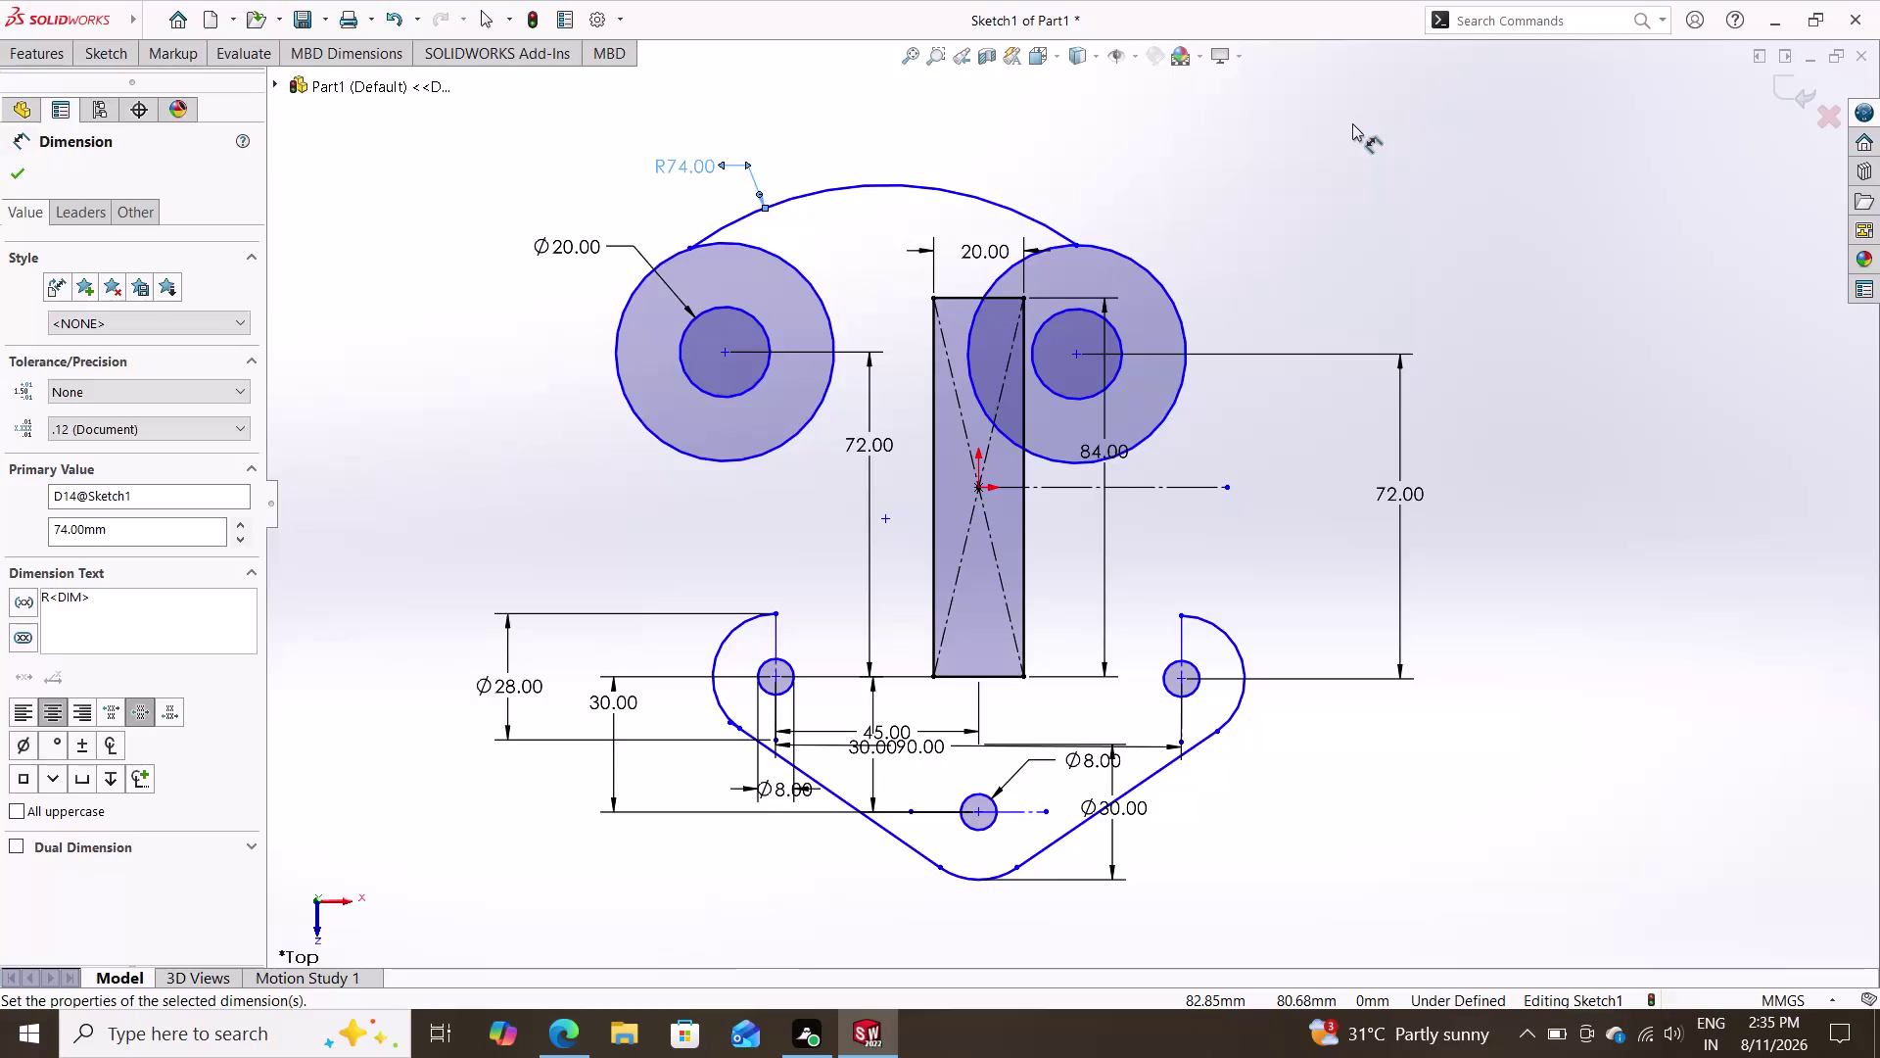
Make the R117.01 top arc tangent to the left ring circle.
key(ctrl+z)
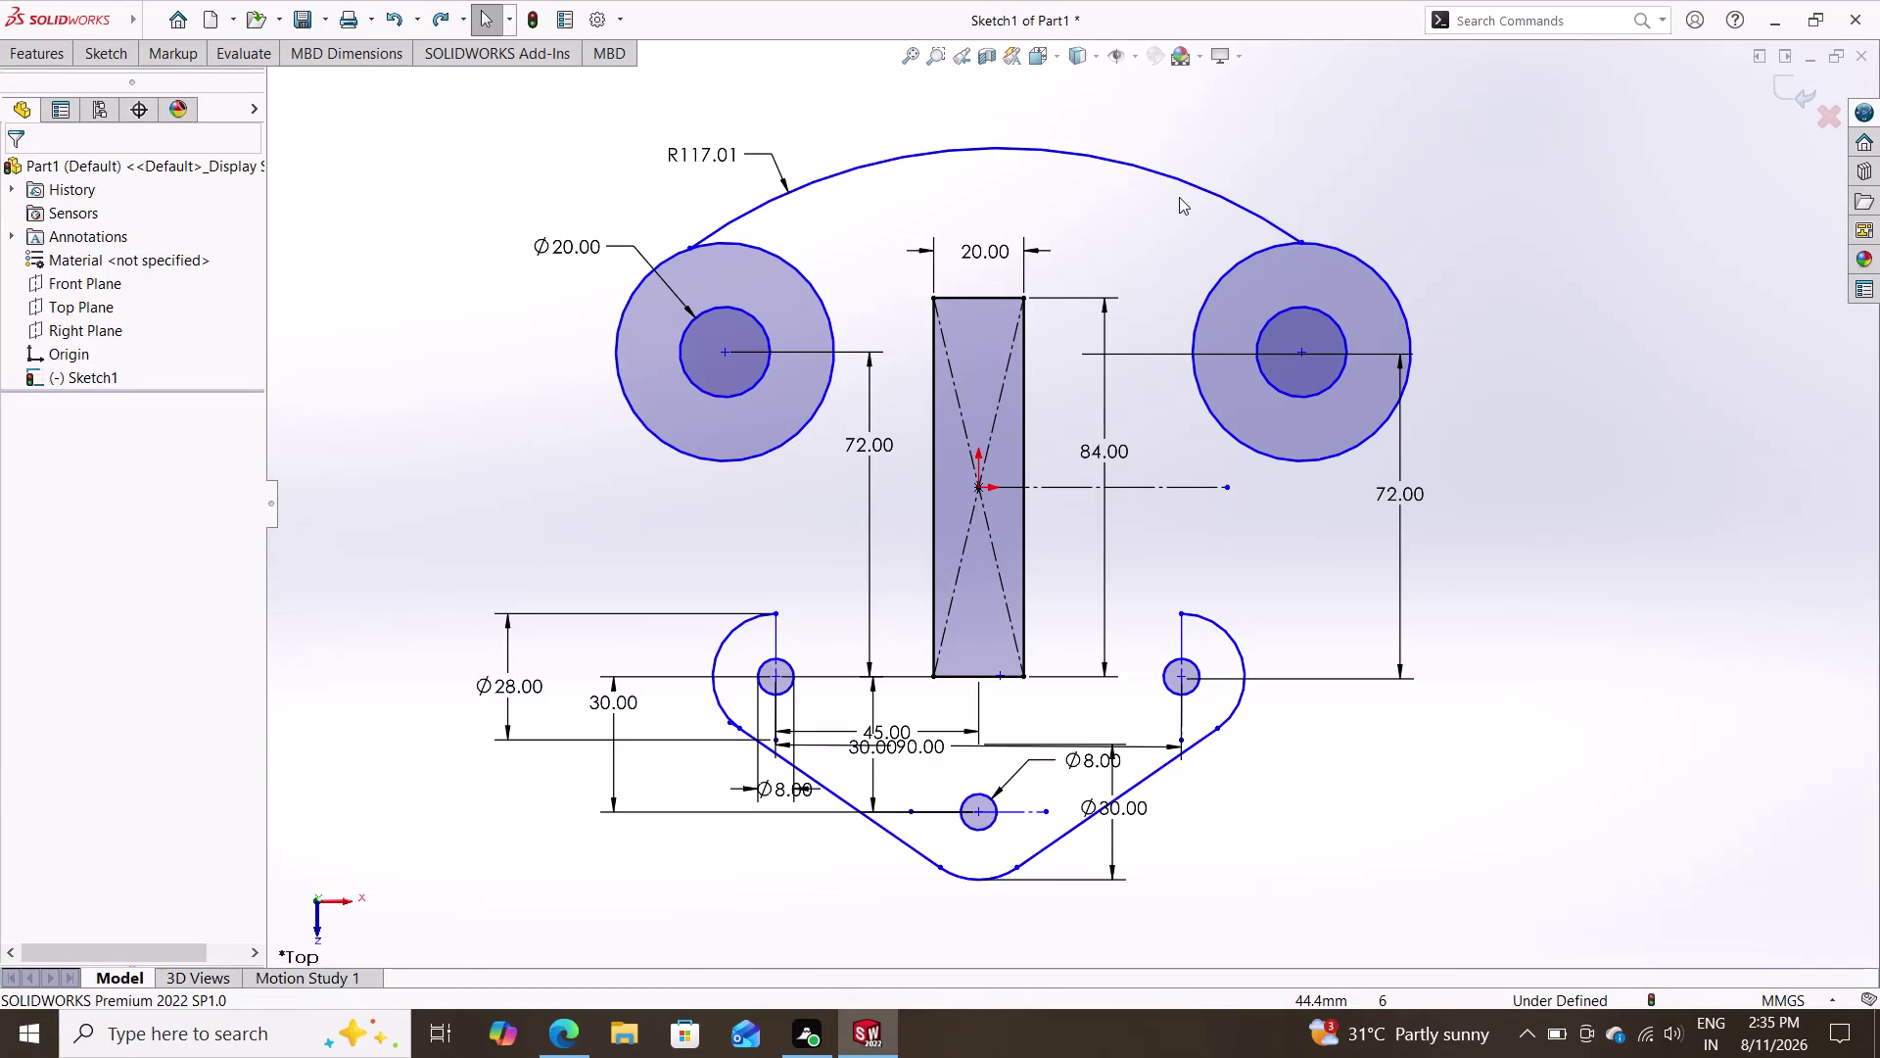
key(Escape)
key(Escape)
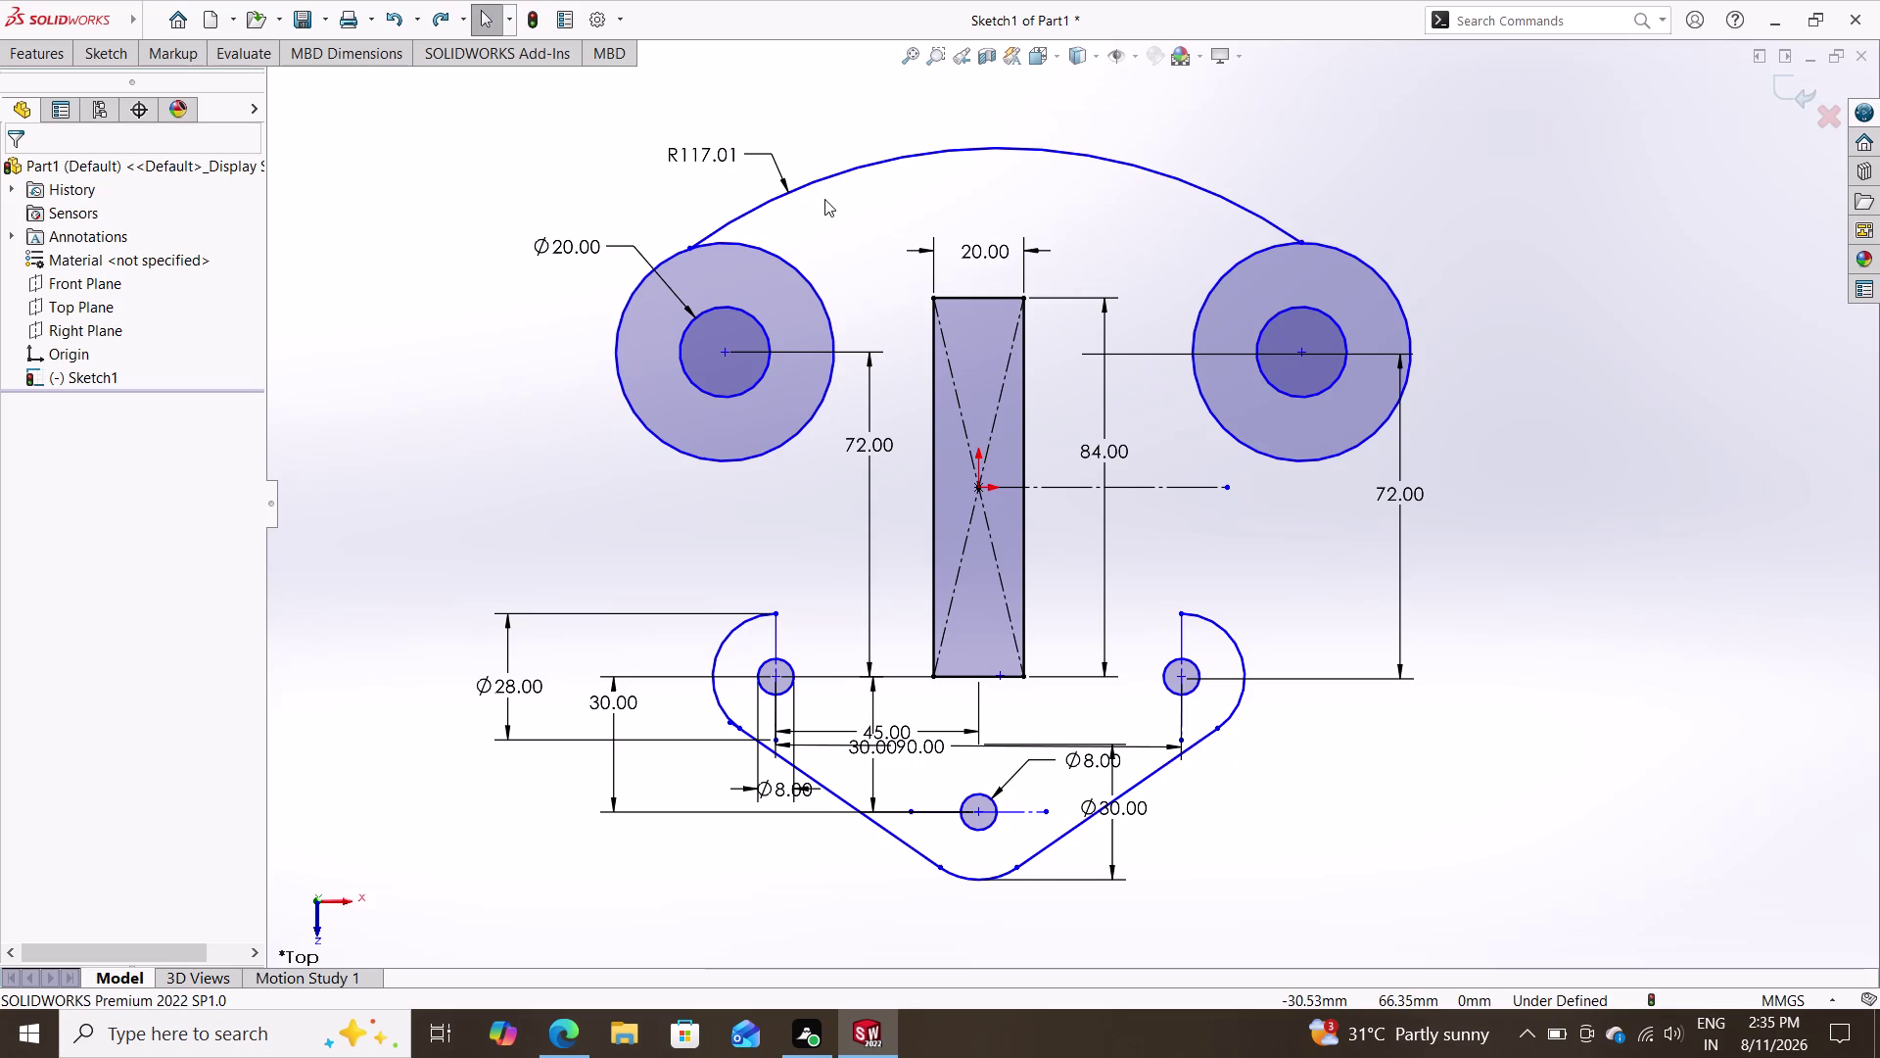
click(821, 181)
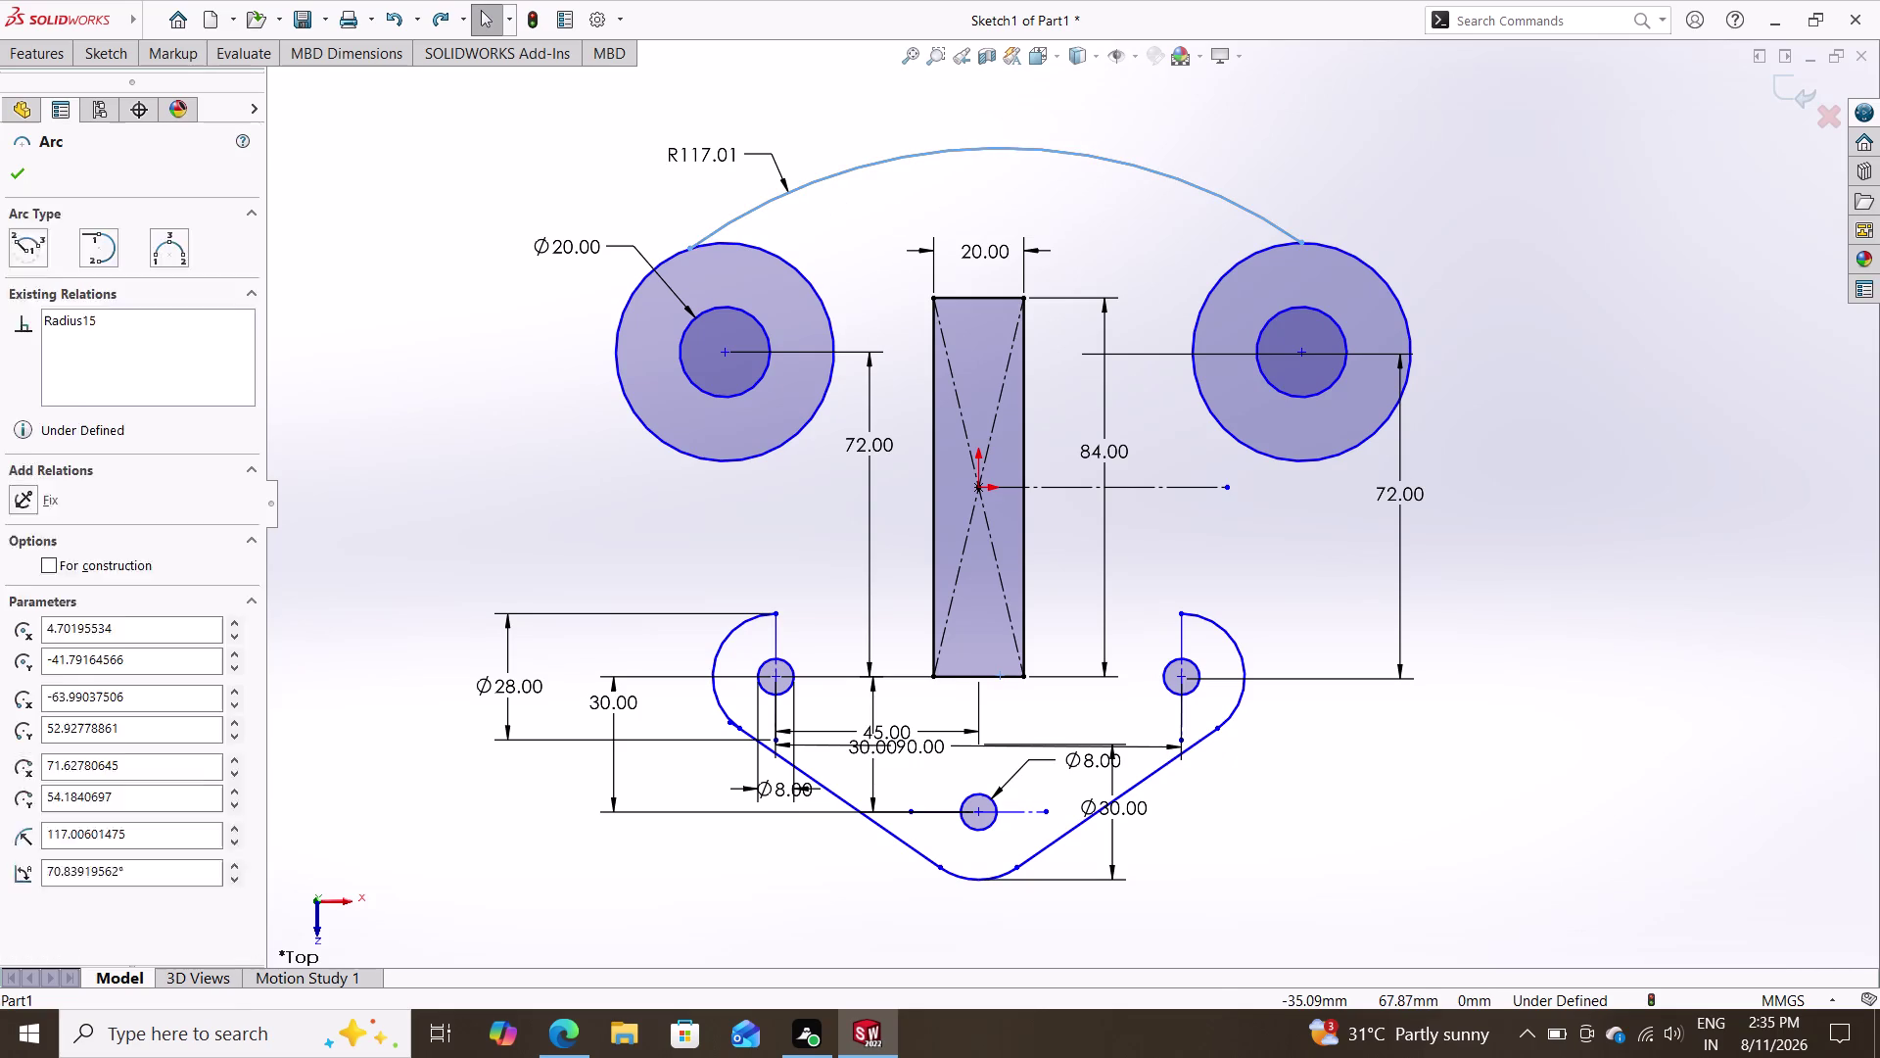
click(767, 250)
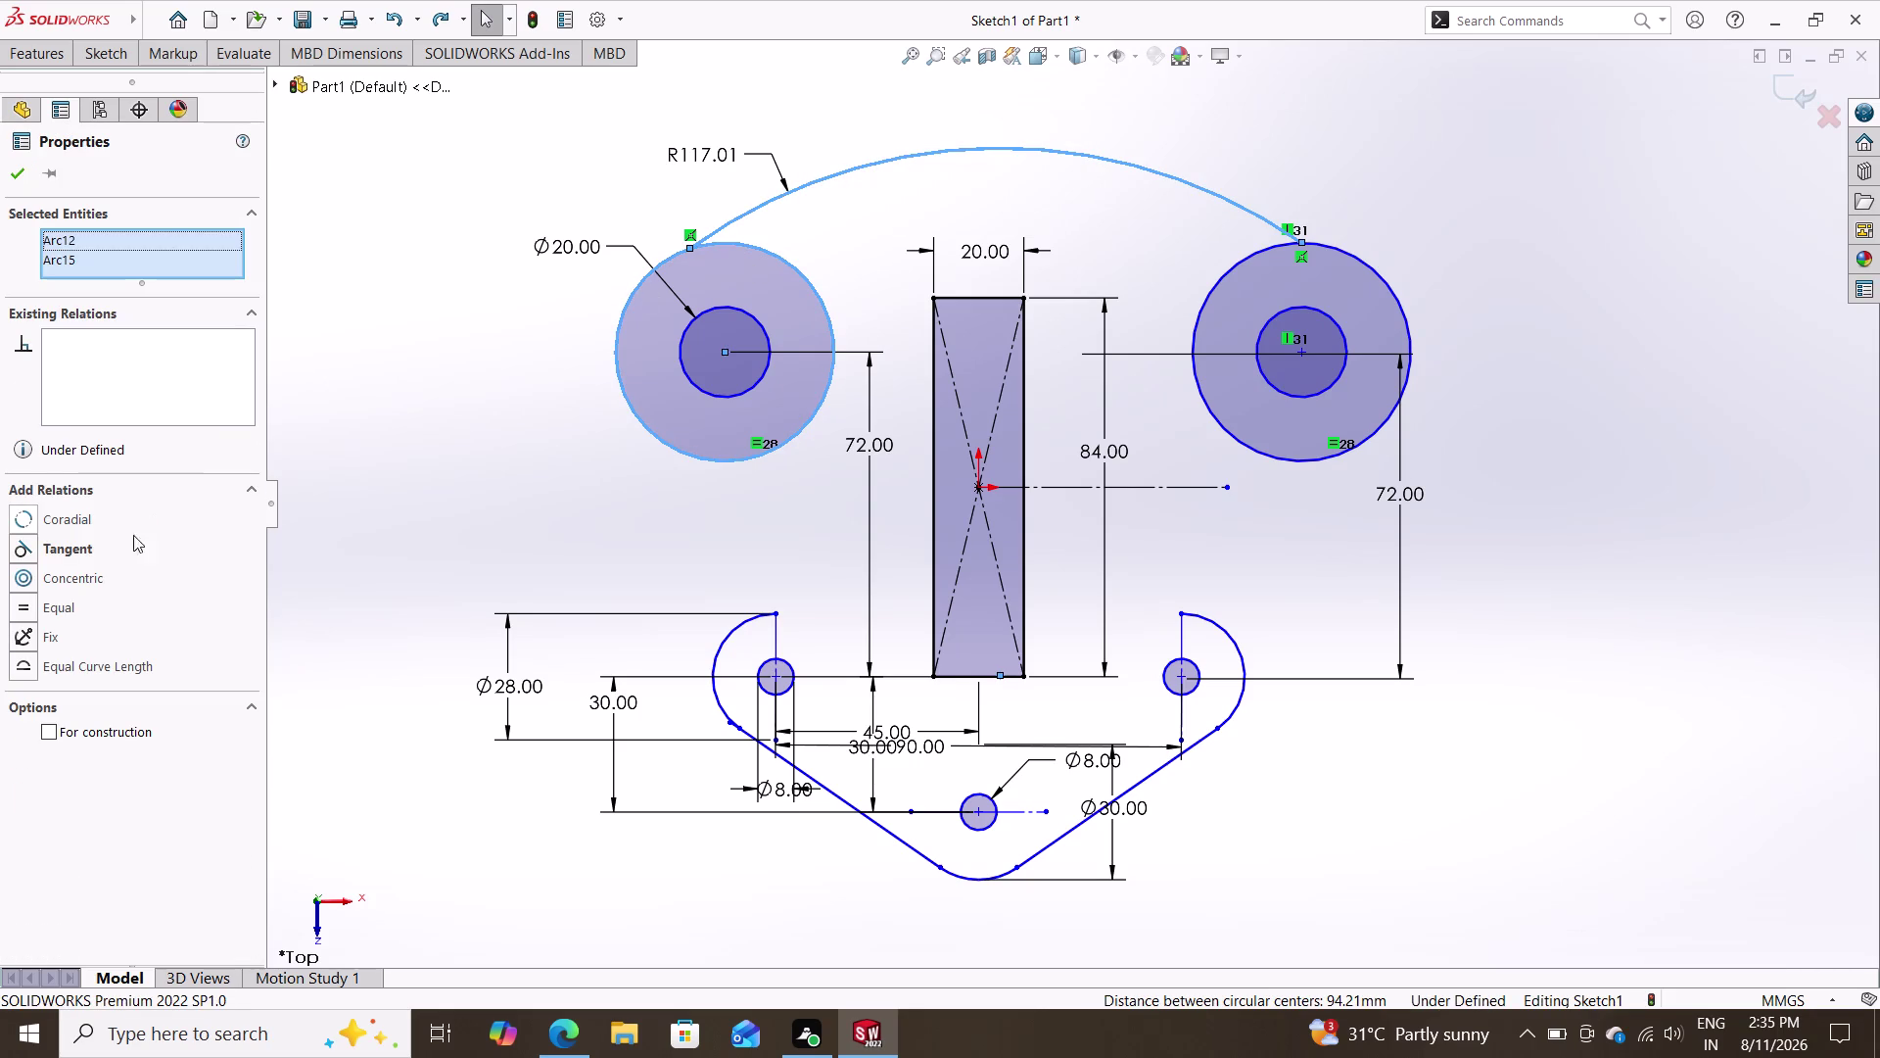
click(66, 556)
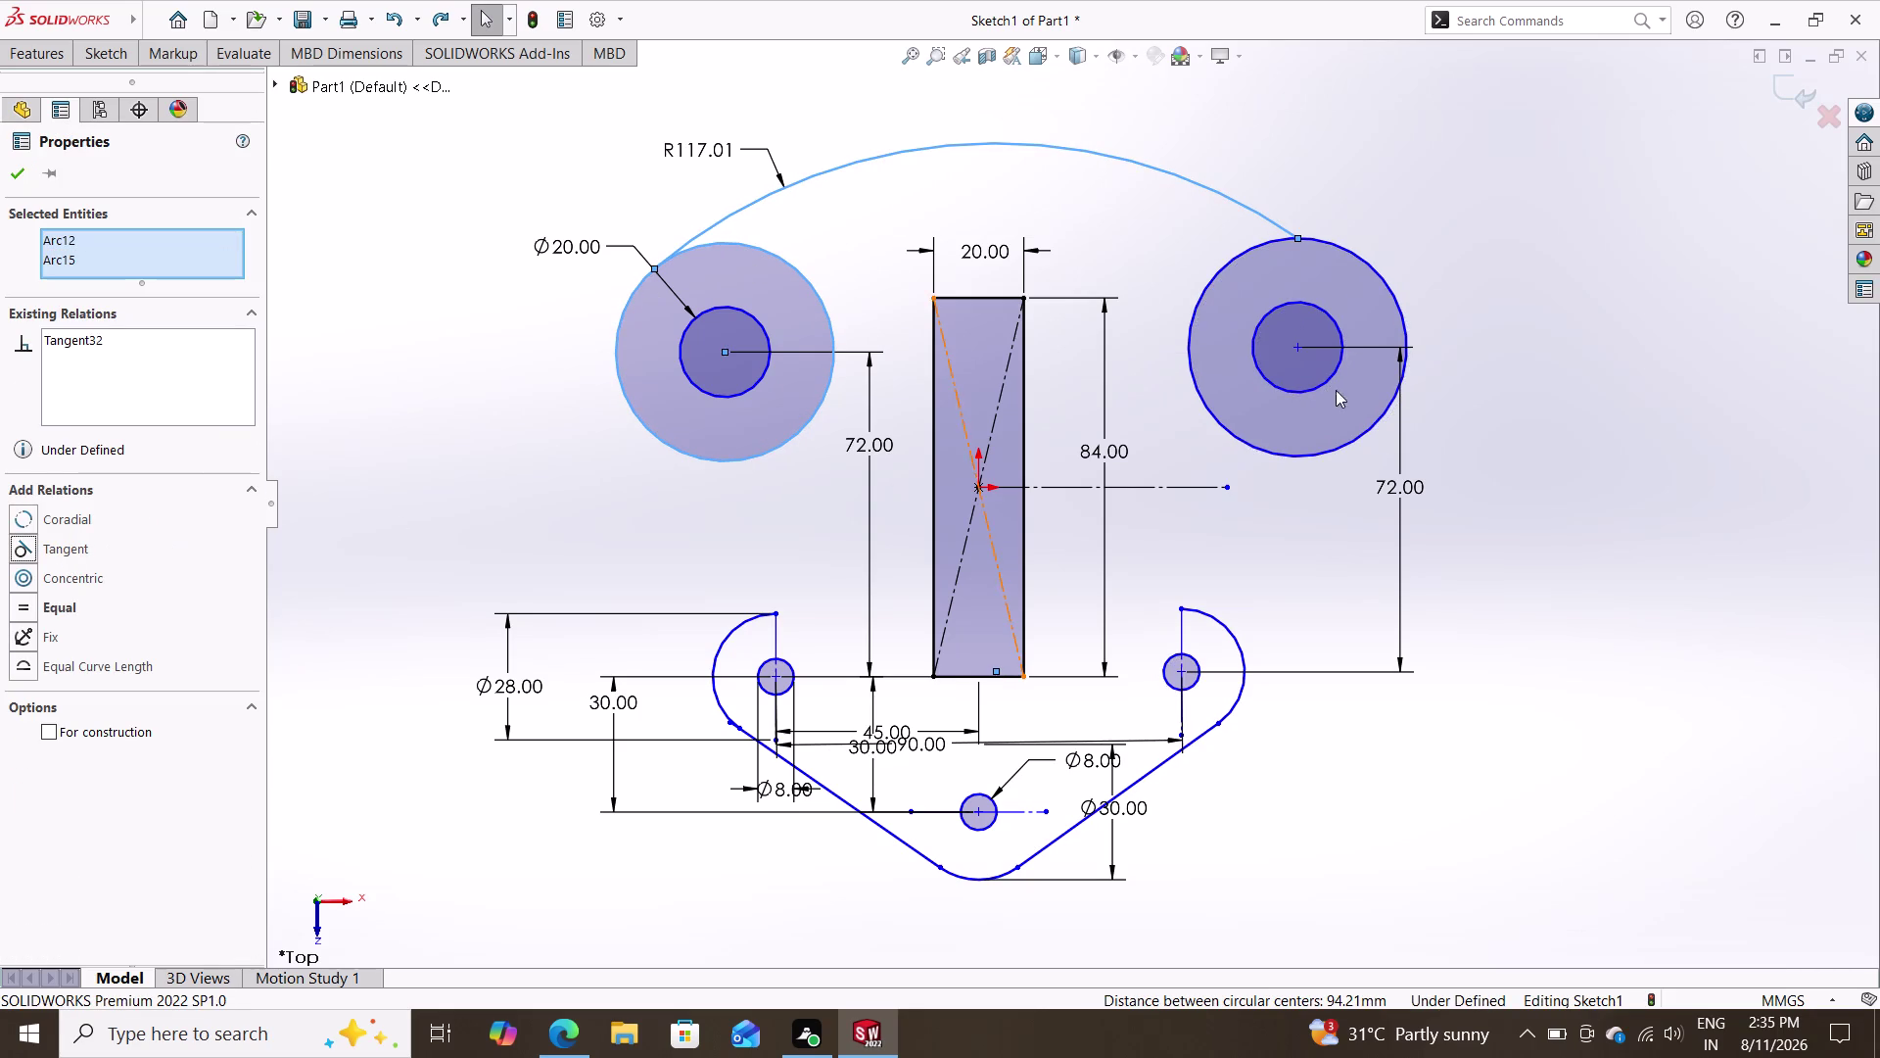
Add a tangent relation between the top arc and the right ring circle, then undo both tangent relations.
click(1376, 266)
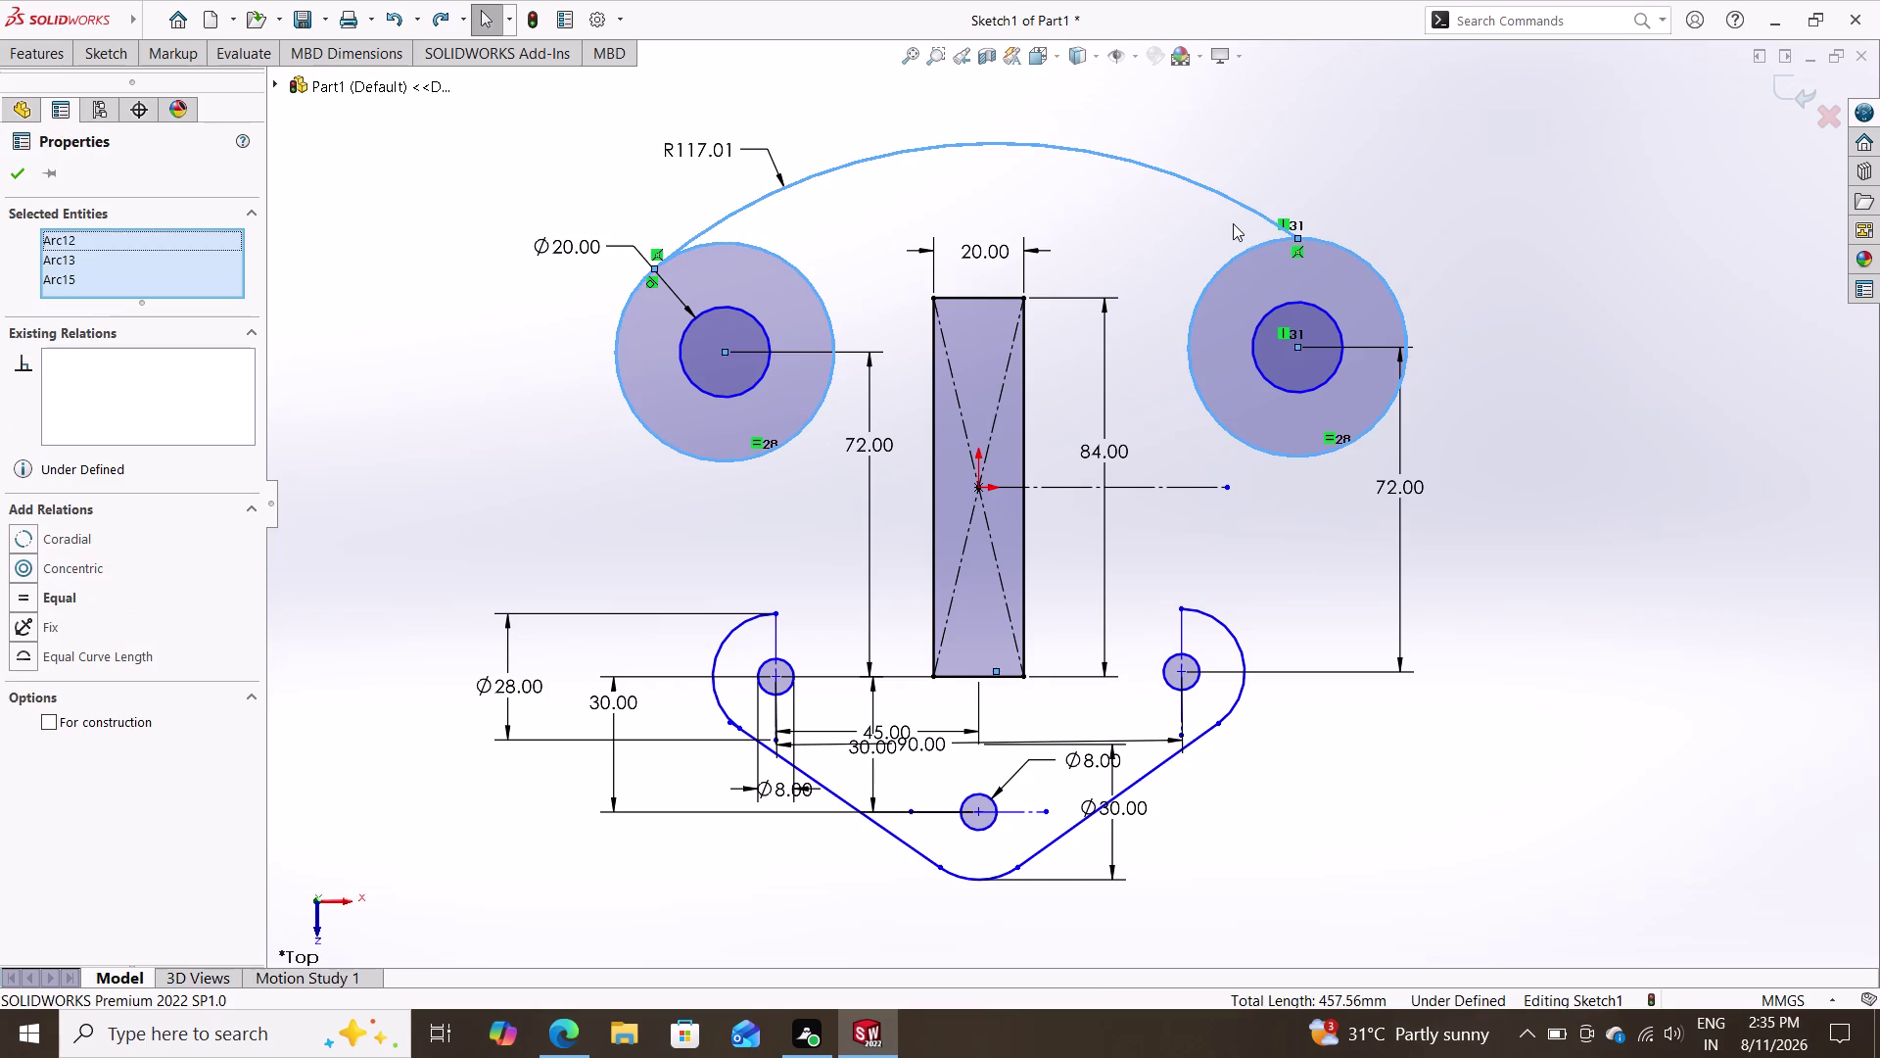
click(1248, 208)
key(Escape)
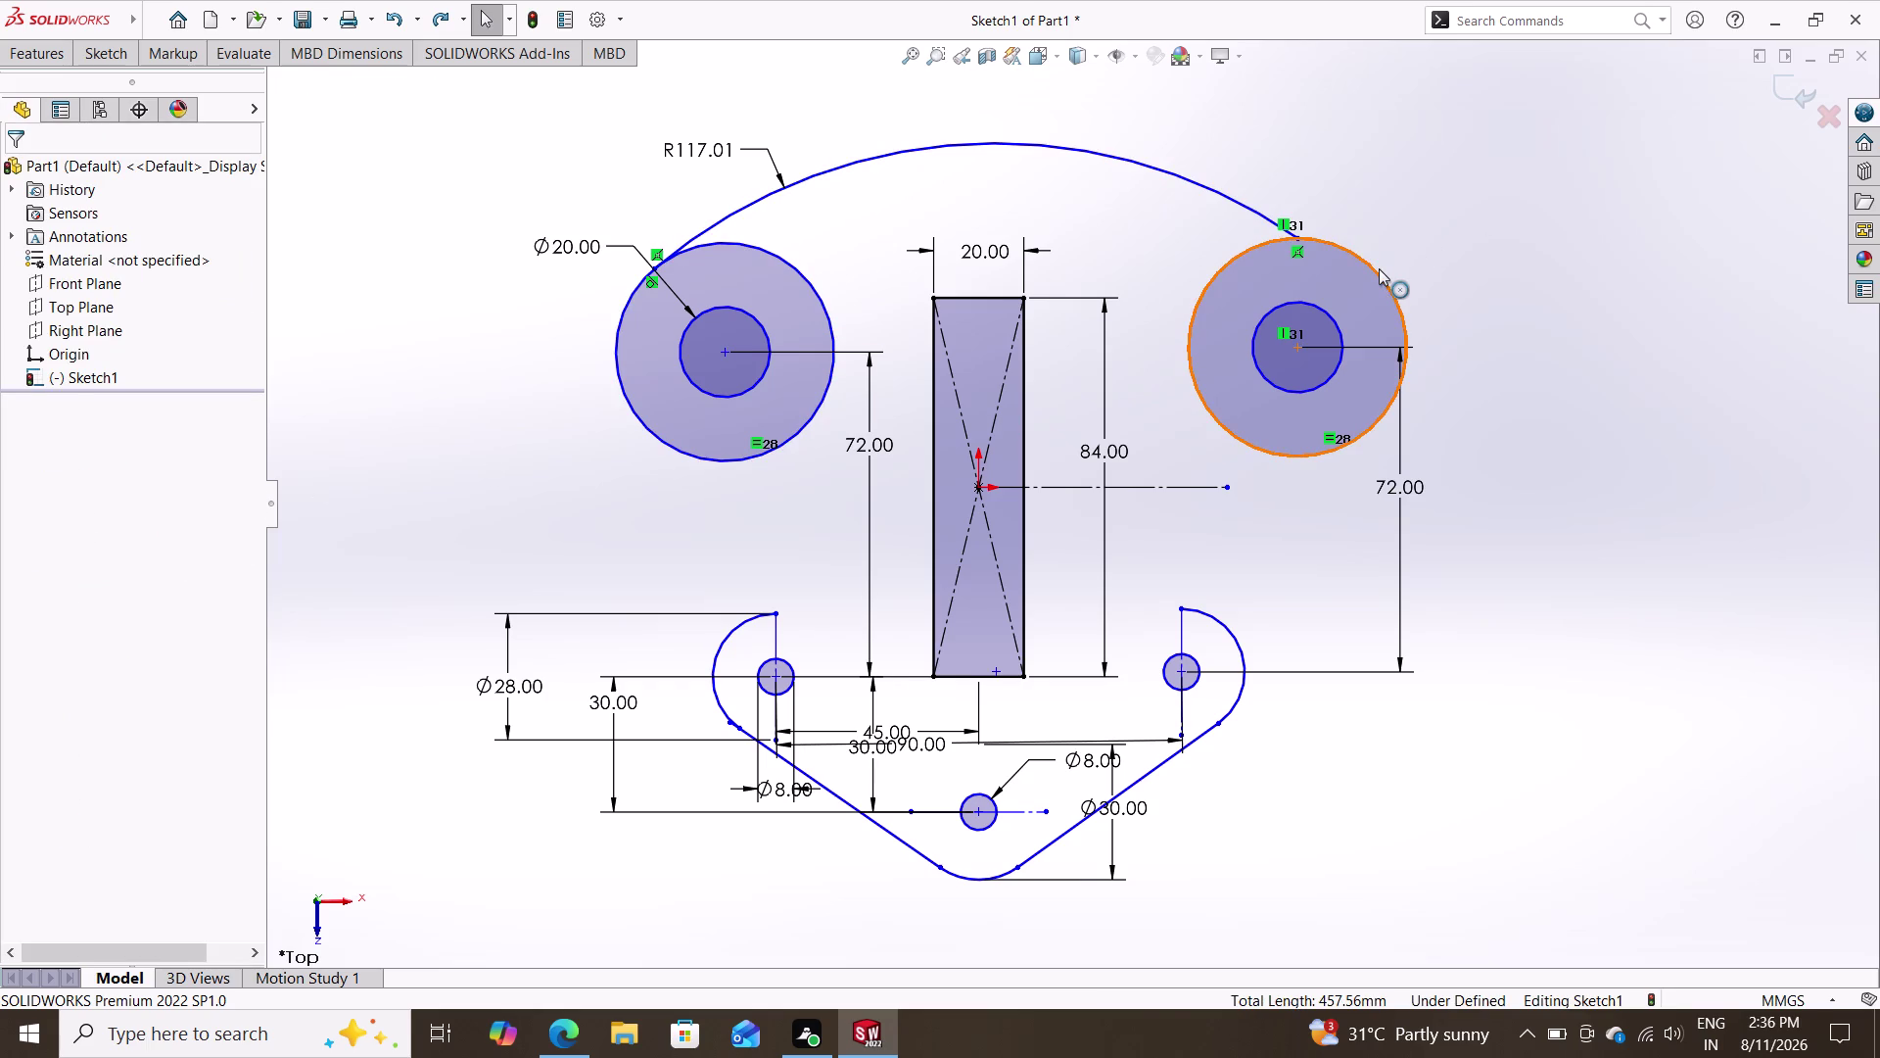
click(1378, 269)
click(1247, 201)
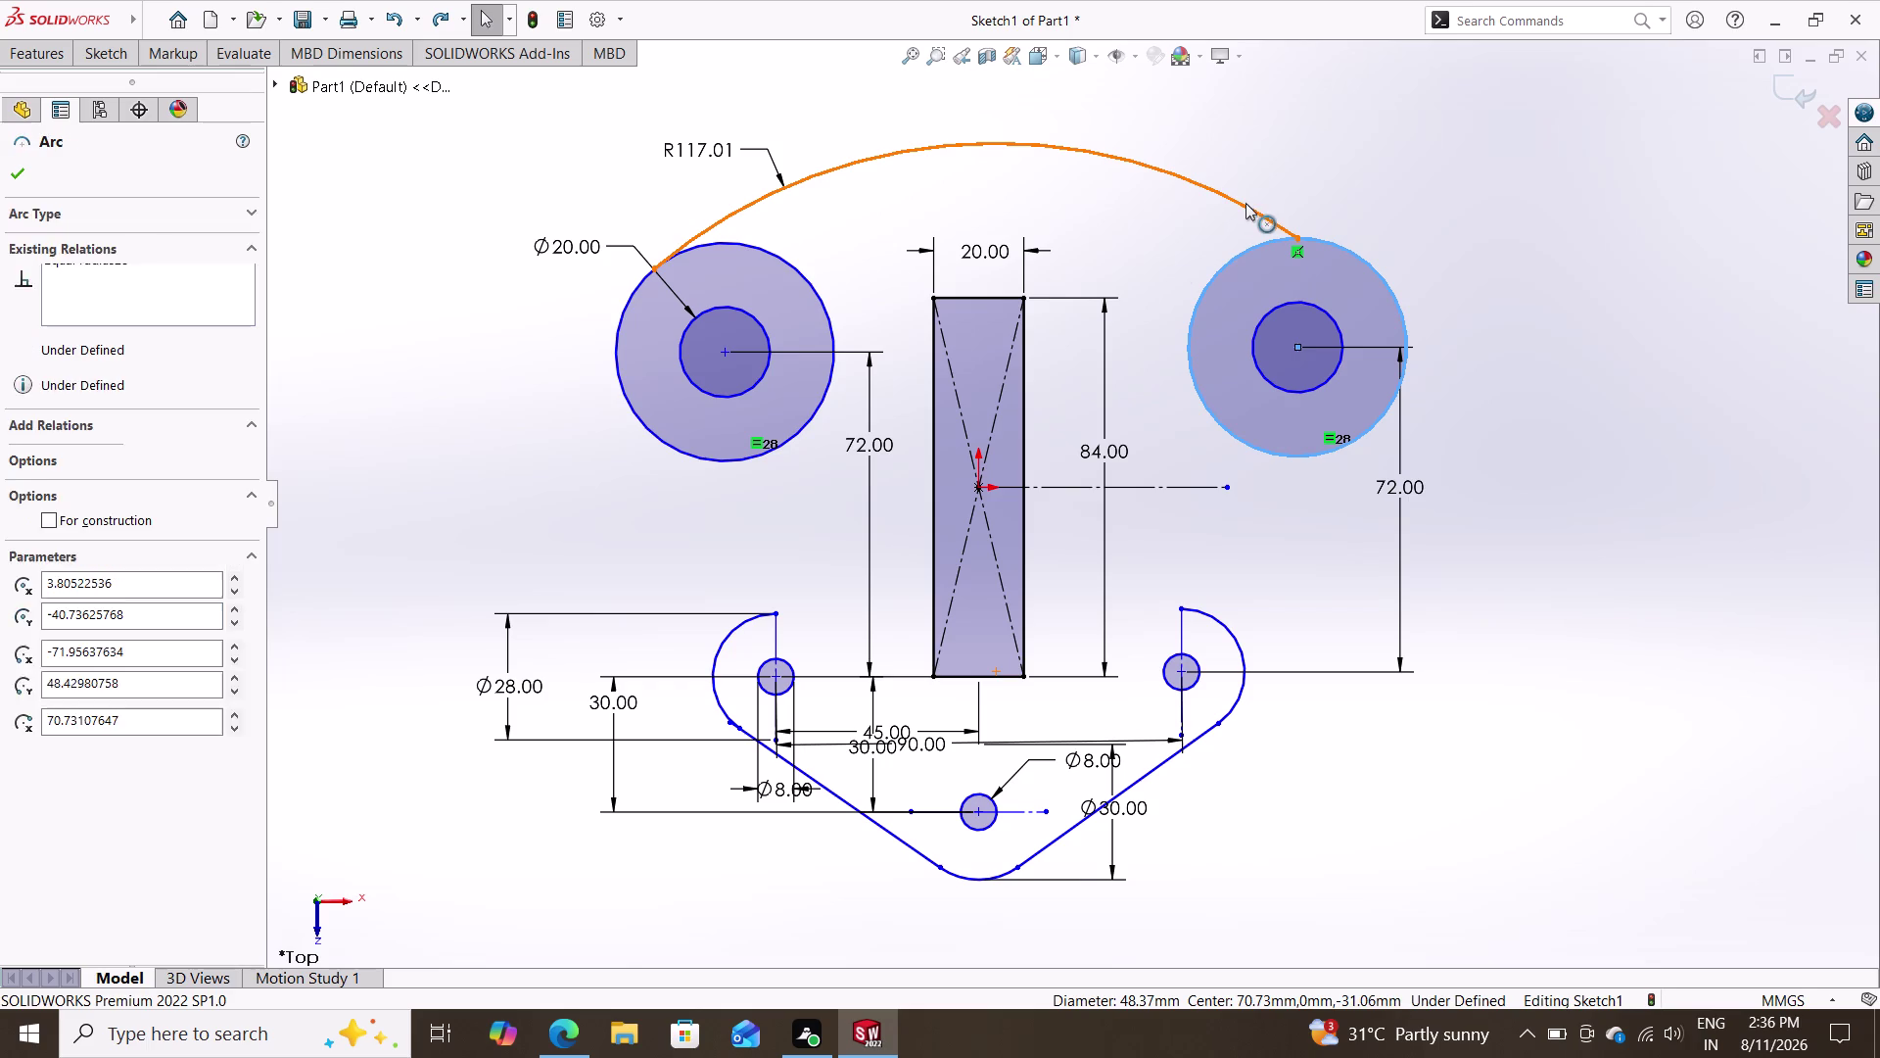
click(41, 545)
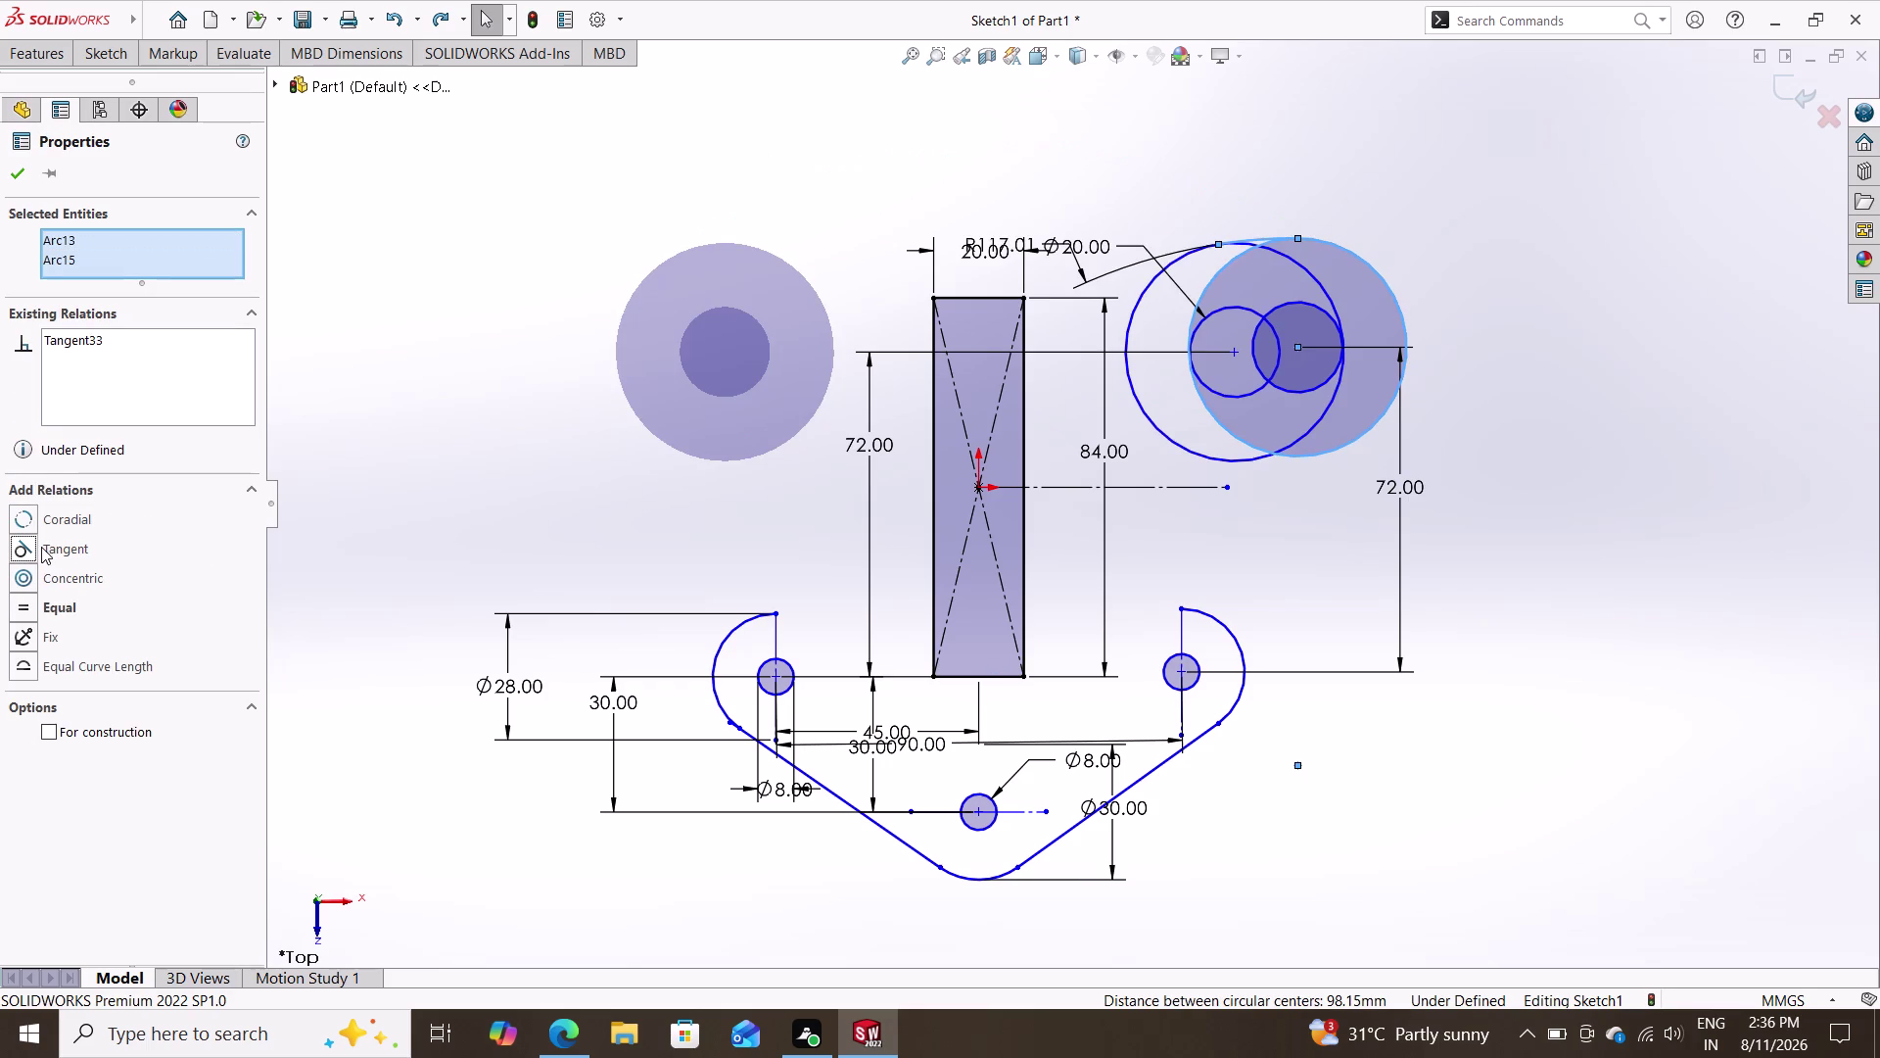
key(ctrl+z)
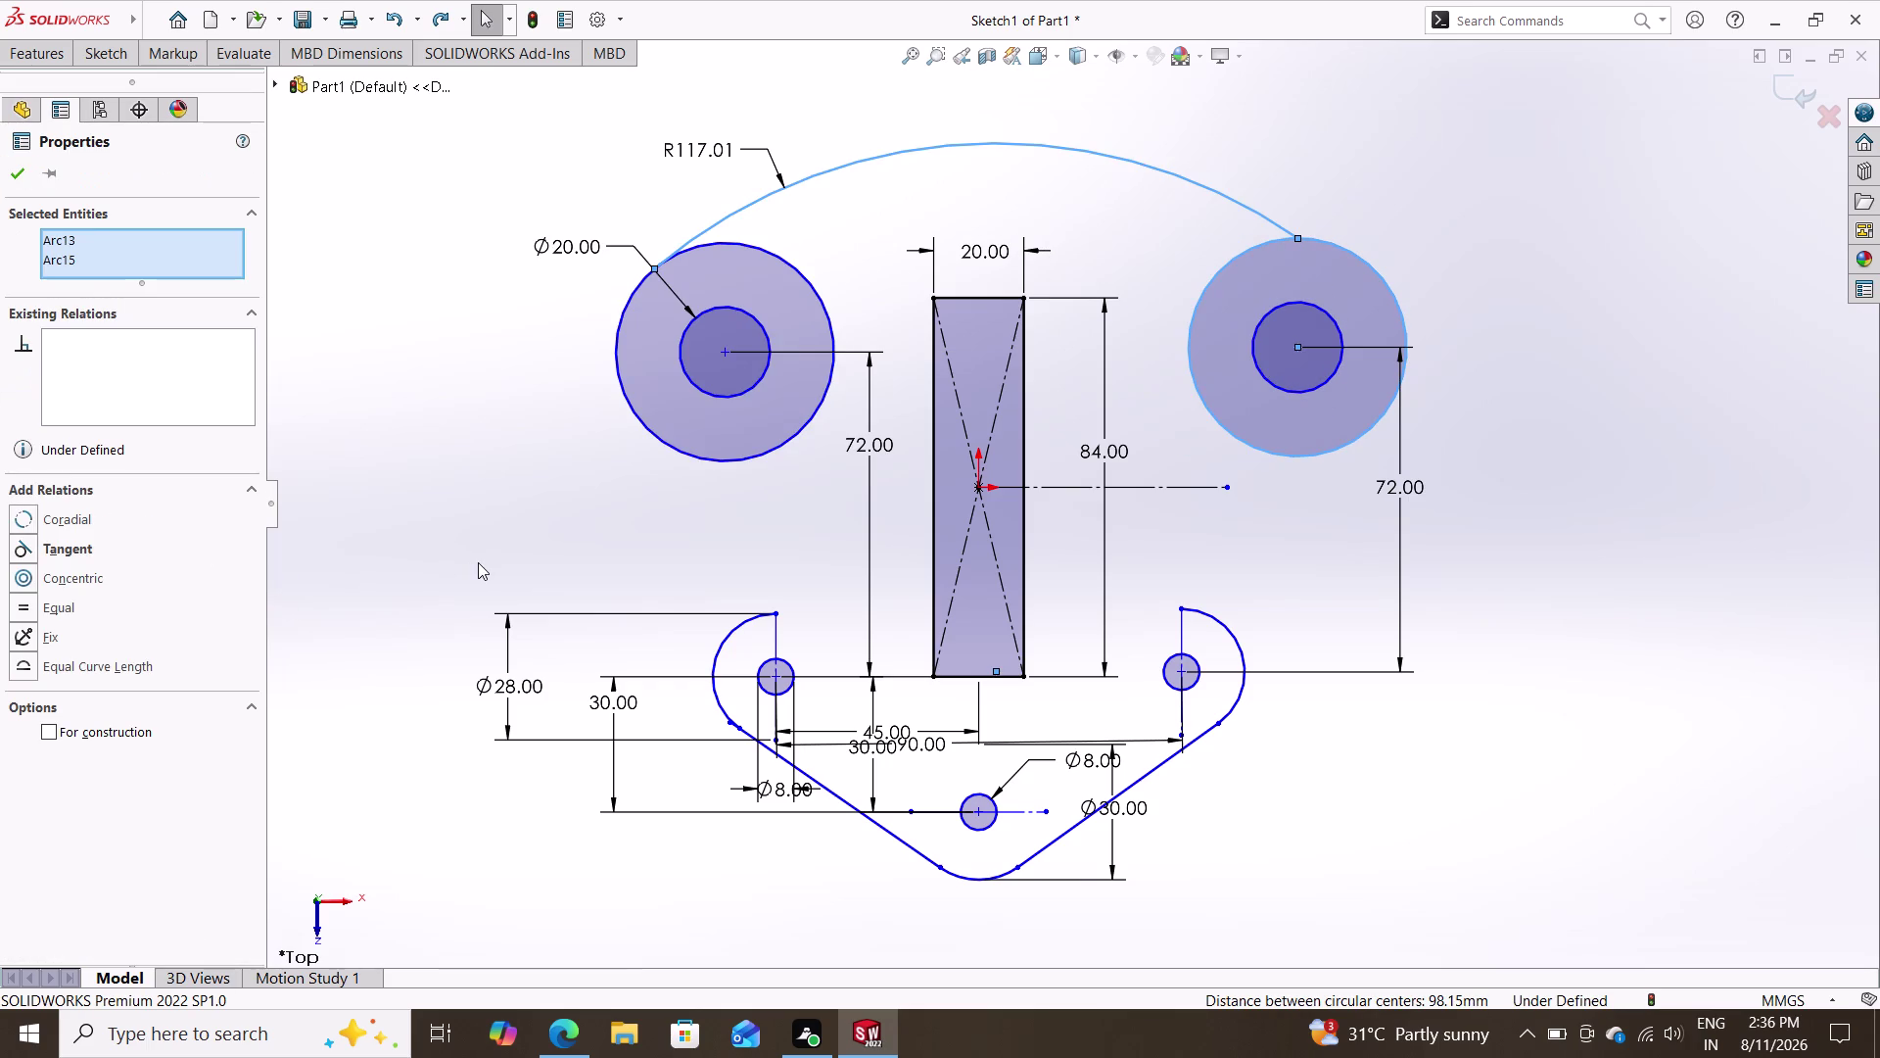
key(ctrl+z)
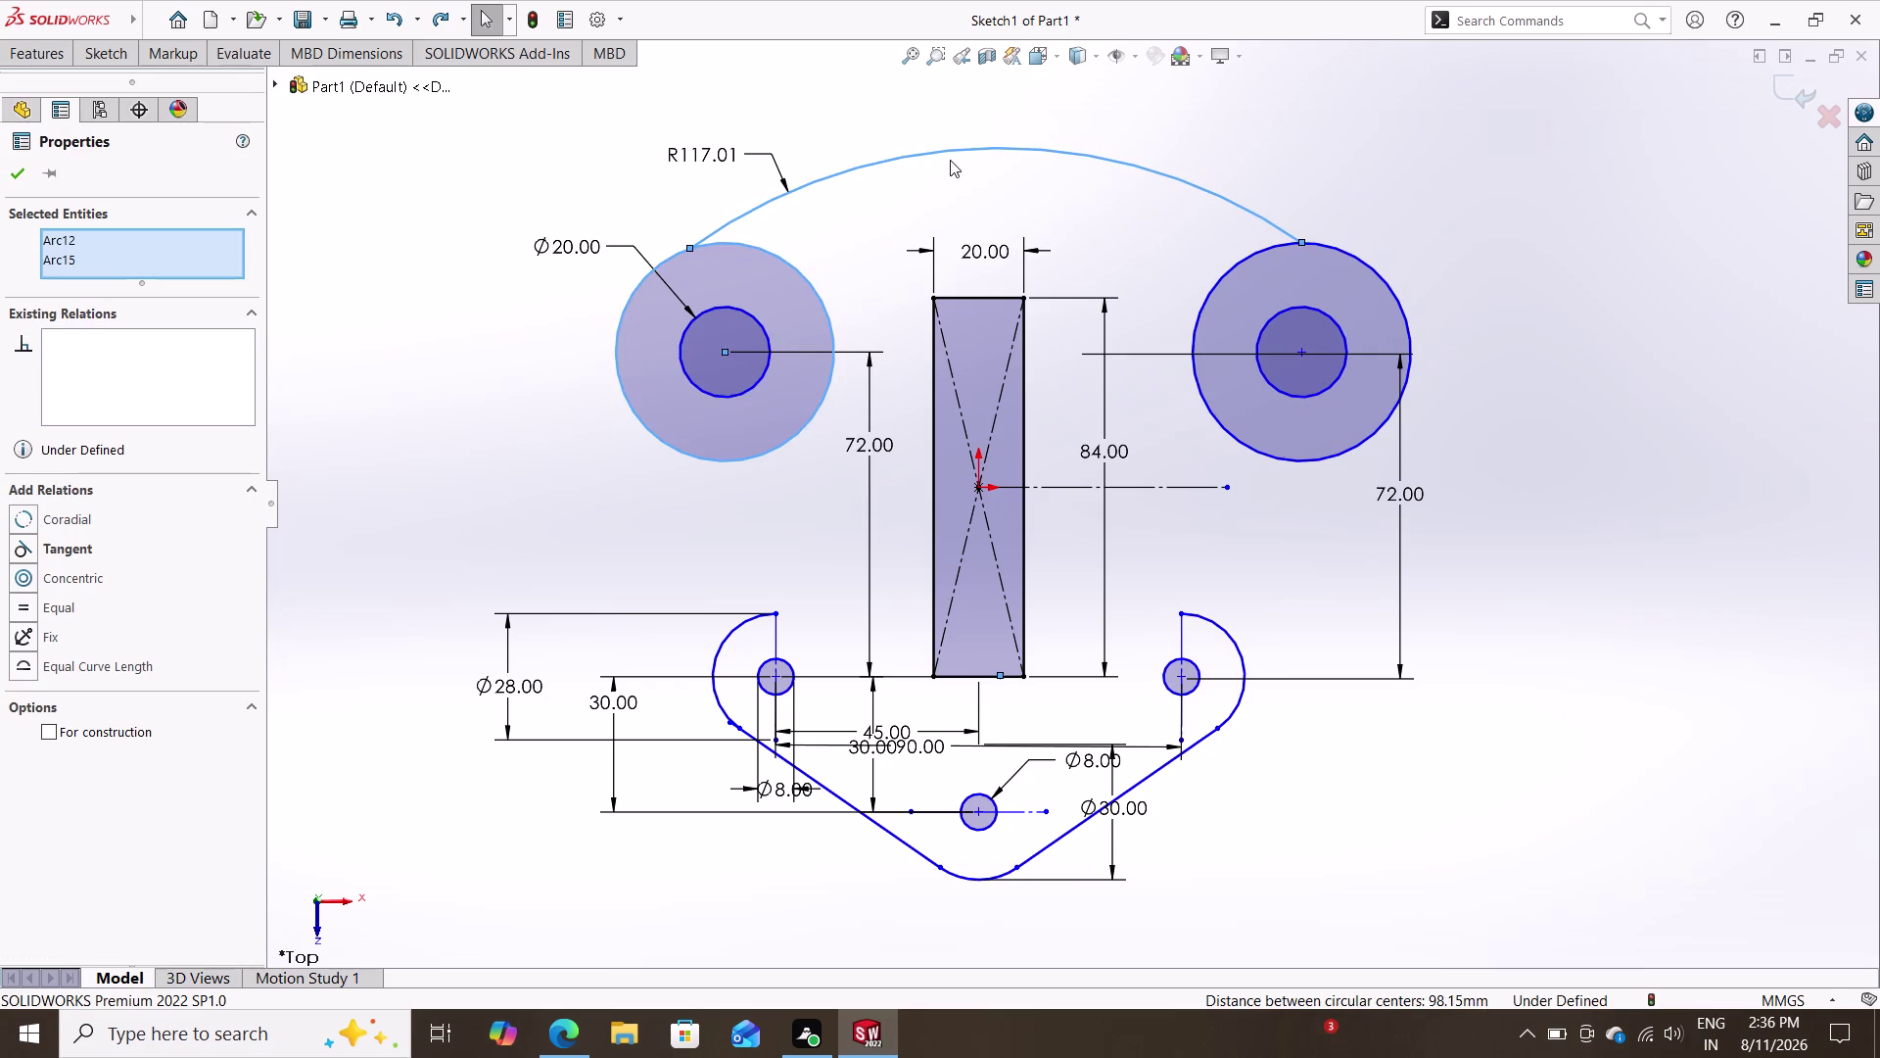
Delete the R117.01 top arc and confirm its removal.
click(959, 146)
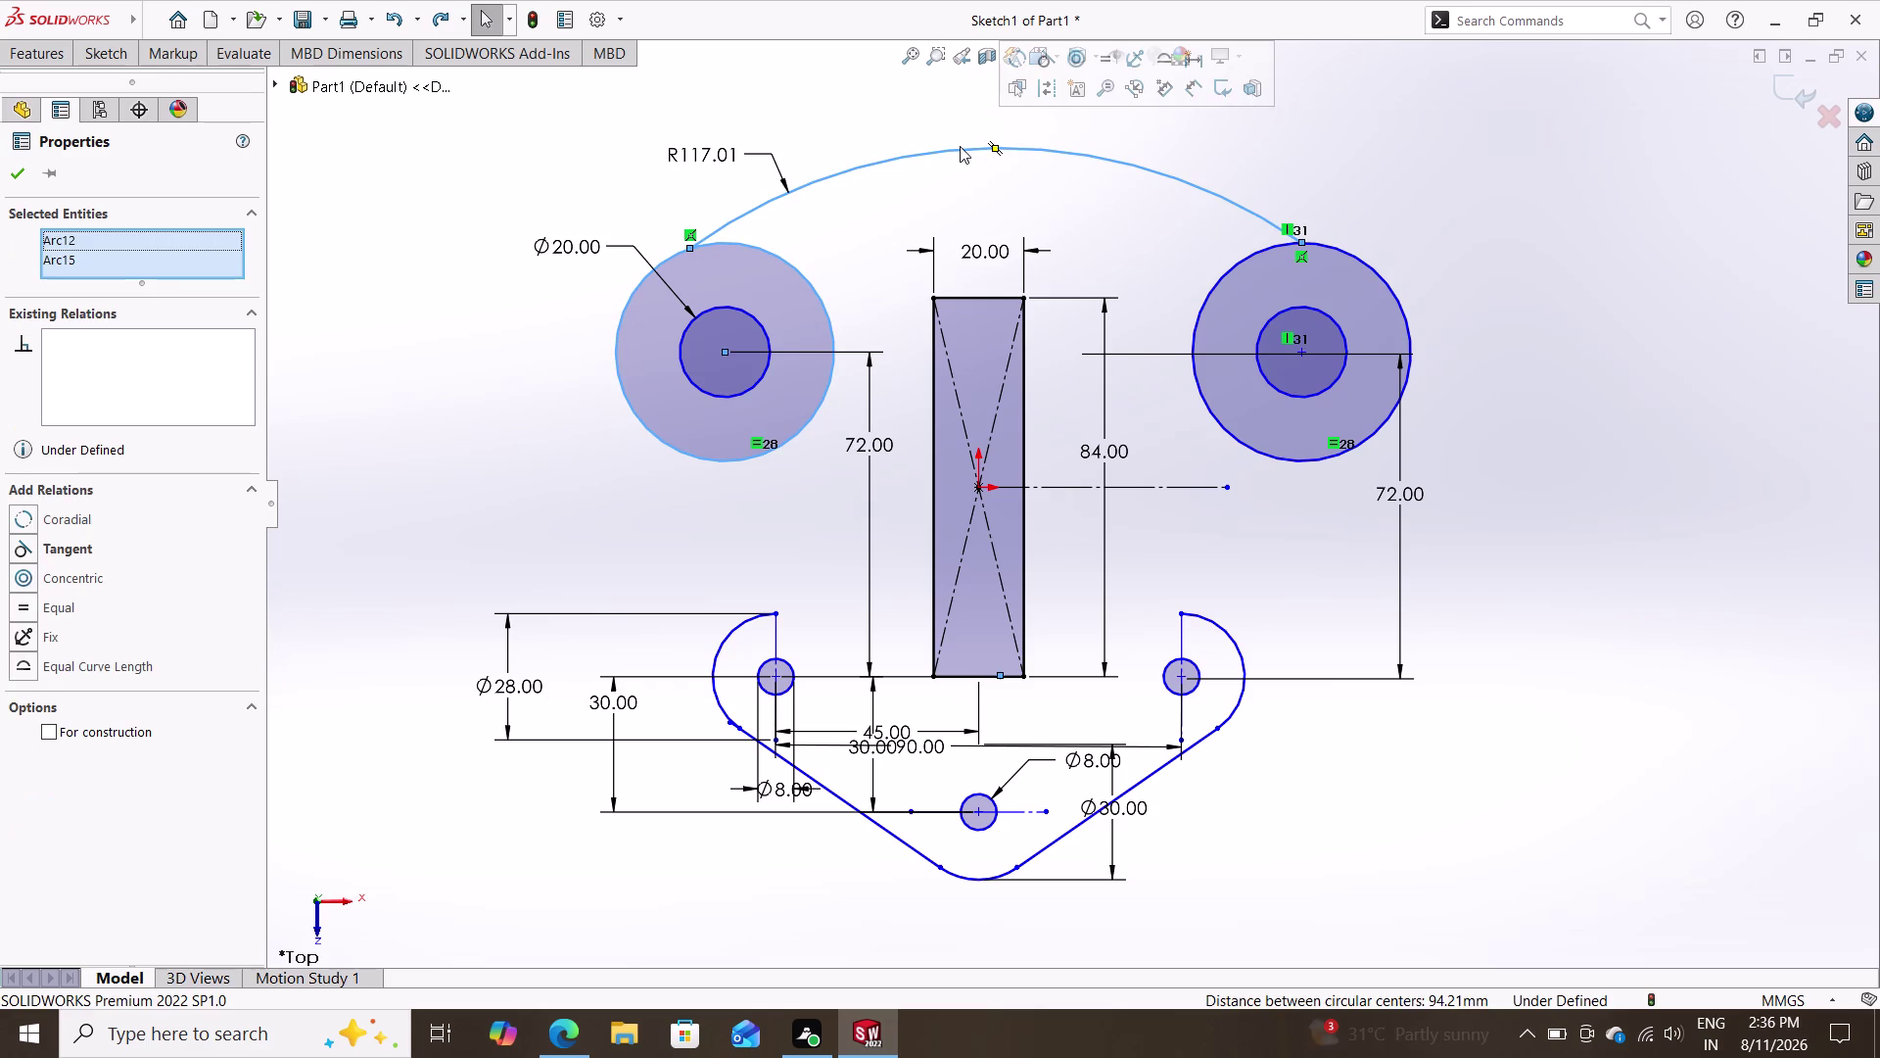
key(Delete)
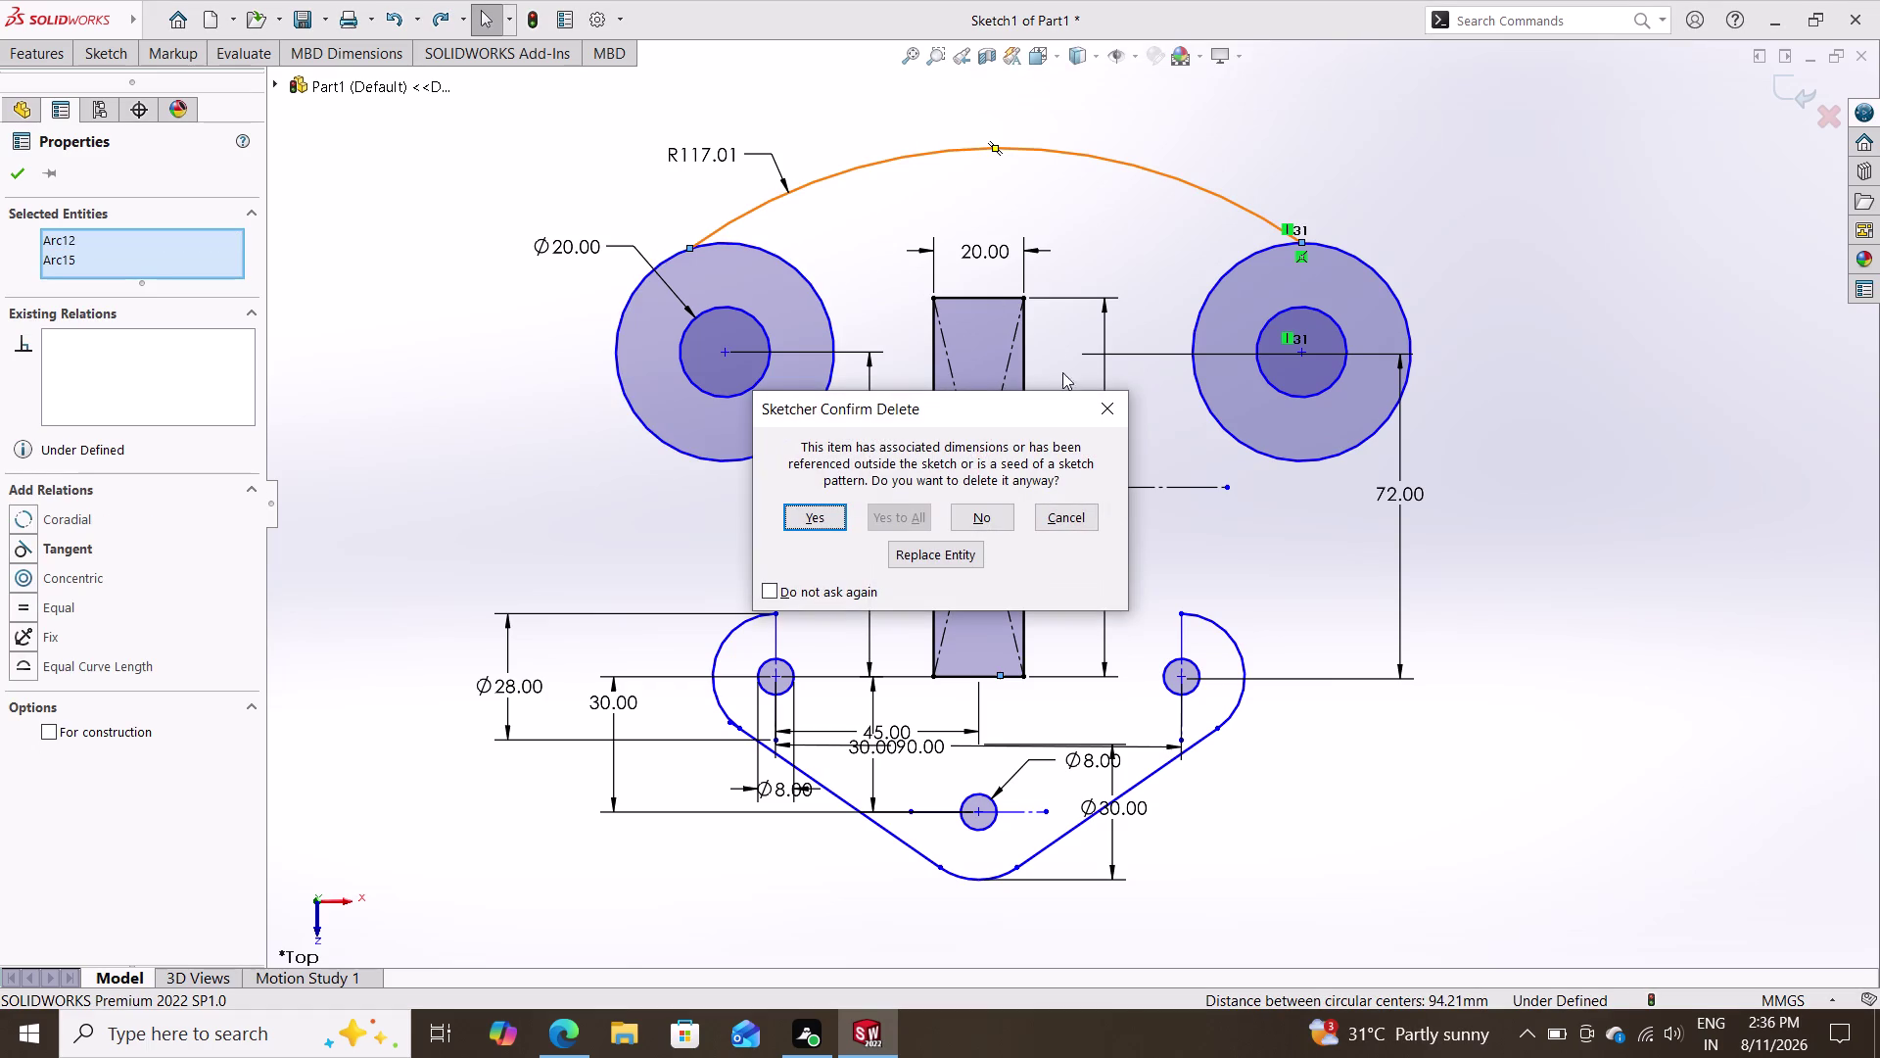
click(1115, 417)
key(ctrl+z)
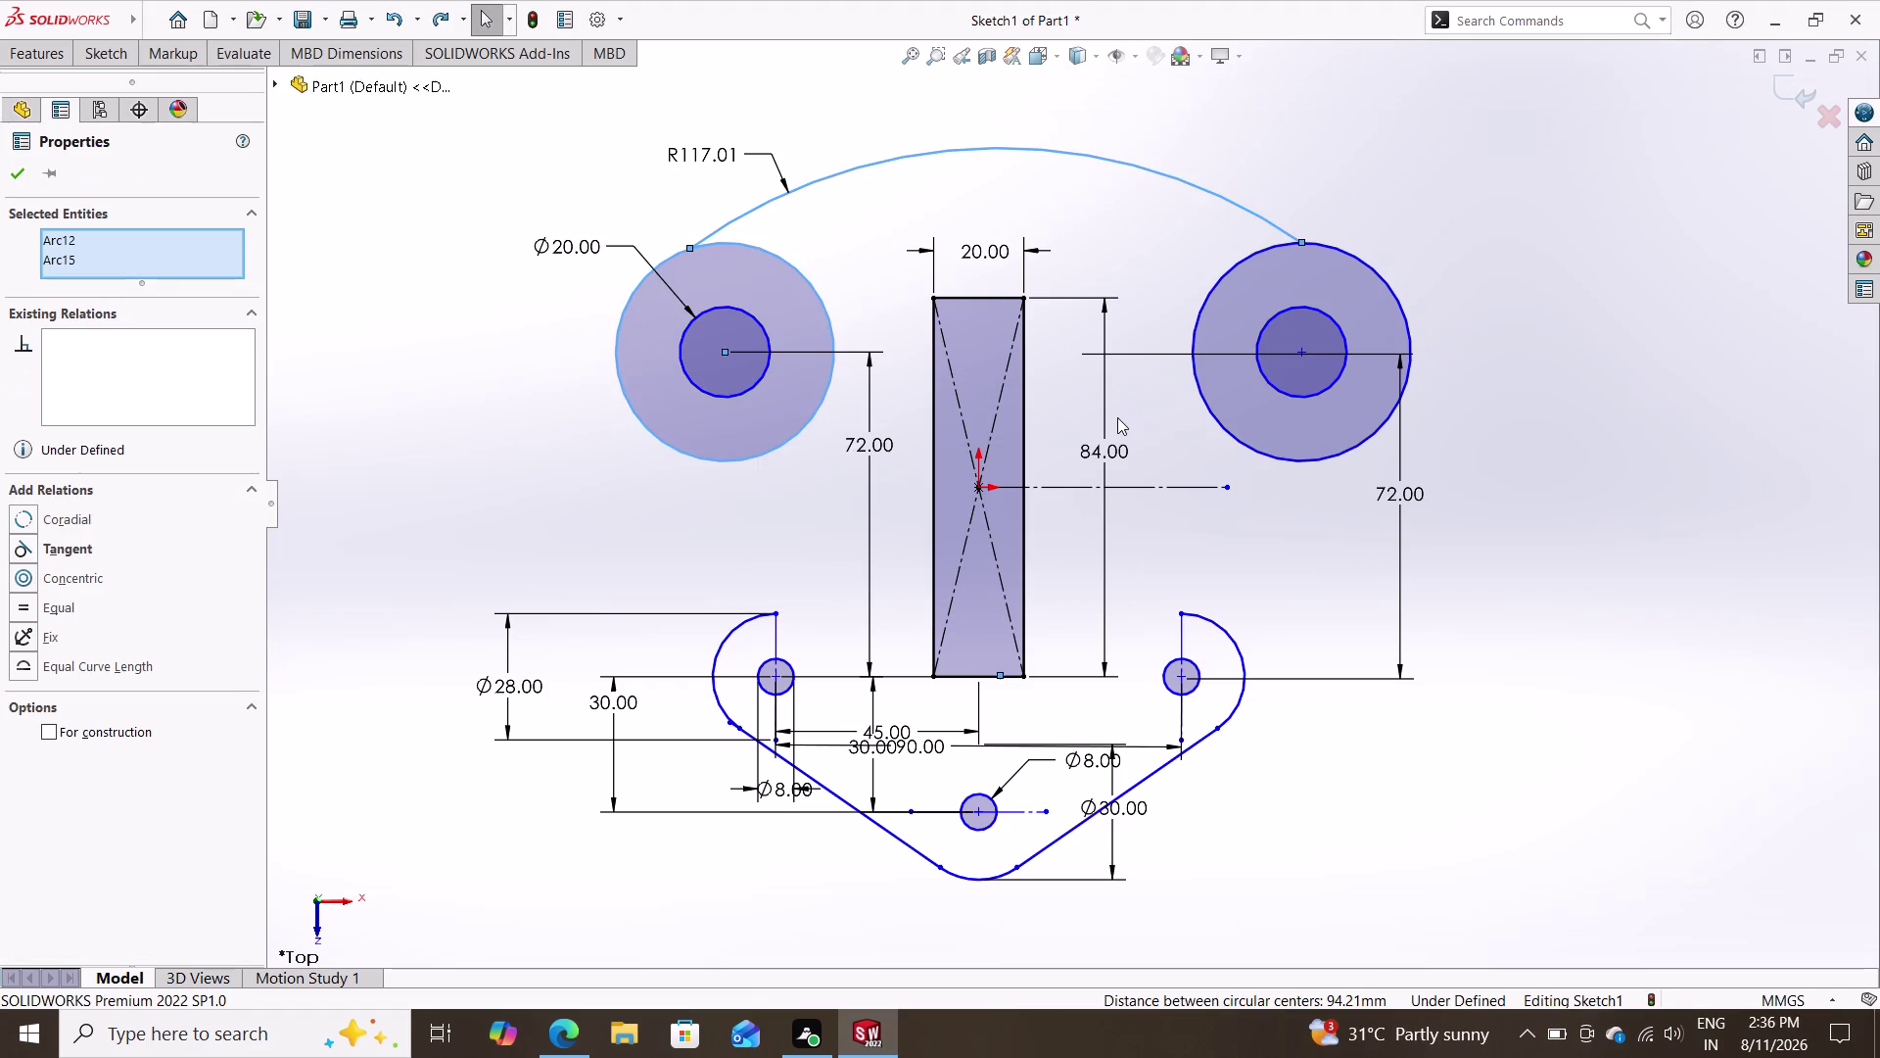
key(ctrl+z)
key(ctrl+z)
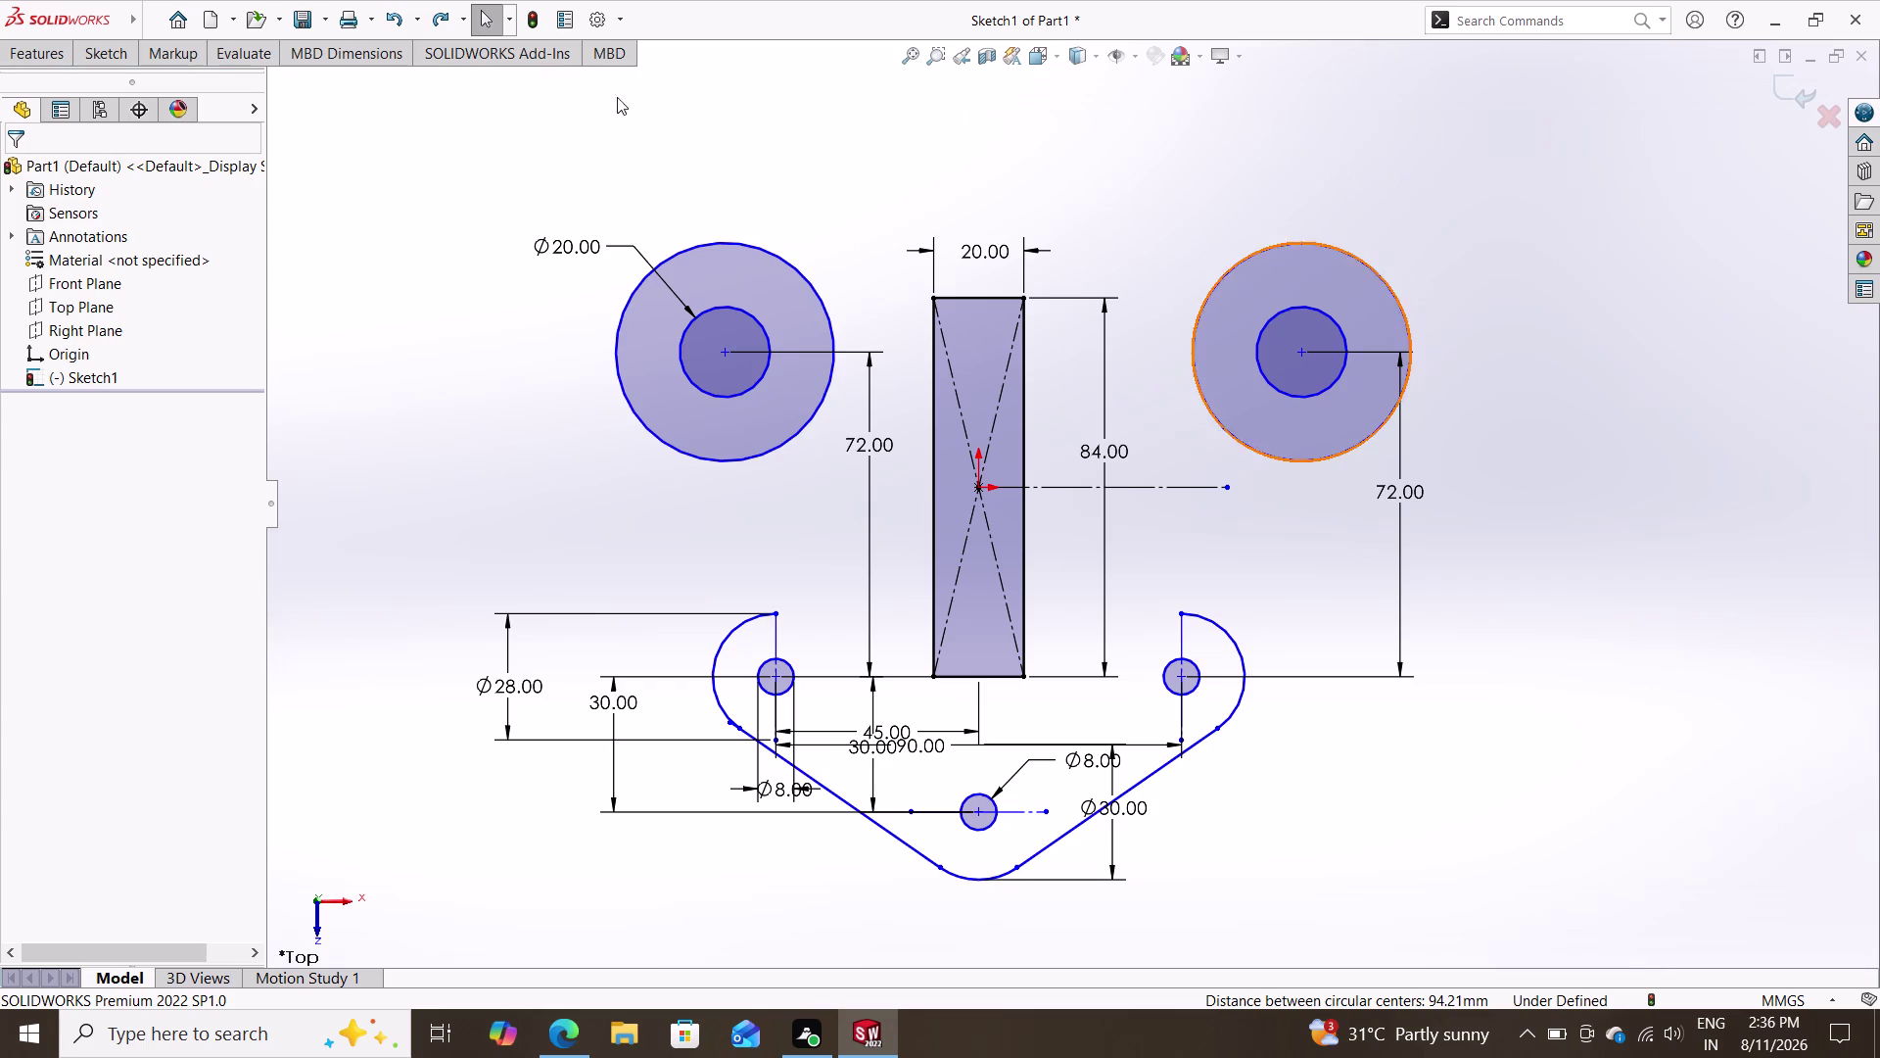
click(103, 52)
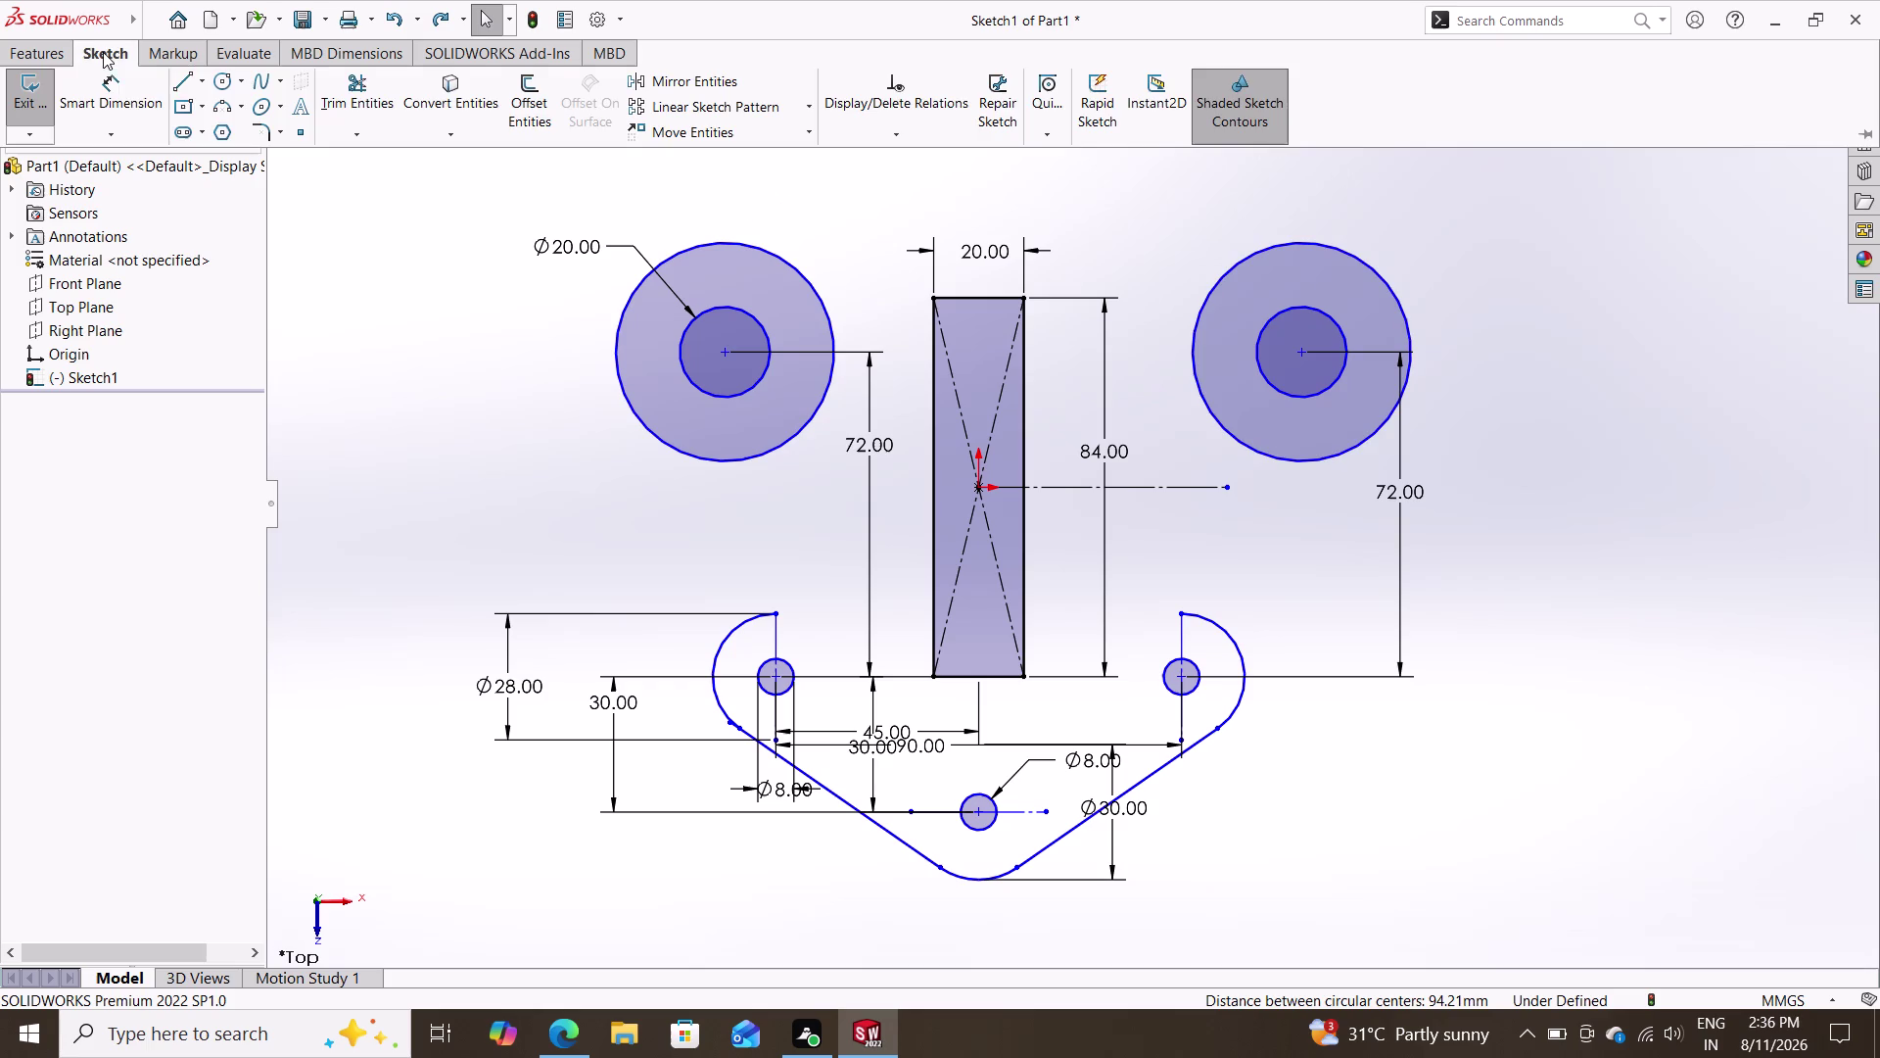
Sketch a three-point arc from the left ring circle to the right one, bulging above the slot.
click(224, 105)
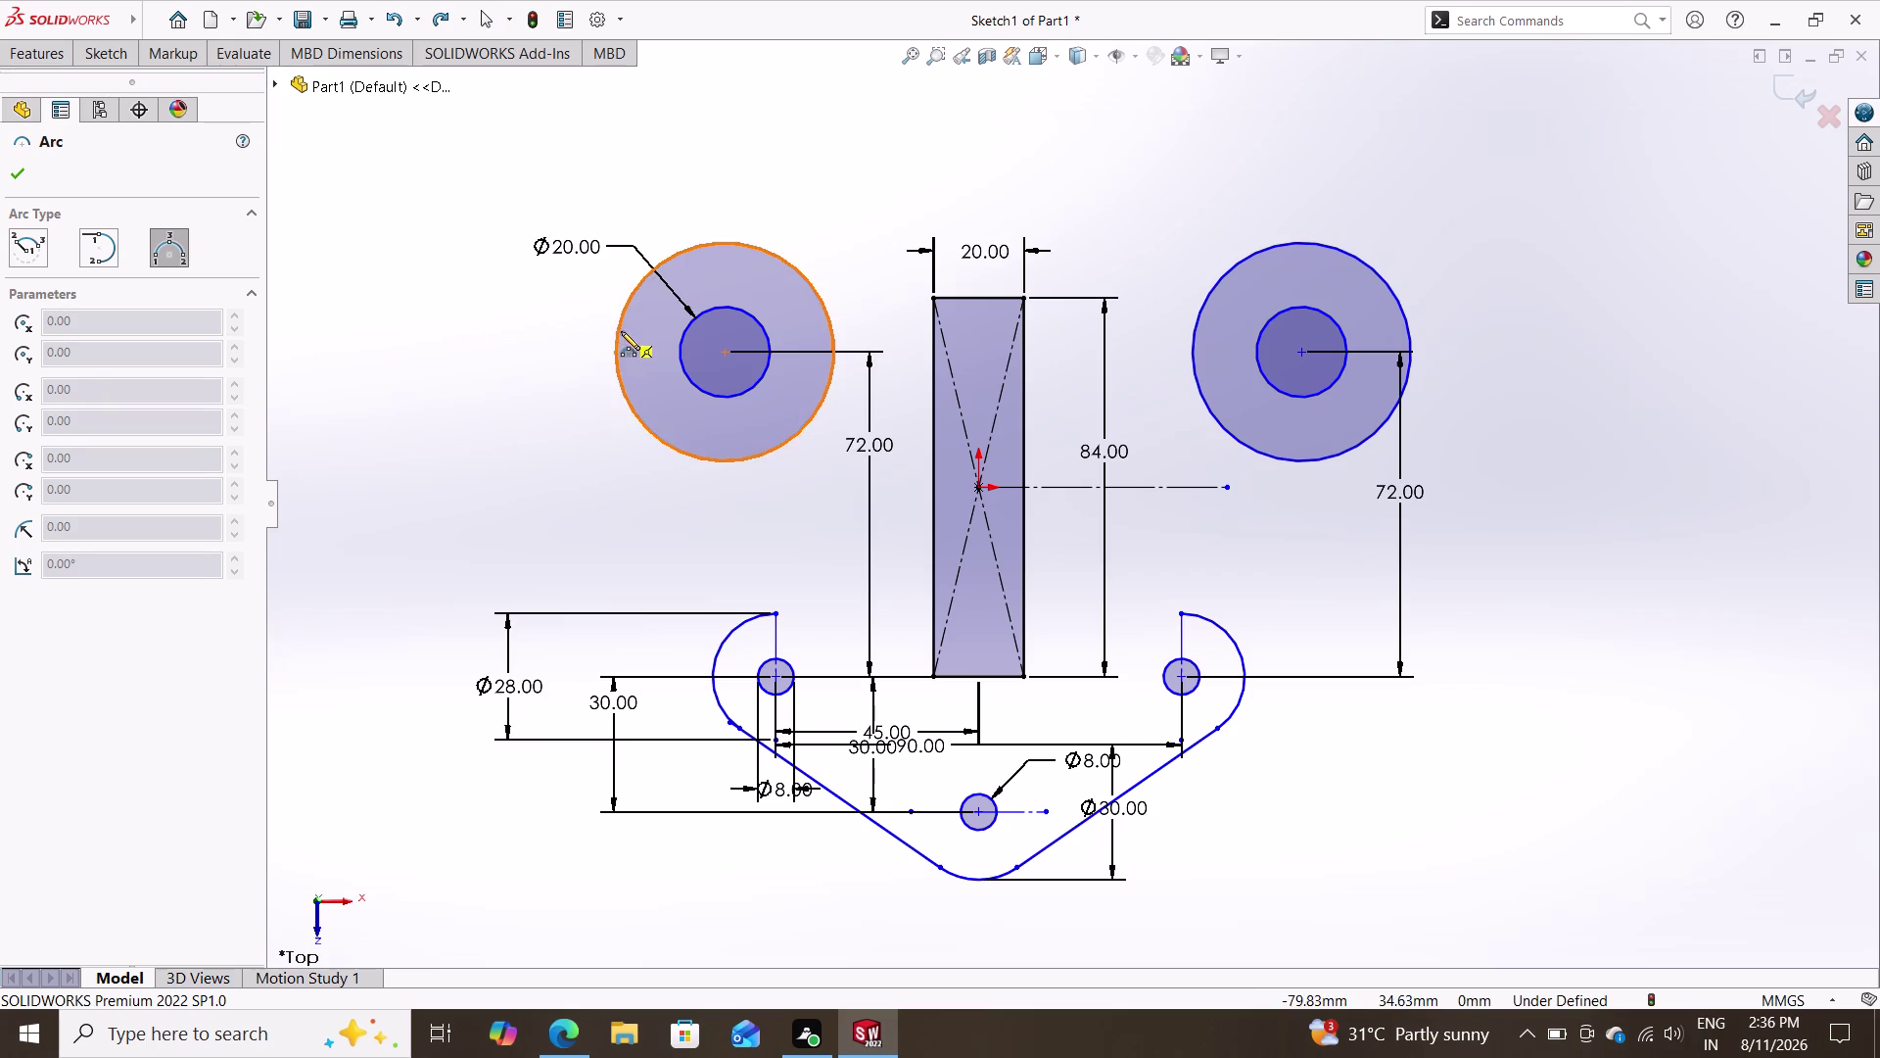
click(621, 329)
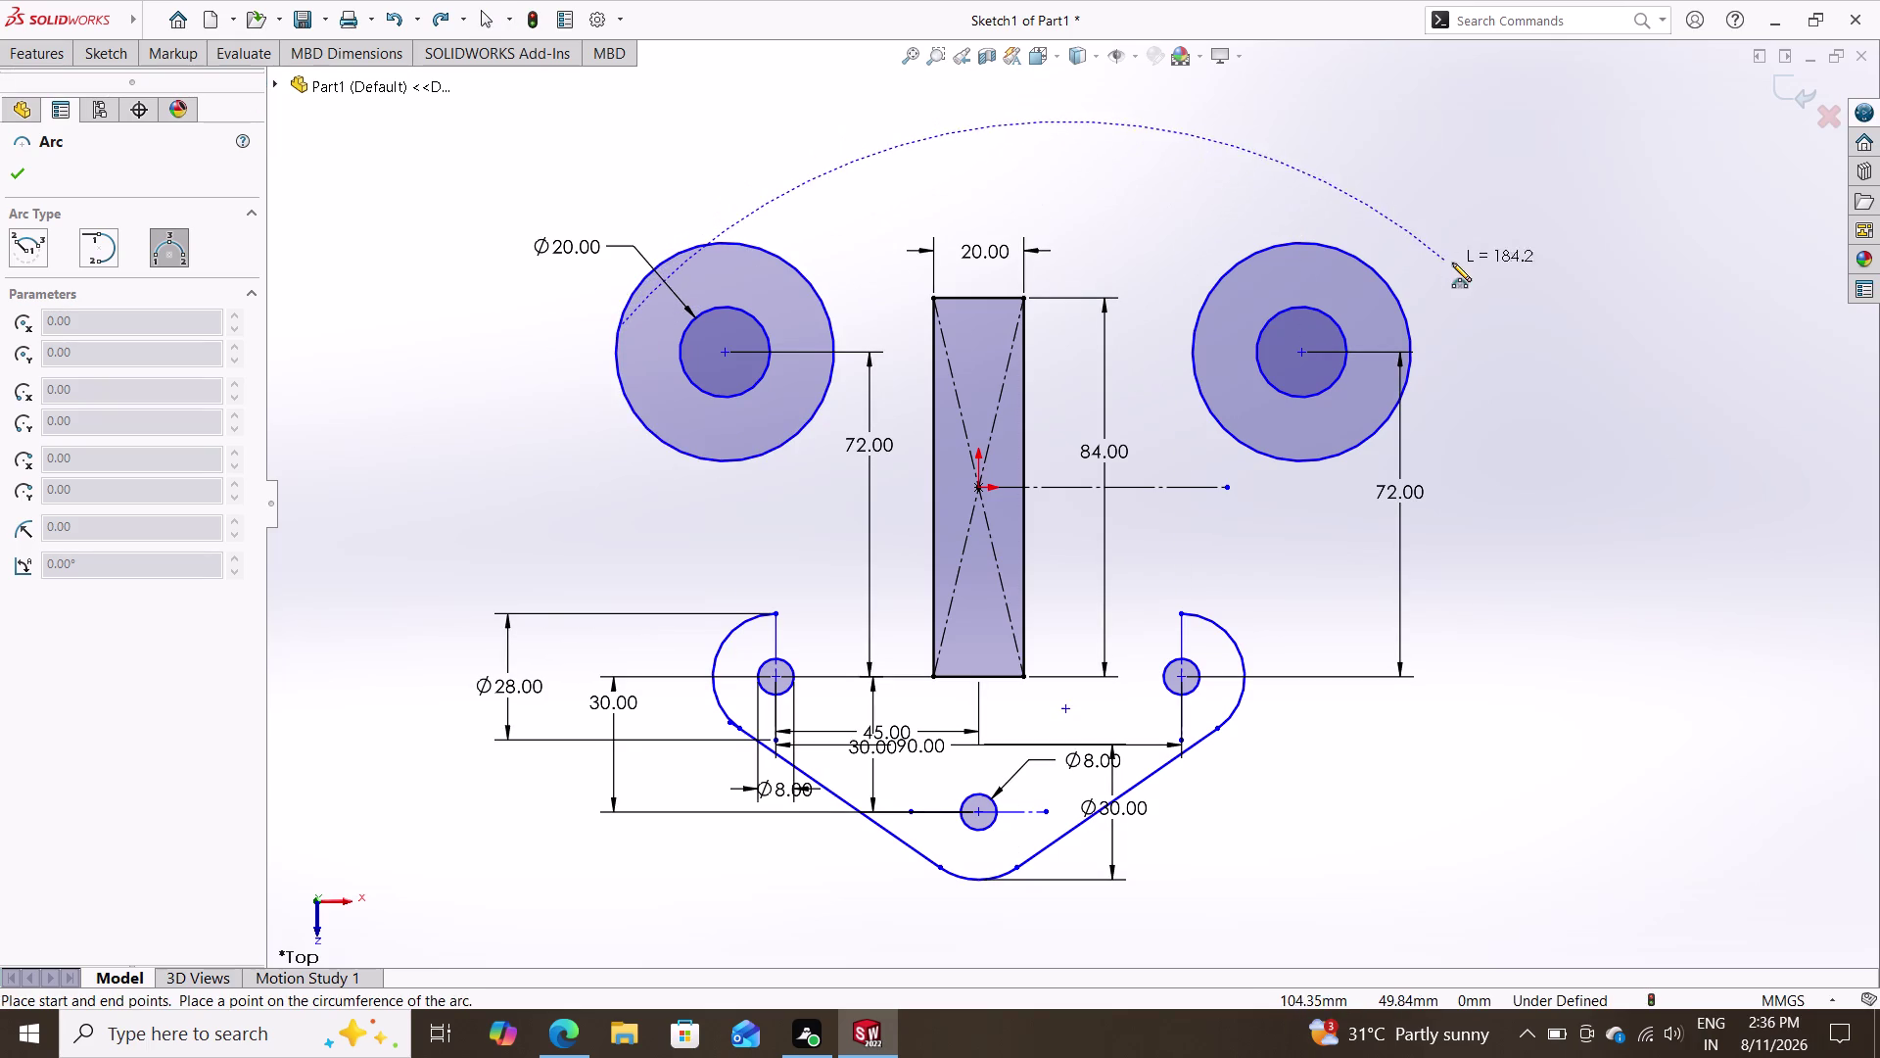
click(1403, 309)
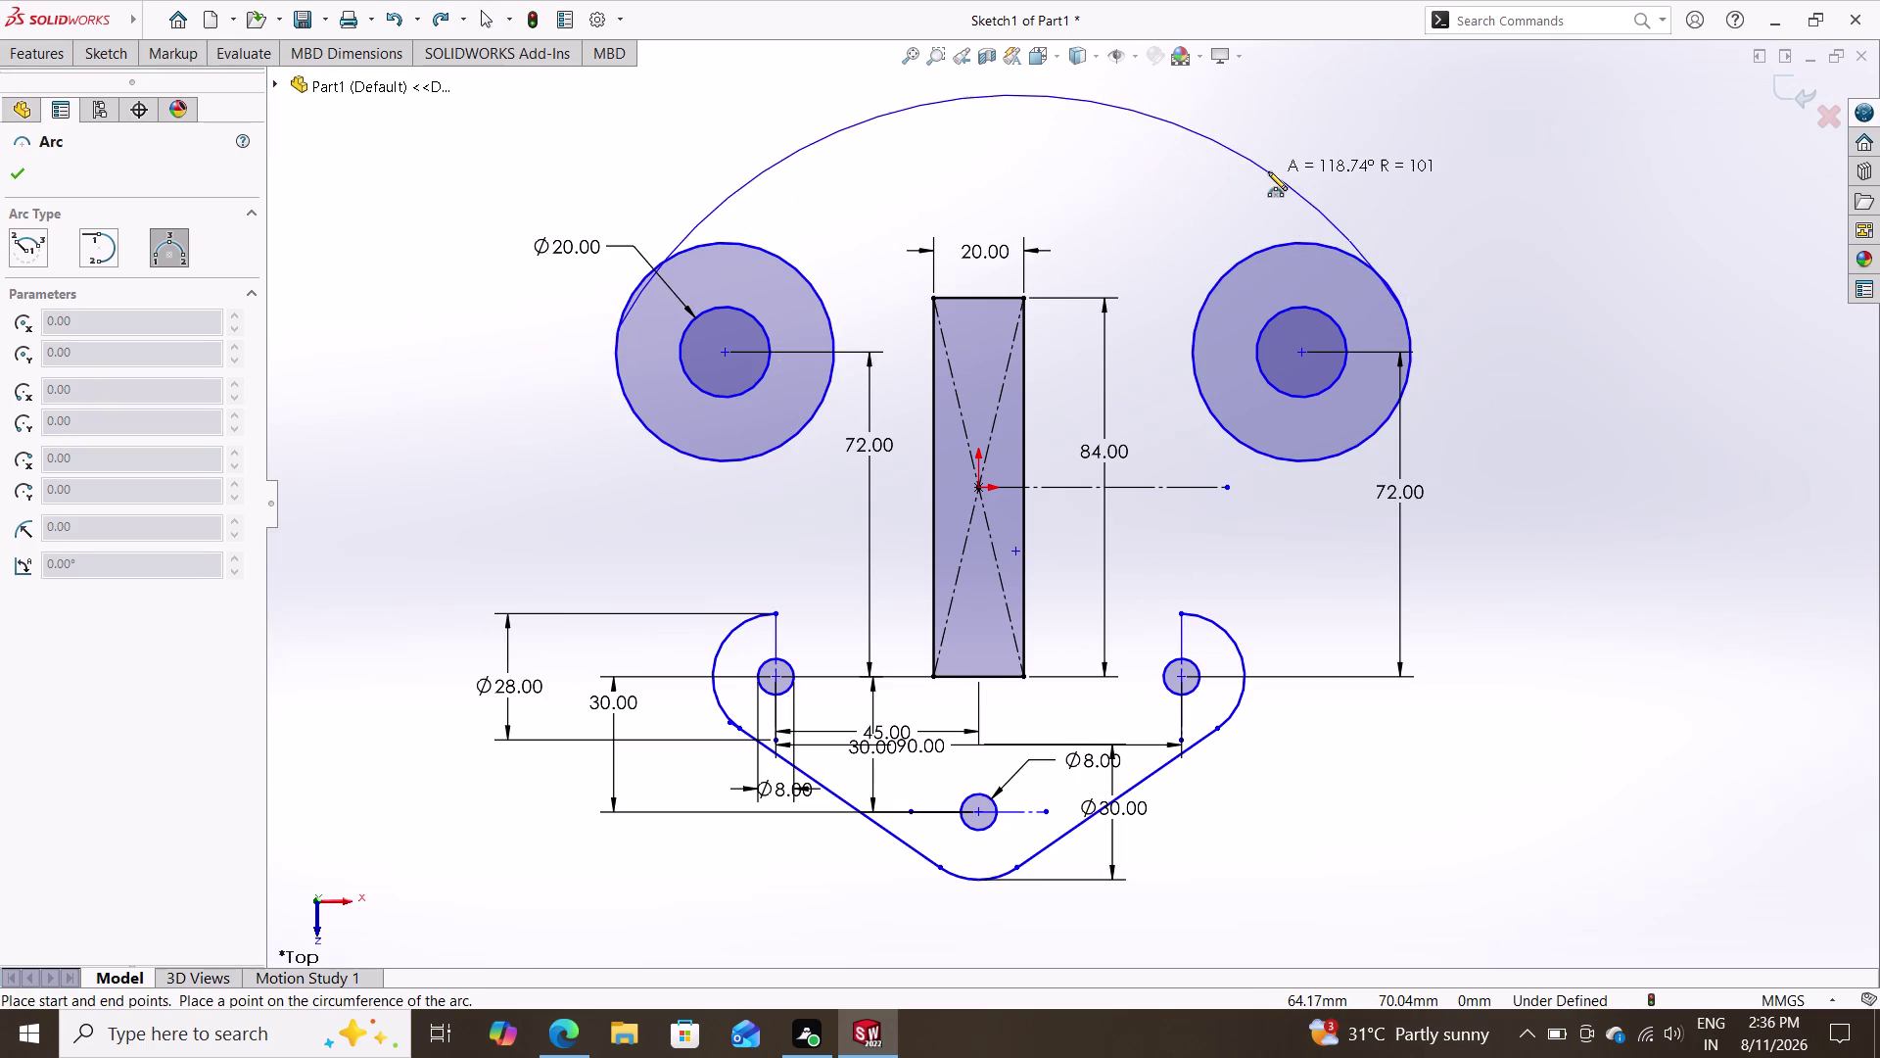
double_click(1268, 172)
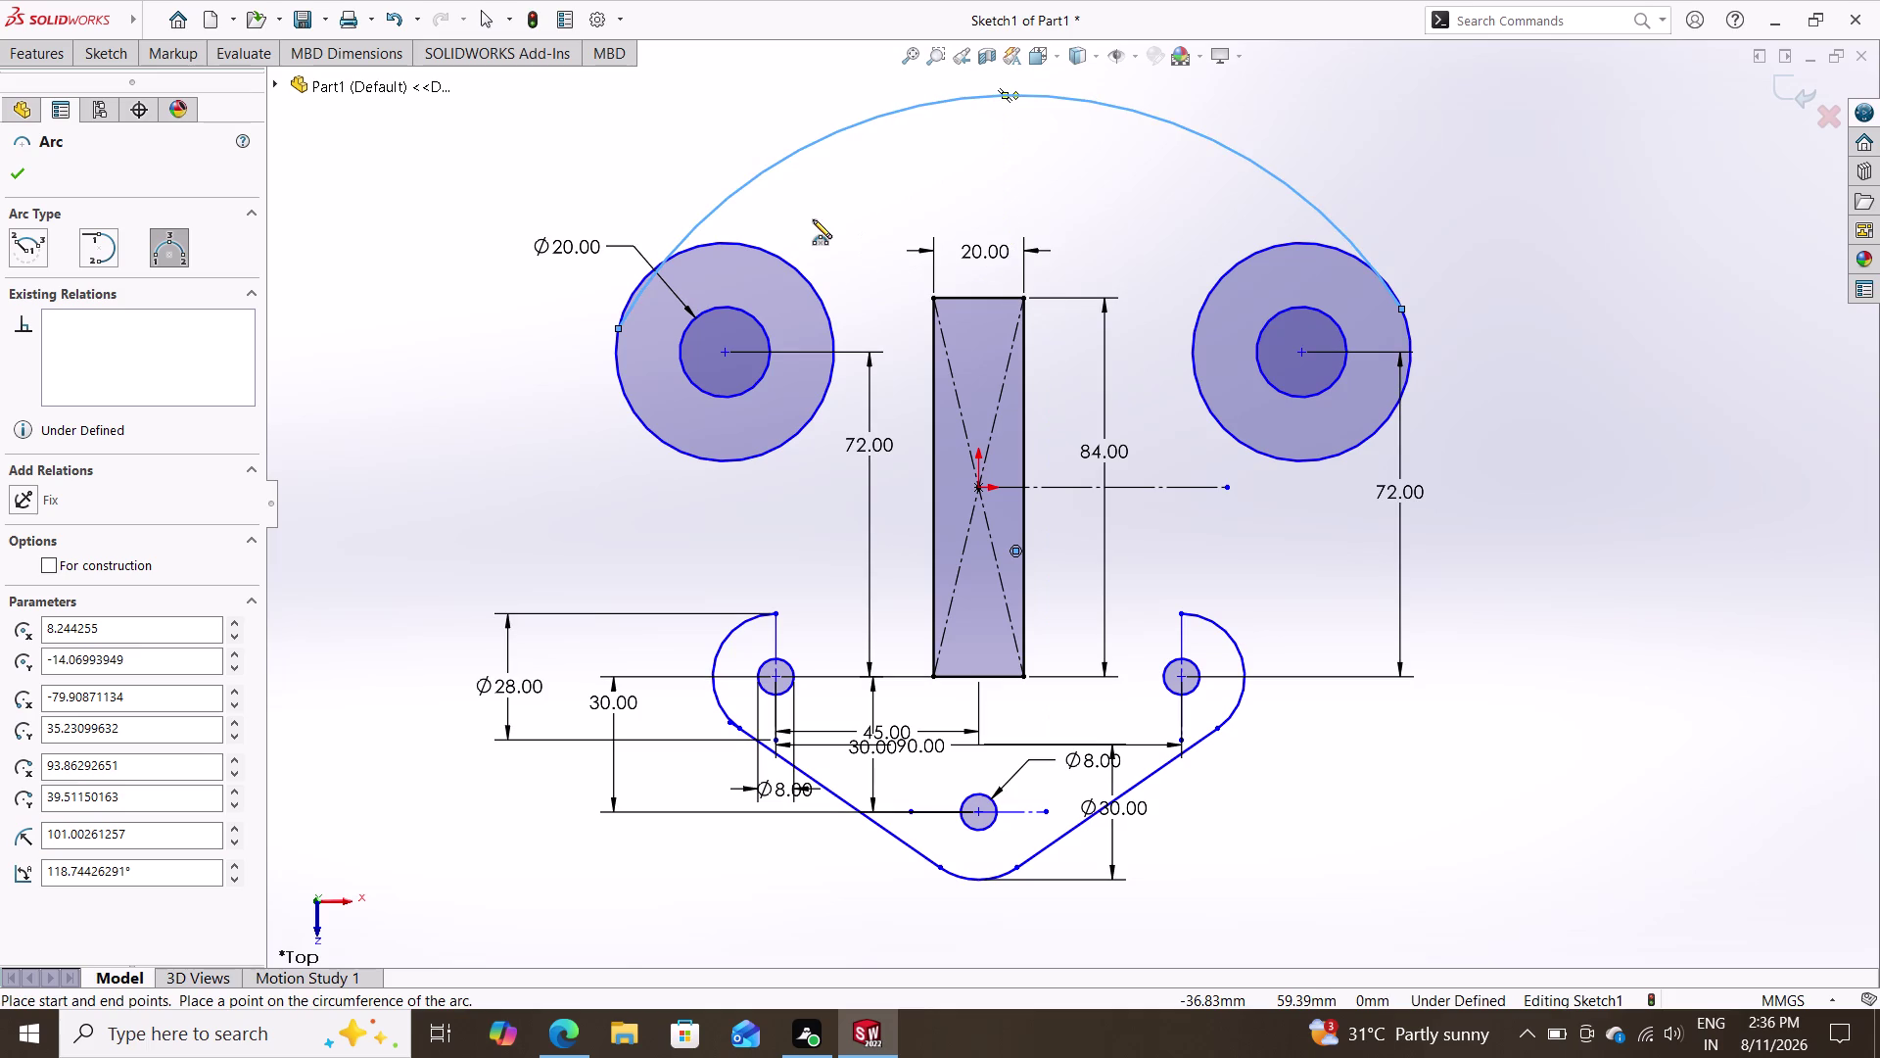
key(Escape)
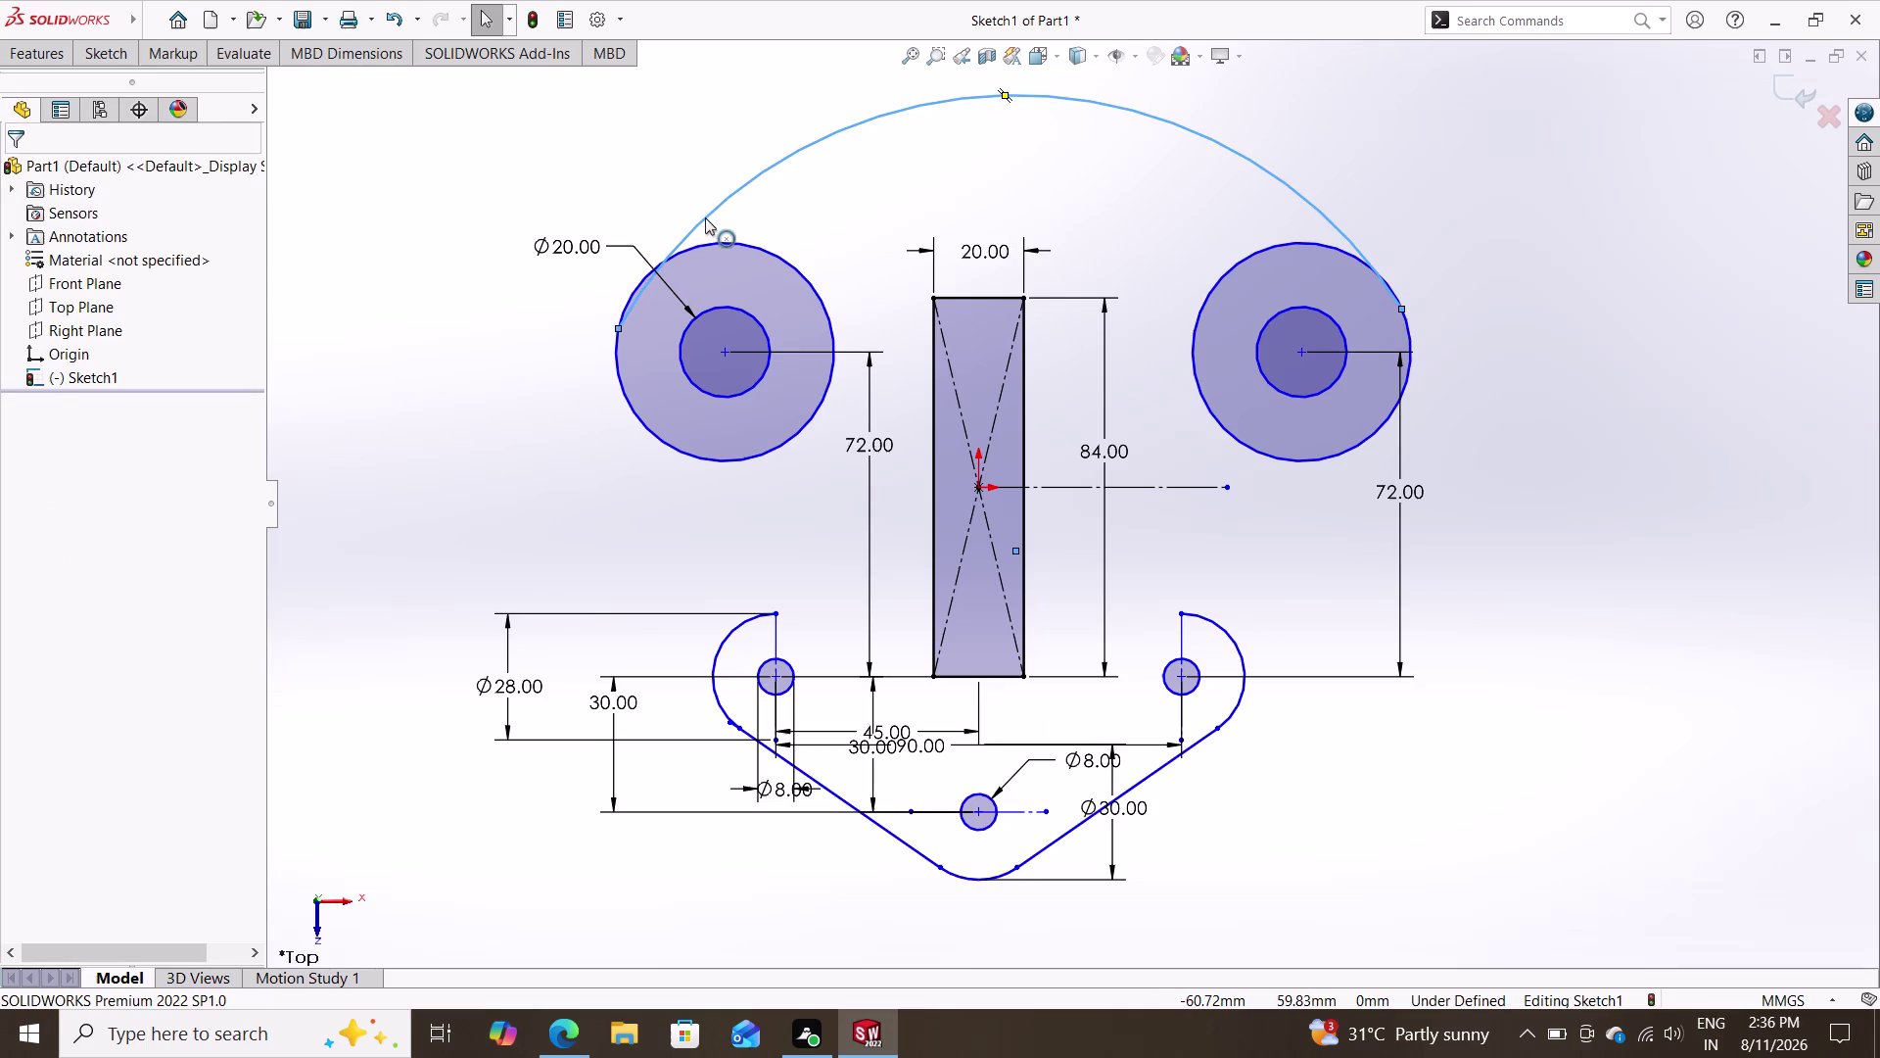
Make the new top arc tangent to both the left and right ring circles.
click(635, 287)
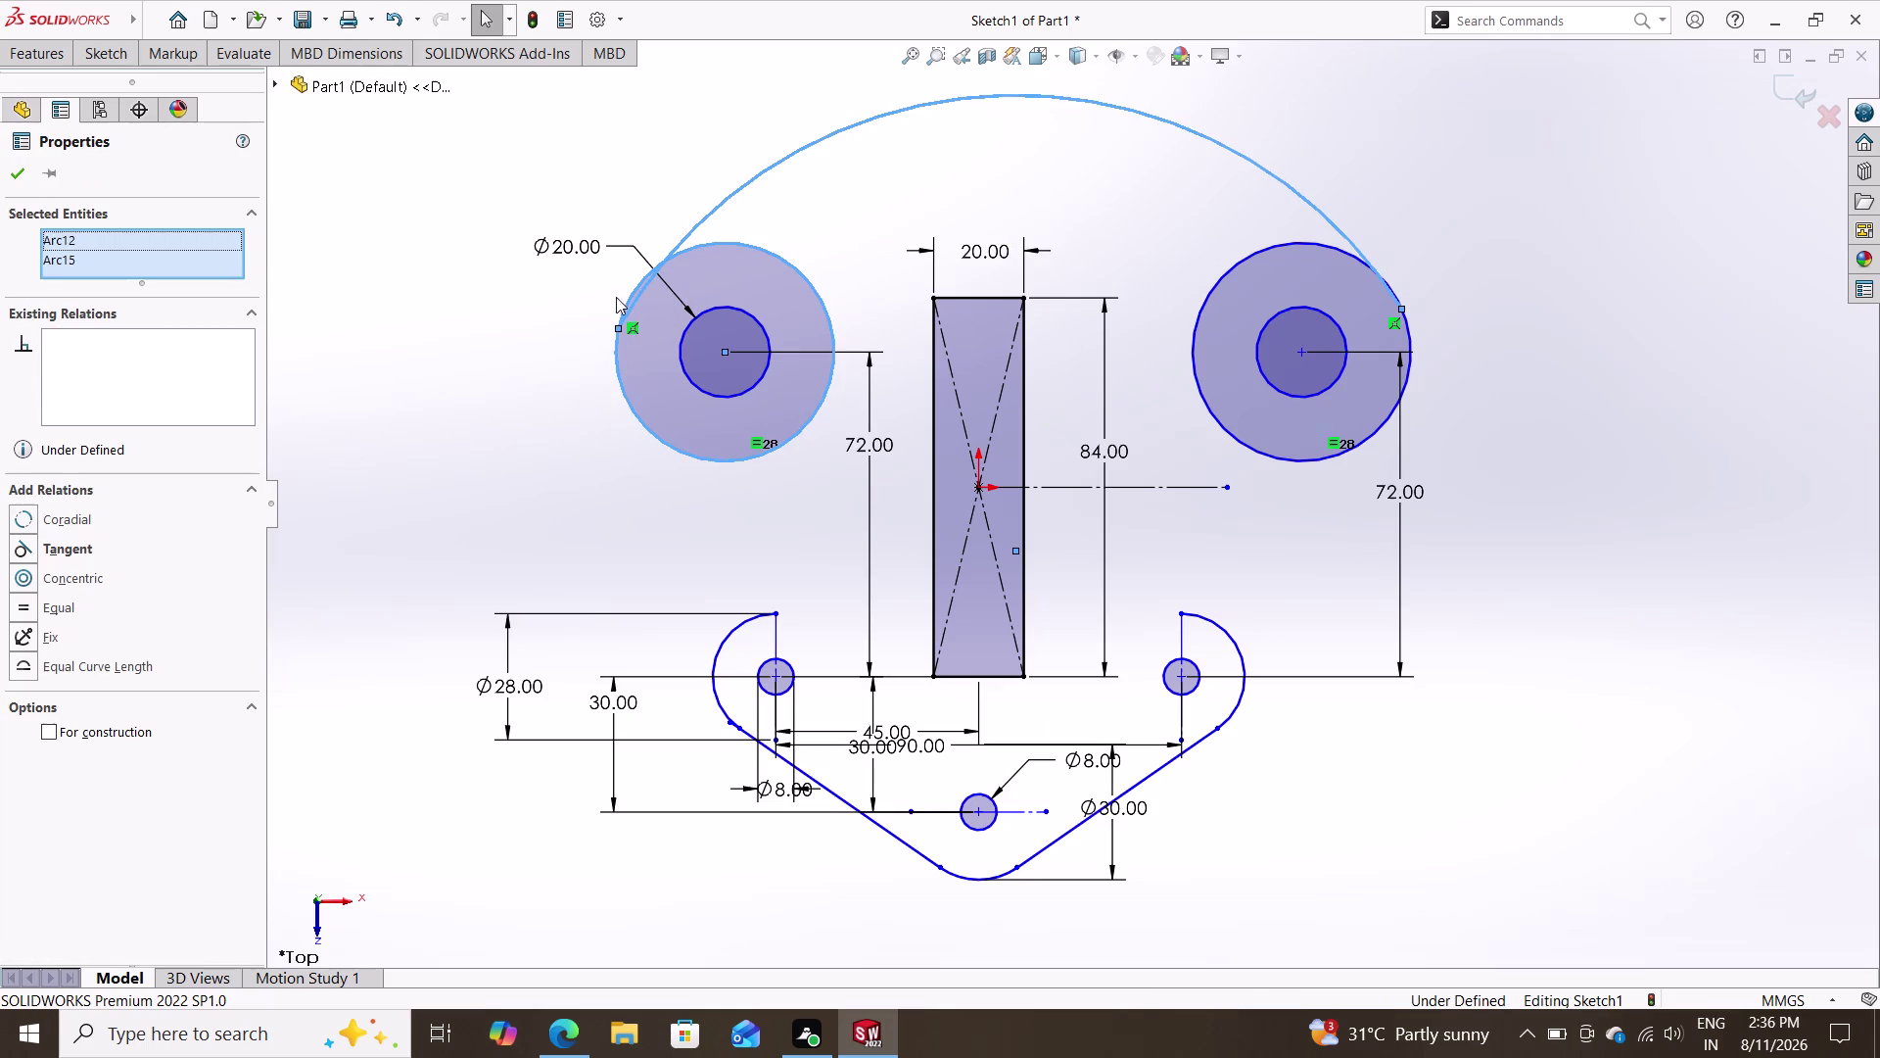
click(66, 549)
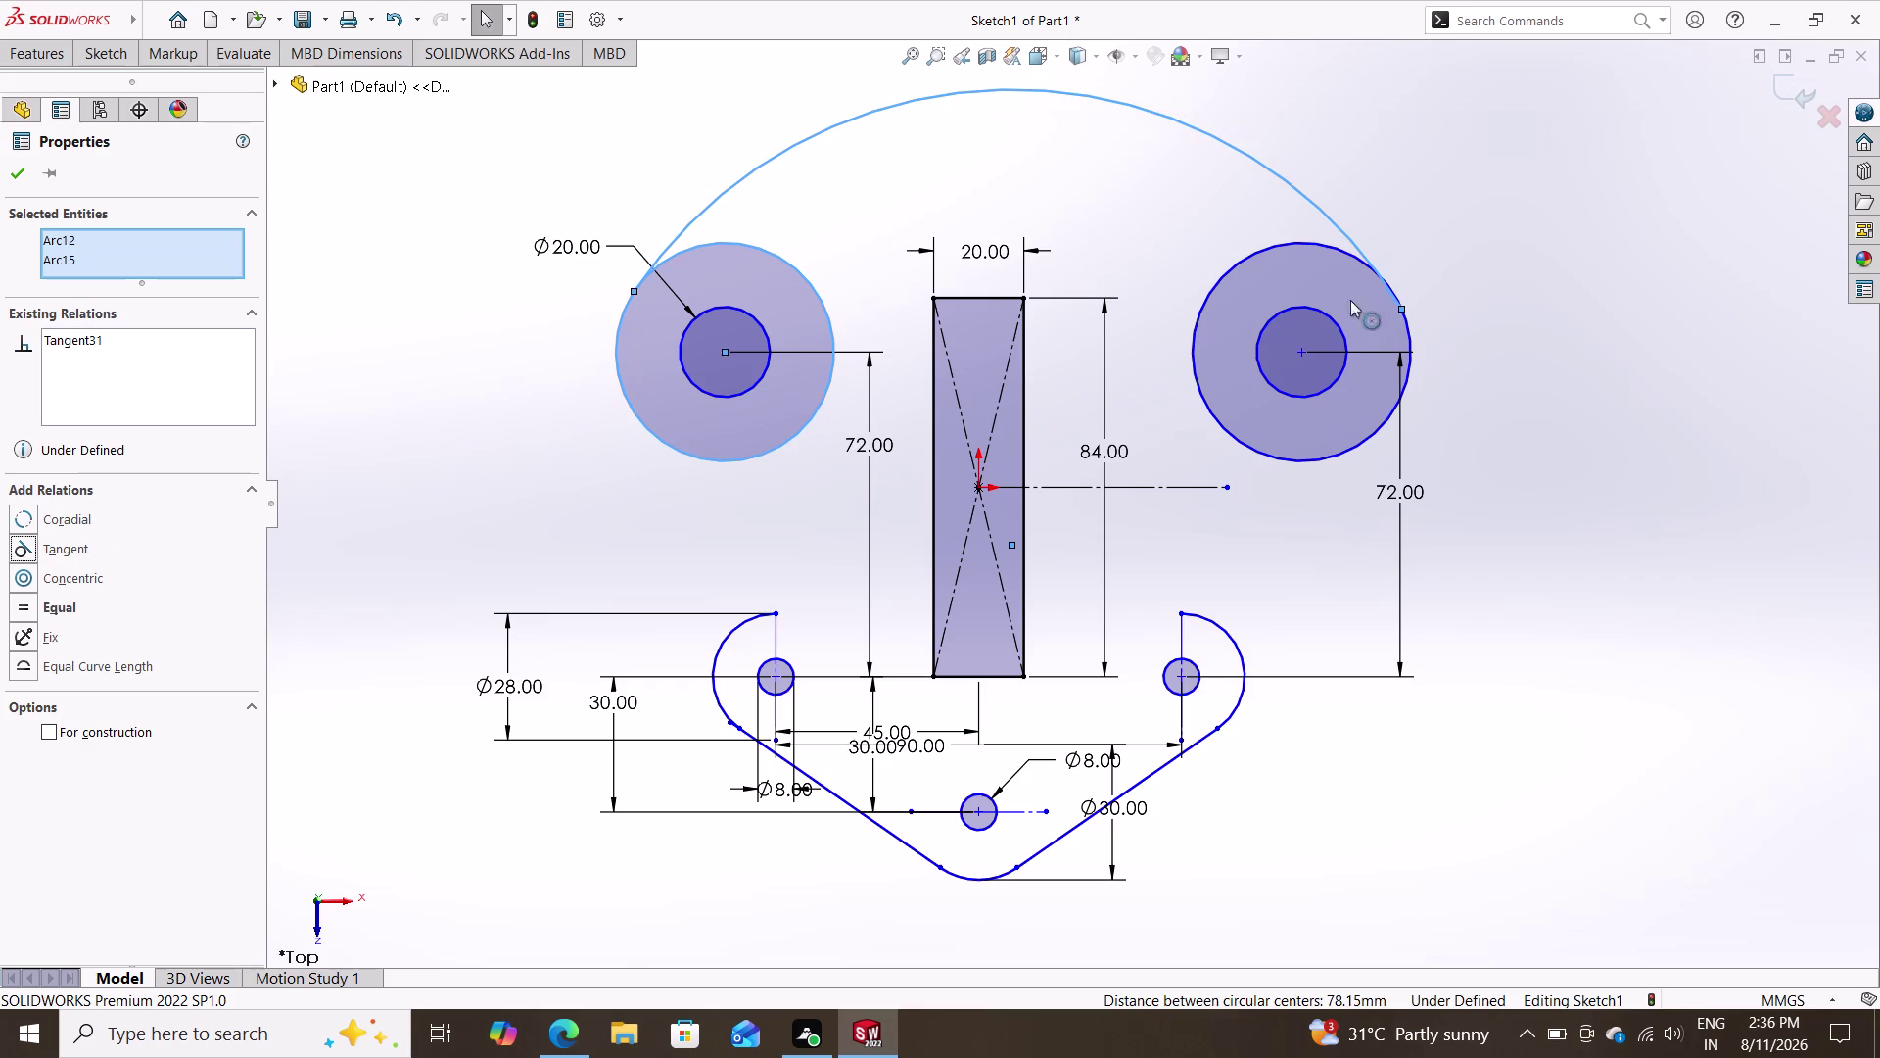
click(1408, 333)
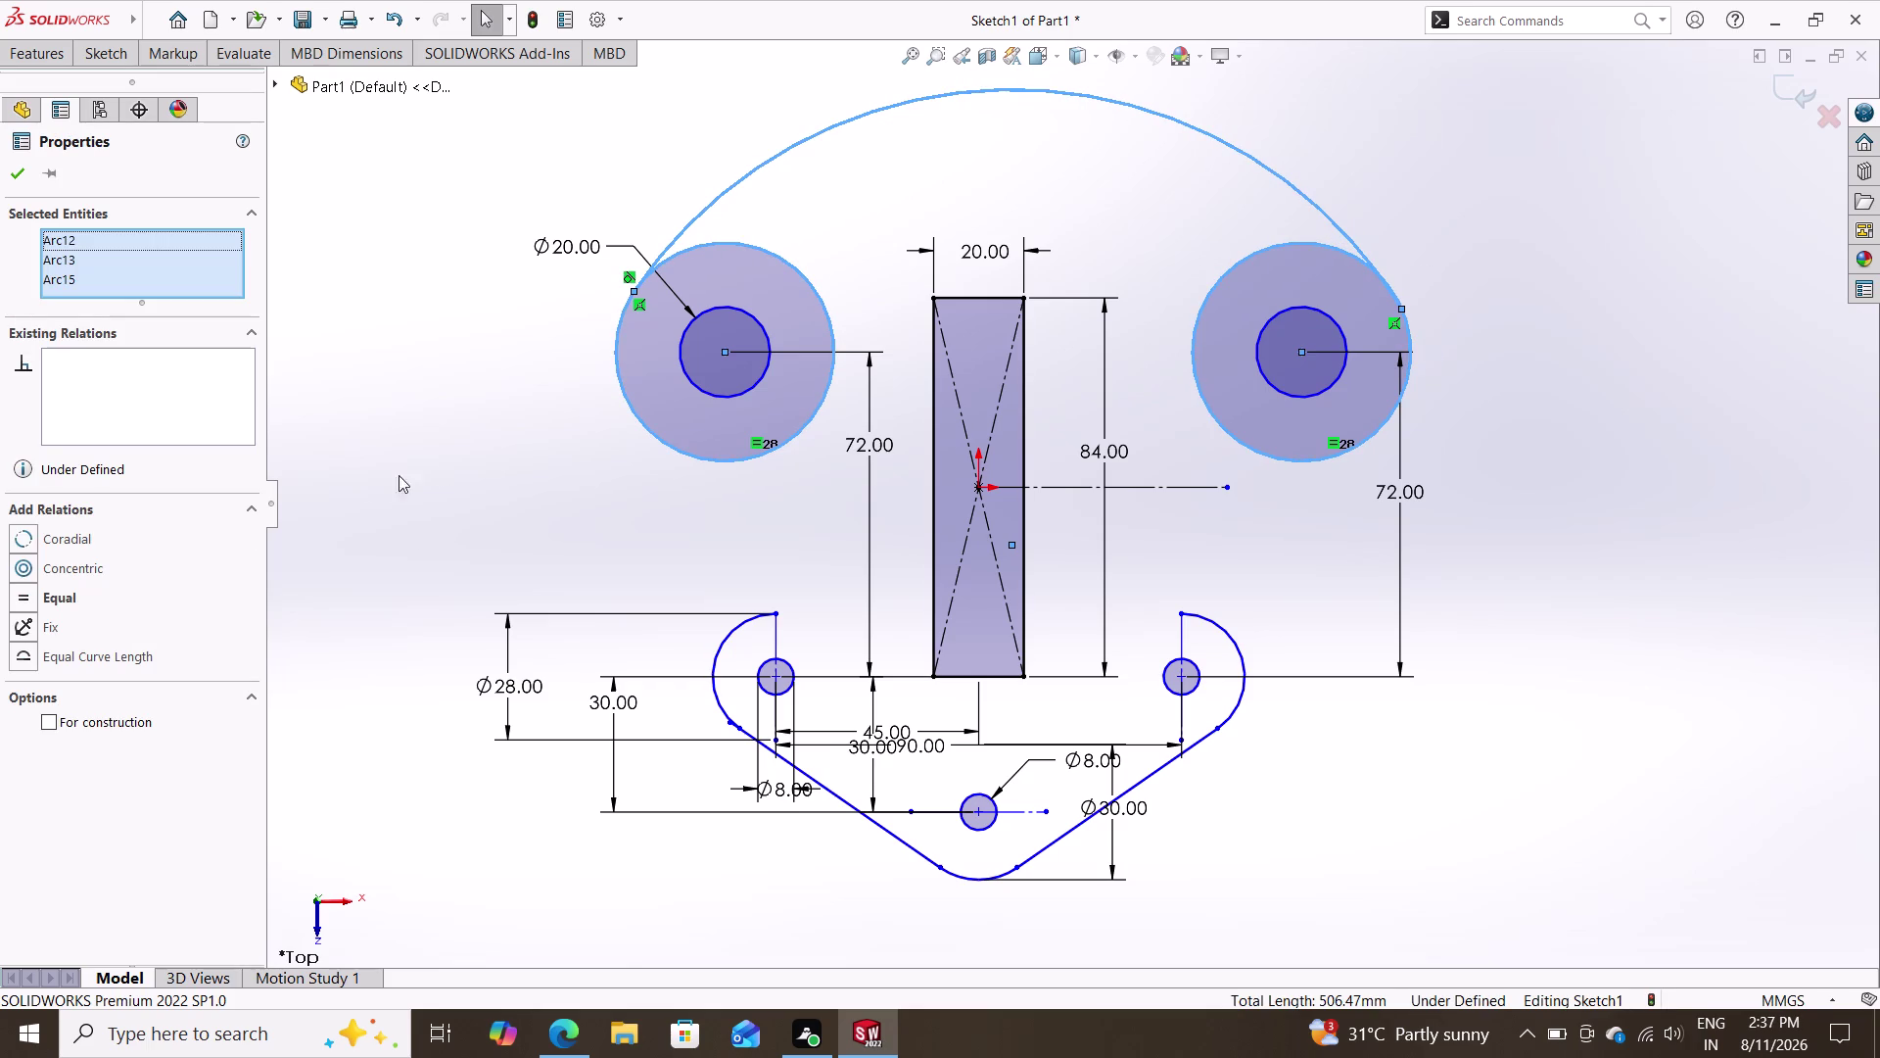
key(Escape)
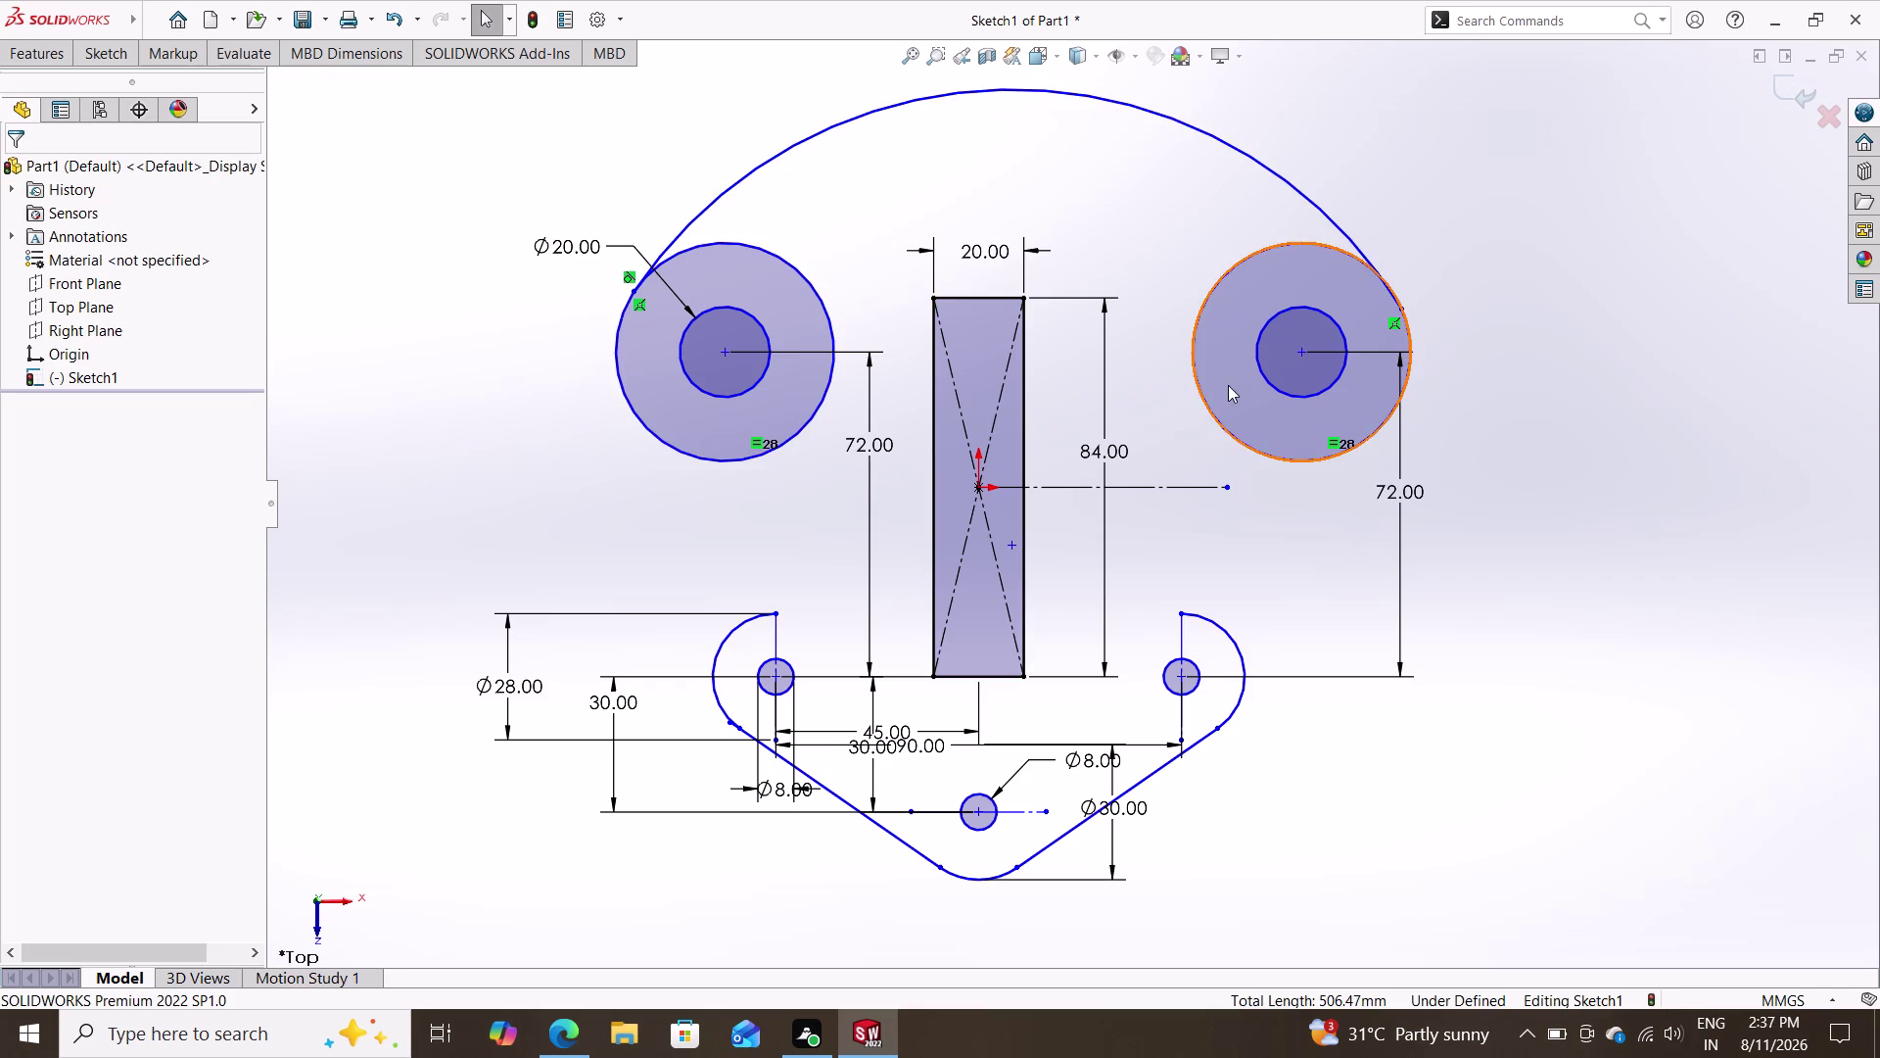
click(1406, 327)
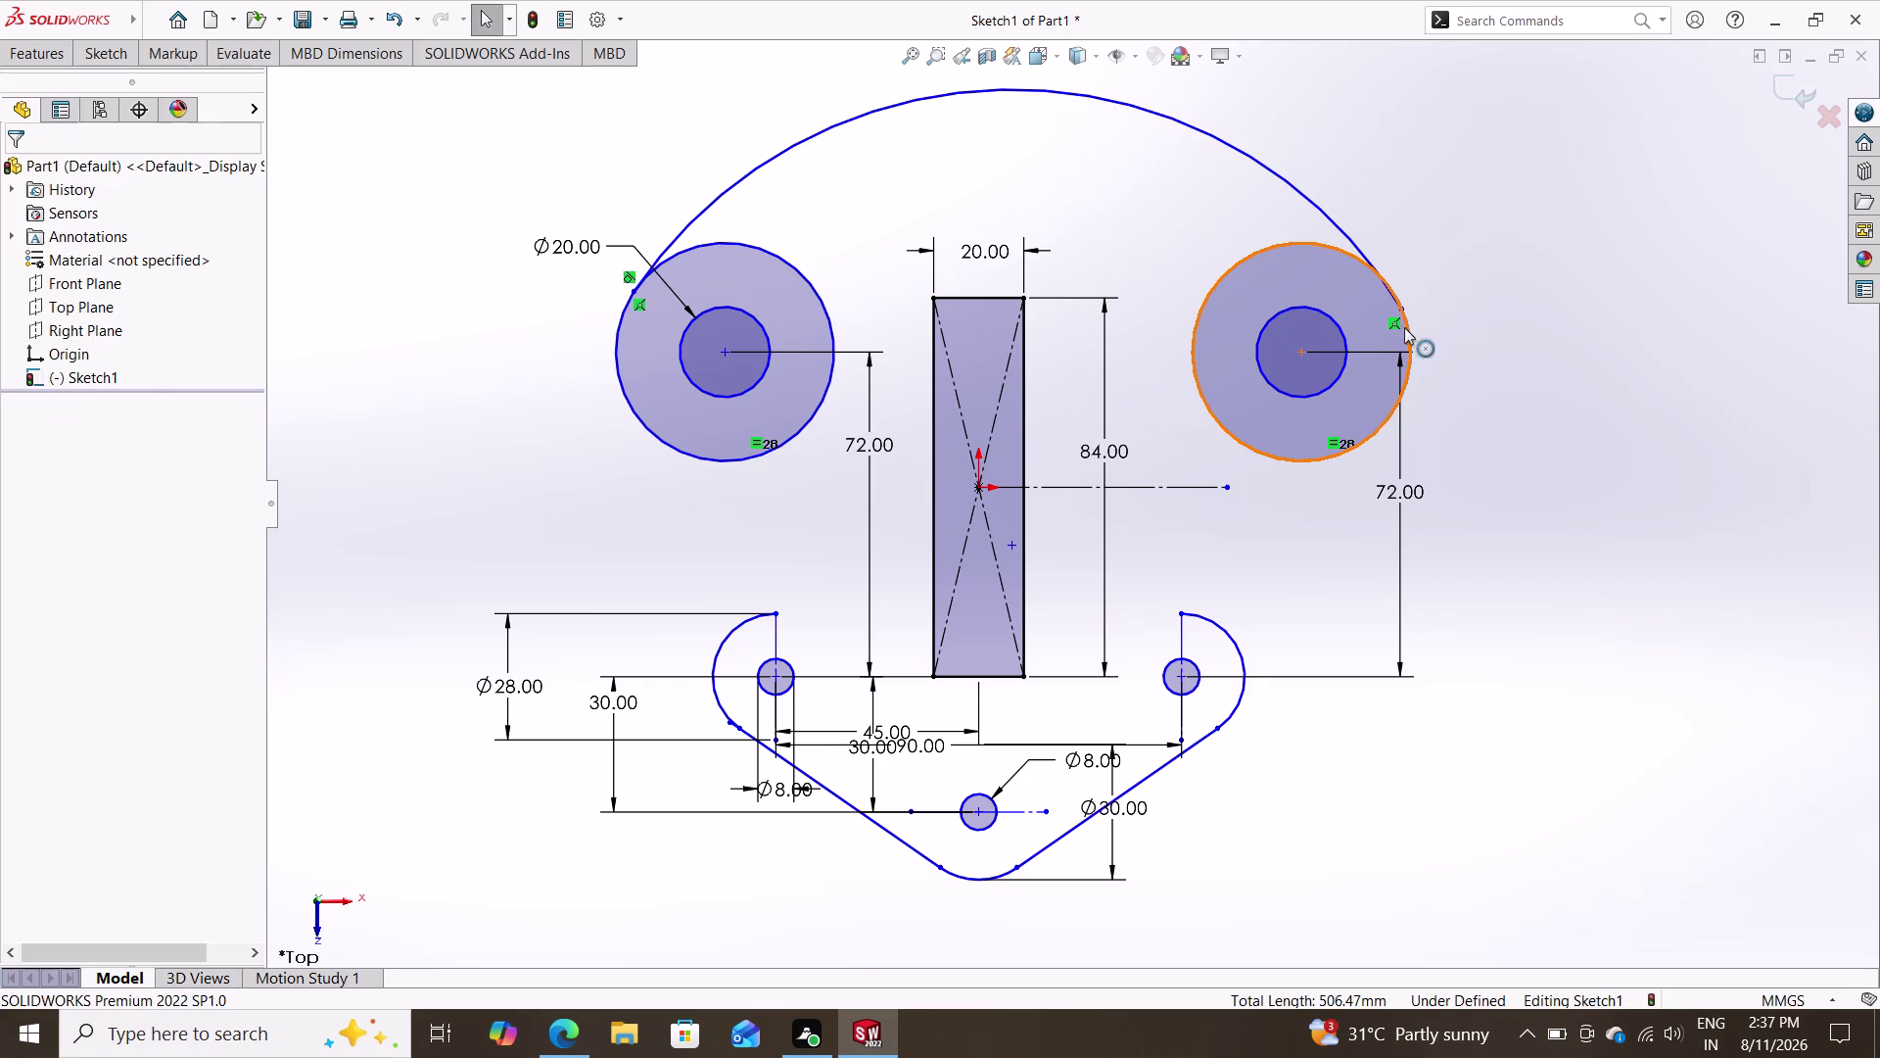
click(1337, 225)
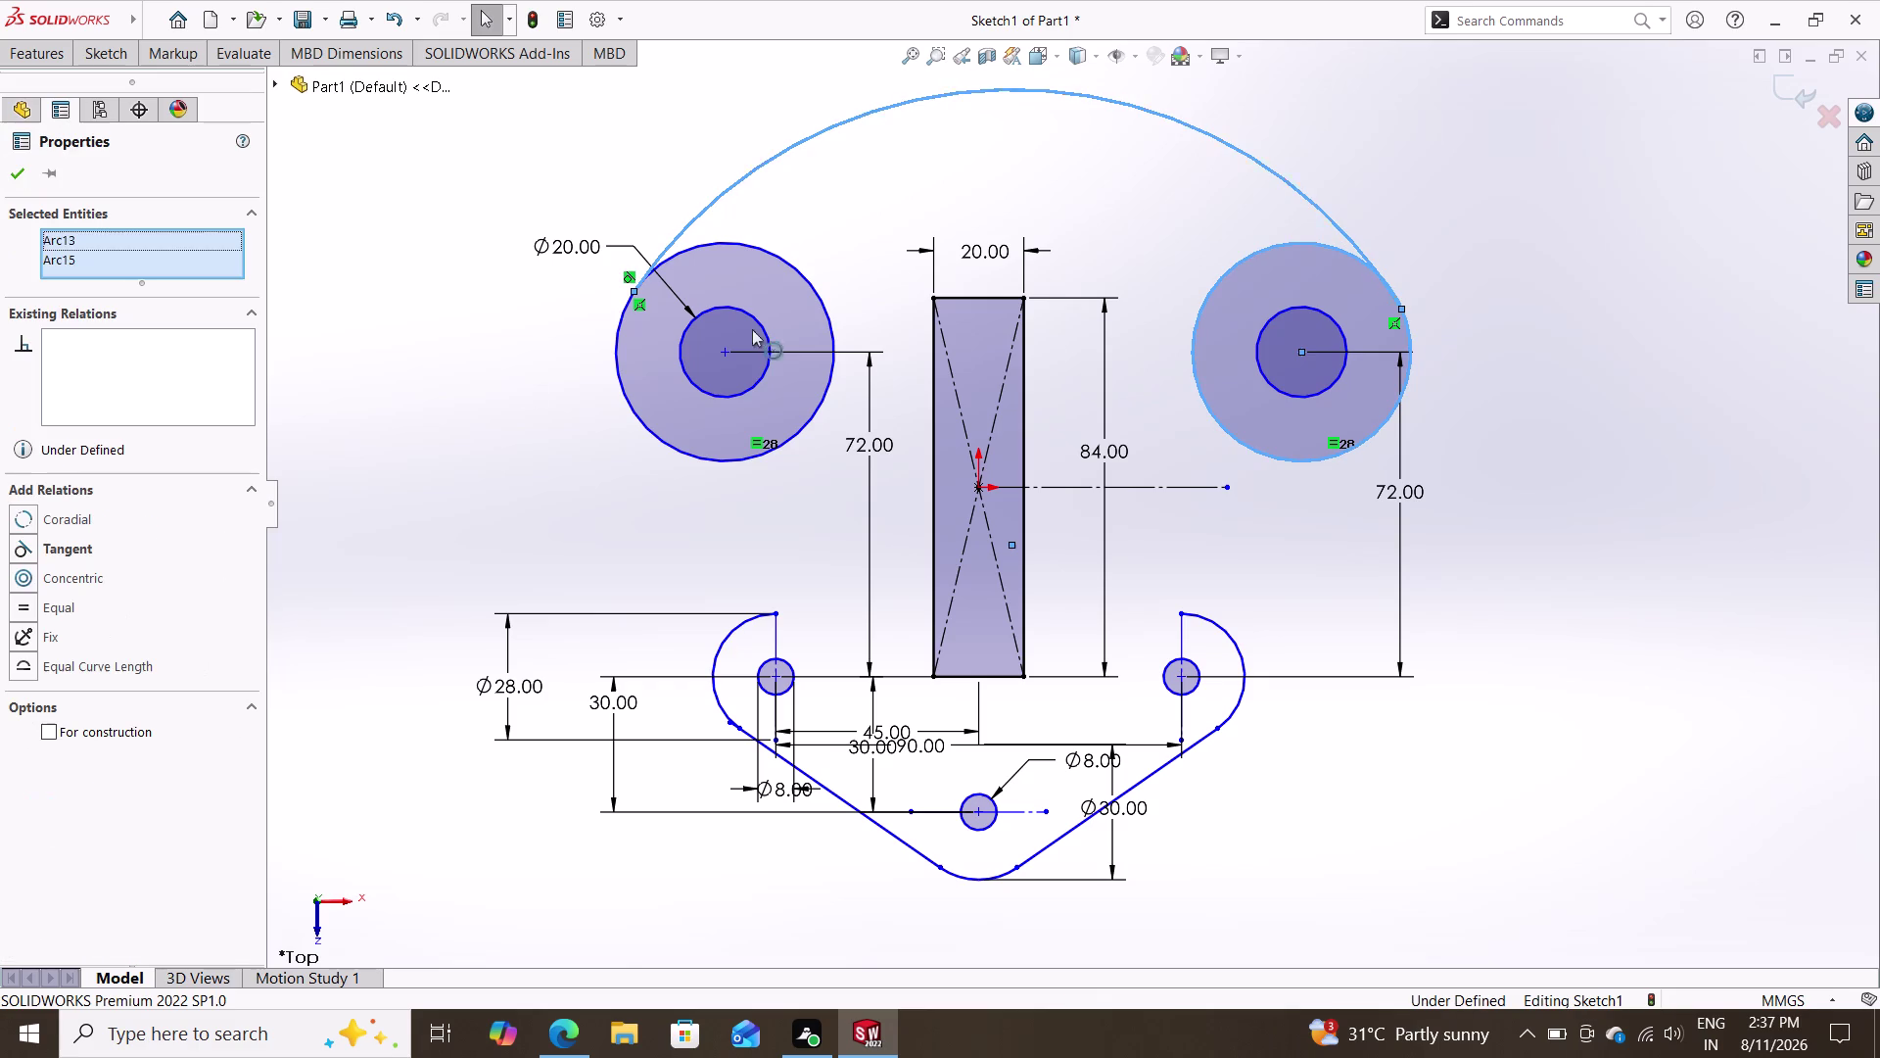
click(20, 543)
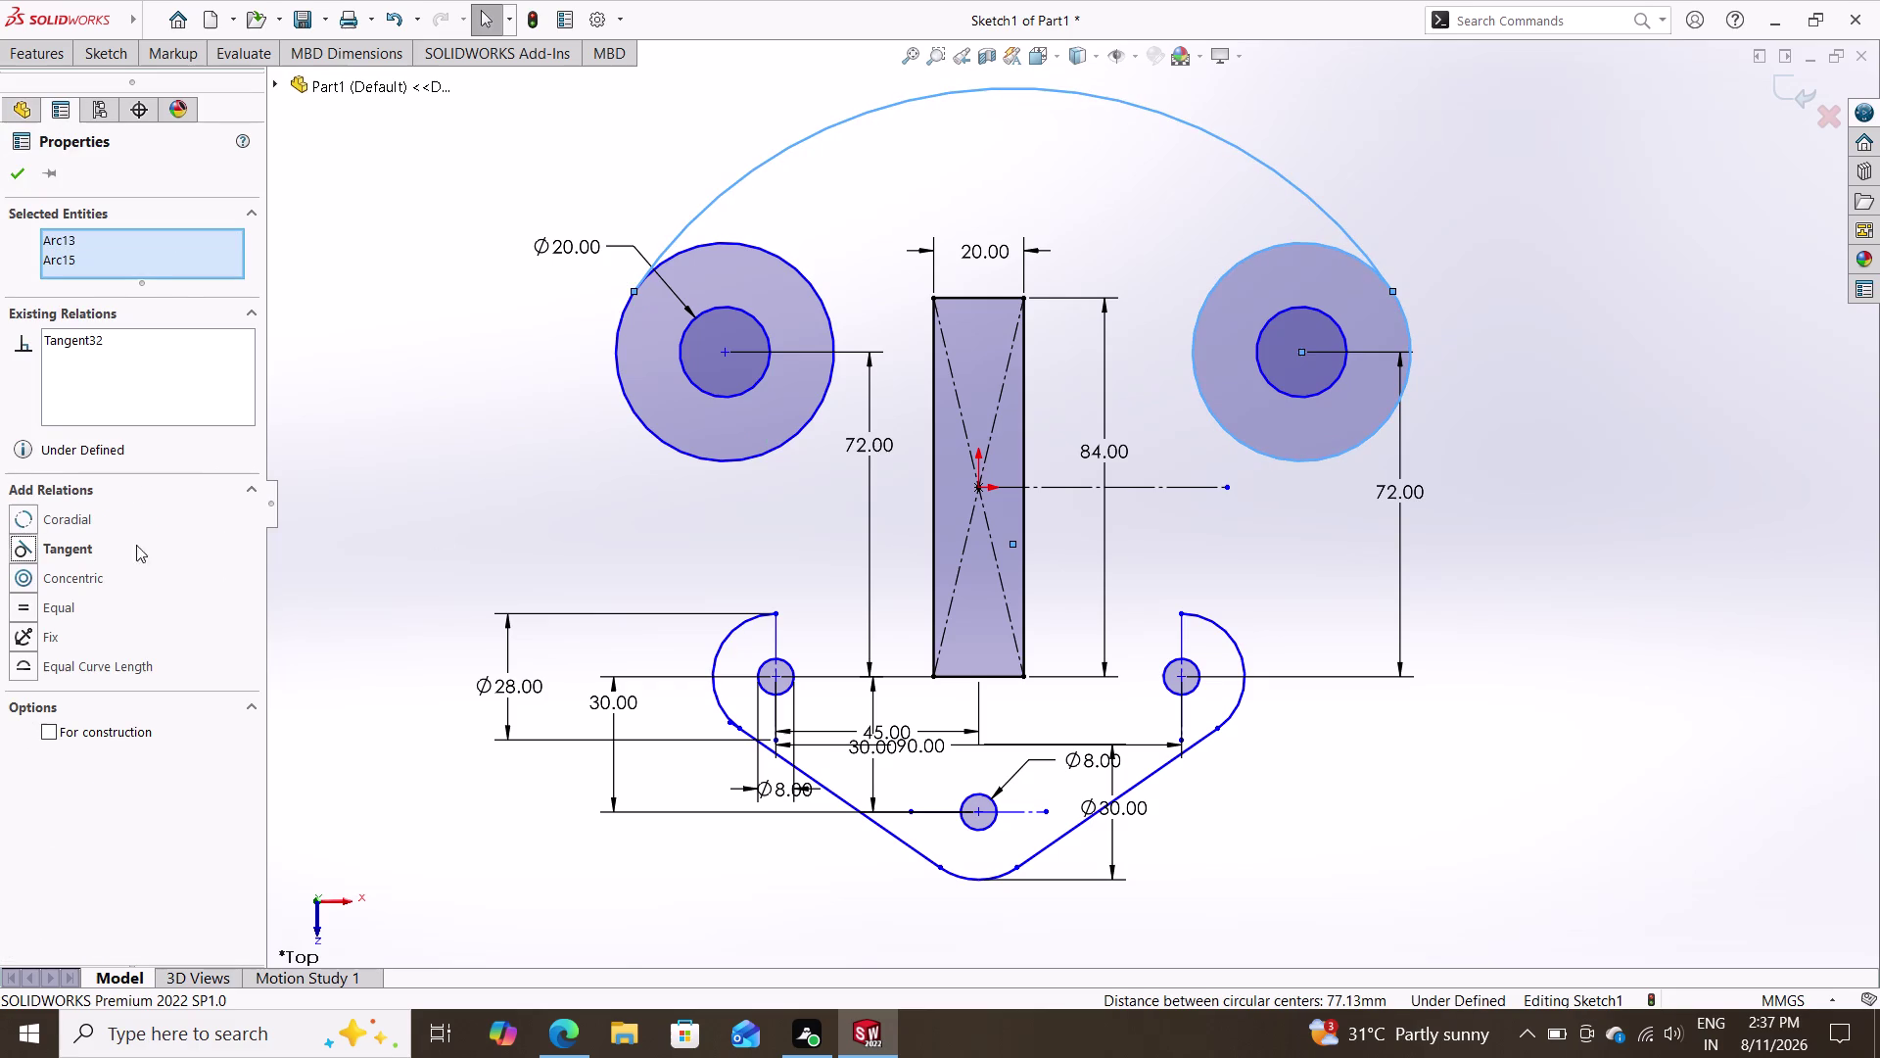
key(Escape)
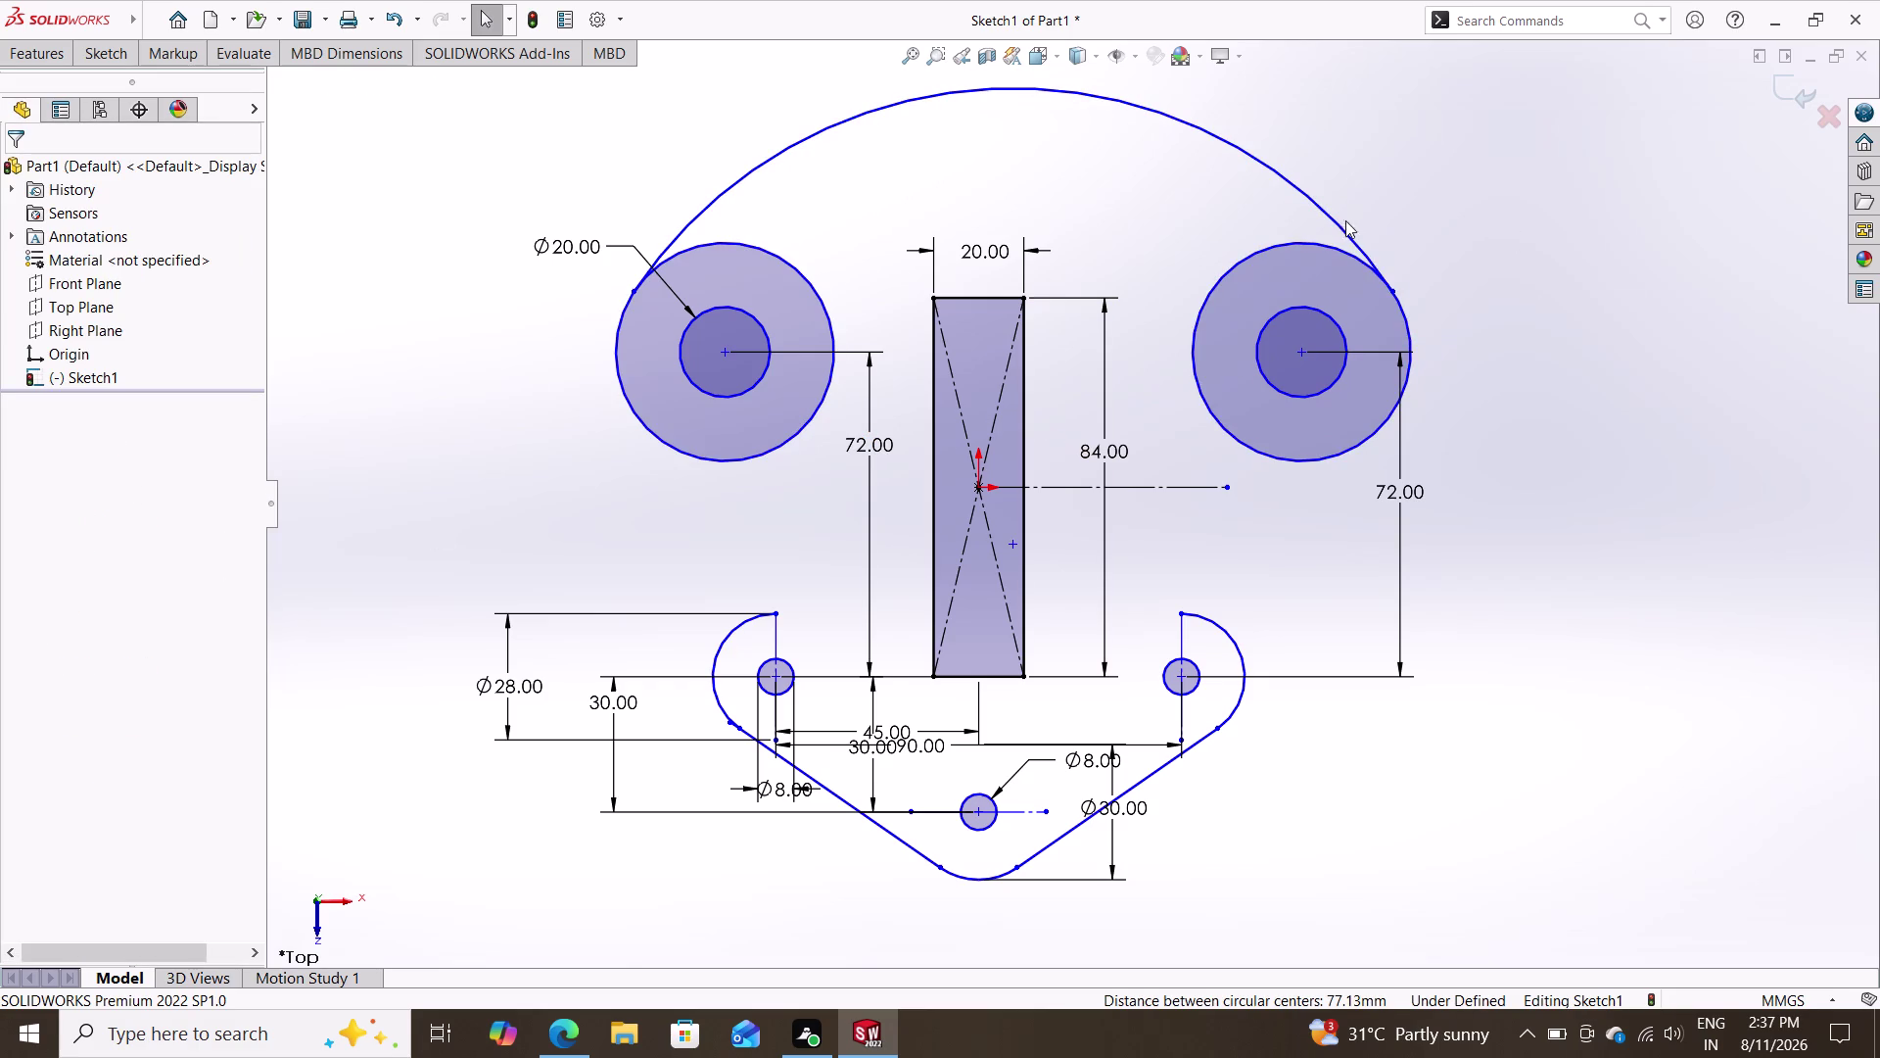
click(1268, 165)
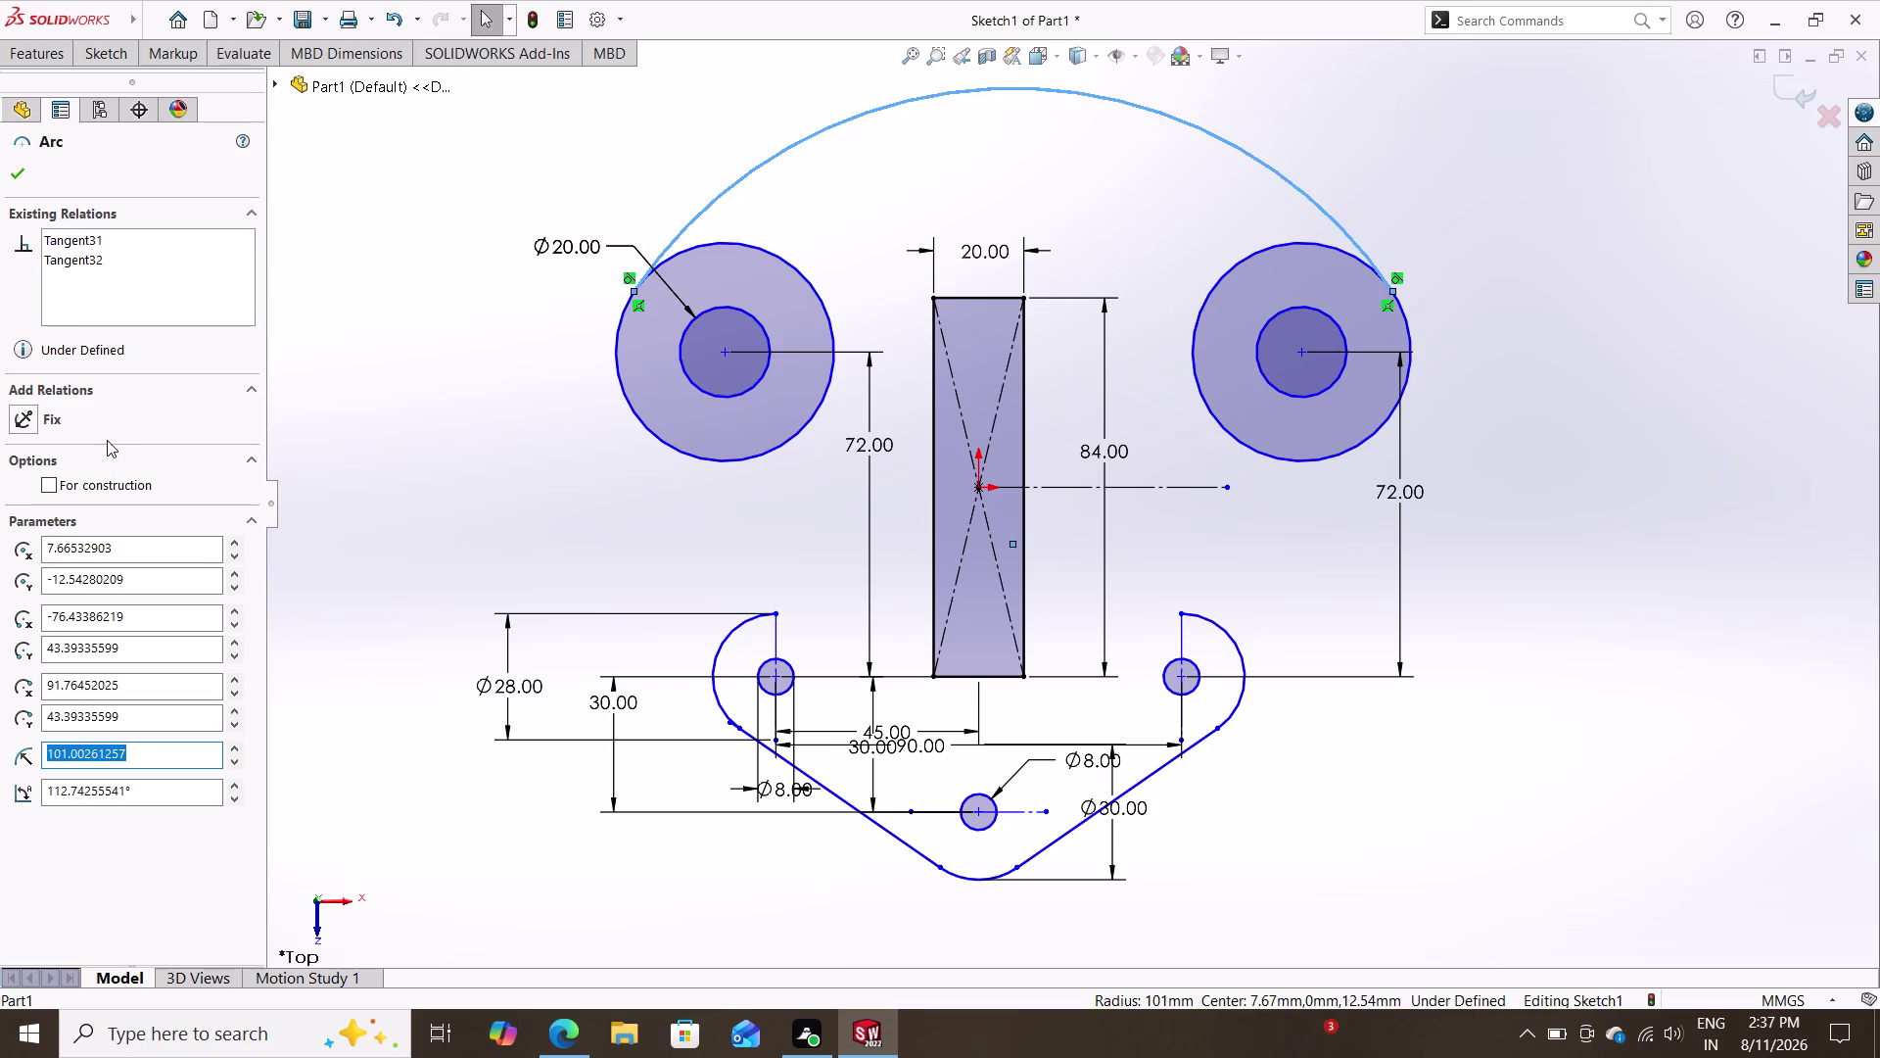
Set the top arc's radius to 74 mm, then undo the change.
text(74)
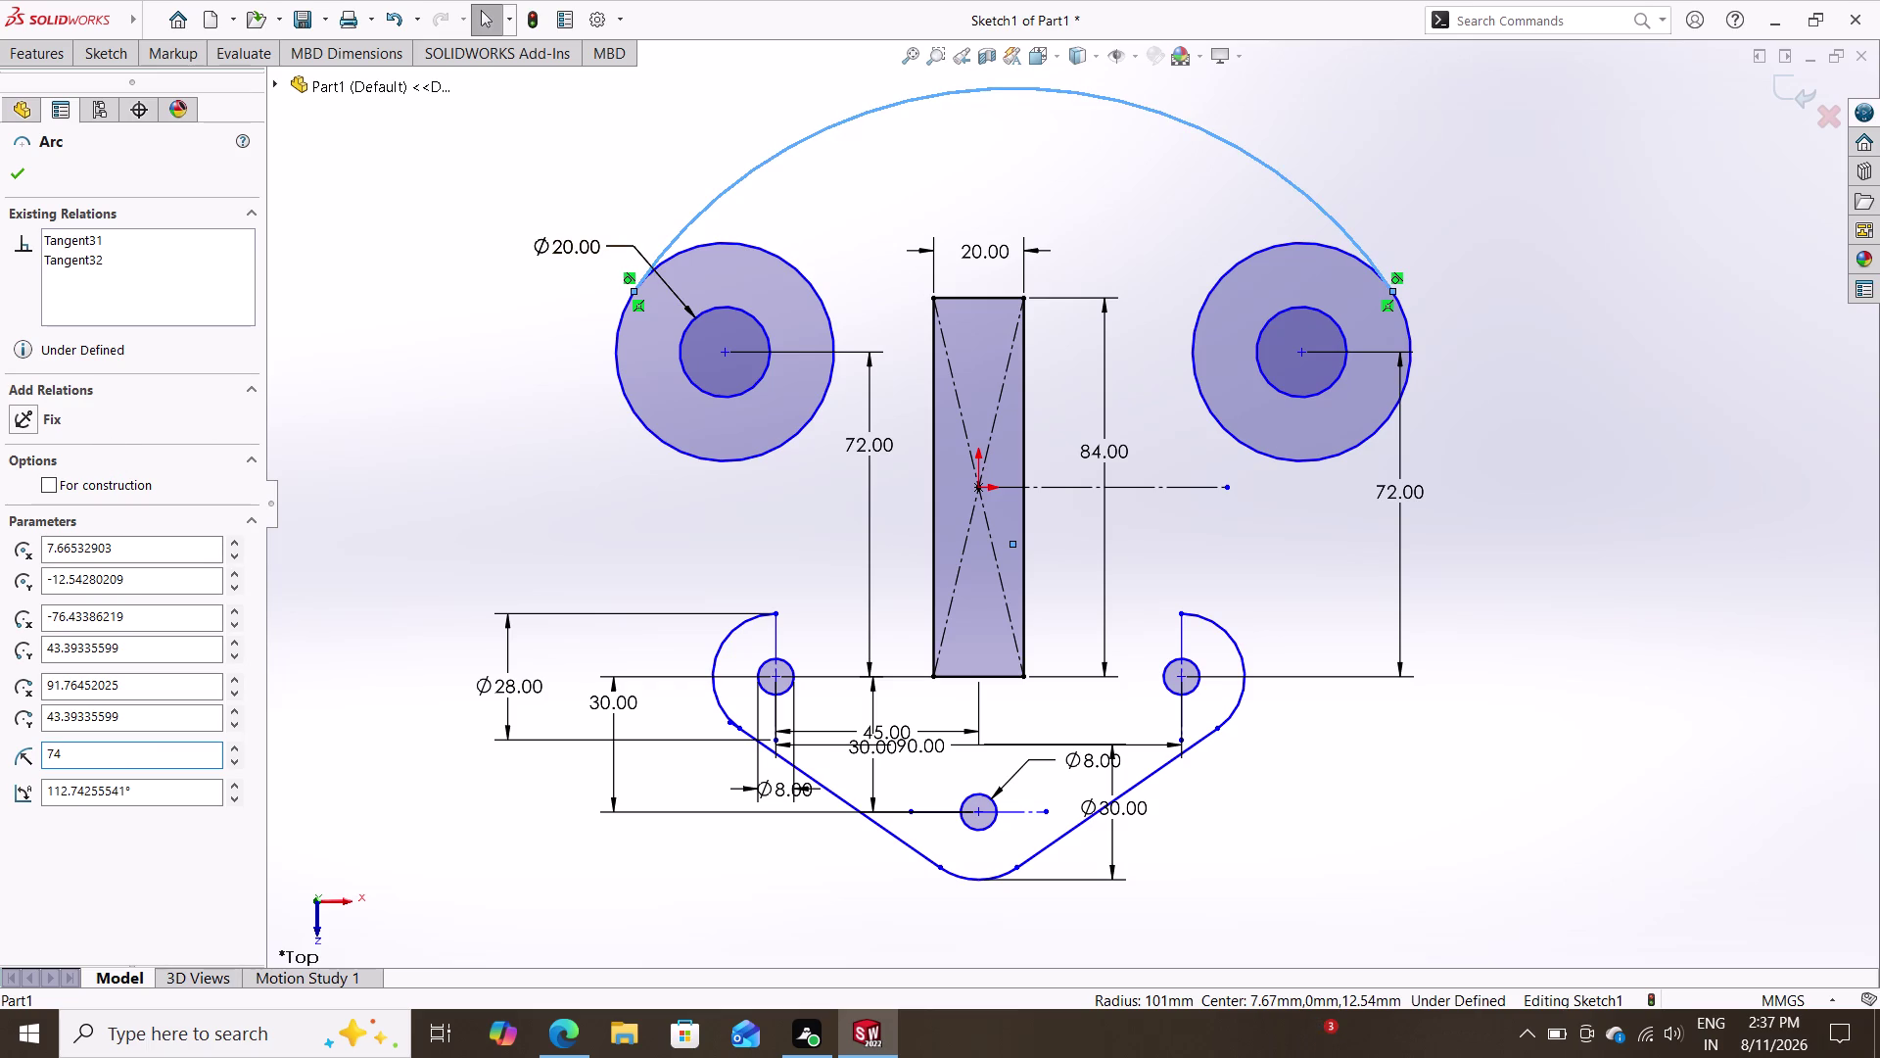
key(Return)
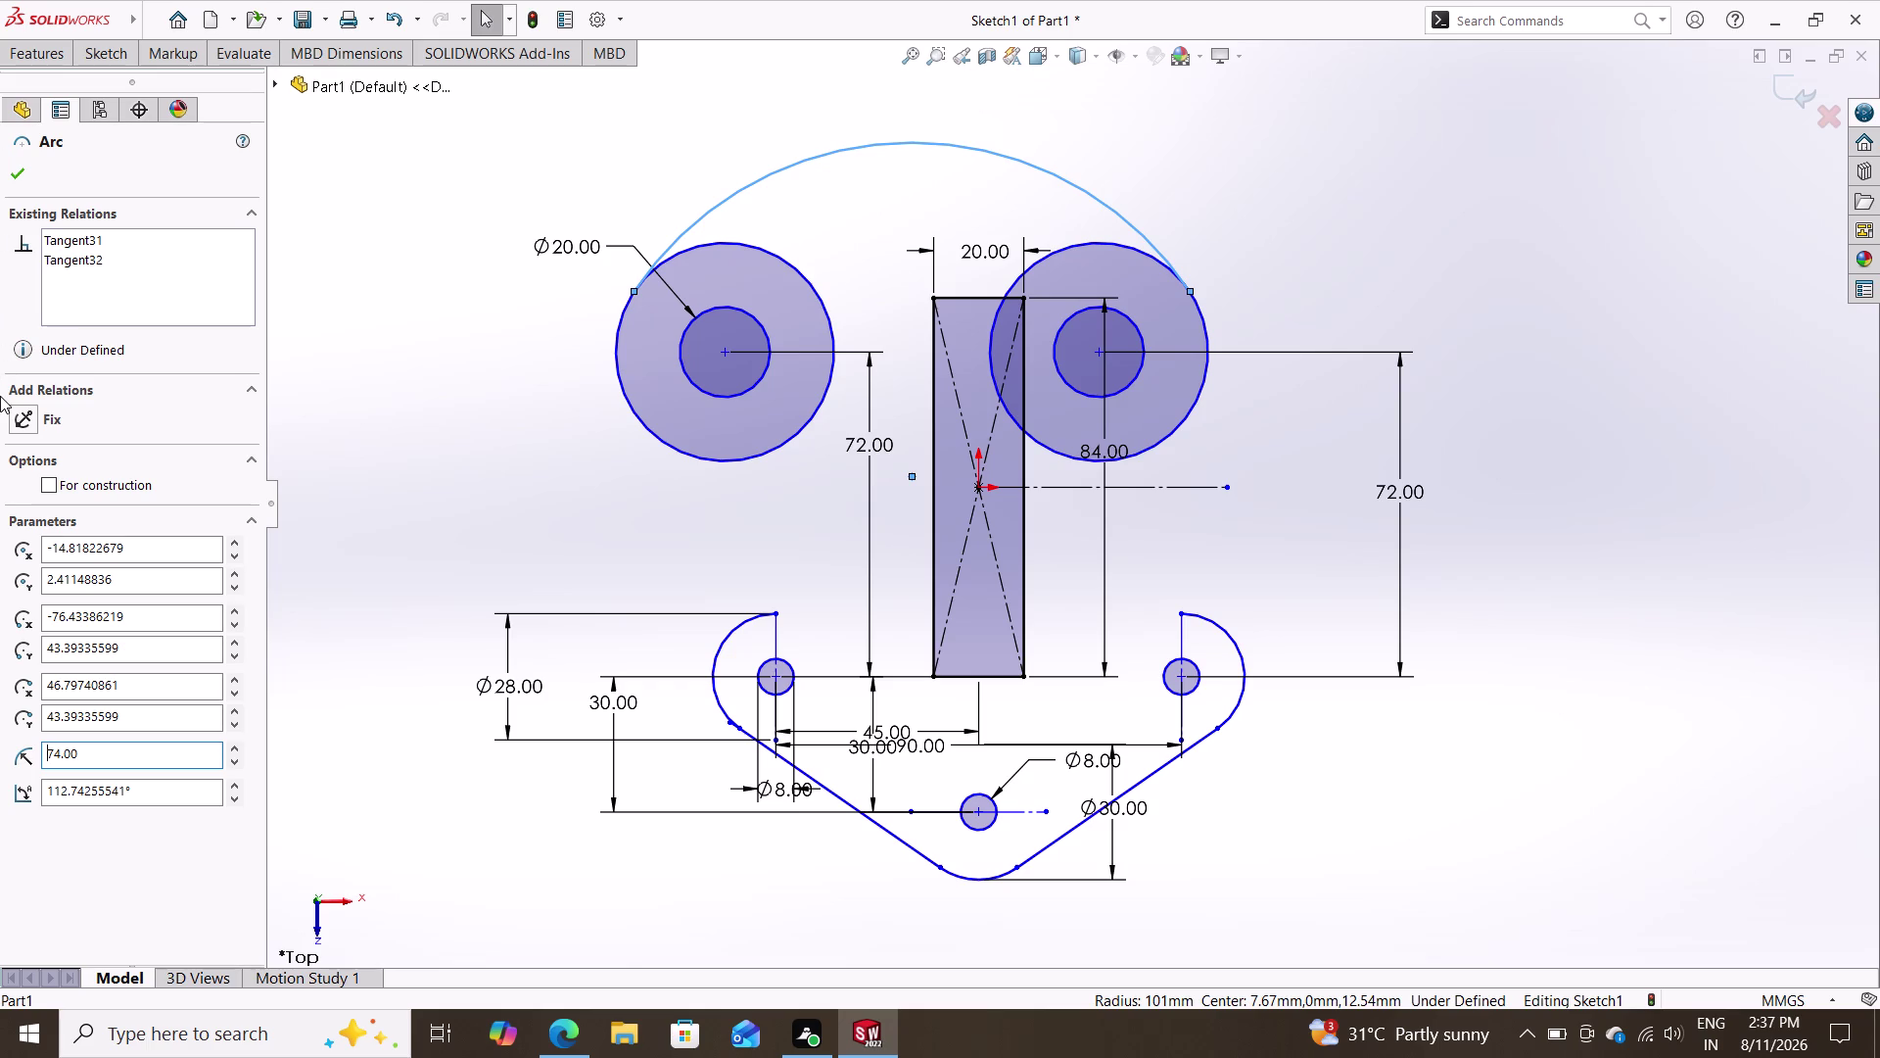
key(ctrl+z)
key(Escape)
key(ctrl+z)
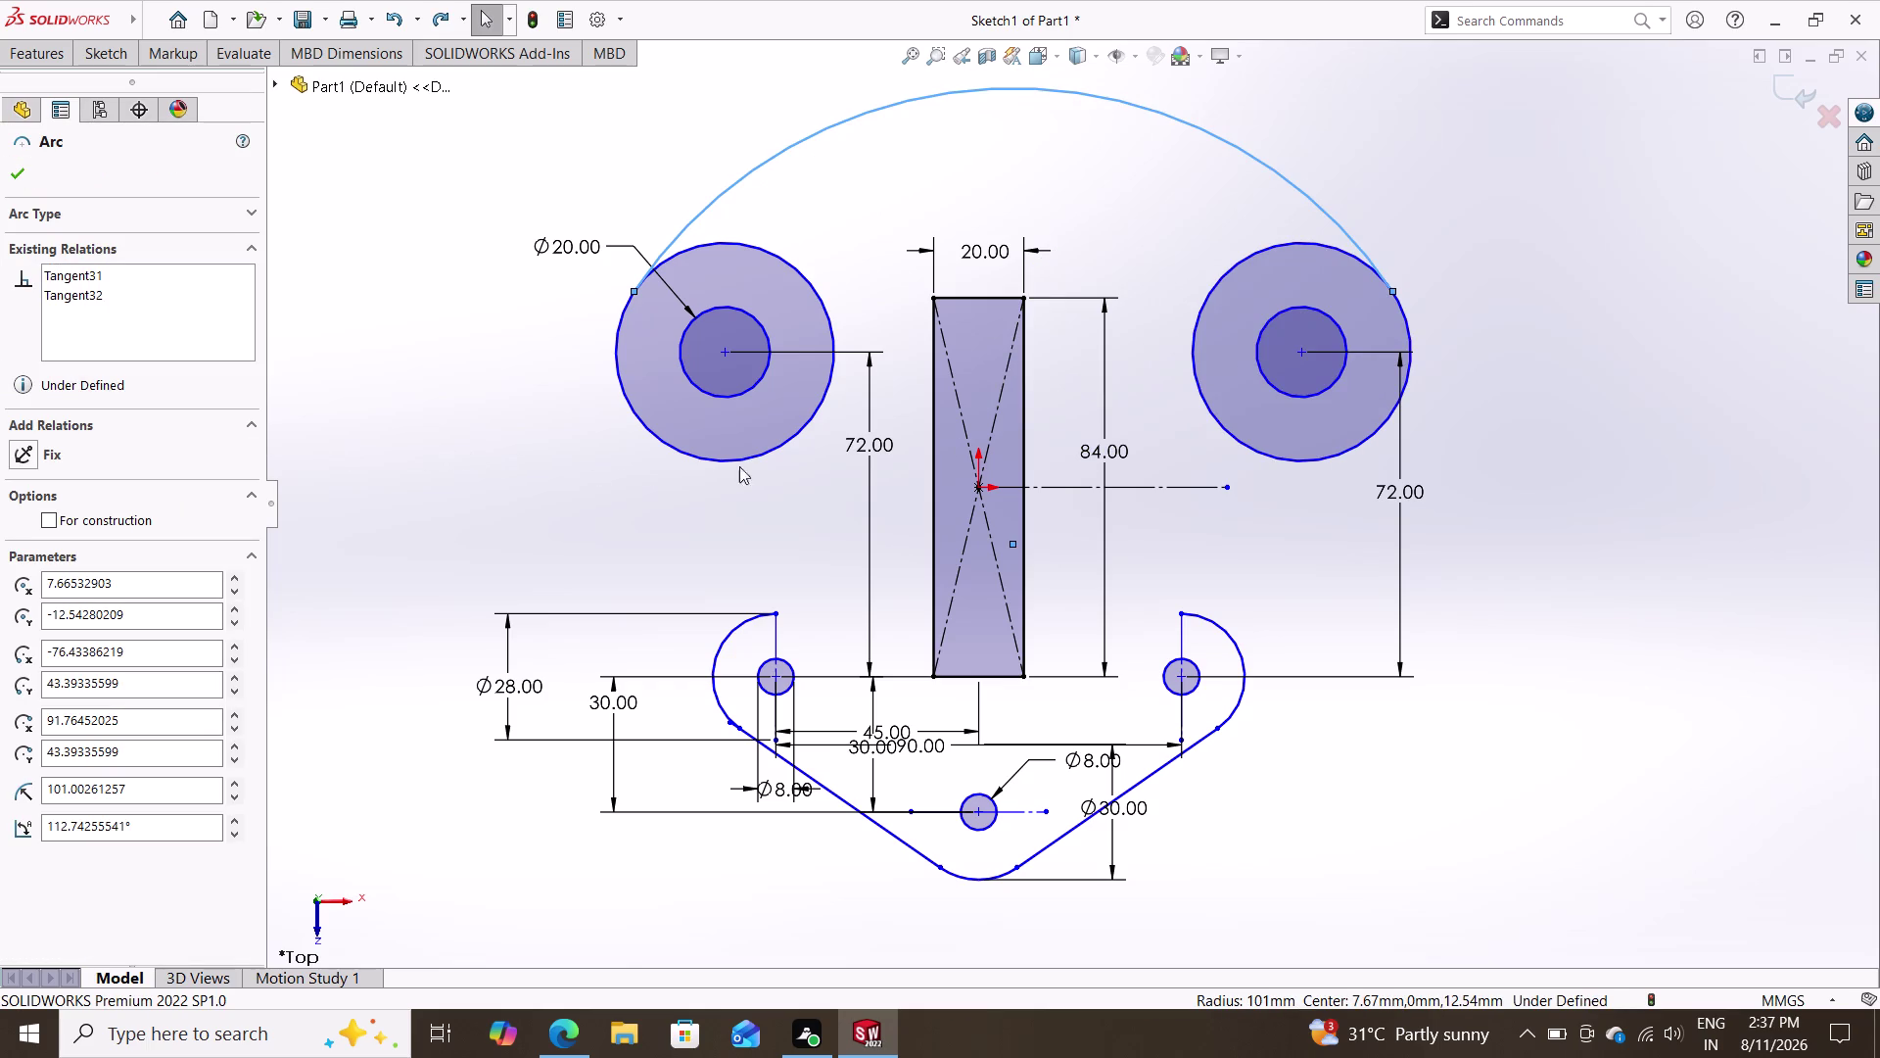
Drag the arc's end onto the right ring, then undo the edits to remove the arc.
drag(1393, 290, 1396, 289)
drag(1396, 288, 1432, 363)
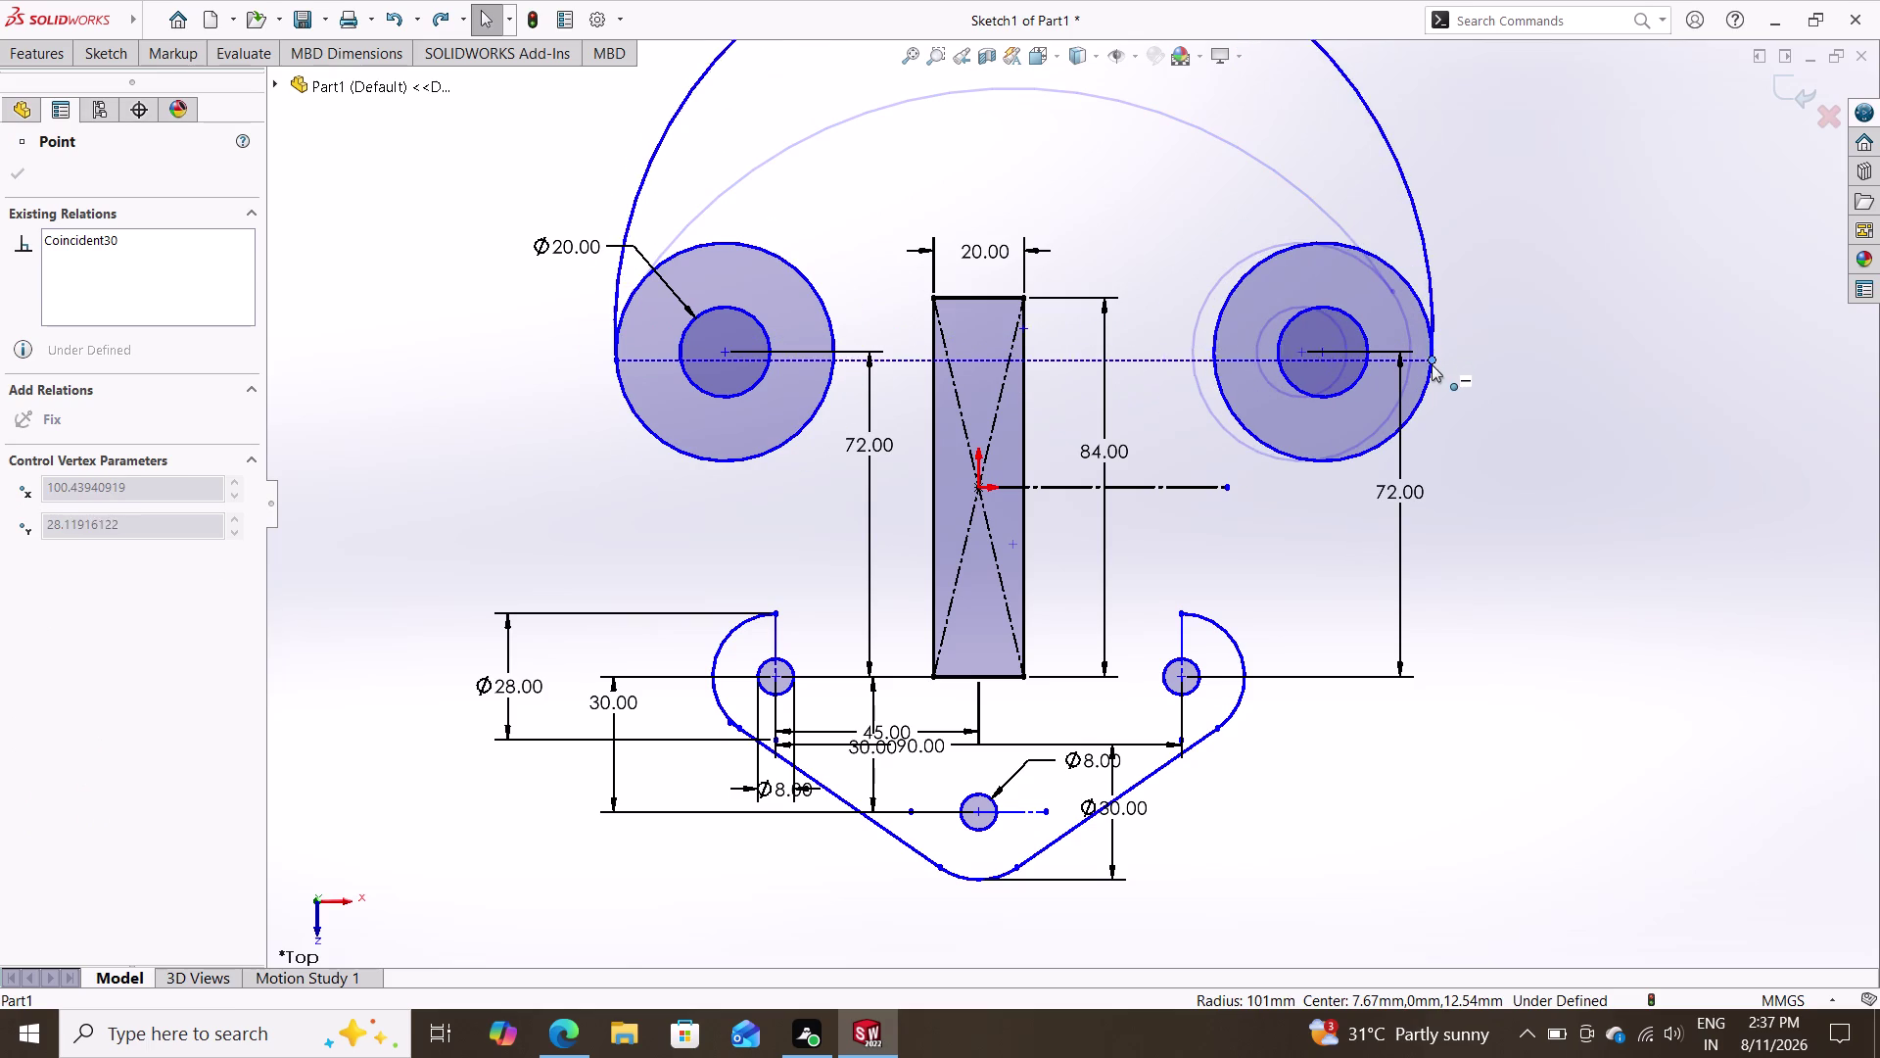
drag(1432, 363, 1431, 366)
key(ctrl+z)
key(ctrl+z)
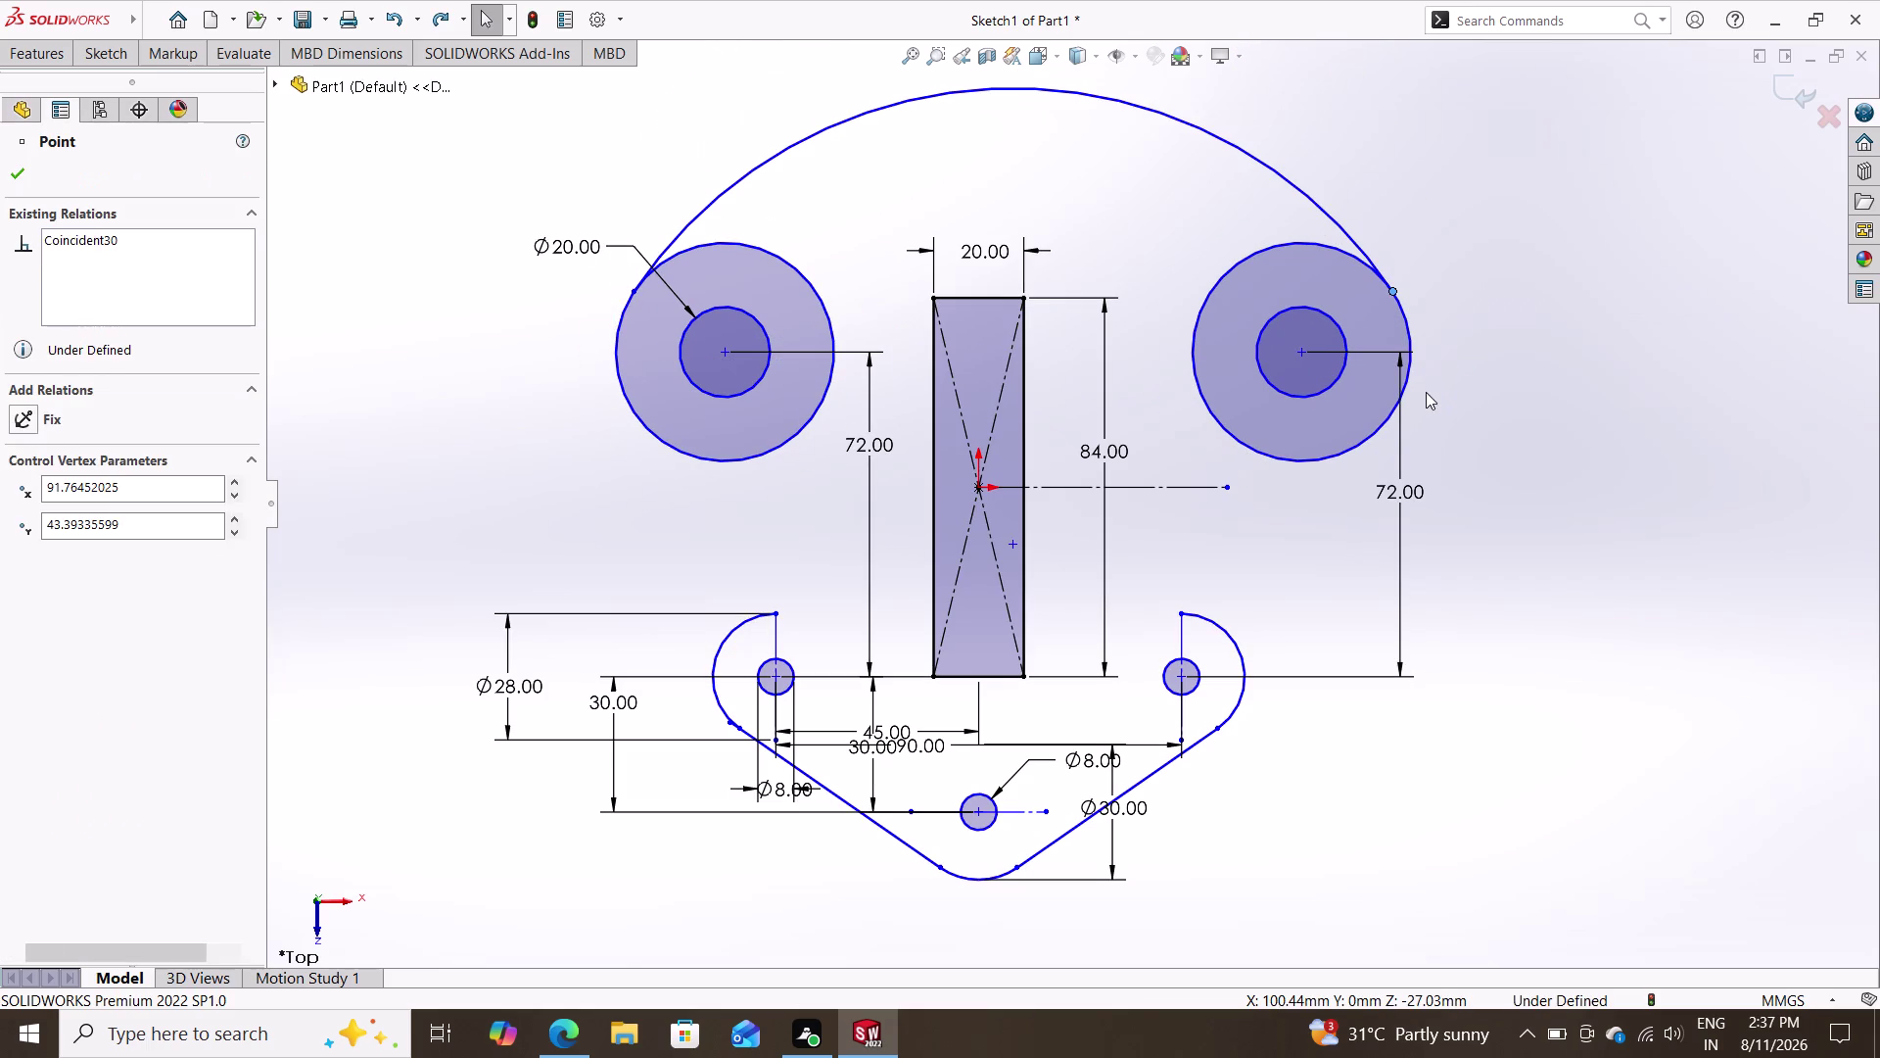
key(ctrl+z)
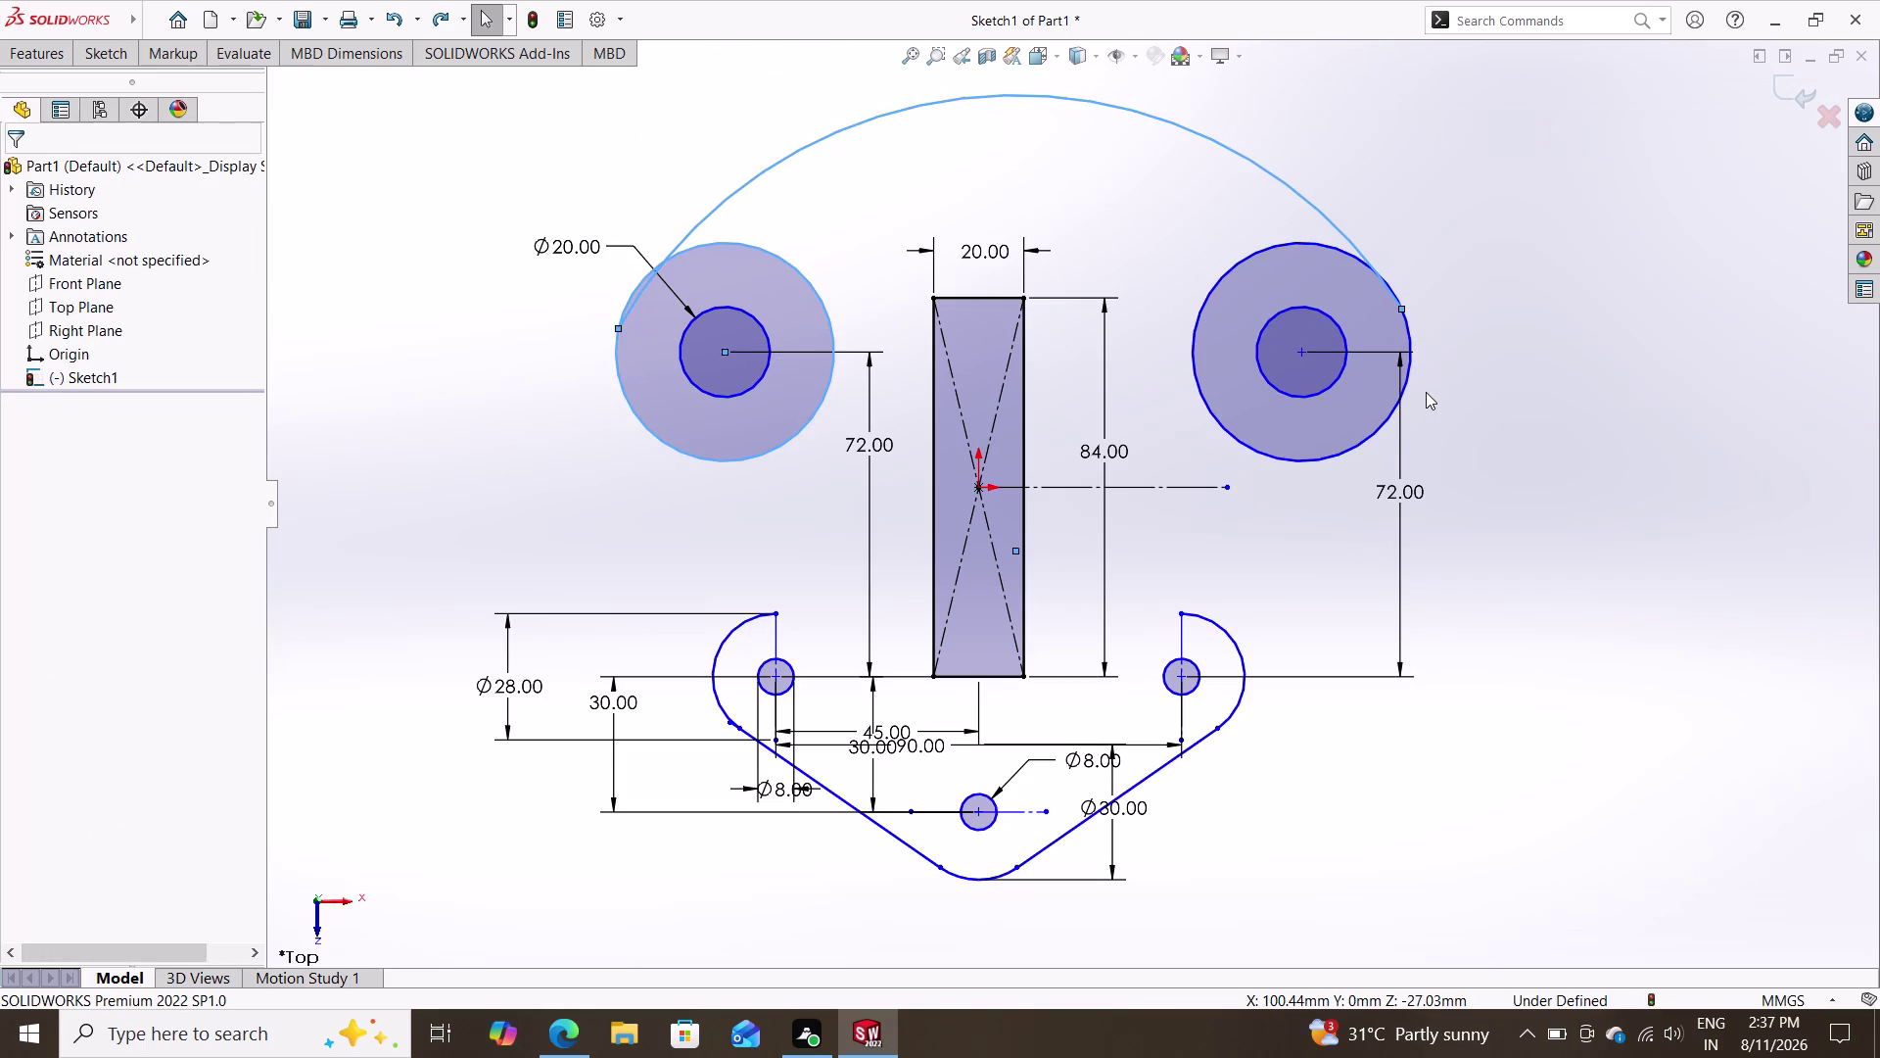
key(ctrl+z)
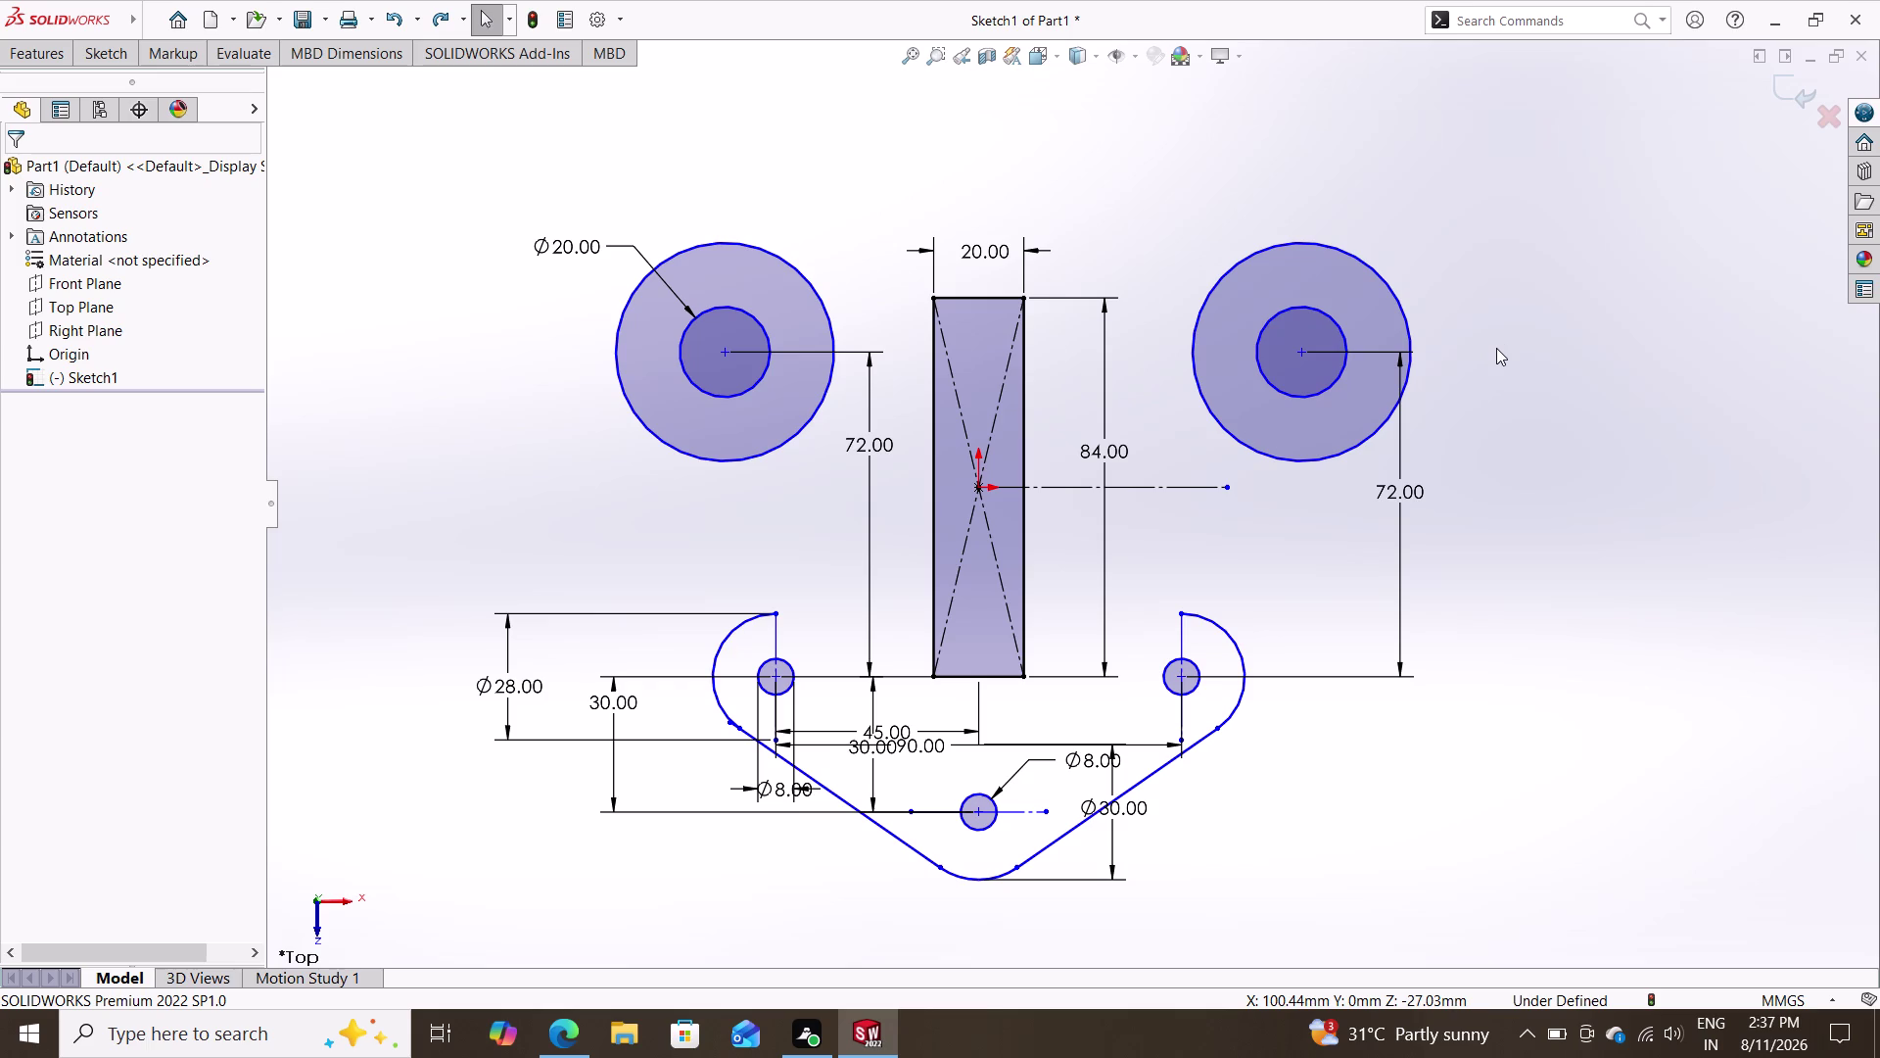
click(96, 55)
Draw a horizontal line of about 176 mm across both ring centres and make it construction geometry.
click(171, 89)
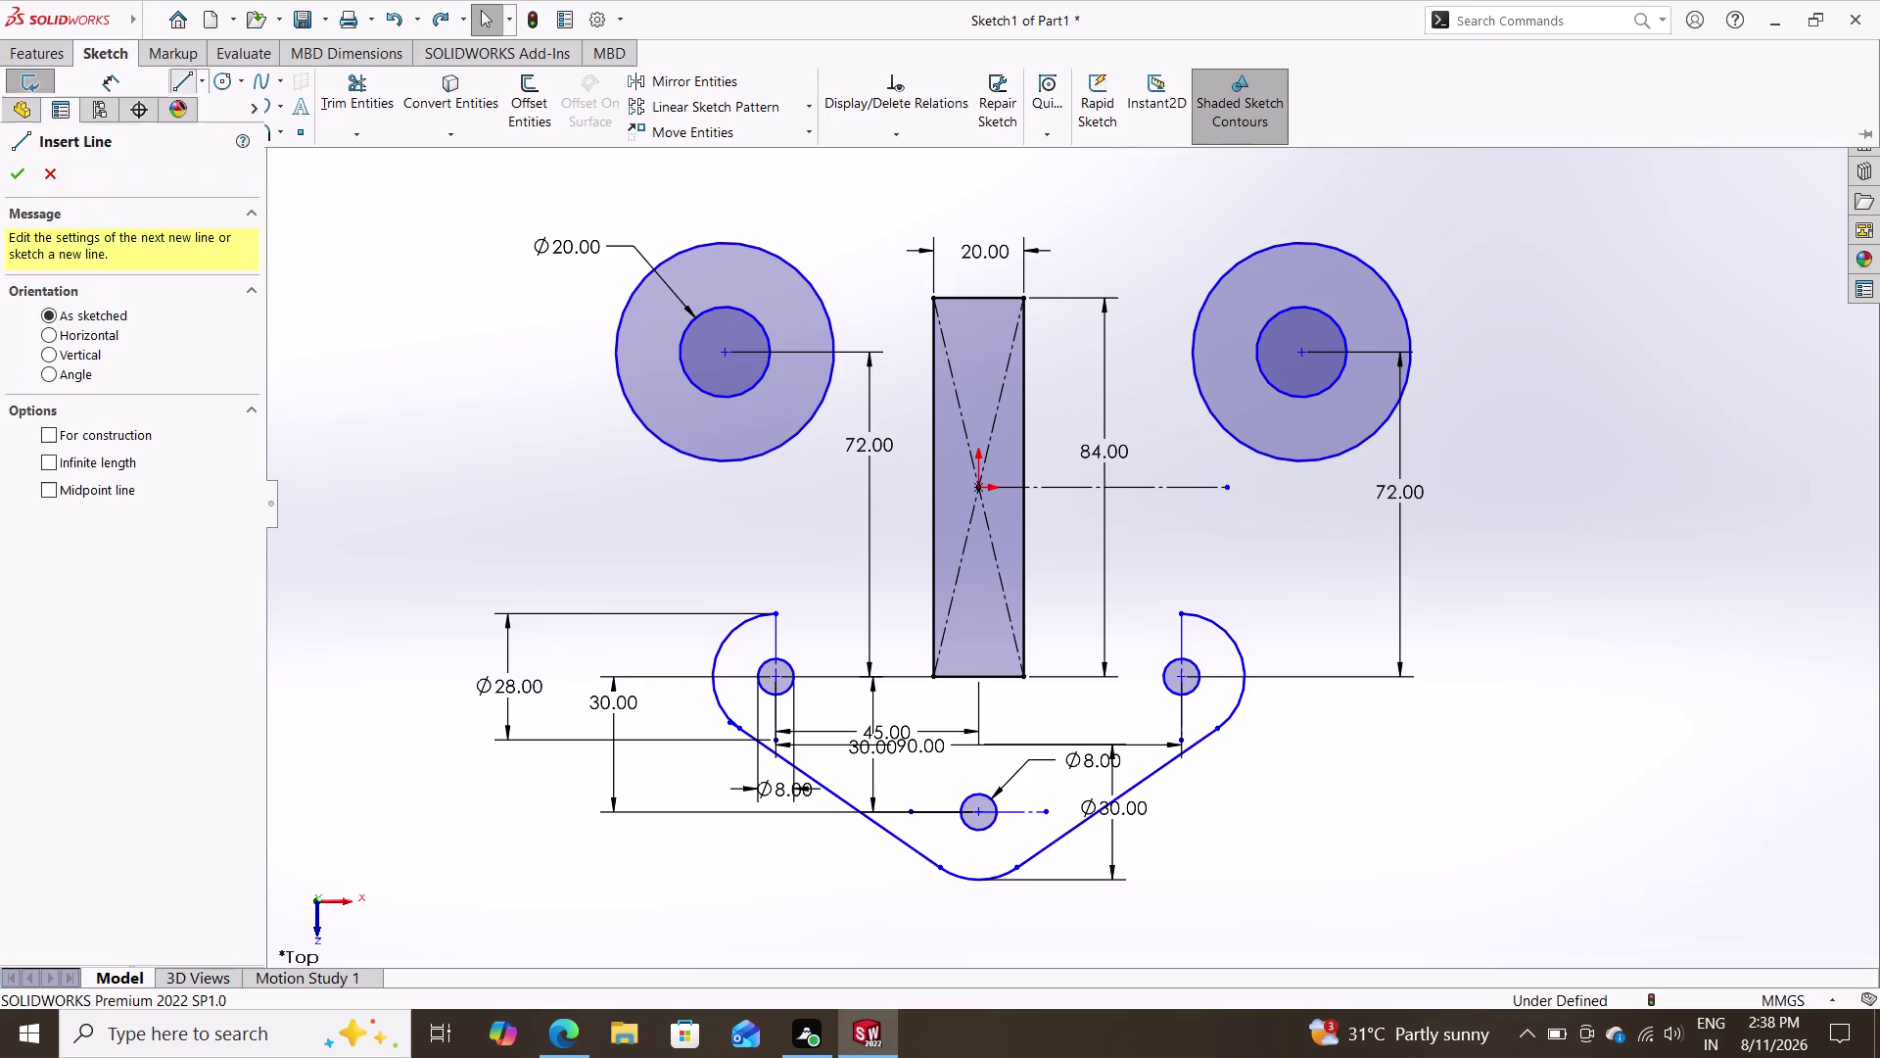
click(613, 356)
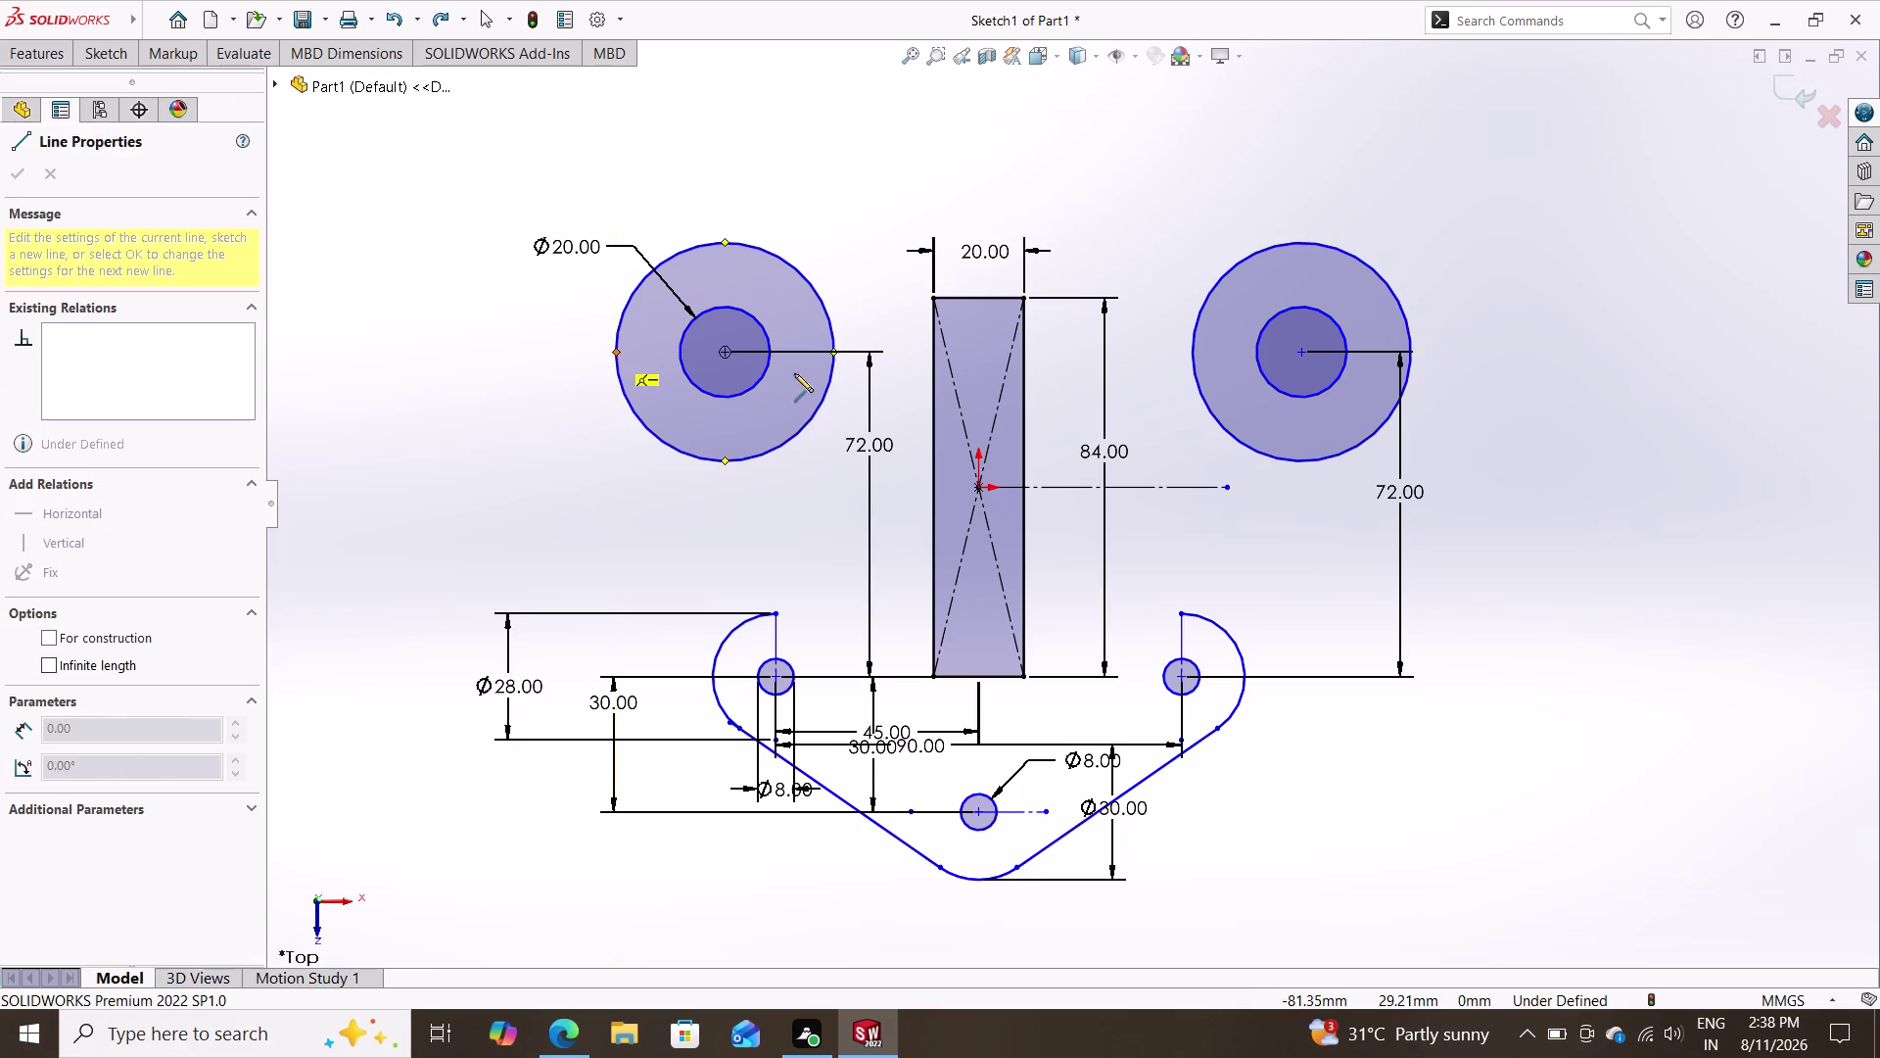
click(1411, 352)
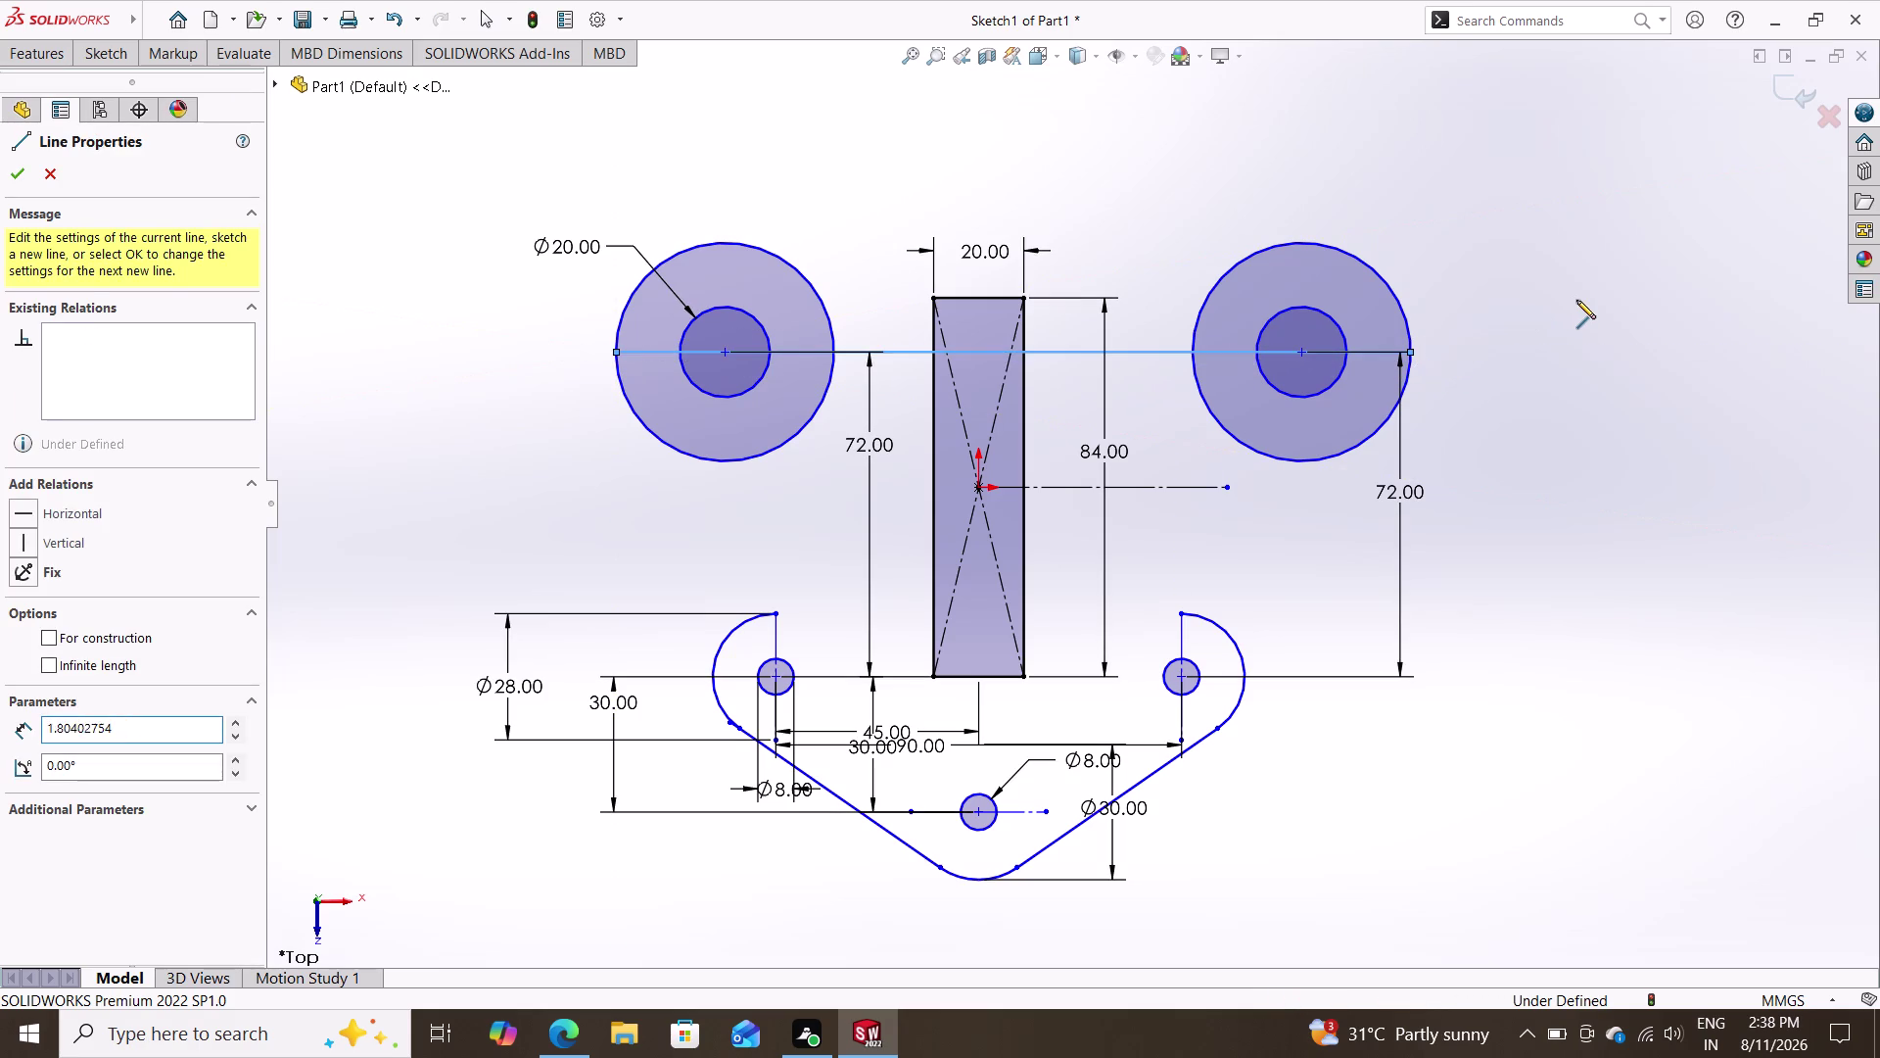
key(Escape)
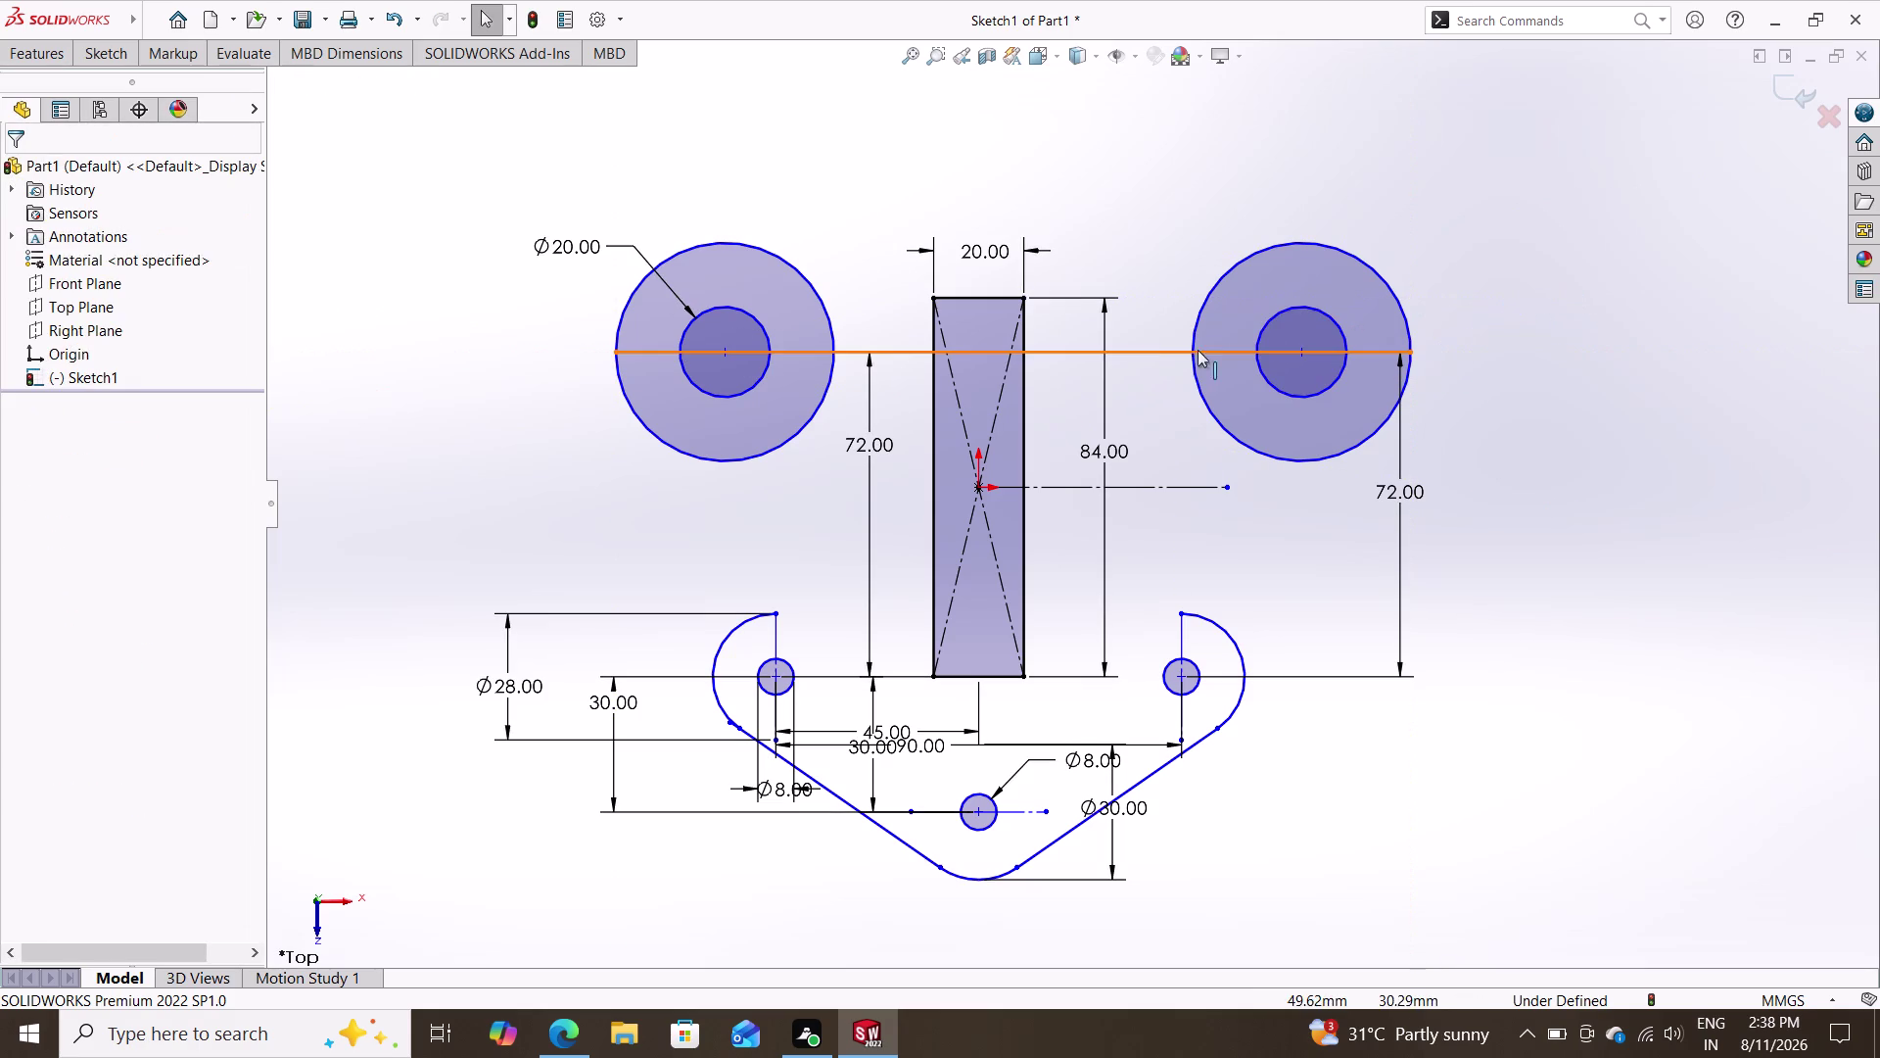
click(1175, 350)
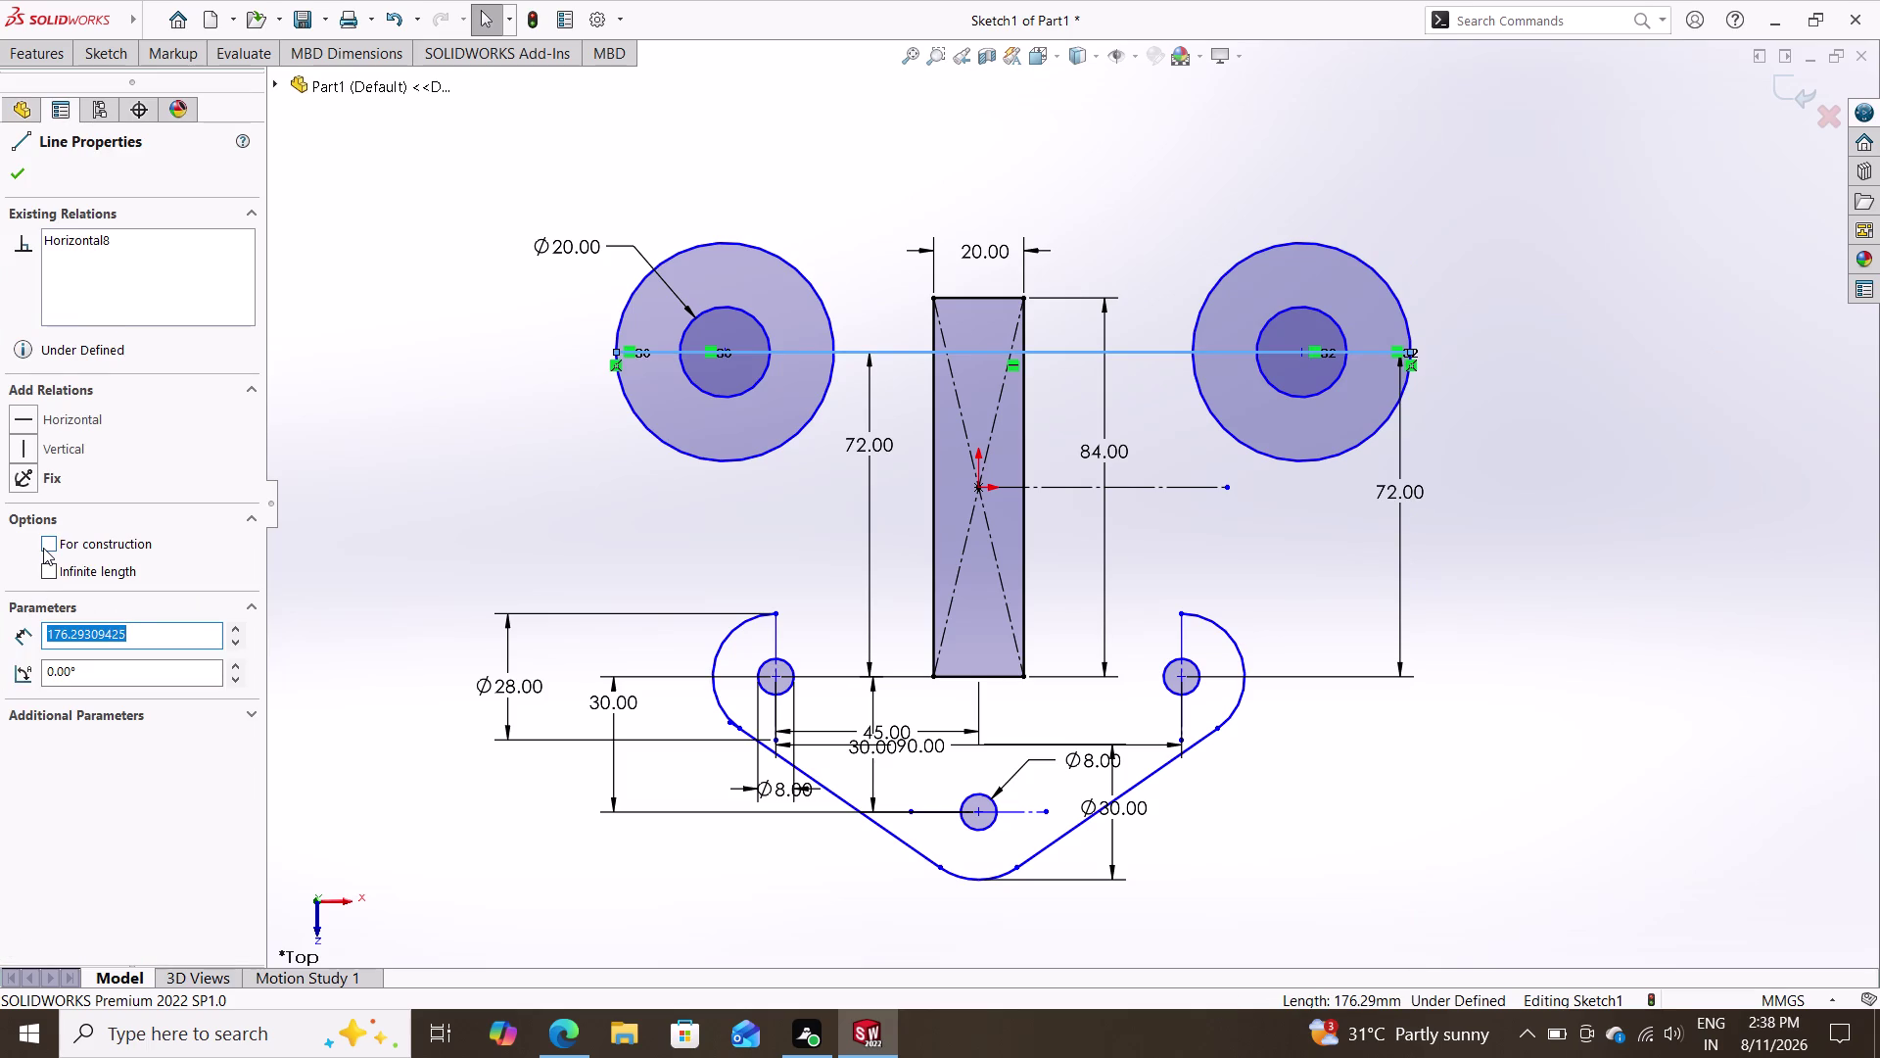
click(43, 547)
key(Escape)
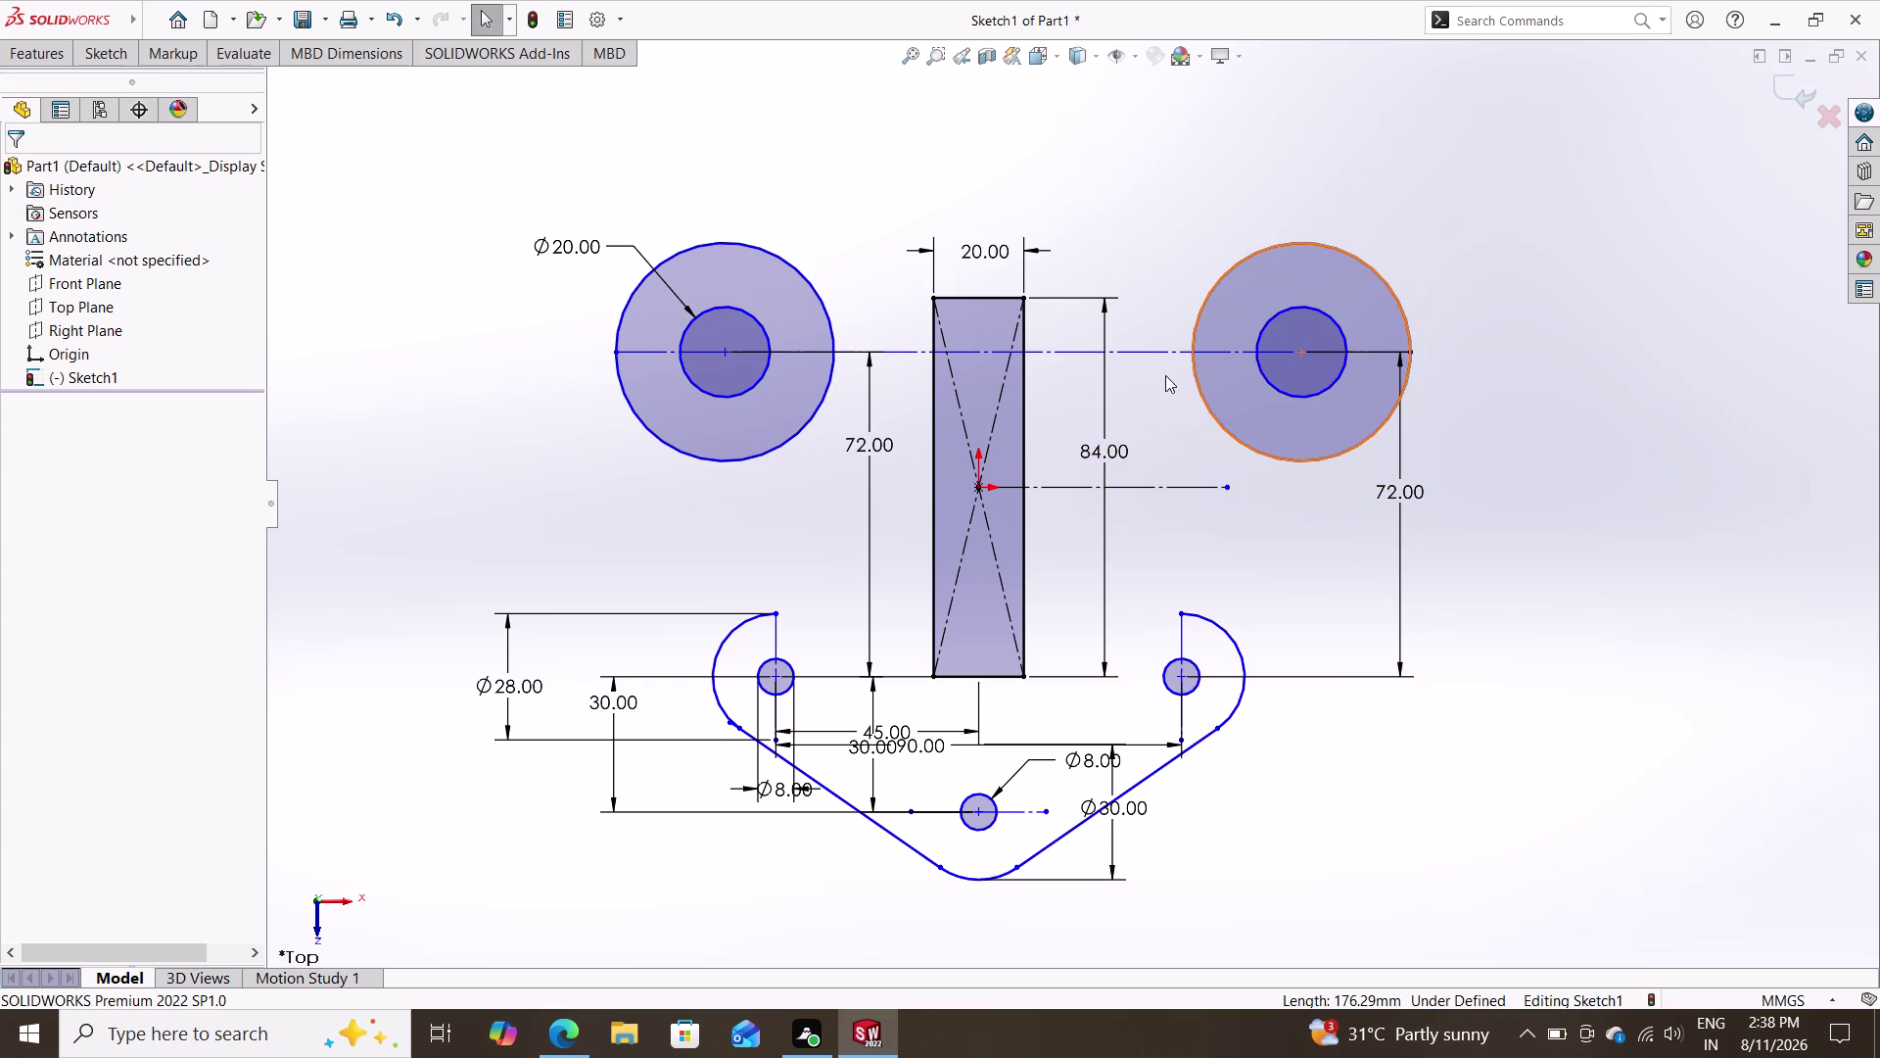
click(91, 55)
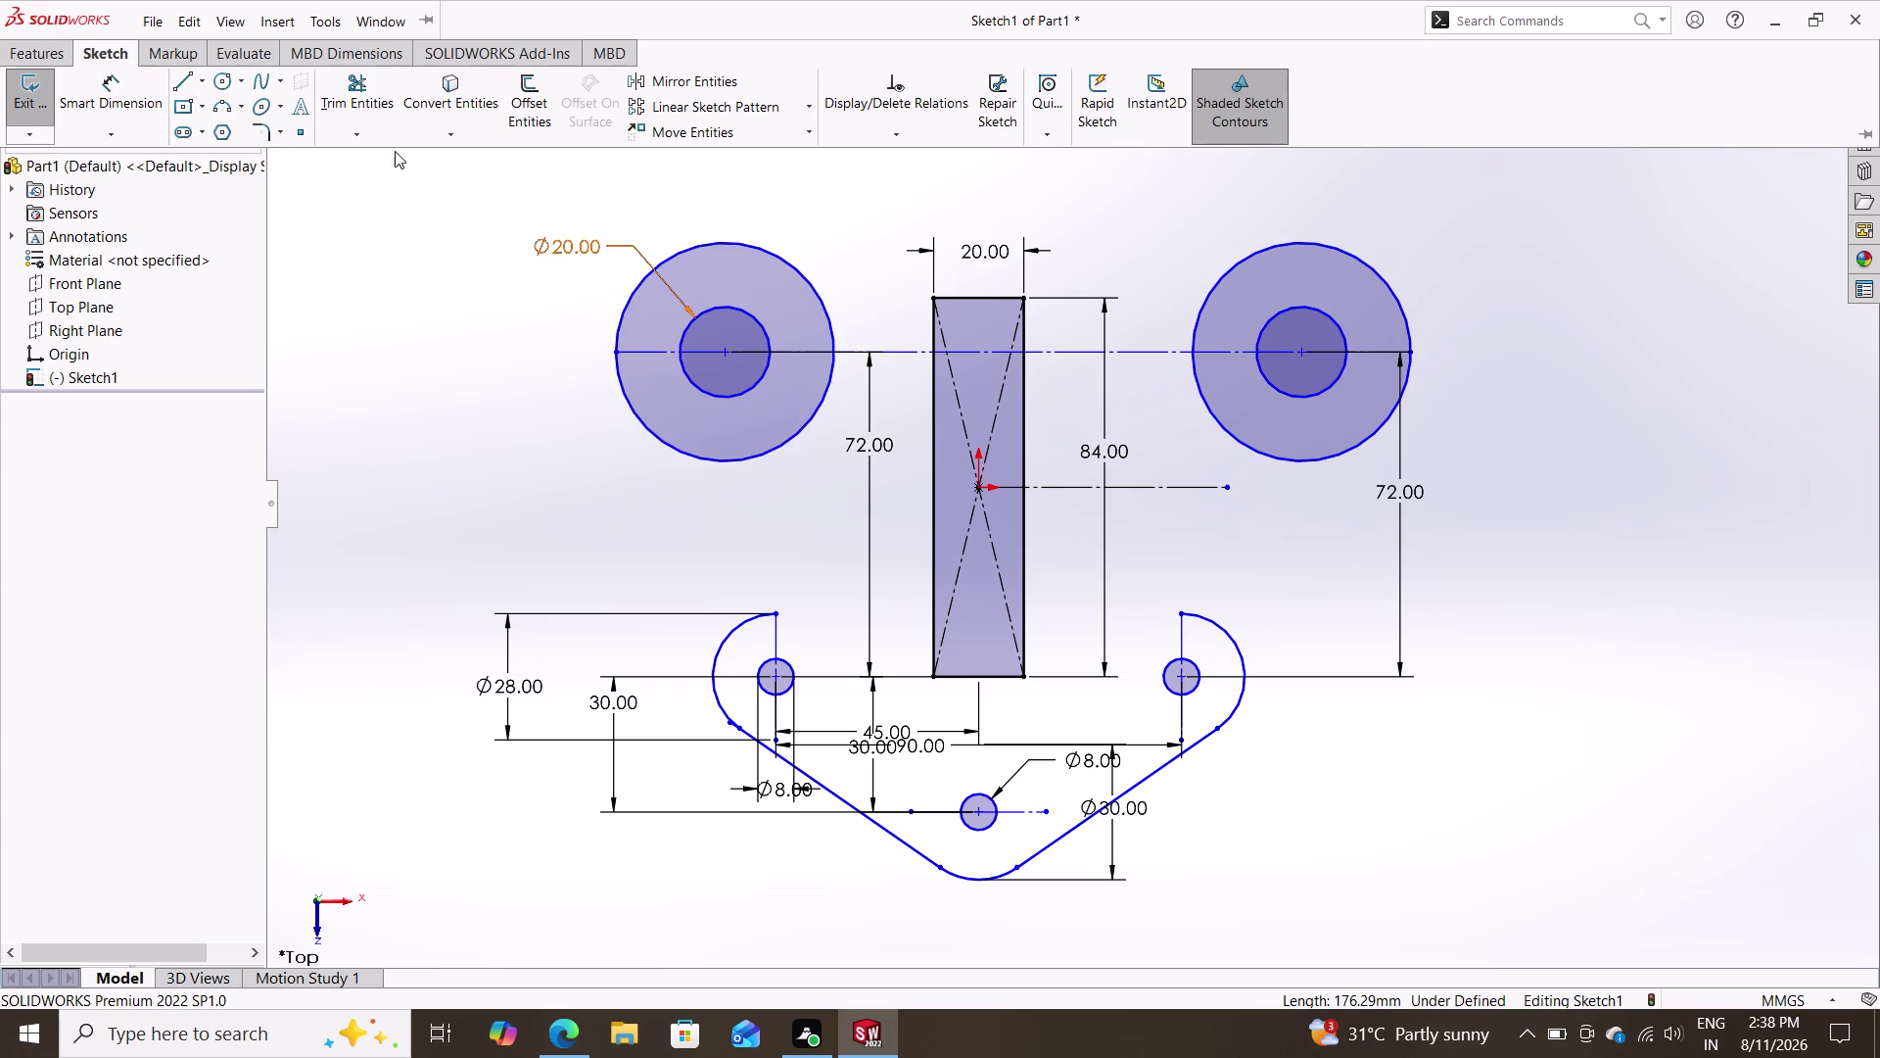
Dimension the slot's top-edge midpoint to the left ring centre as 45 mm.
click(127, 82)
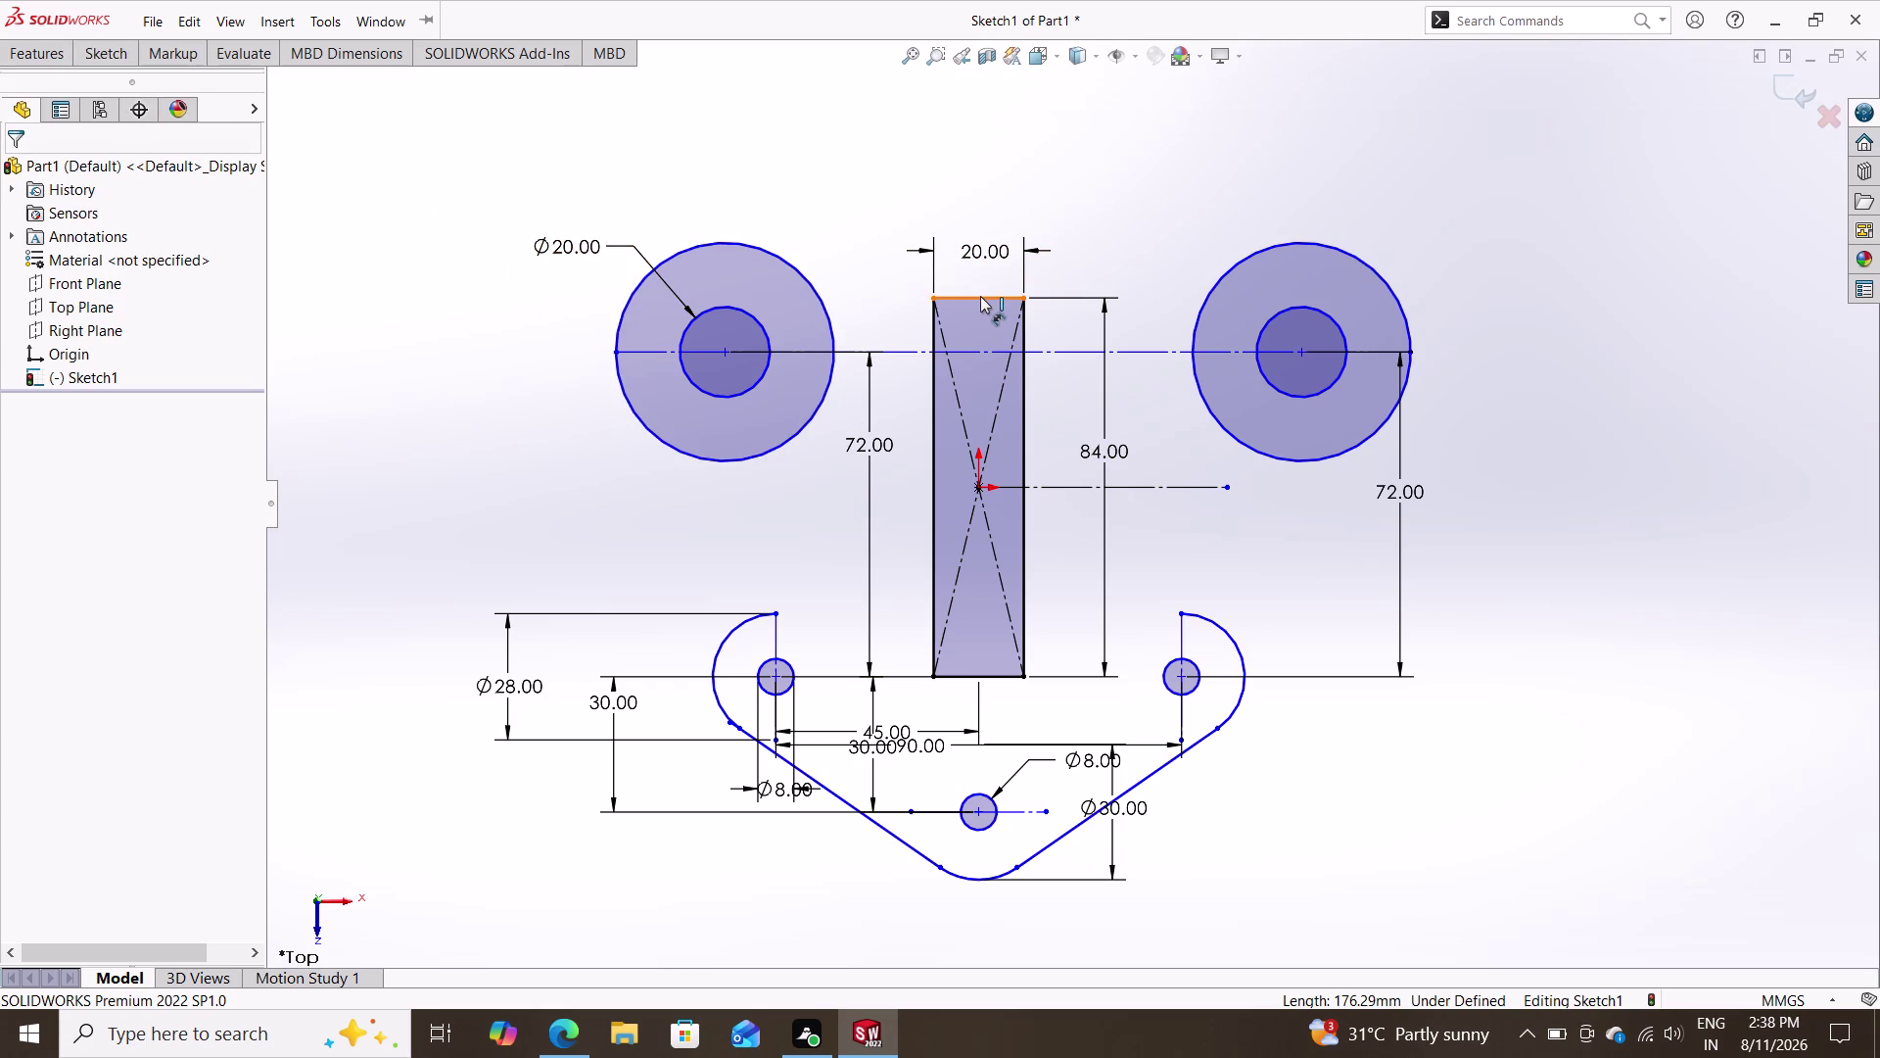
click(722, 349)
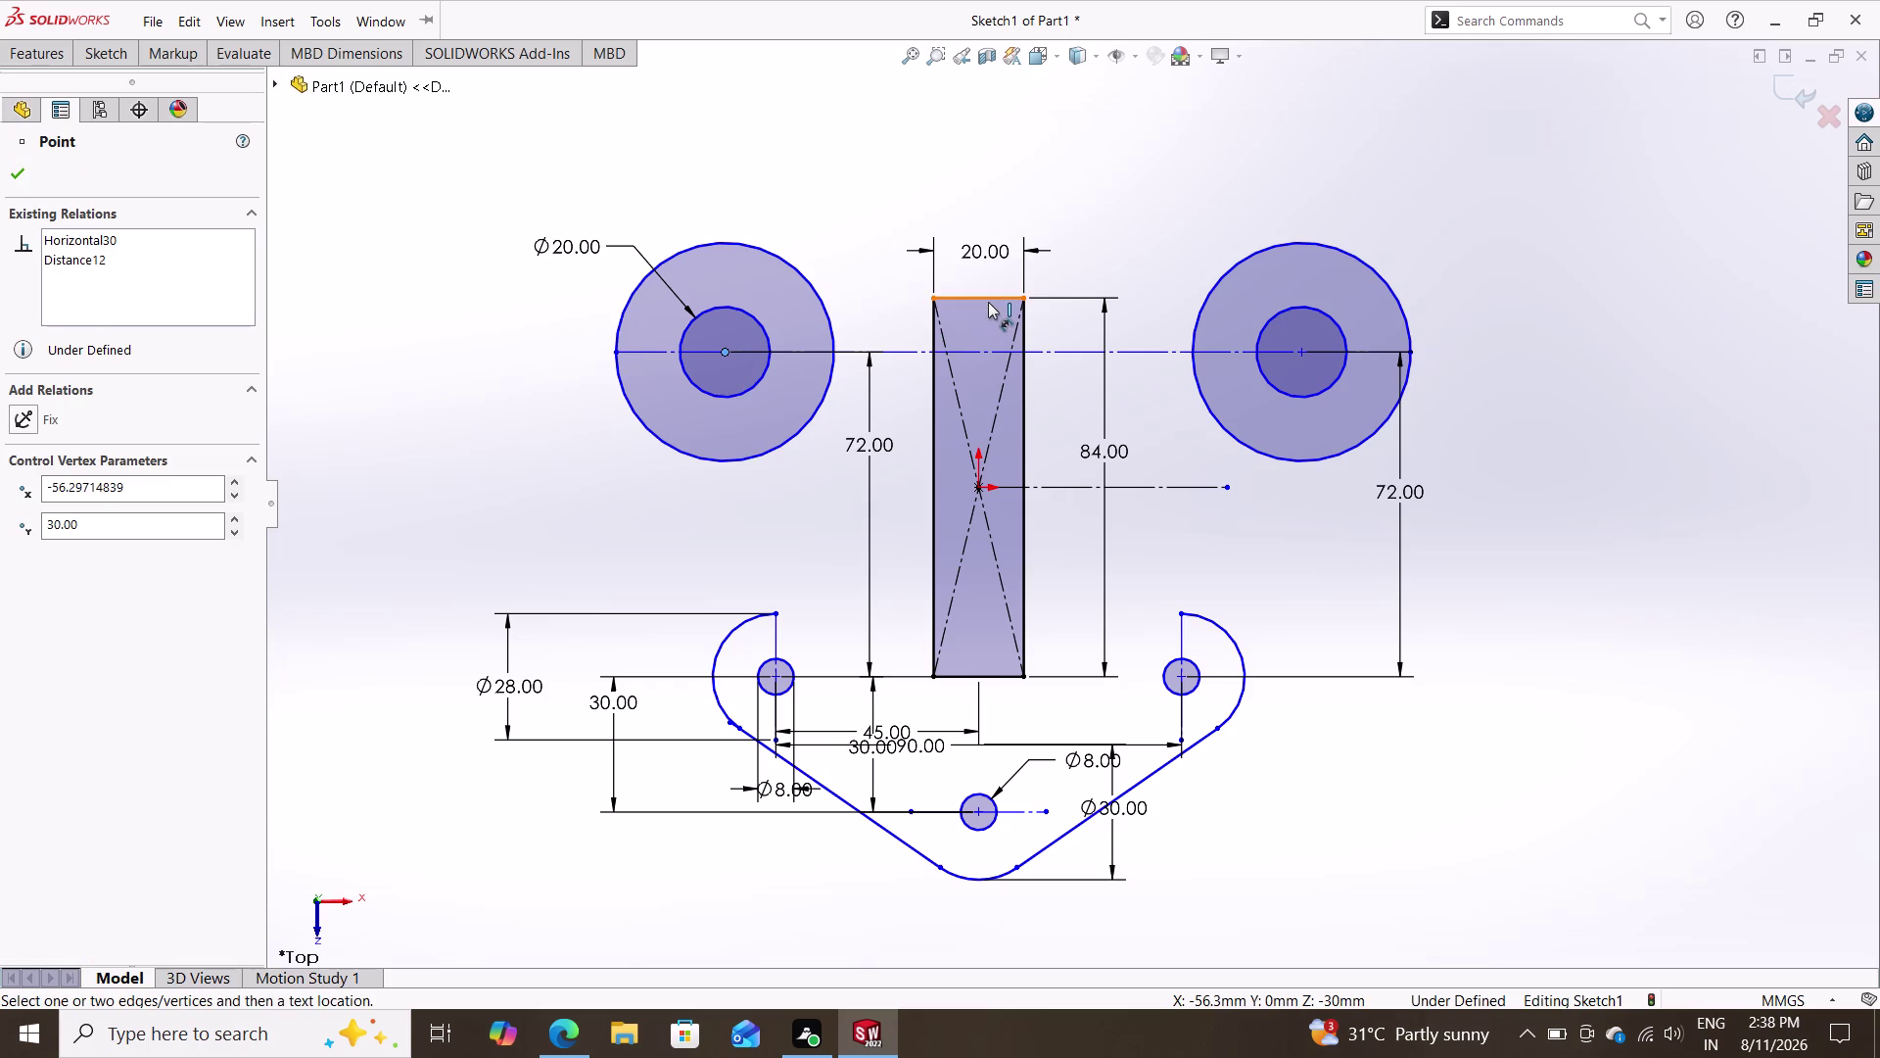
click(112, 62)
click(103, 85)
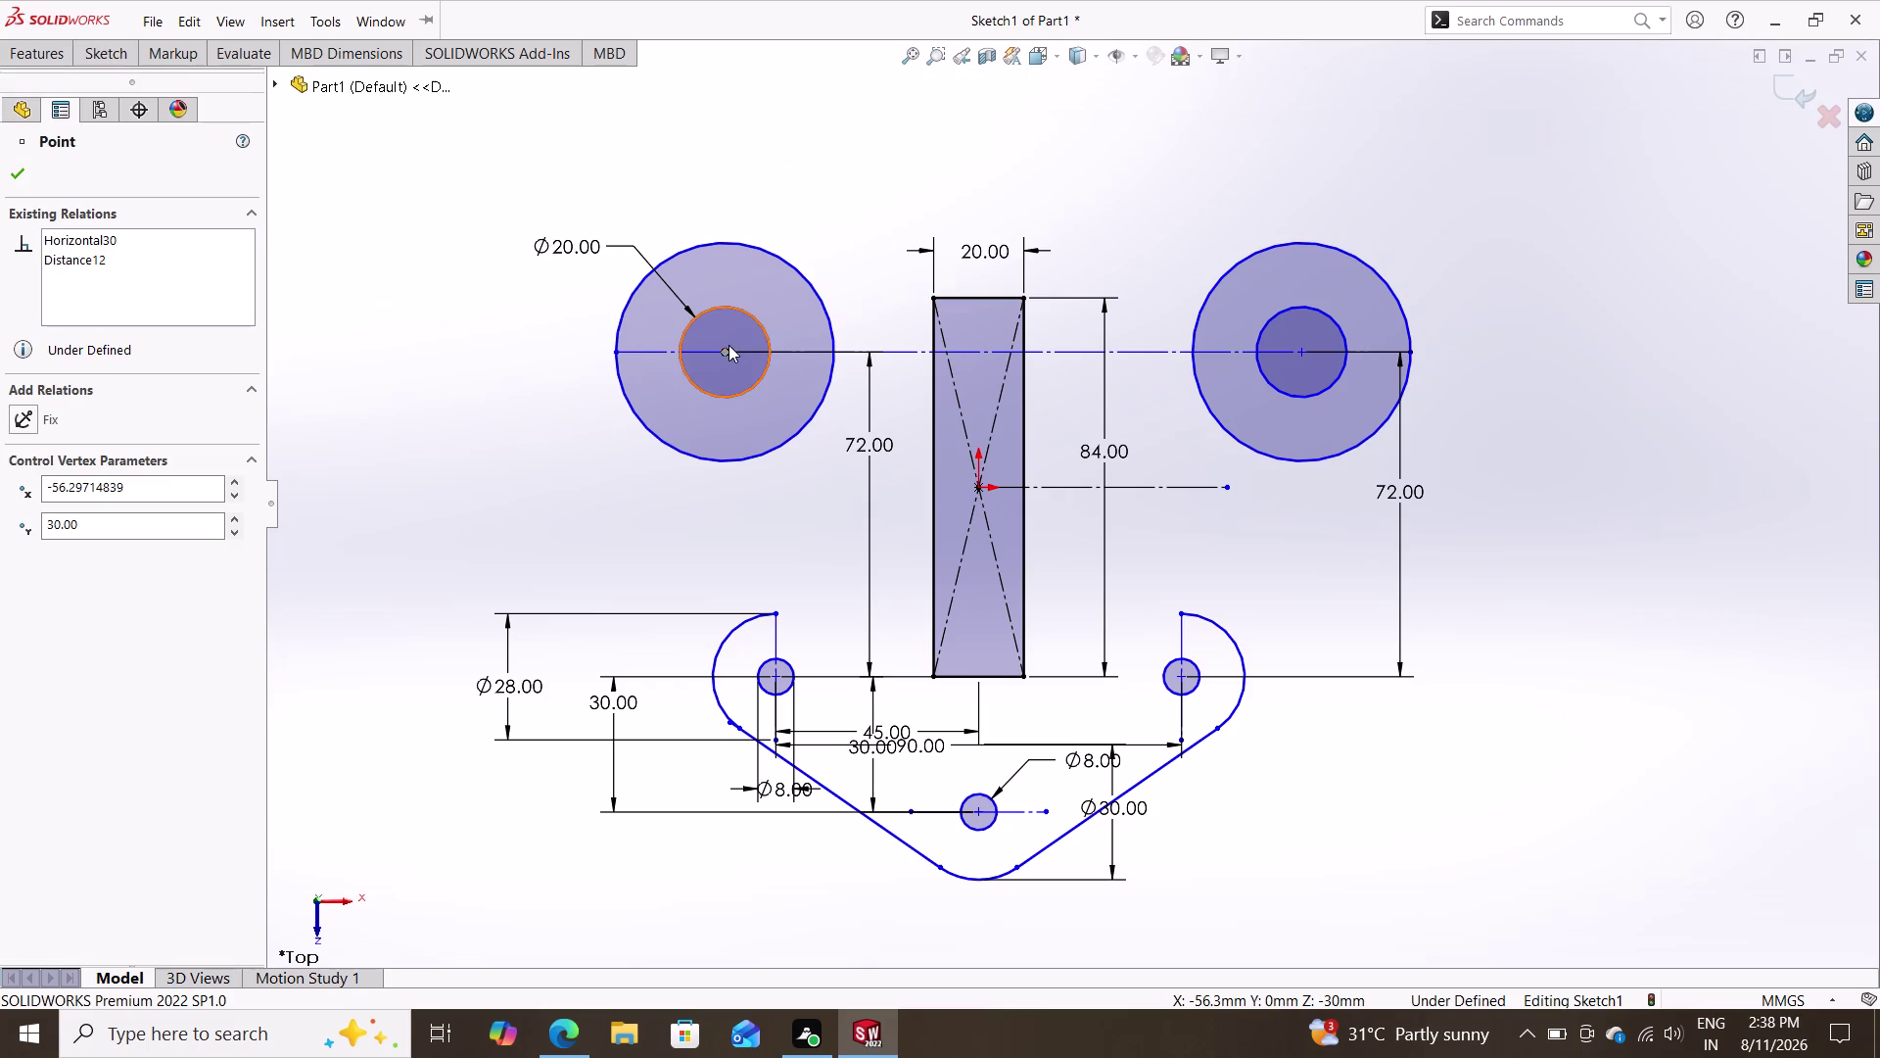
click(98, 44)
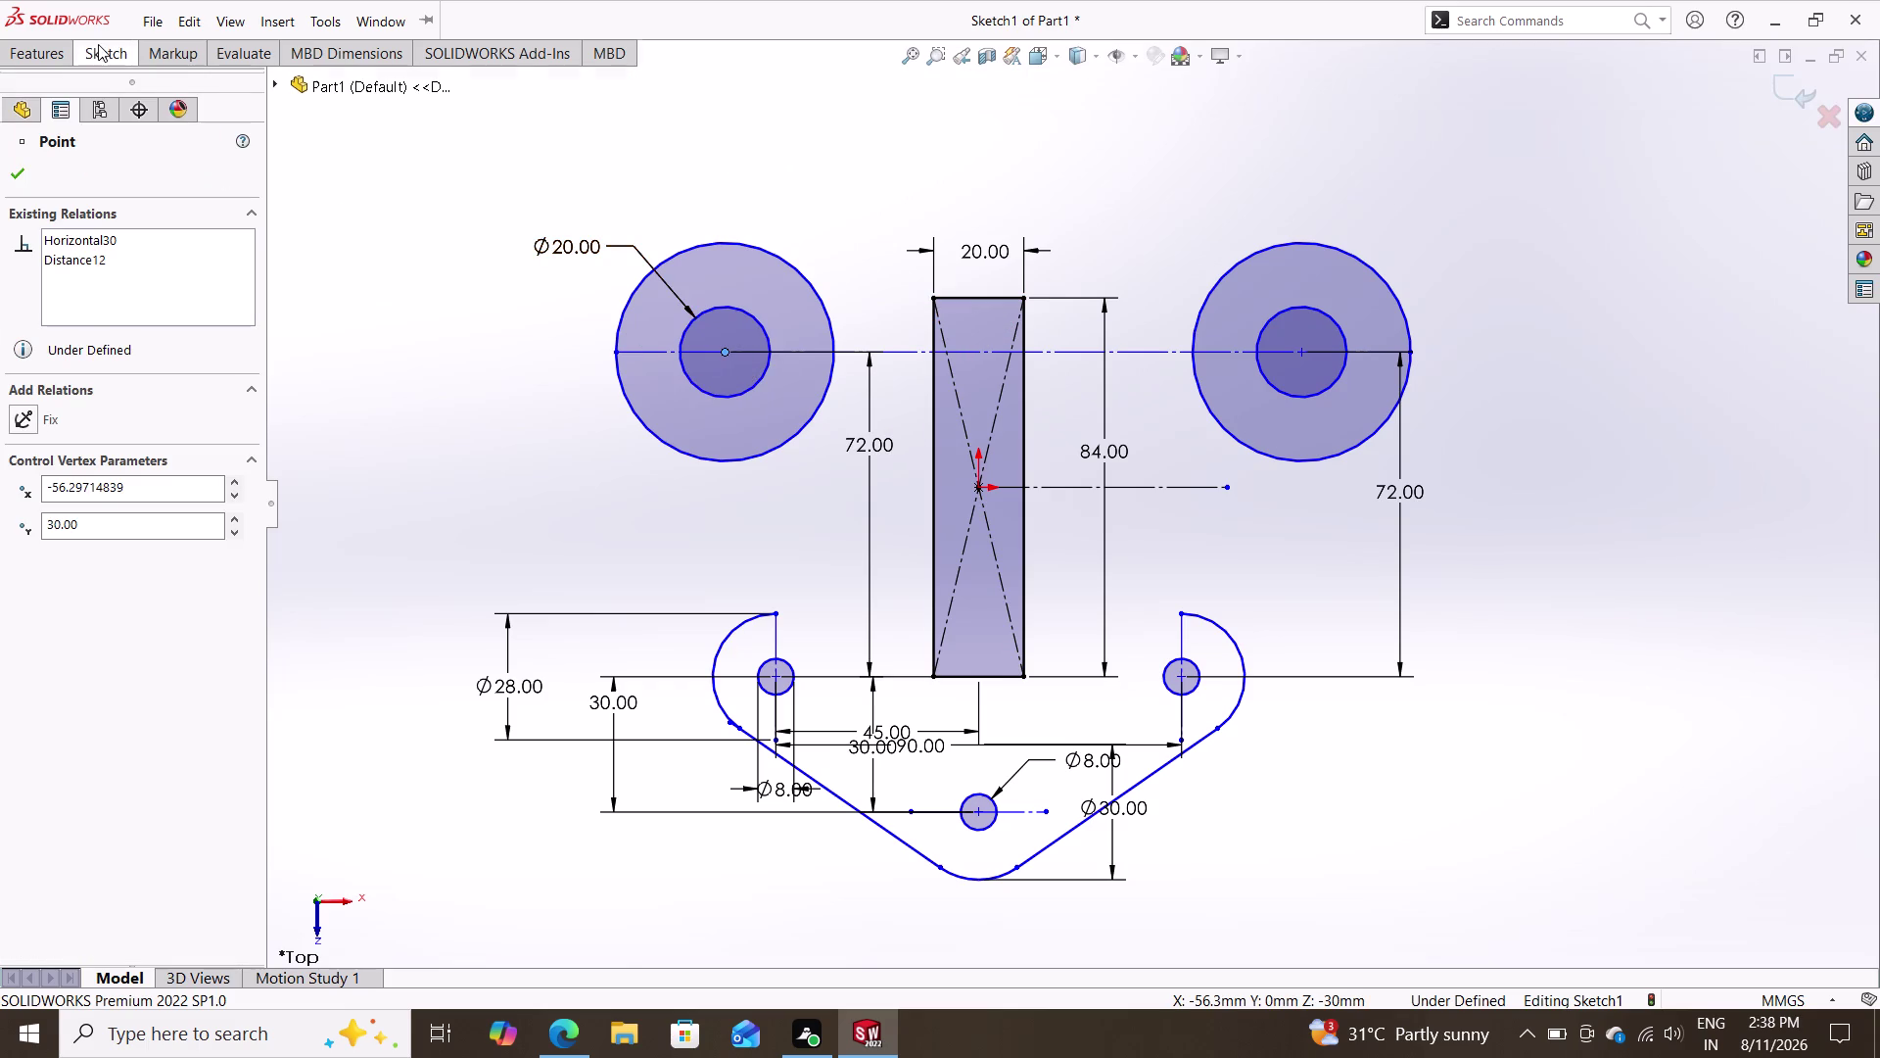
click(112, 81)
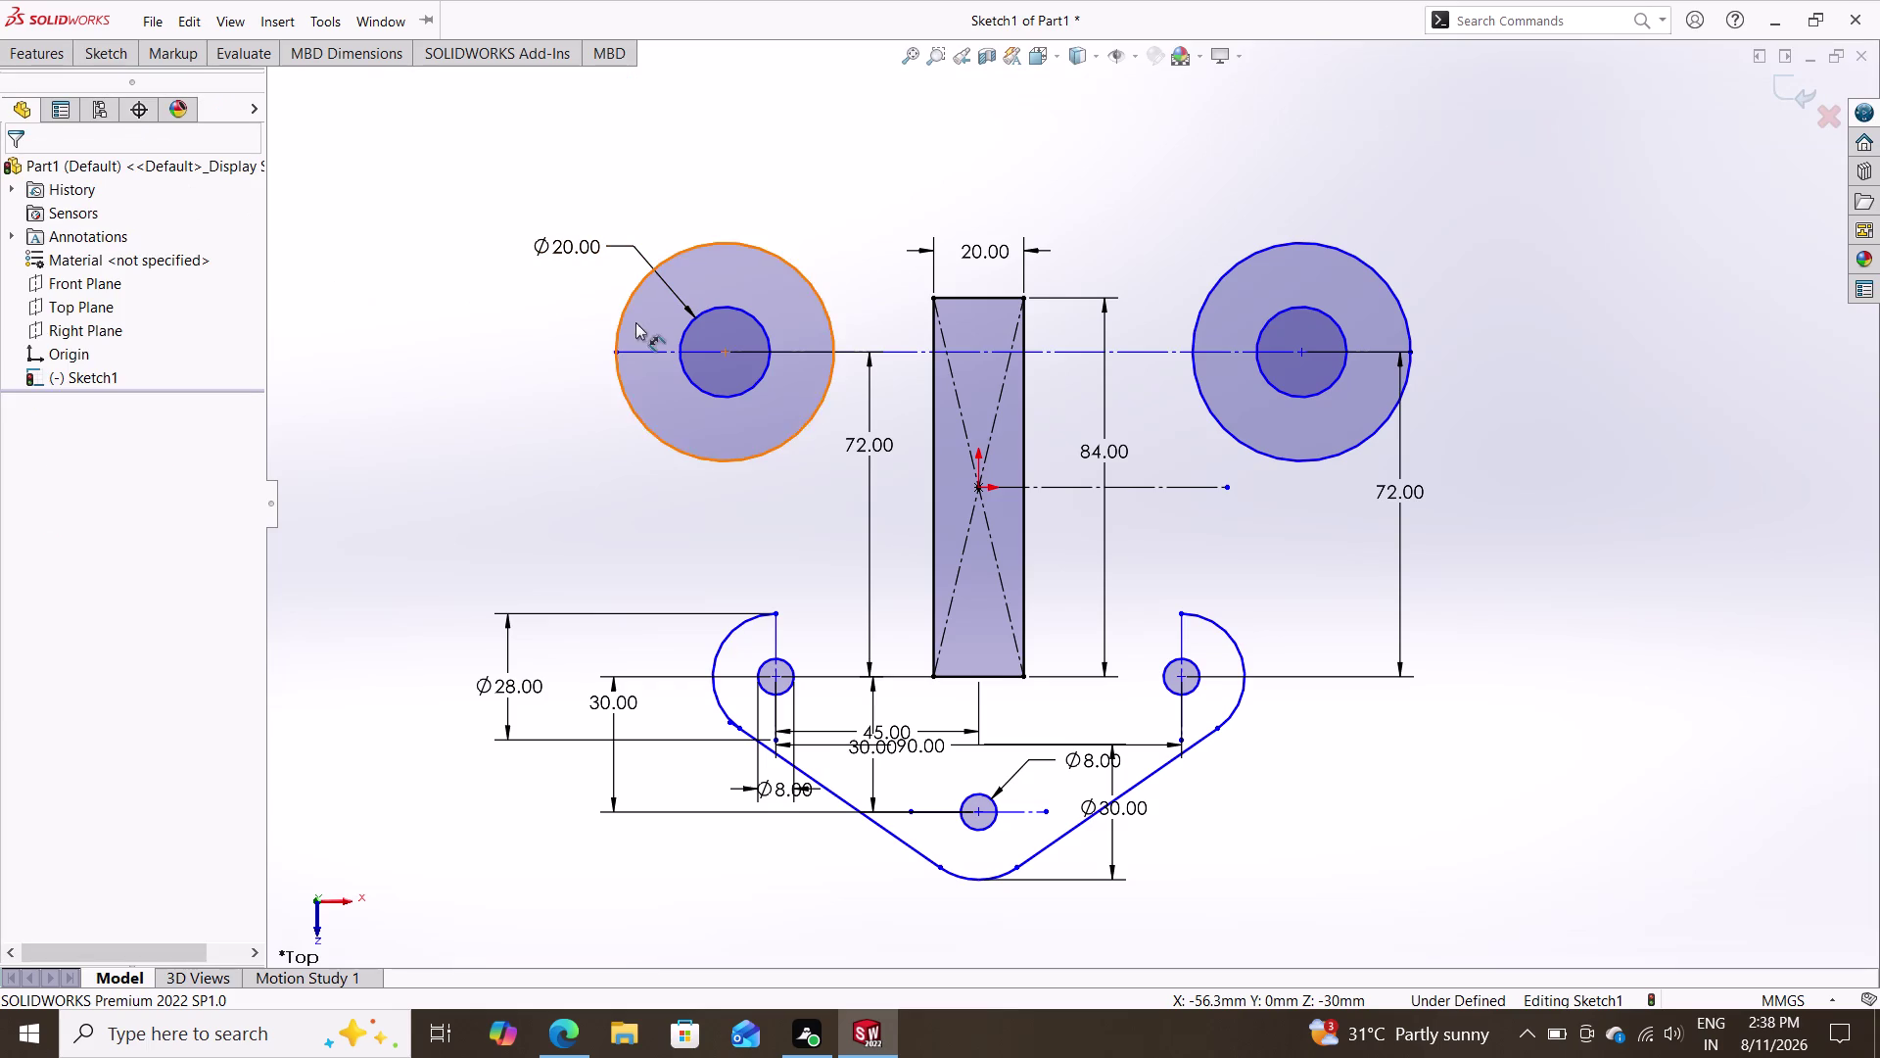
click(730, 352)
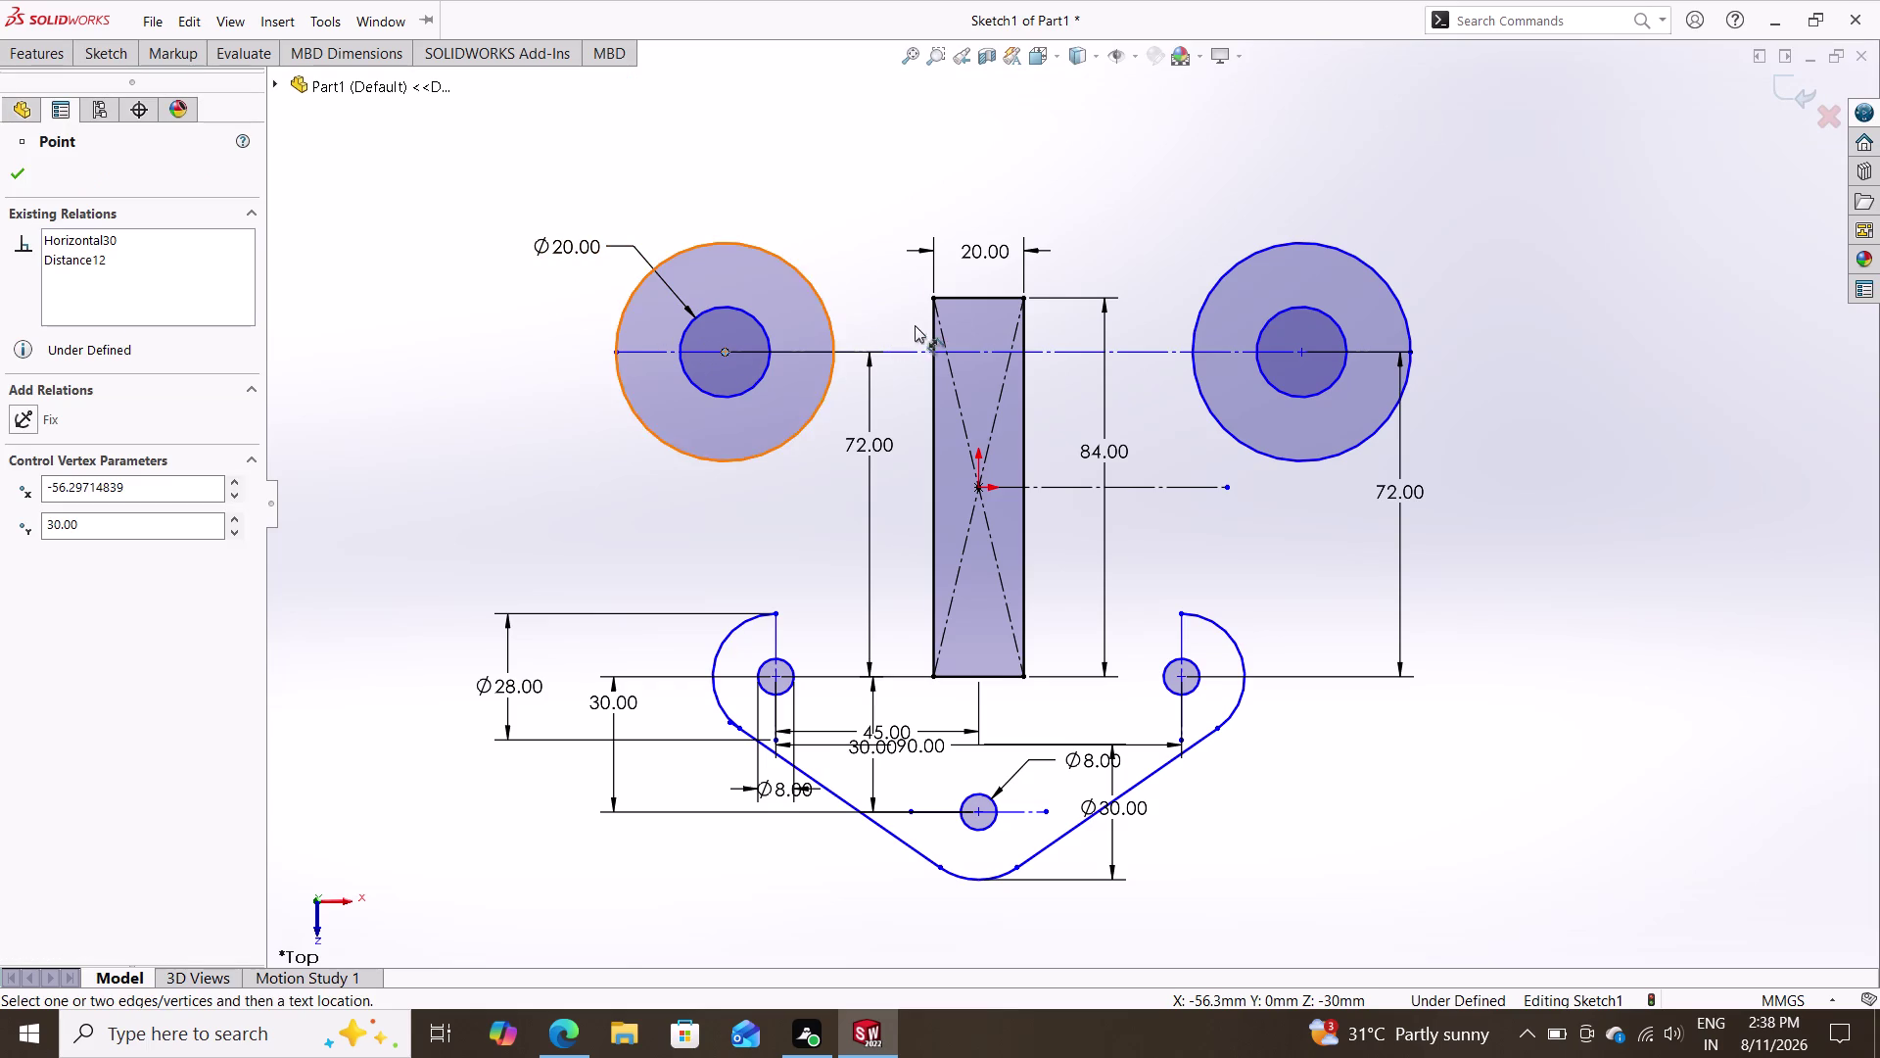
click(981, 294)
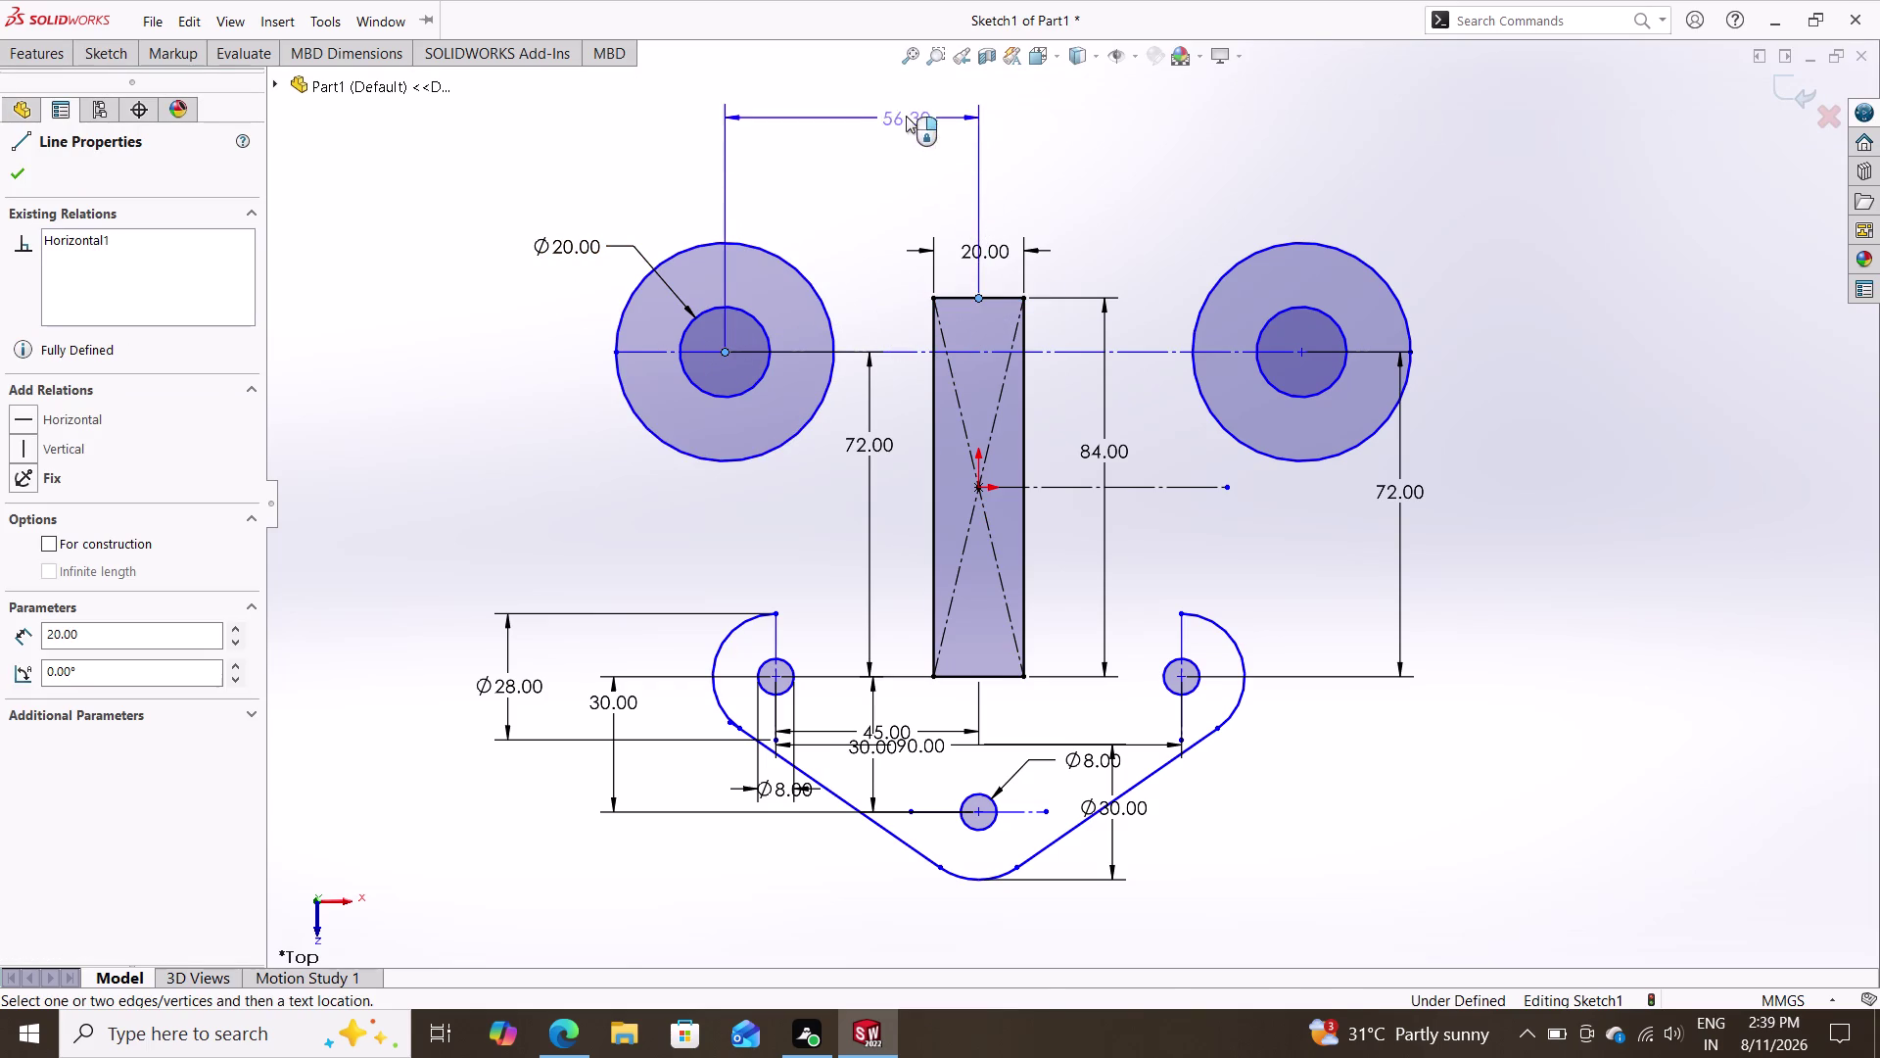
click(856, 99)
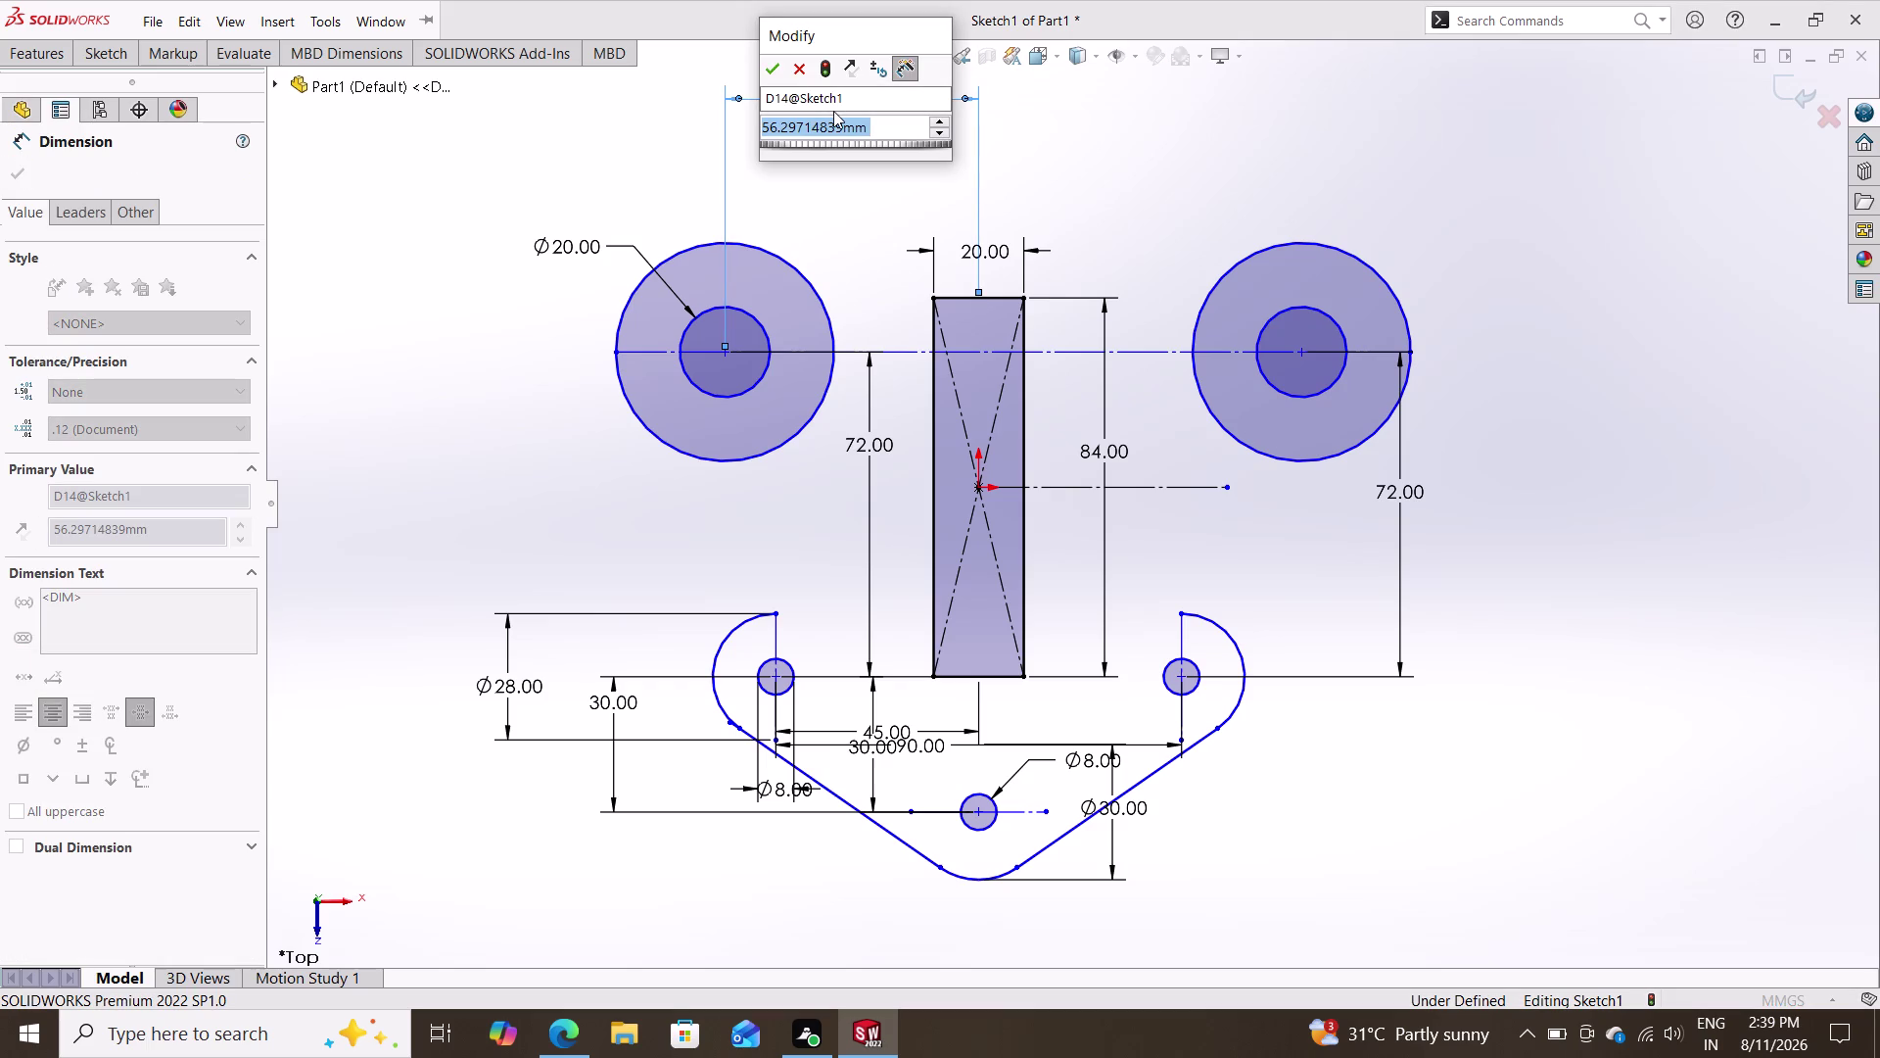
text(45)
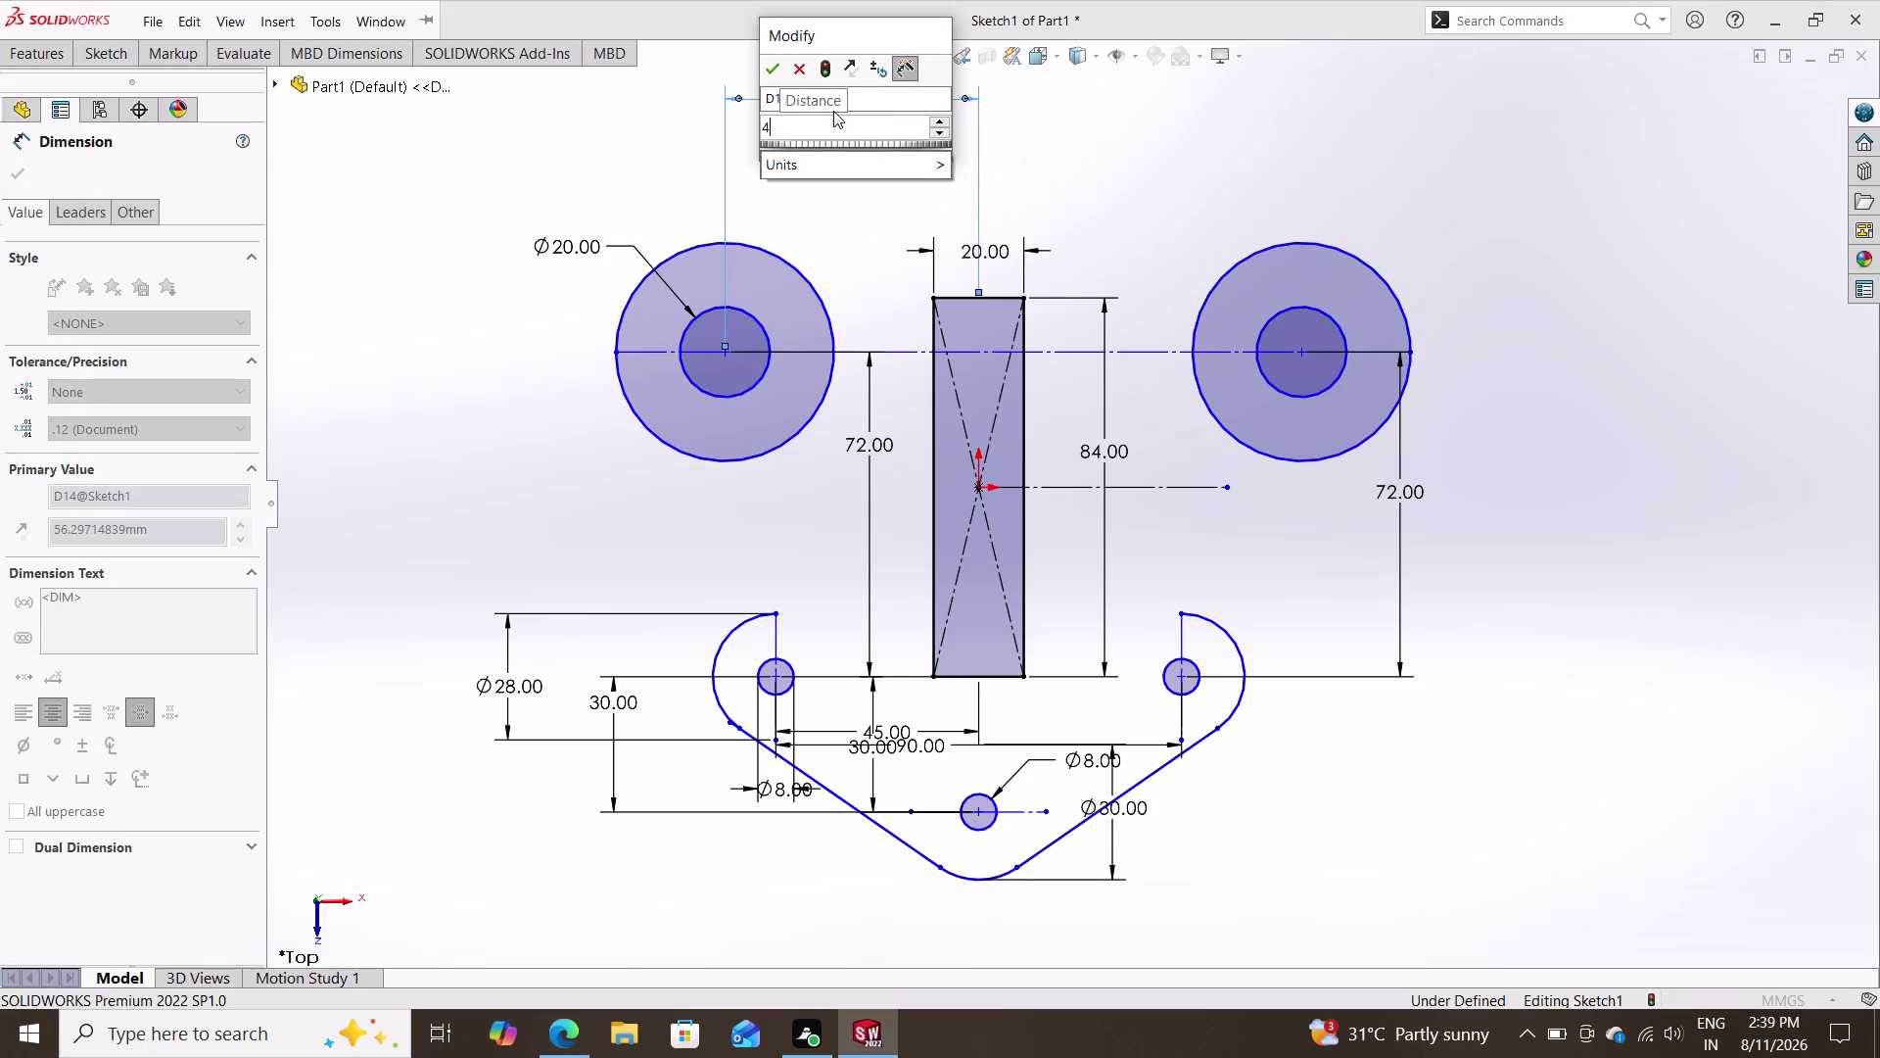
key(Return)
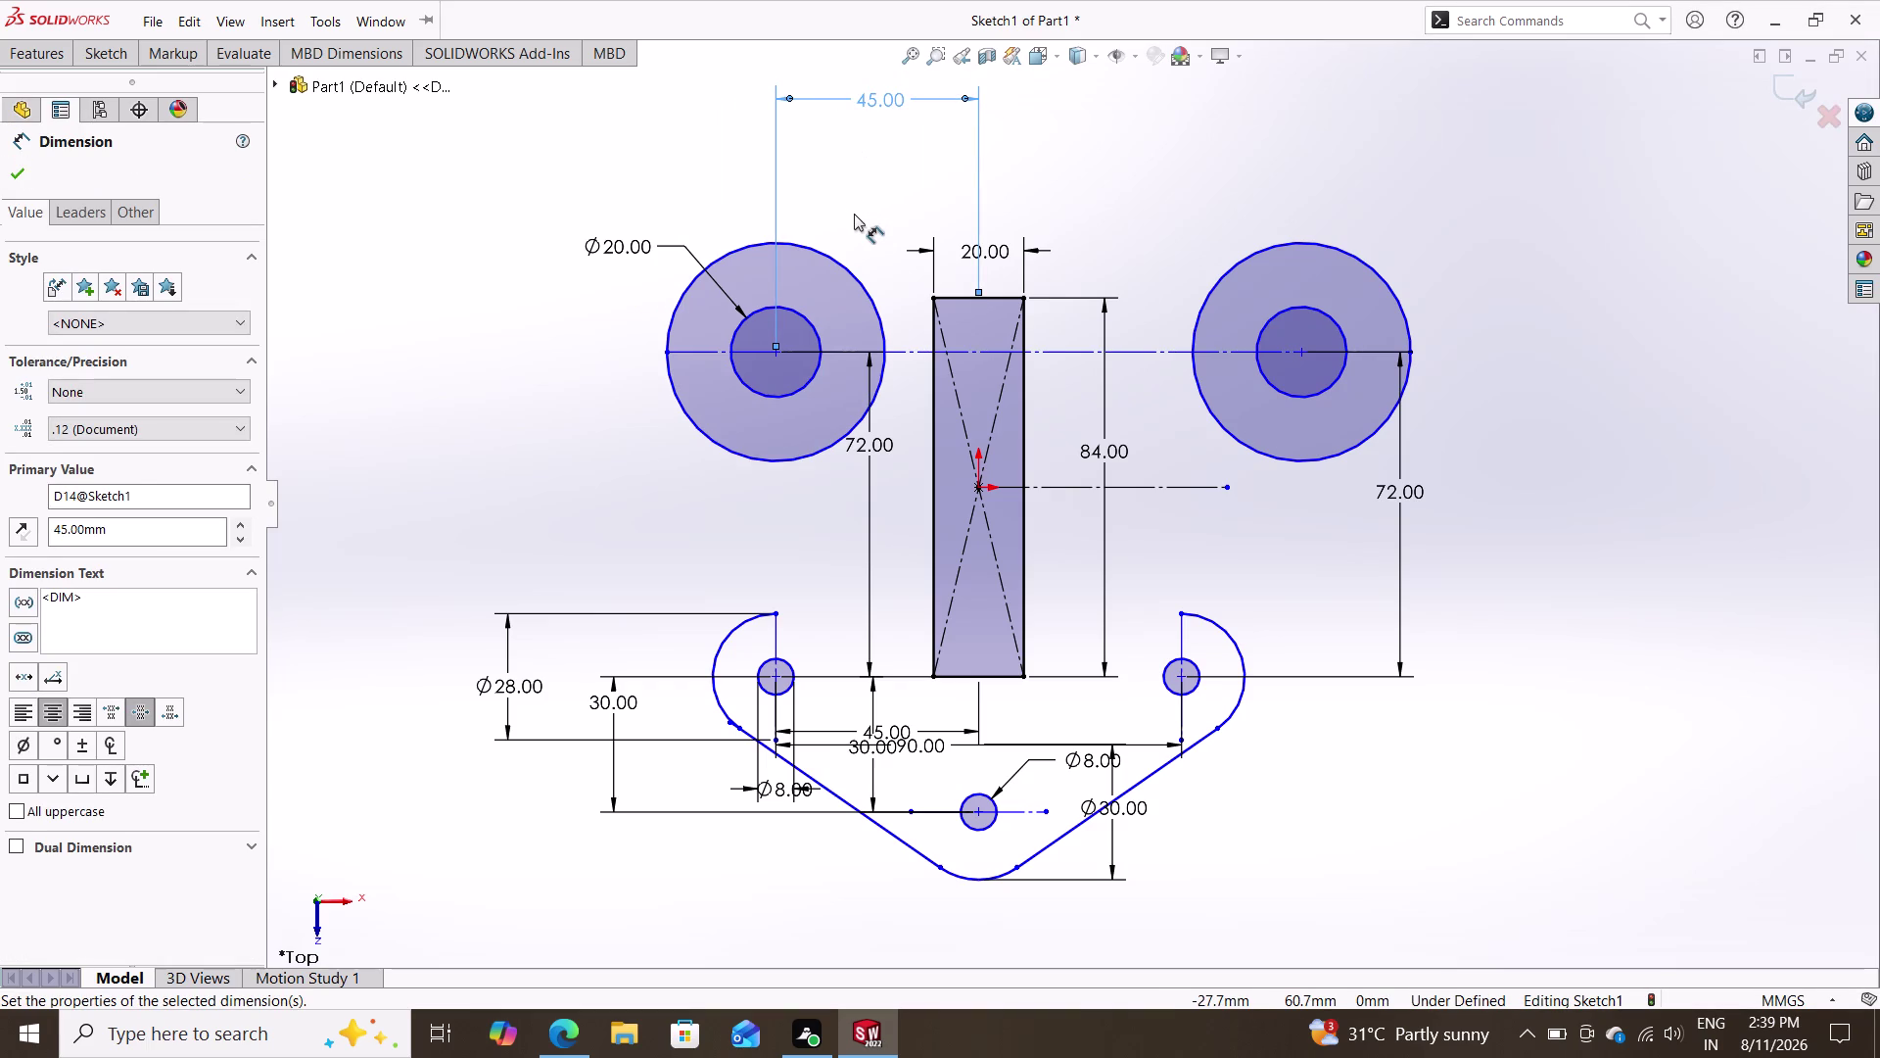
key(Escape)
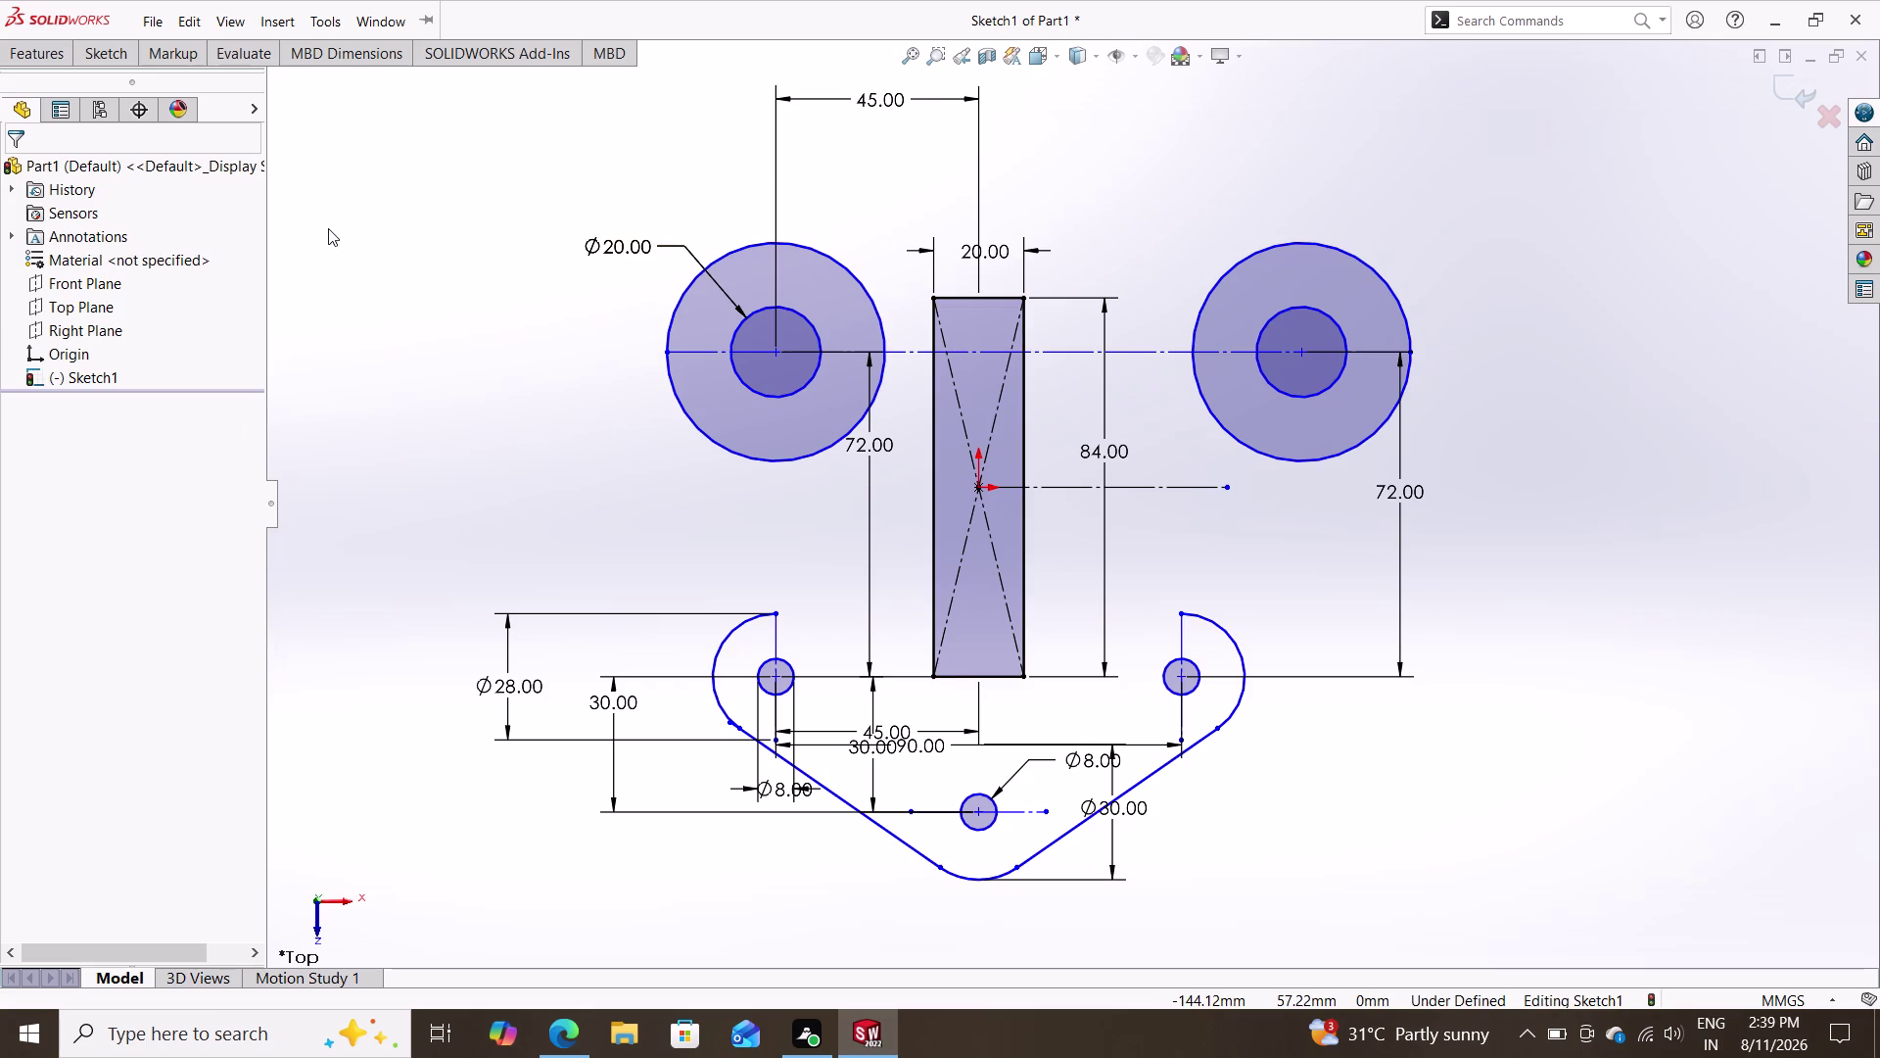
Dimension the spacing between the left and right ring centres as 90 mm.
click(114, 53)
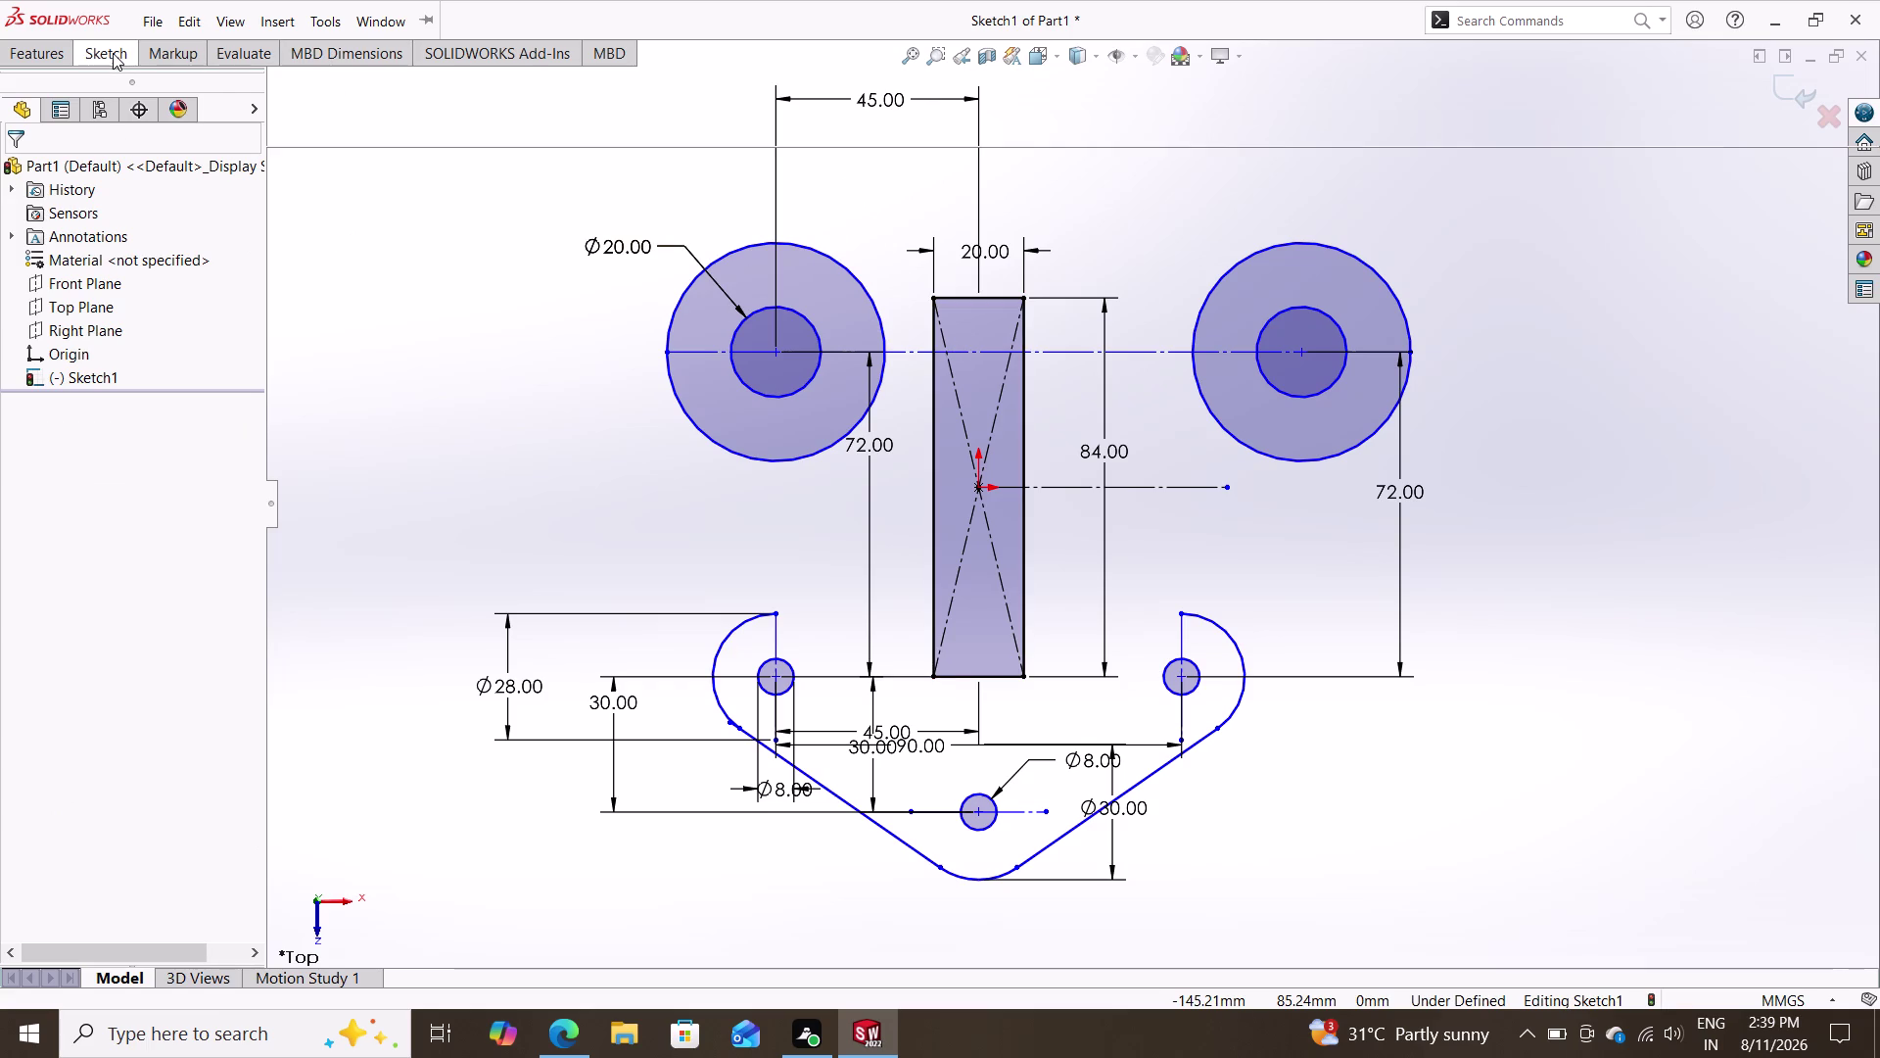
click(107, 95)
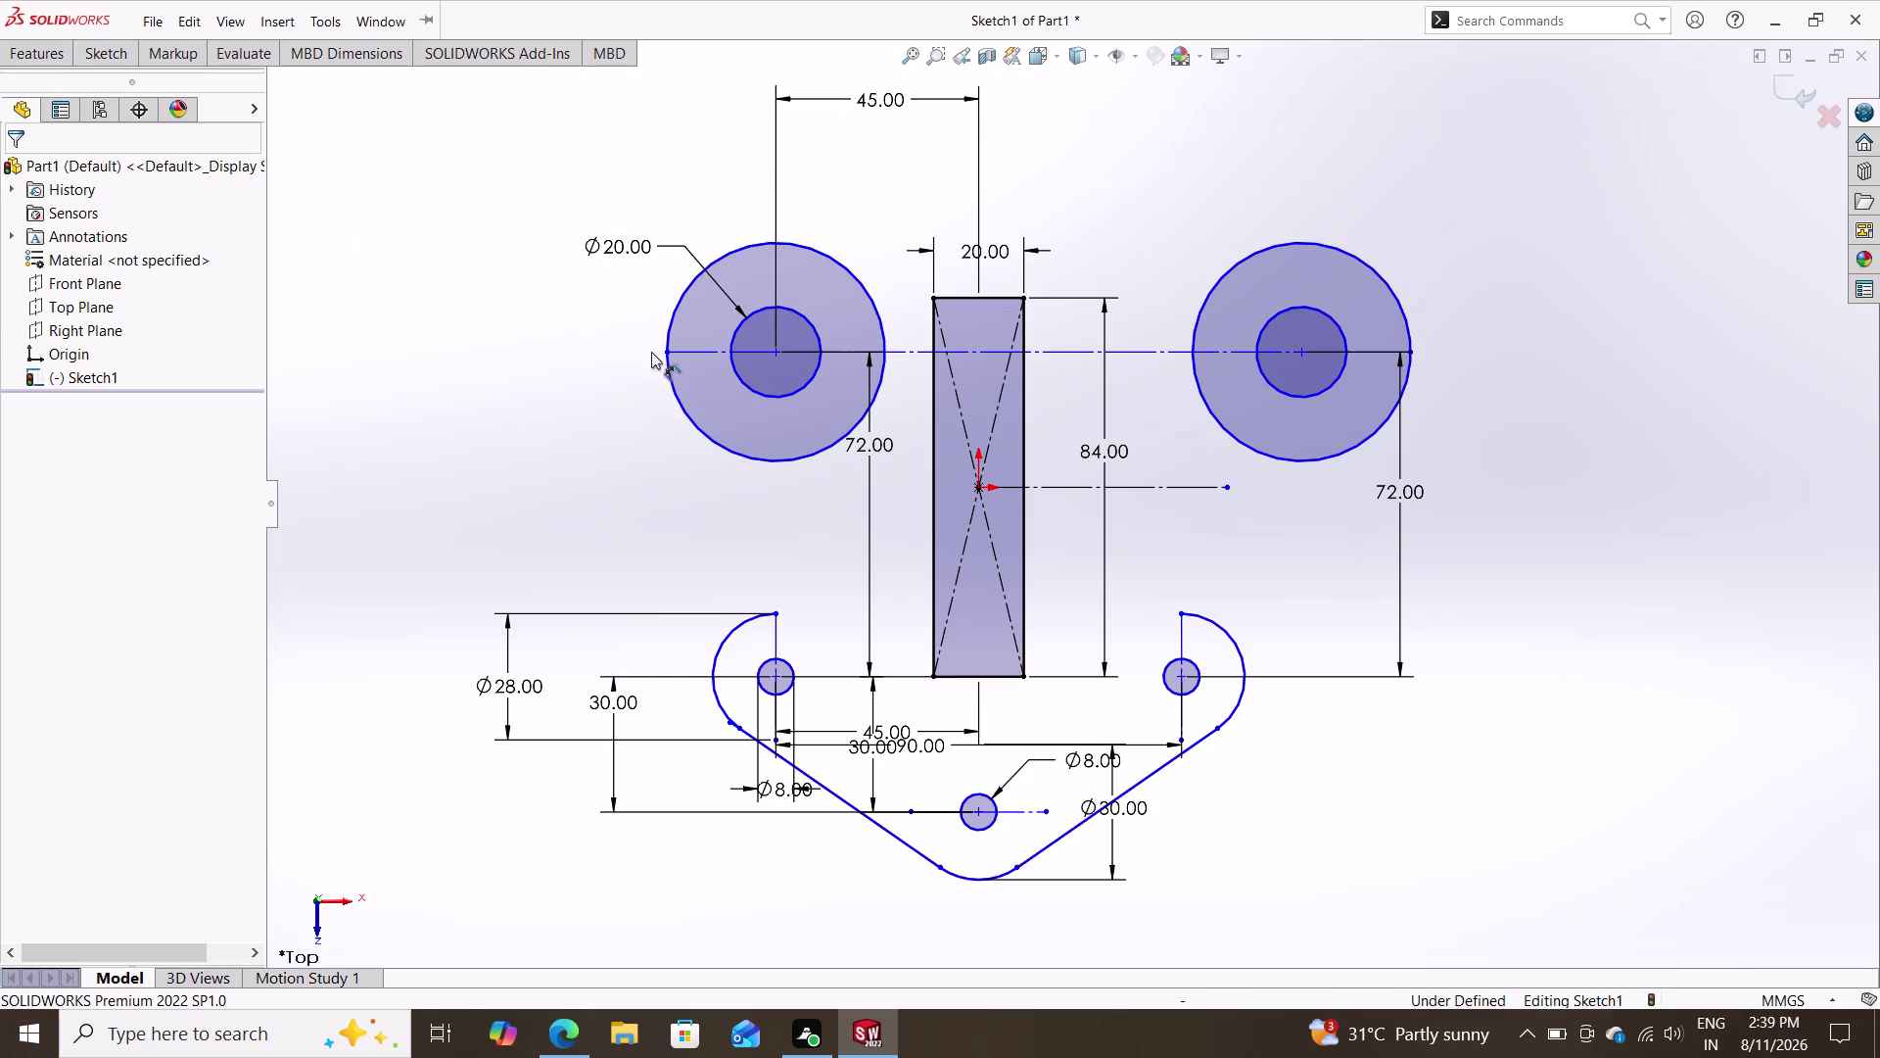
double_click(777, 352)
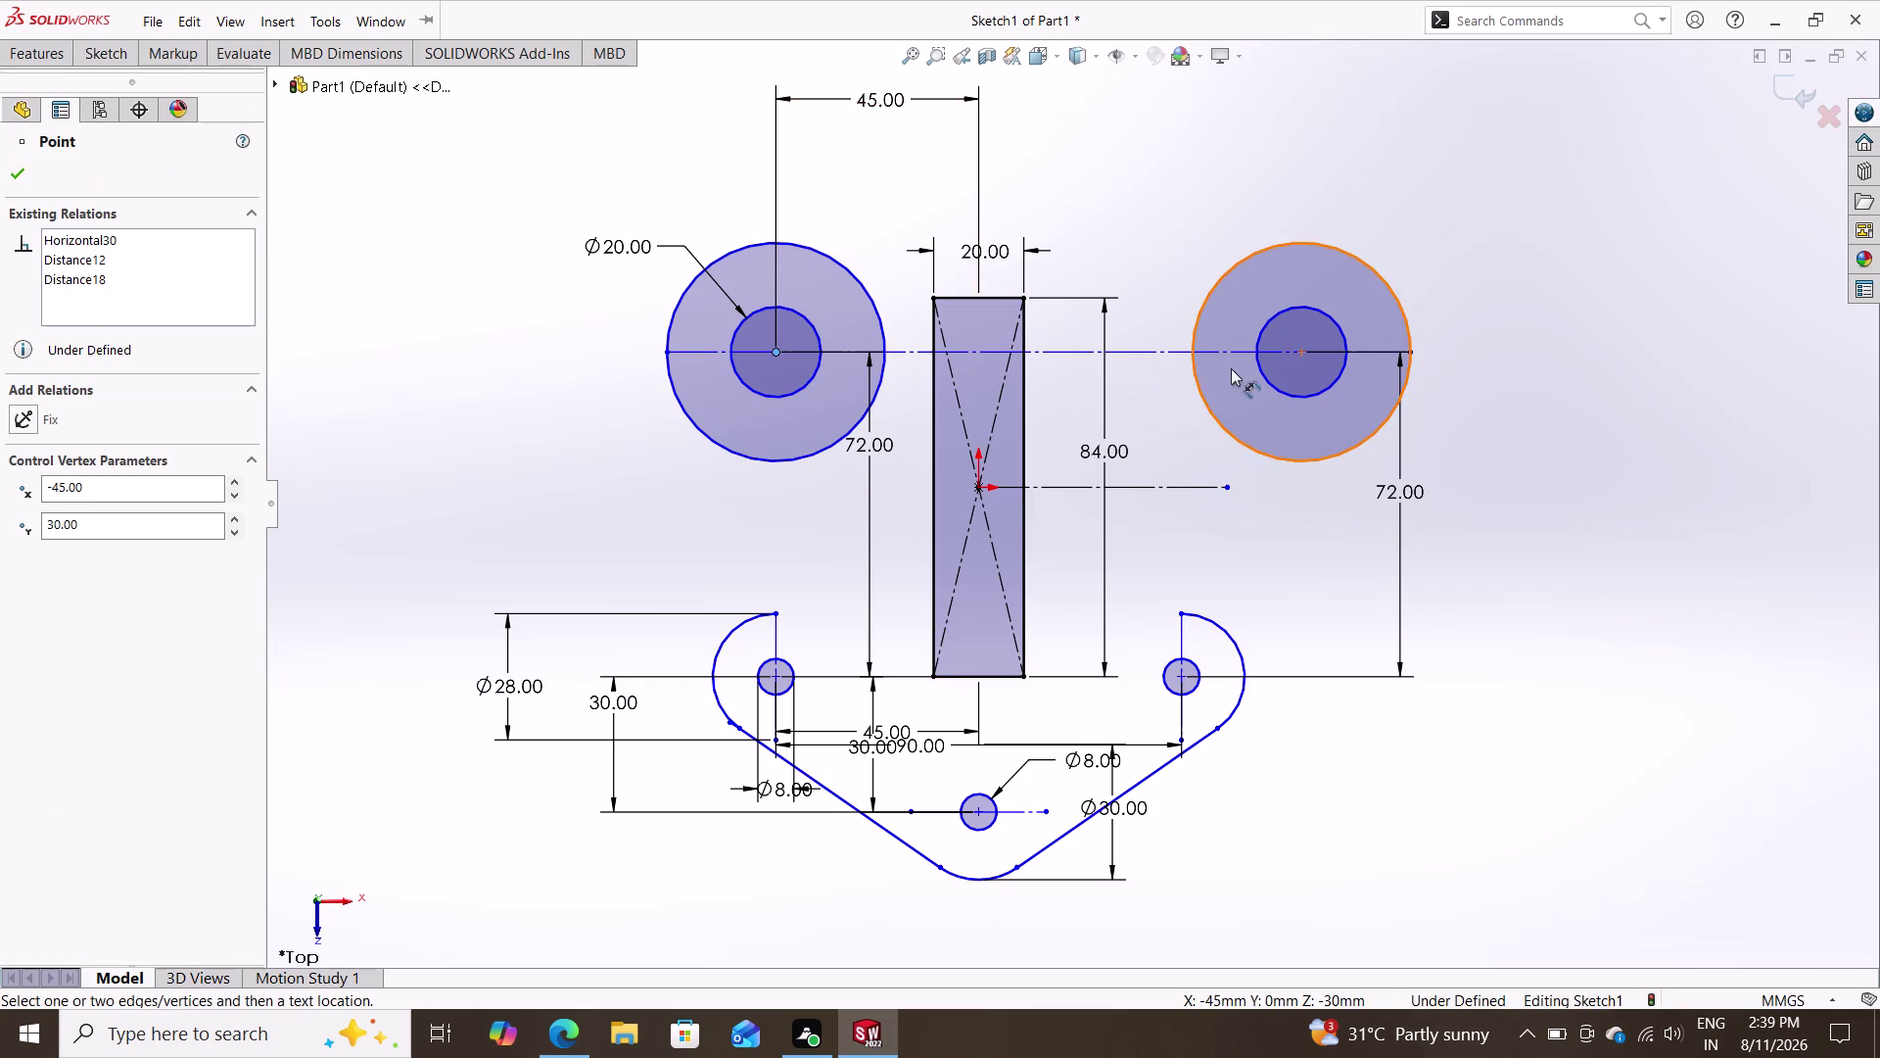
click(1302, 350)
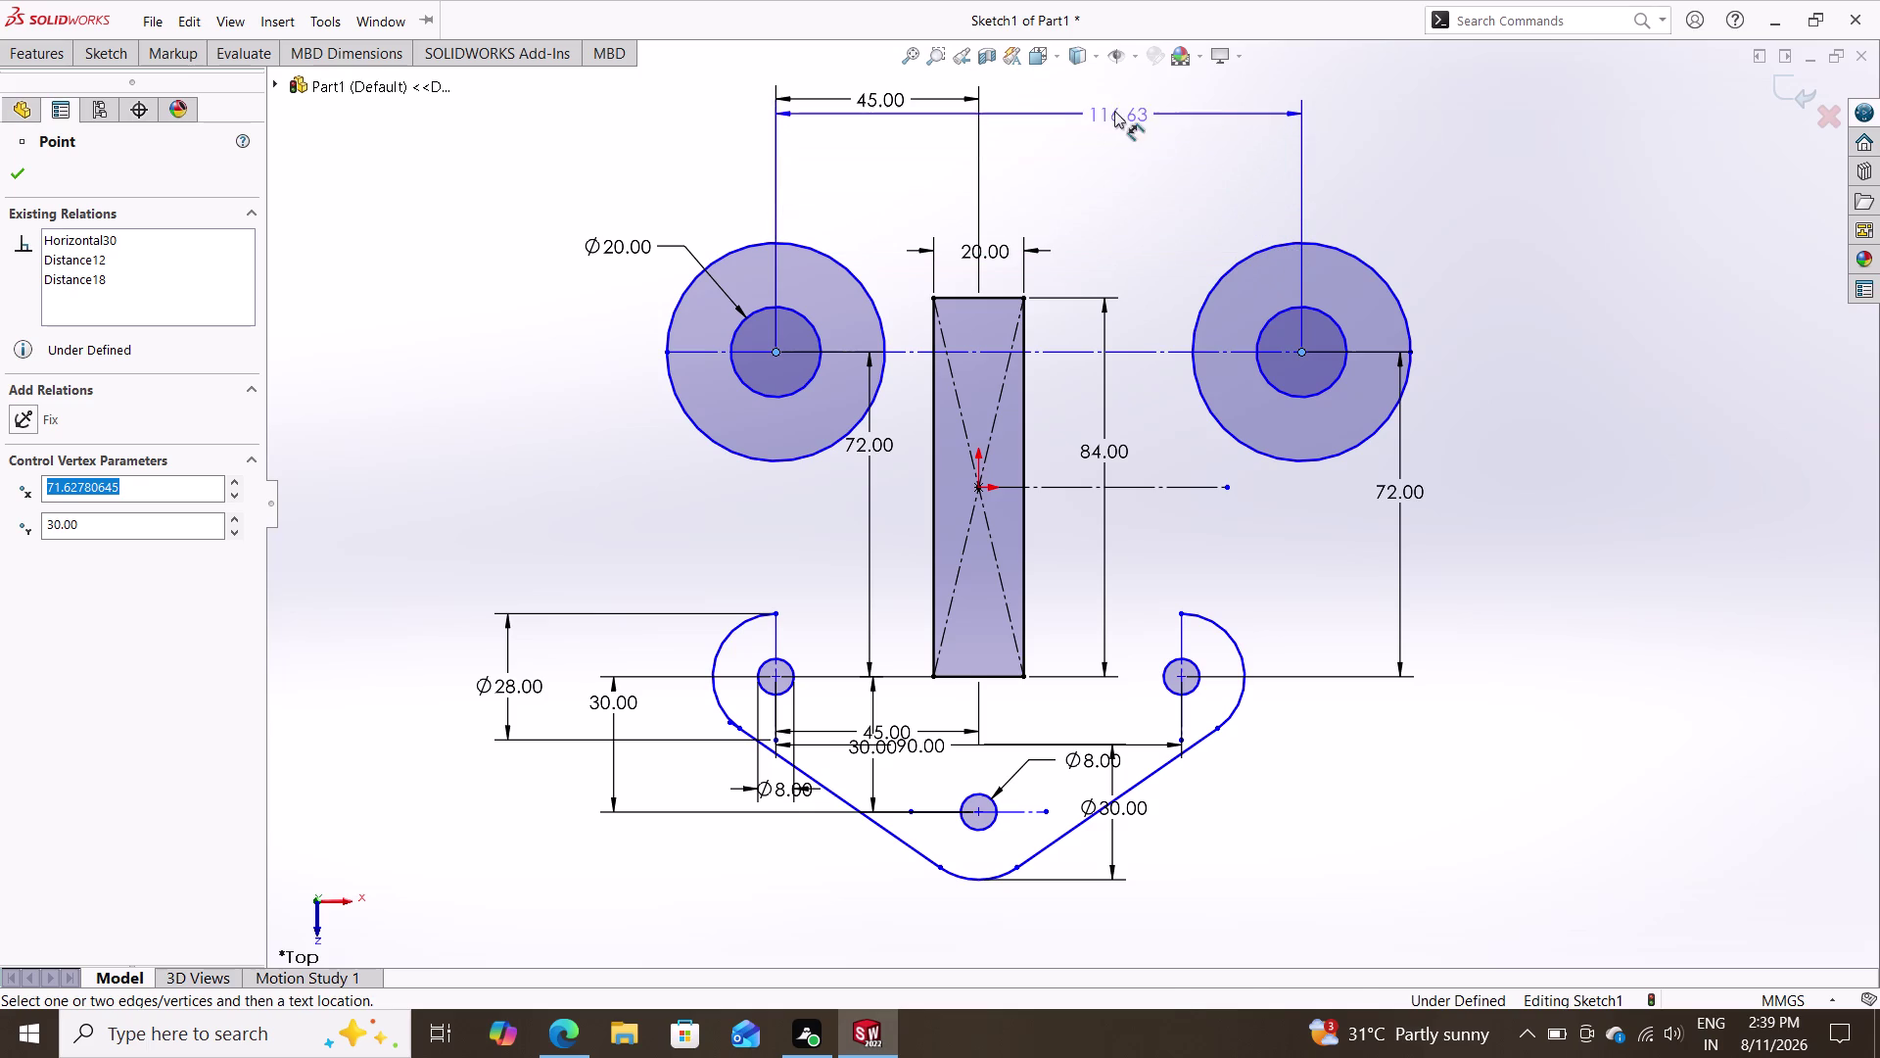
click(1049, 78)
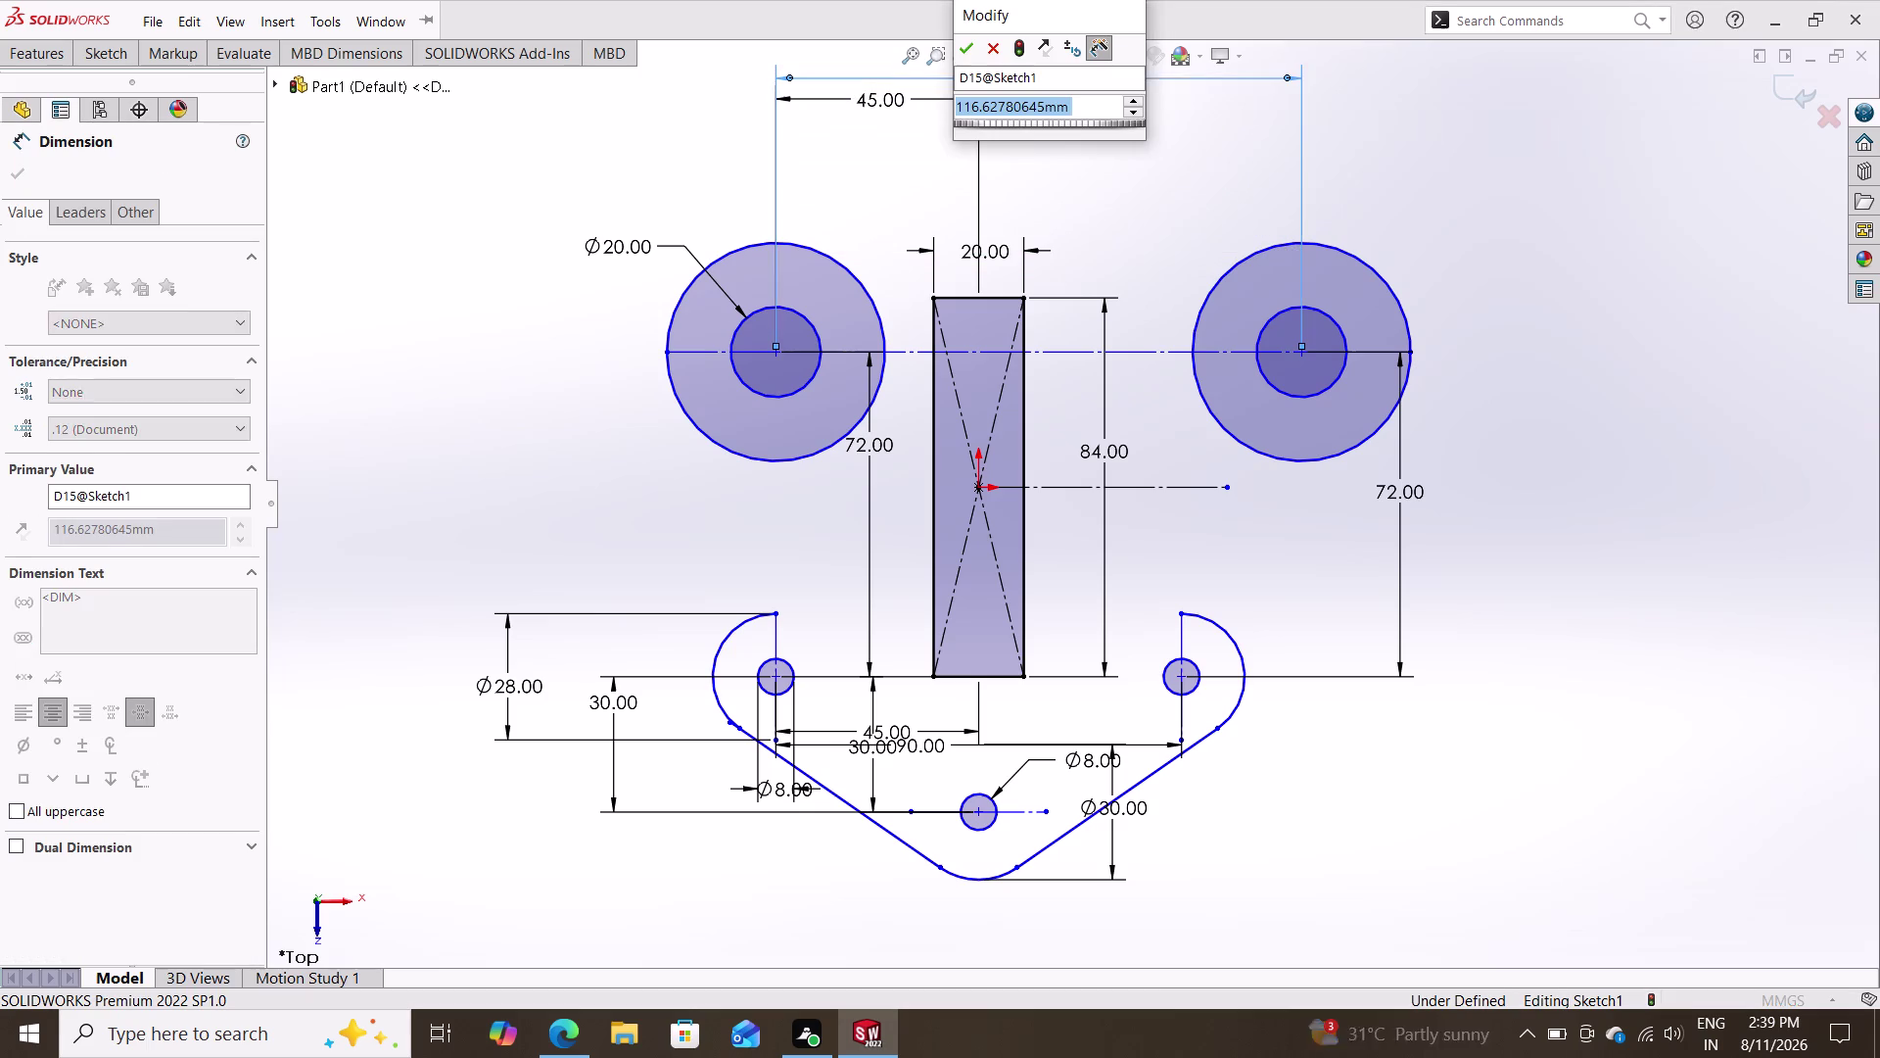
text(90)
key(Return)
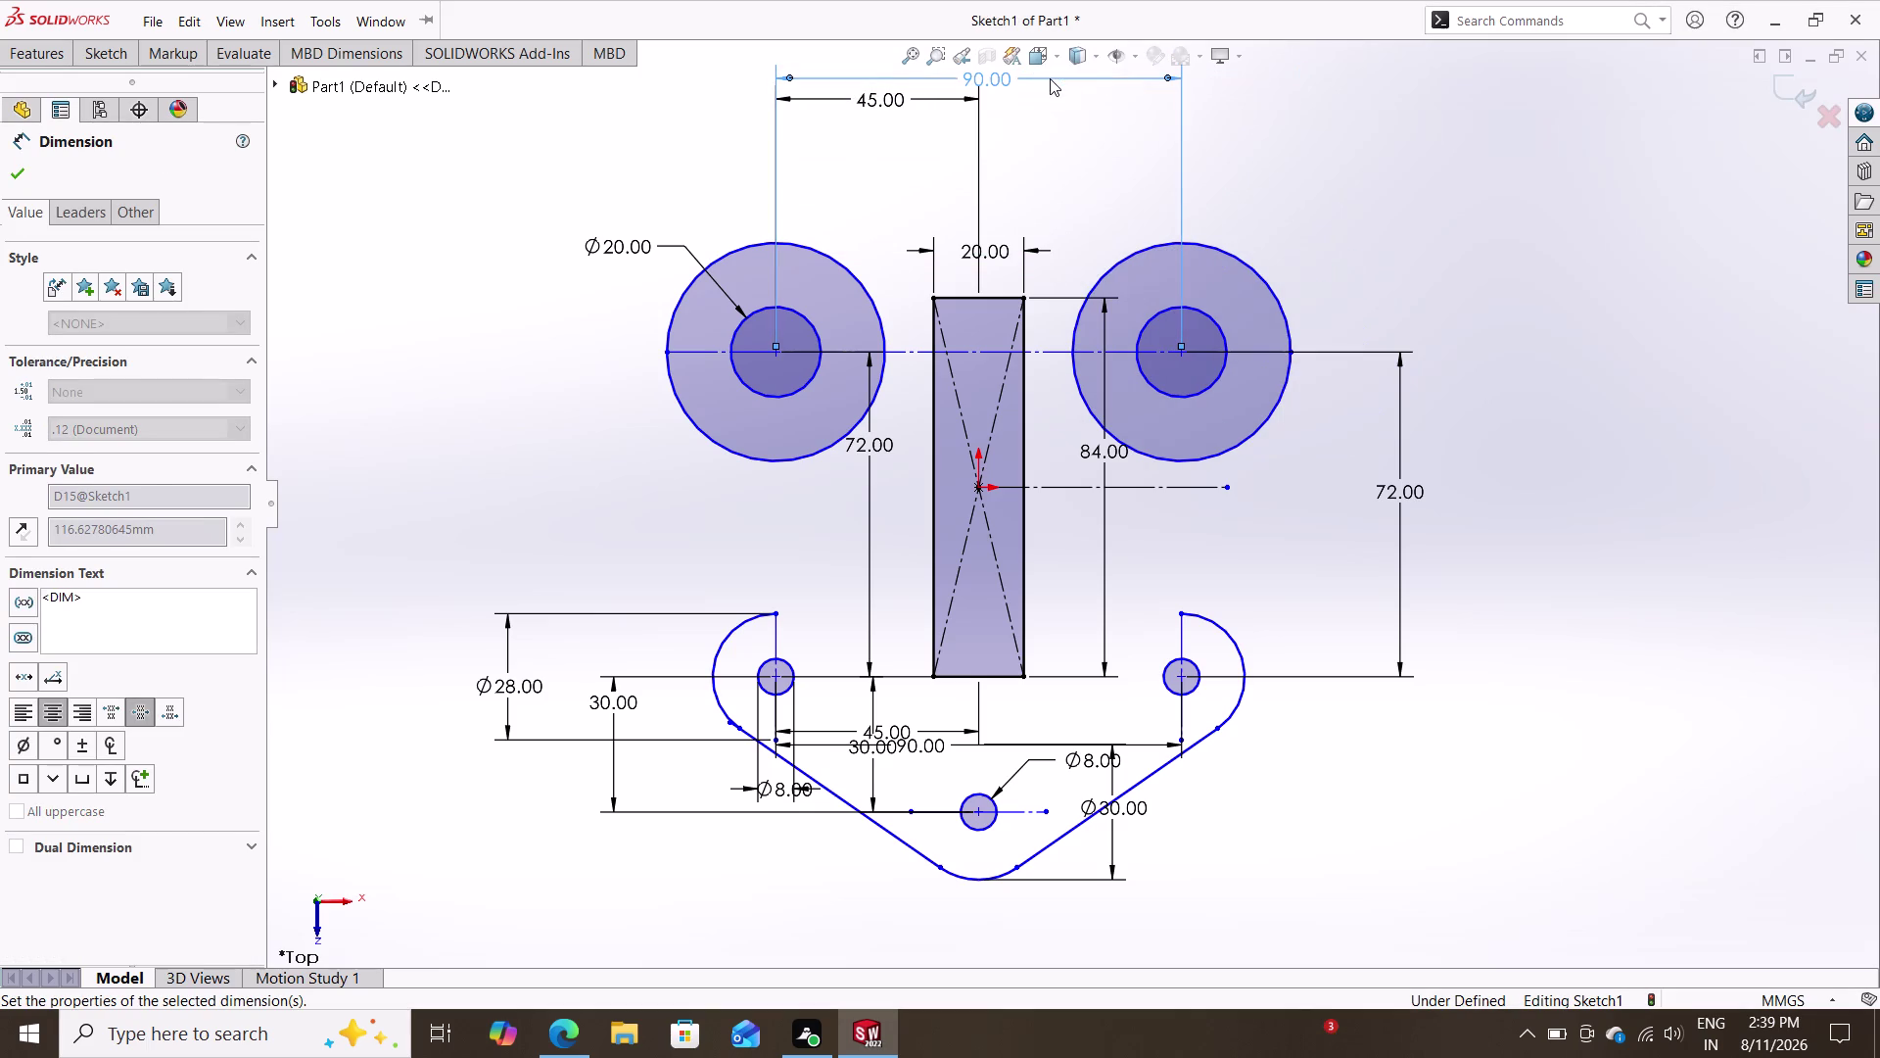
key(Escape)
scroll(down, 3)
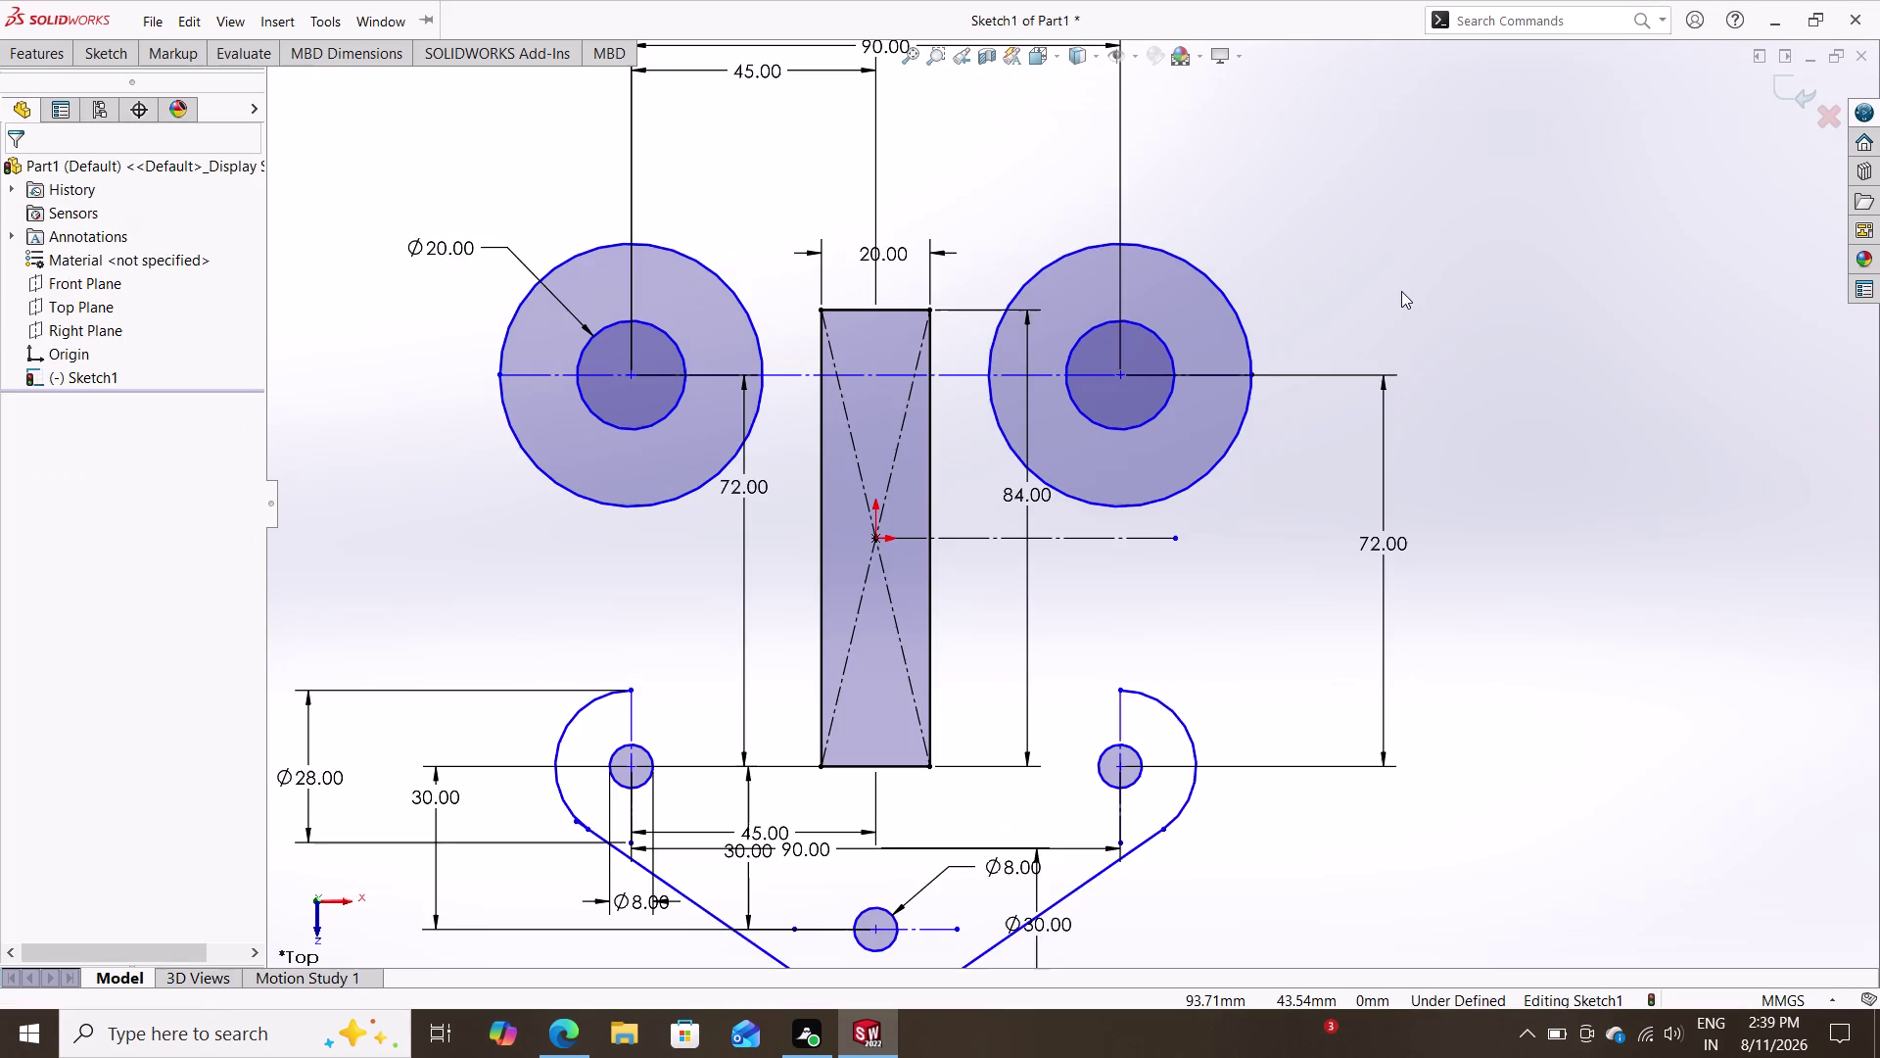
scroll(down, 3)
scroll(up, 3)
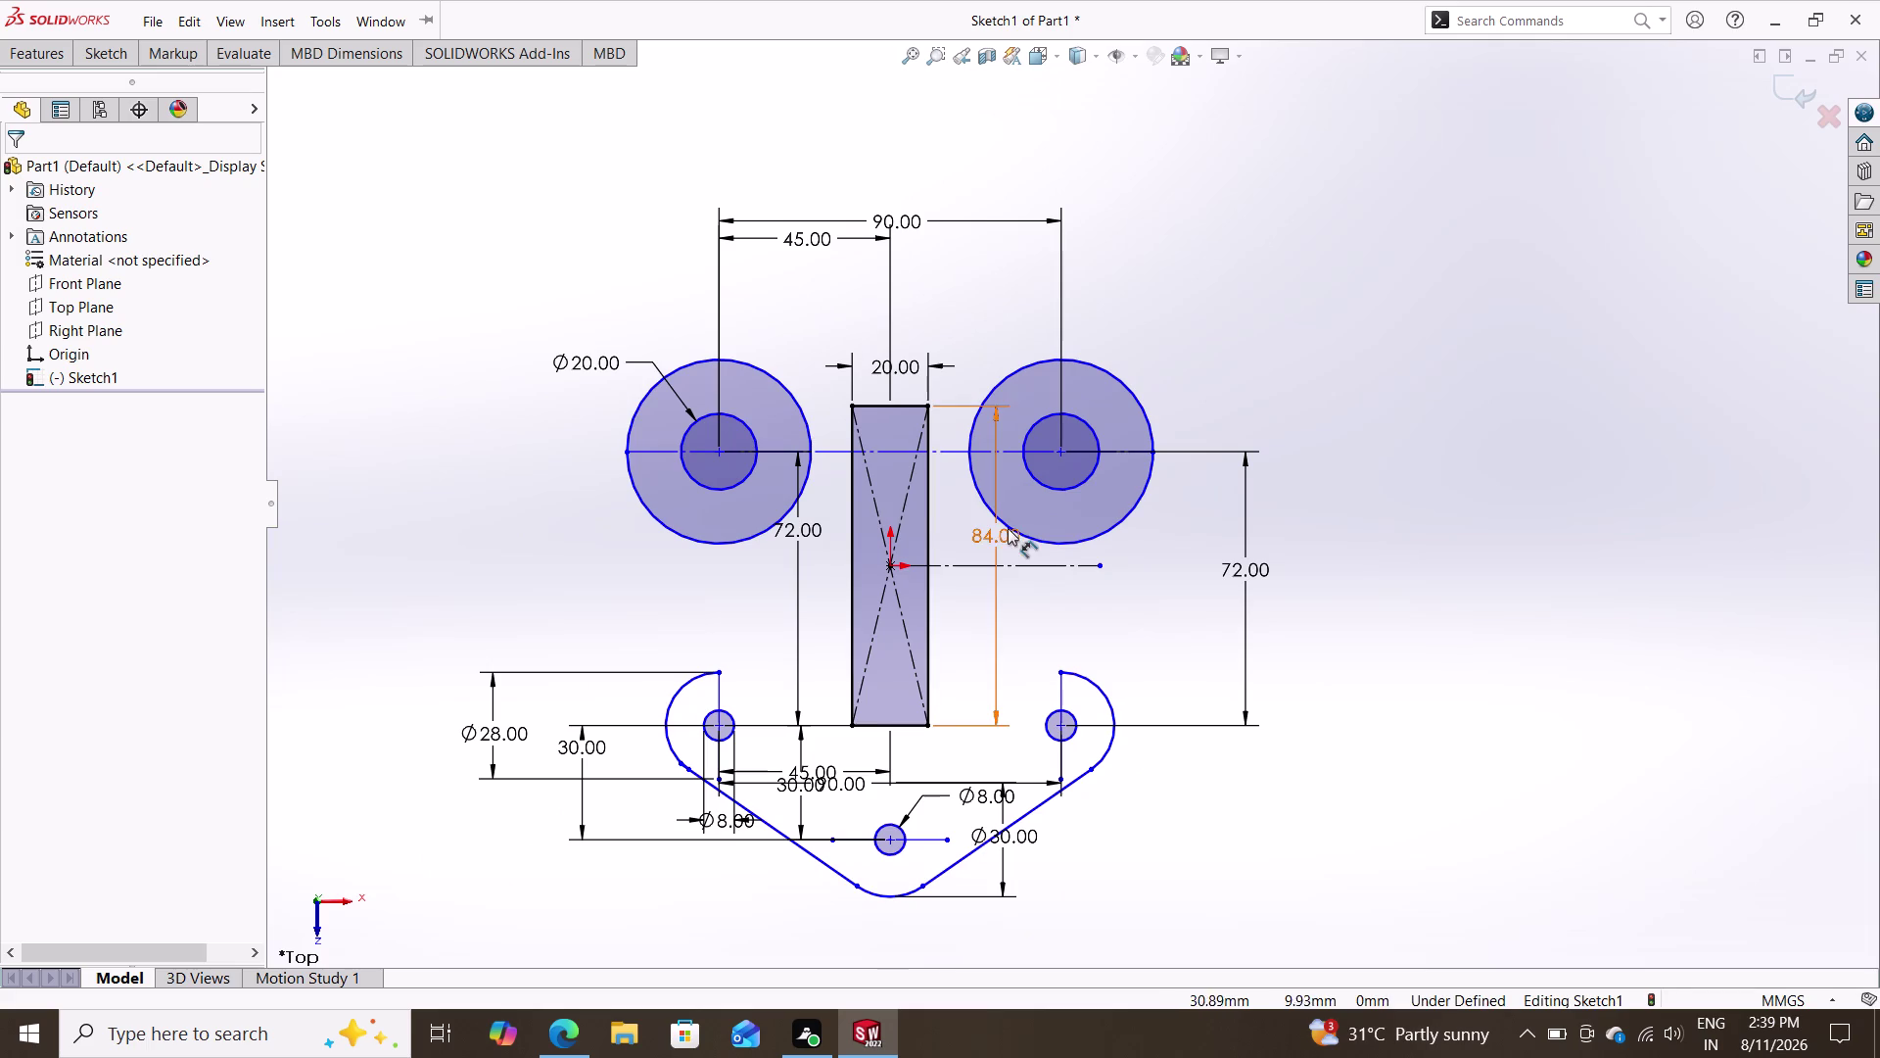
click(97, 52)
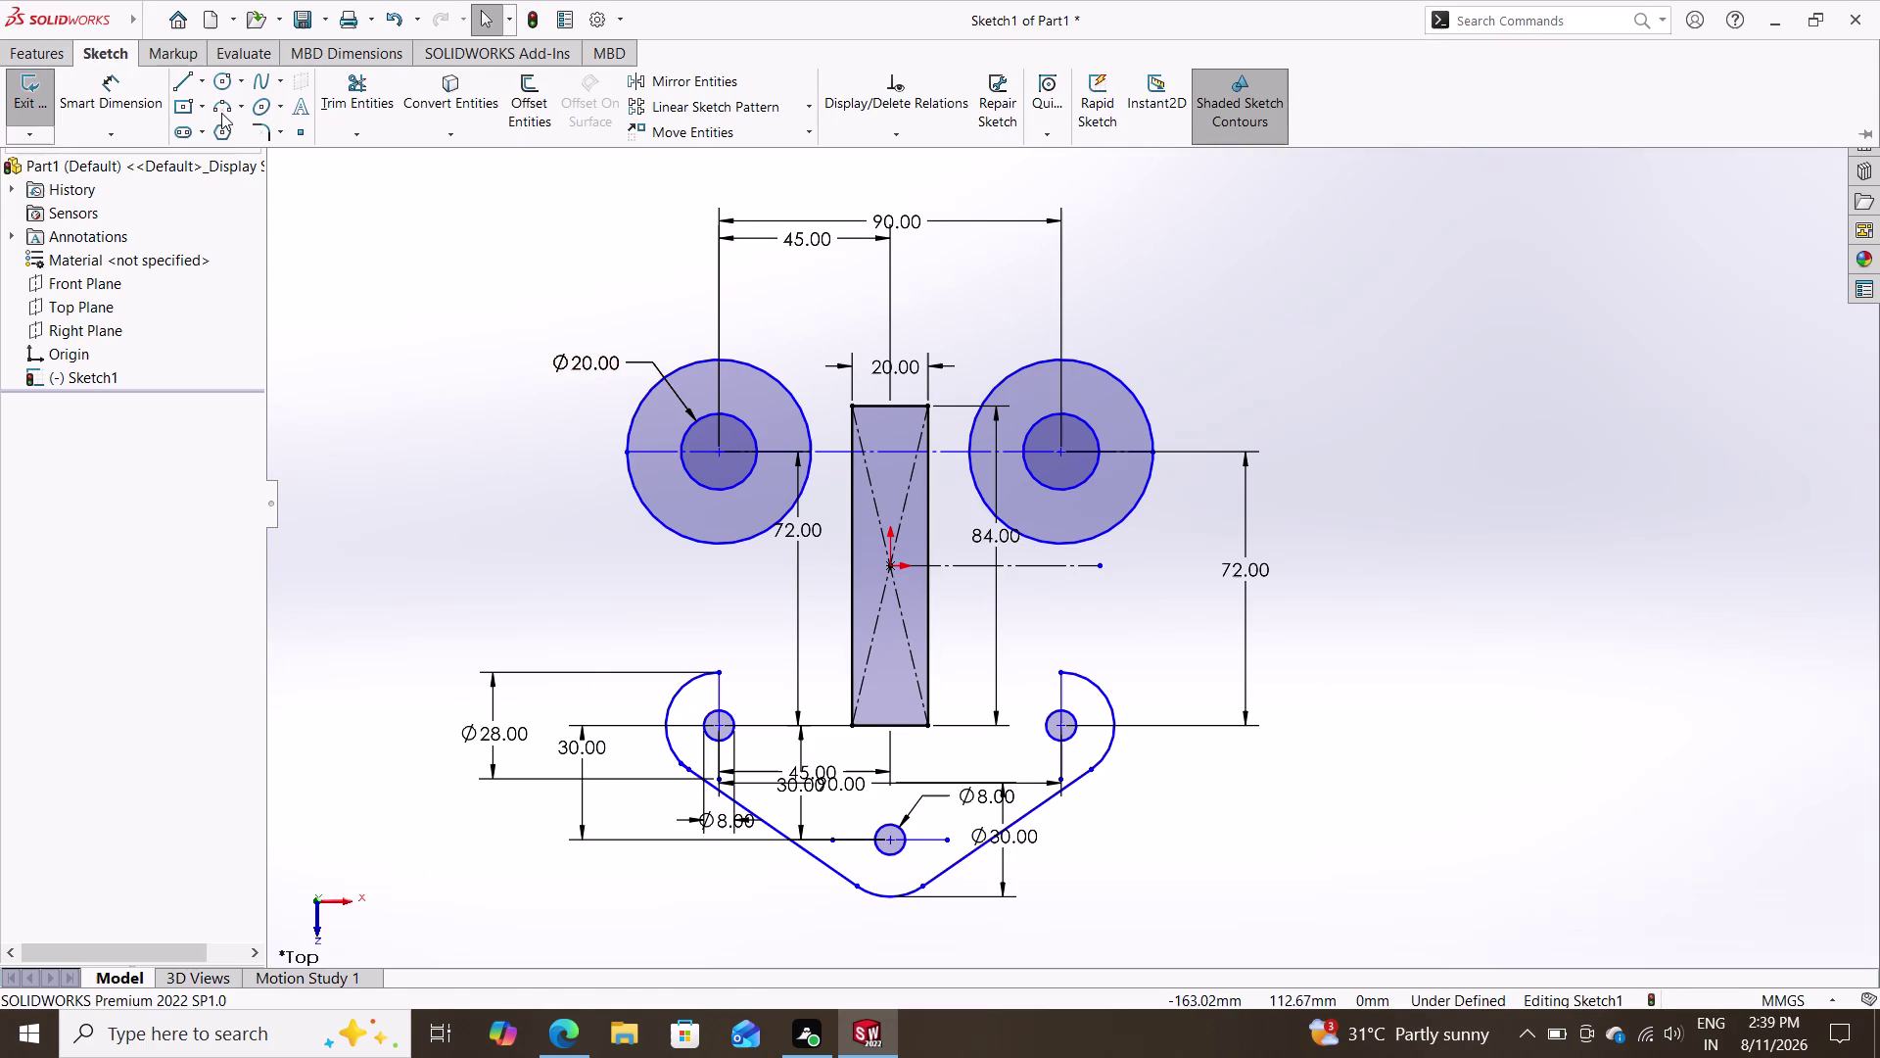
Sketch a three-point arc over the top from the left ring's outer edge to the right ring's.
click(221, 113)
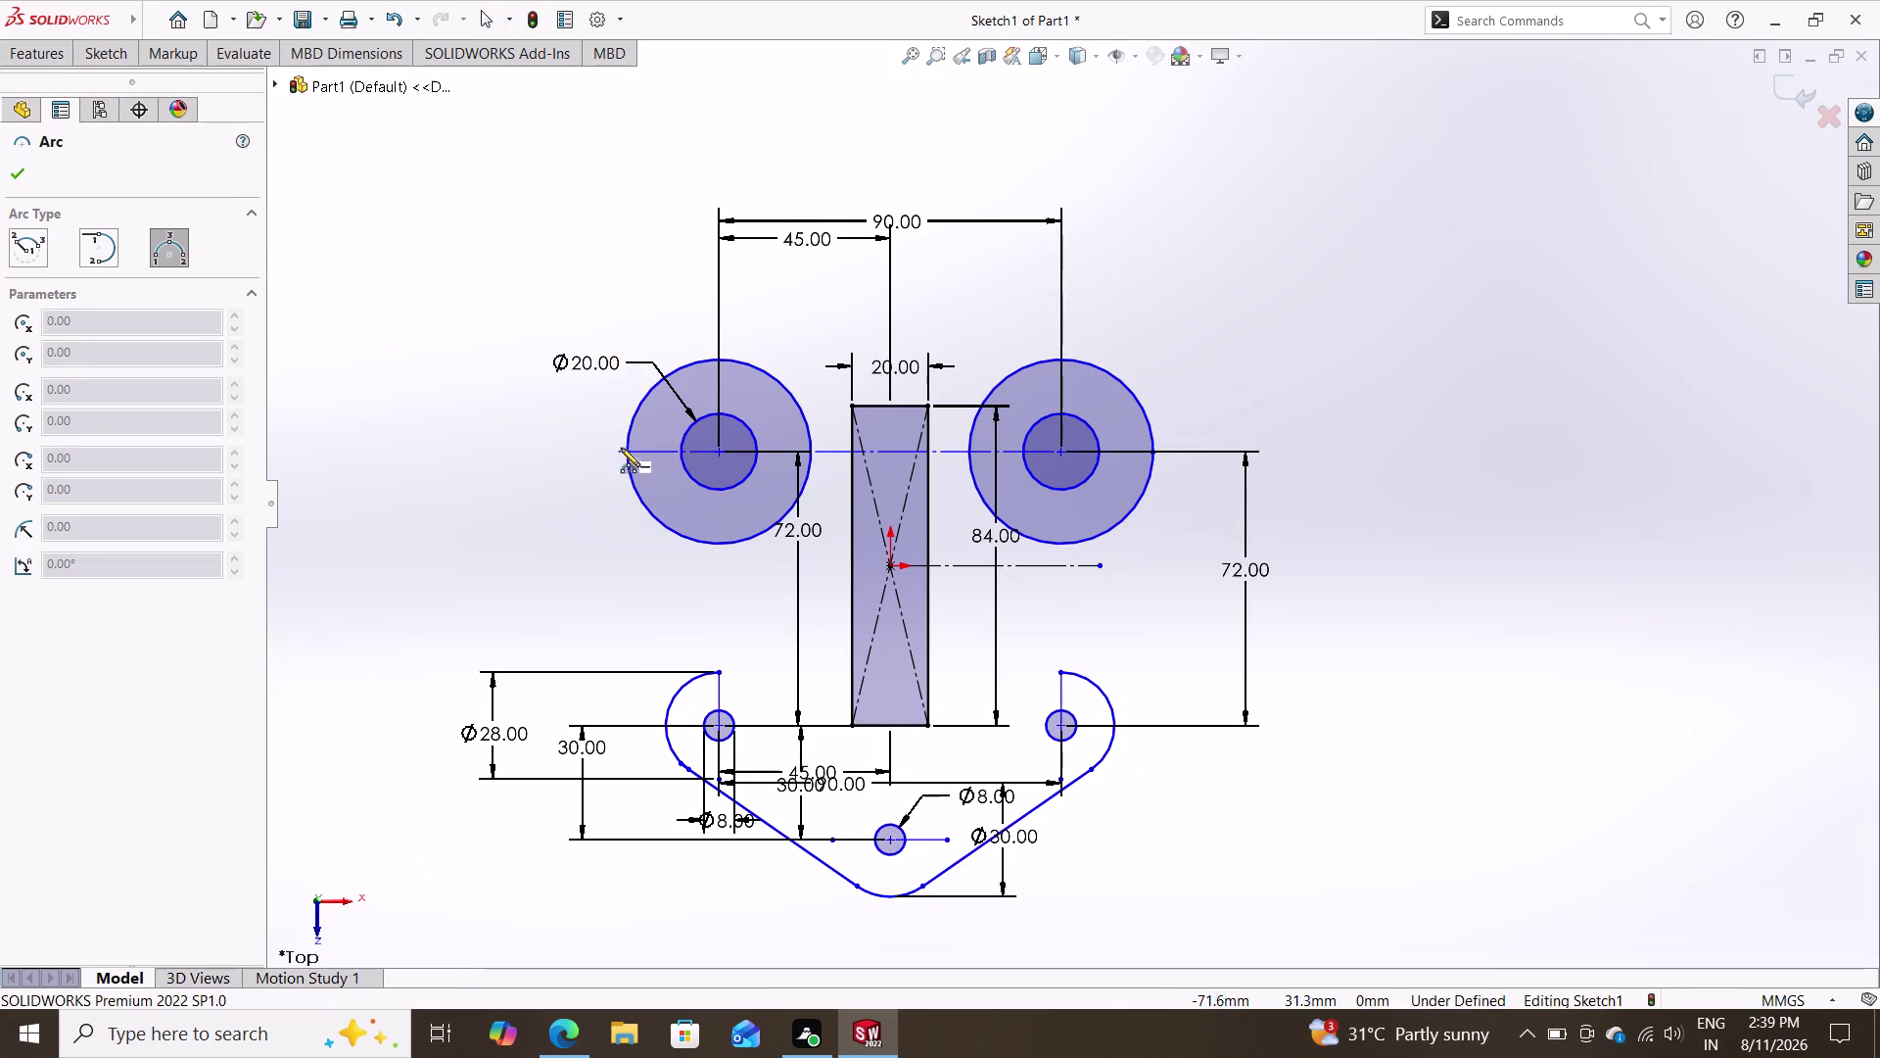
click(624, 452)
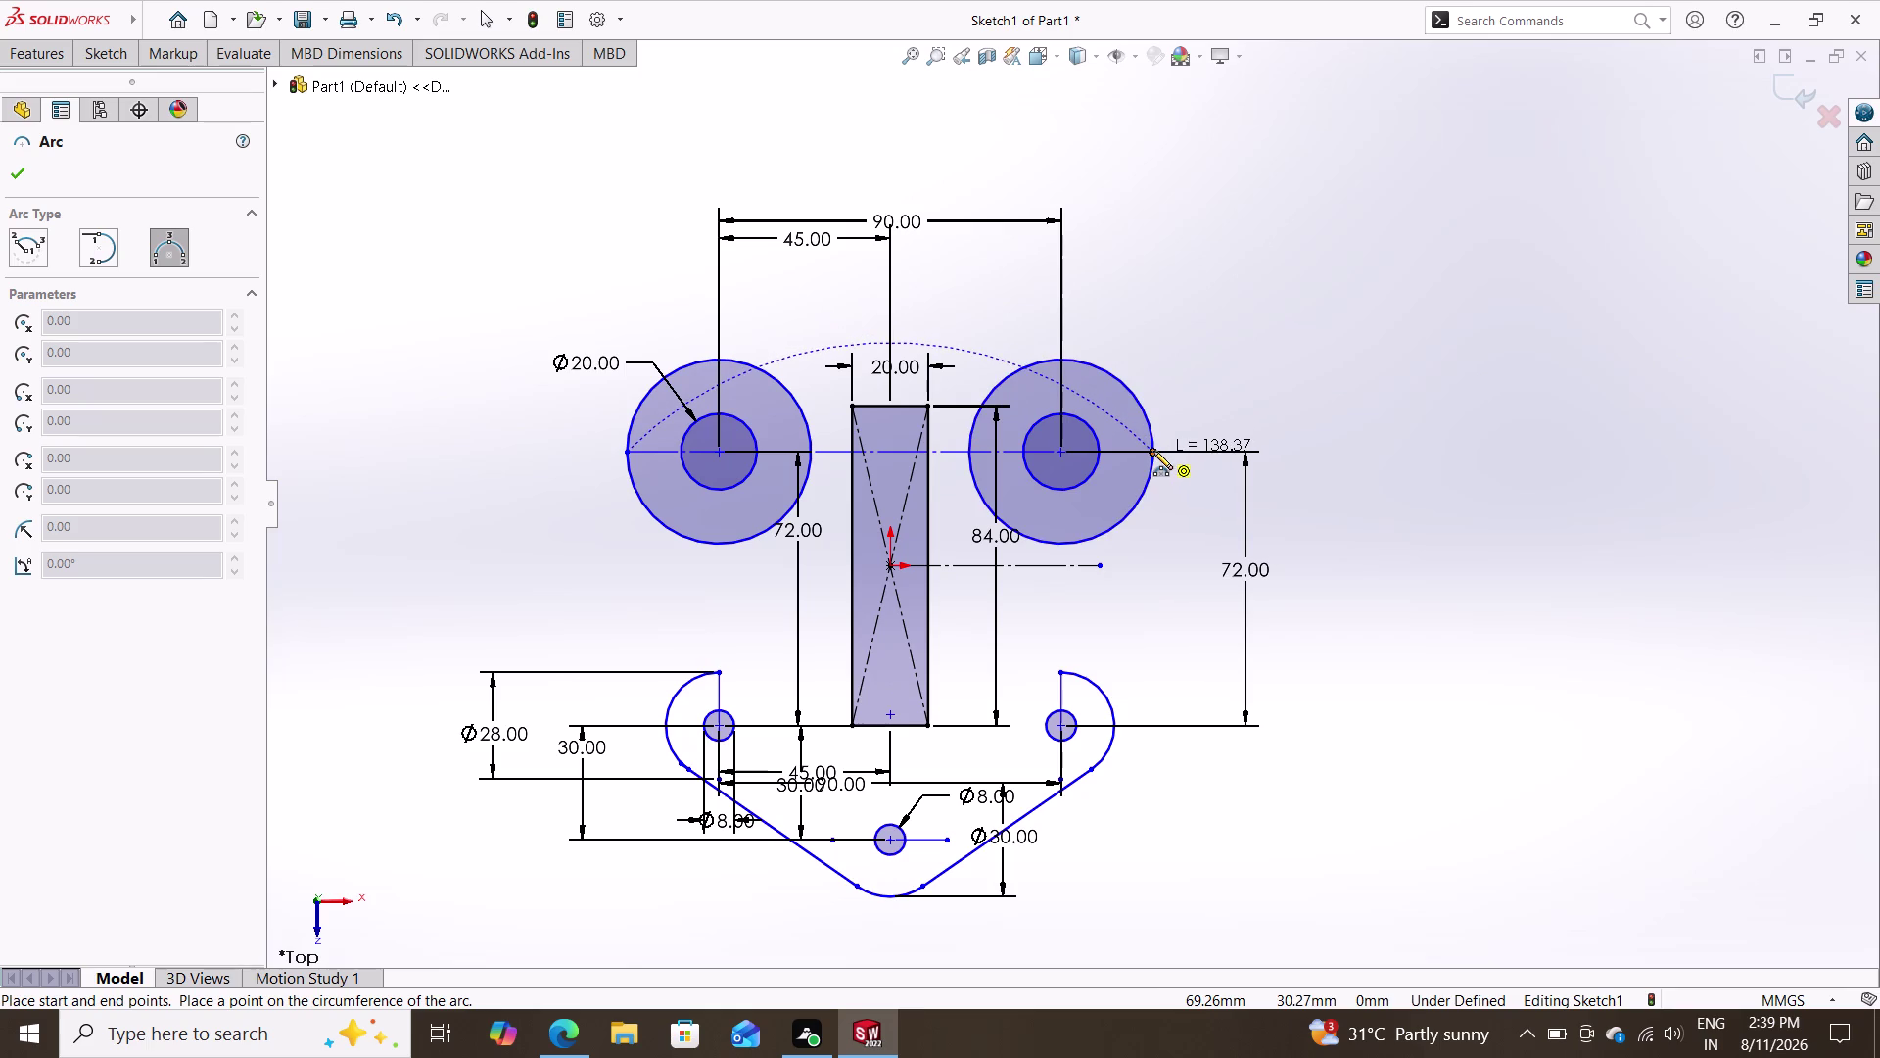
click(1154, 450)
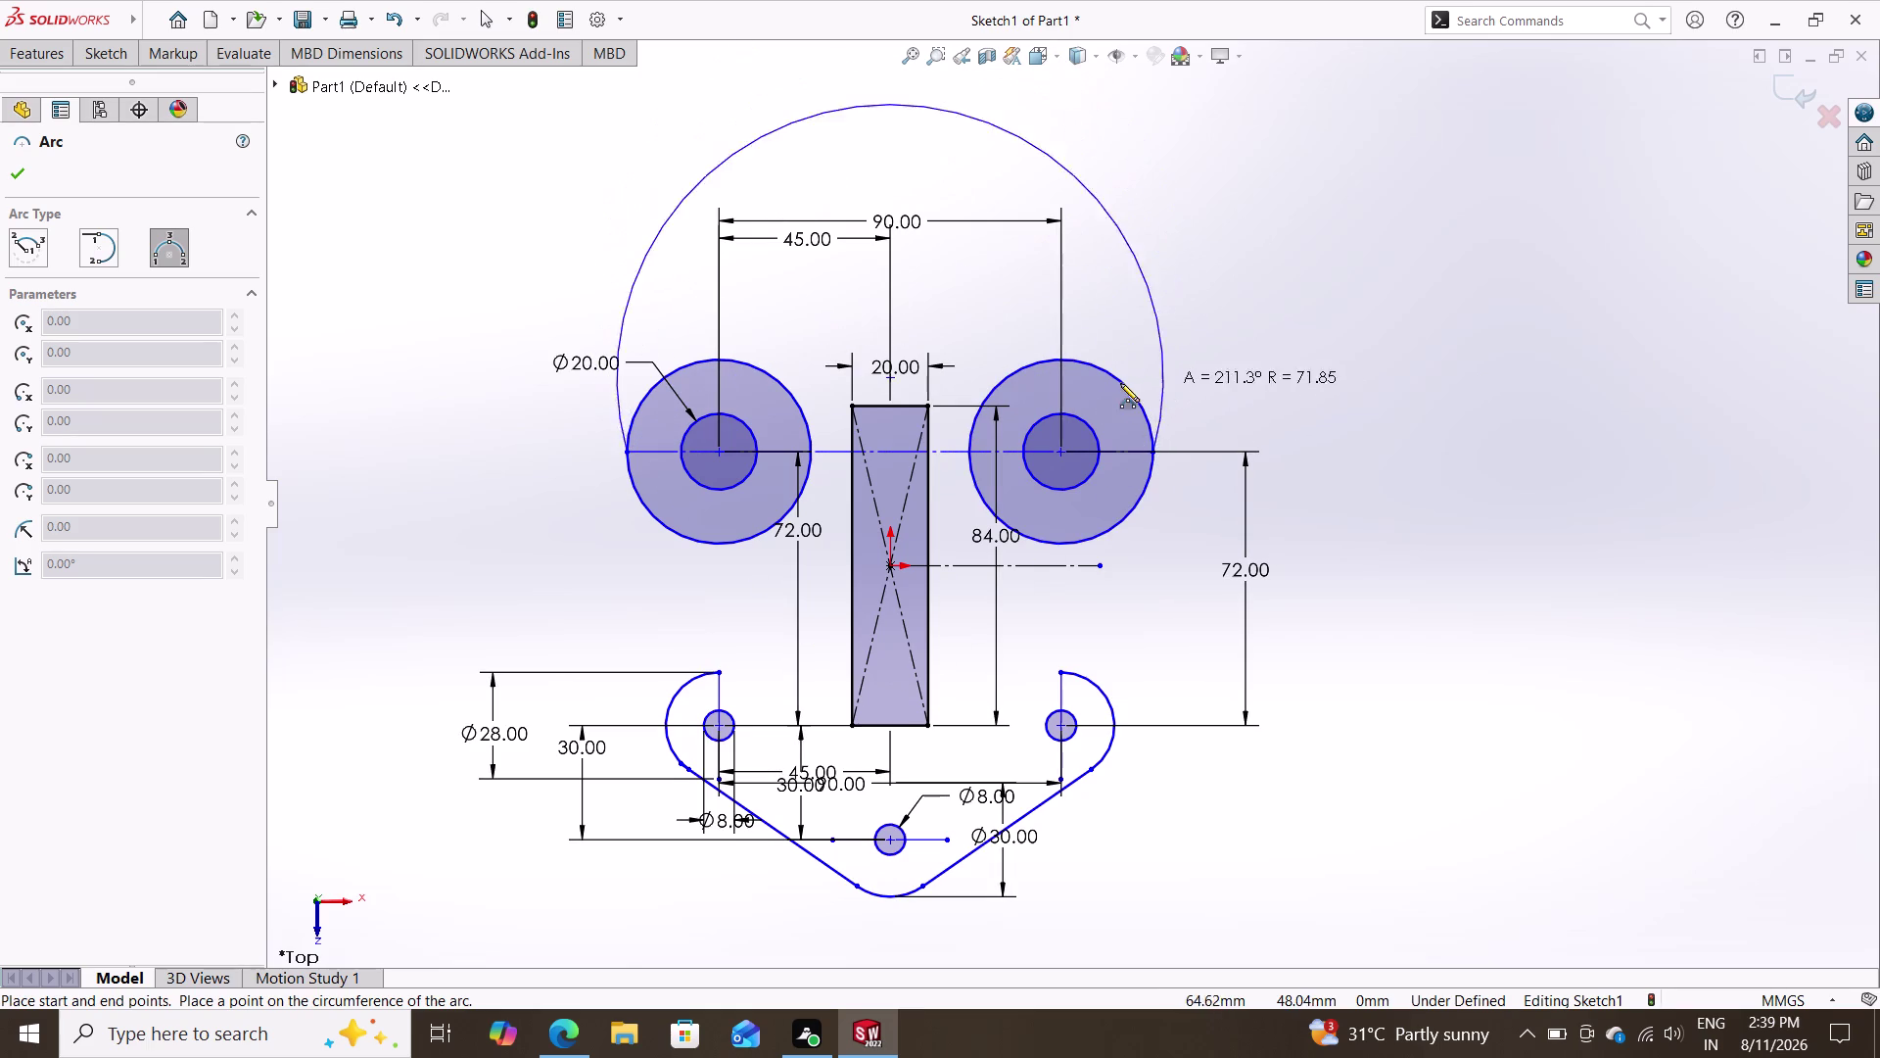
click(1132, 356)
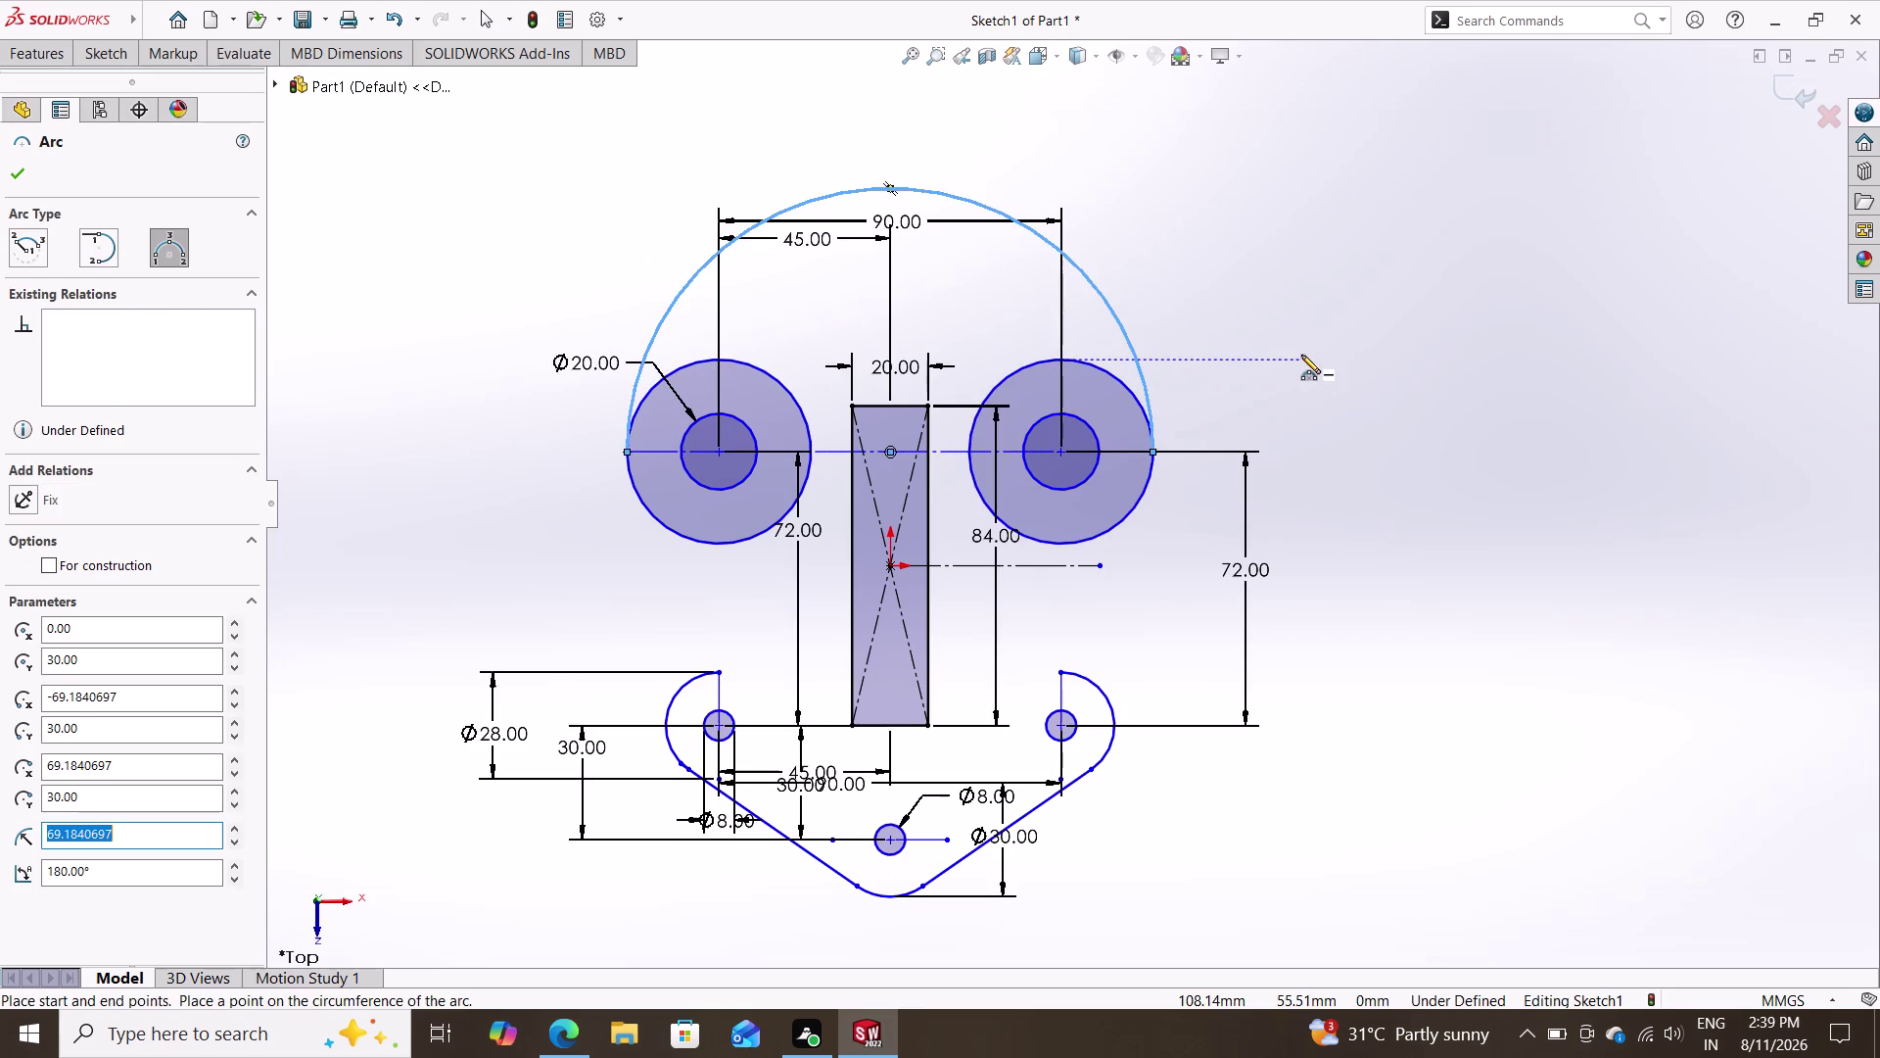
key(Escape)
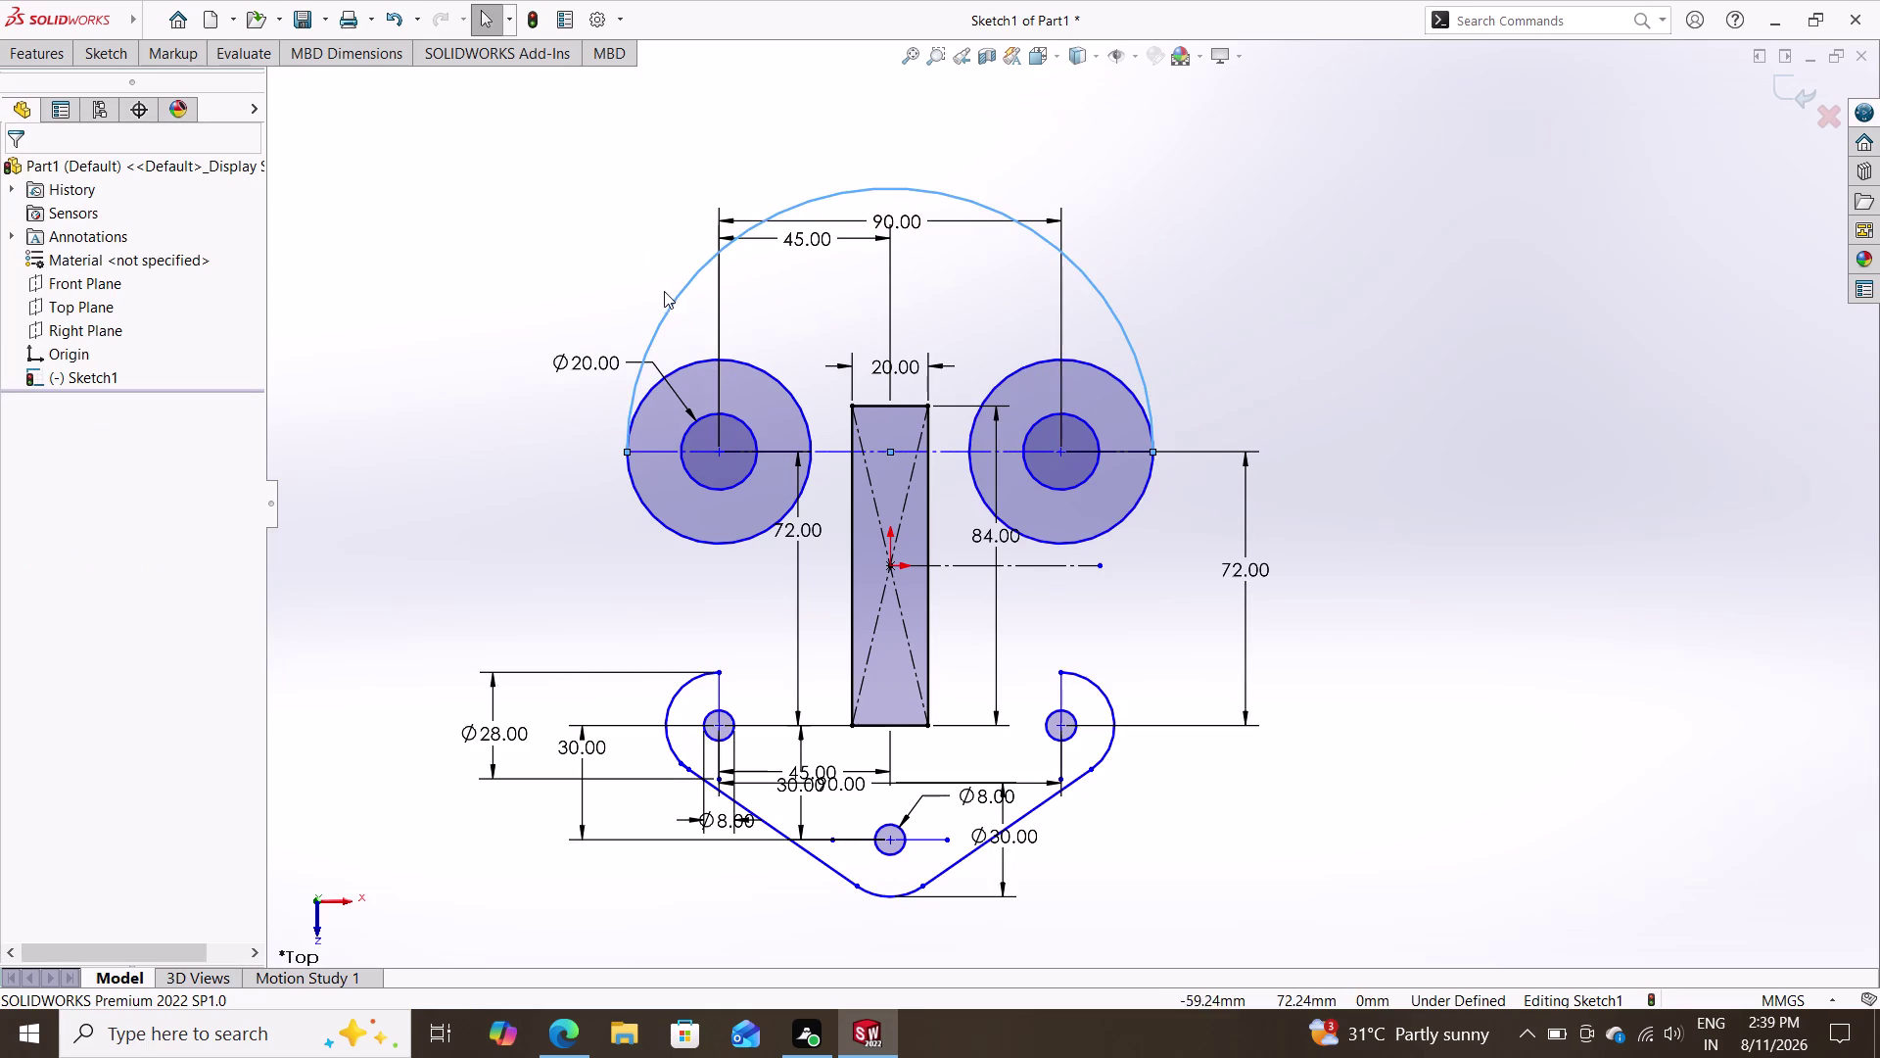
Make the new top arc tangent to the left ring.
click(660, 323)
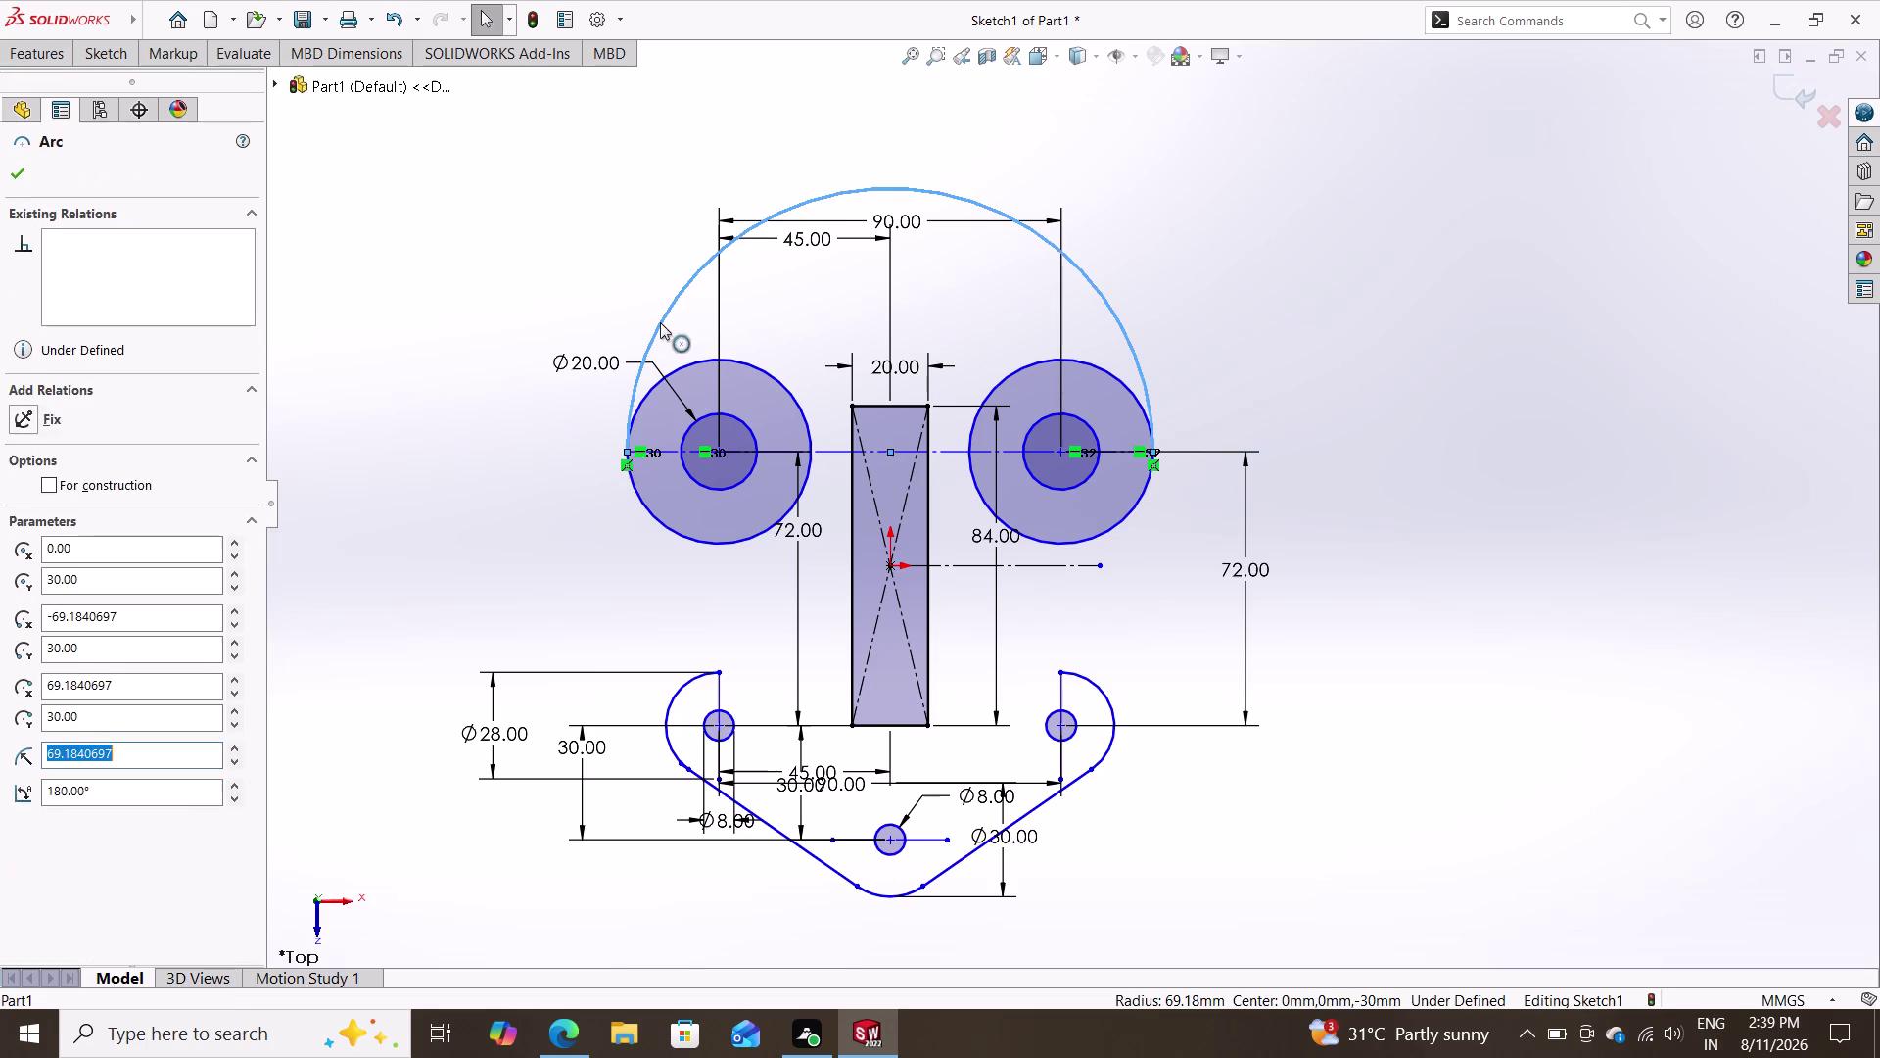
click(642, 399)
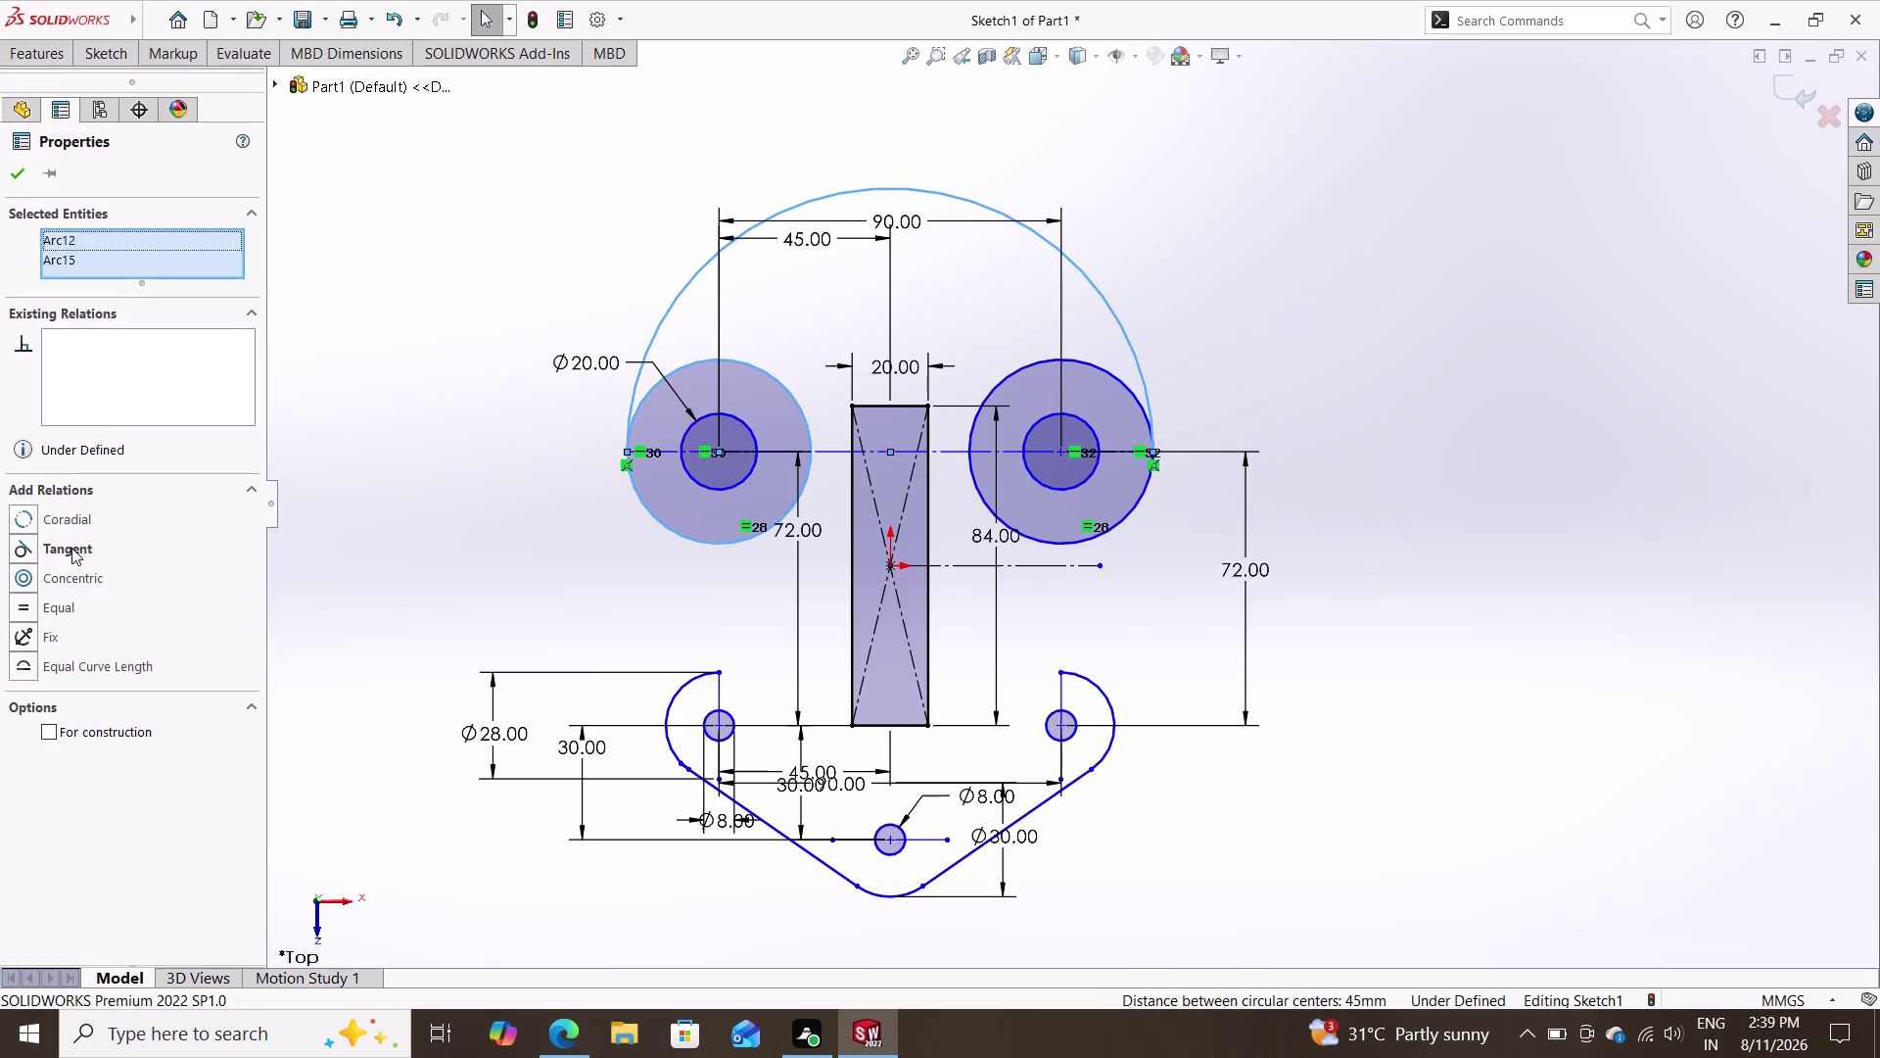
click(71, 547)
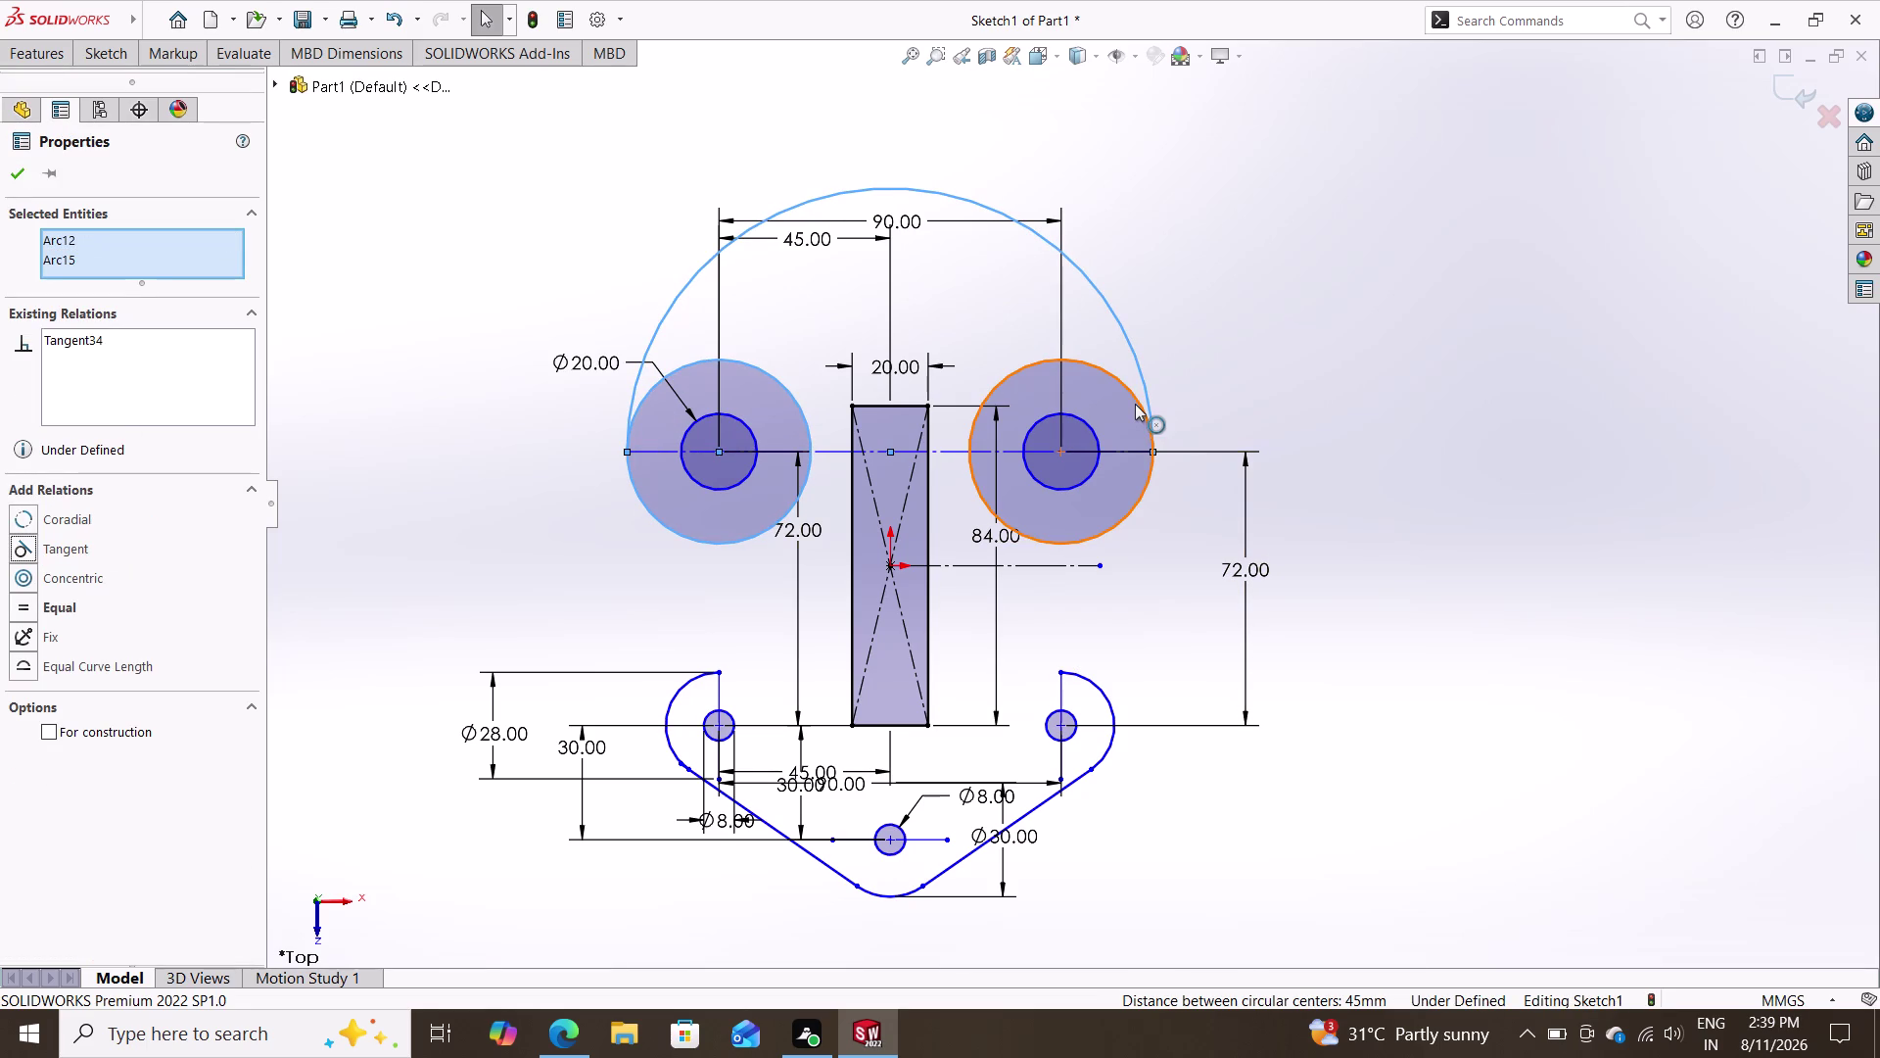
click(1135, 397)
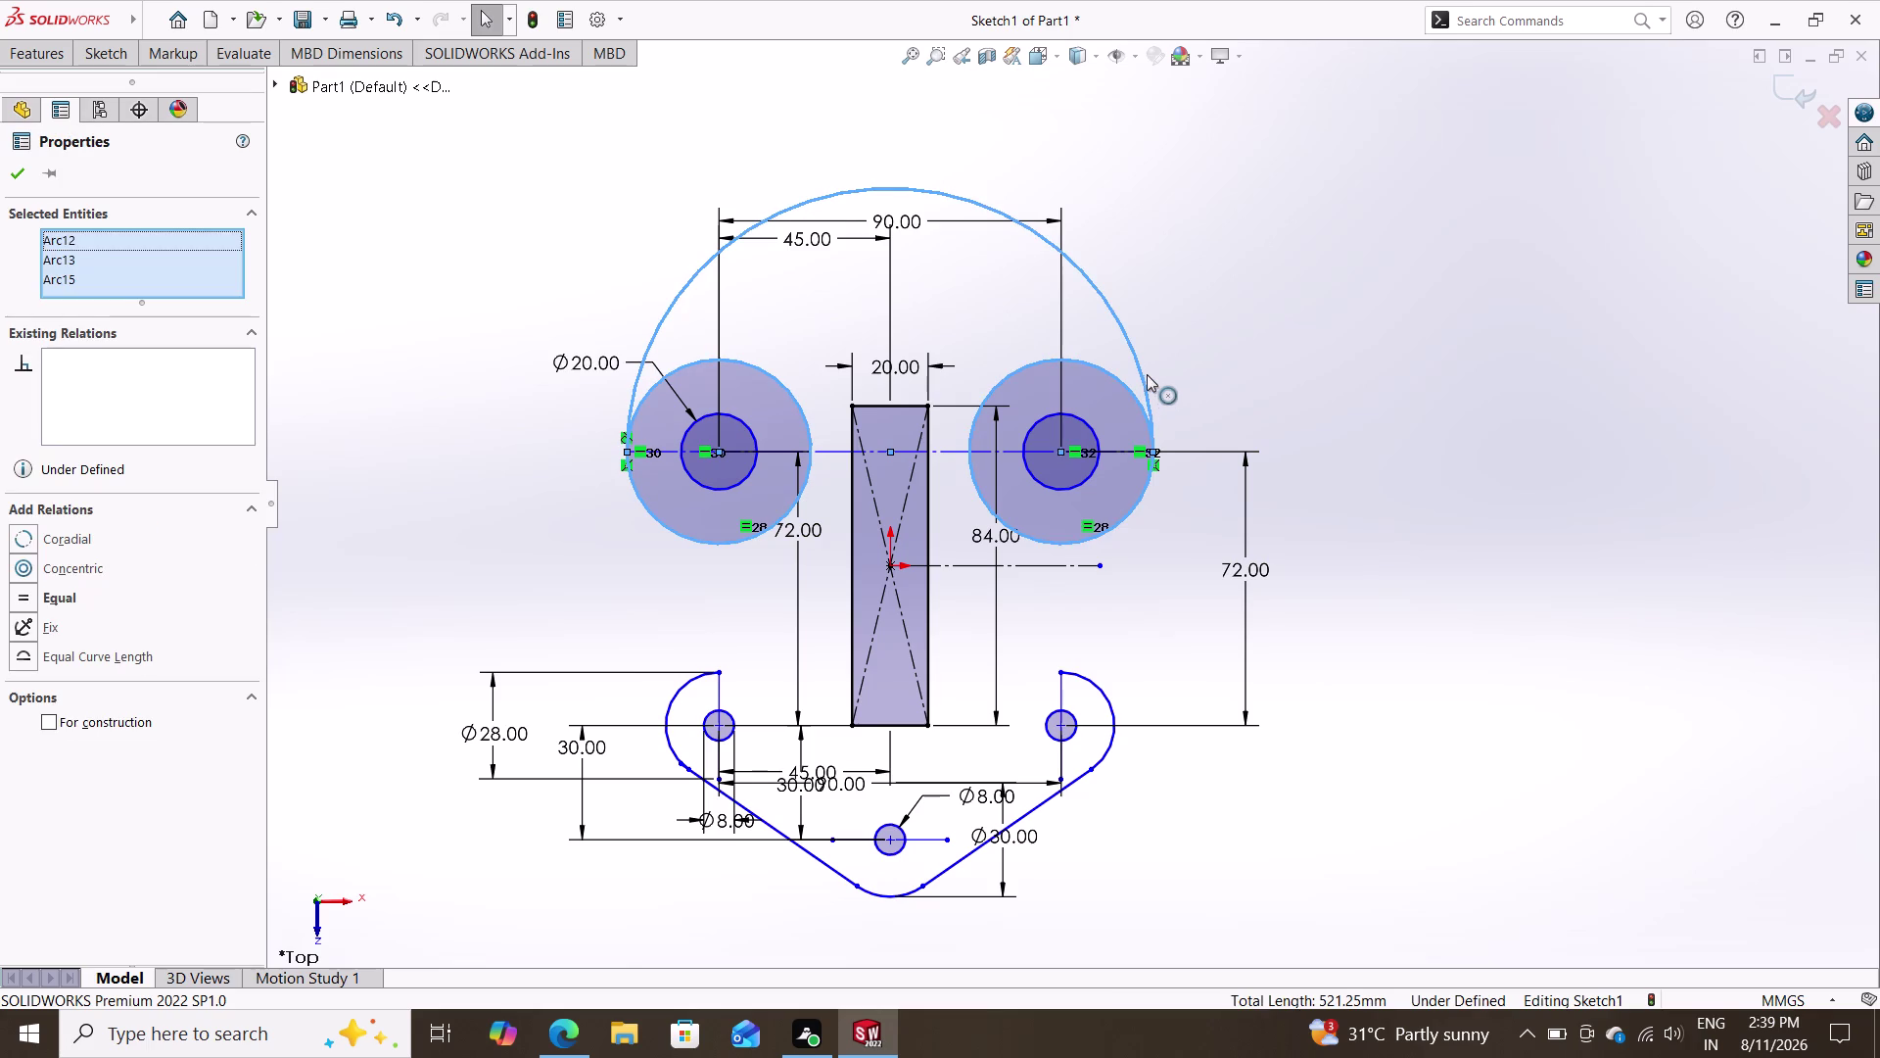
click(1141, 371)
key(Escape)
key(Escape)
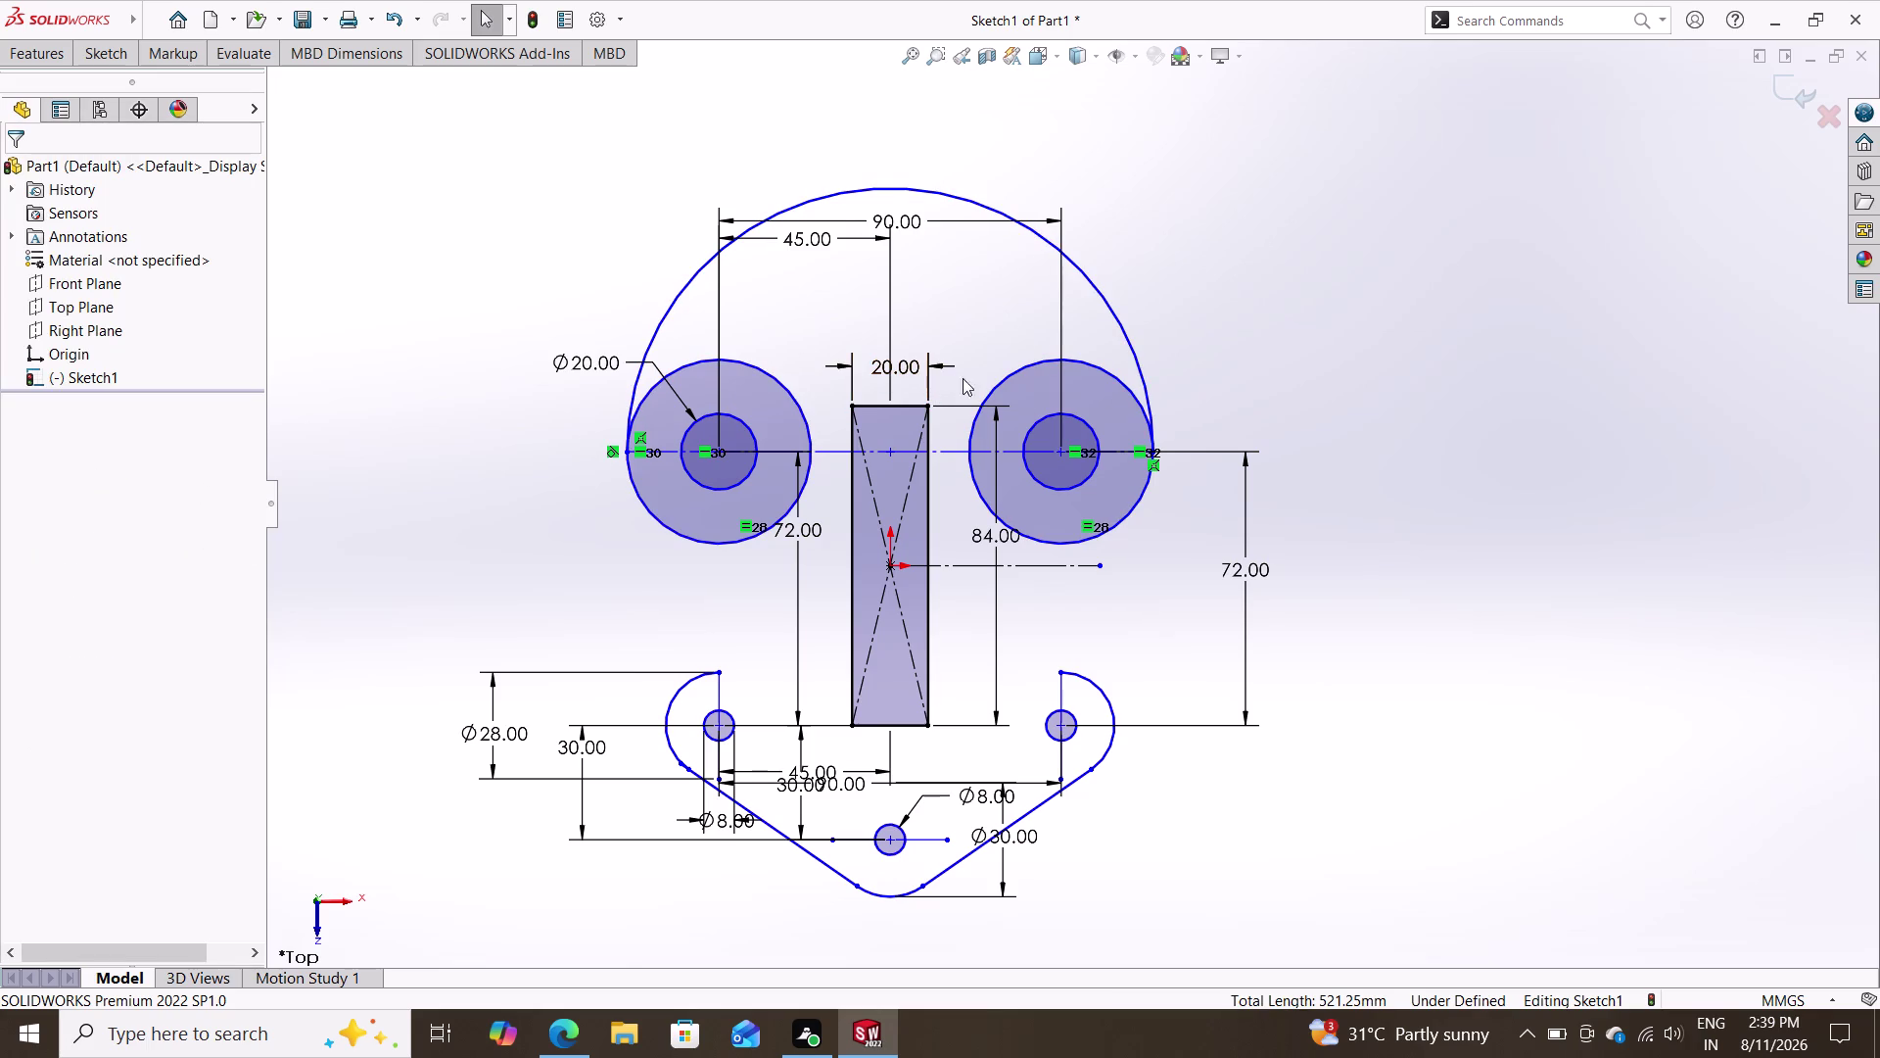
click(1109, 303)
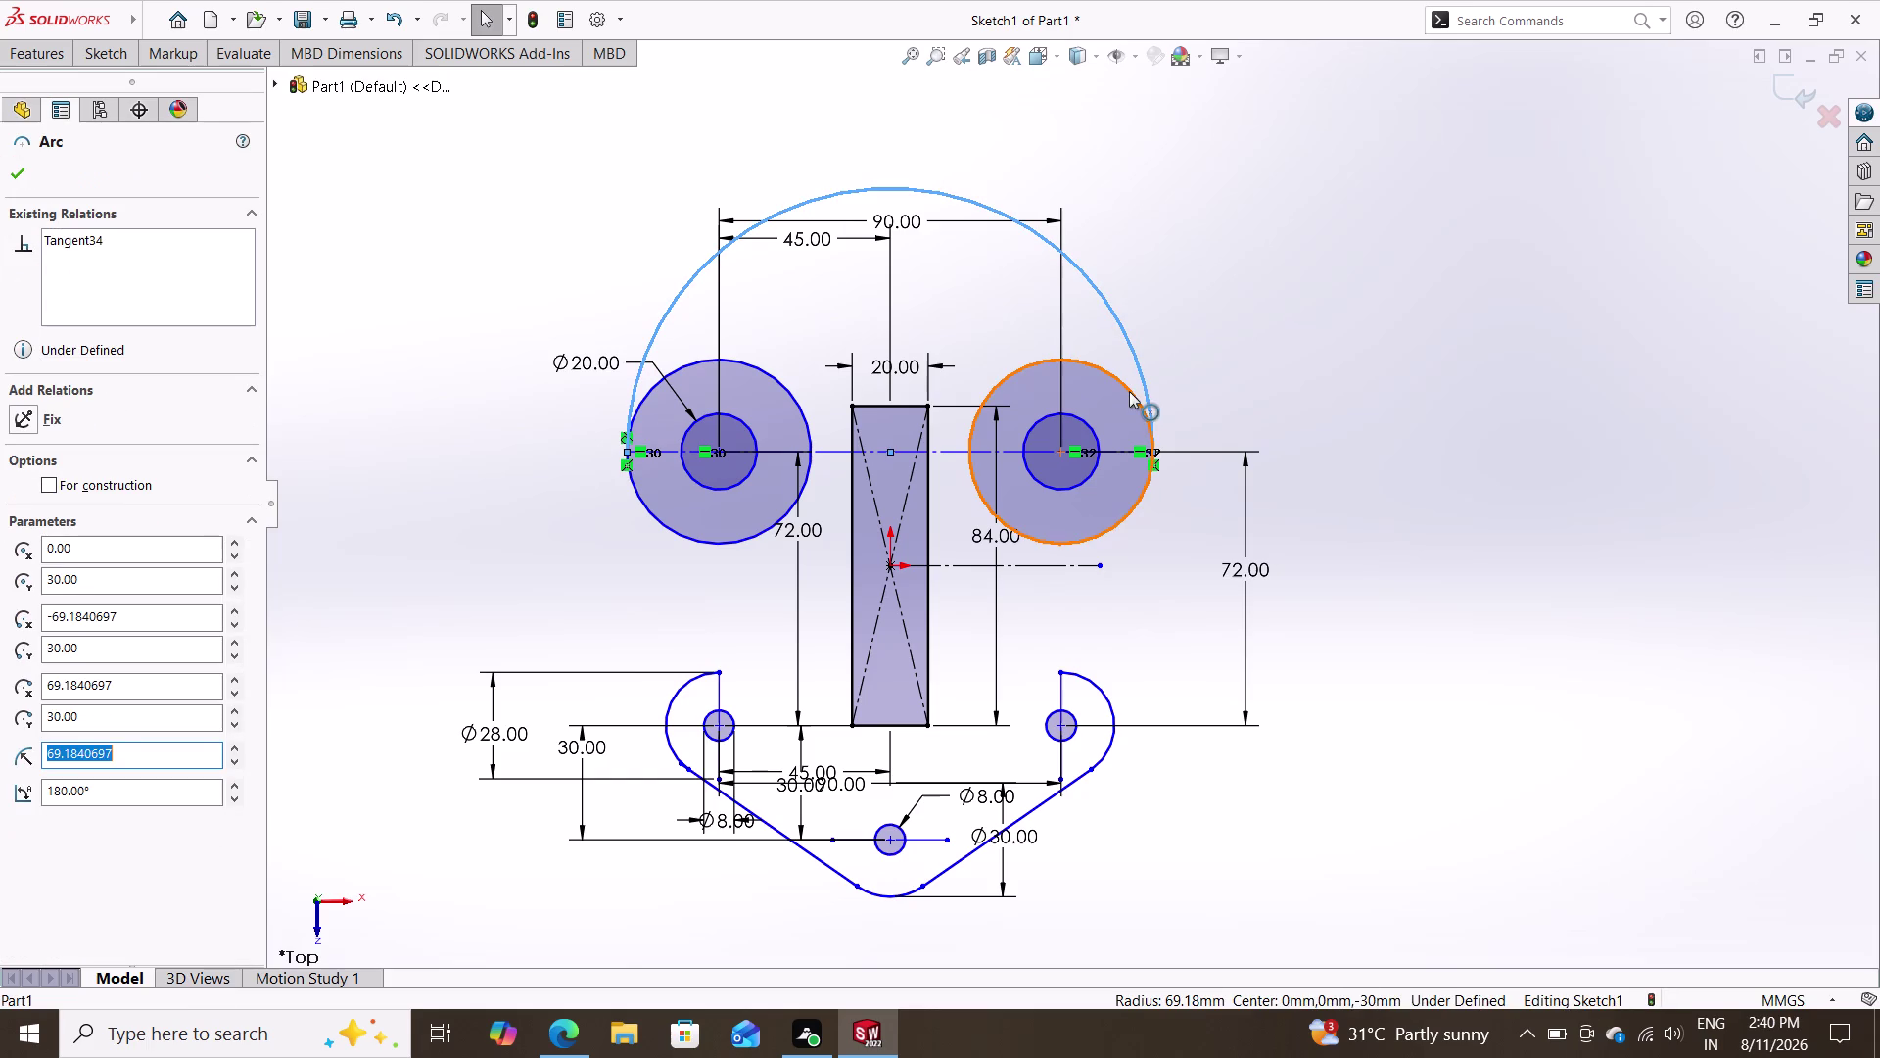
Add a tangent relation between the top arc and the right ring, causing an over-defined warning.
click(1131, 391)
click(71, 554)
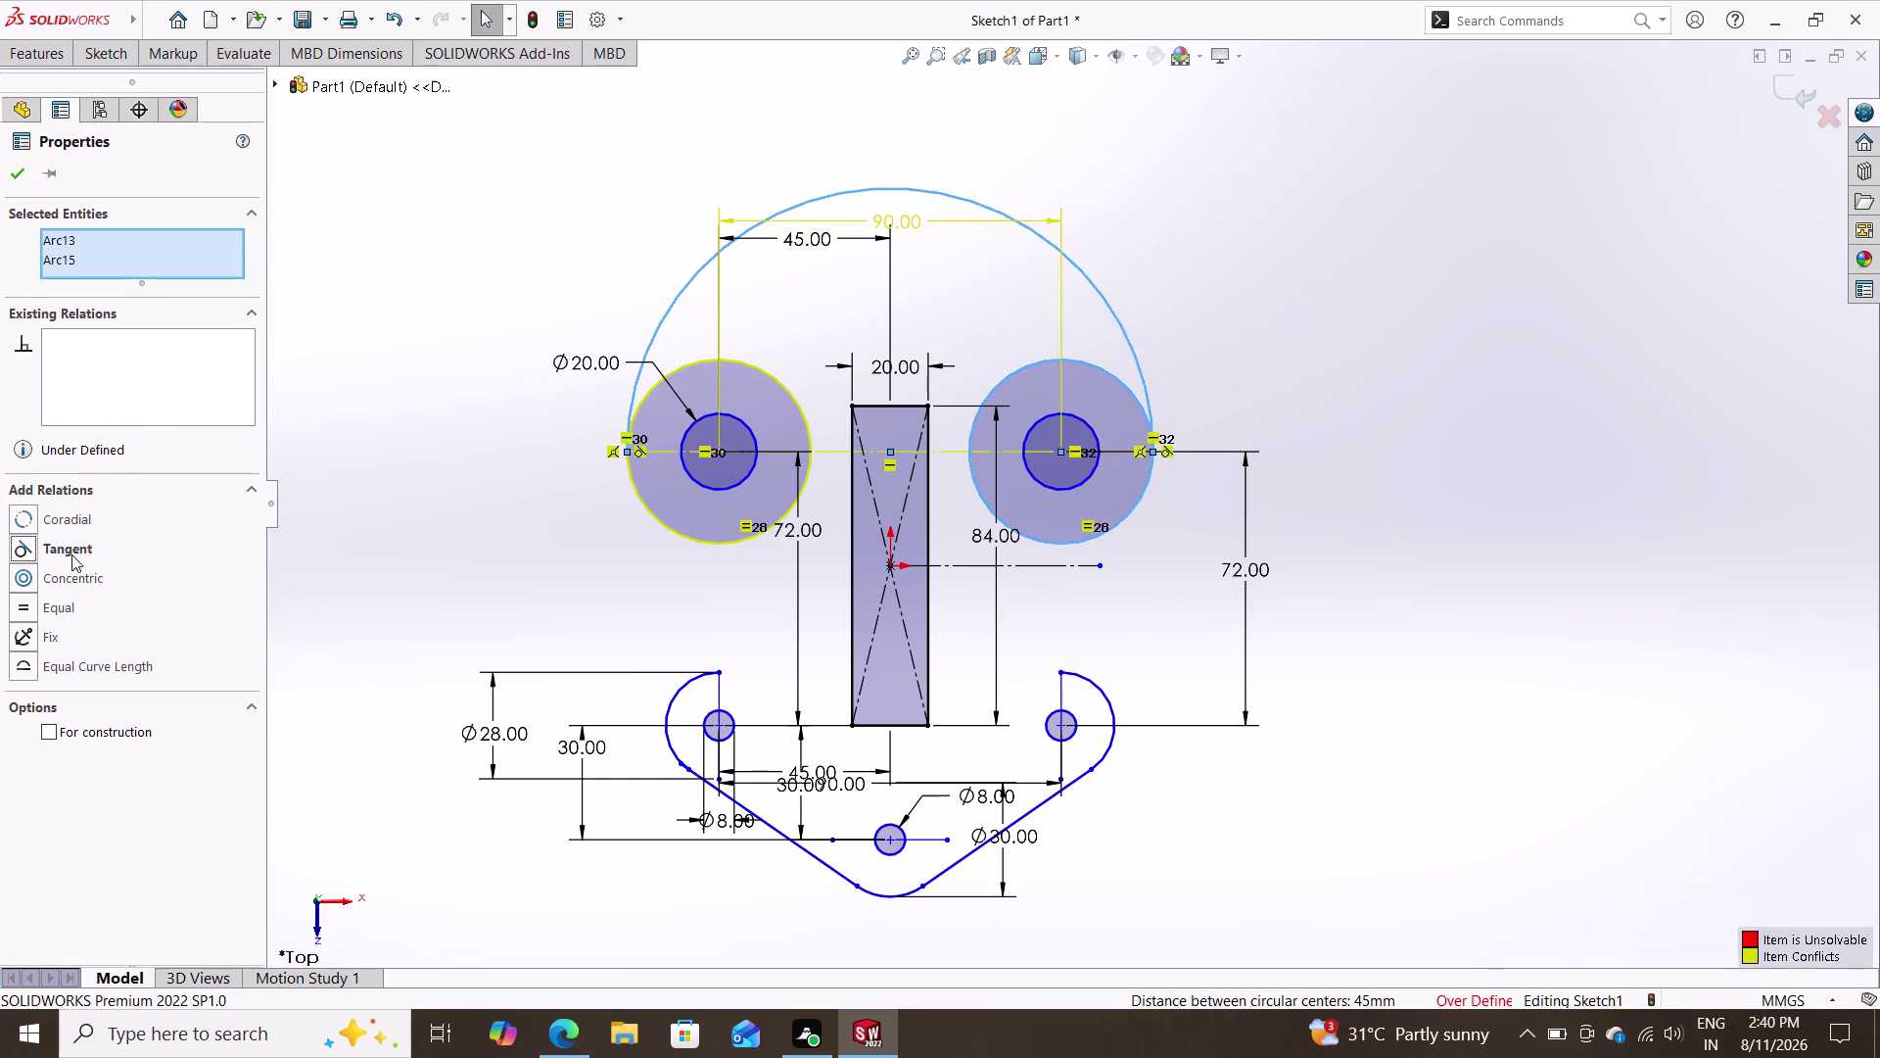
key(Escape)
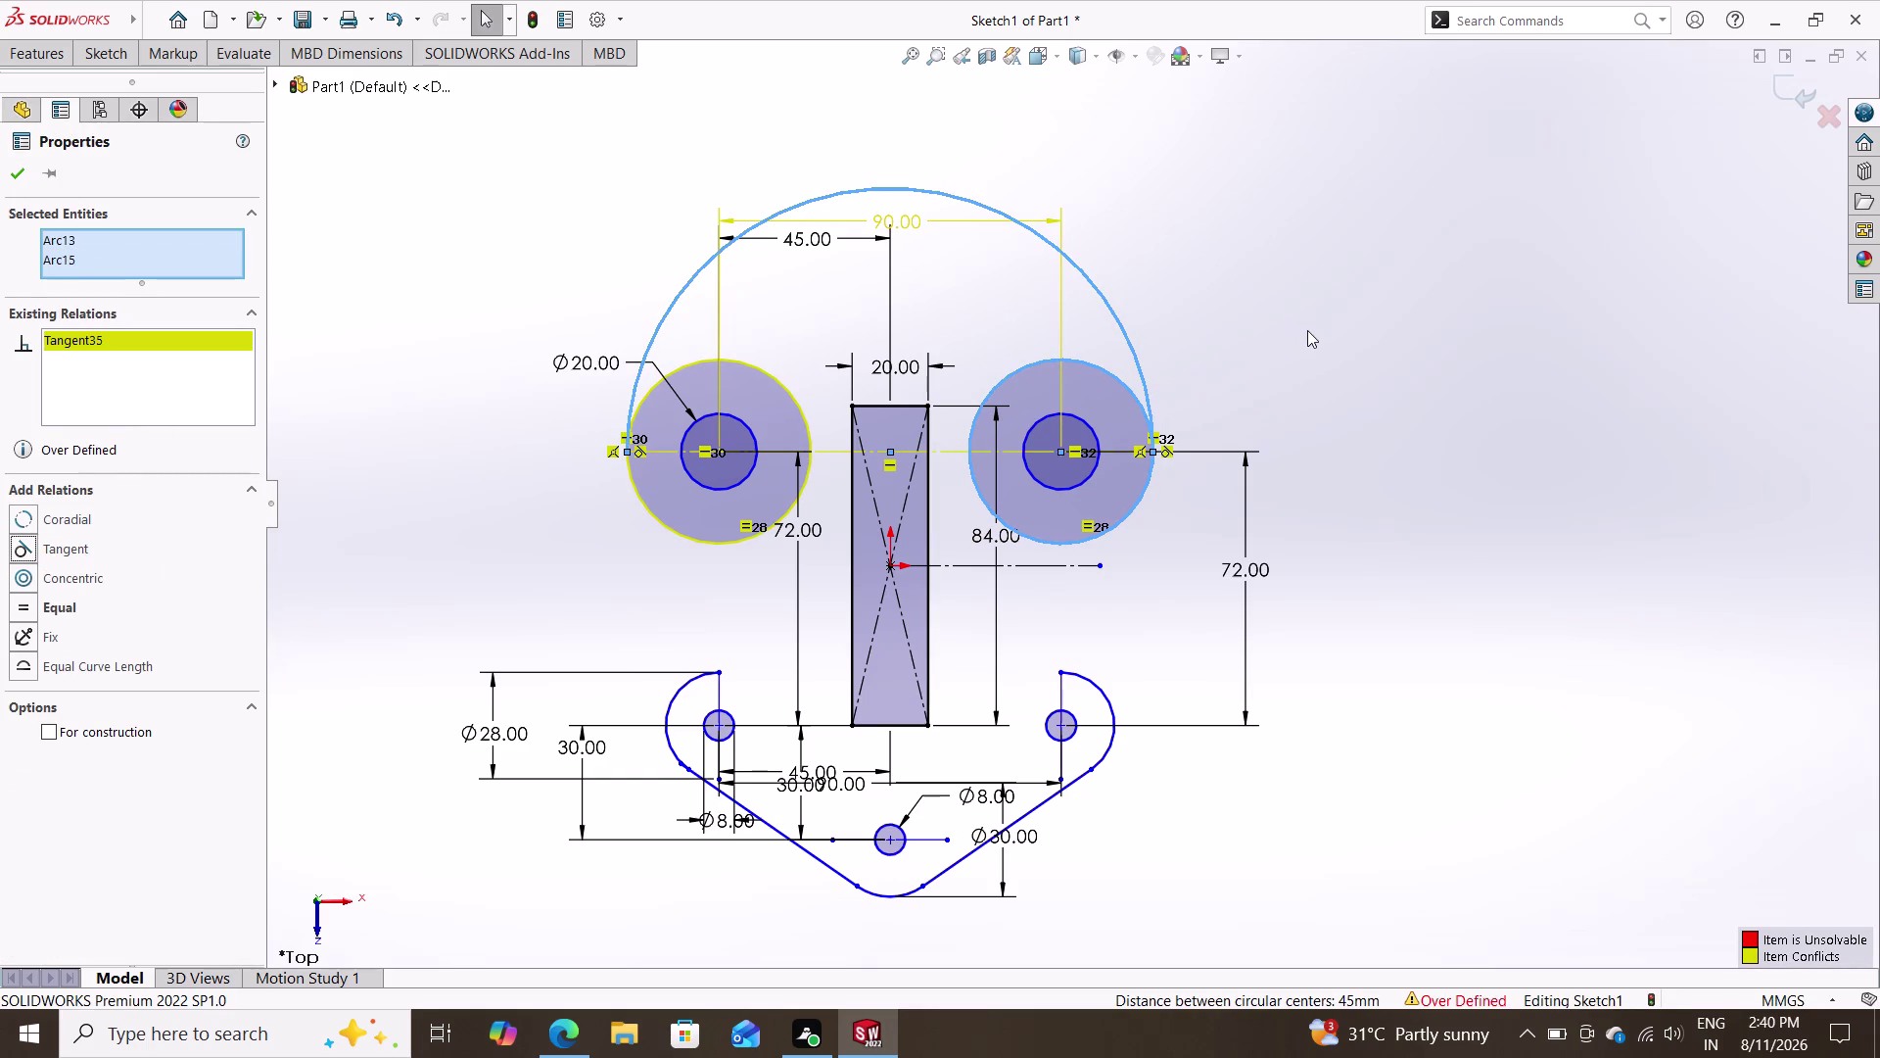
click(18, 173)
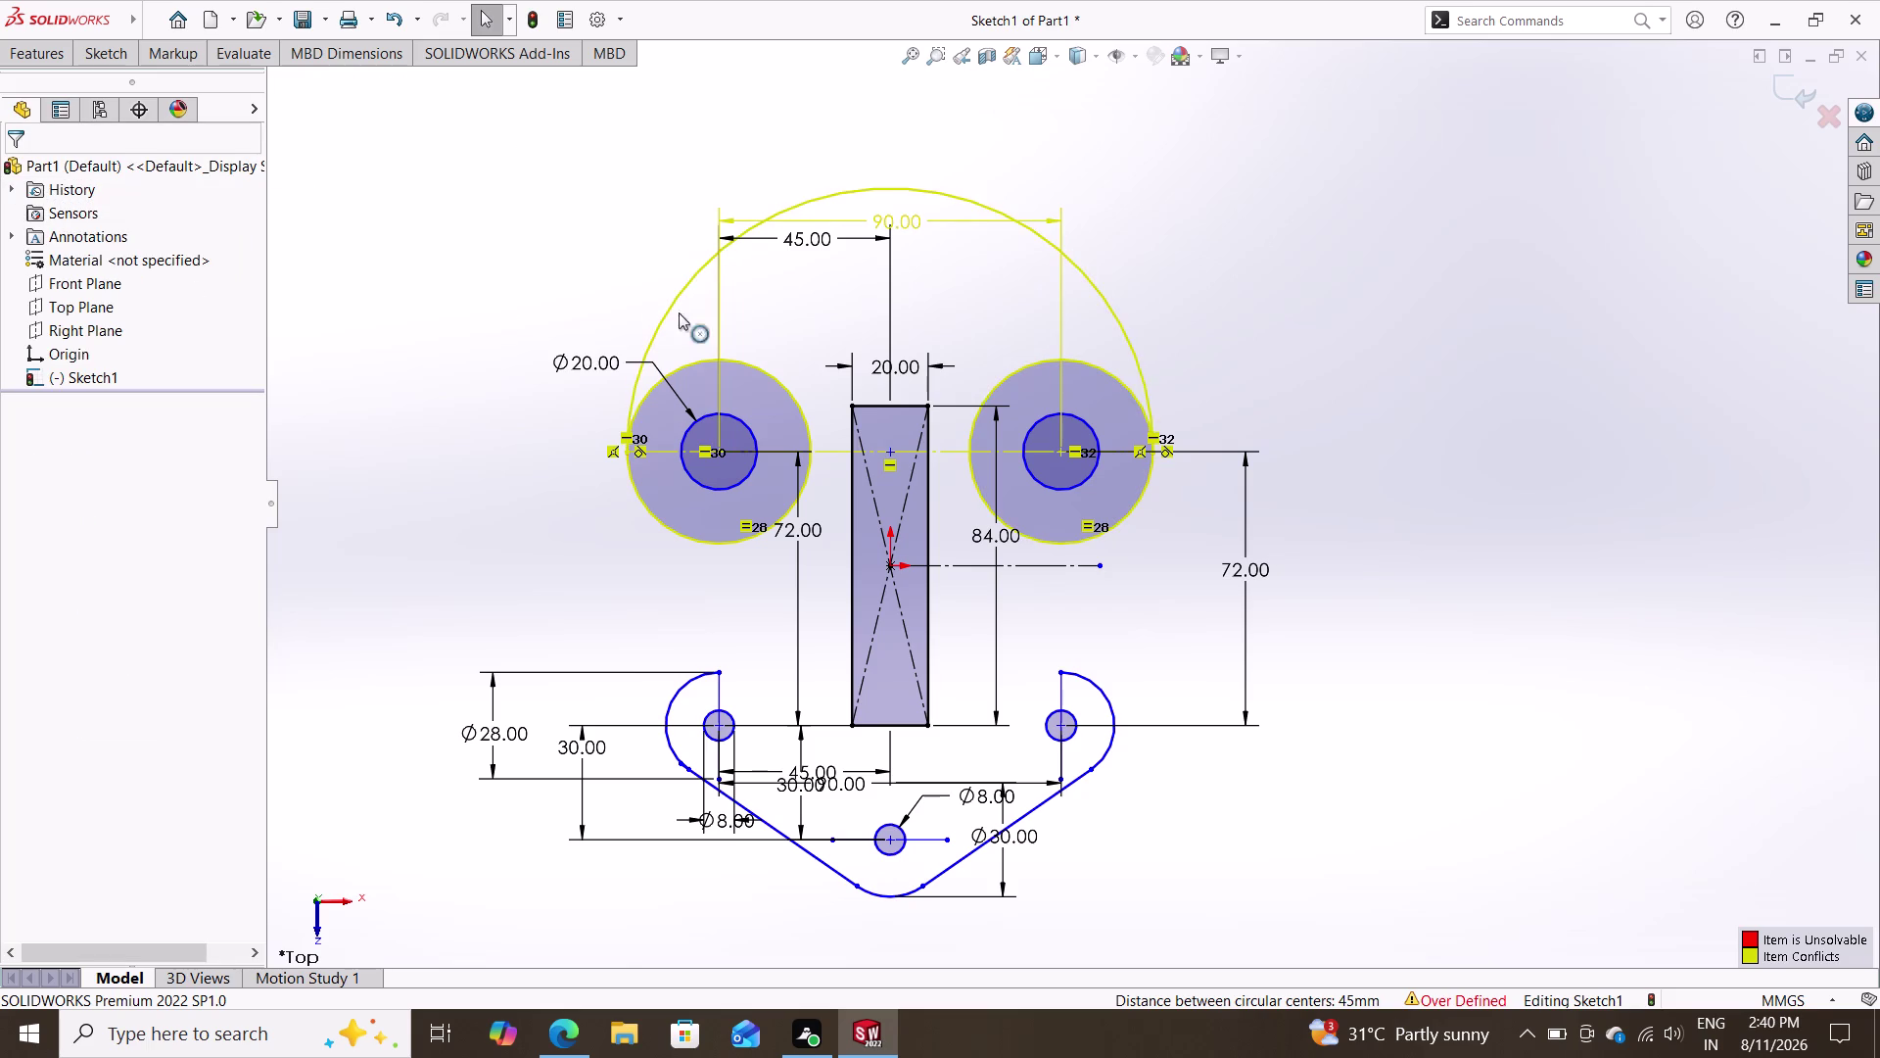
Undo the conflicting tangent relation and the 69 mm top arc.
key(Escape)
key(Escape)
key(ctrl+z)
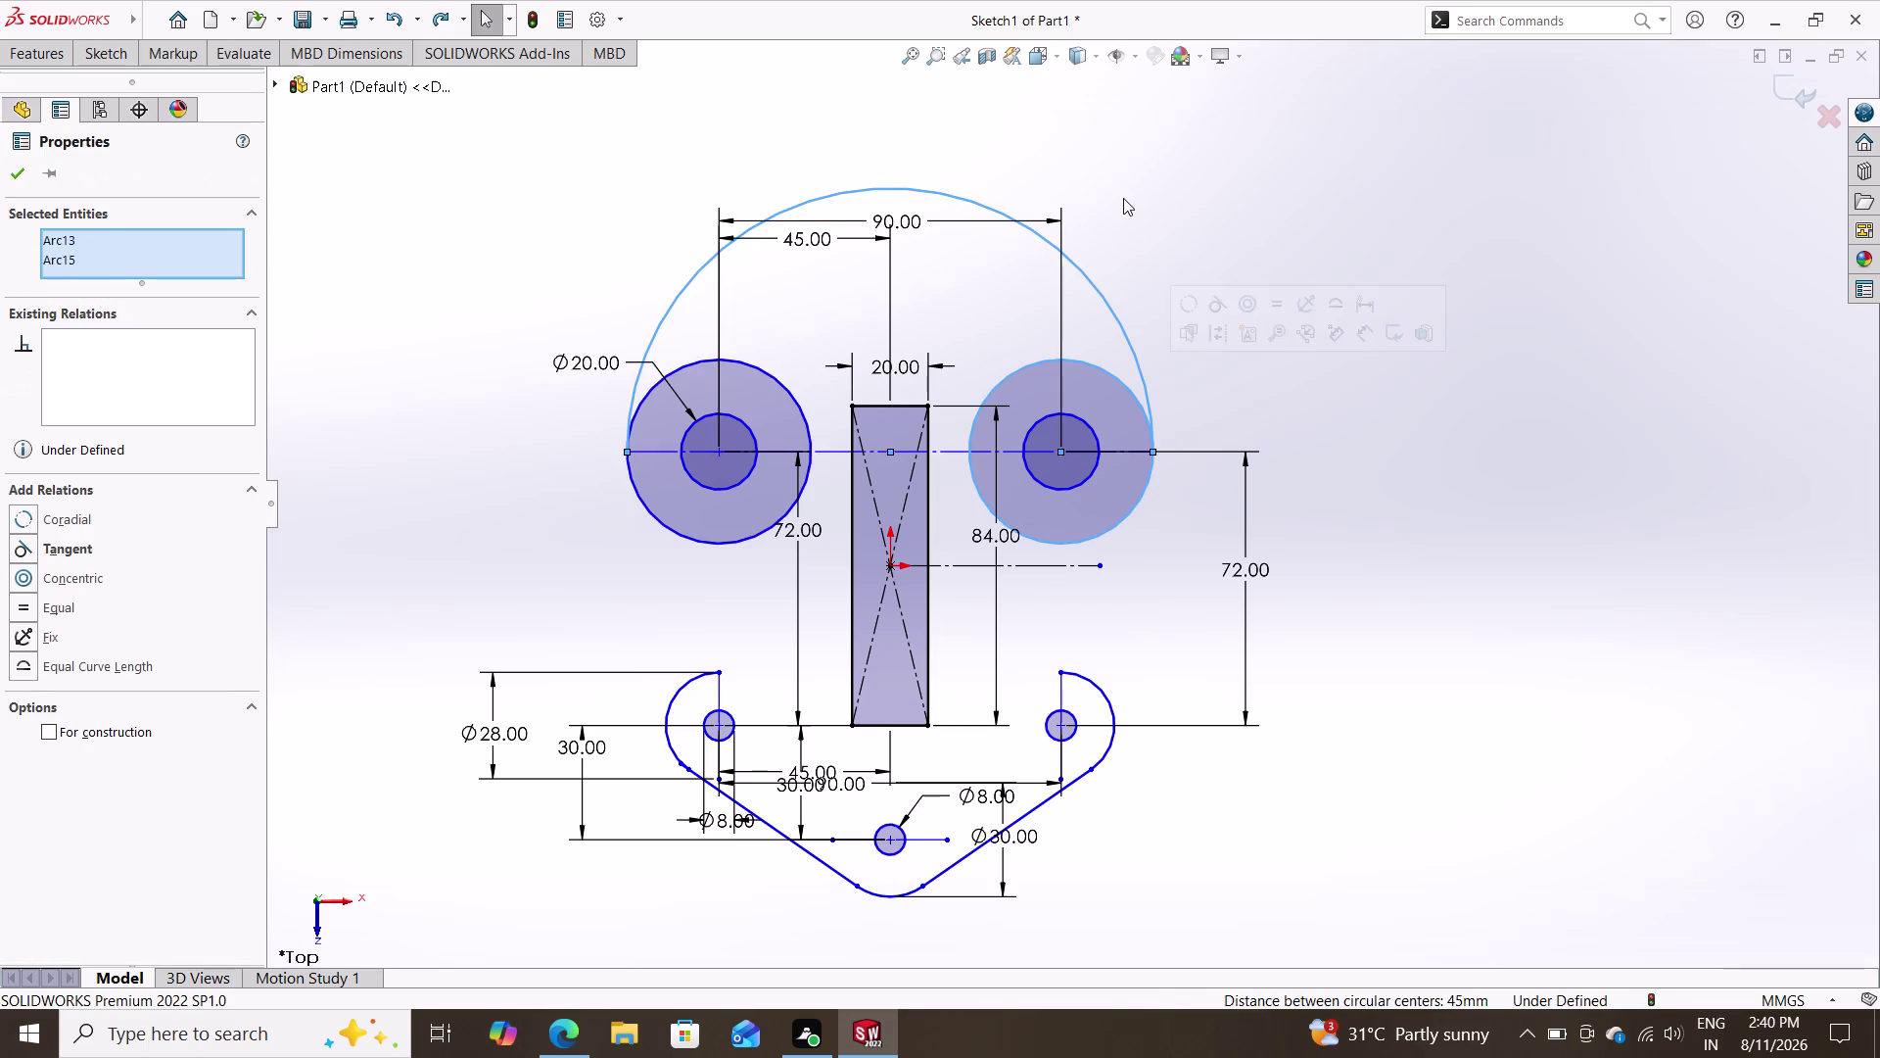
key(ctrl+z)
key(ctrl+z)
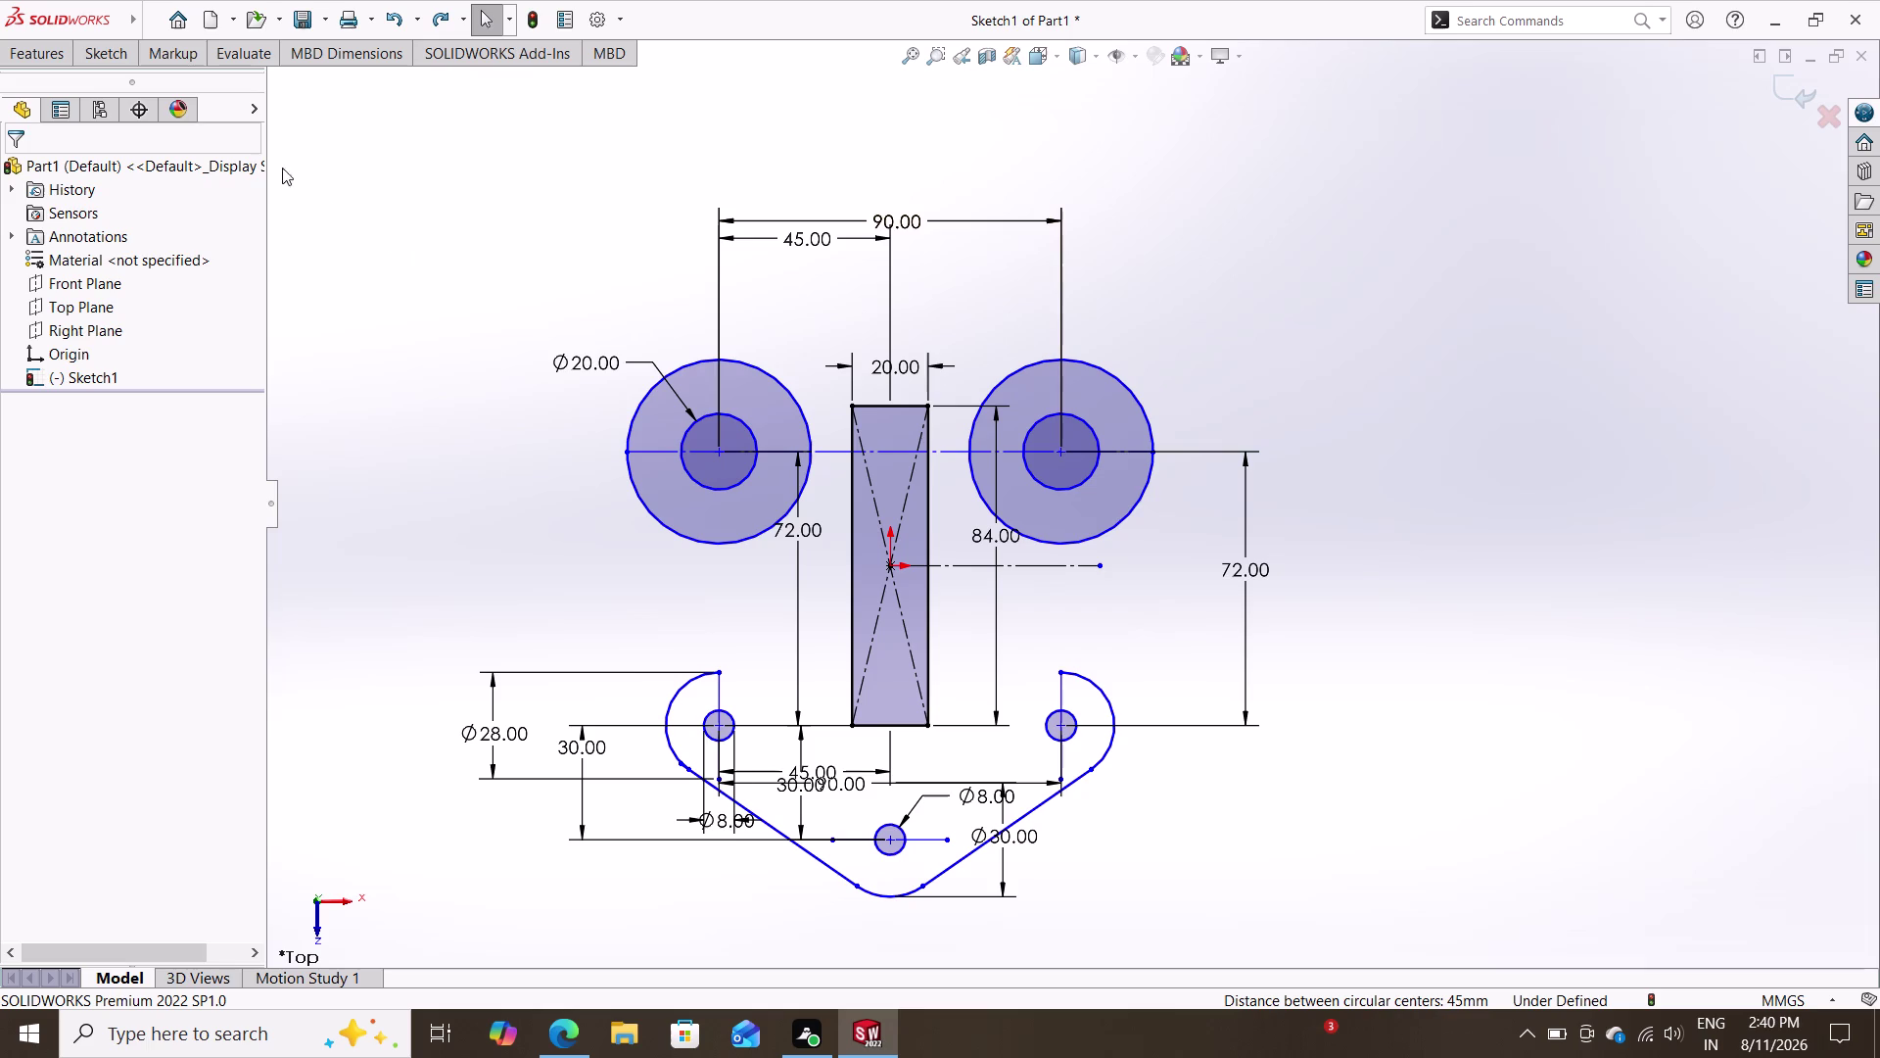
click(97, 53)
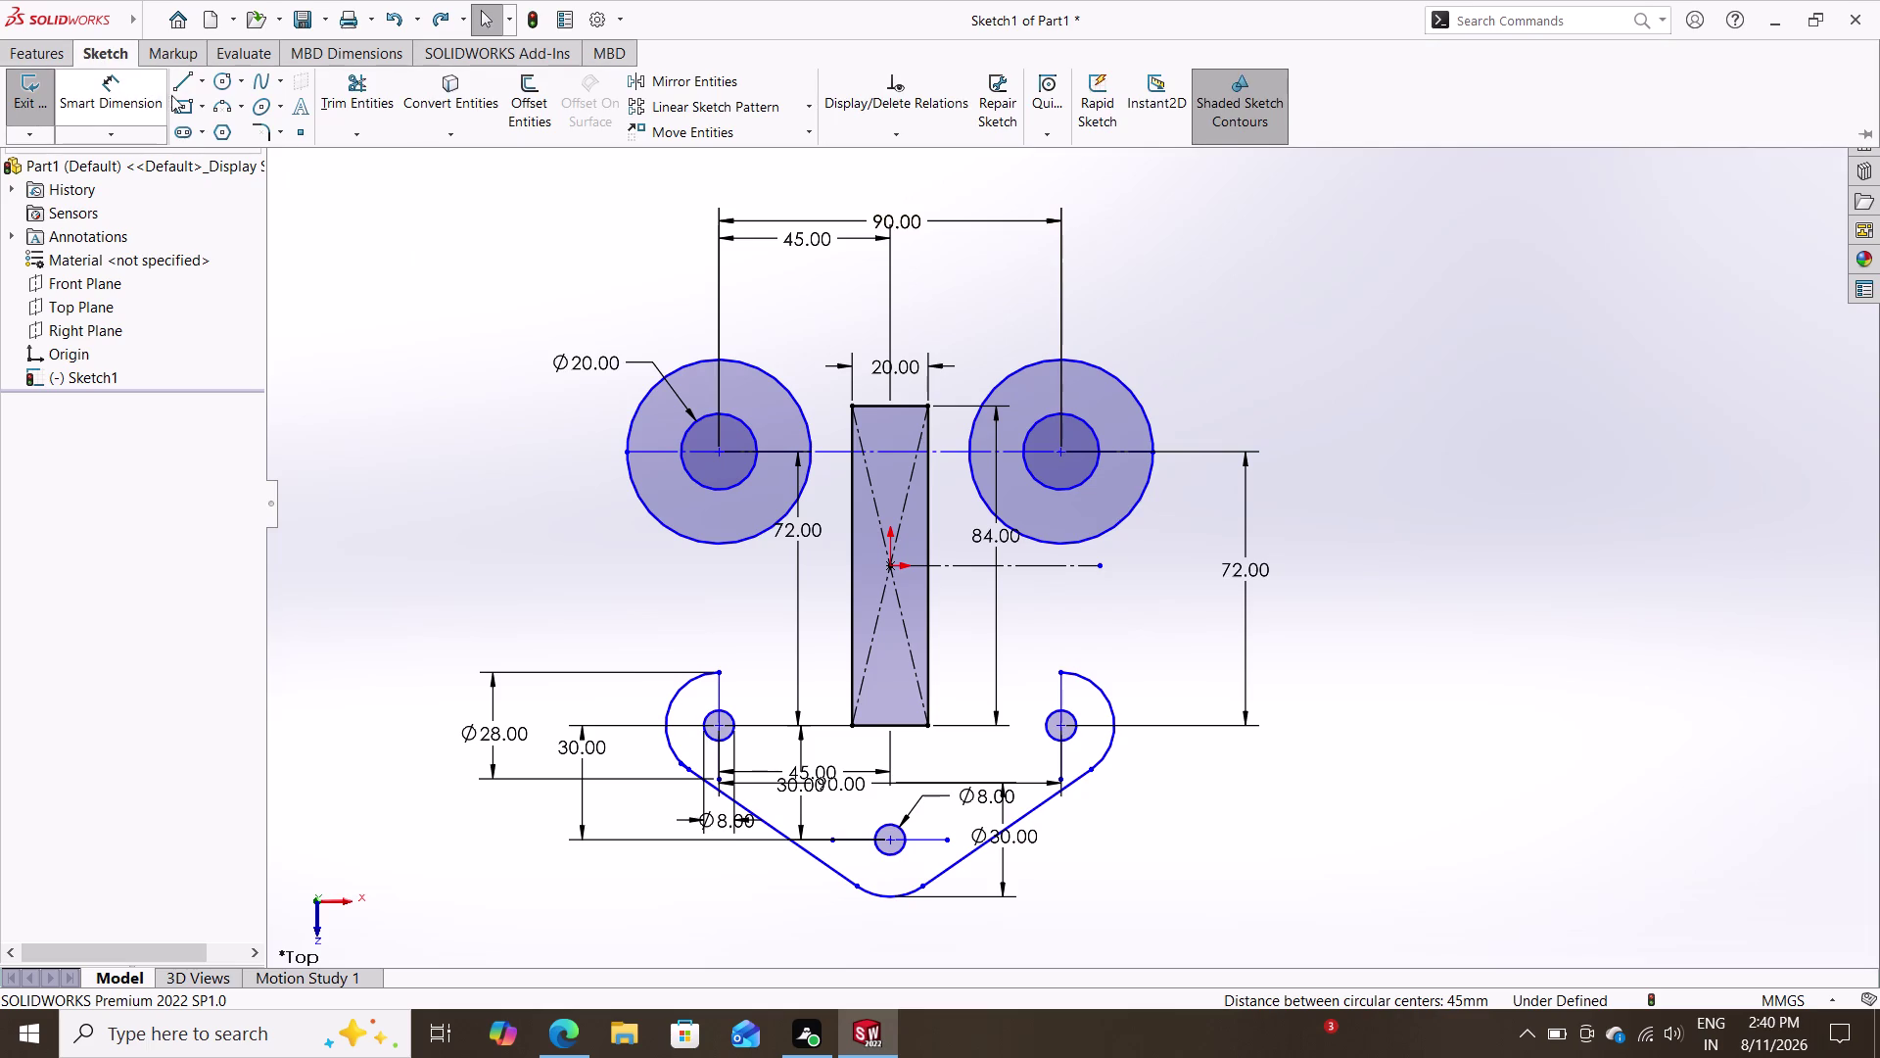
click(224, 103)
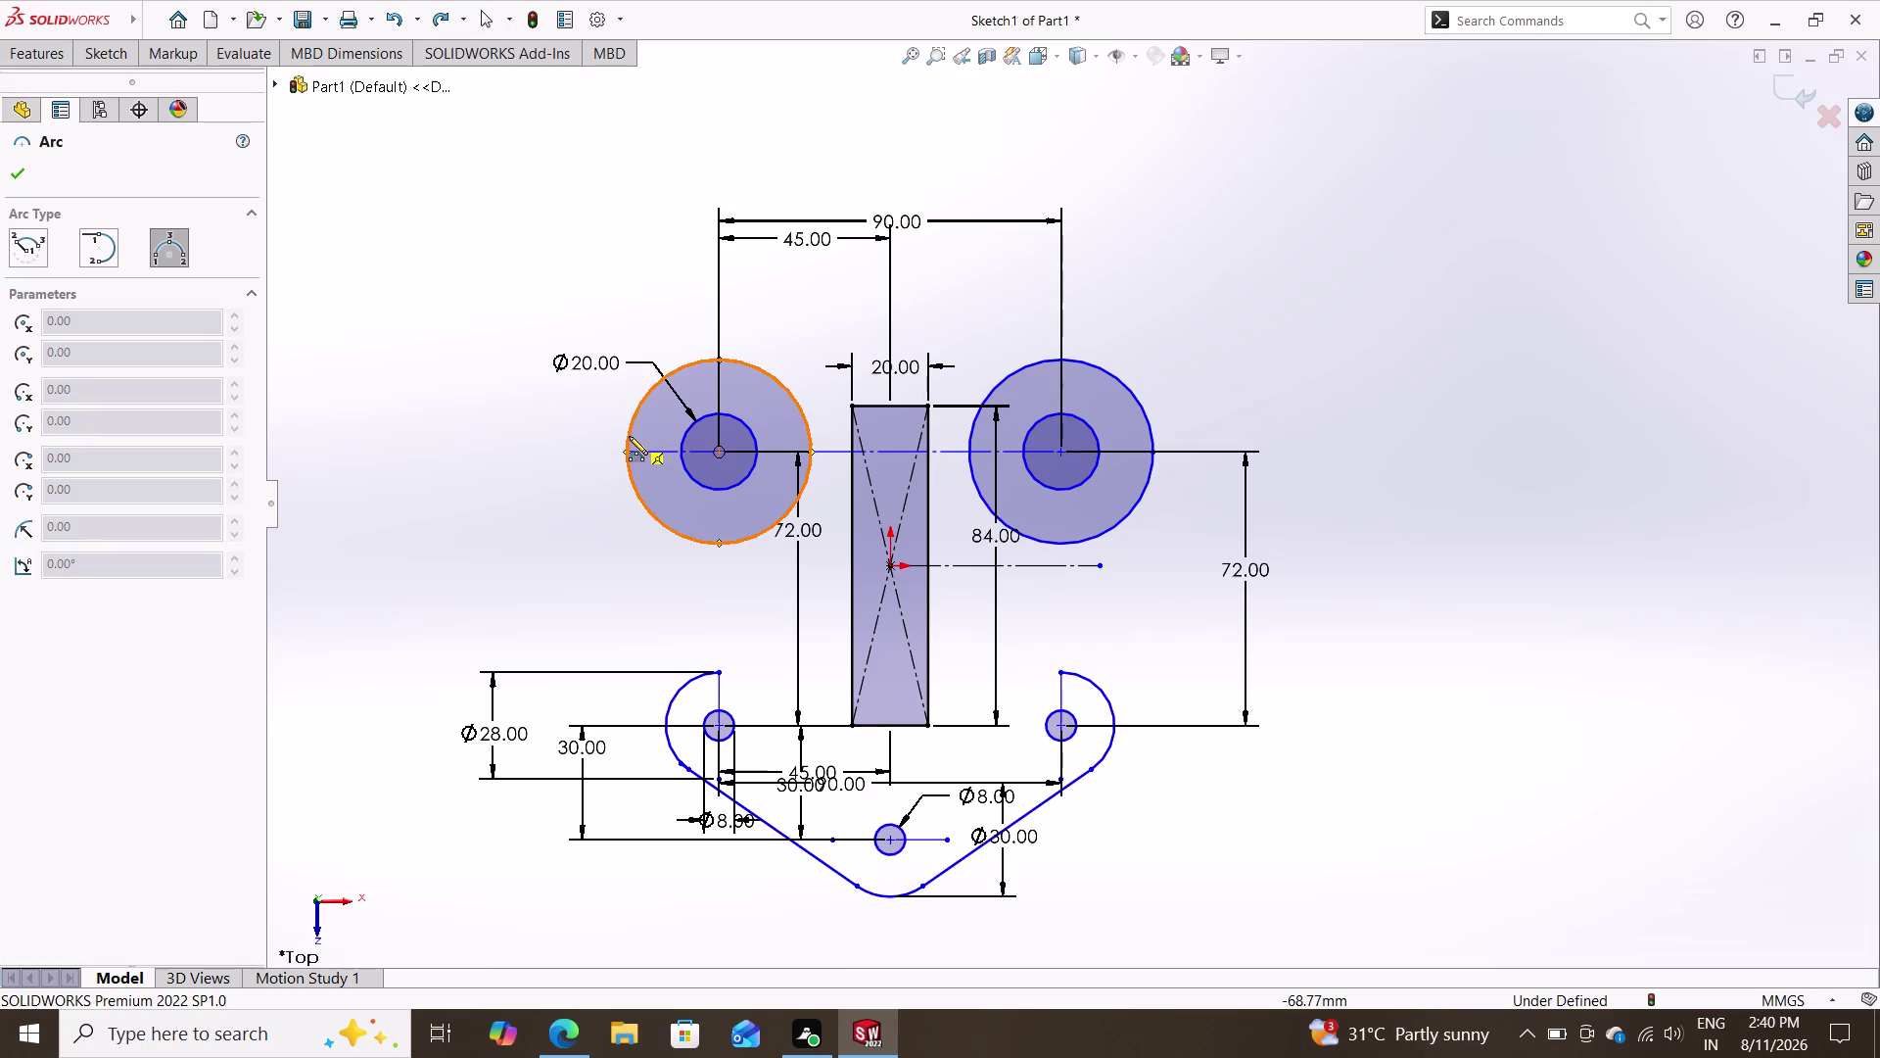
click(627, 436)
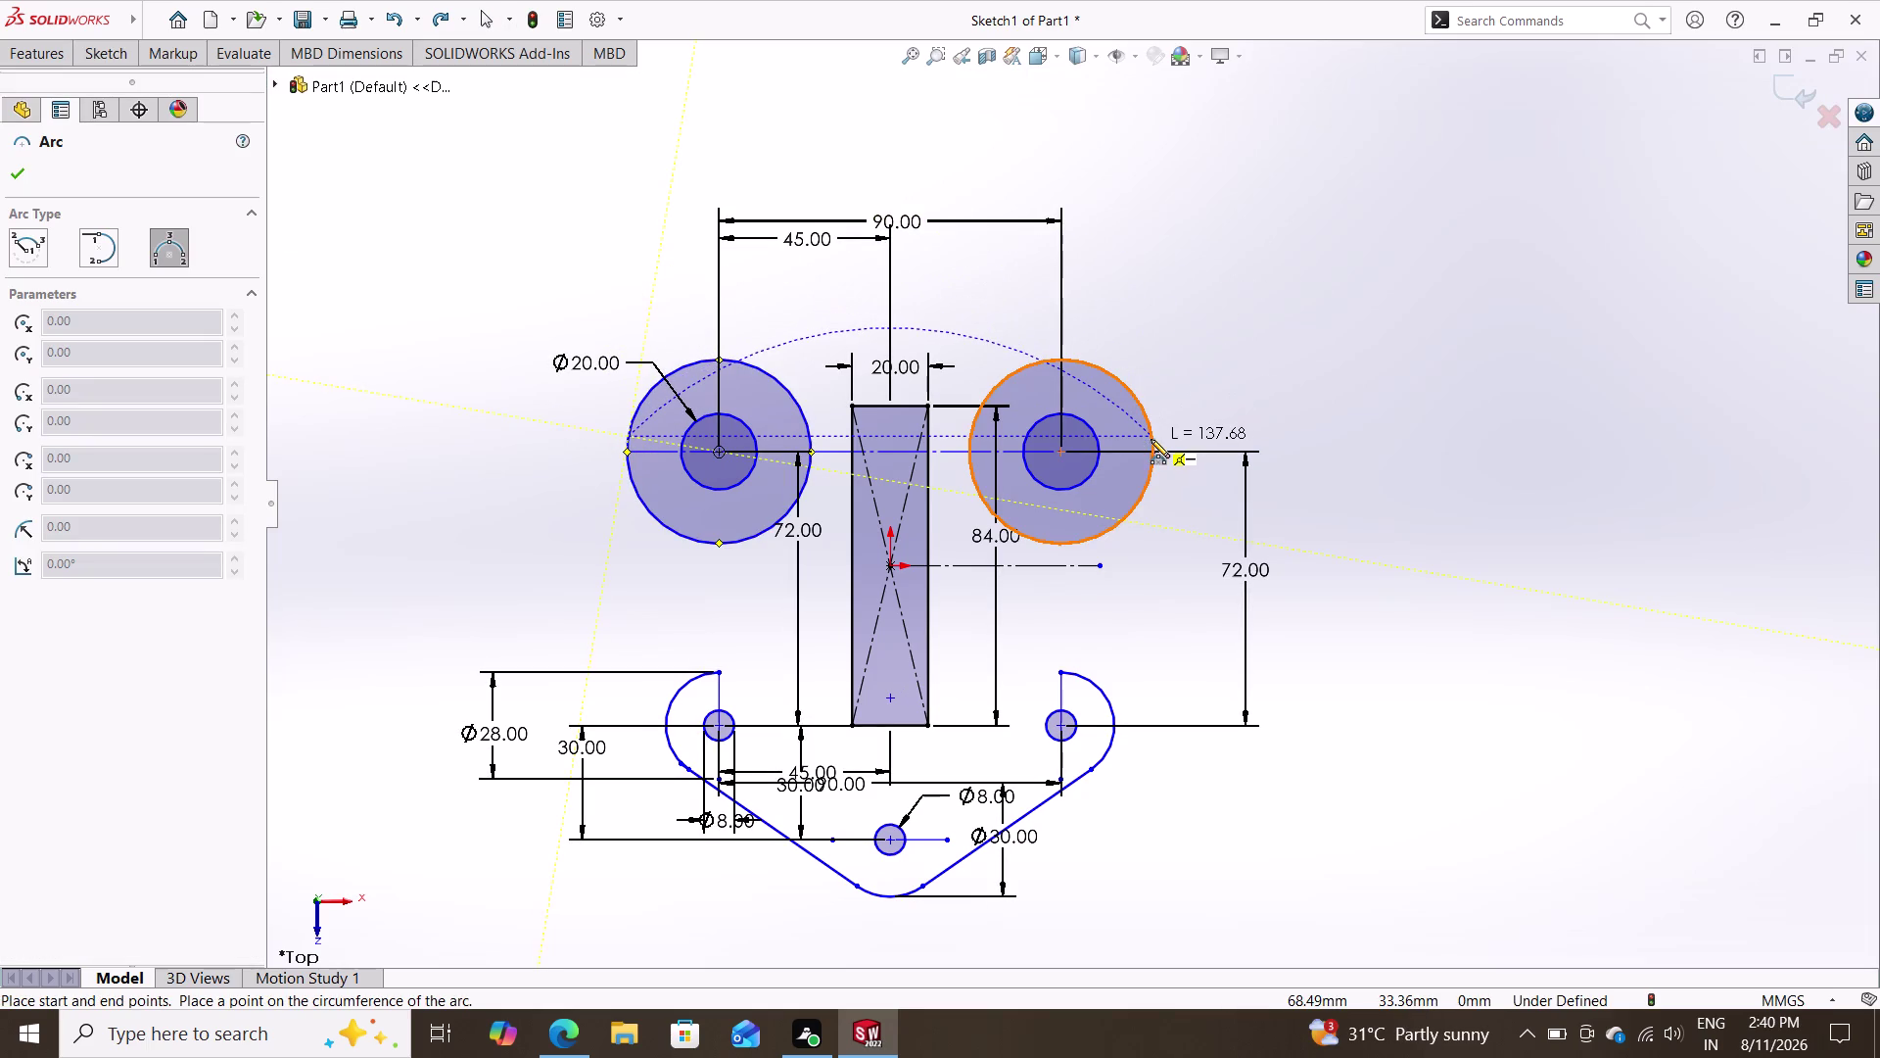
click(1153, 441)
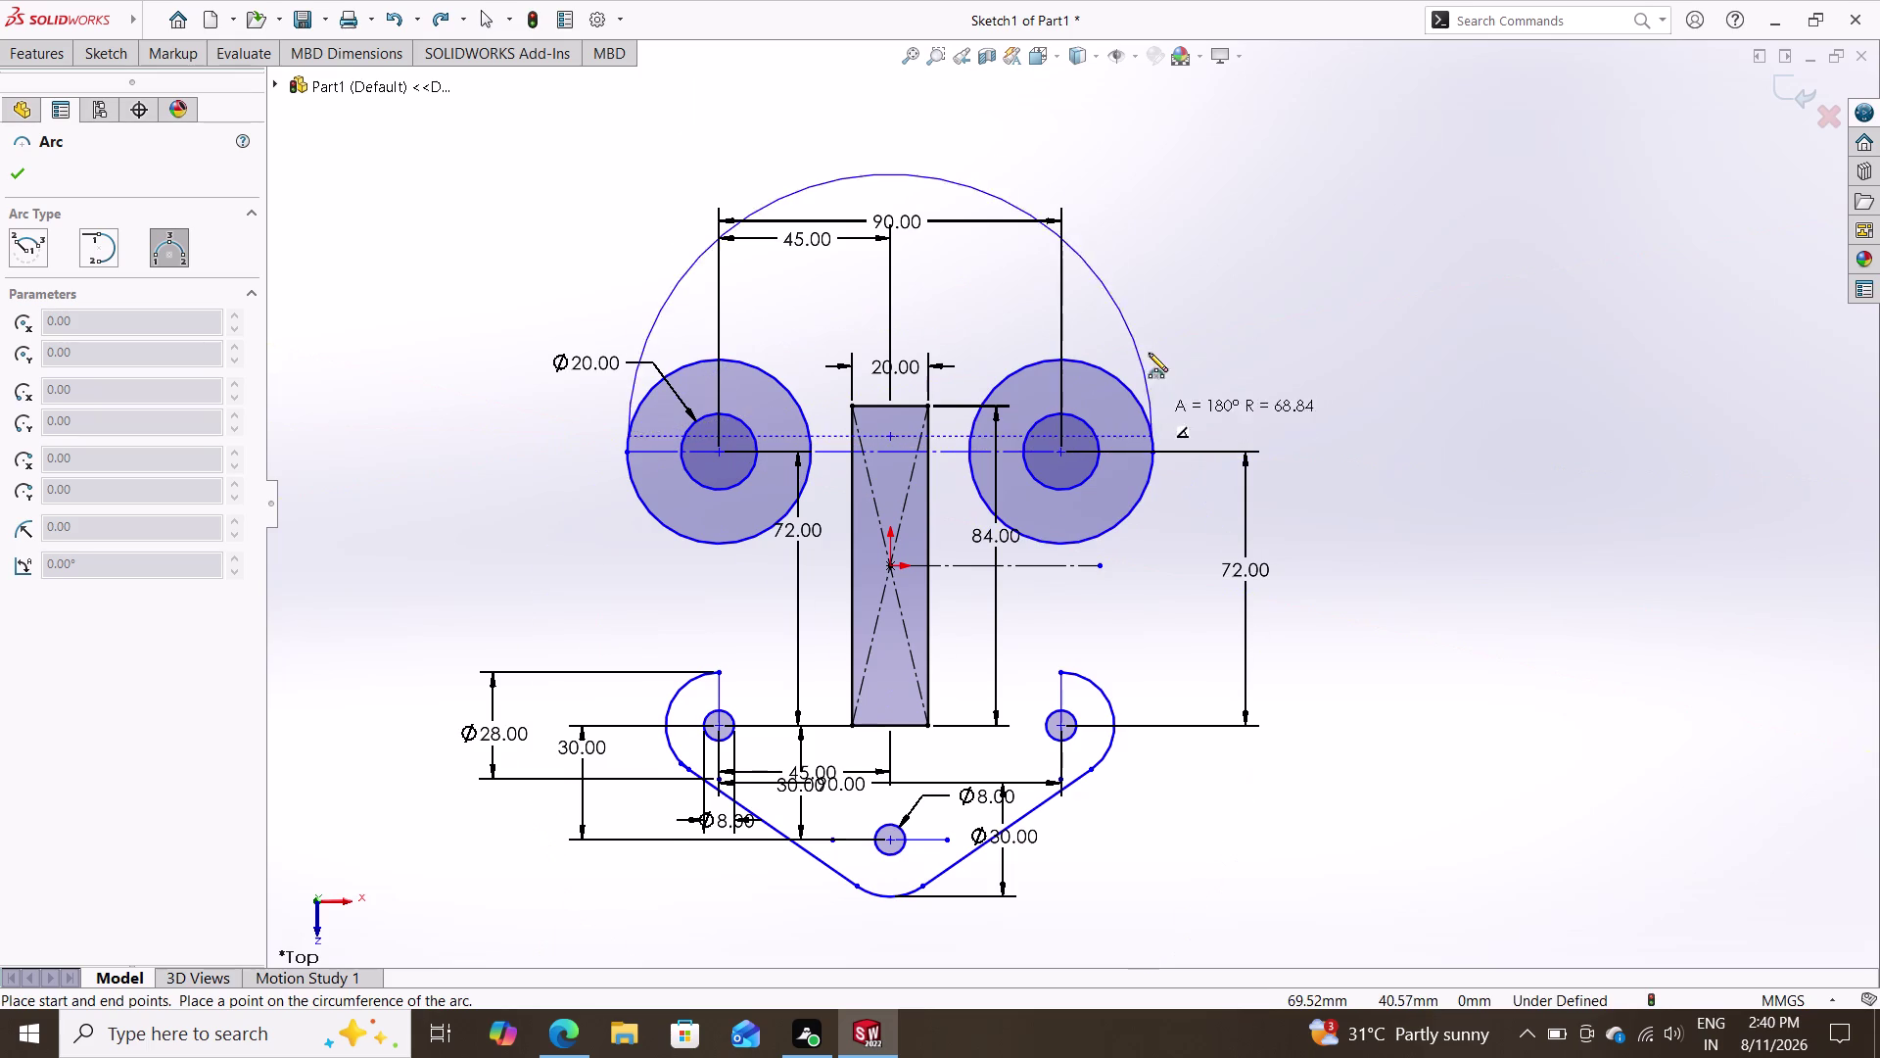
click(1154, 310)
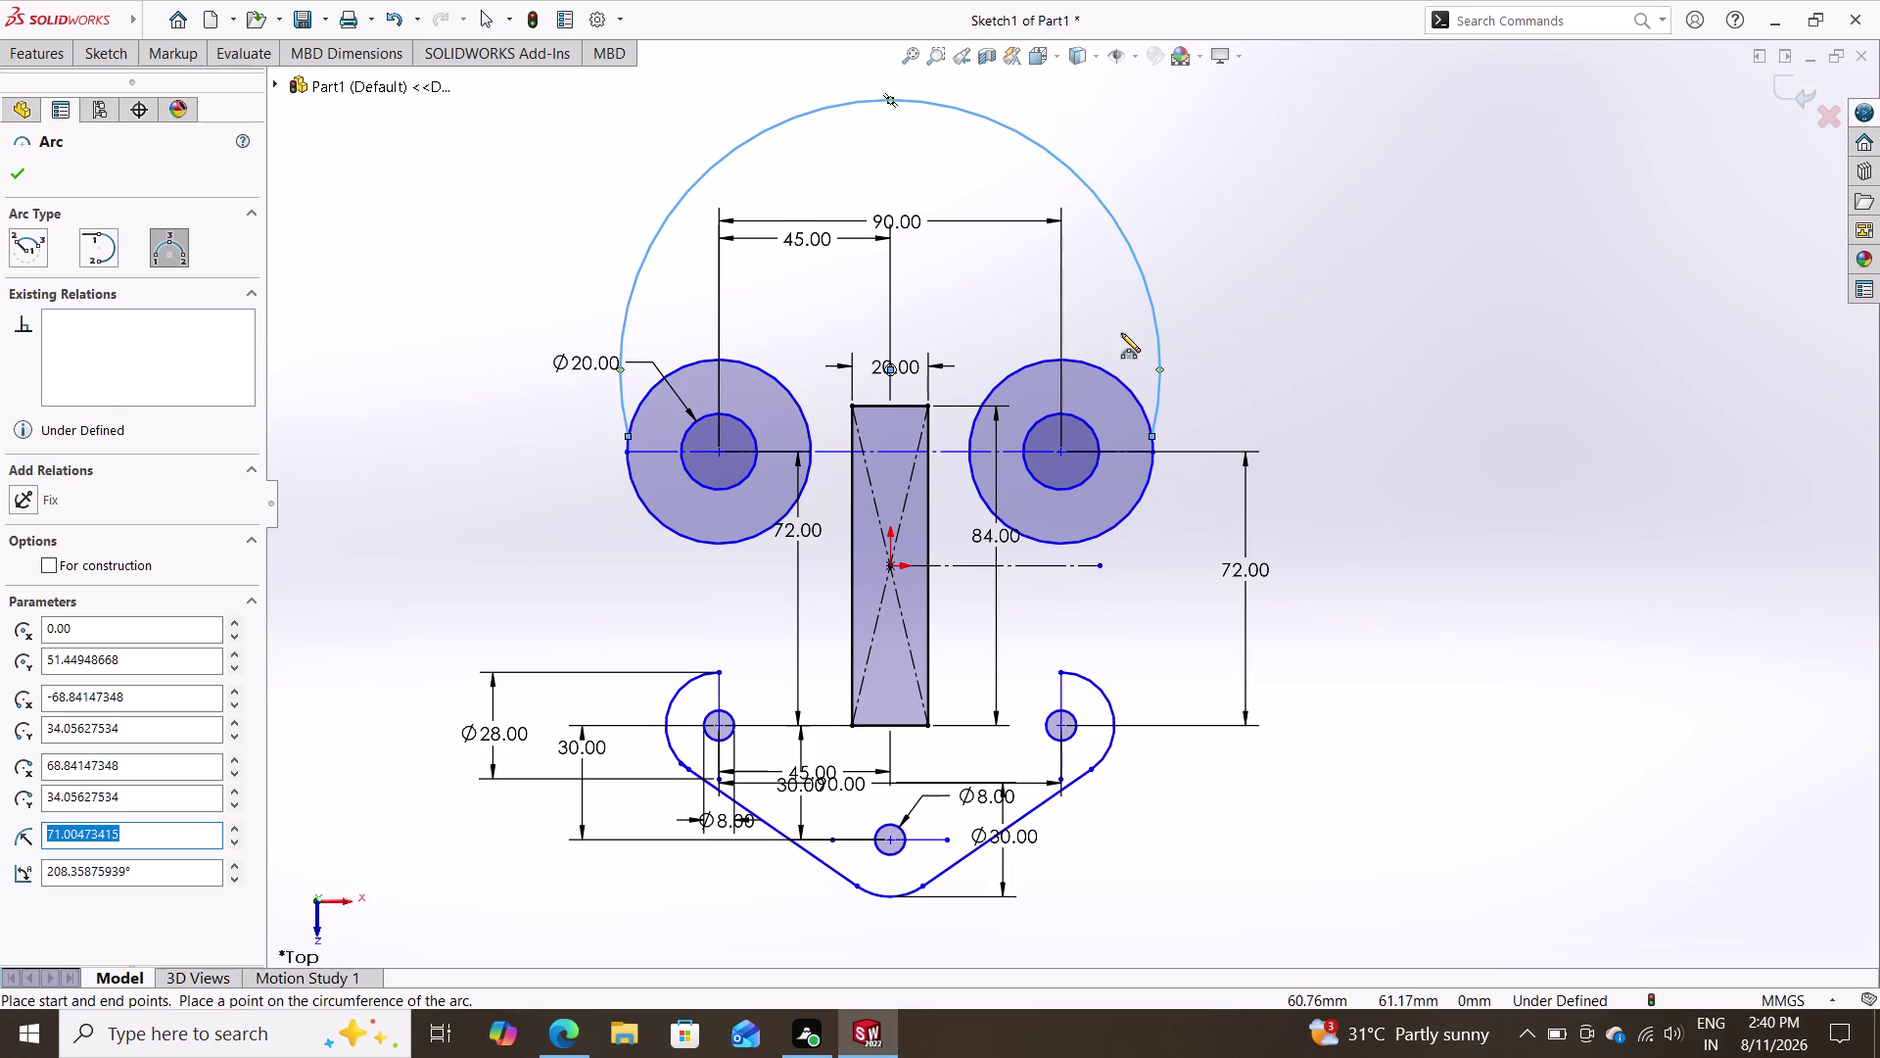
key(Escape)
click(626, 305)
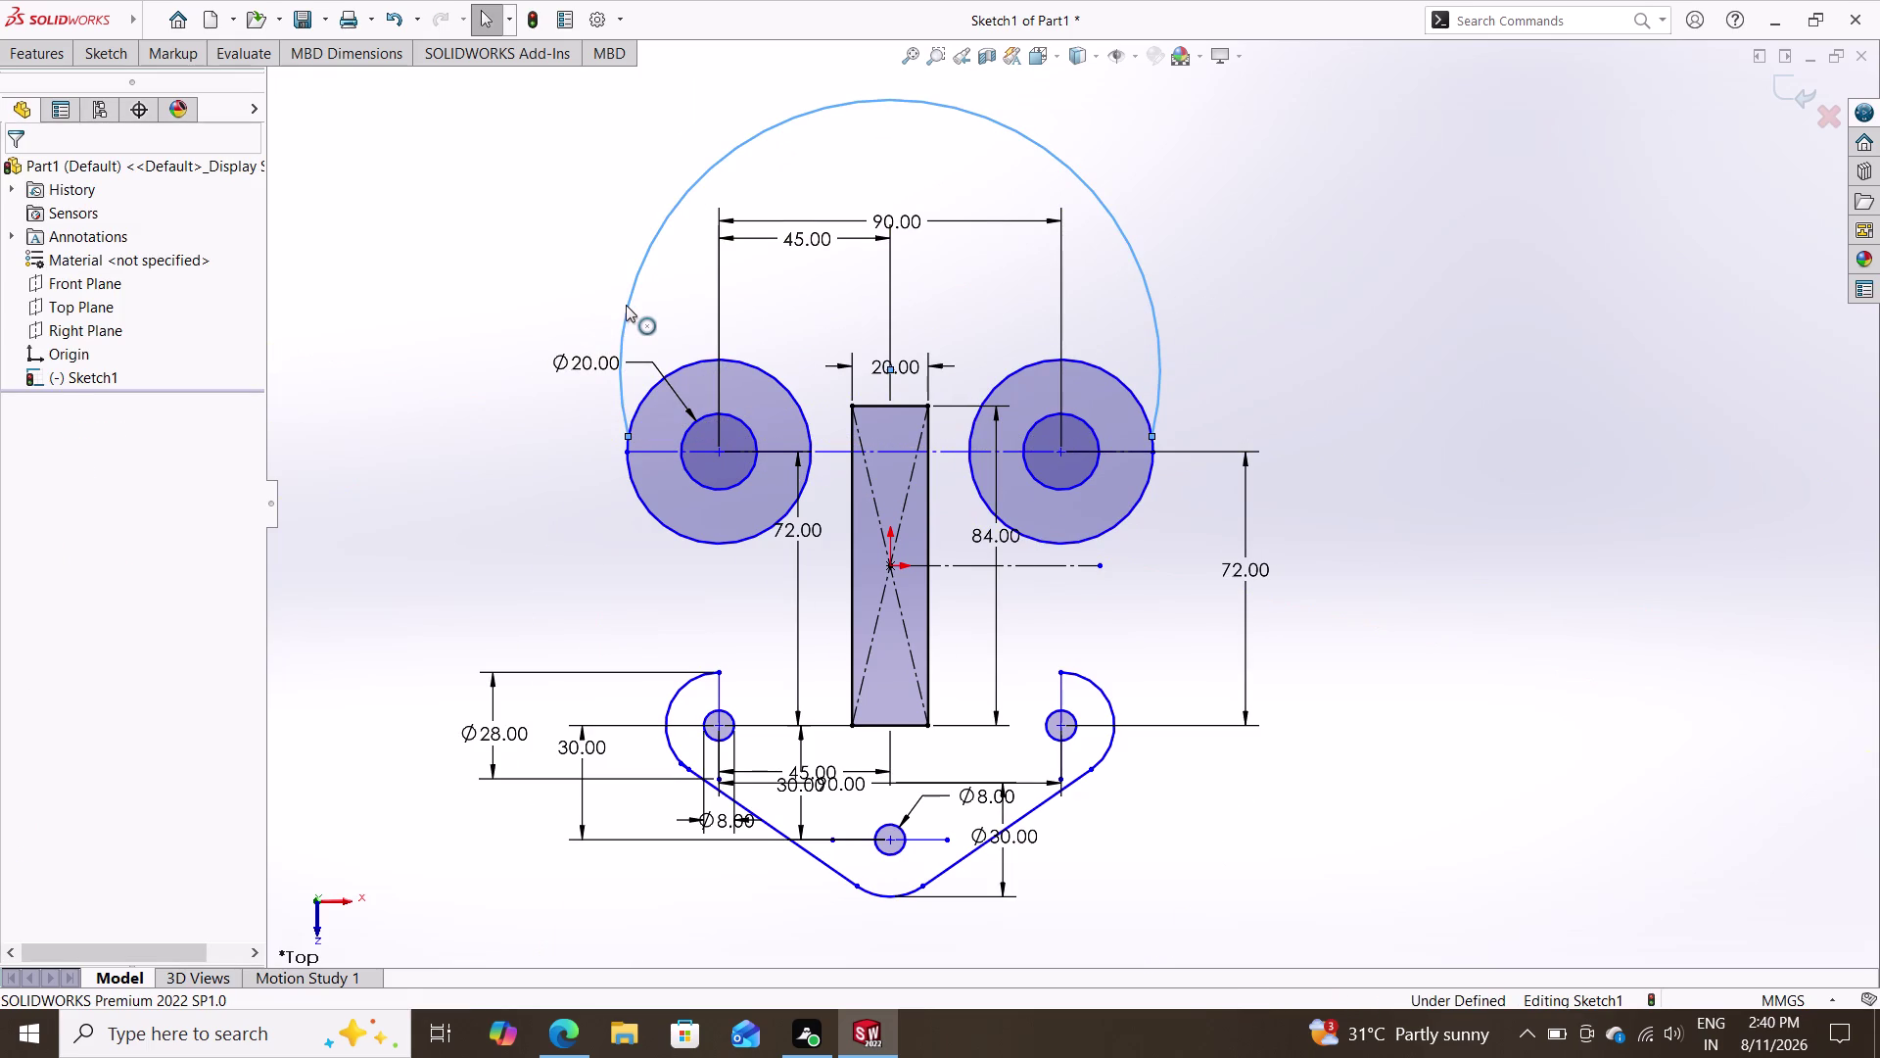
click(650, 394)
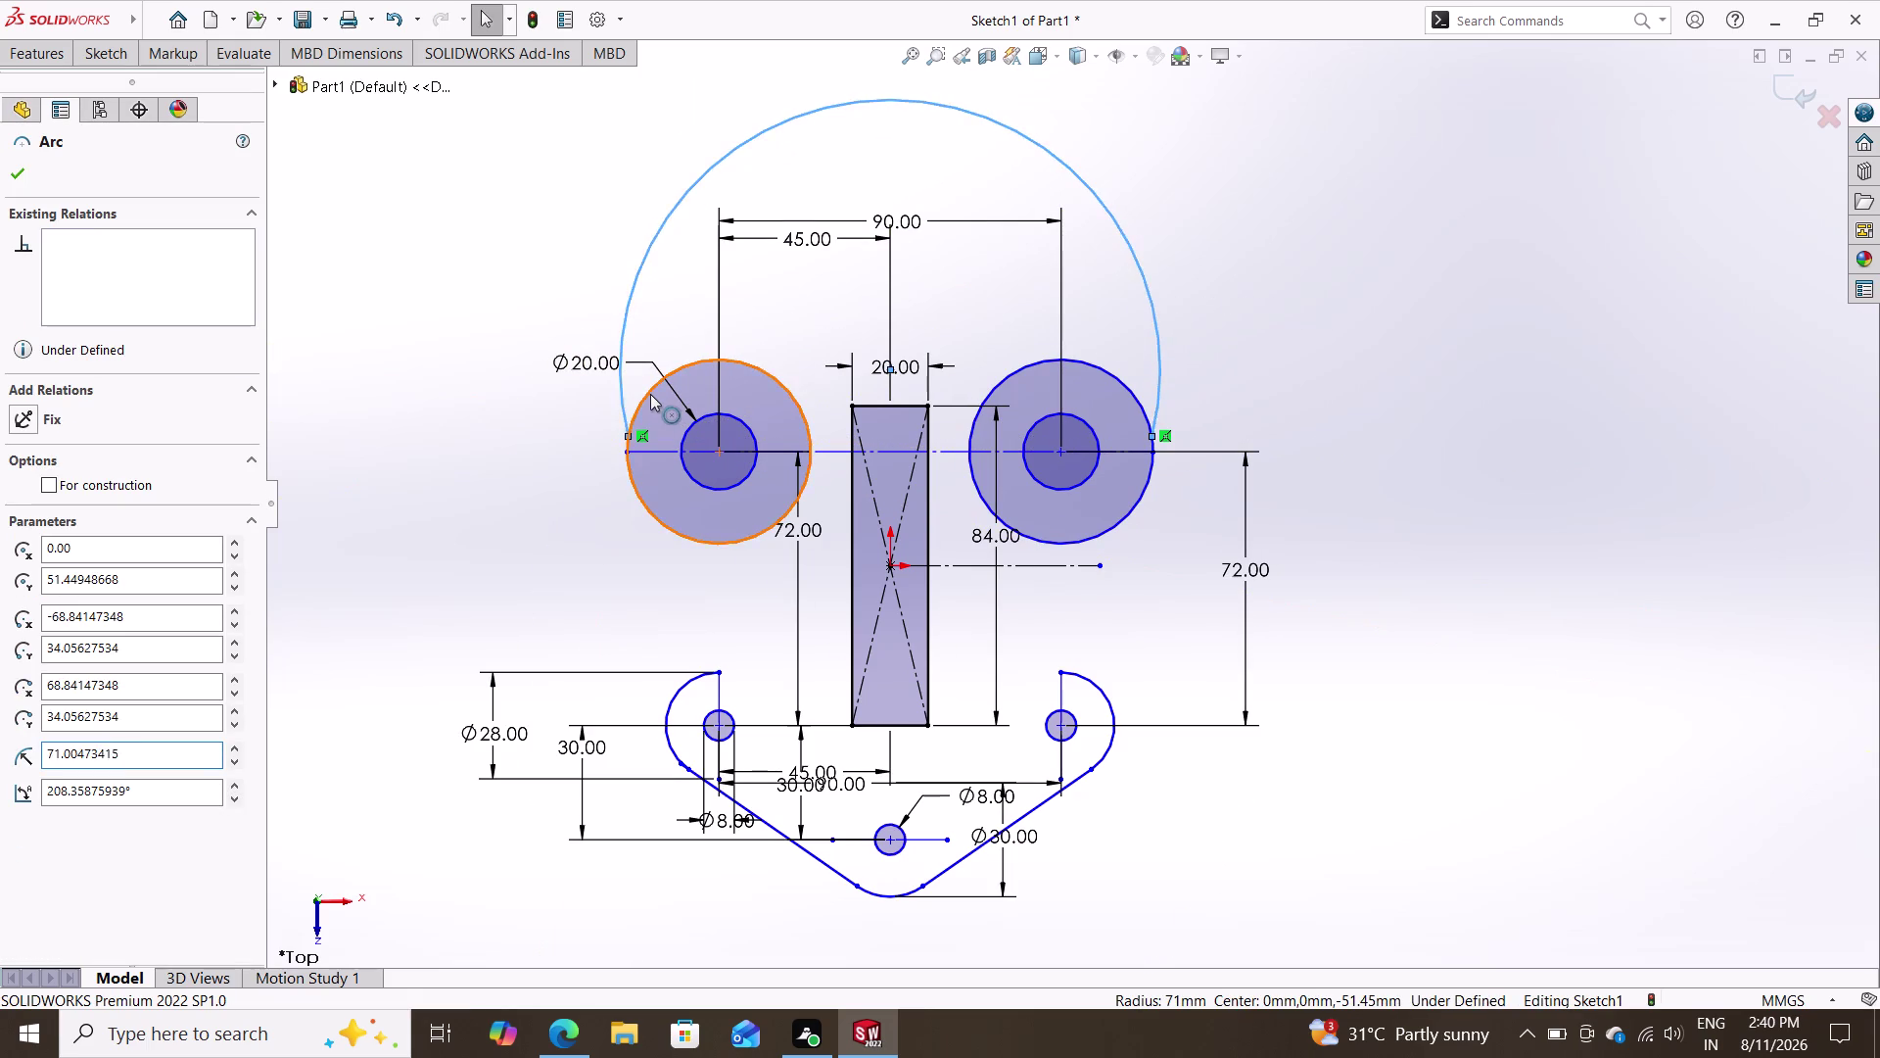
click(107, 547)
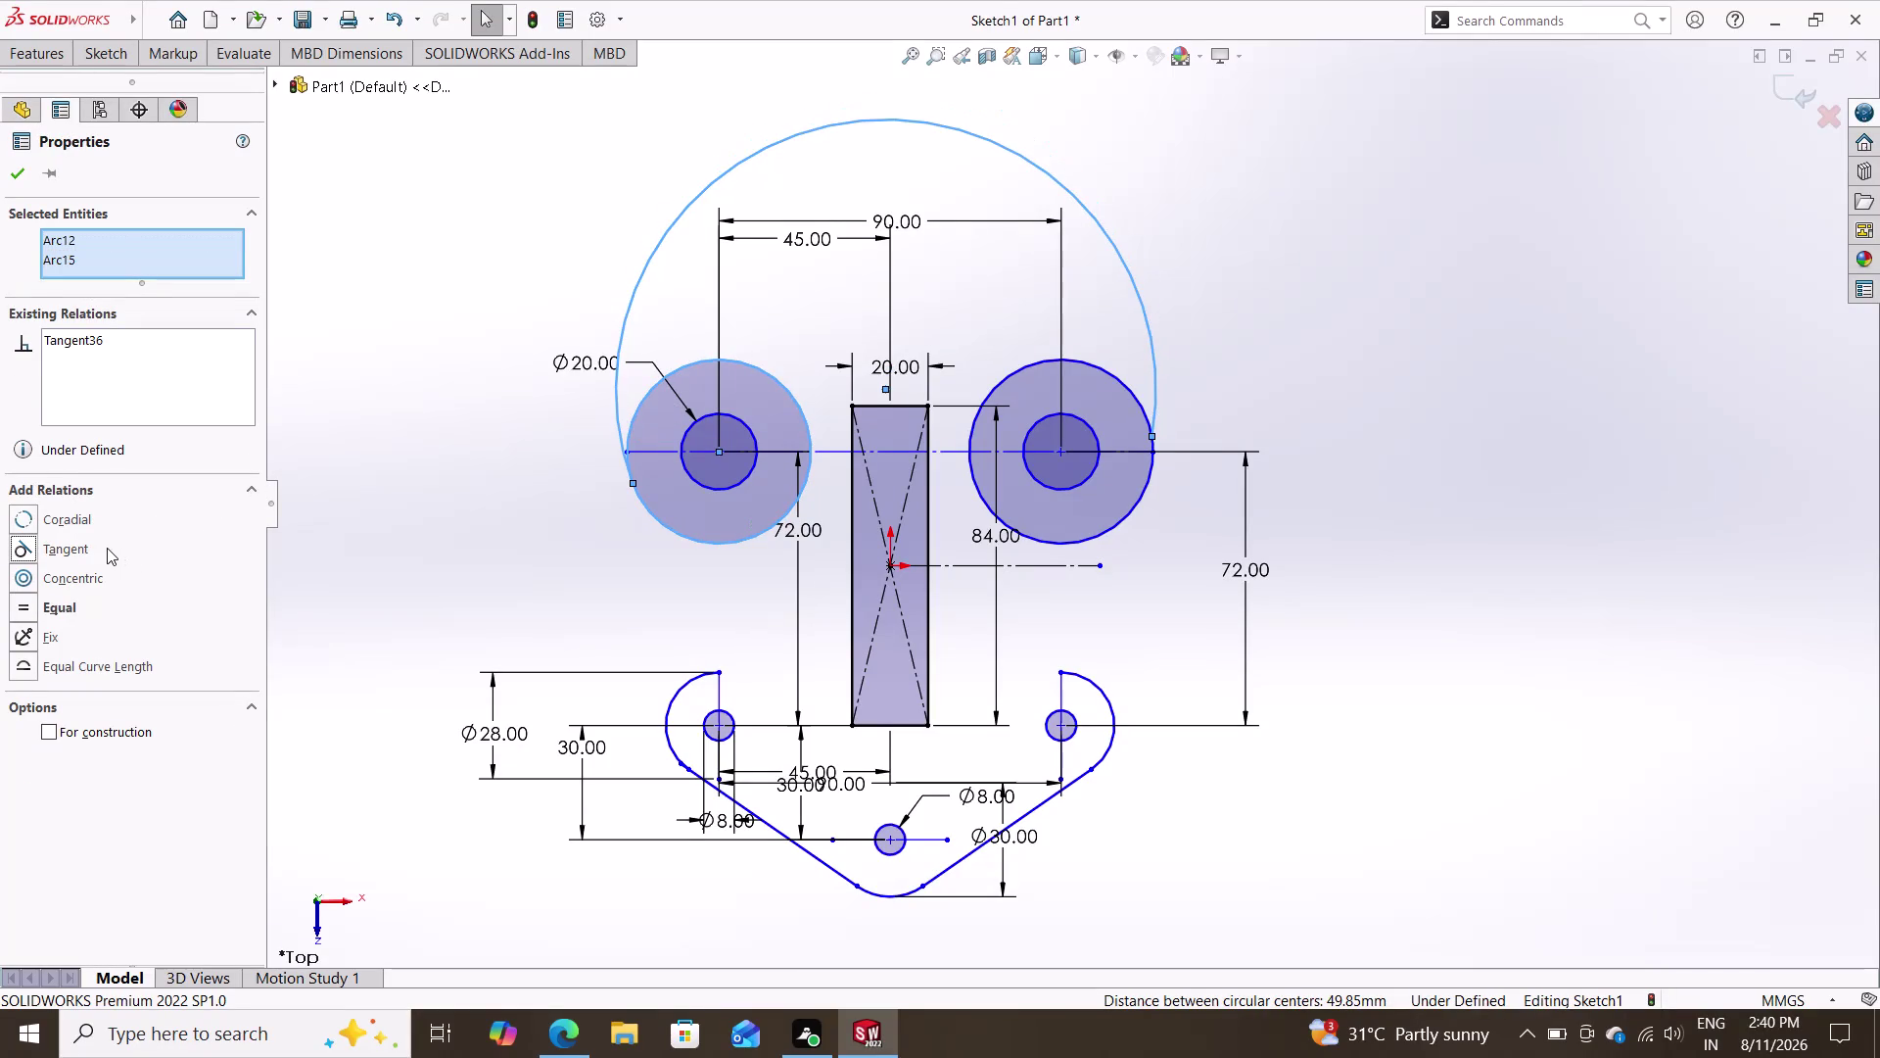
click(1139, 401)
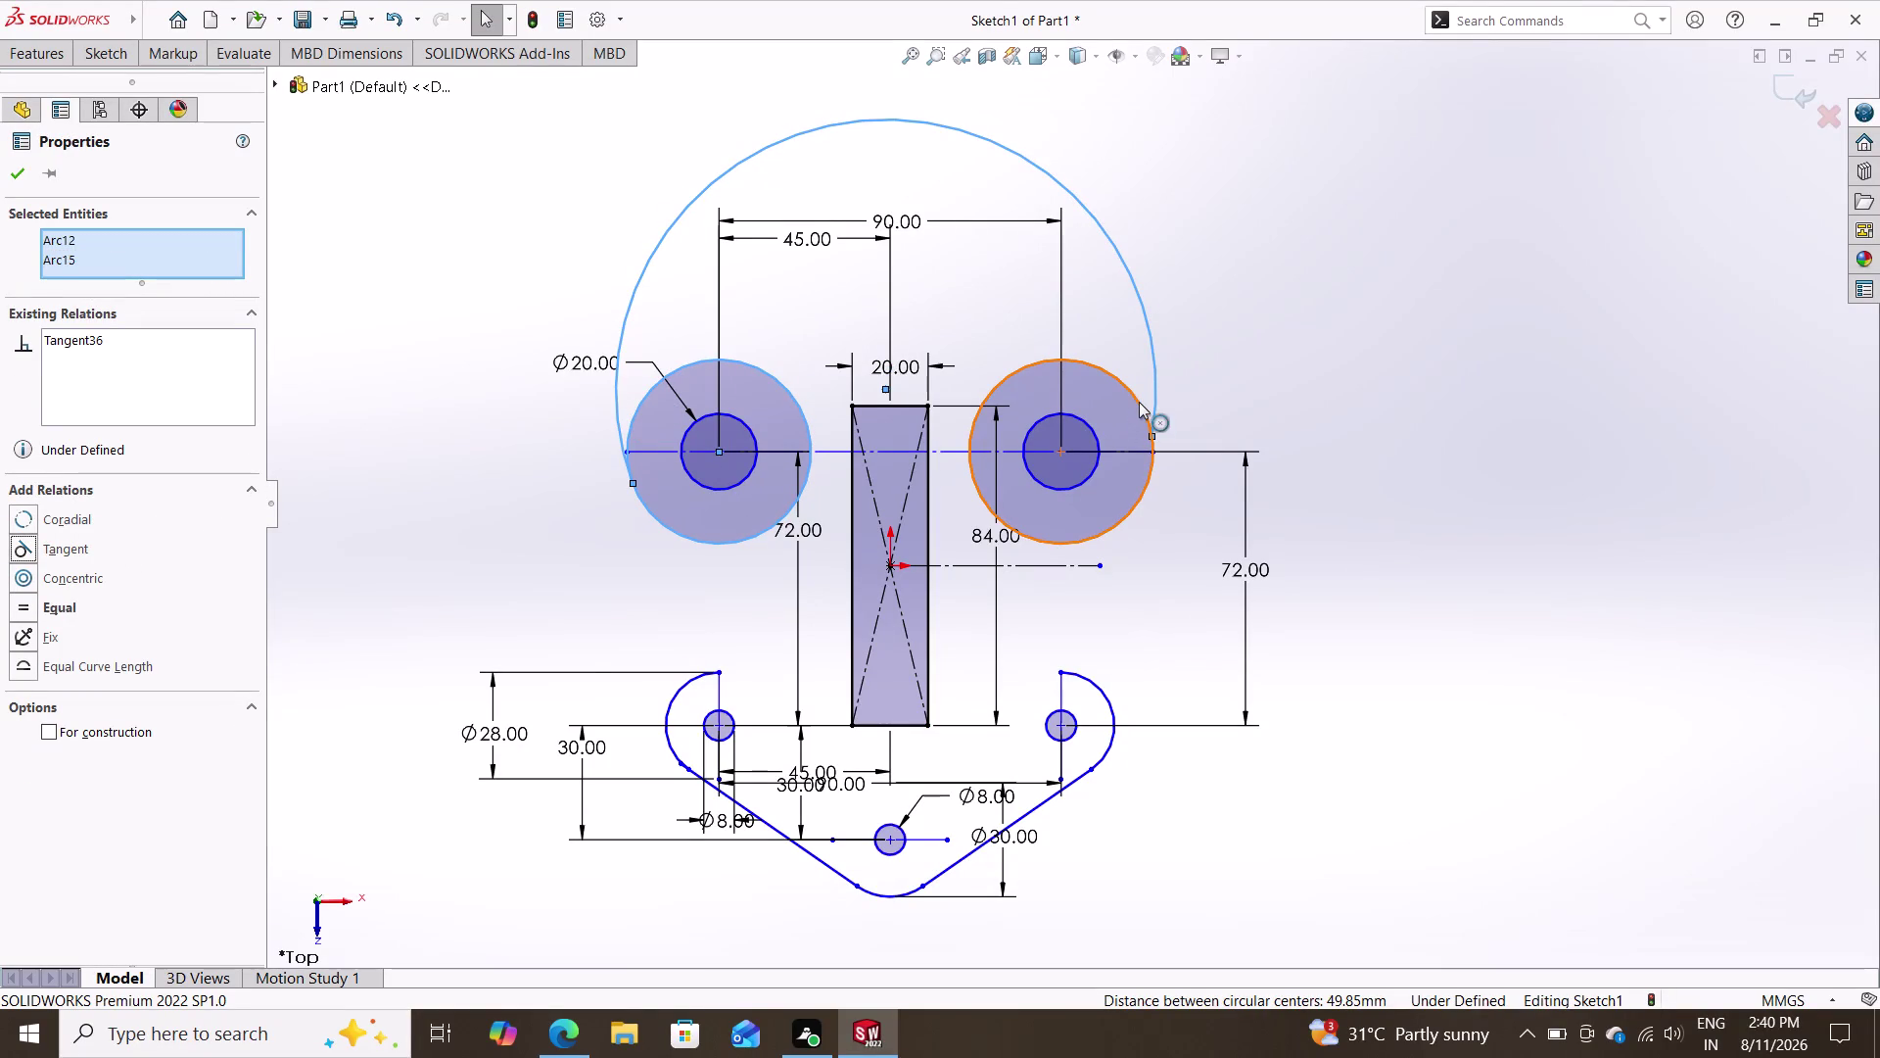
click(1151, 355)
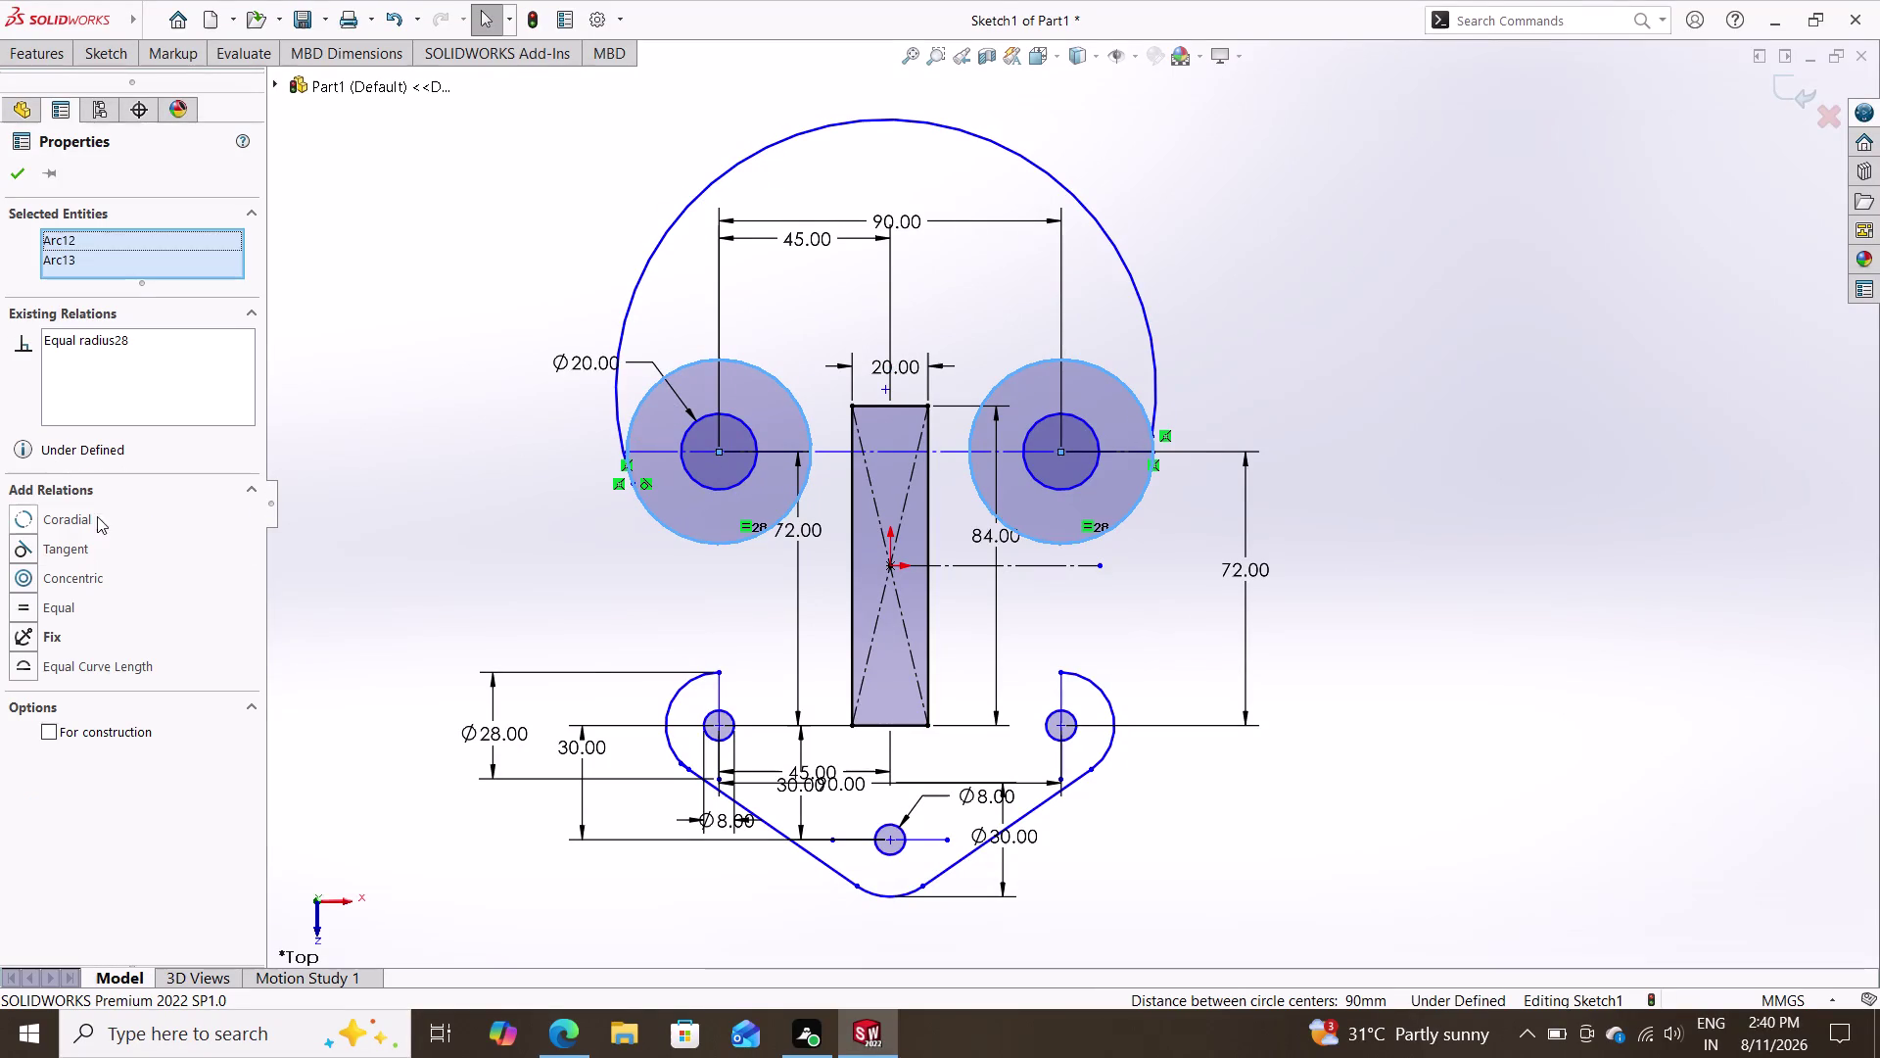
click(53, 550)
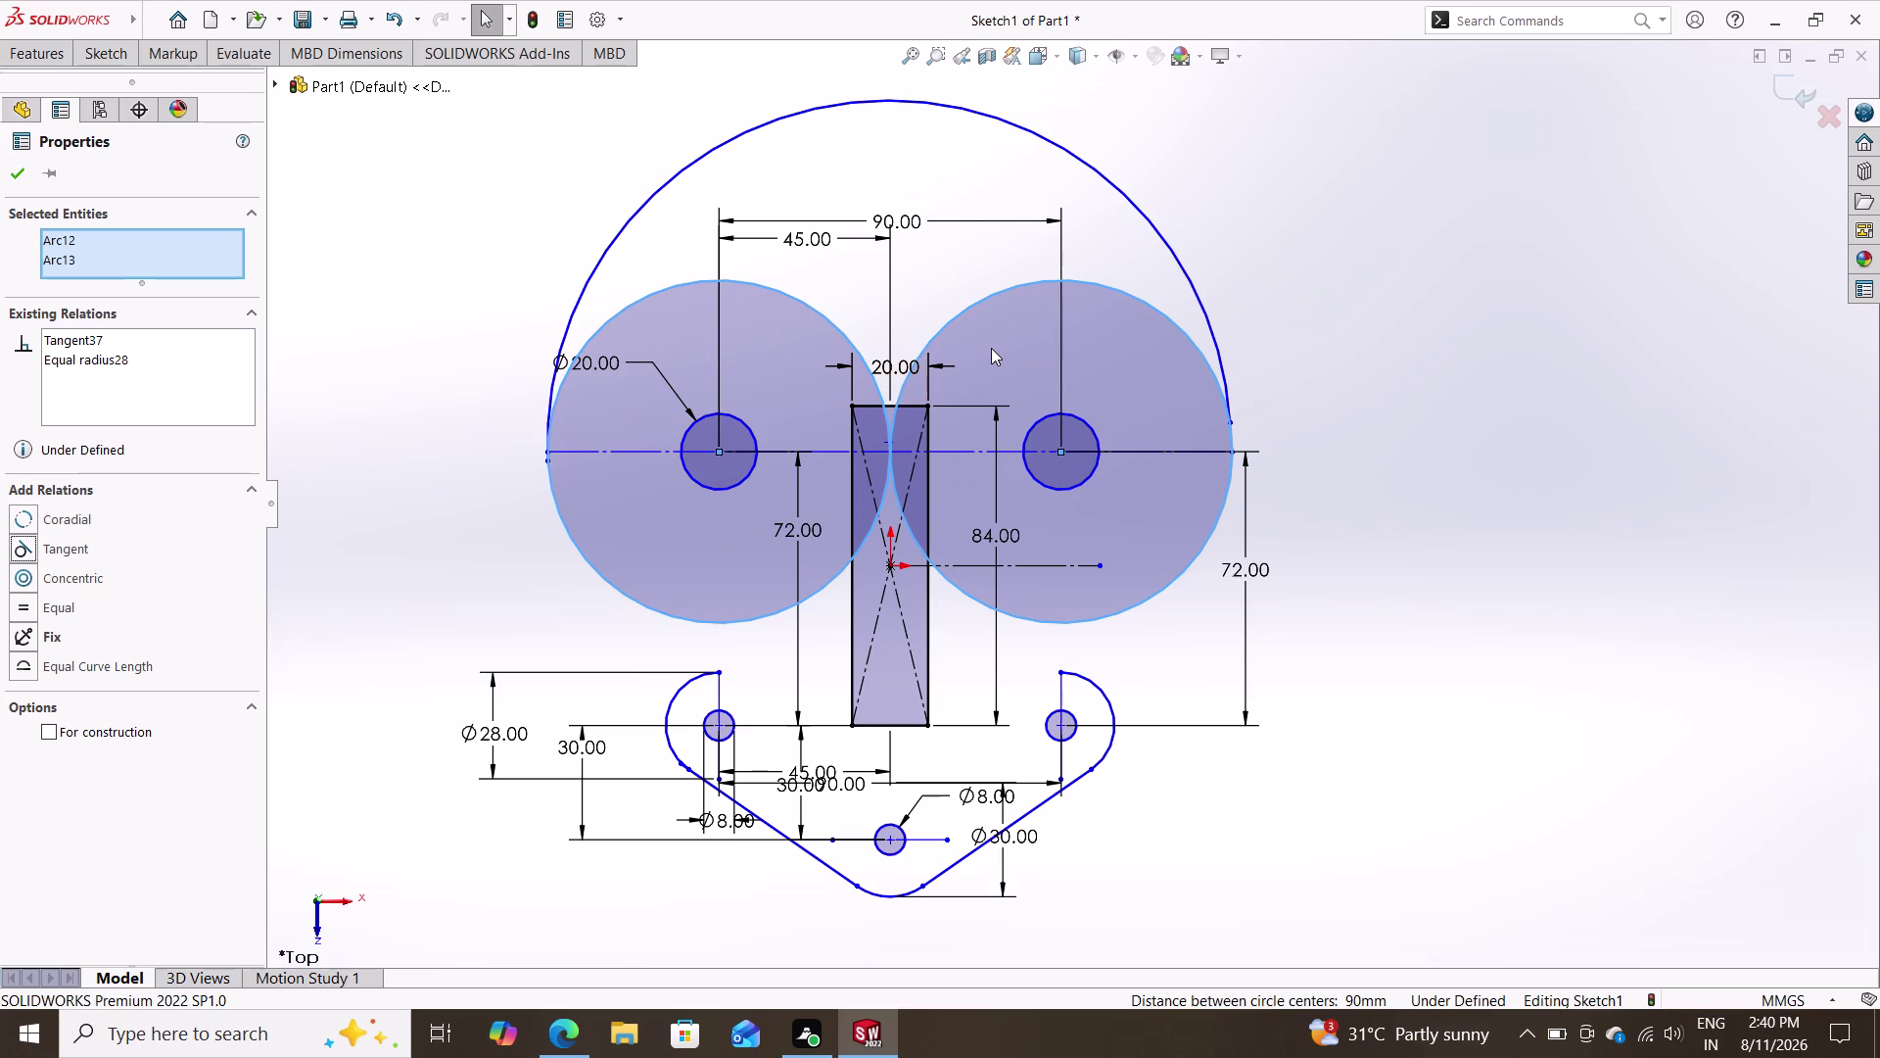
key(ctrl+z)
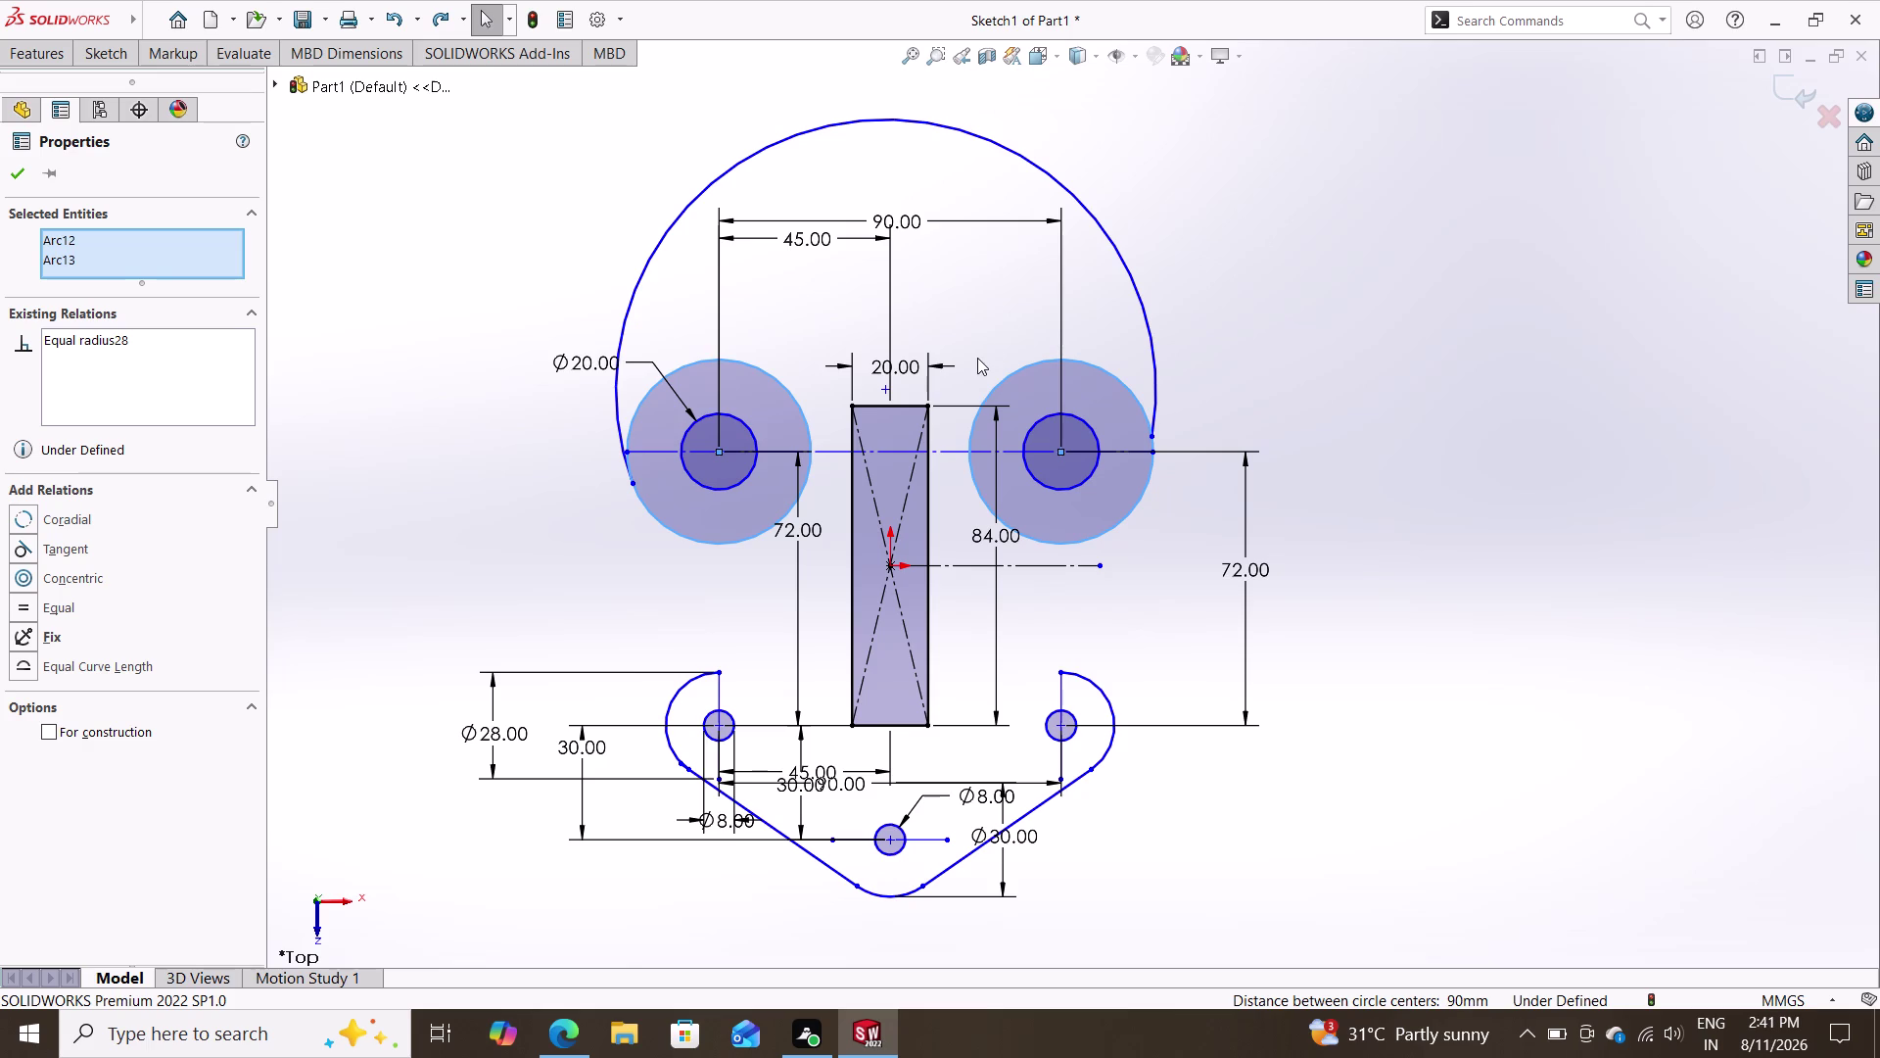
key(Escape)
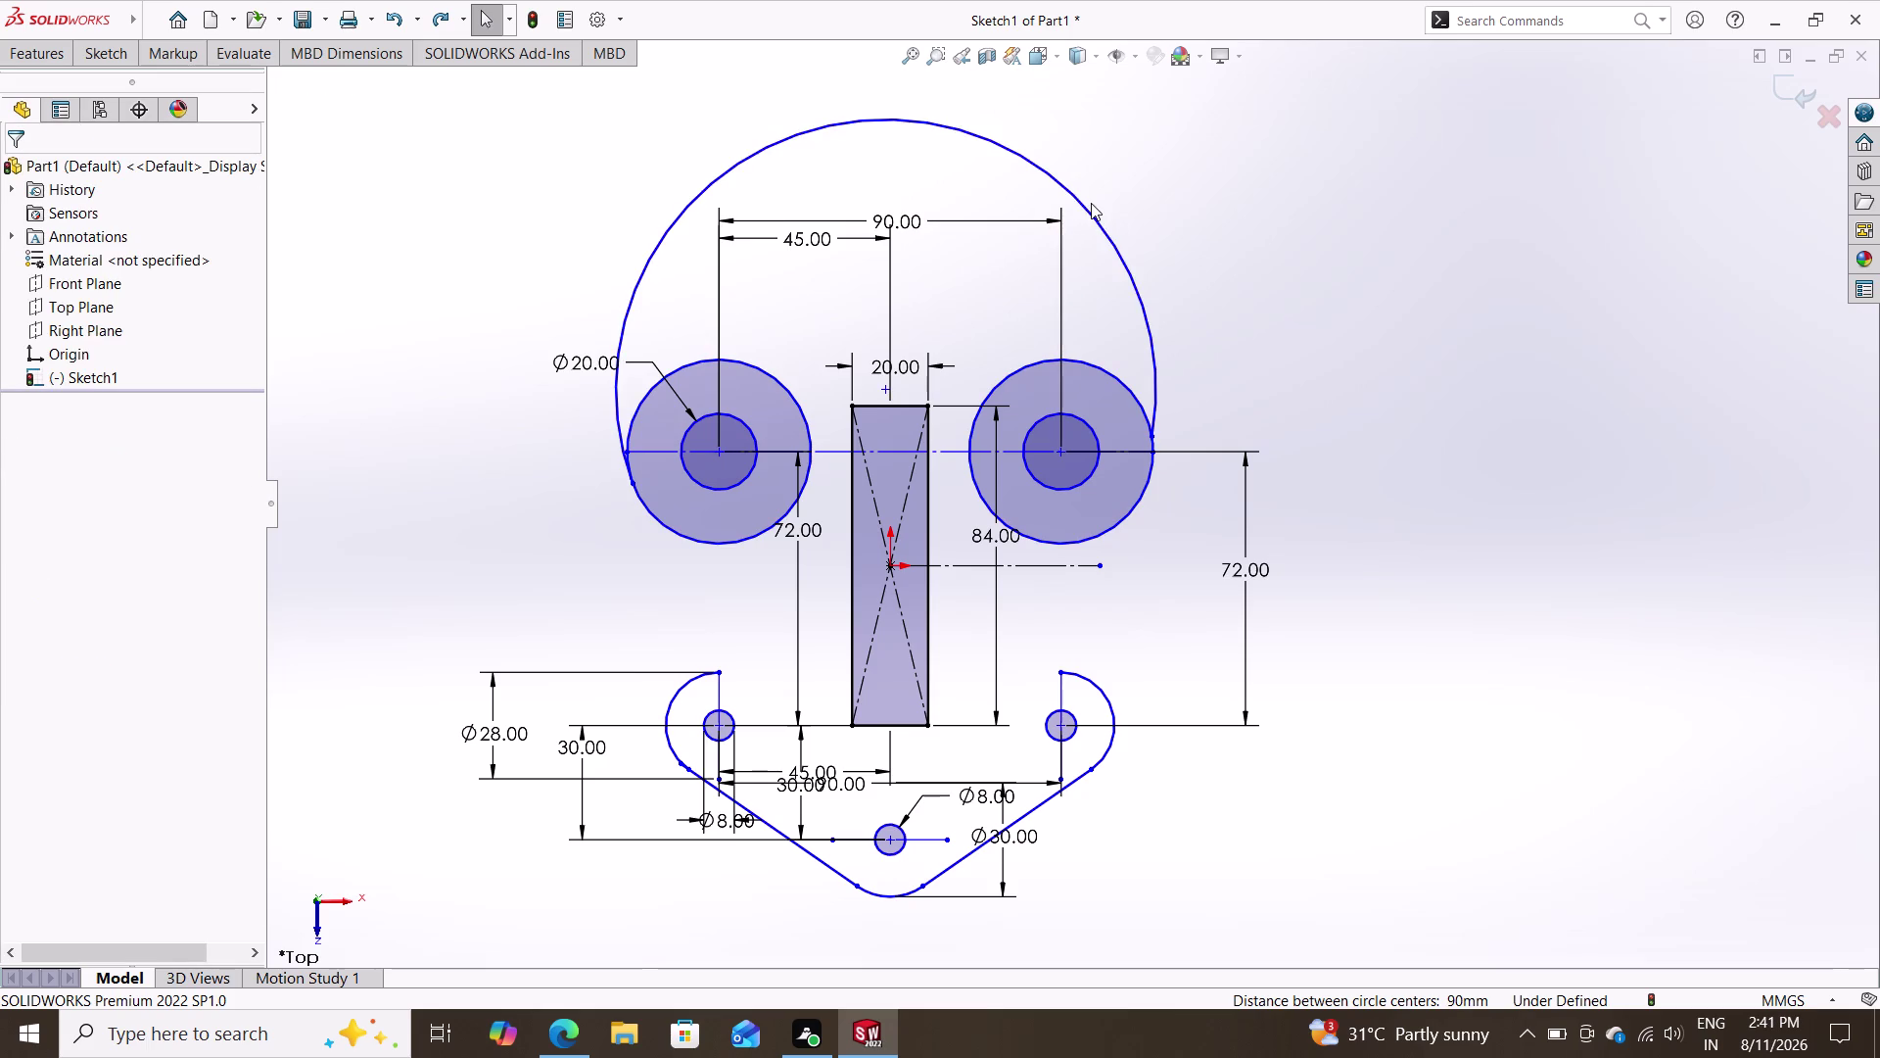
click(1091, 210)
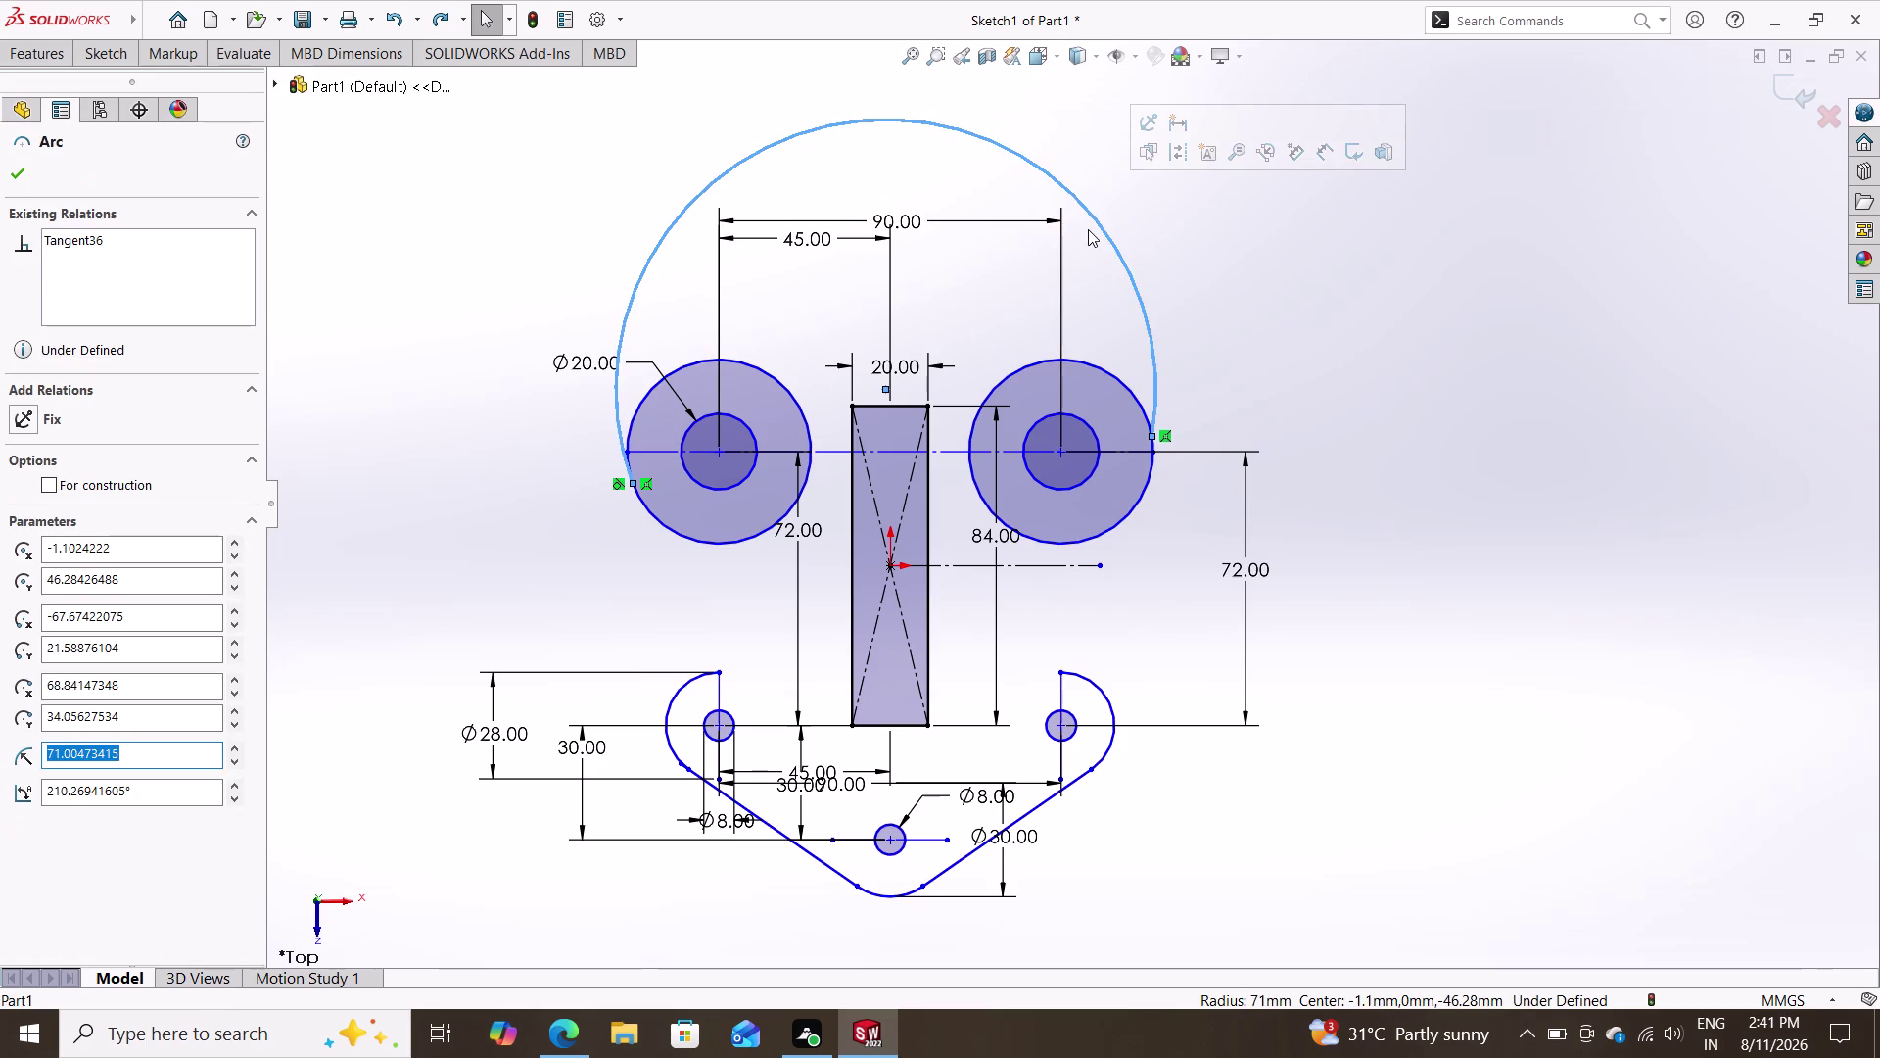
key(Delete)
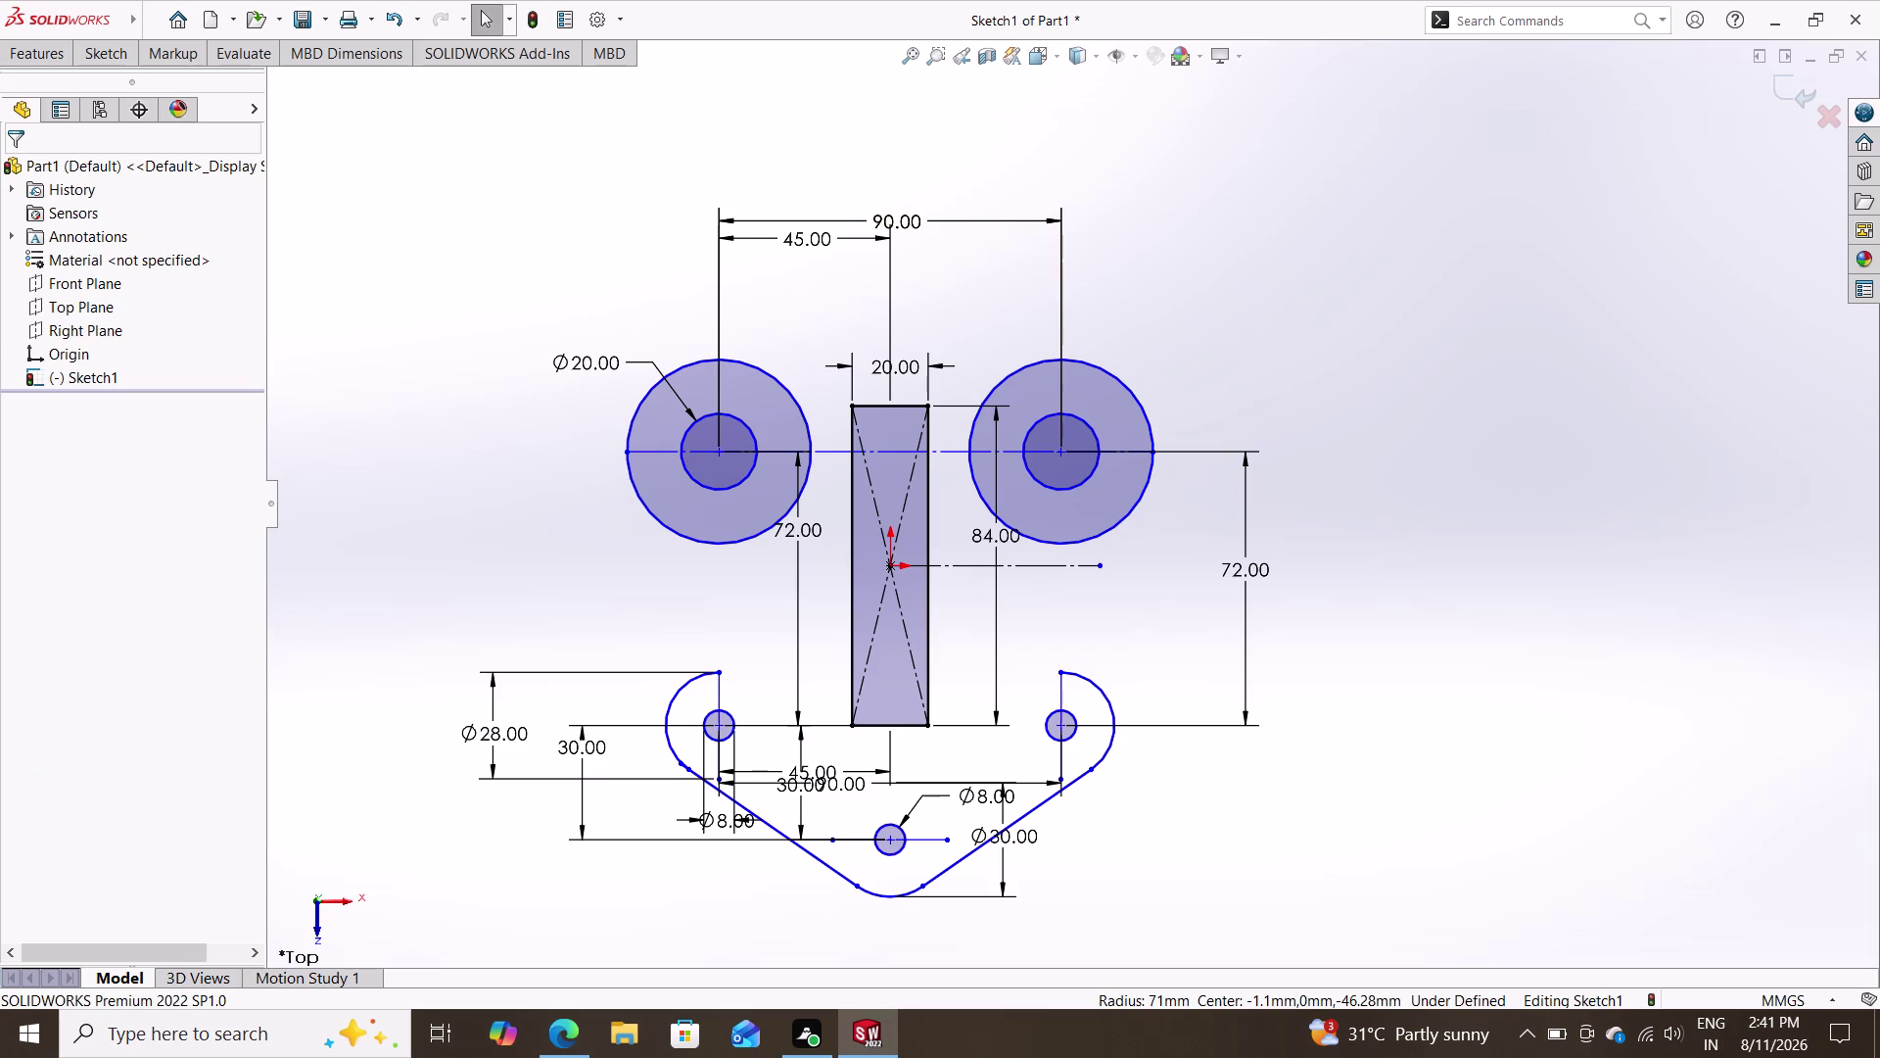
click(122, 65)
click(218, 102)
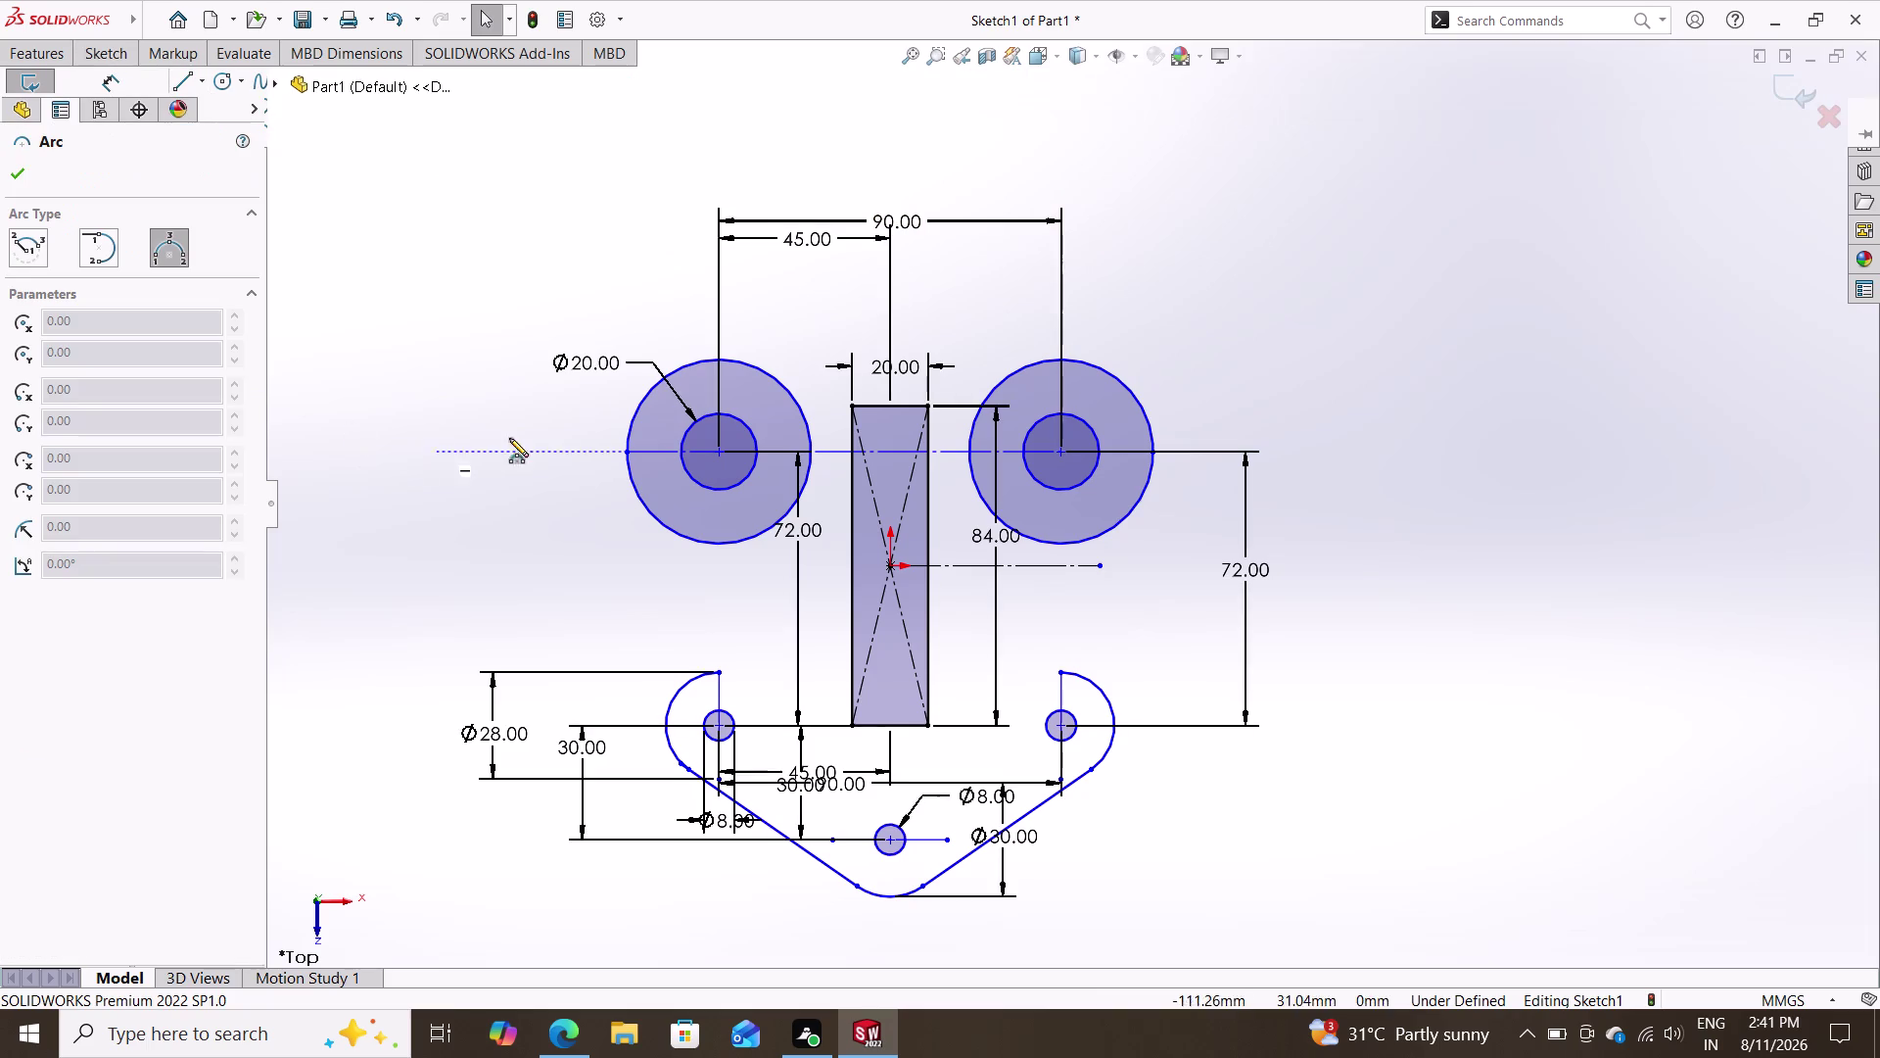
click(623, 450)
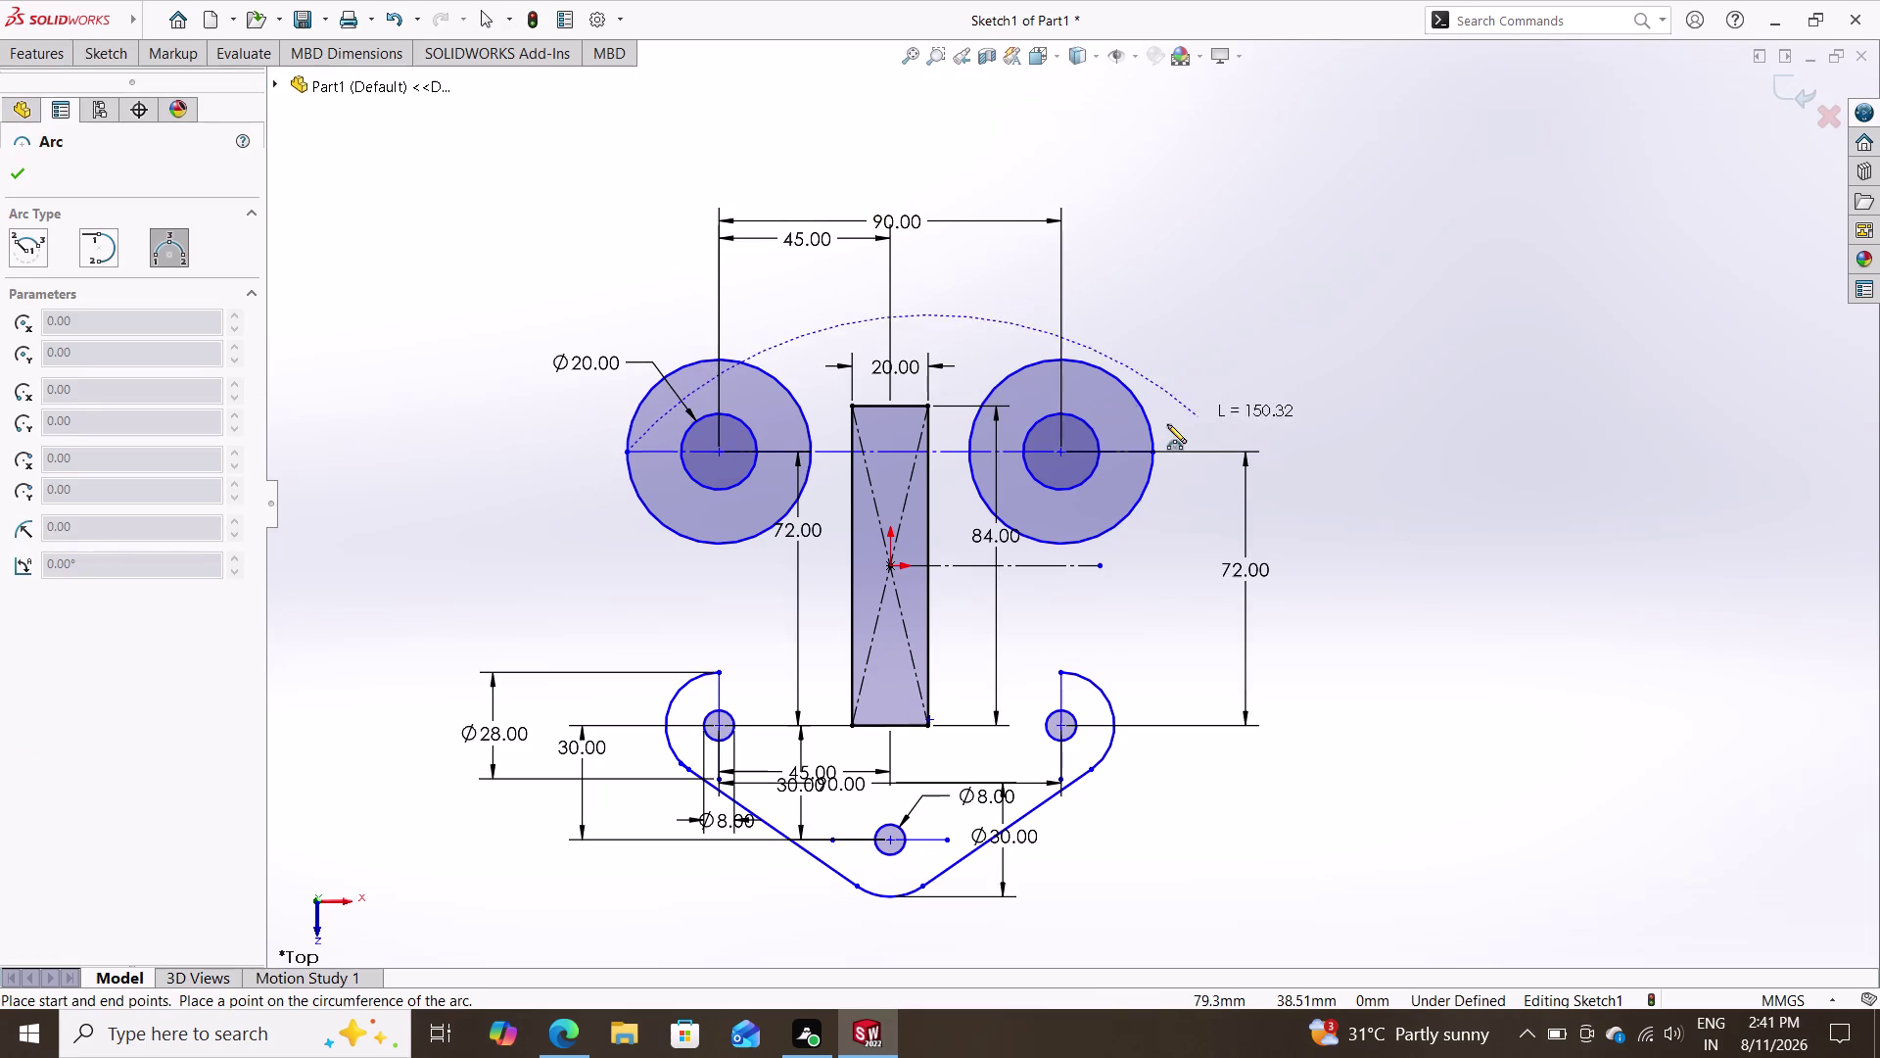
click(1154, 447)
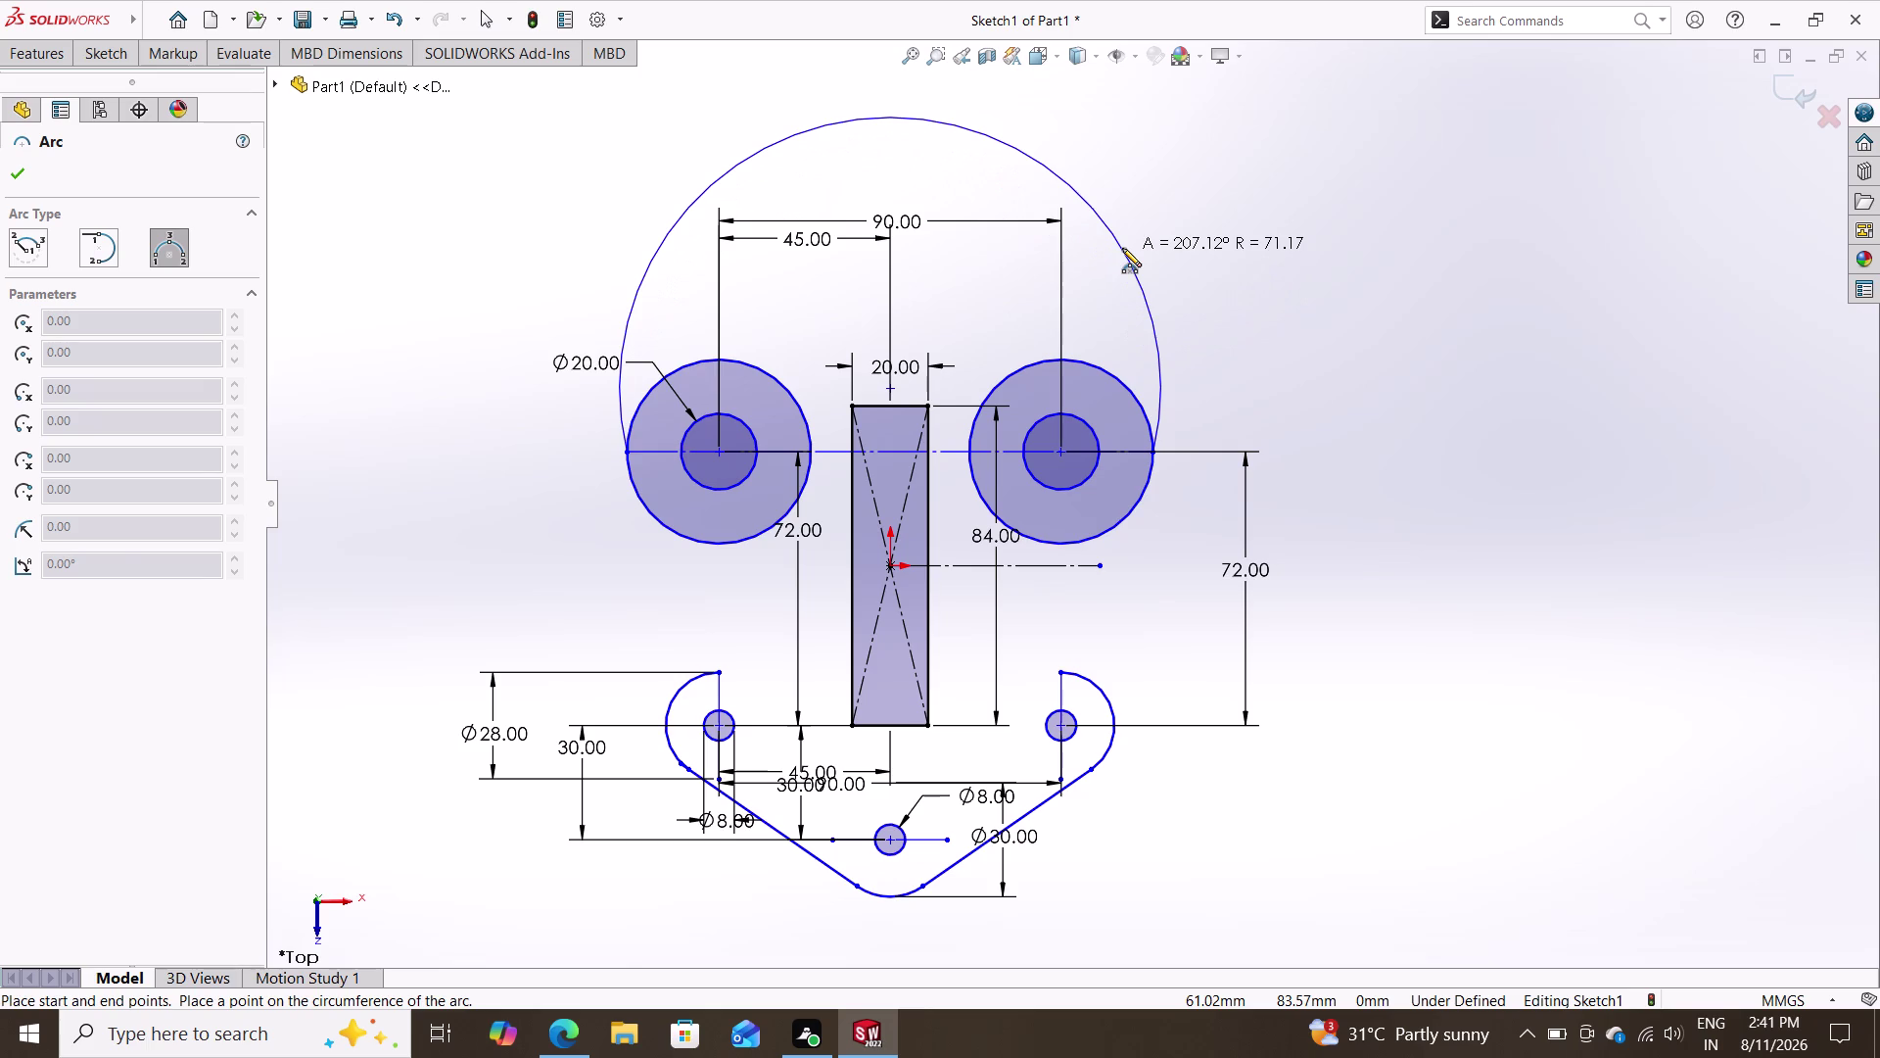
click(1122, 248)
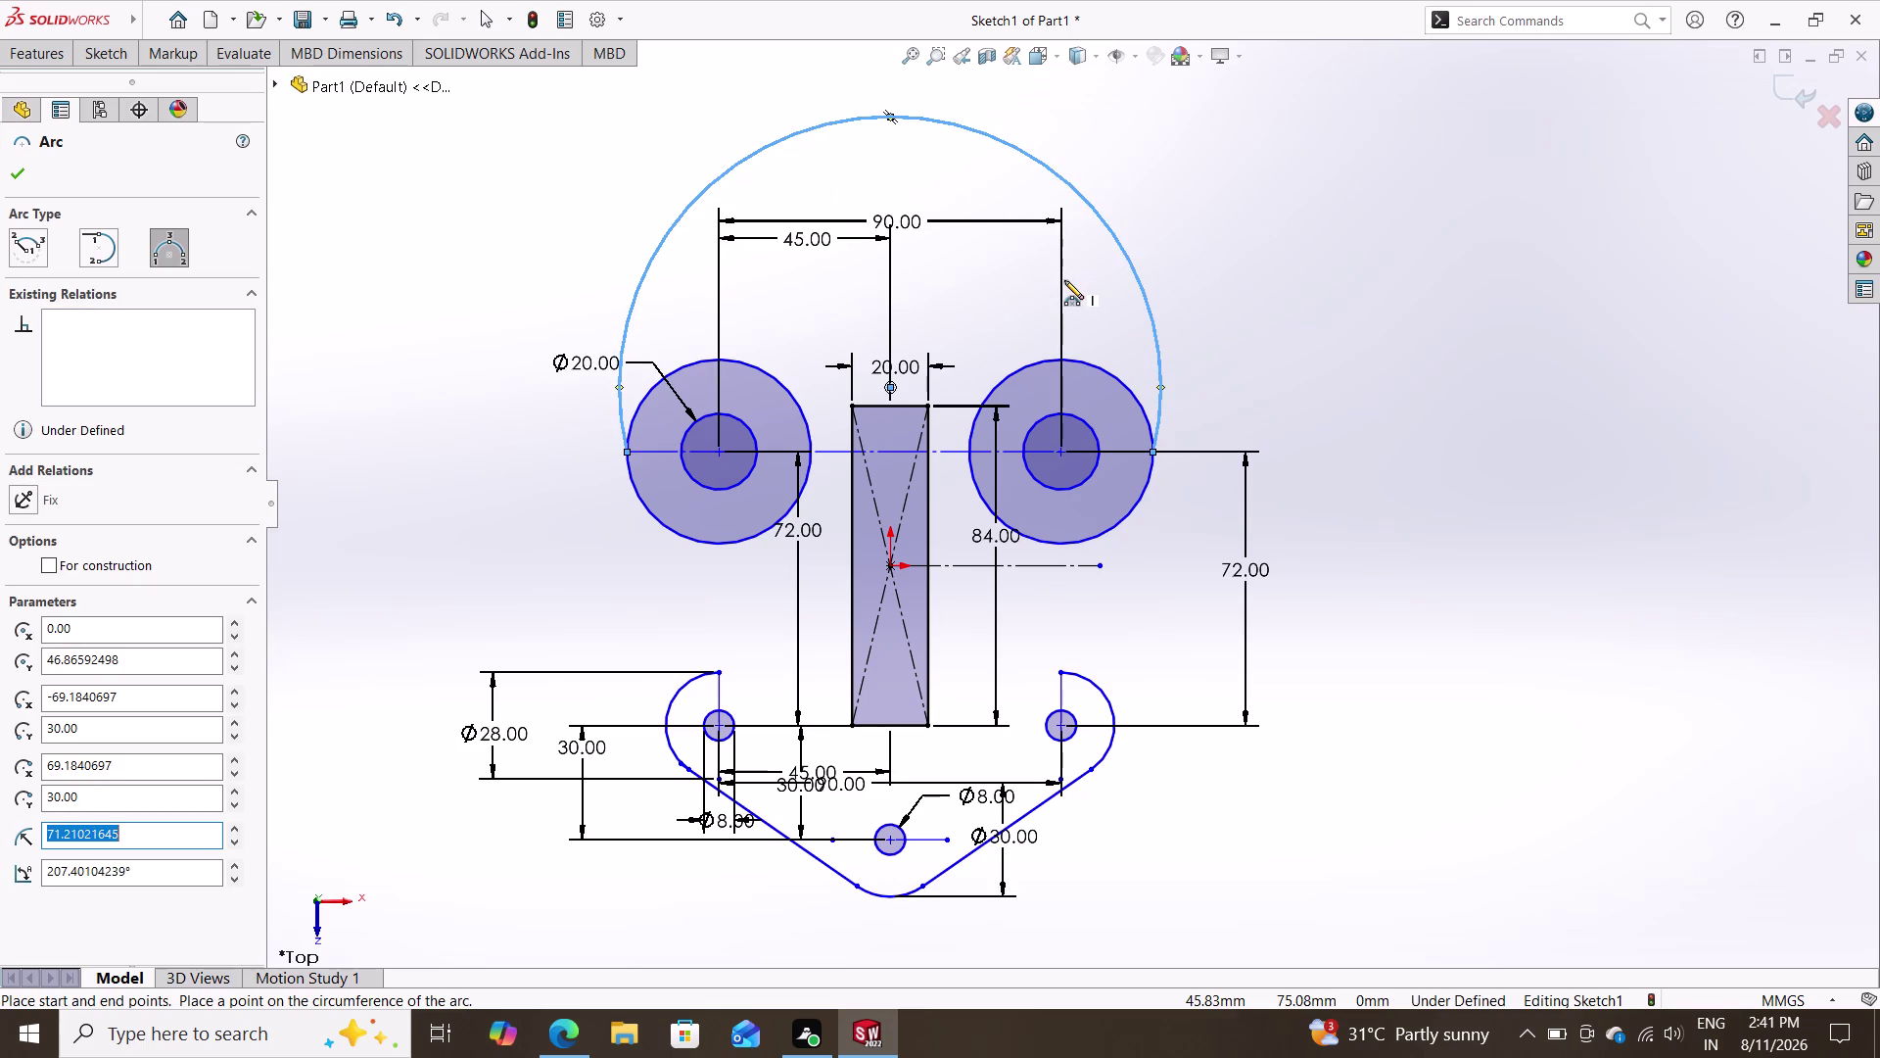
text(7)
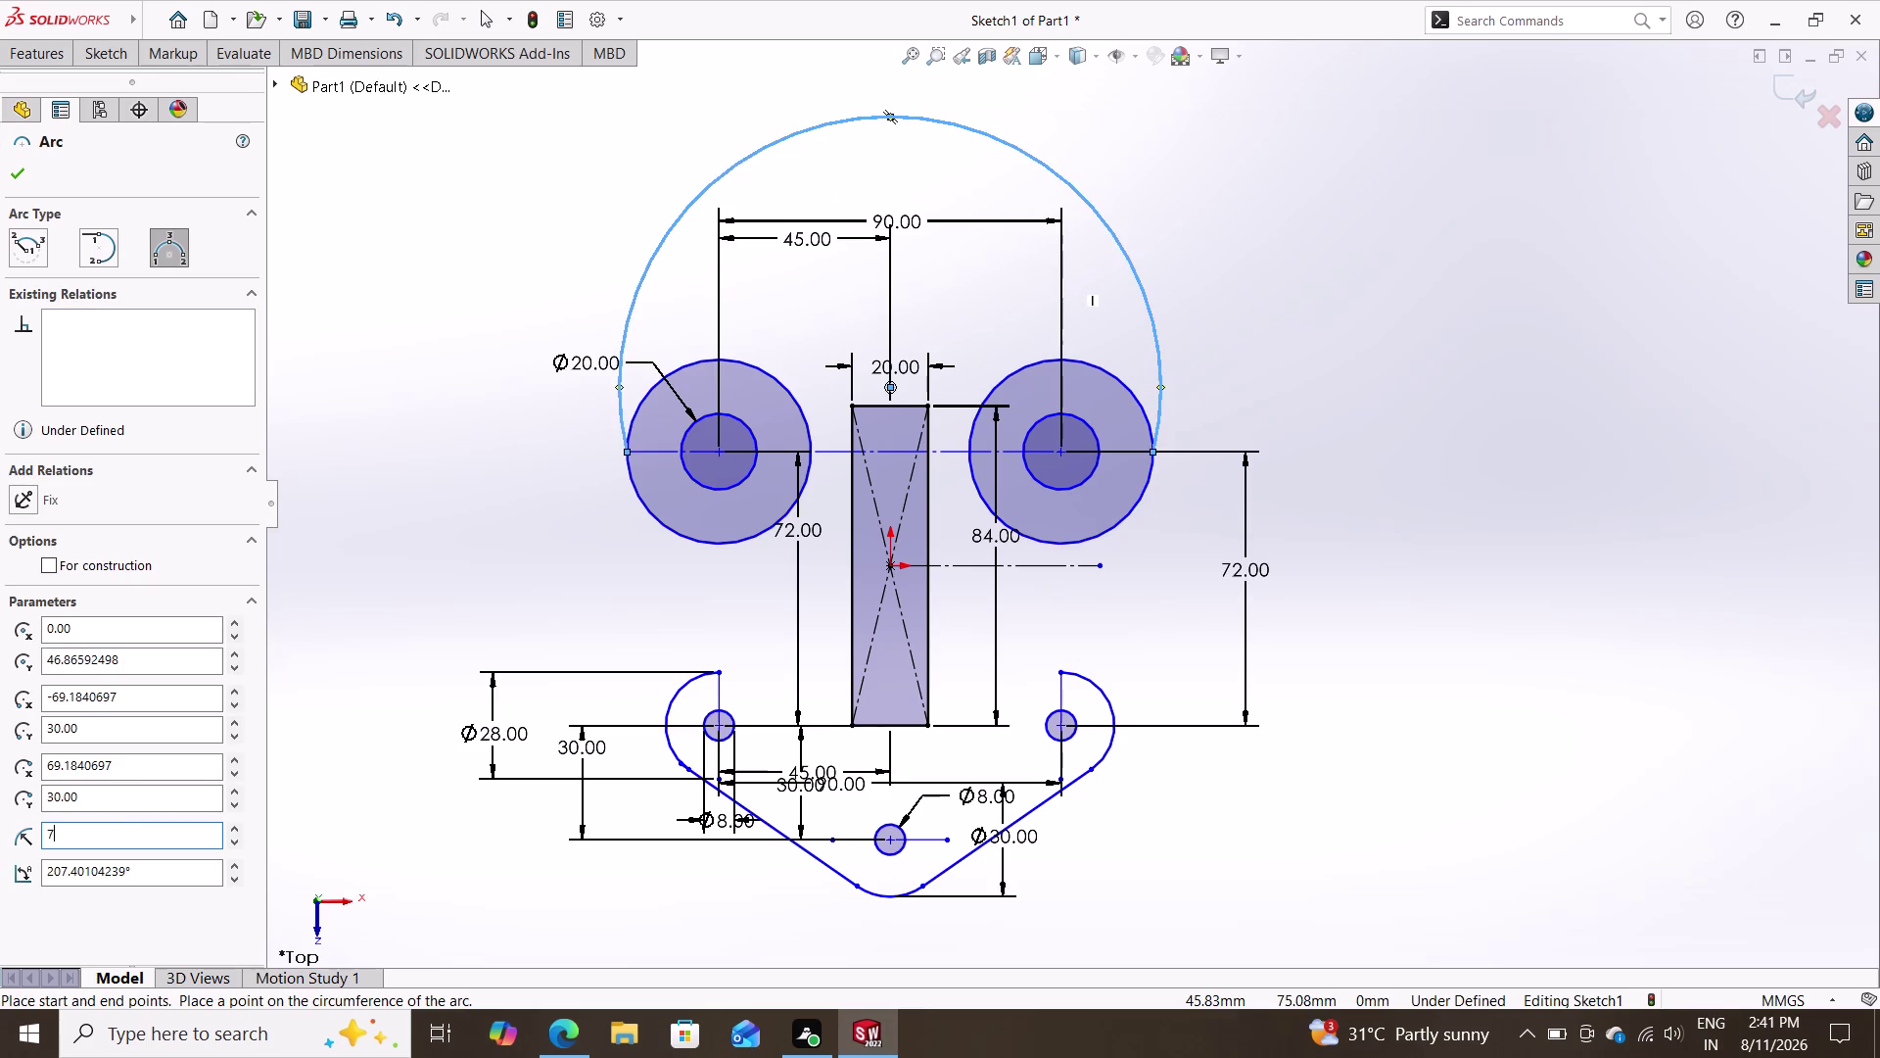
text(4)
key(Return)
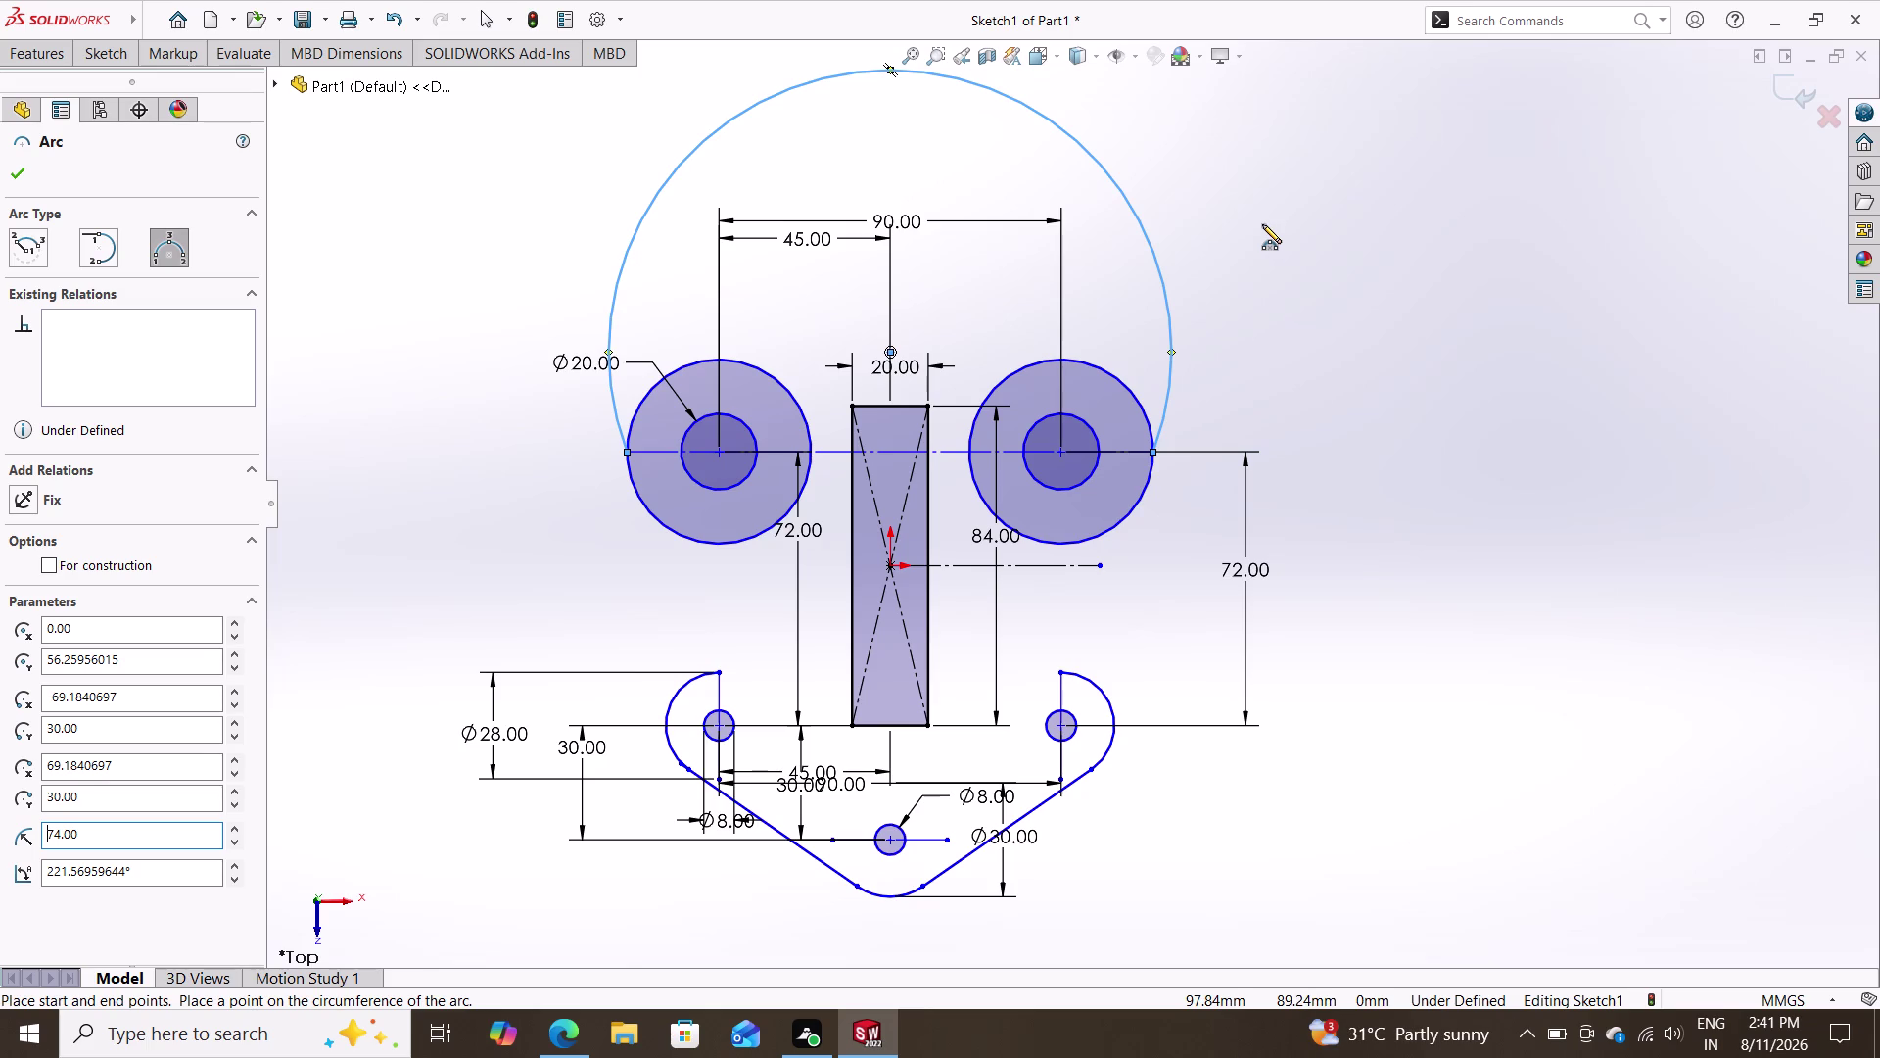
key(ctrl+z)
key(Escape)
key(ctrl+z)
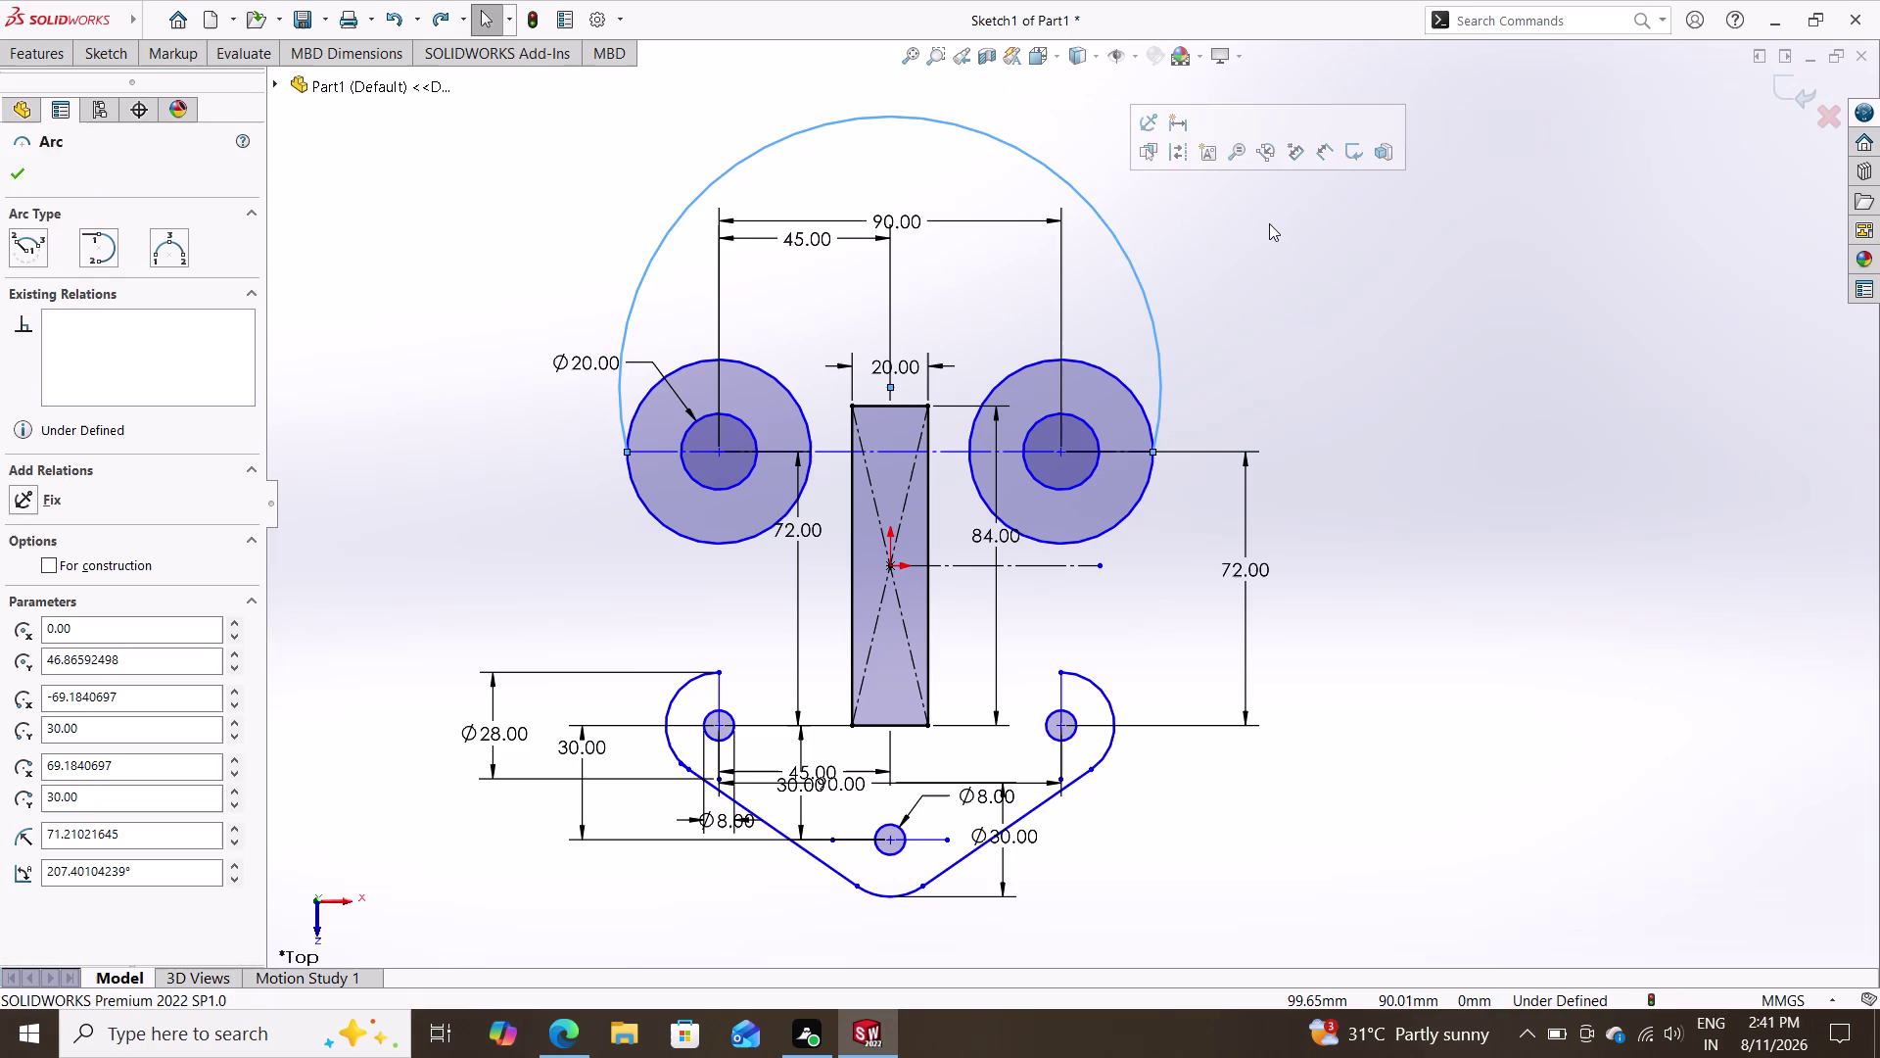
key(ctrl+z)
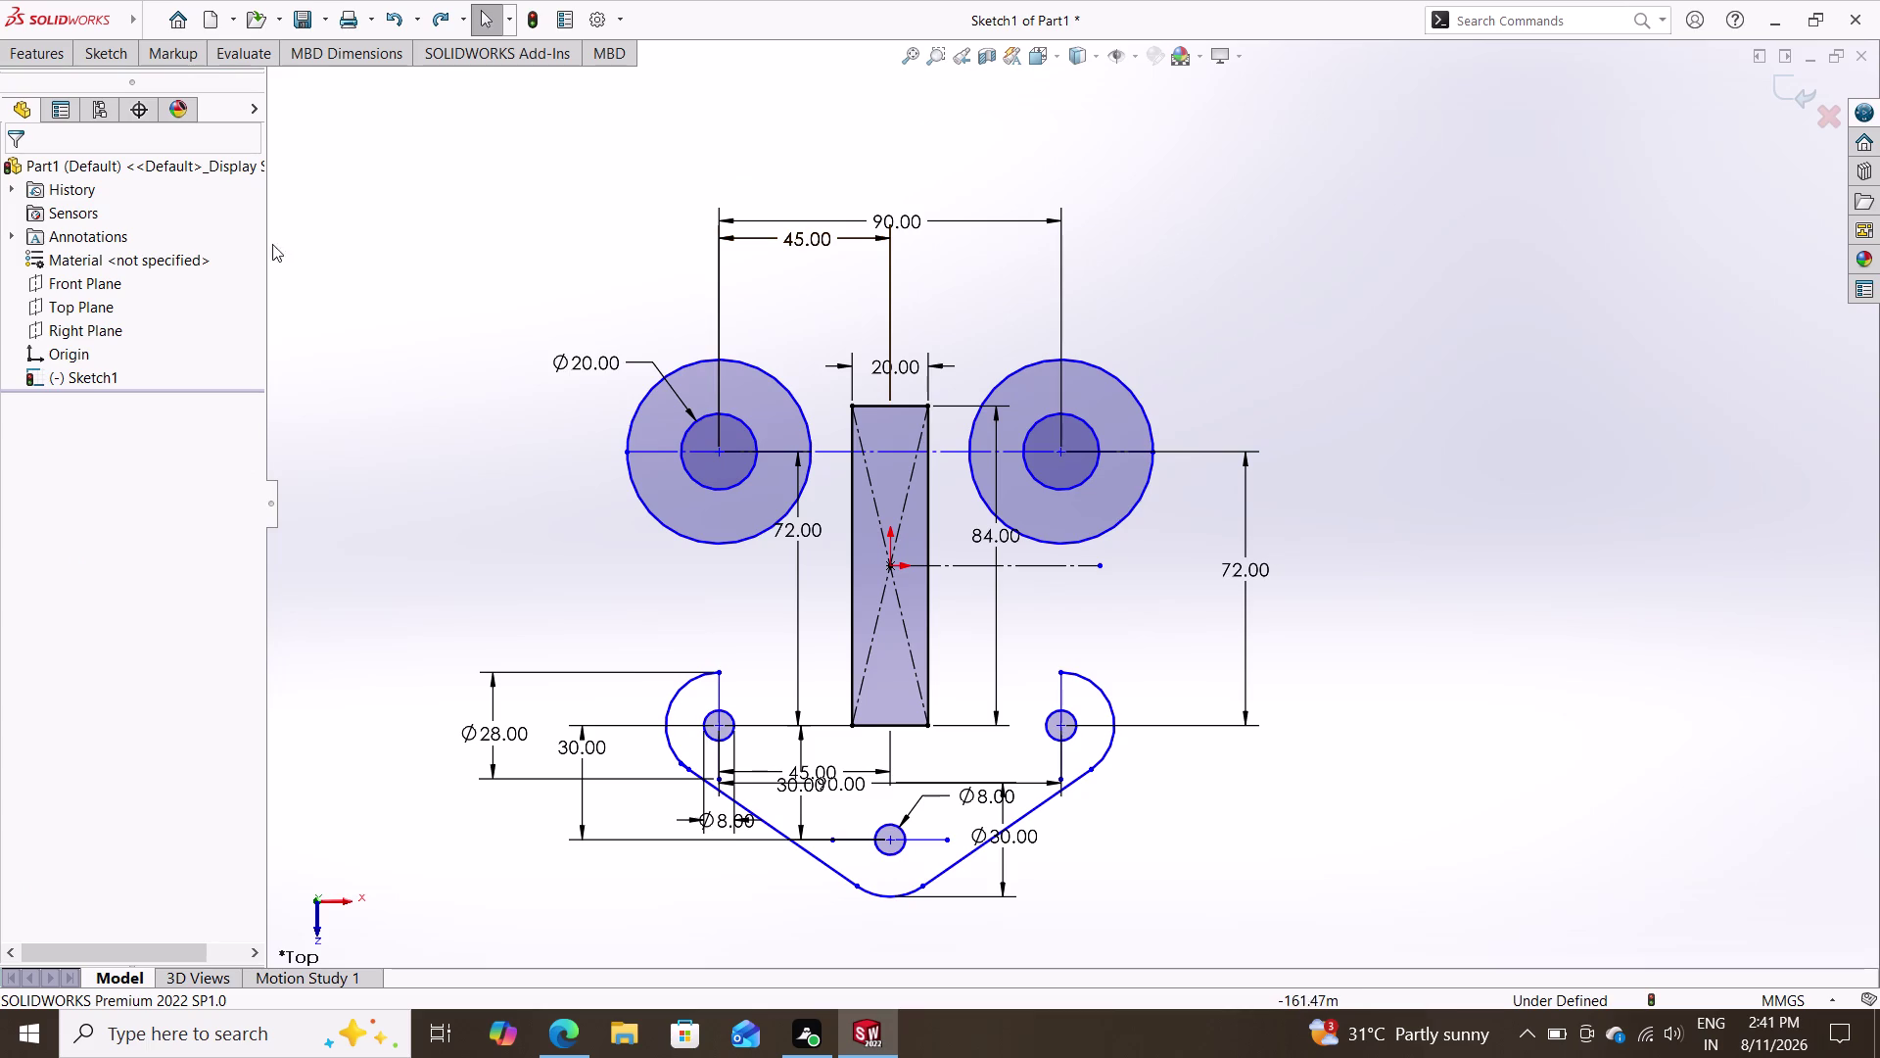
click(107, 52)
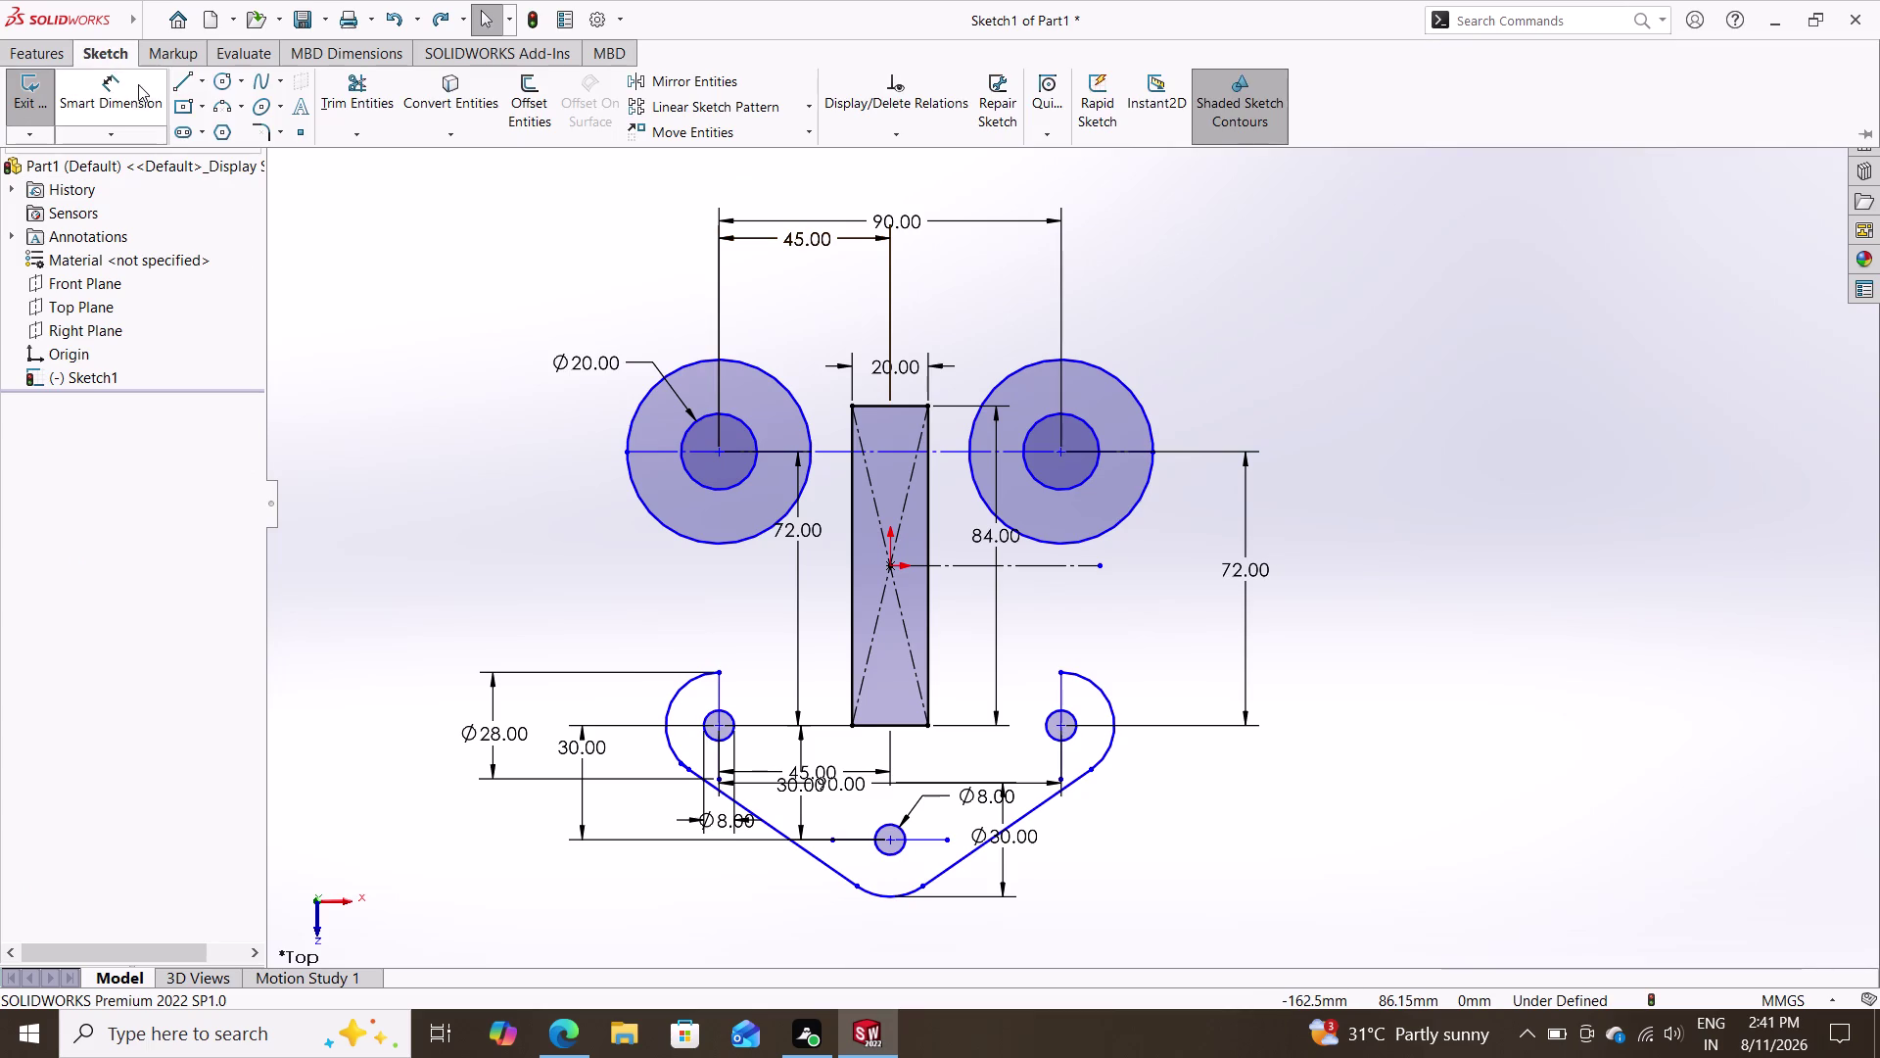
Sketch a three-point arc from the left ring circle to the right one, bulging above.
click(223, 107)
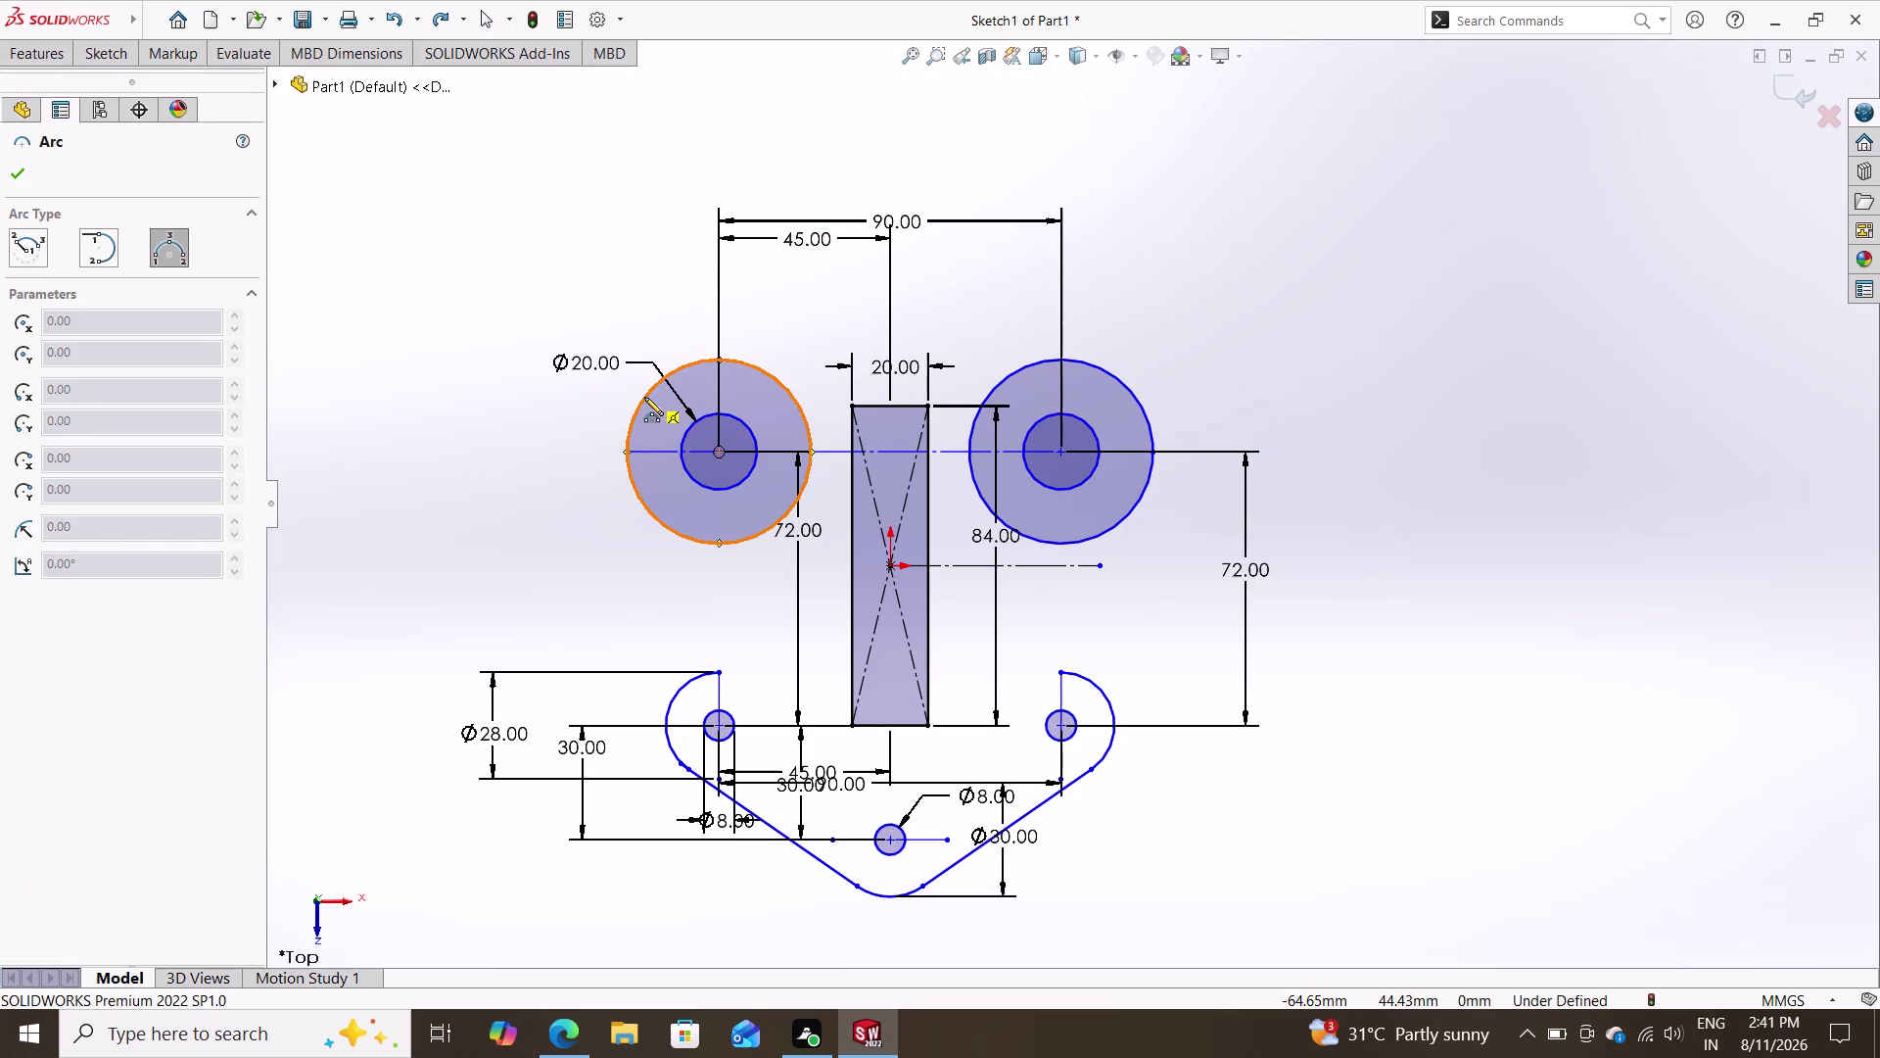
click(644, 396)
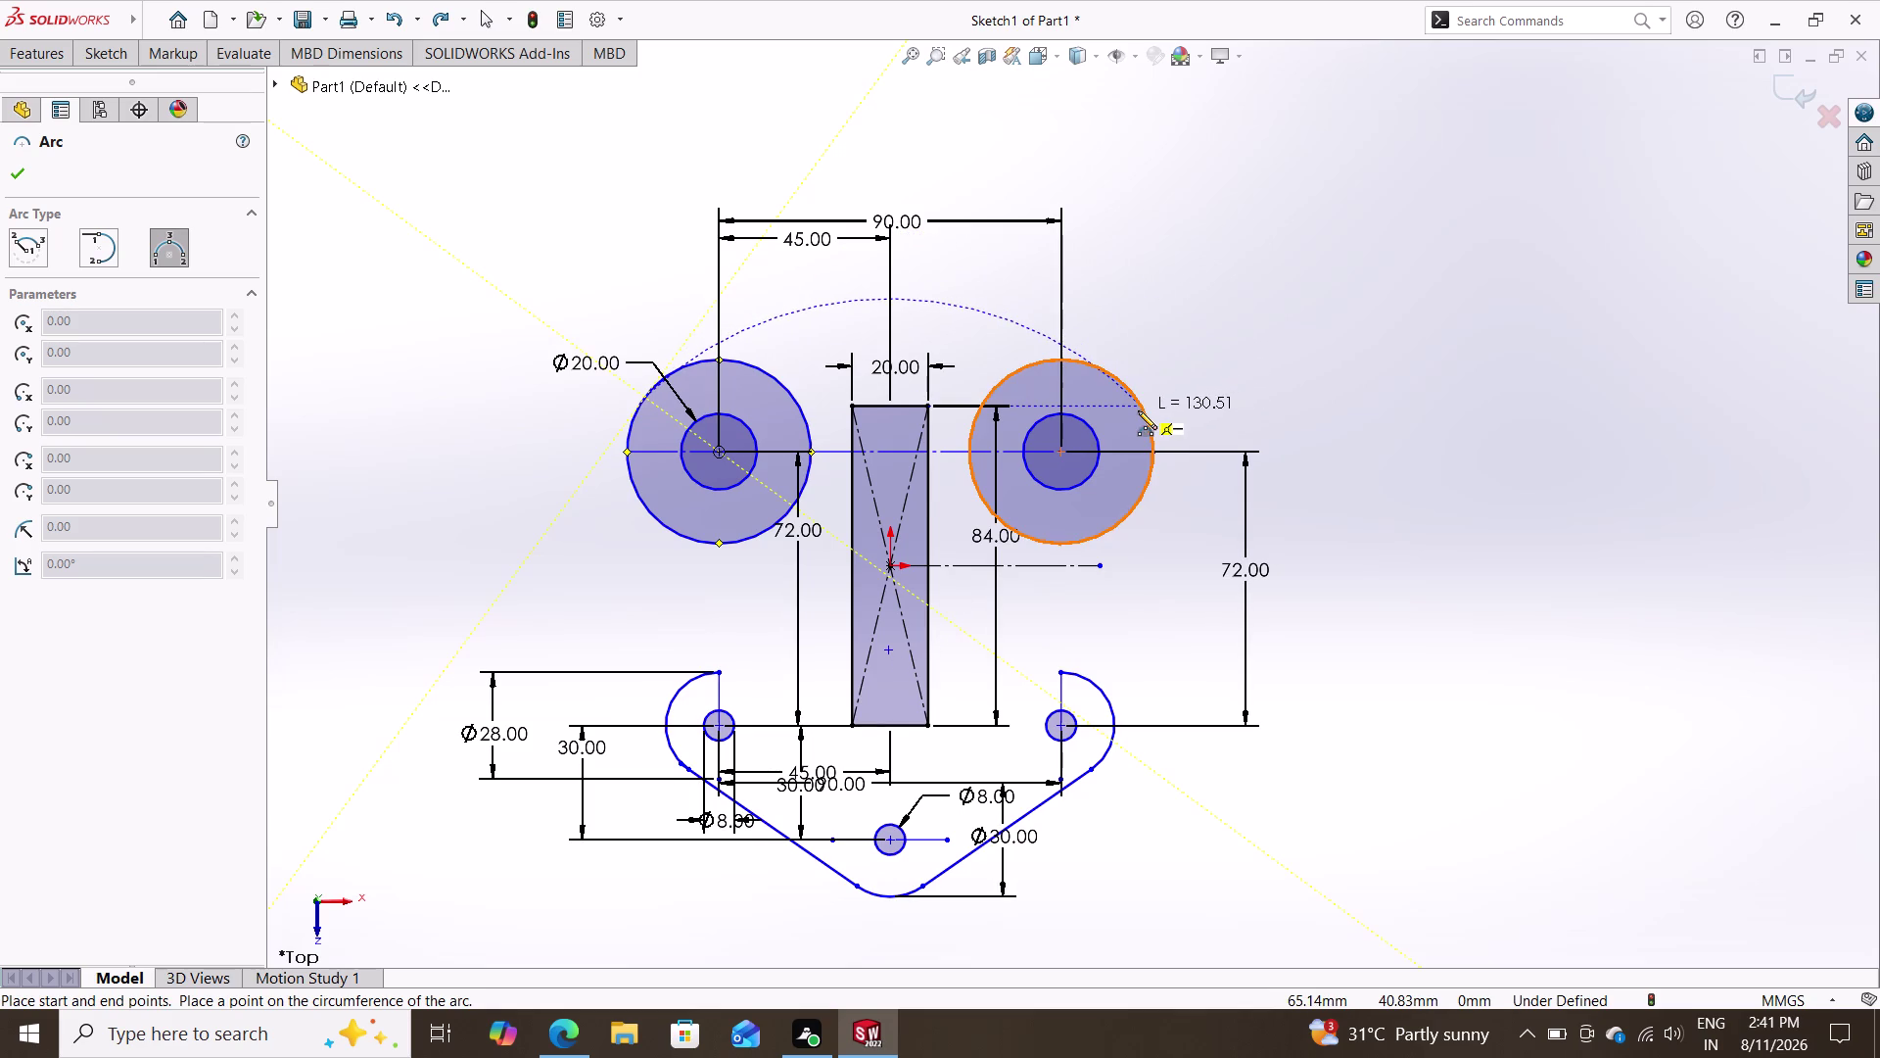
click(1142, 409)
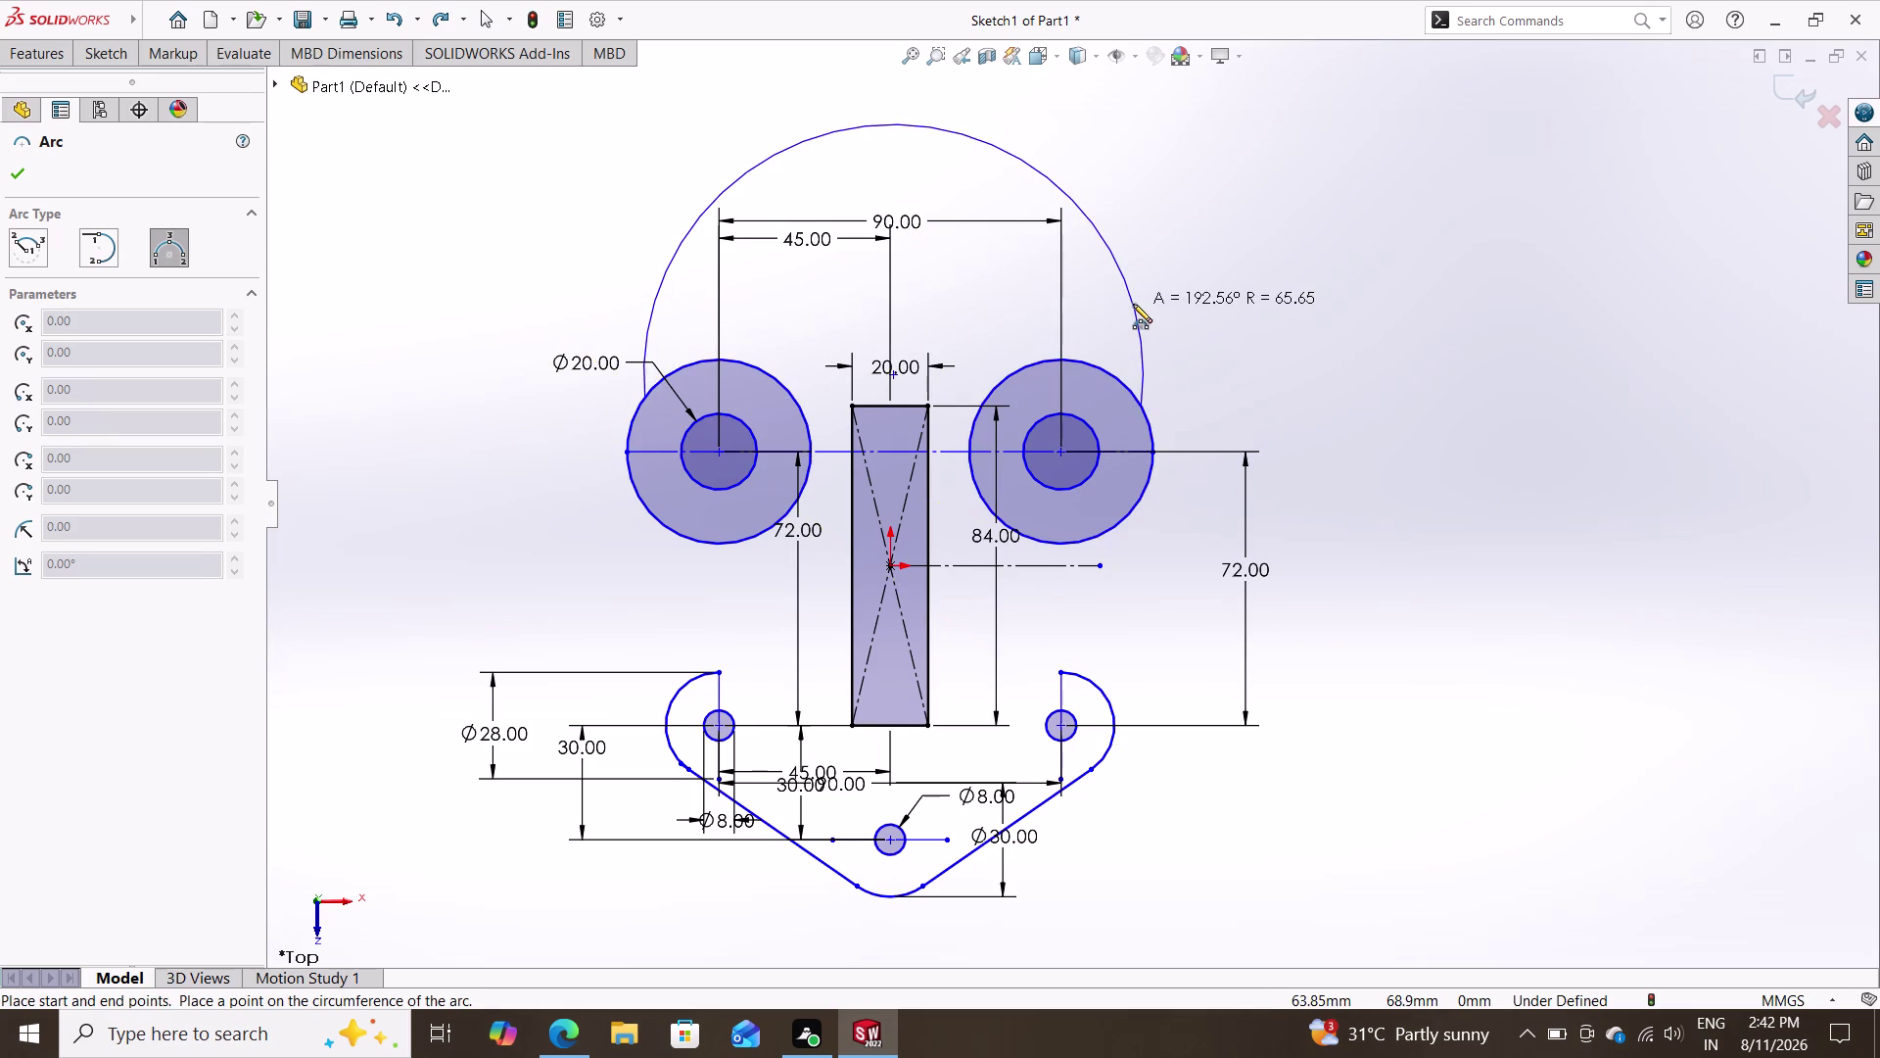
click(1133, 304)
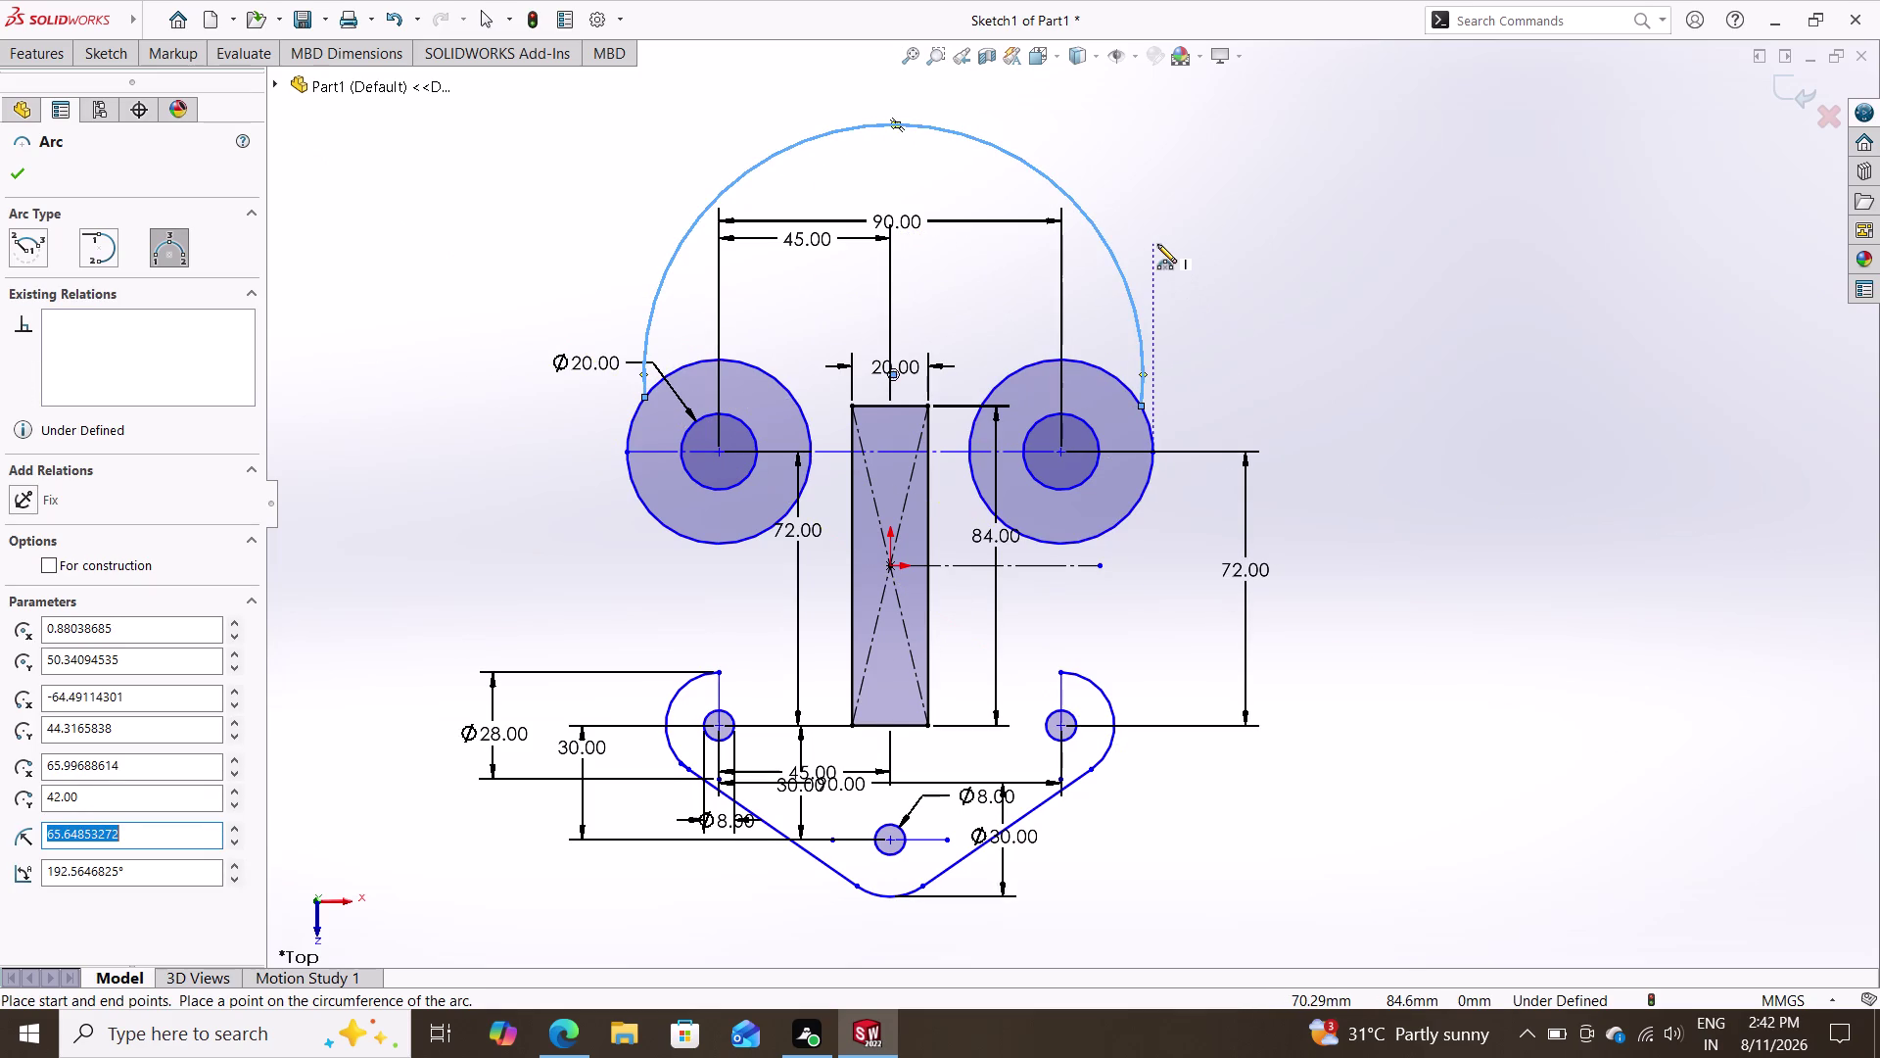
key(Escape)
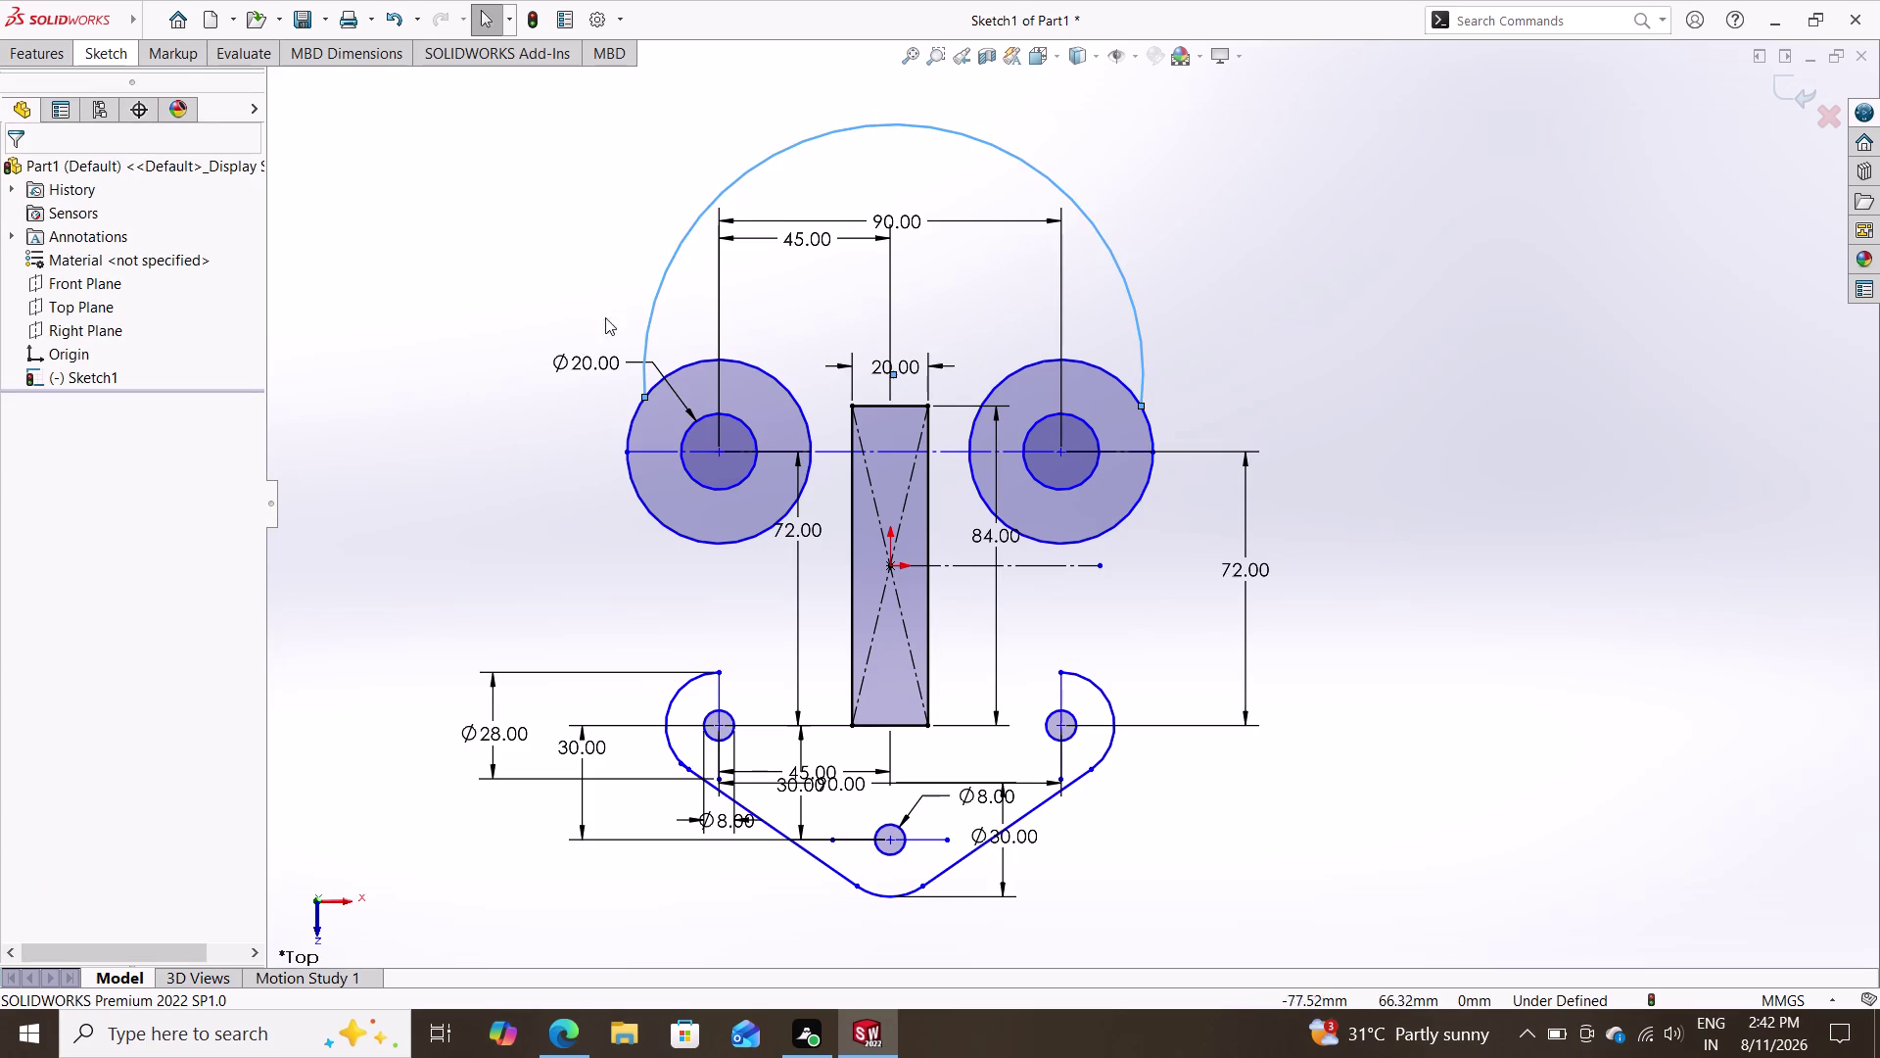
Make the top arc tangent to both the left and right ring circles.
click(647, 325)
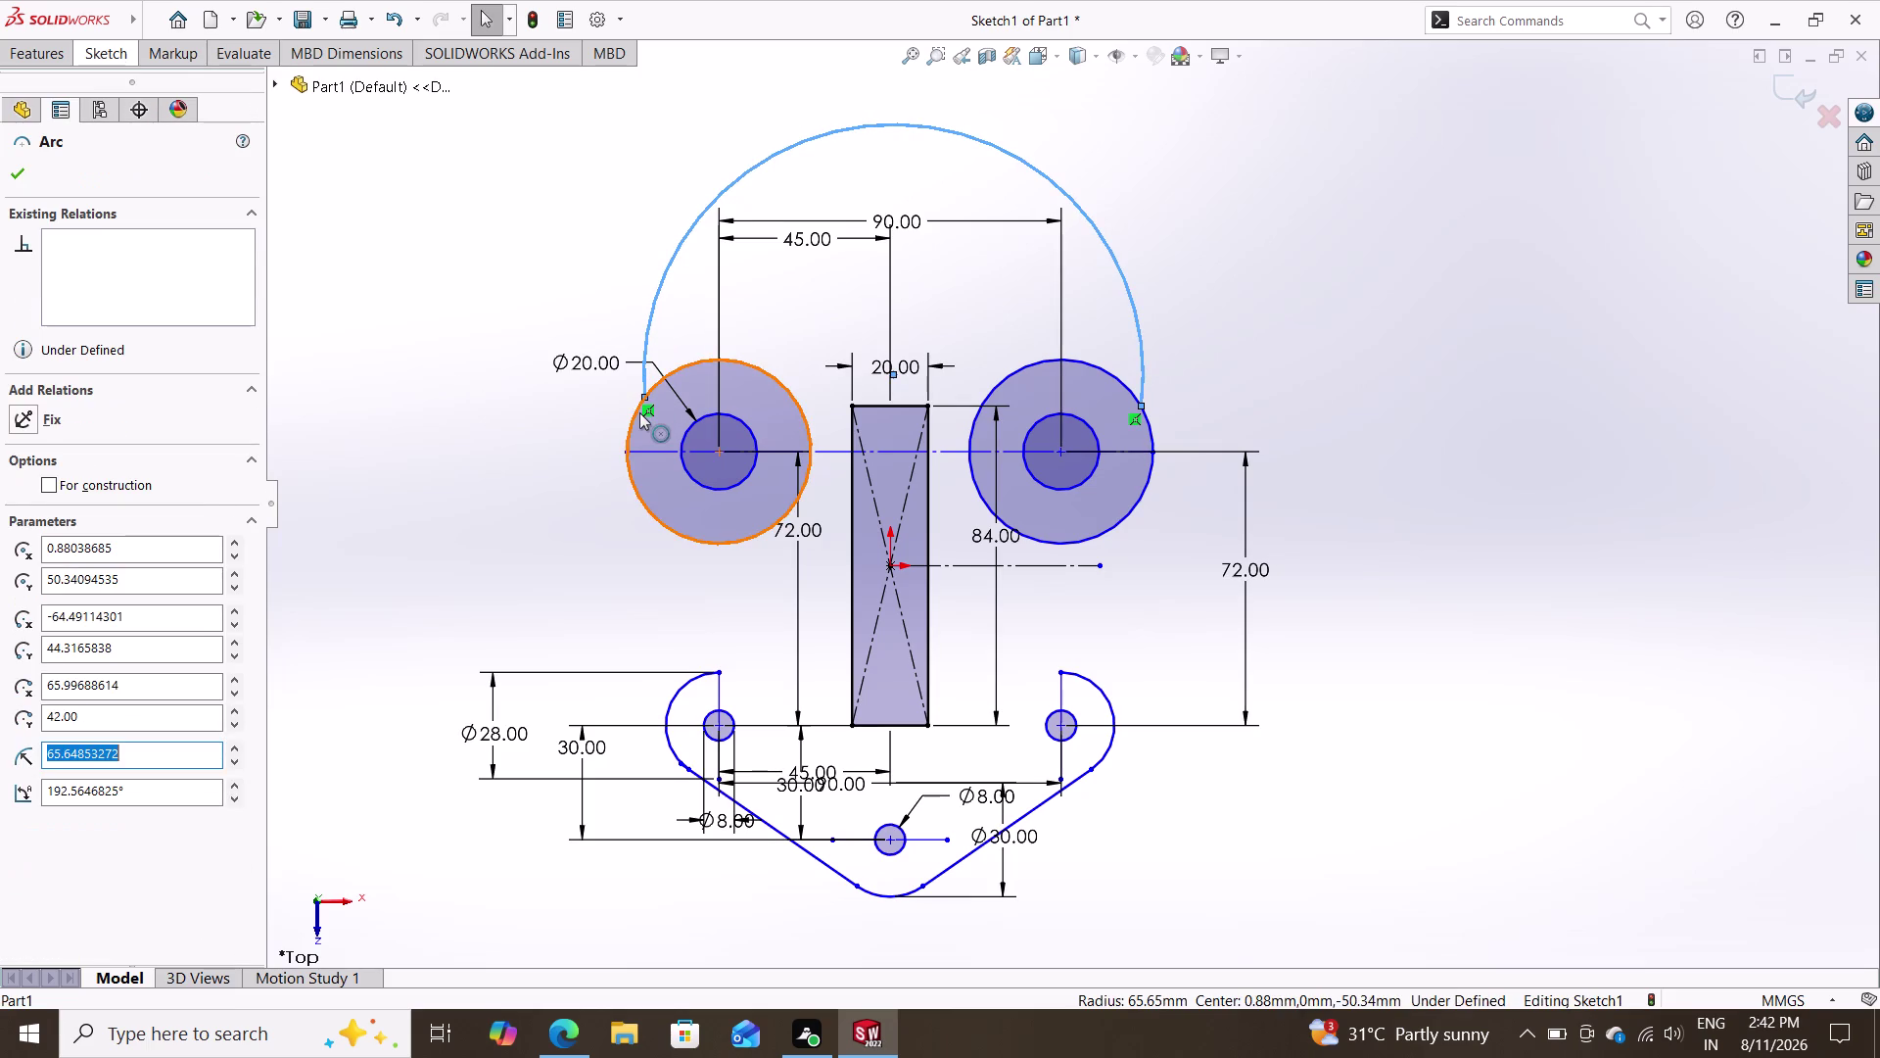
click(640, 412)
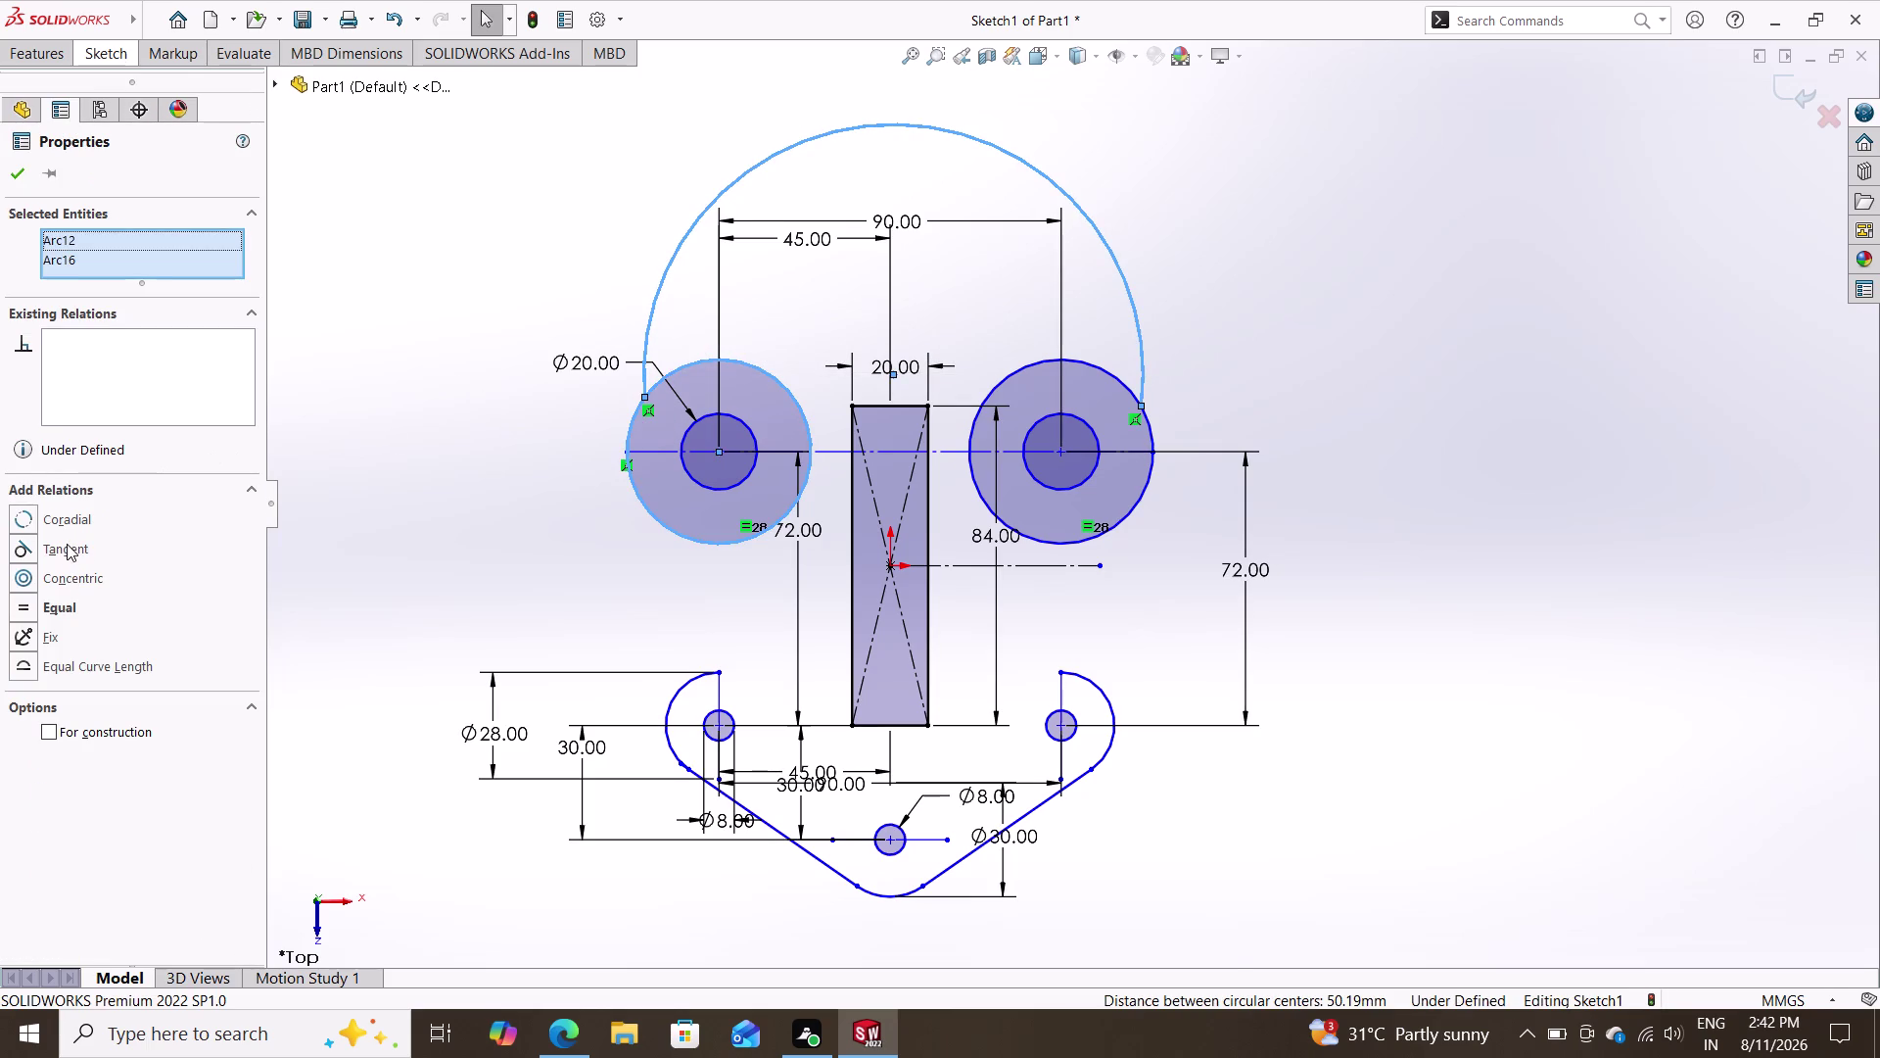
click(67, 543)
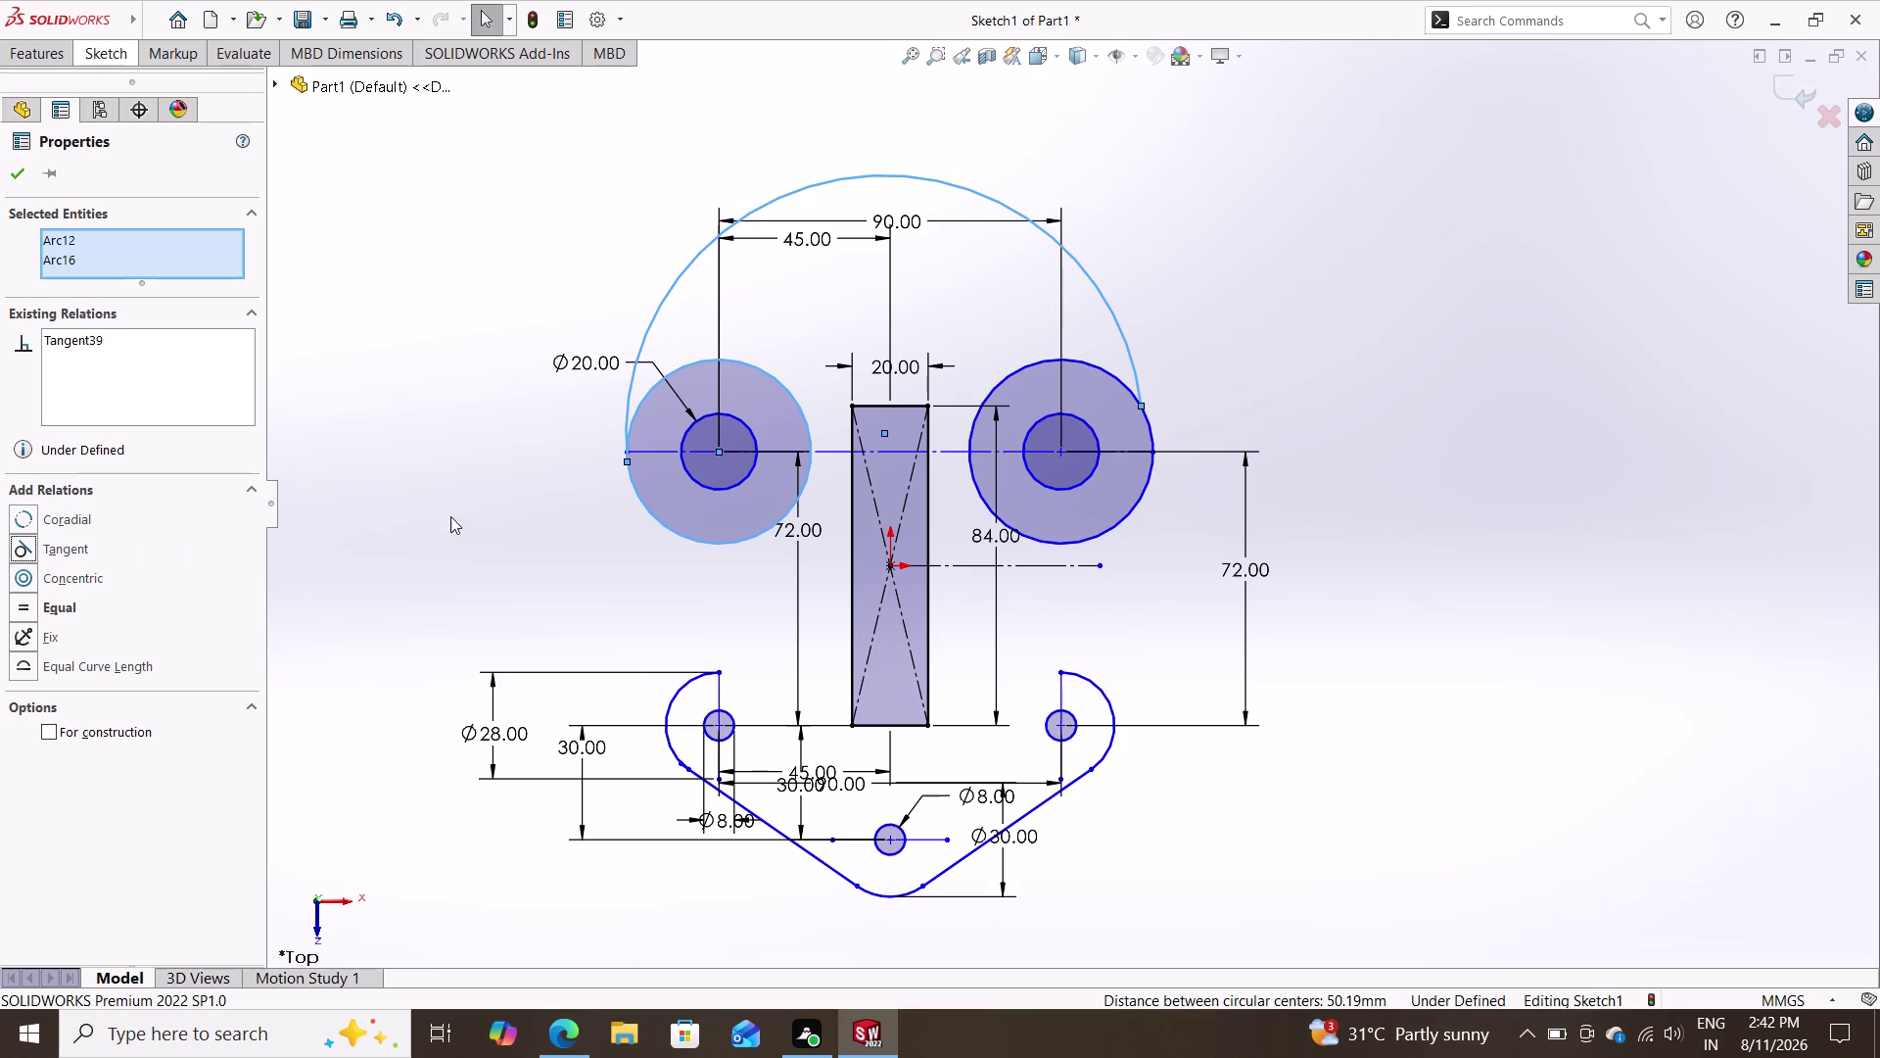
click(1146, 423)
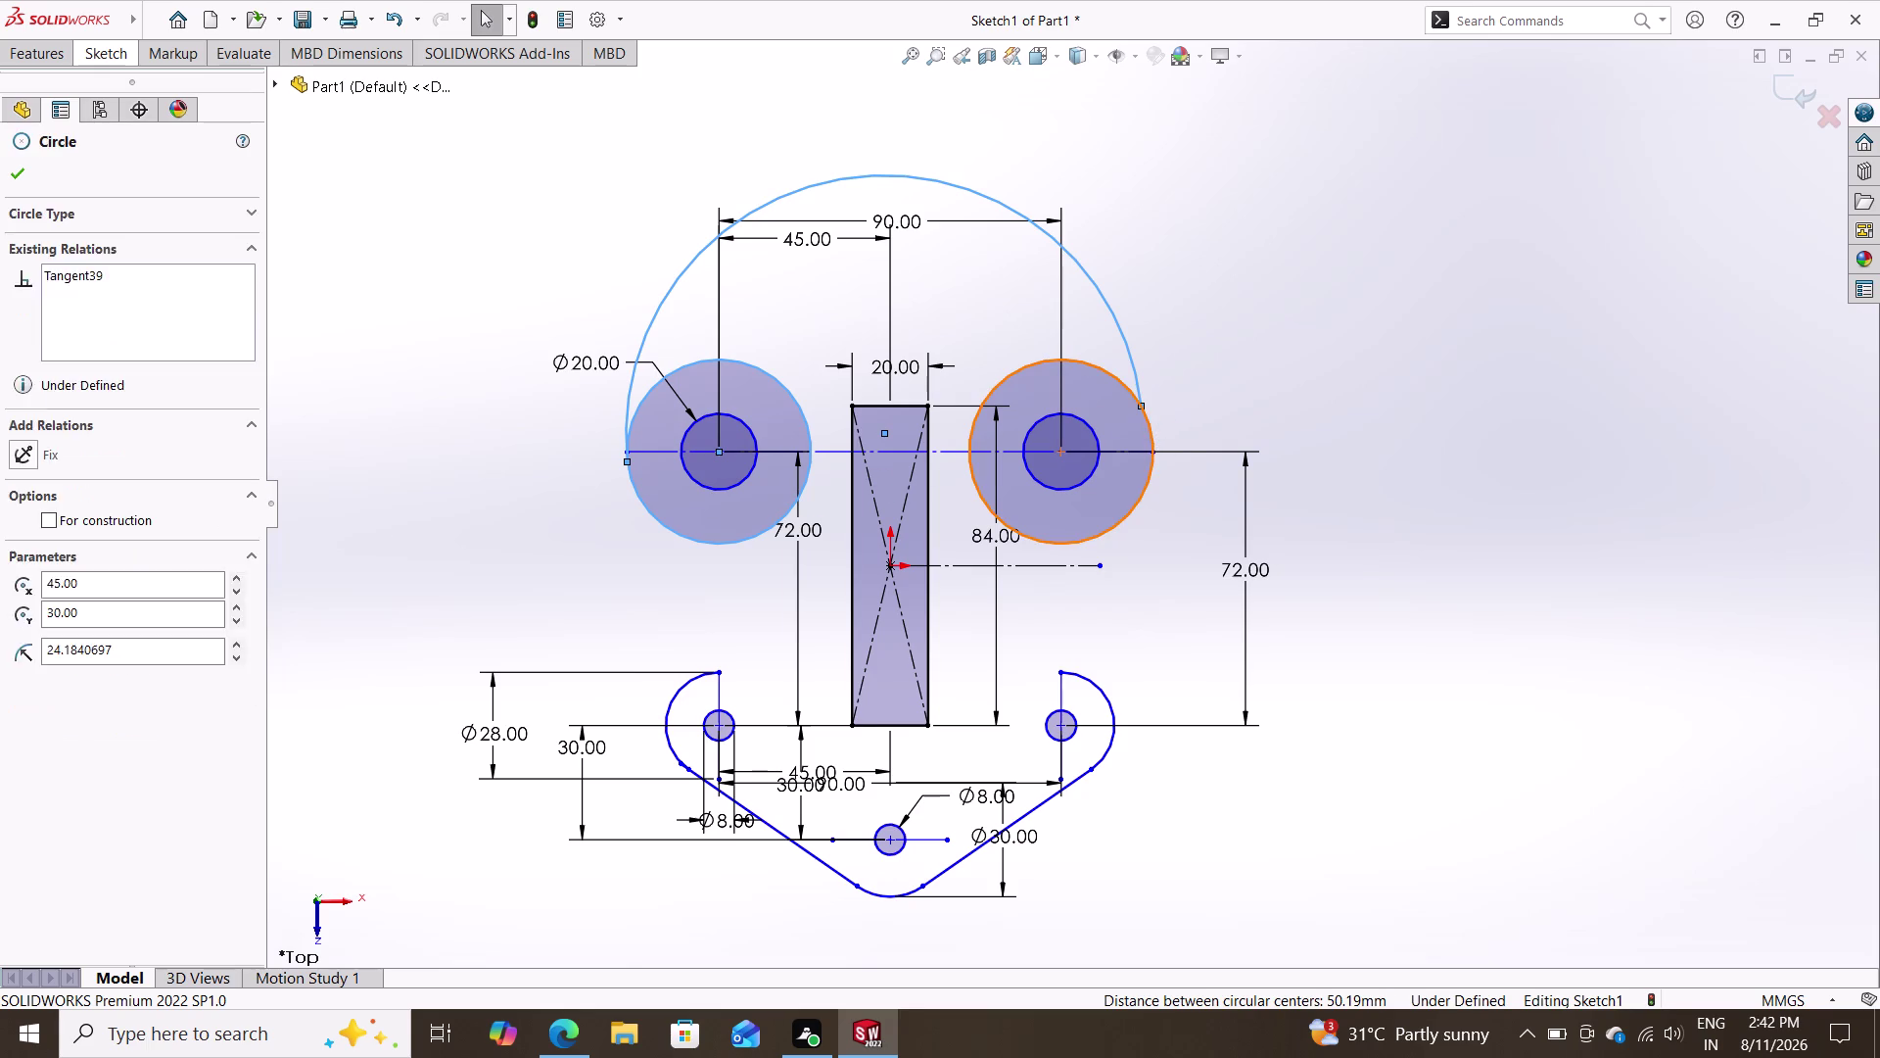
click(1131, 359)
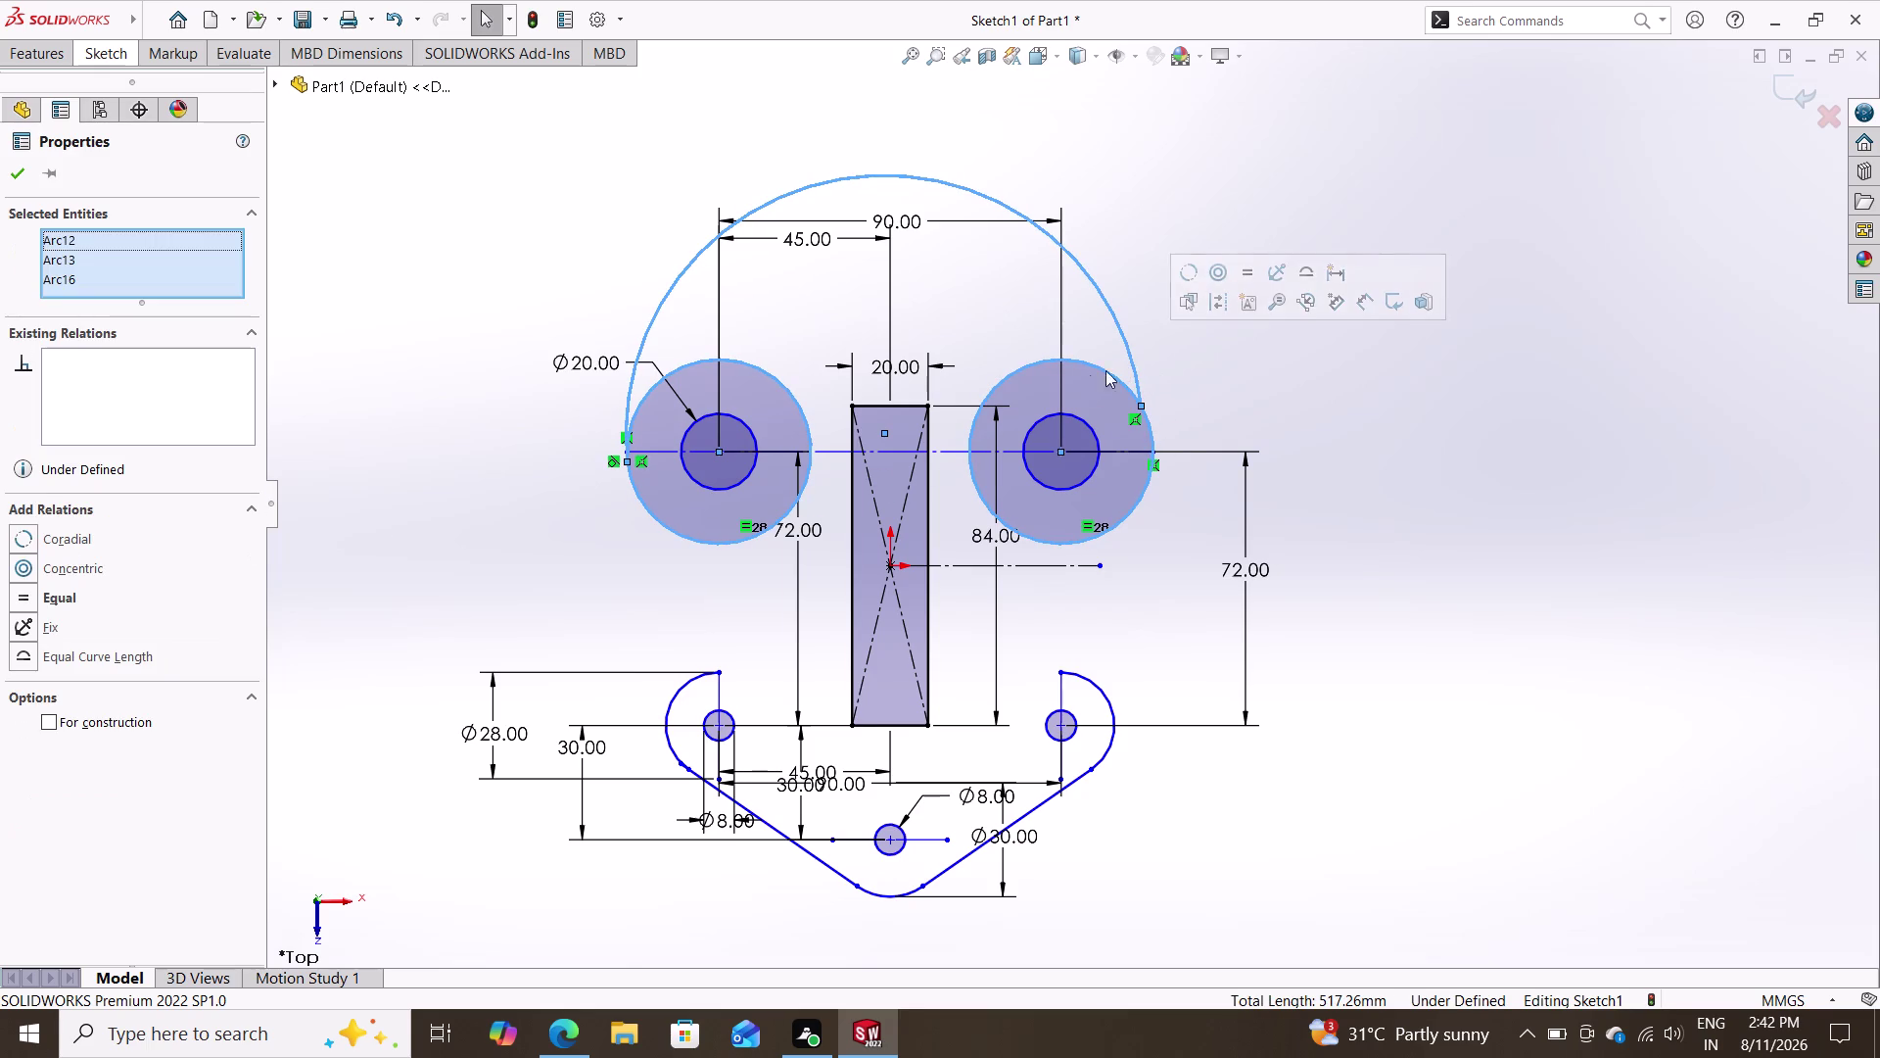
key(Escape)
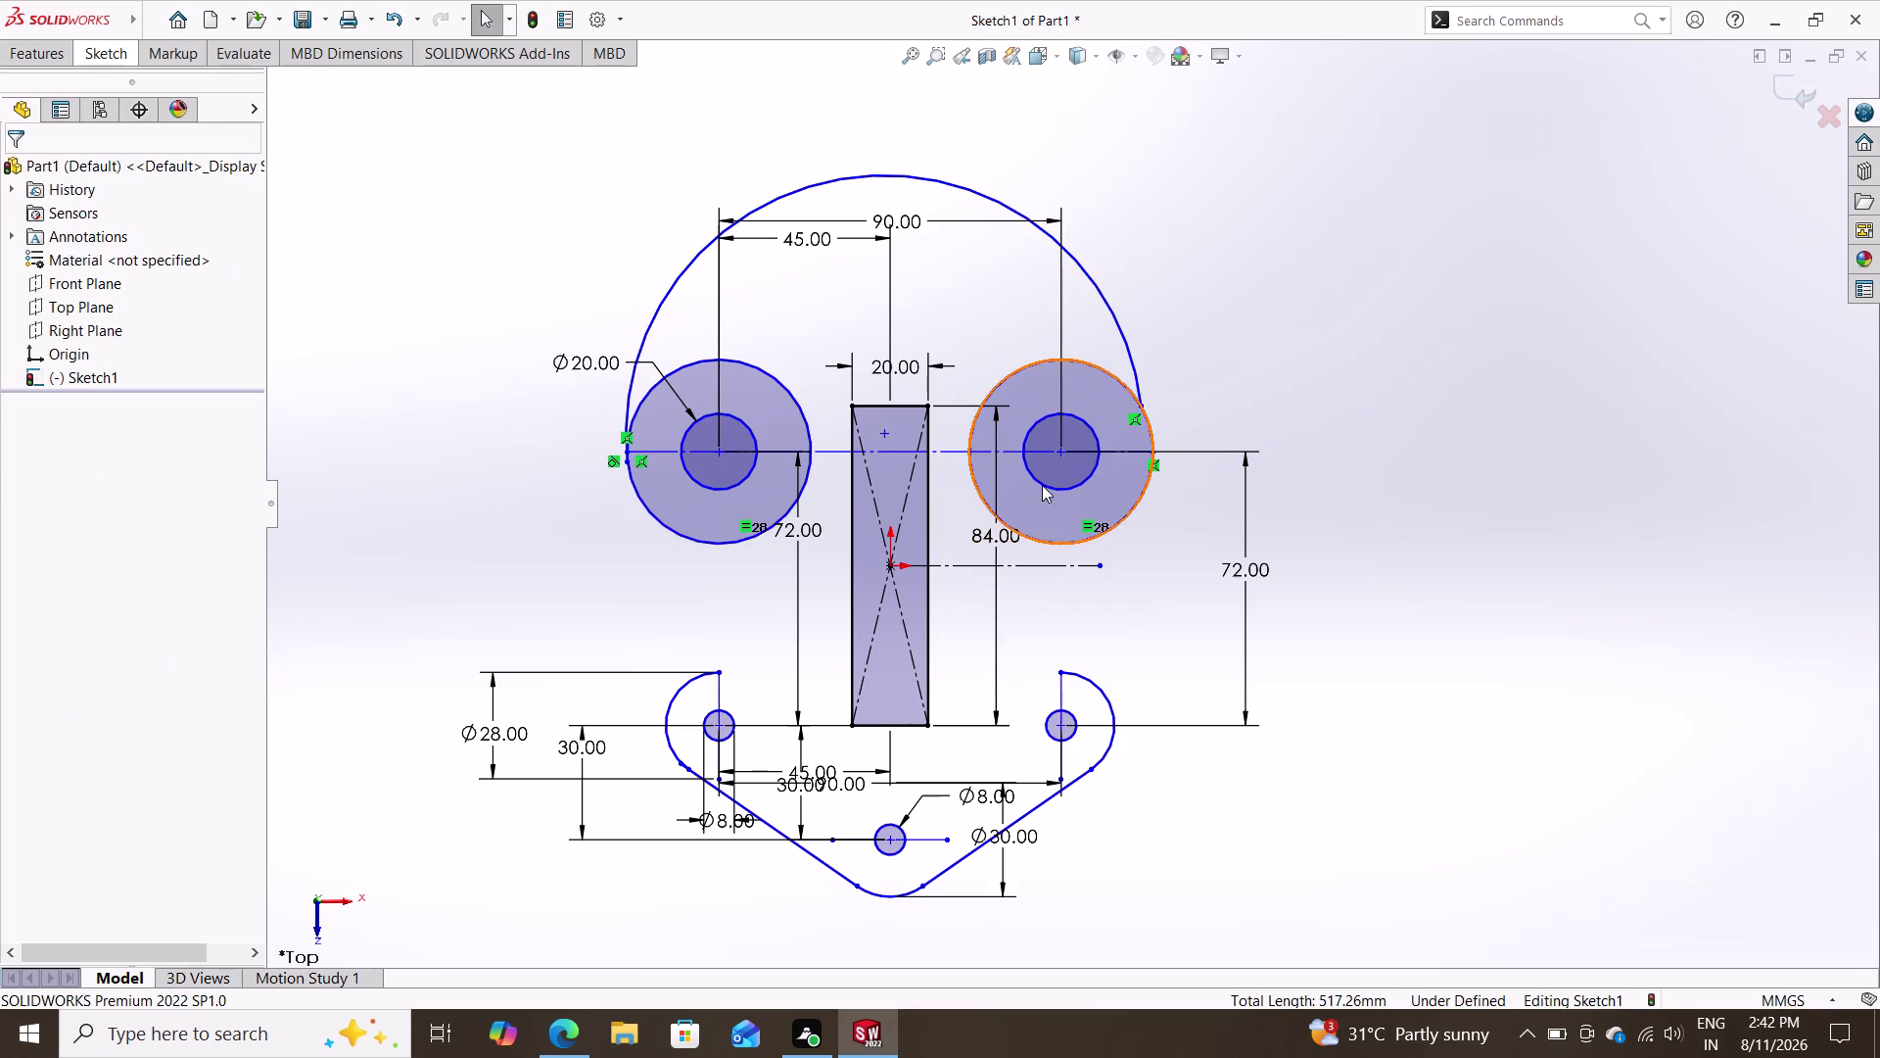
click(1151, 423)
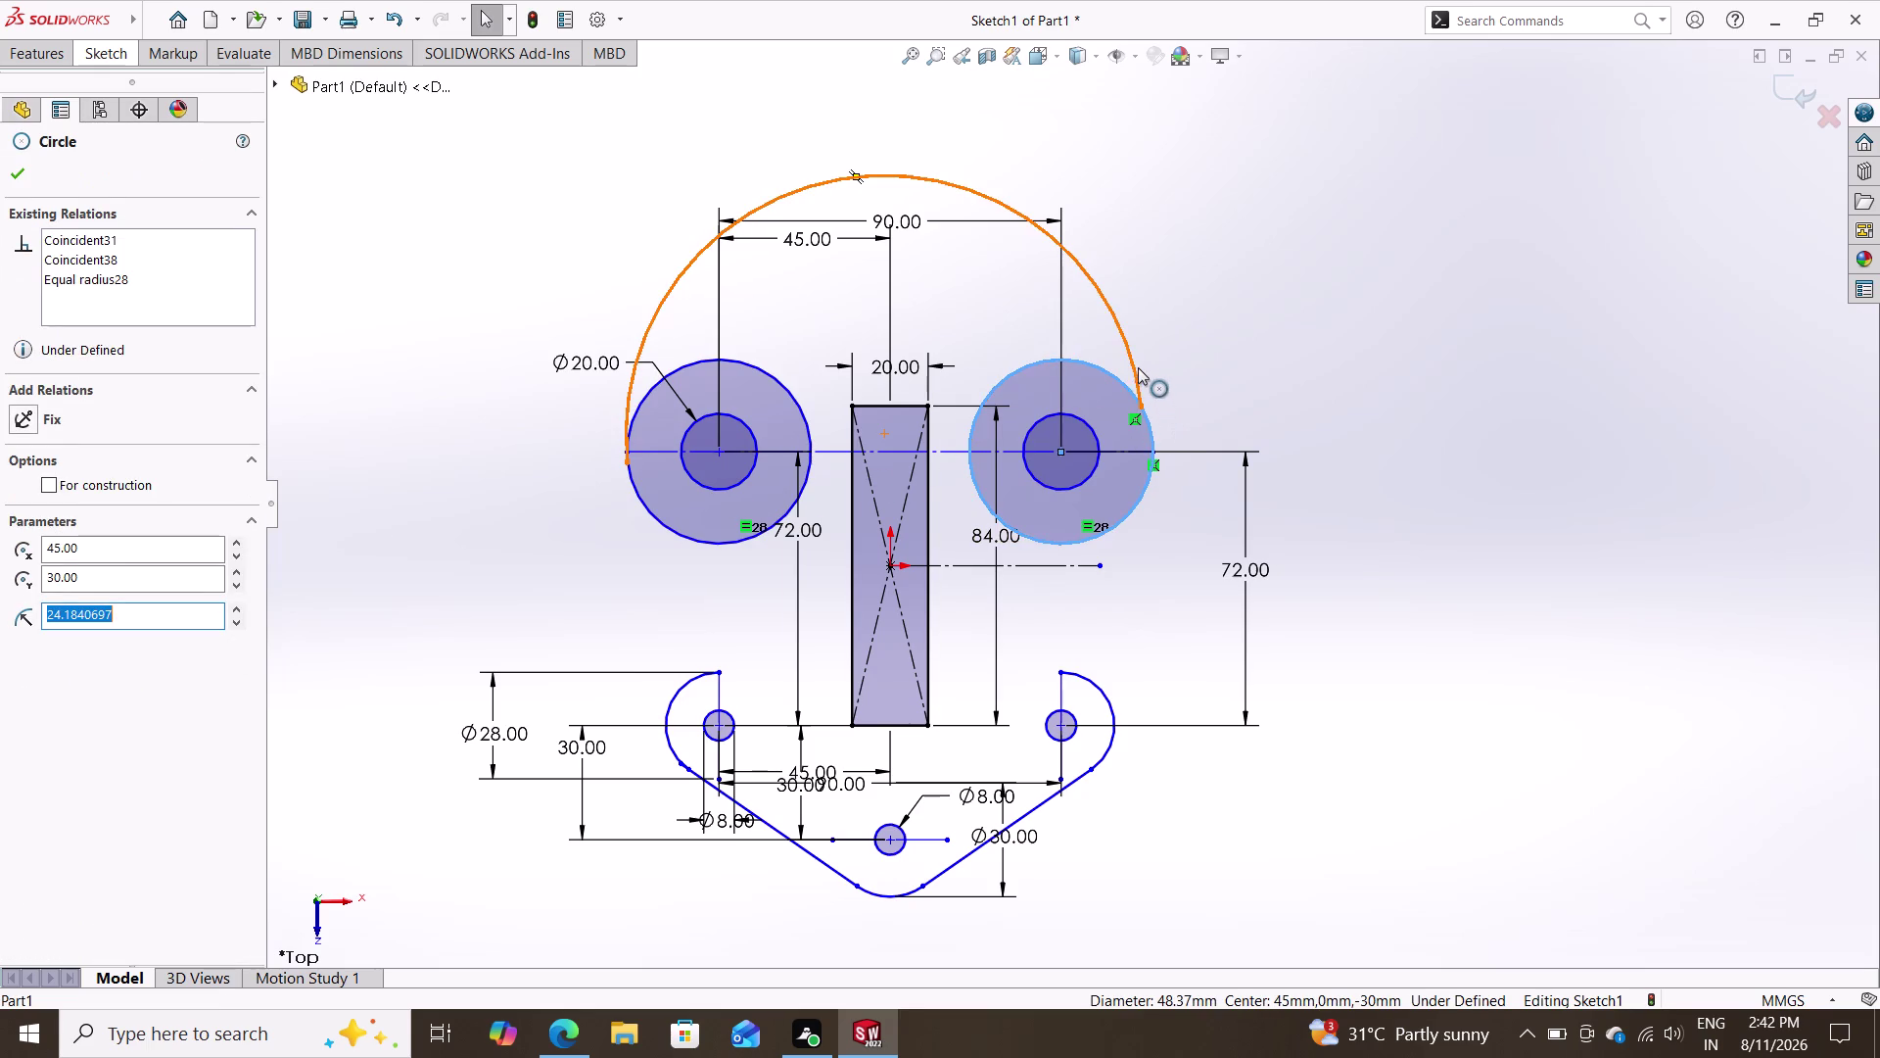
click(1134, 360)
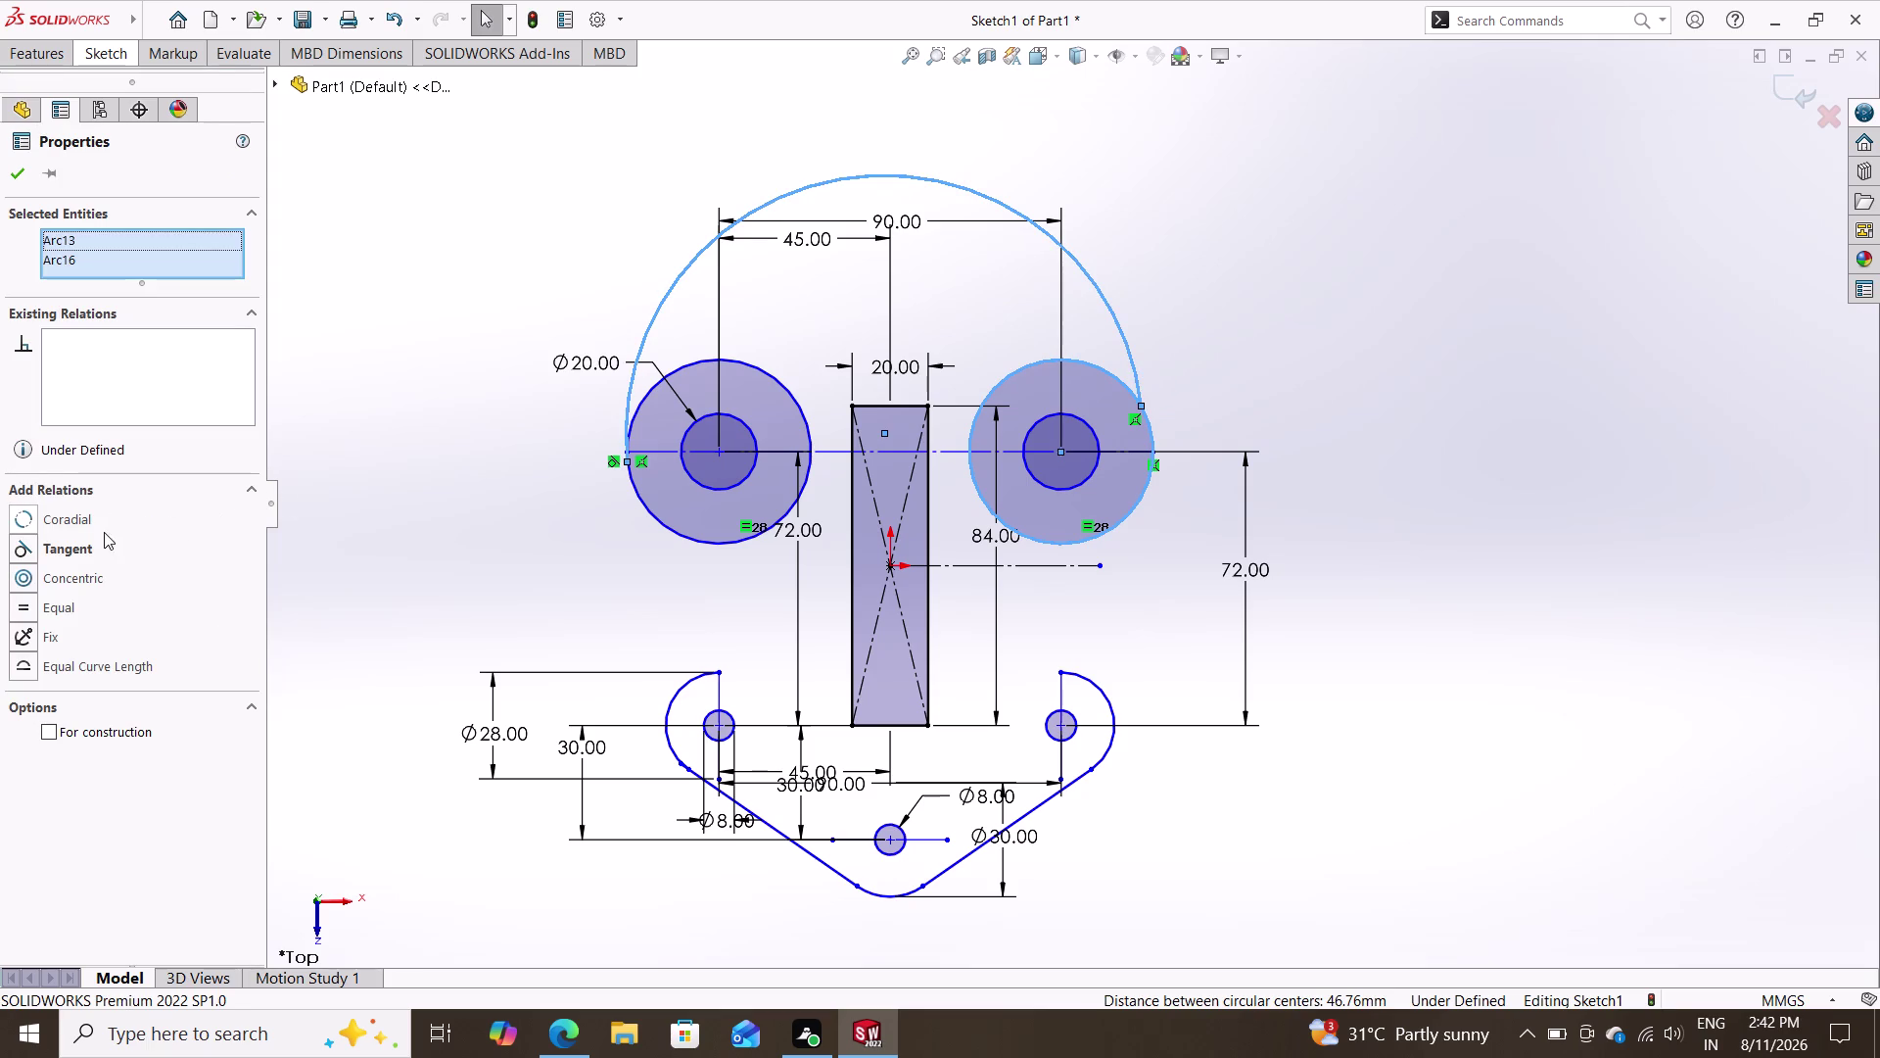
click(84, 542)
key(Escape)
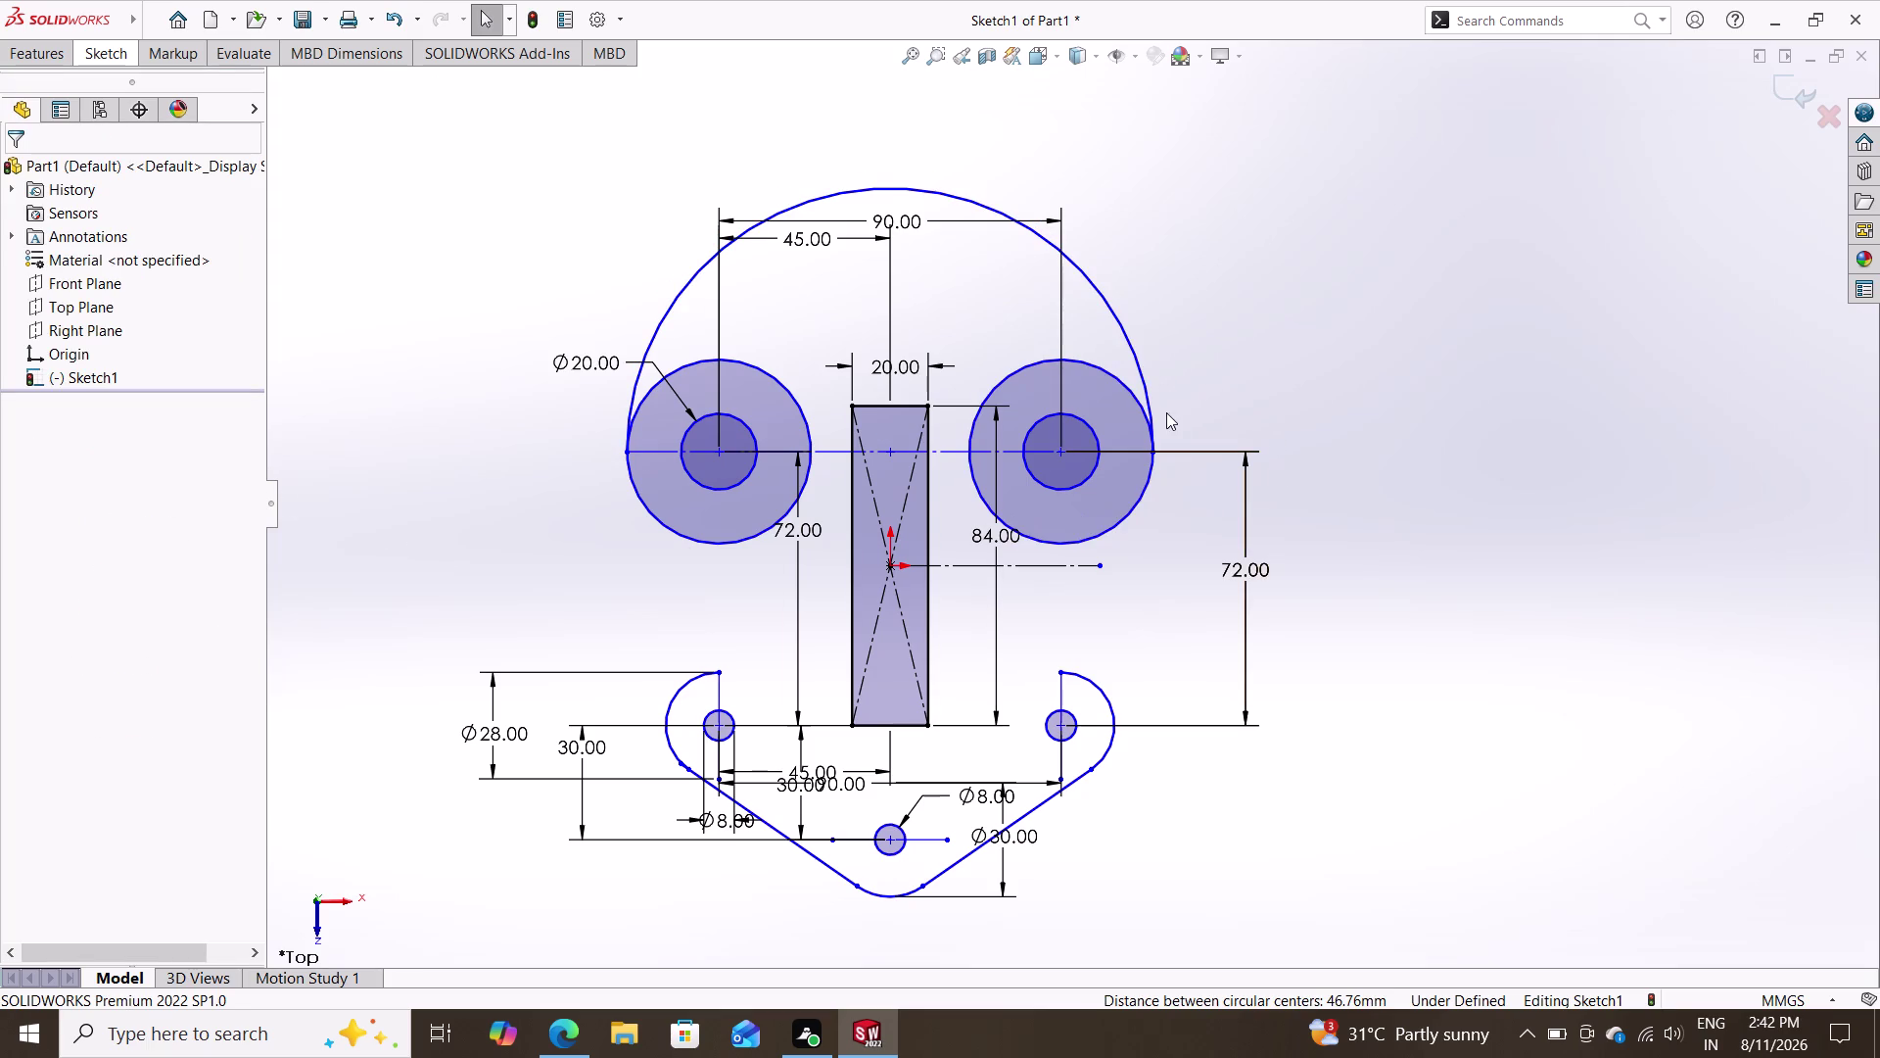
click(1143, 391)
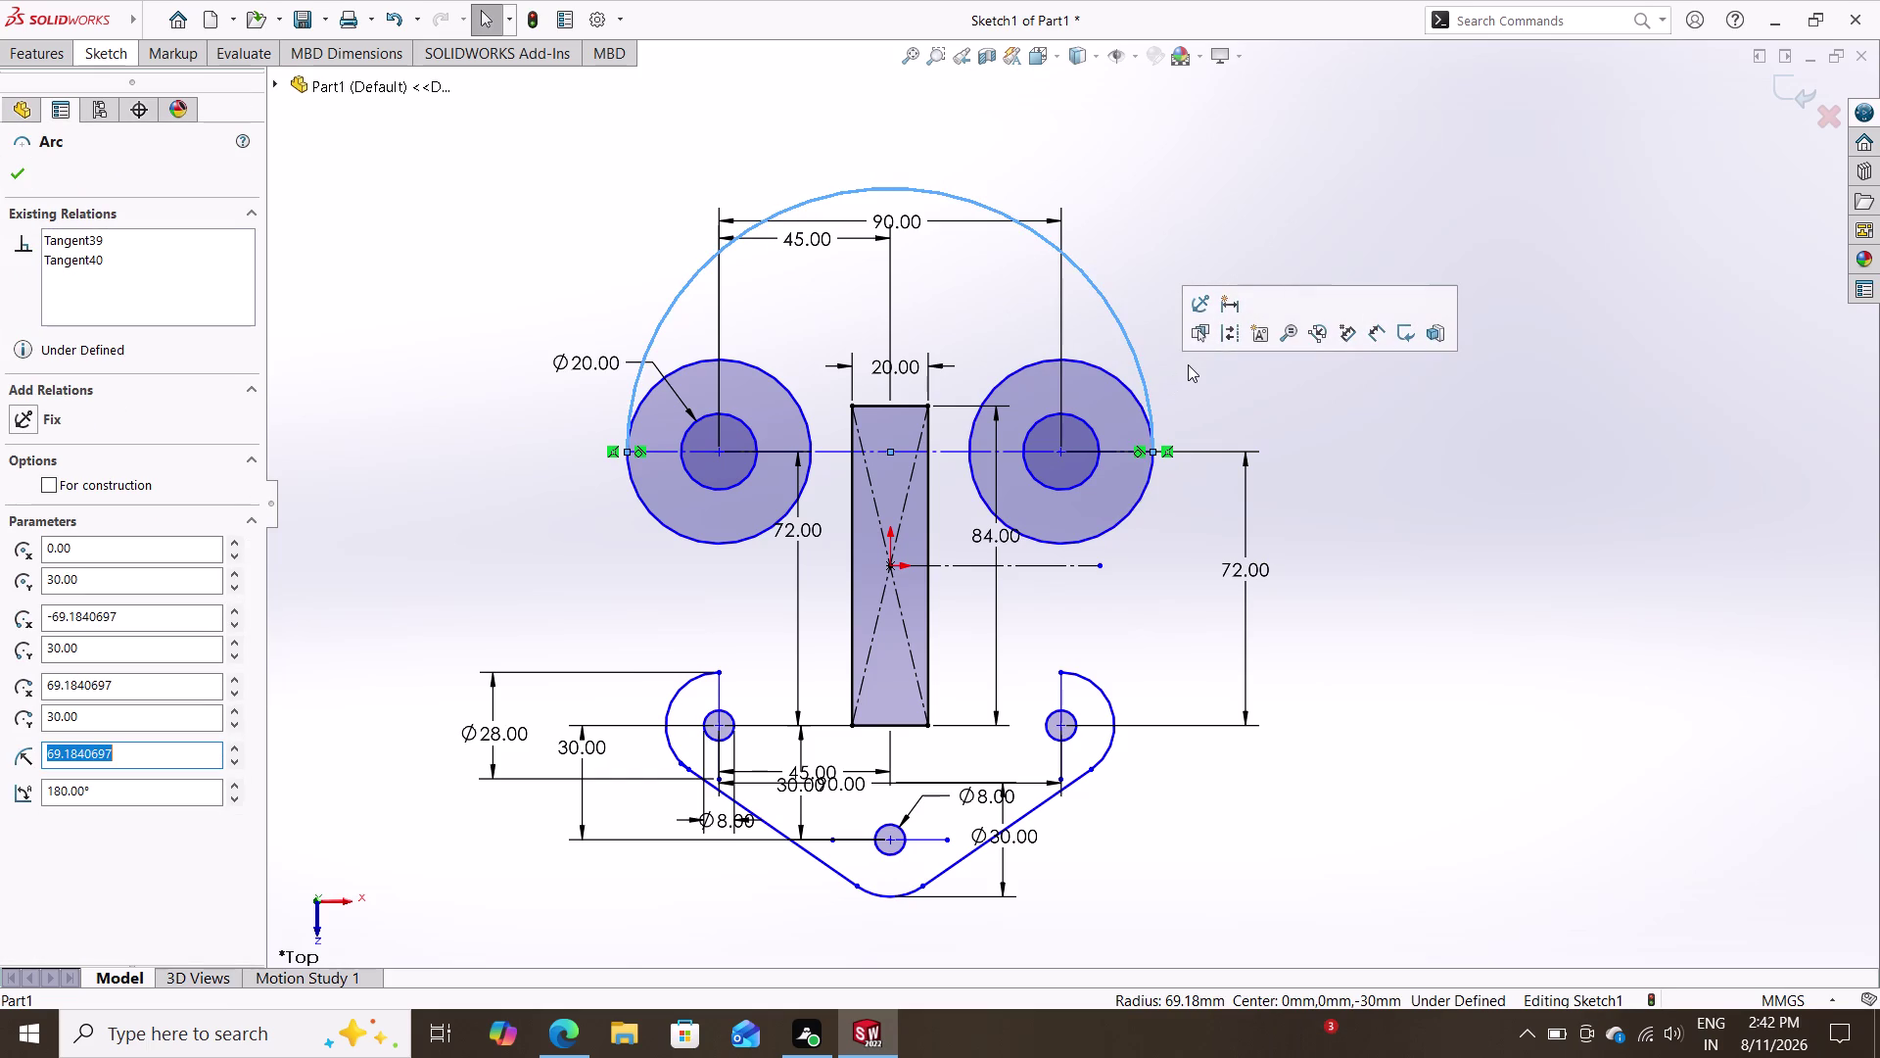
Review the top arc's 180° span and 69.18 mm radius, then clear the selection.
key(Escape)
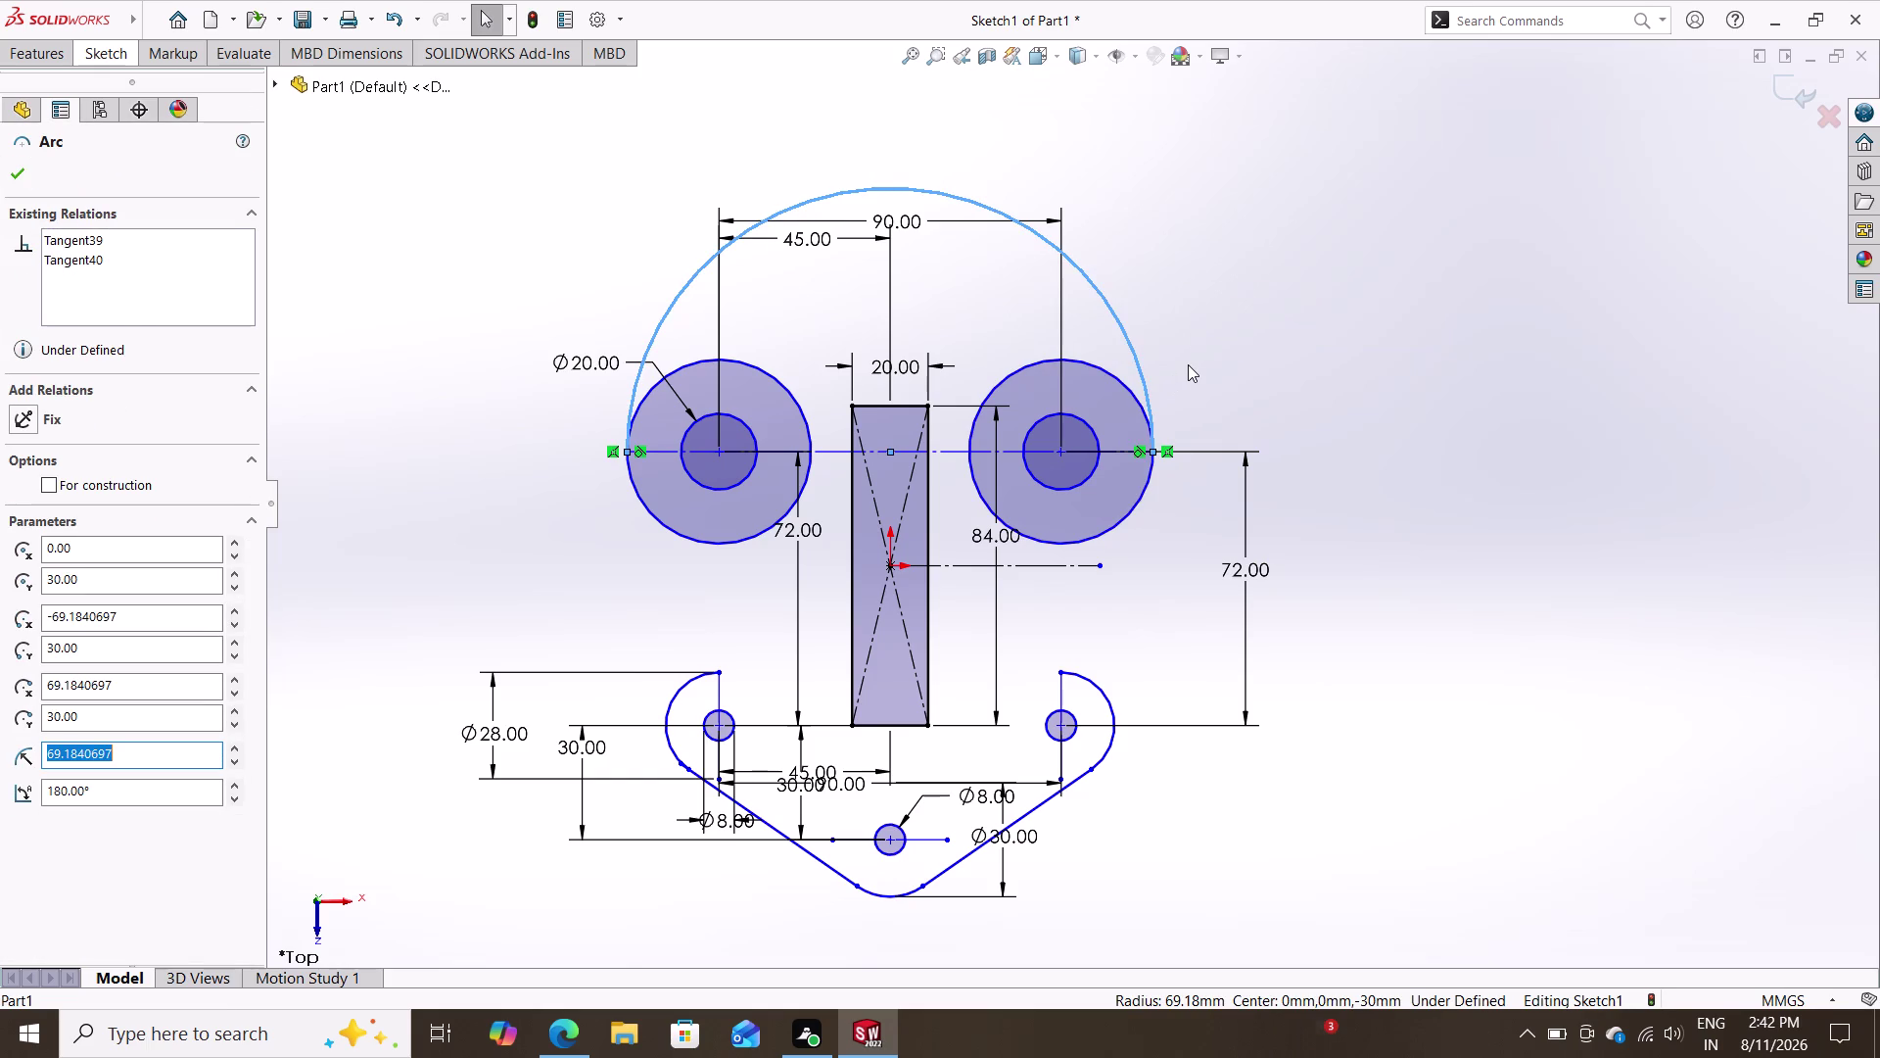
key(Escape)
key(Escape)
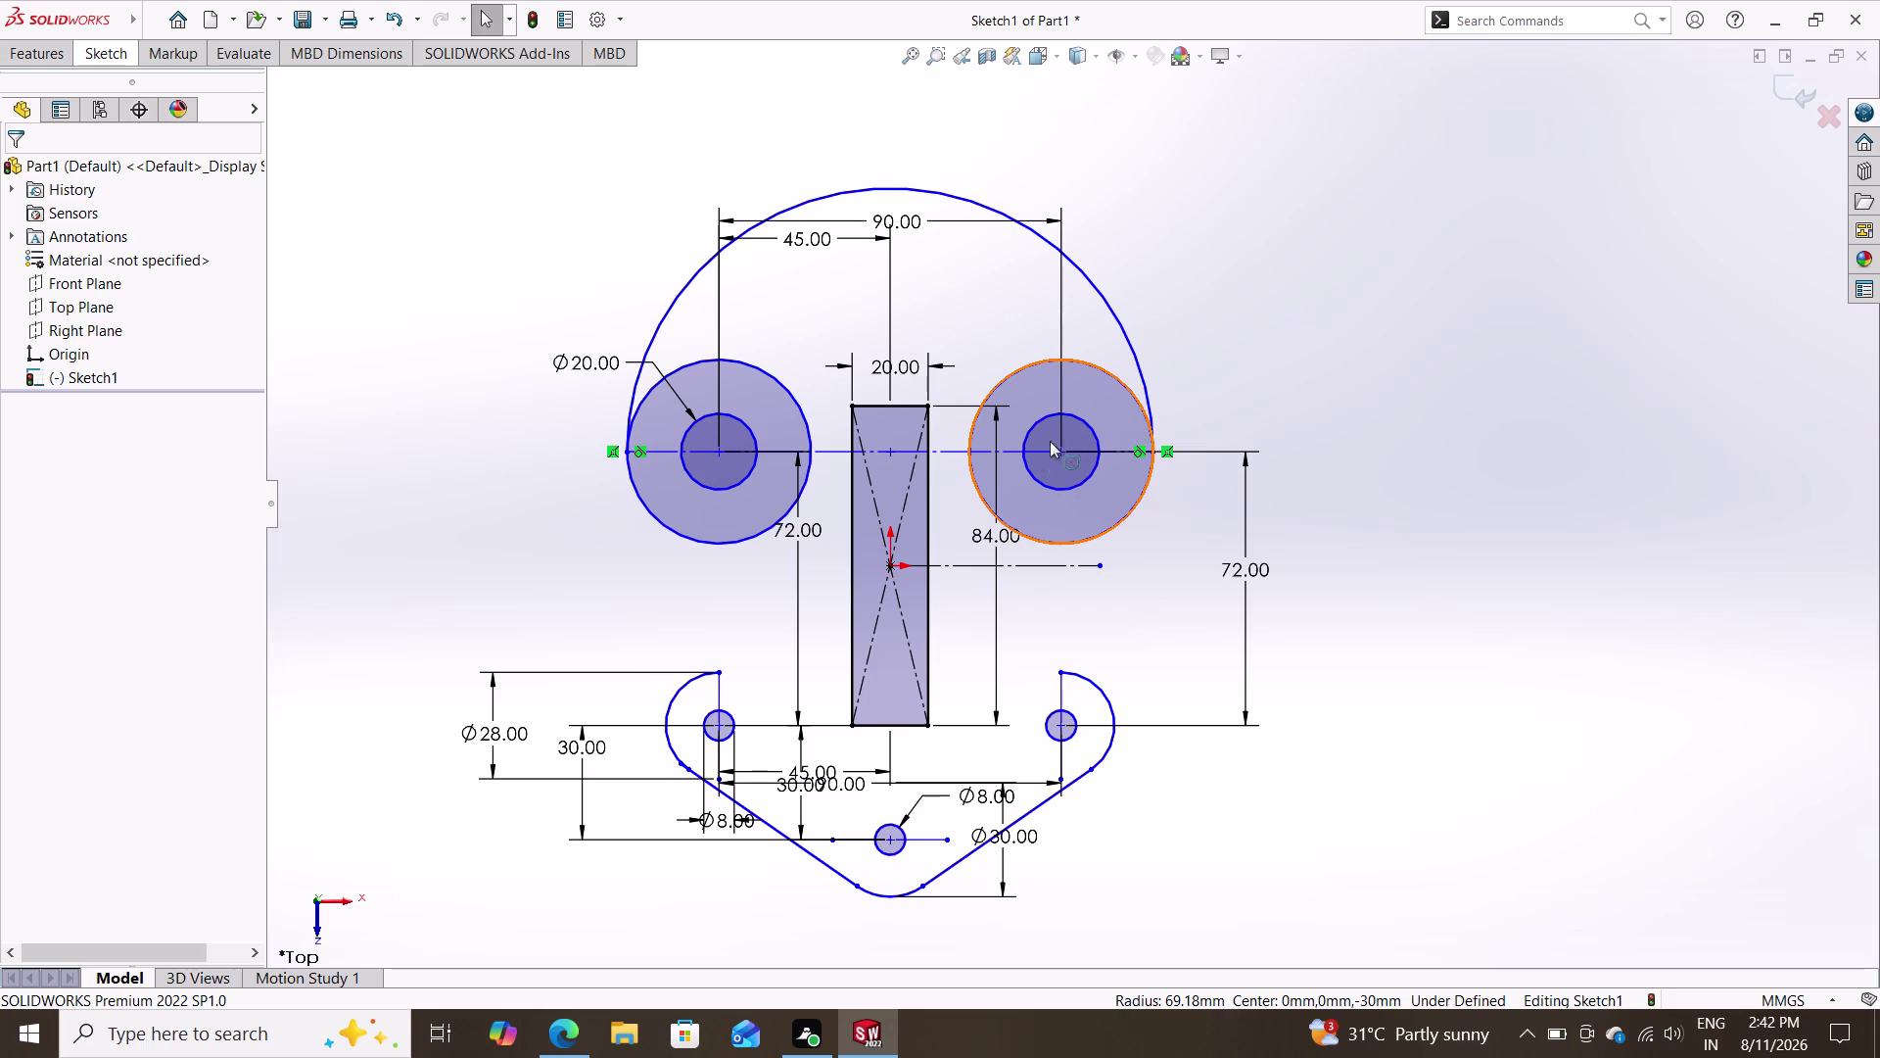
key(Escape)
key(Escape)
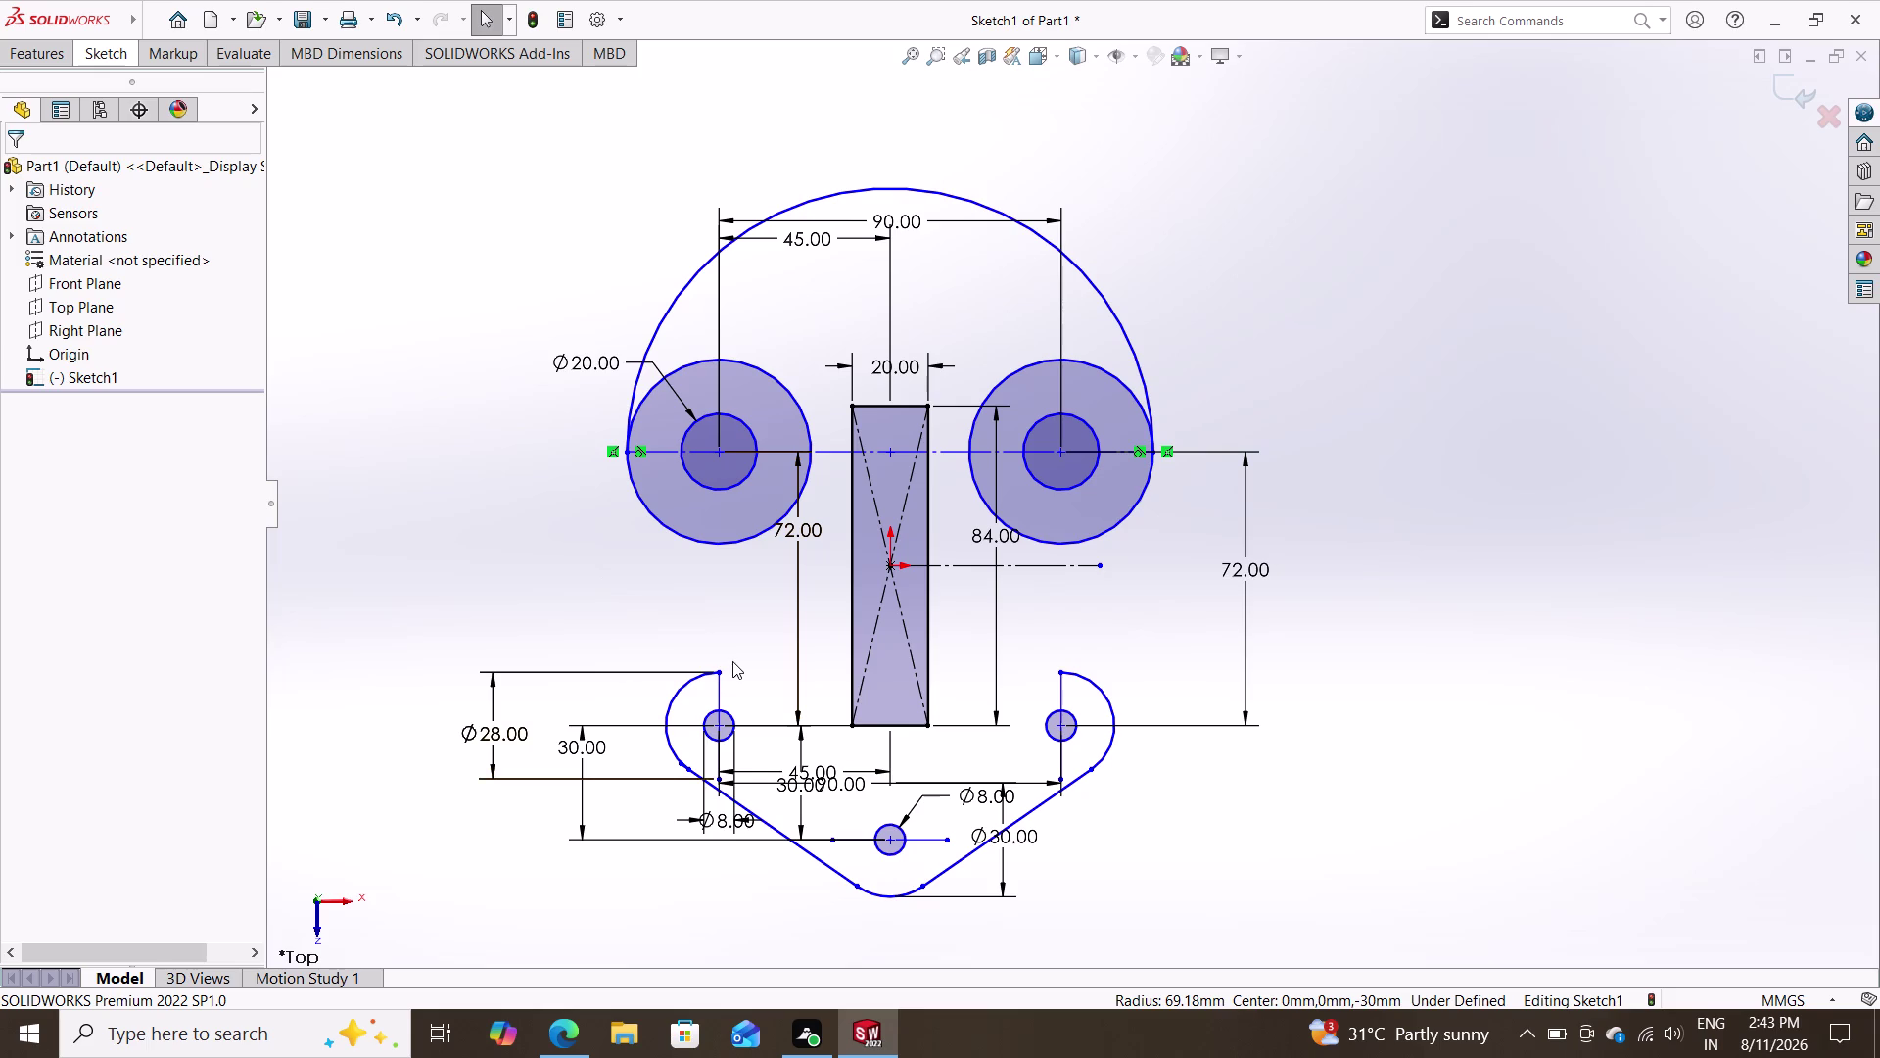
Draw the left vertical line beside the slot, down to the slot's bottom level.
key(l)
key(Return)
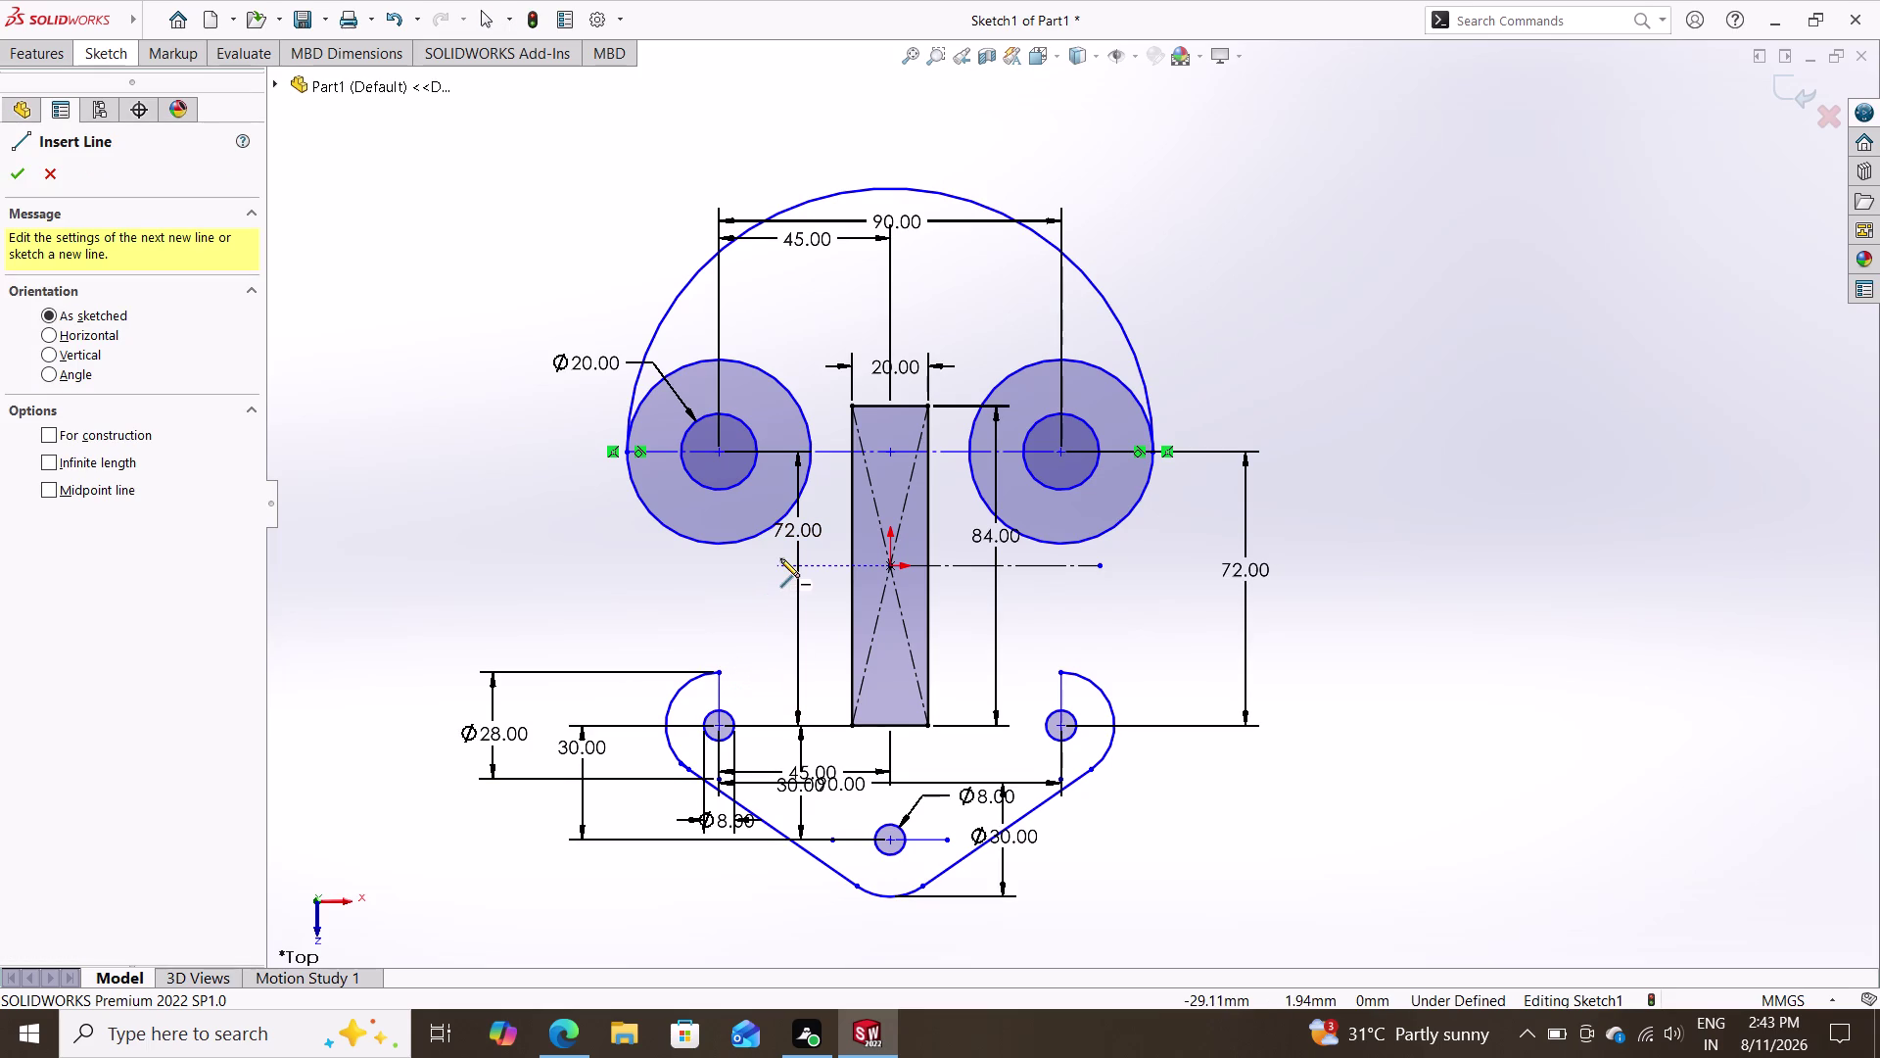
click(779, 551)
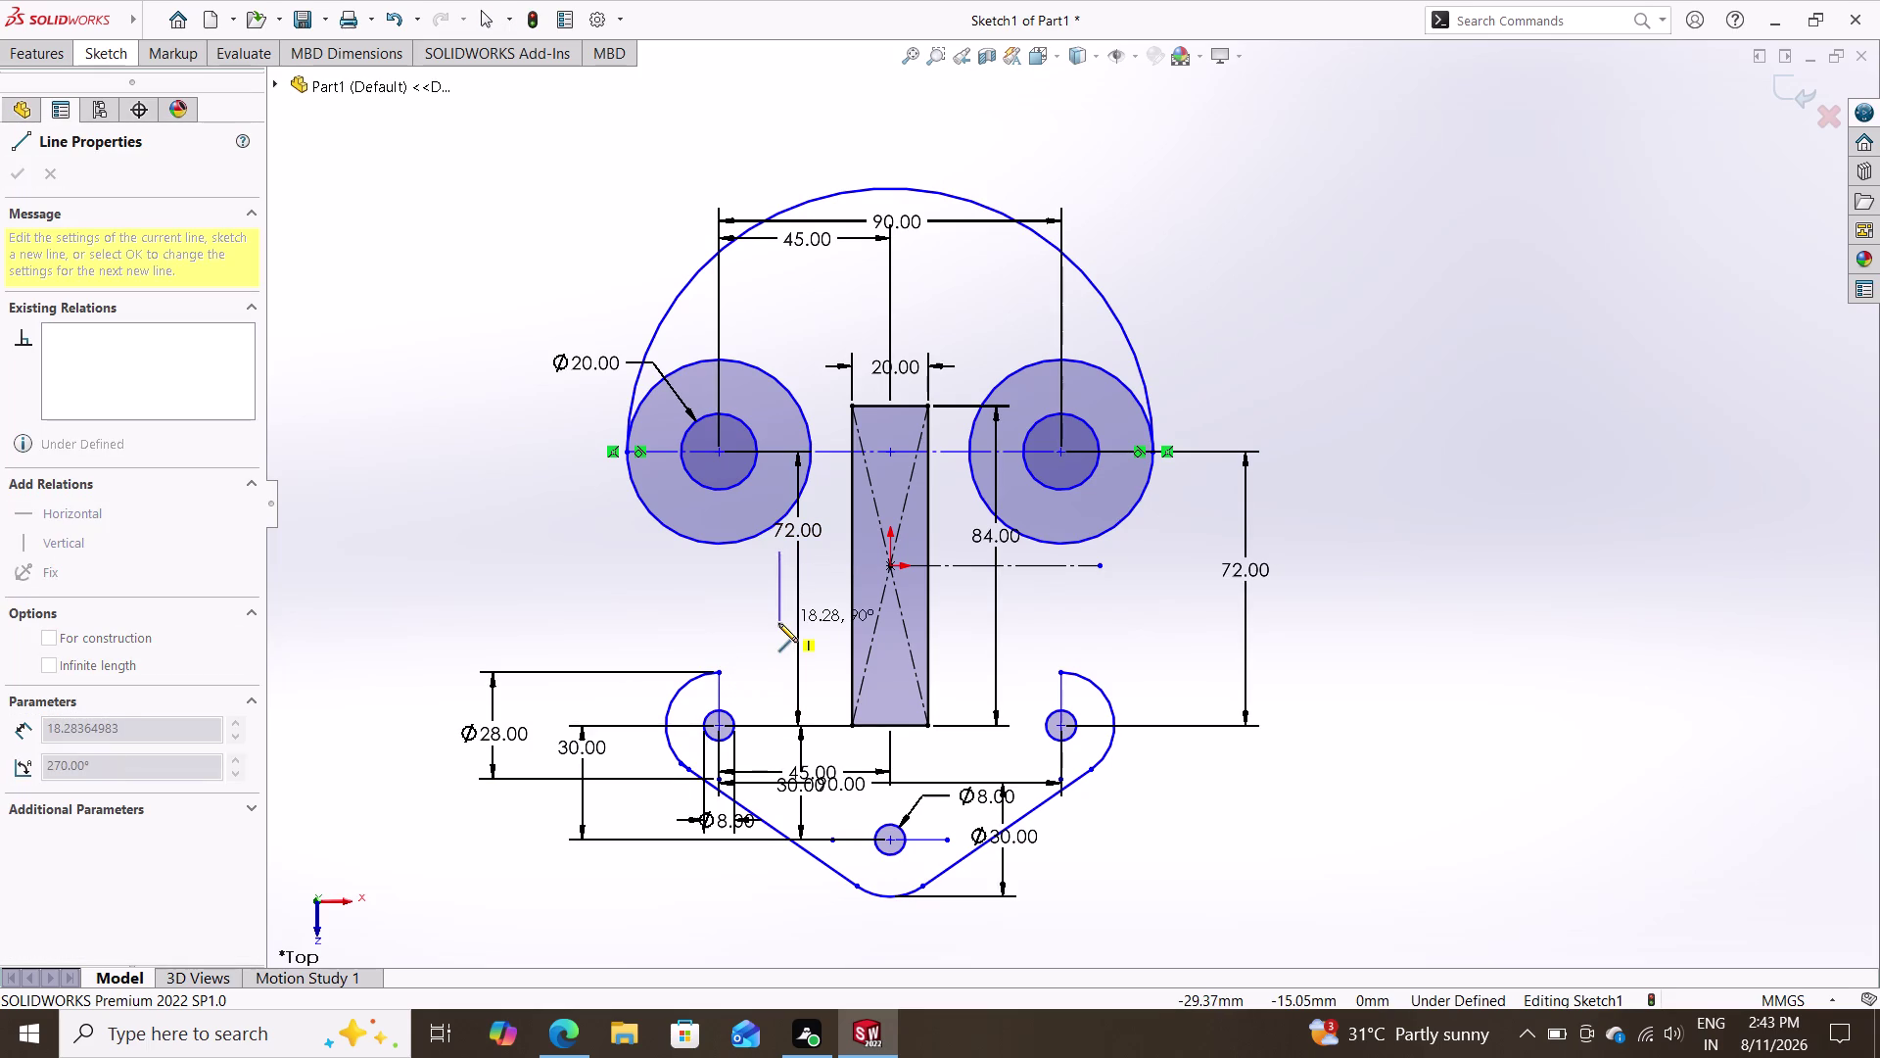
key(Escape)
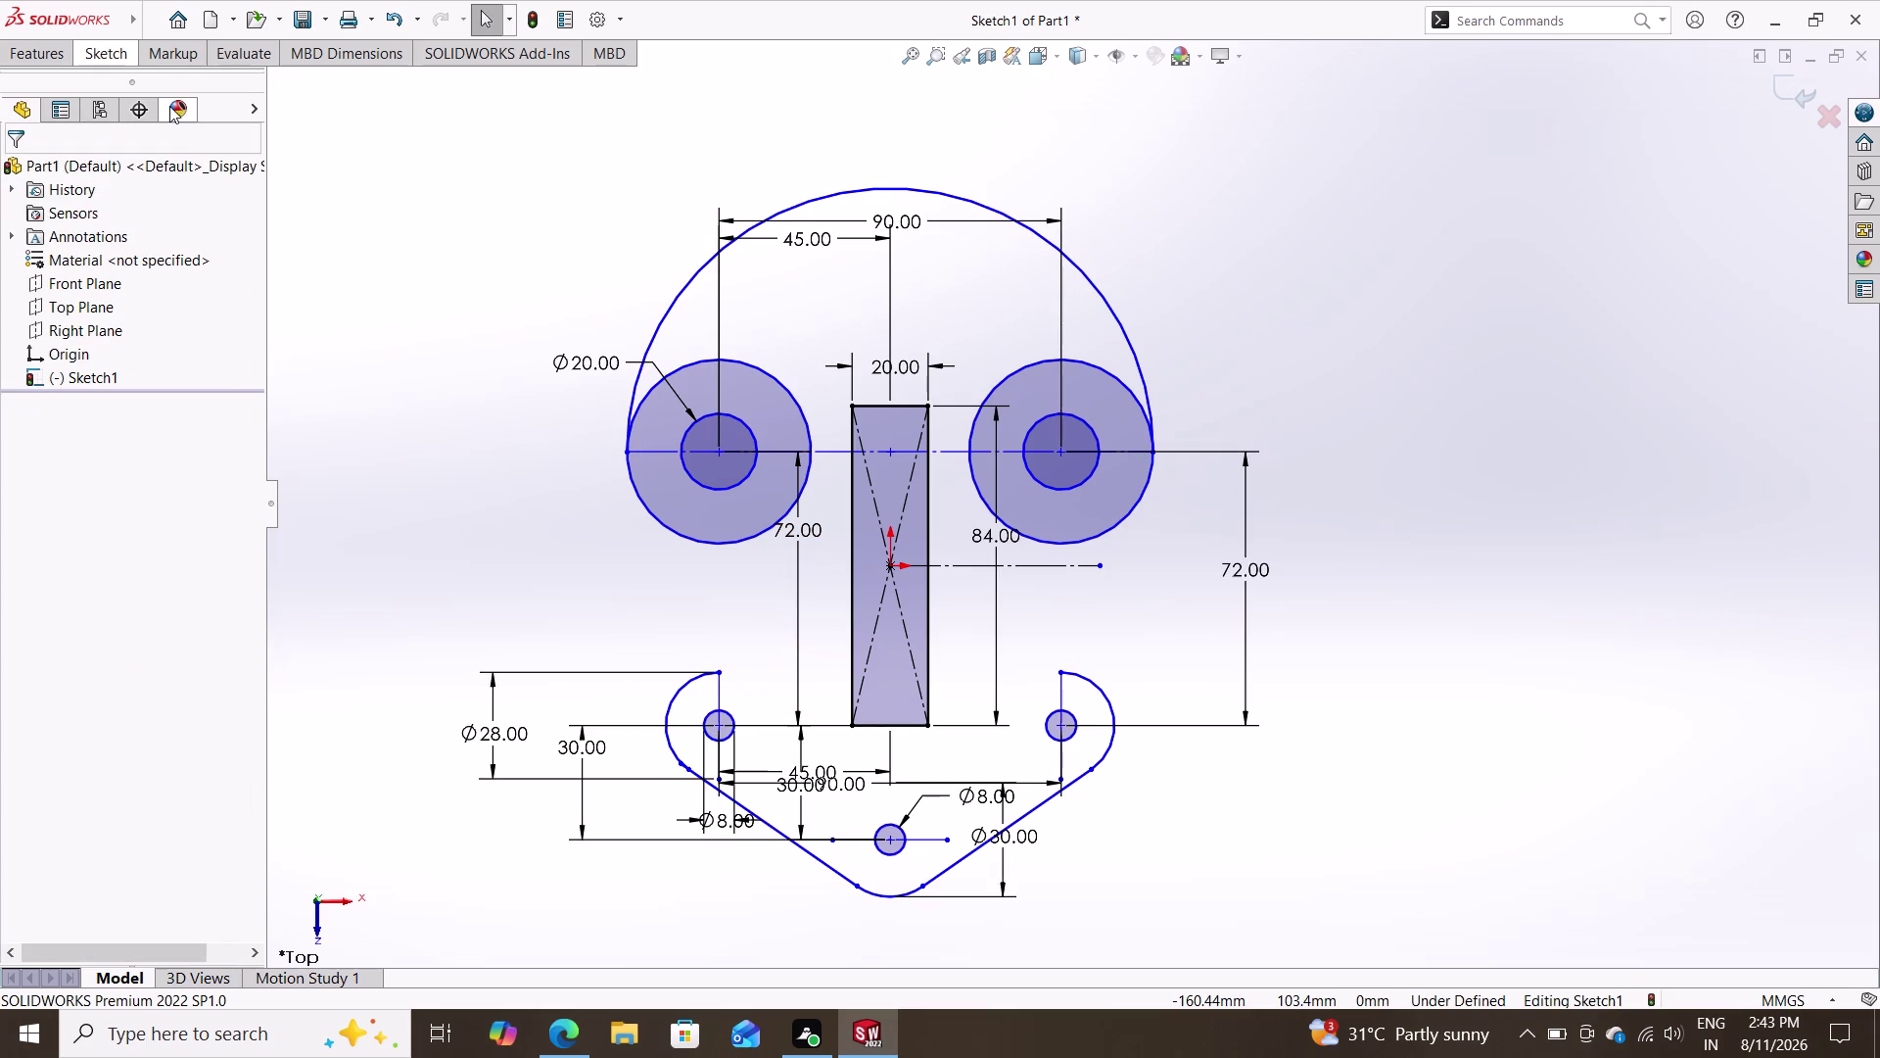
click(97, 44)
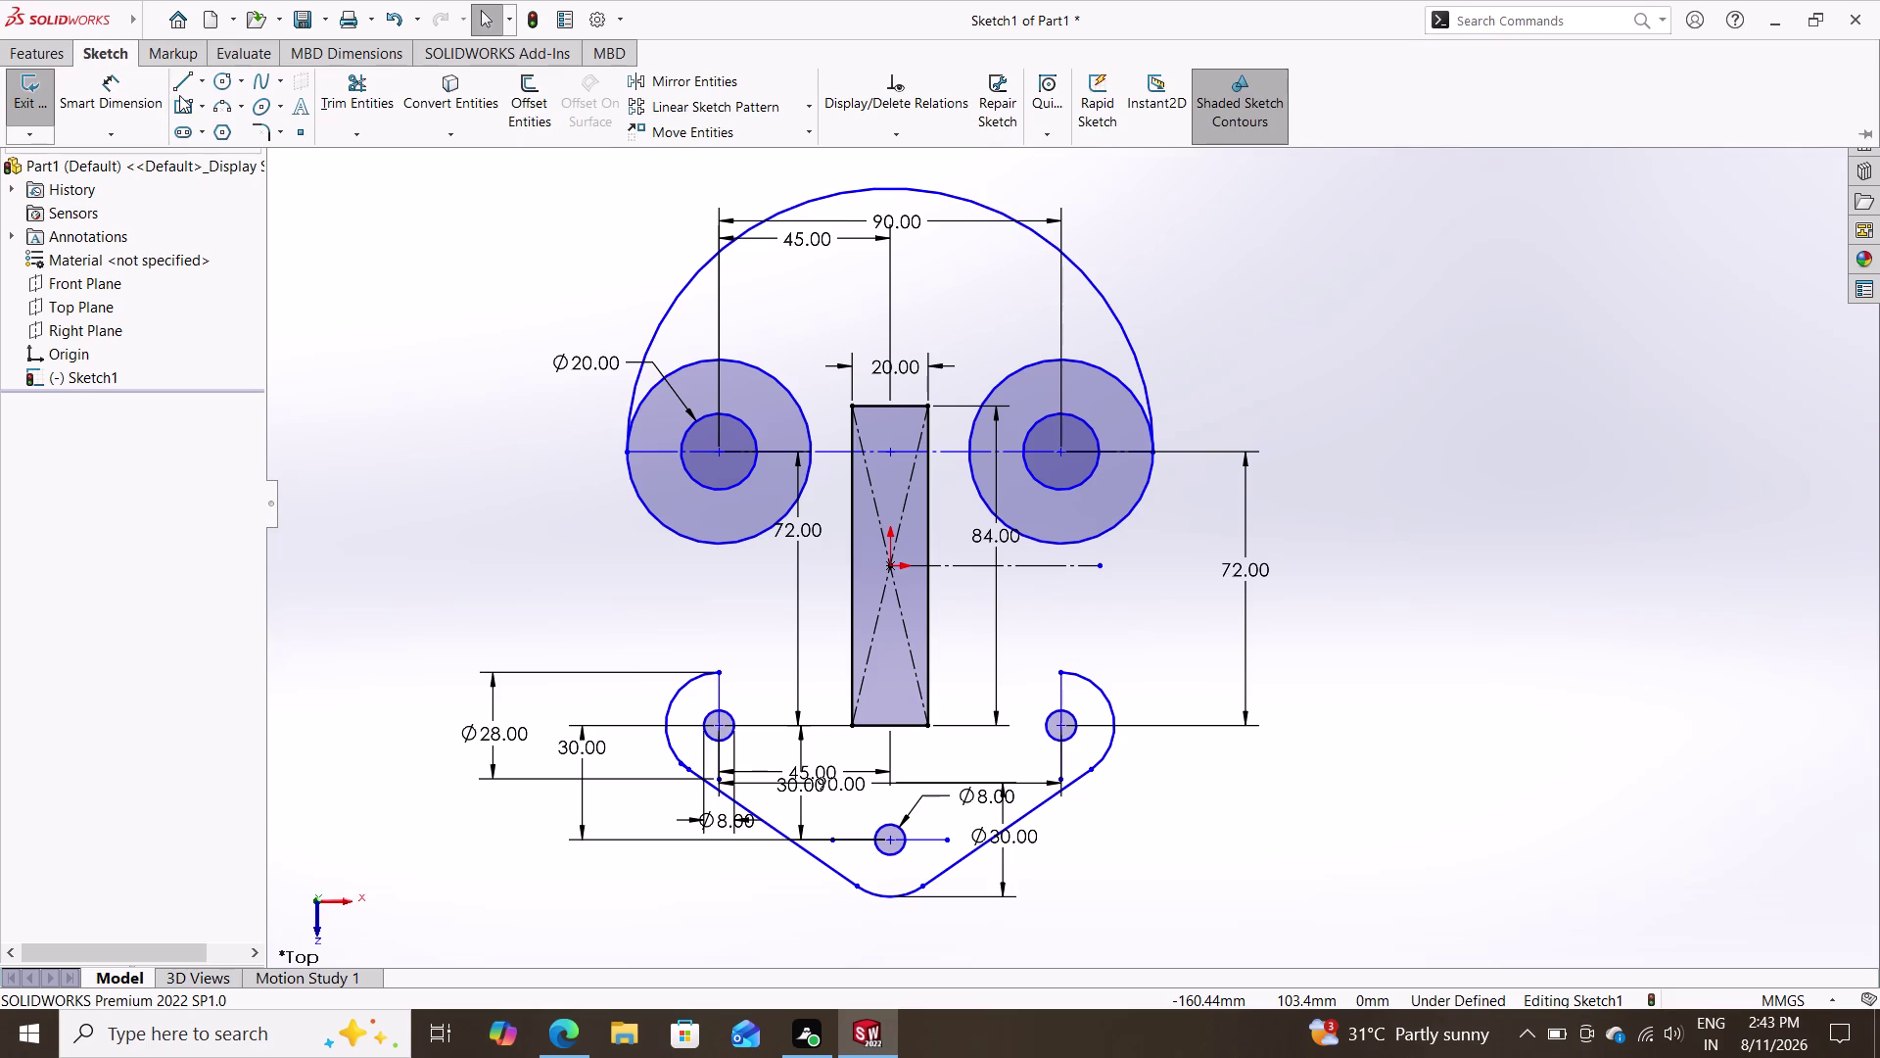
click(183, 83)
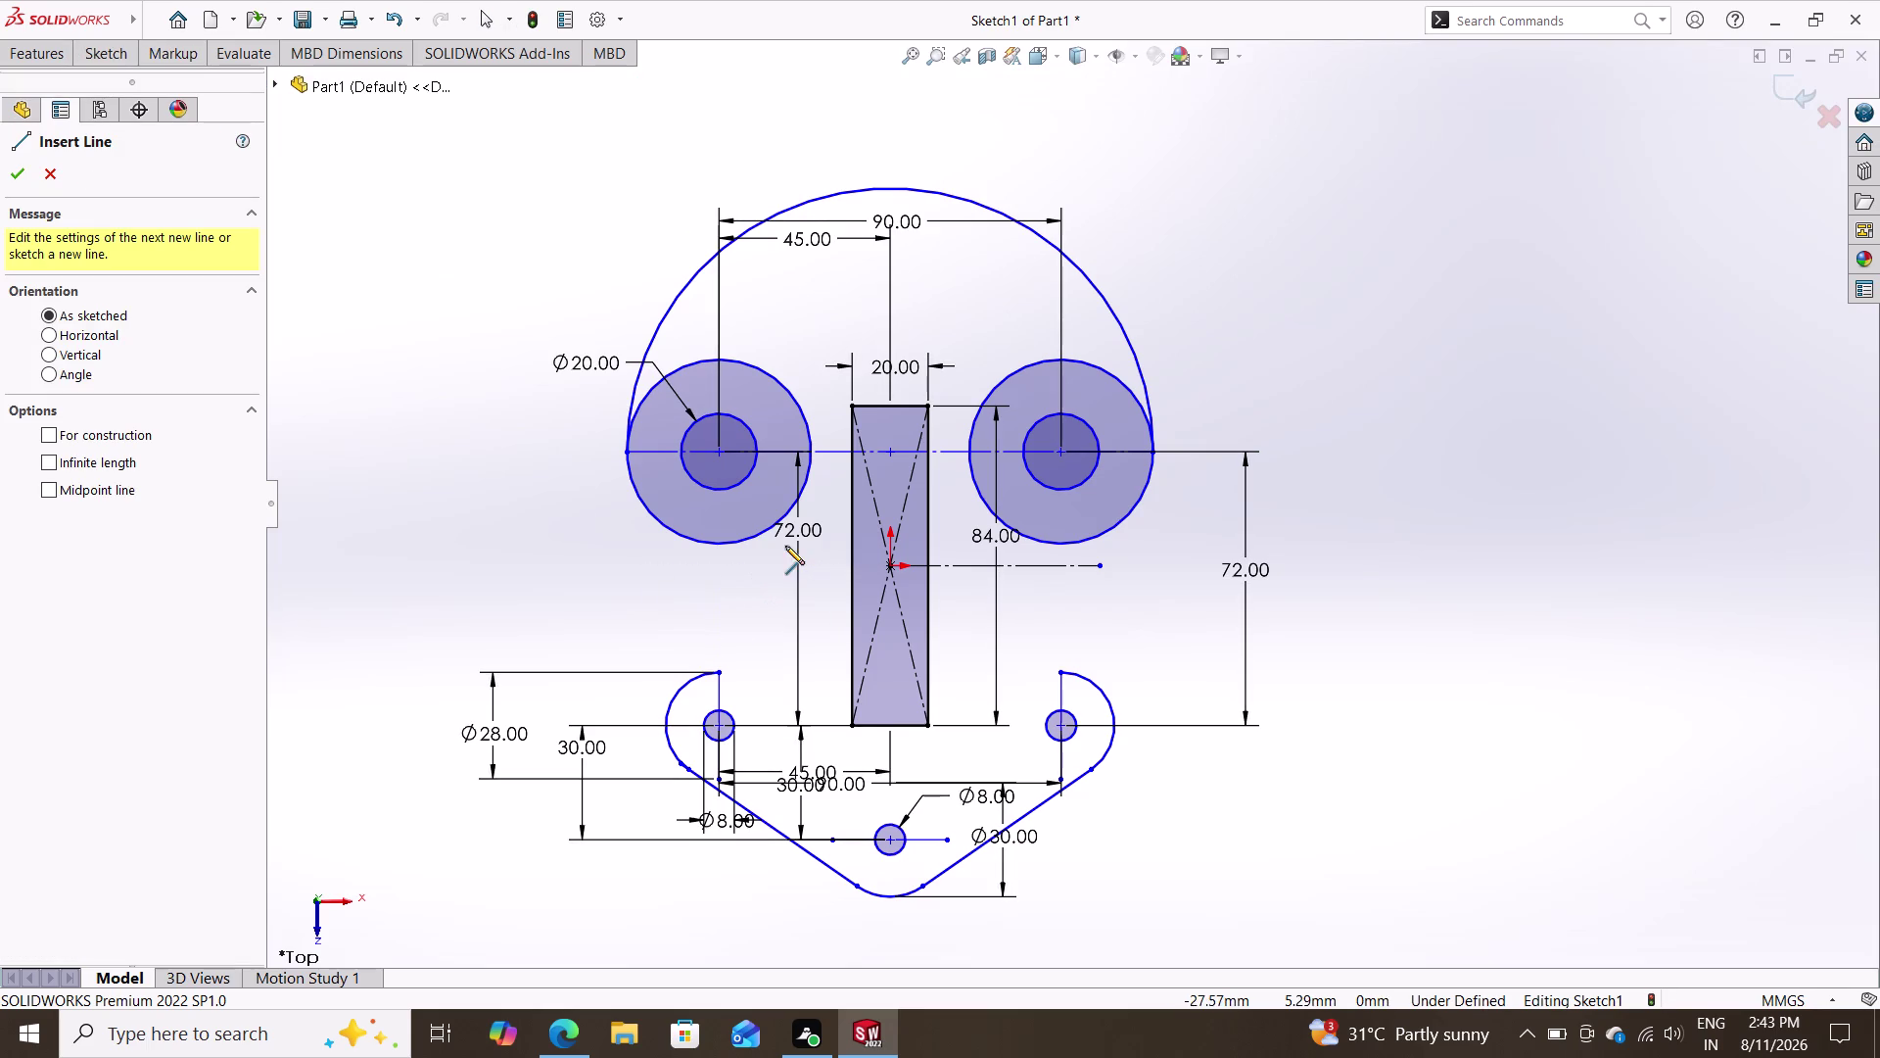
click(813, 546)
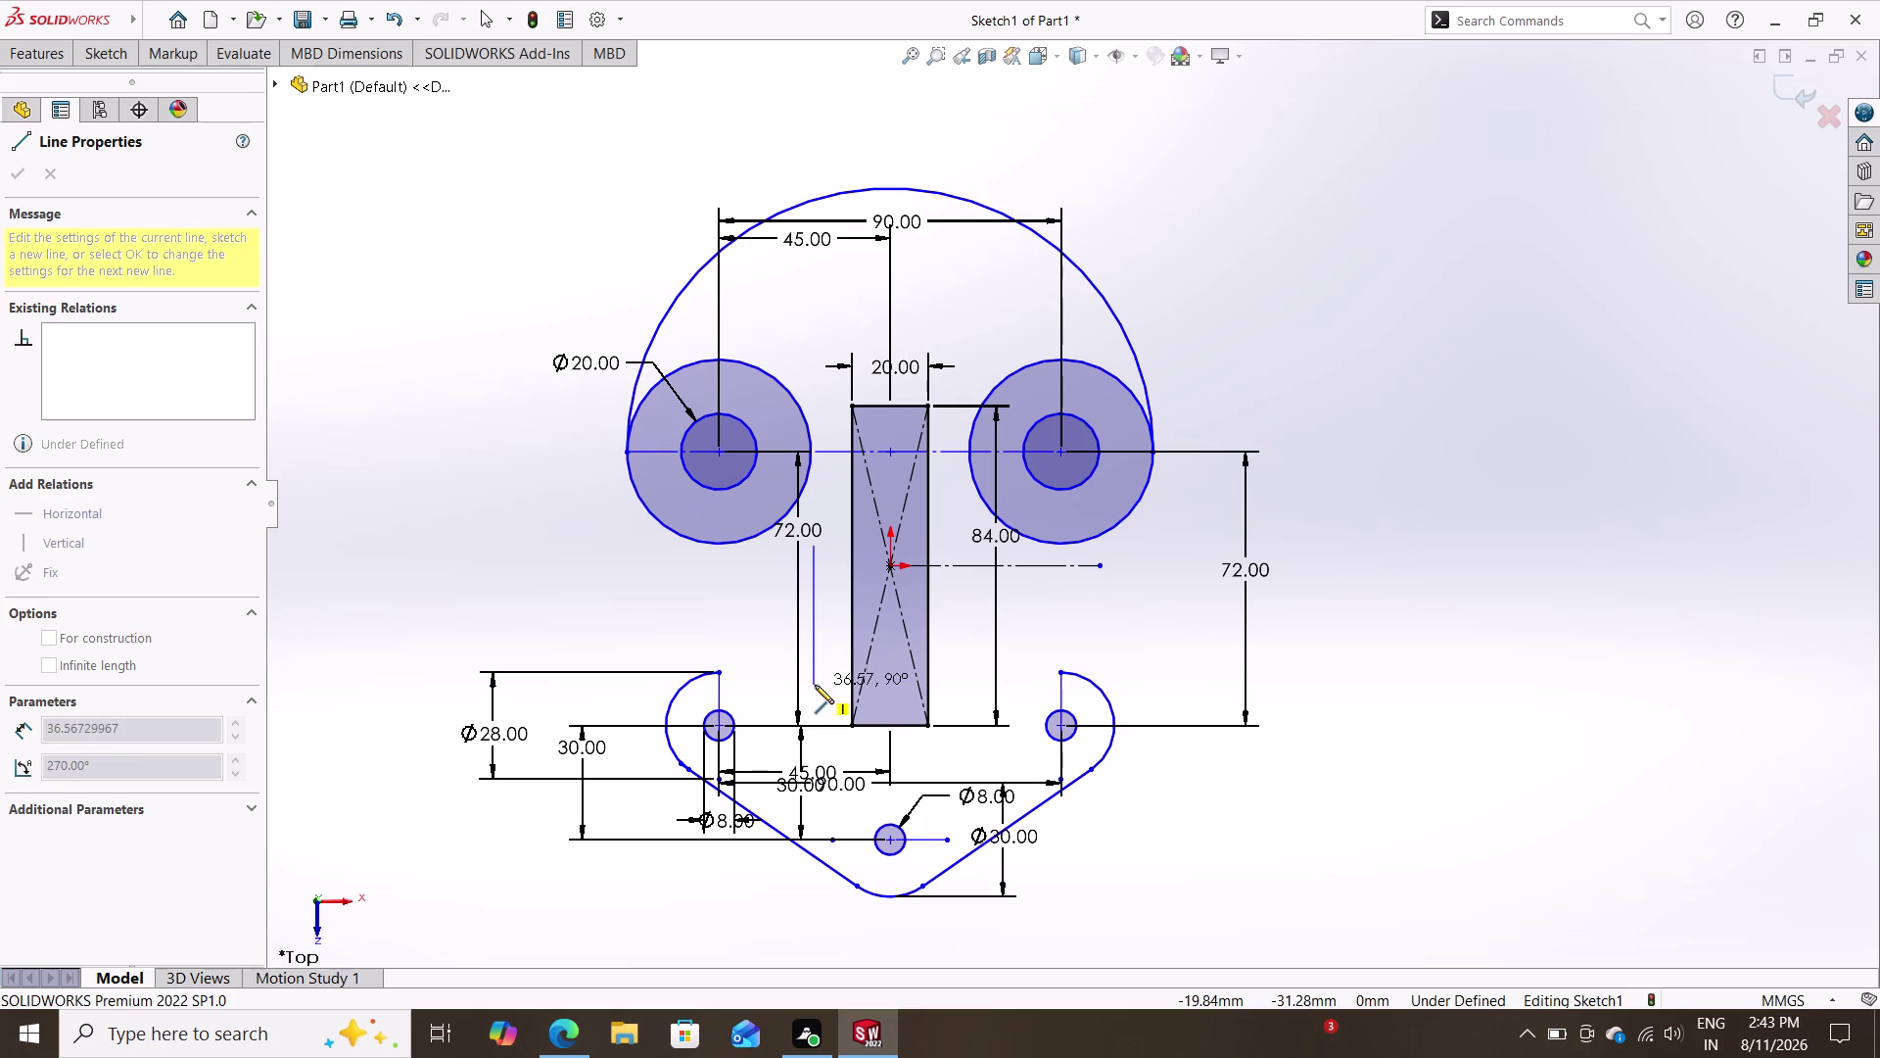
click(815, 684)
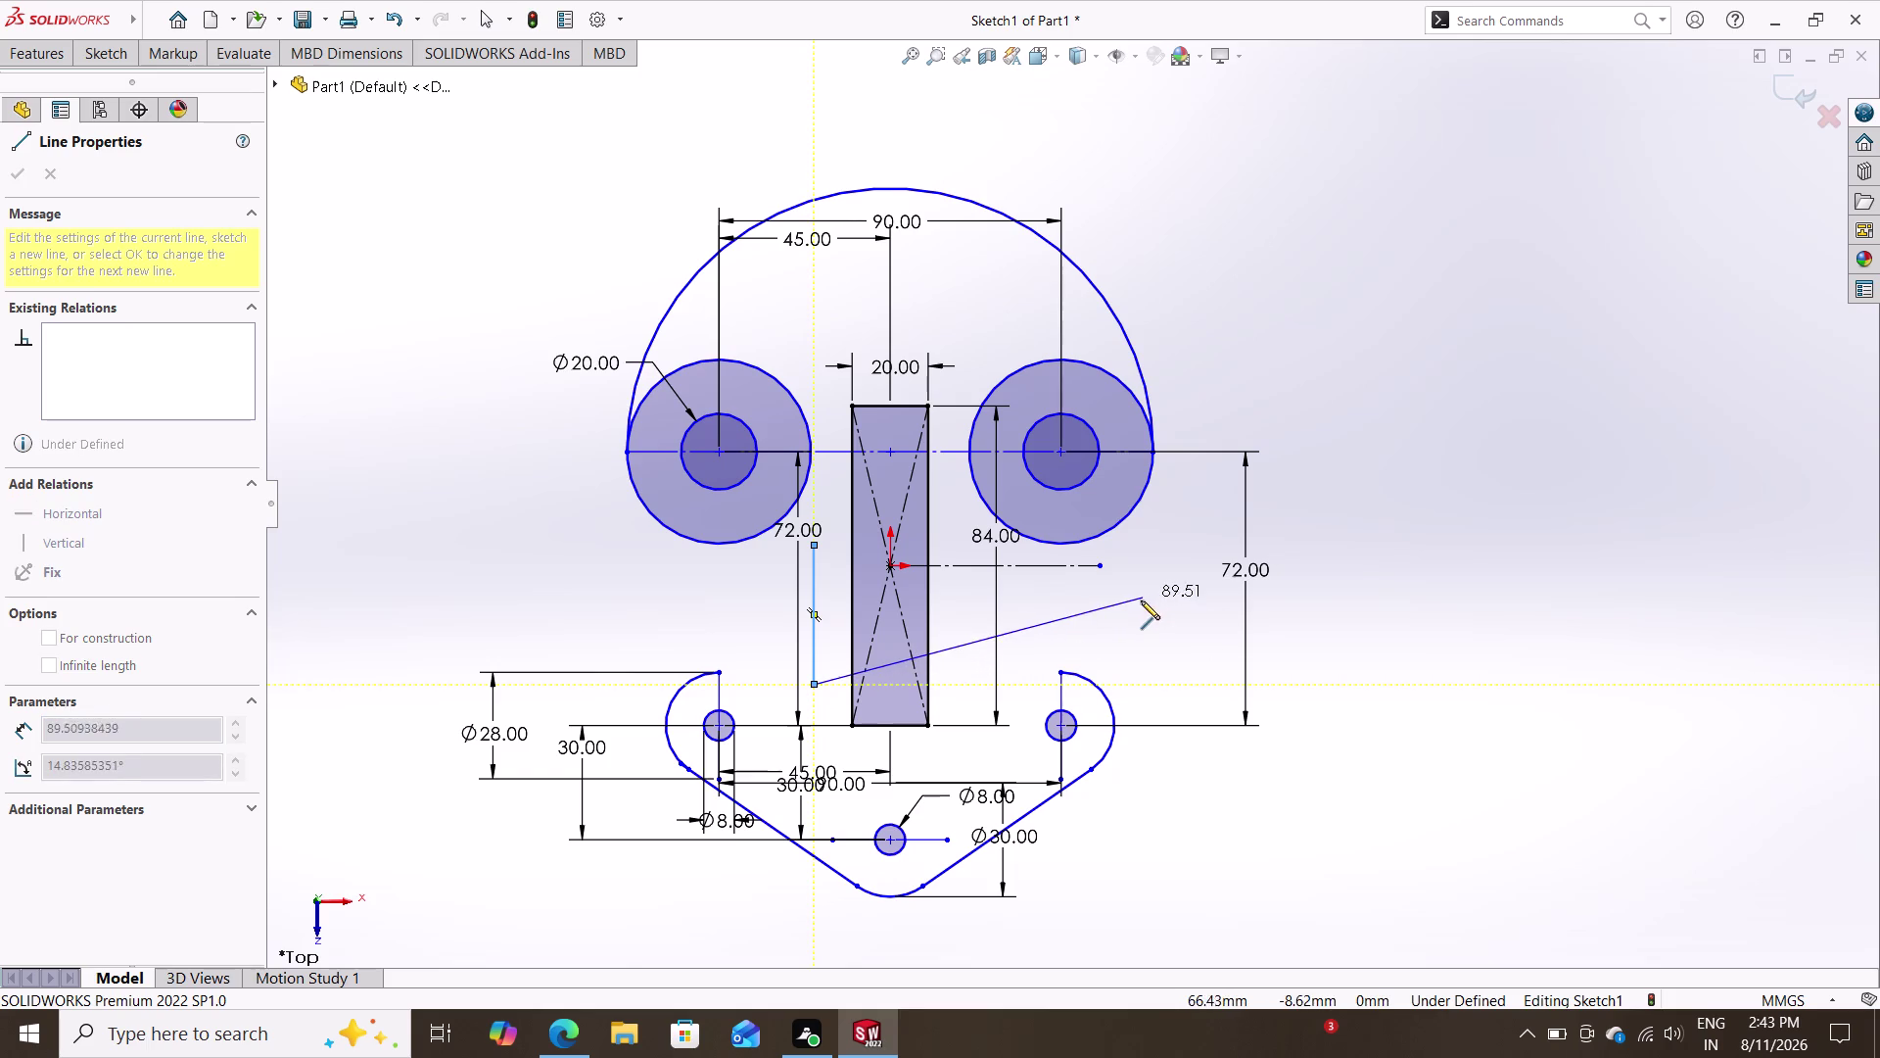
key(Escape)
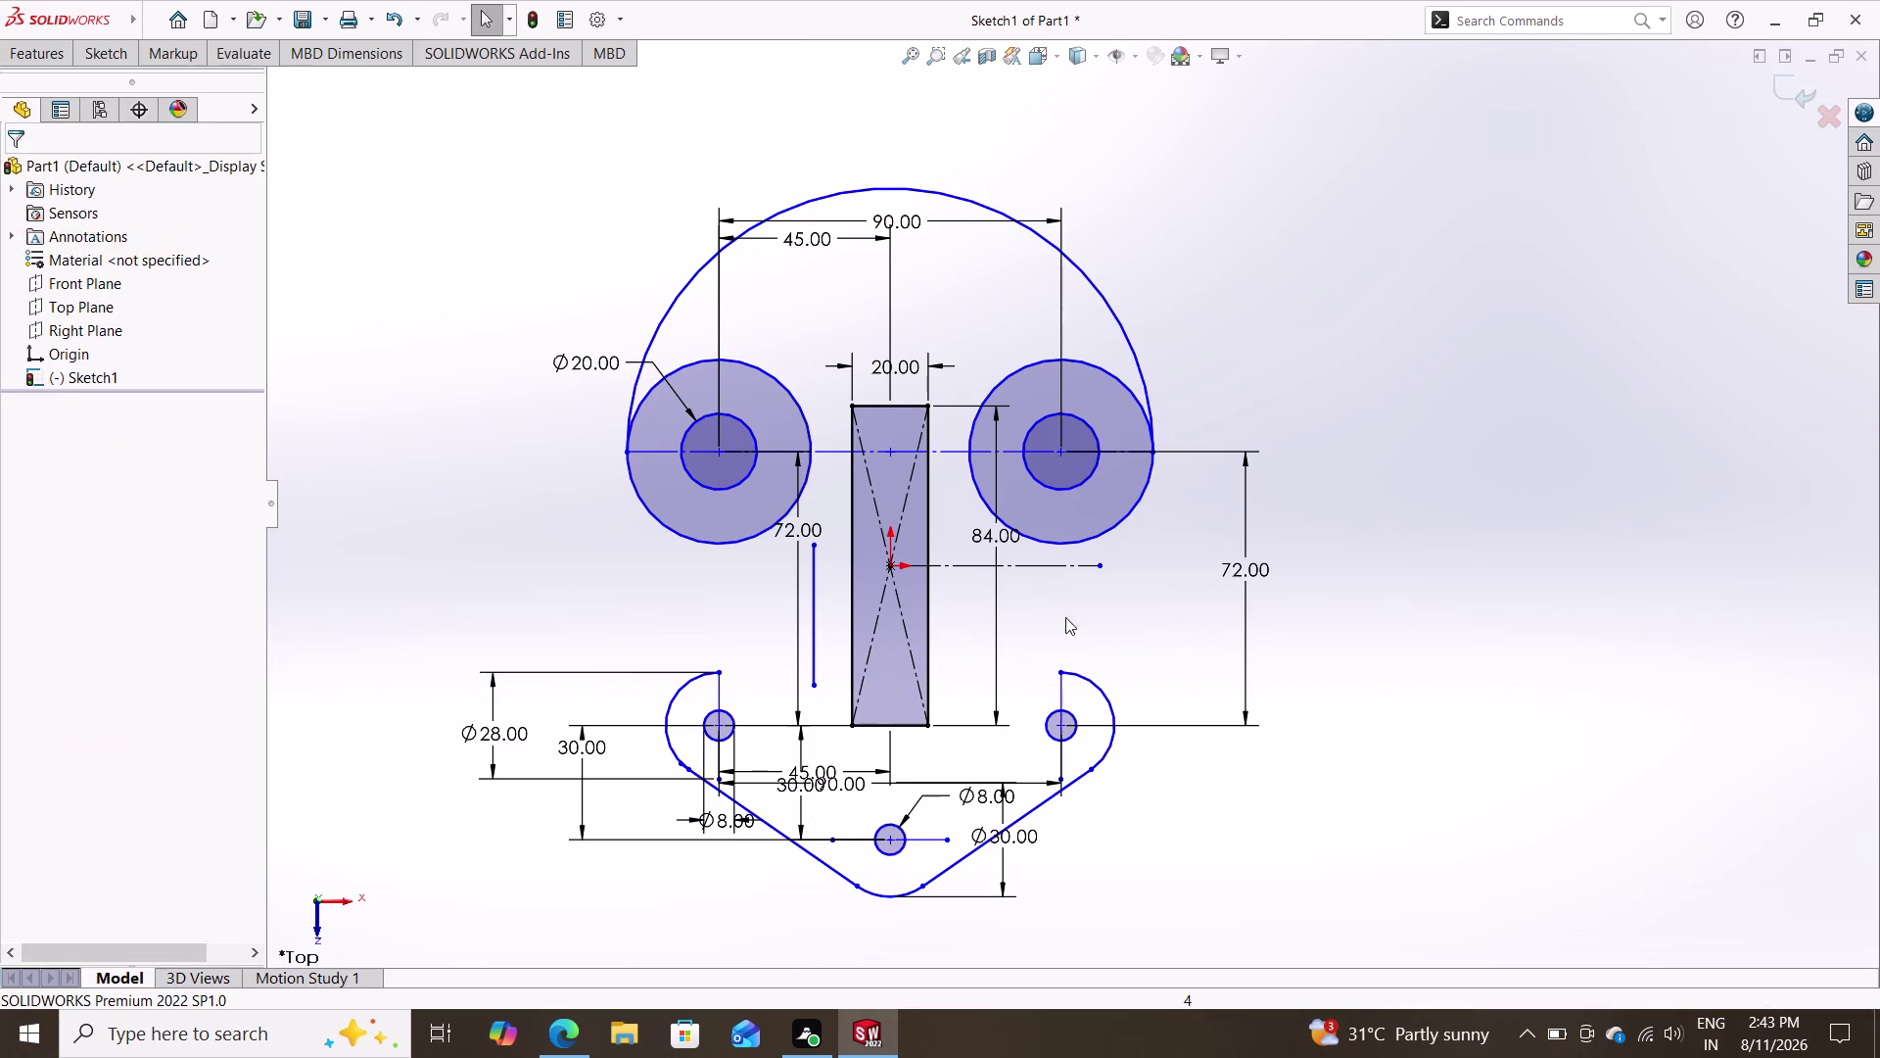
Draw the matching right vertical line on the other side of the slot.
click(87, 46)
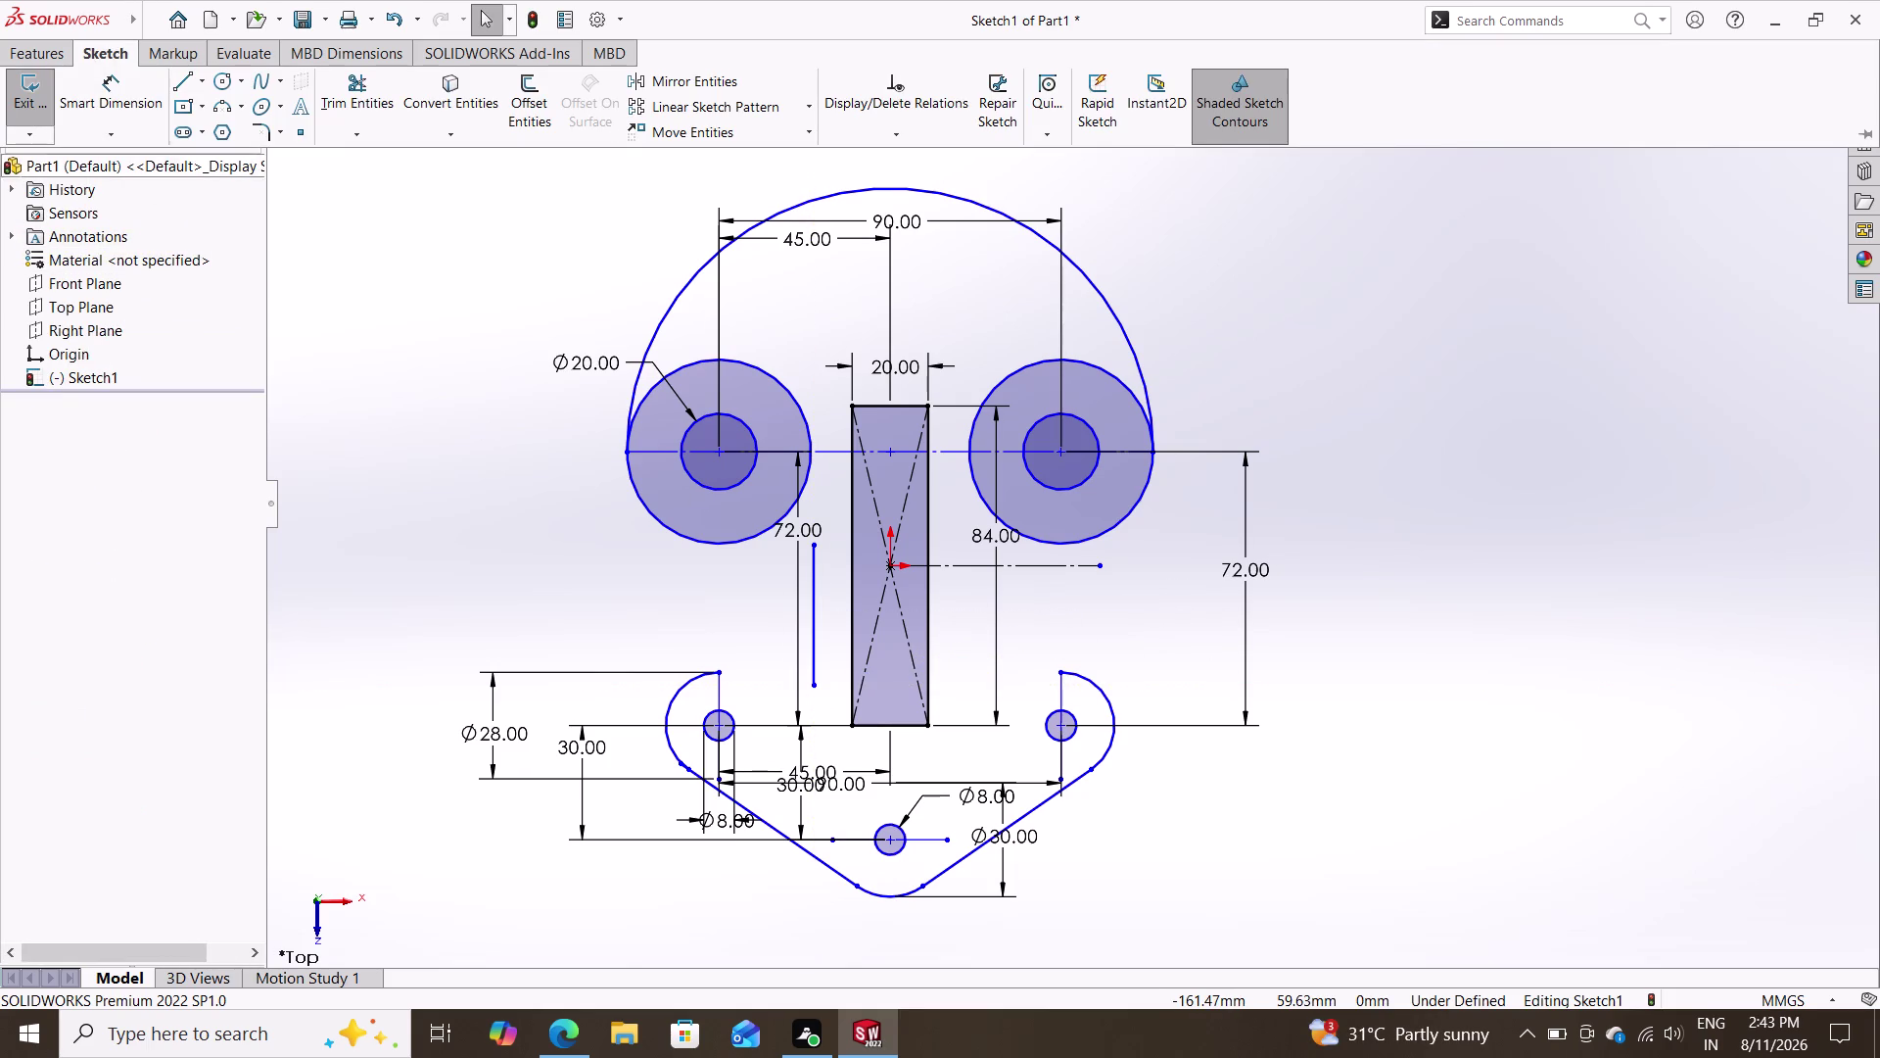
click(189, 73)
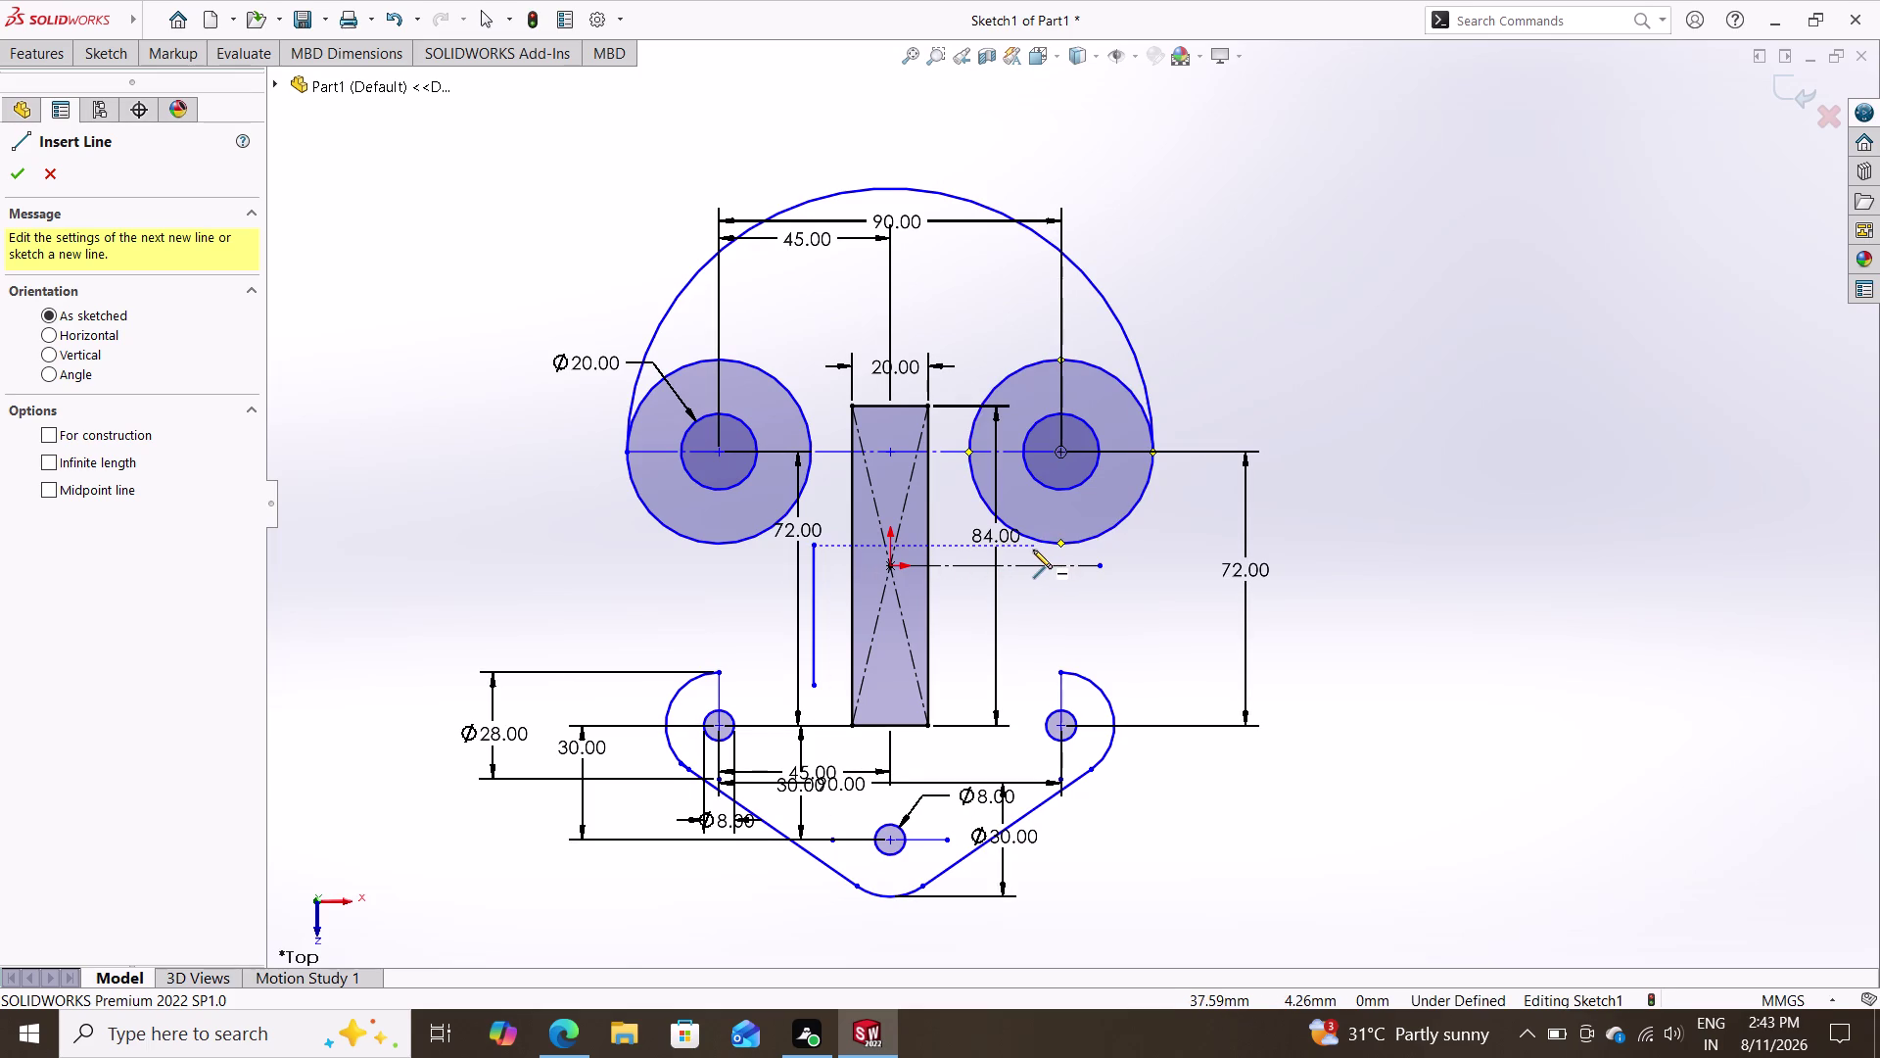
double_click(1033, 550)
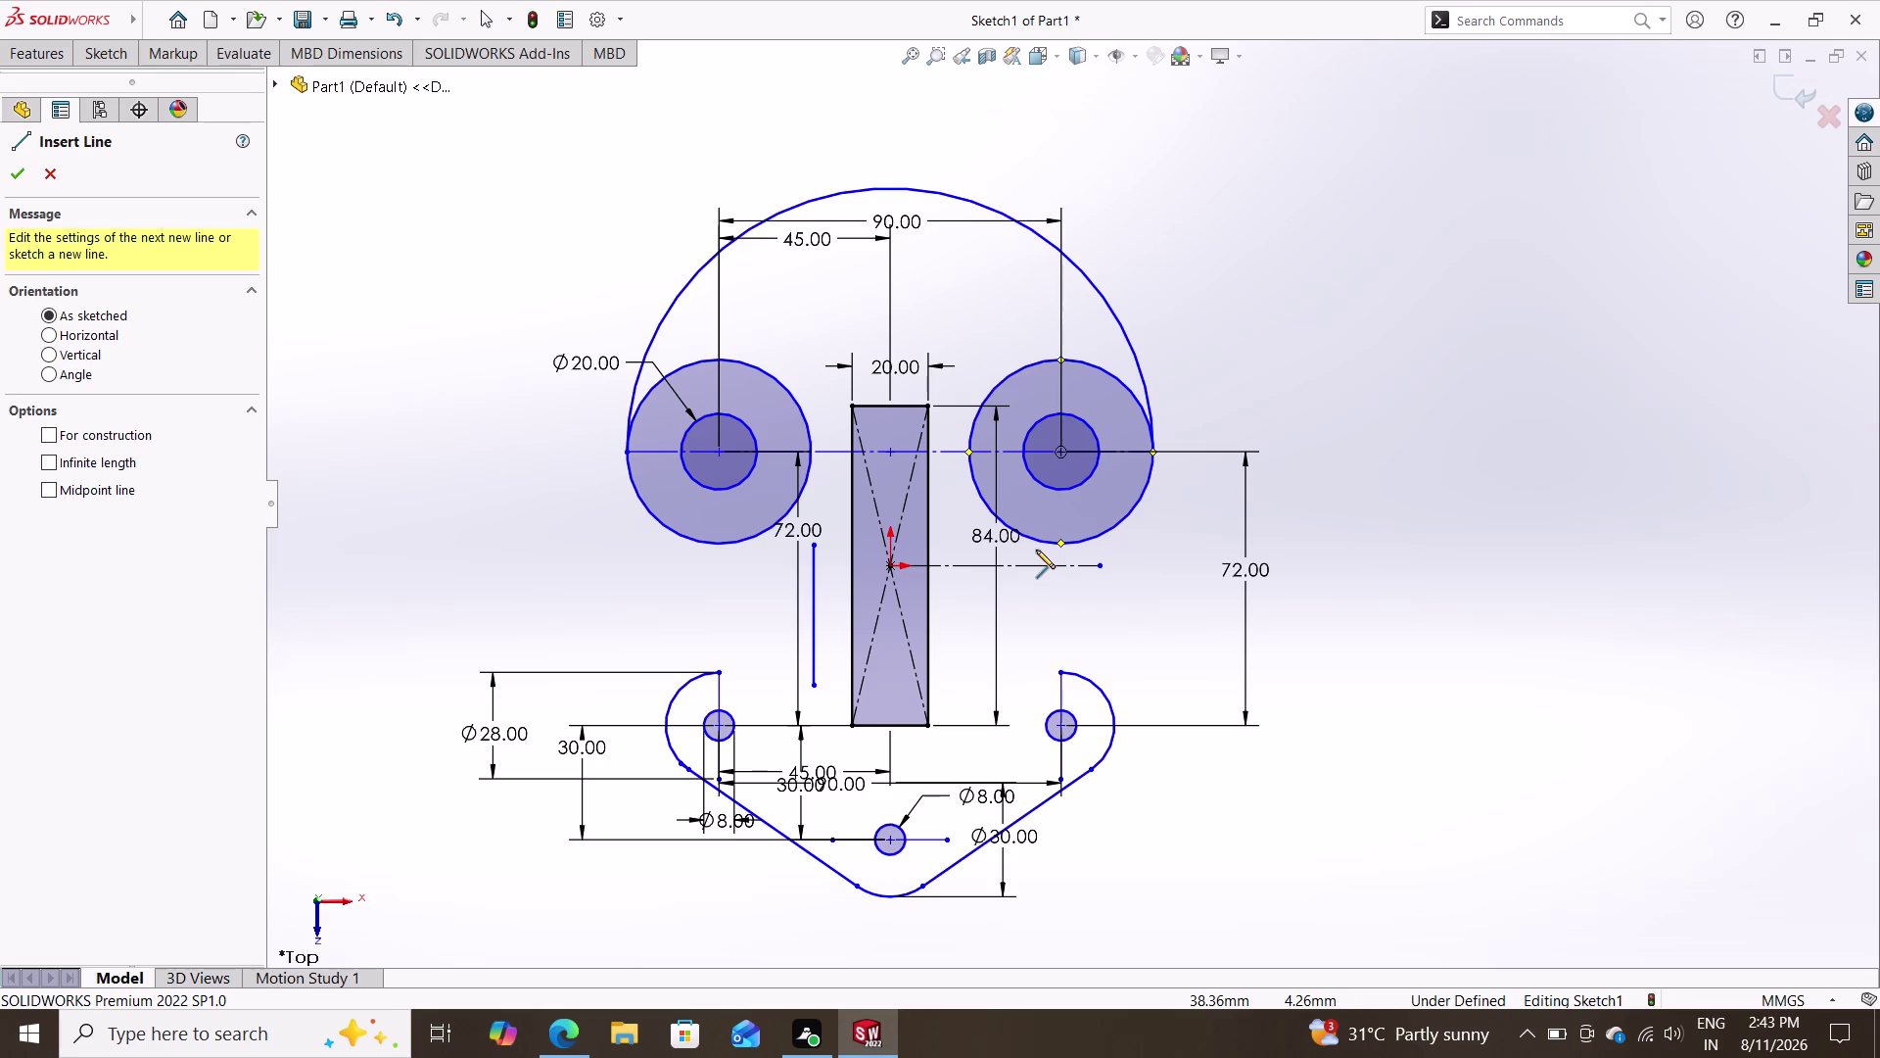
double_click(1036, 550)
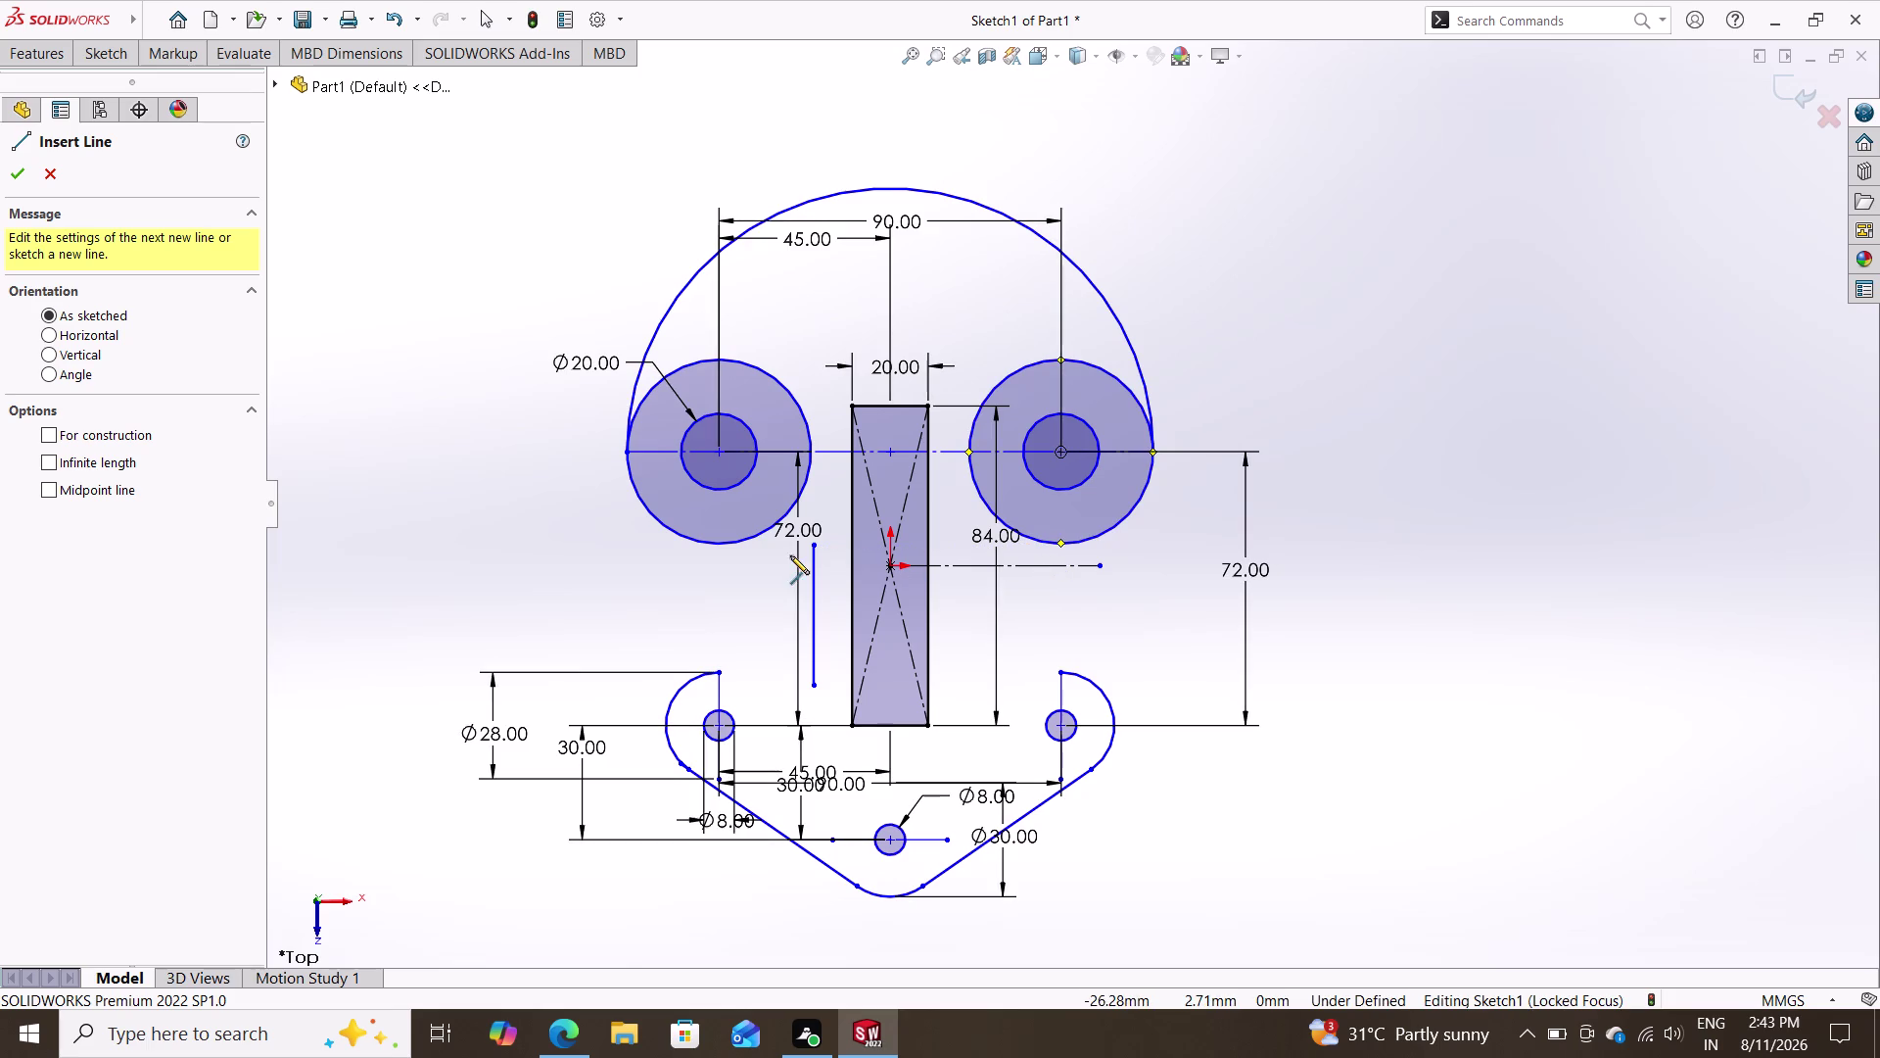
click(1024, 551)
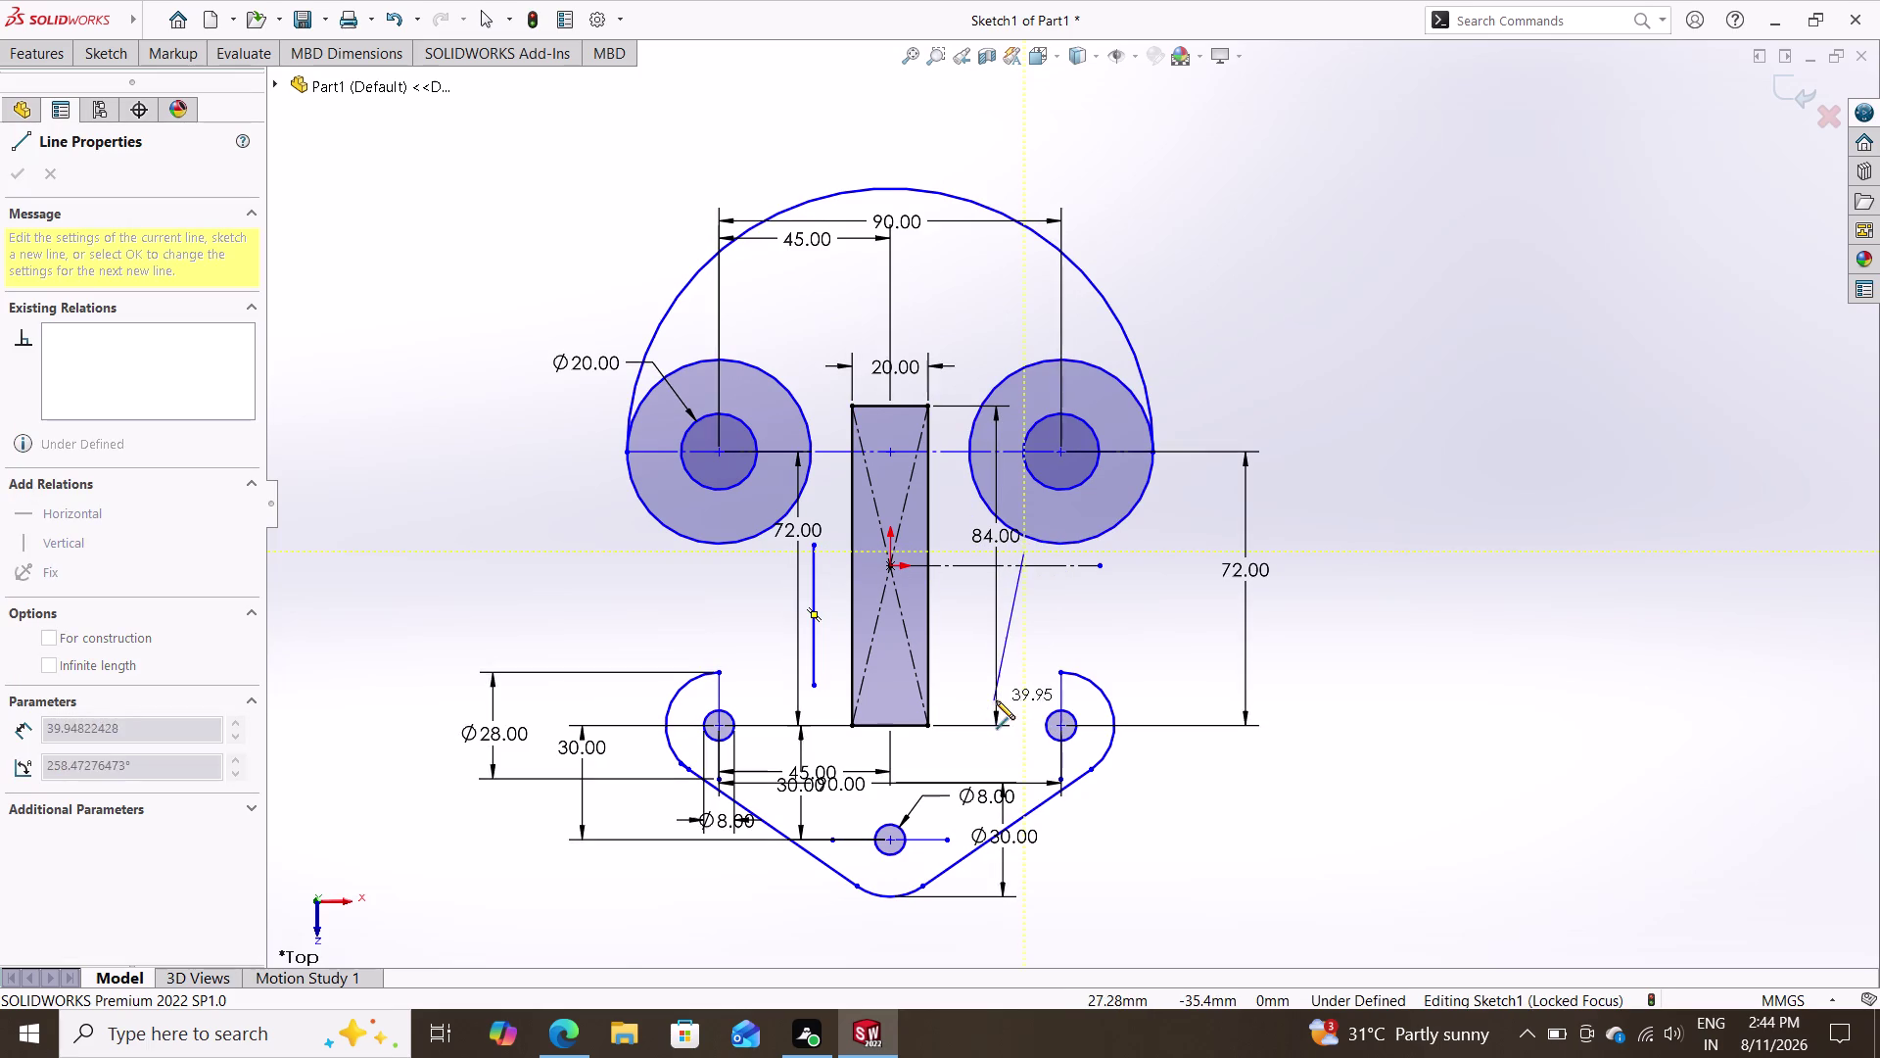
click(1027, 681)
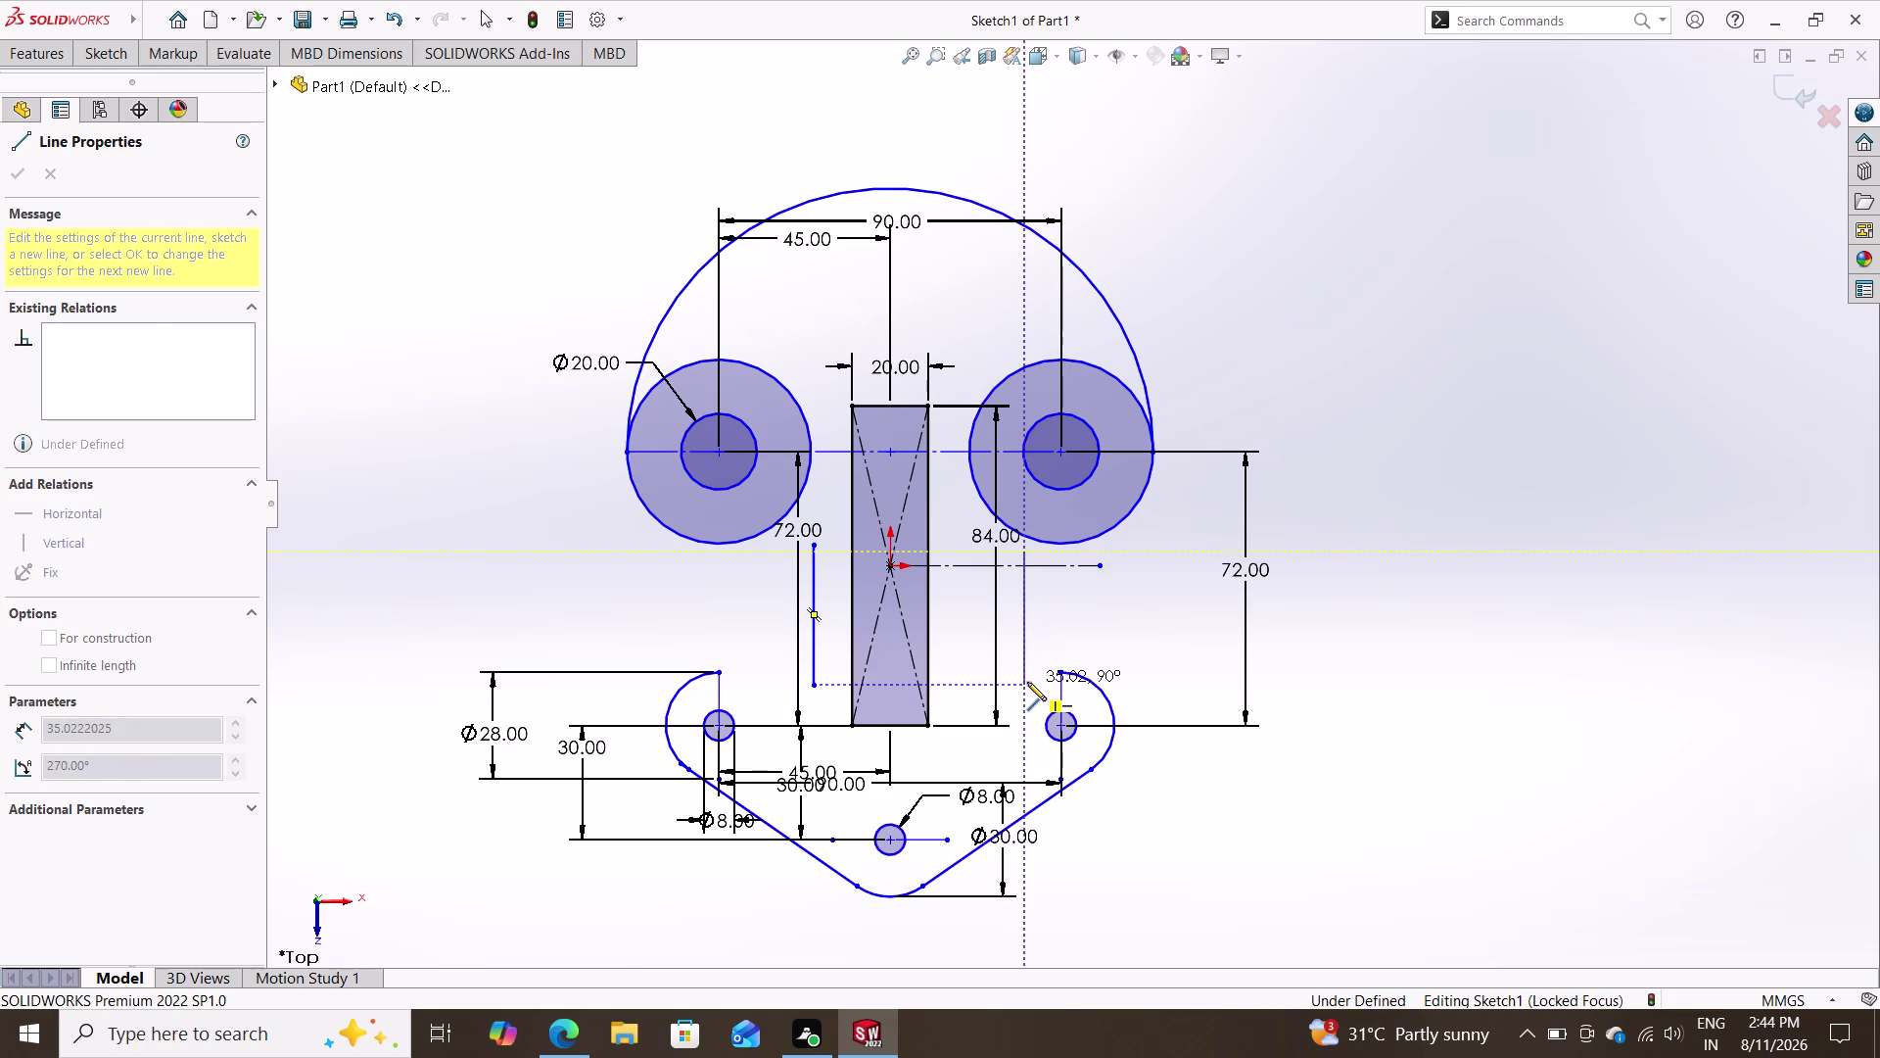
key(Escape)
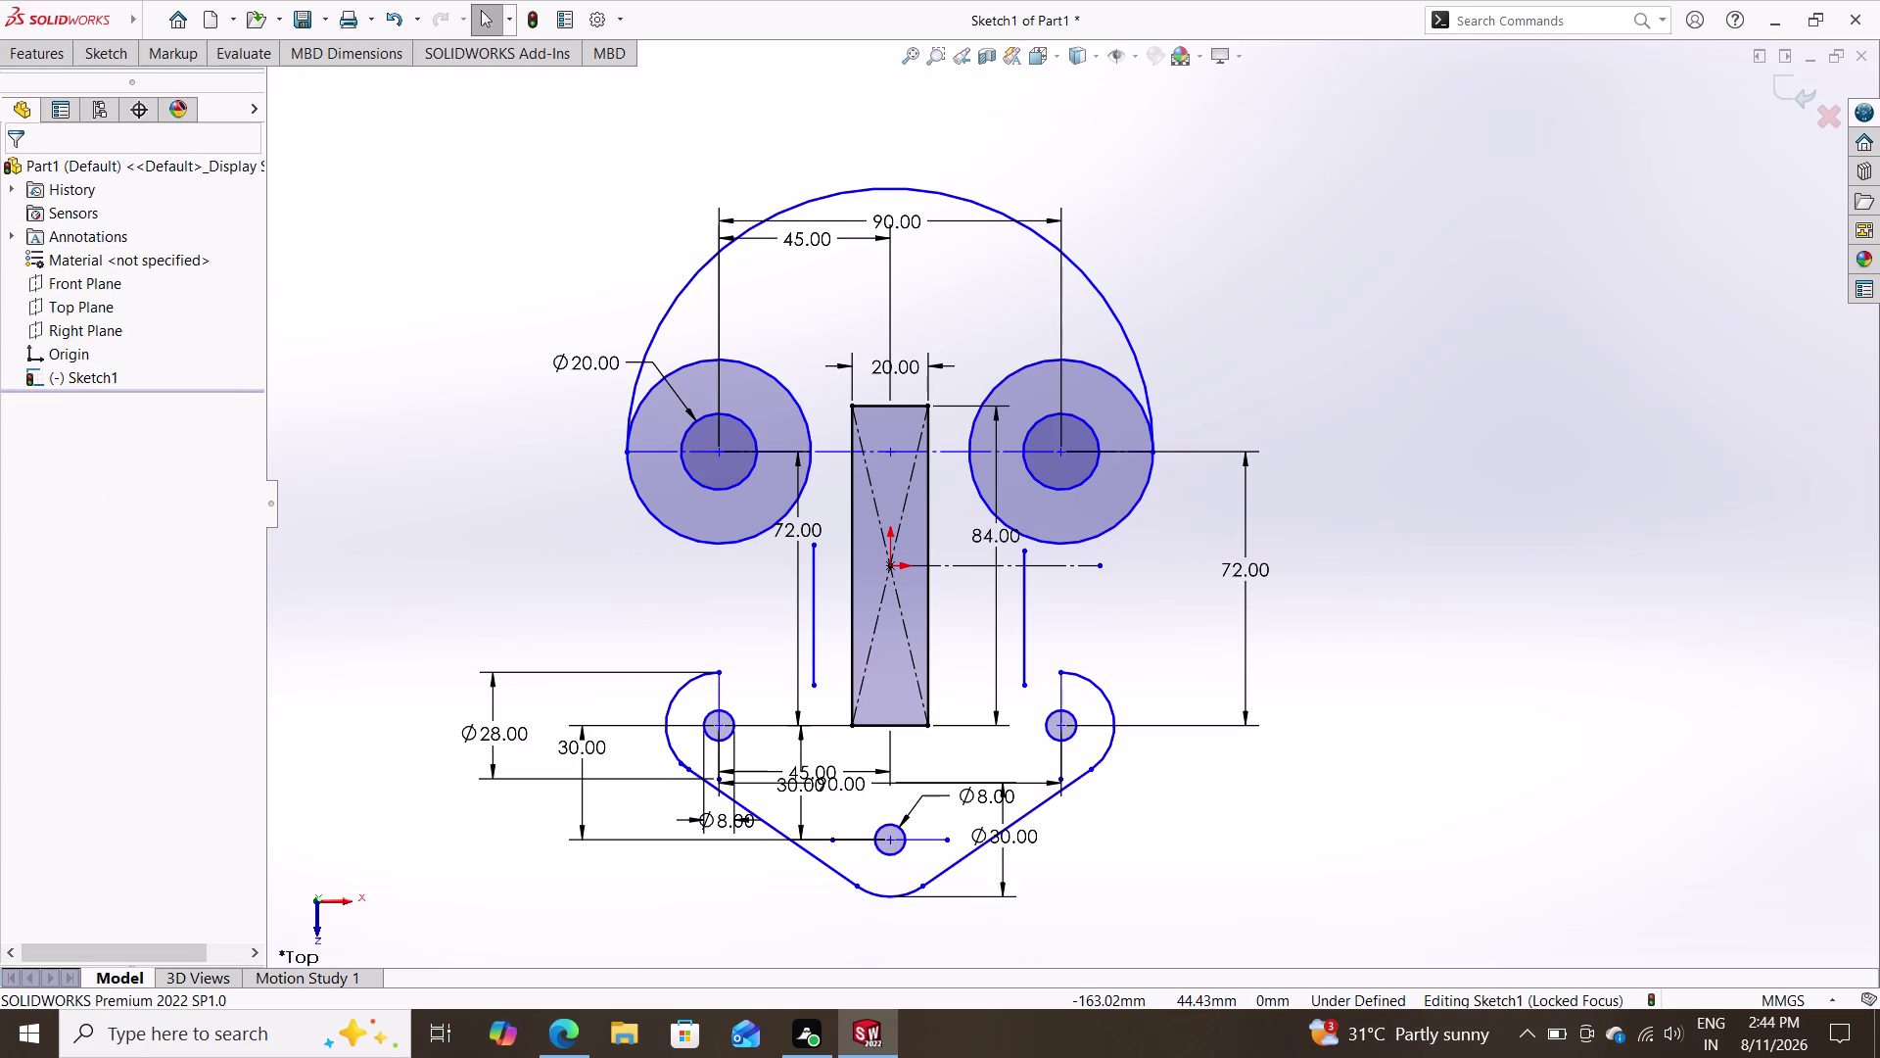
click(109, 57)
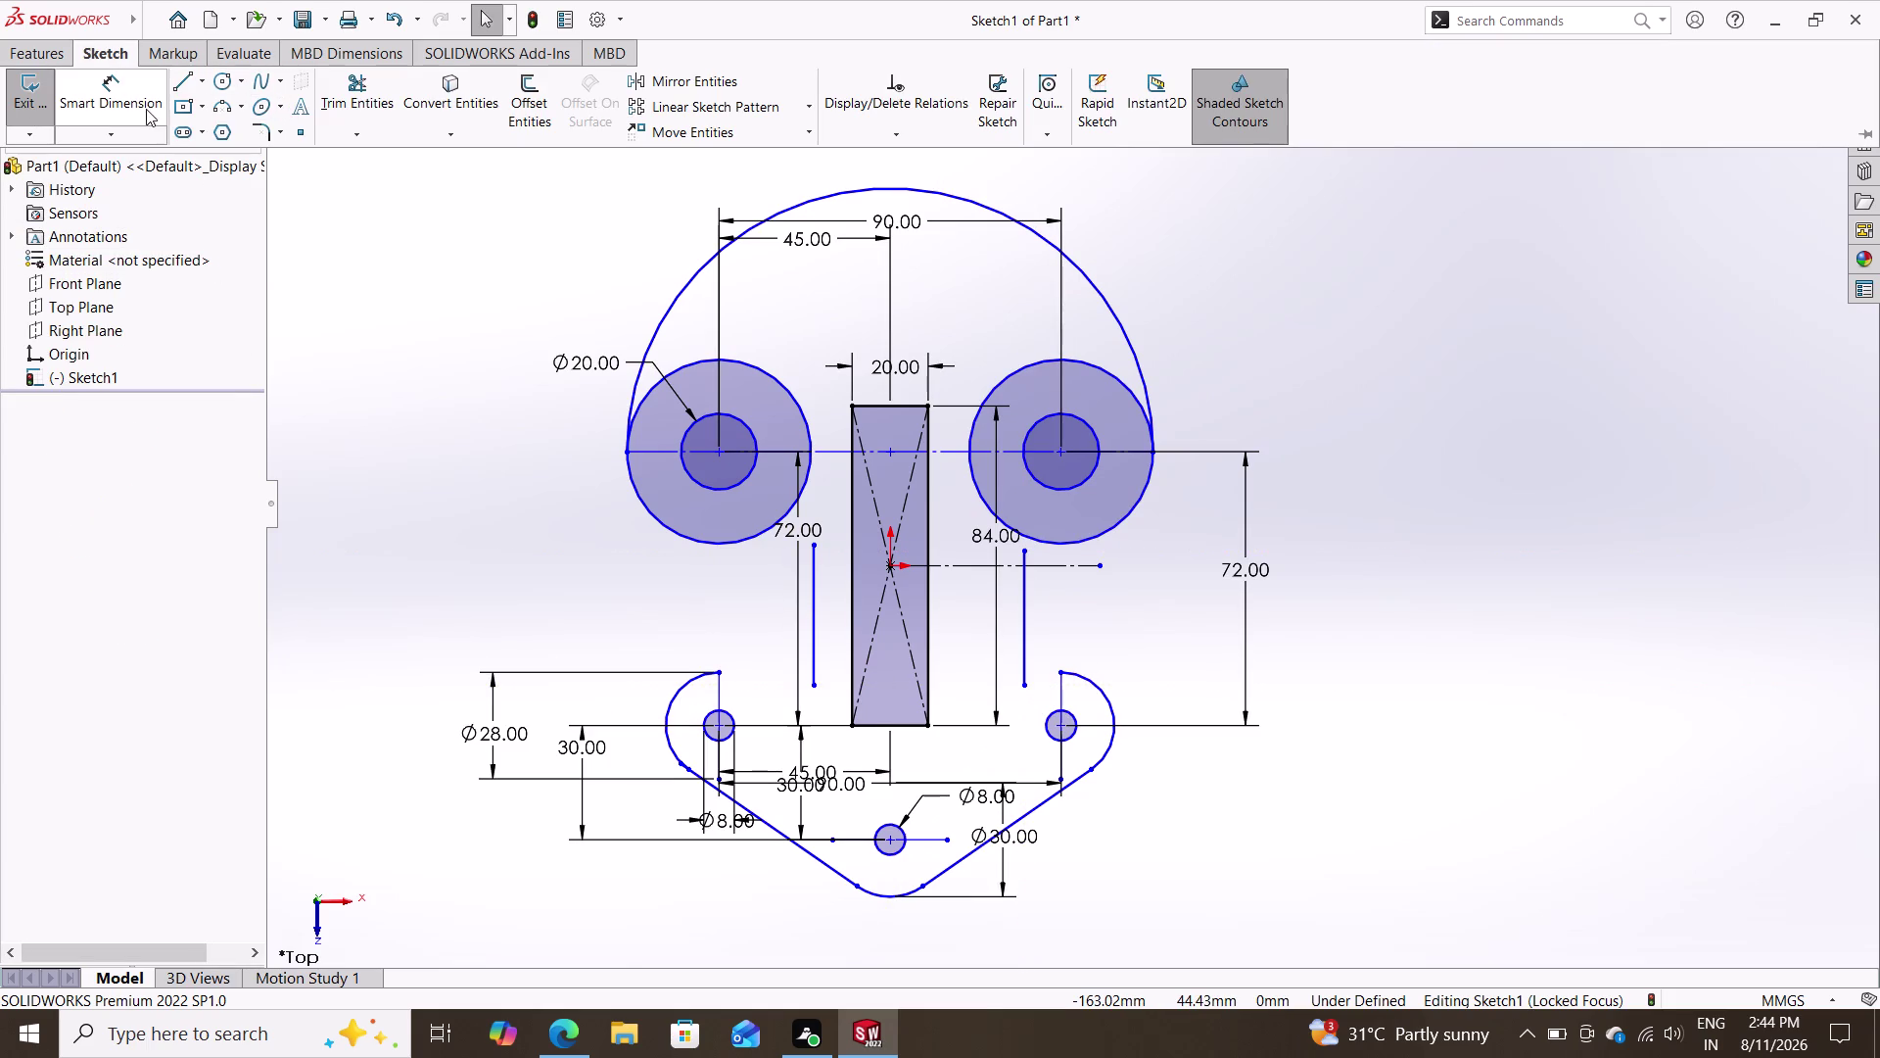
Dimension the lower endpoints of the two vertical lines 60 mm apart.
click(114, 104)
click(816, 684)
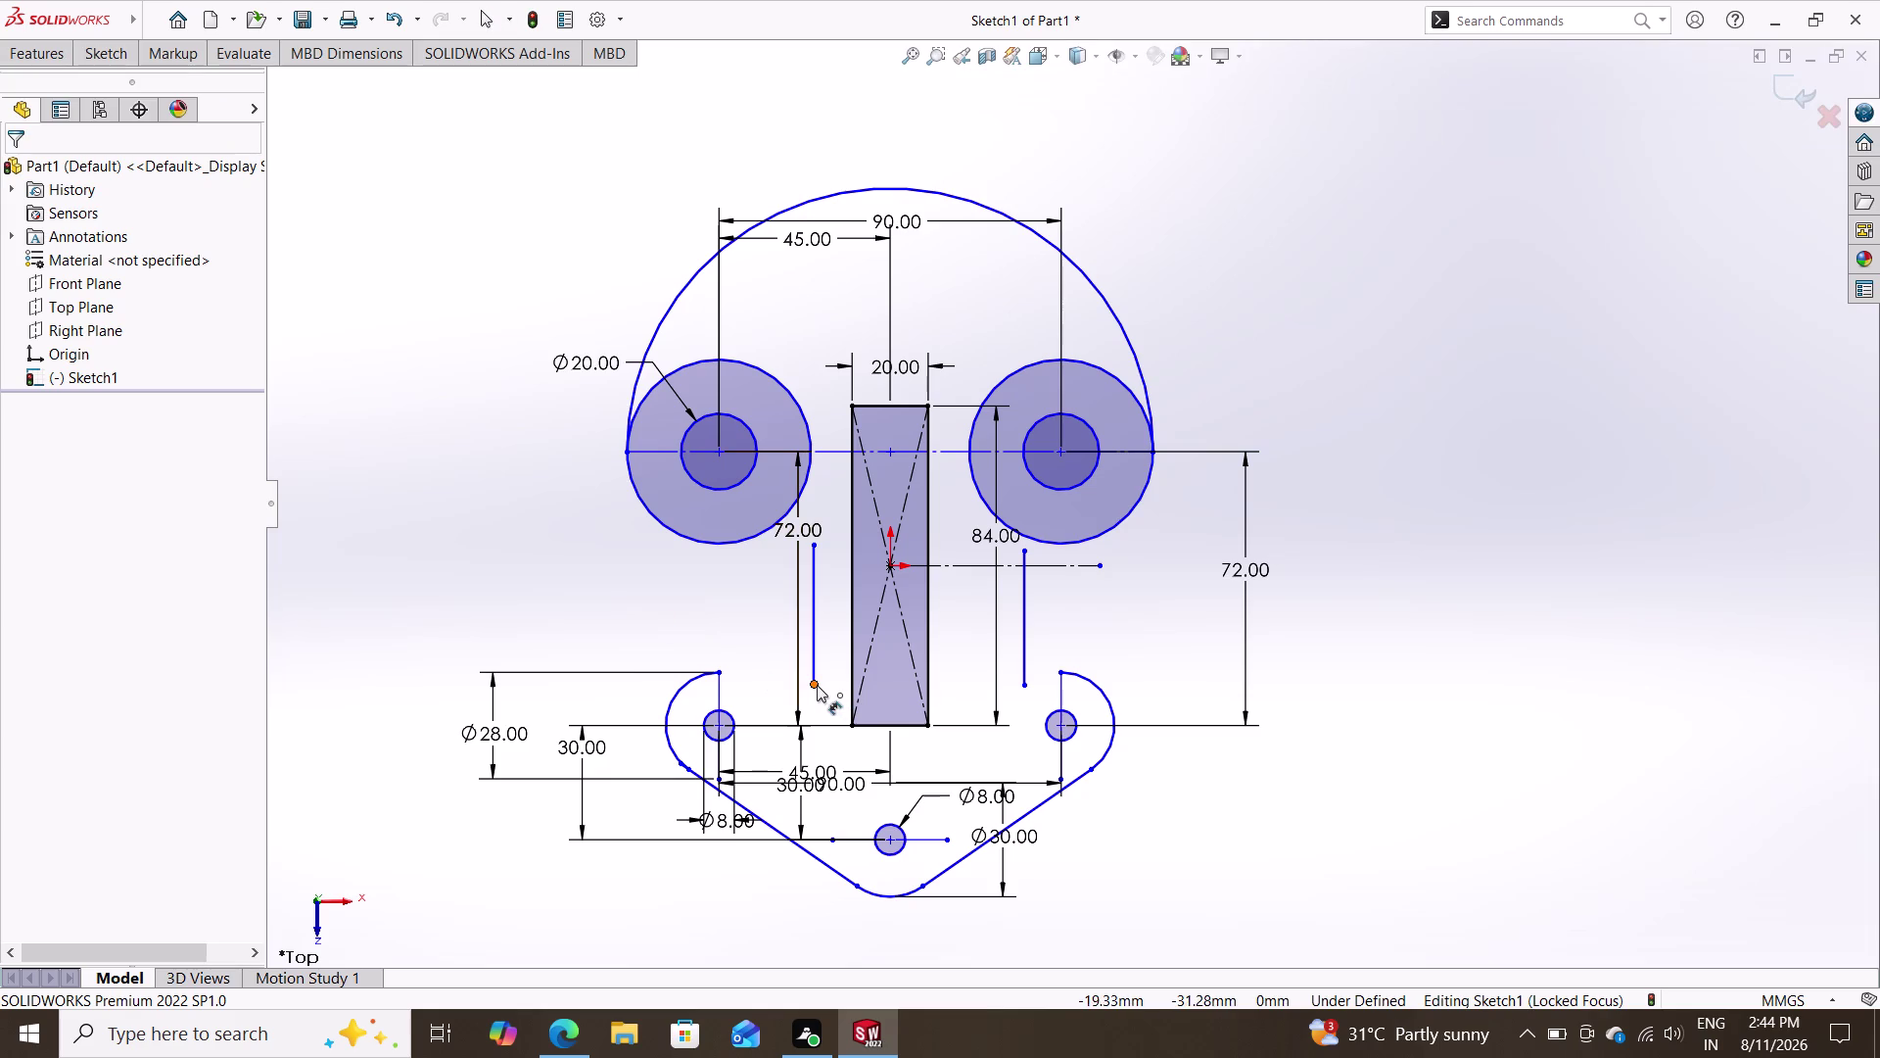
click(1026, 686)
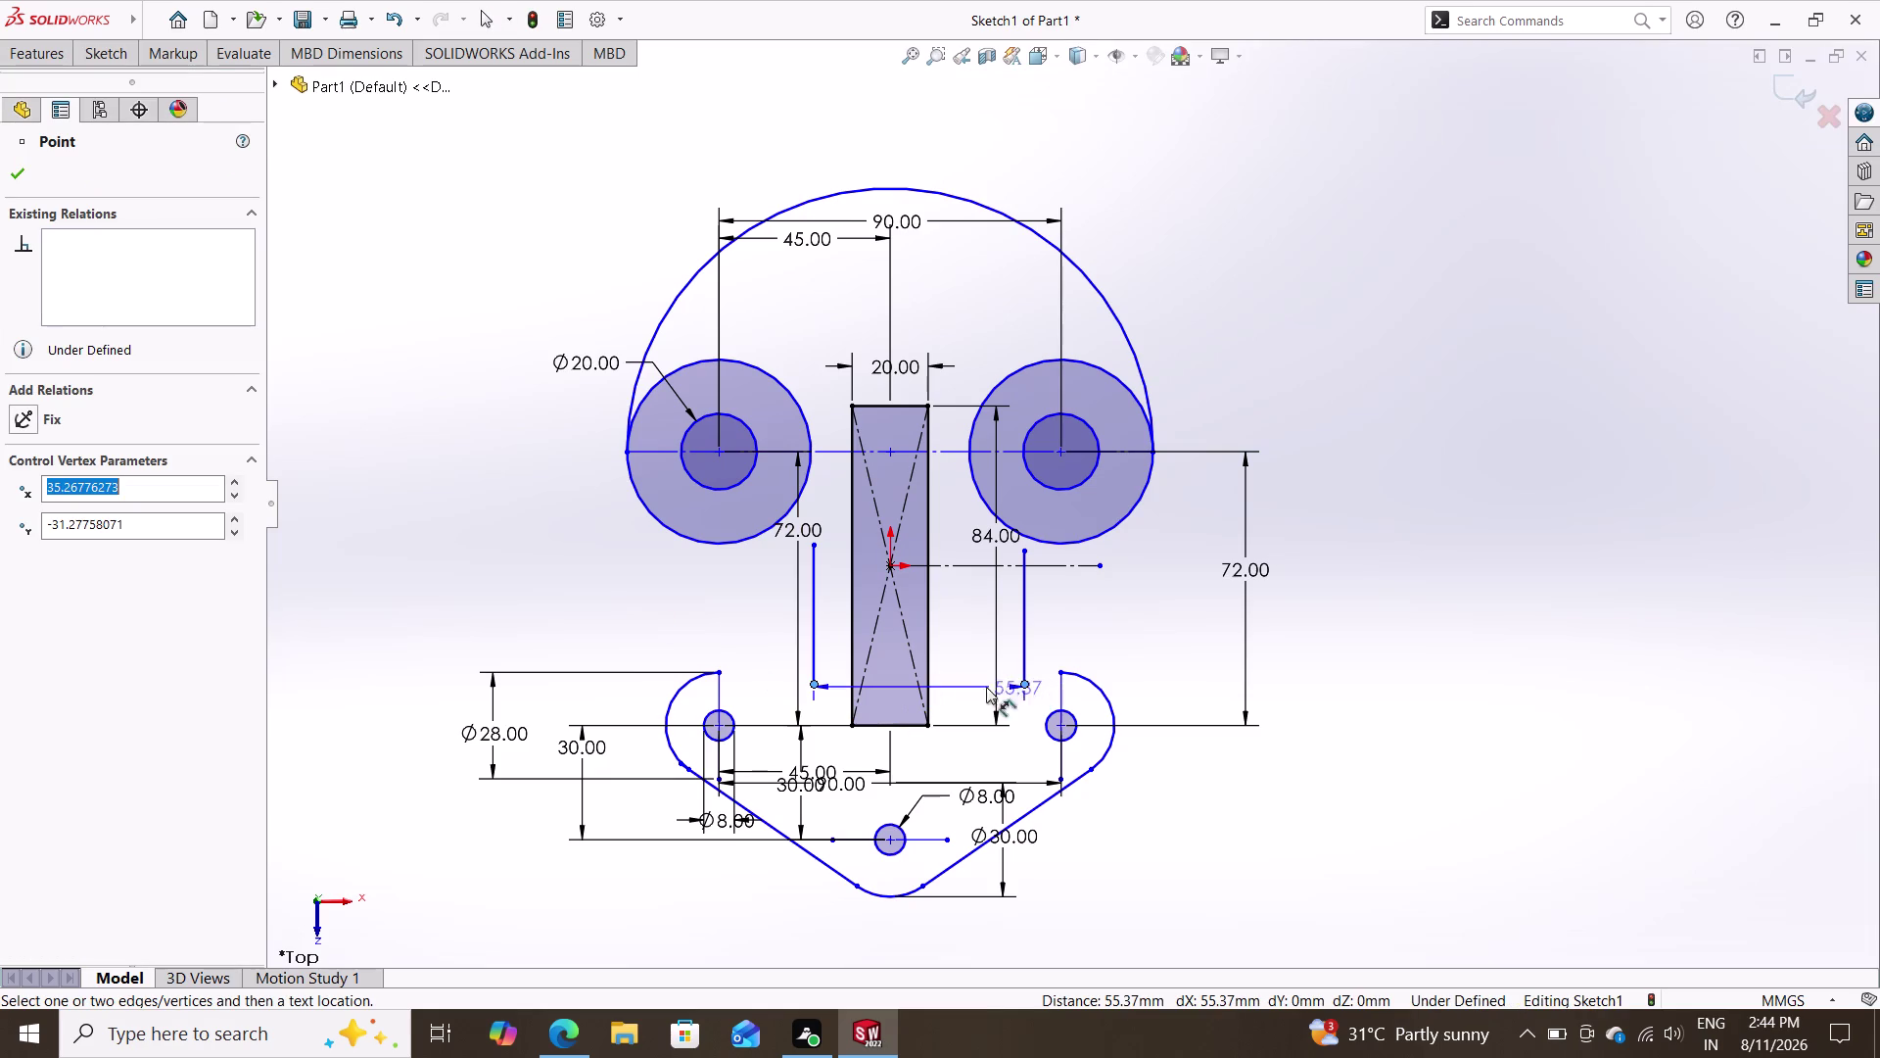
click(890, 690)
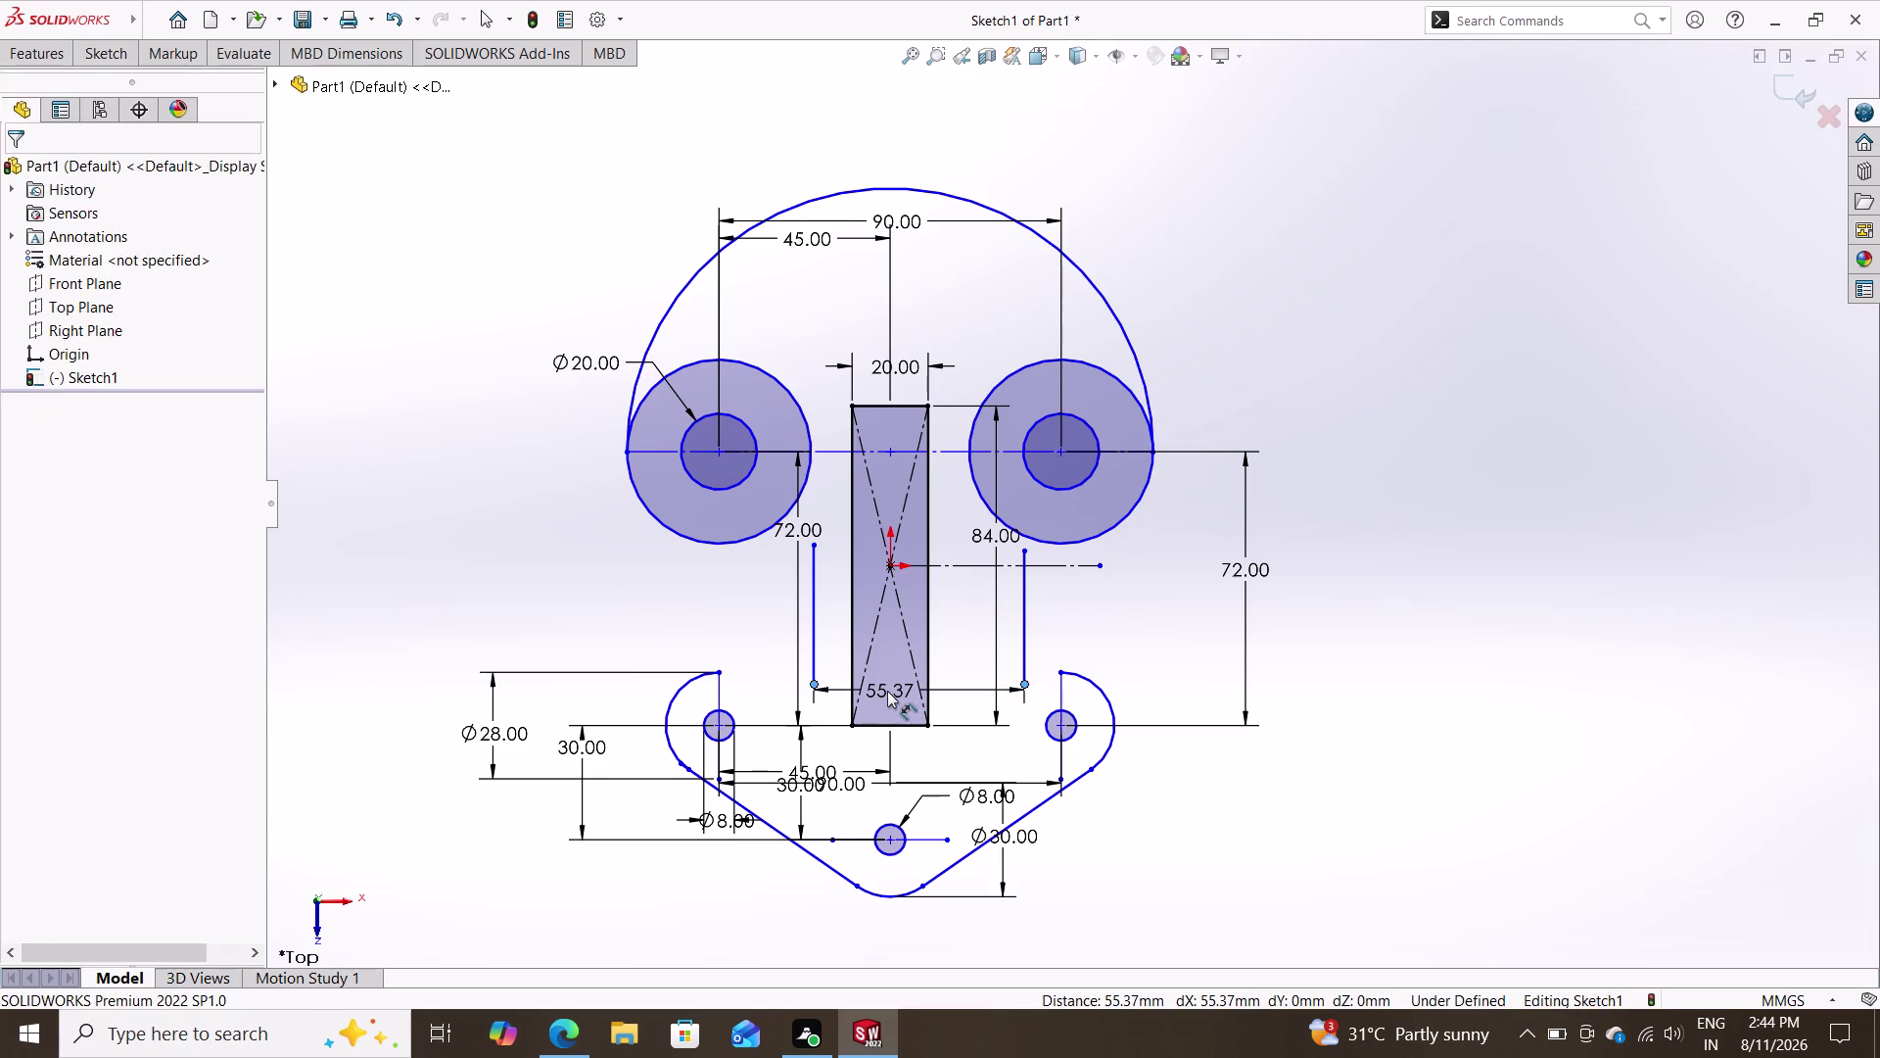
text(60)
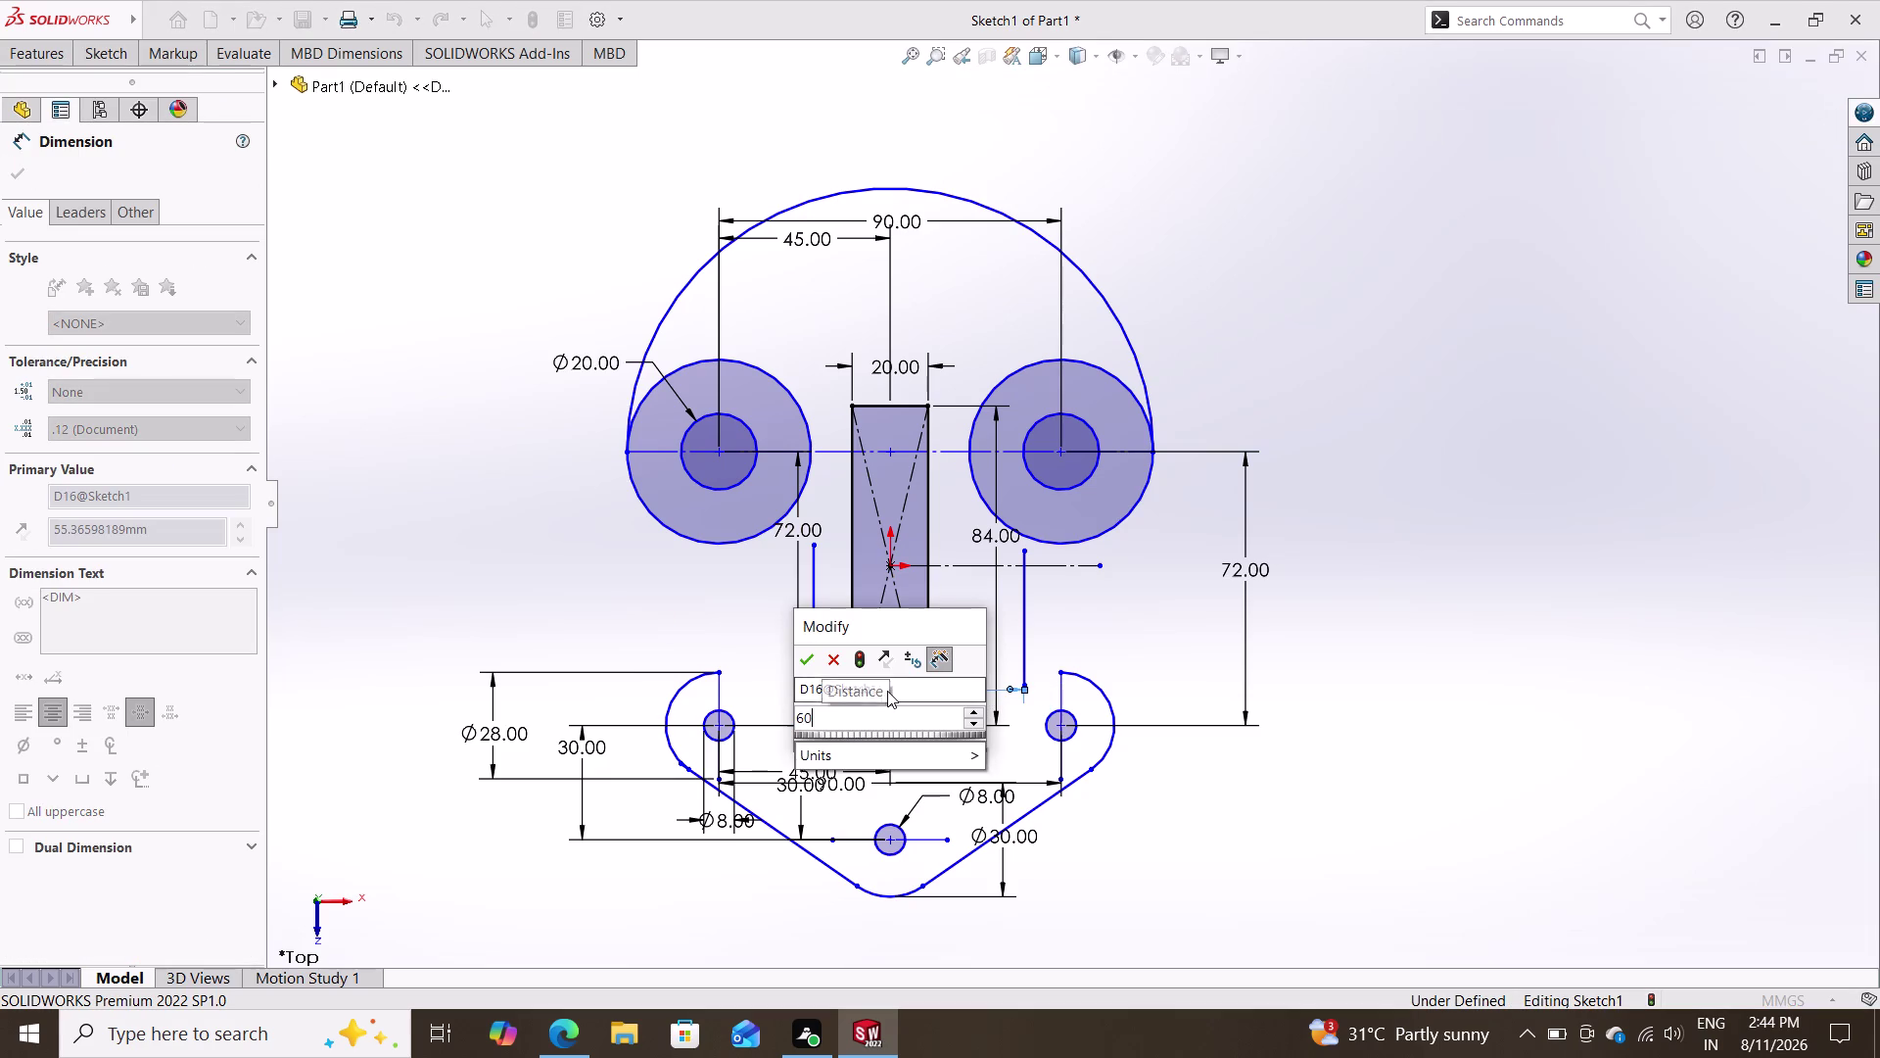
key(Return)
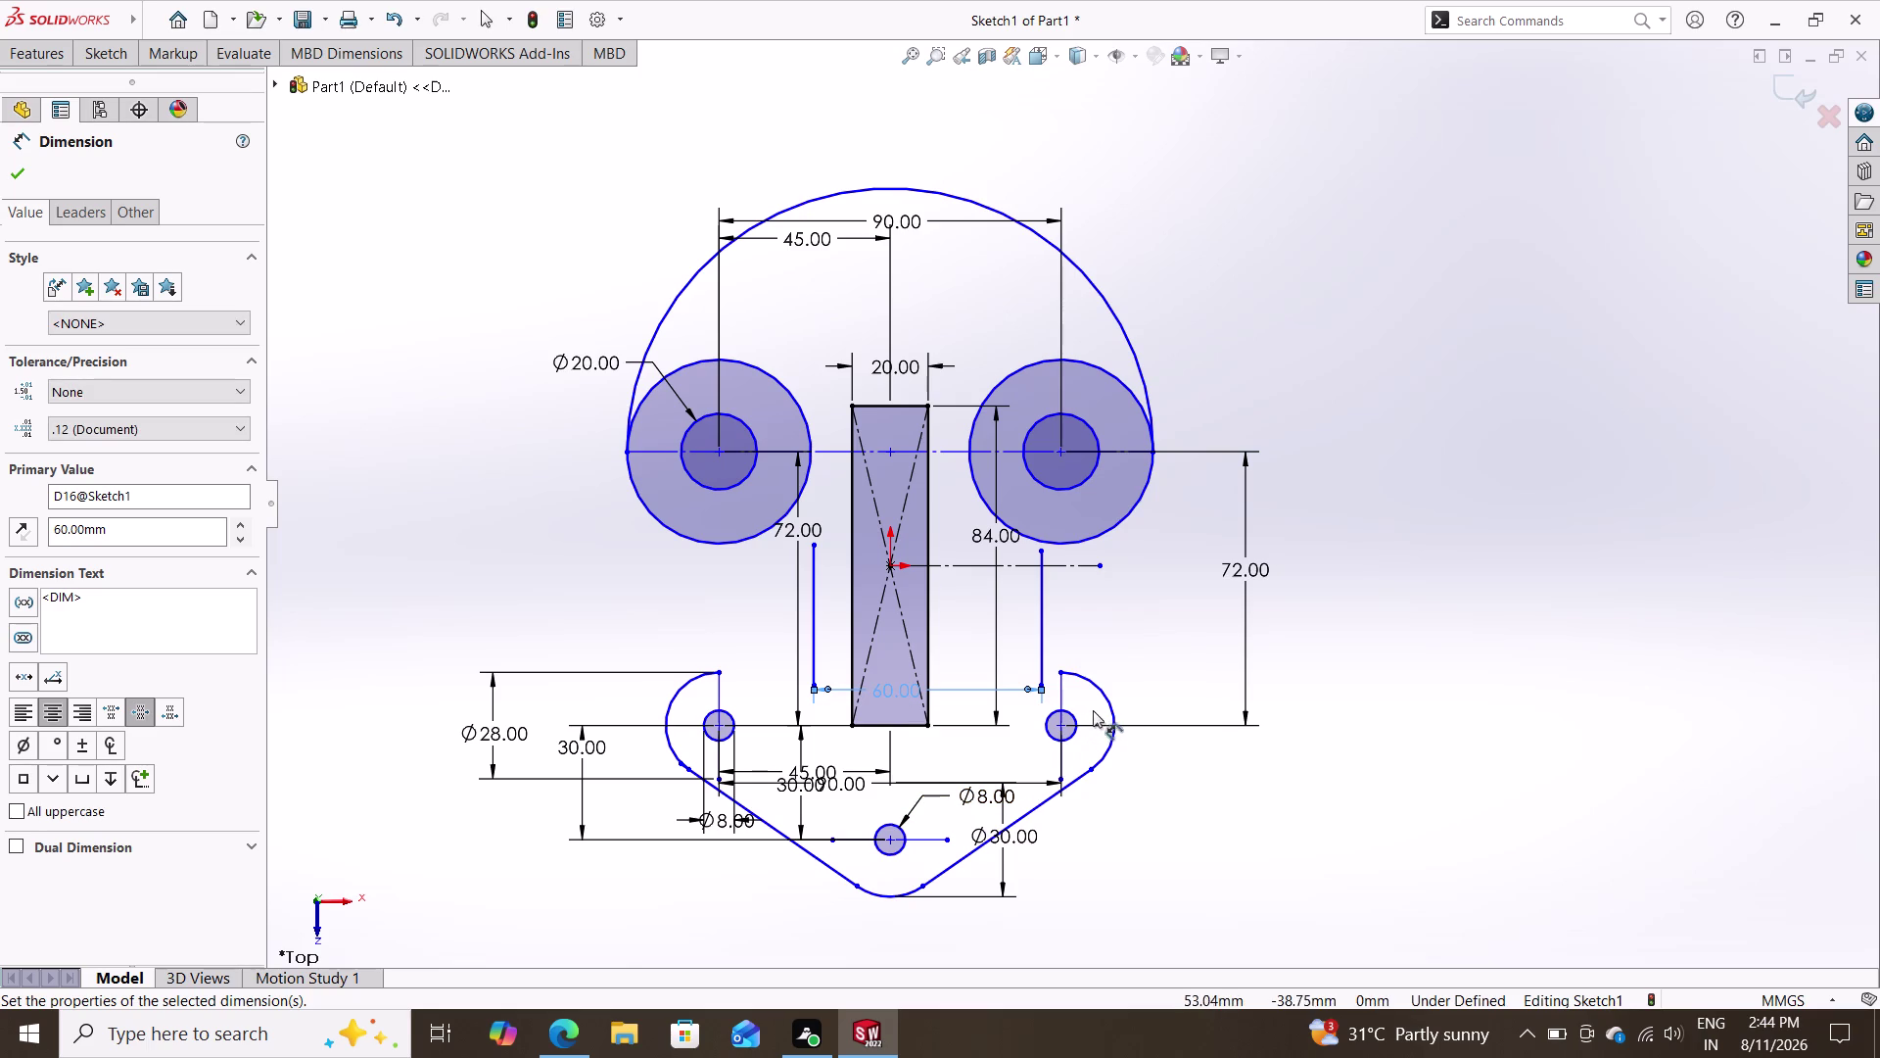
key(Escape)
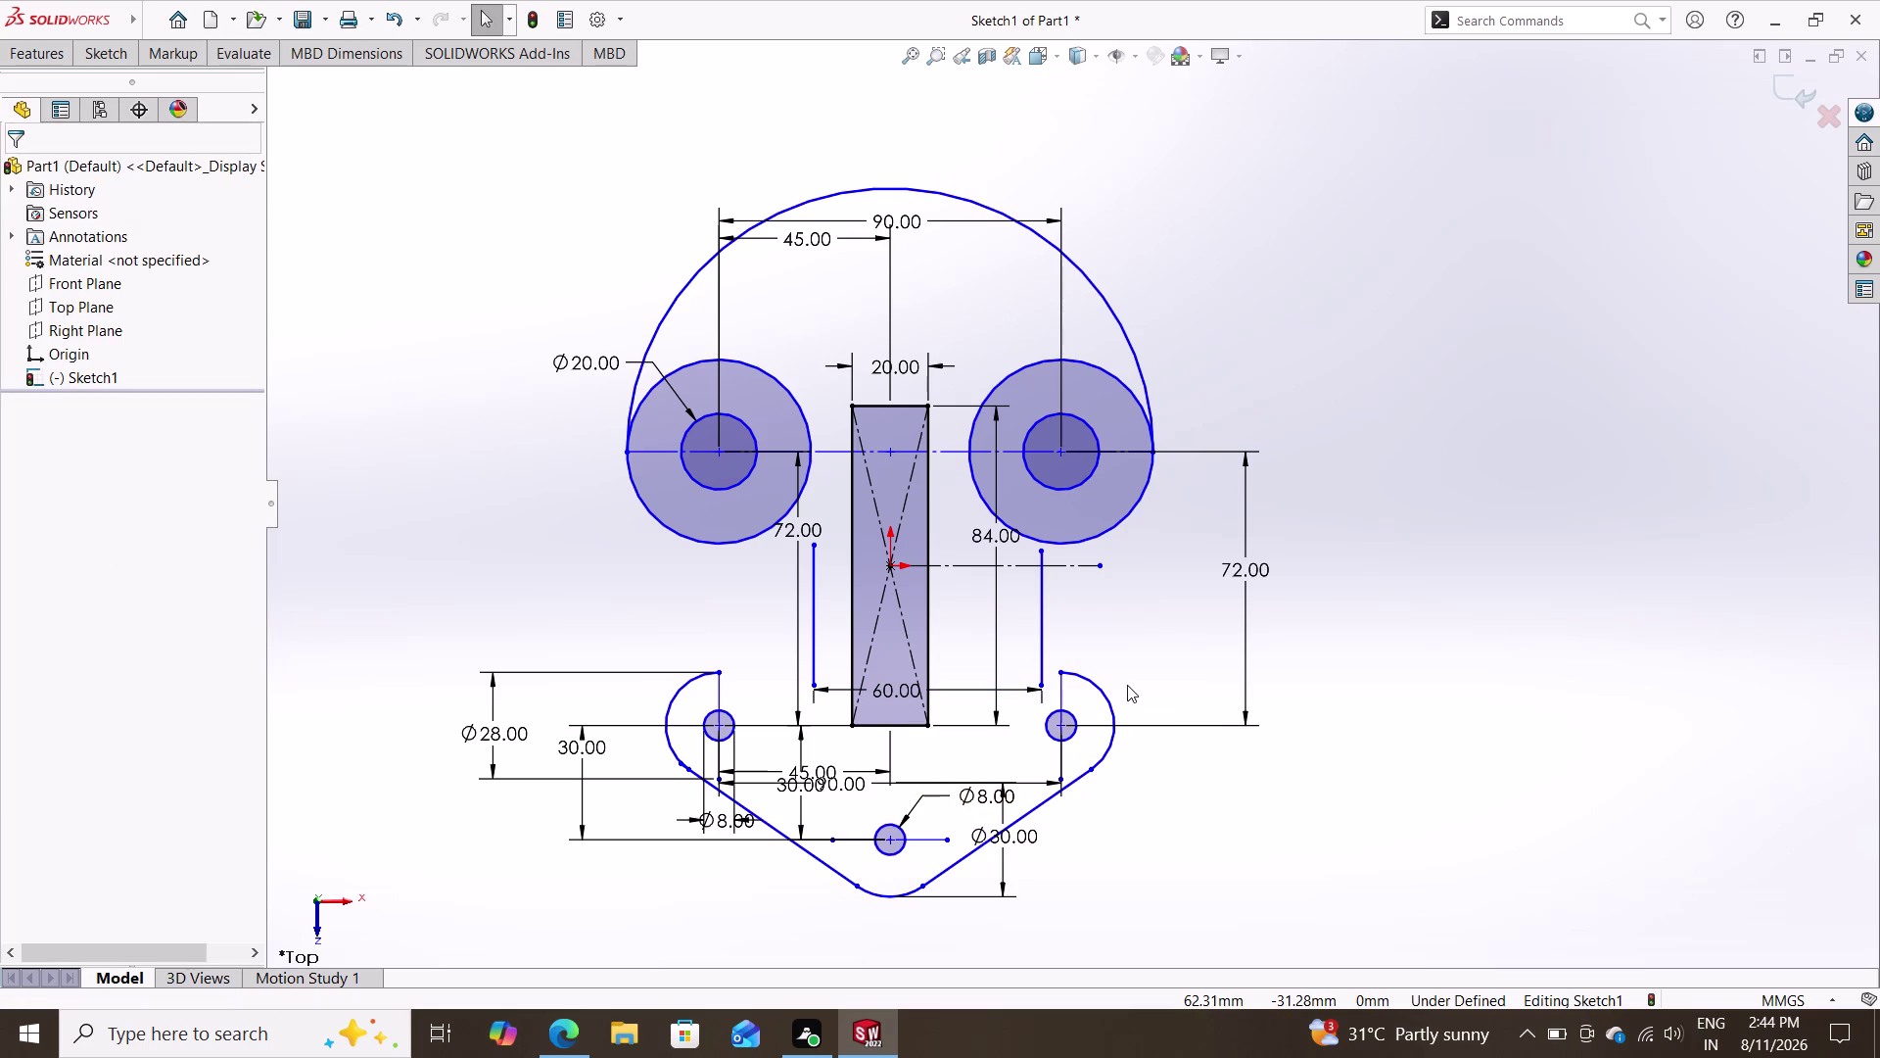
click(127, 51)
Clear a stray selection of the slot's construction line and begin dimensioning the left line.
click(136, 83)
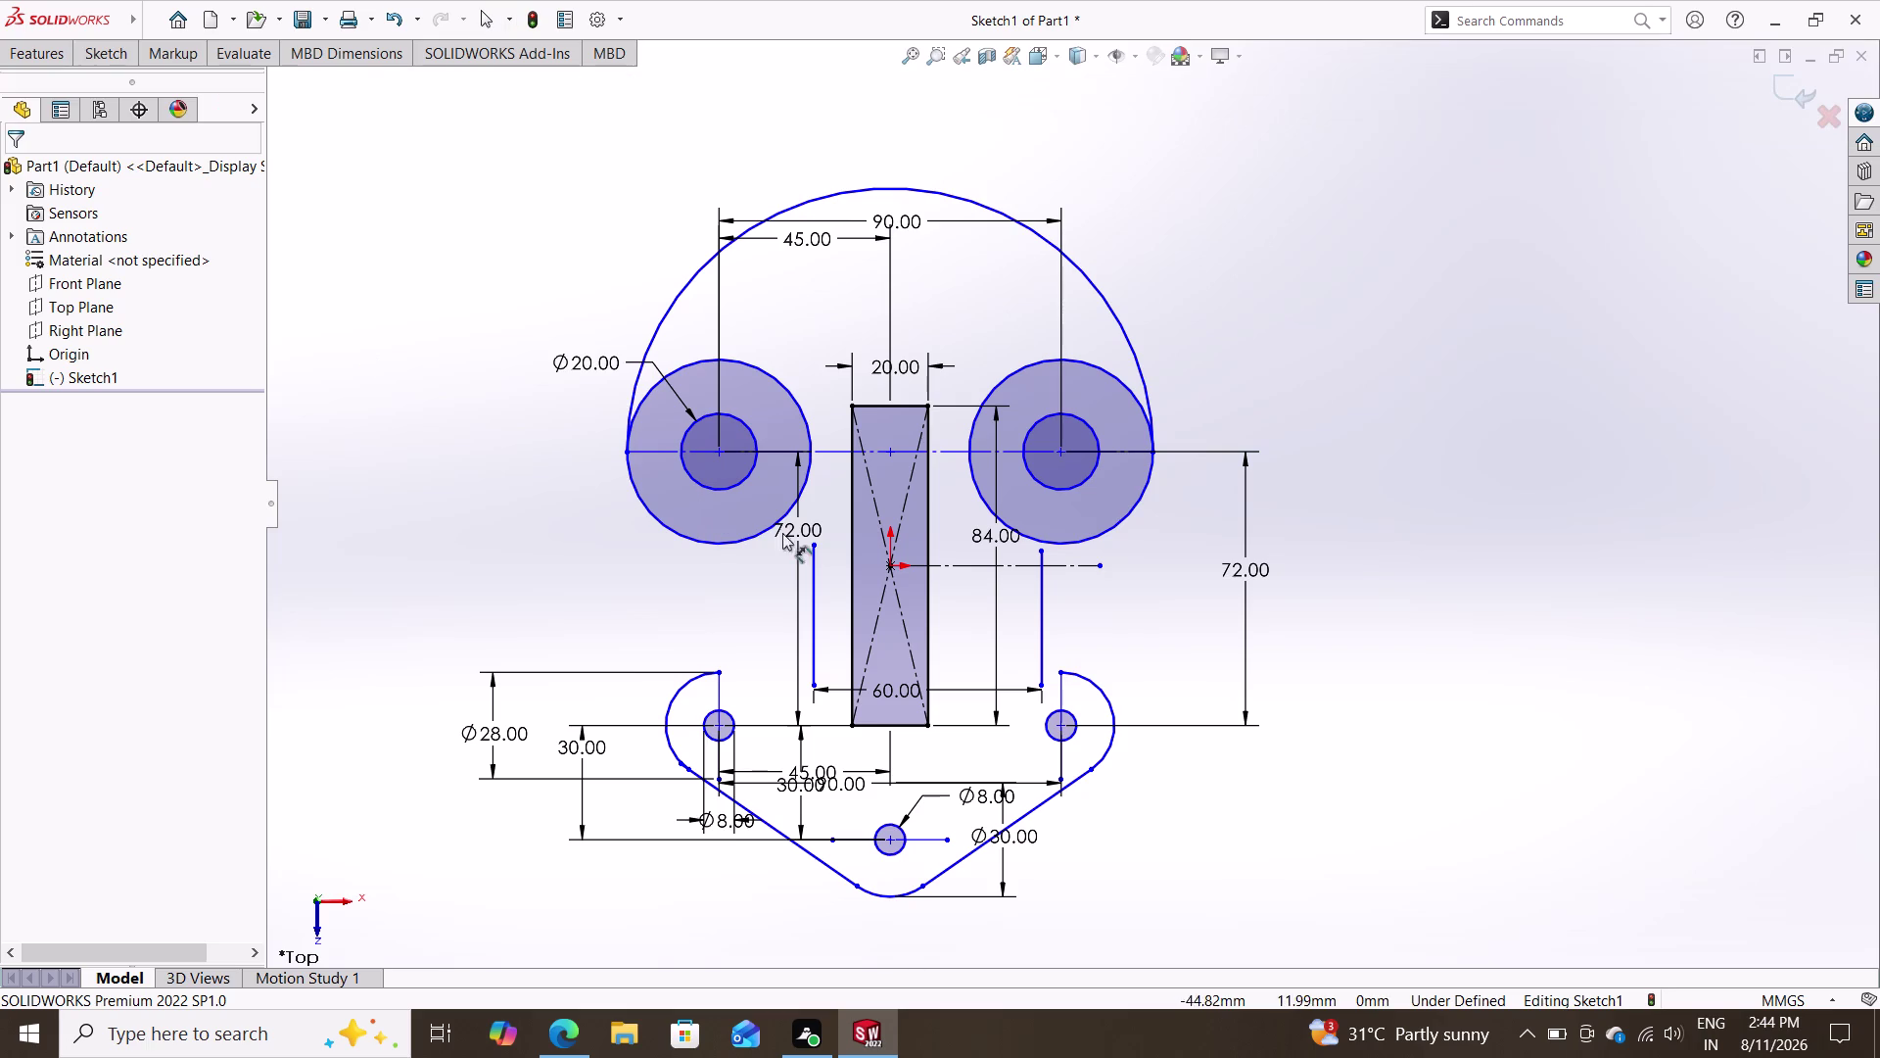
click(888, 559)
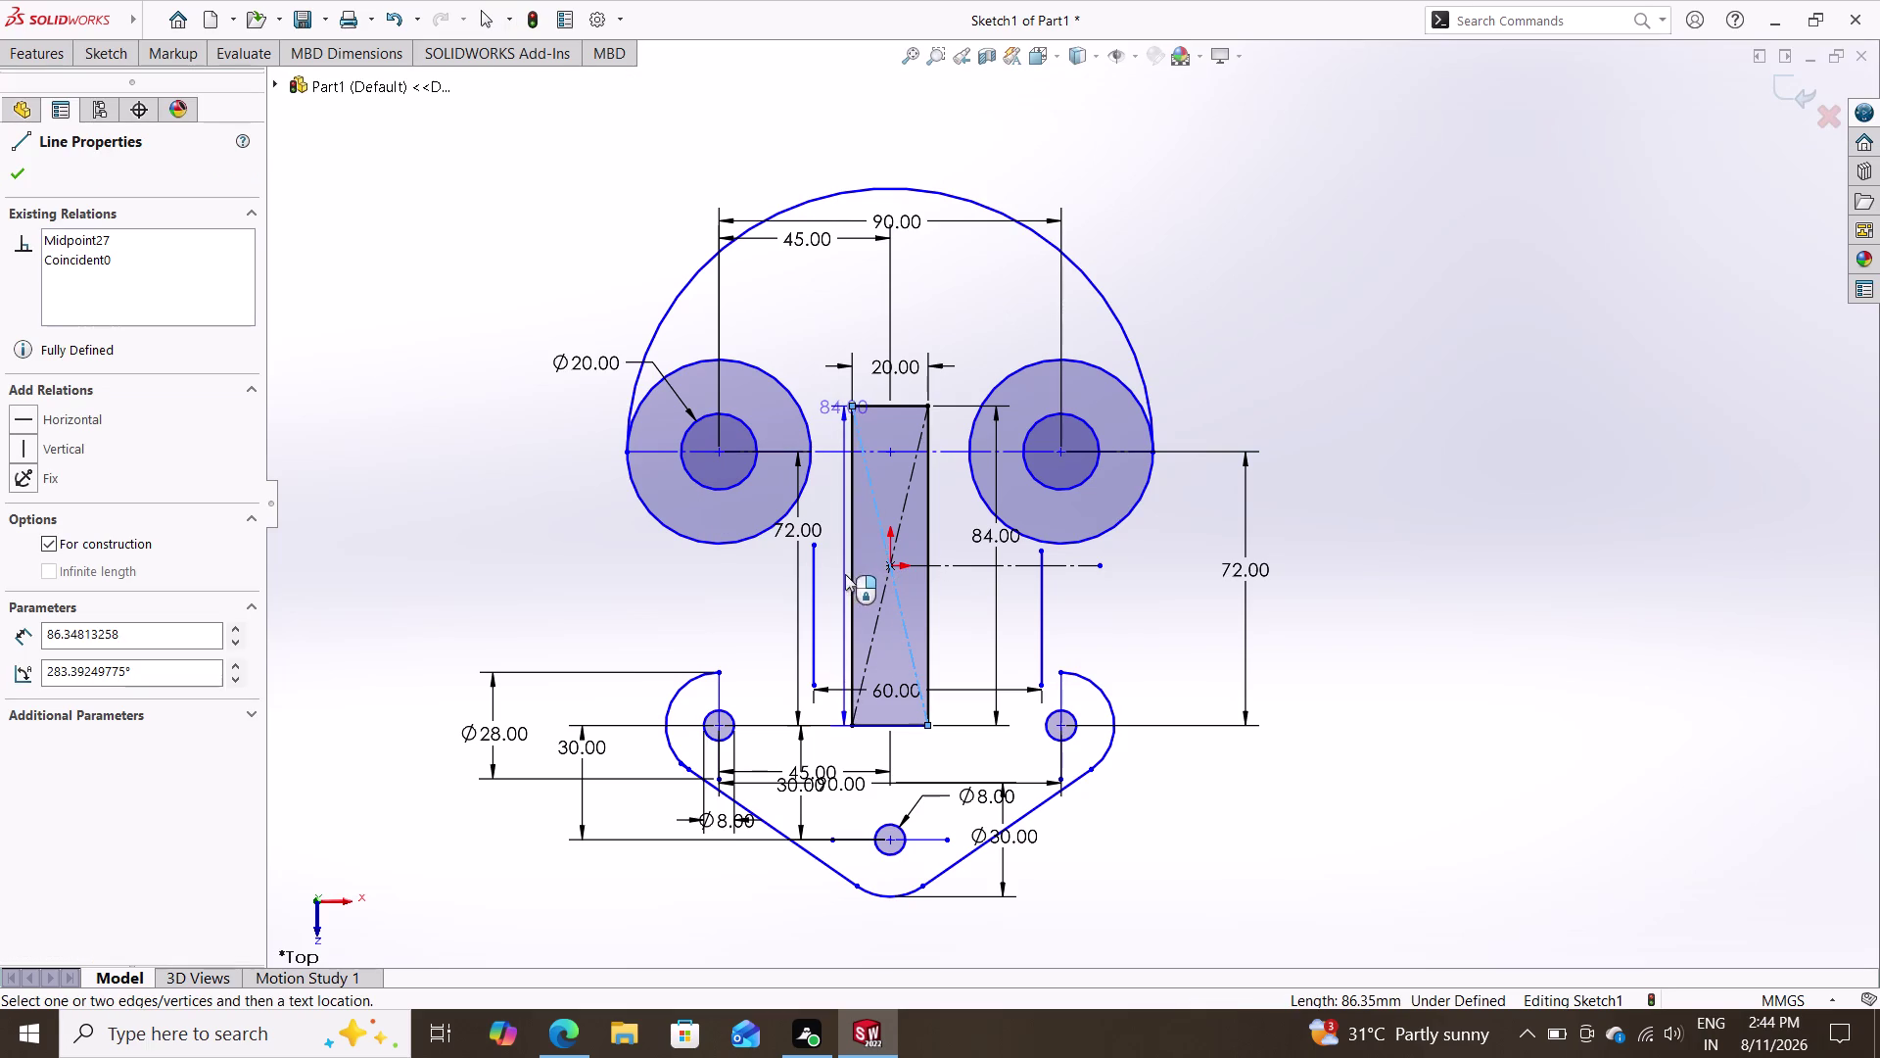
key(Escape)
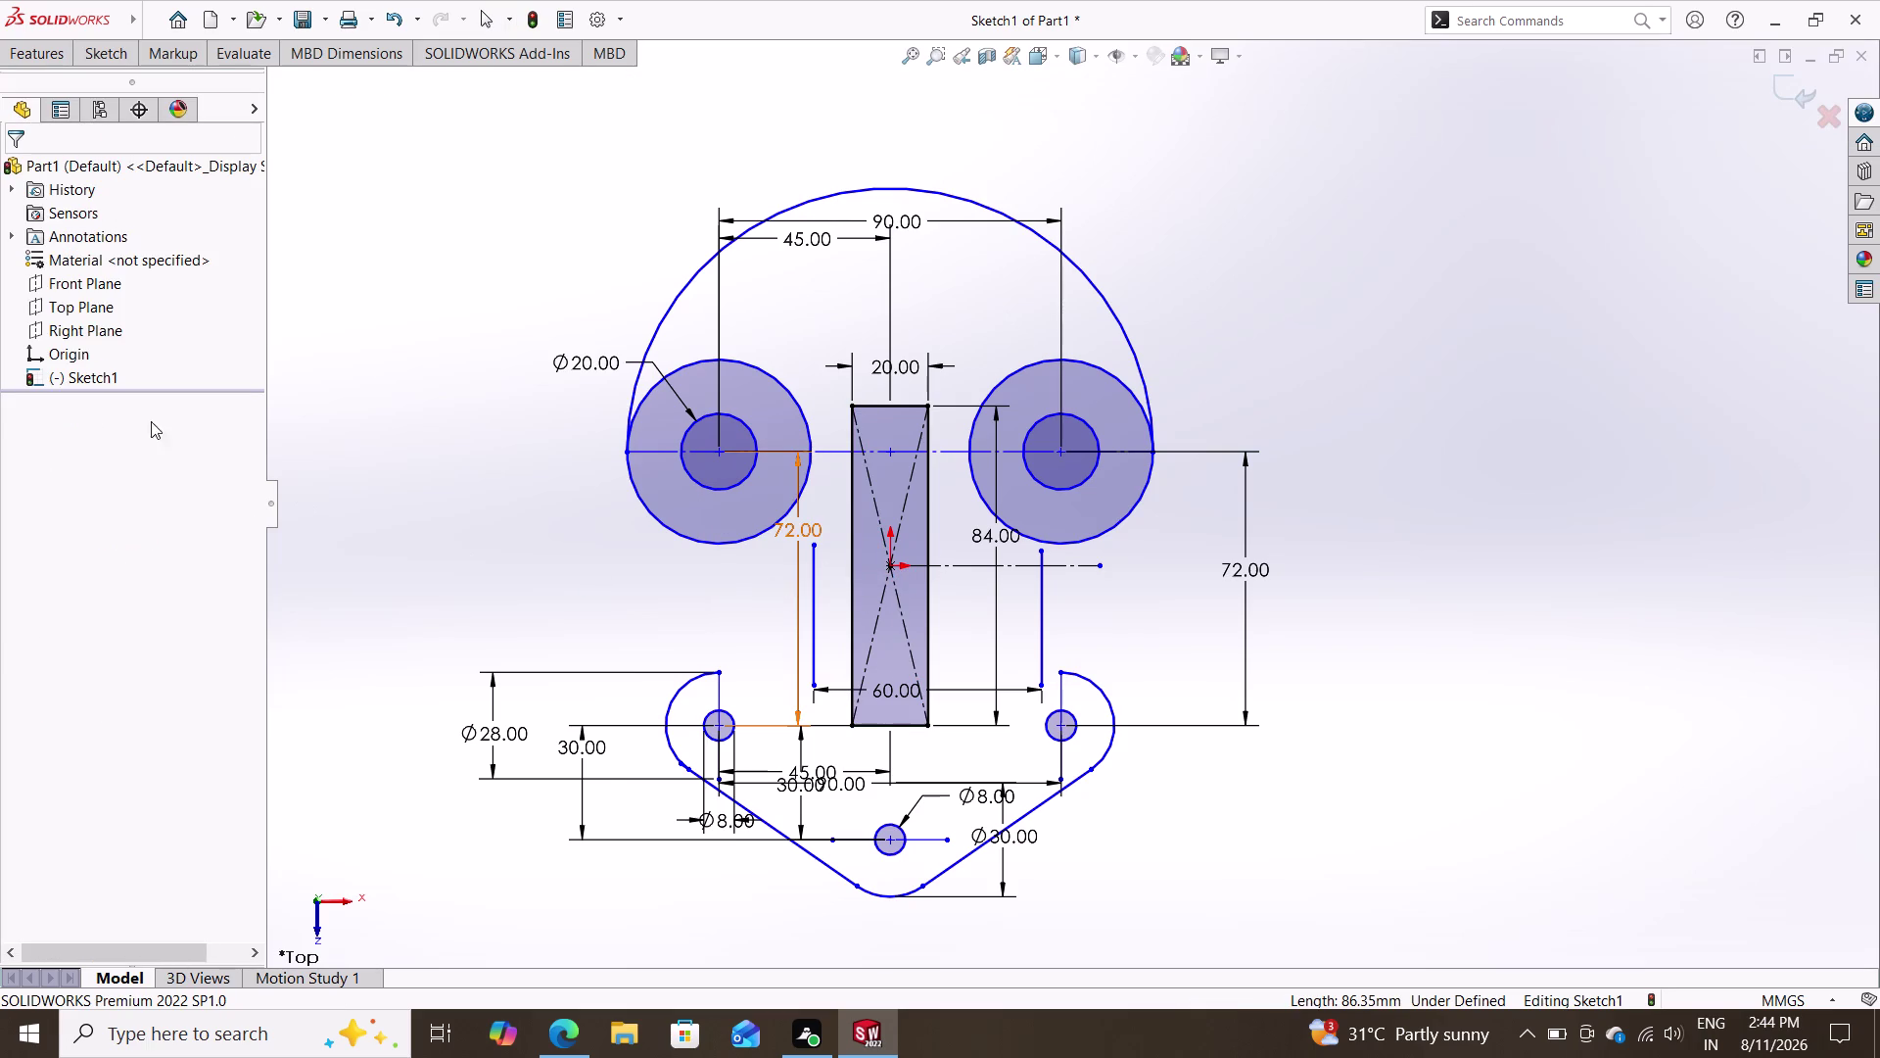
click(107, 56)
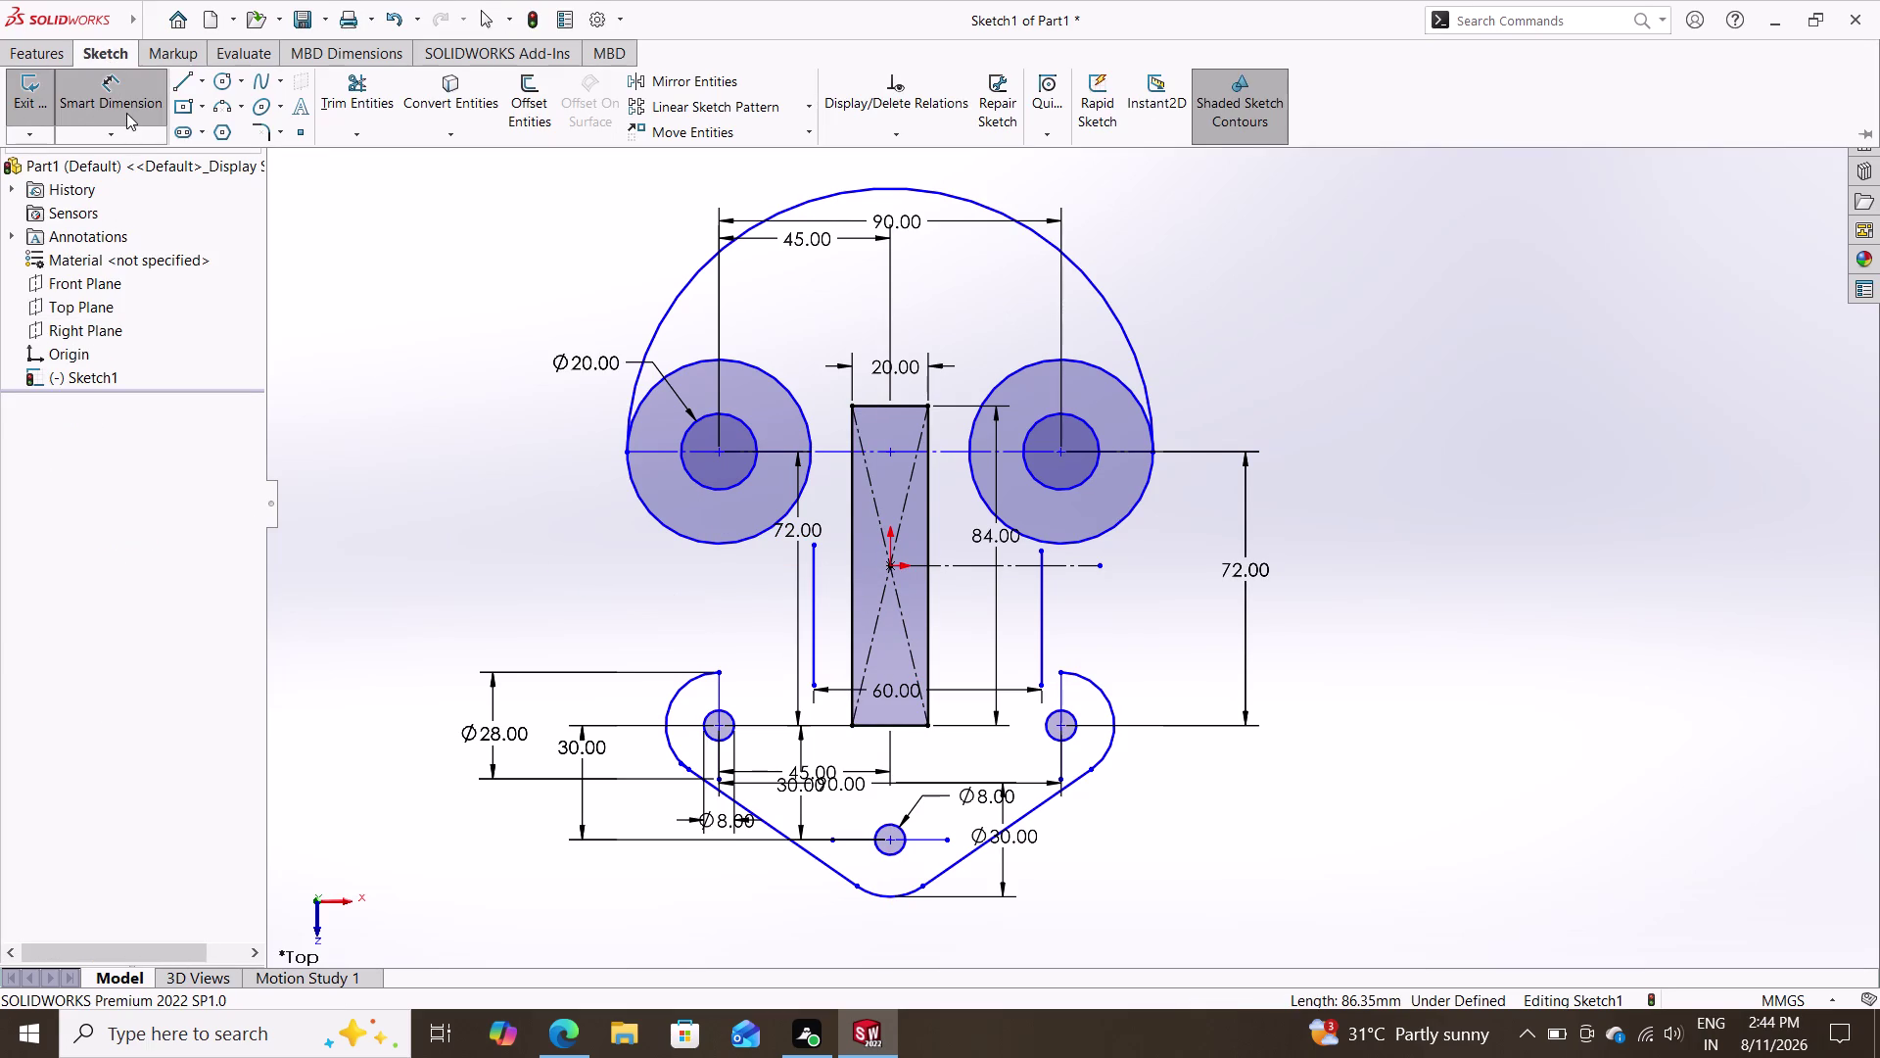
click(126, 112)
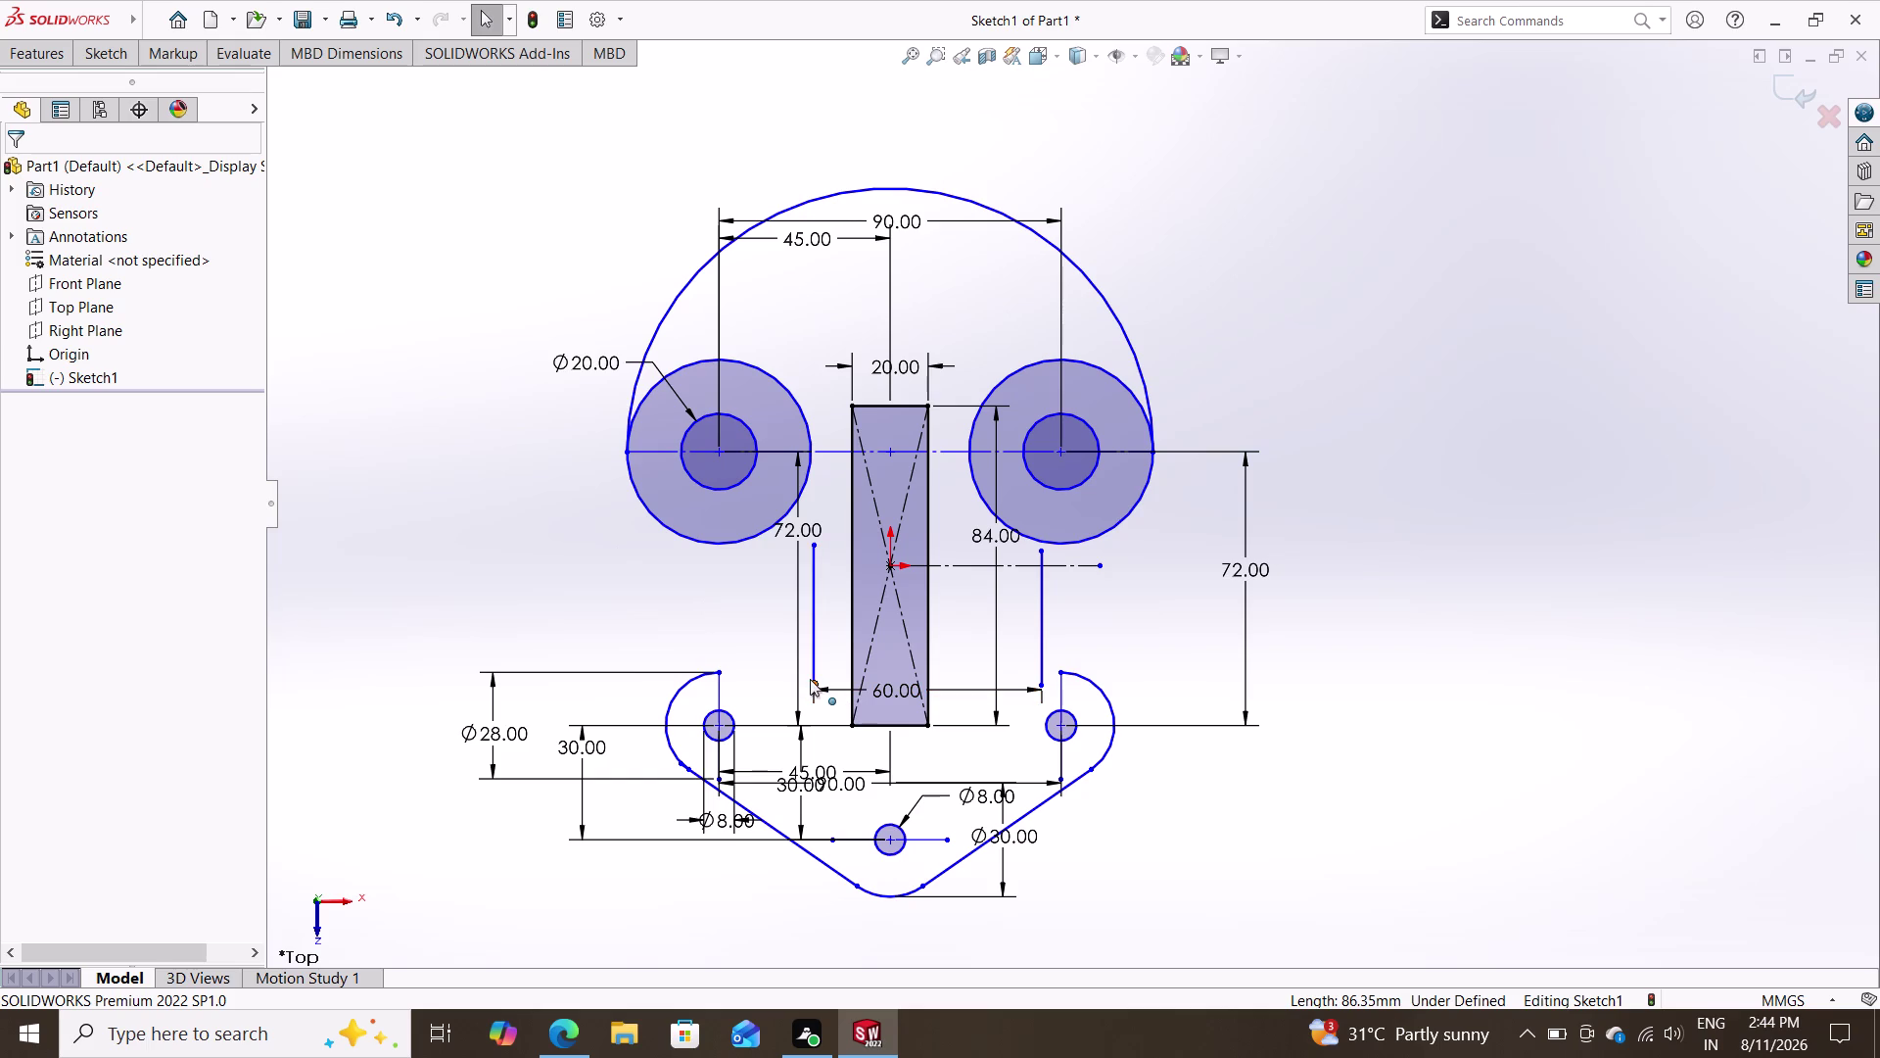
click(815, 683)
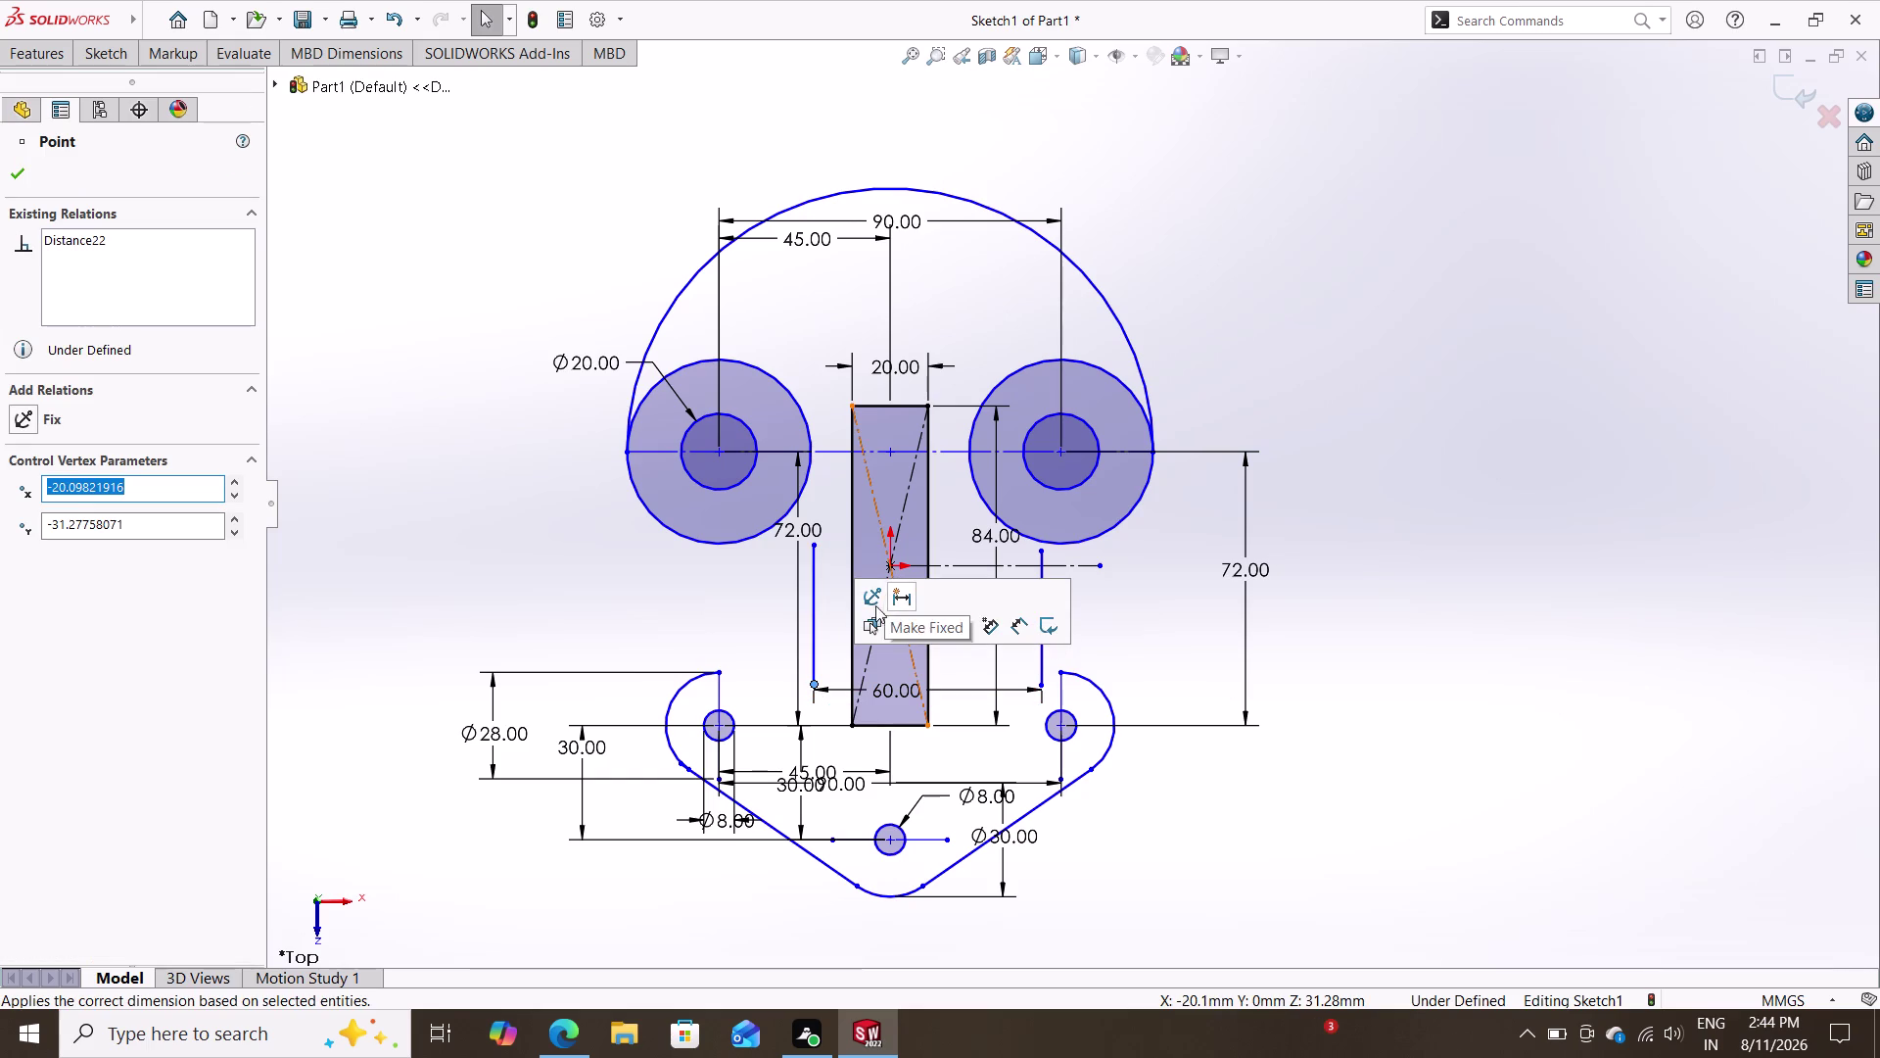
key(Escape)
Dimension the left line's lower end 30 mm horizontally from the origin.
click(111, 61)
click(114, 104)
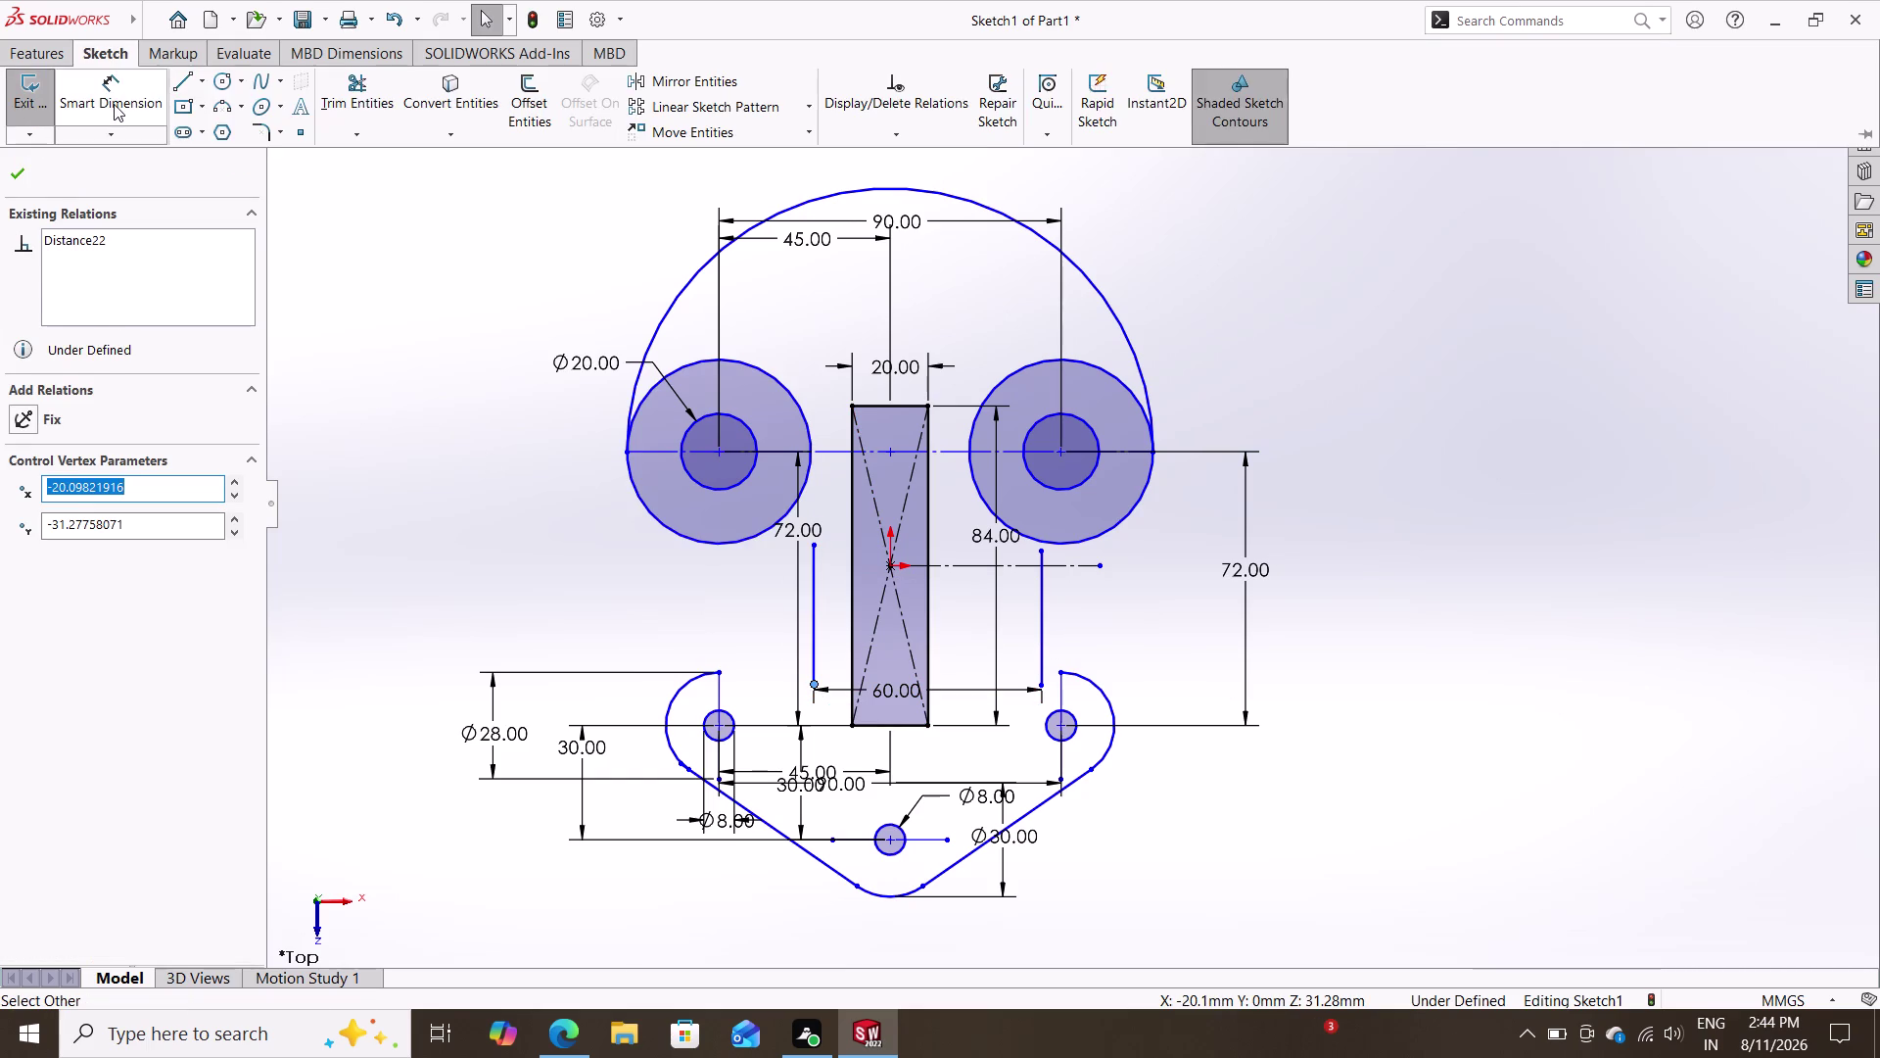
click(812, 680)
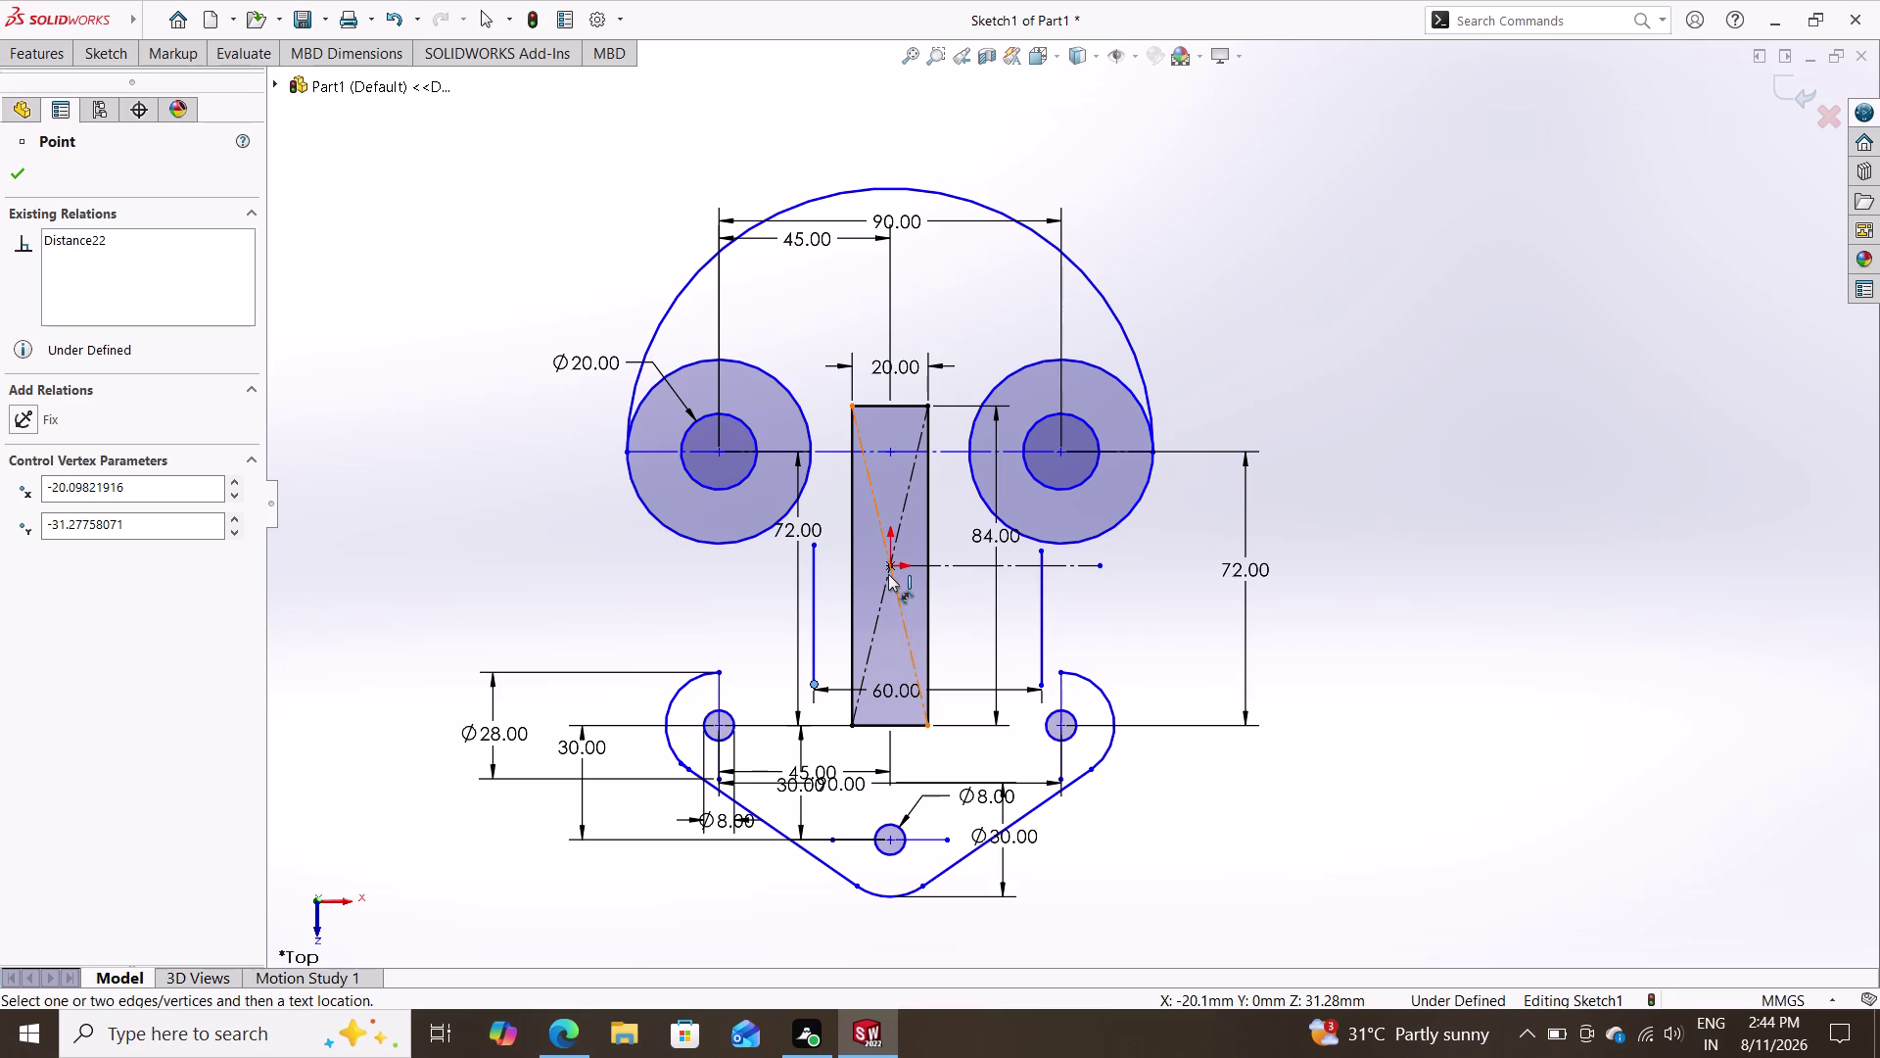
click(888, 571)
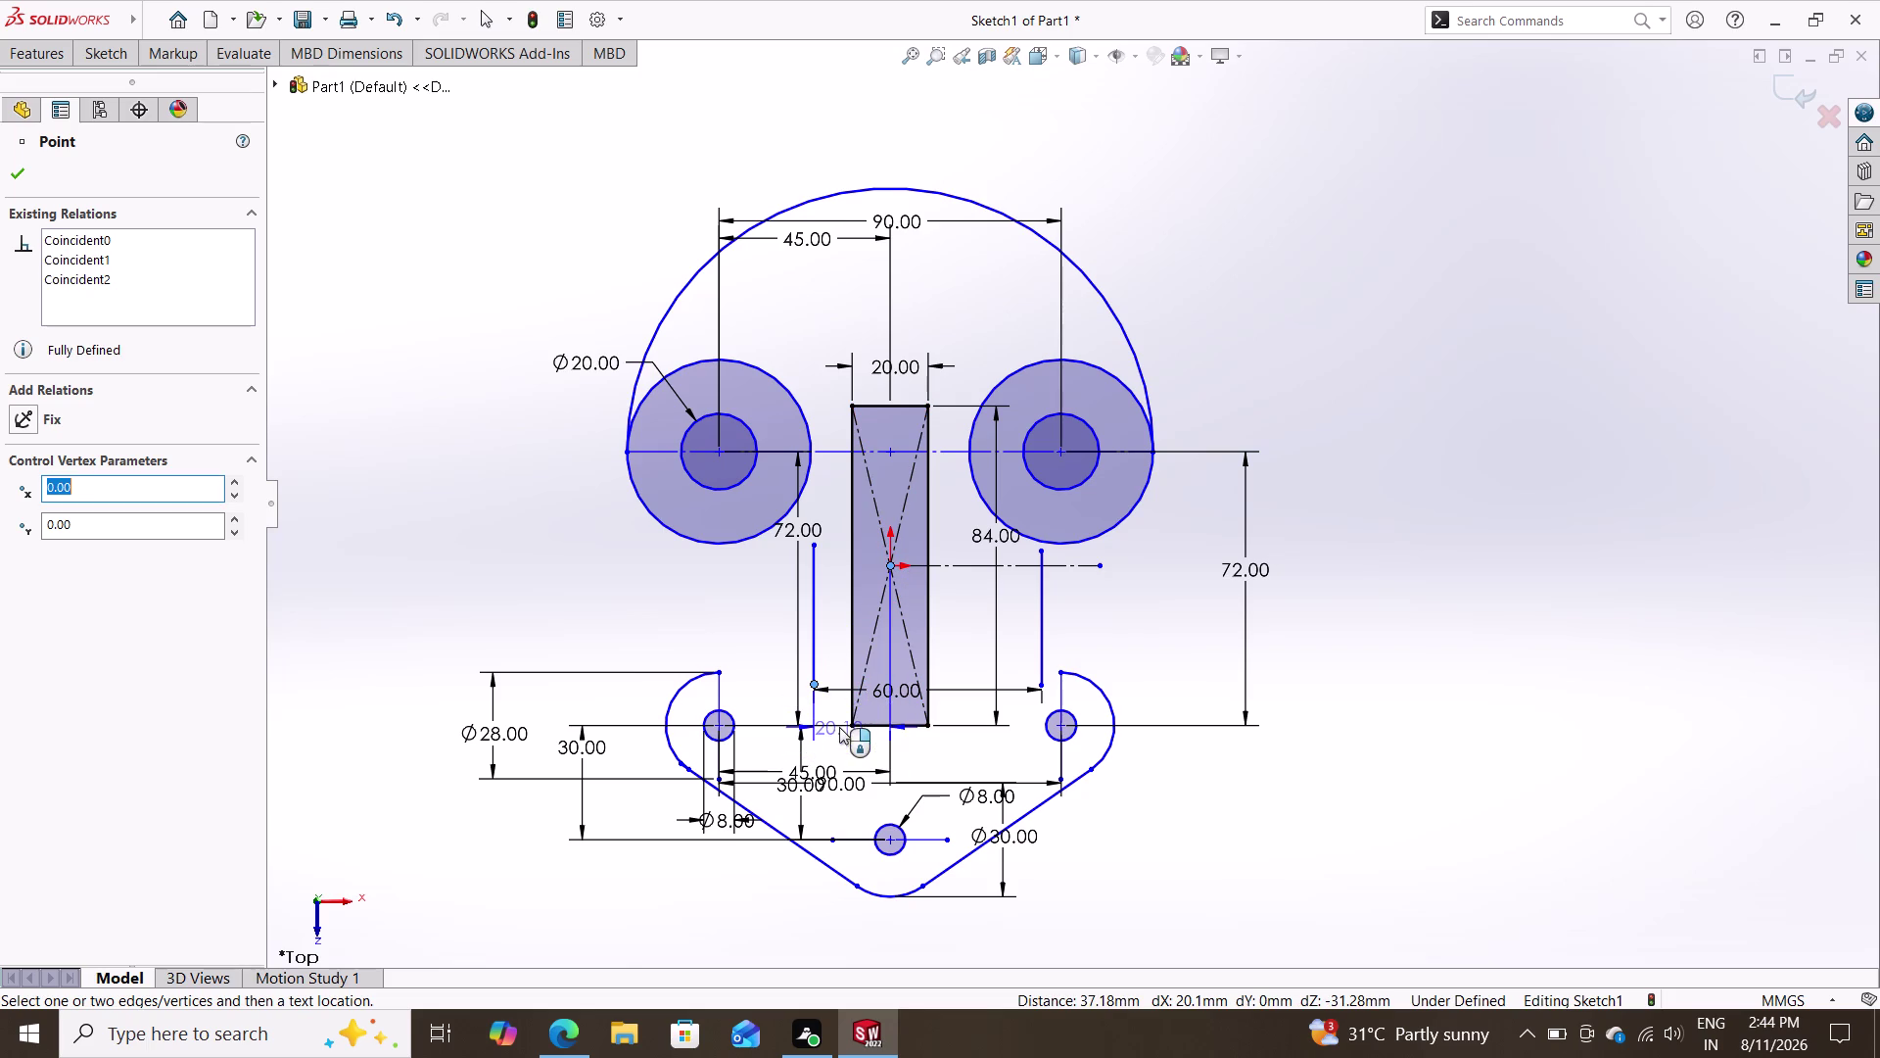
click(848, 740)
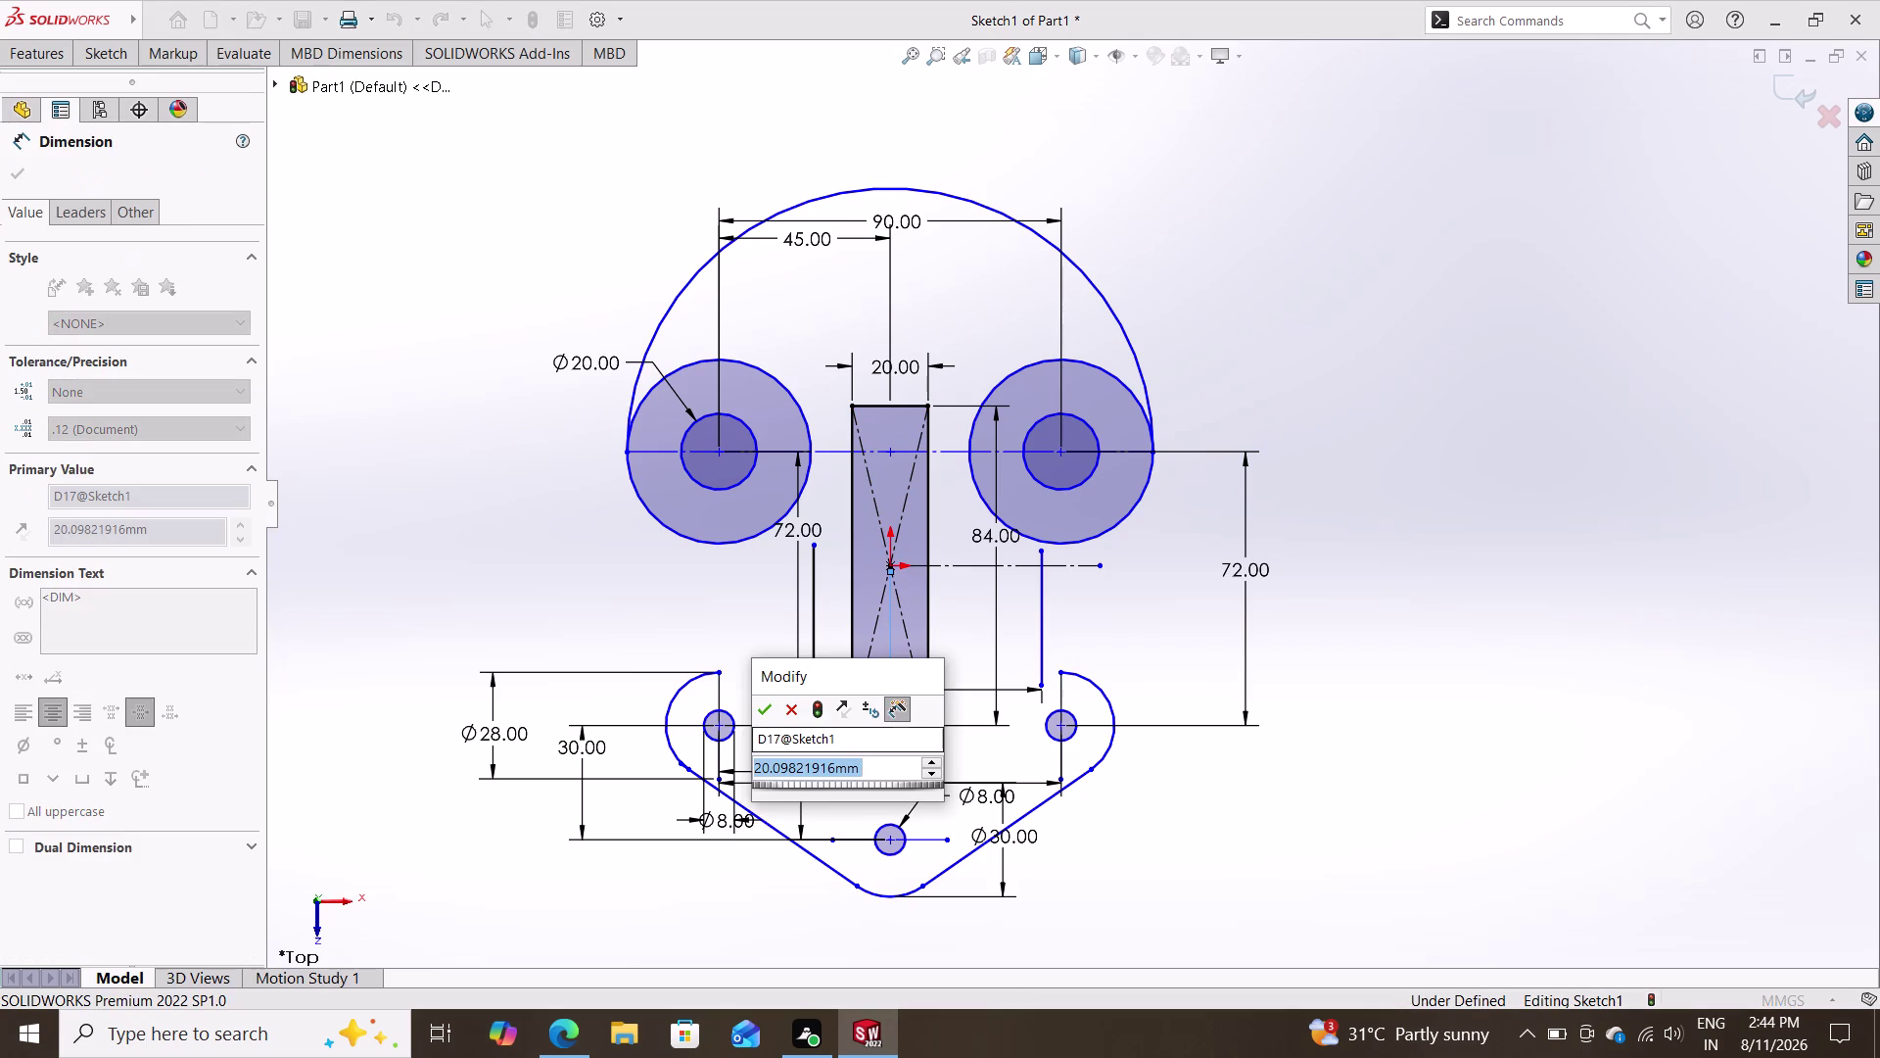
text(30)
key(Return)
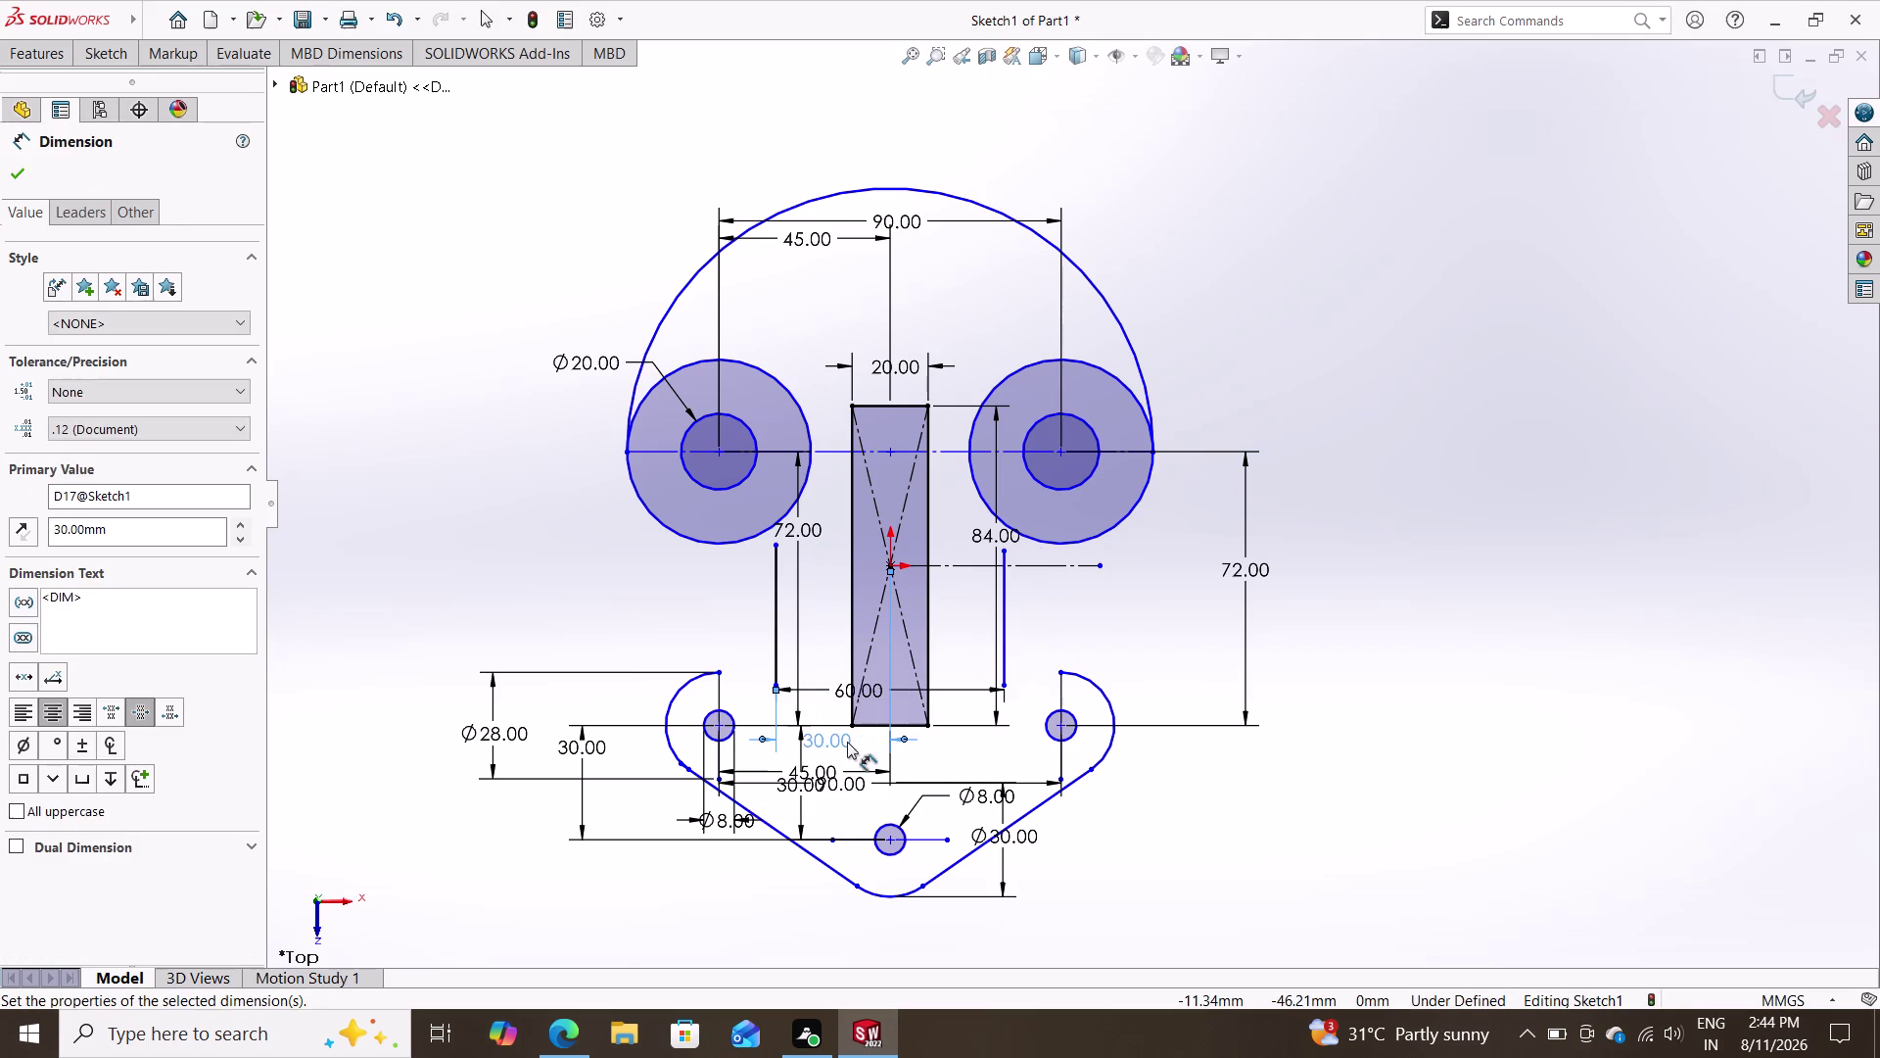
key(Escape)
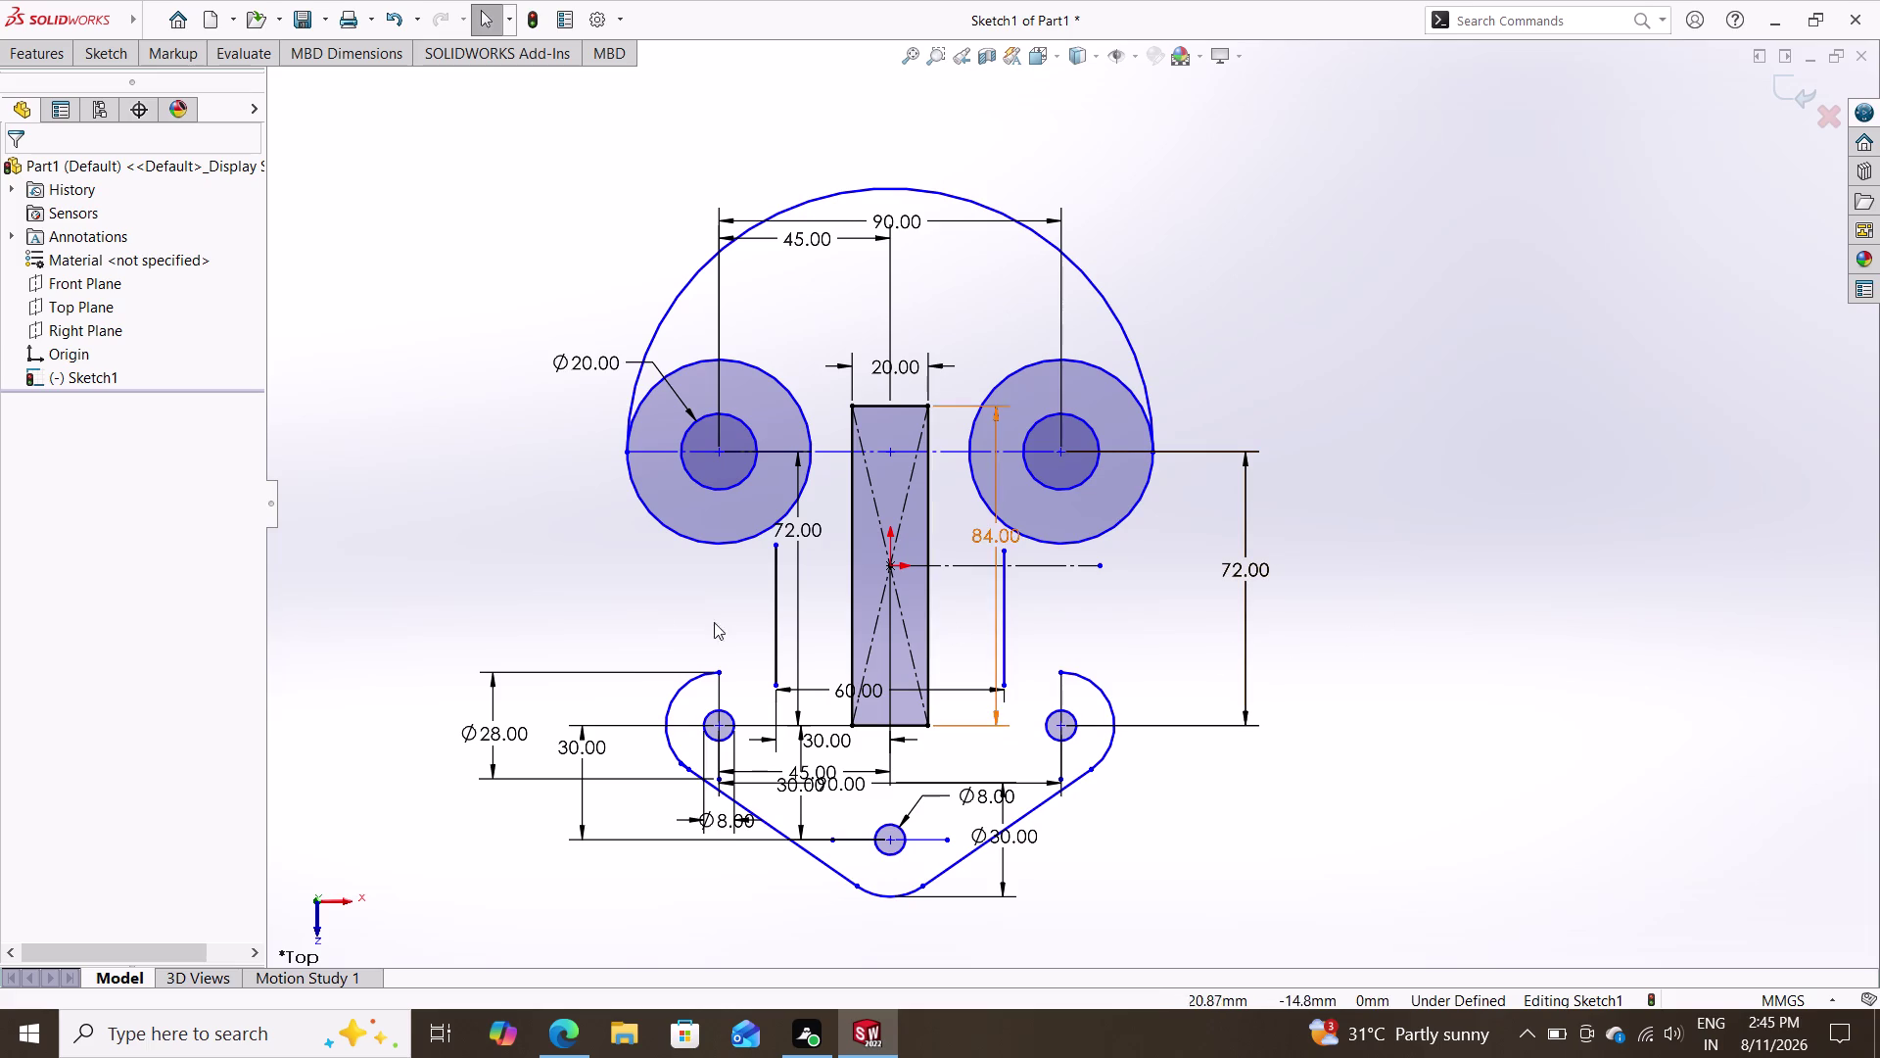
Switch to the Circle tool from the Sketch tab.
click(117, 59)
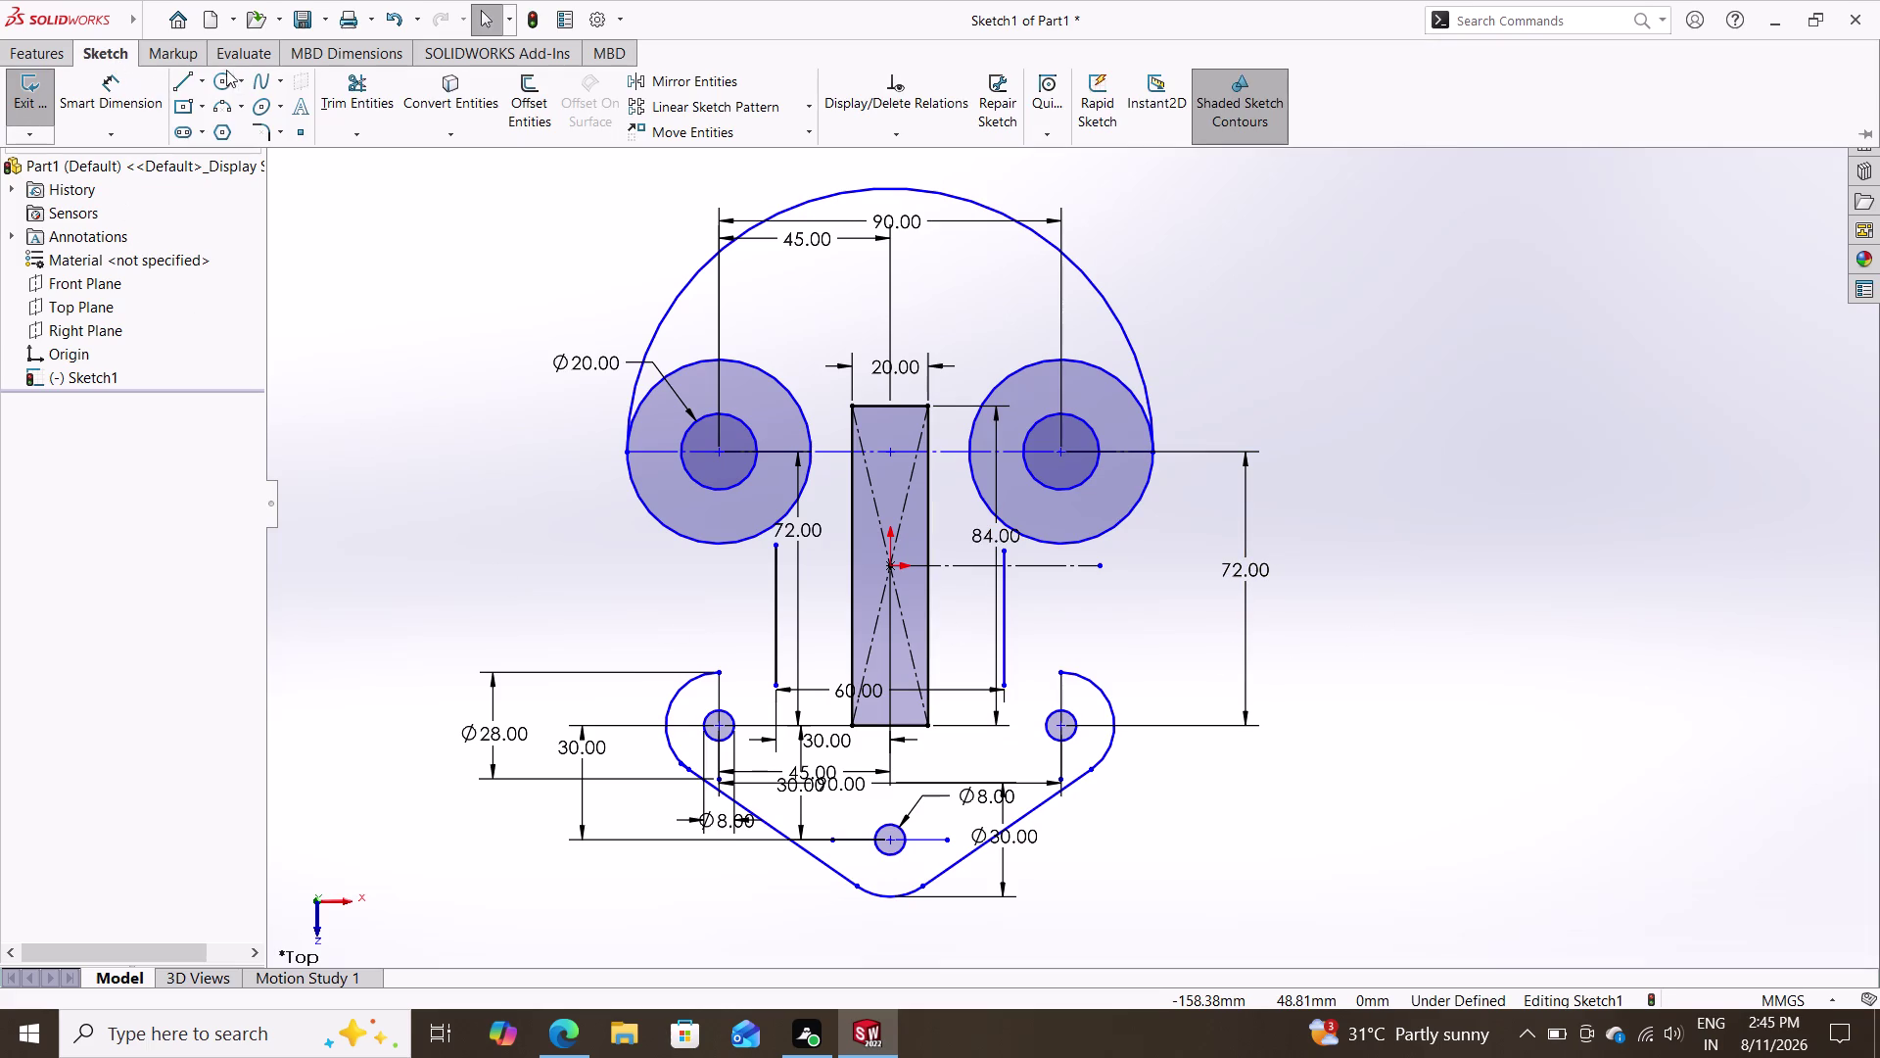
click(224, 83)
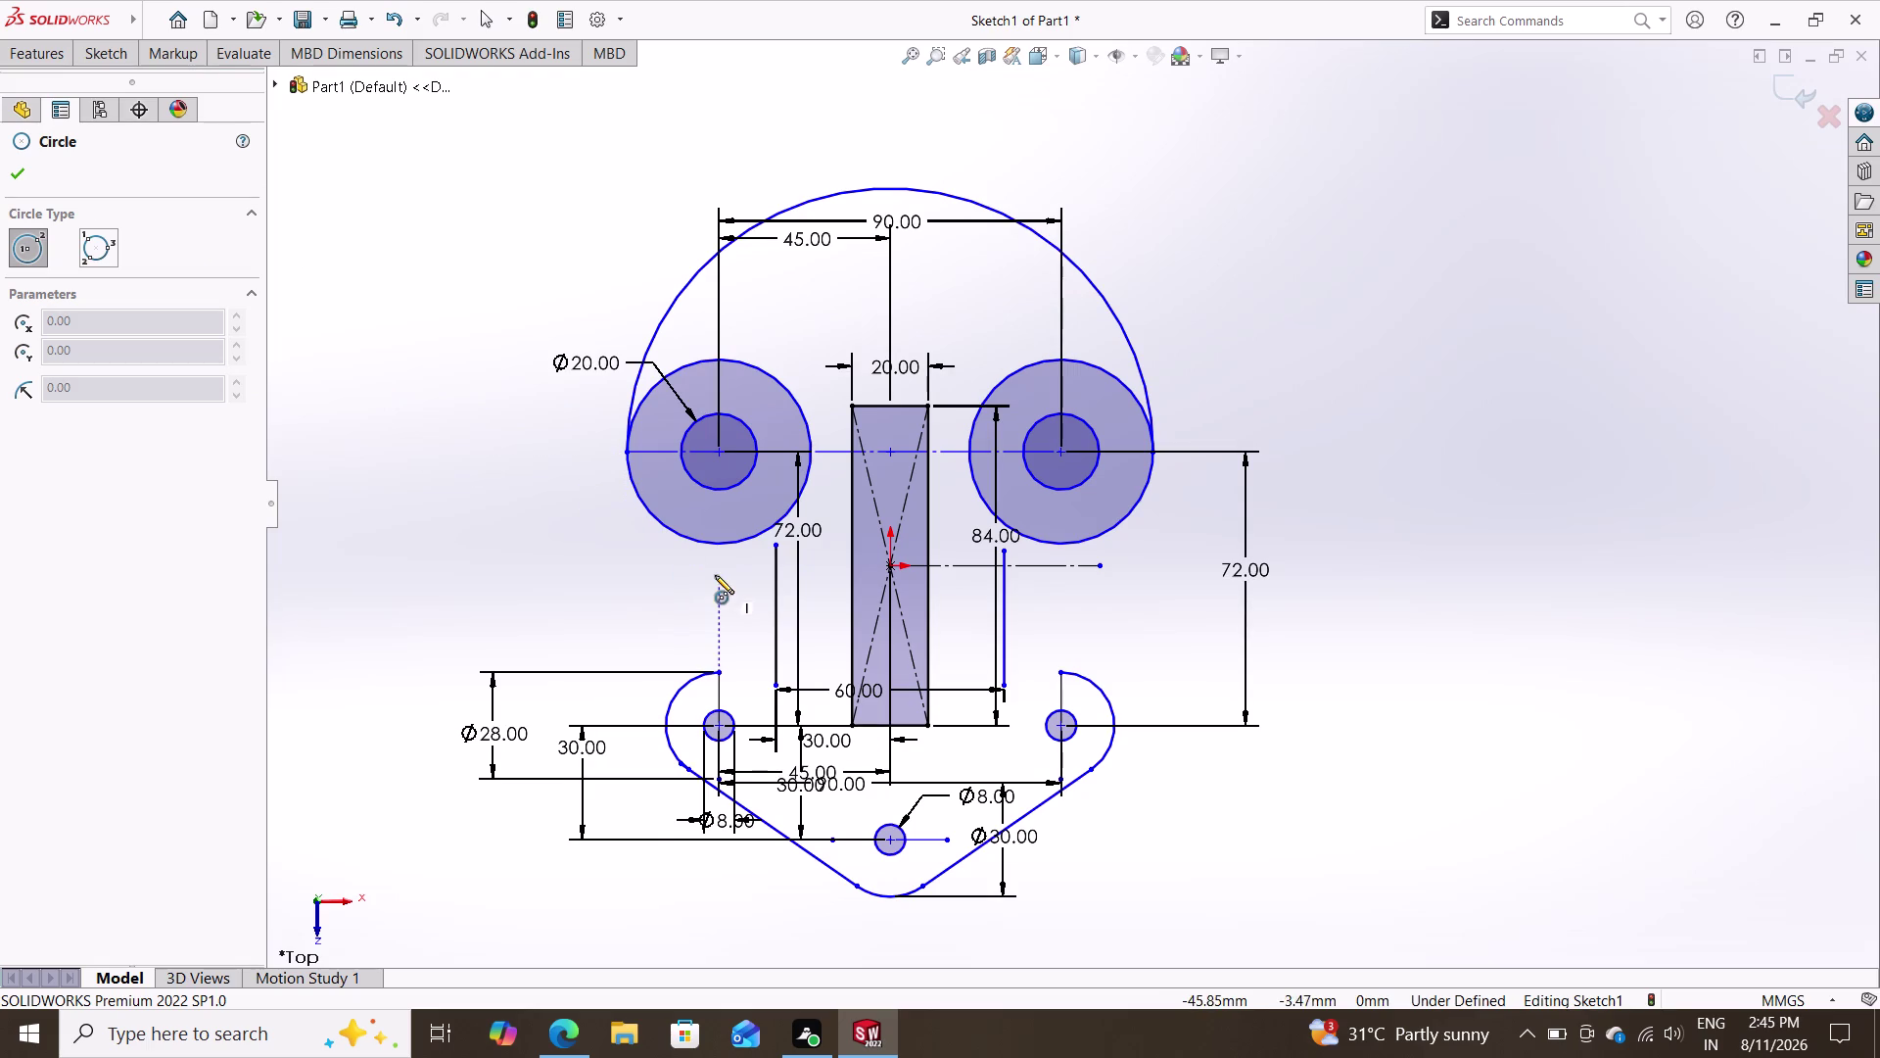
Draw a small circle left of the slot, just below the left ring.
click(701, 565)
click(710, 587)
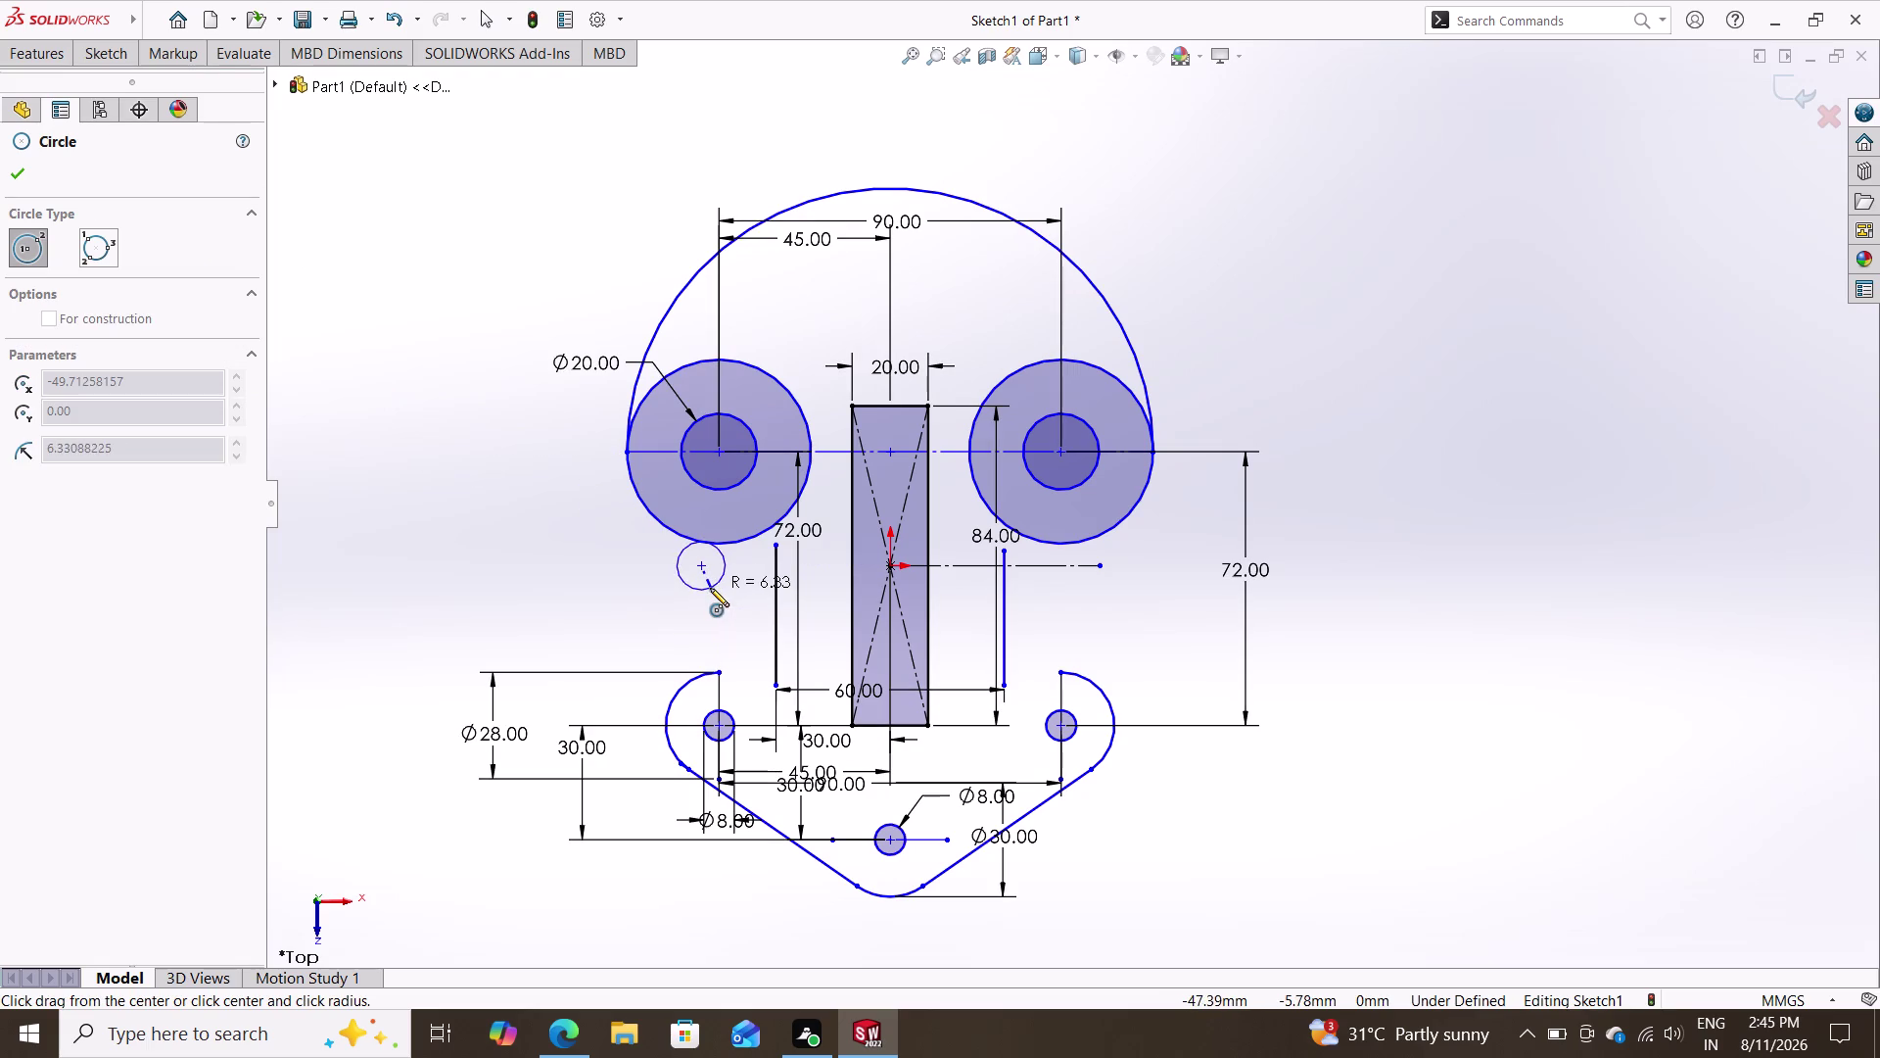
key(Escape)
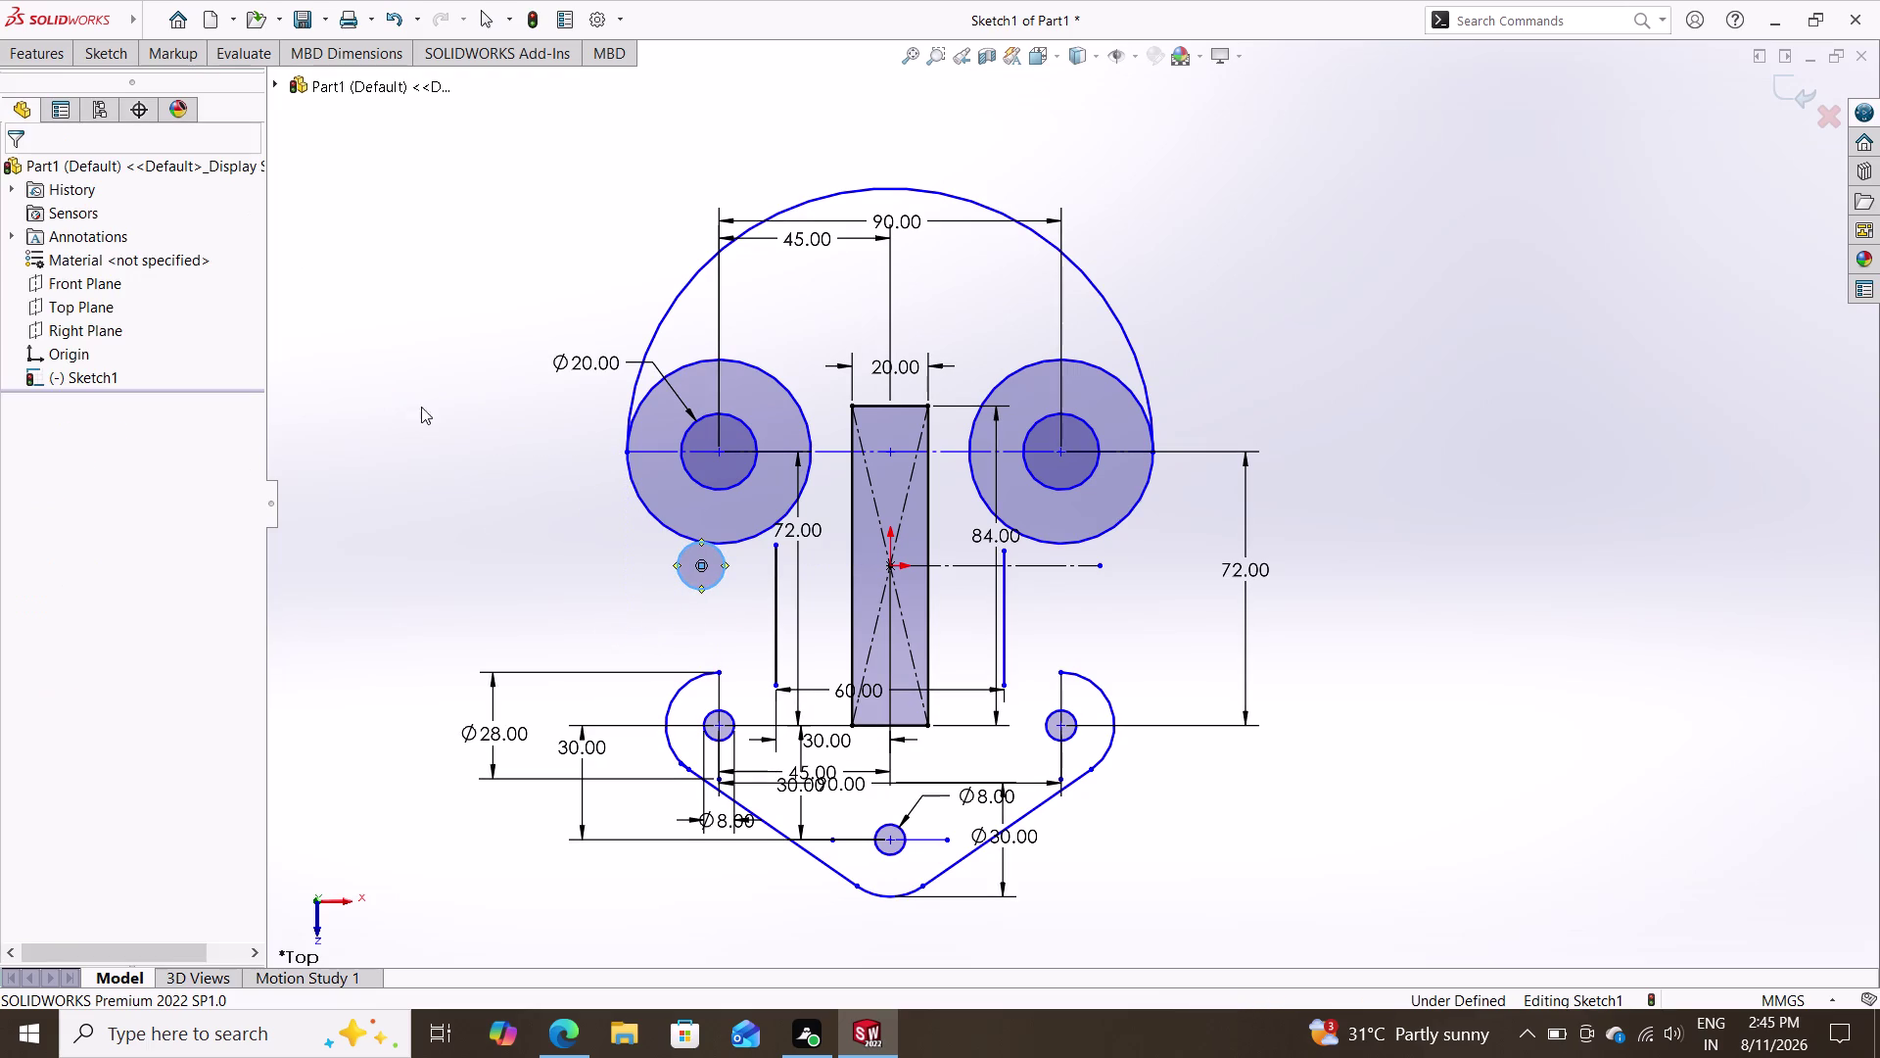
Dimension the small circle to a 12 mm diameter.
click(106, 45)
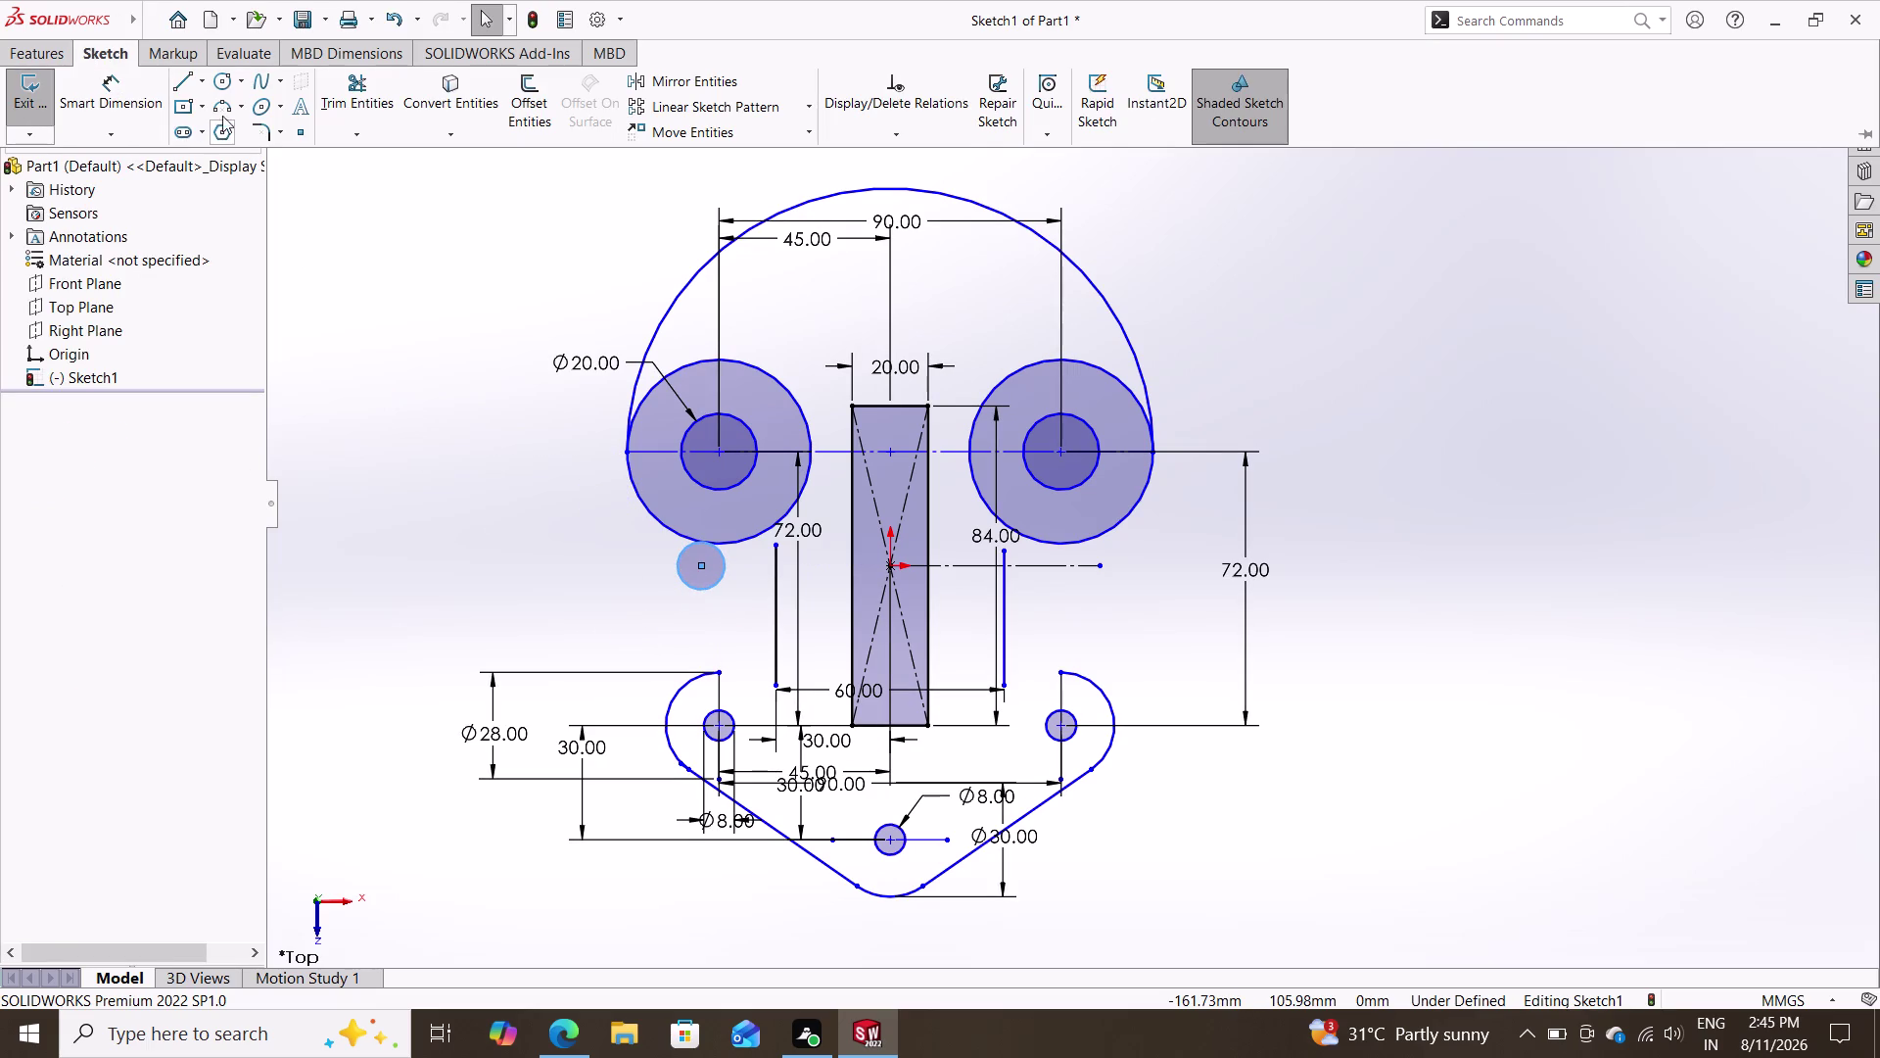
click(117, 87)
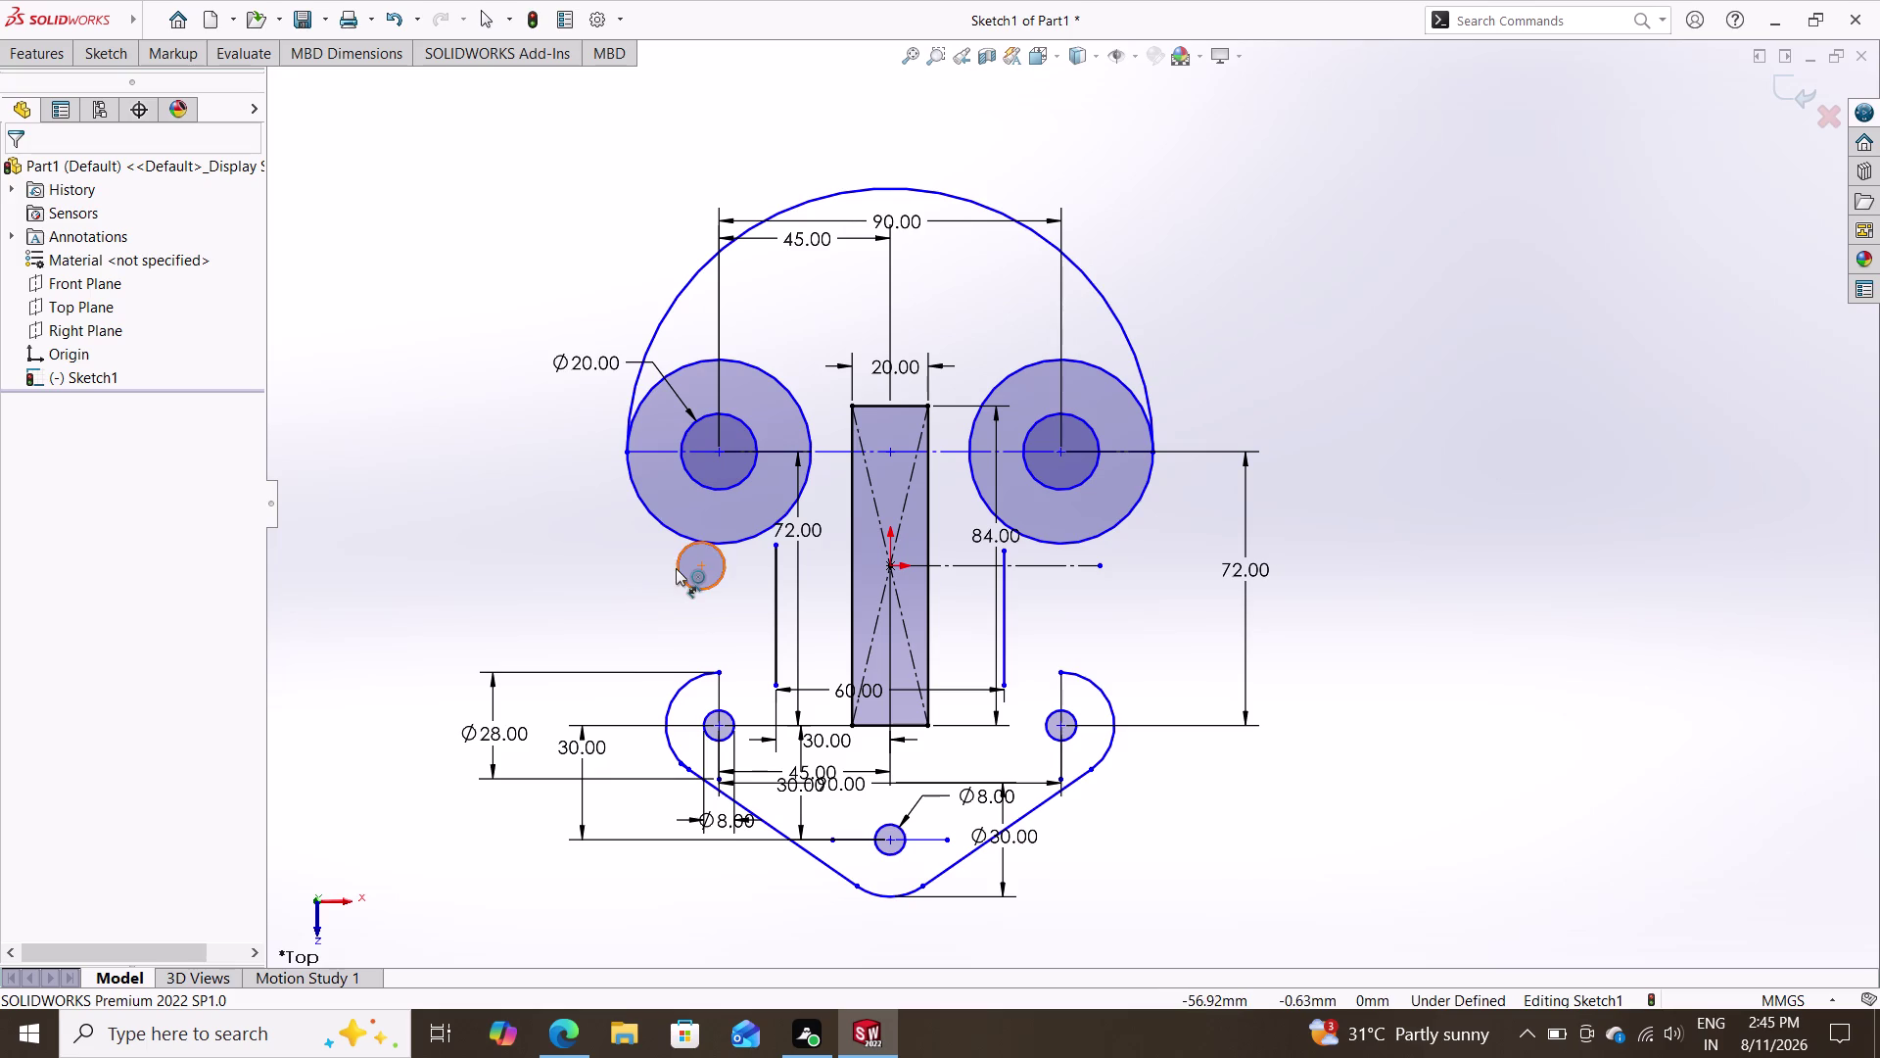
click(677, 569)
double_click(574, 564)
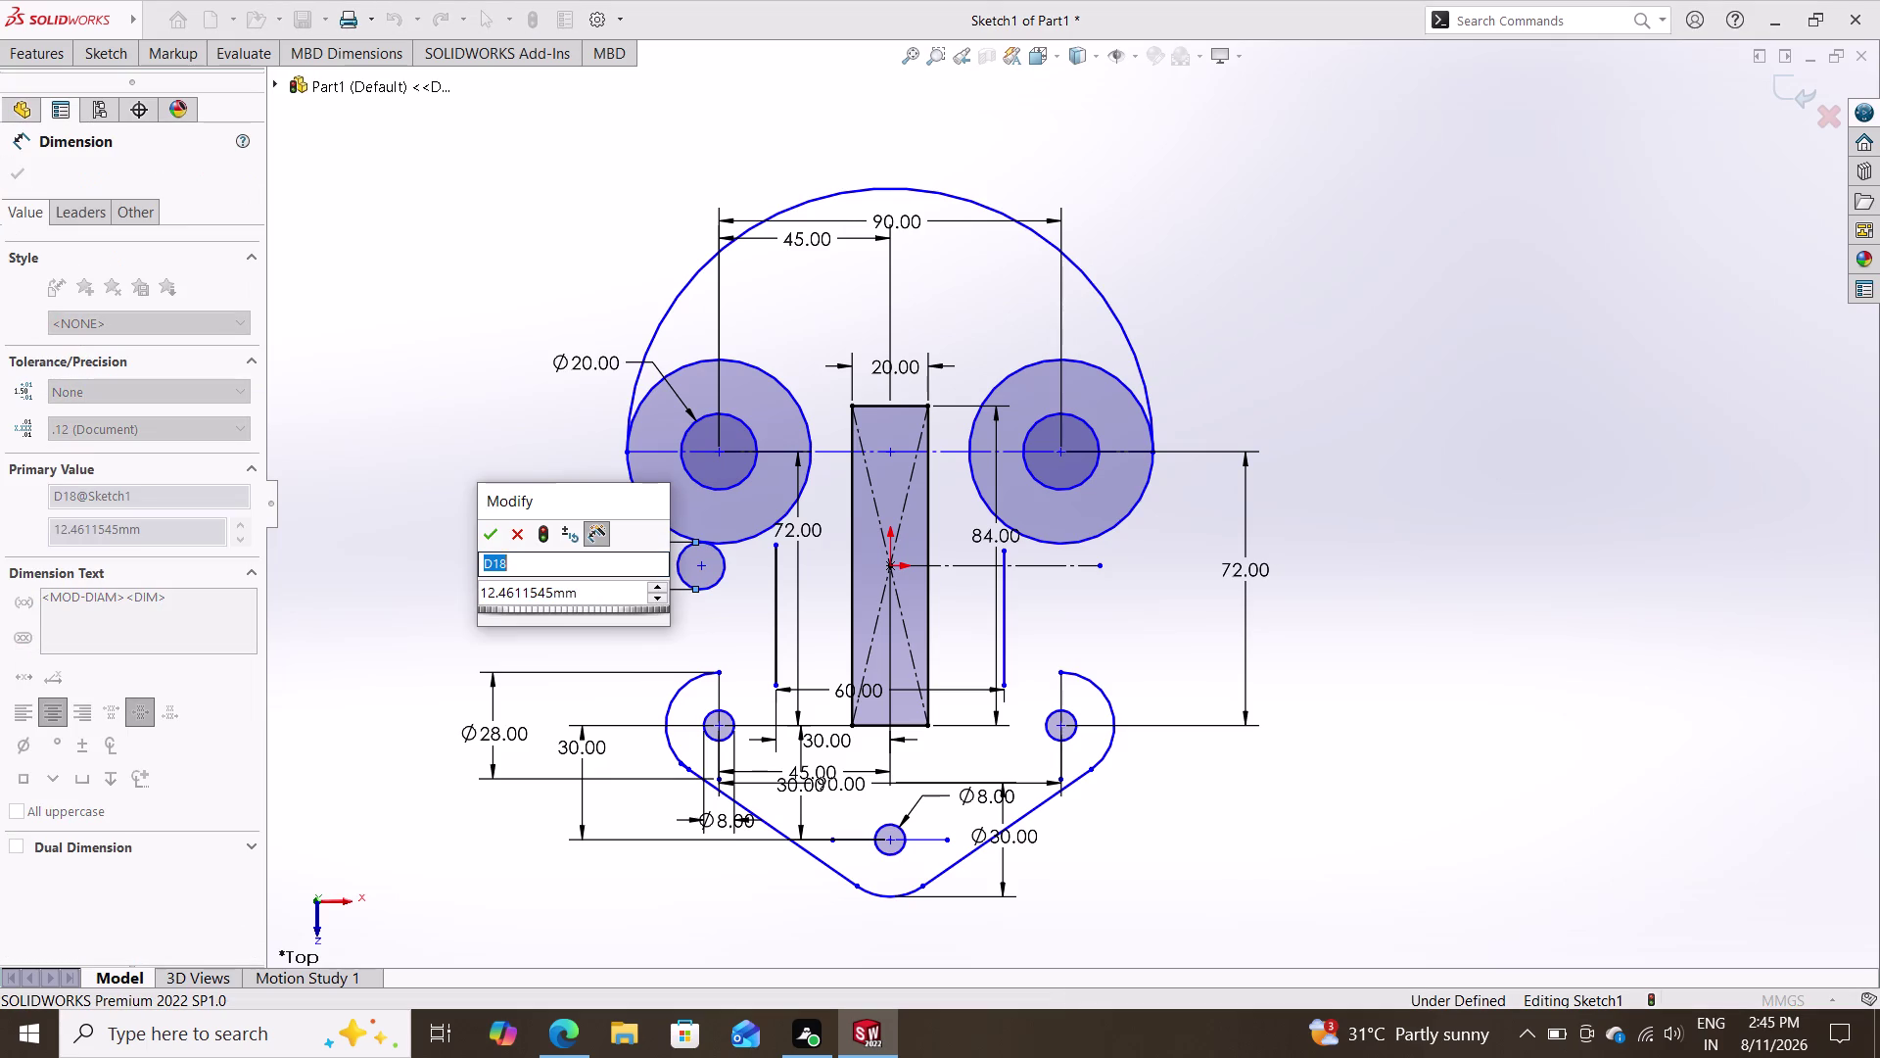
click(584, 591)
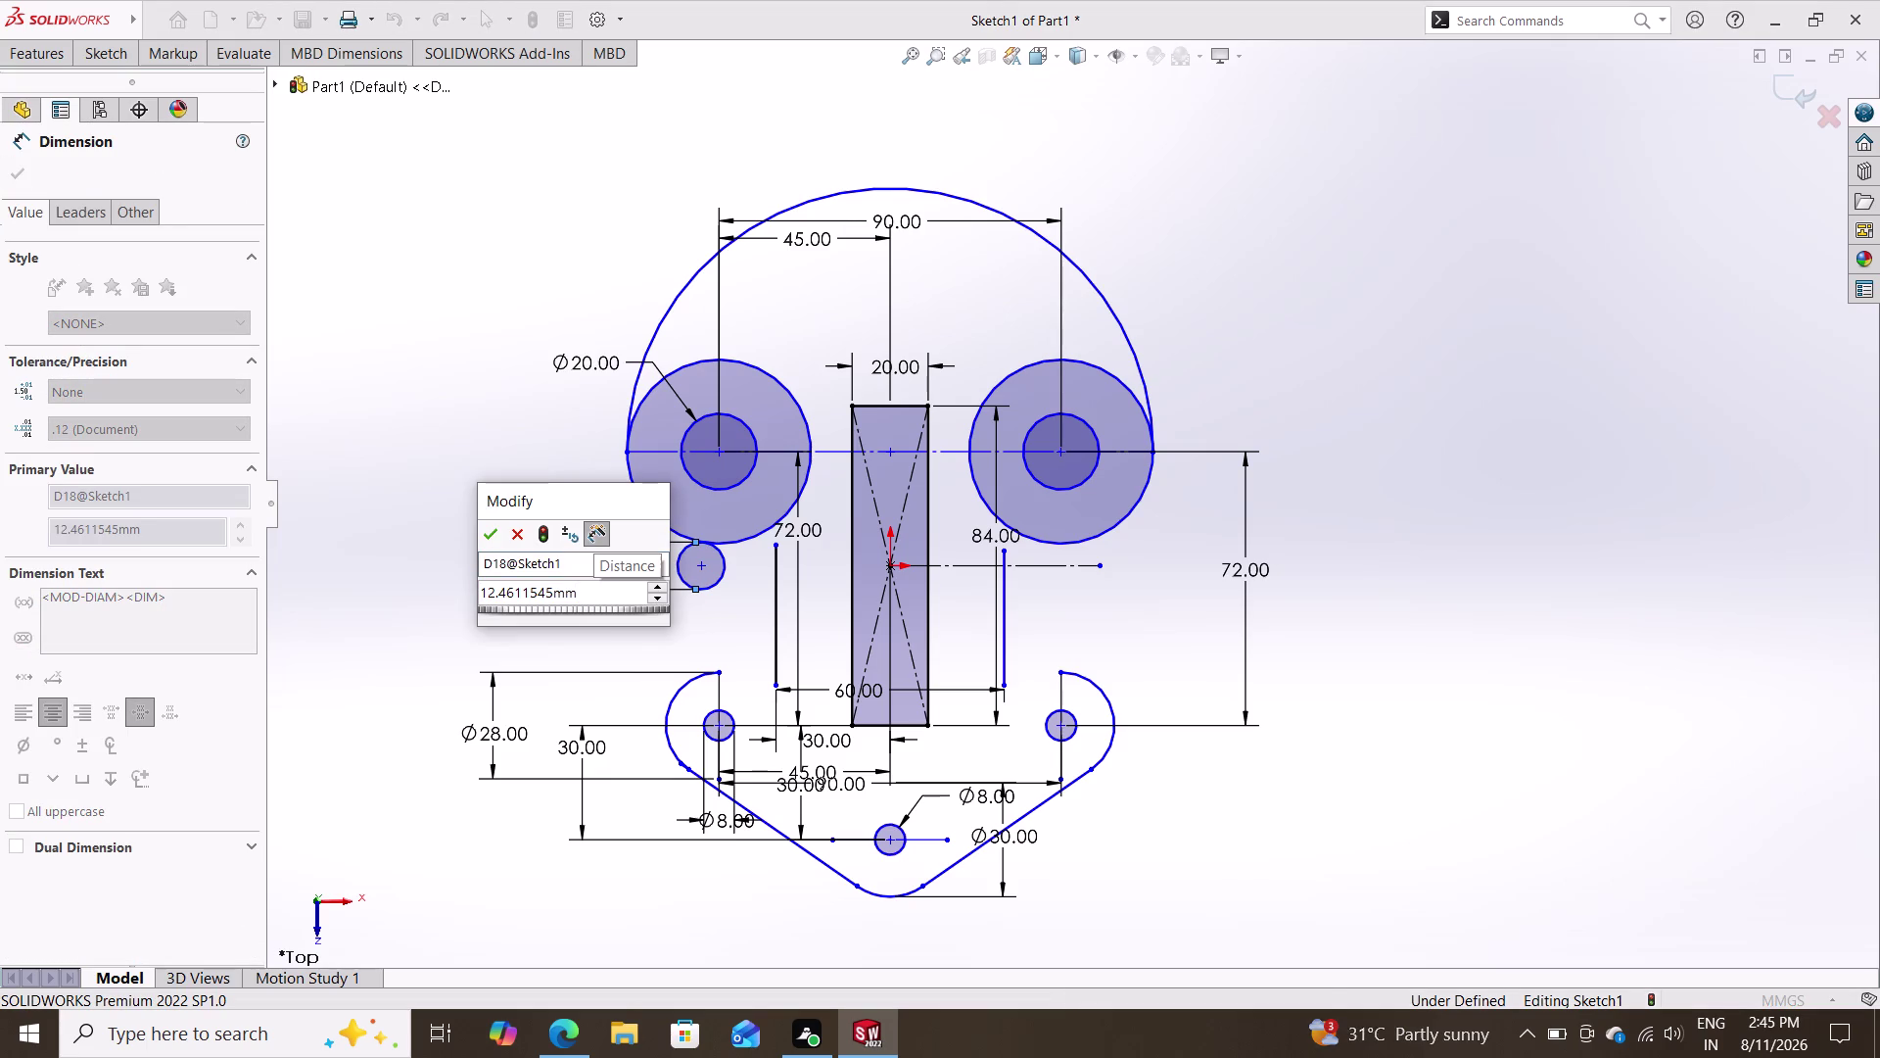
drag(584, 592, 403, 589)
text(12)
key(Return)
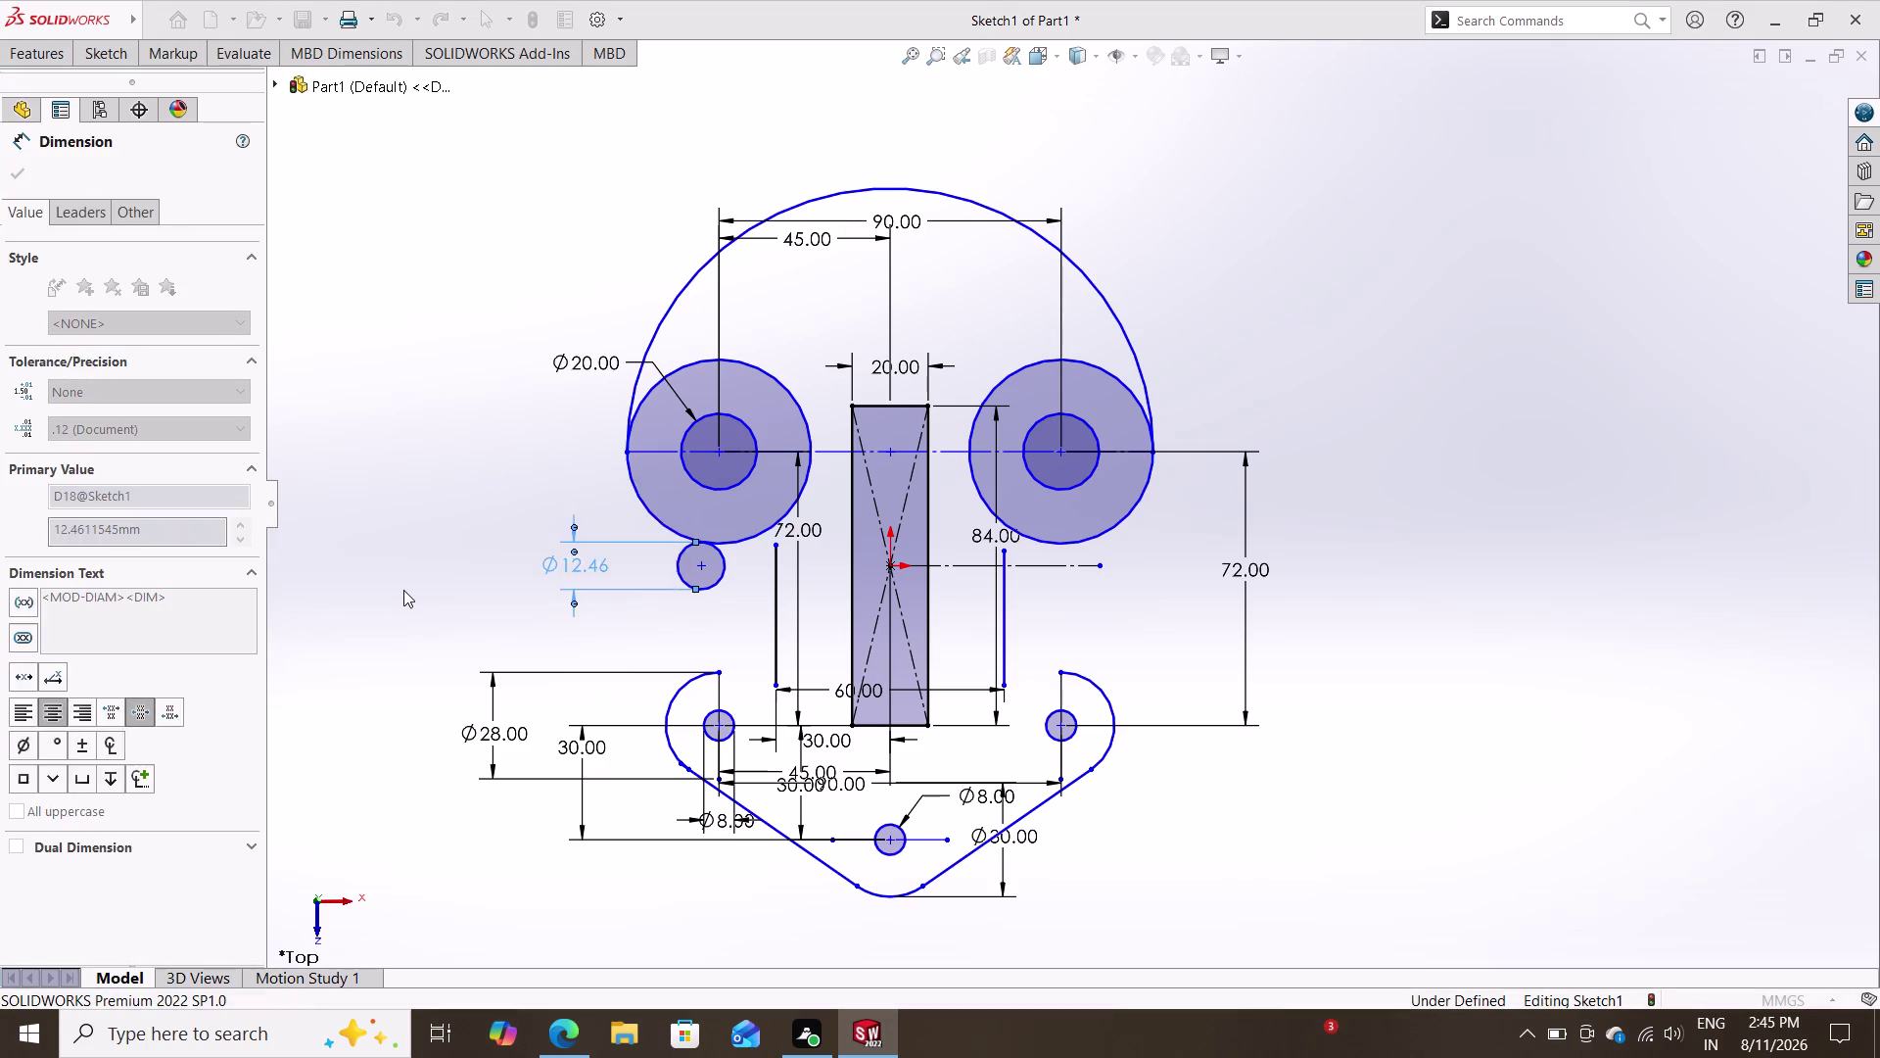
key(Escape)
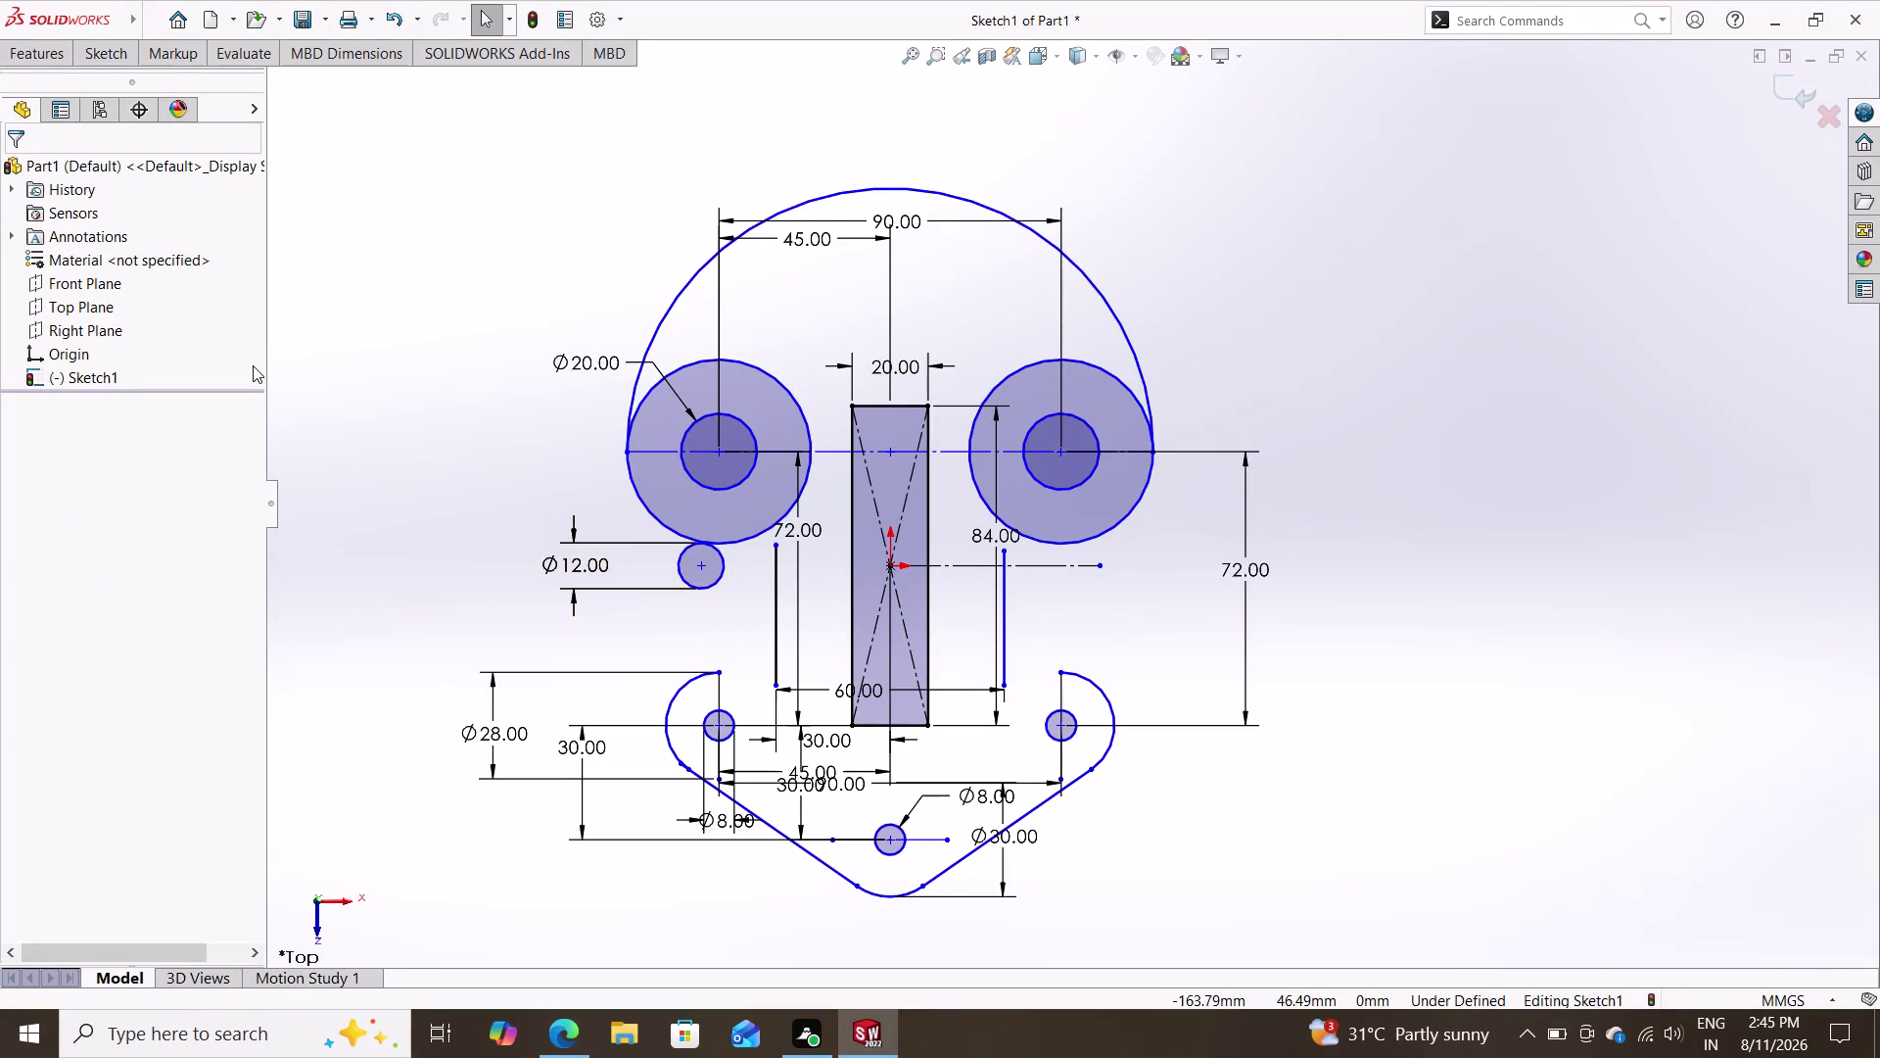
click(722, 561)
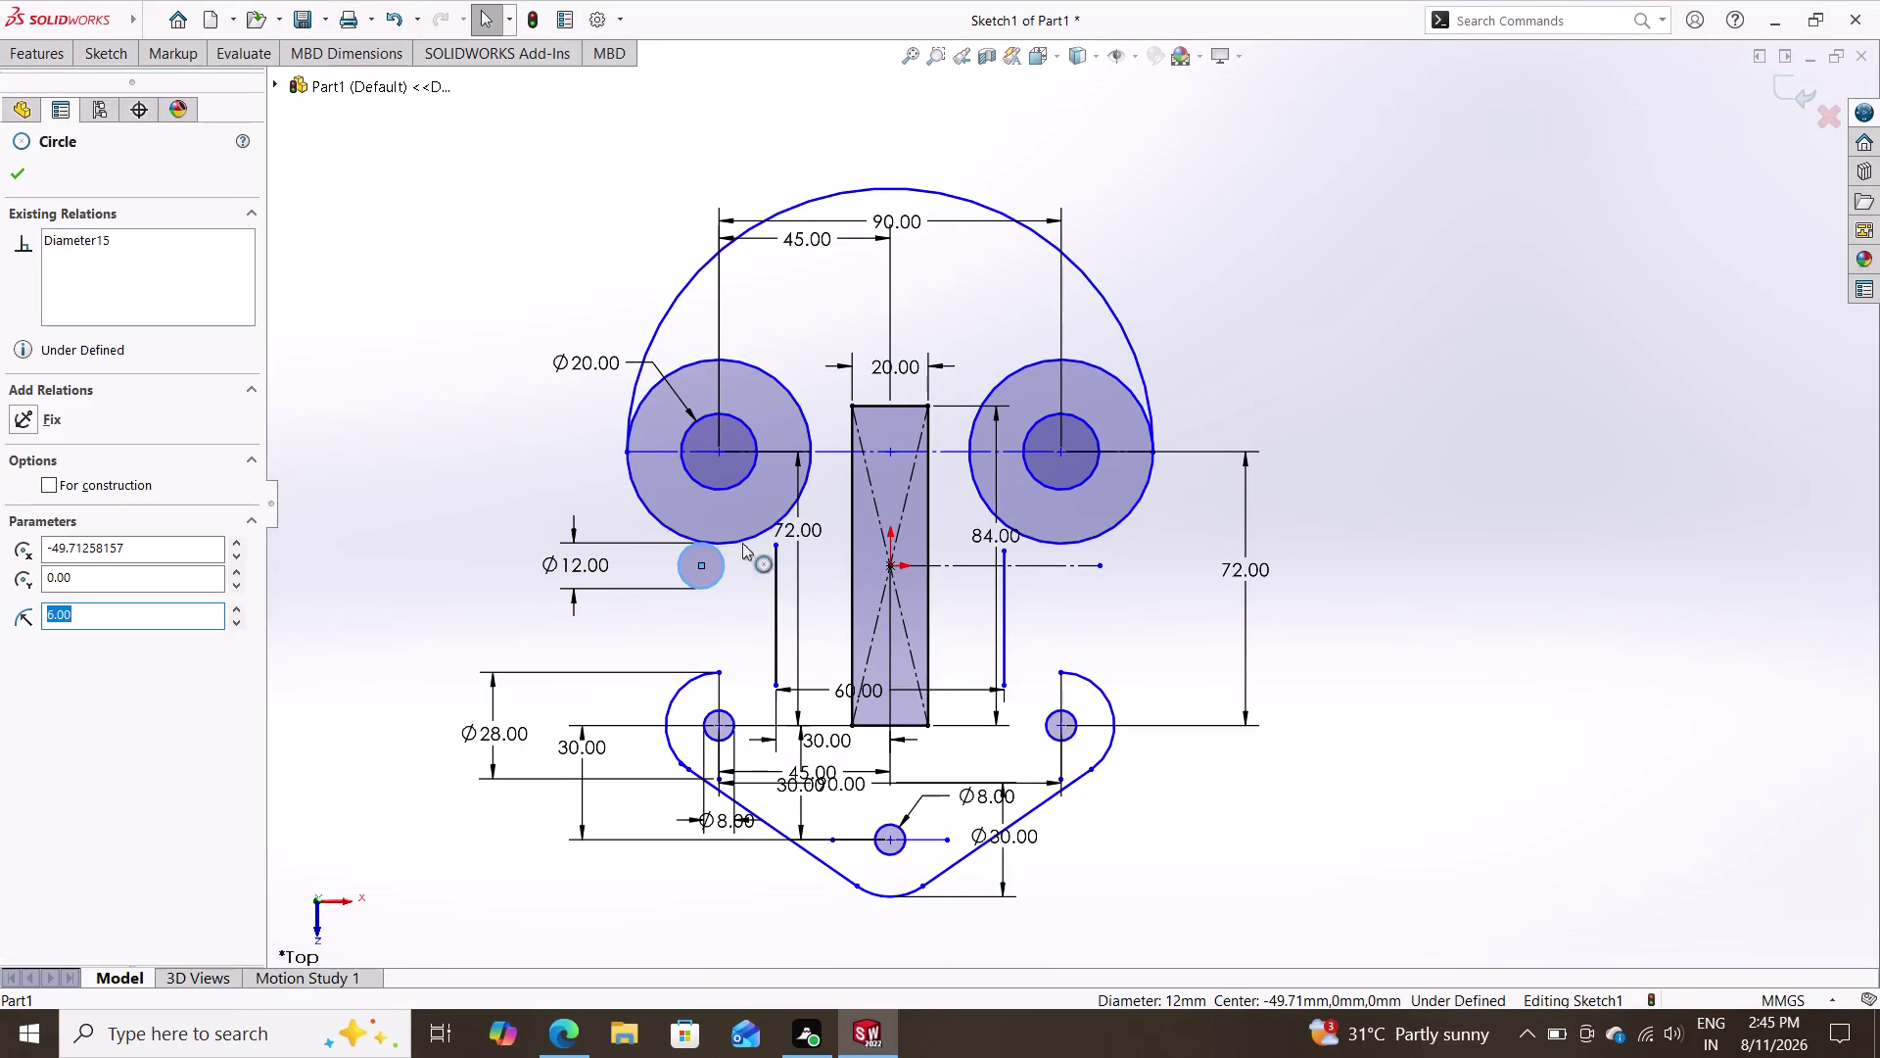
Add a Tangent relation between the 12 mm circle and the left ring's outer circle.
click(742, 538)
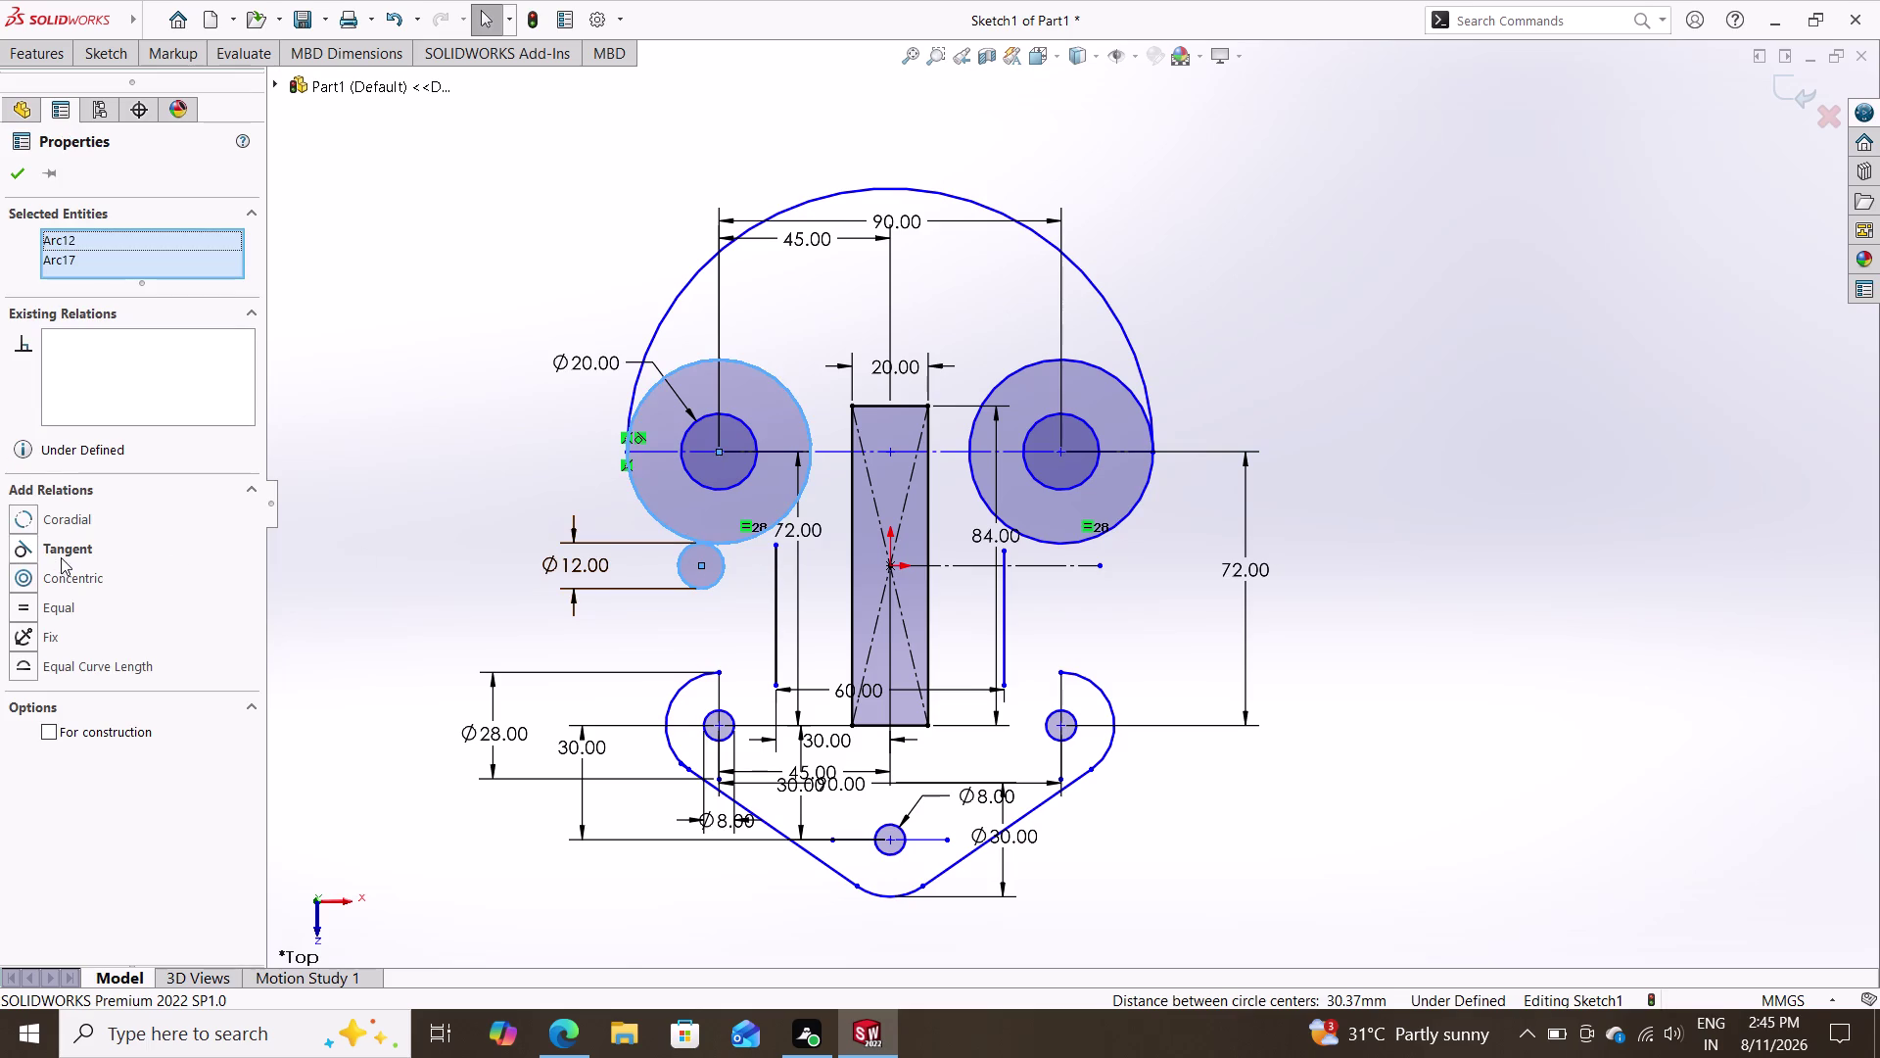
click(74, 544)
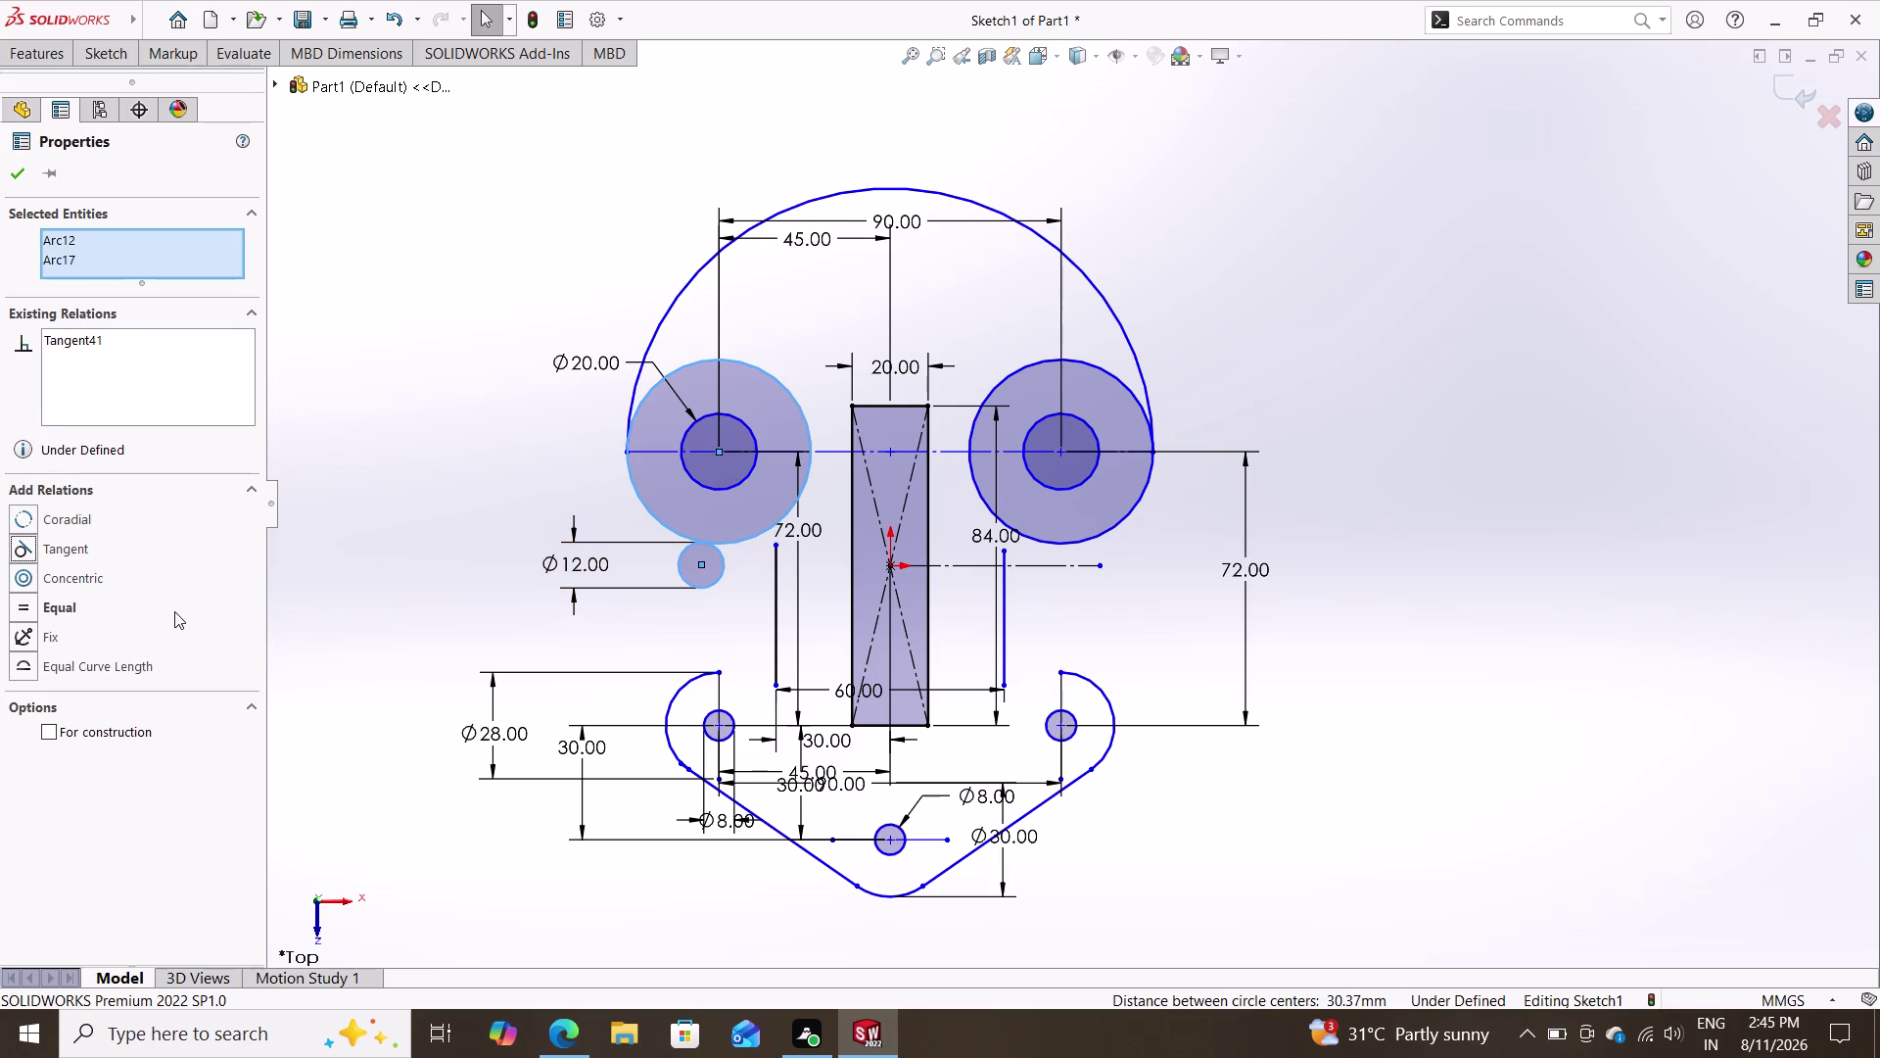
click(94, 546)
click(775, 544)
double_click(720, 576)
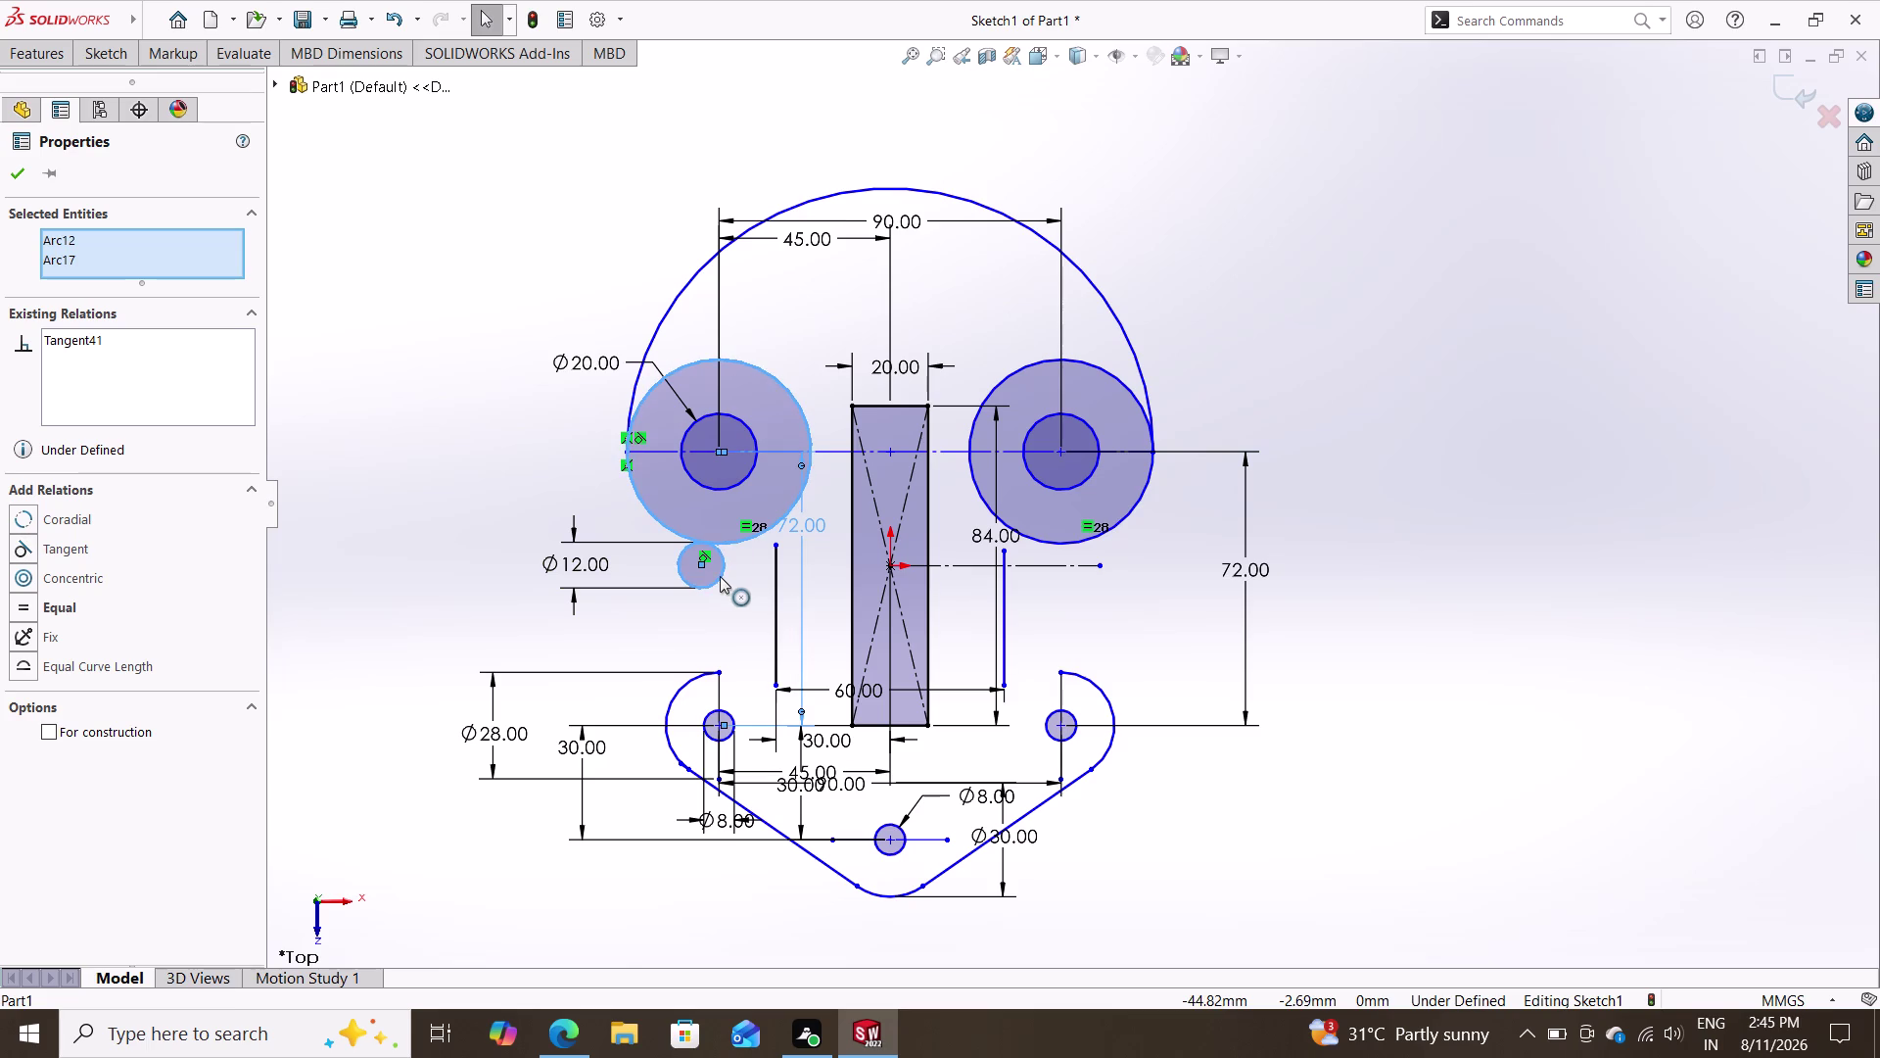
key(Escape)
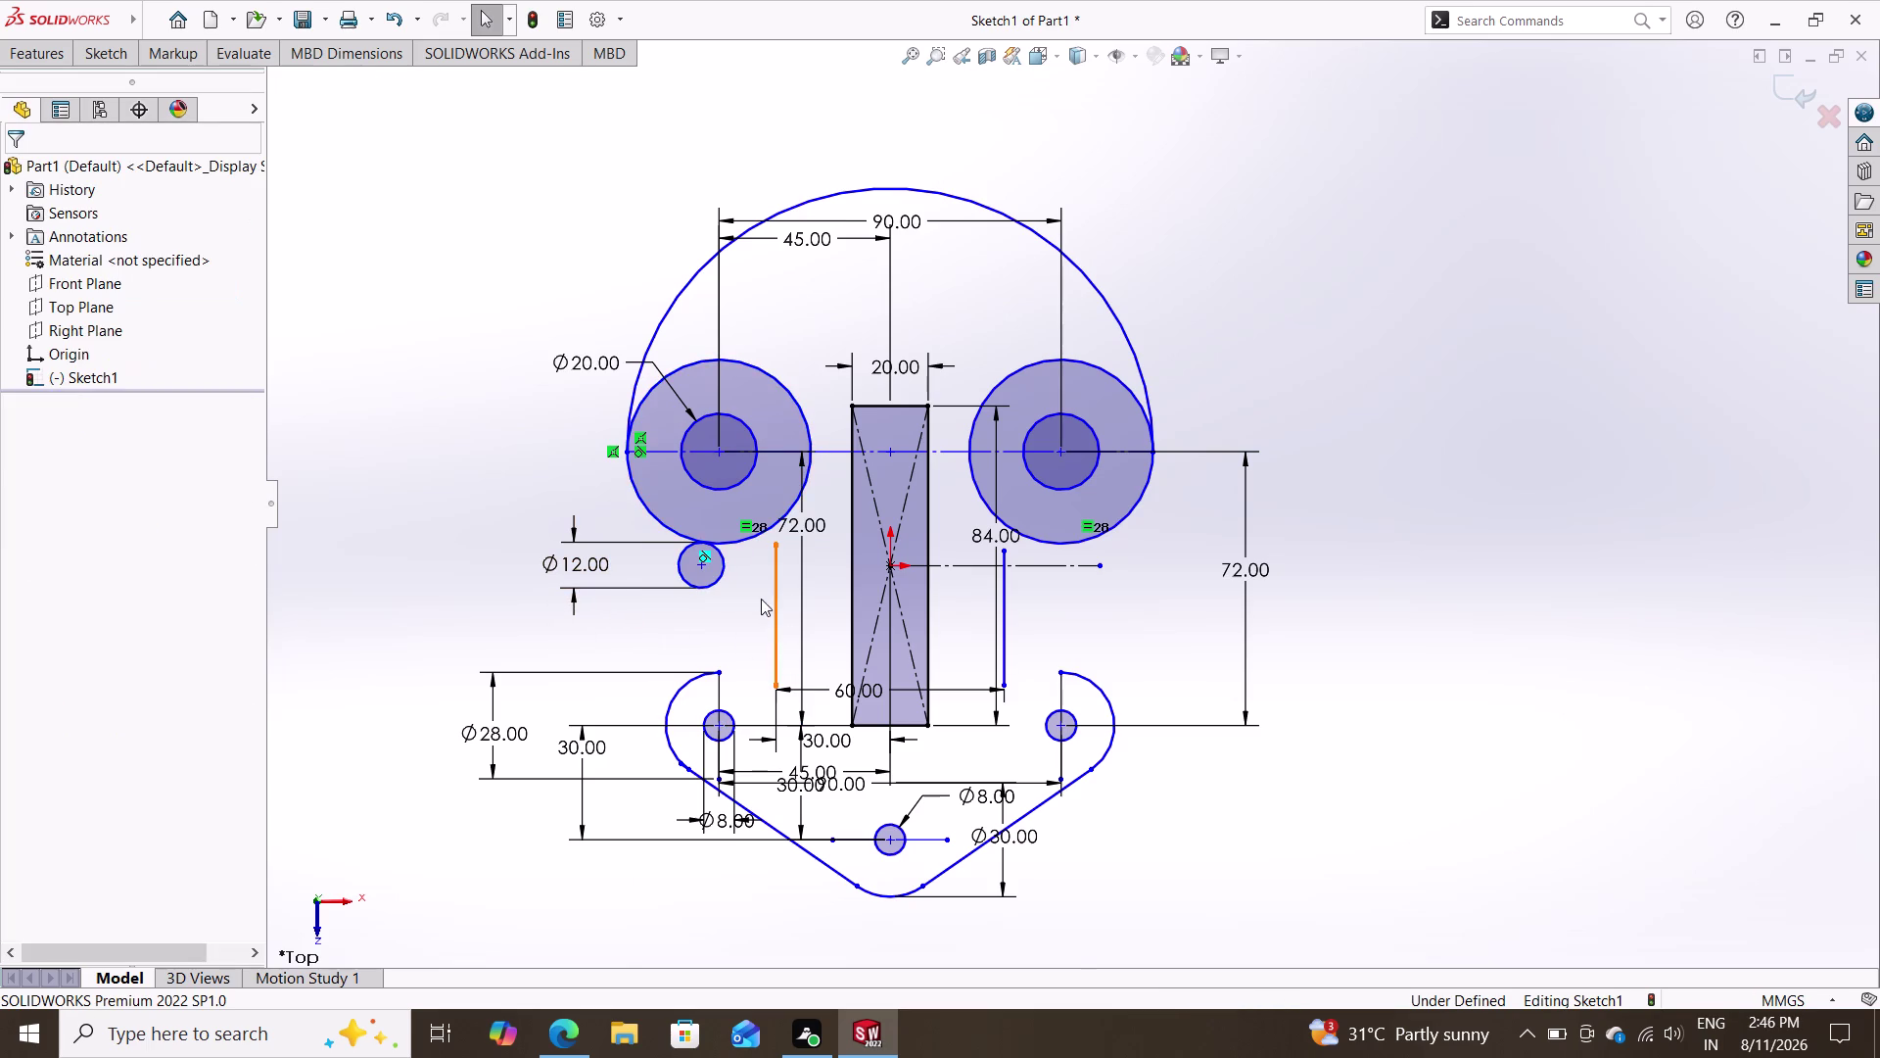
scroll(down, 3)
Add a Coincident relation placing the left vertical line's top end on the 12 mm circle.
scroll(down, 3)
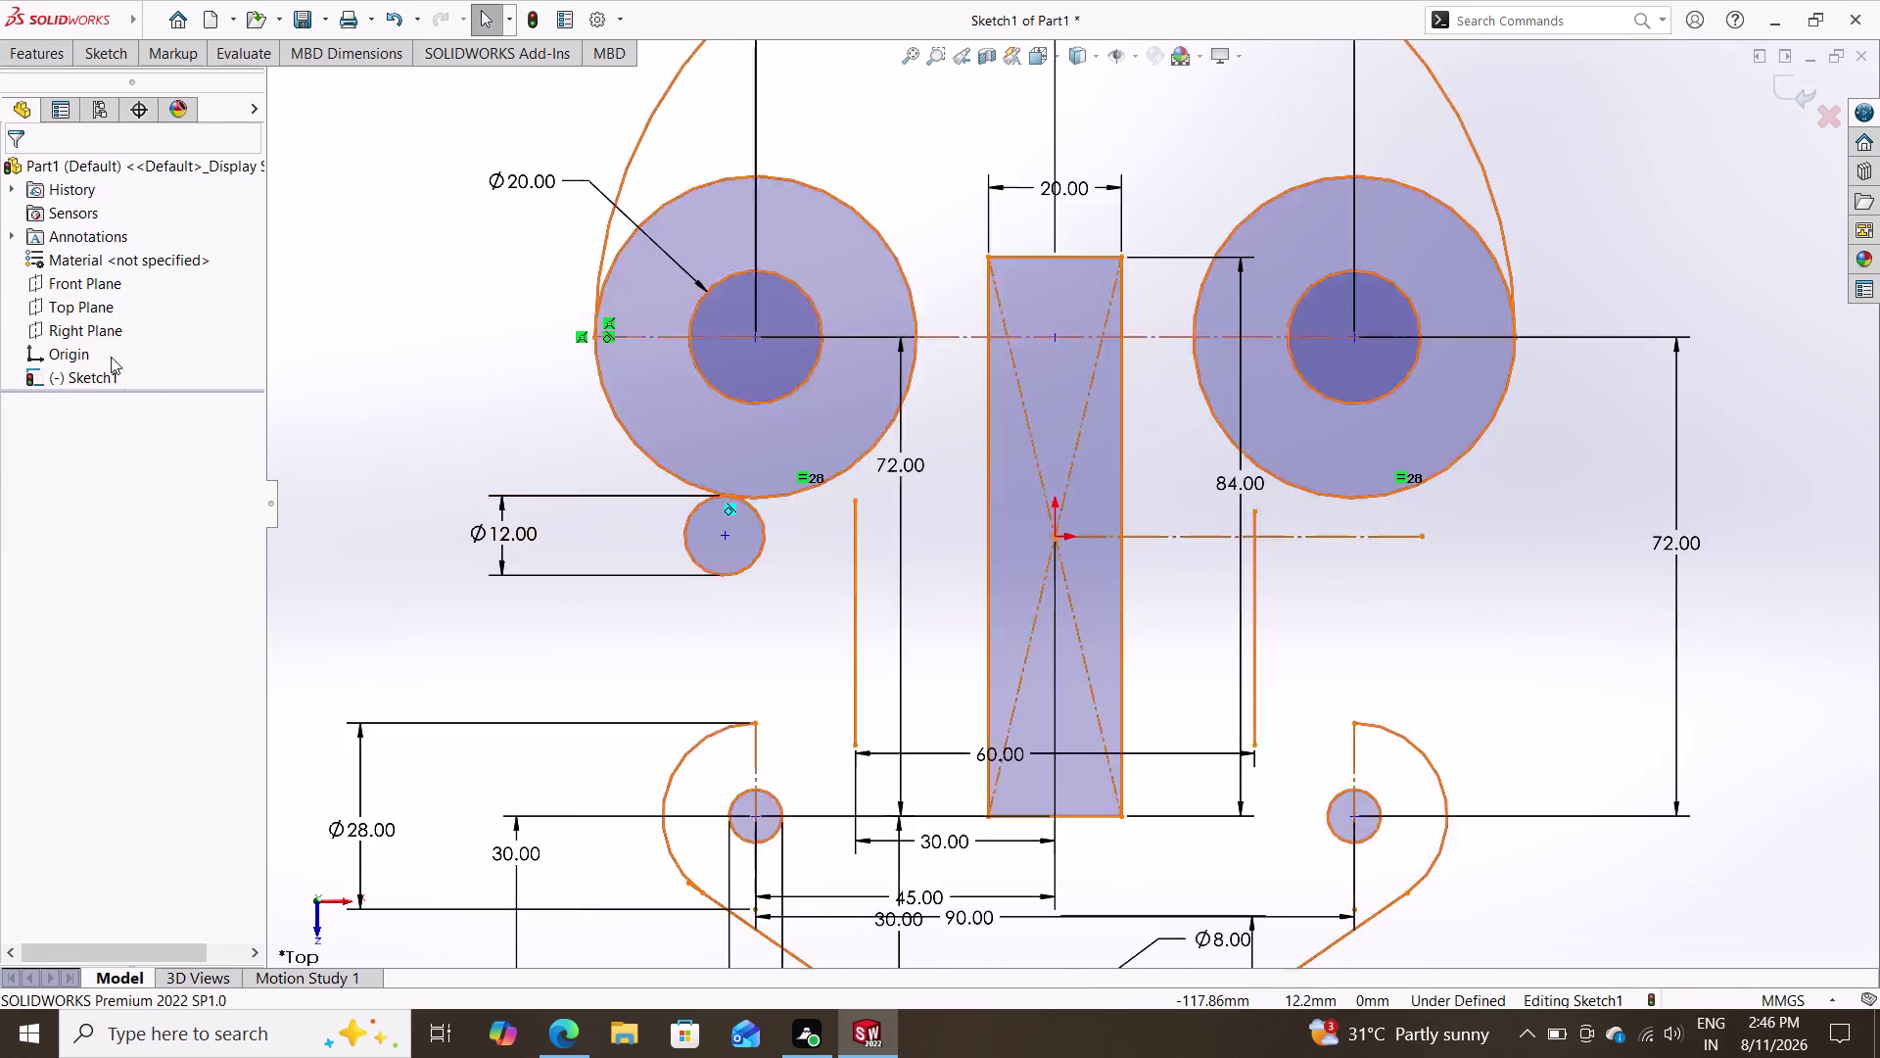
click(855, 502)
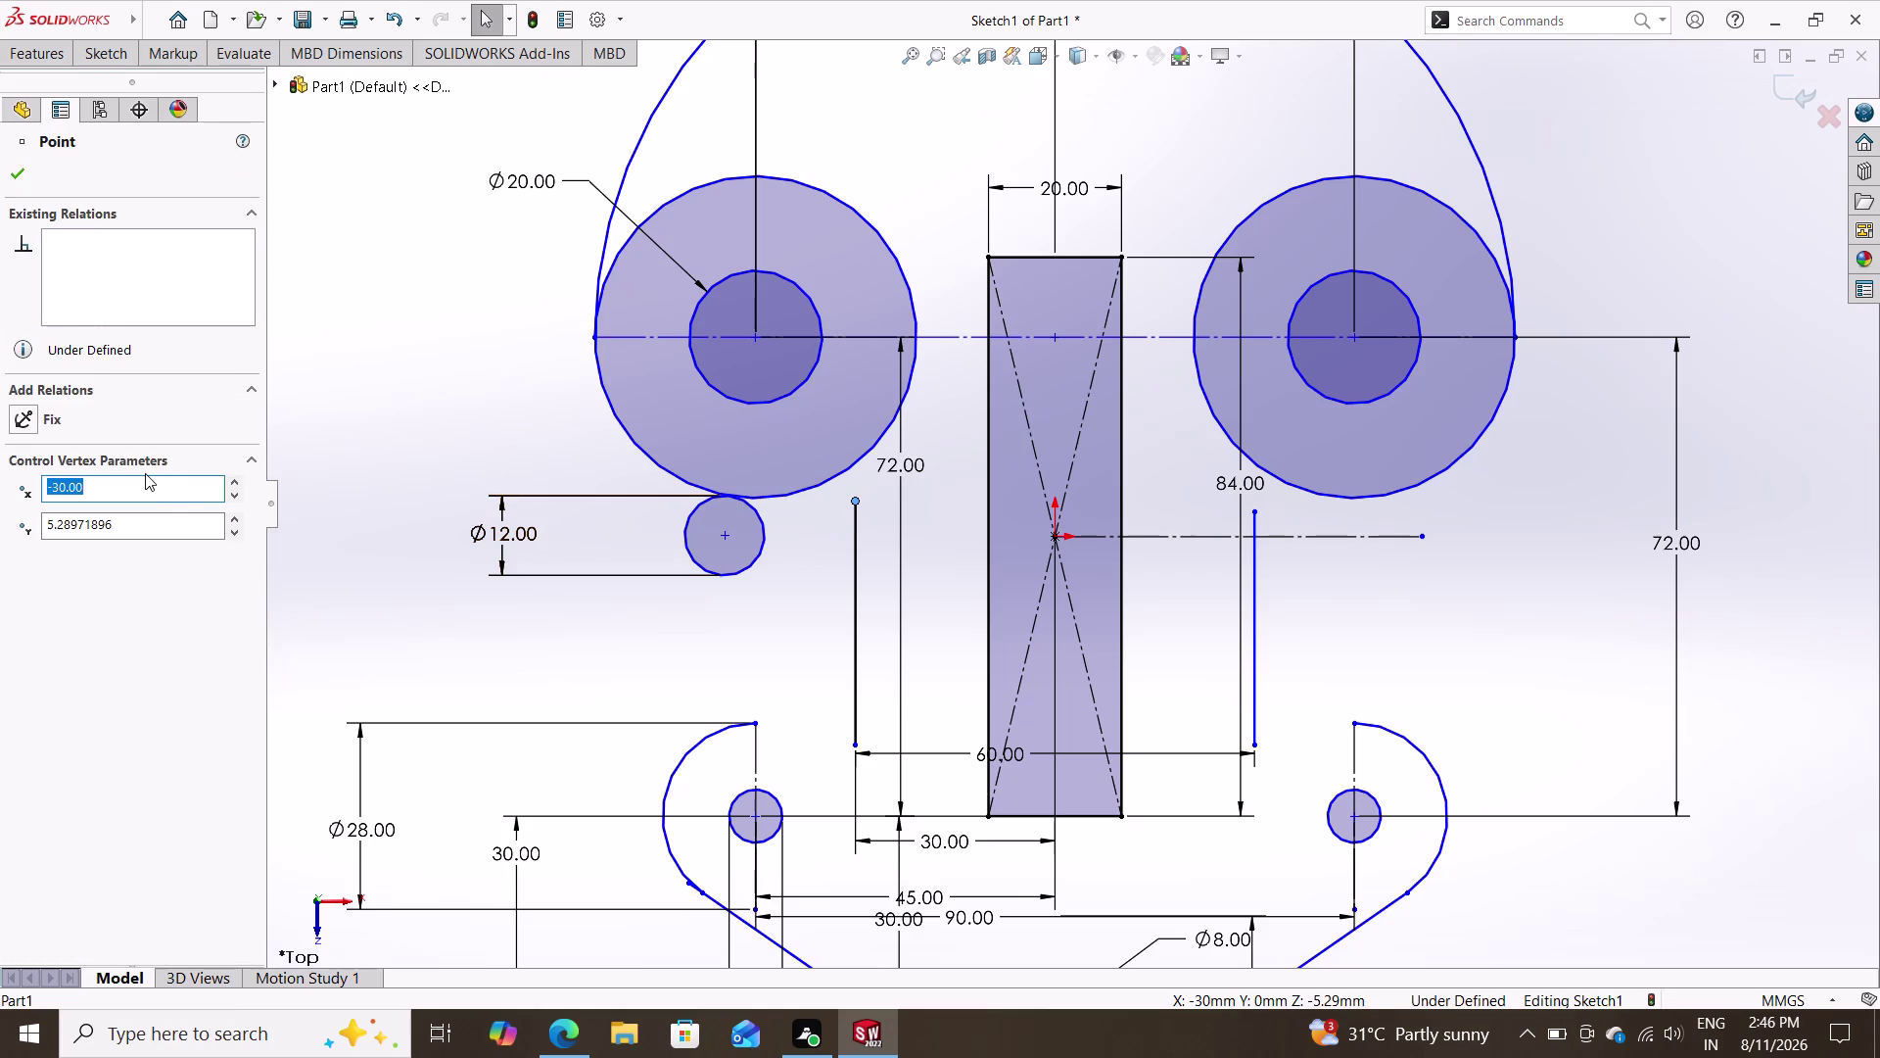
click(755, 561)
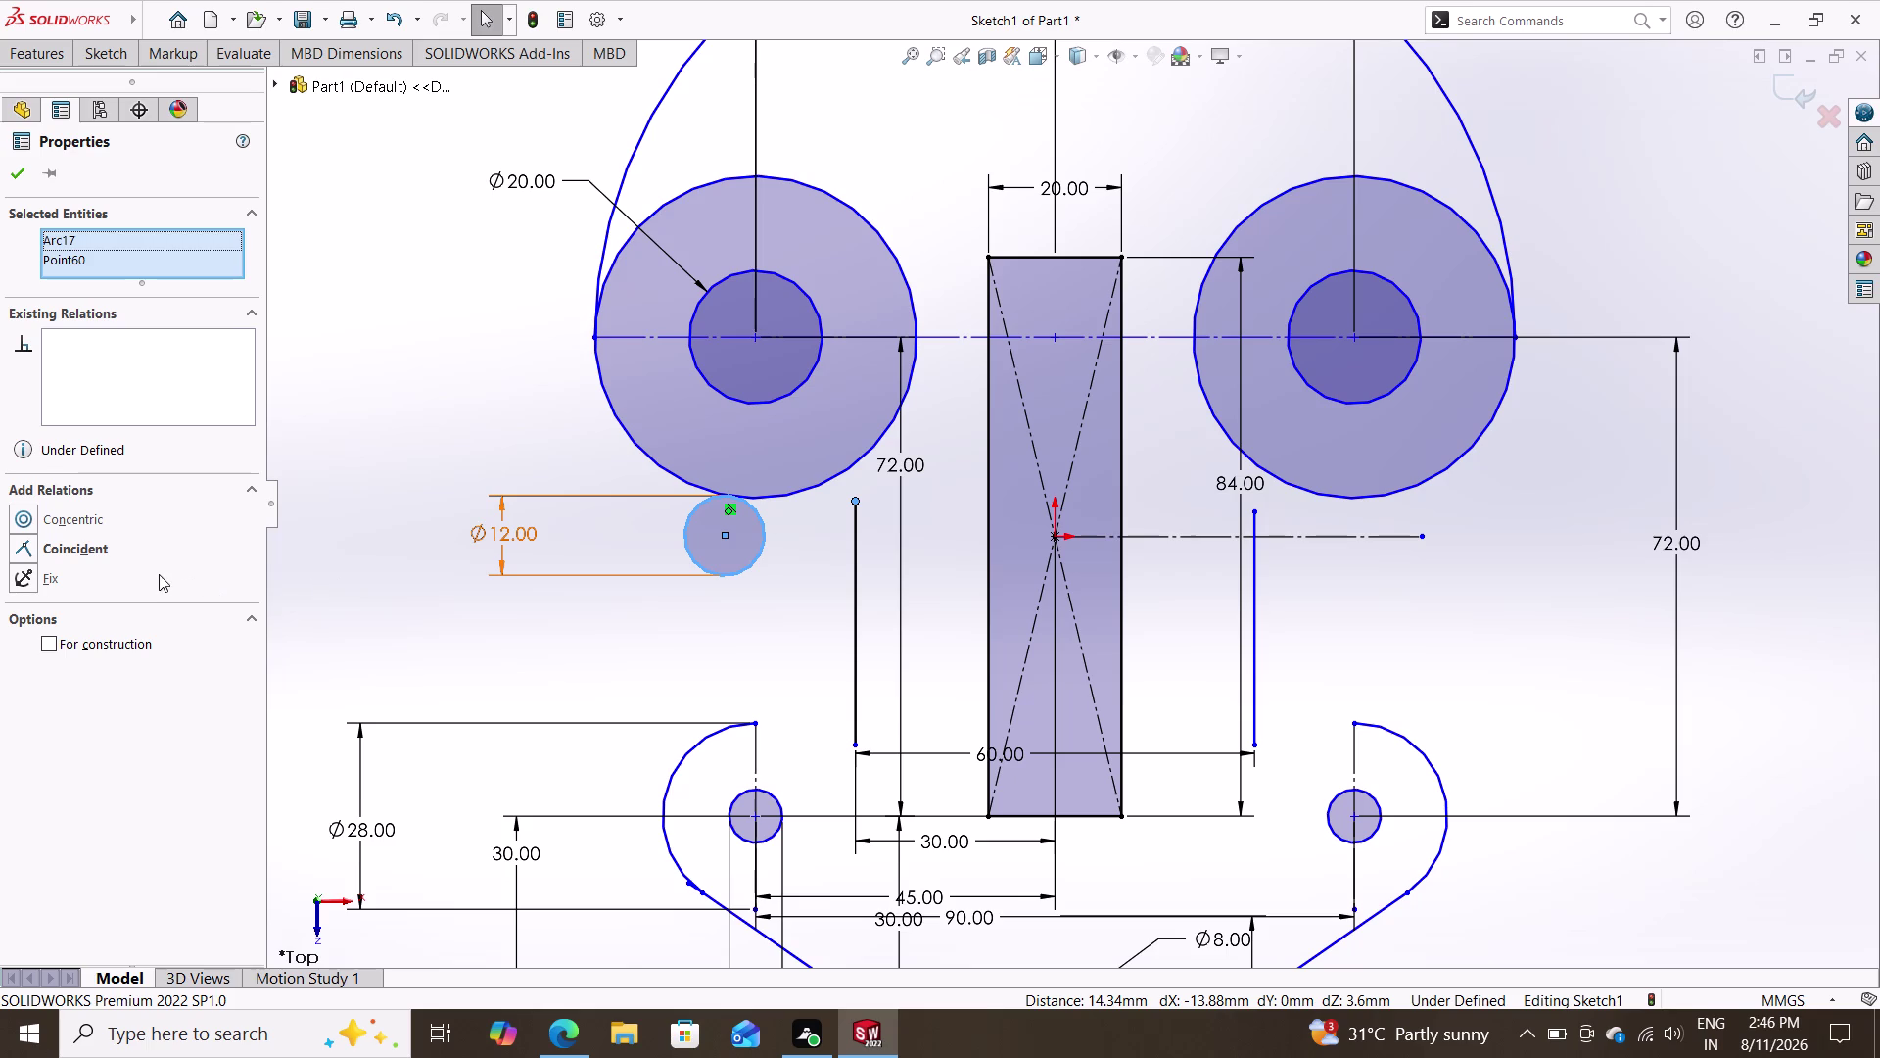
click(89, 544)
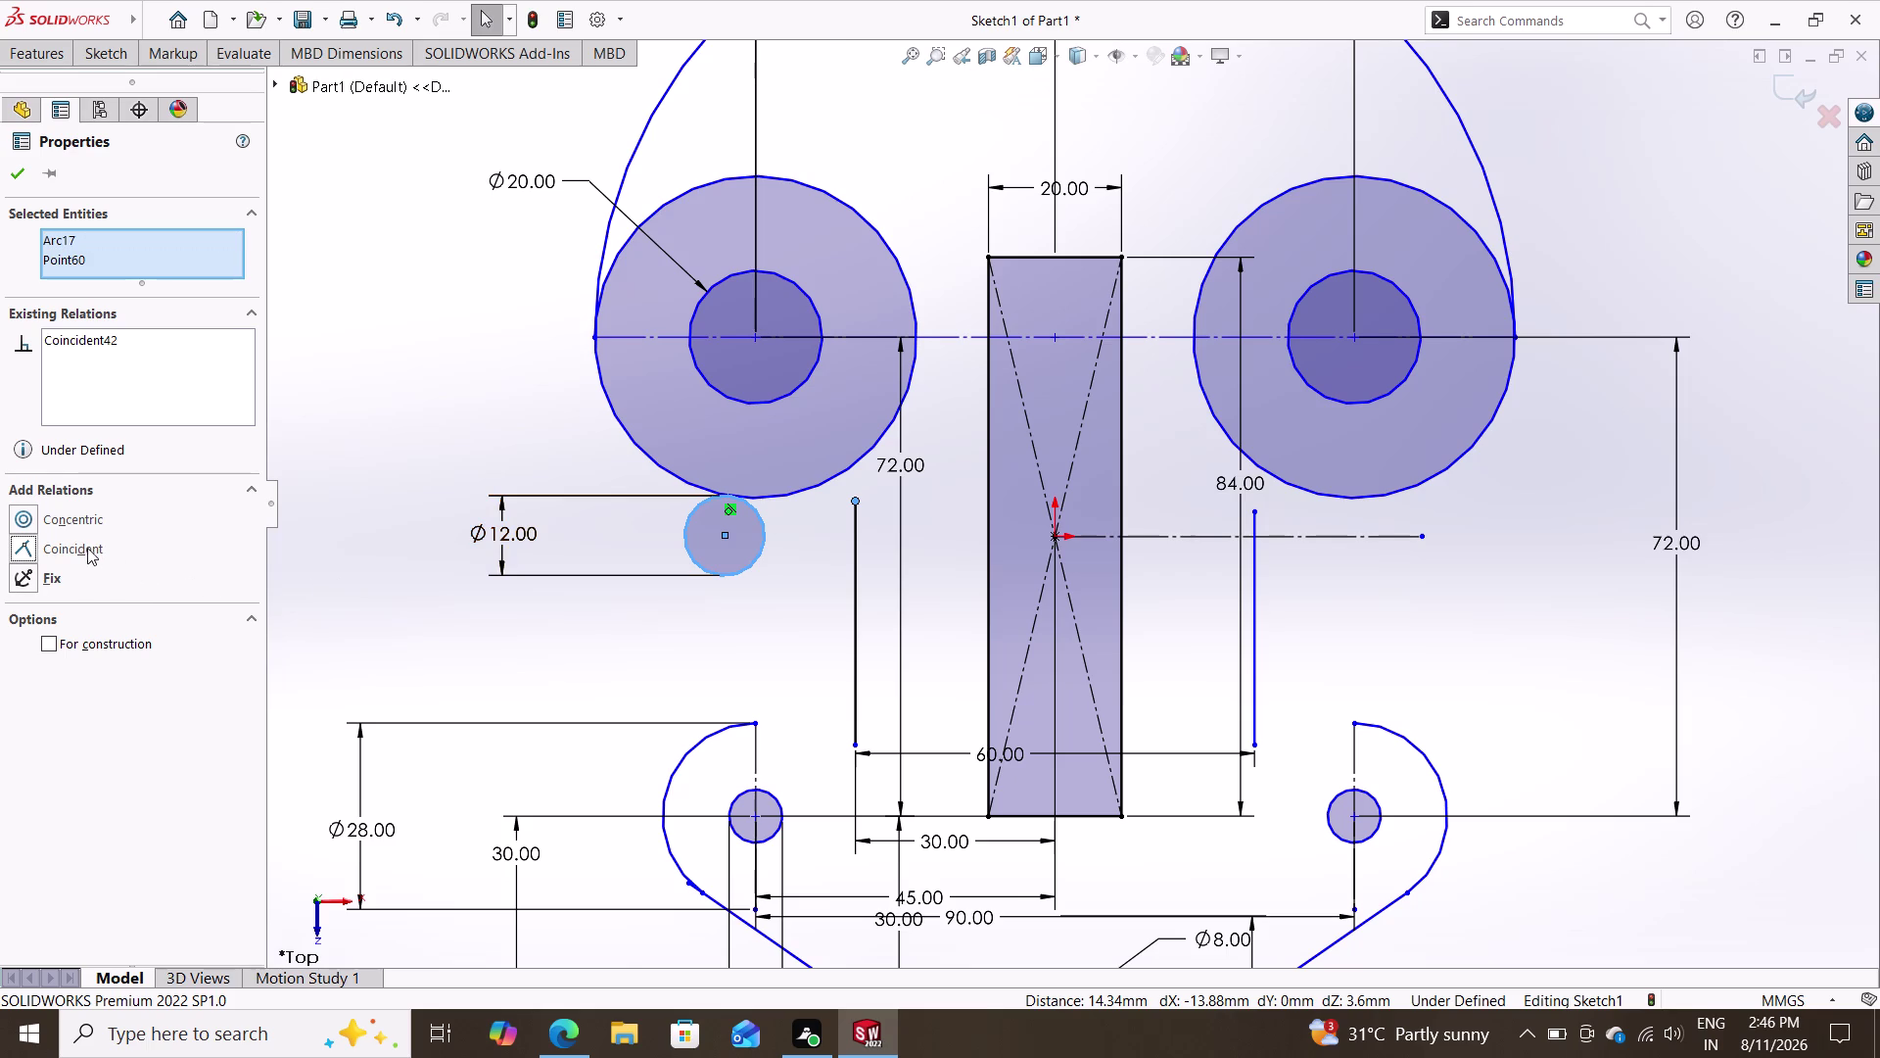
key(Escape)
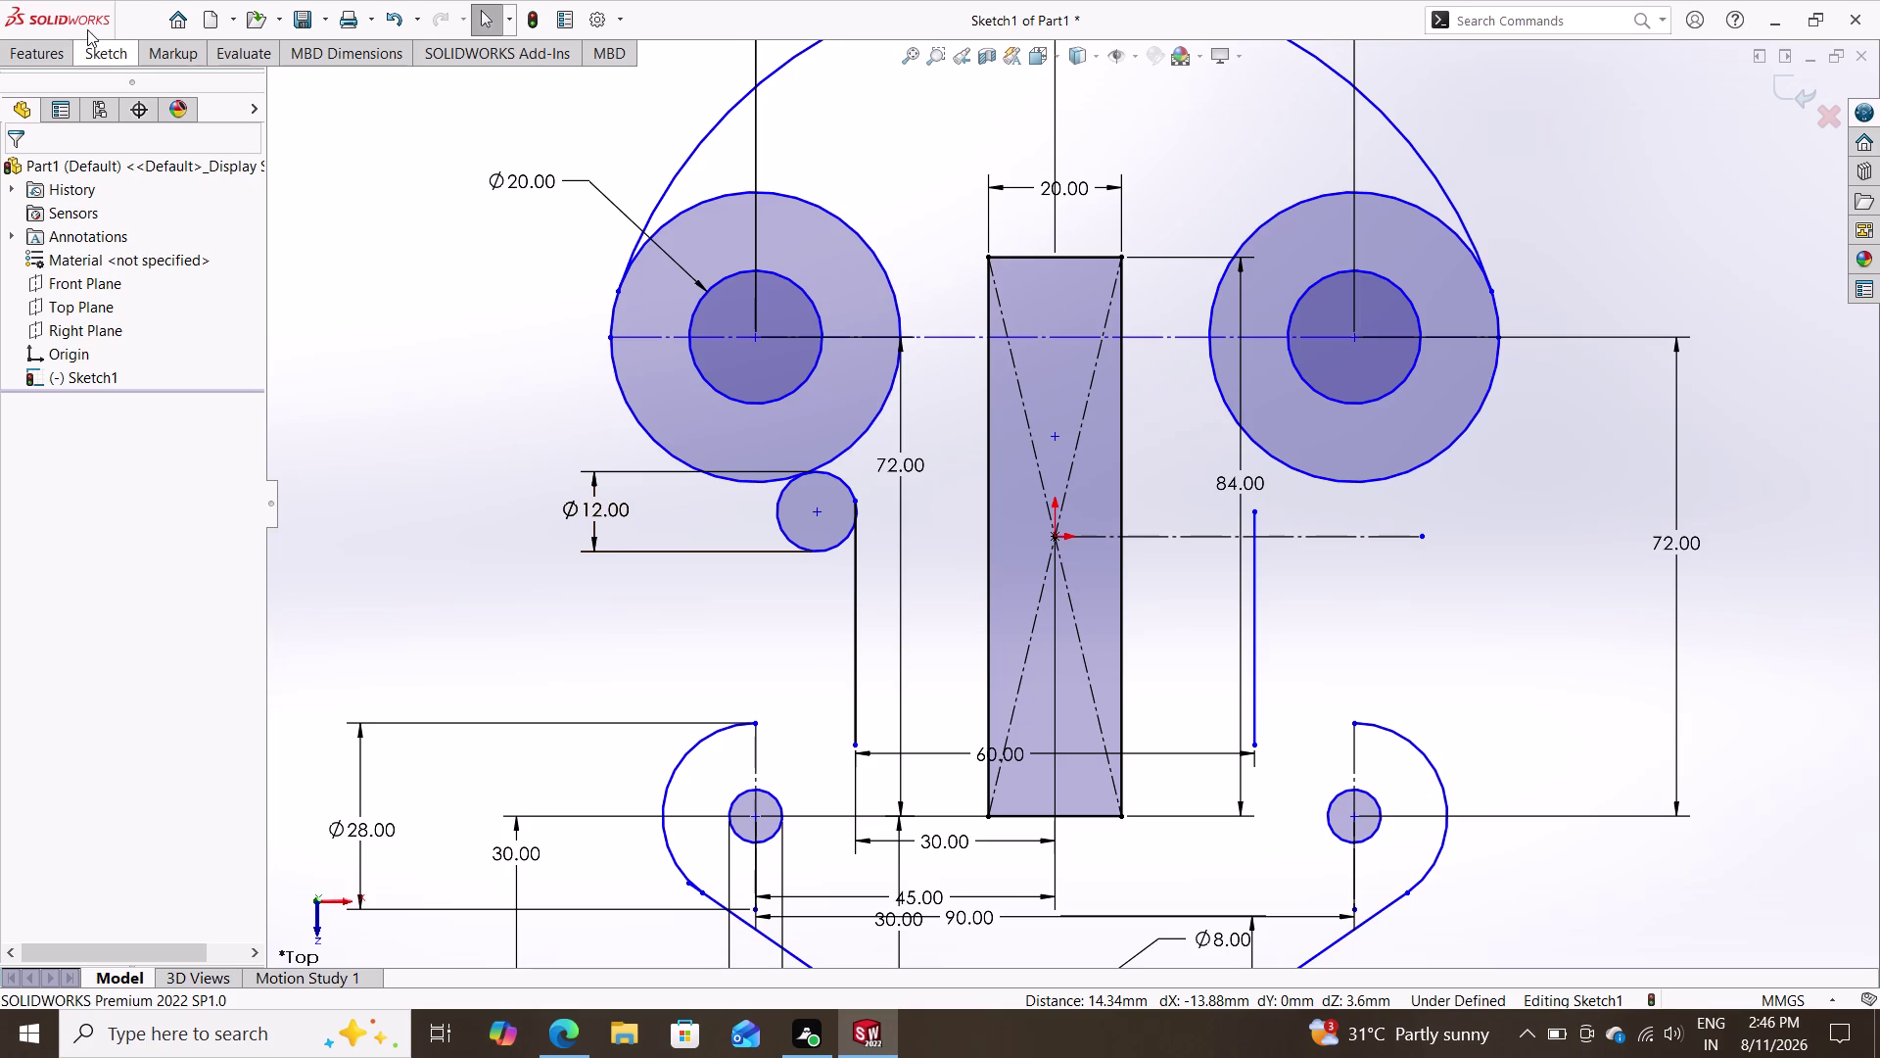
Power-trim the 12 mm circle to a short arc between the left ring and left line.
click(104, 55)
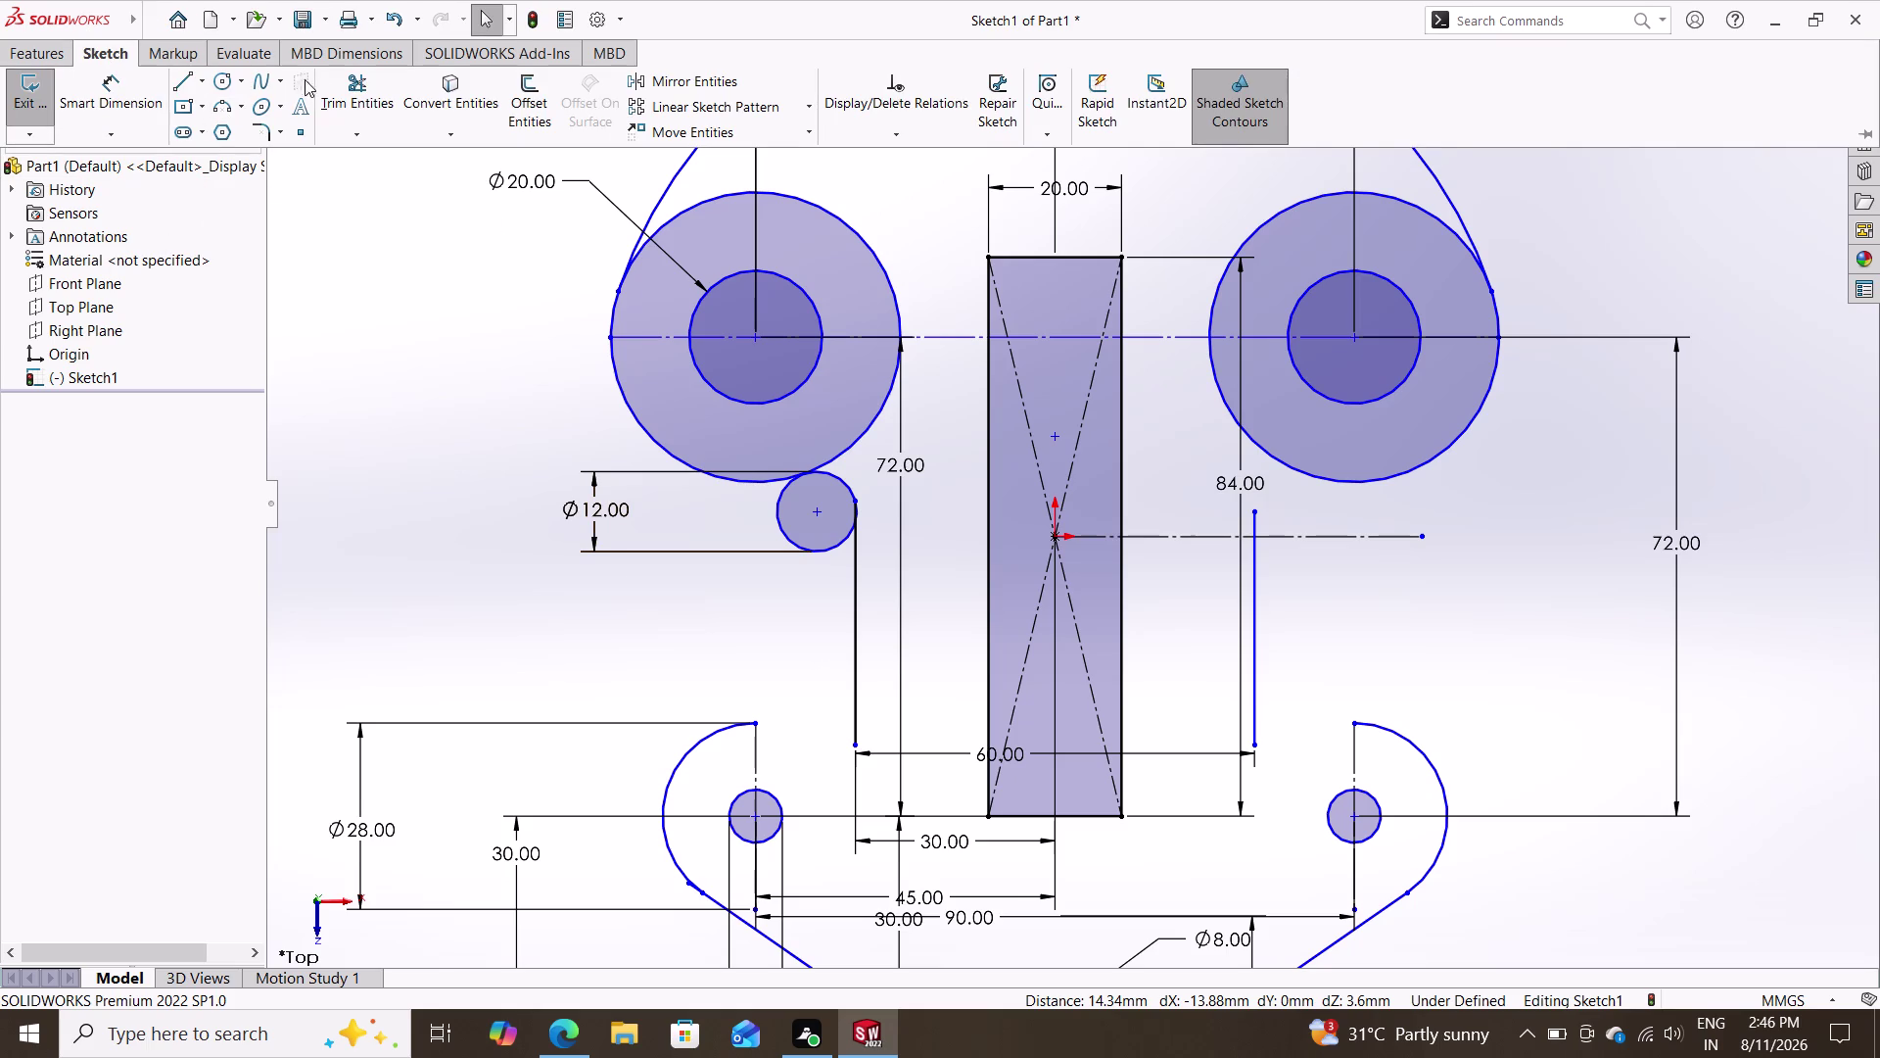
click(361, 88)
click(795, 544)
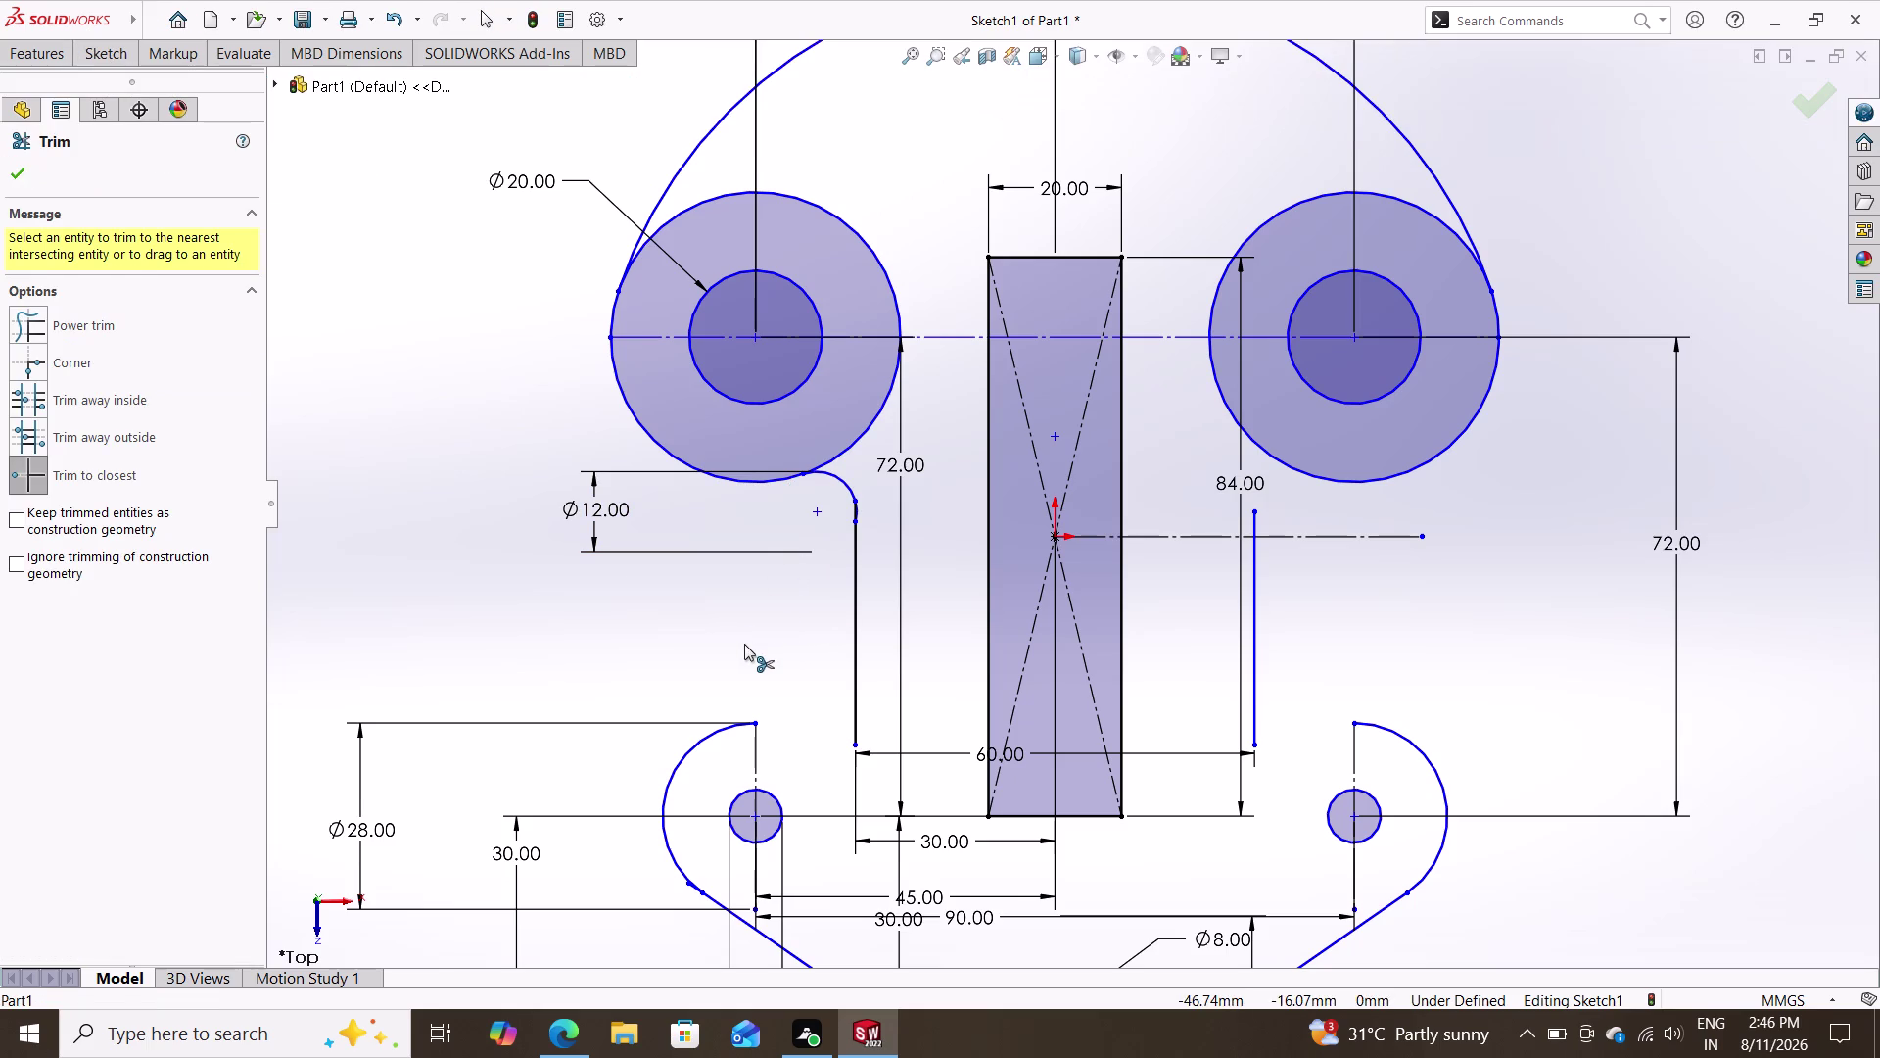
key(Escape)
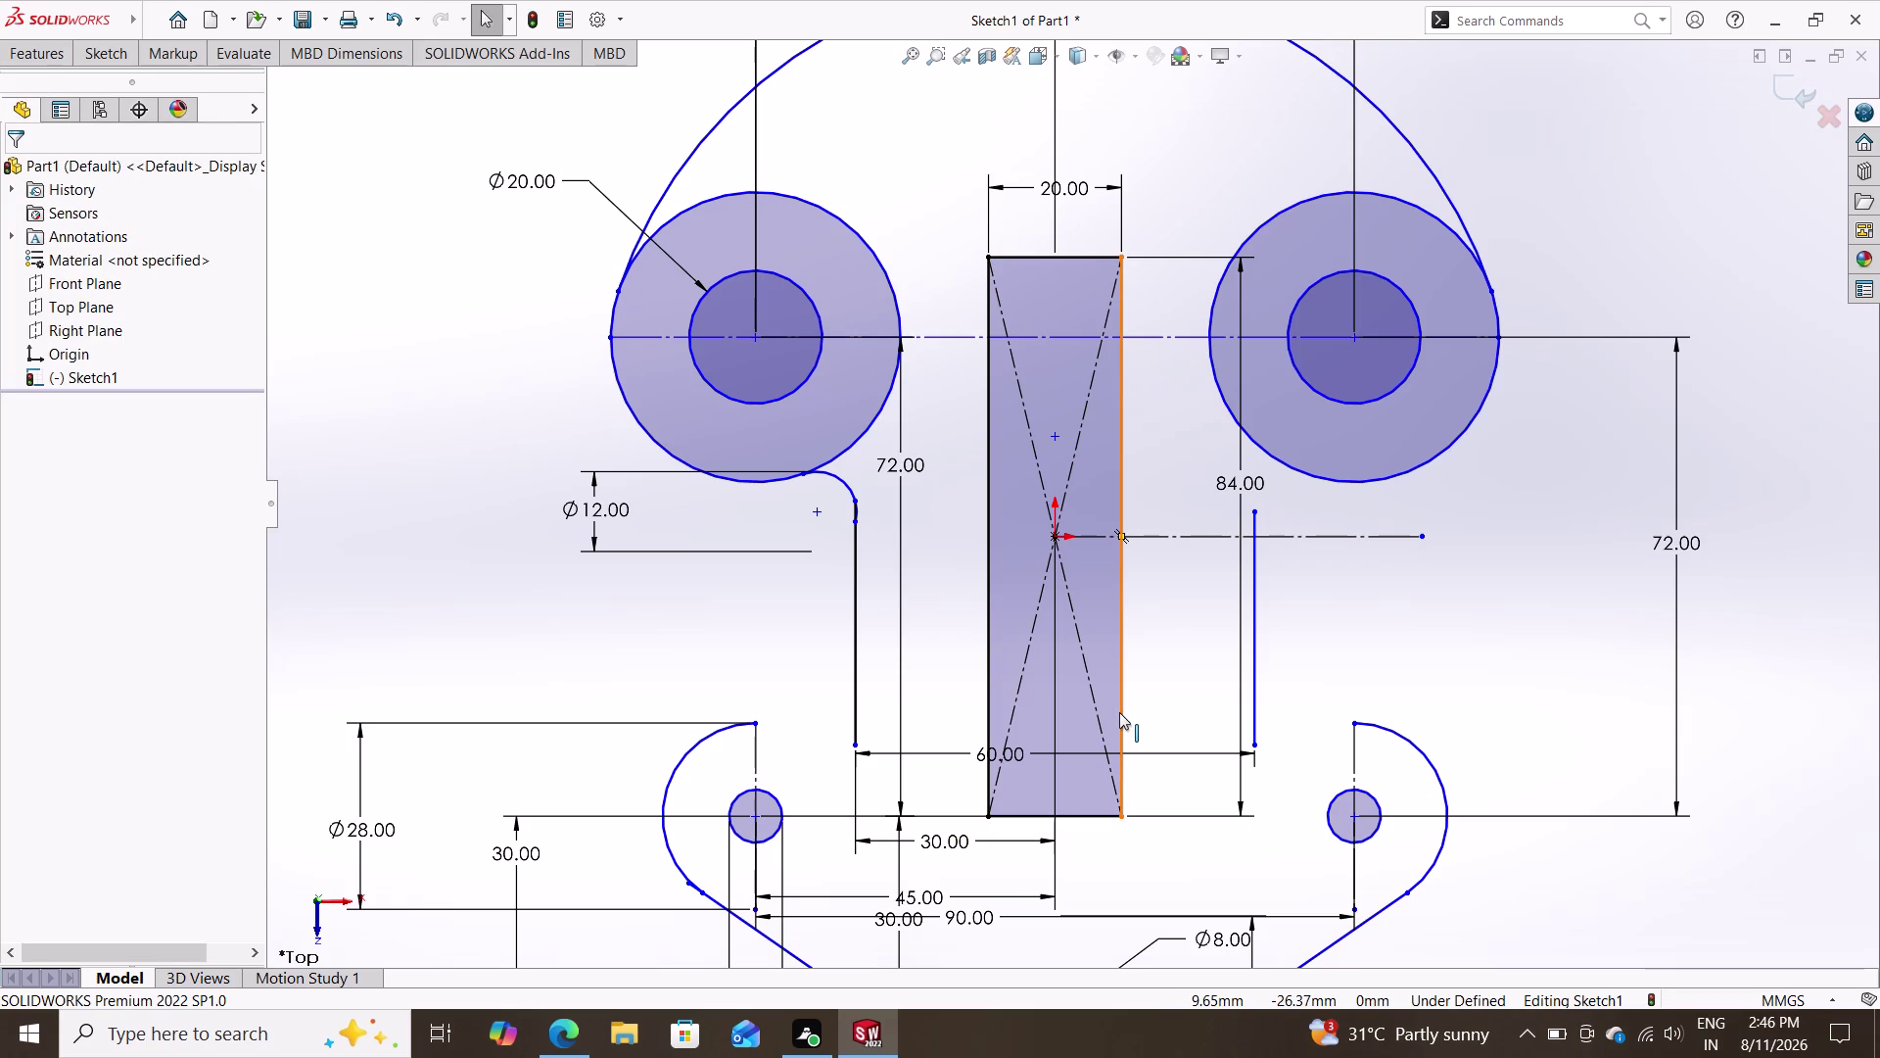
scroll(down, 3)
scroll(up, 3)
scroll(down, 3)
scroll(up, 3)
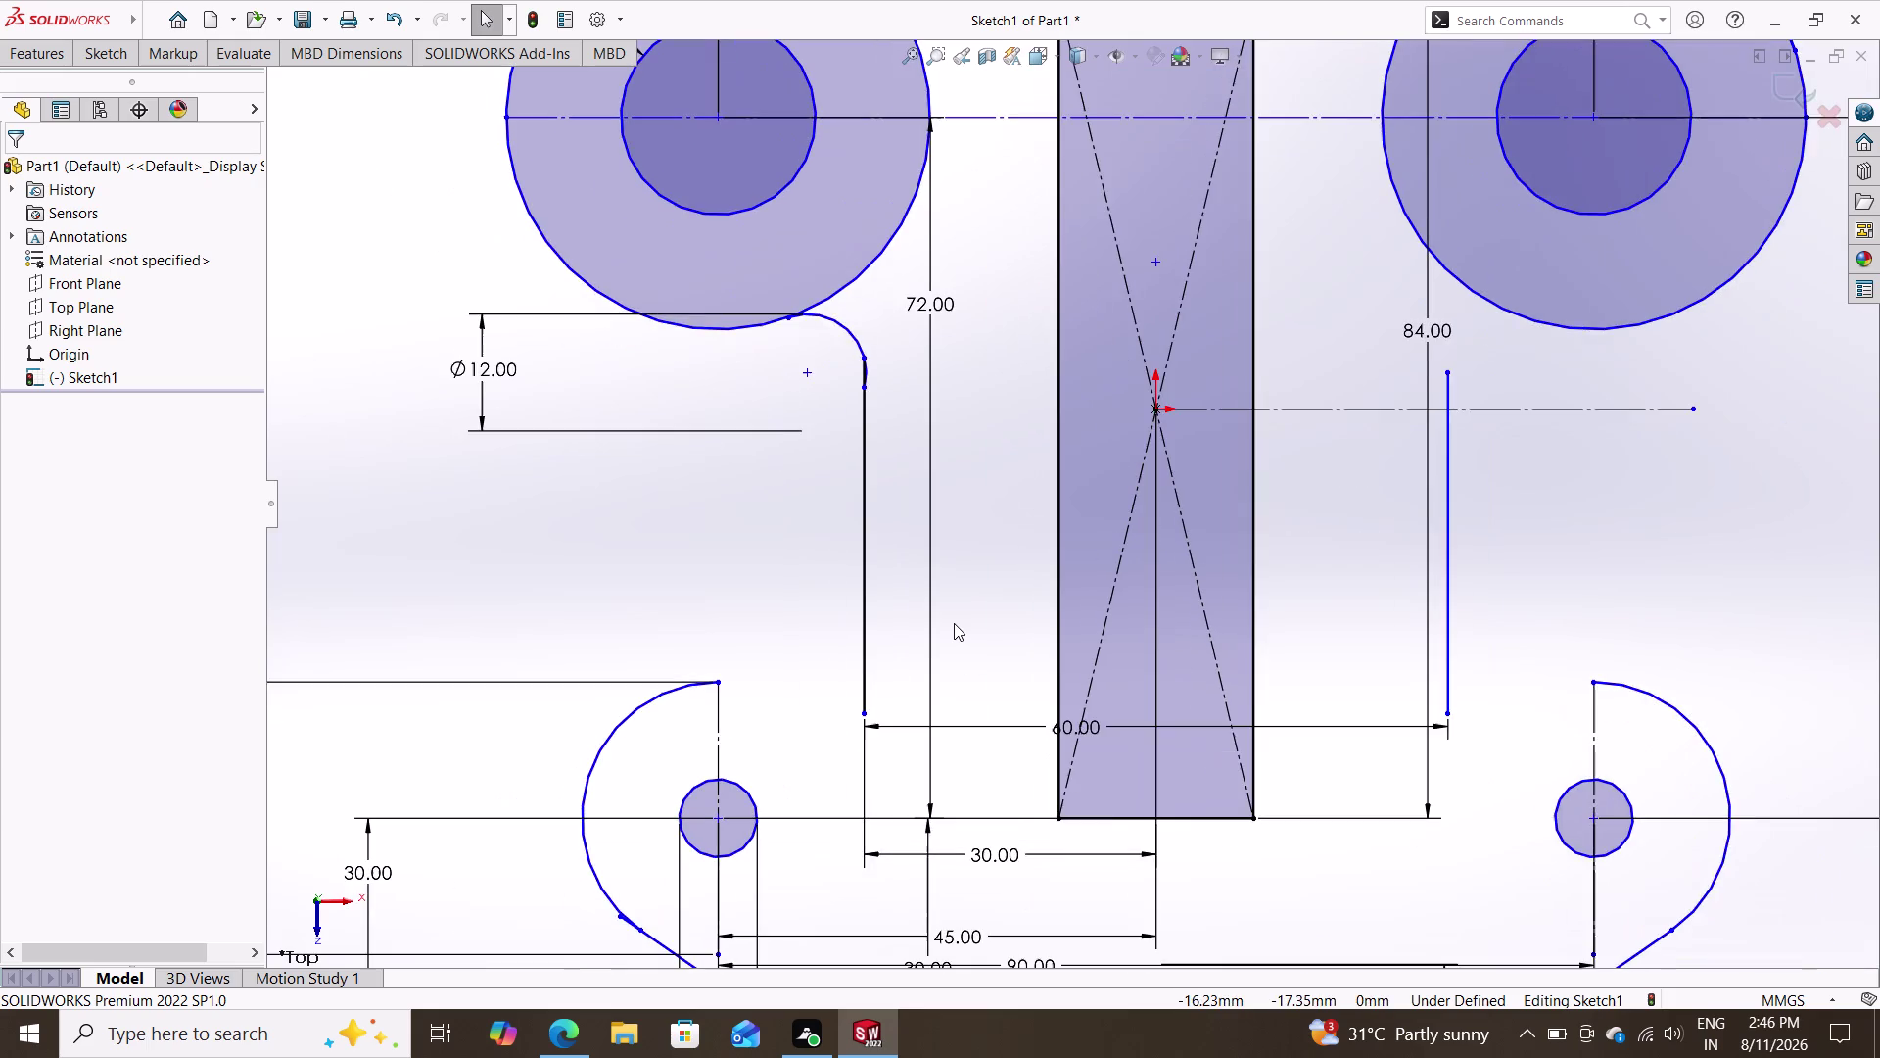
scroll(up, 3)
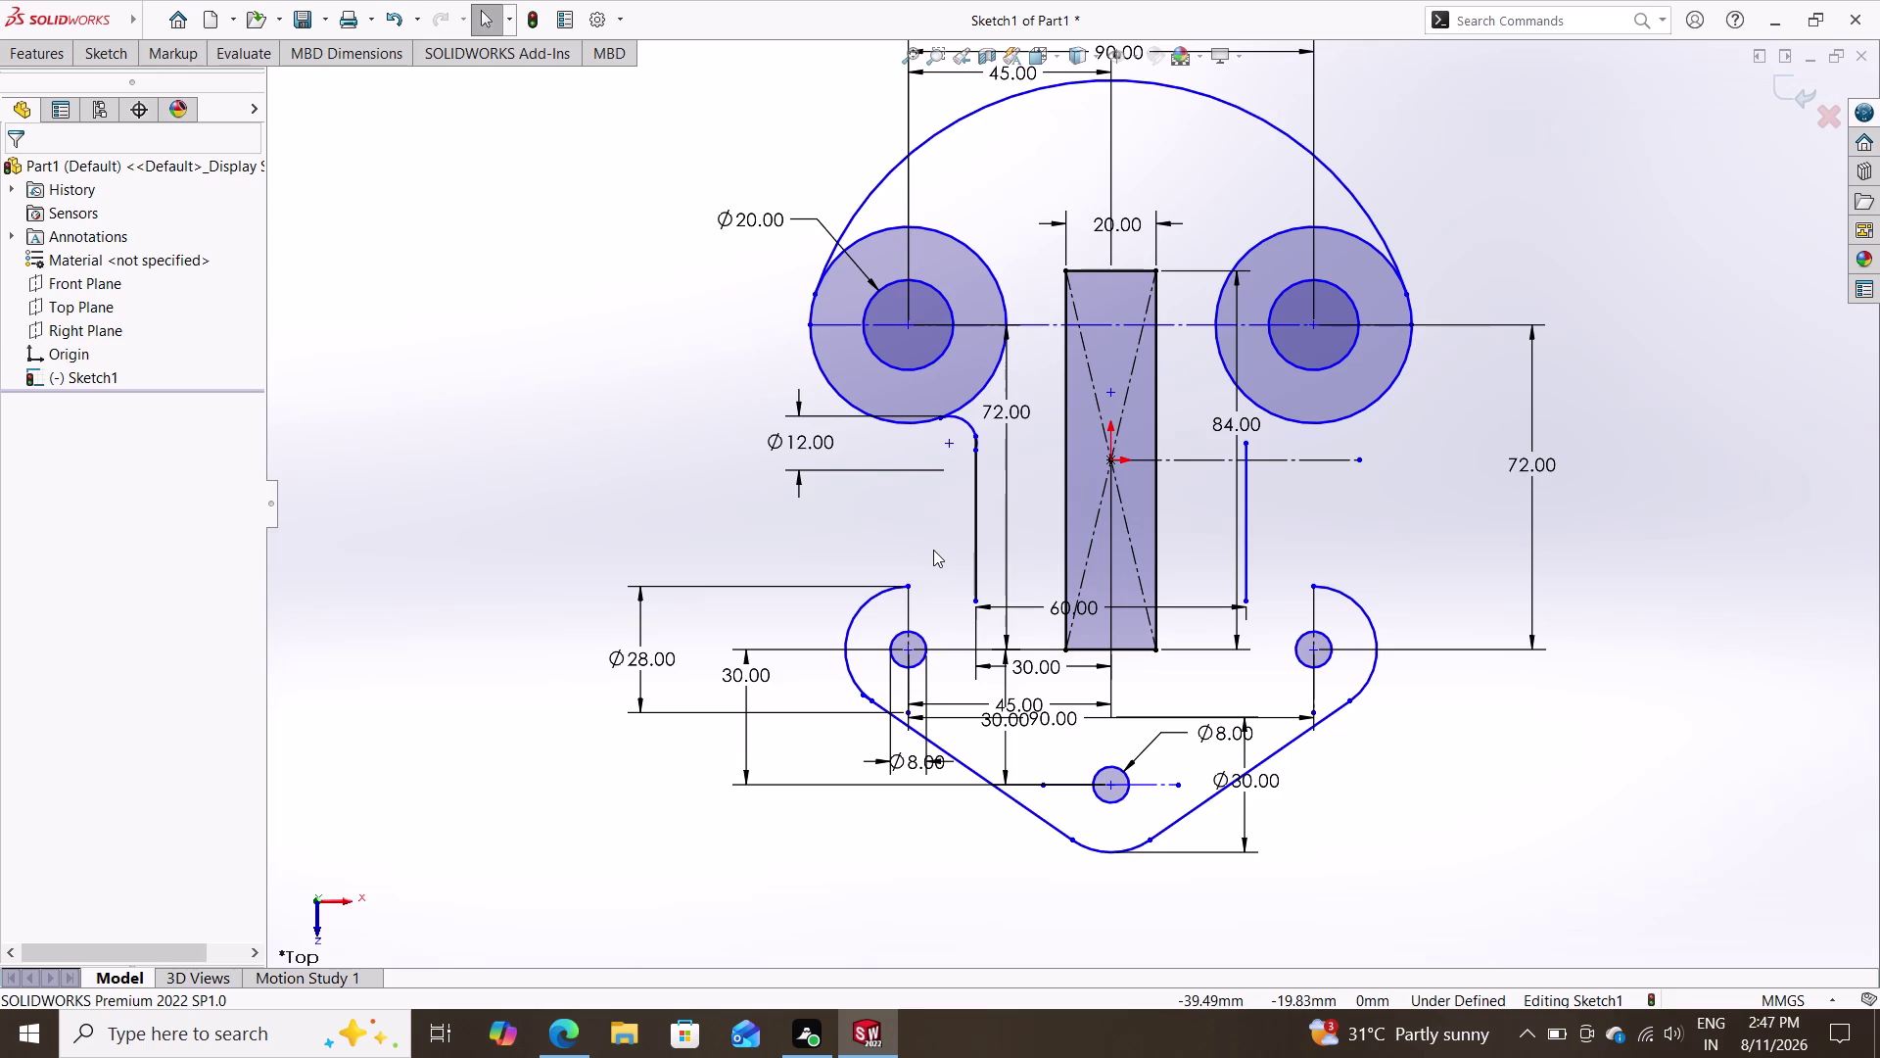
Add an Equal relation between the left and right vertical lines flanking the slot.
key(Escape)
double_click(973, 522)
click(1248, 532)
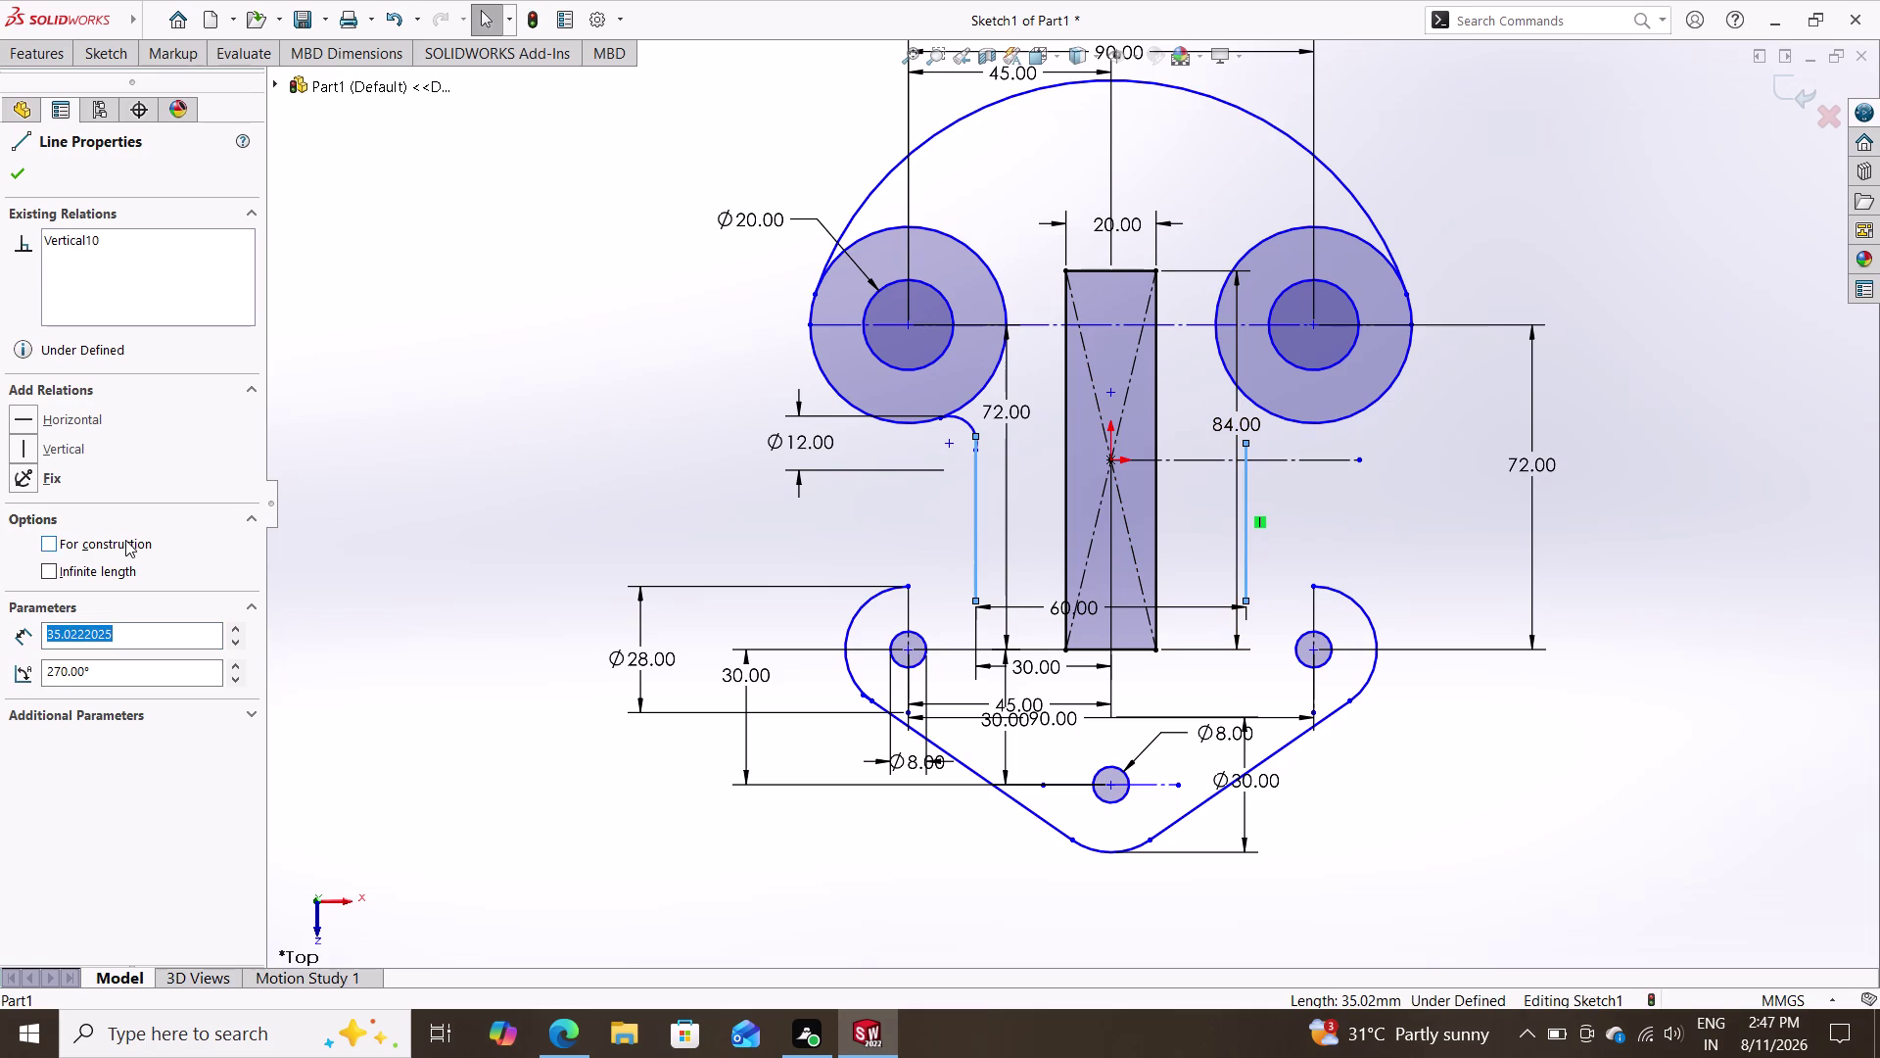
key(Escape)
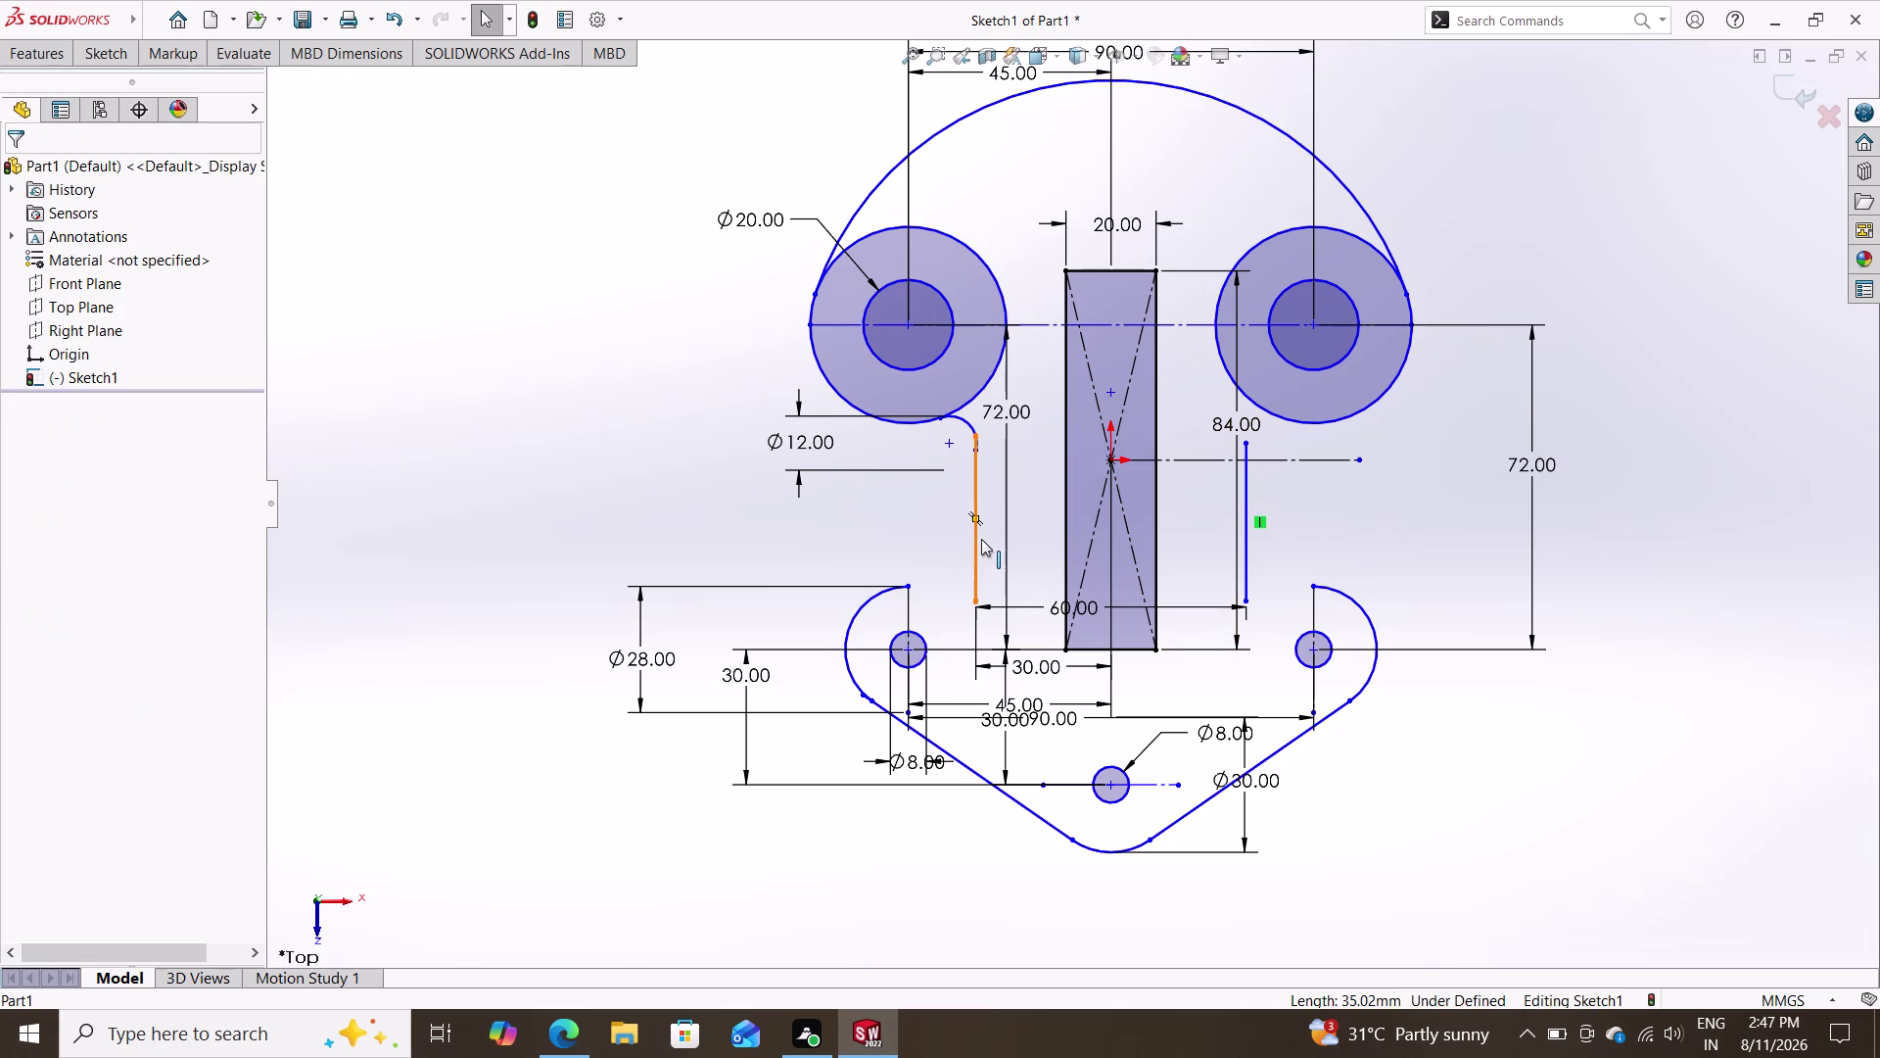
click(970, 537)
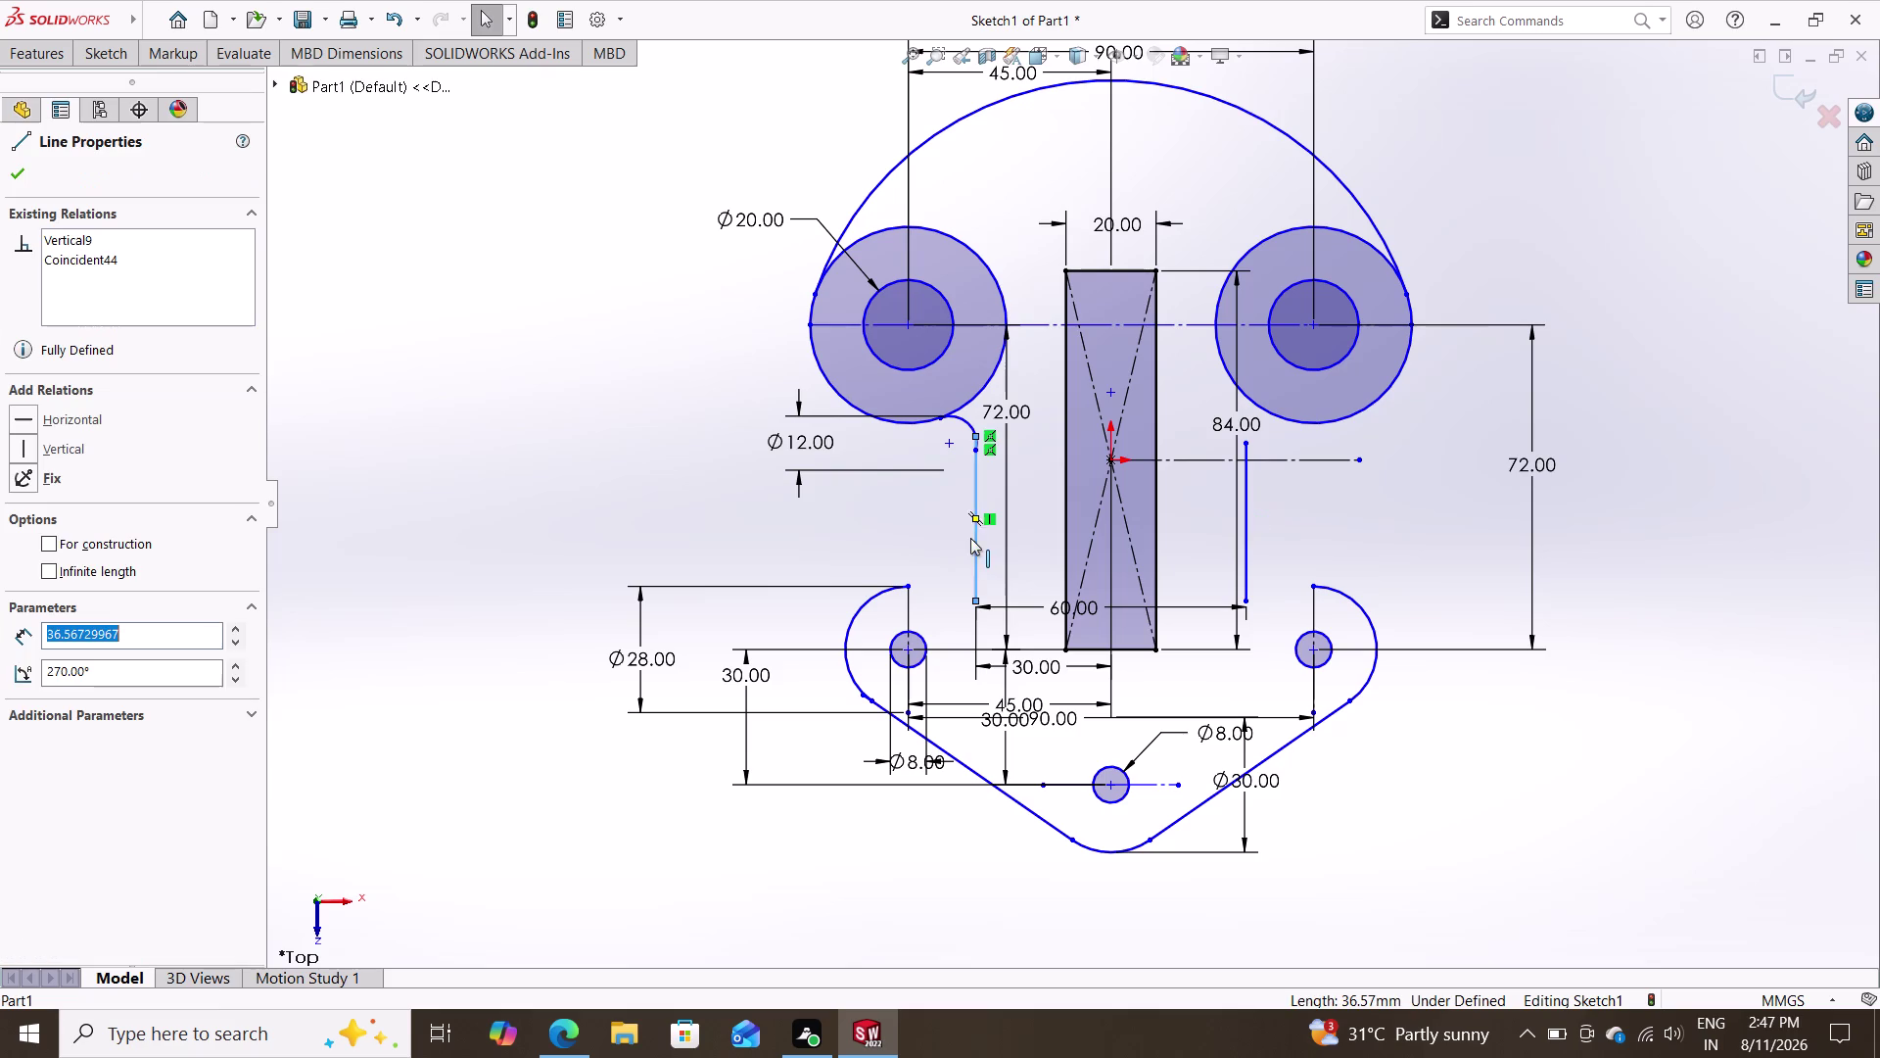
click(1246, 508)
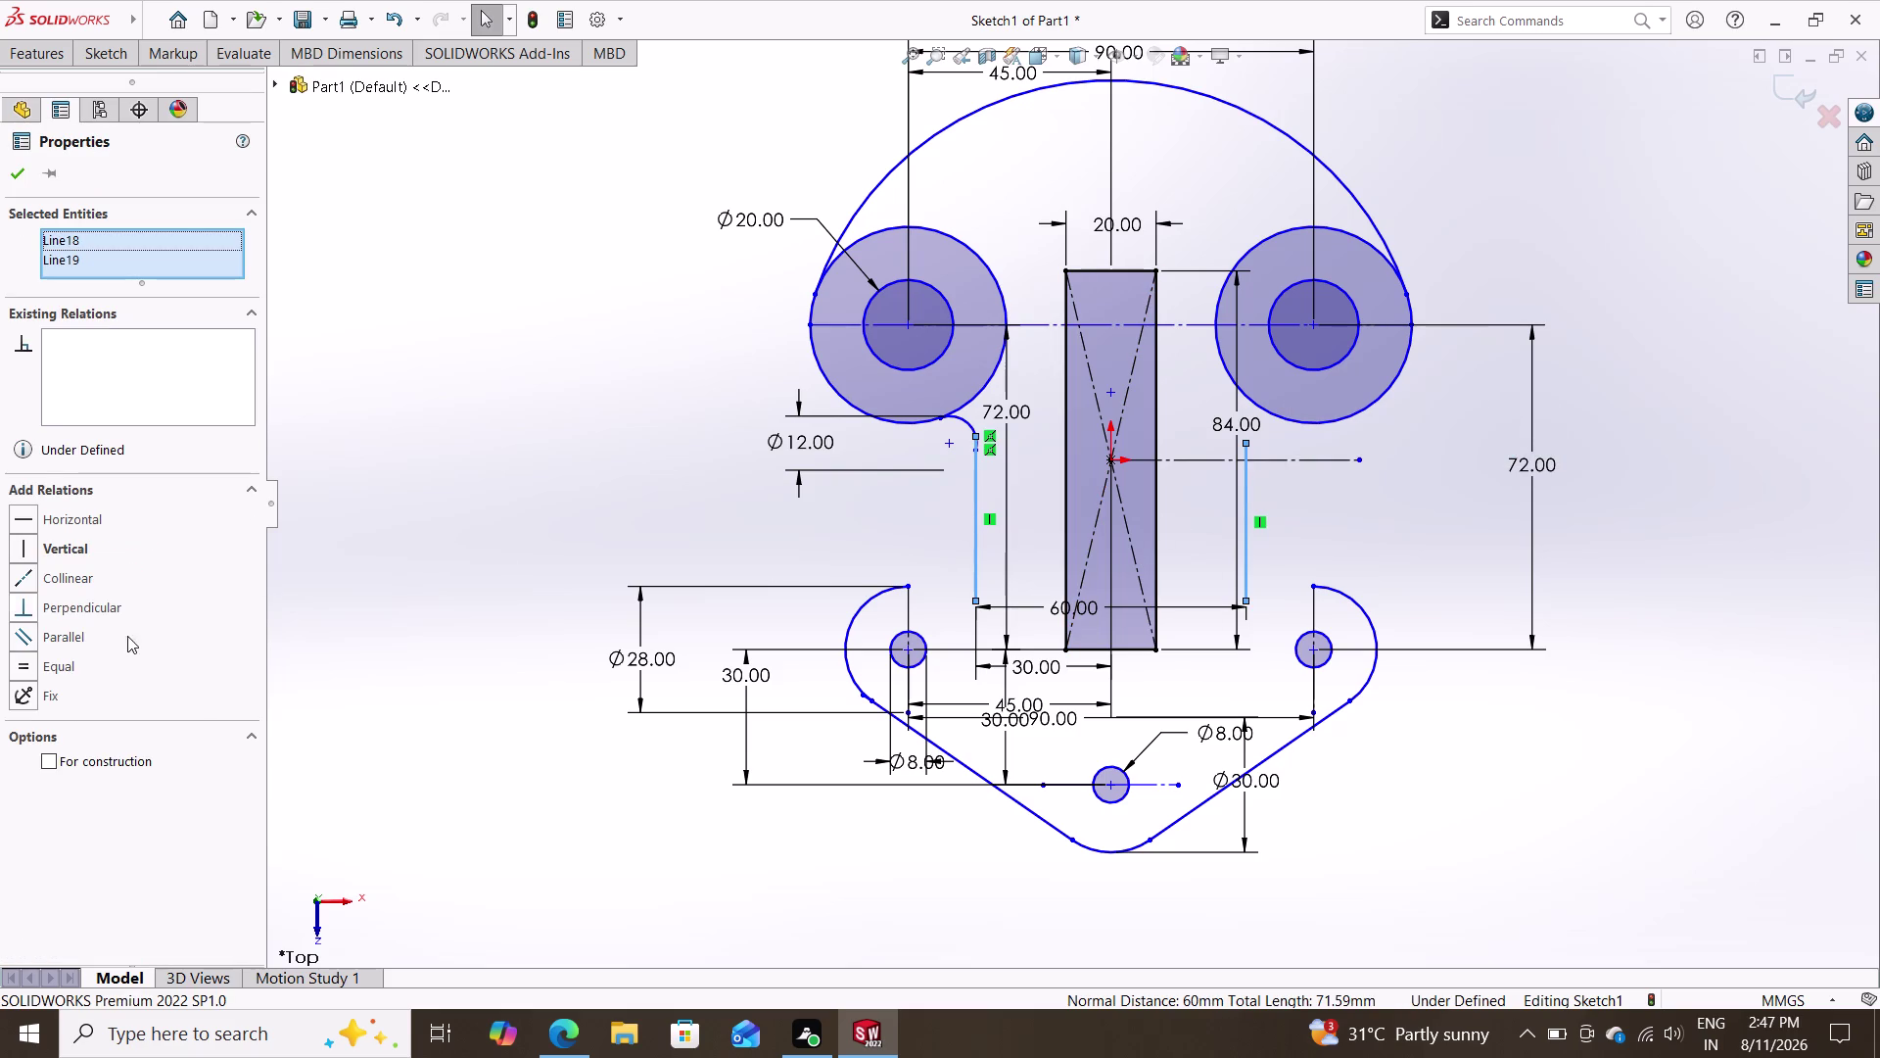
click(80, 668)
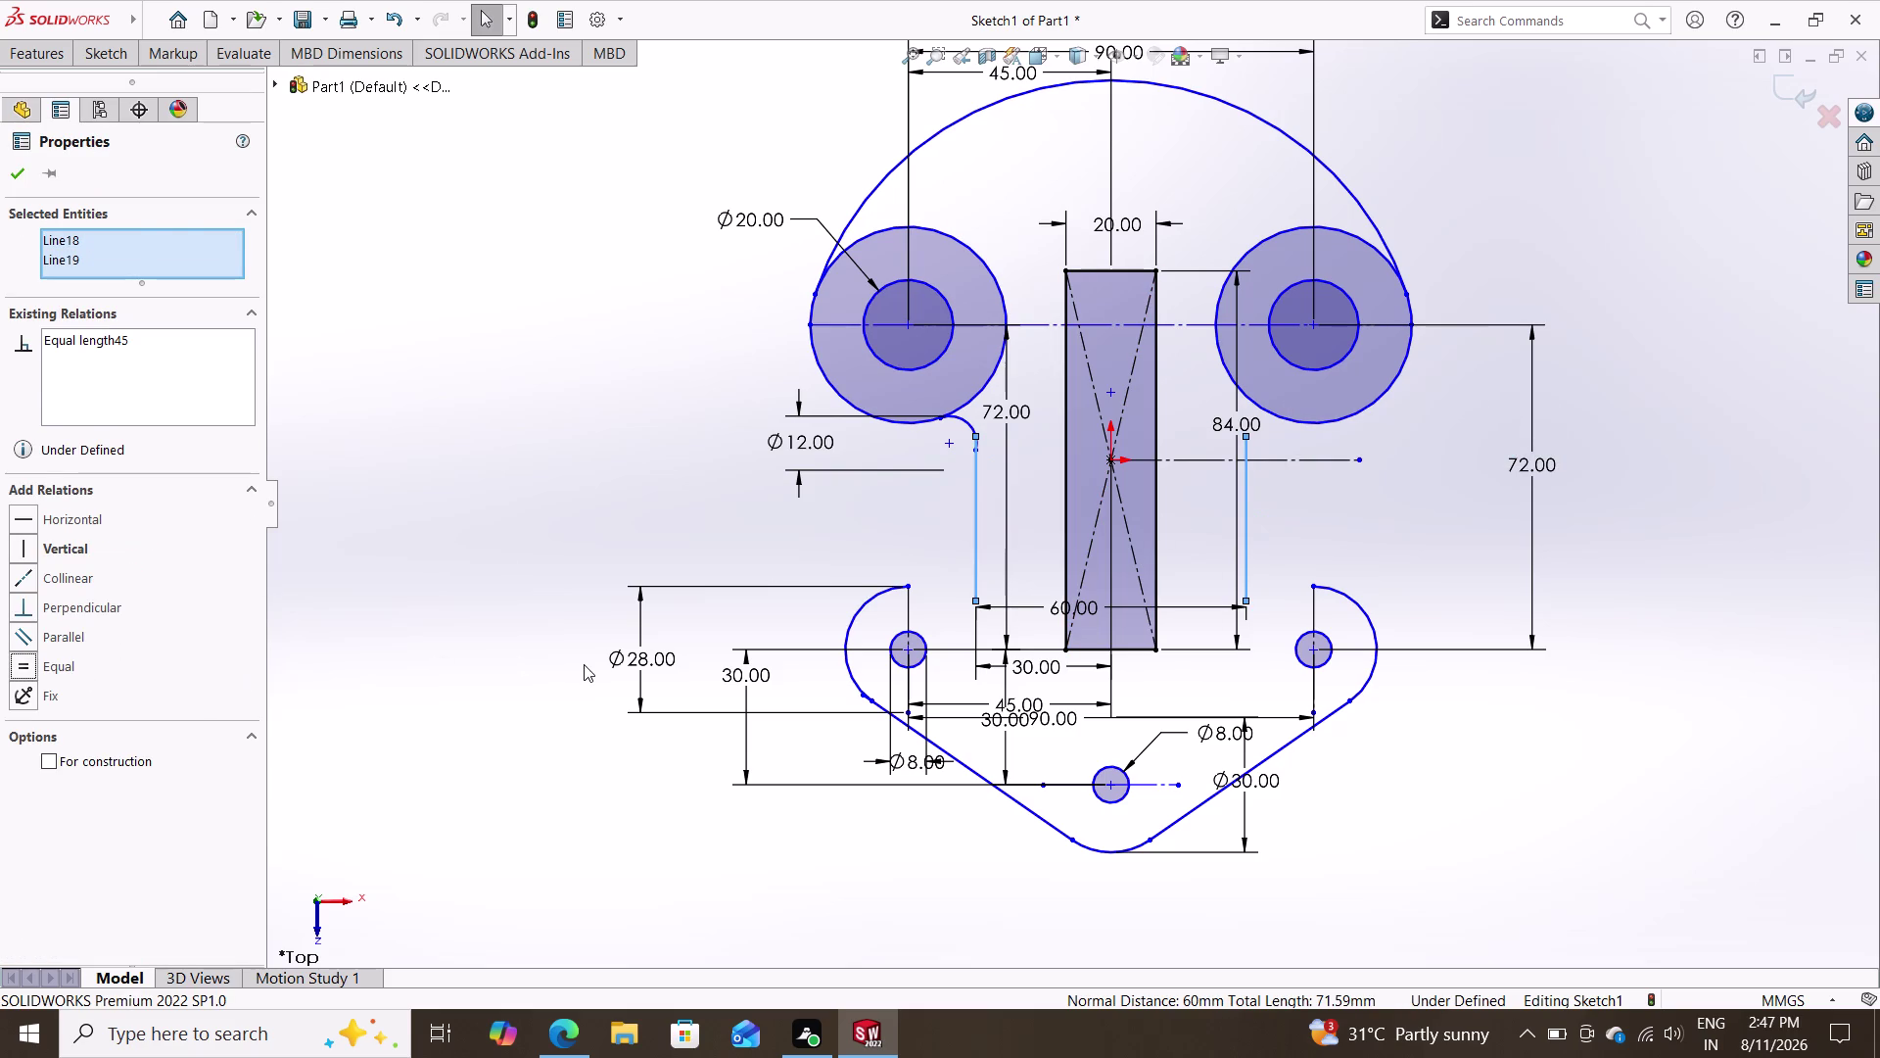
key(Escape)
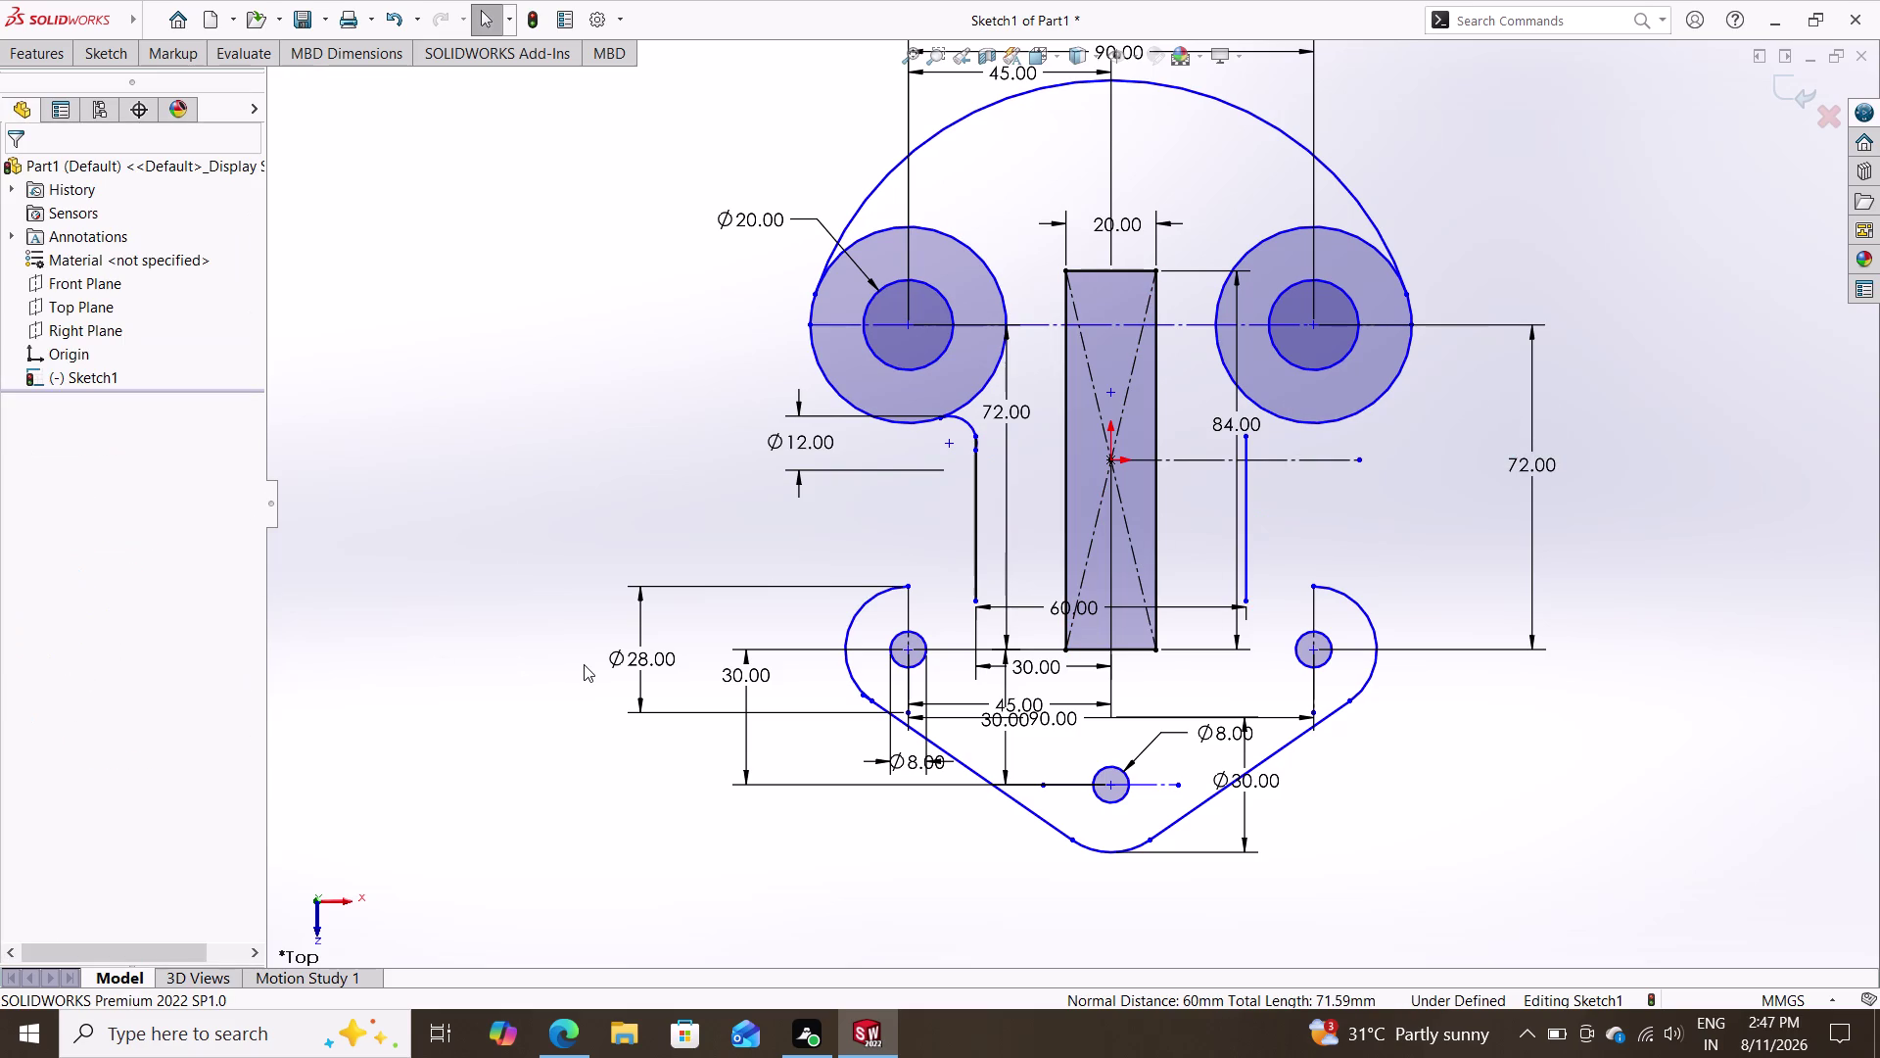
key(Escape)
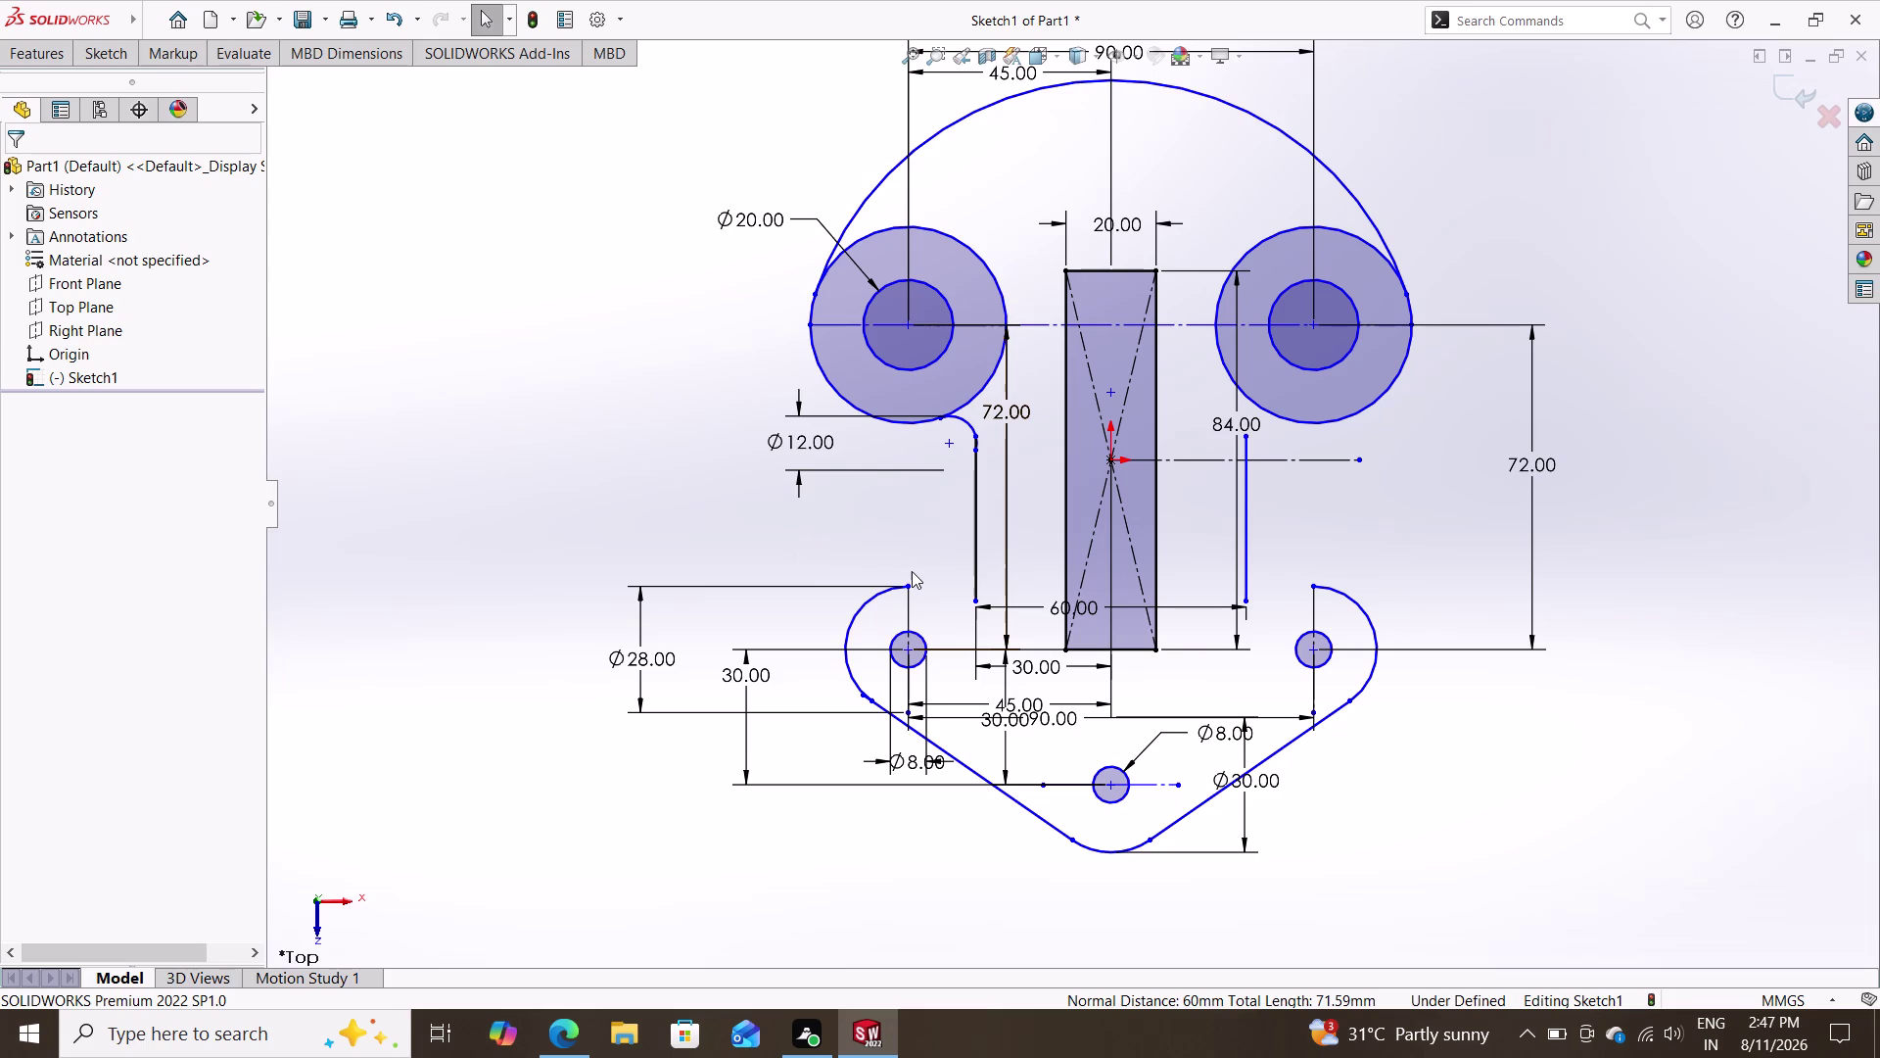
click(99, 59)
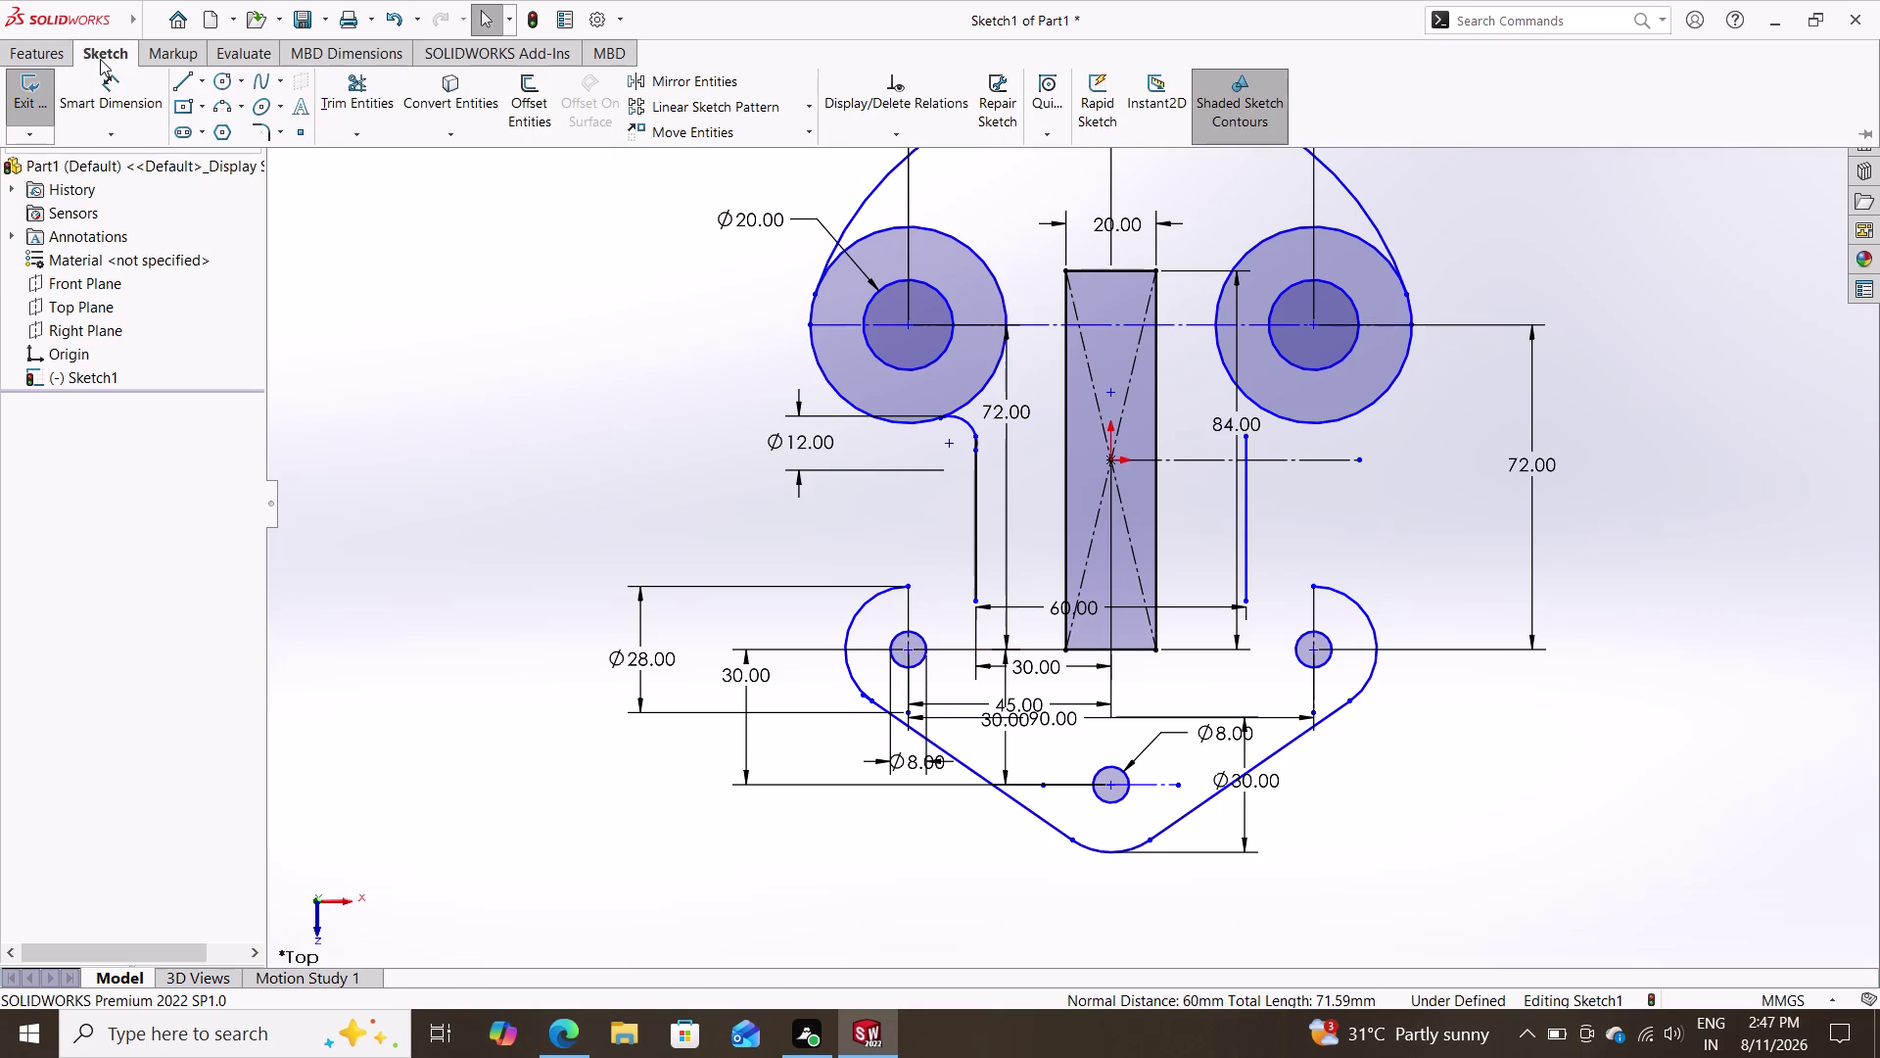
click(226, 77)
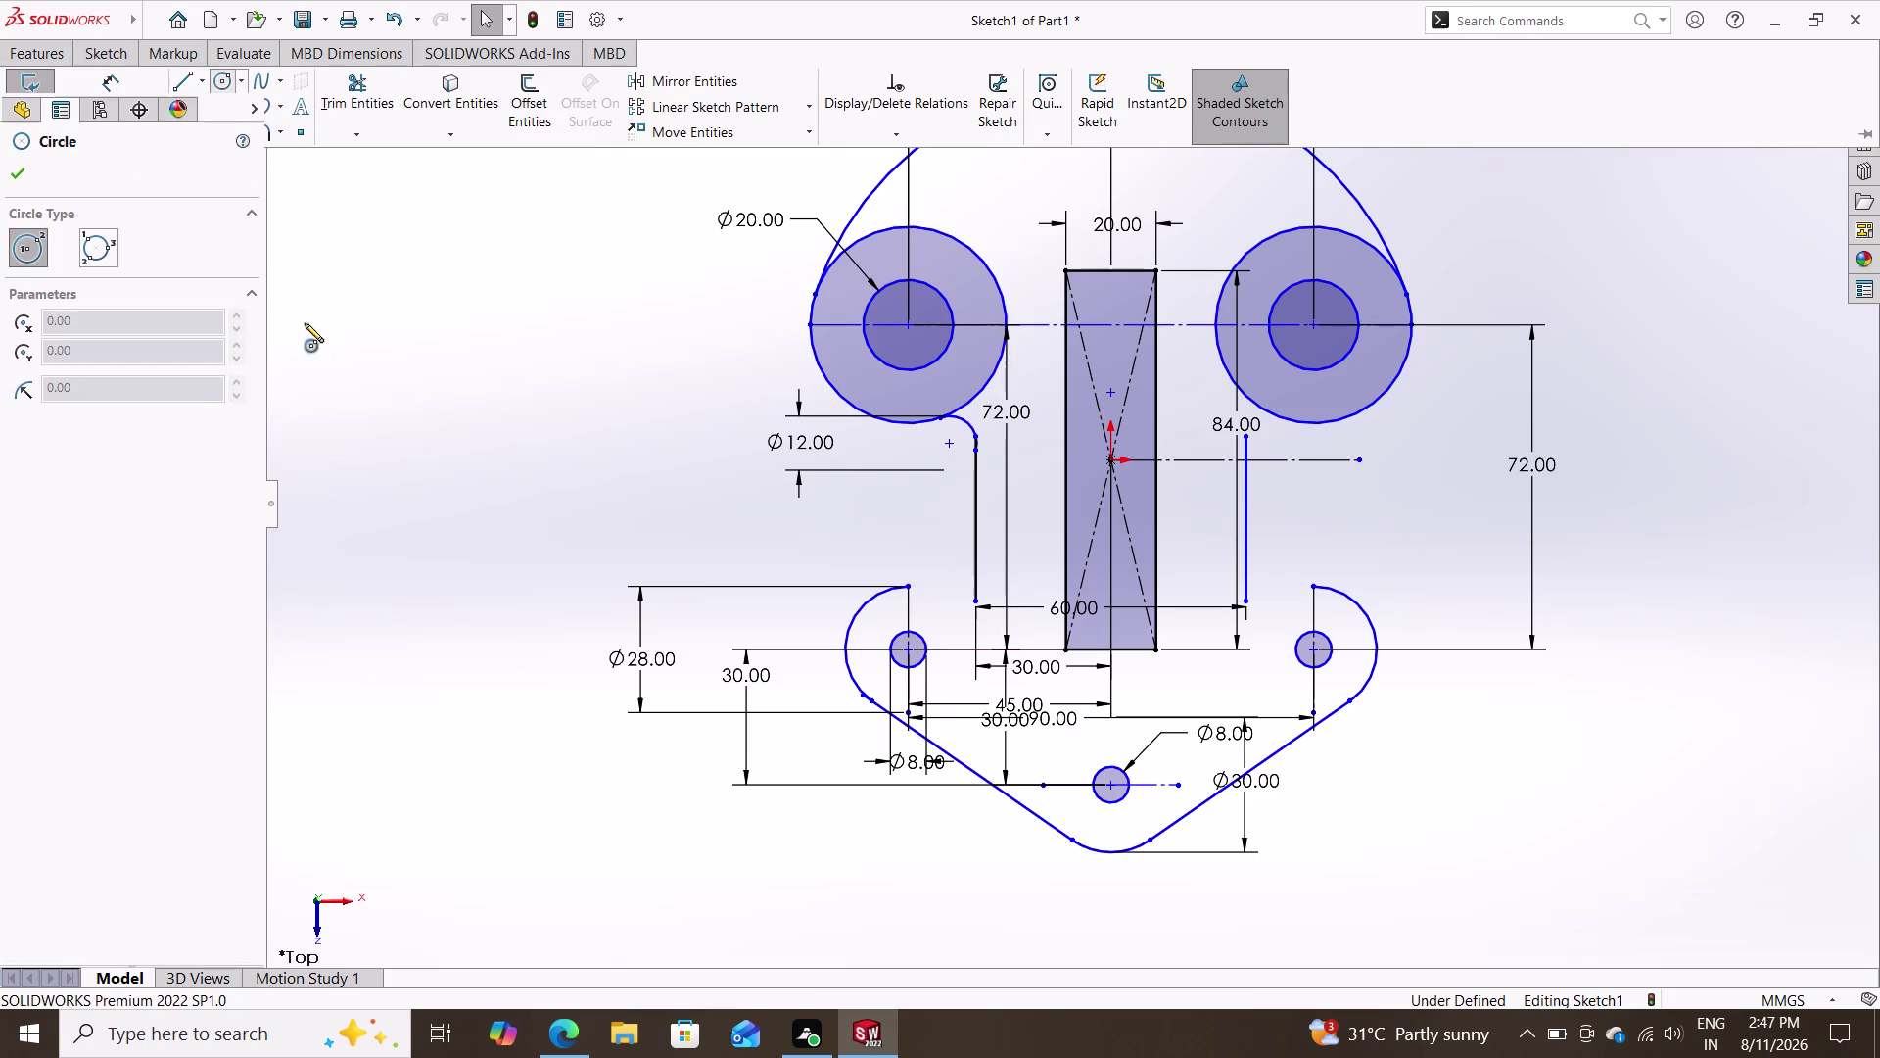
Draw a loose circle left of the sketch and dimension it to 24 mm diameter.
click(498, 464)
click(528, 501)
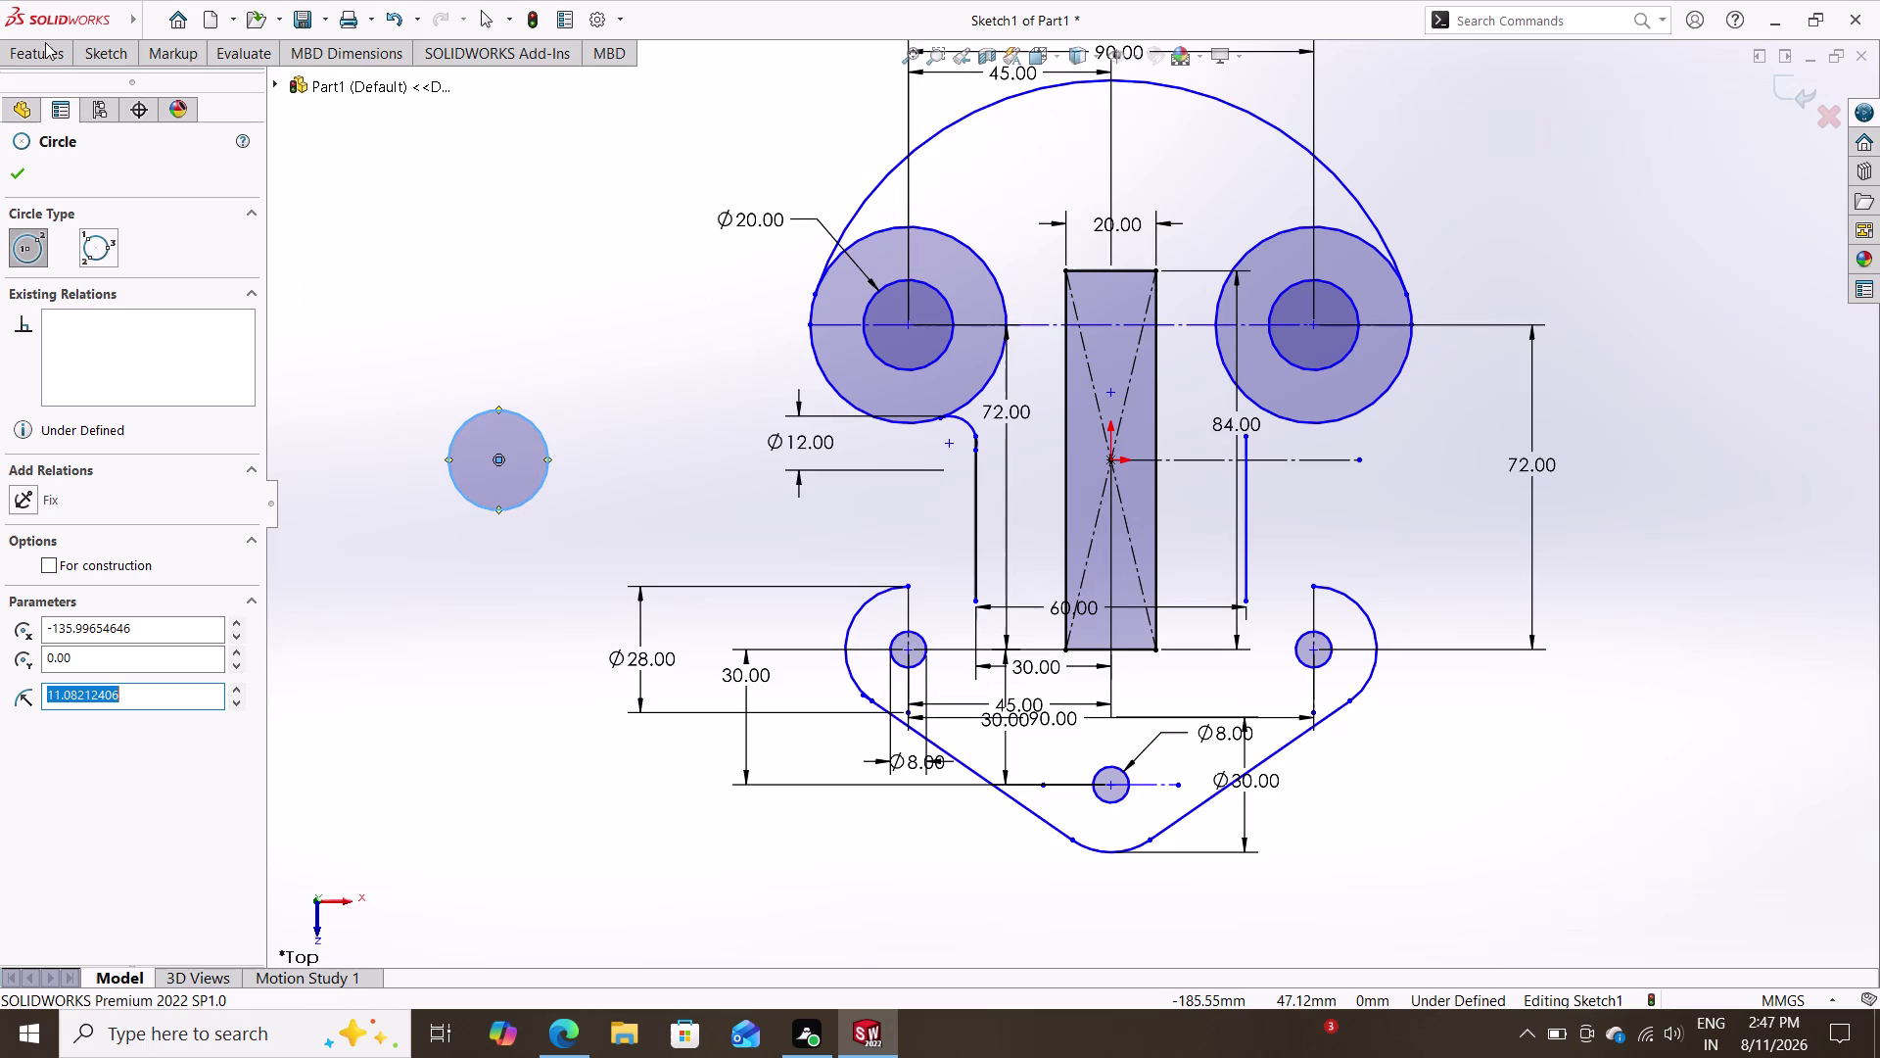
click(103, 62)
click(136, 96)
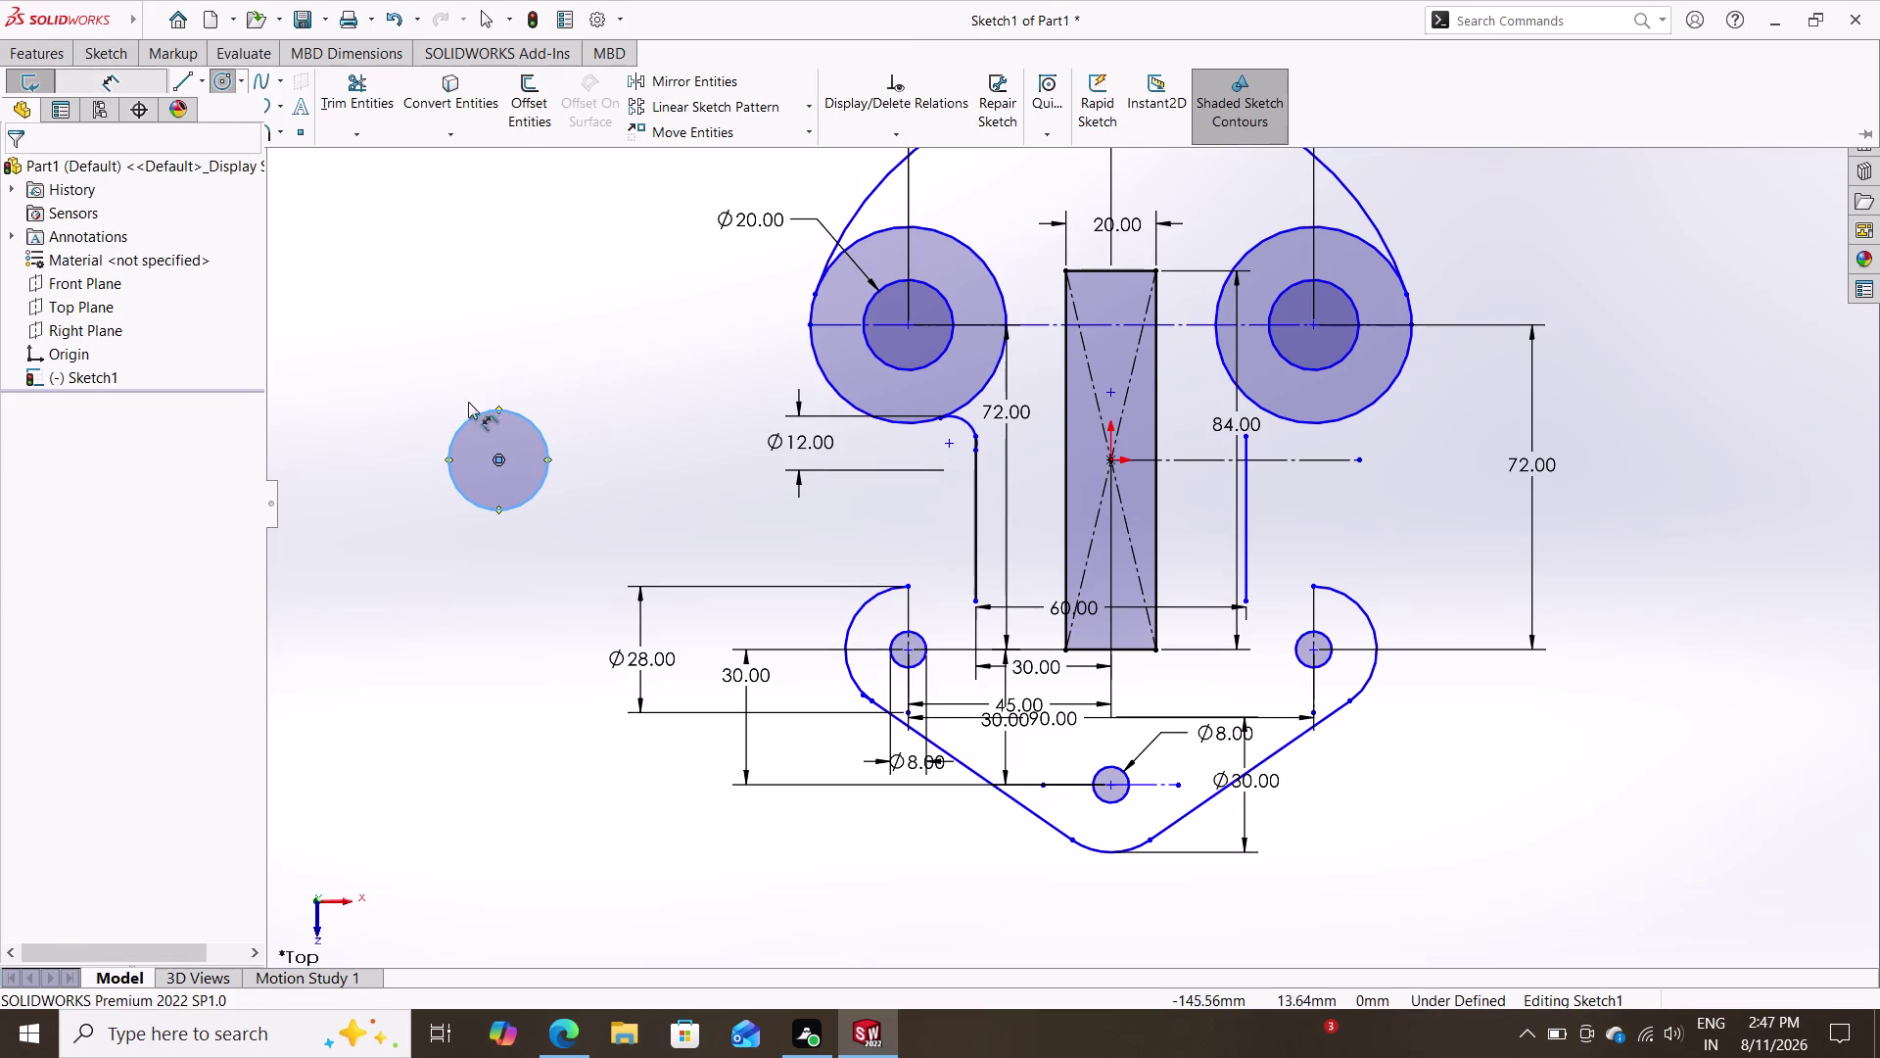
click(536, 423)
double_click(452, 294)
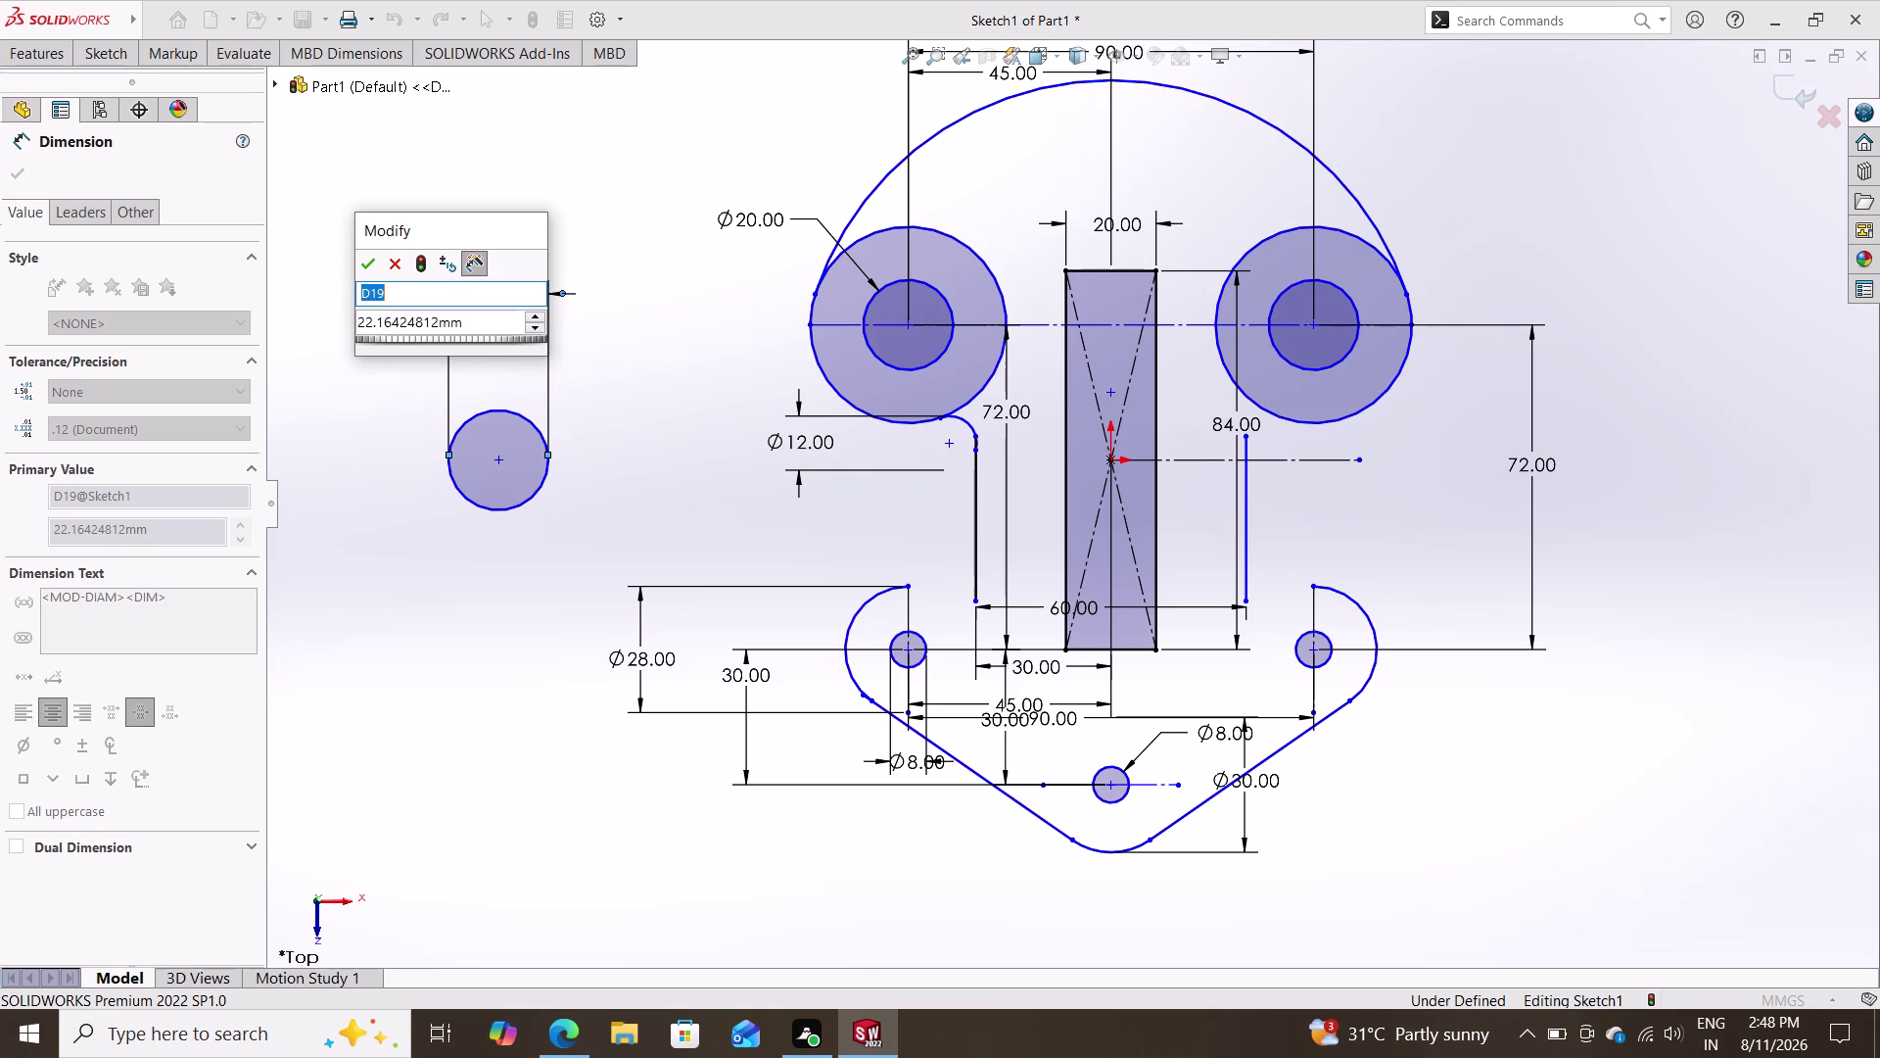
click(476, 322)
drag(476, 321, 437, 327)
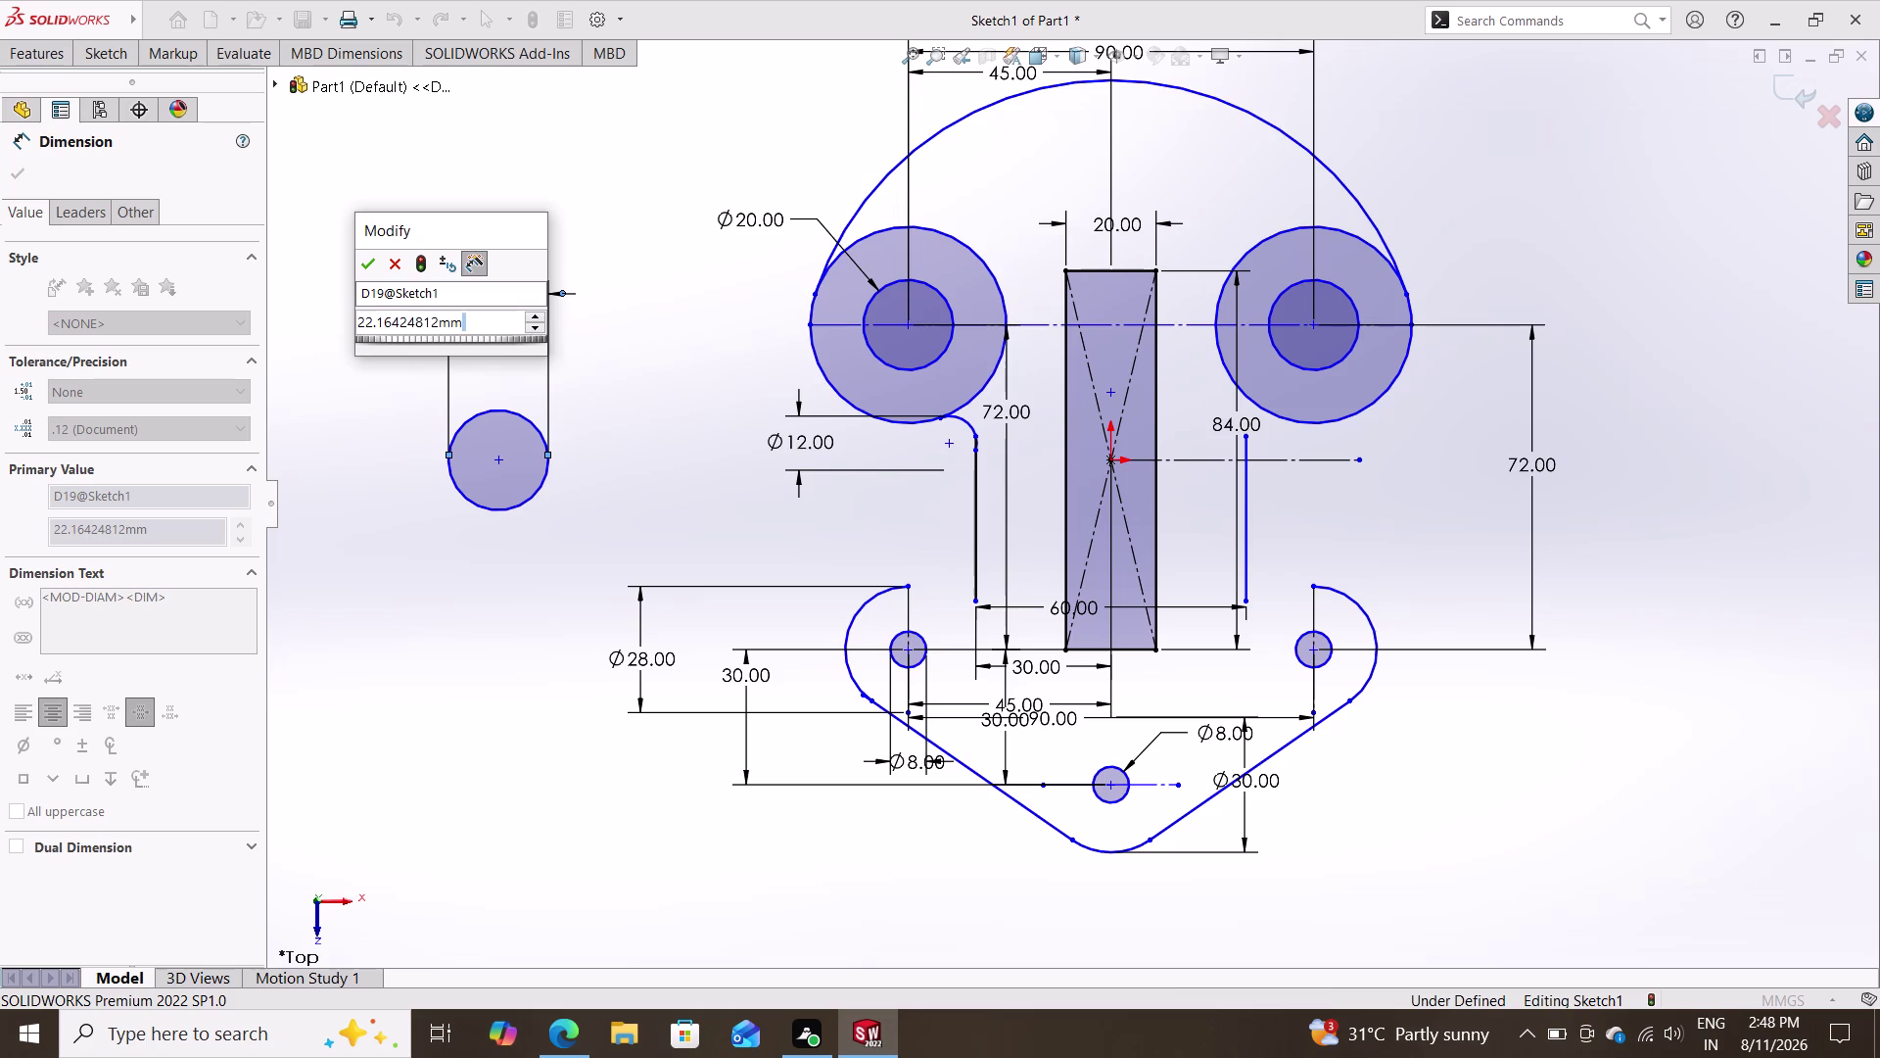
drag(438, 328, 343, 340)
text(24)
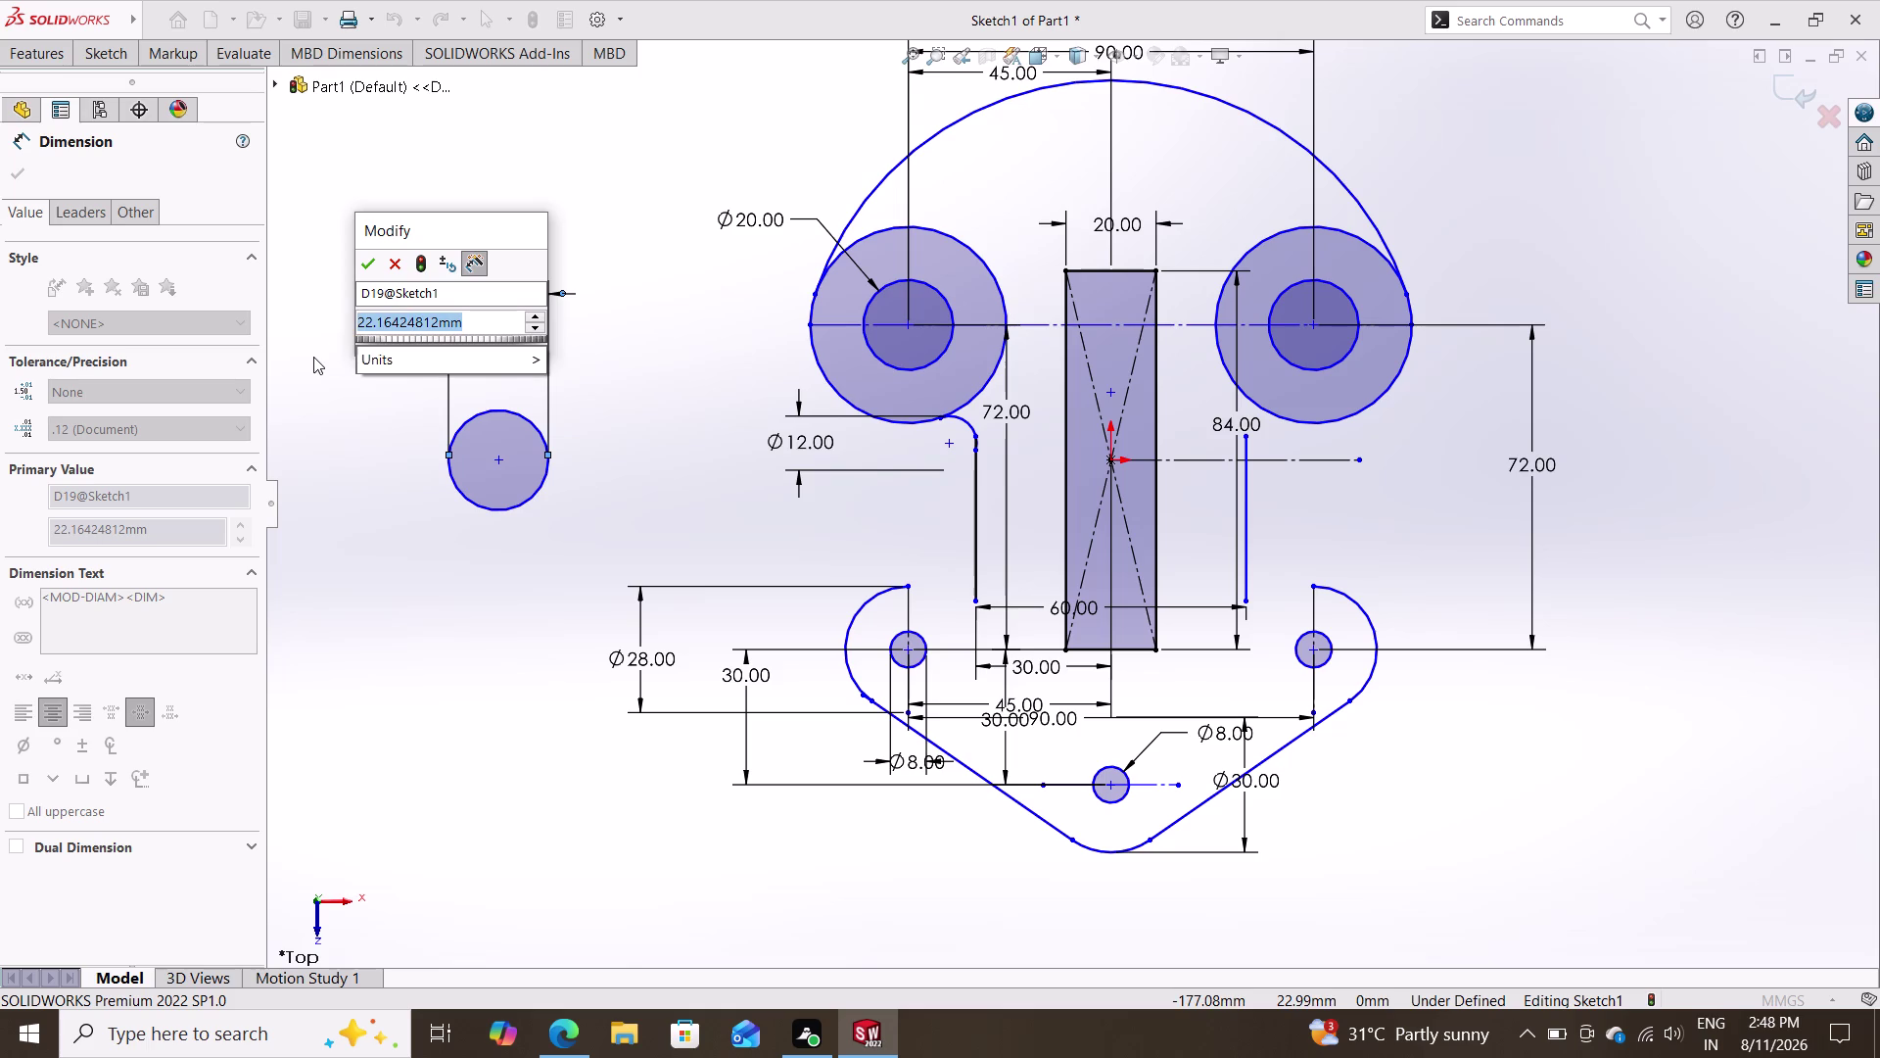
key(Return)
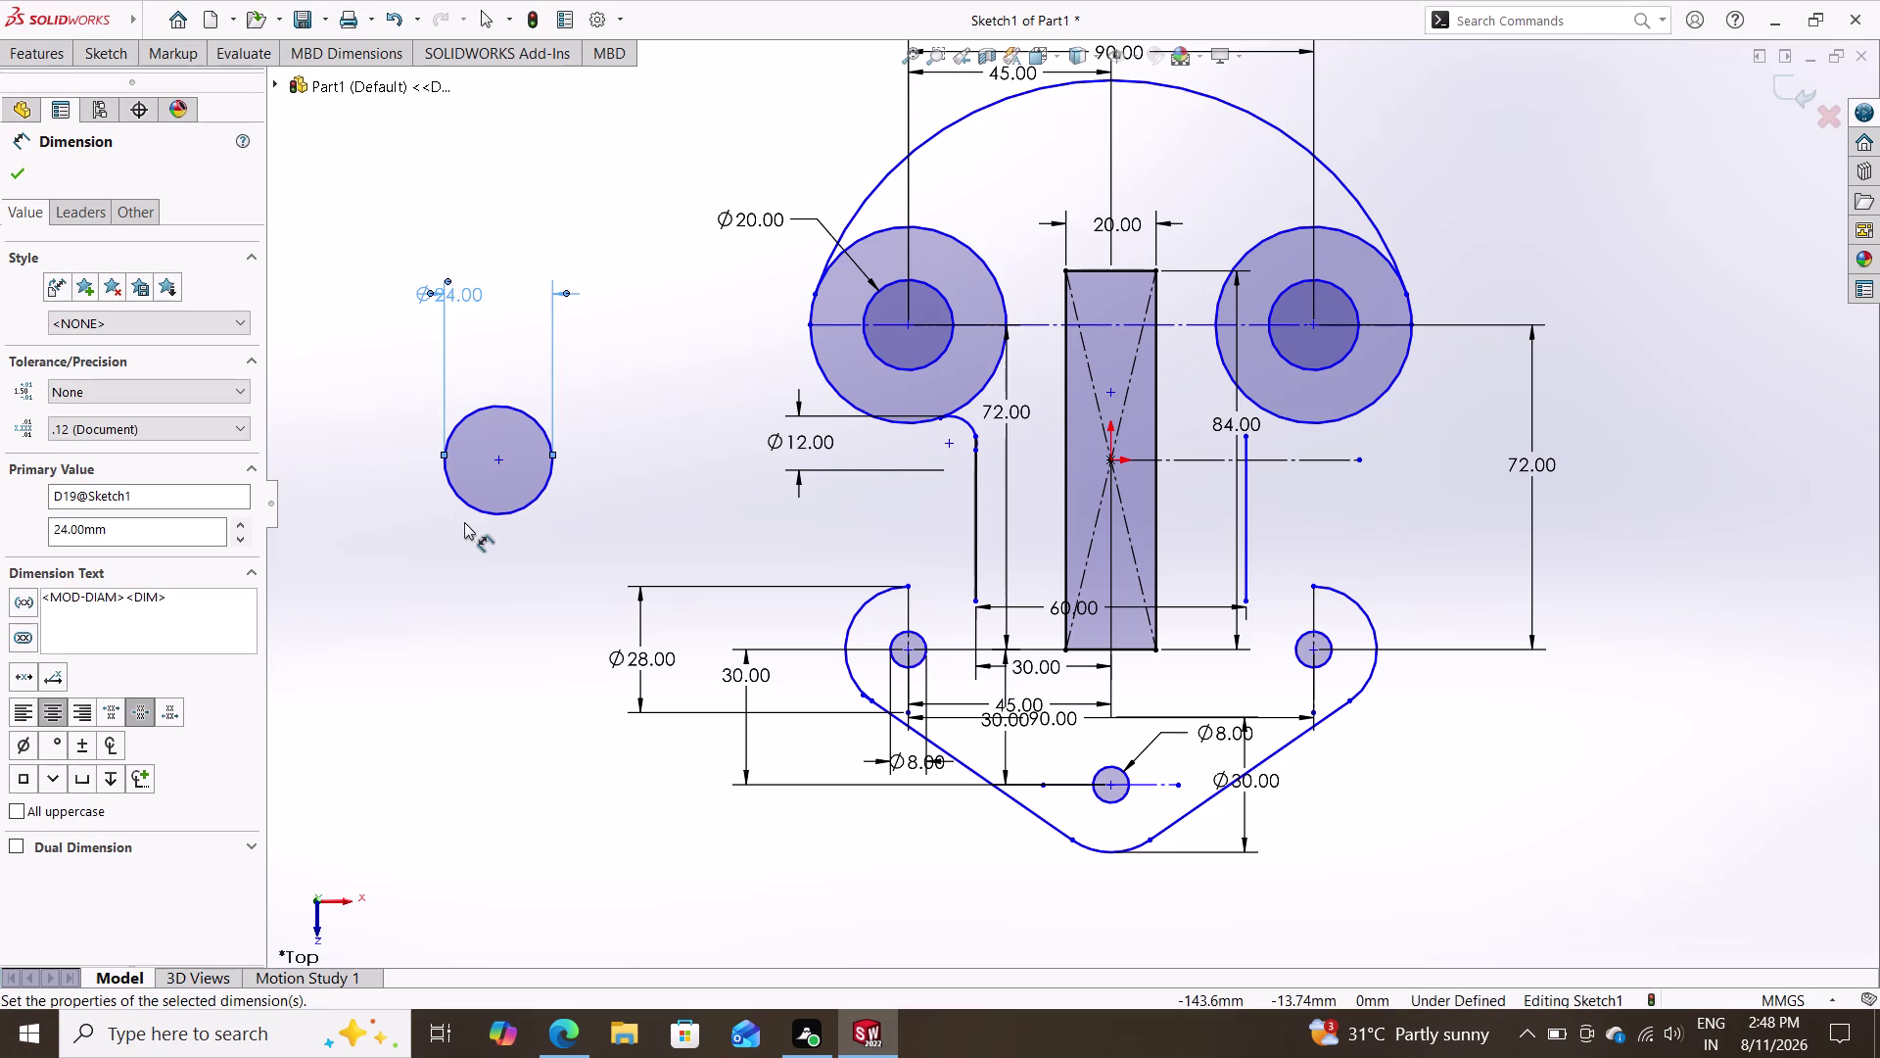
Change the 12 mm arc's diameter to 24, then undo the change.
double_click(794, 439)
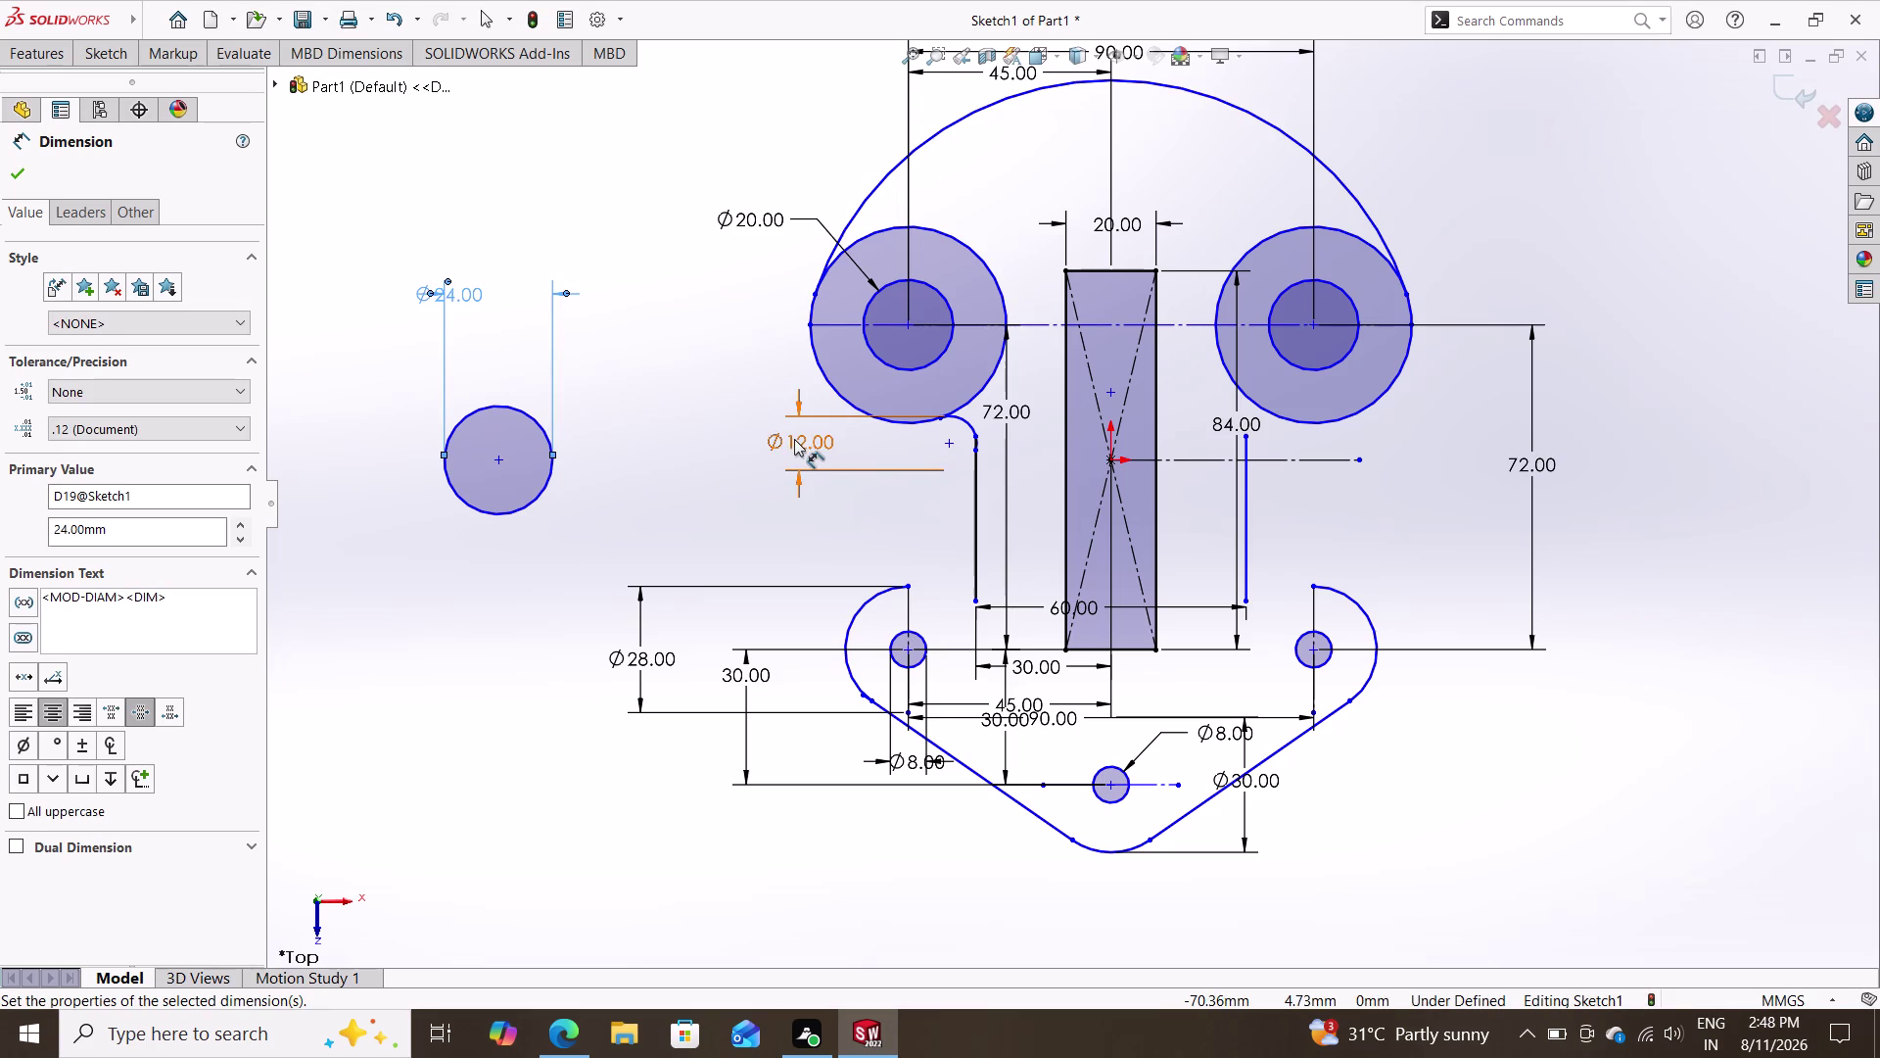
text(24)
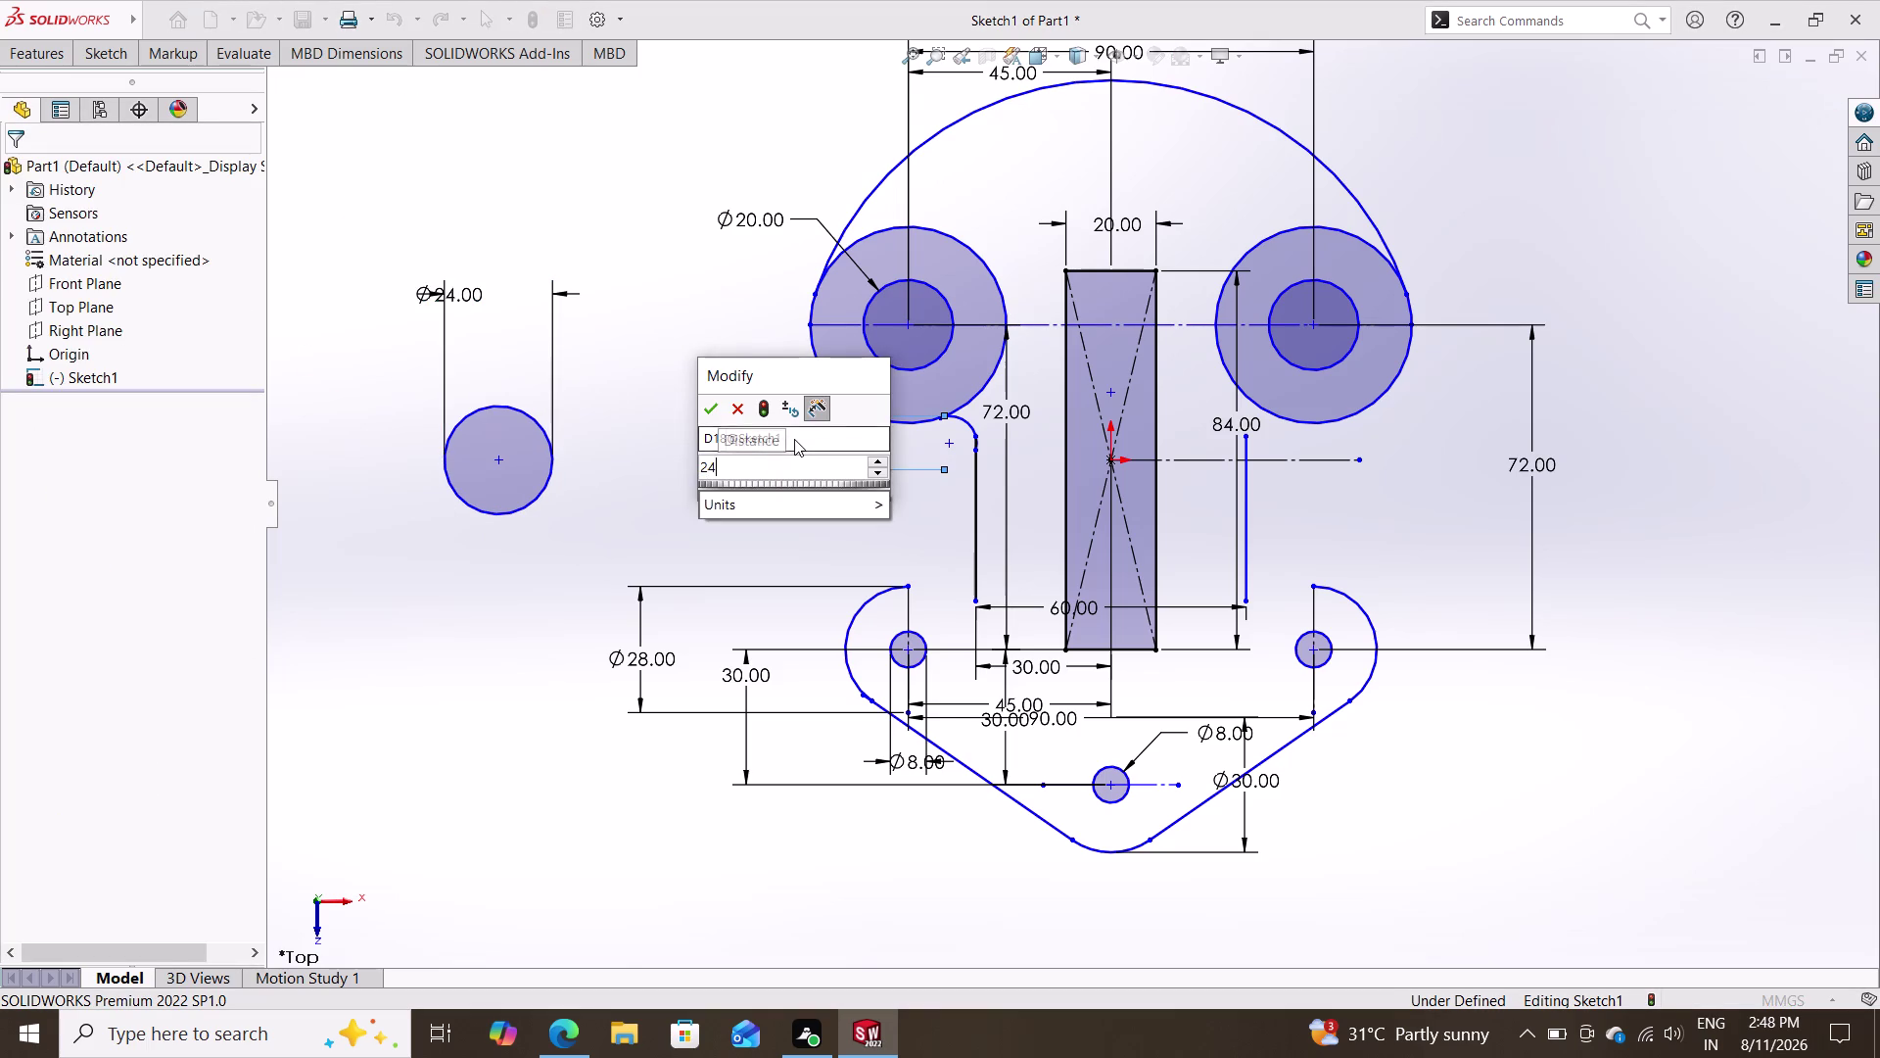
key(Return)
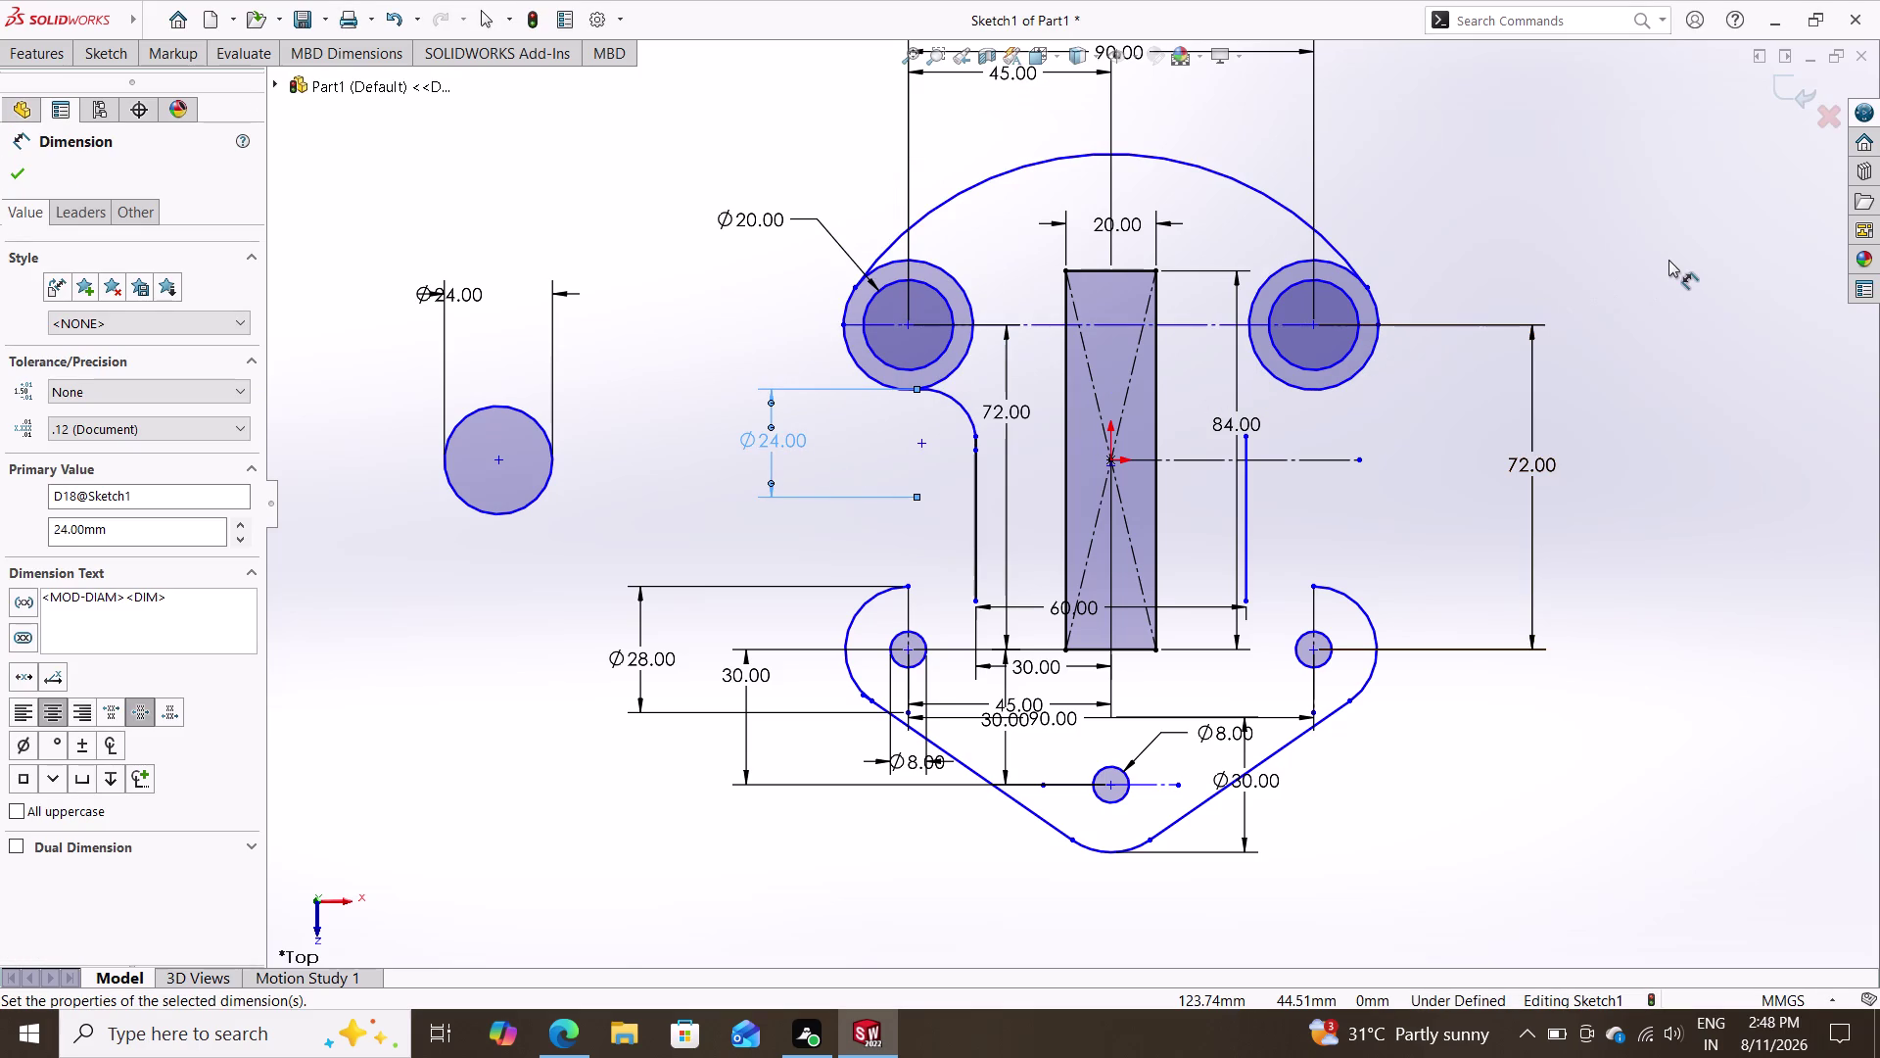
key(ctrl+z)
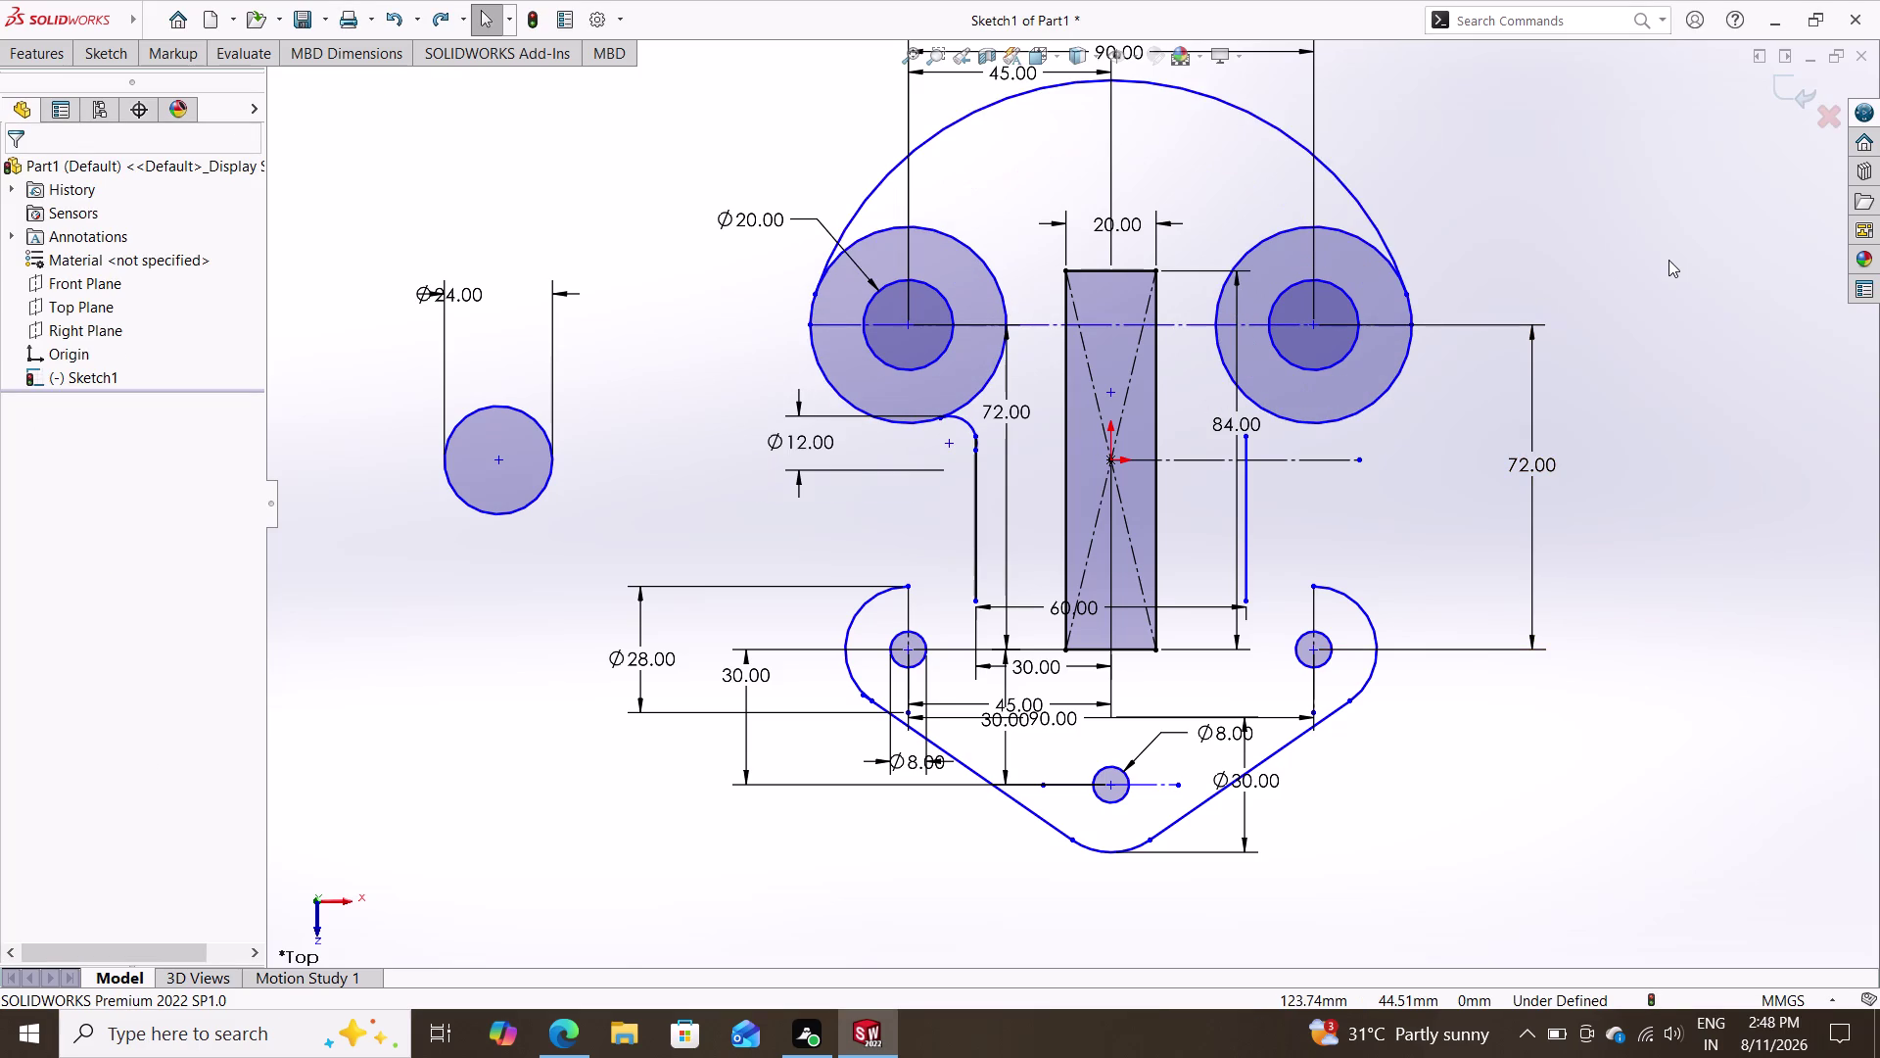
key(Escape)
key(Escape)
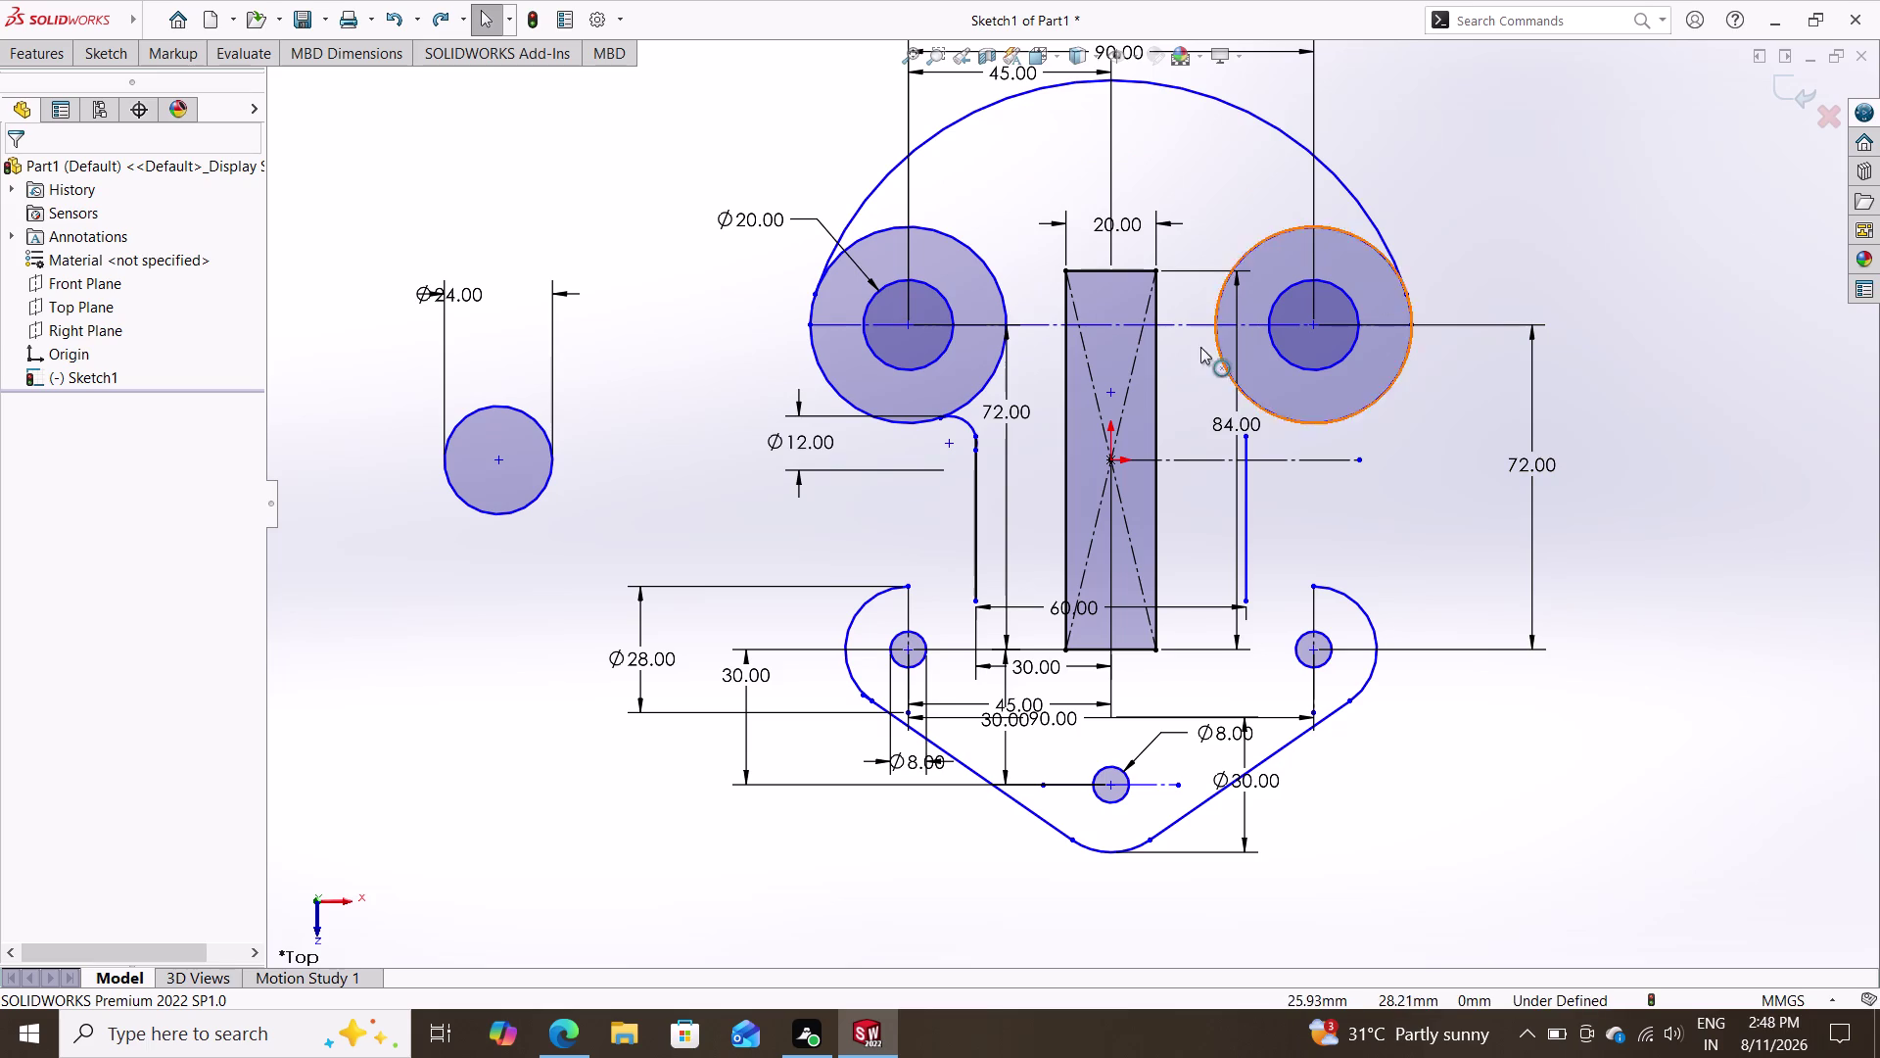
Delete the R6 arc and its dimension, and move the Ø24 circle under the left ring.
click(965, 420)
key(Delete)
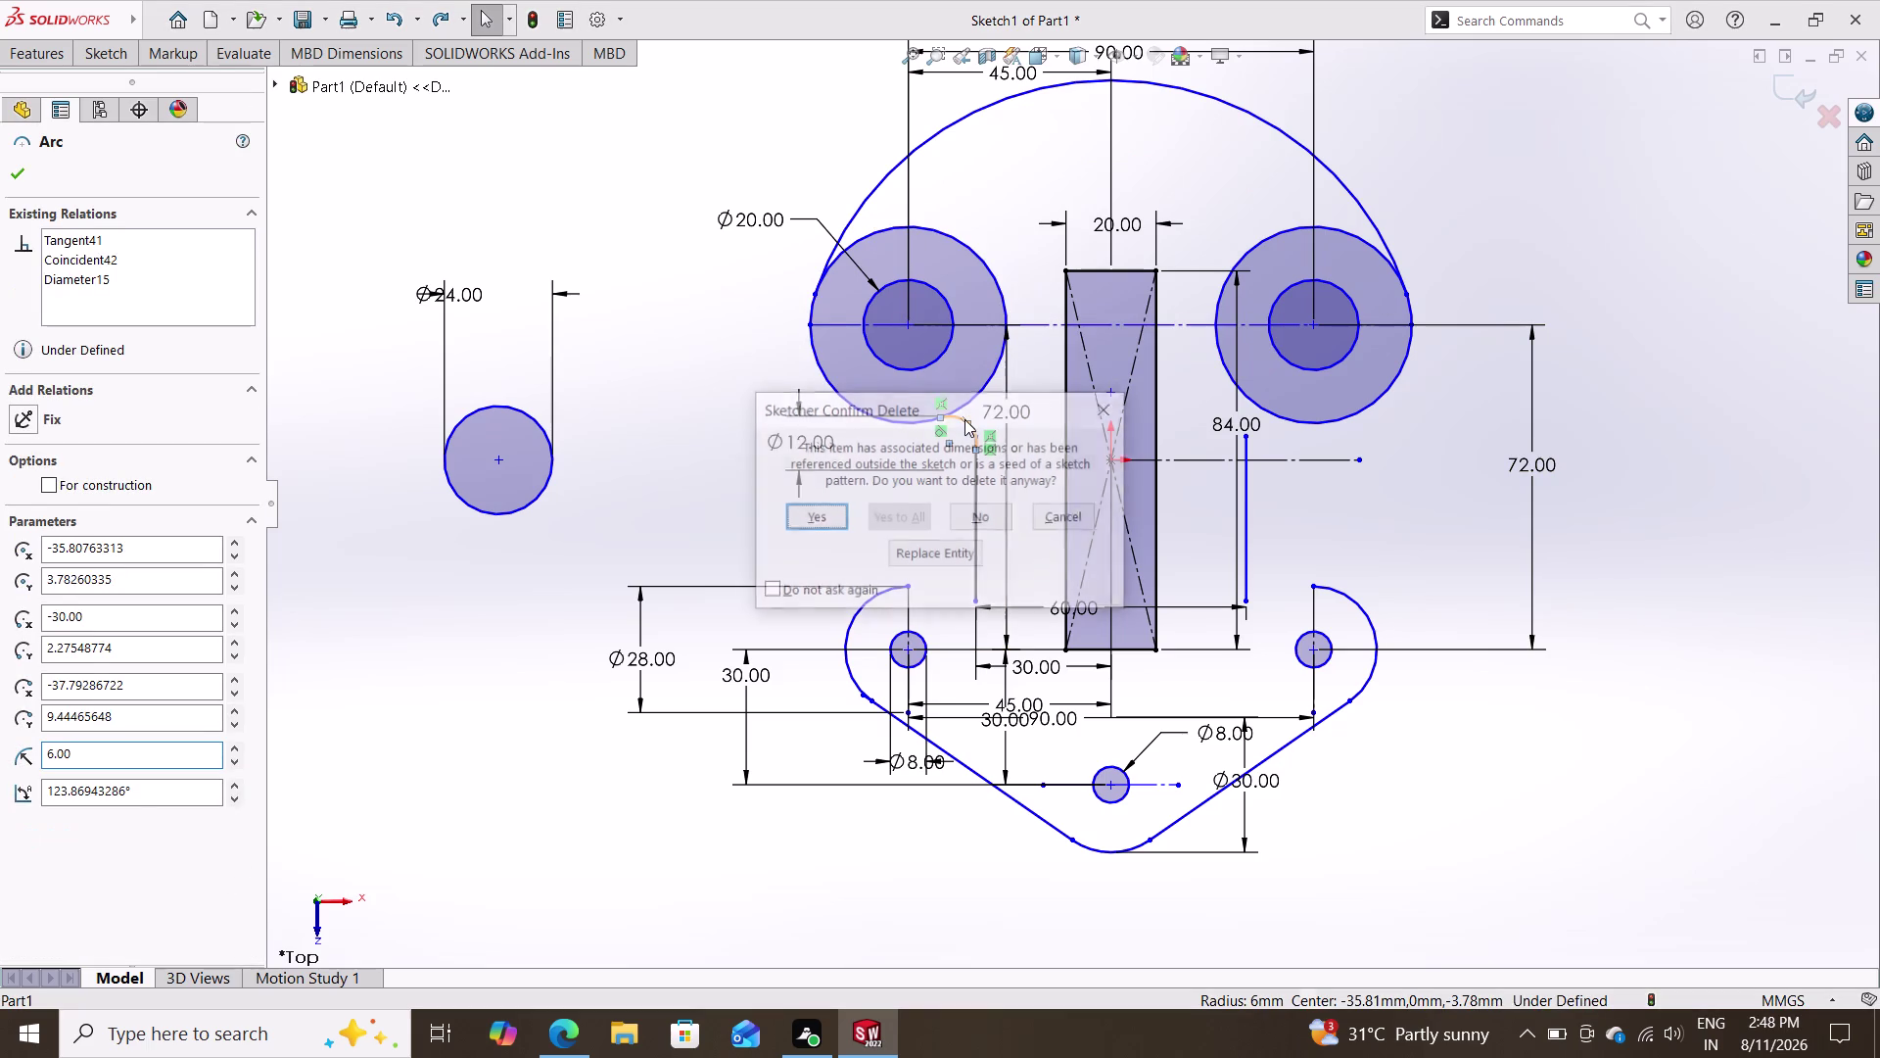
click(833, 515)
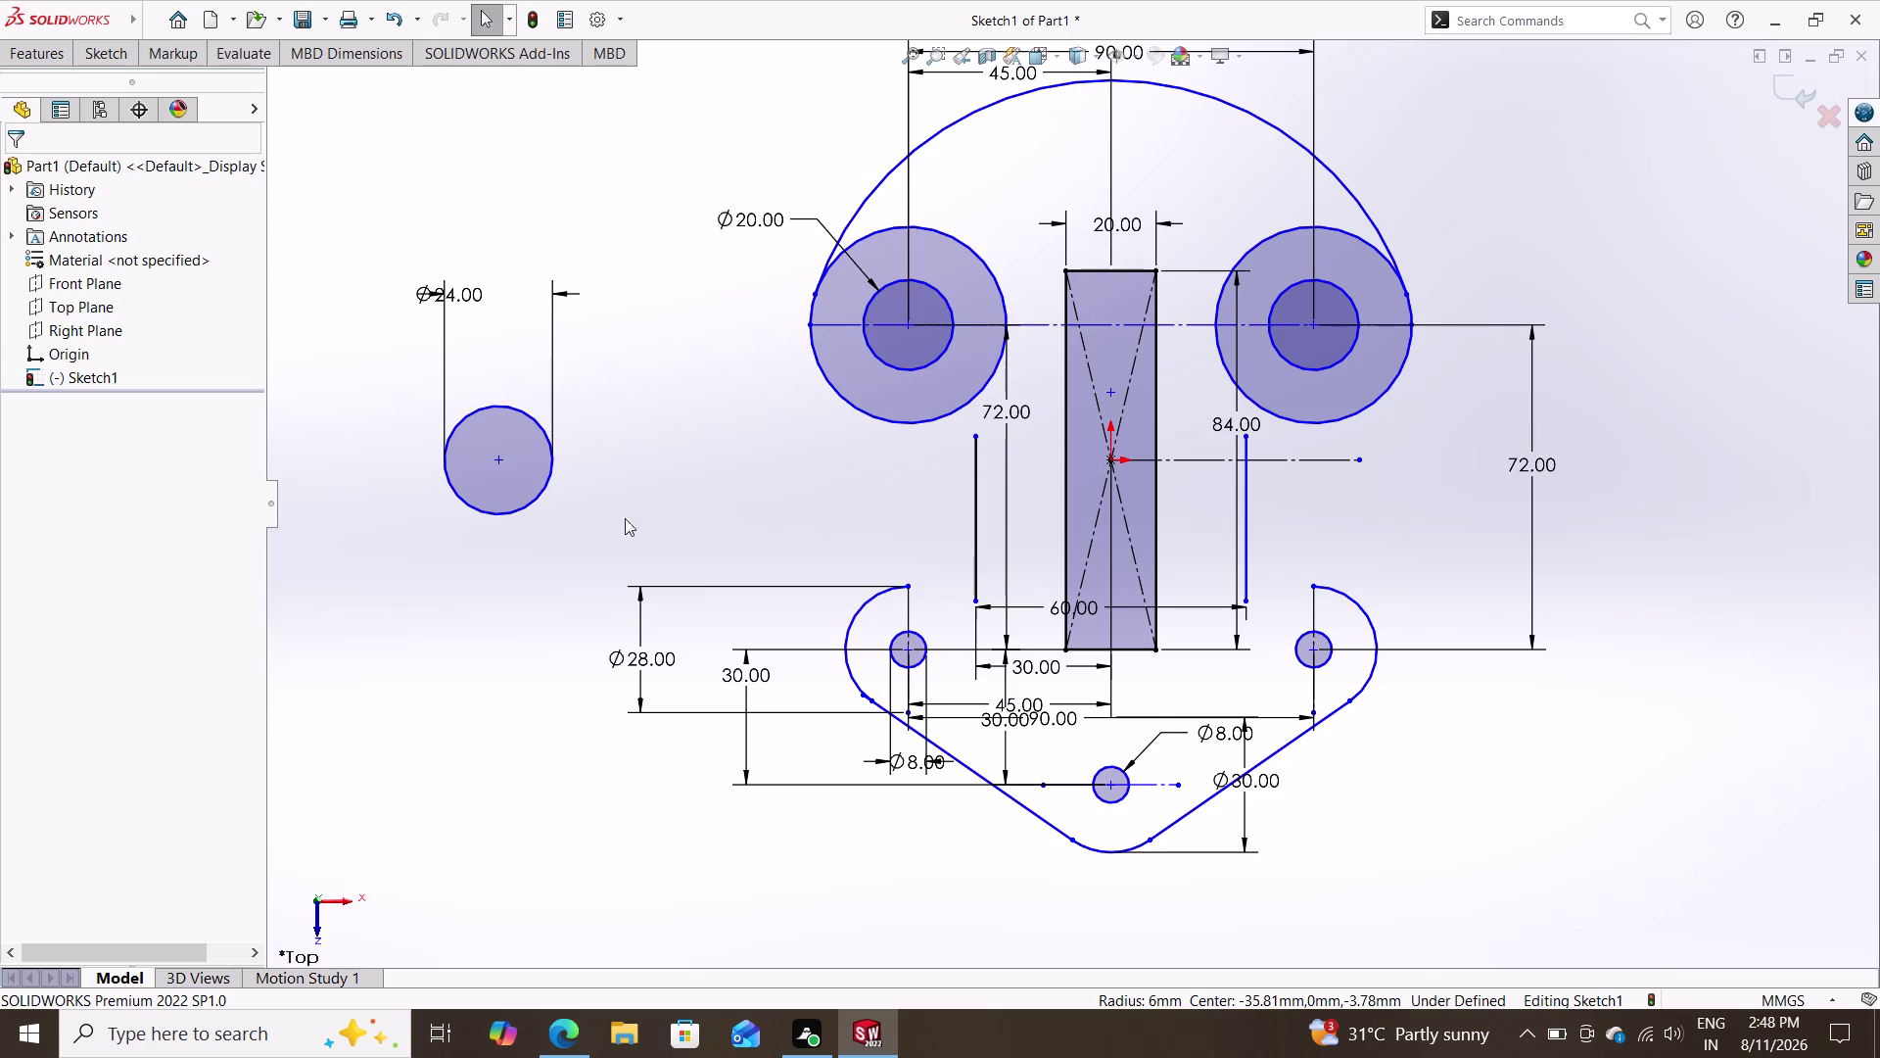
drag(495, 459, 689, 470)
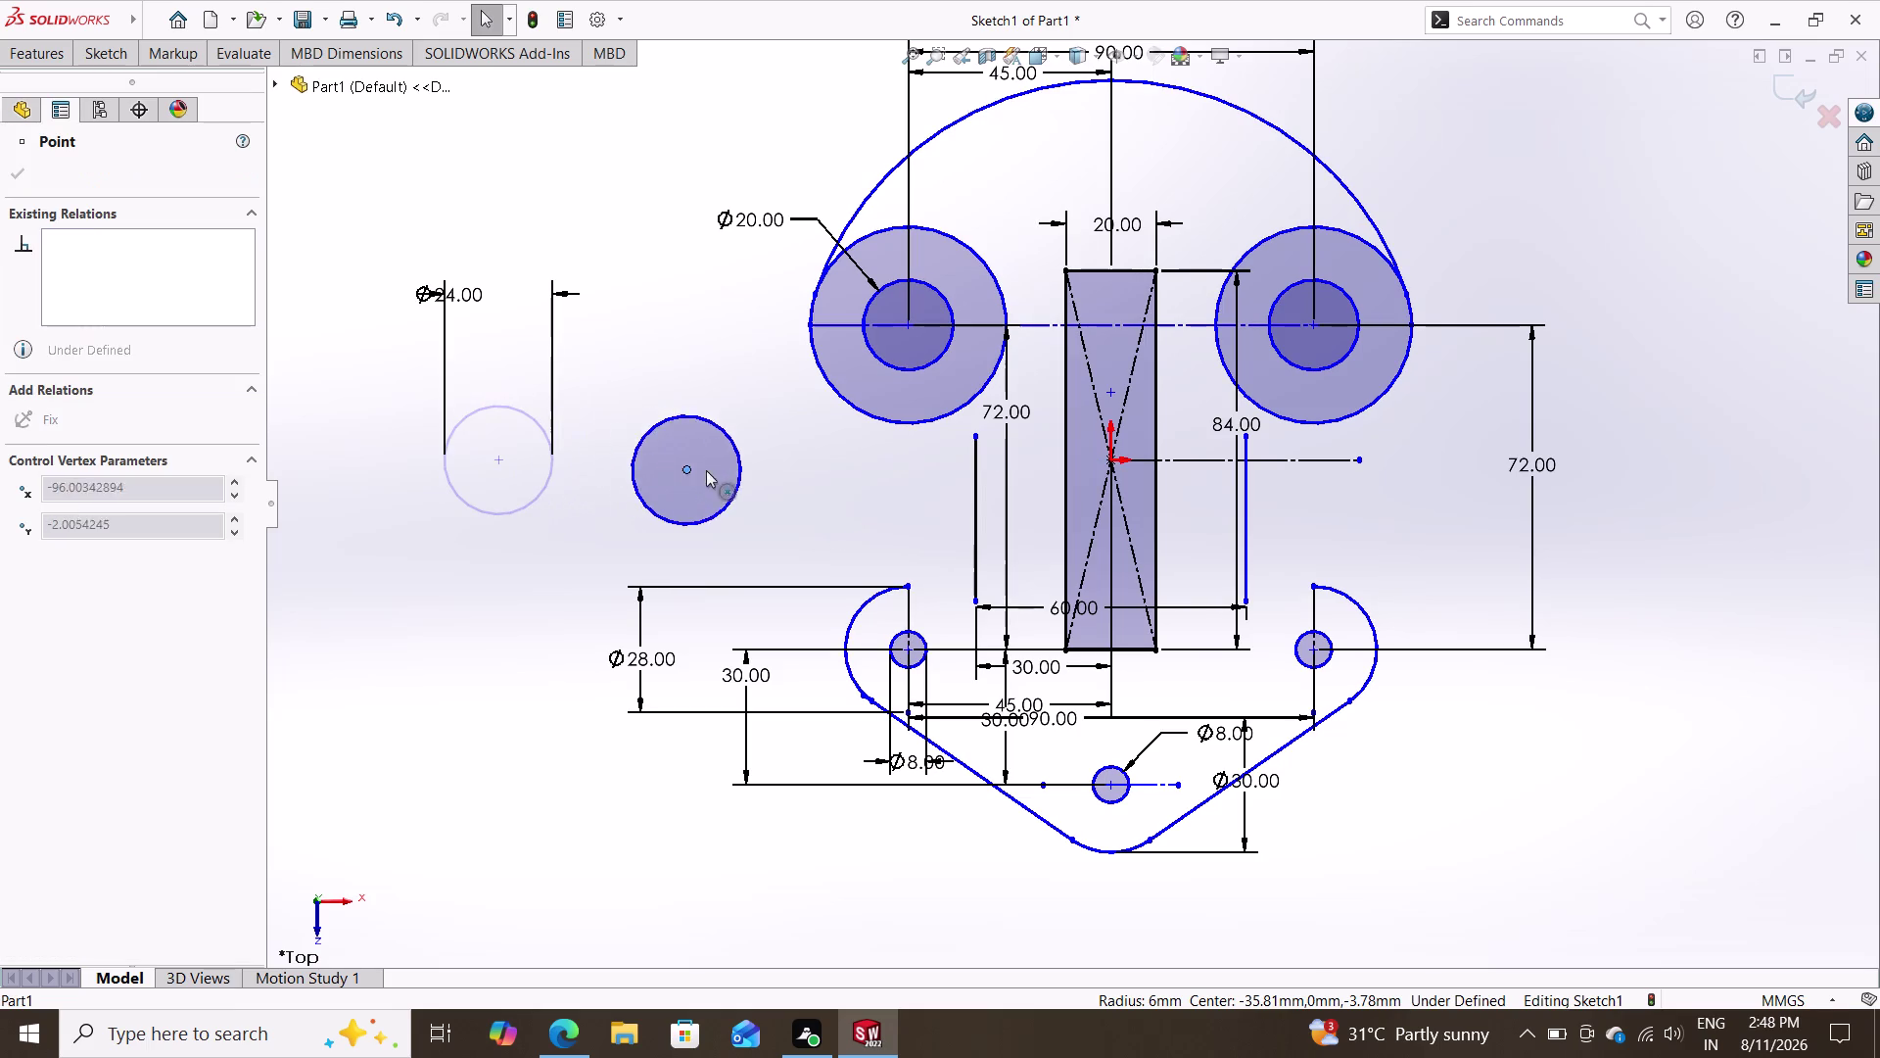
drag(689, 470, 934, 475)
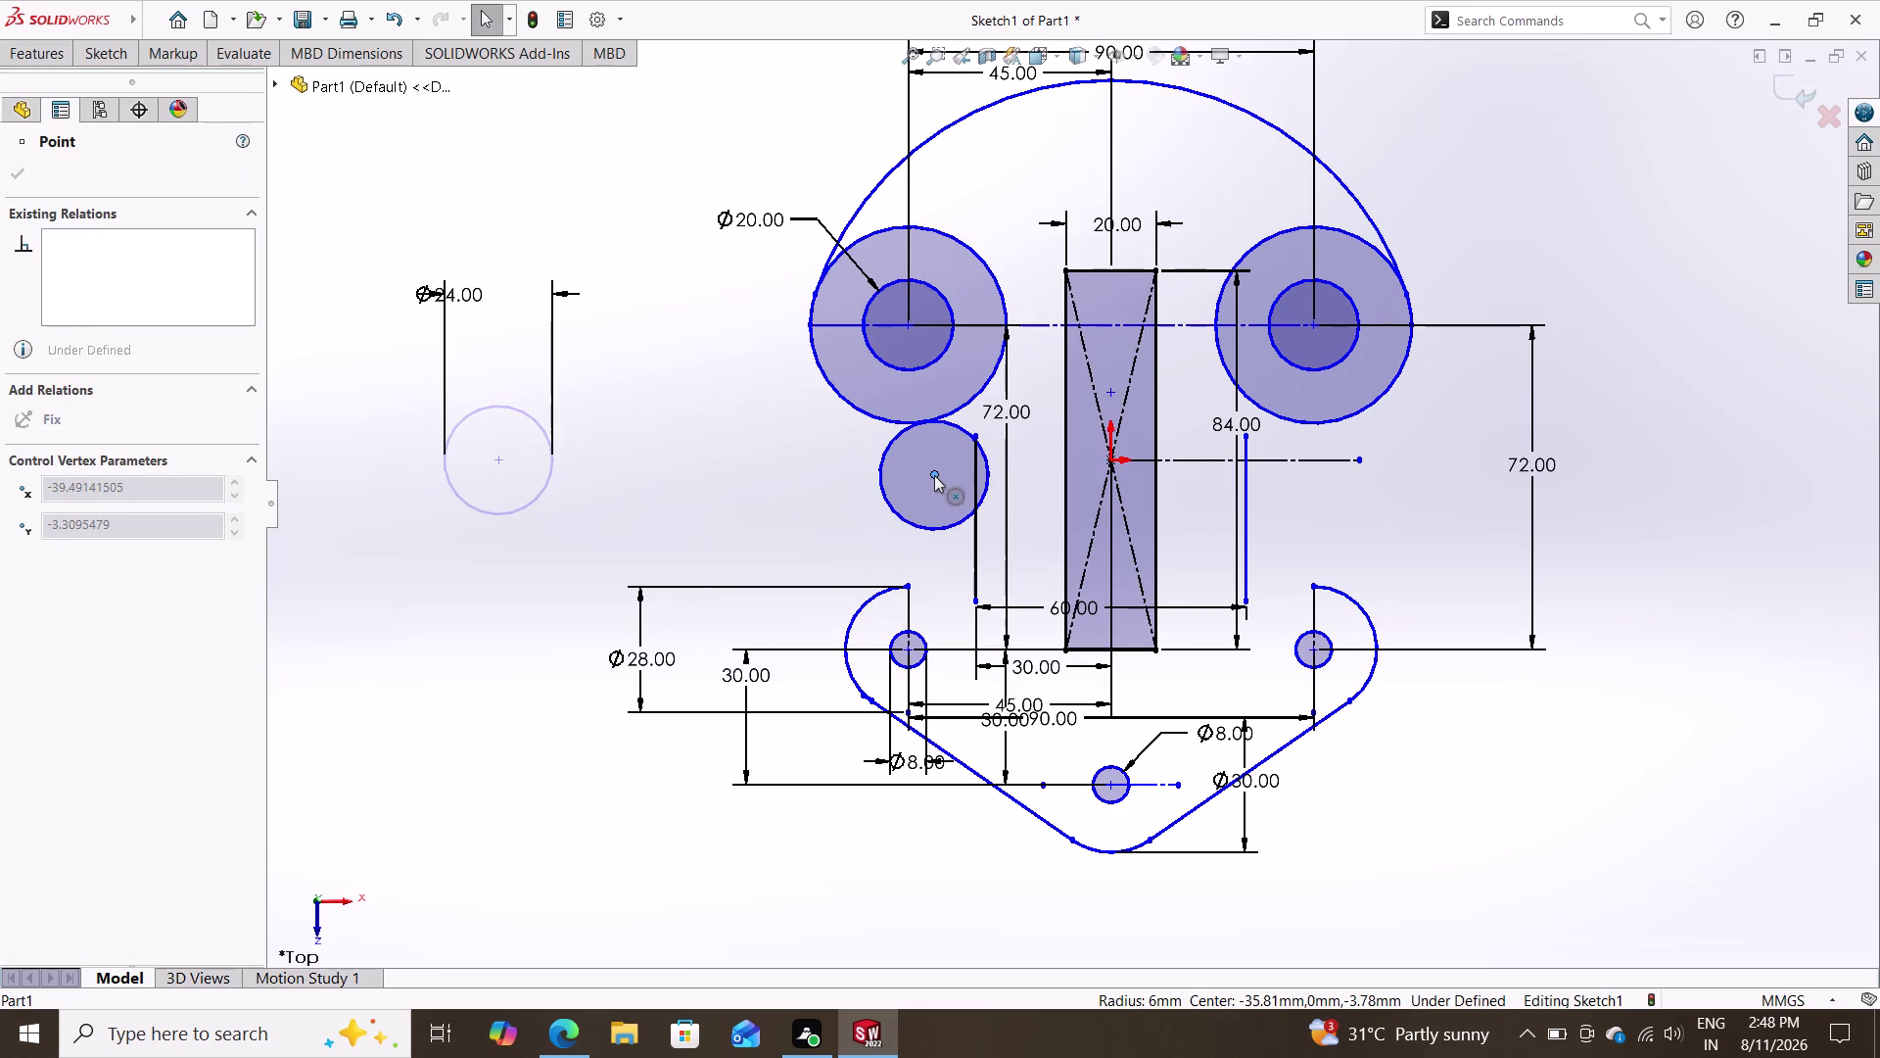
drag(934, 475, 904, 479)
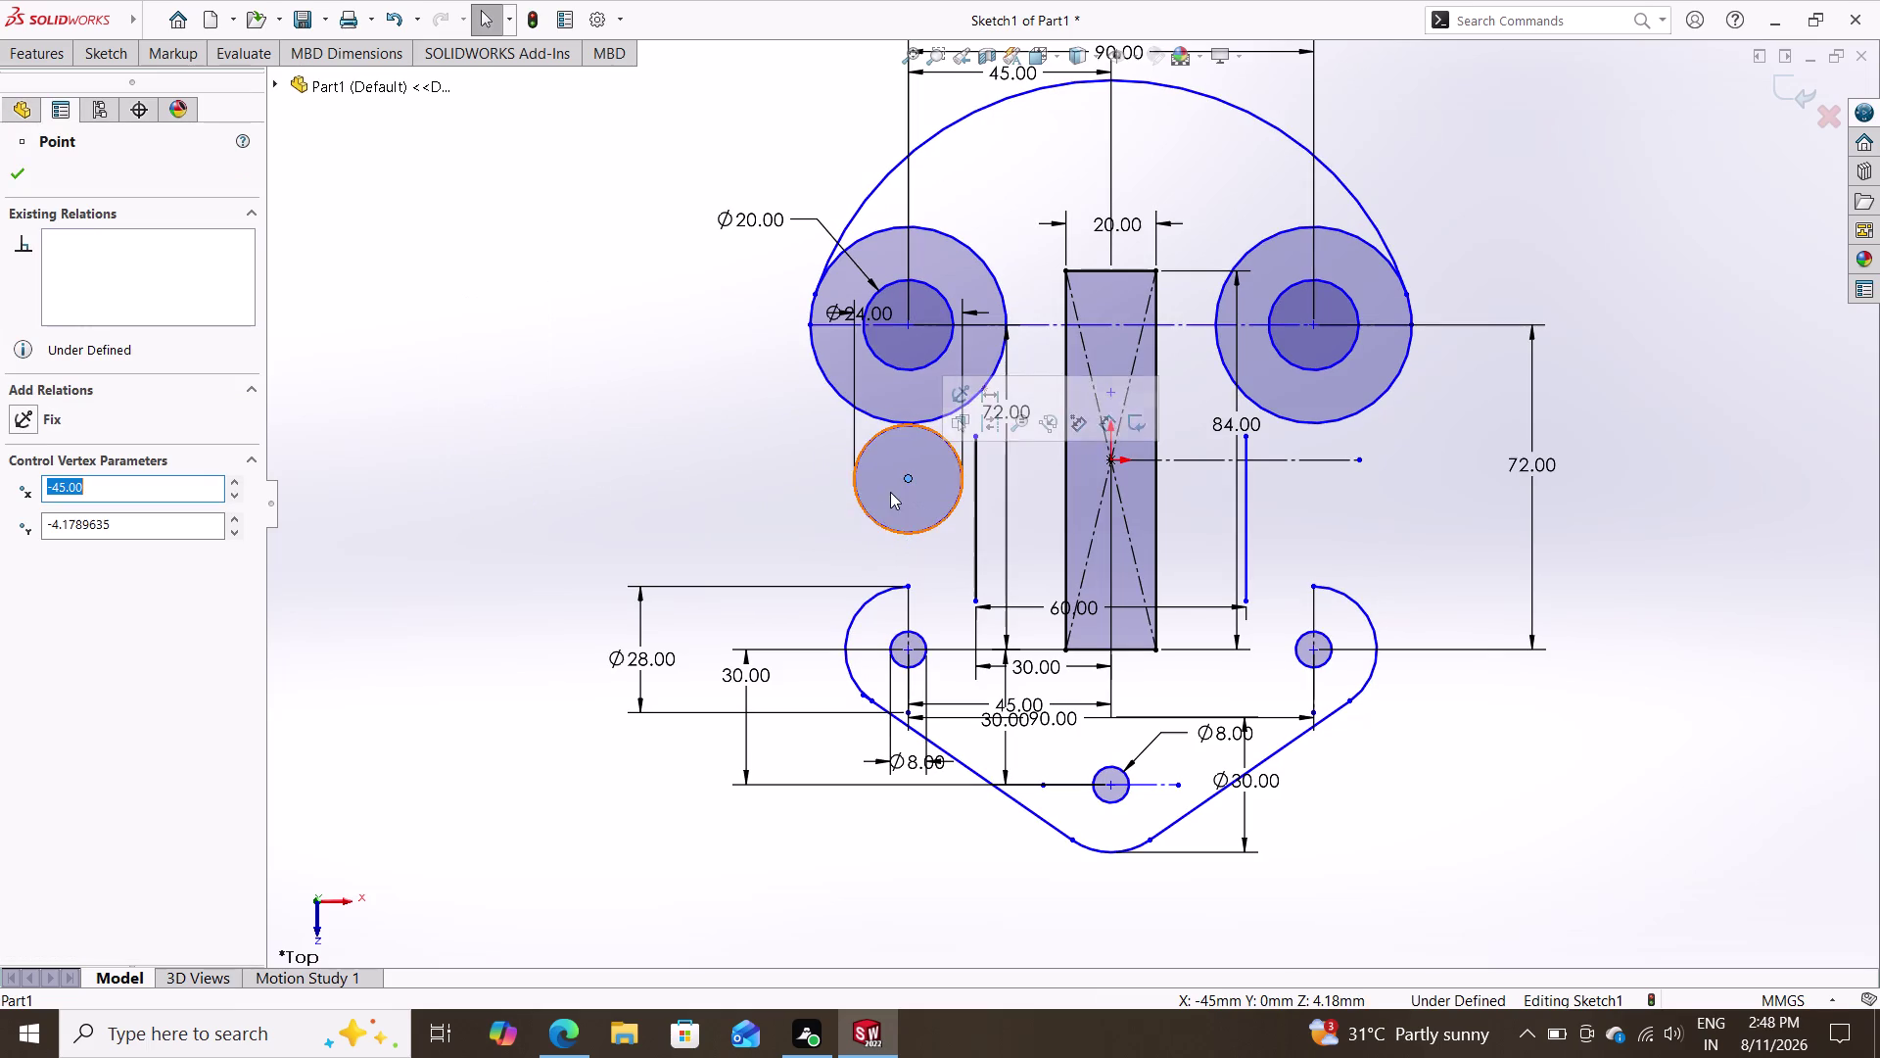
Make the Ø24 circle tangent to the left ring's outer circle.
click(876, 420)
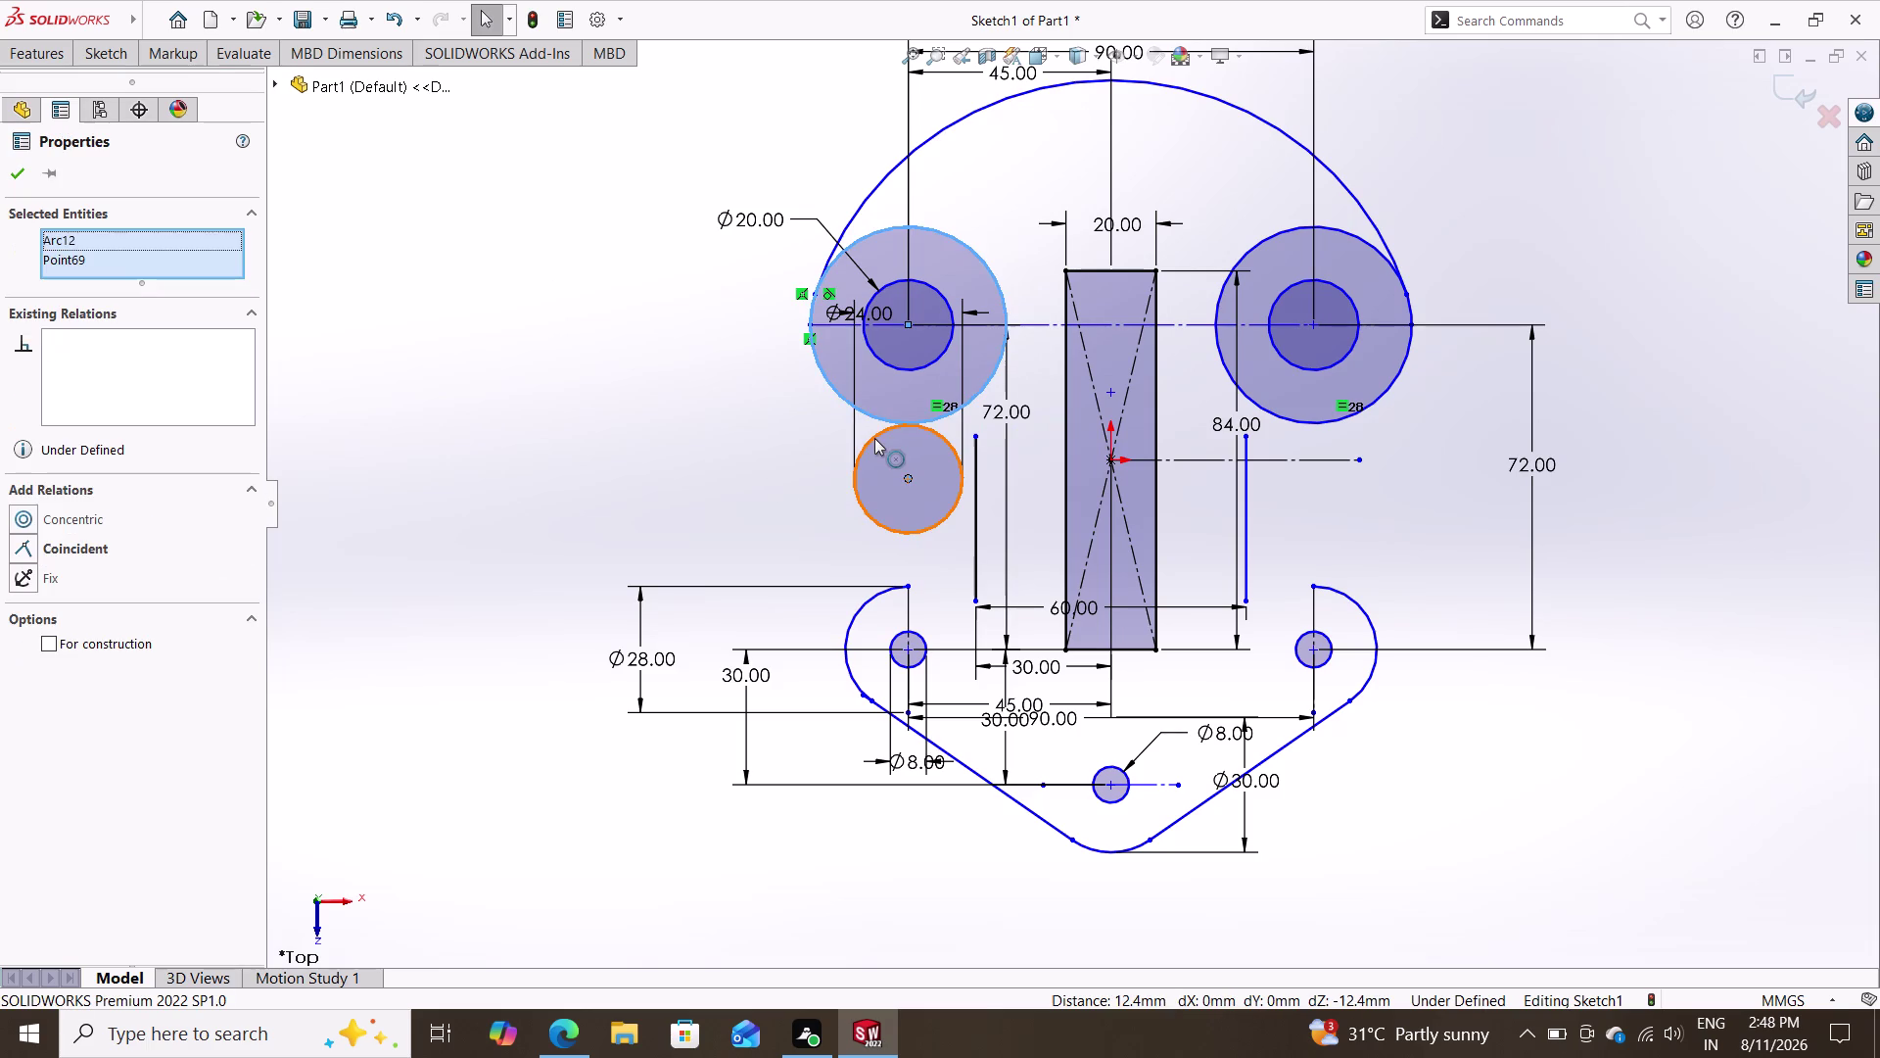
click(872, 440)
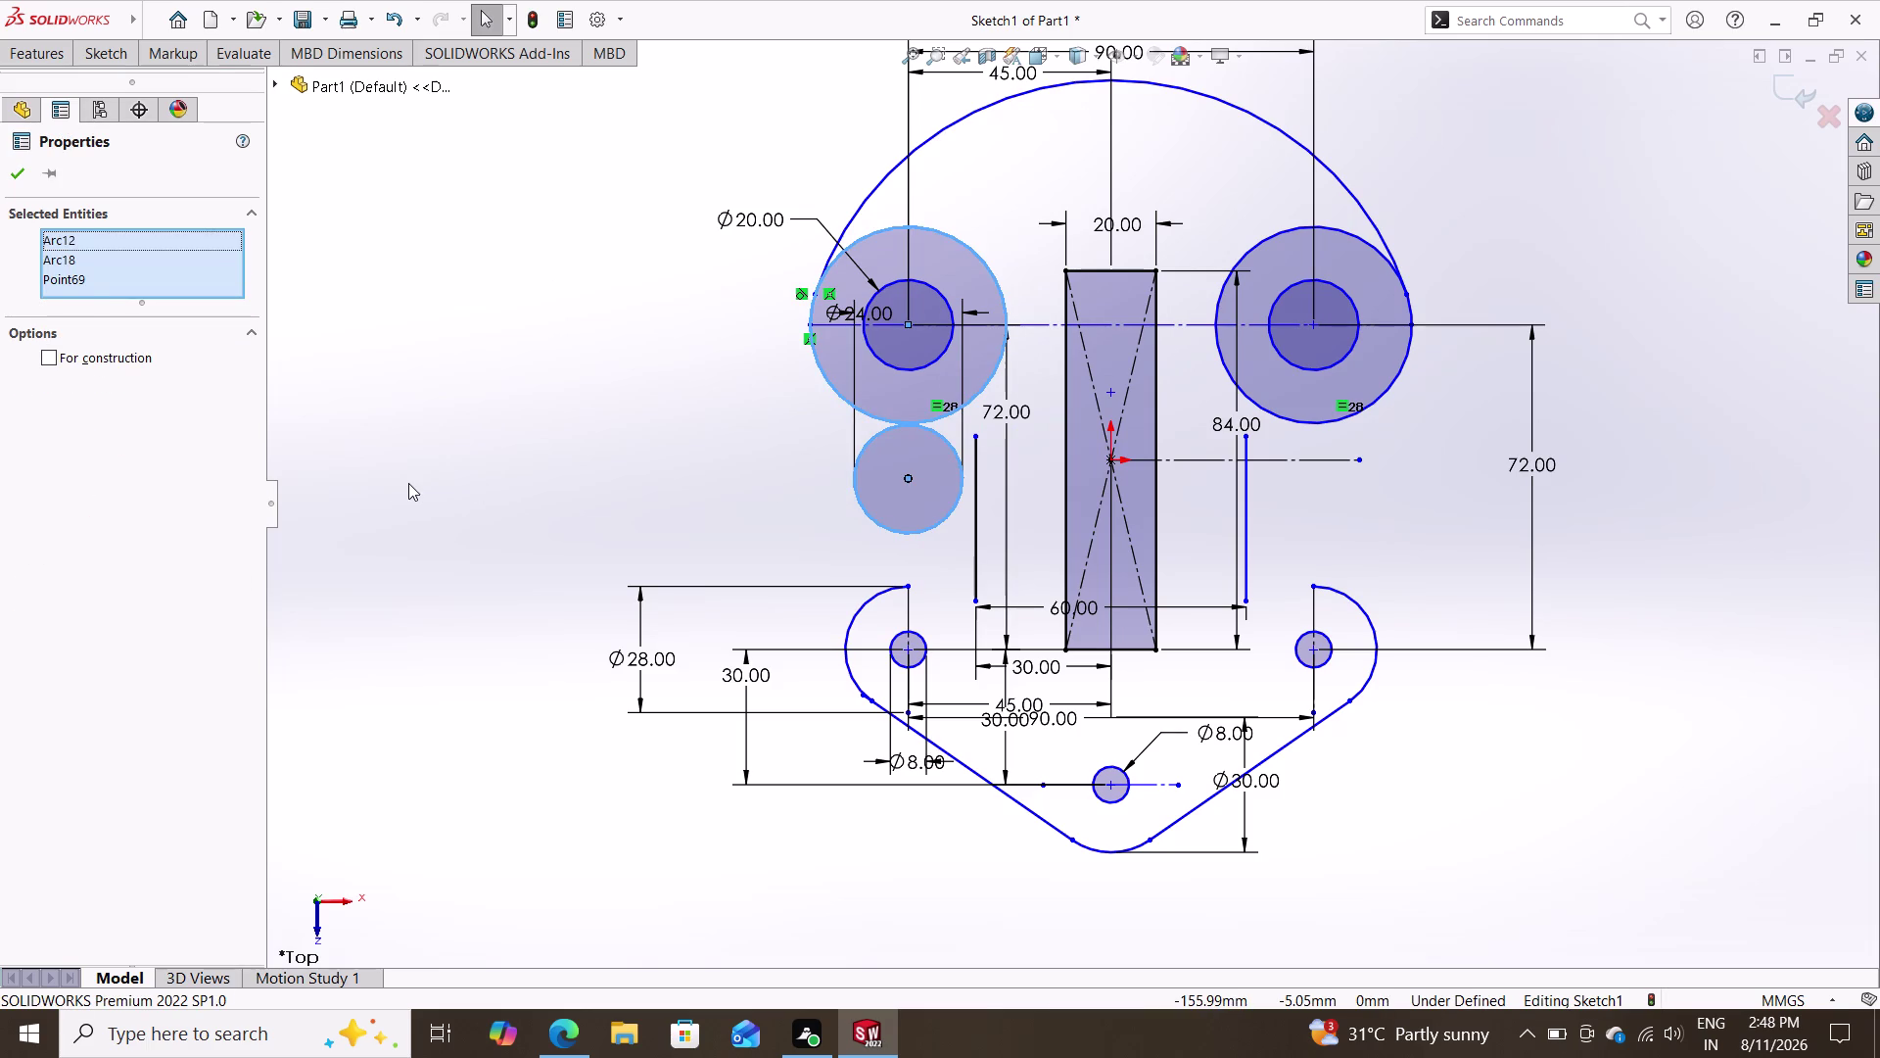
key(Escape)
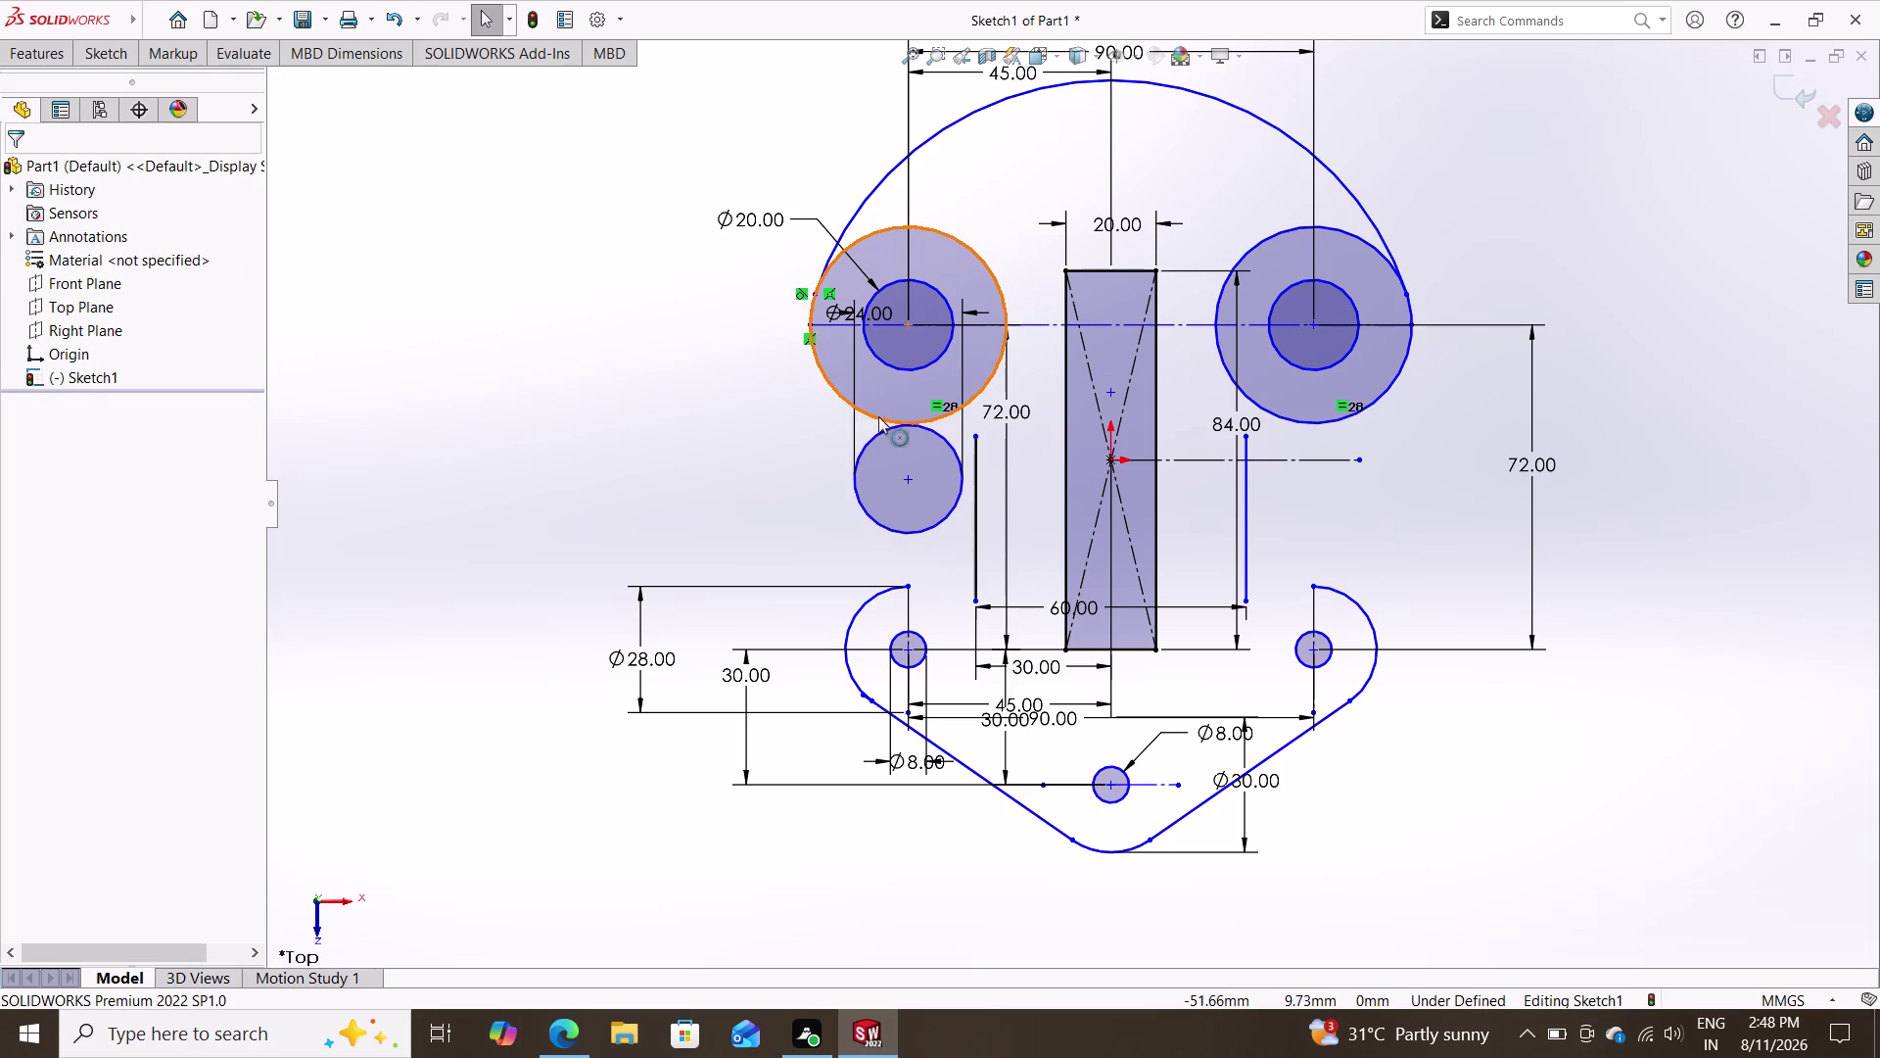
click(878, 416)
click(875, 434)
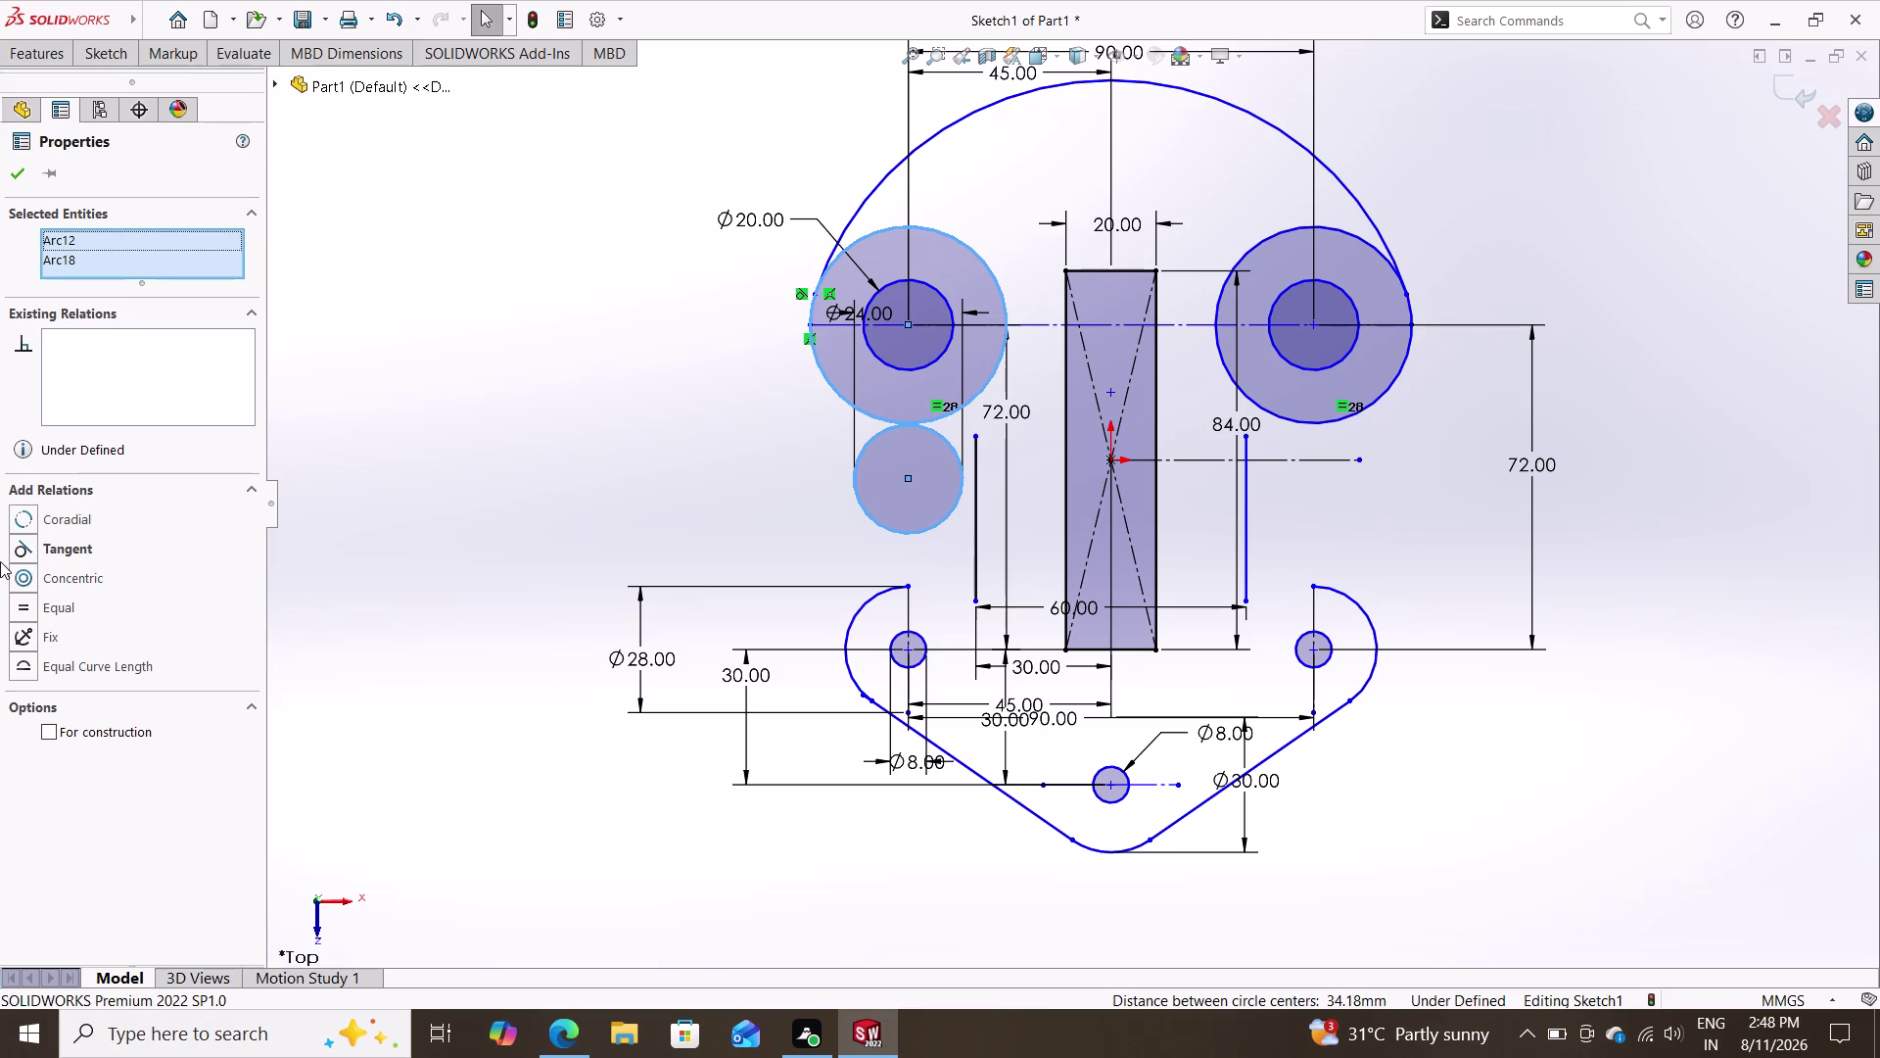
click(58, 545)
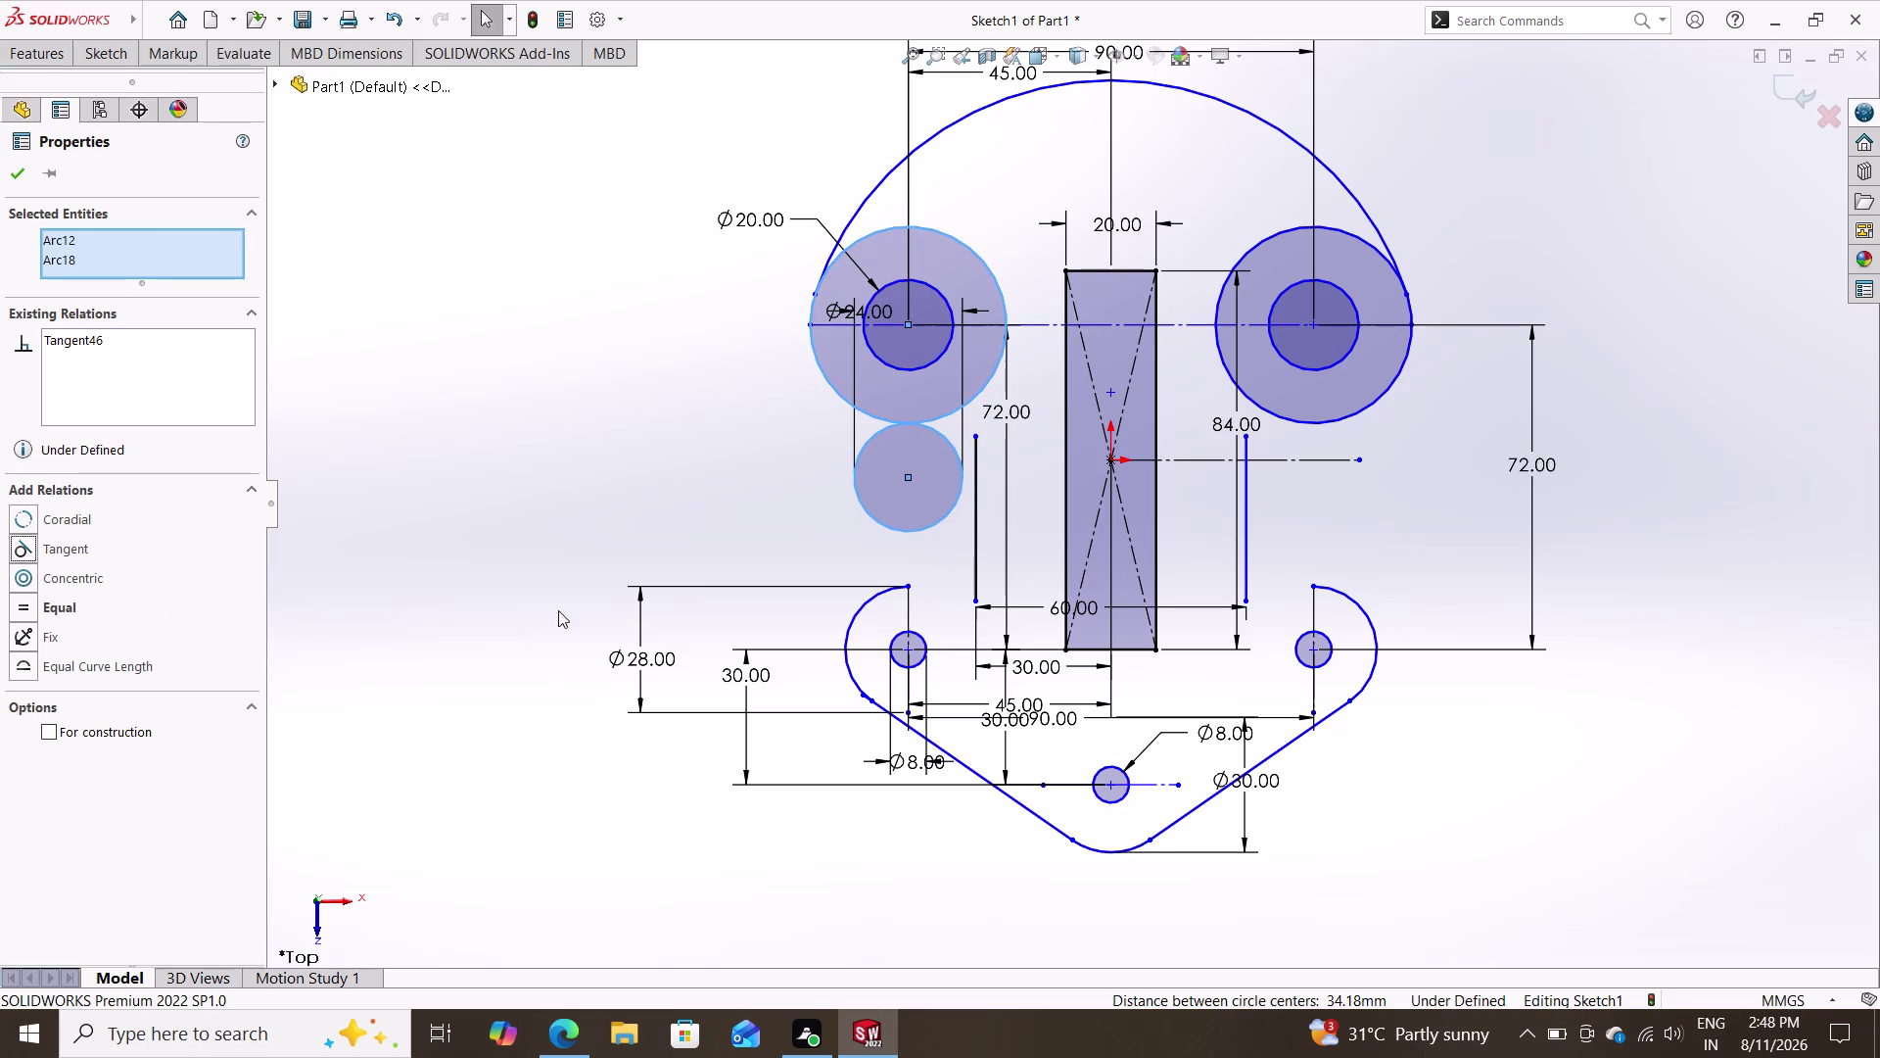
Make the Ø24 circle tangent to the vertical line beside the slot.
click(956, 496)
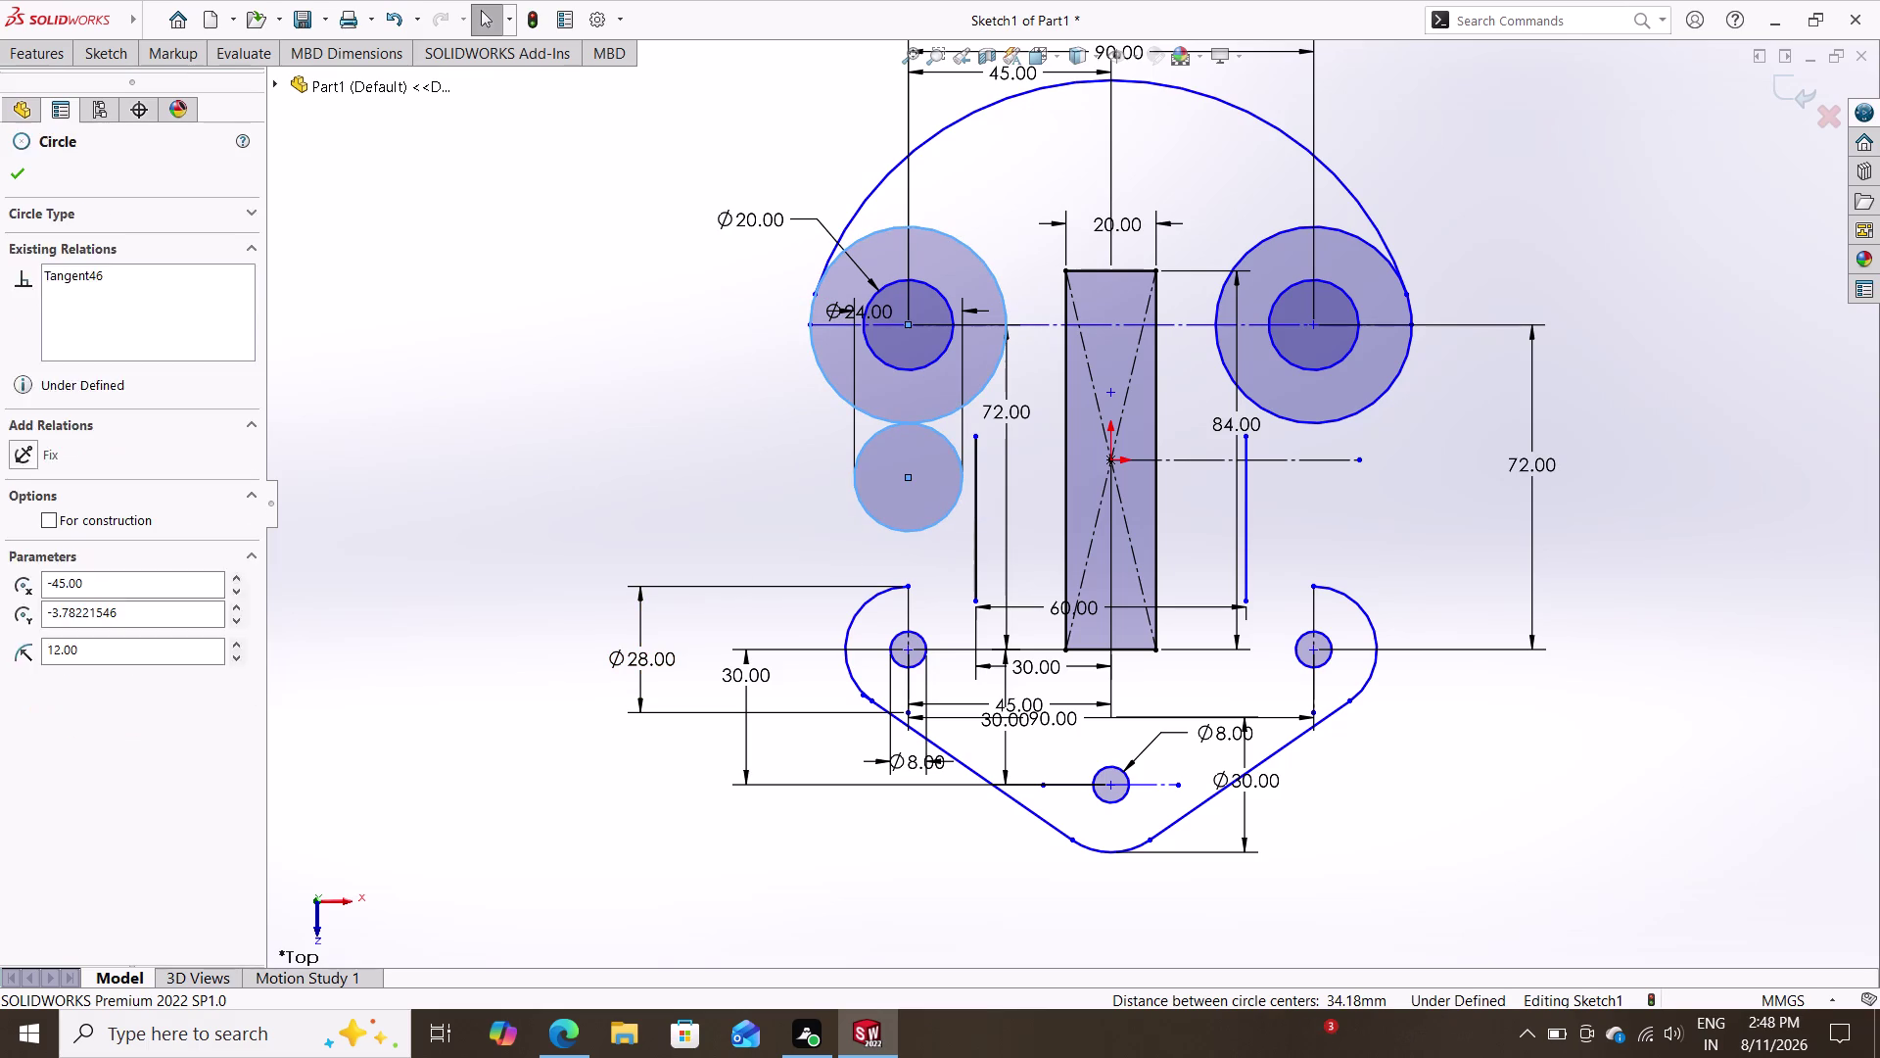
click(973, 444)
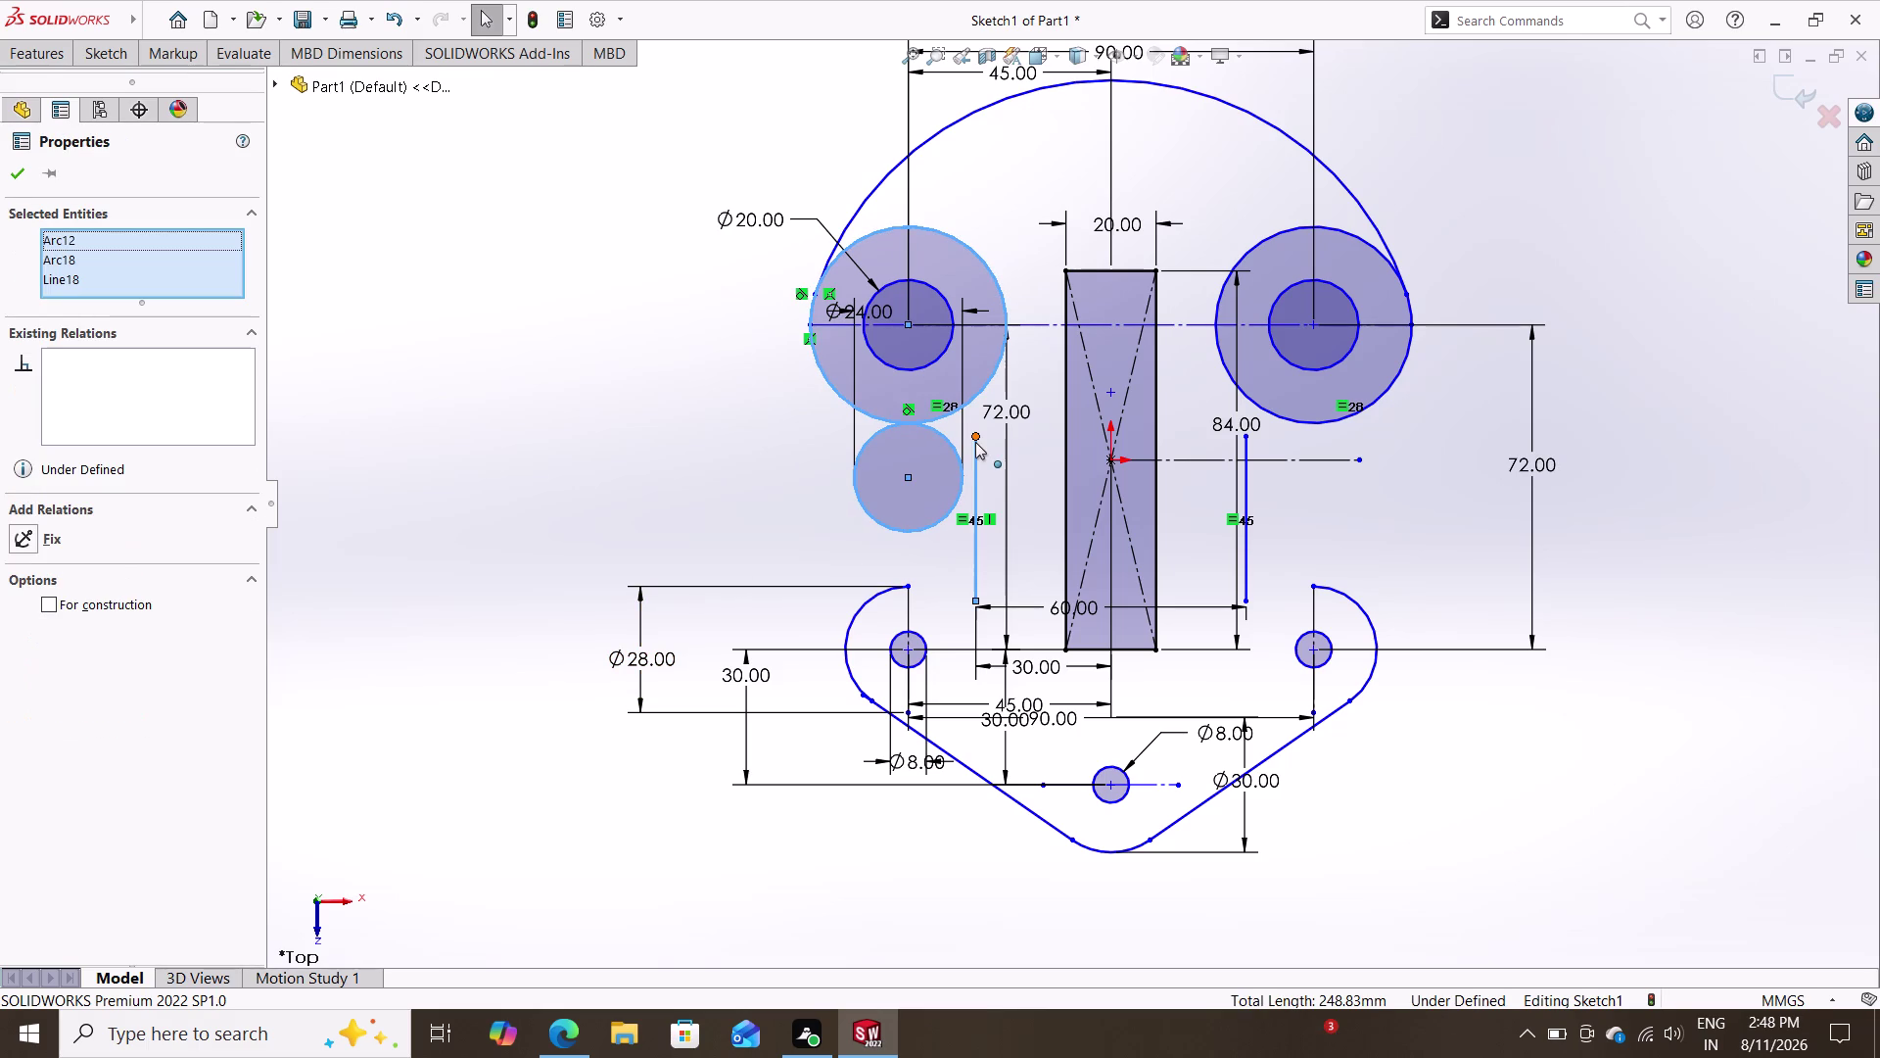
click(977, 434)
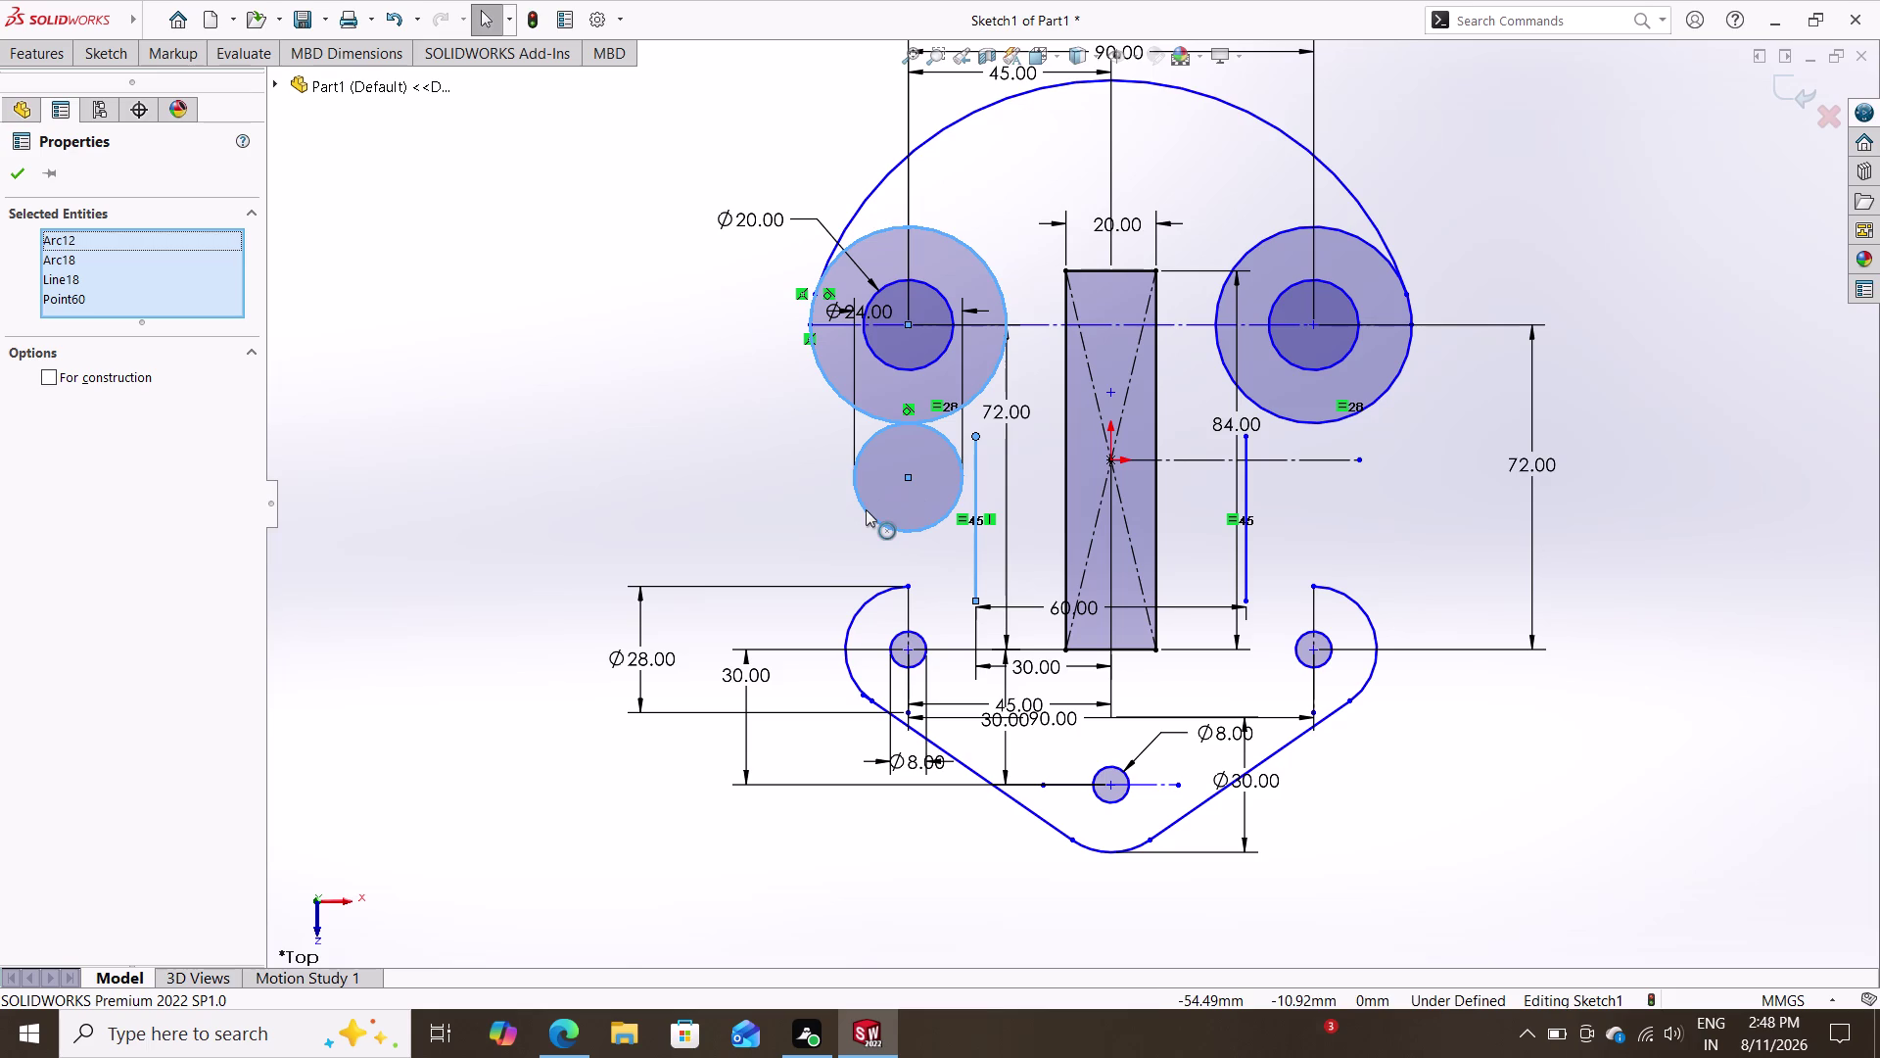
click(959, 485)
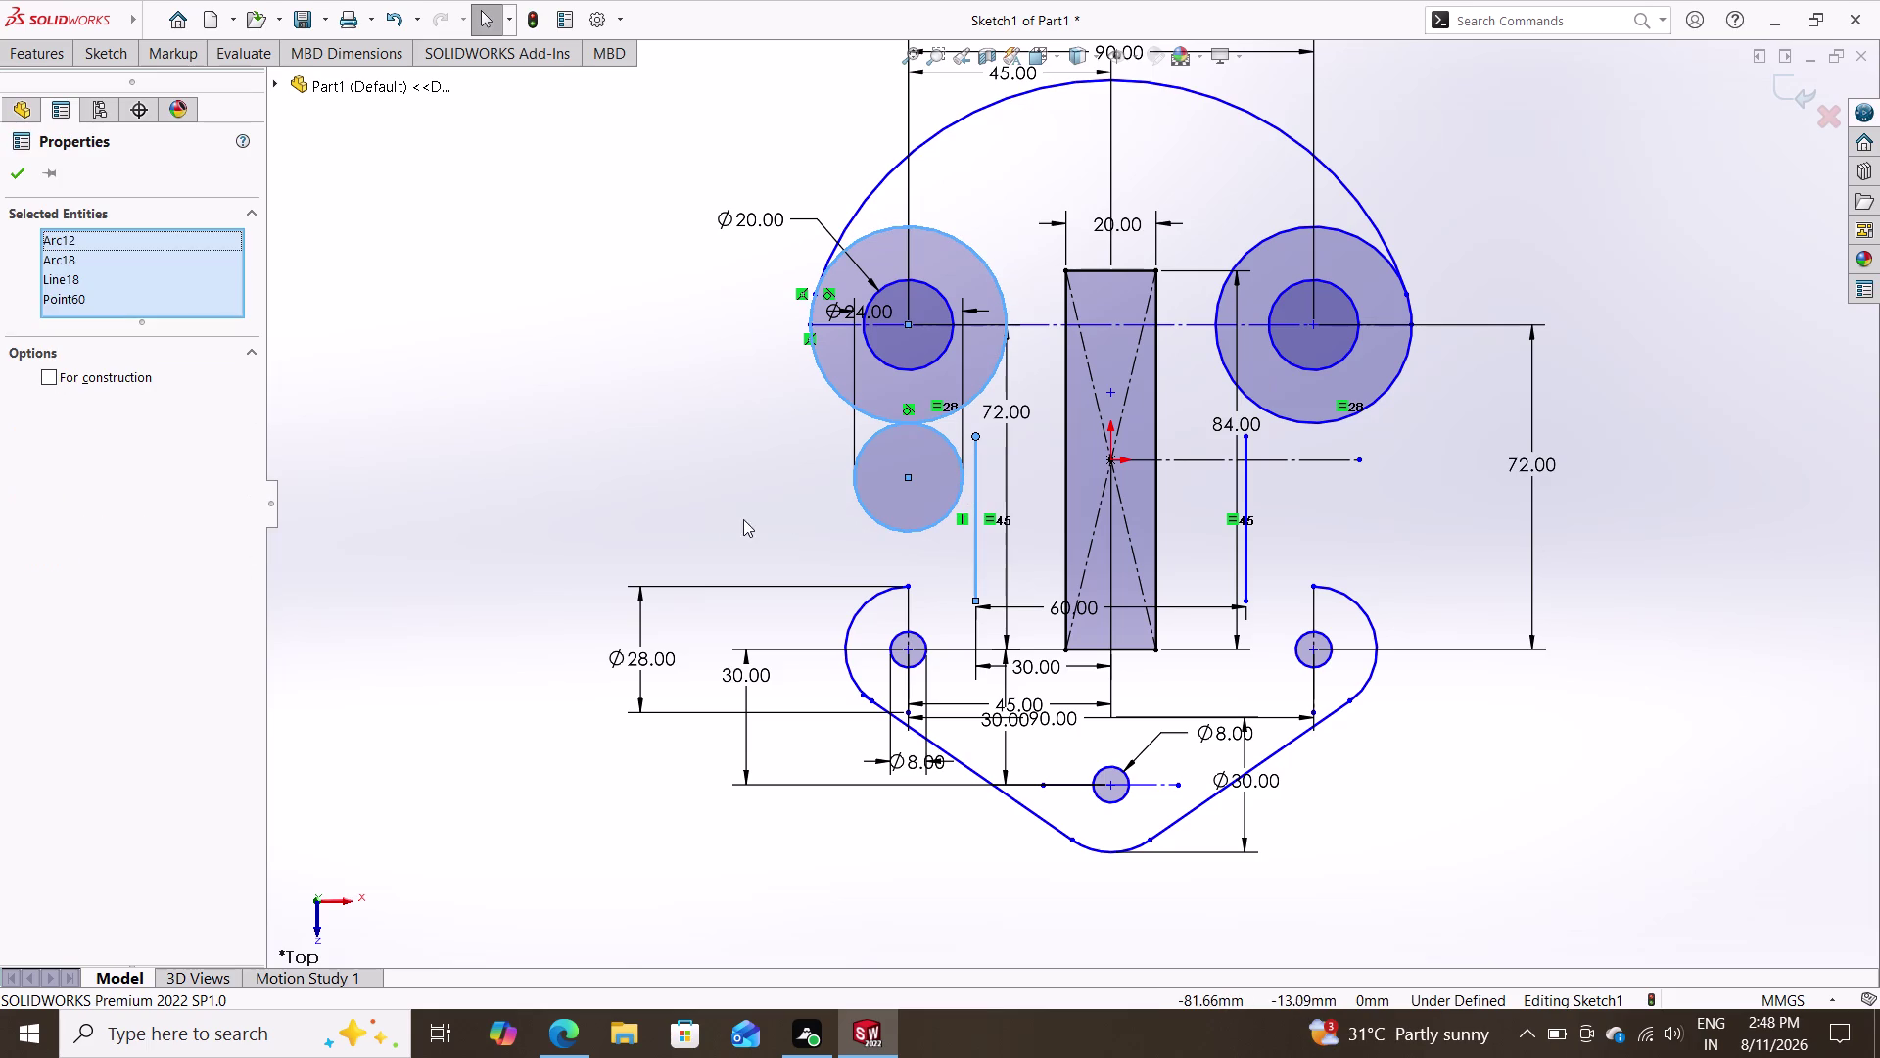
key(Escape)
key(Escape)
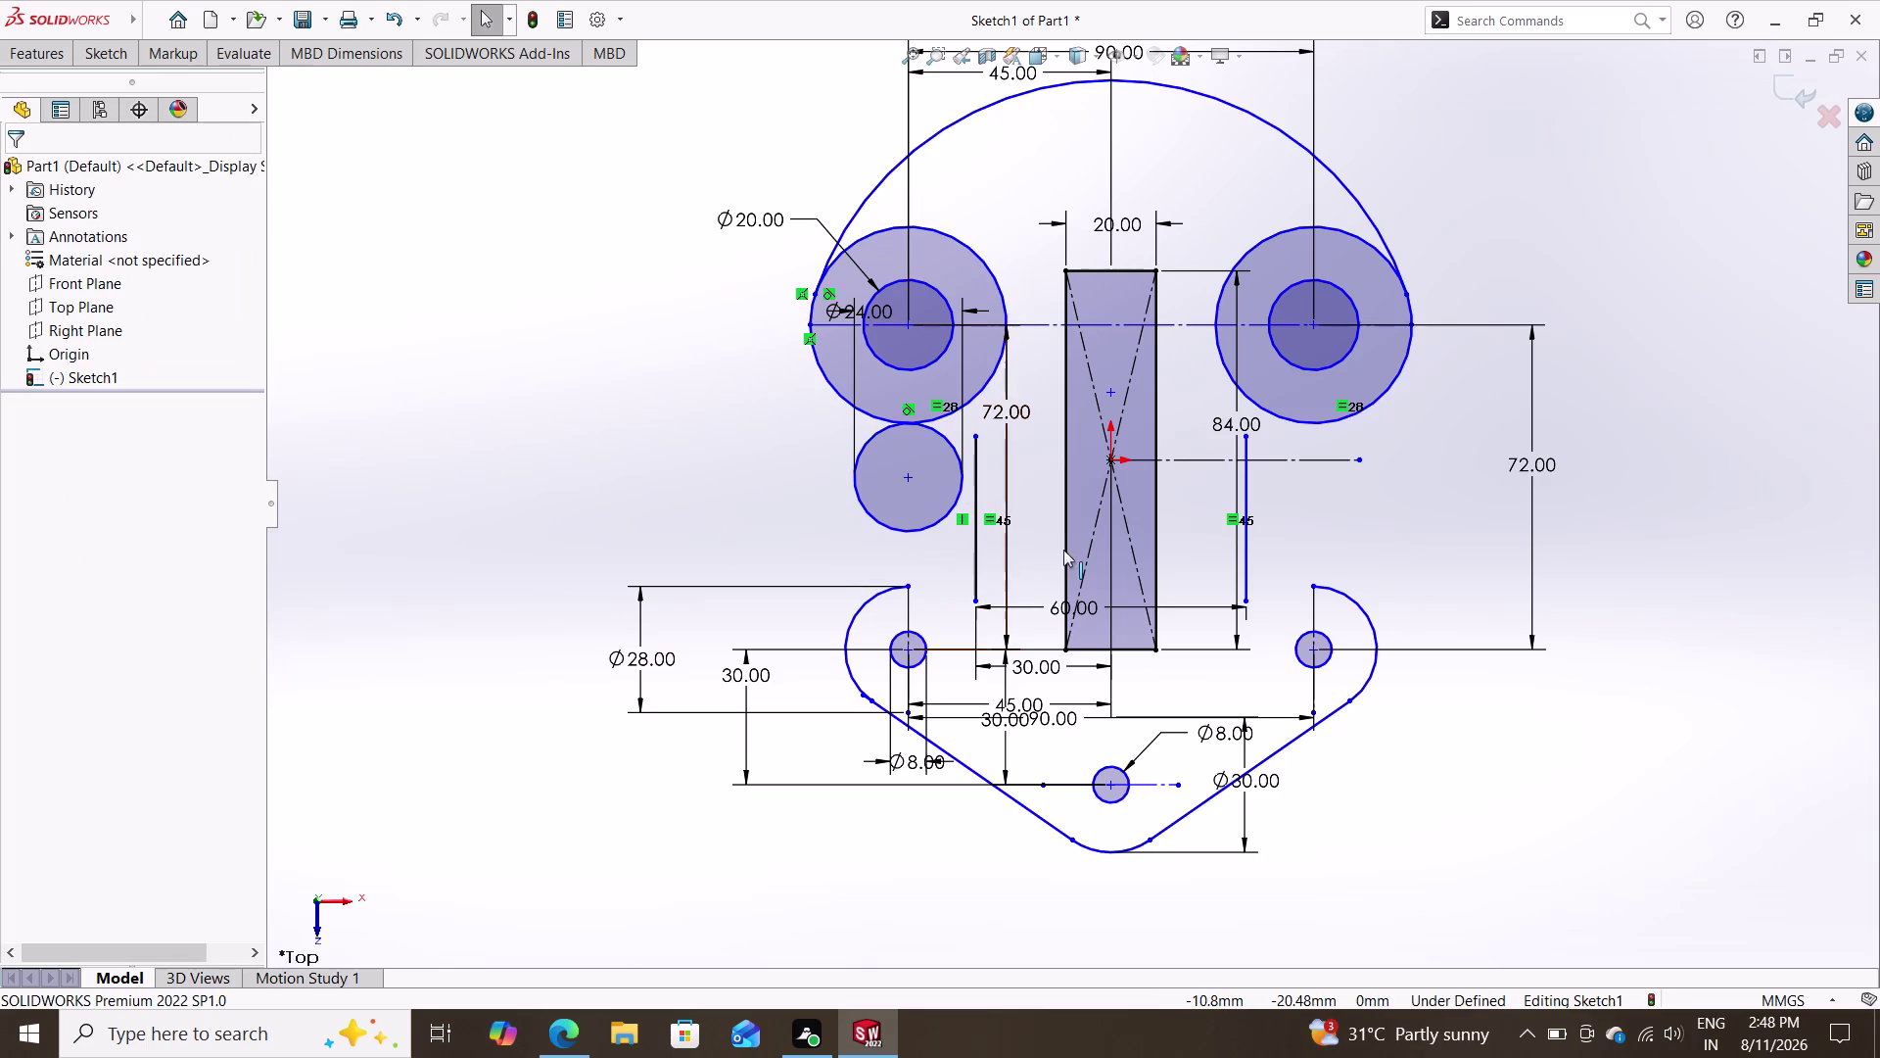
click(974, 453)
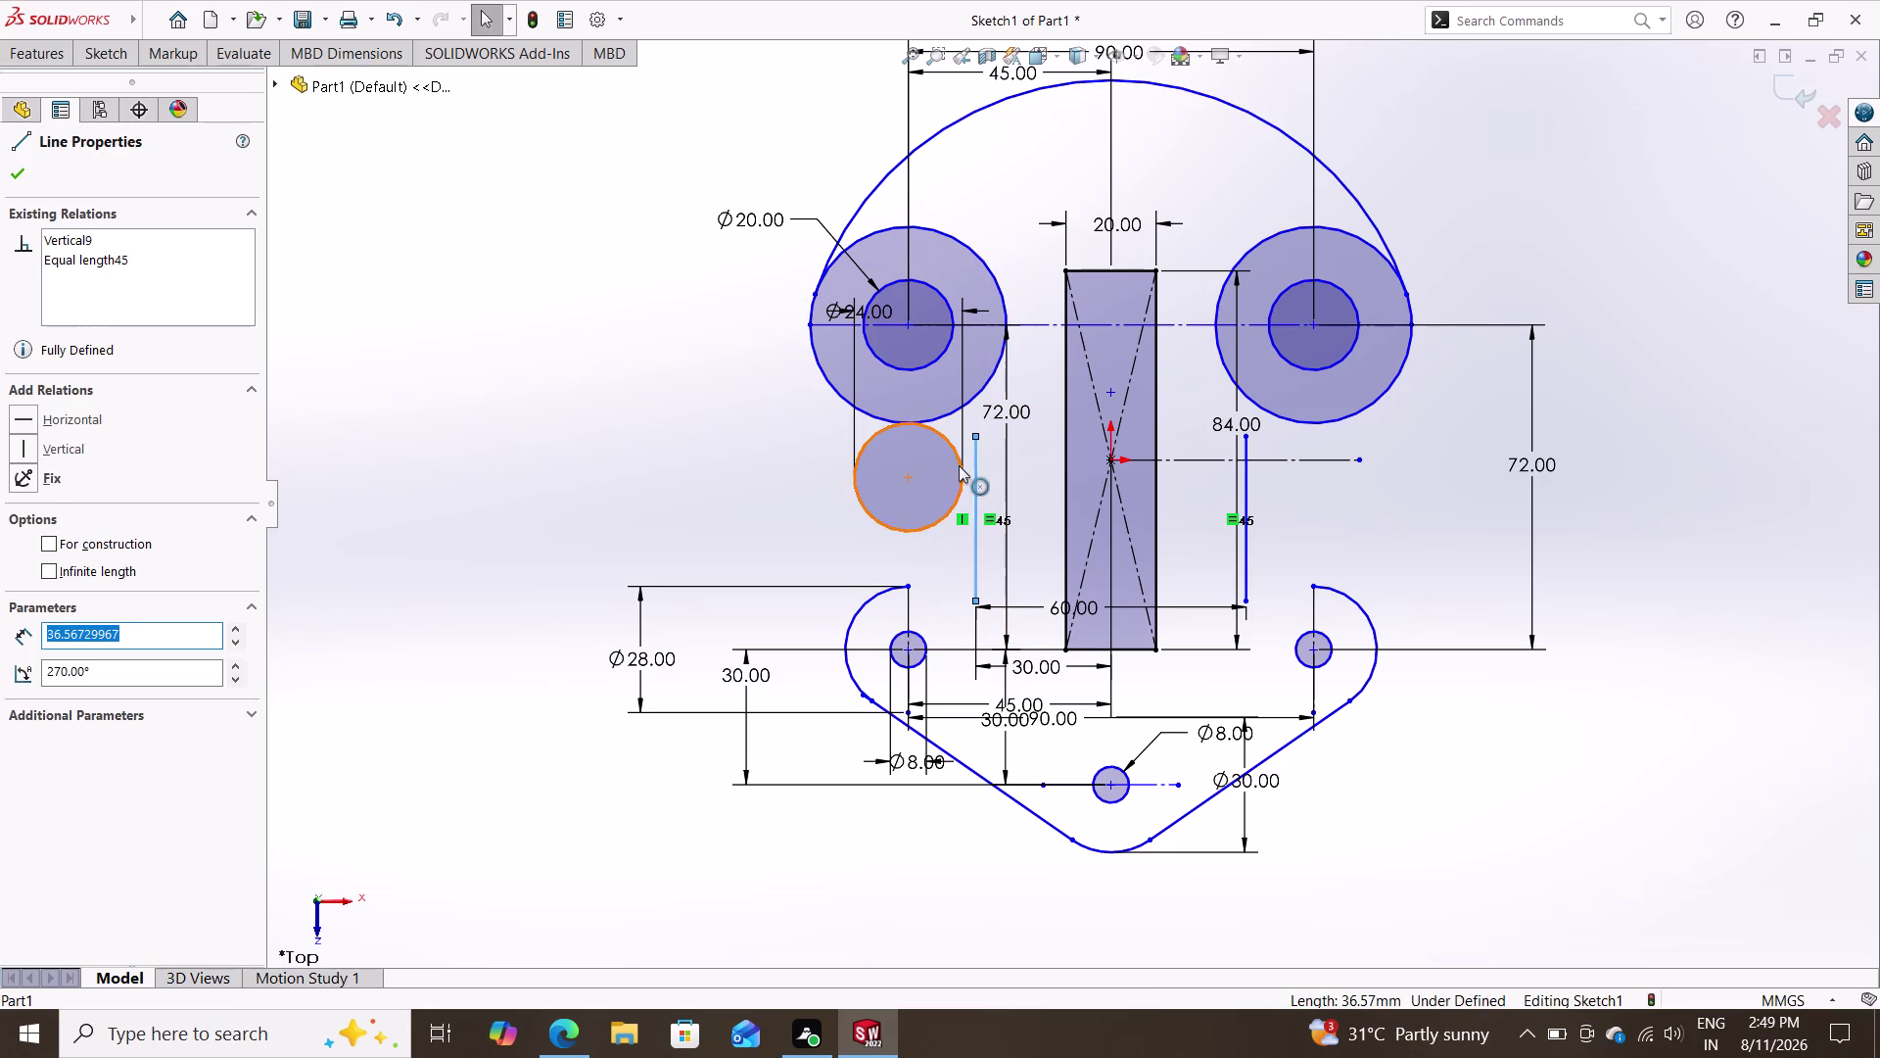
click(959, 465)
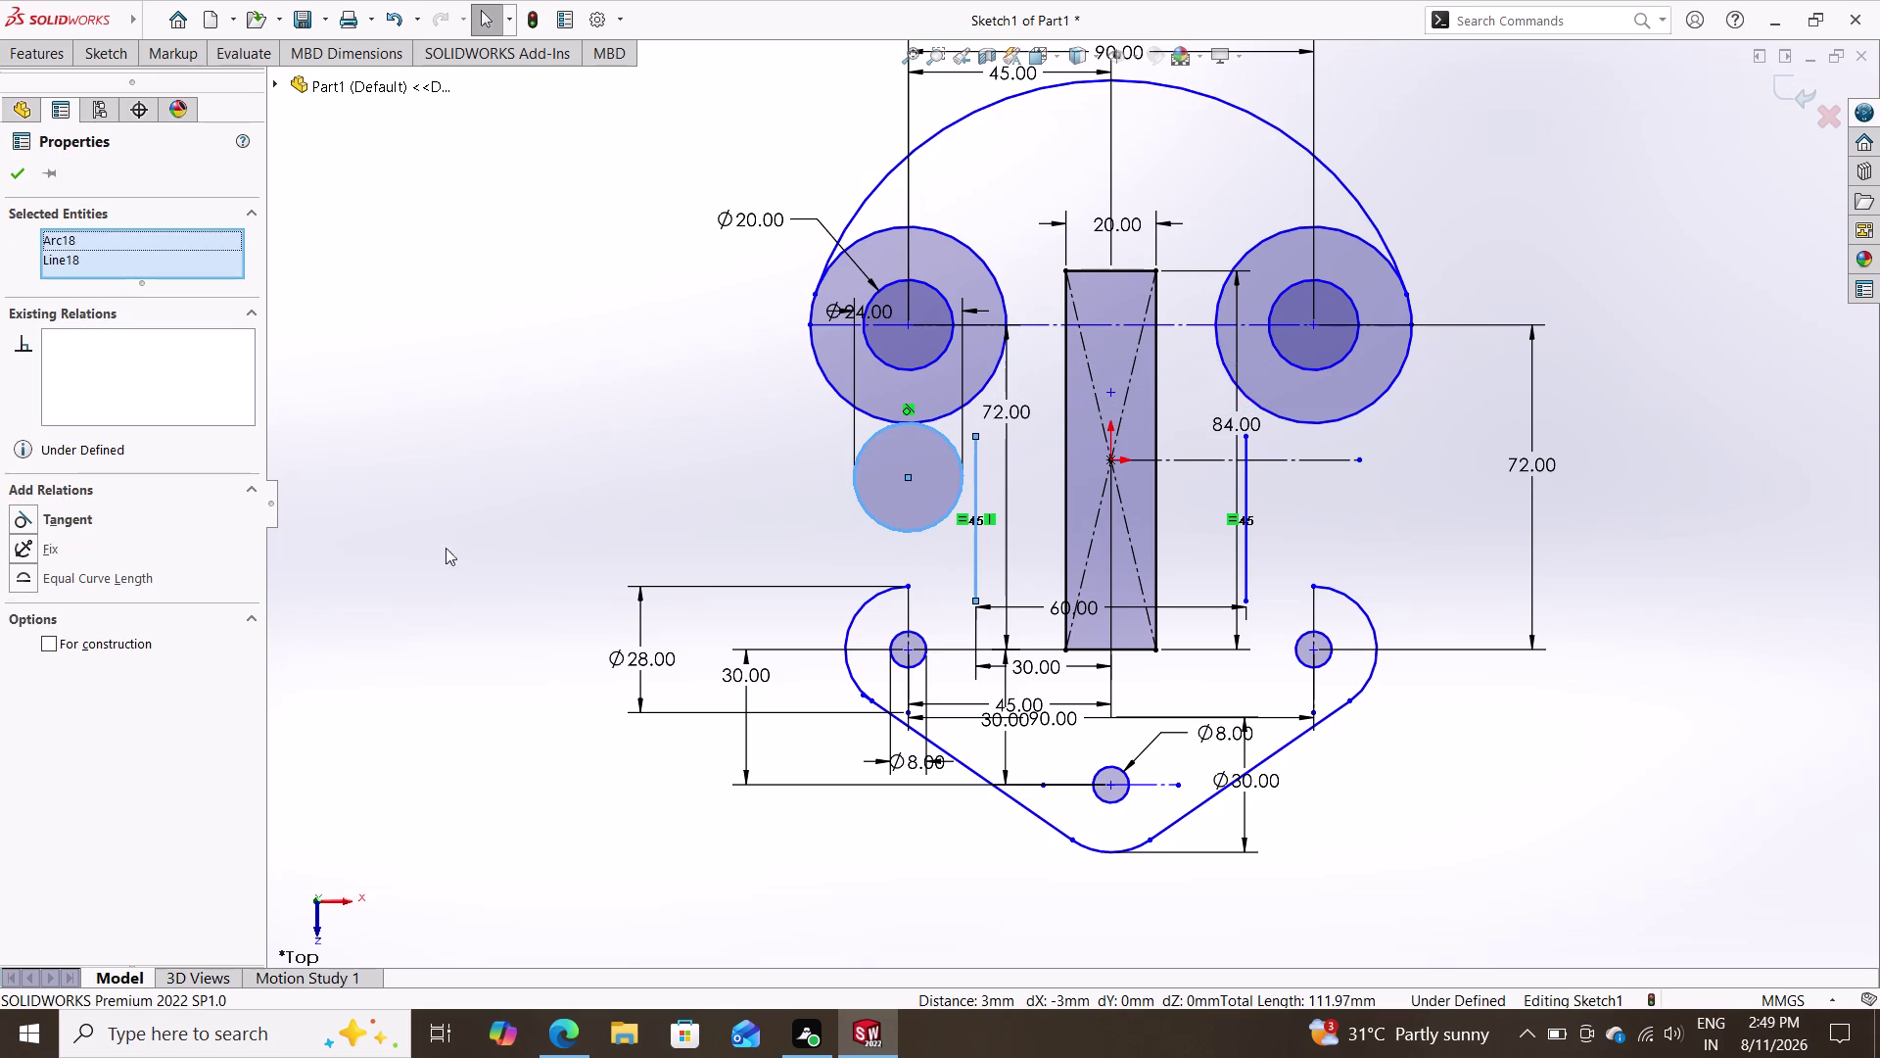
click(105, 517)
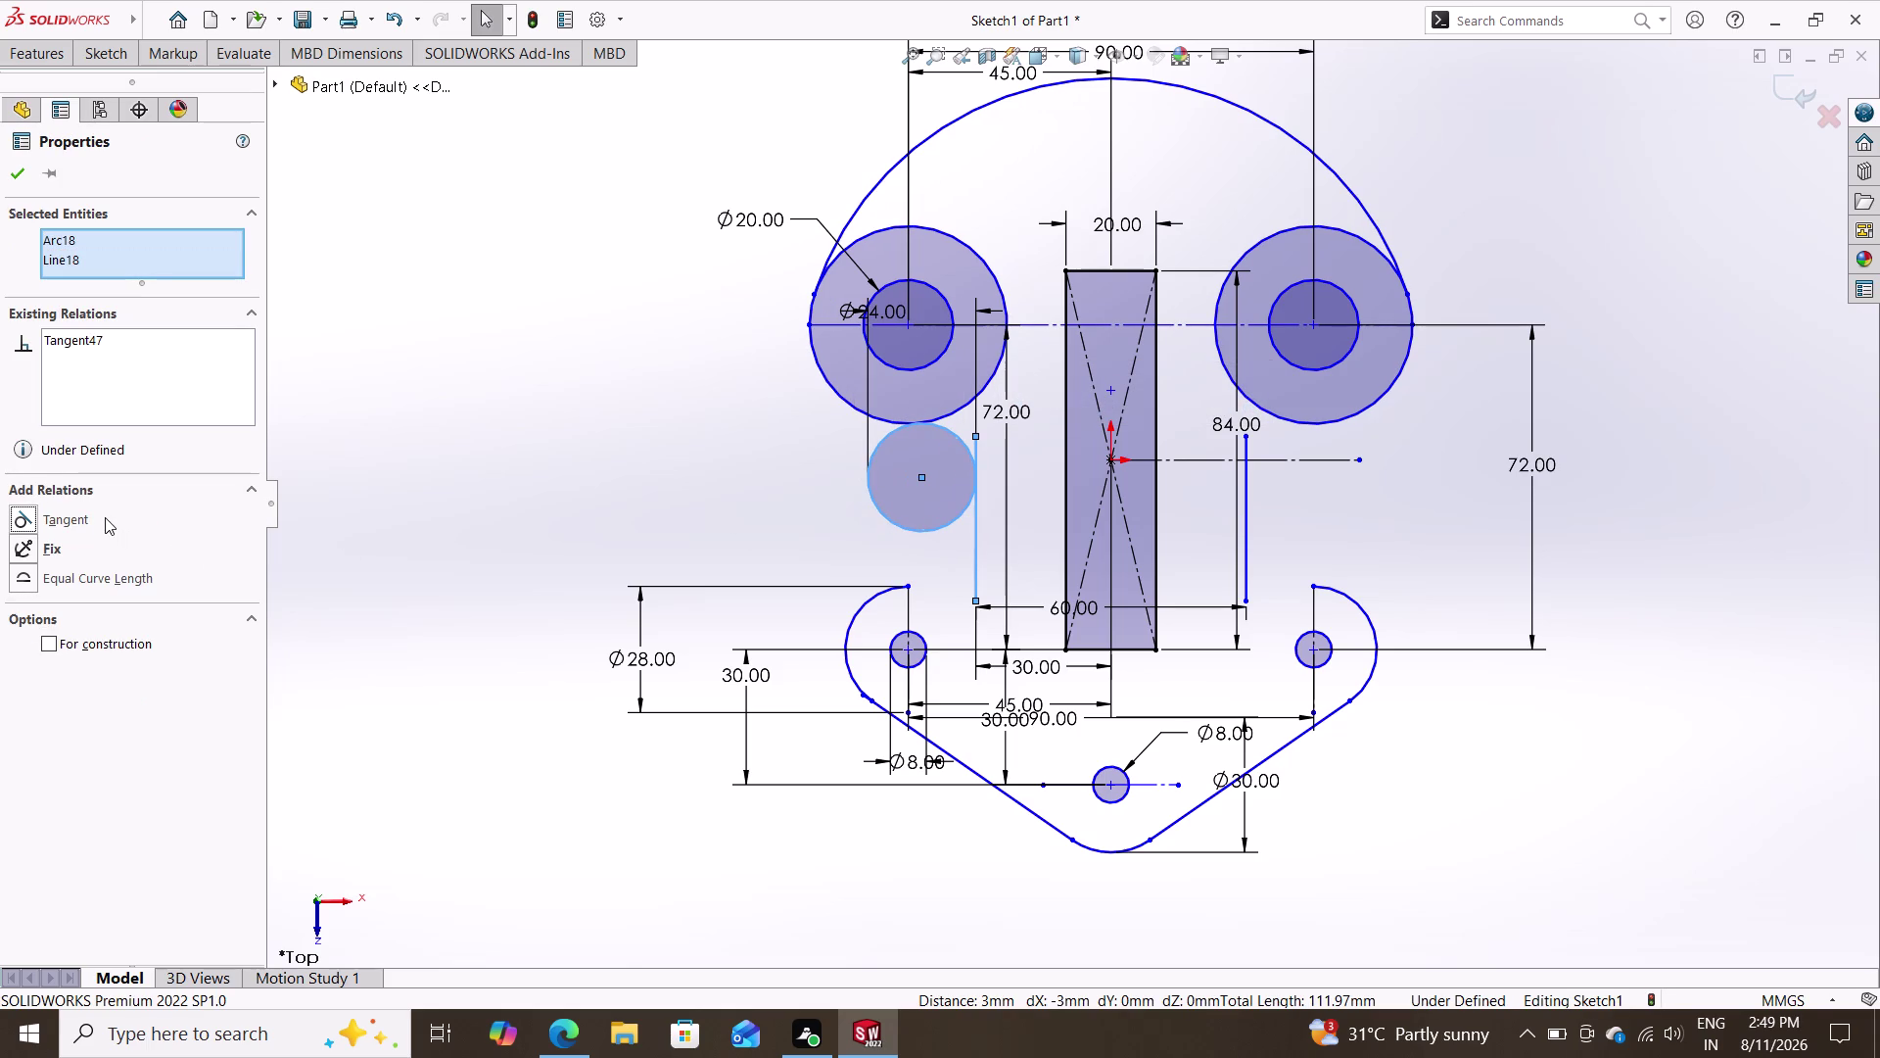
key(Escape)
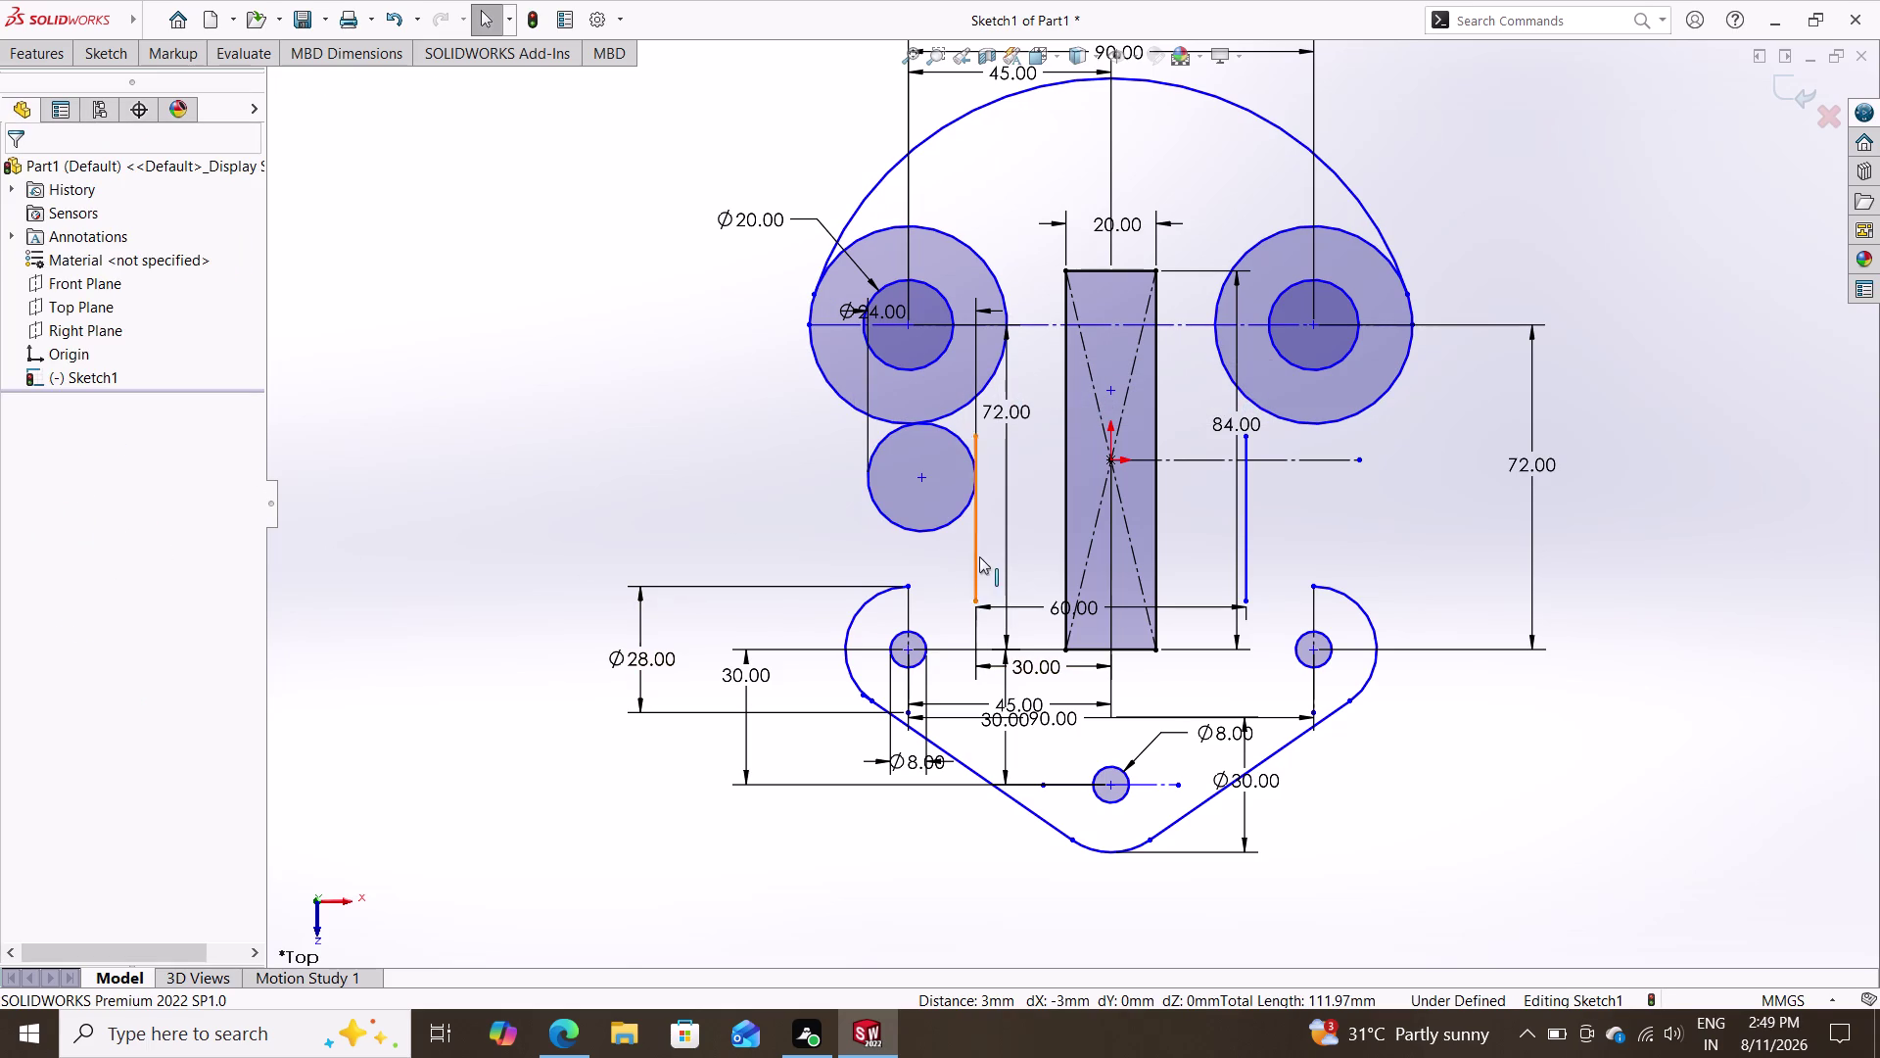
Trim the Ø24 circle to a short arc between the left ring and left vertical line.
scroll(up, 3)
scroll(down, 3)
scroll(down, 3)
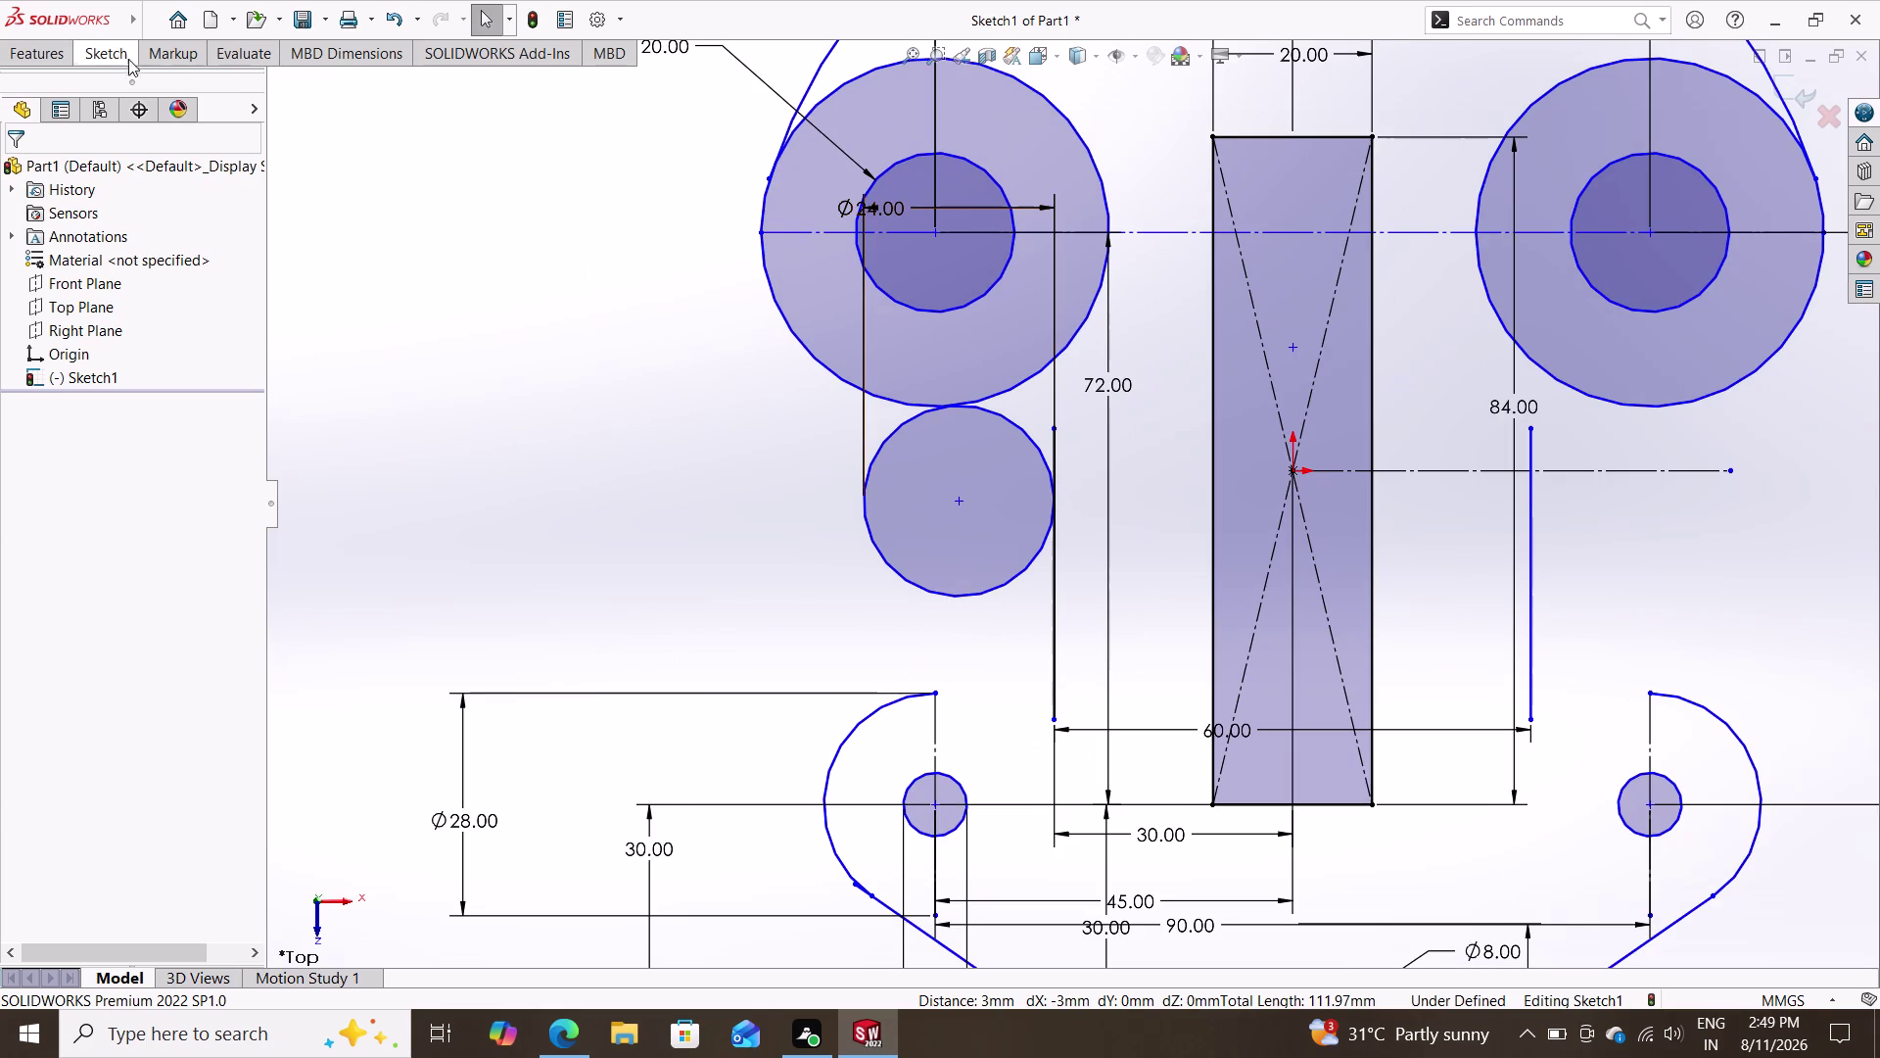
click(105, 48)
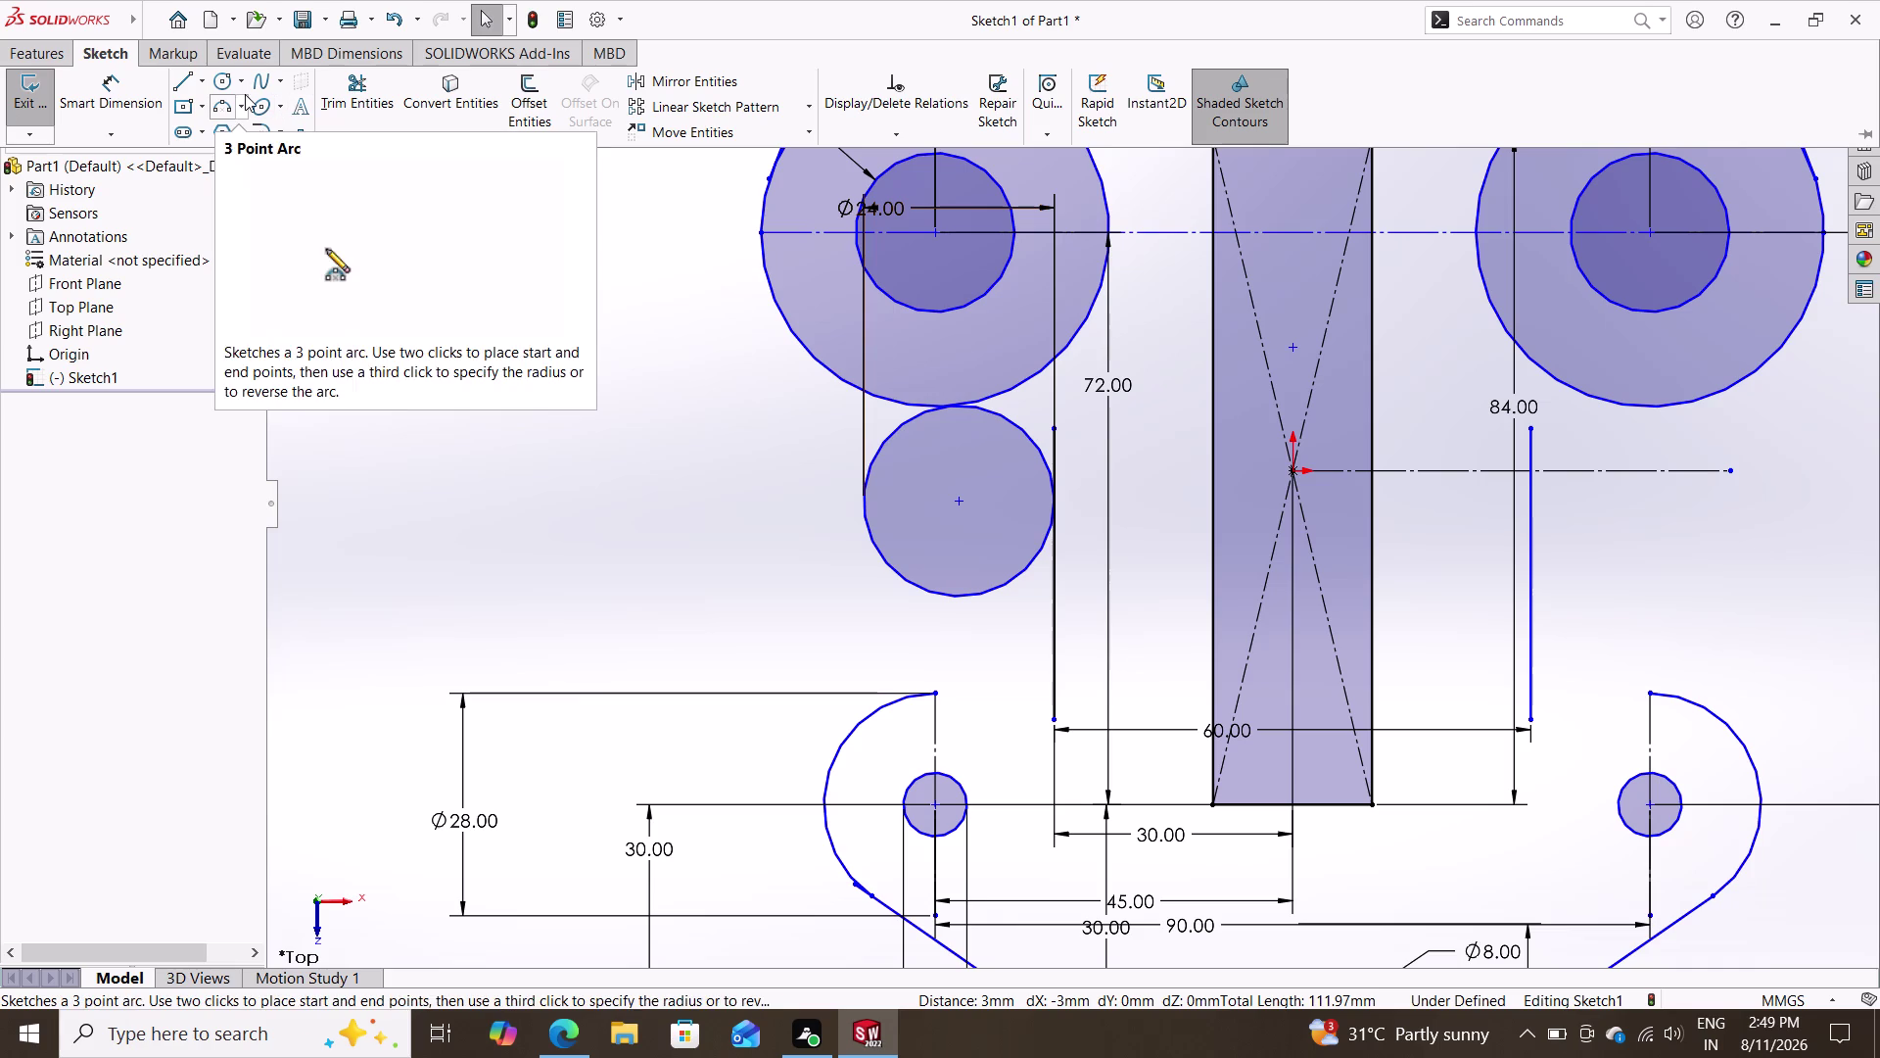
click(374, 80)
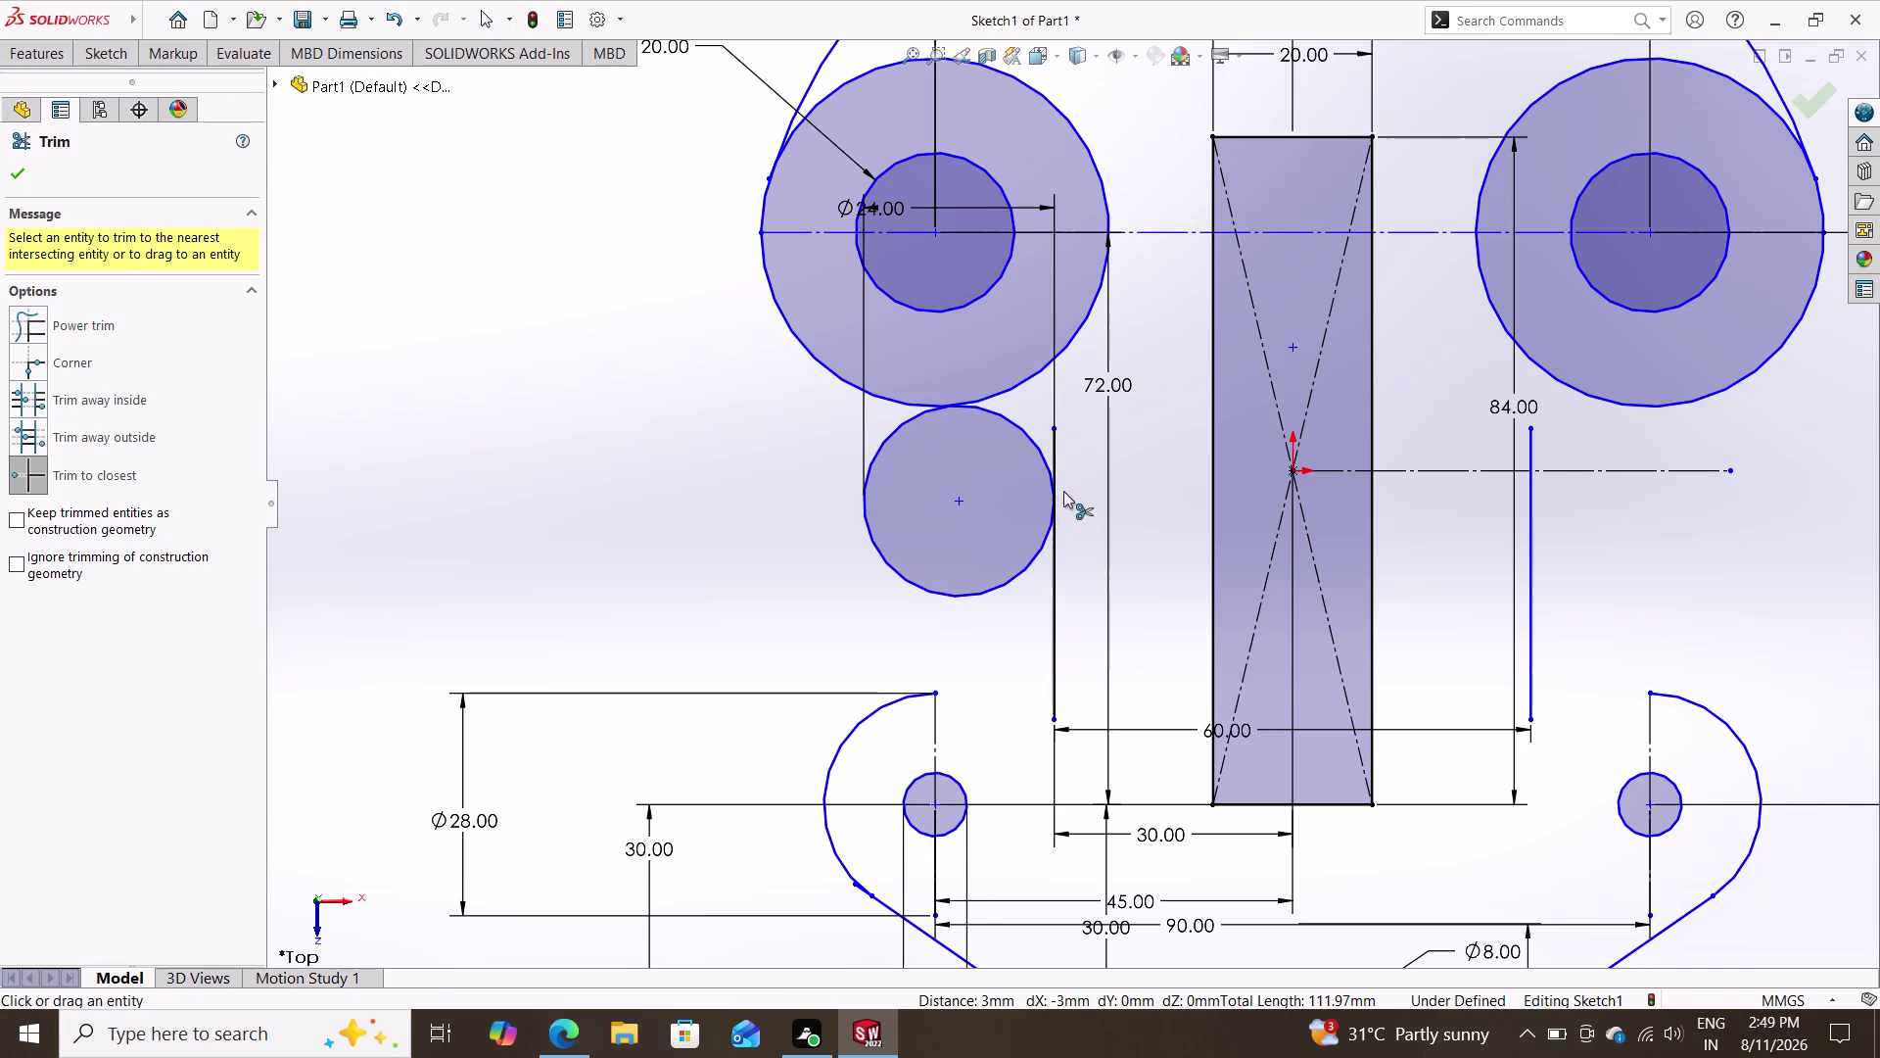
click(1051, 446)
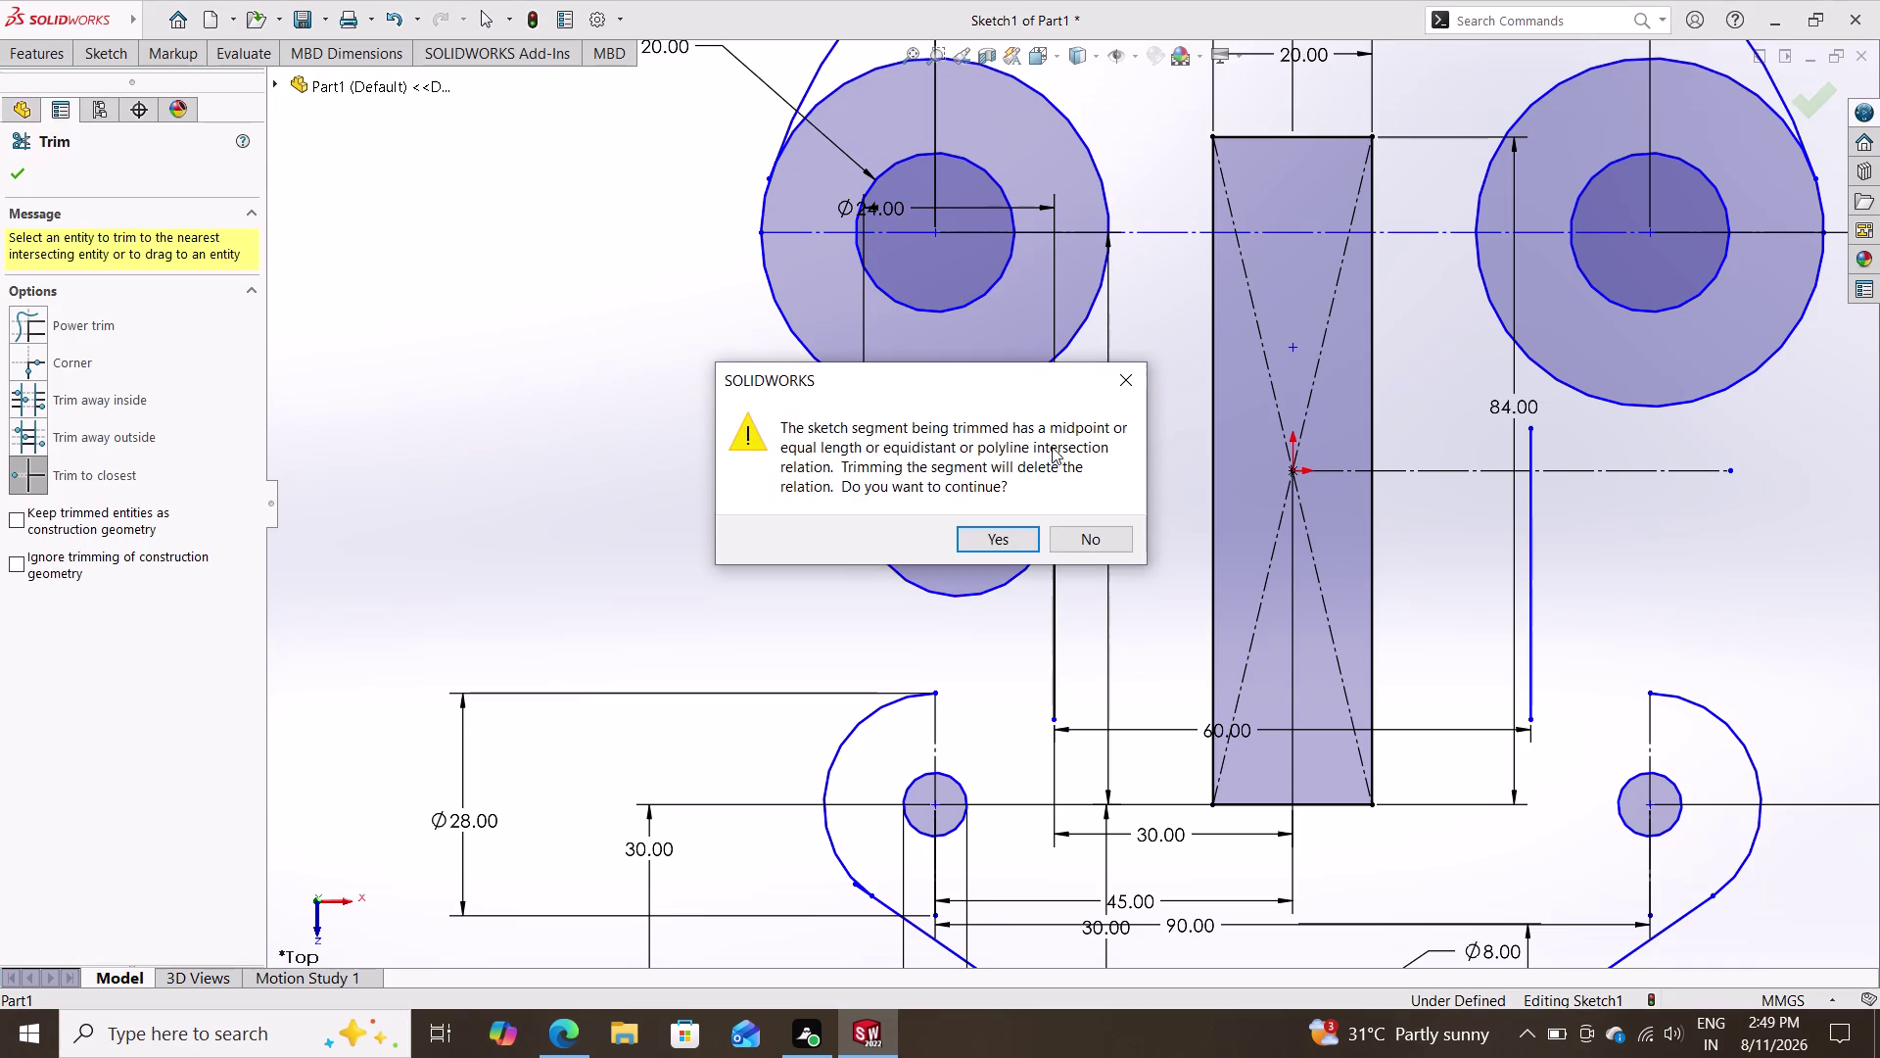
click(1010, 547)
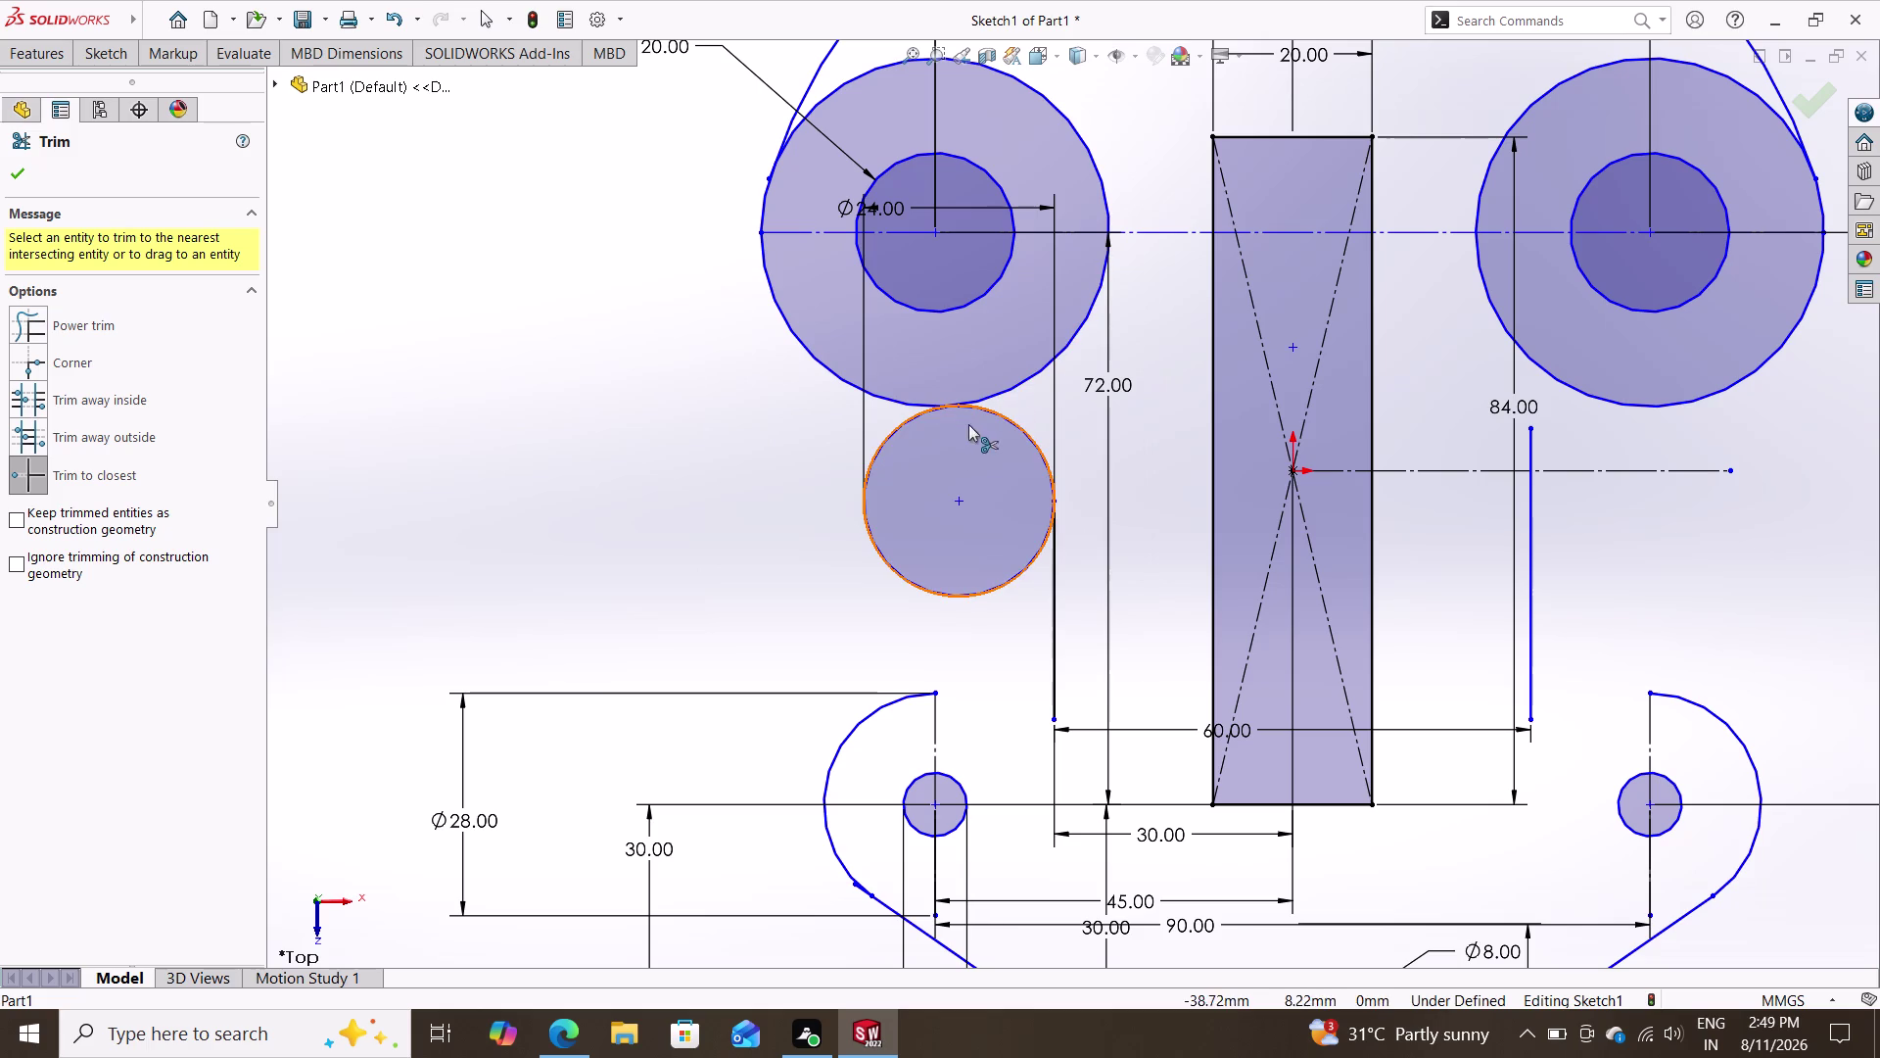
click(888, 434)
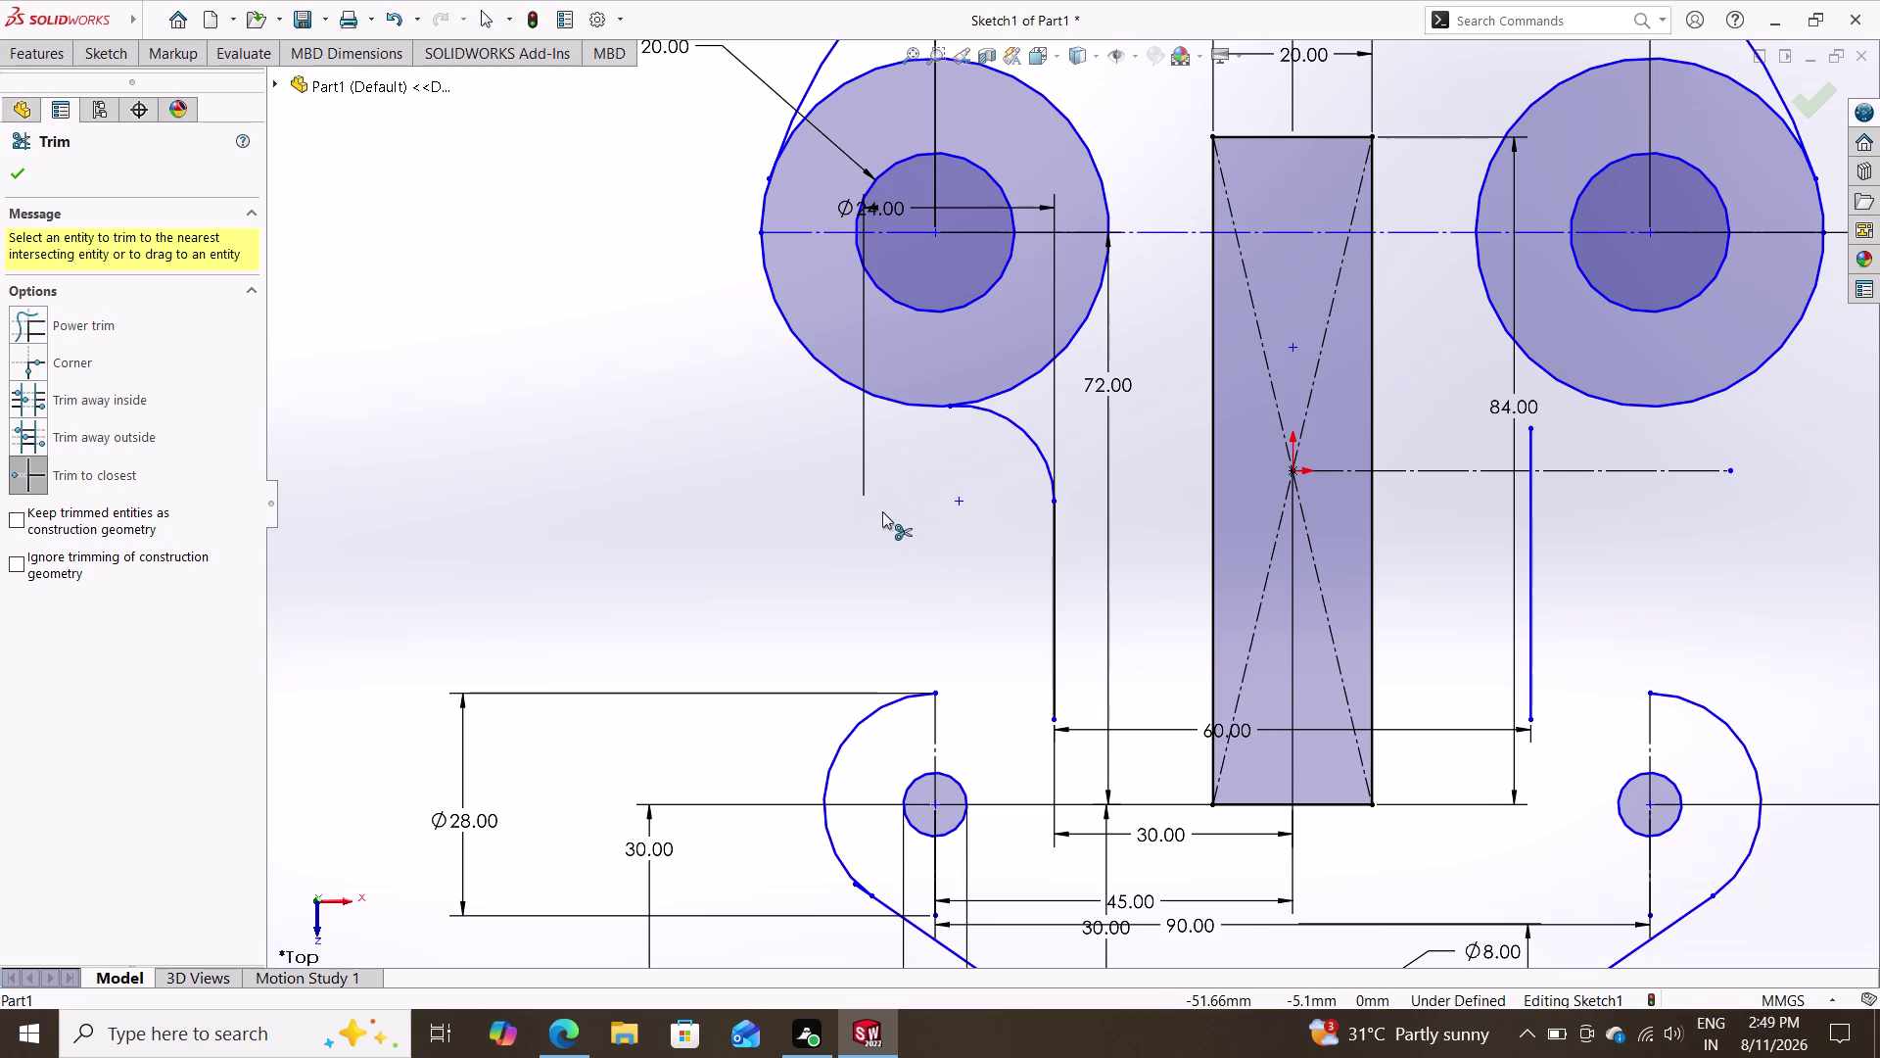
key(Escape)
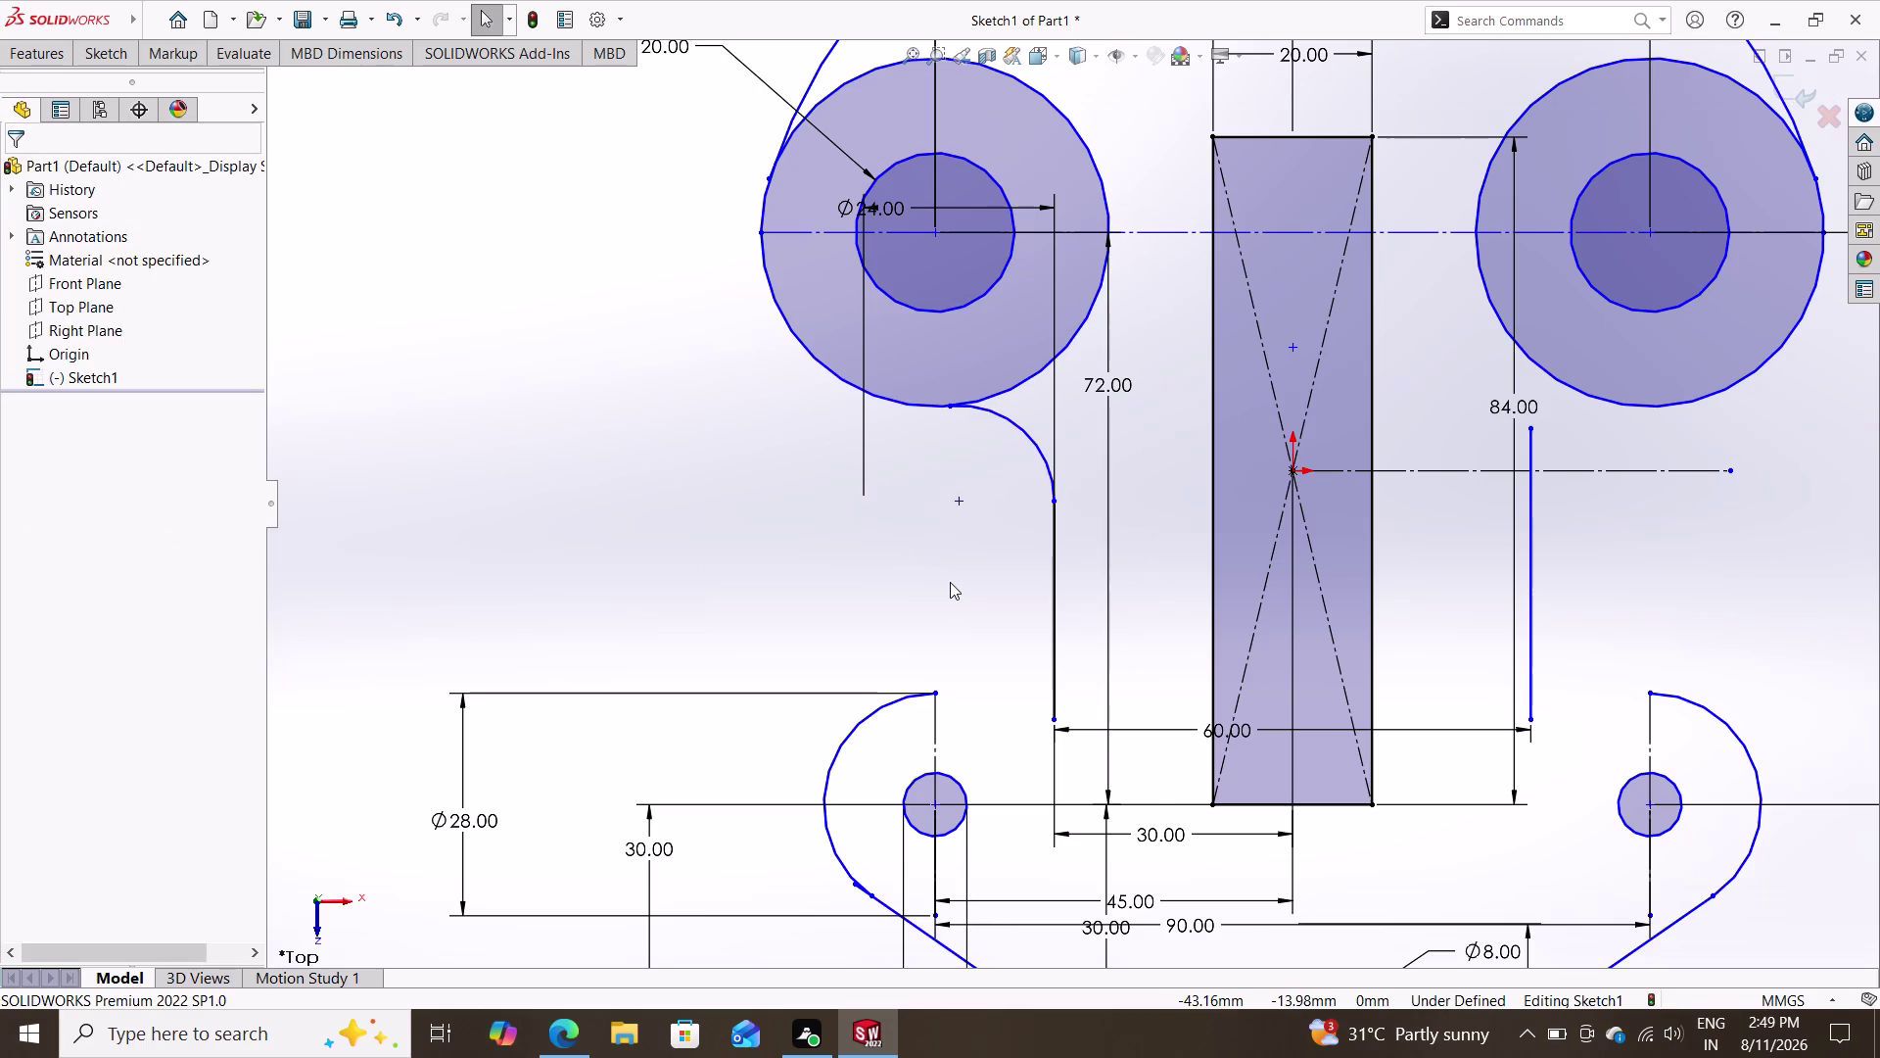
scroll(down, 3)
scroll(up, 3)
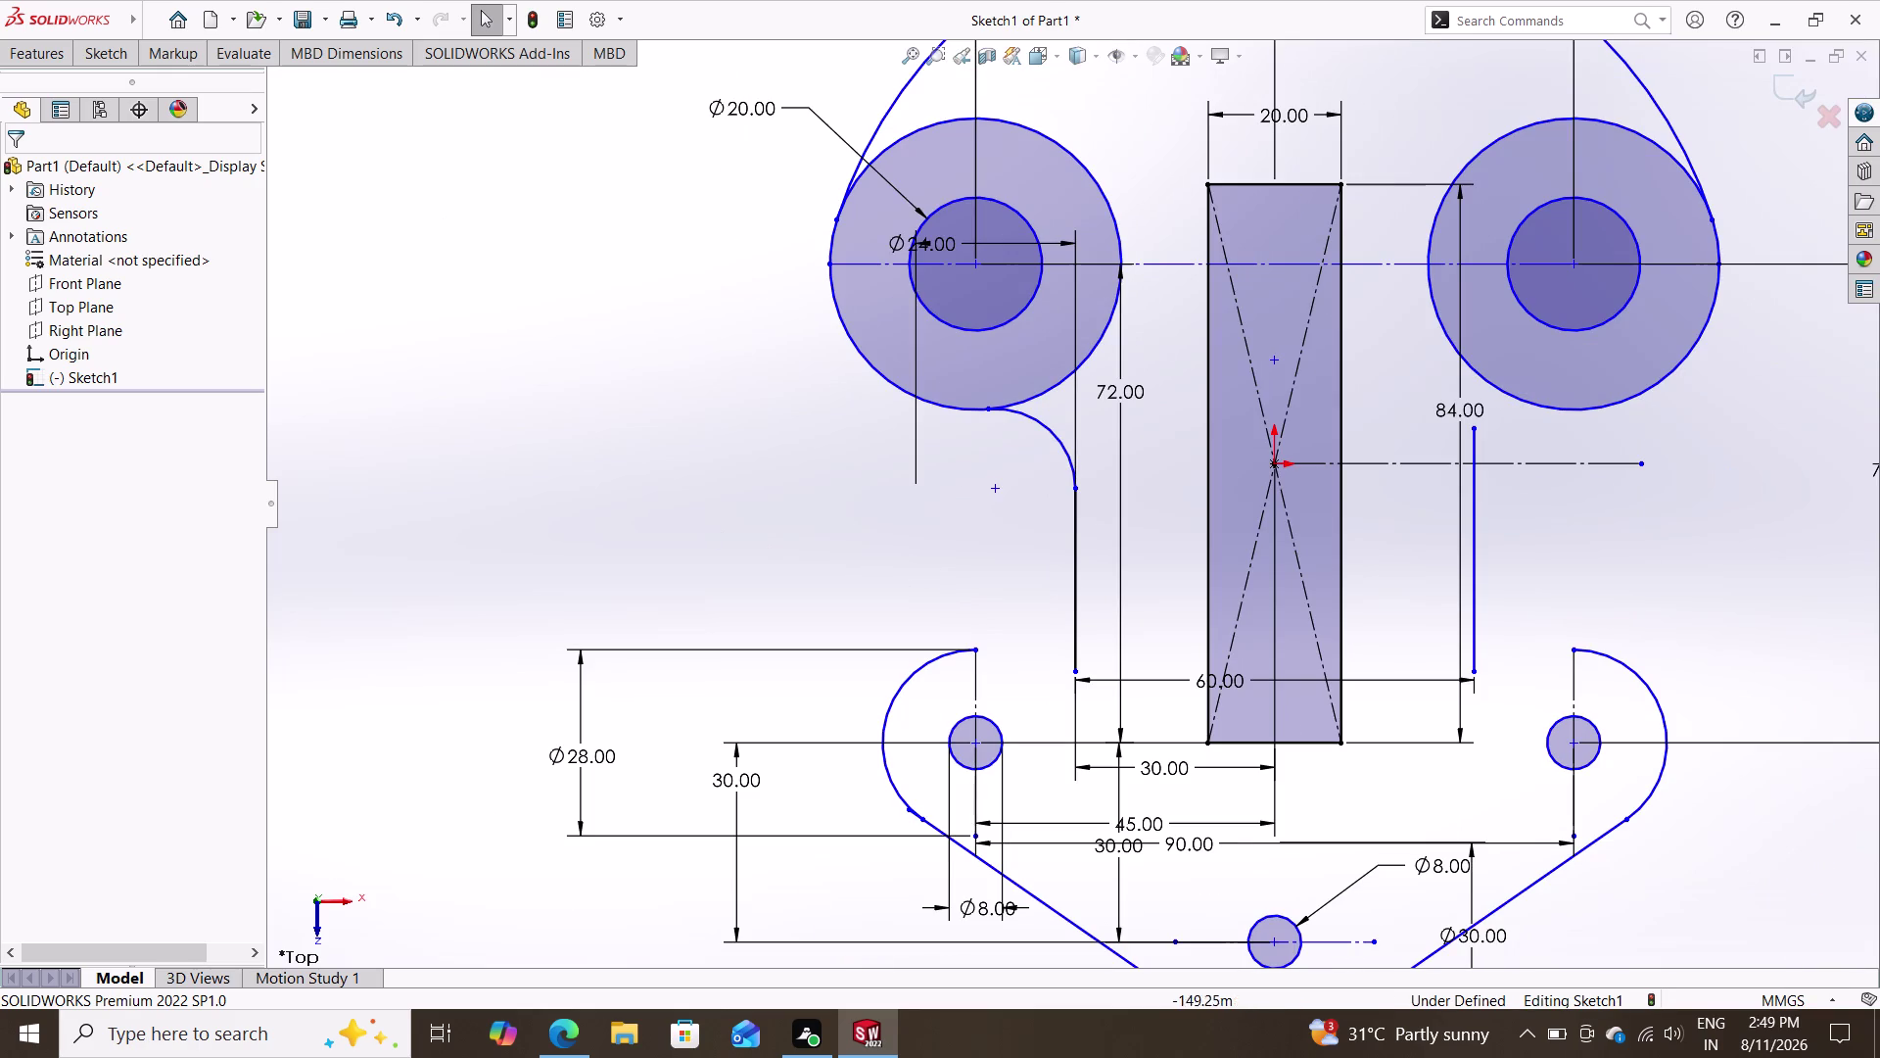
click(82, 45)
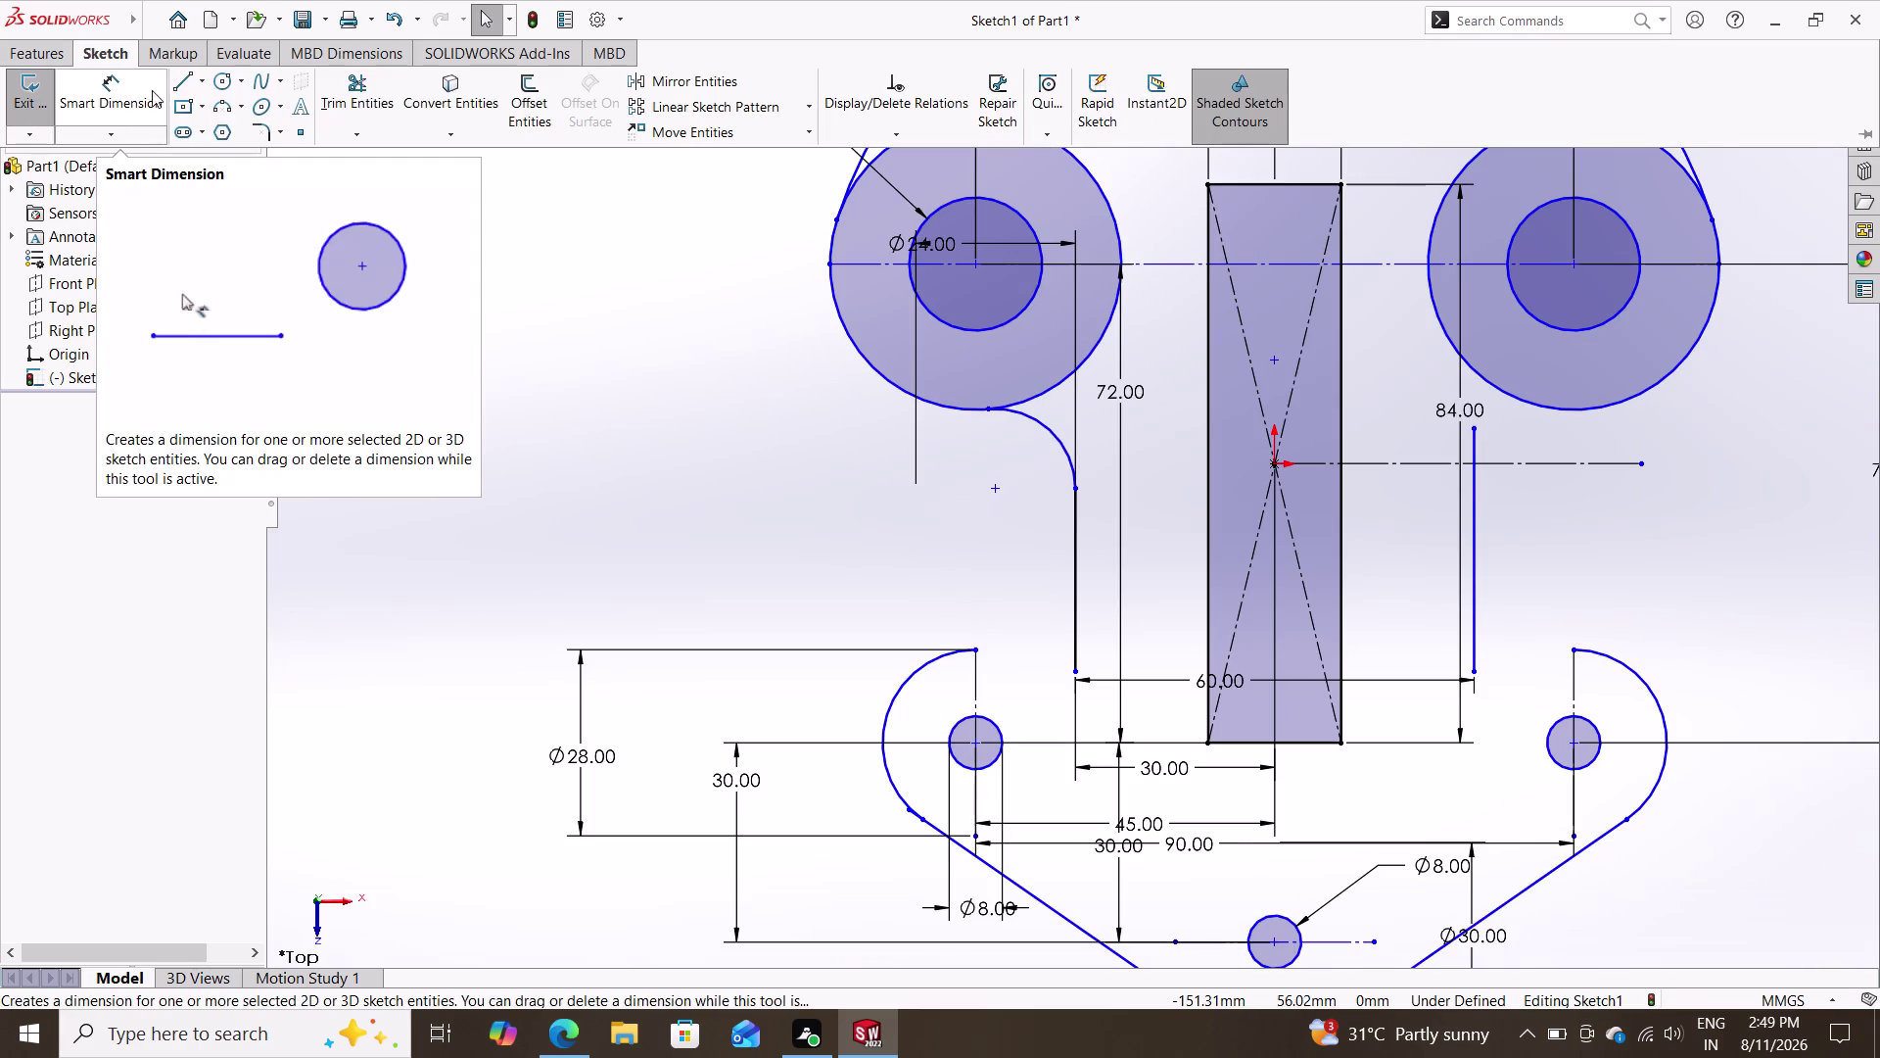
Draw a new circle to the left of the upper-left ring.
click(218, 81)
click(690, 487)
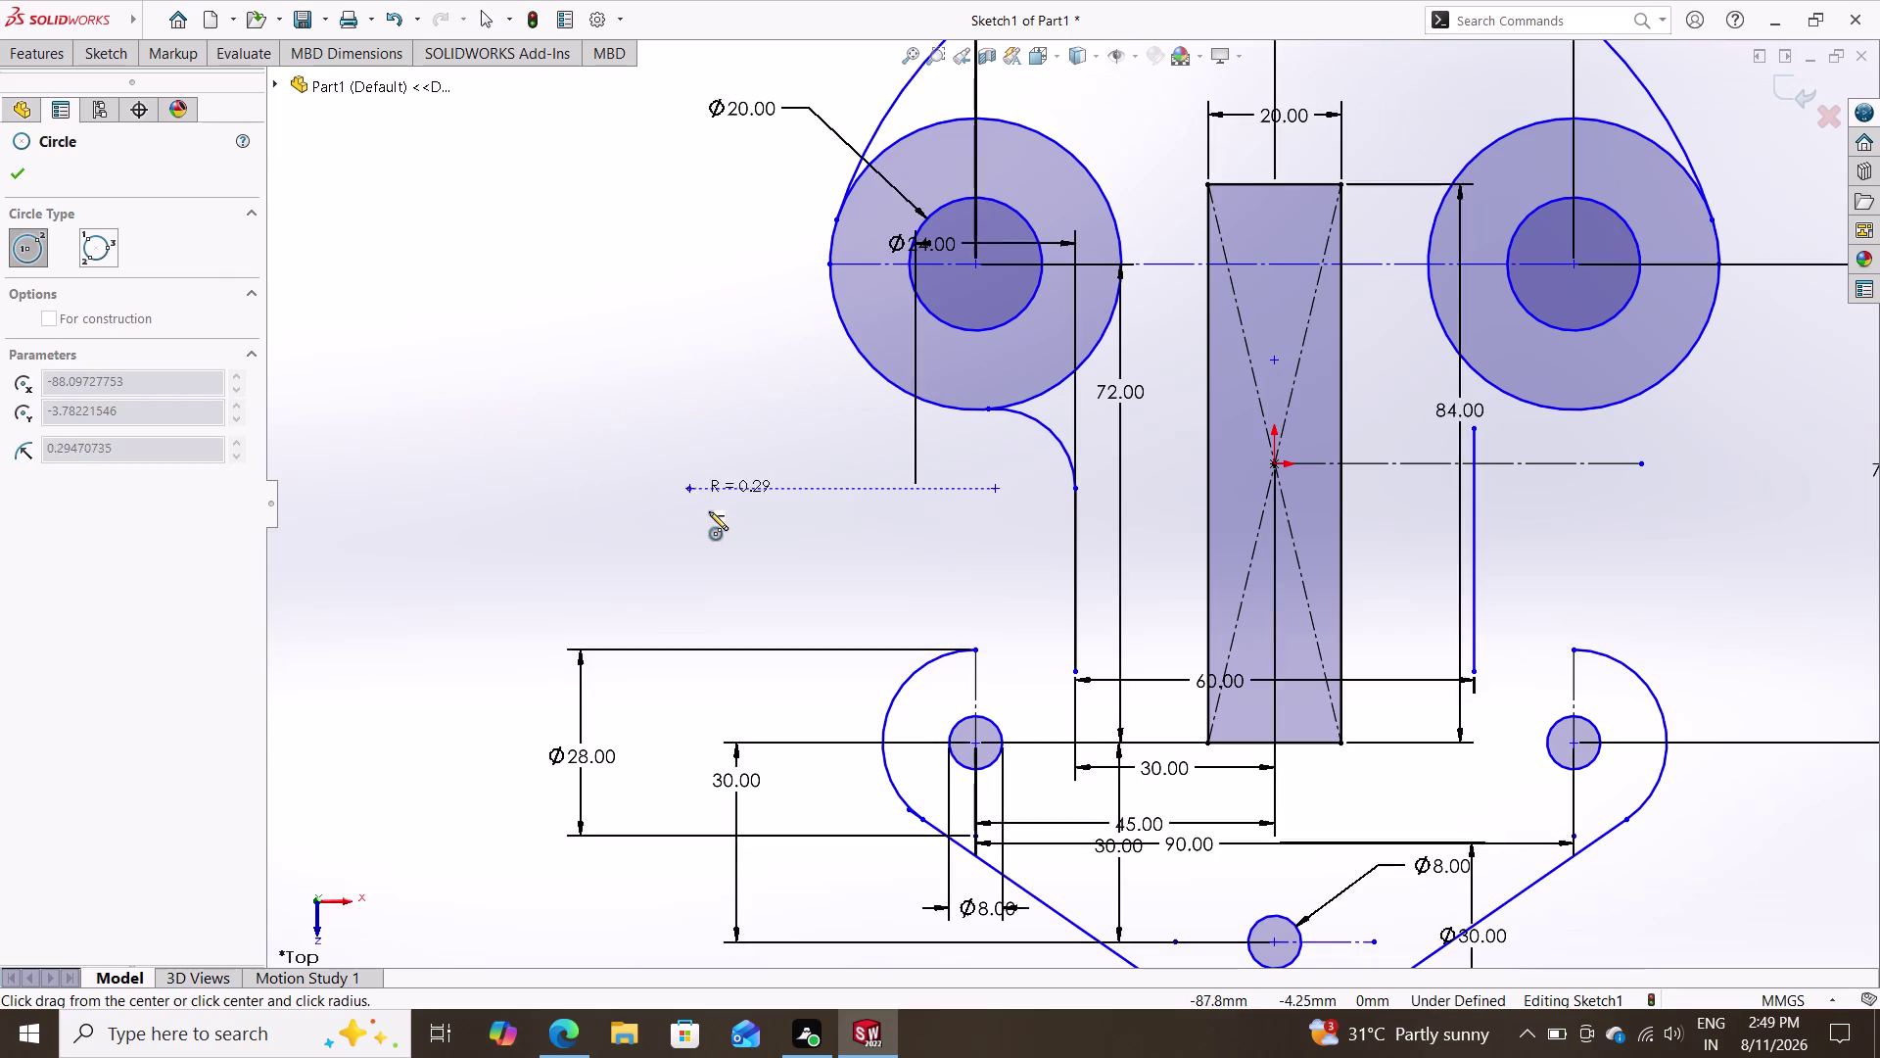
click(761, 531)
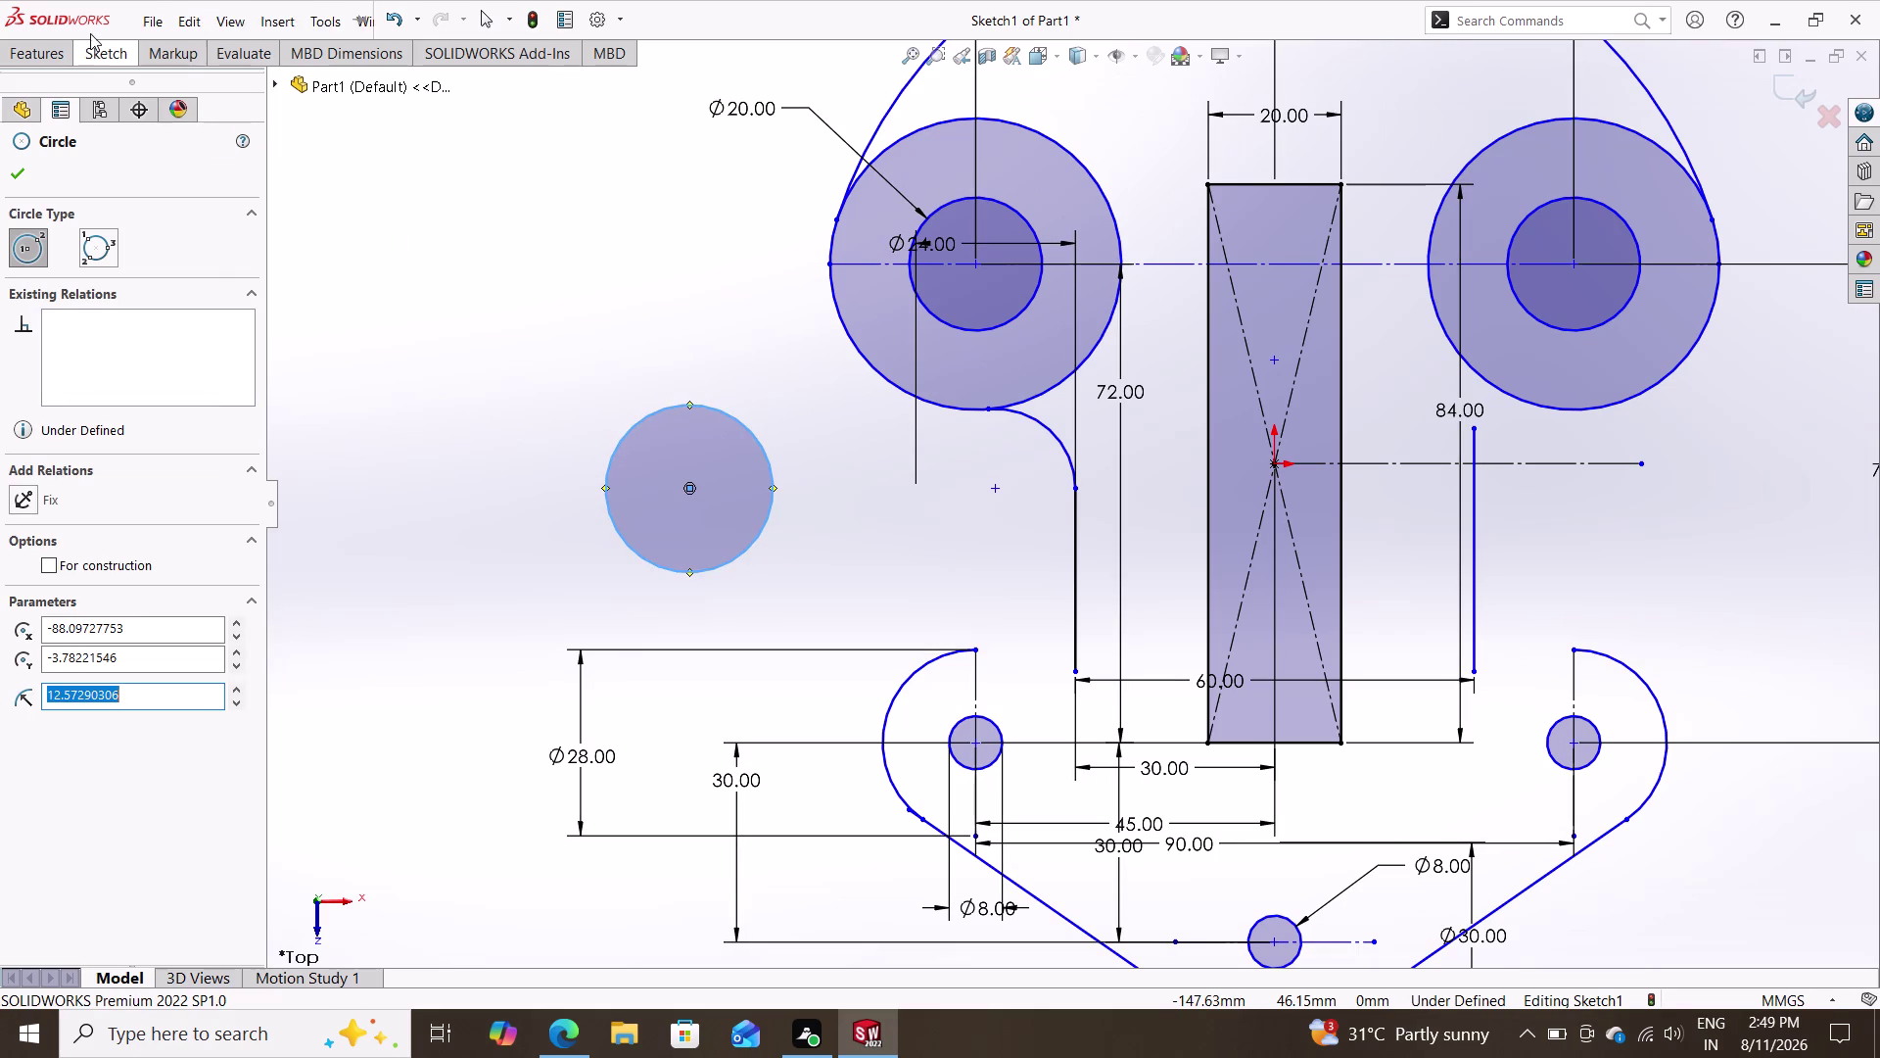
click(98, 47)
click(117, 94)
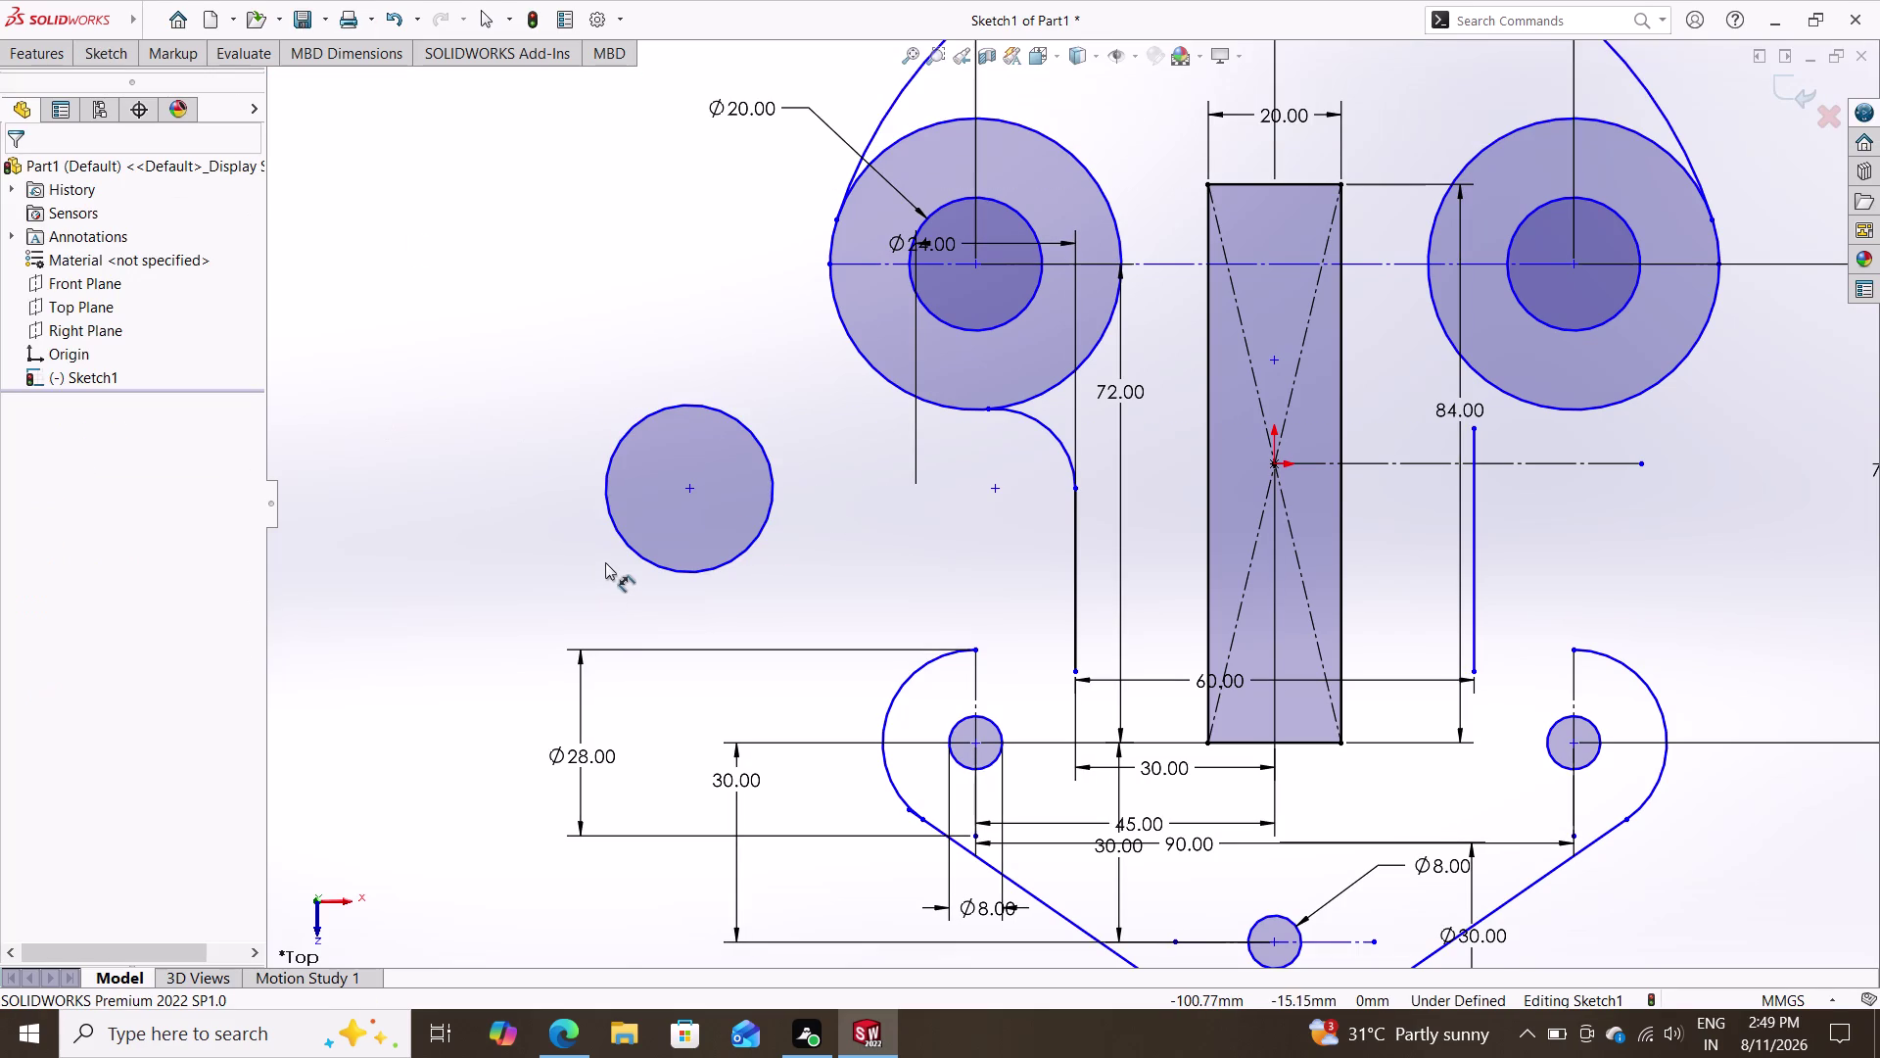
Dimension the circle to 24 mm diameter and move it between the ring and lower lobe.
double_click(625, 547)
click(494, 427)
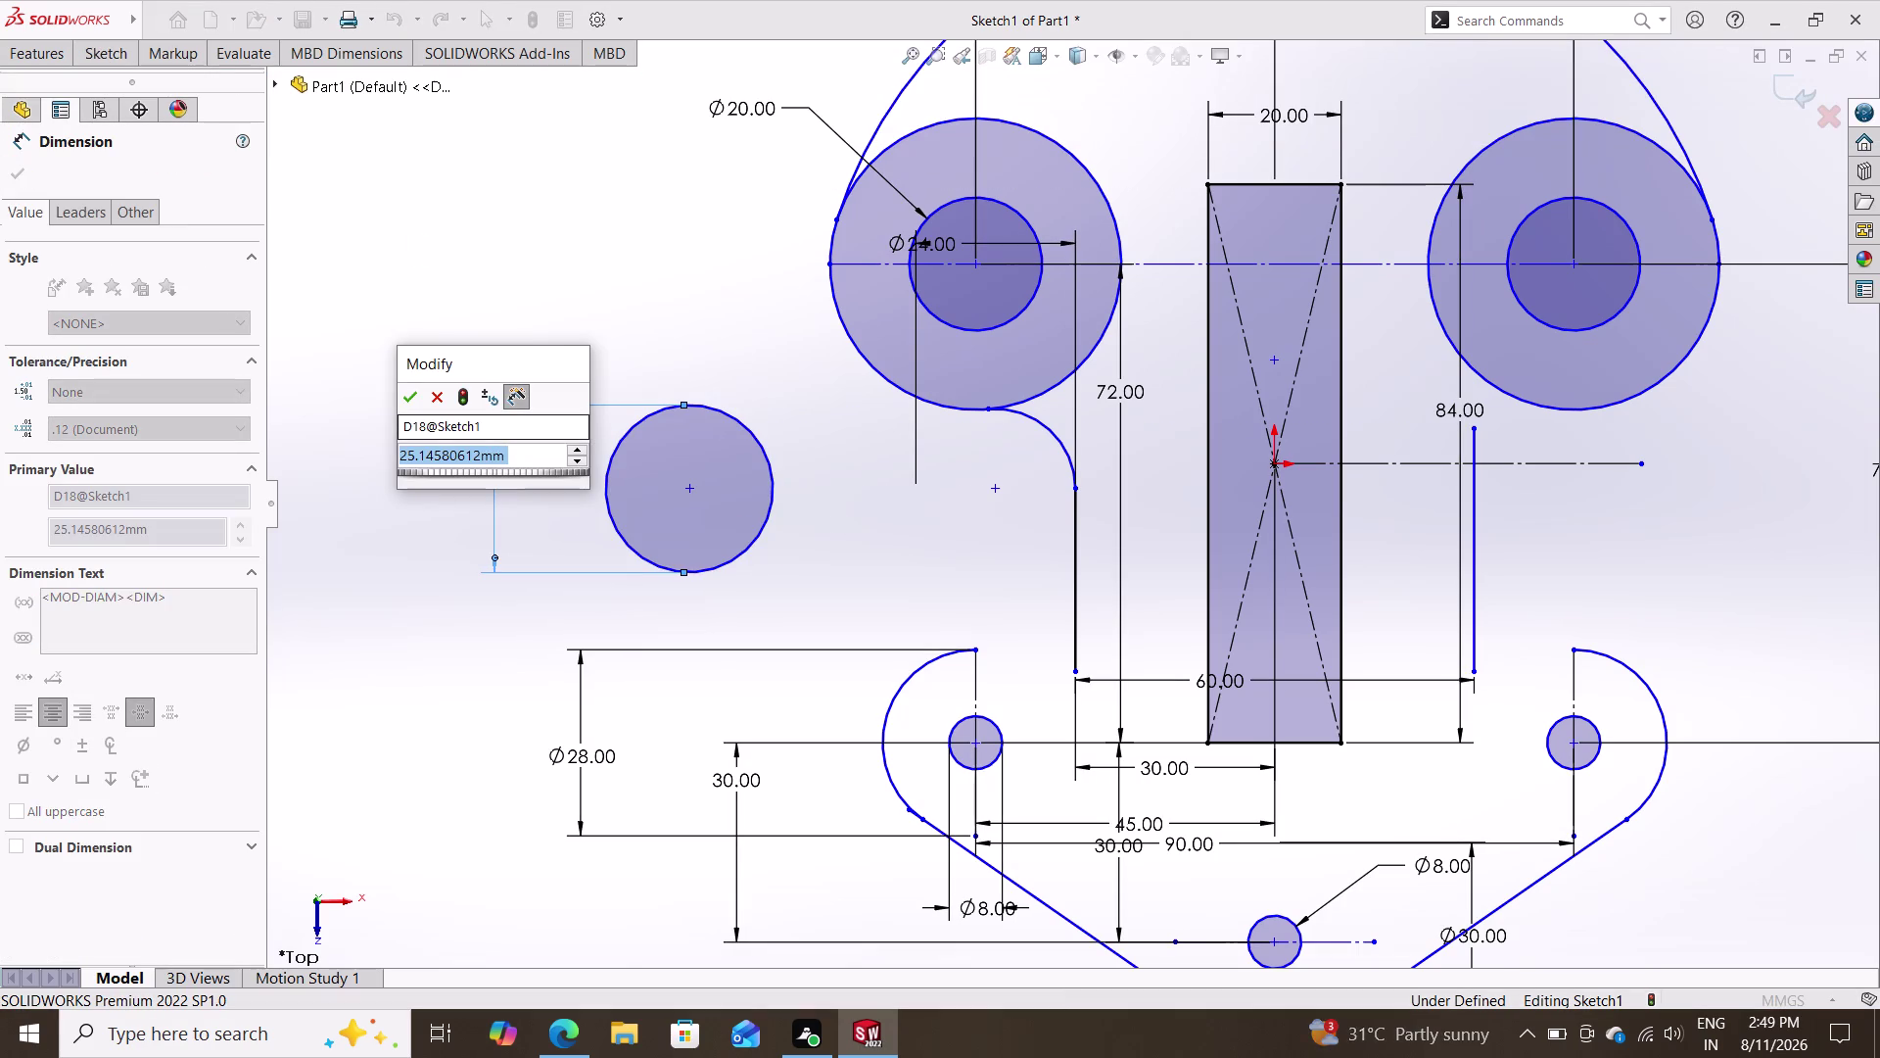
text(24)
key(Return)
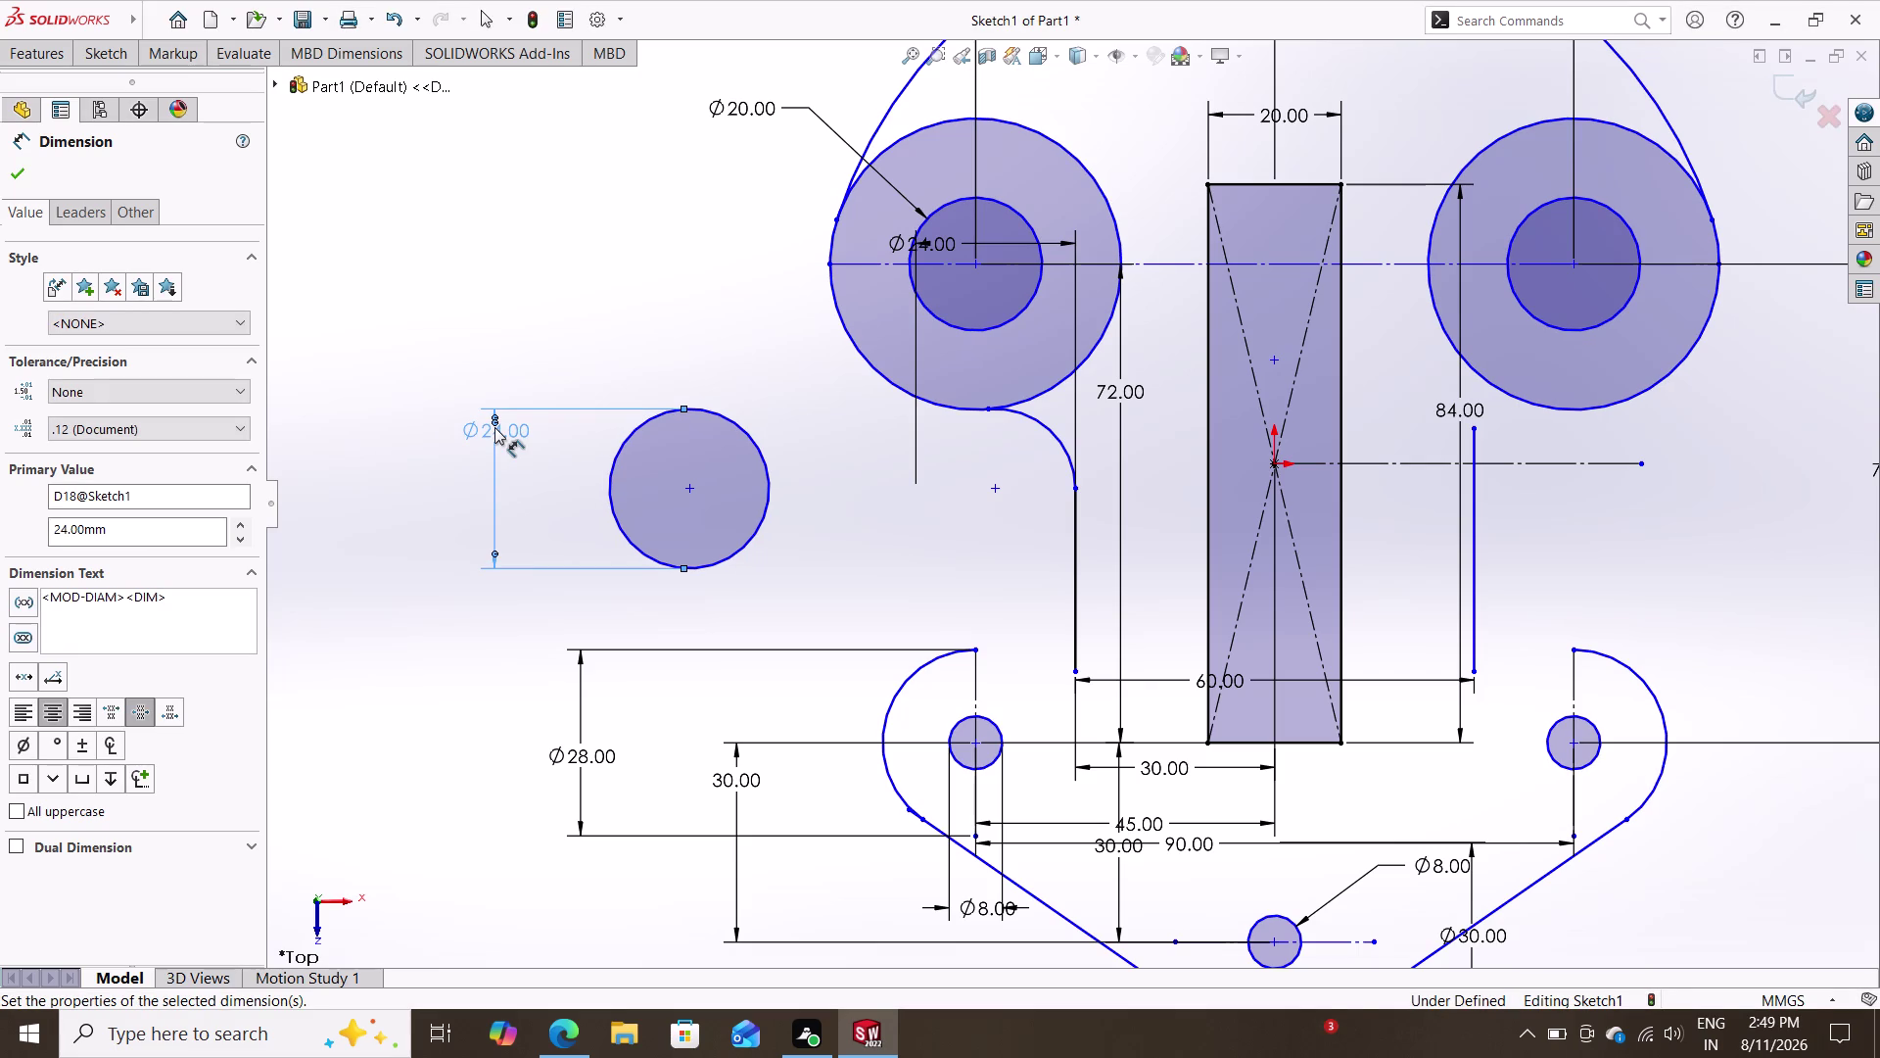
key(Escape)
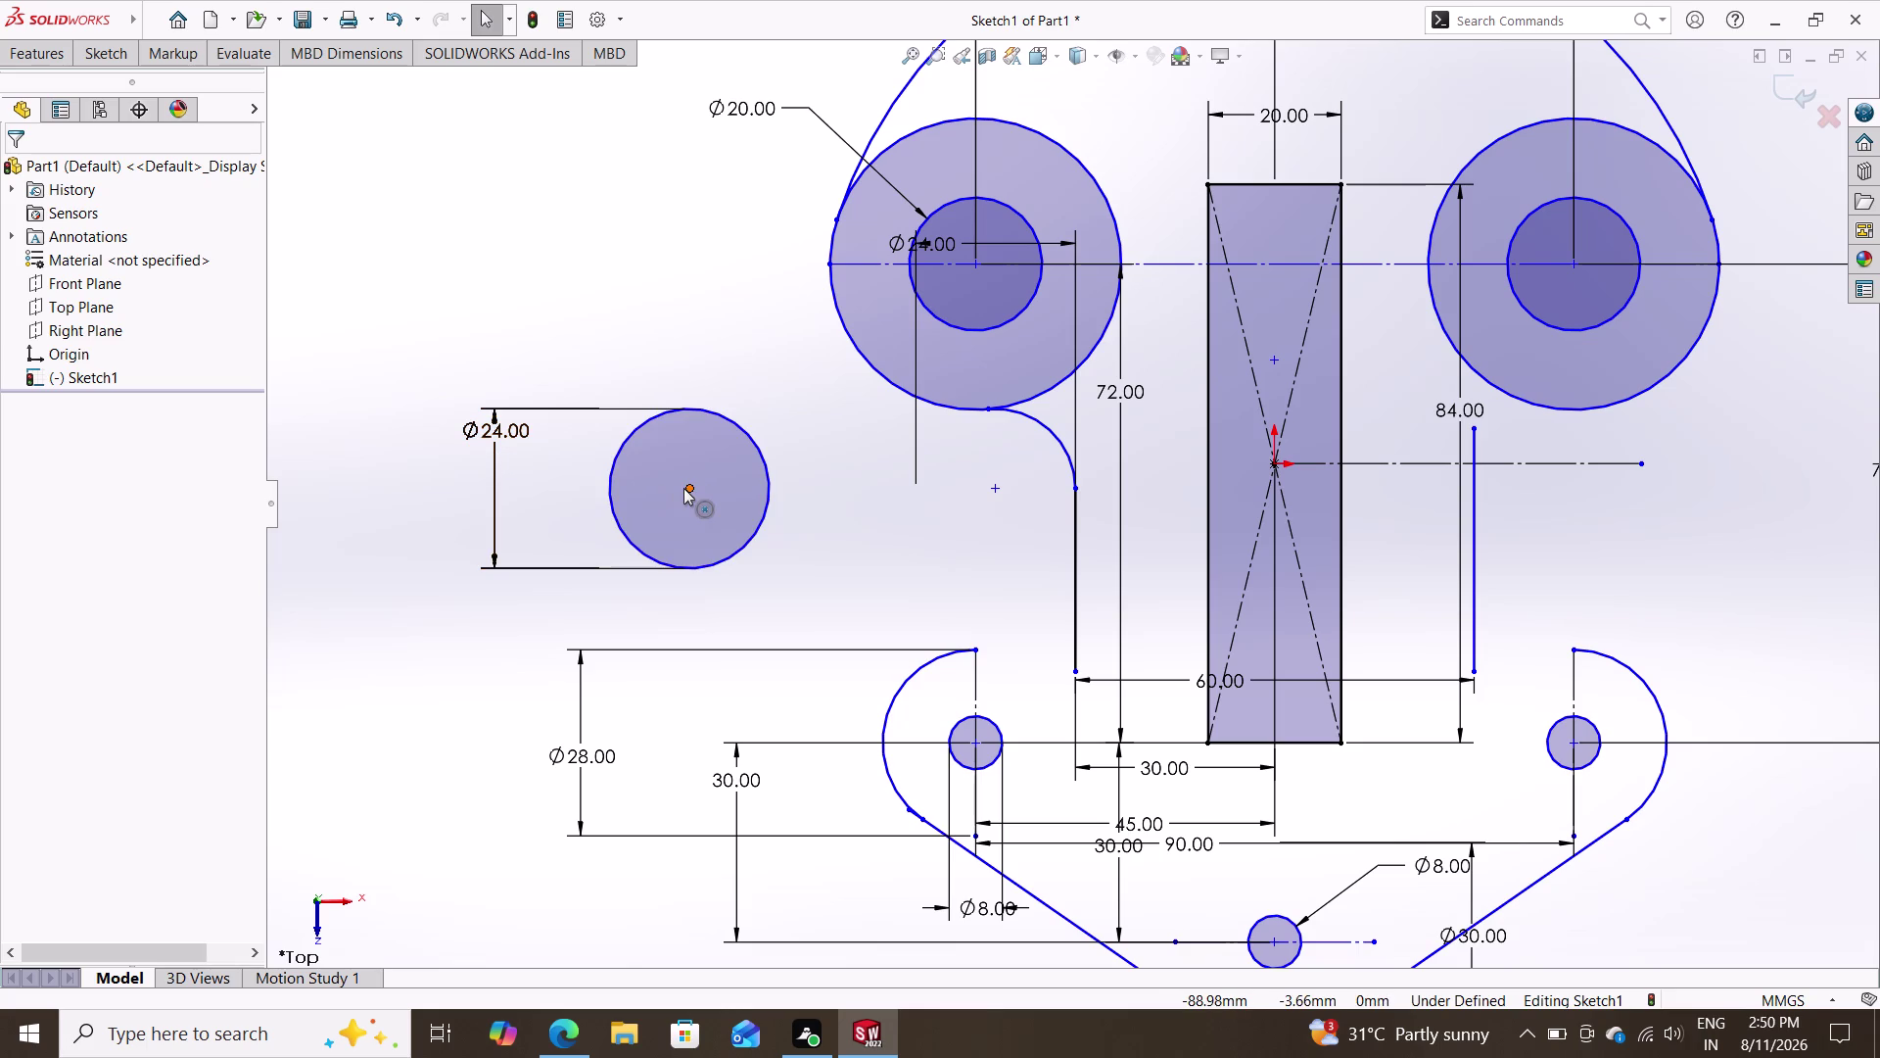
drag(687, 486, 1010, 579)
key(Escape)
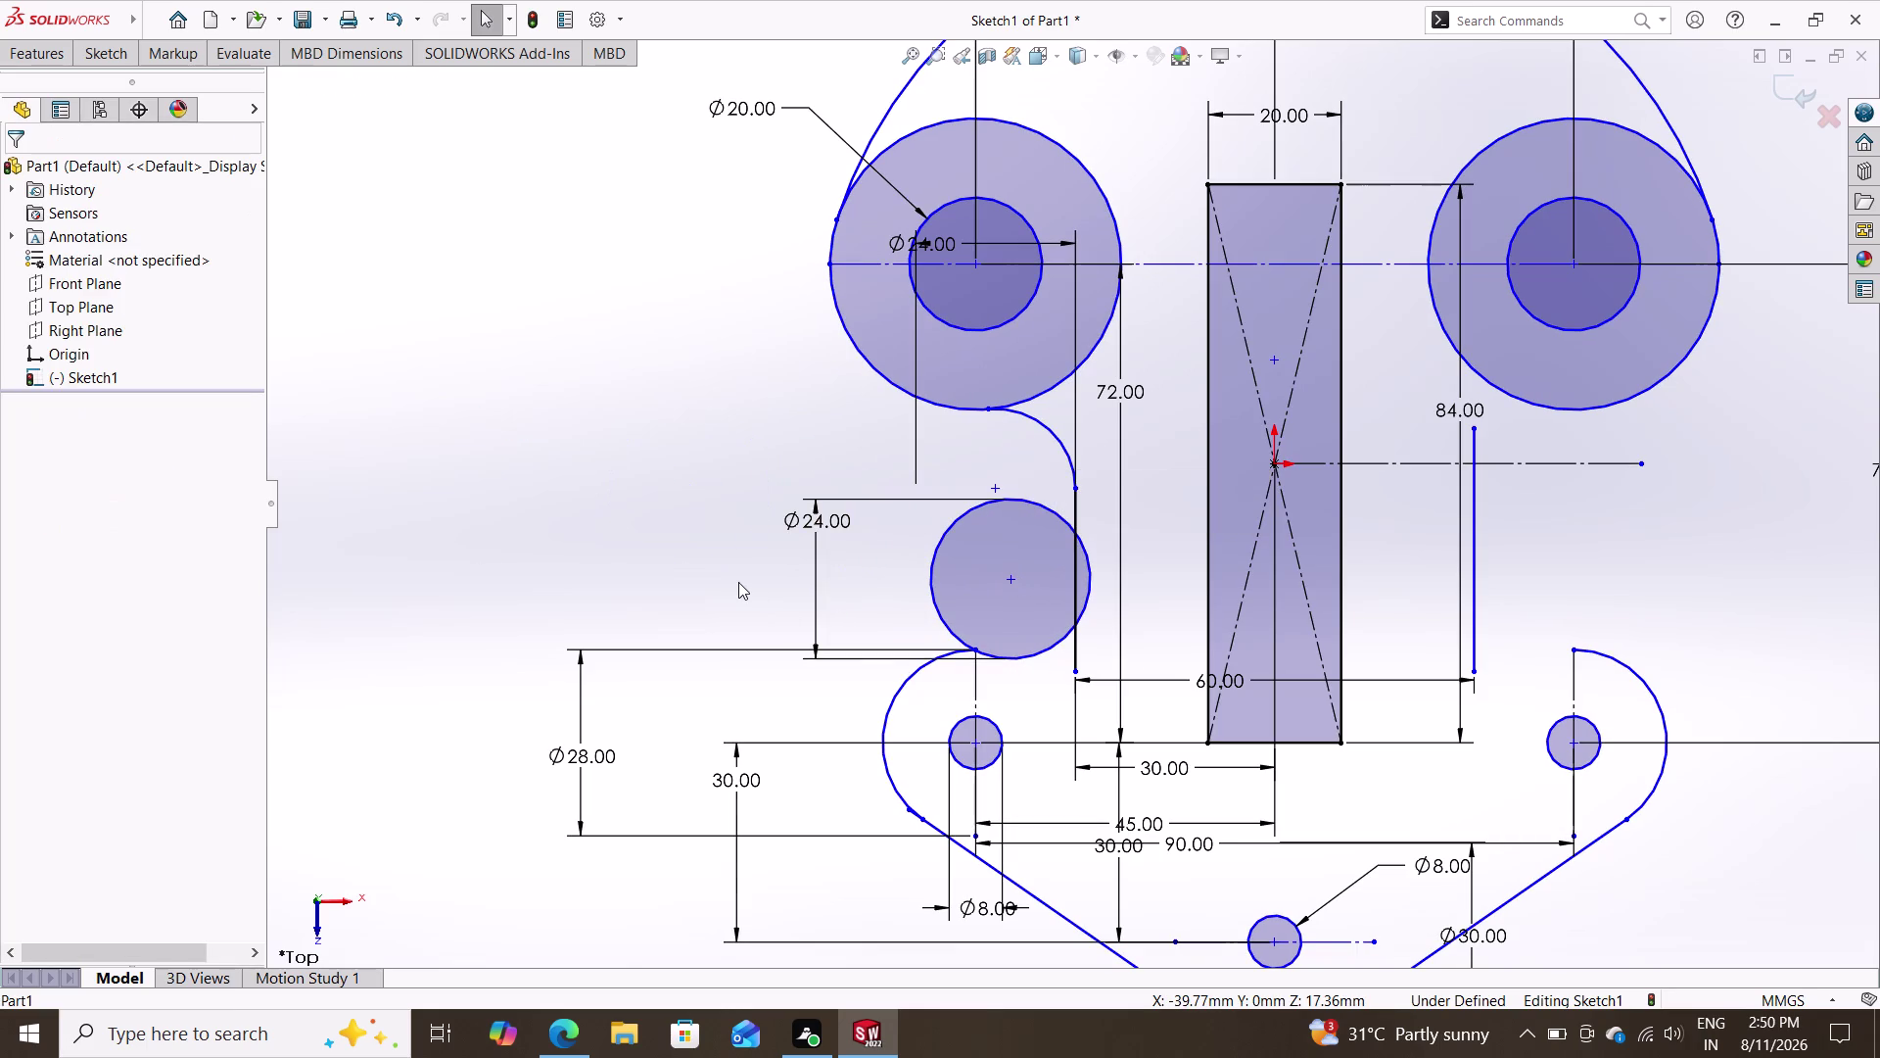
click(949, 632)
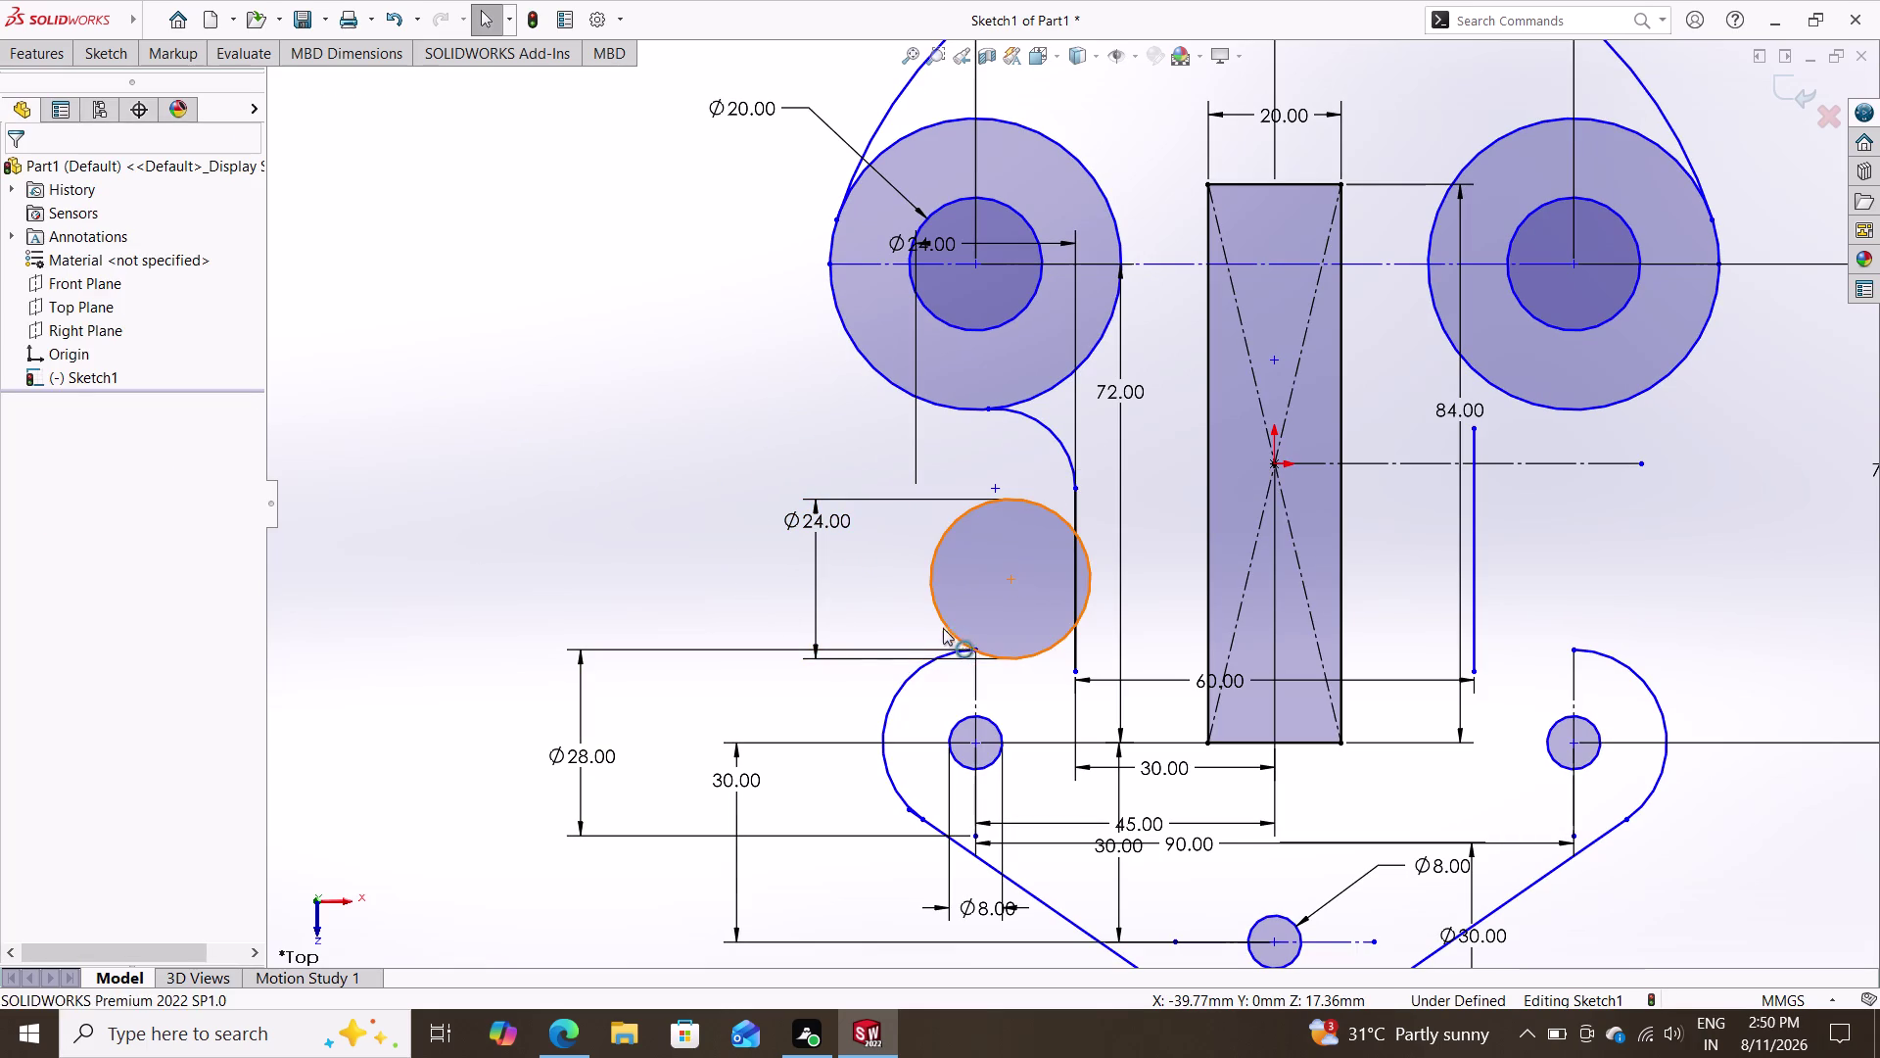
Make the 24 mm circle tangent to the lower-left lobe arc.
click(948, 650)
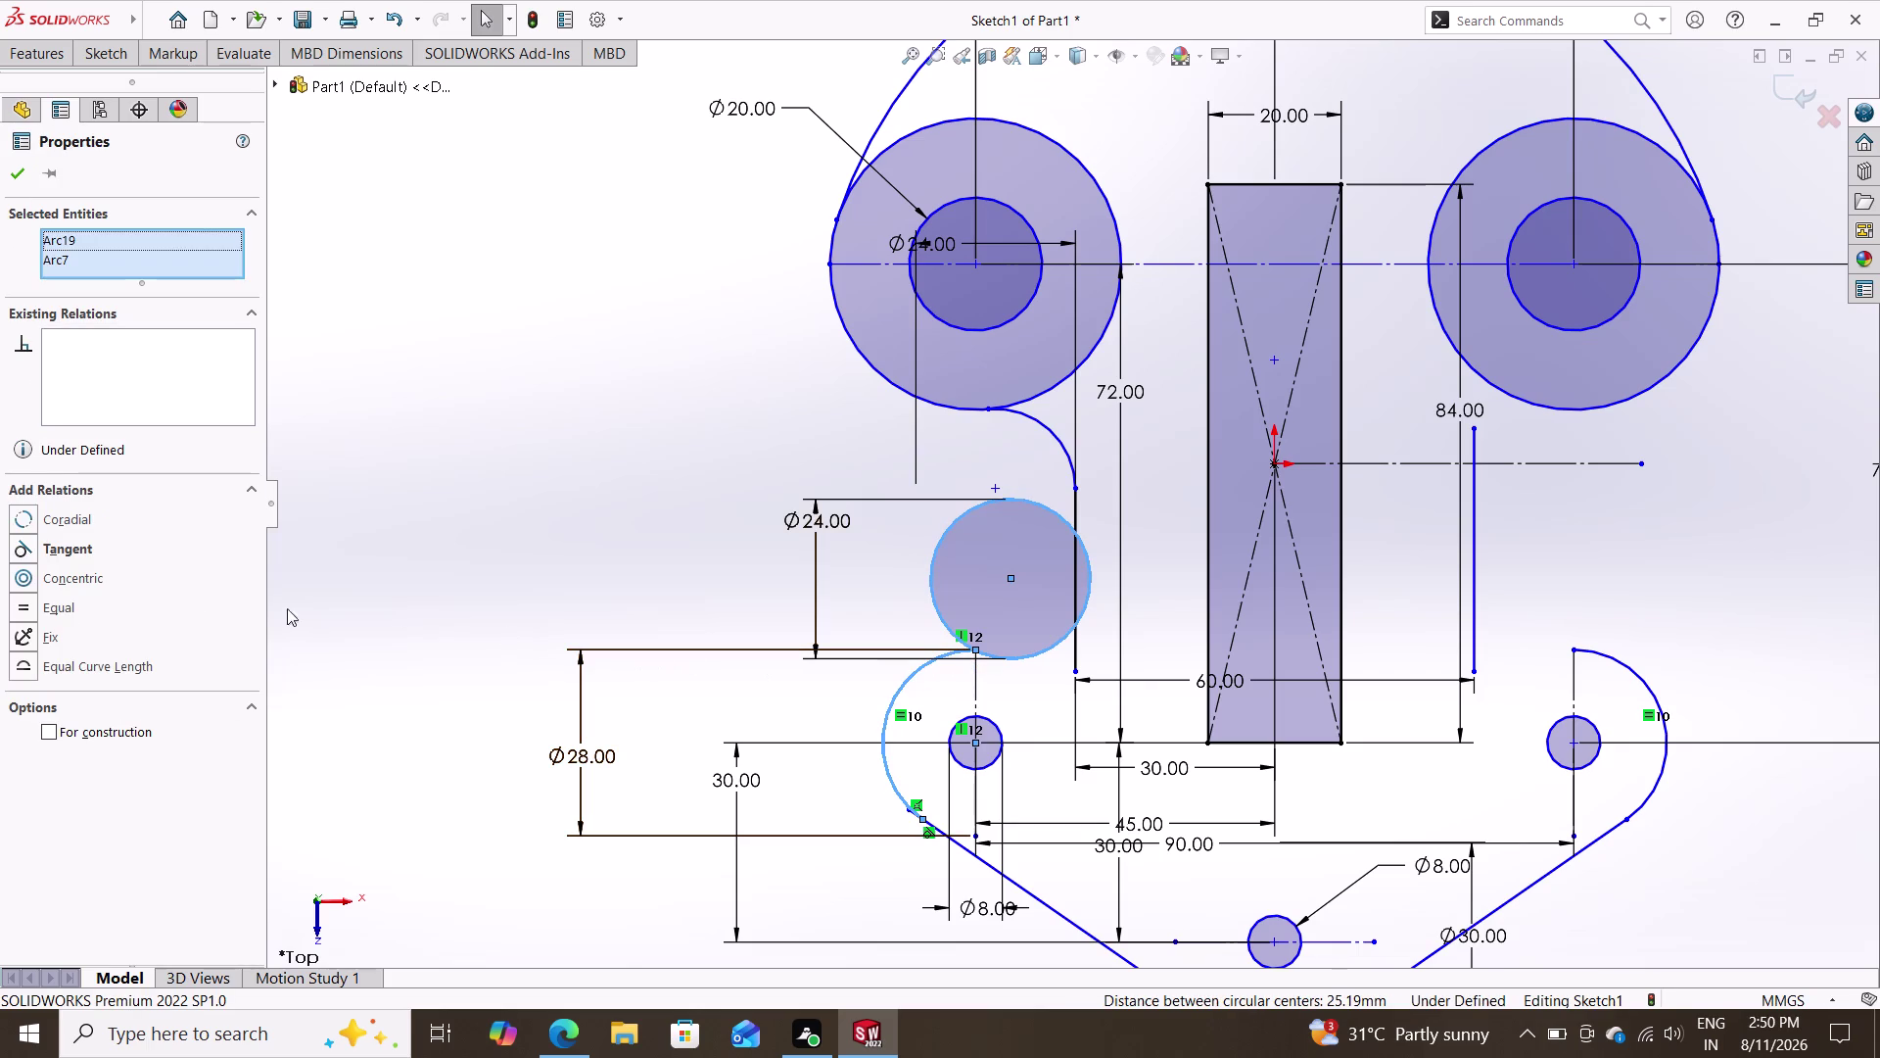
click(130, 545)
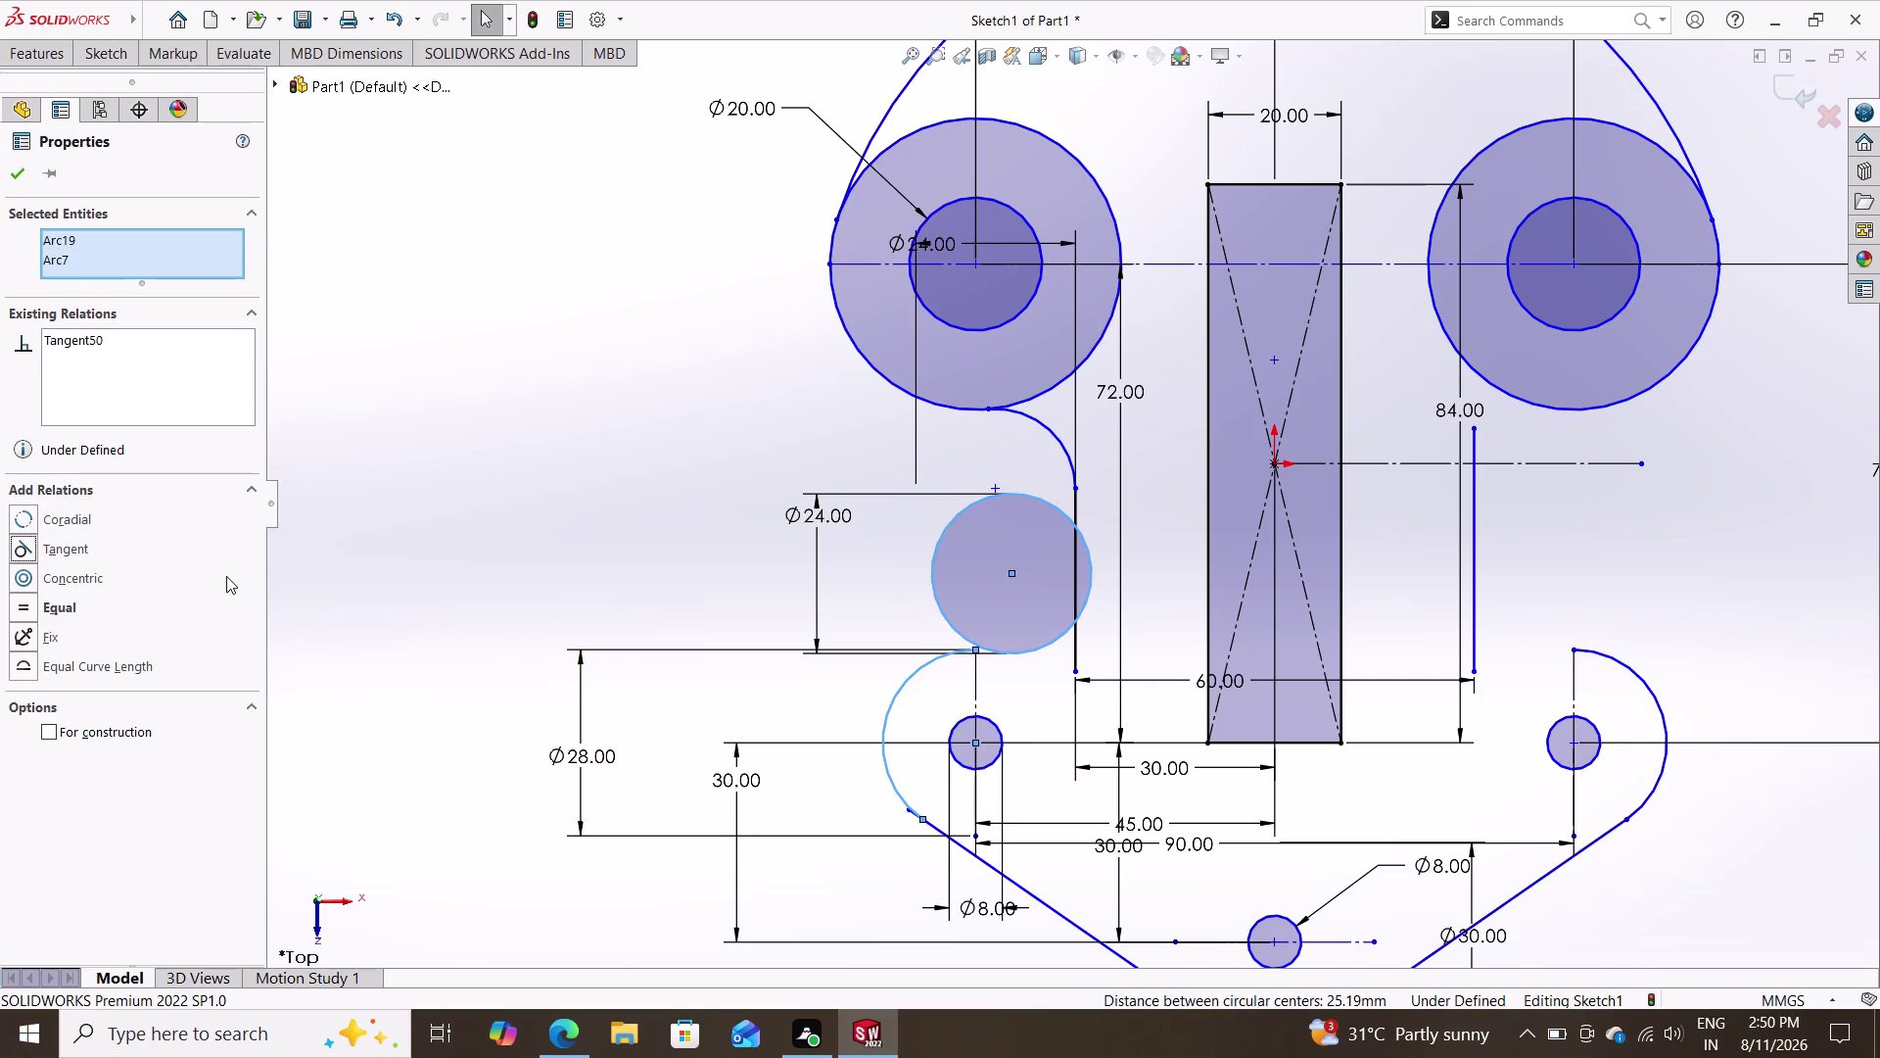
key(Escape)
scroll(down, 3)
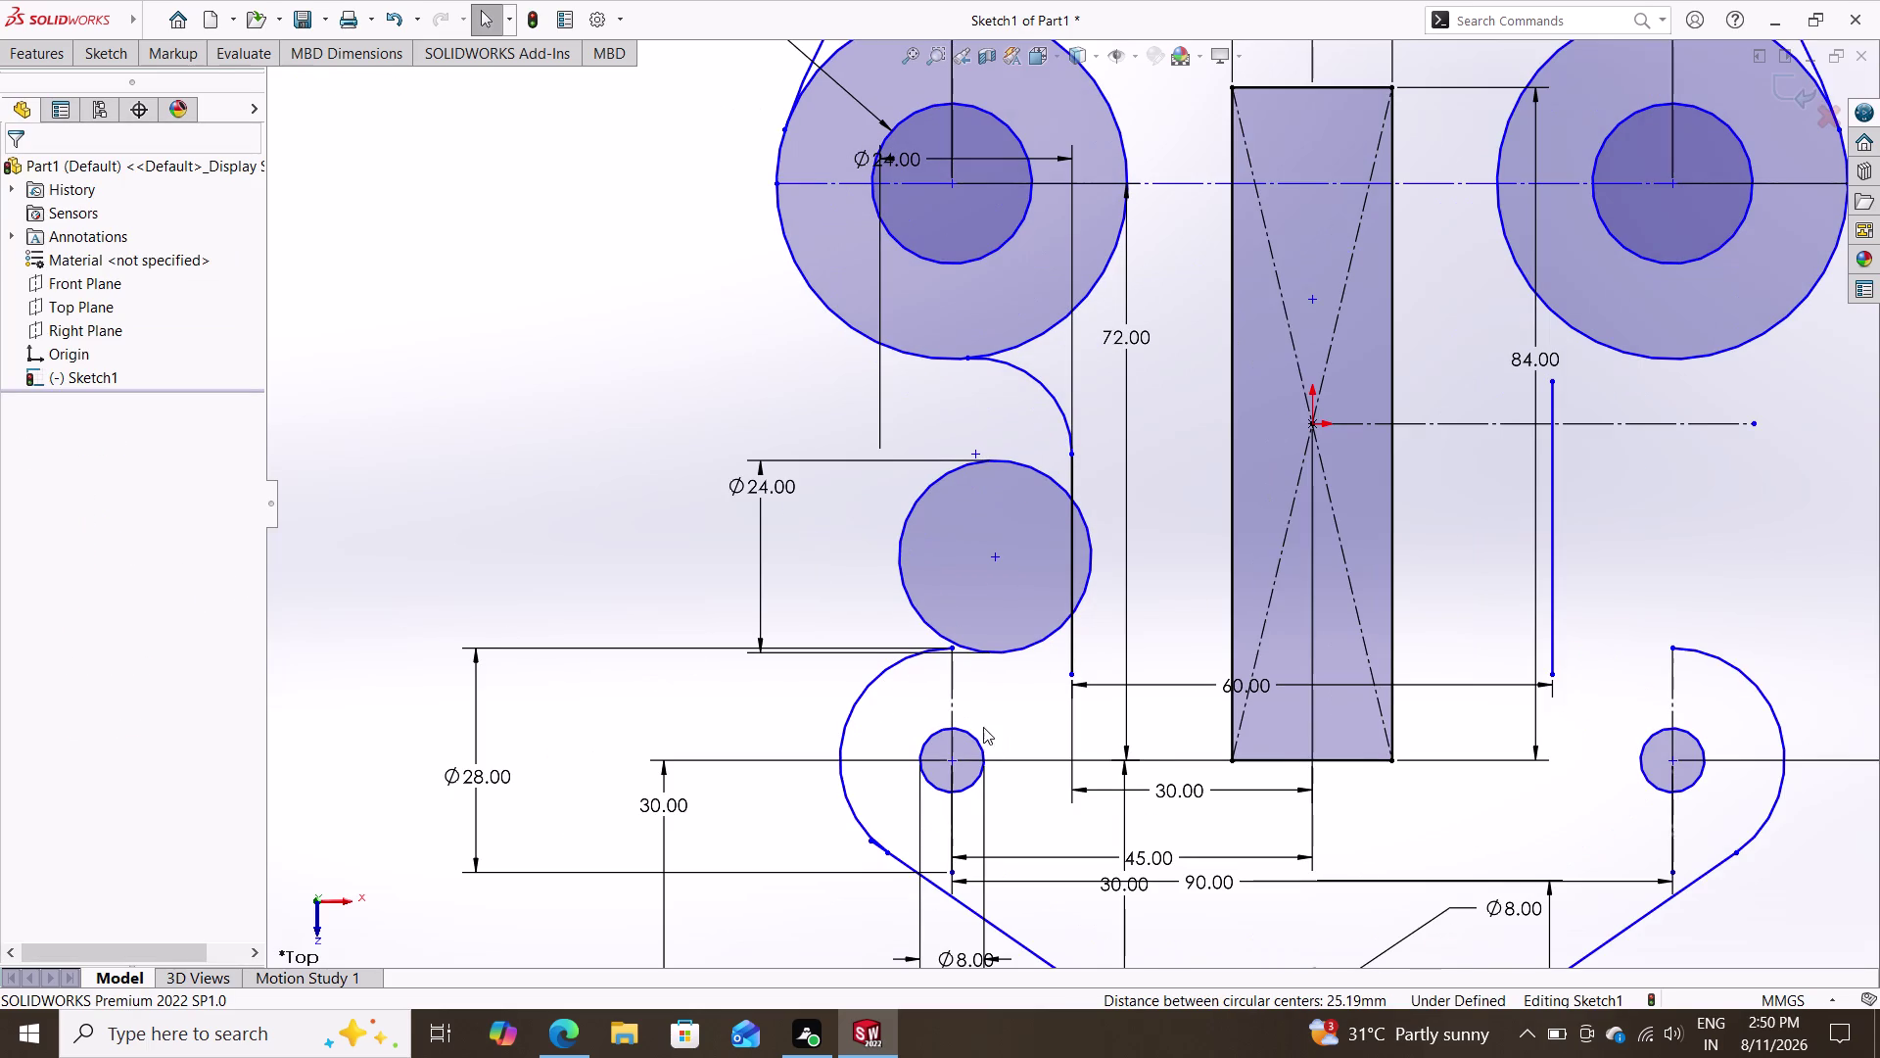
scroll(down, 3)
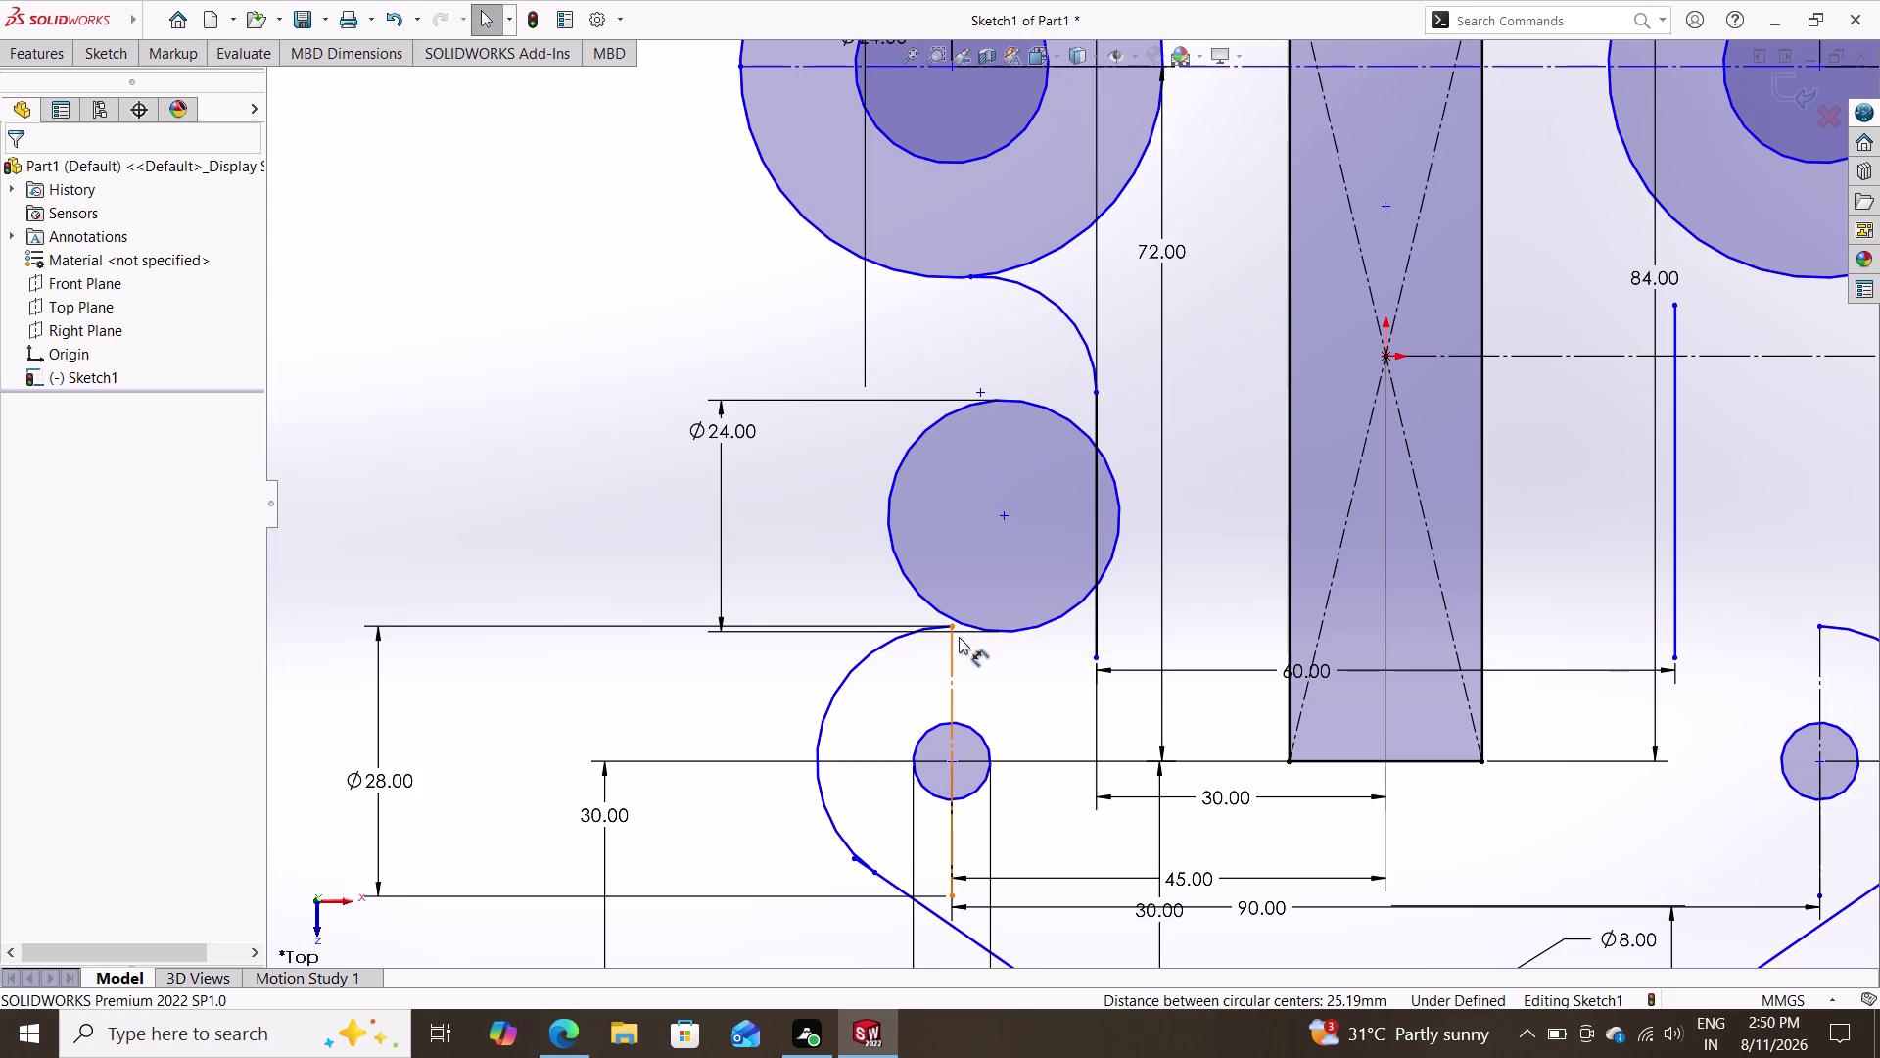
drag(953, 623, 1033, 609)
key(ctrl+z)
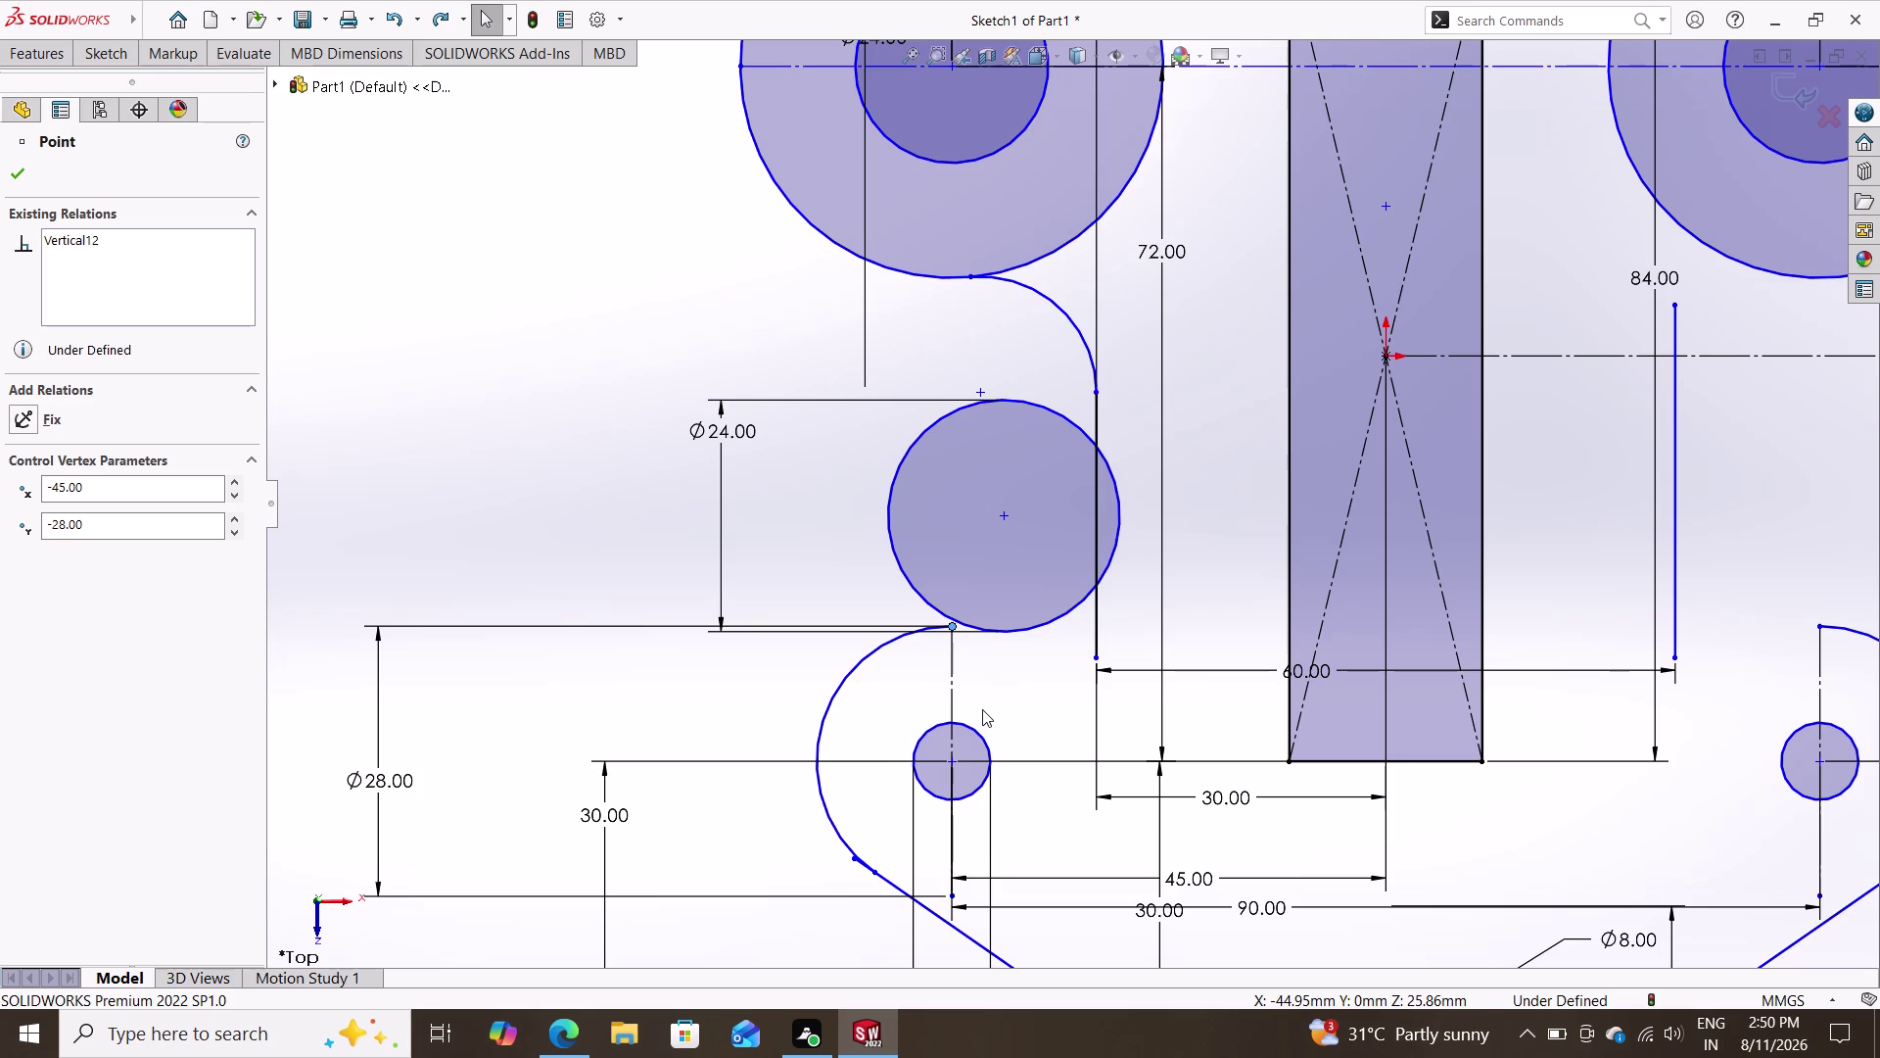
Make the 24 mm circle tangent to the left slot line.
click(1051, 622)
click(1094, 615)
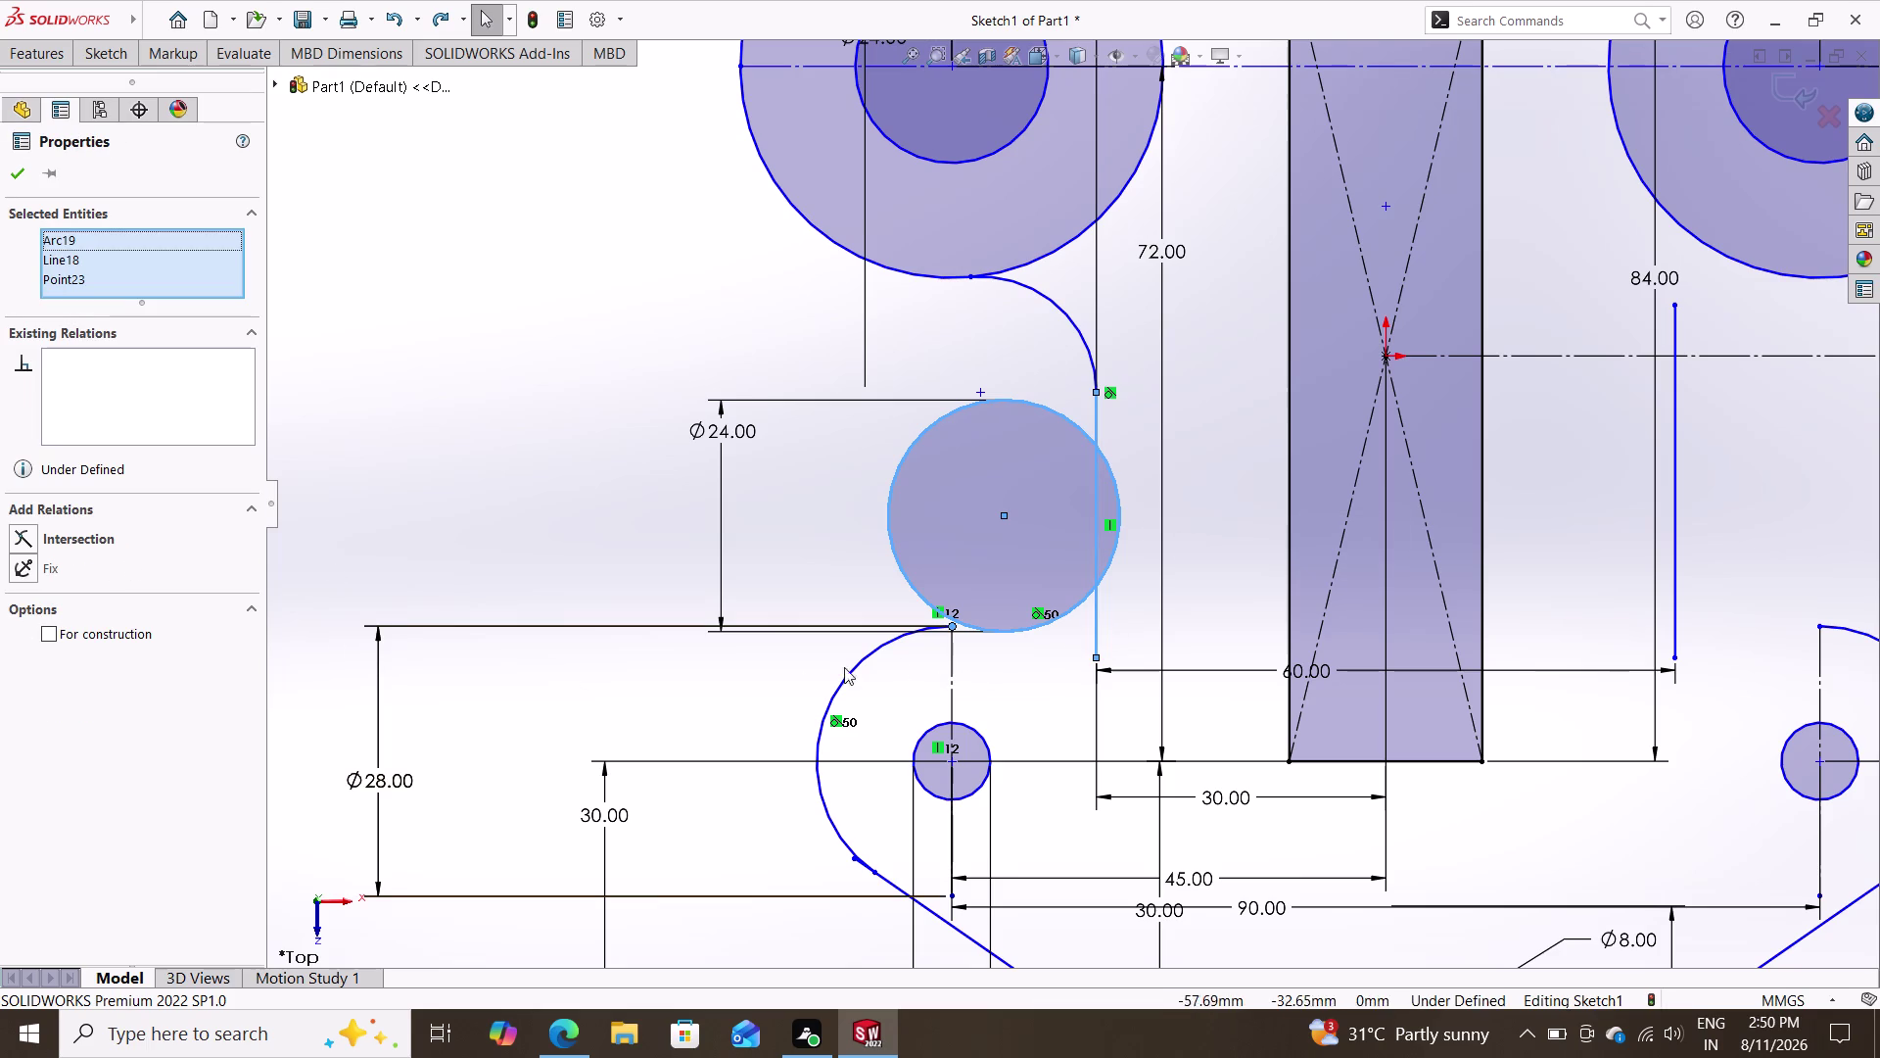
key(Escape)
key(Escape)
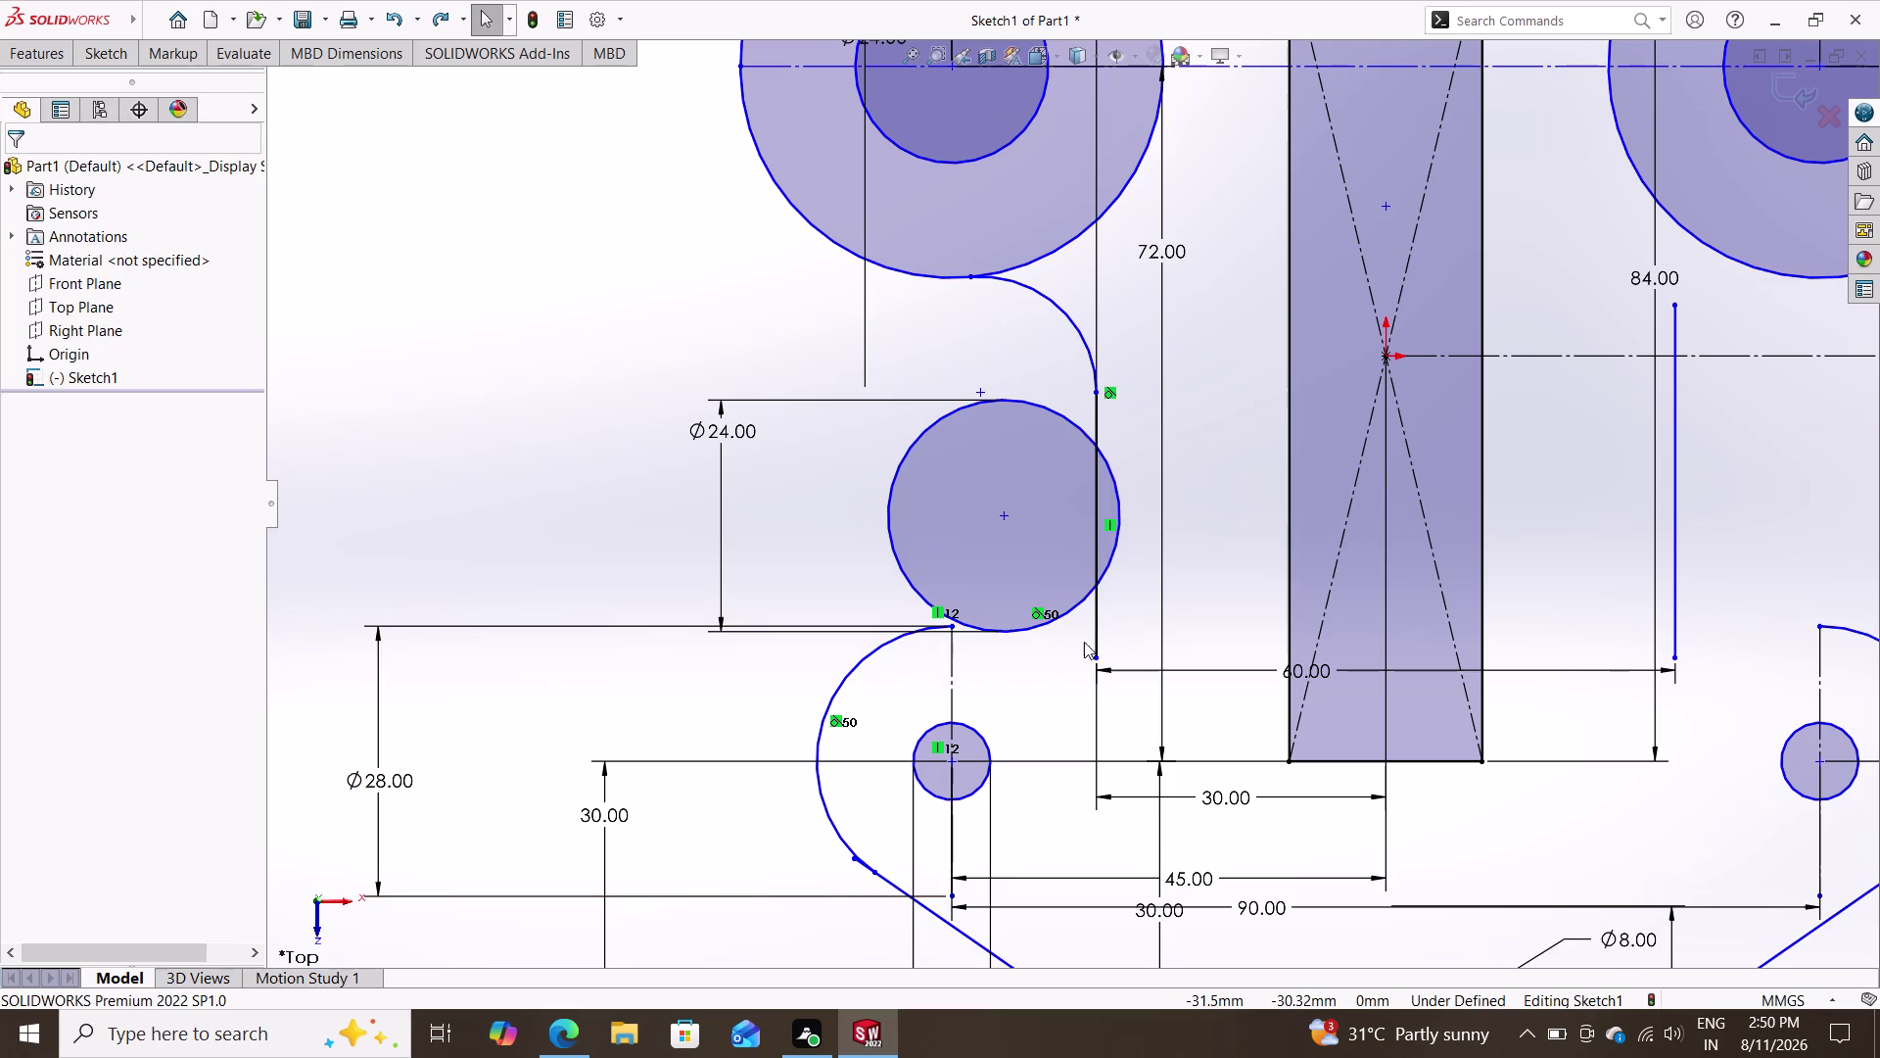
click(1070, 614)
click(1097, 616)
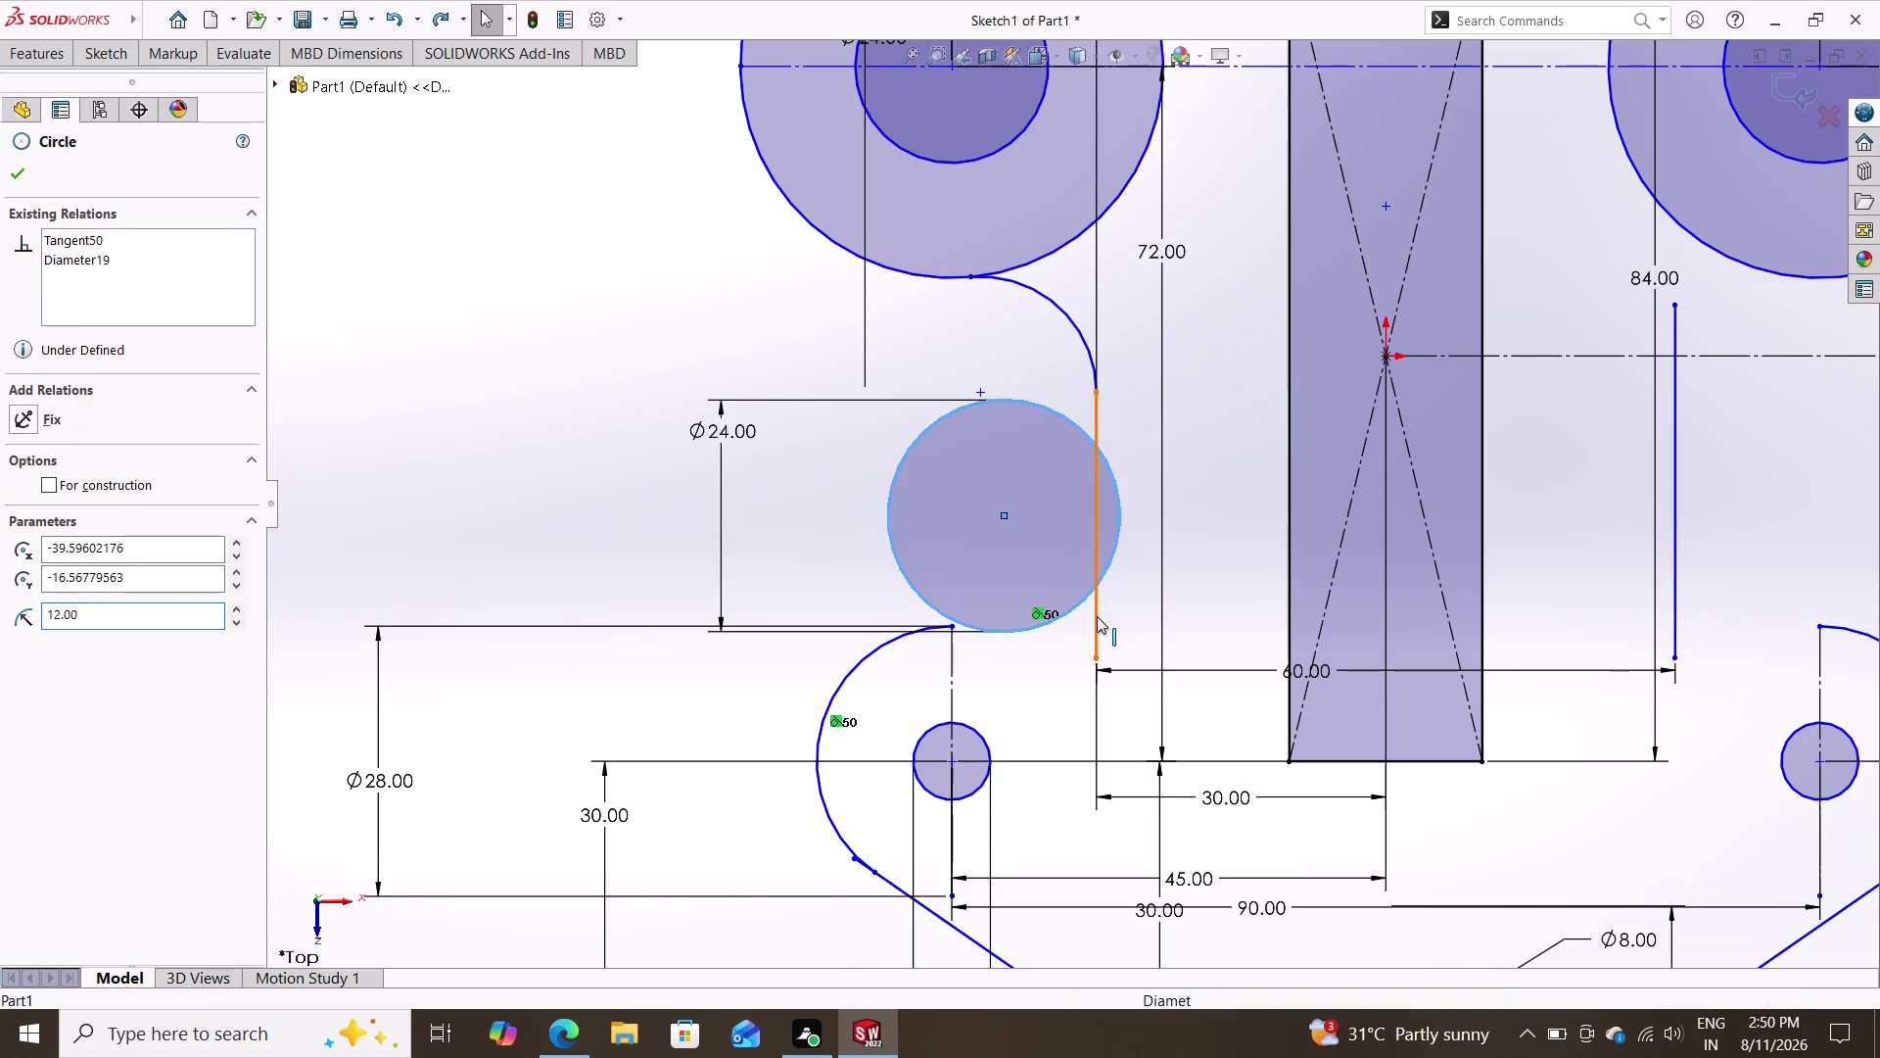
click(87, 518)
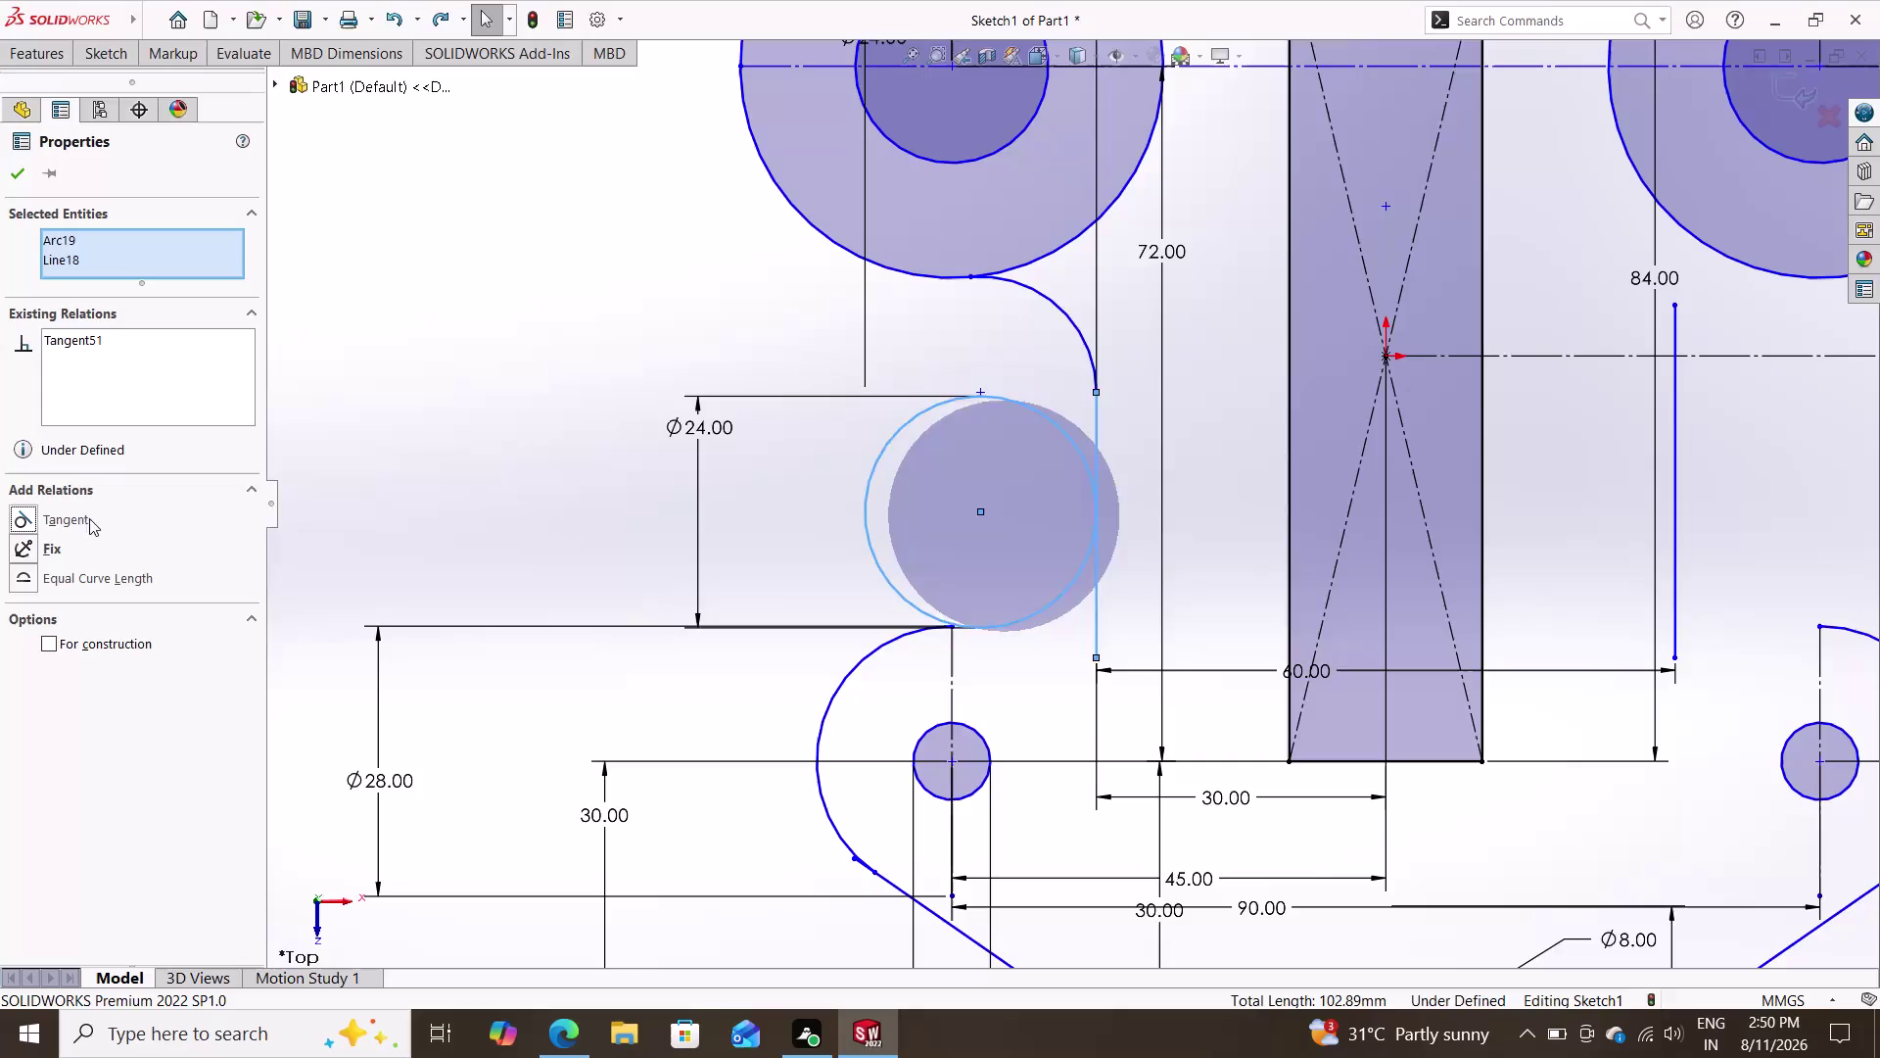
key(Escape)
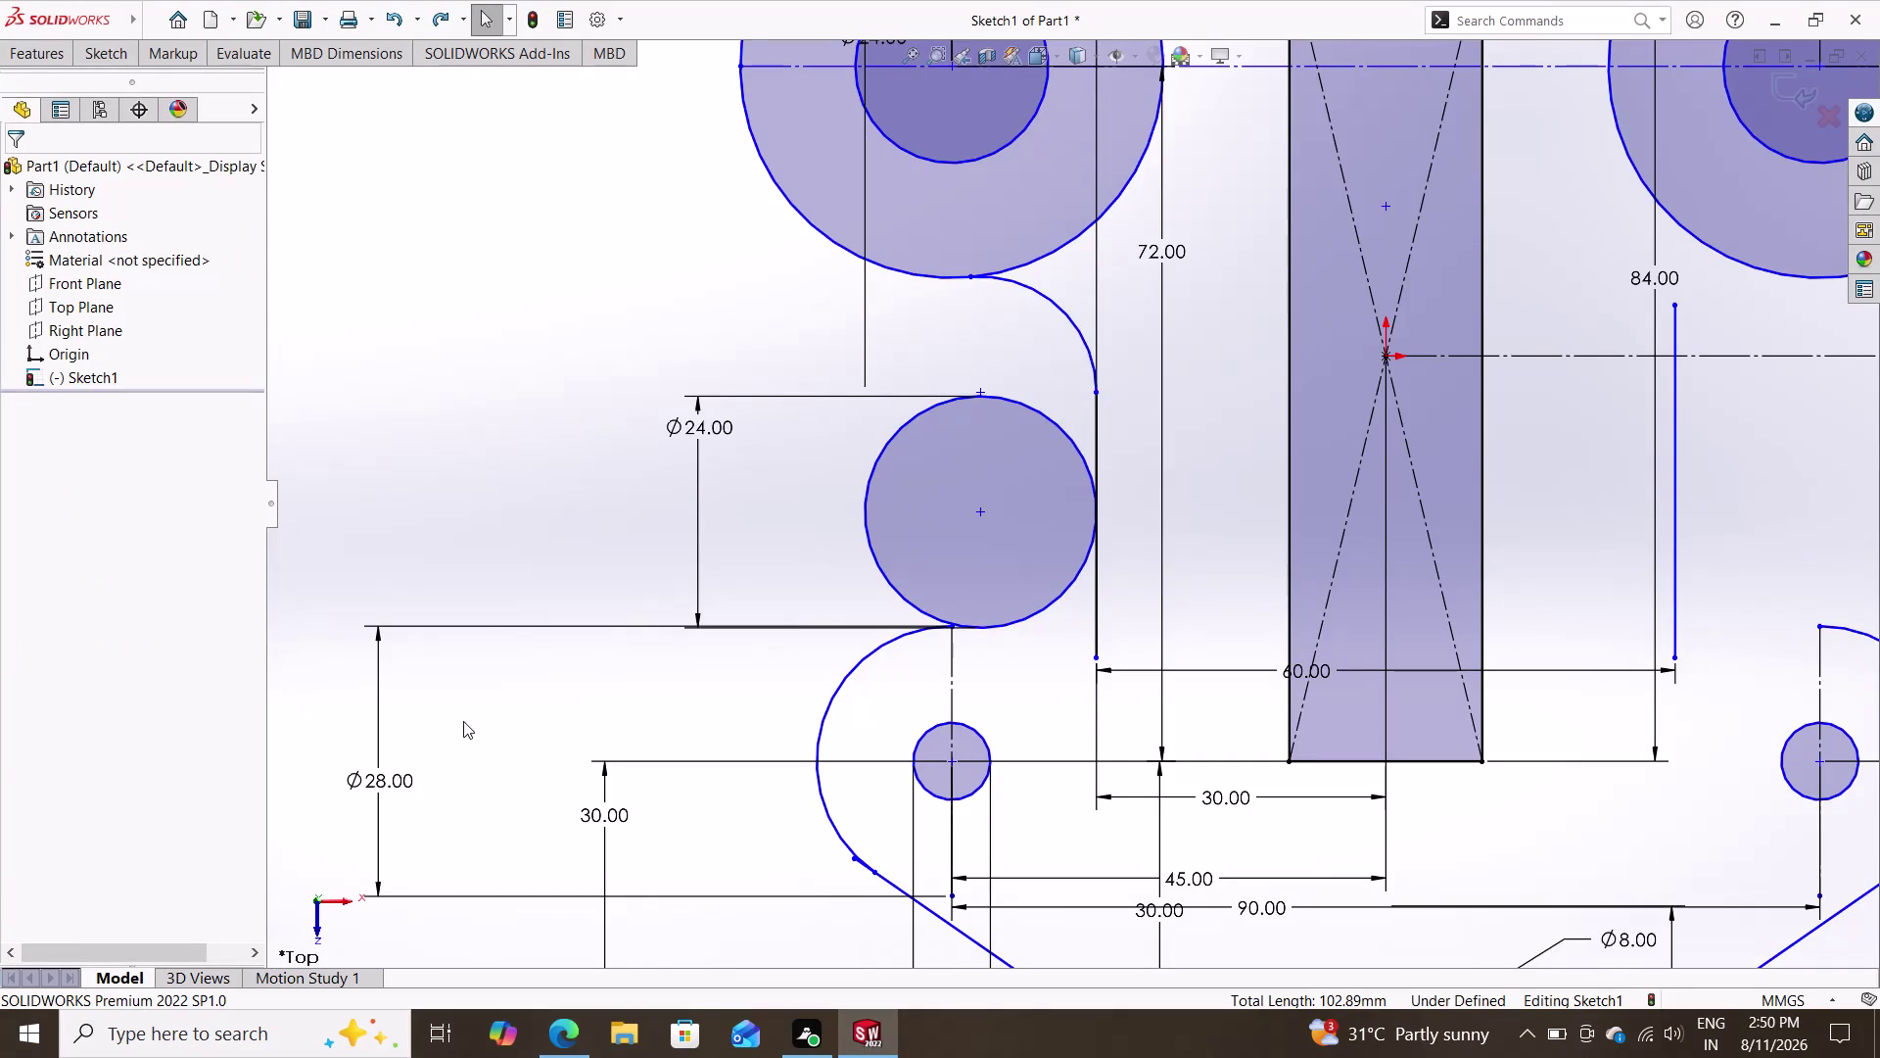
scroll(down, 3)
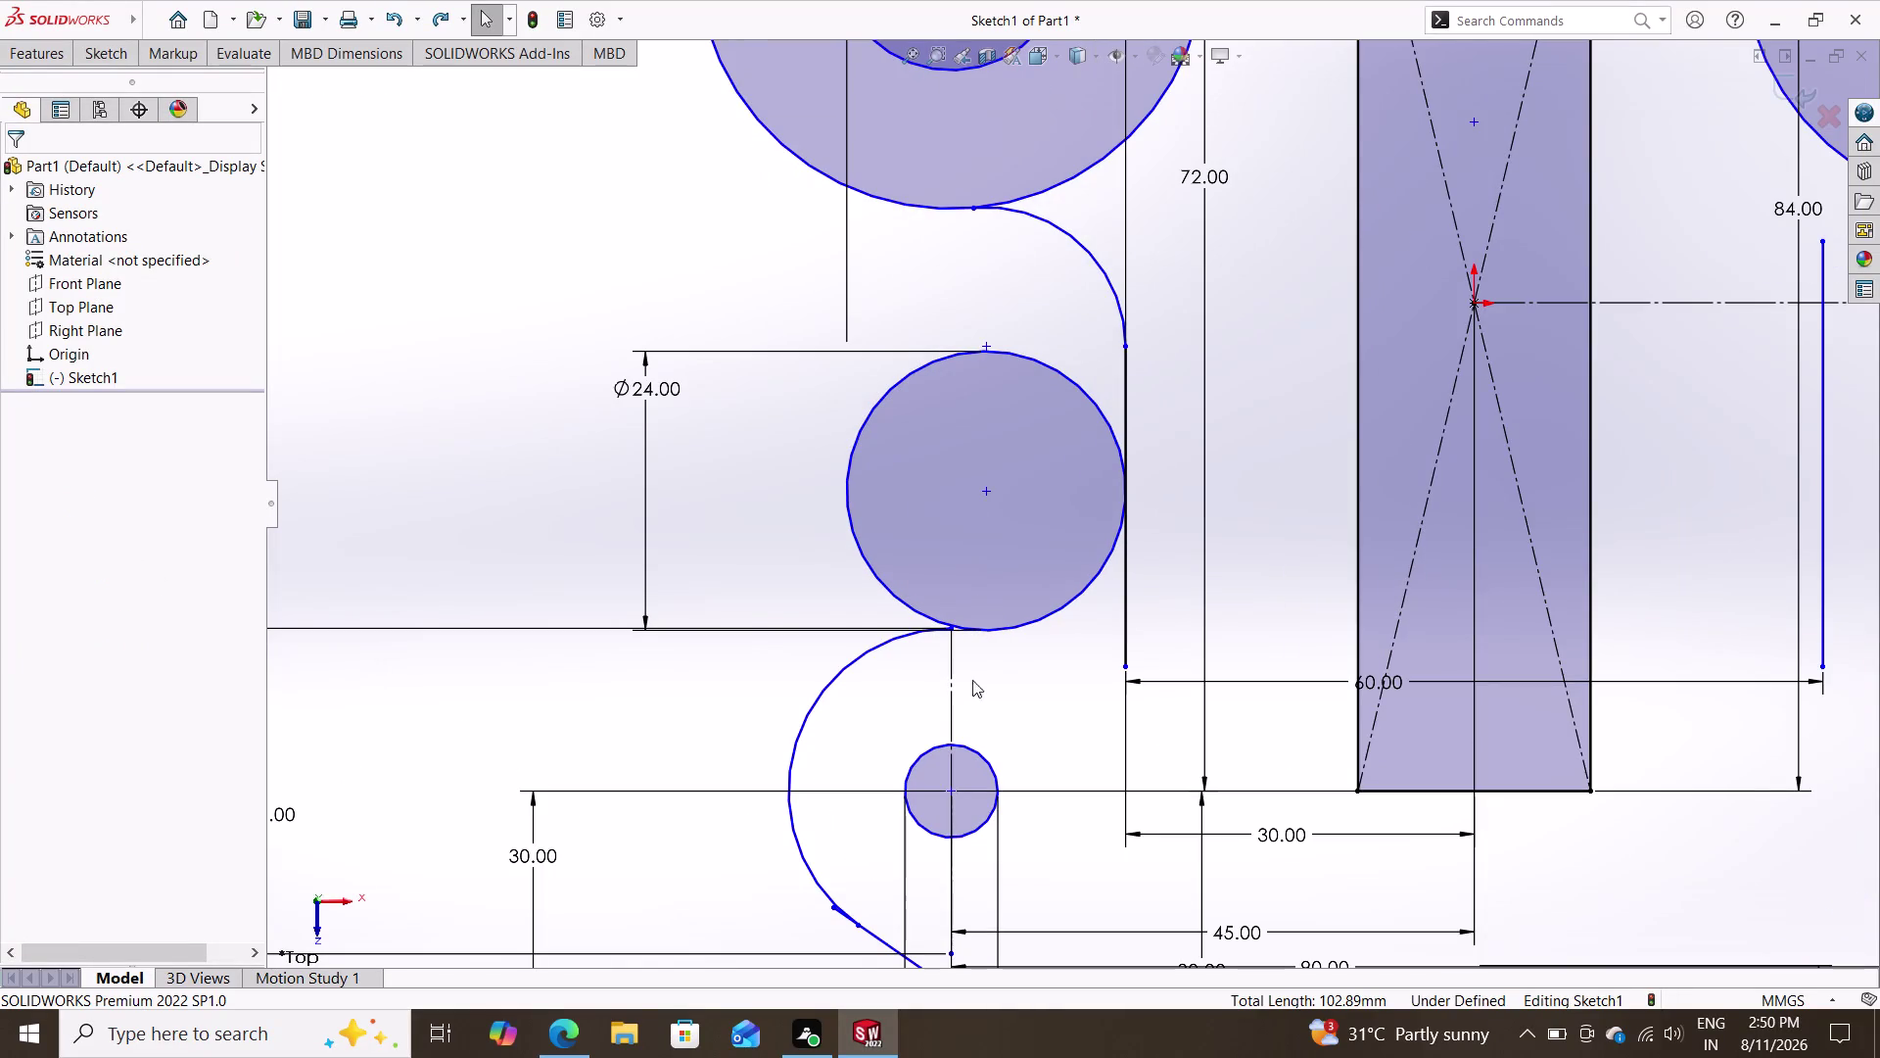
scroll(down, 3)
scroll(down, 3)
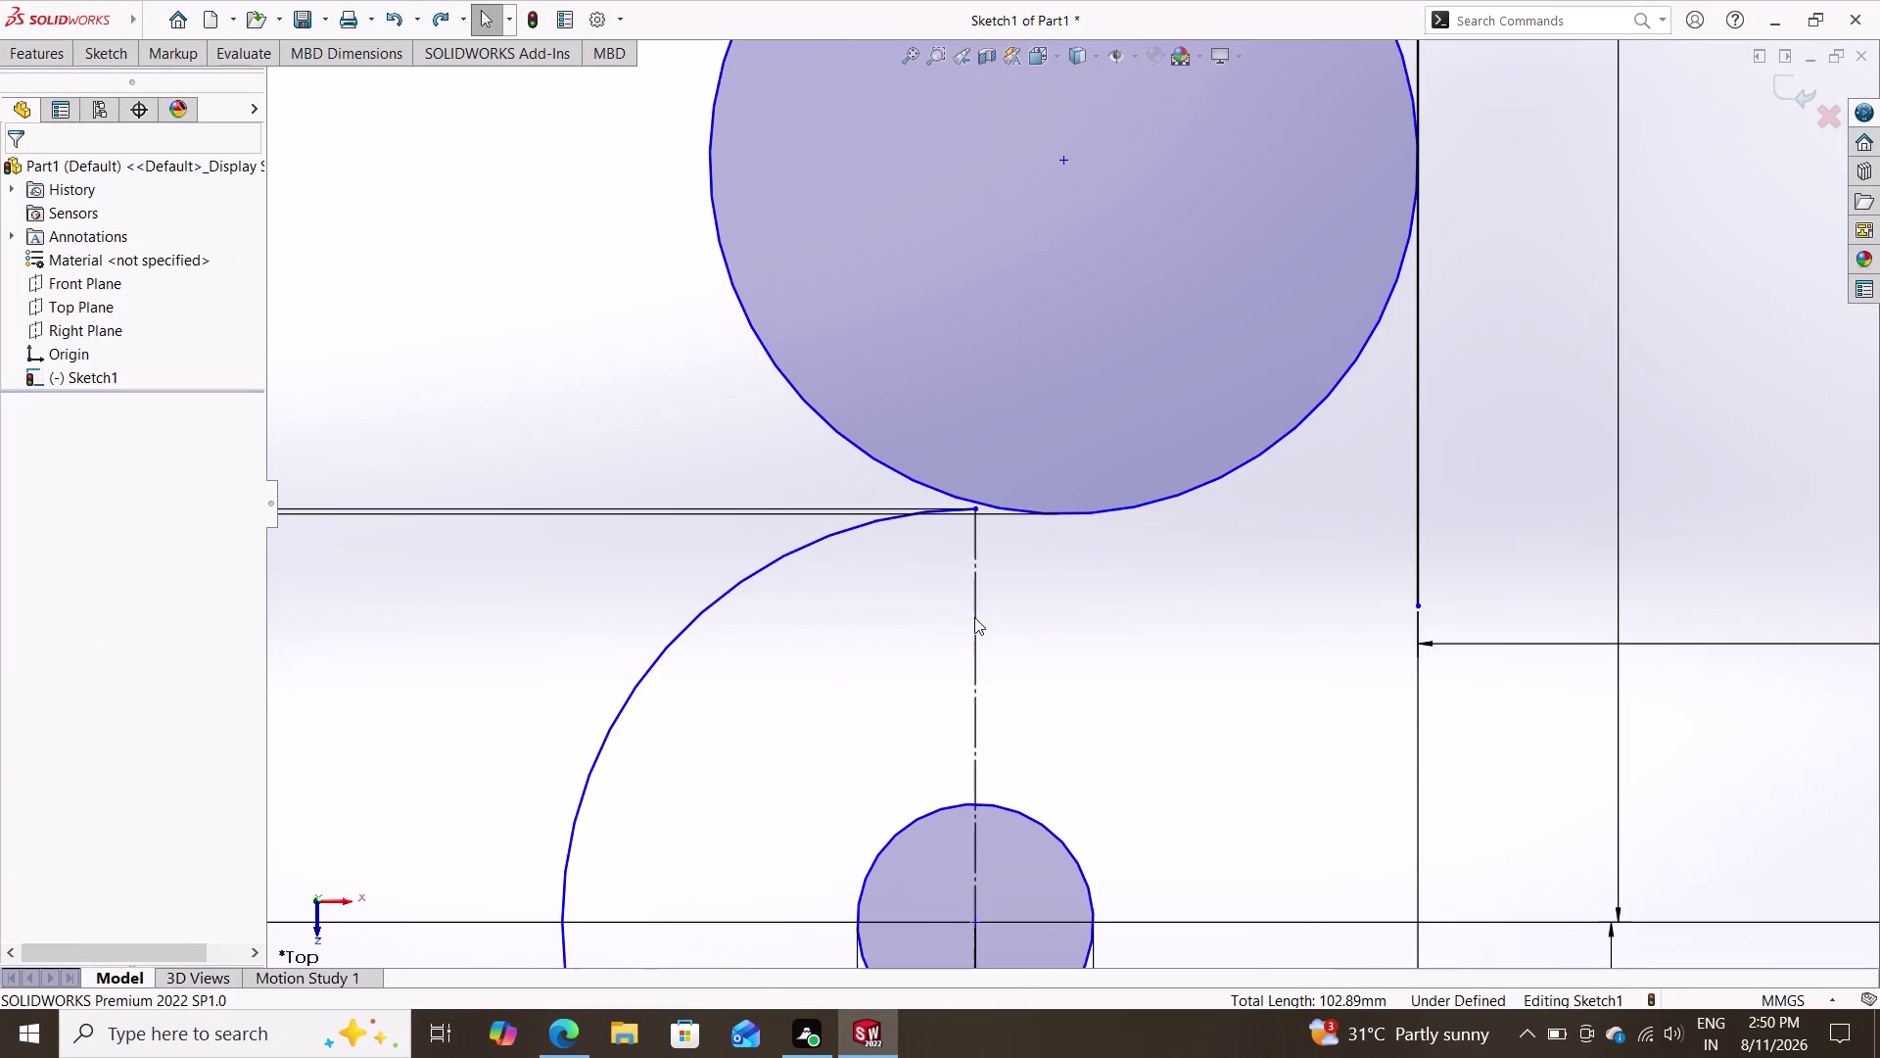
scroll(up, 3)
scroll(up, 3)
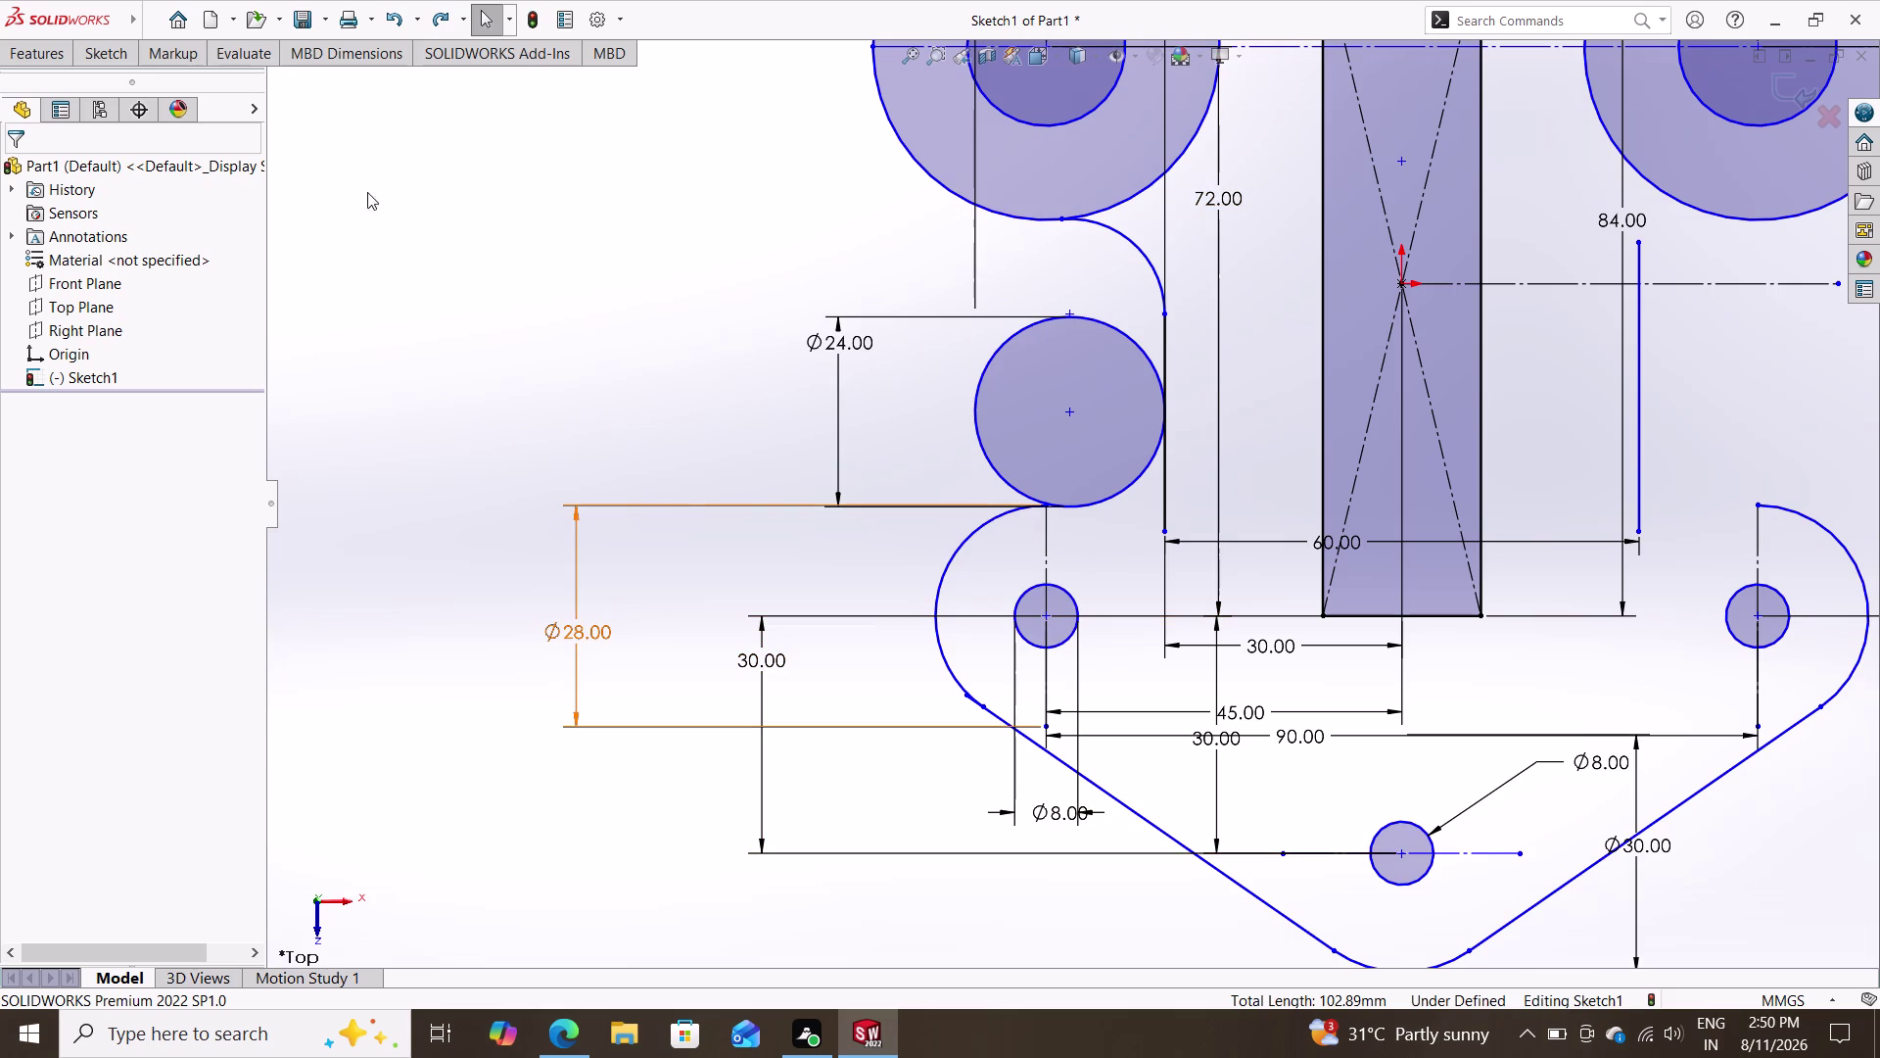
click(89, 51)
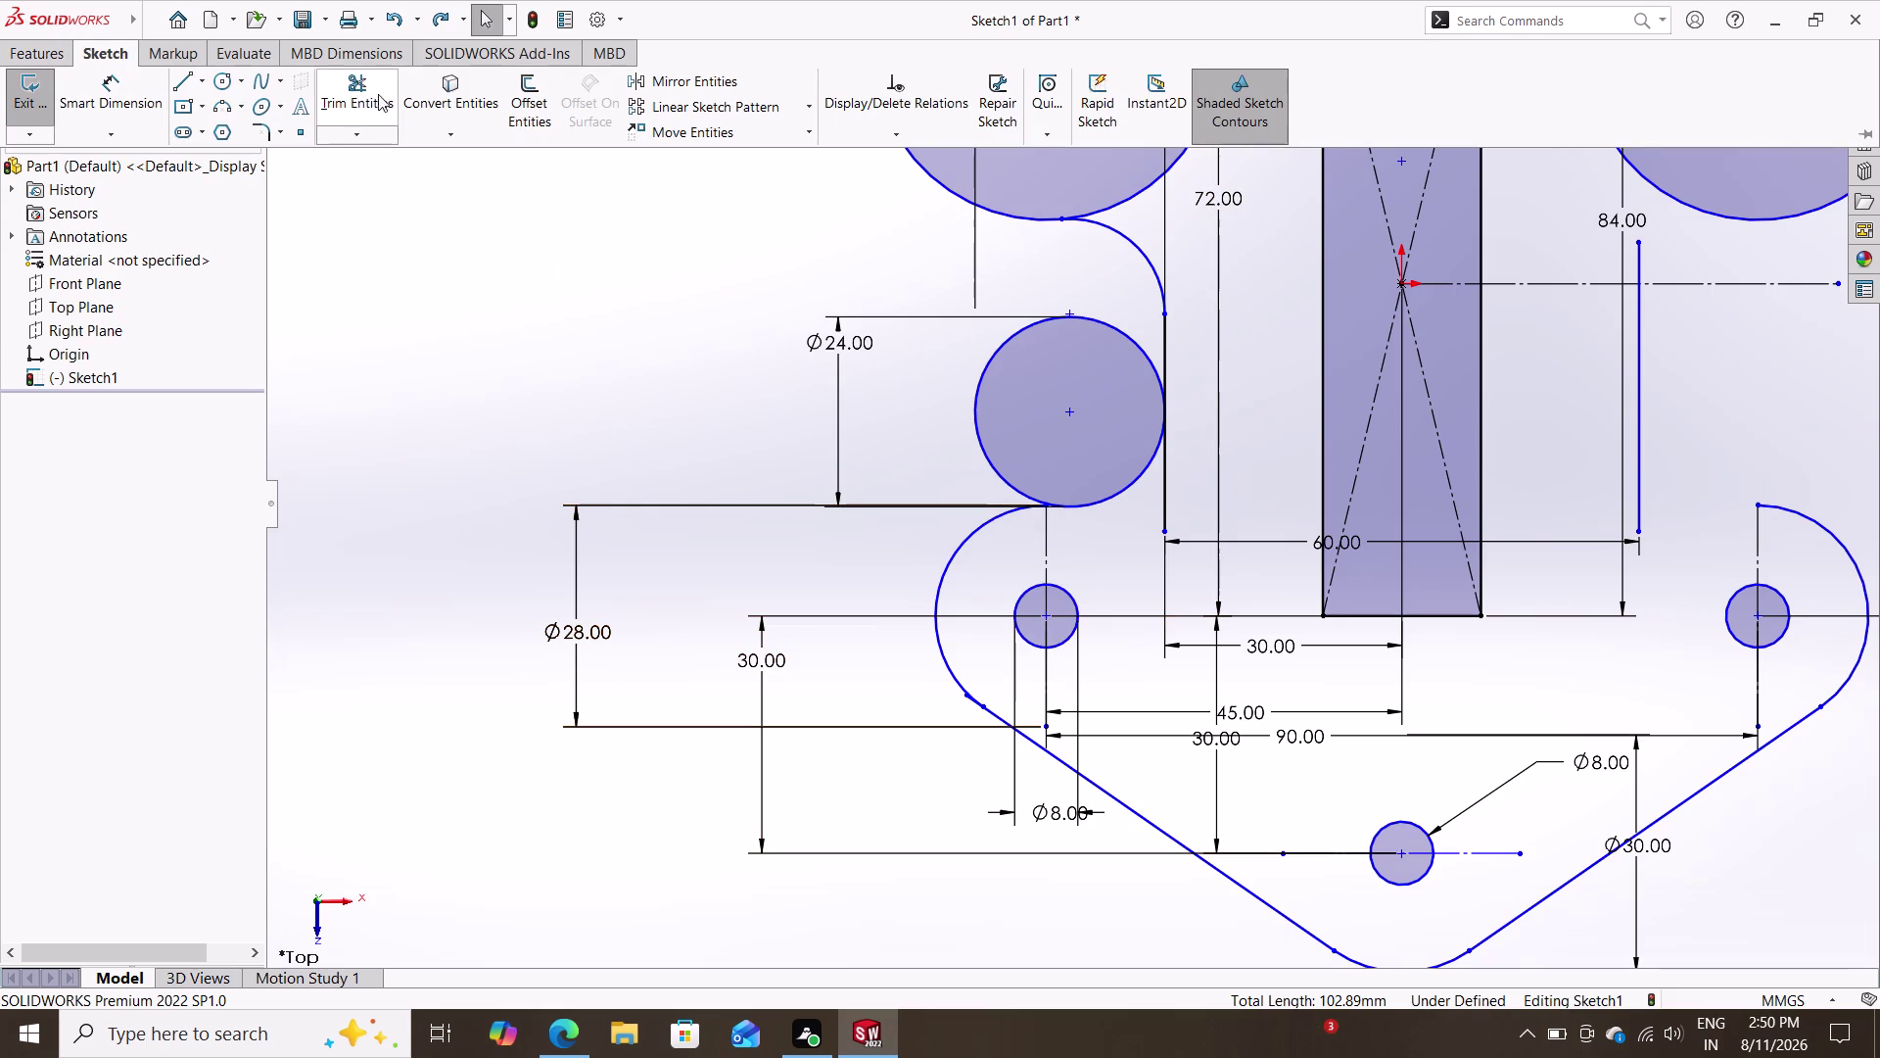
Attempt a trim on the sketch, then undo it.
click(370, 86)
click(975, 383)
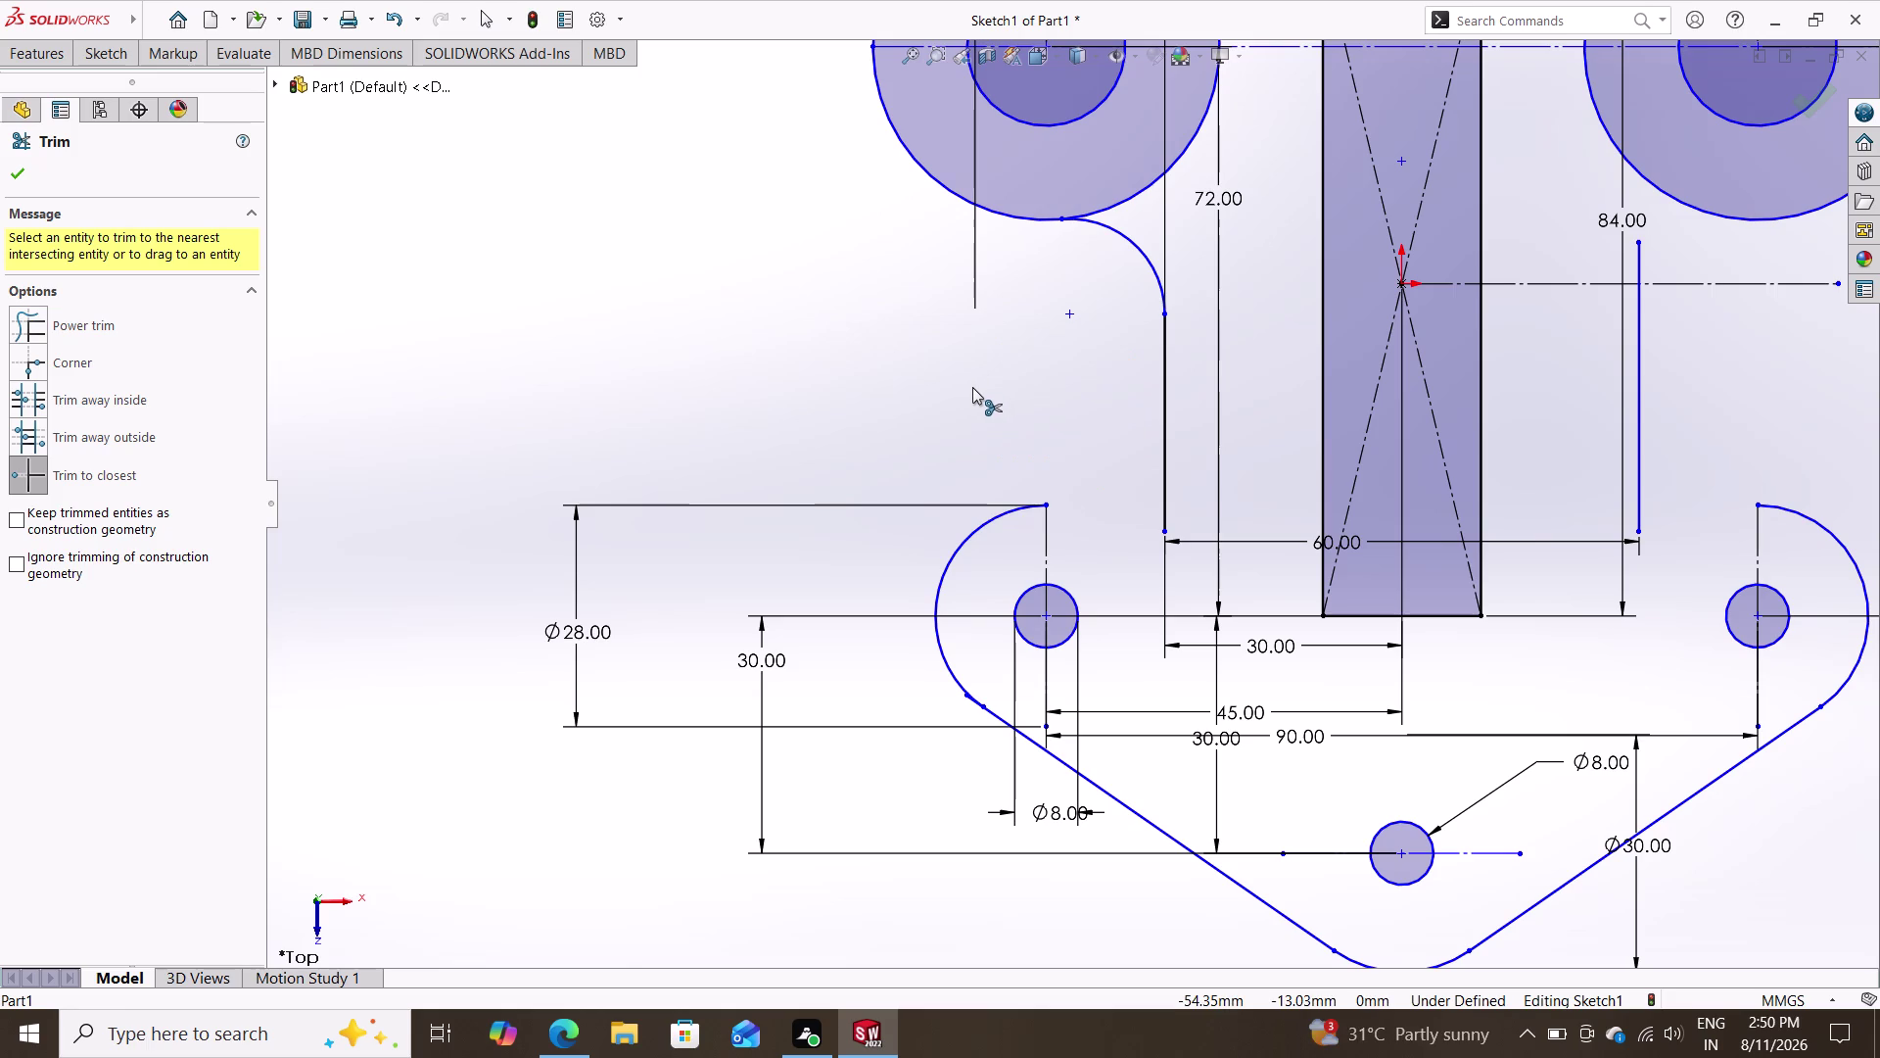
key(ctrl+z)
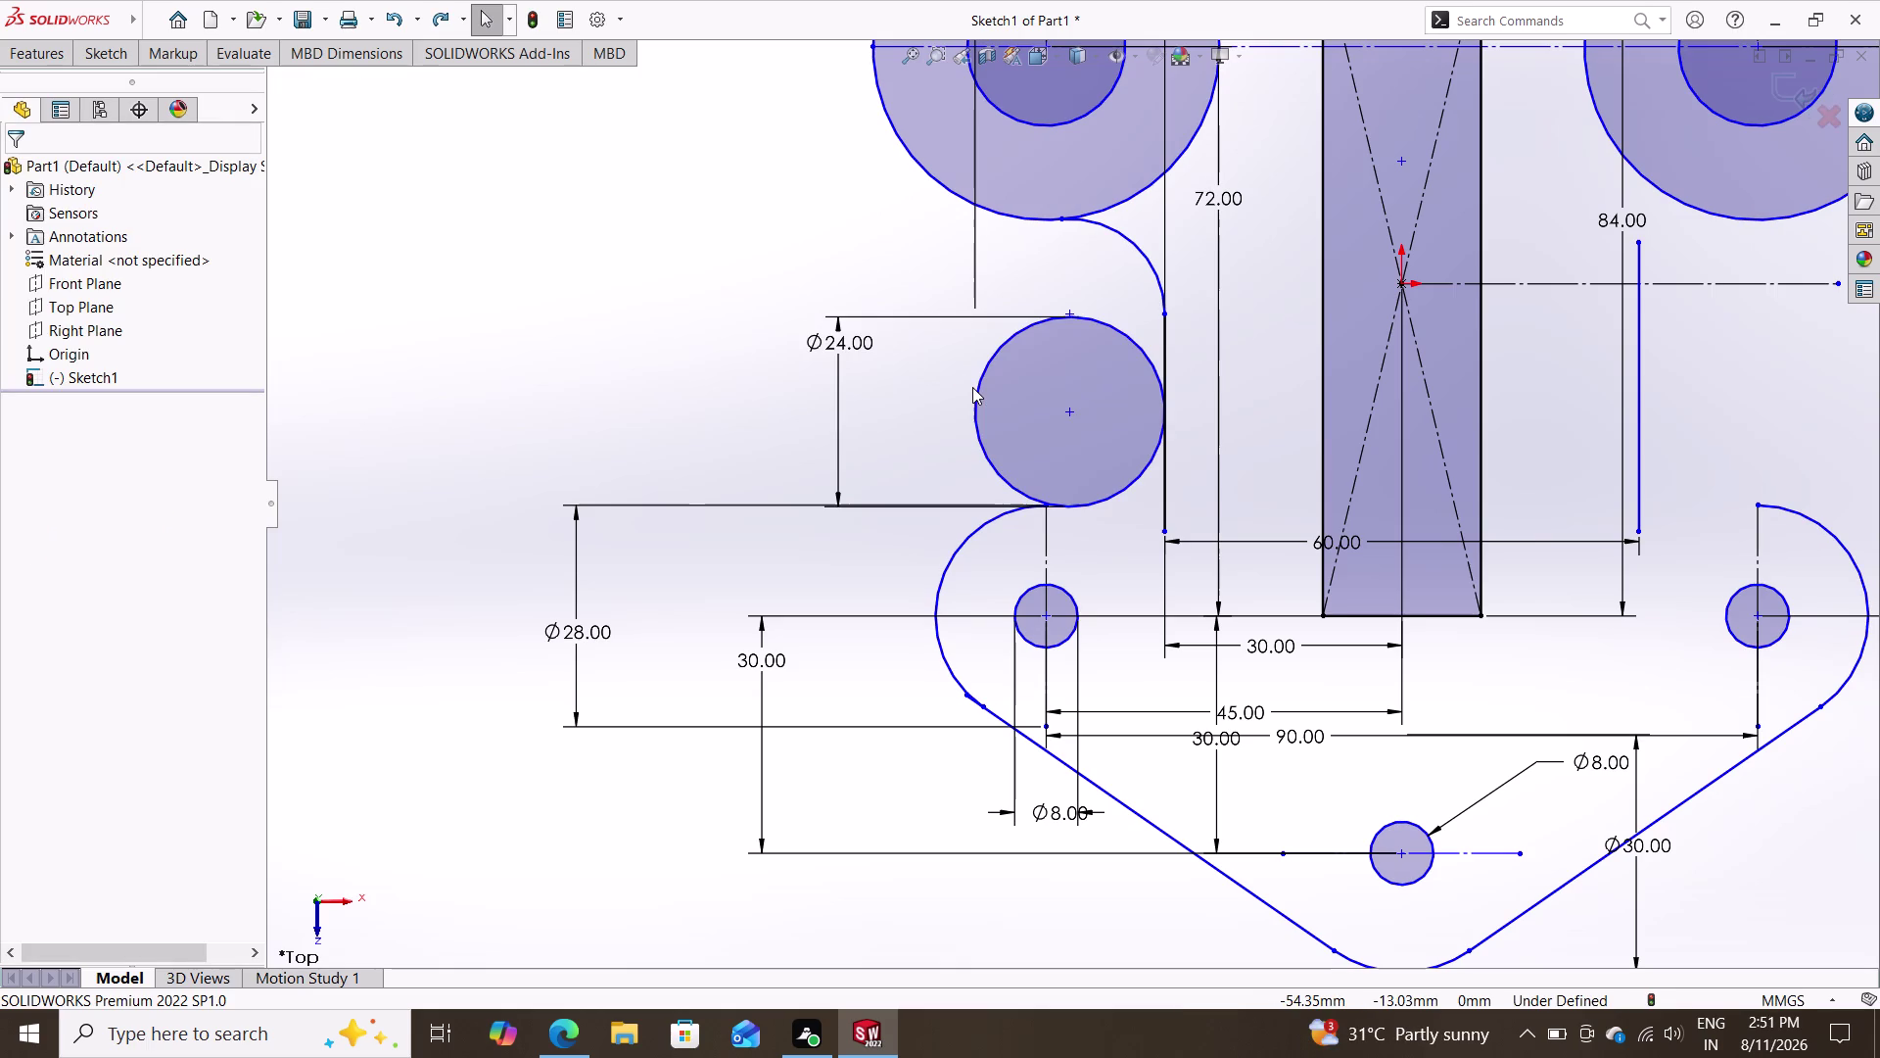
key(Escape)
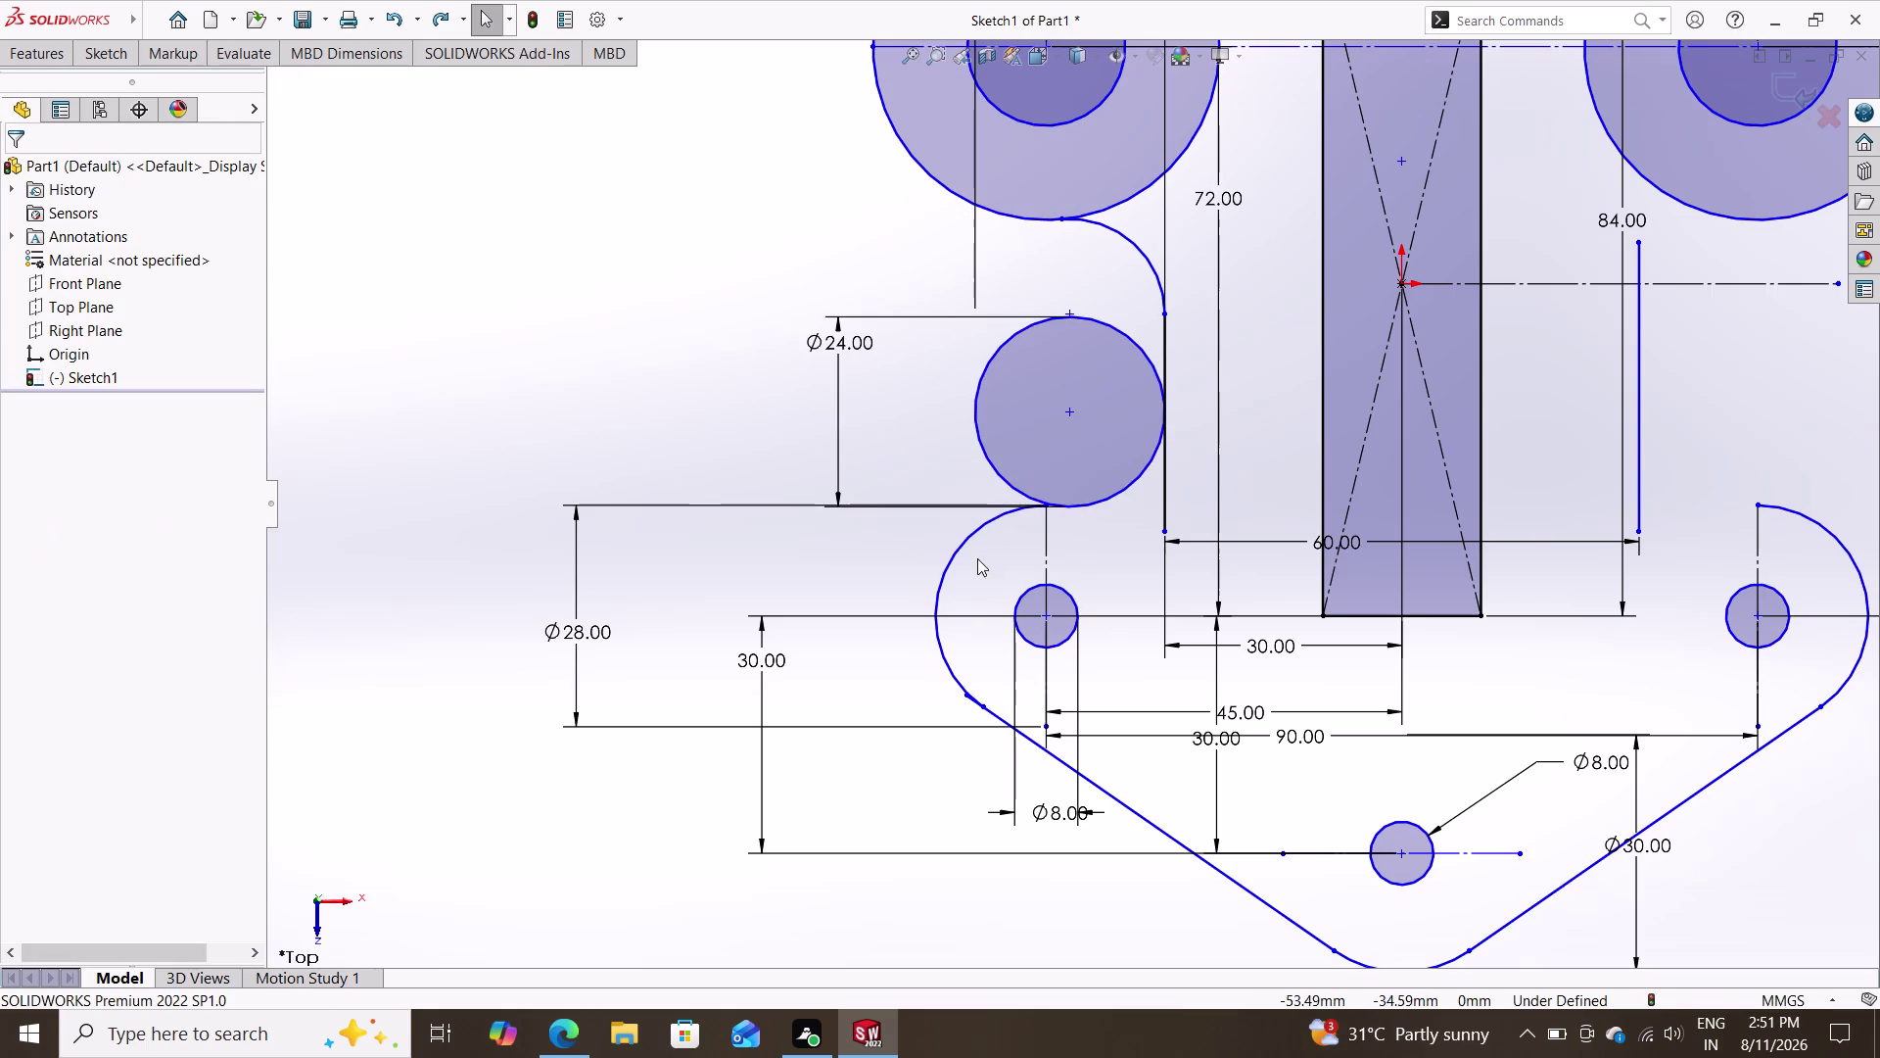
Delete the lower-left lobe arc along with its 28 mm dimension.
click(934, 591)
key(Delete)
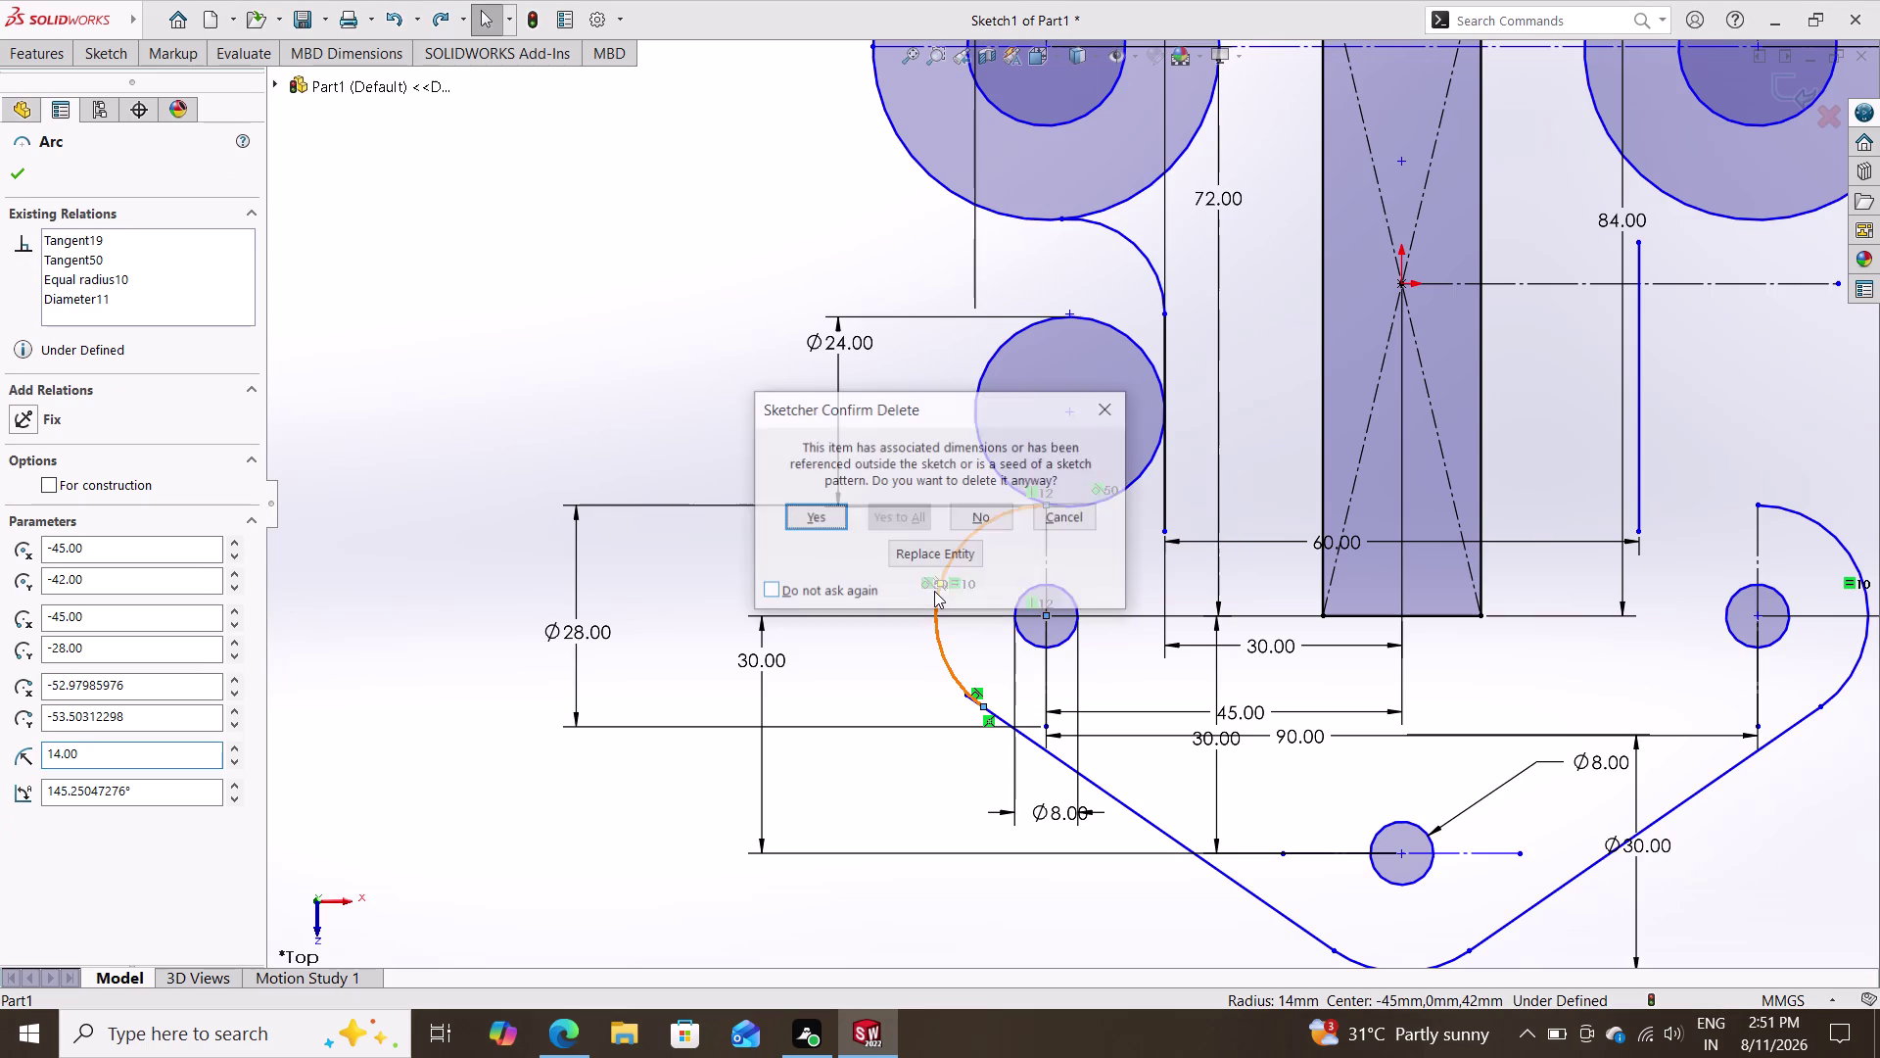
click(821, 516)
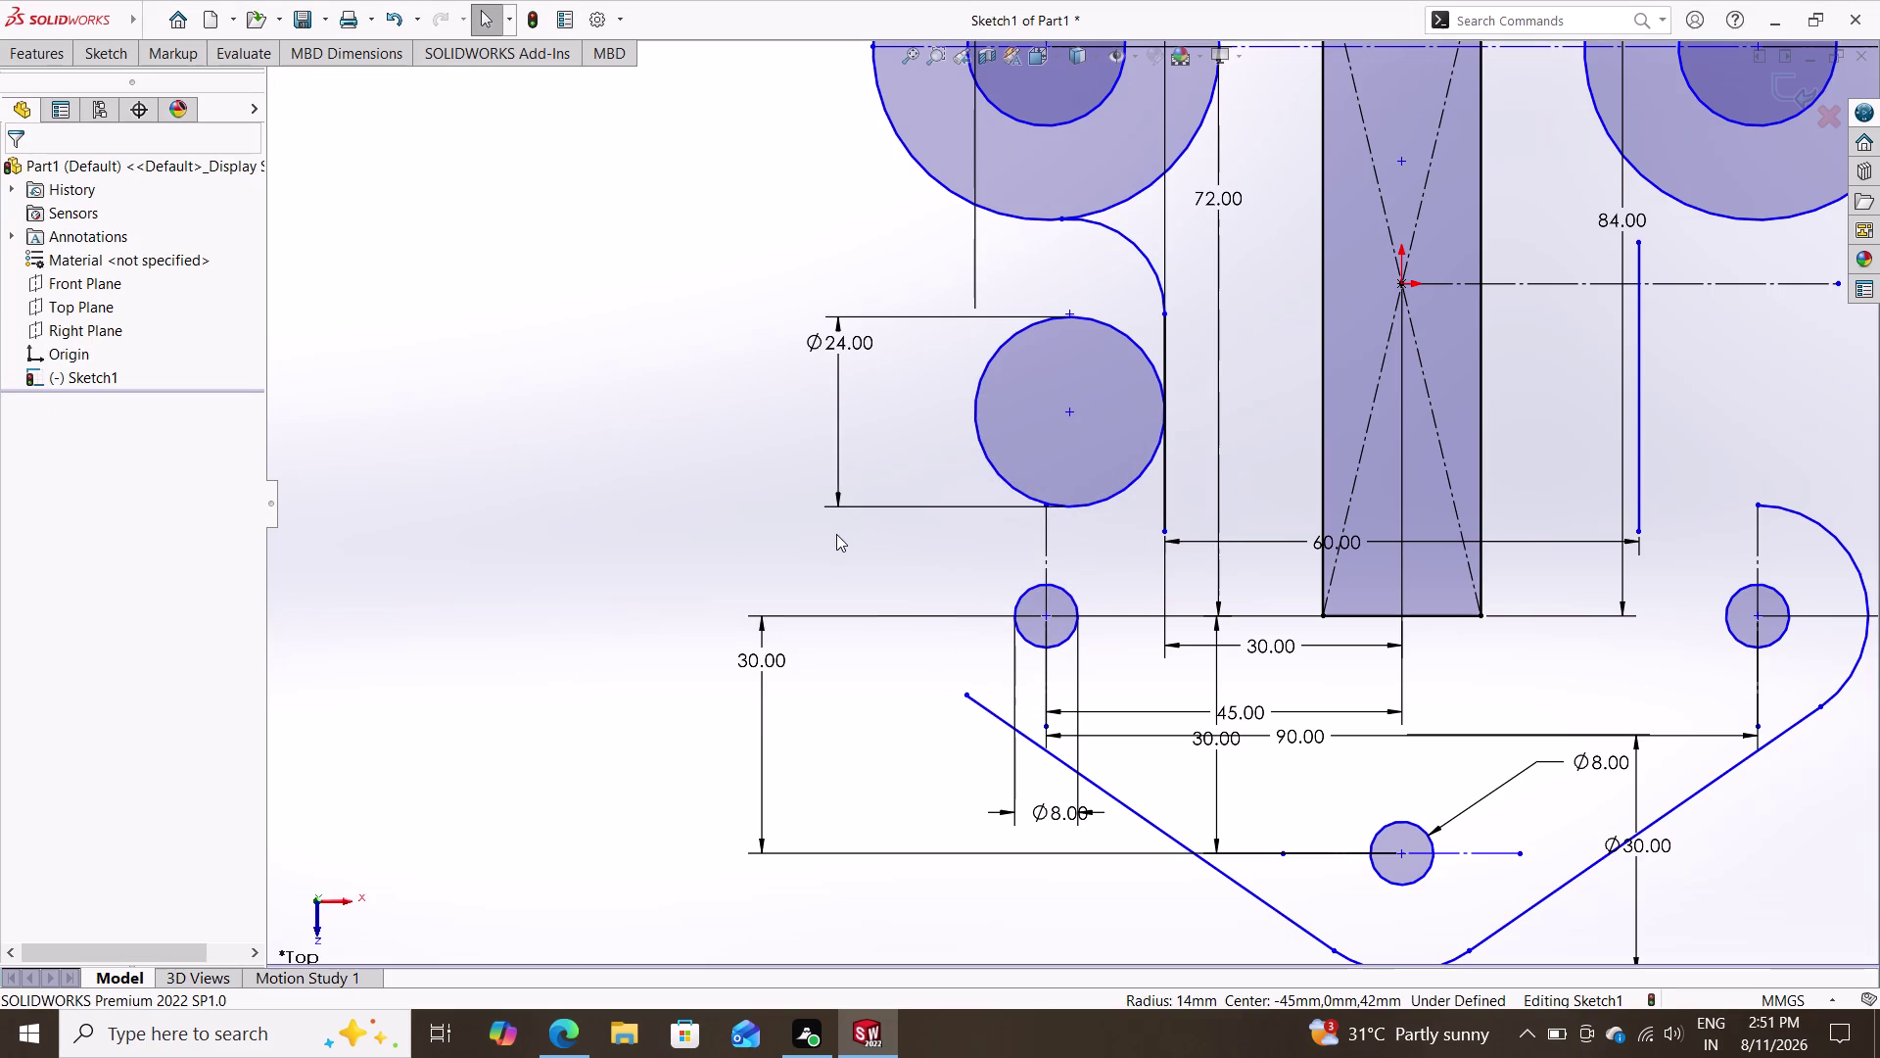
click(109, 49)
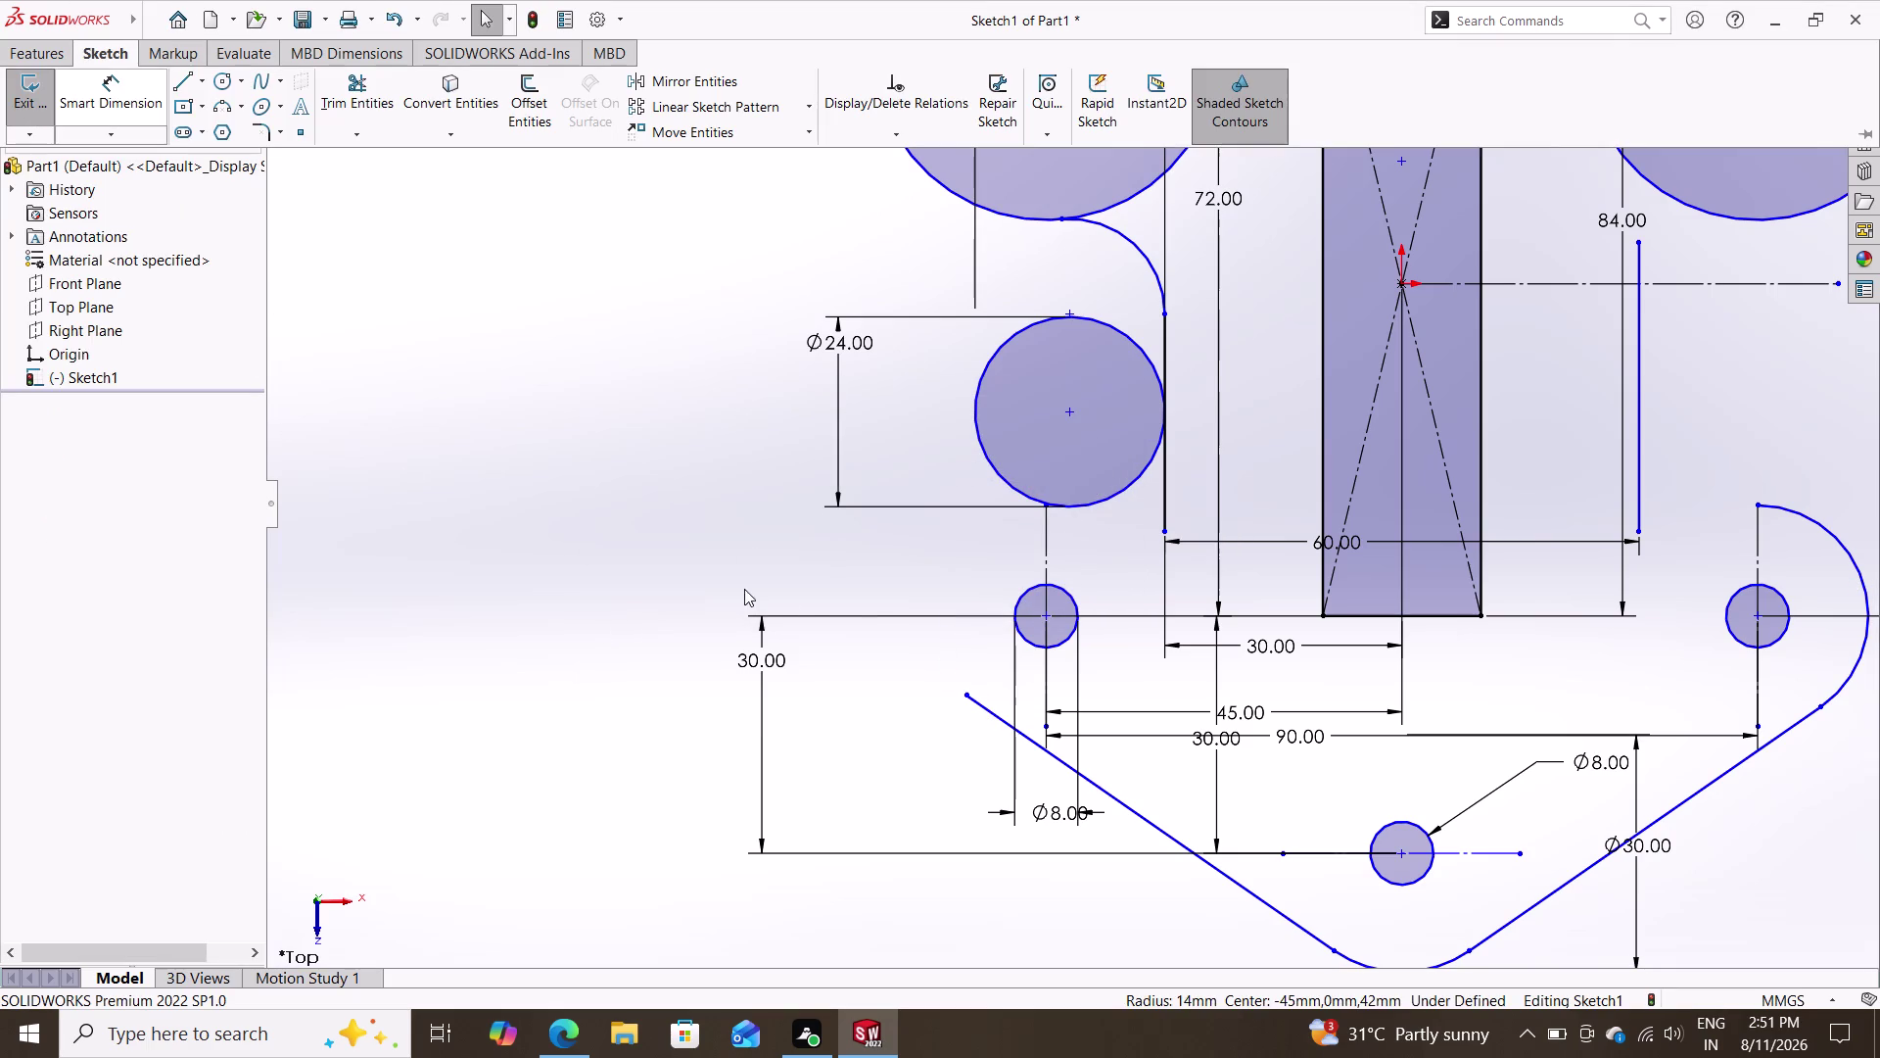
click(221, 78)
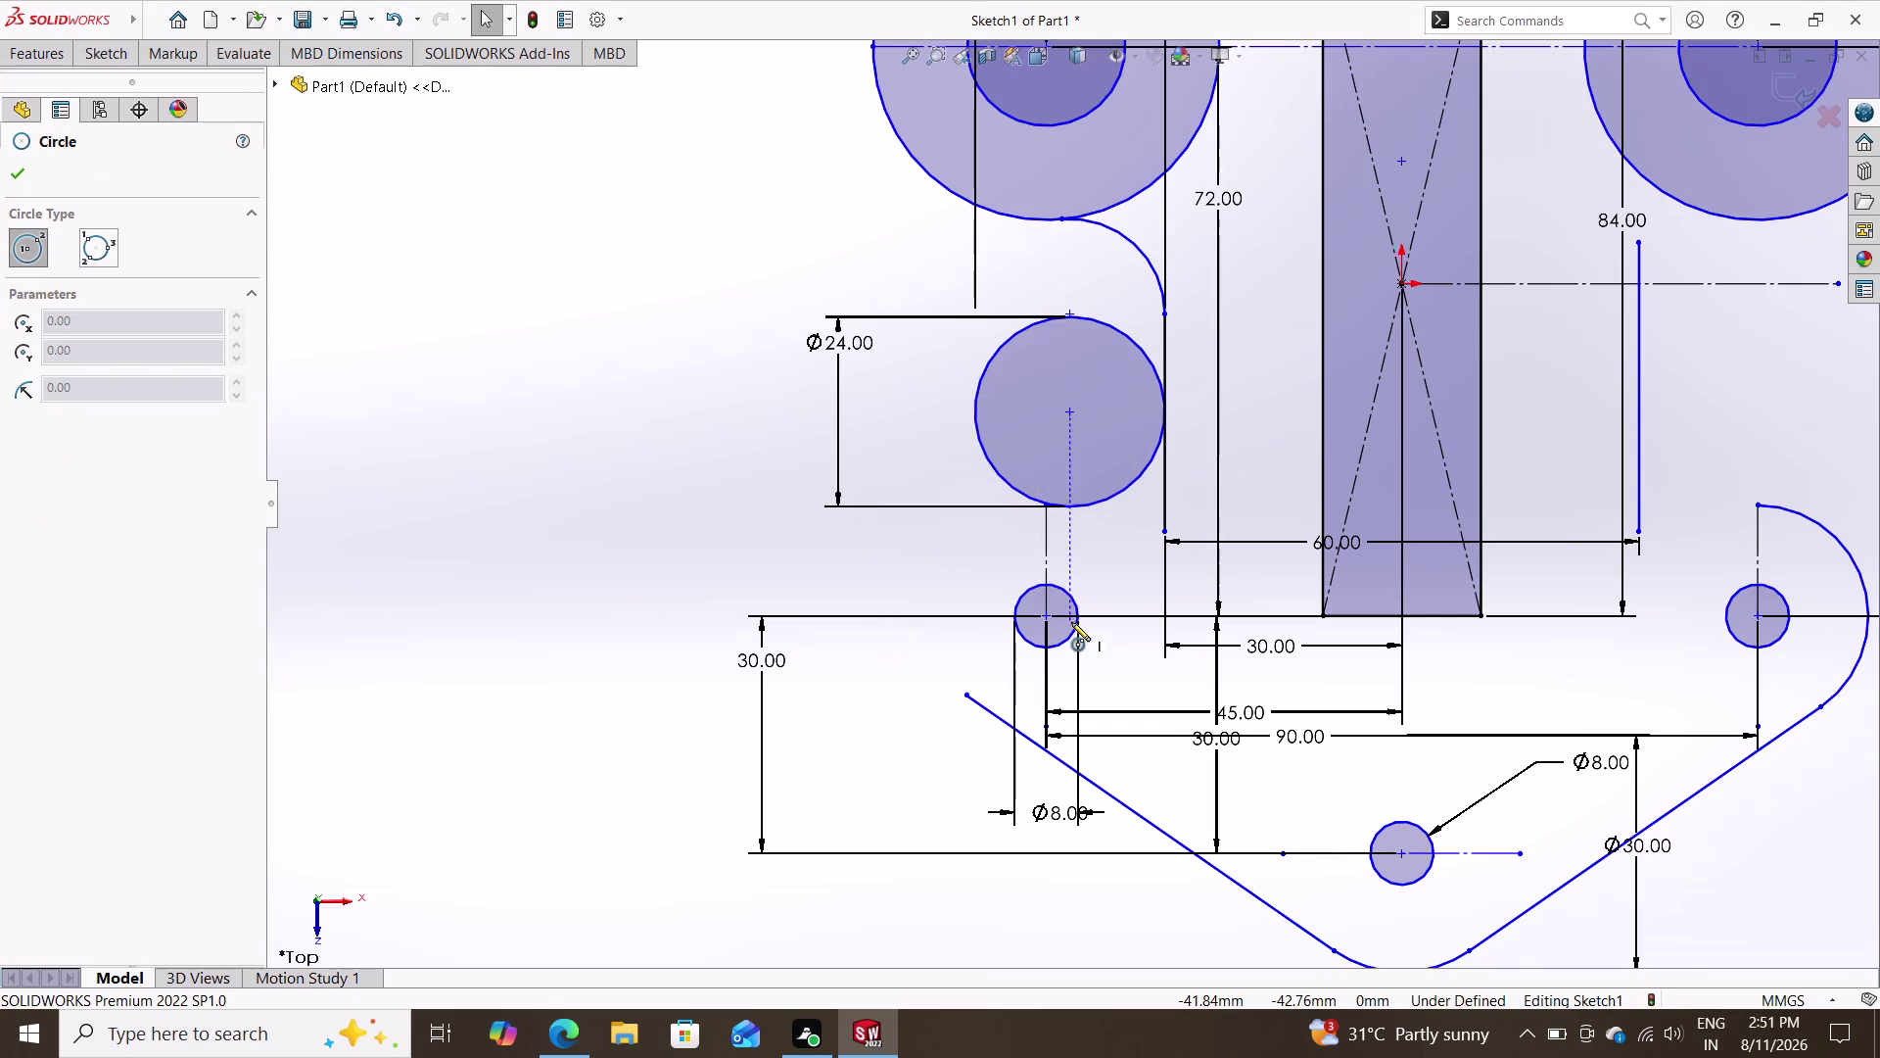
Draw a circle about 29.6 mm across, concentric with the lower-left Ø8 hole.
double_click(1043, 615)
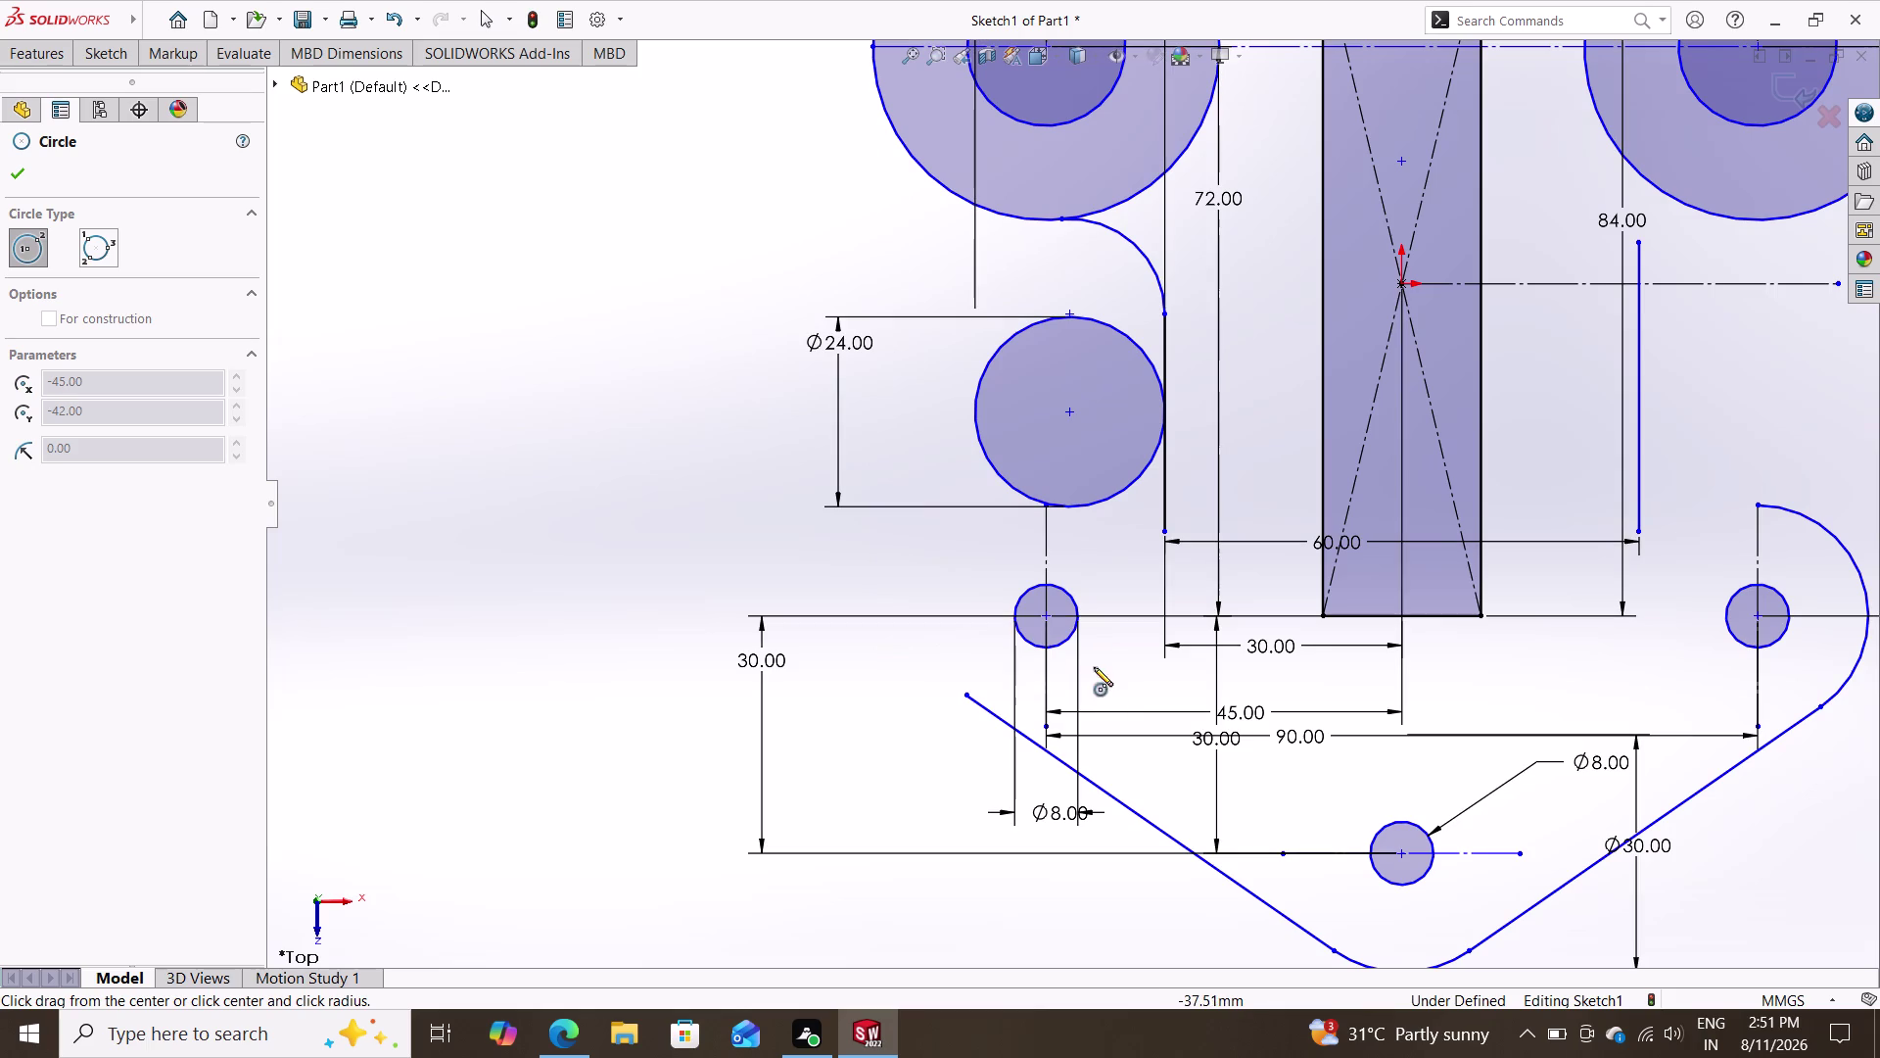
click(1044, 613)
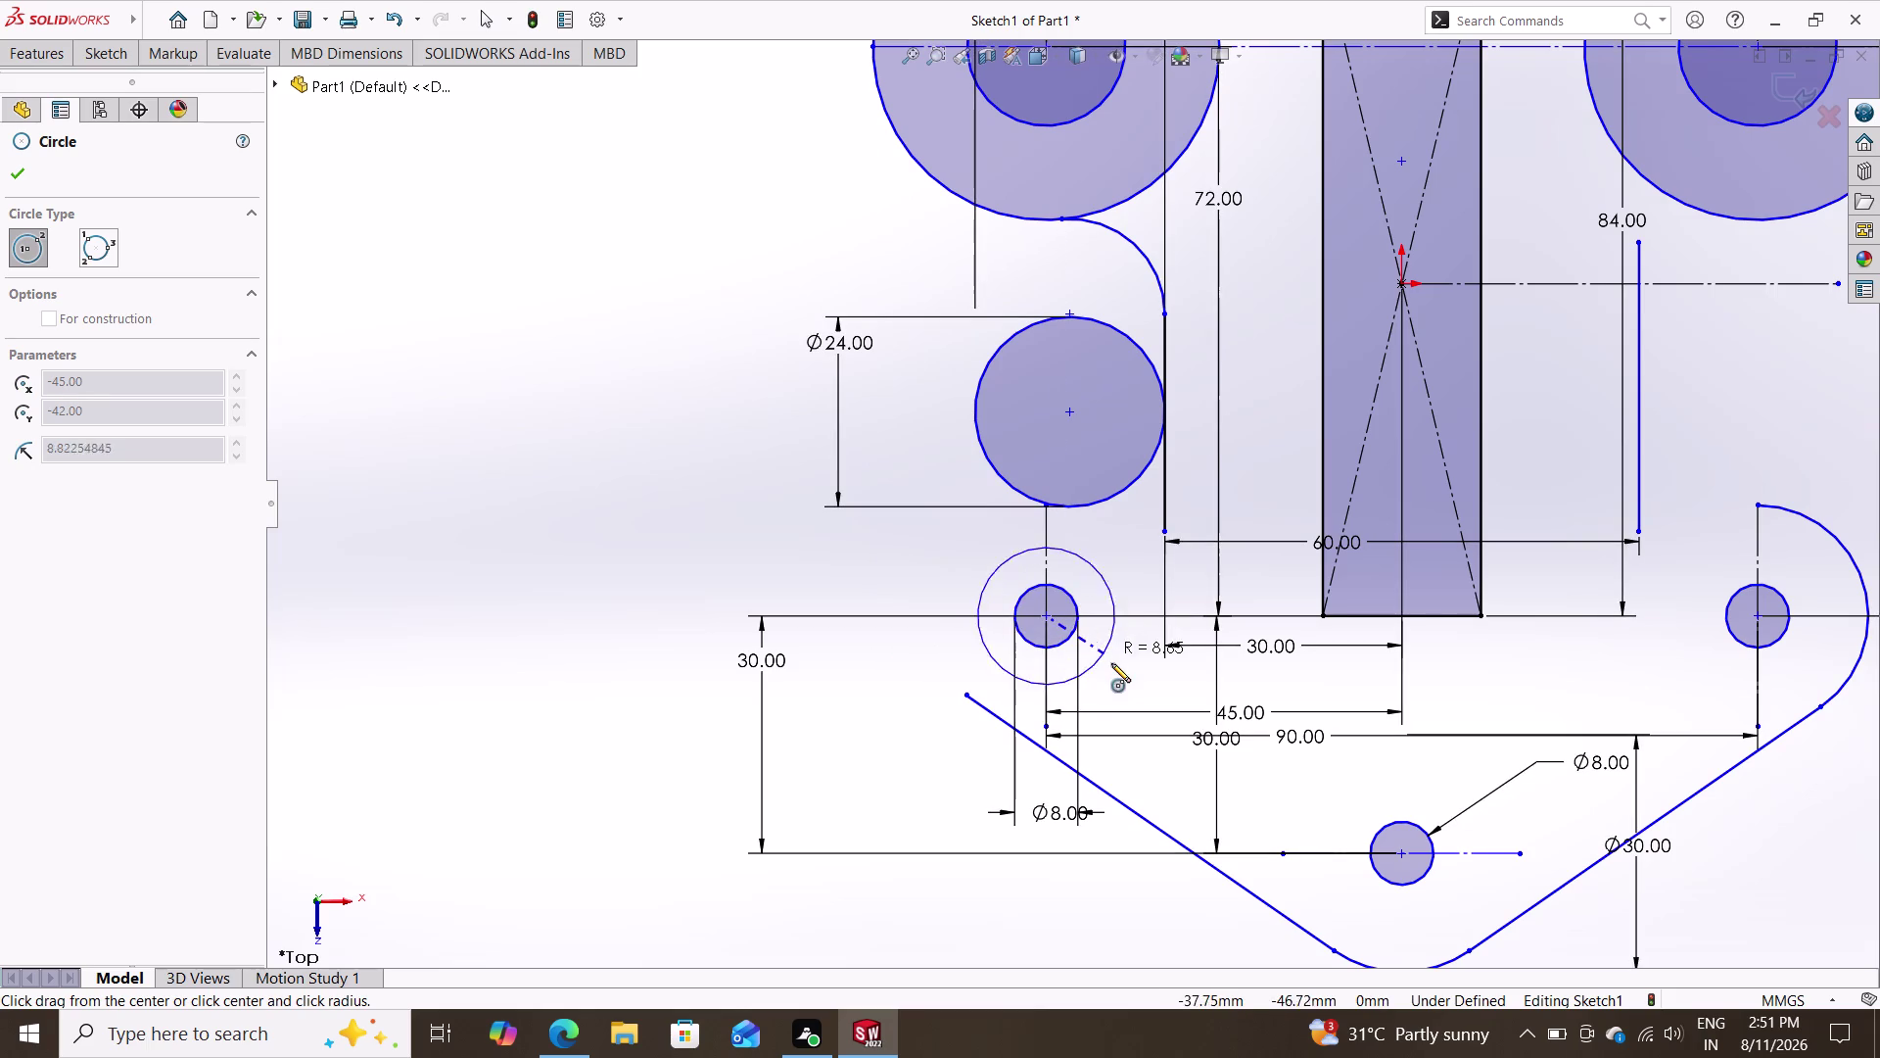
double_click(1142, 683)
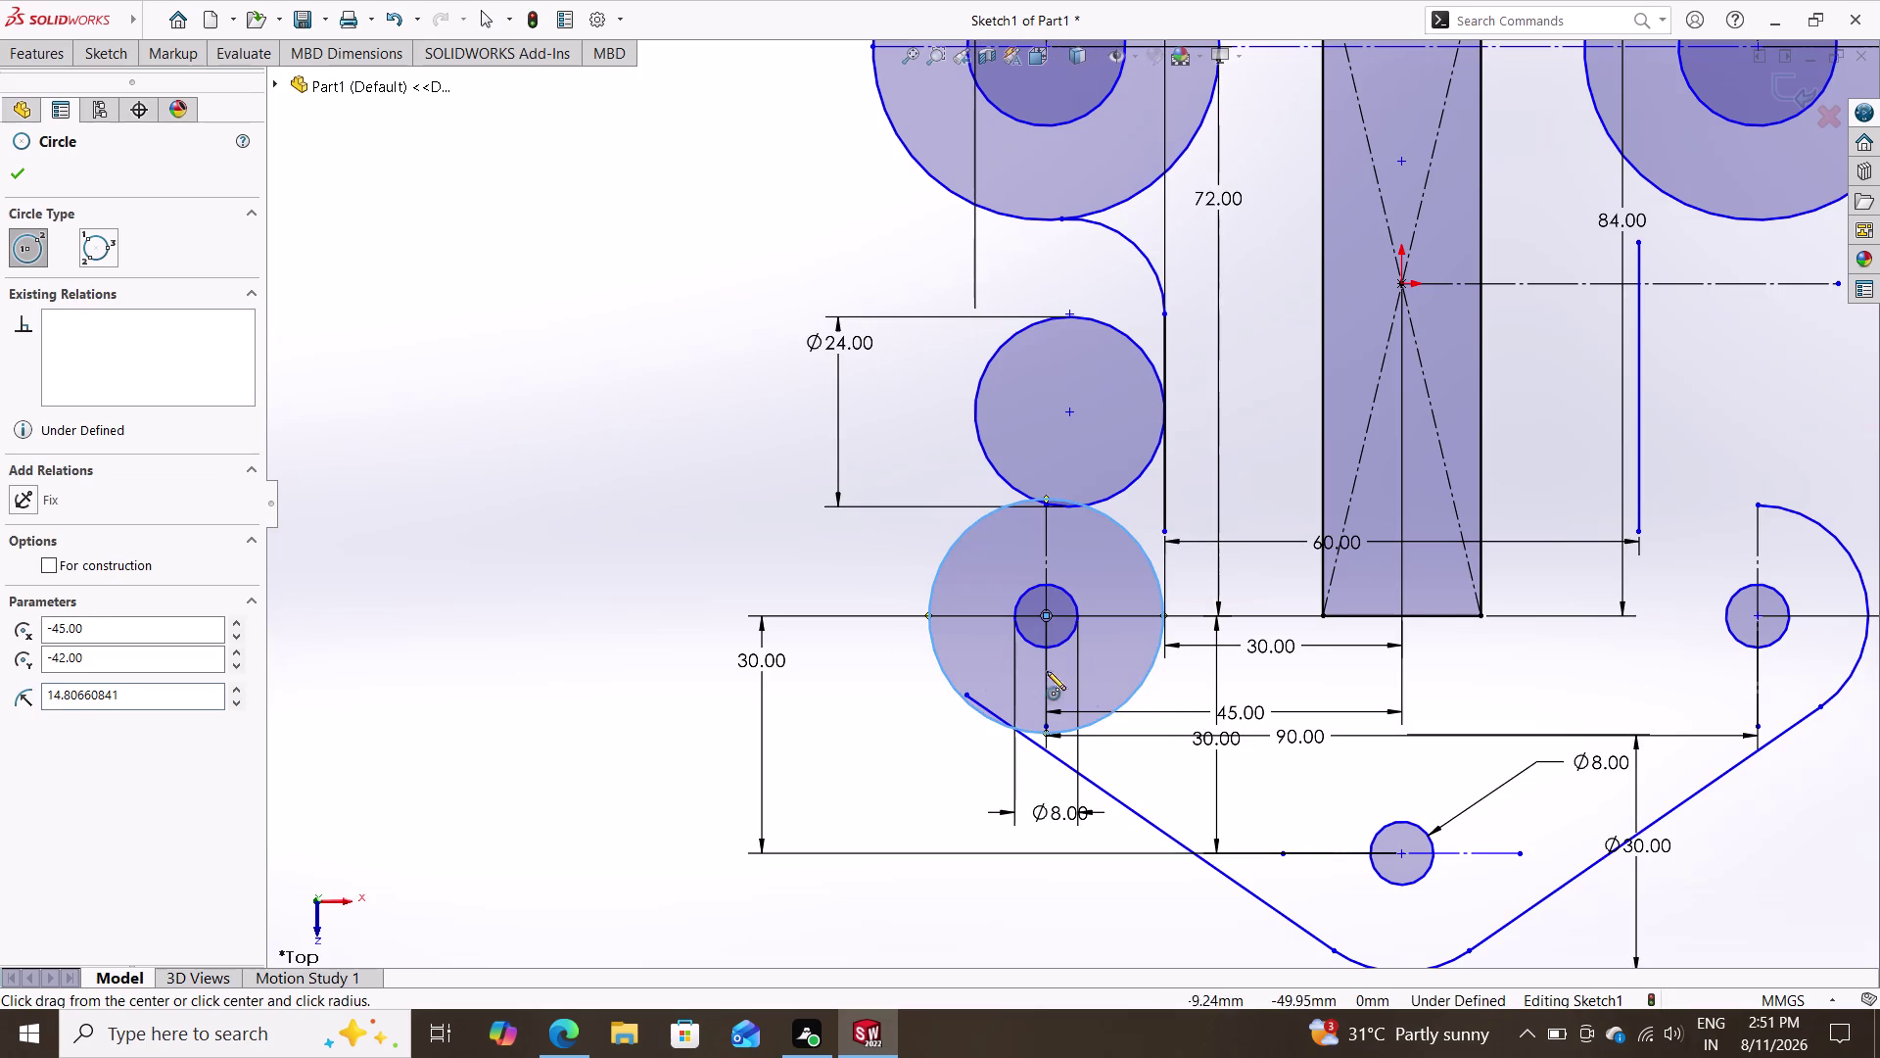
key(Escape)
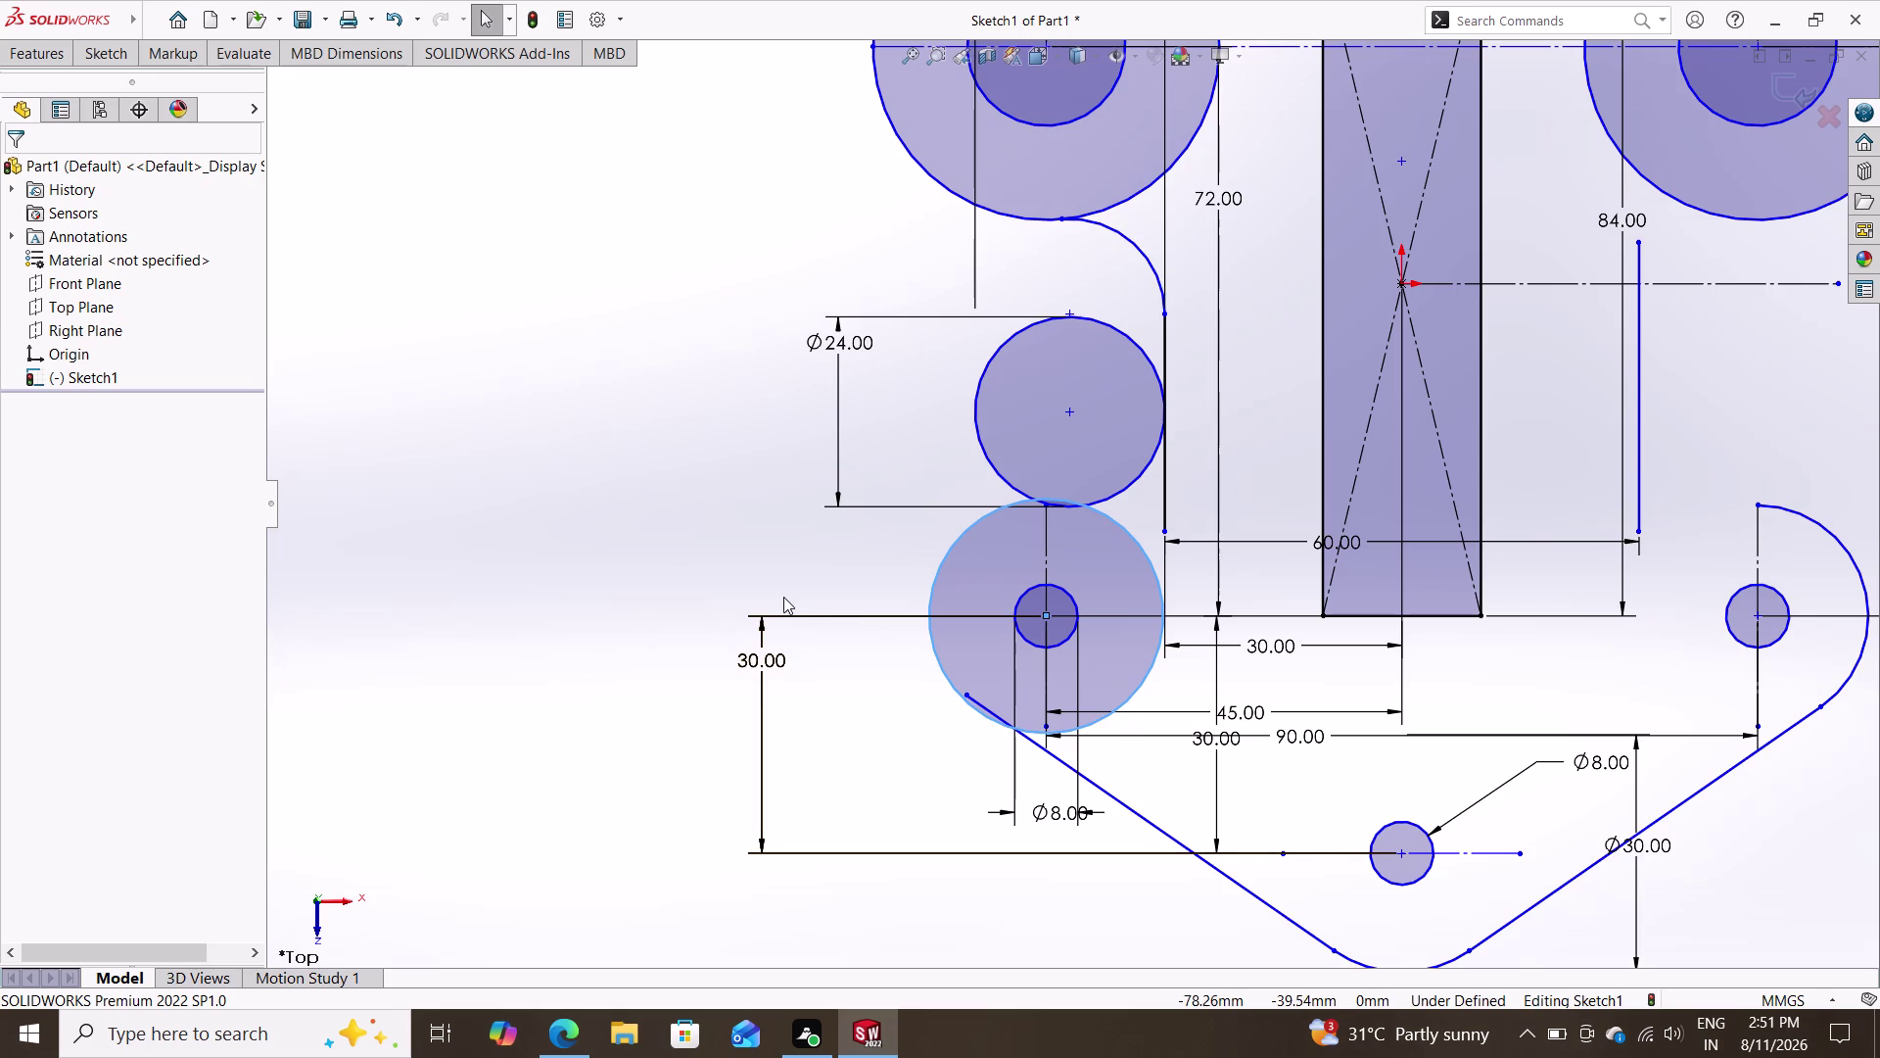
click(102, 53)
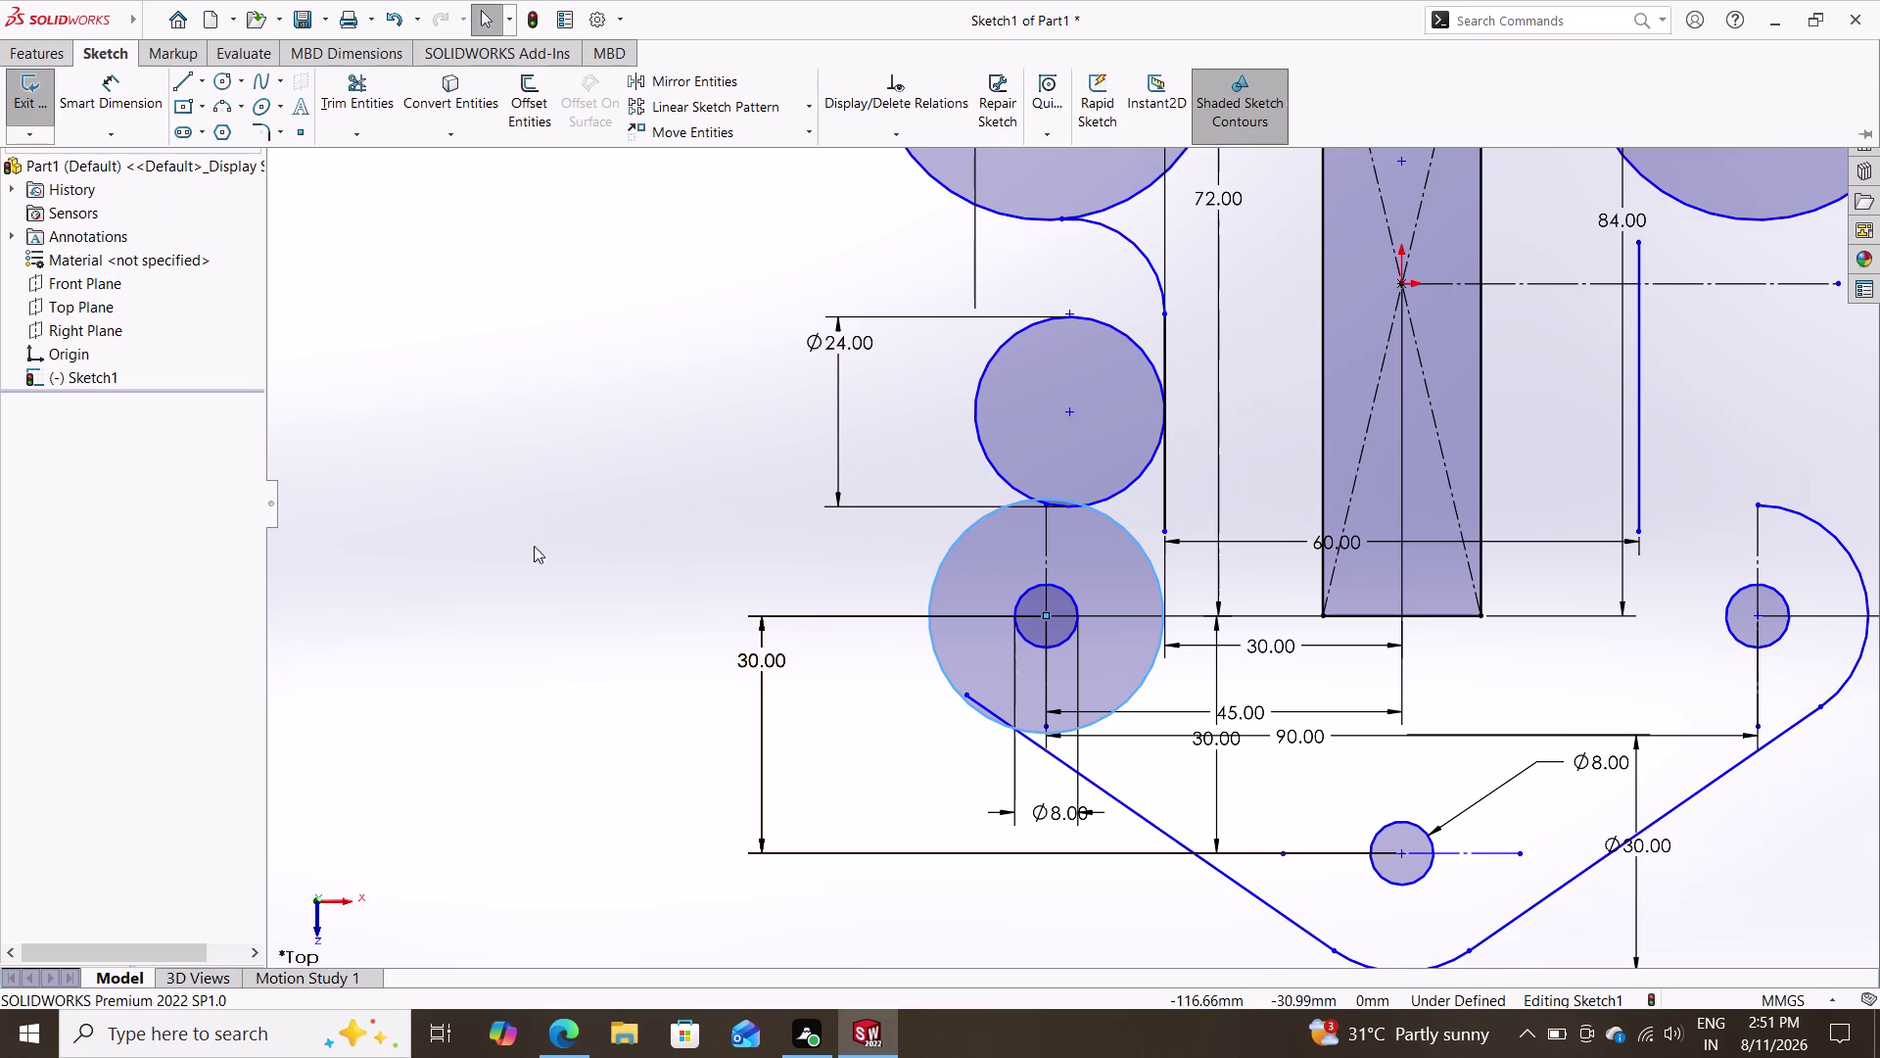
click(946, 550)
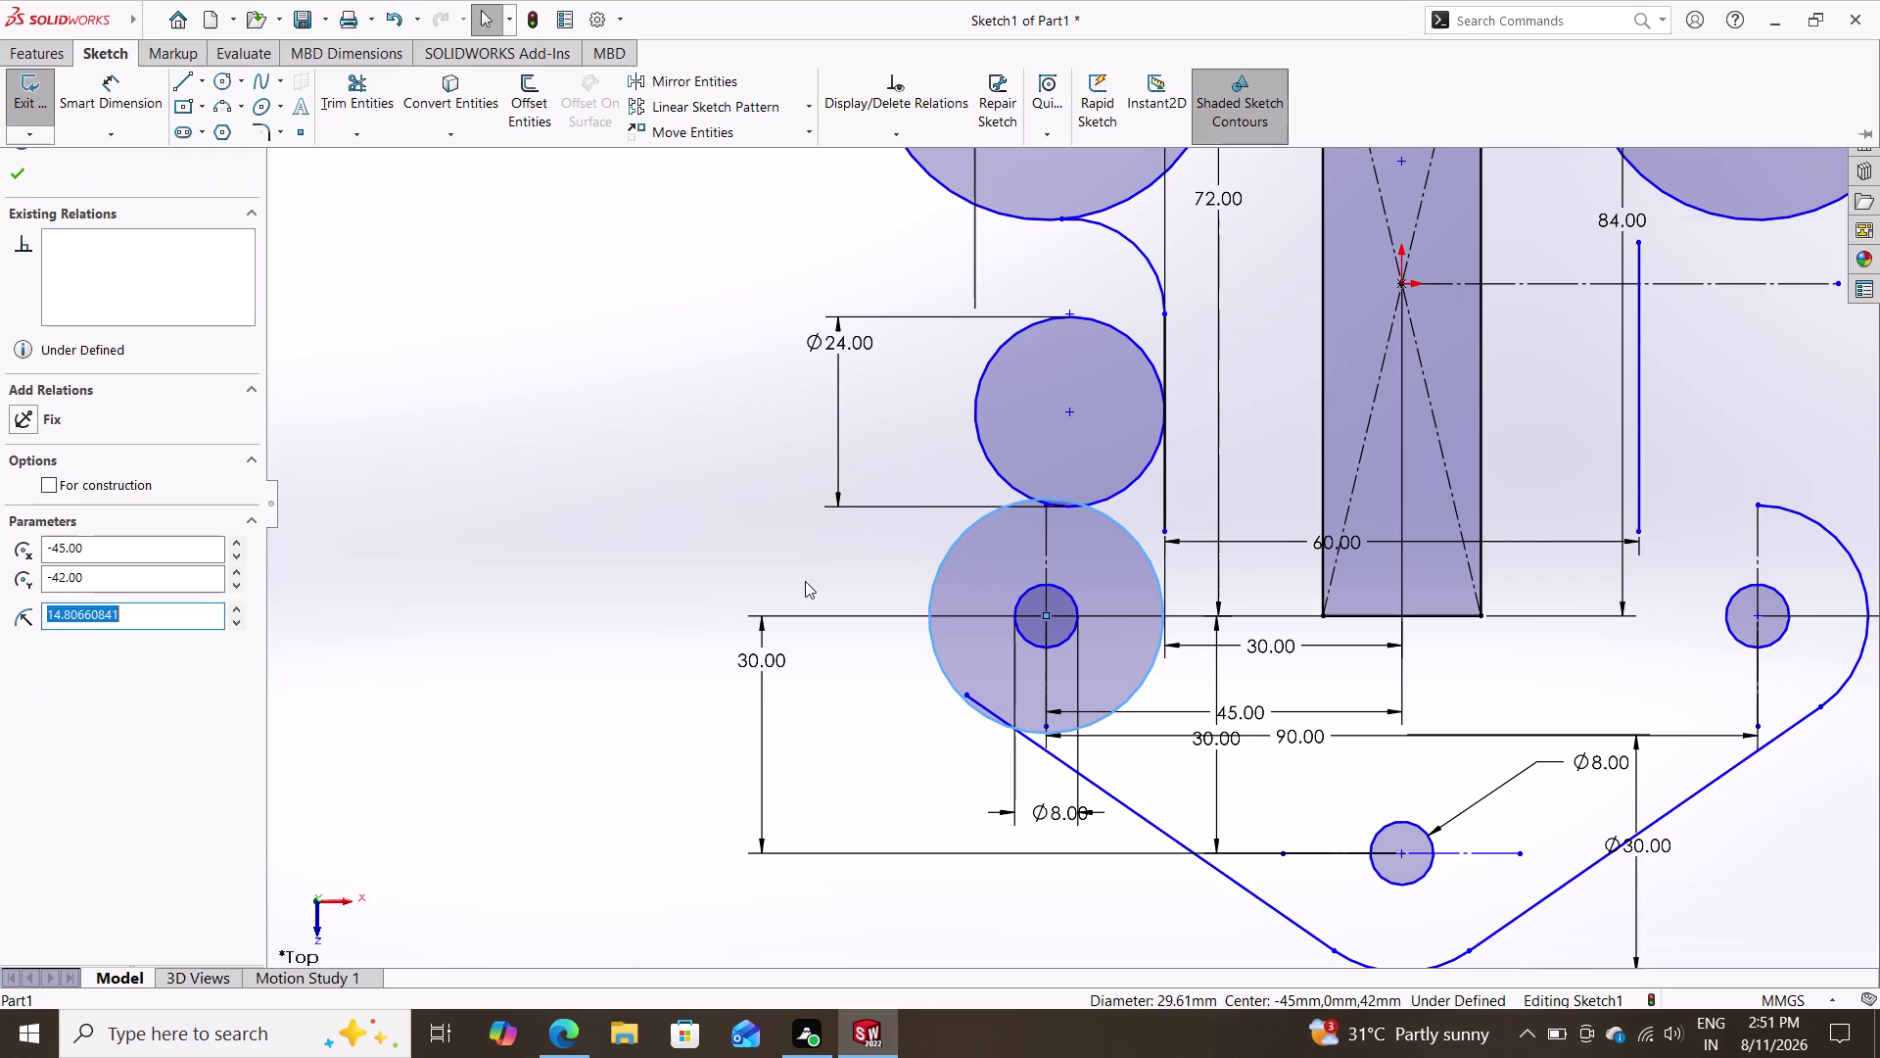
Dimension the new circle to 28 mm diameter.
click(79, 98)
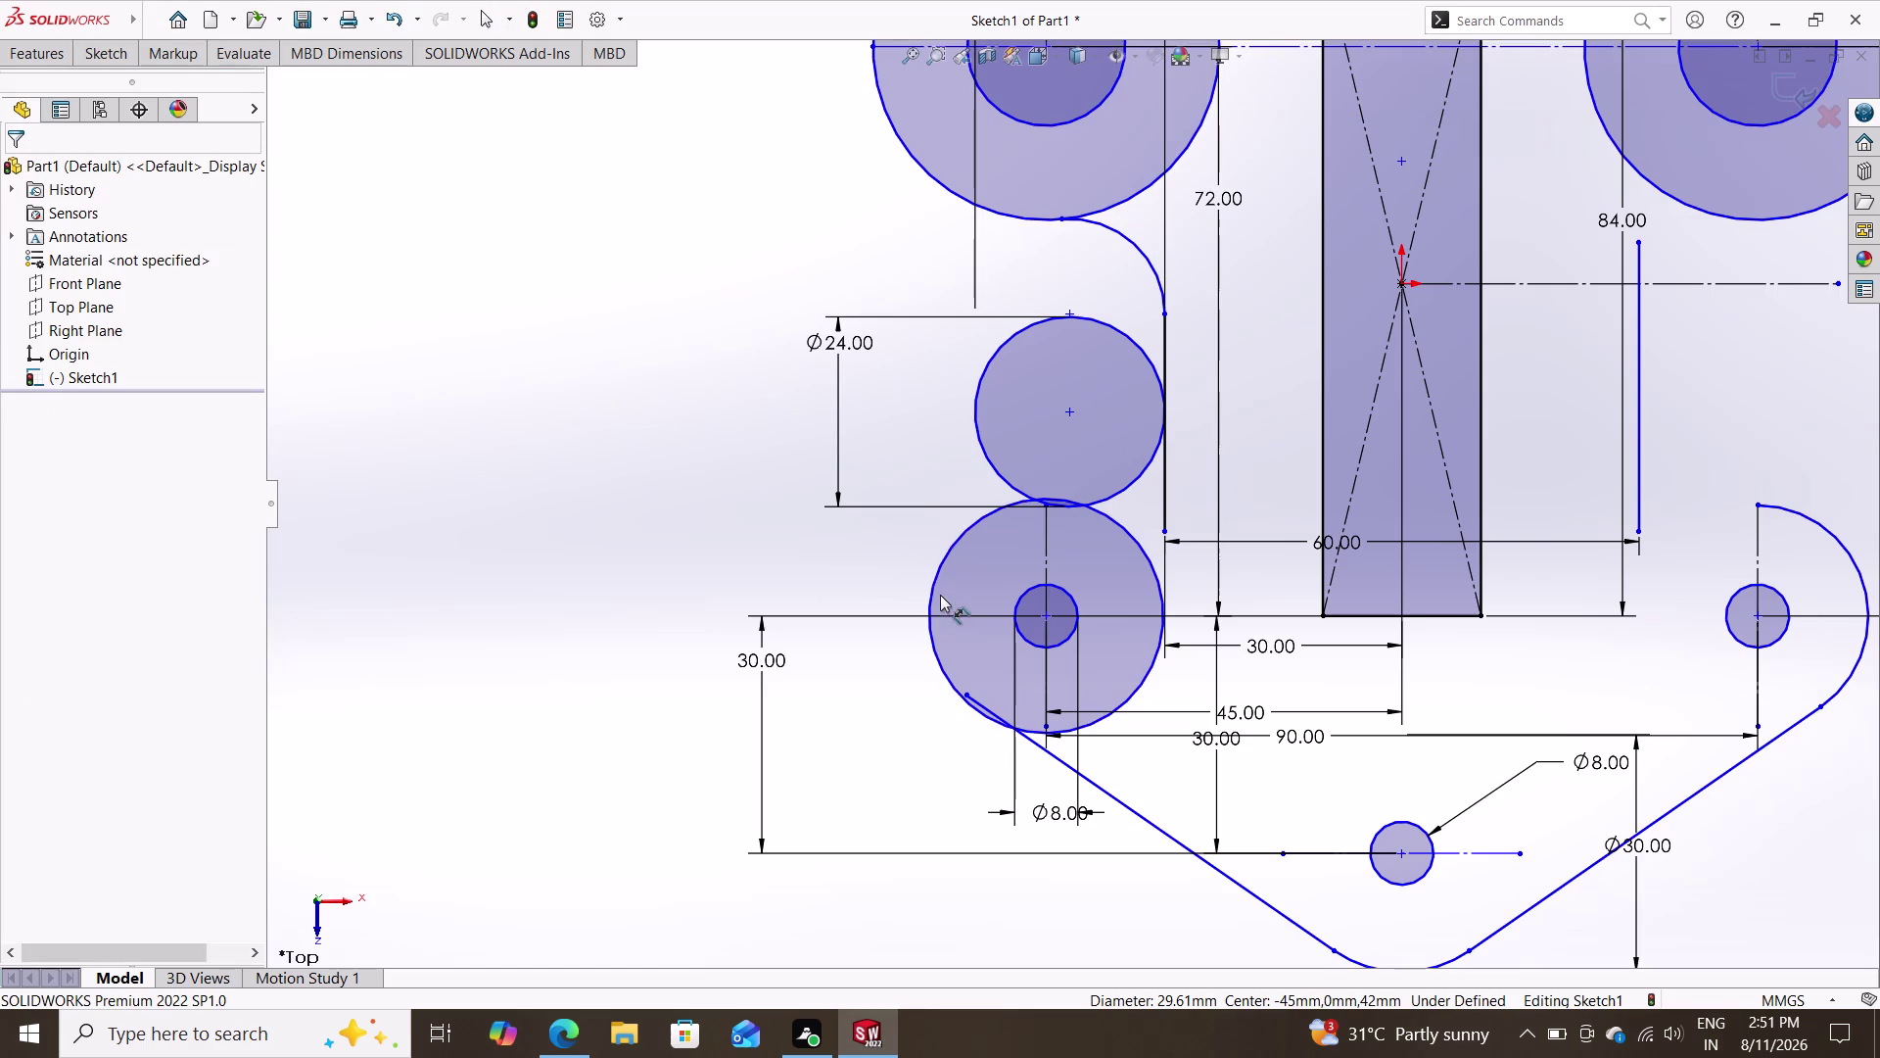
click(932, 581)
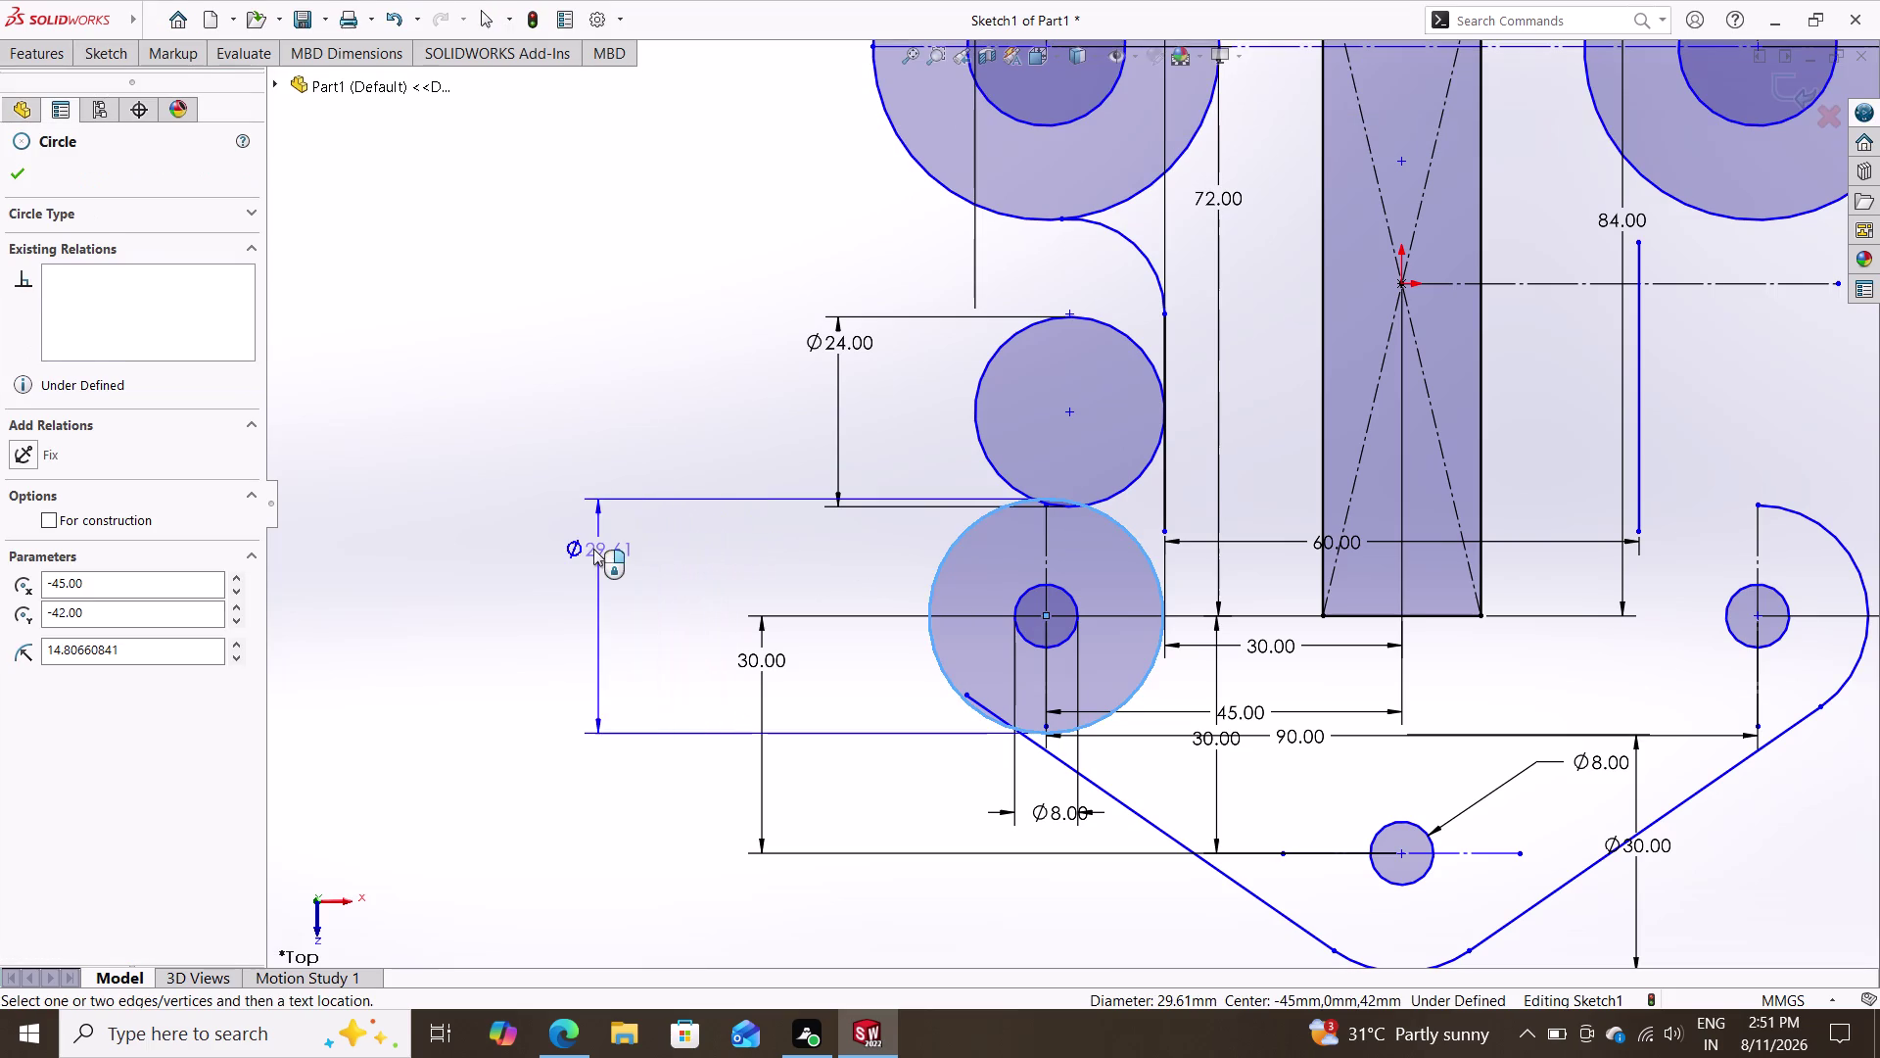
click(593, 548)
text(2)
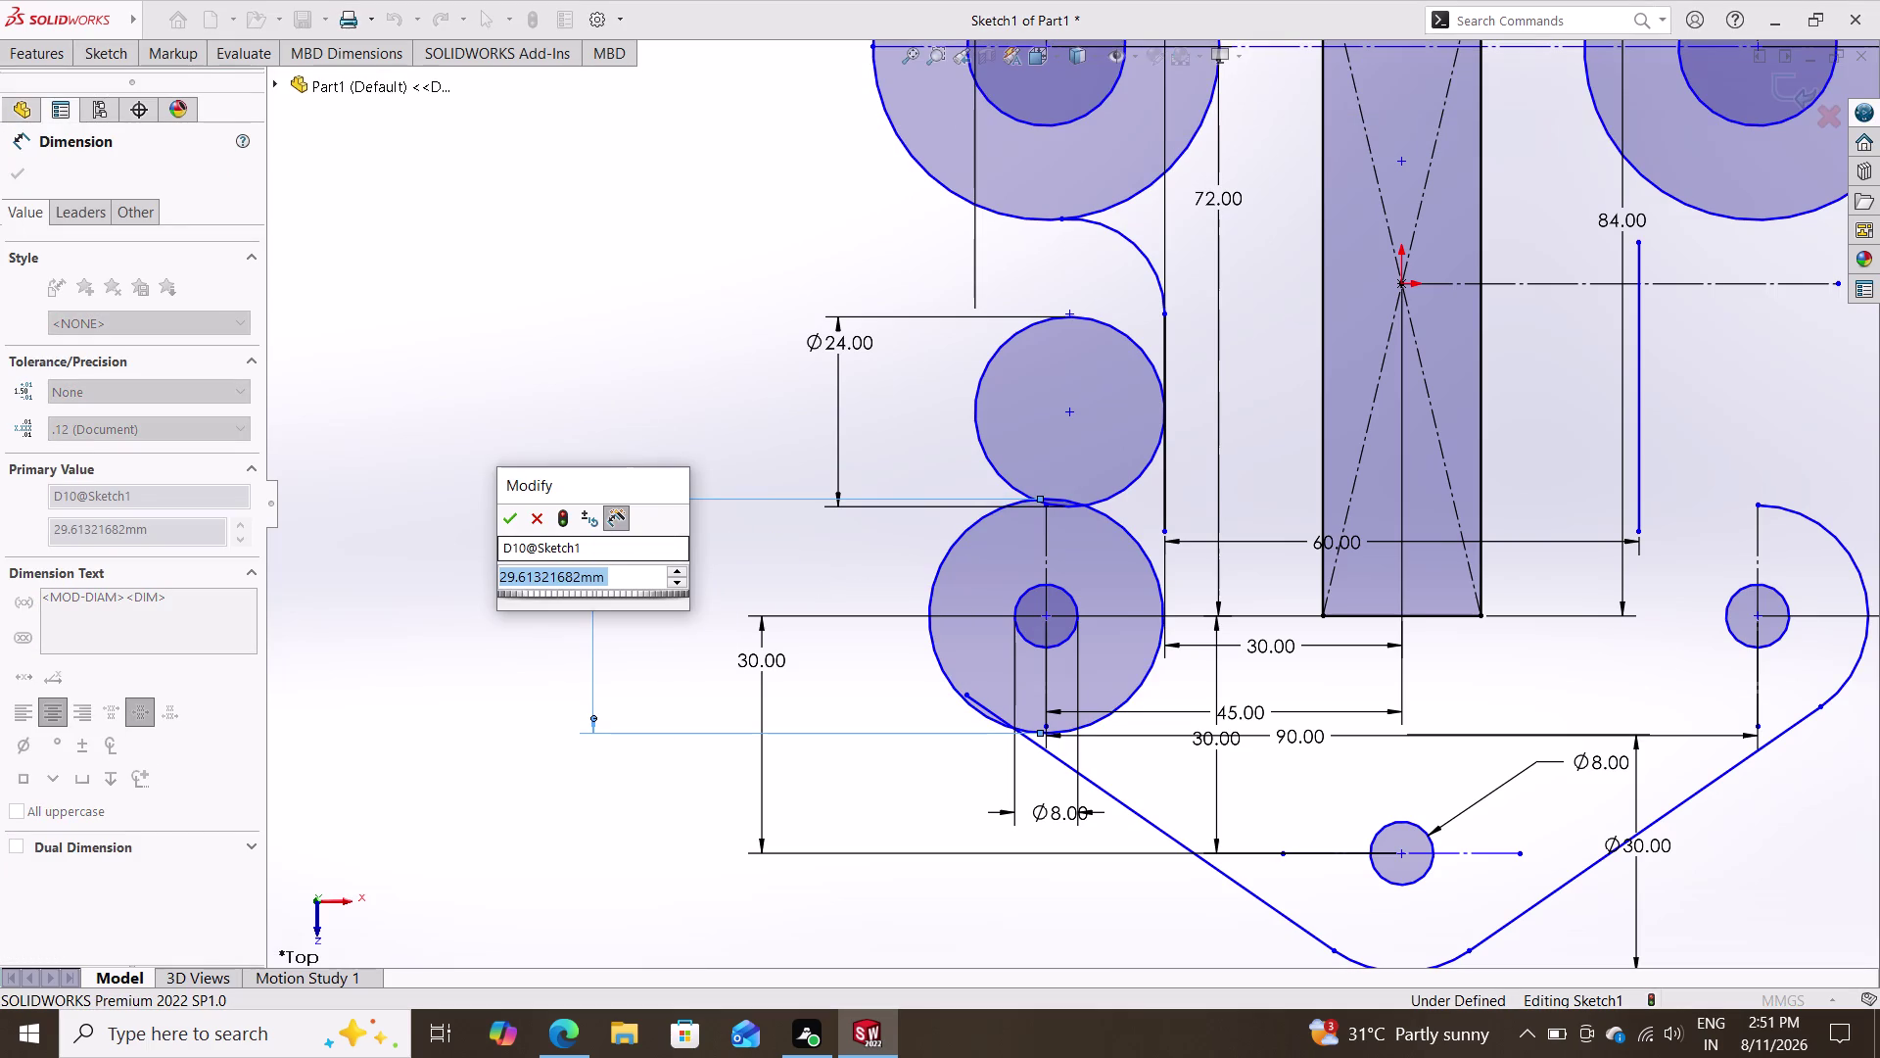
text(8)
key(Return)
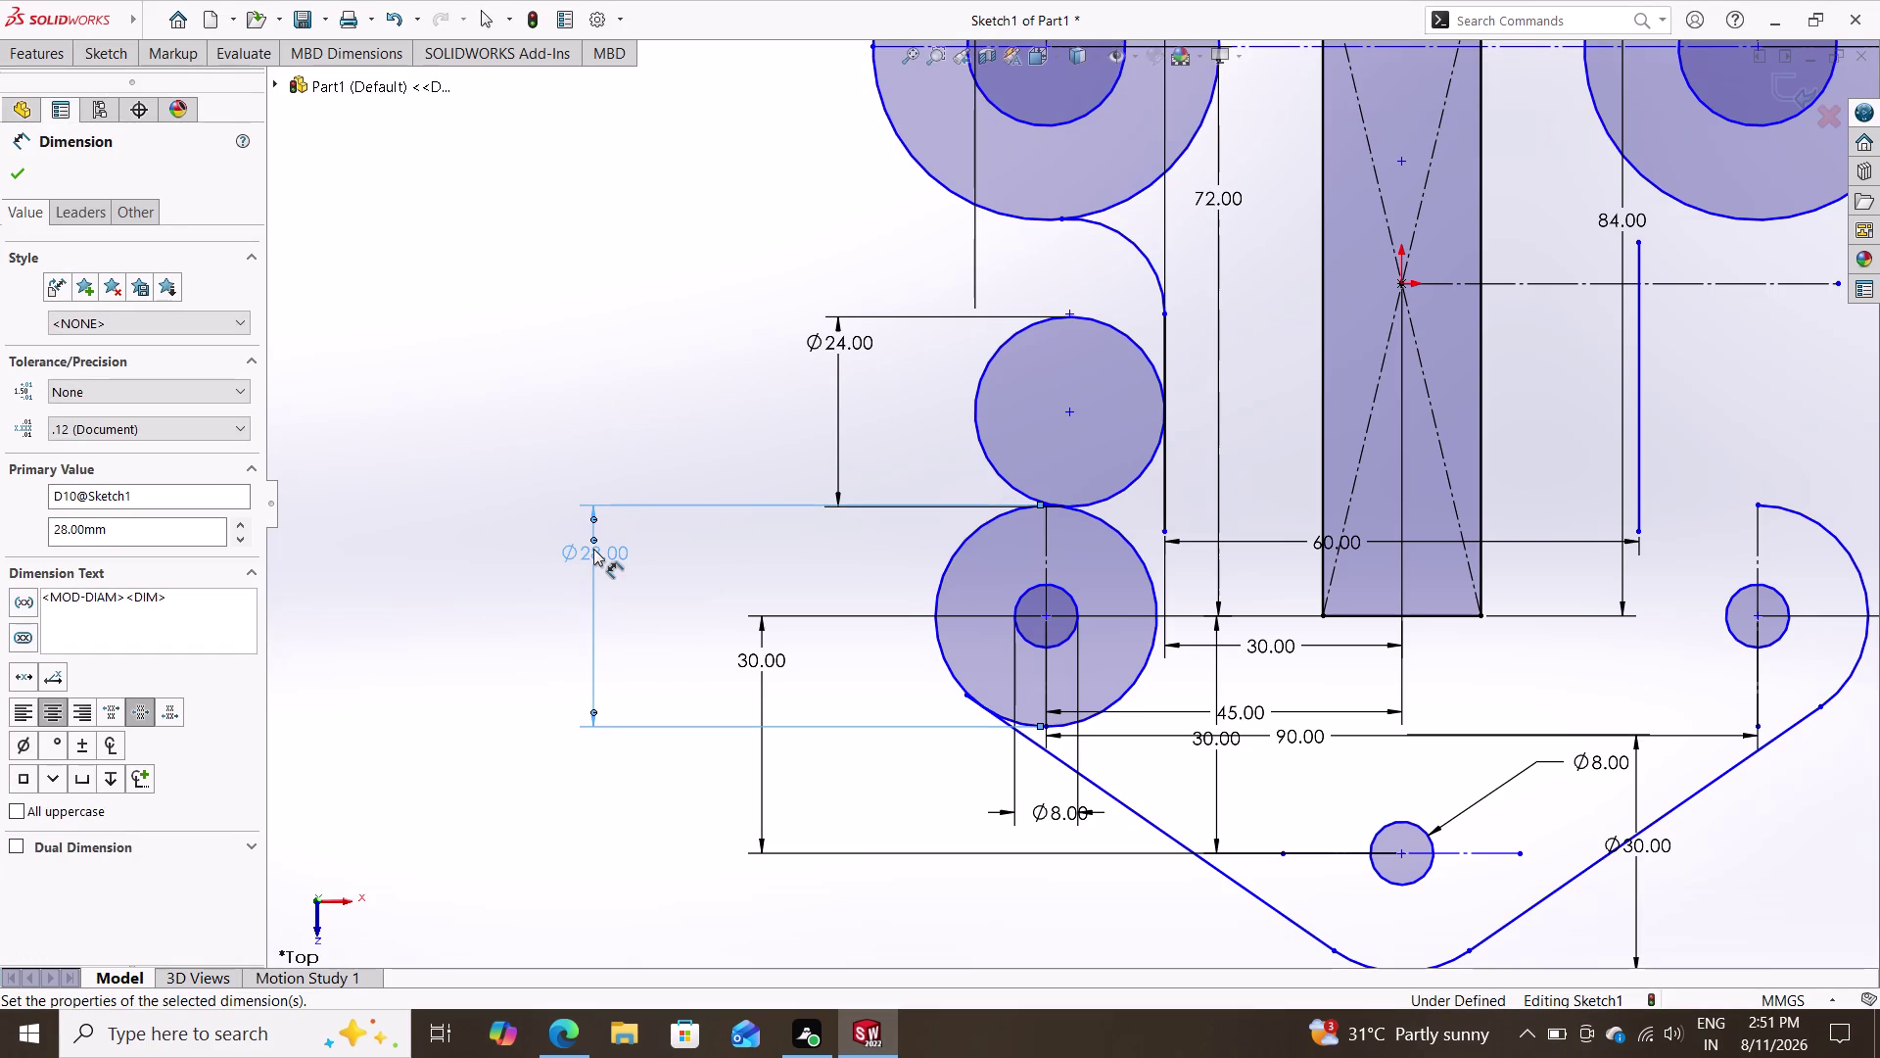
key(Escape)
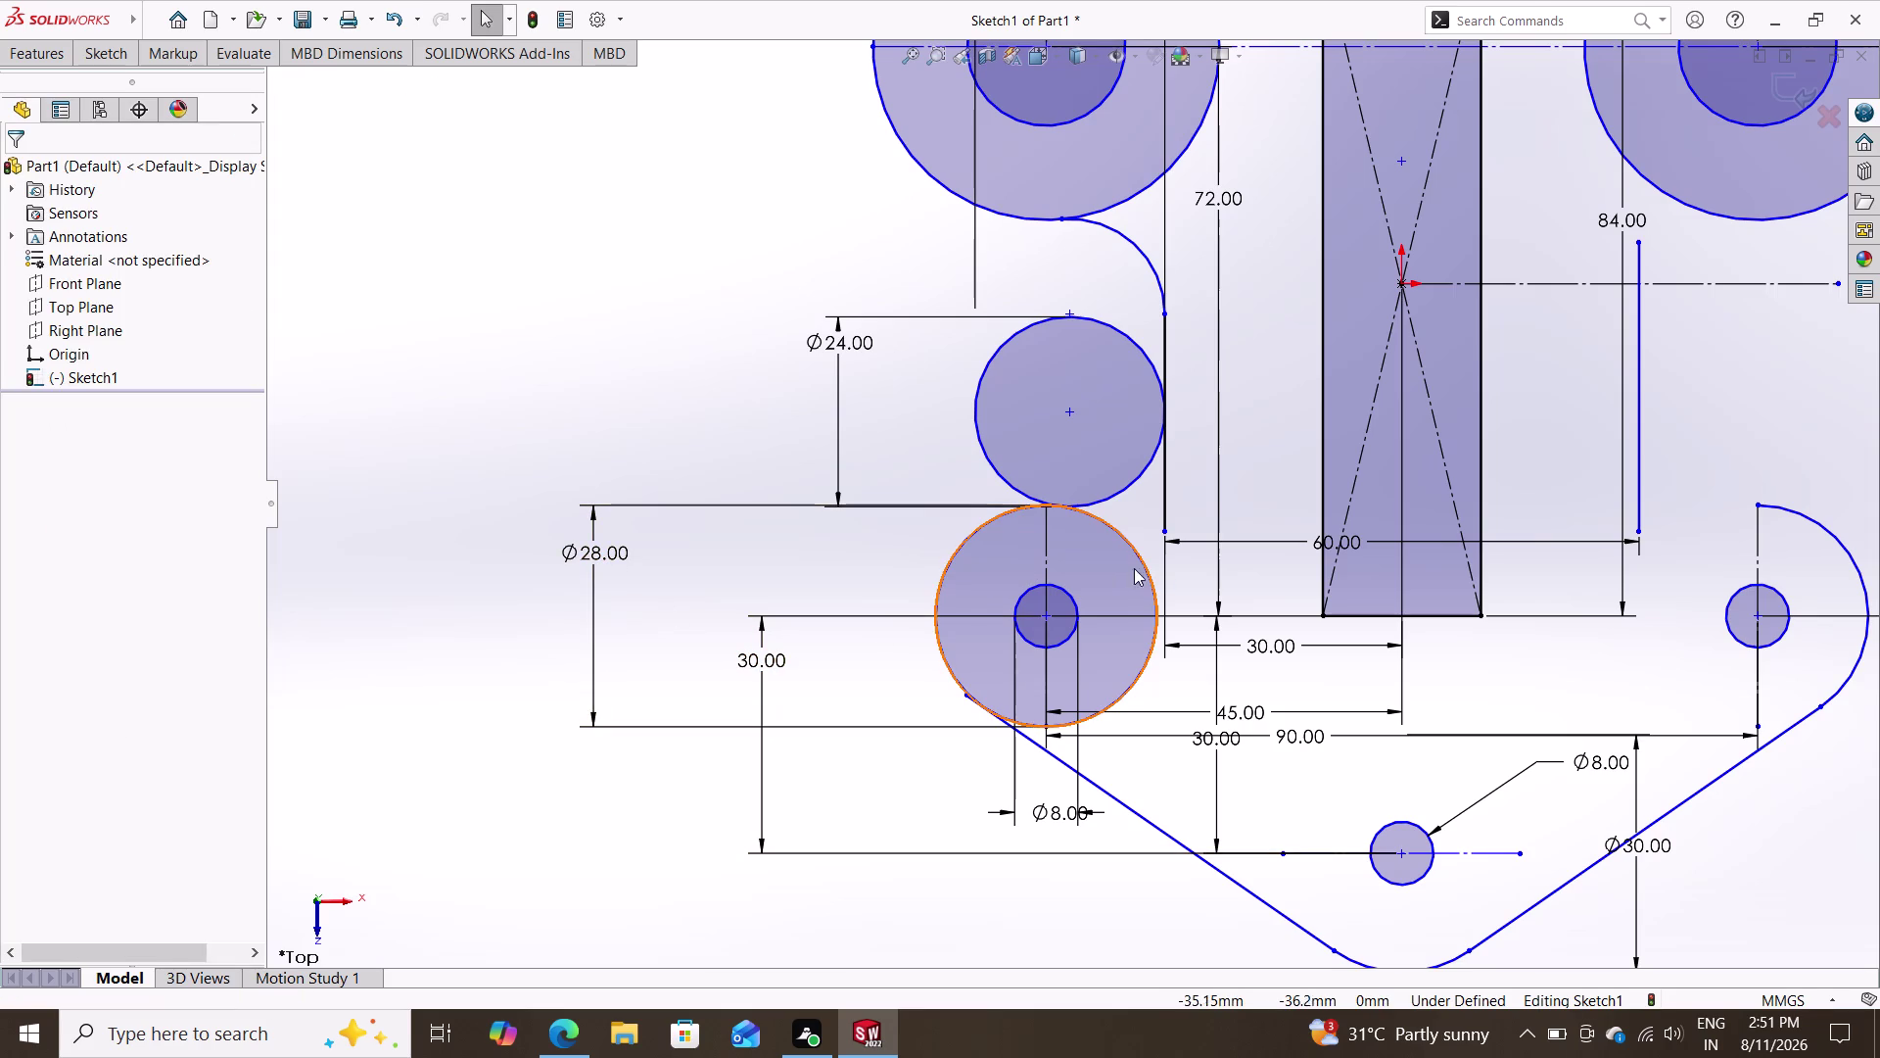
Add a Tangent relation between the Ø28 and Ø24 circles.
click(1132, 482)
click(983, 518)
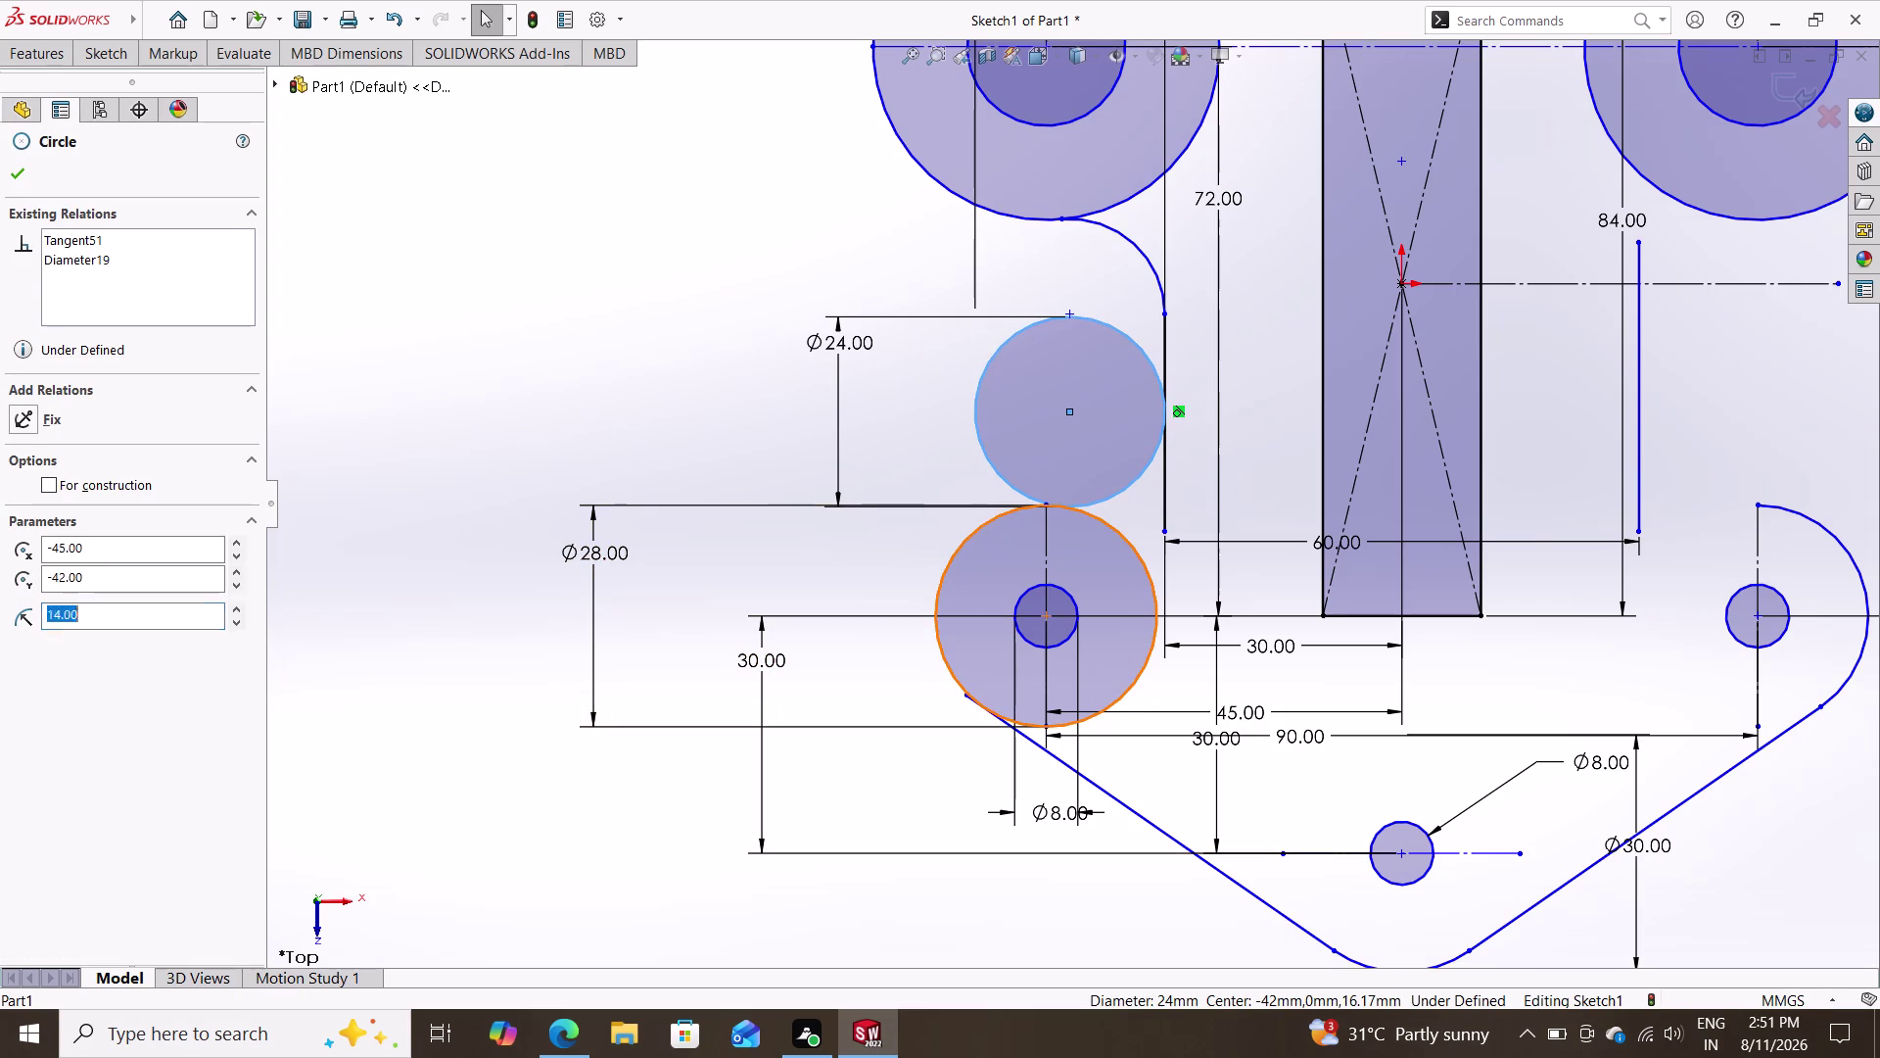
click(95, 547)
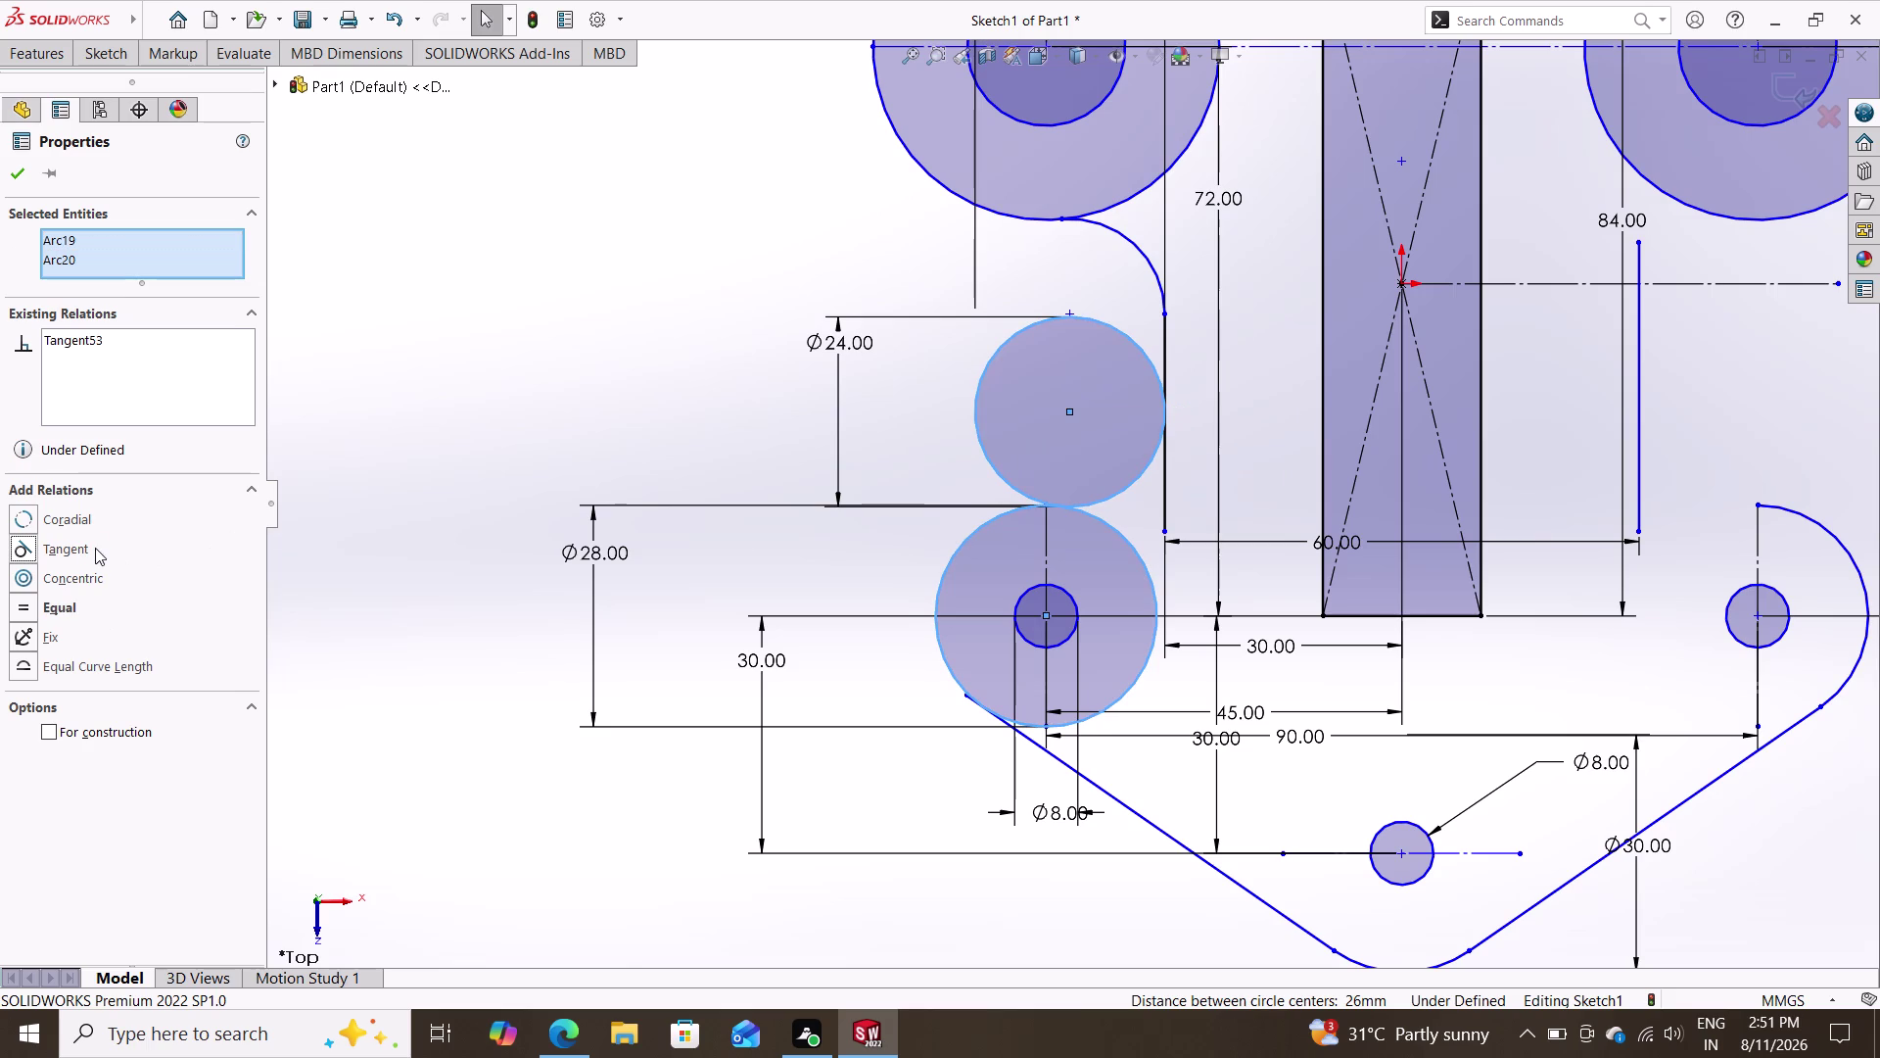
click(1163, 454)
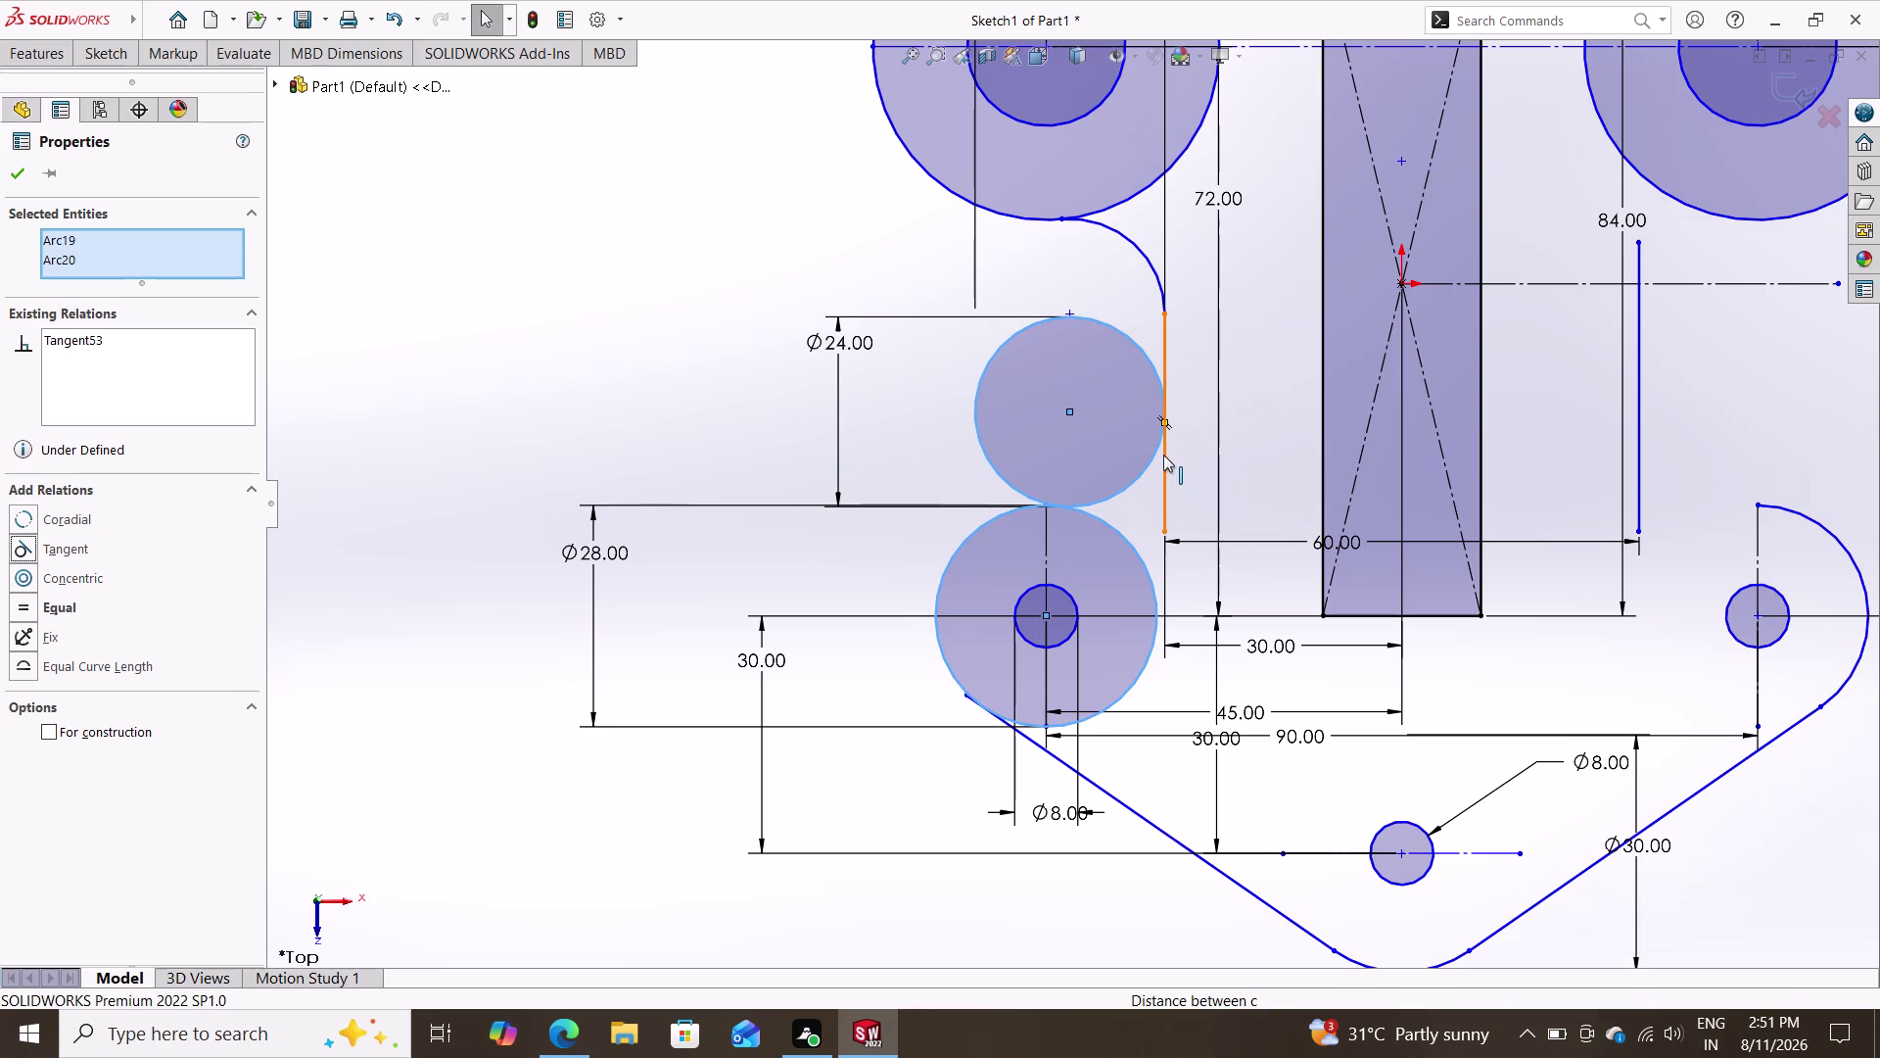
click(1150, 455)
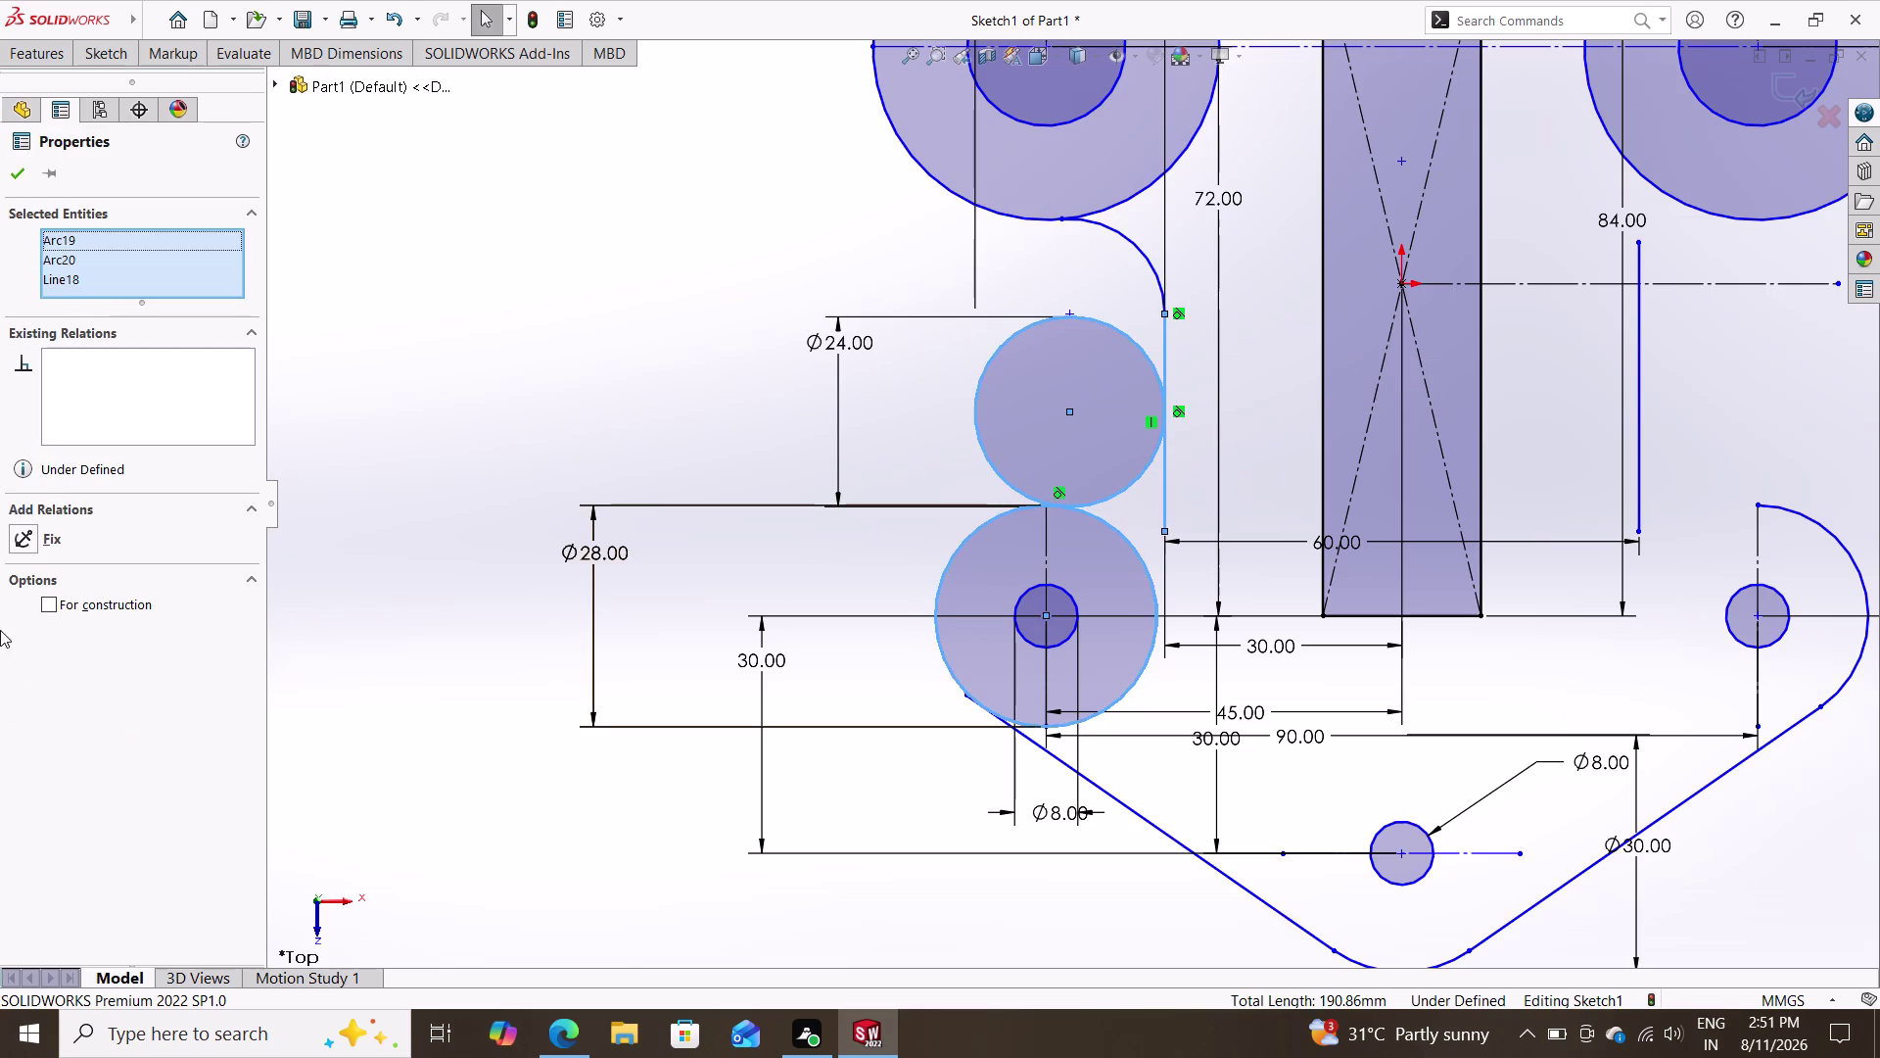
key(Escape)
key(Escape)
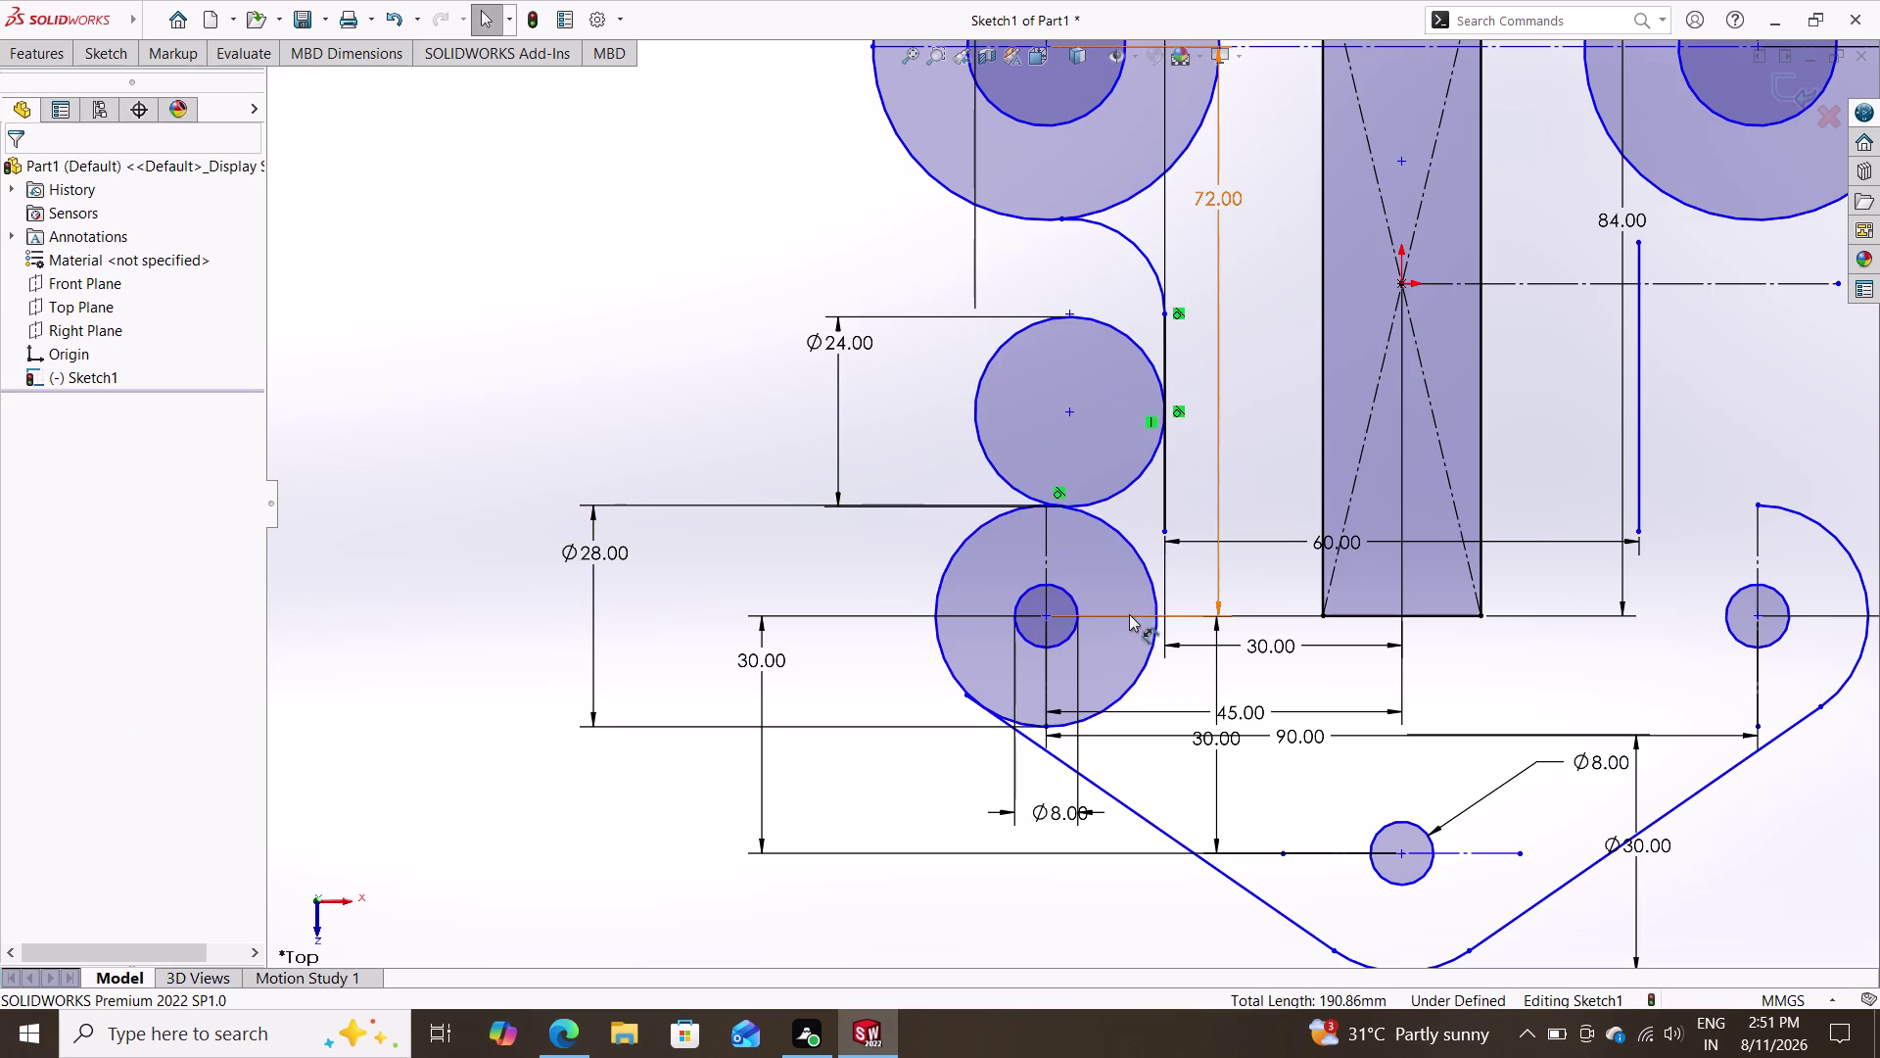
click(90, 56)
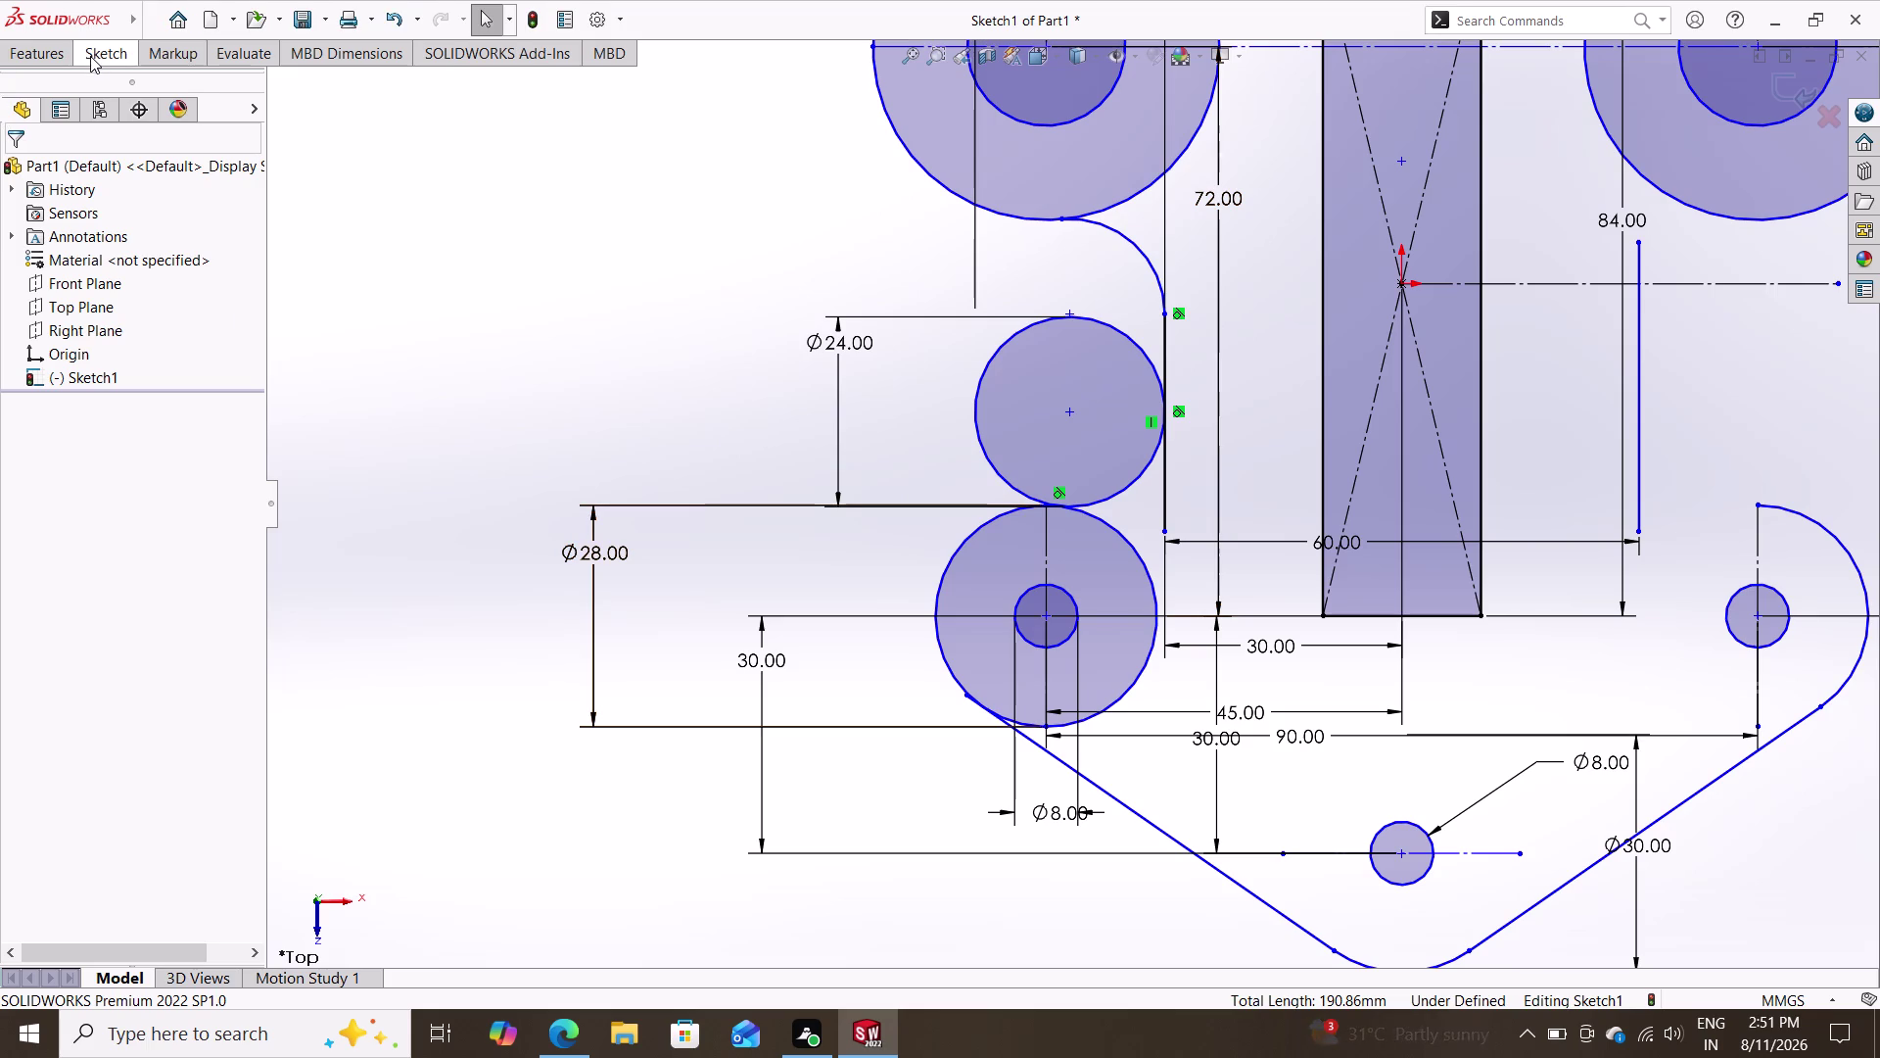
Trim the inner parts of the Ø24 and Ø28 circles and a piece near the diagonal.
click(343, 97)
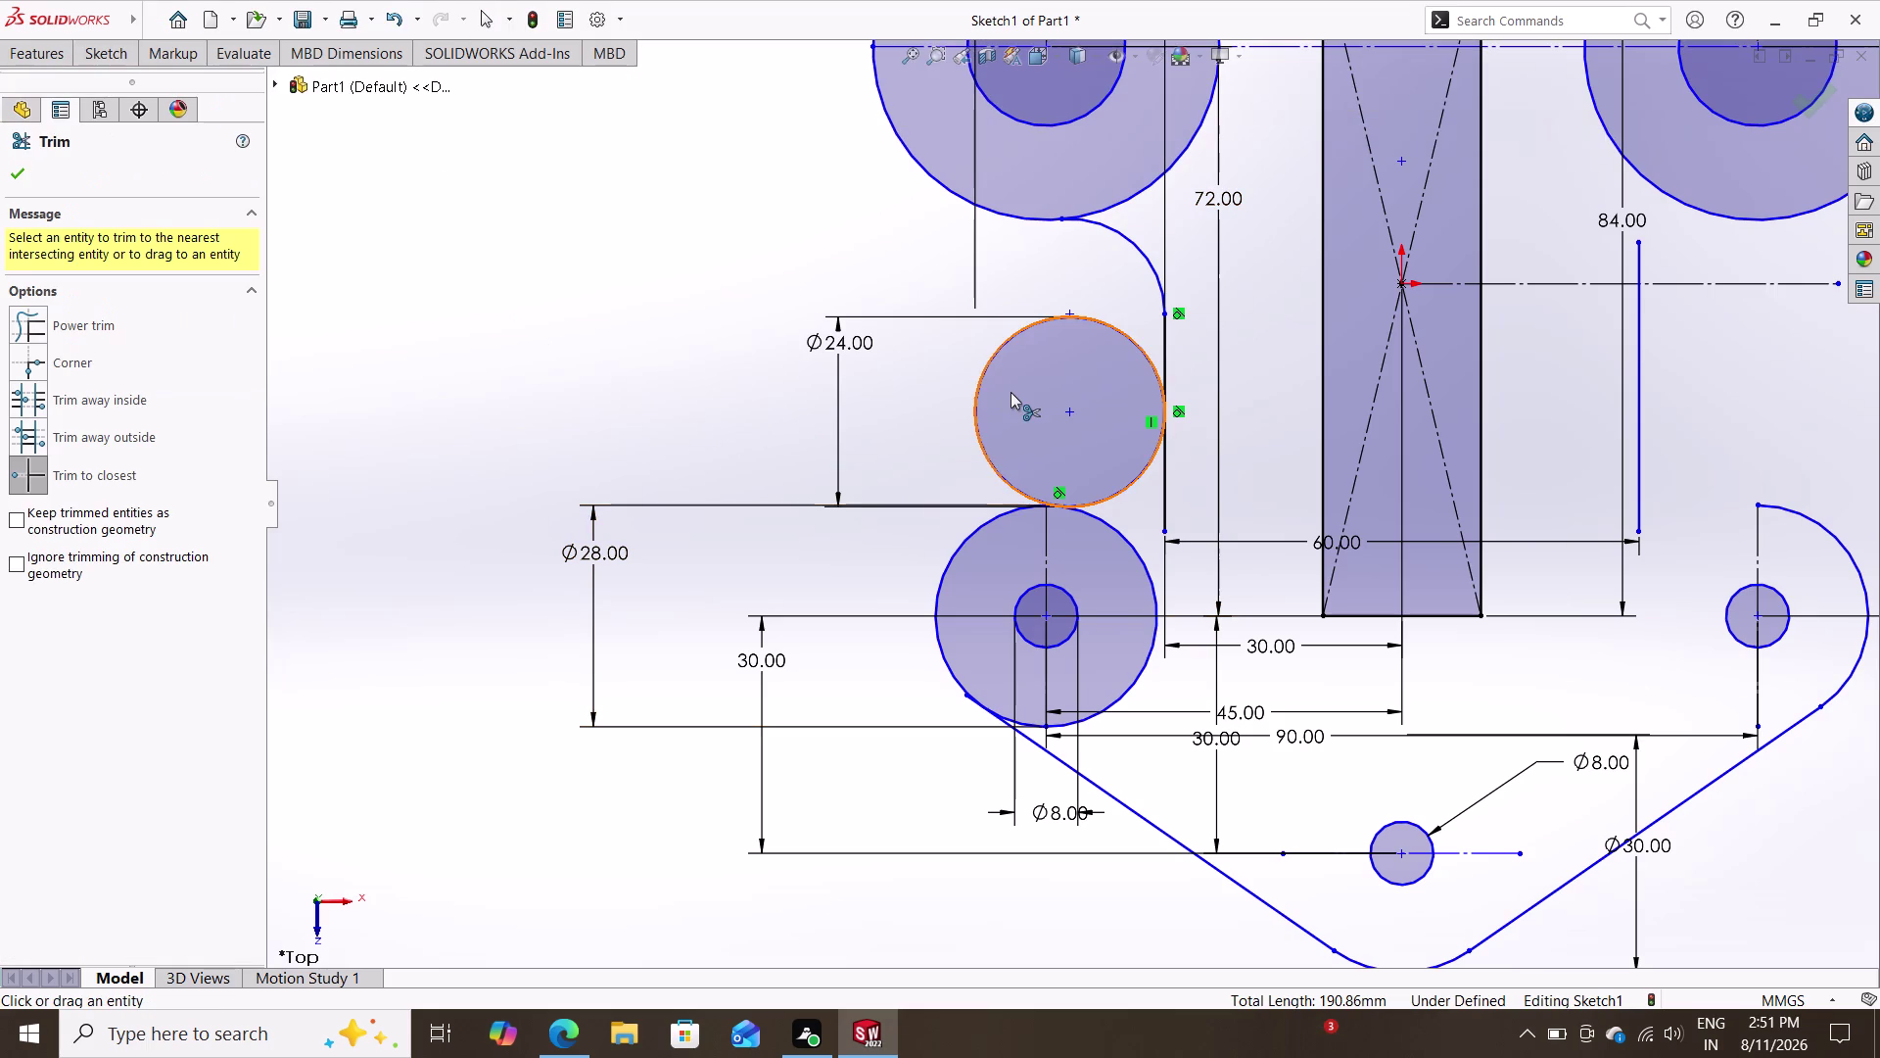
click(976, 391)
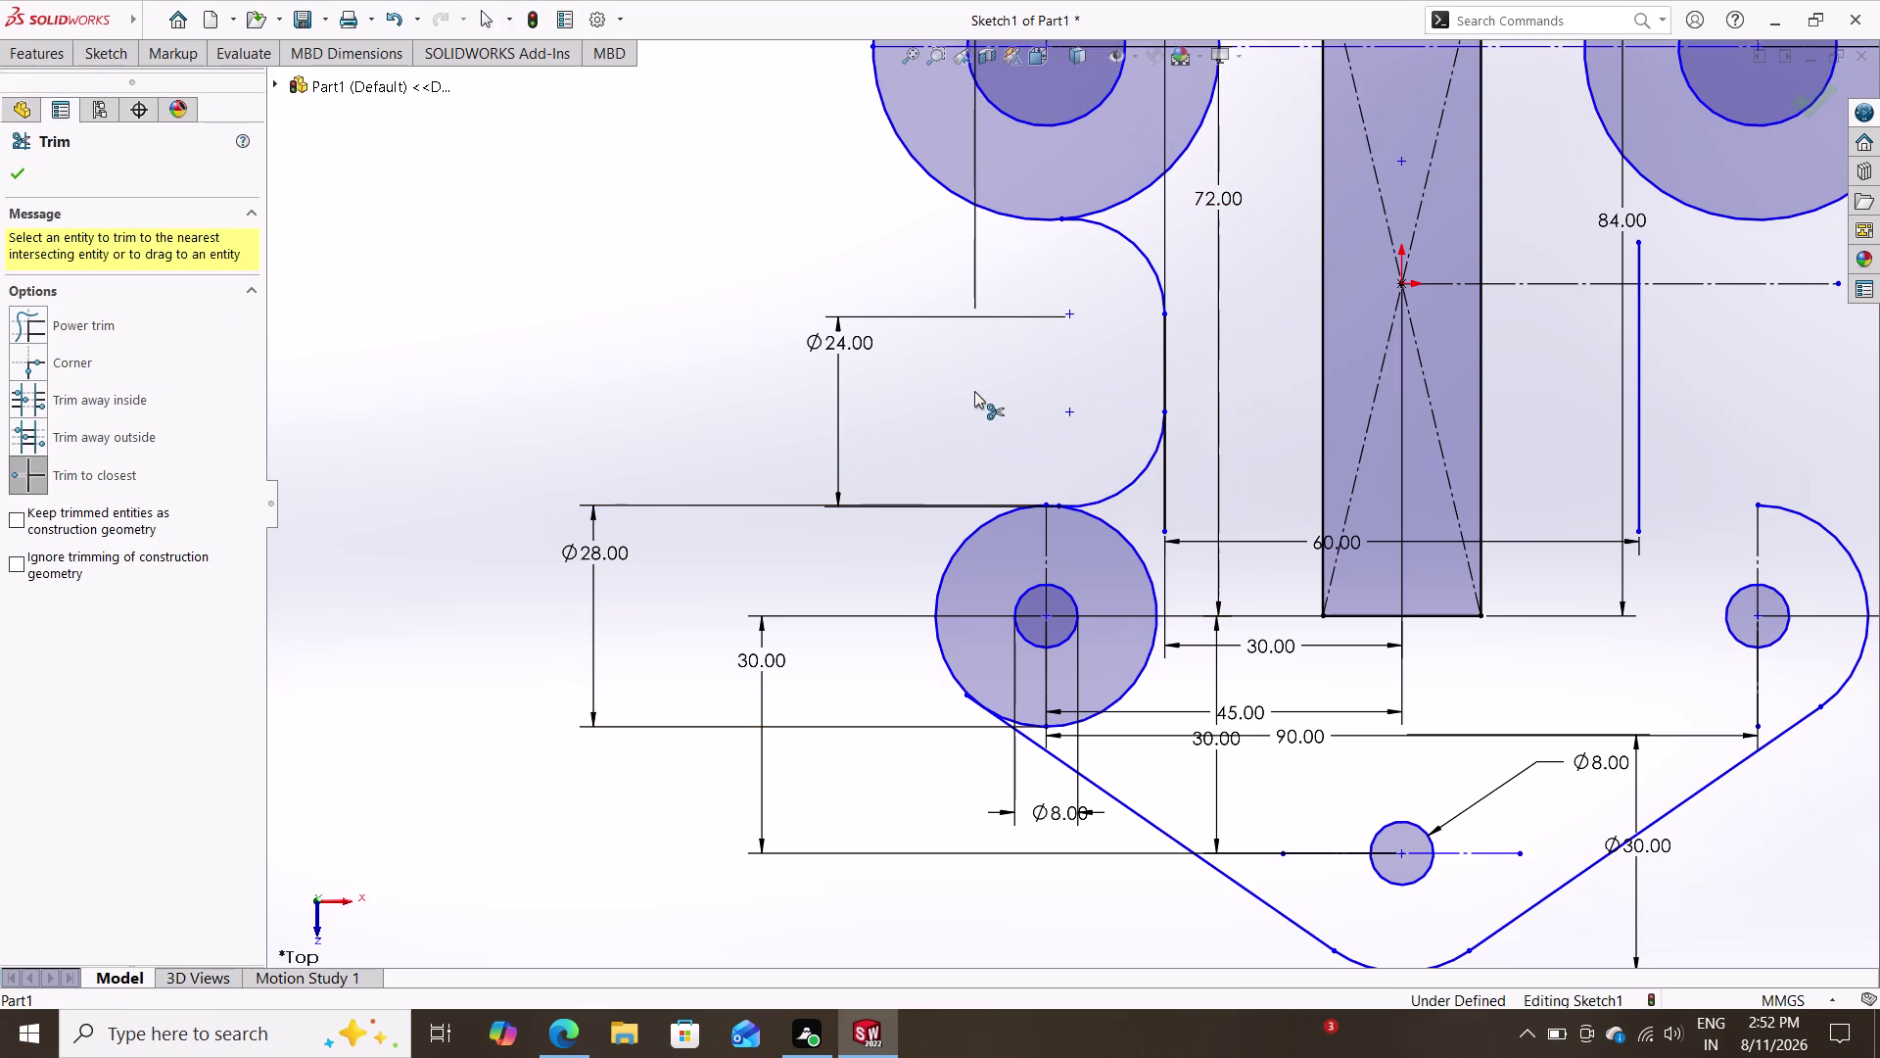
click(1123, 533)
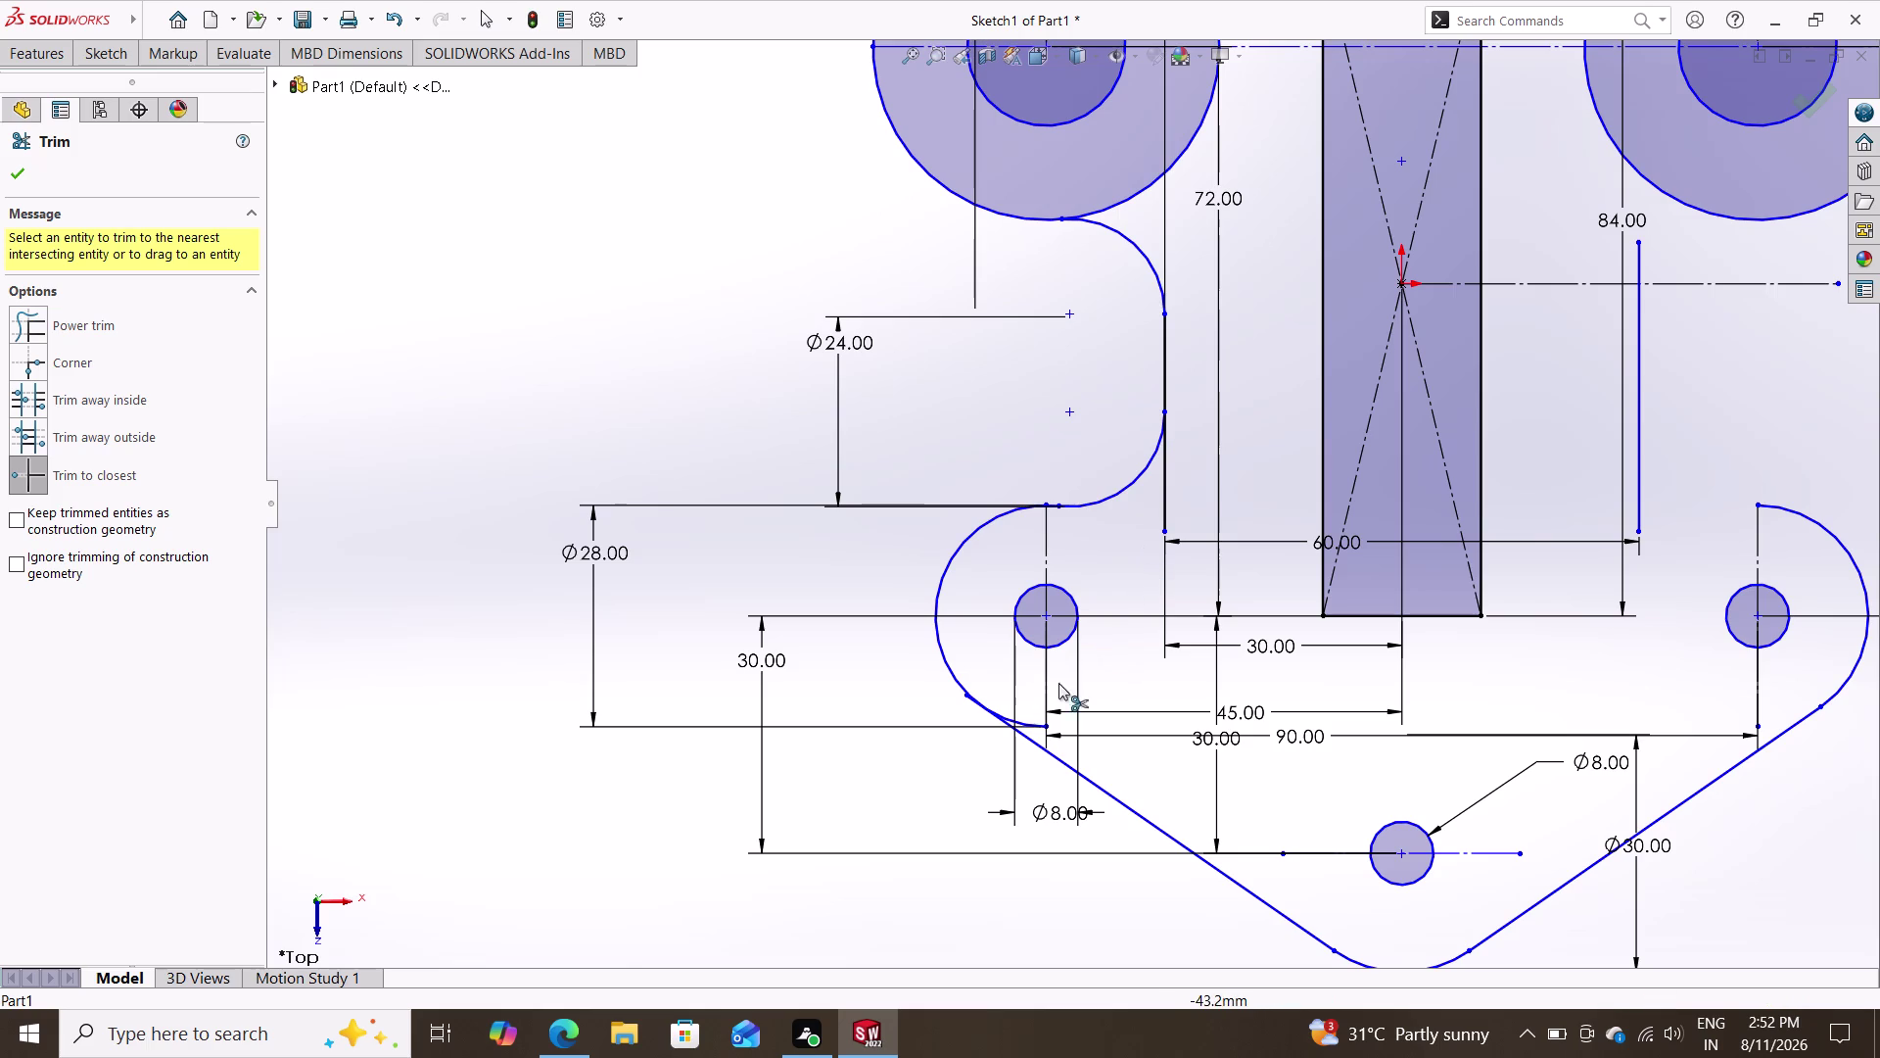
click(1030, 724)
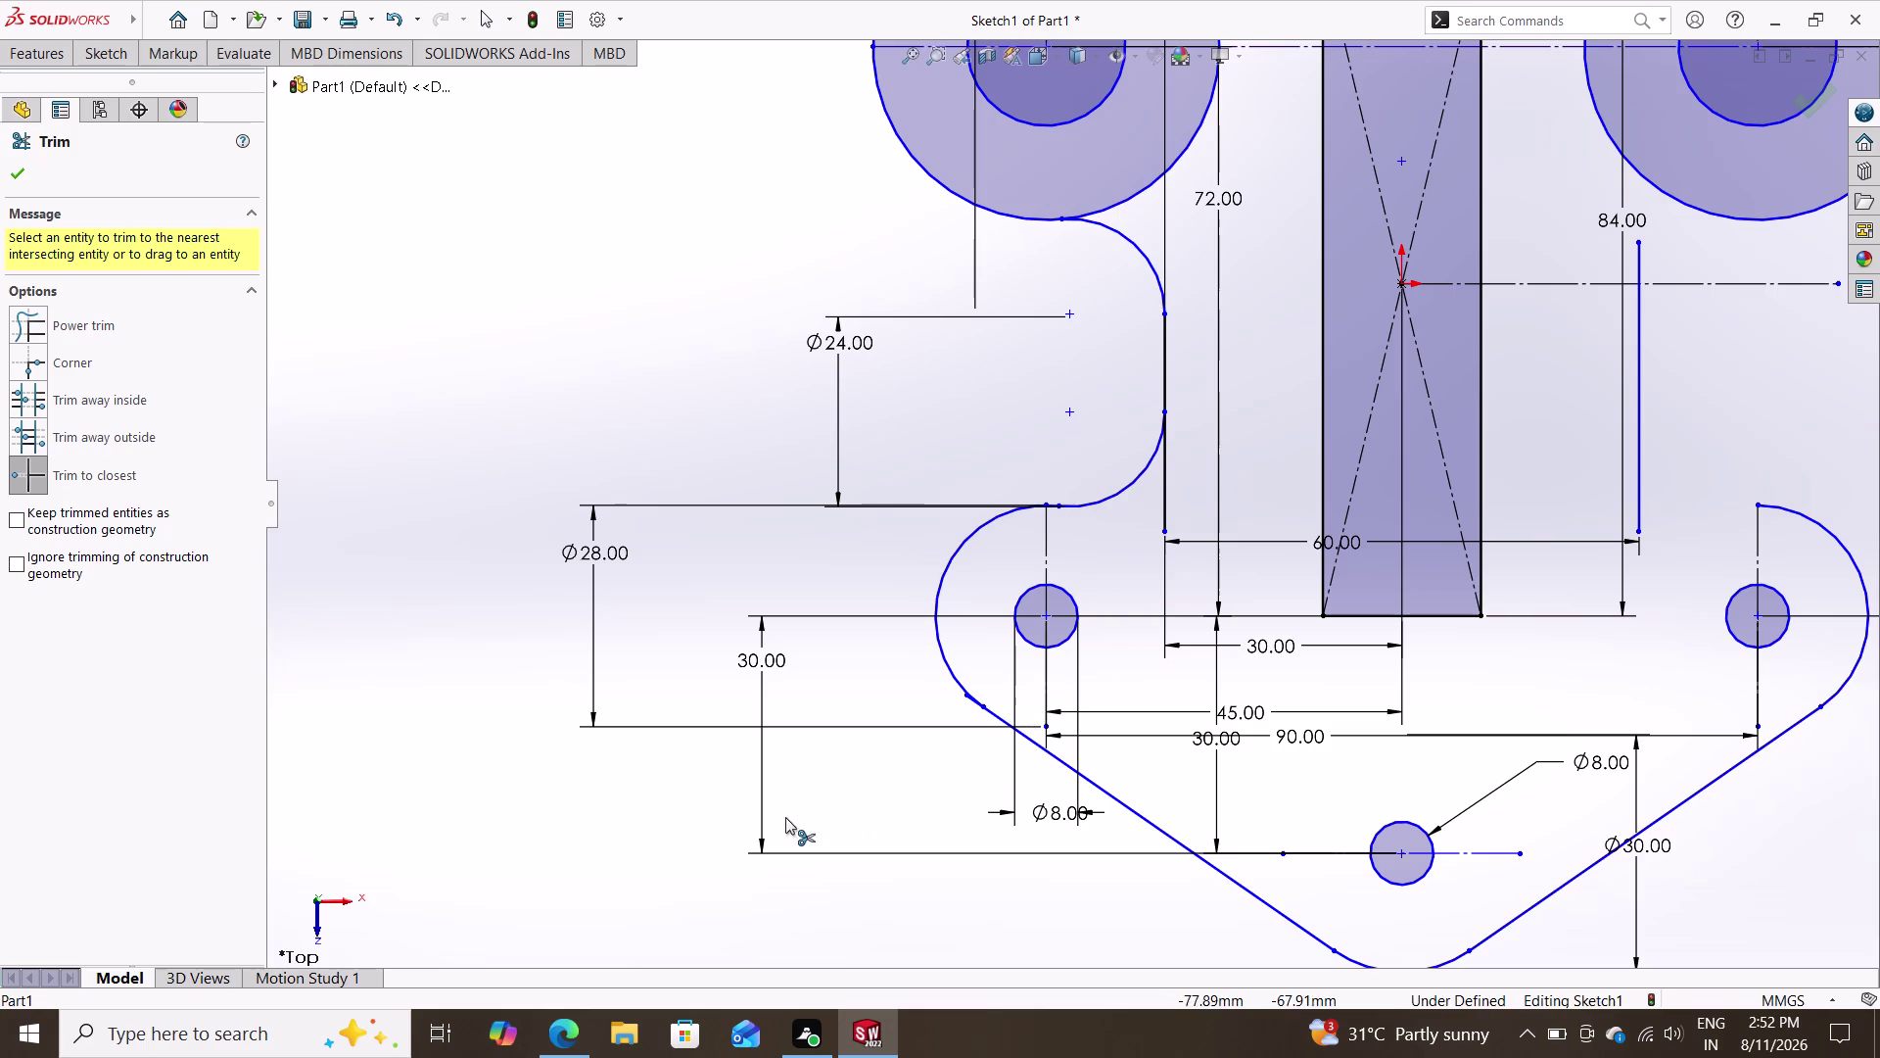
Trim the arc–diagonal overlap and the leftover stubs below the left neck.
scroll(down, 3)
scroll(down, 3)
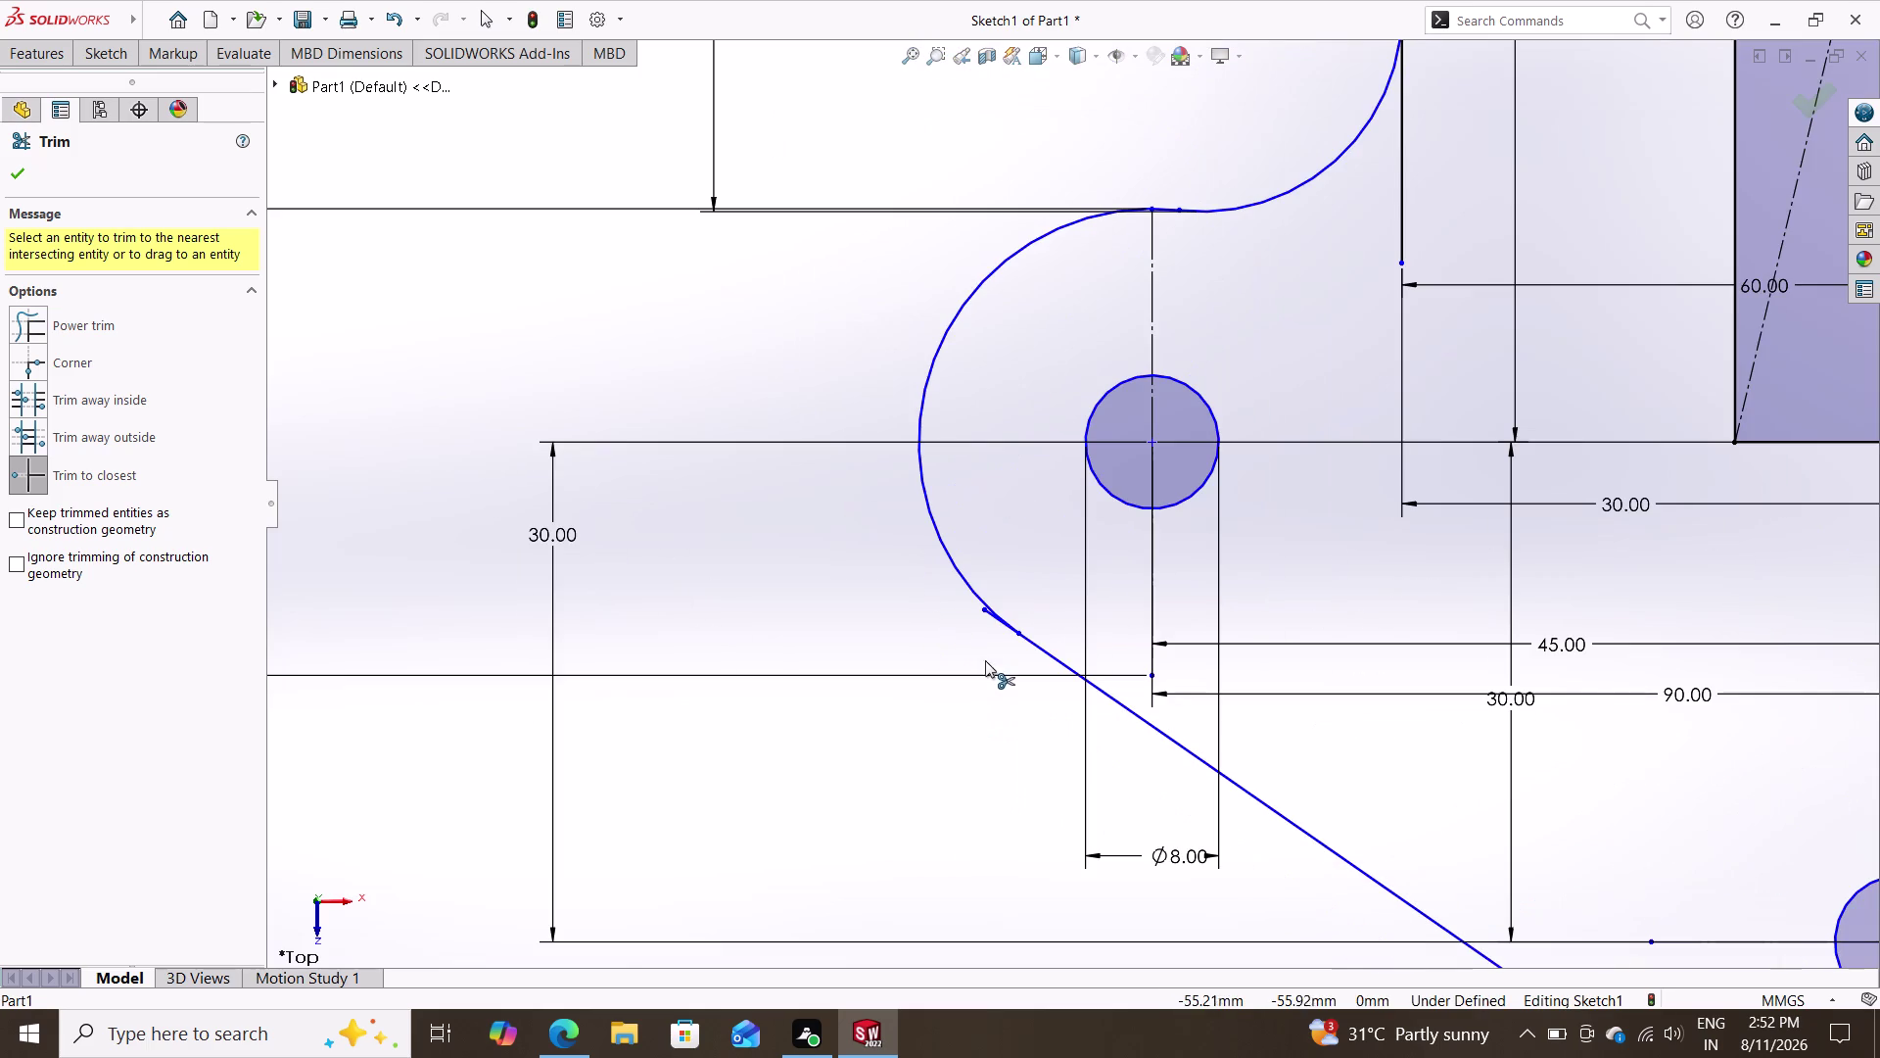
click(996, 618)
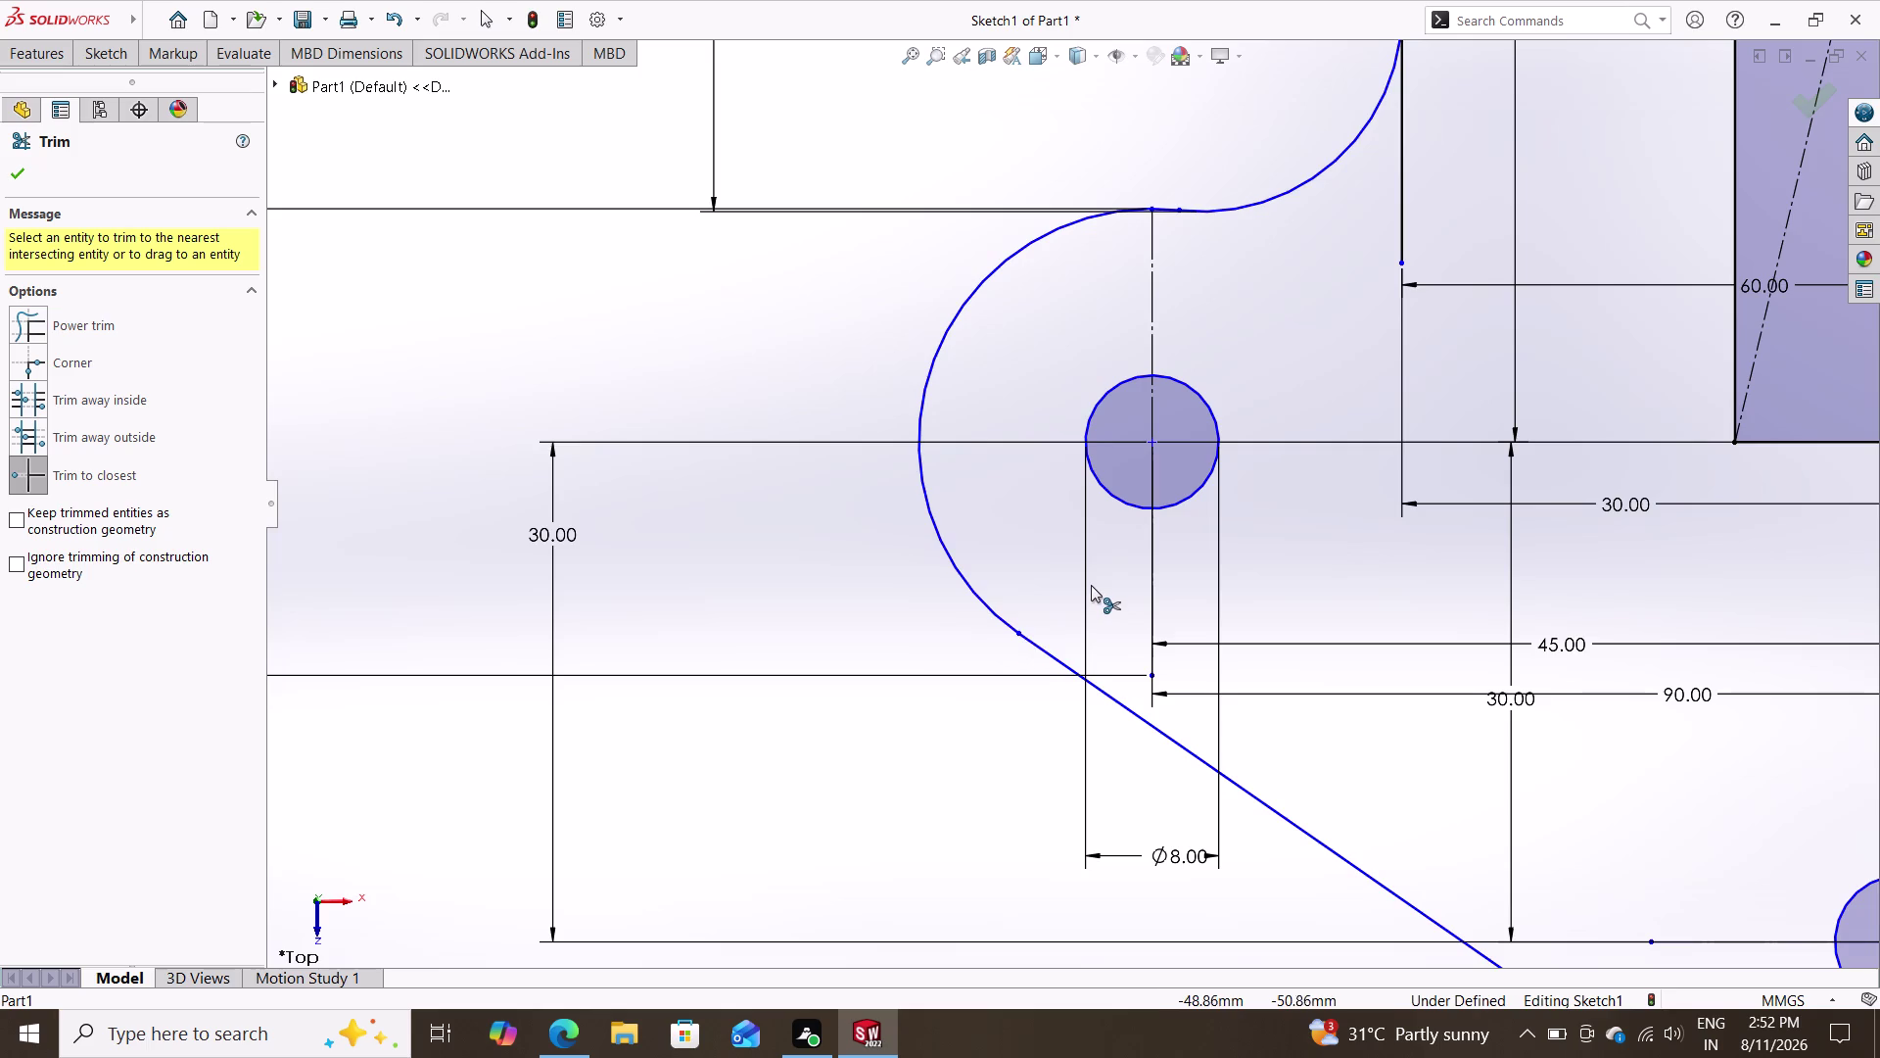
scroll(down, 3)
scroll(up, 3)
scroll(up, 3)
scroll(down, 3)
scroll(up, 3)
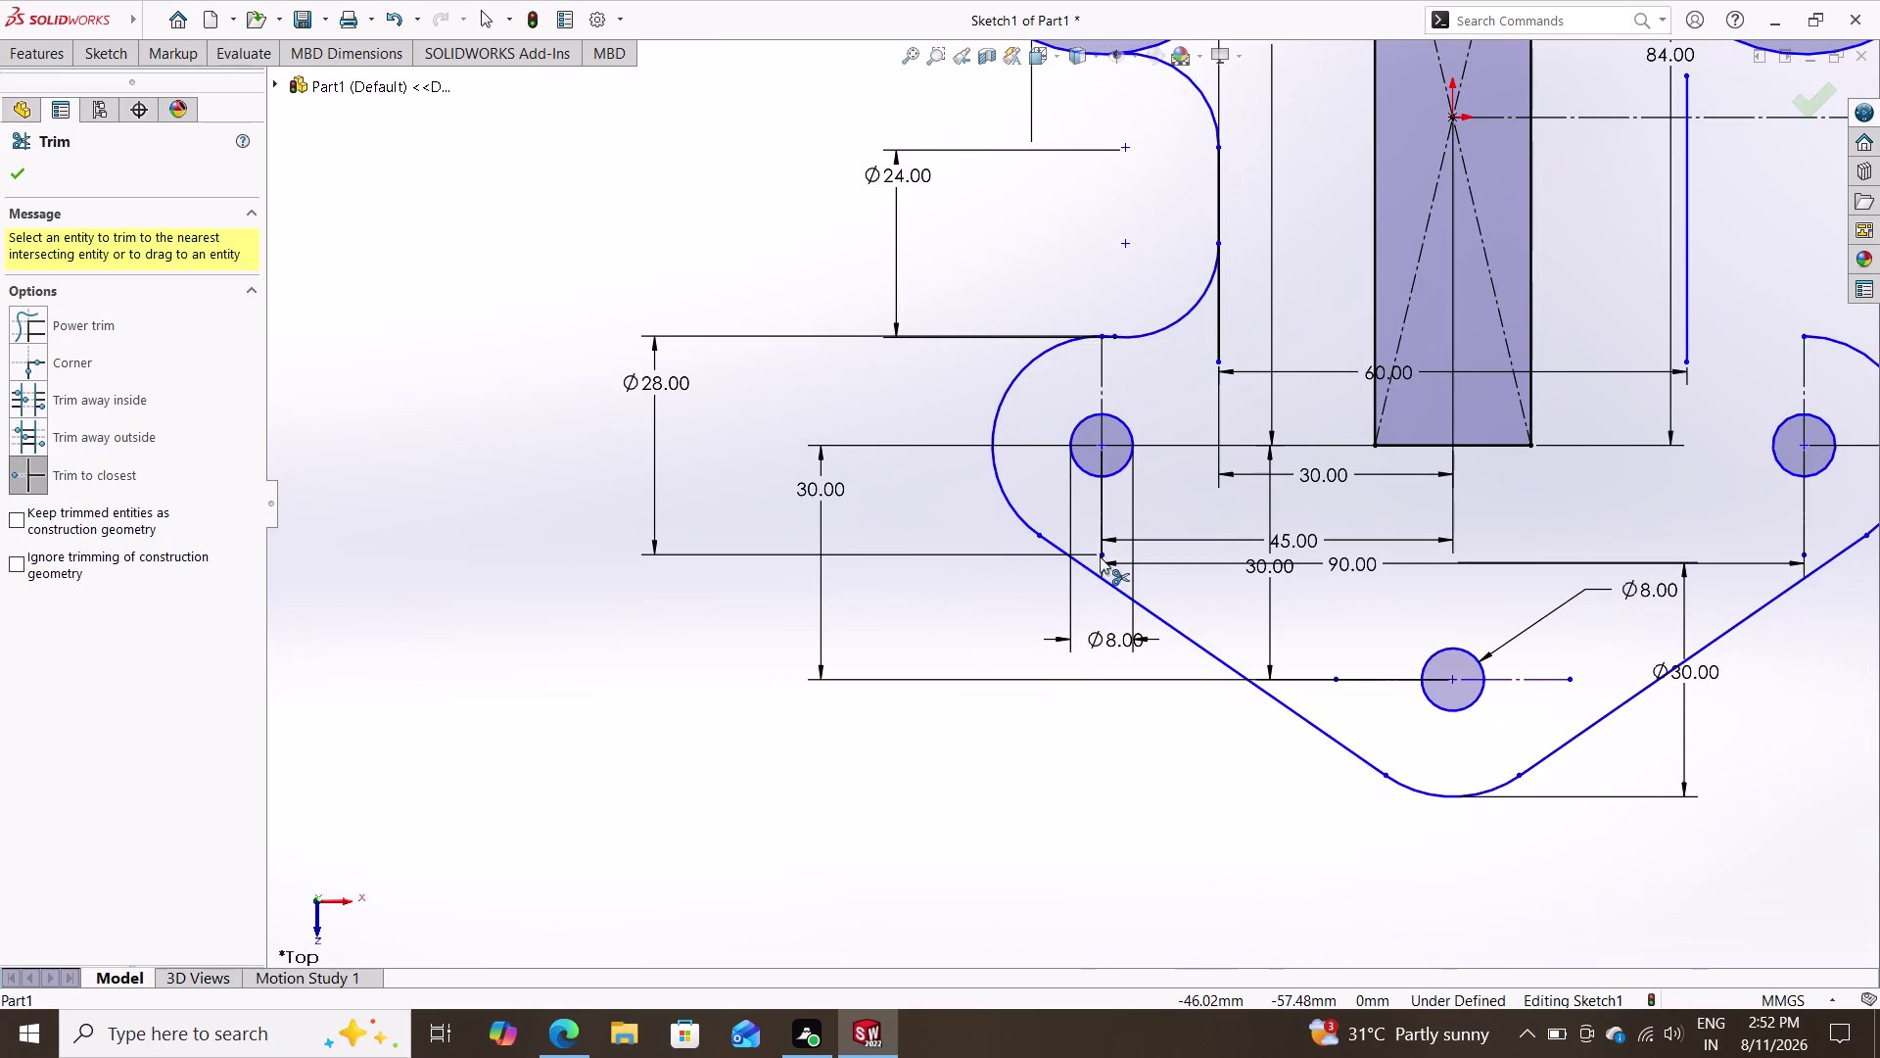
scroll(up, 3)
scroll(up, 3)
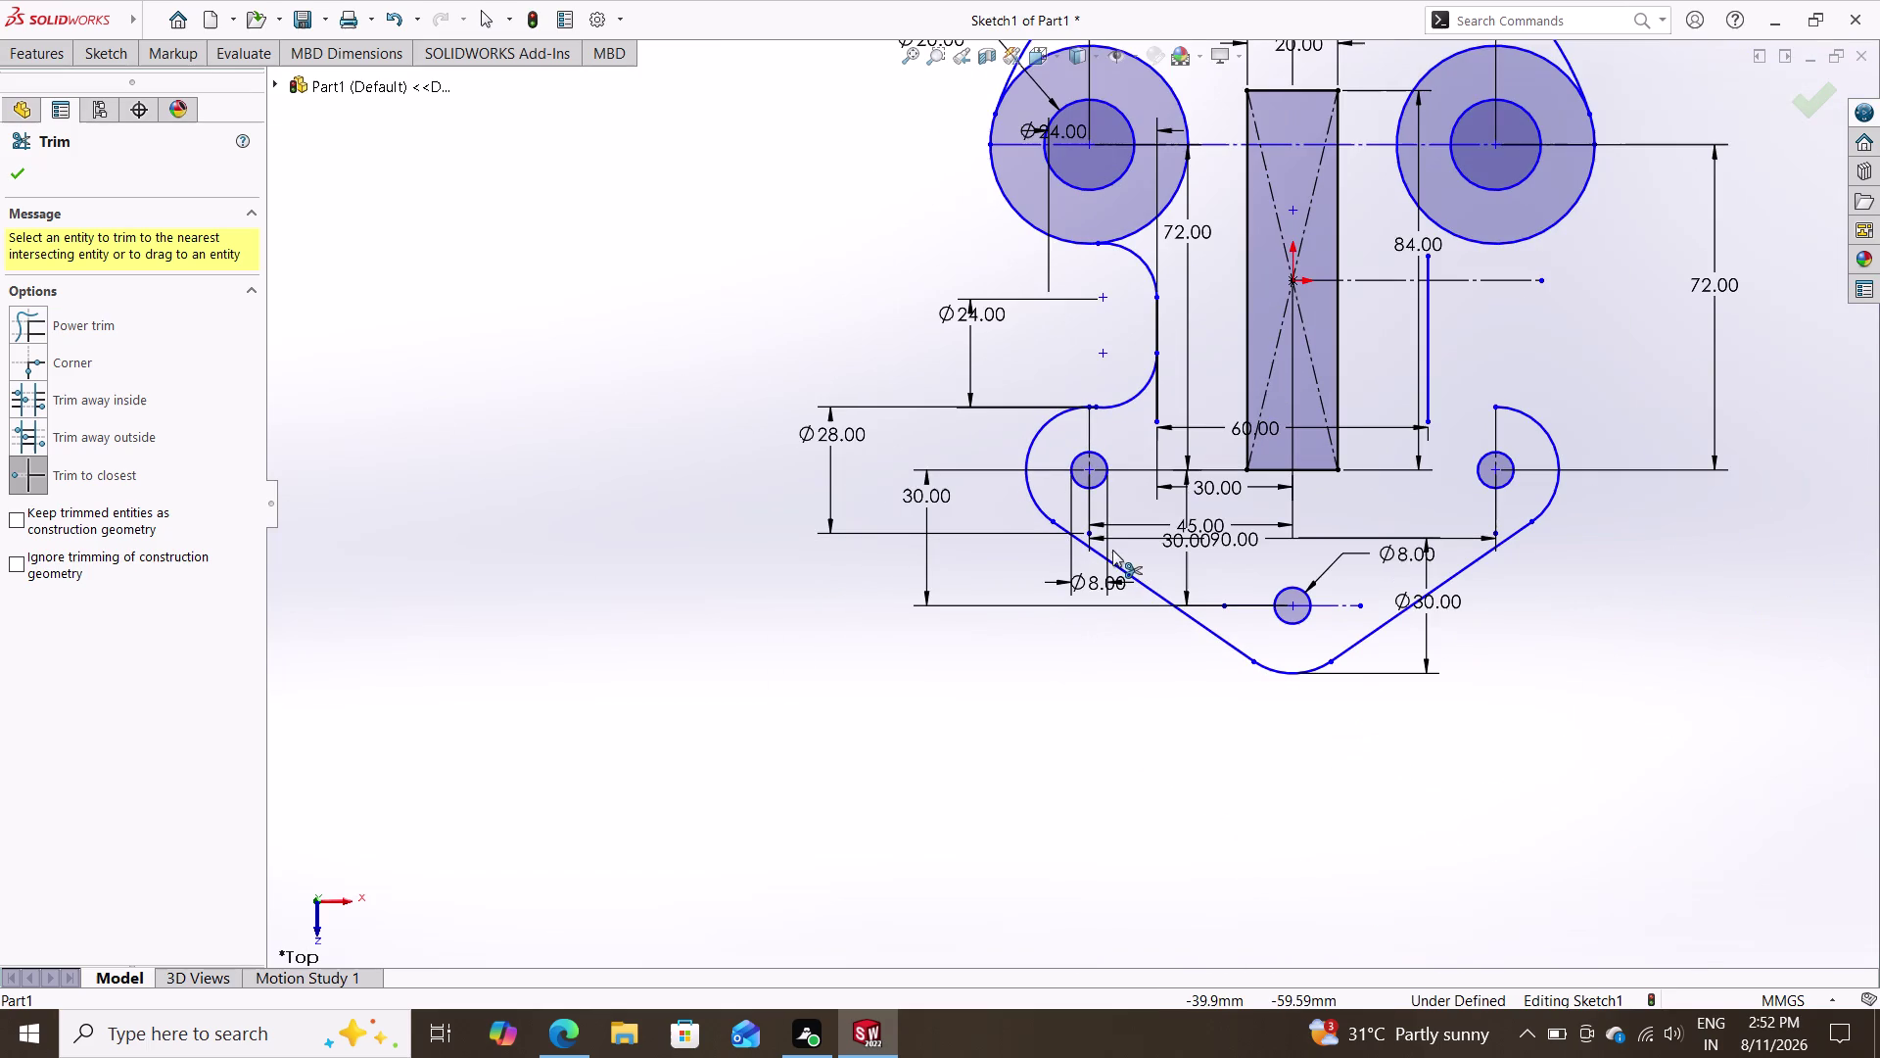
scroll(up, 3)
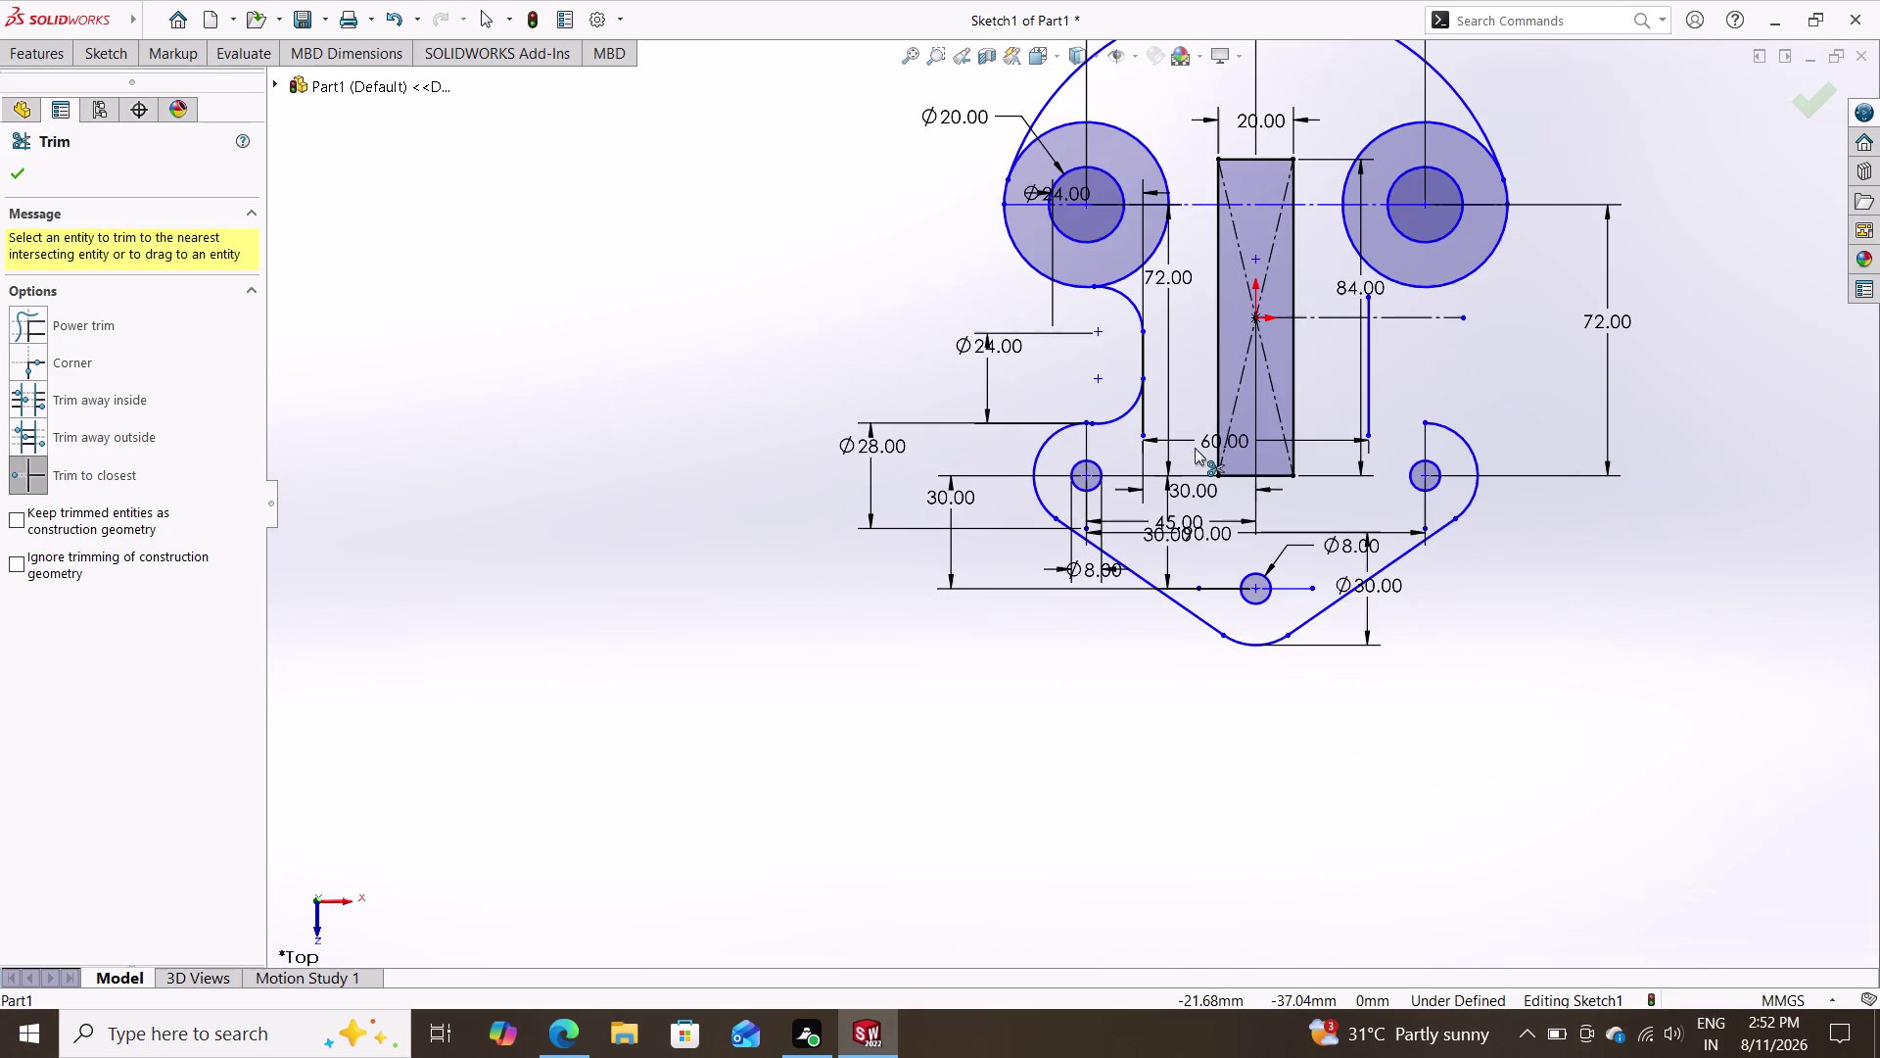
scroll(up, 3)
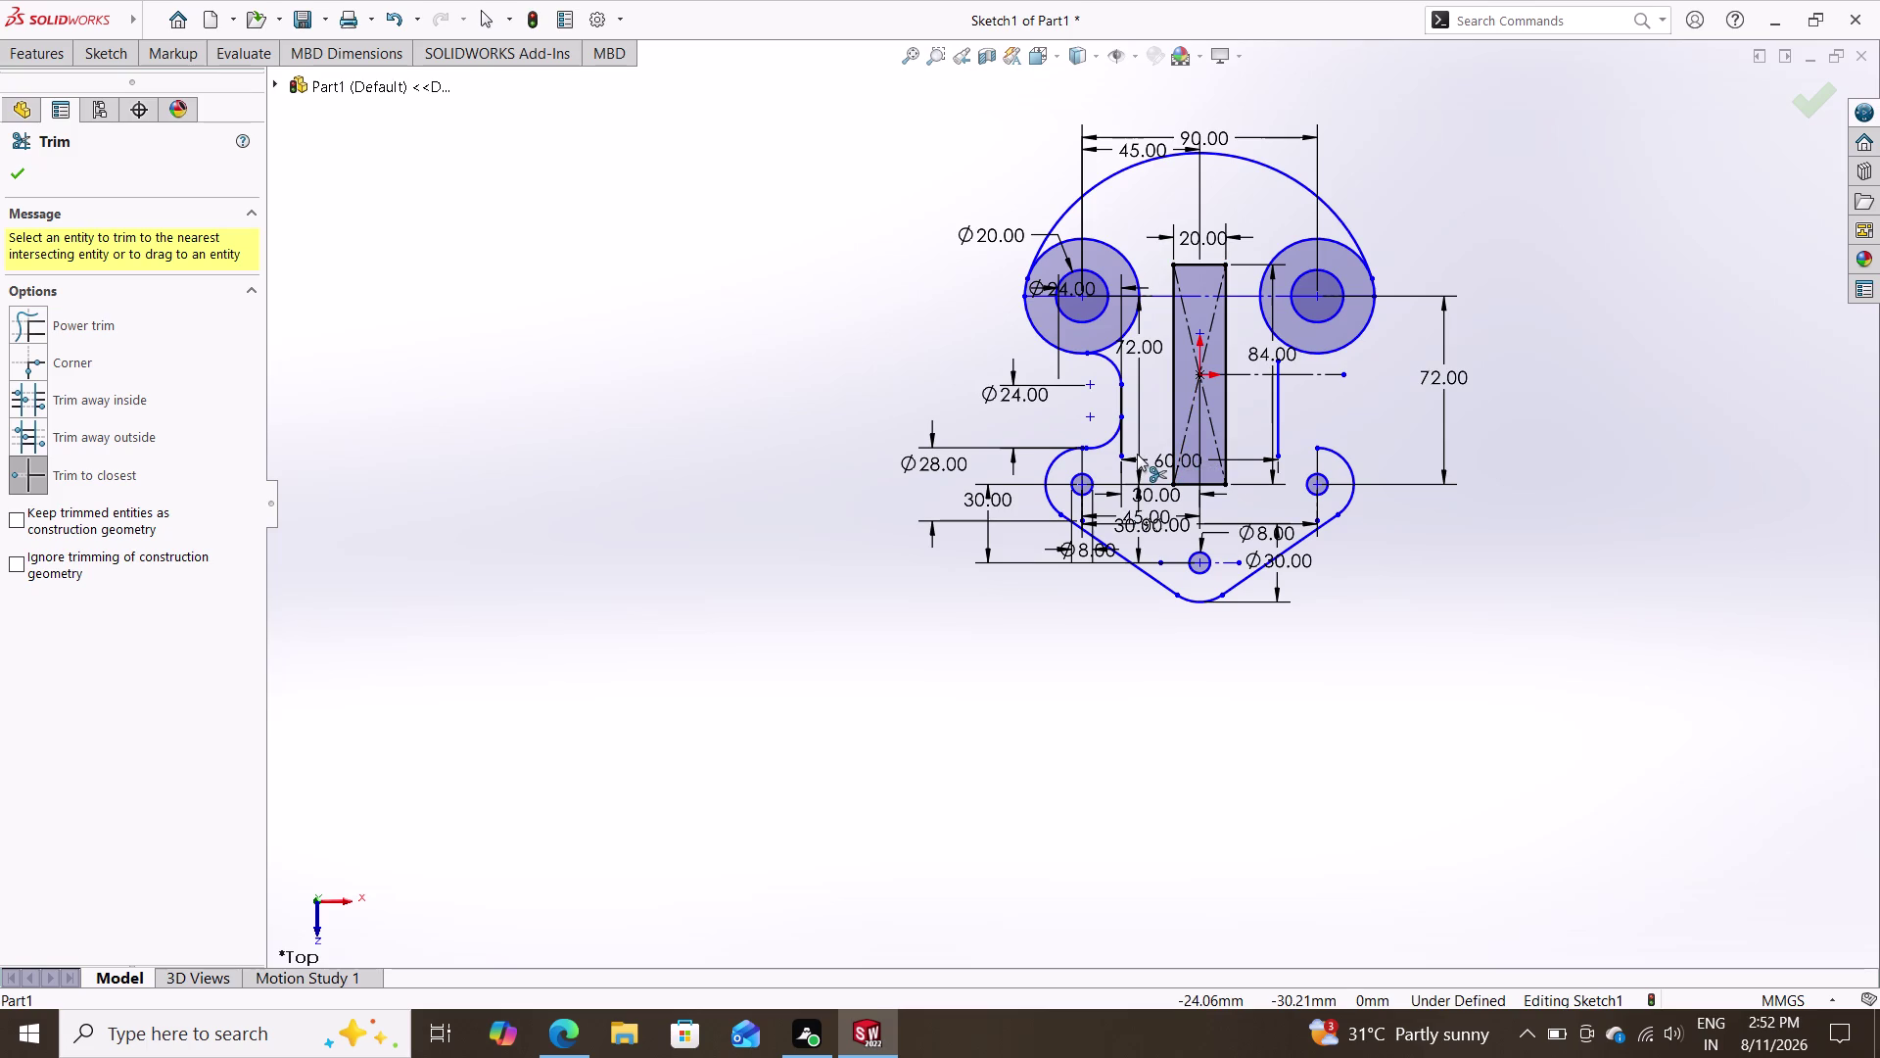
scroll(down, 3)
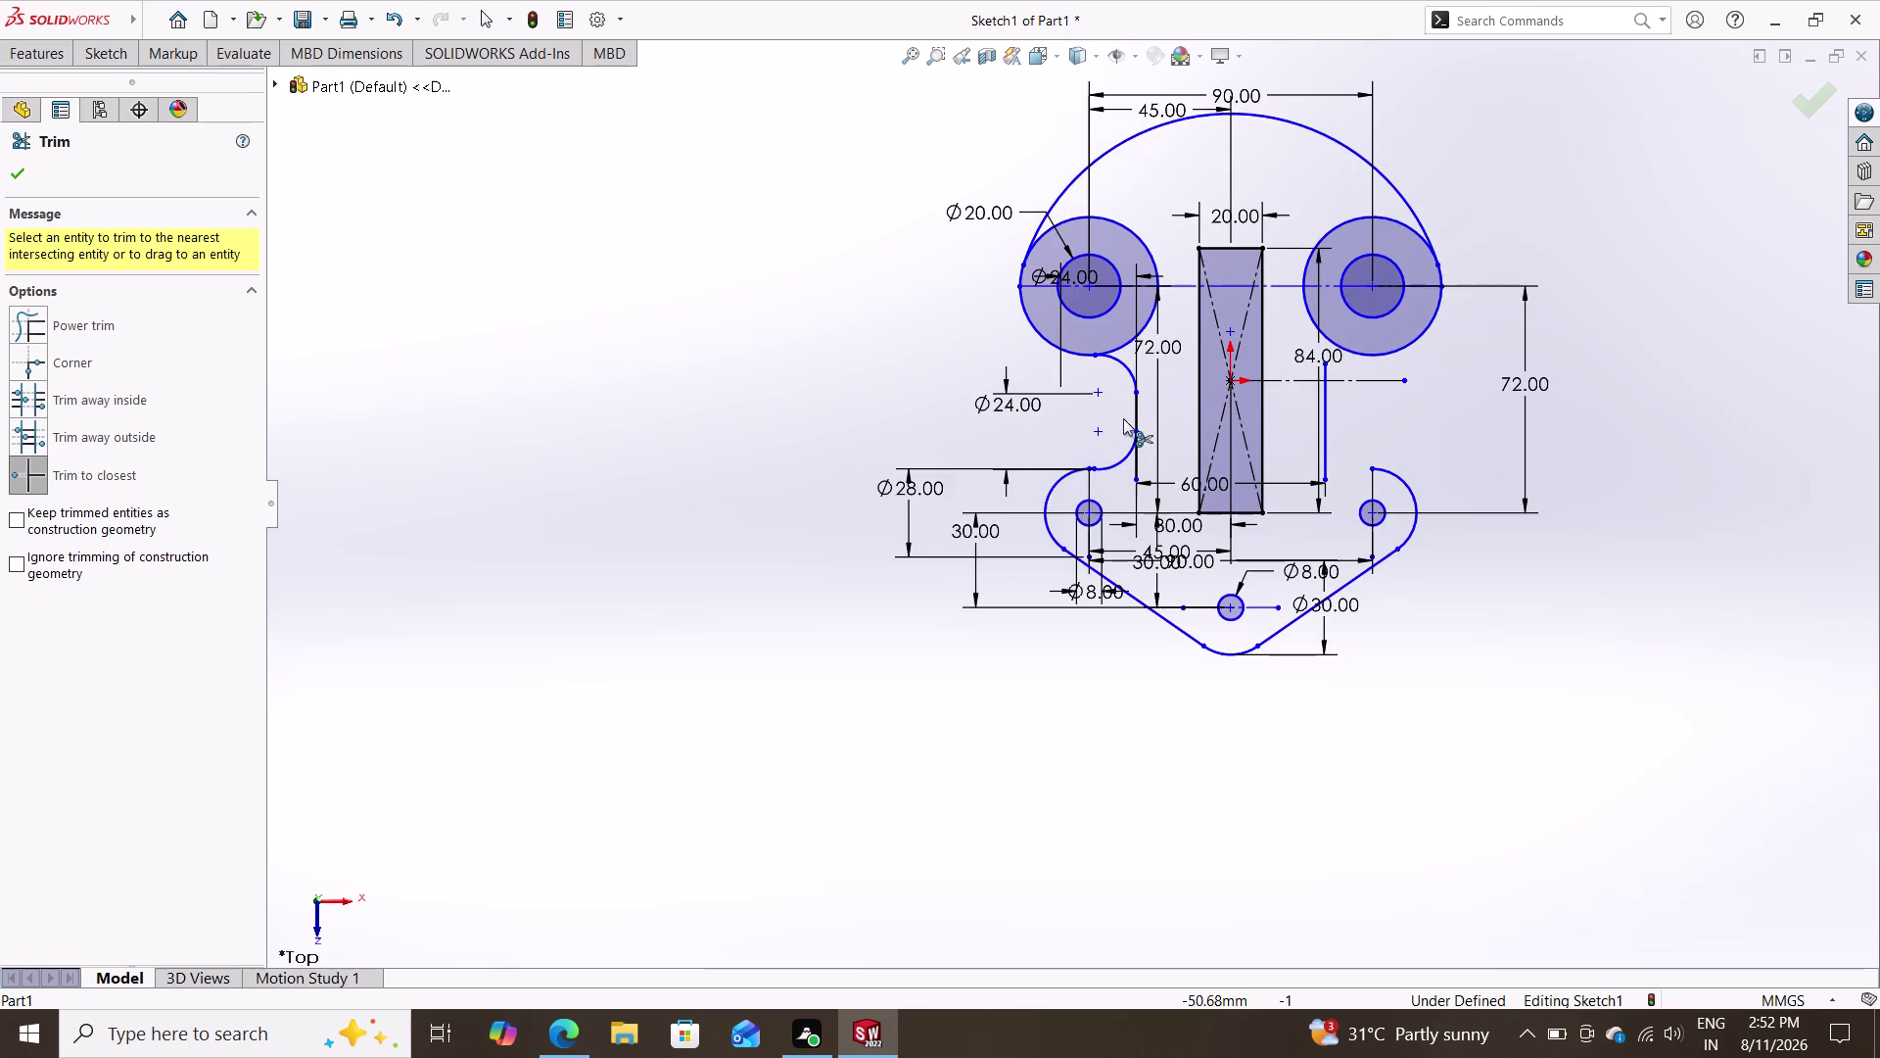
scroll(down, 3)
scroll(down, 3)
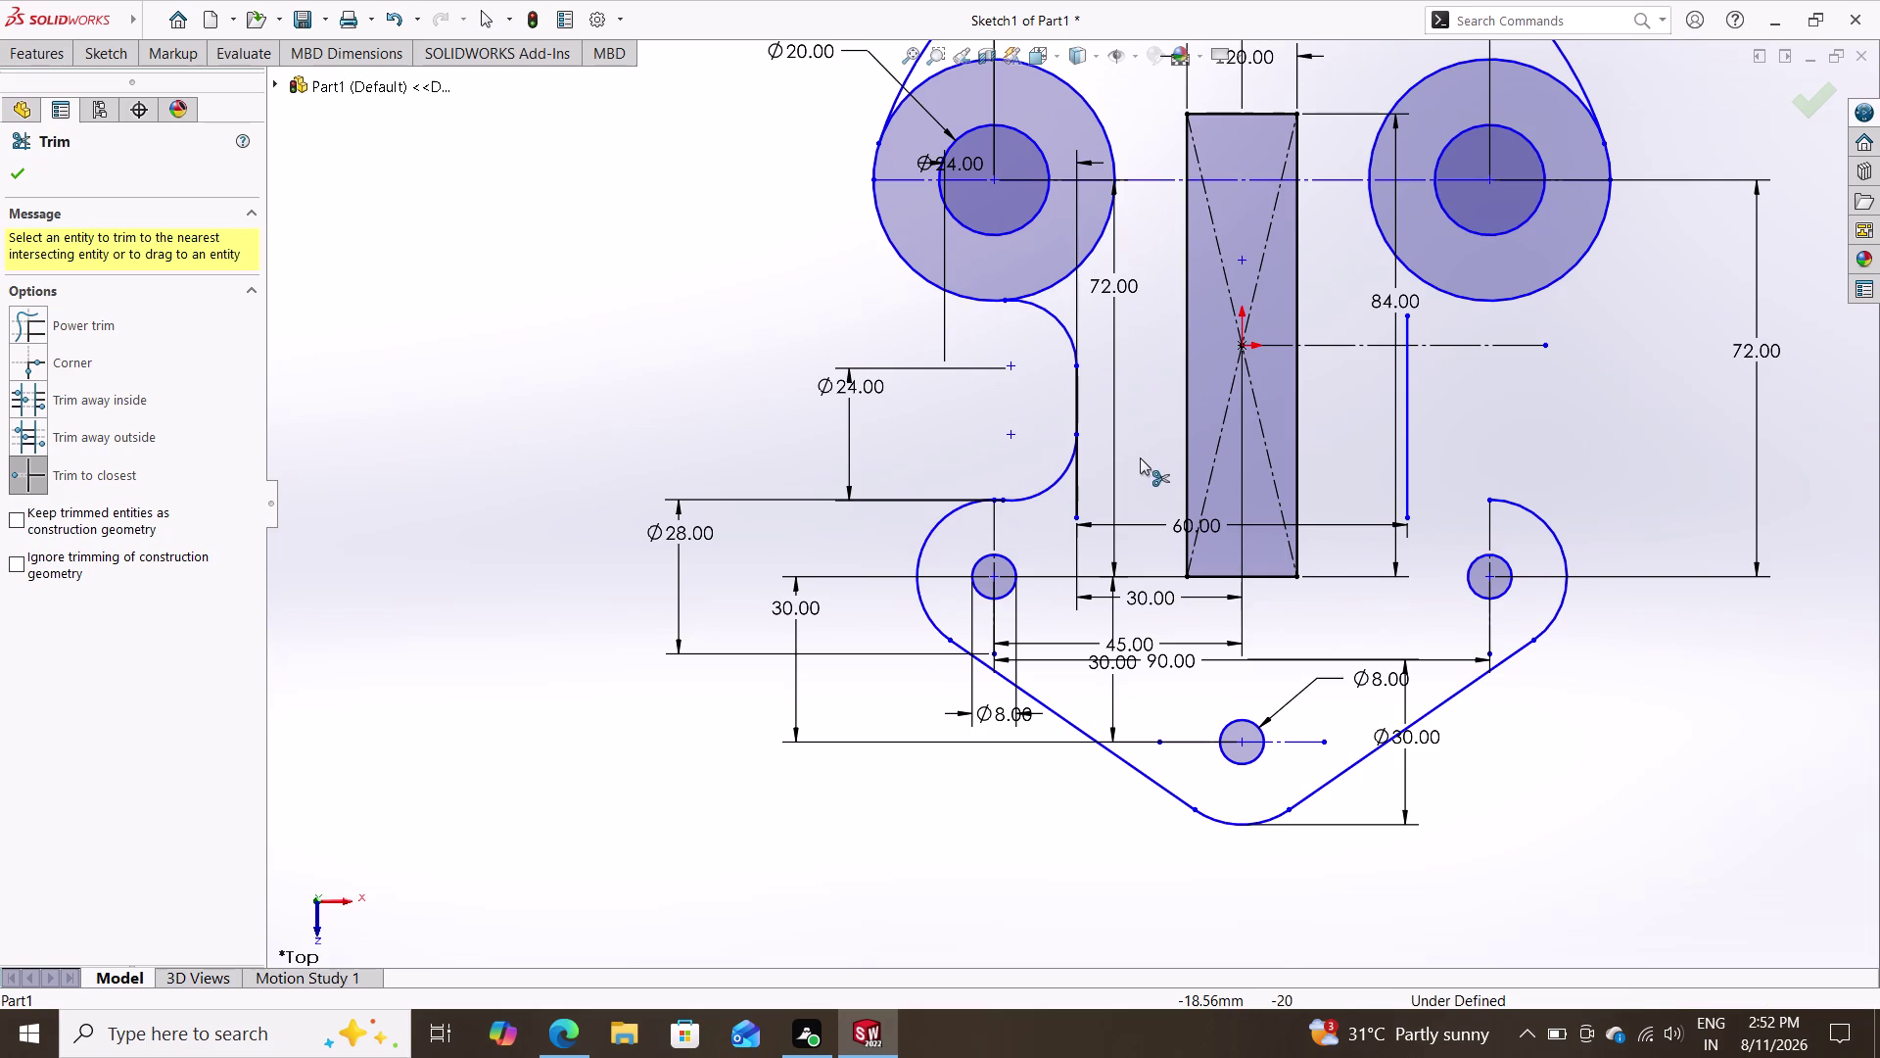
click(1074, 493)
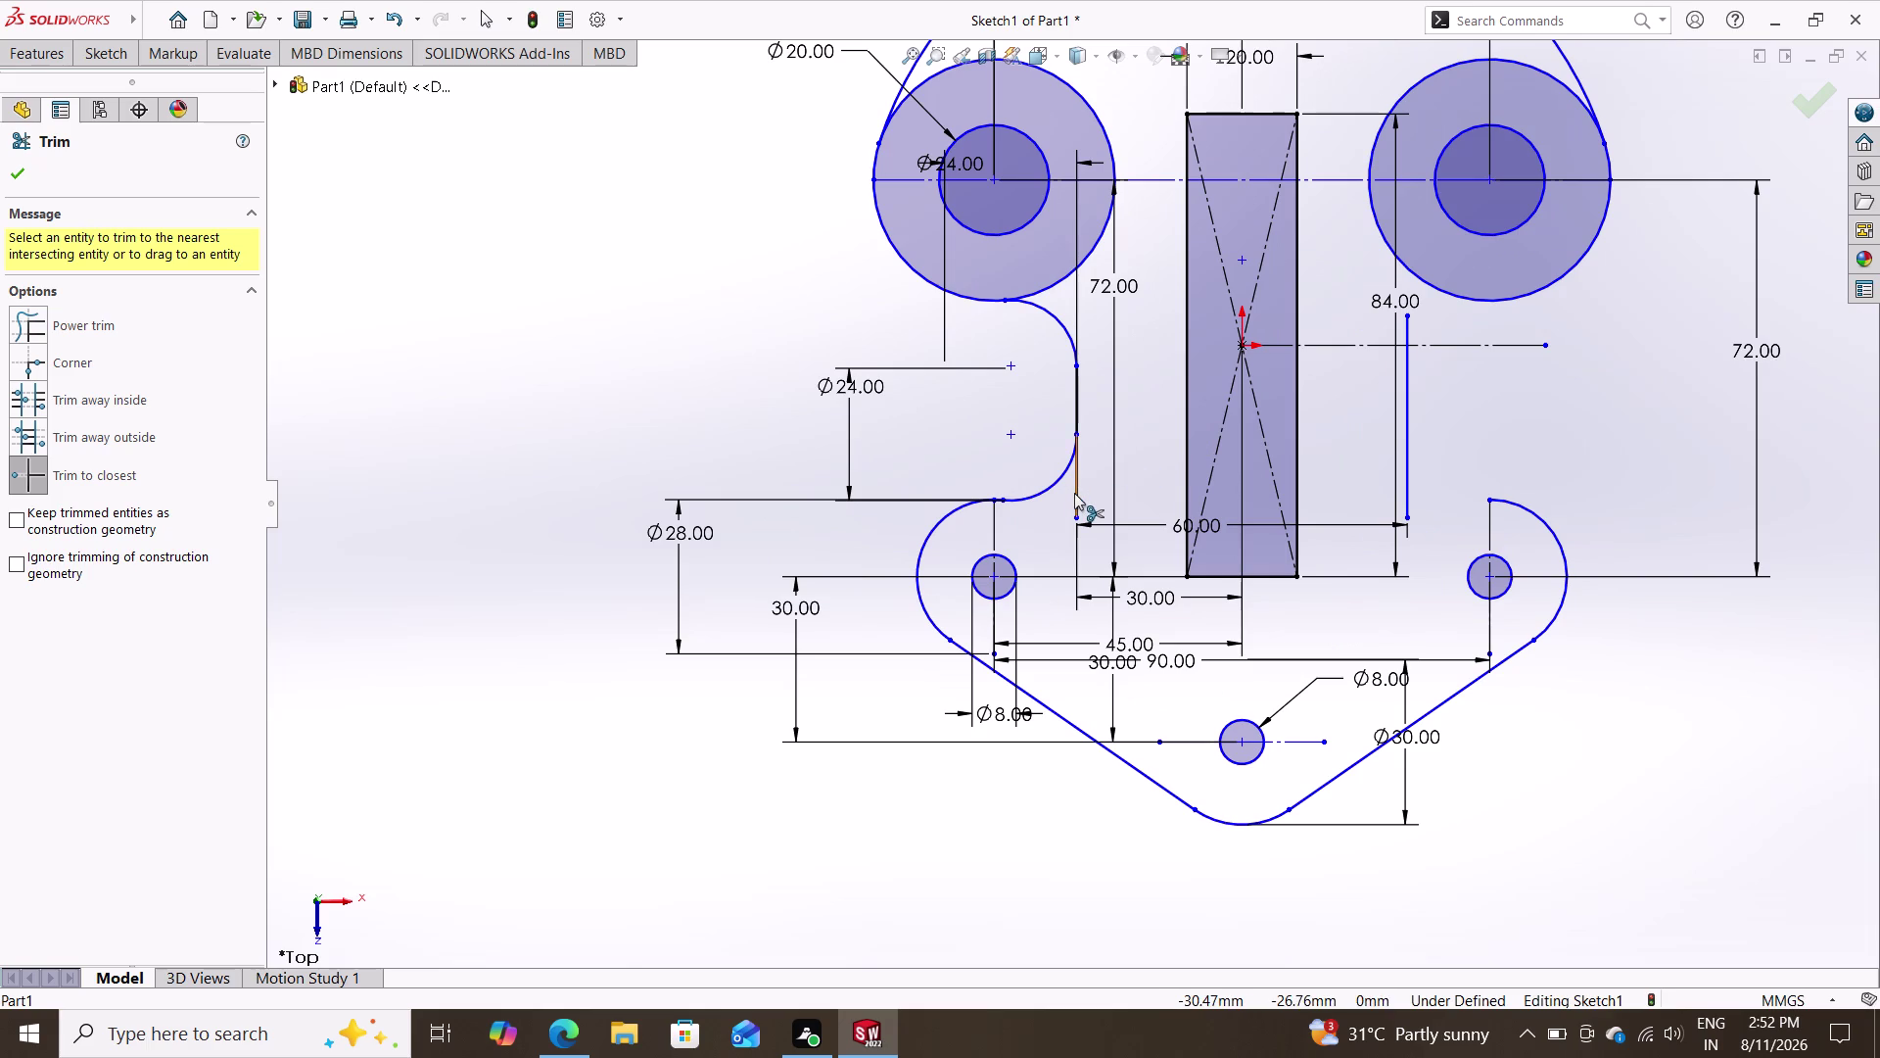
click(1011, 531)
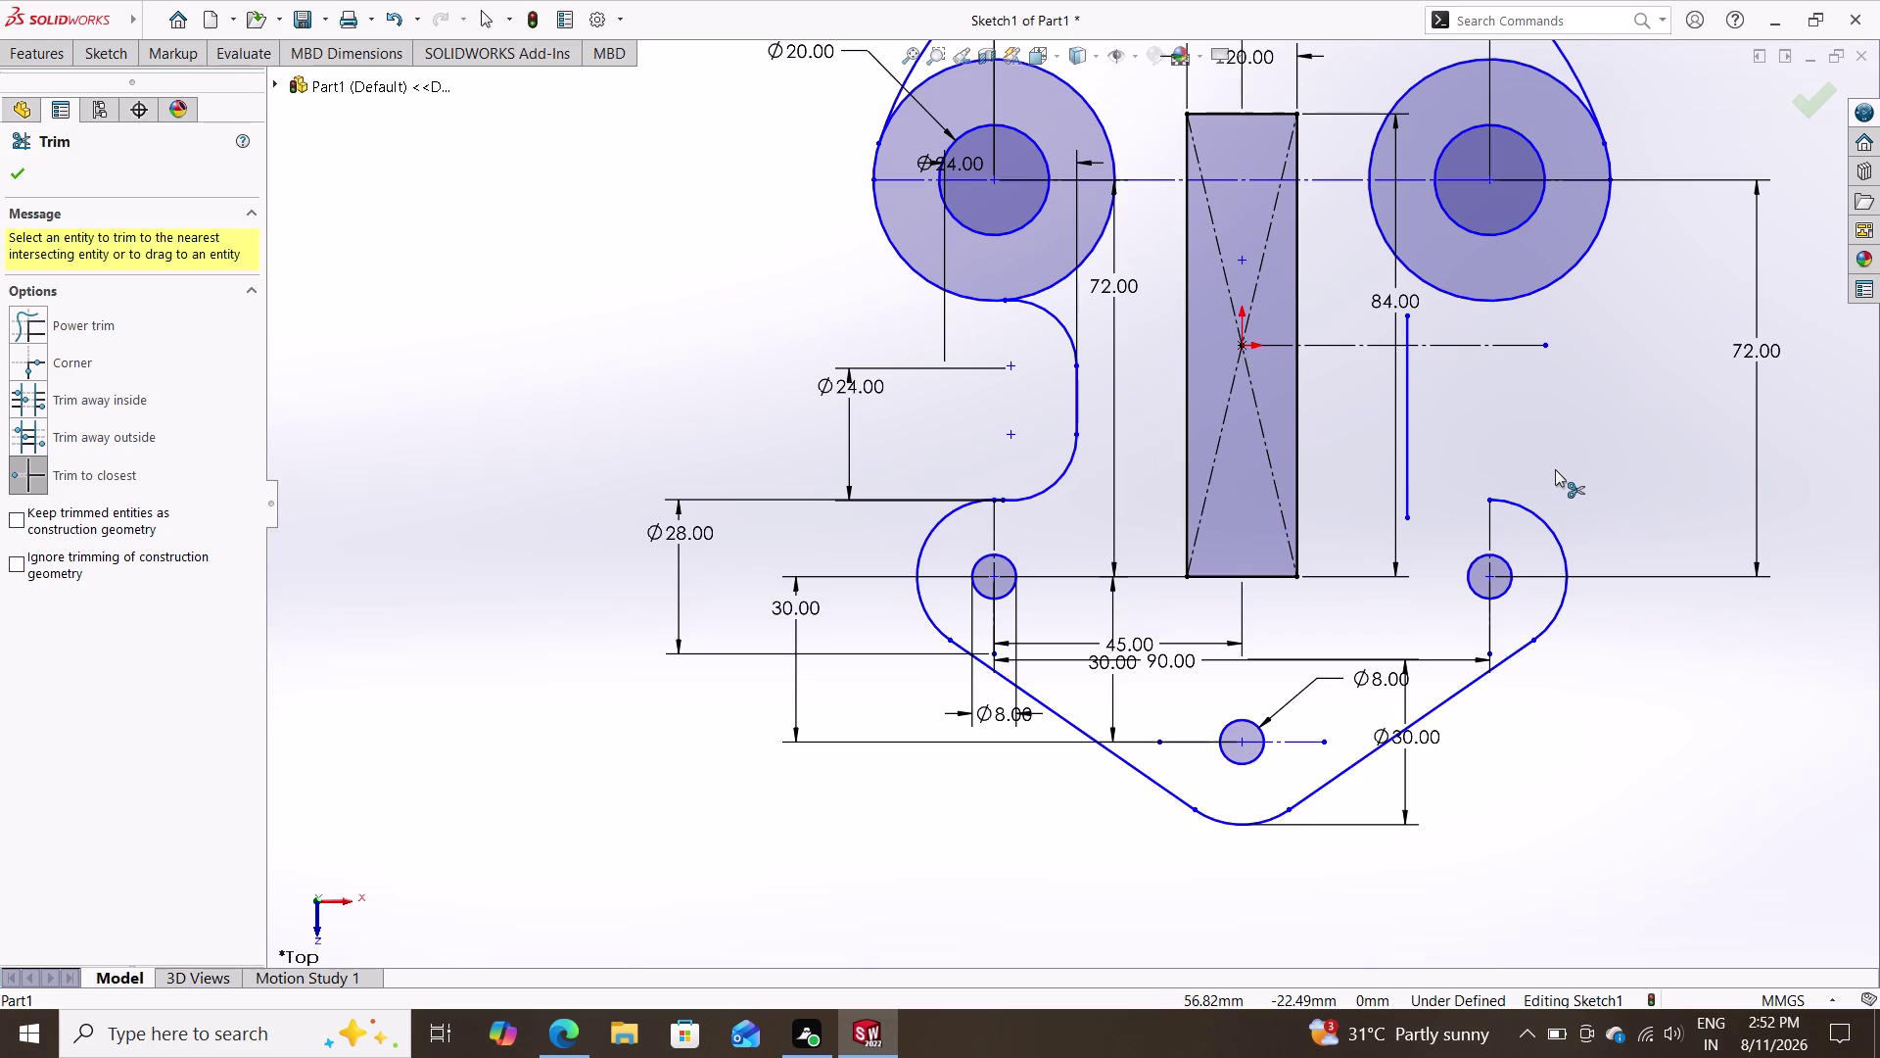
key(Escape)
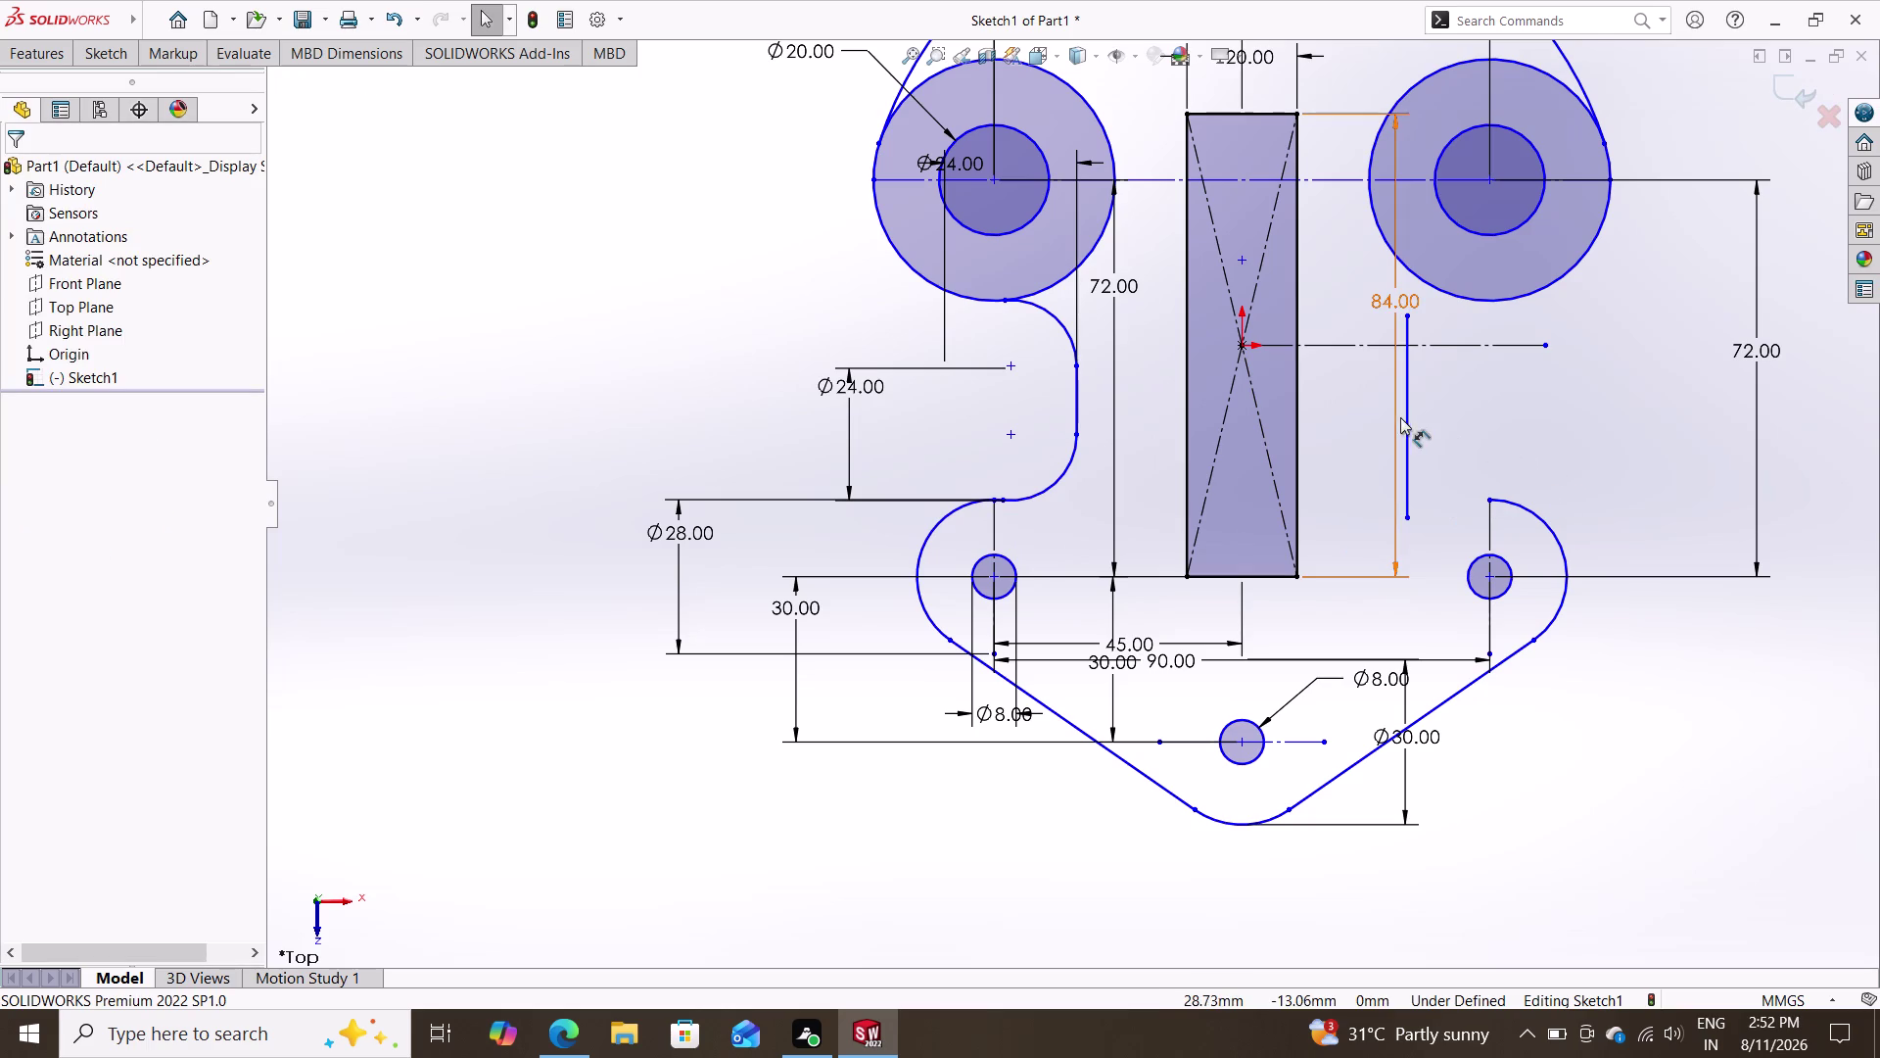
Delete the right vertical line.
click(1404, 420)
key(Delete)
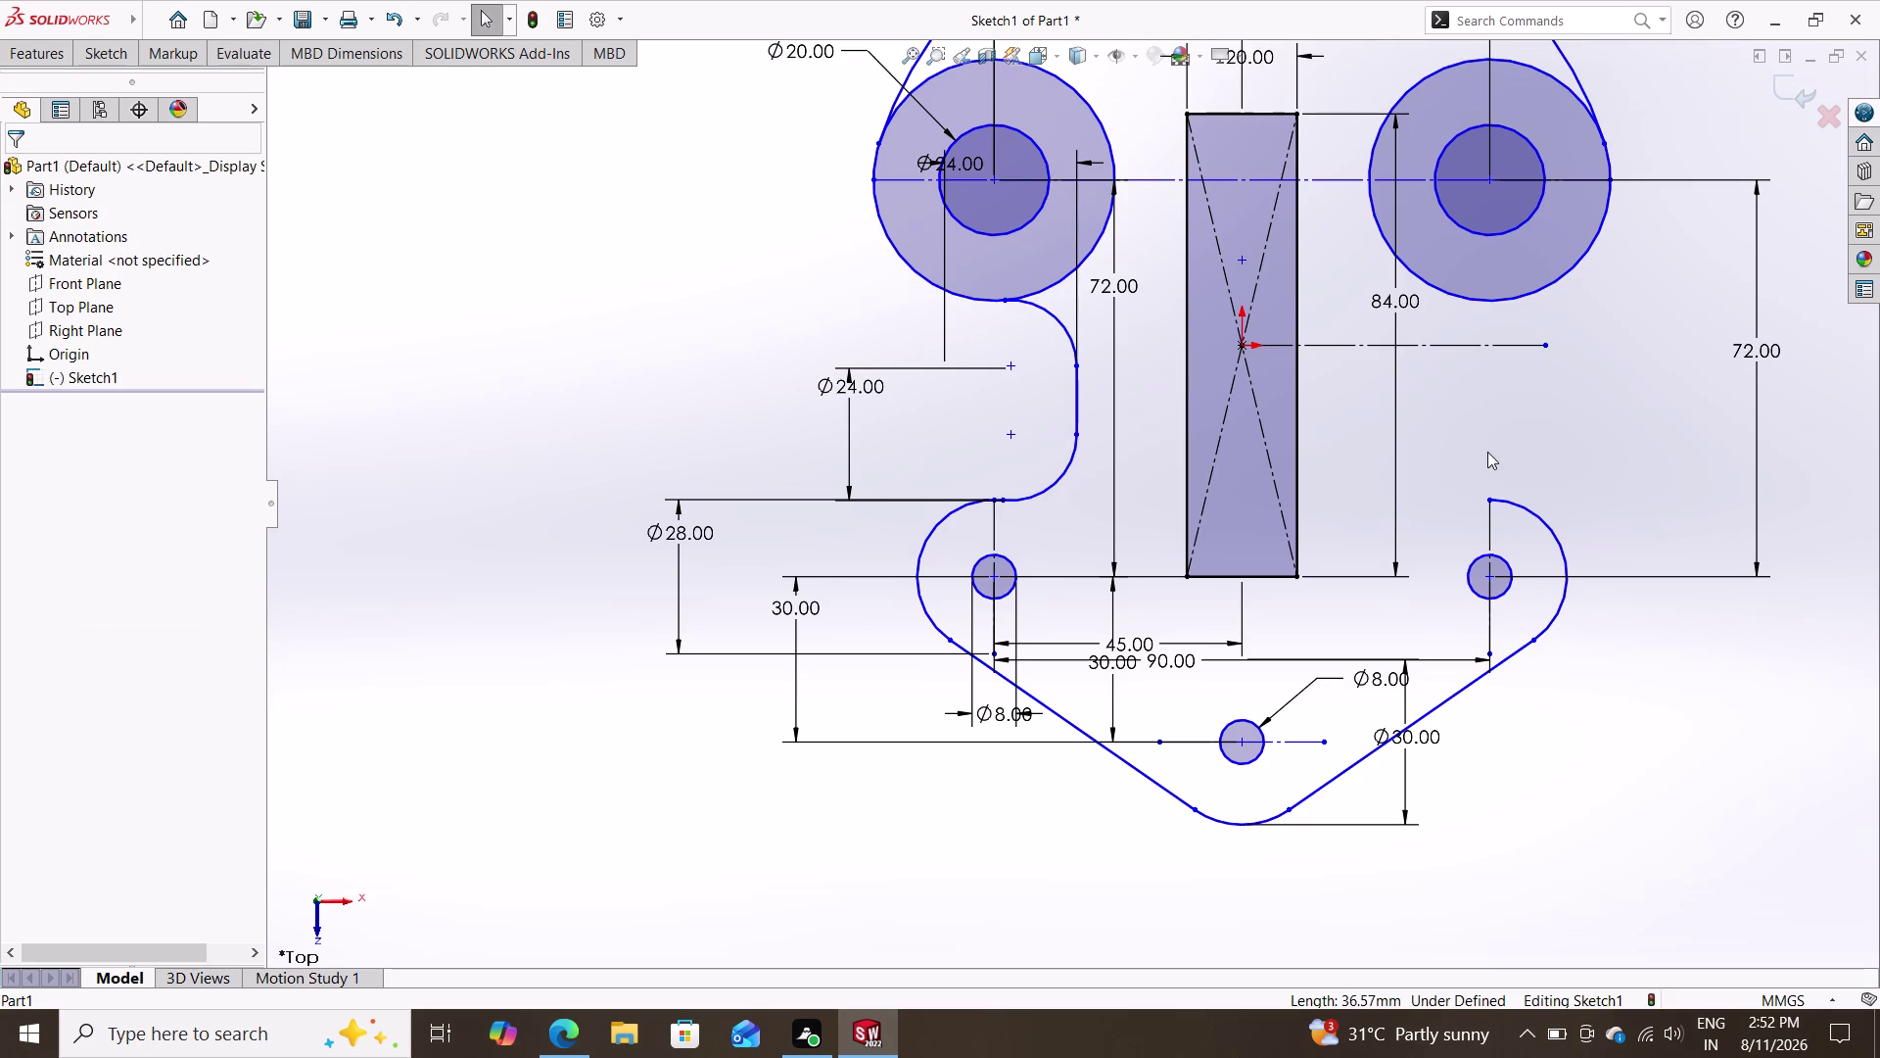
click(99, 56)
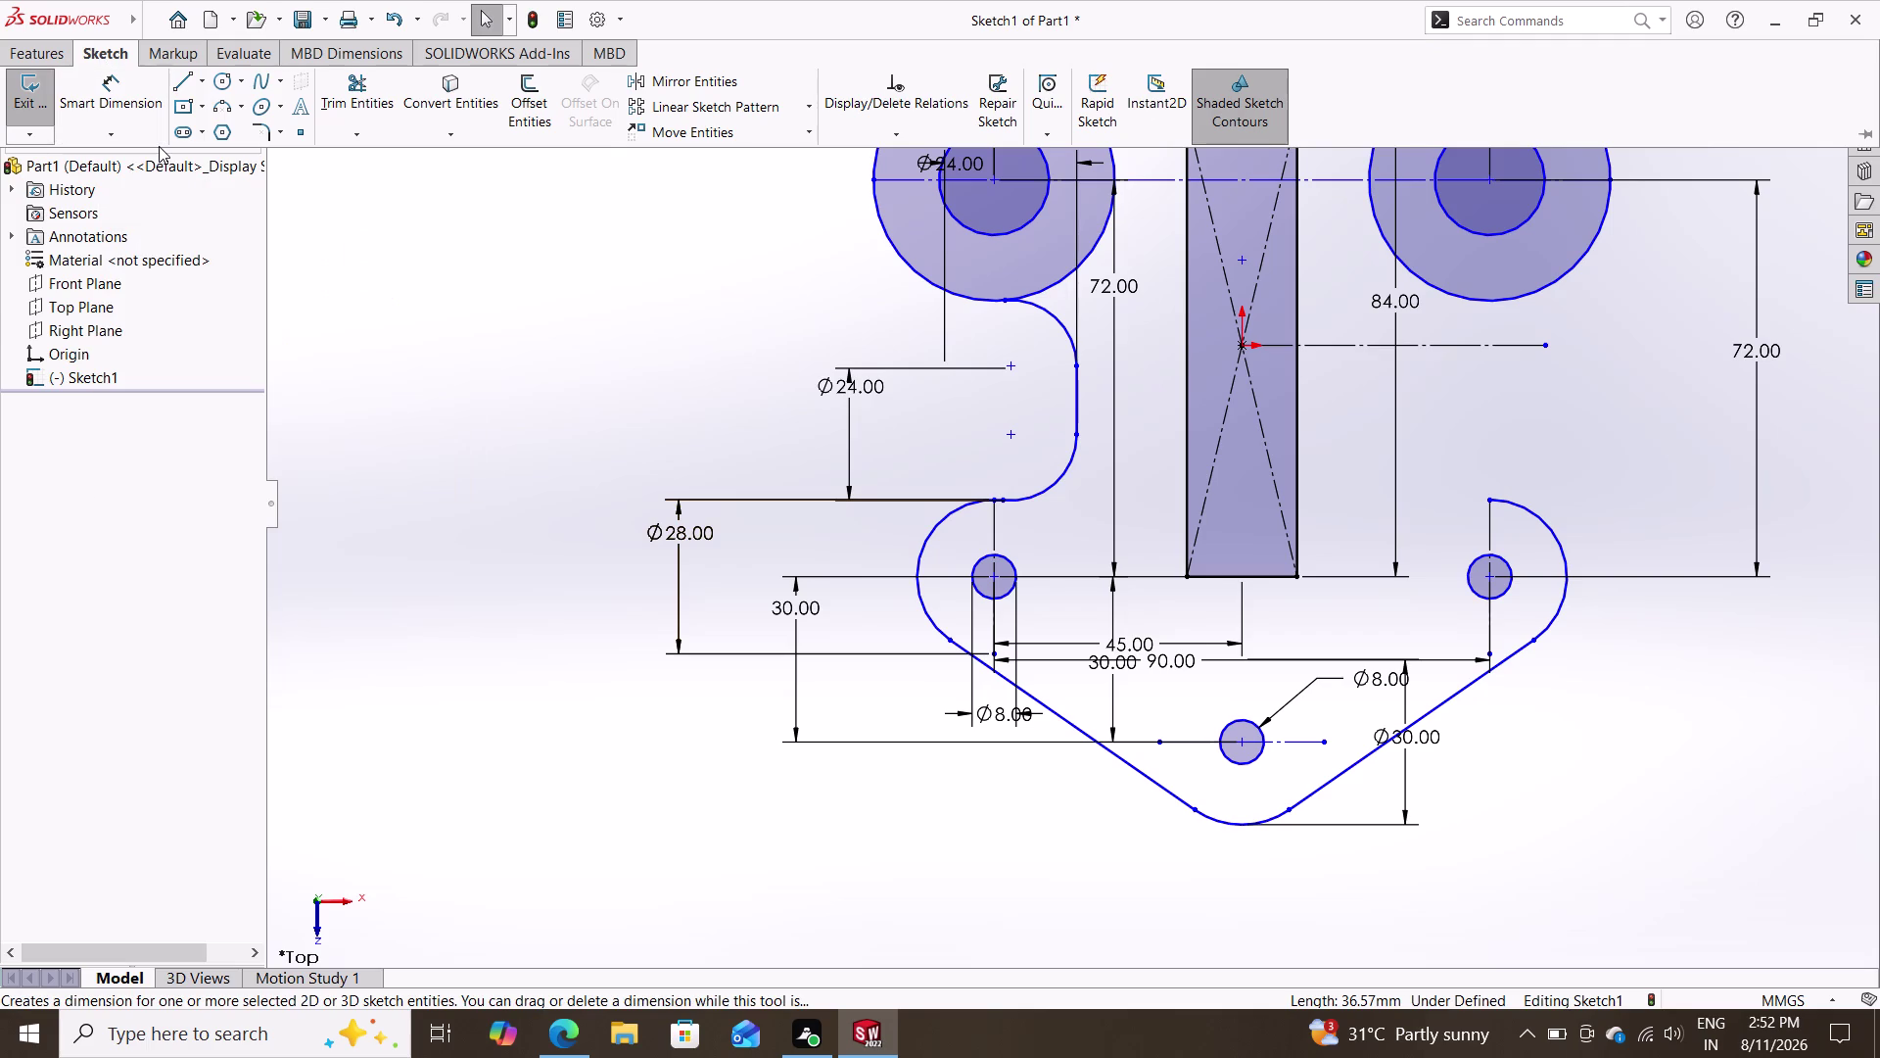
Delete a sketch entity near the top of the slot.
key(Escape)
key(Escape)
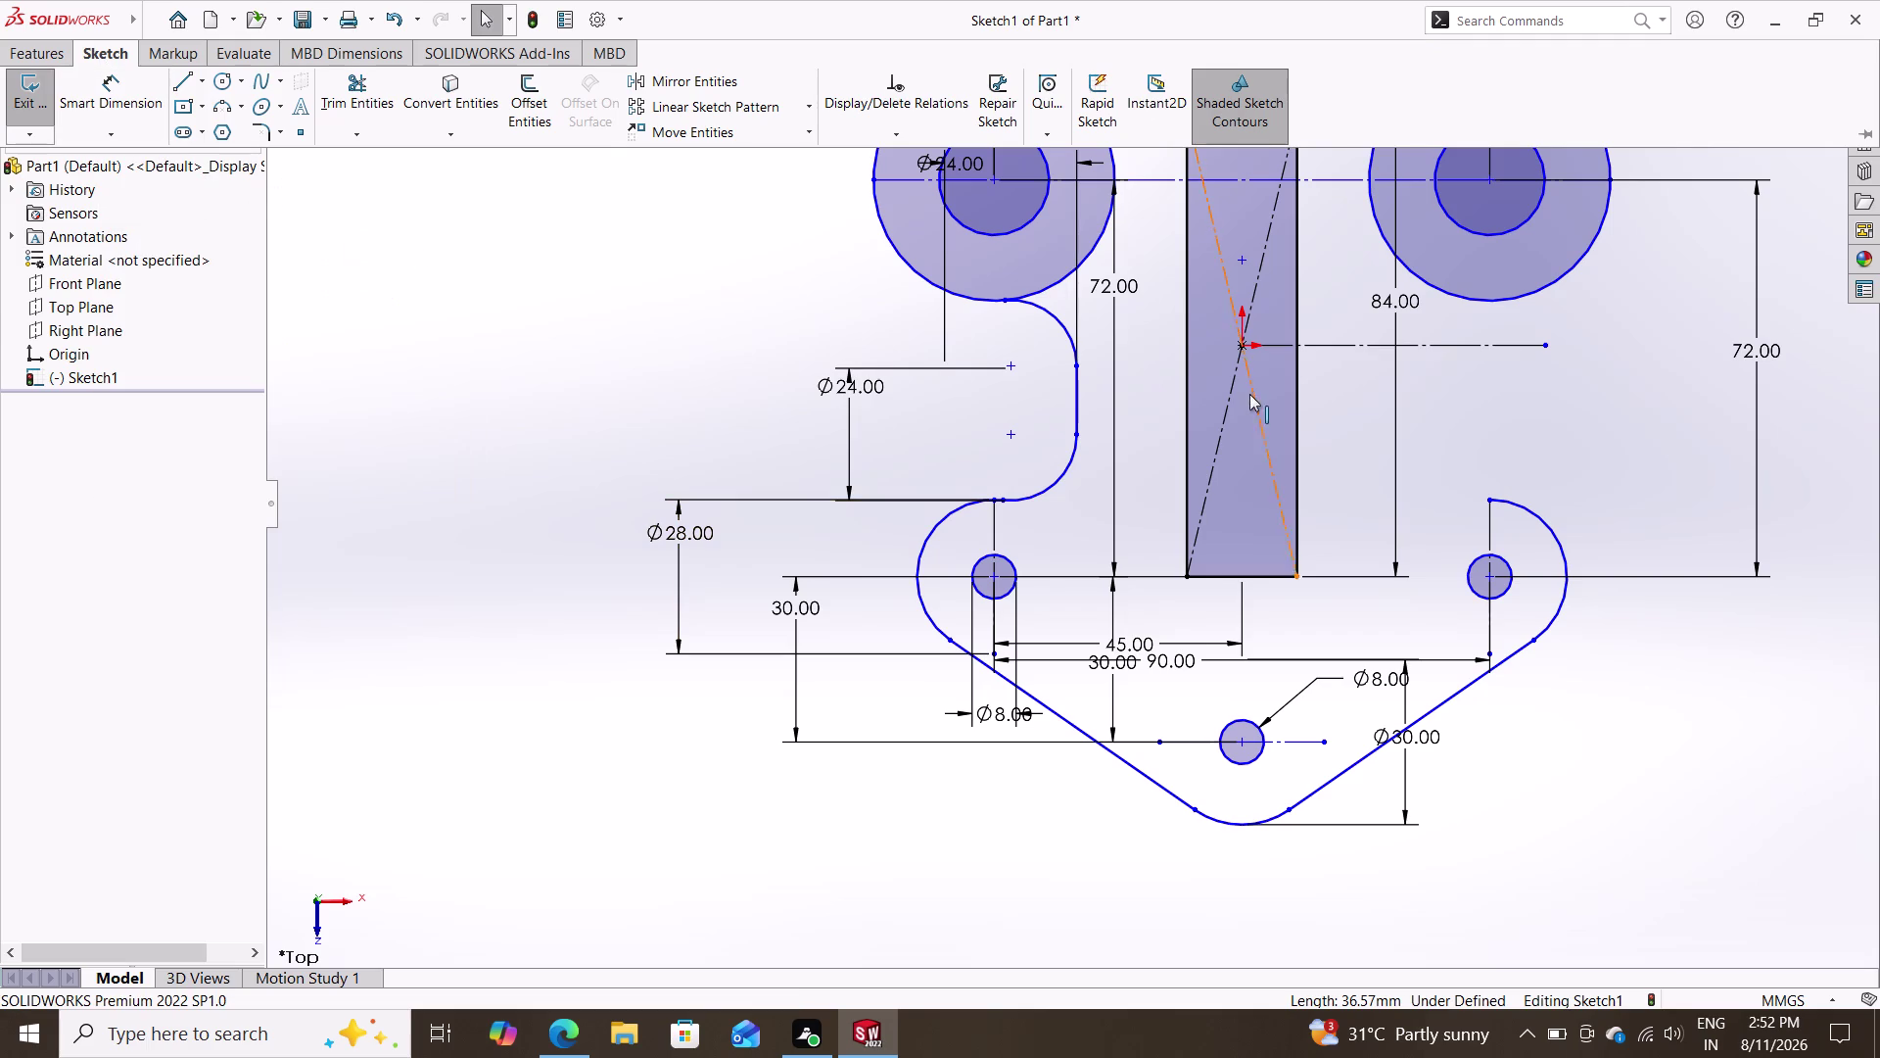
click(1329, 346)
key(Delete)
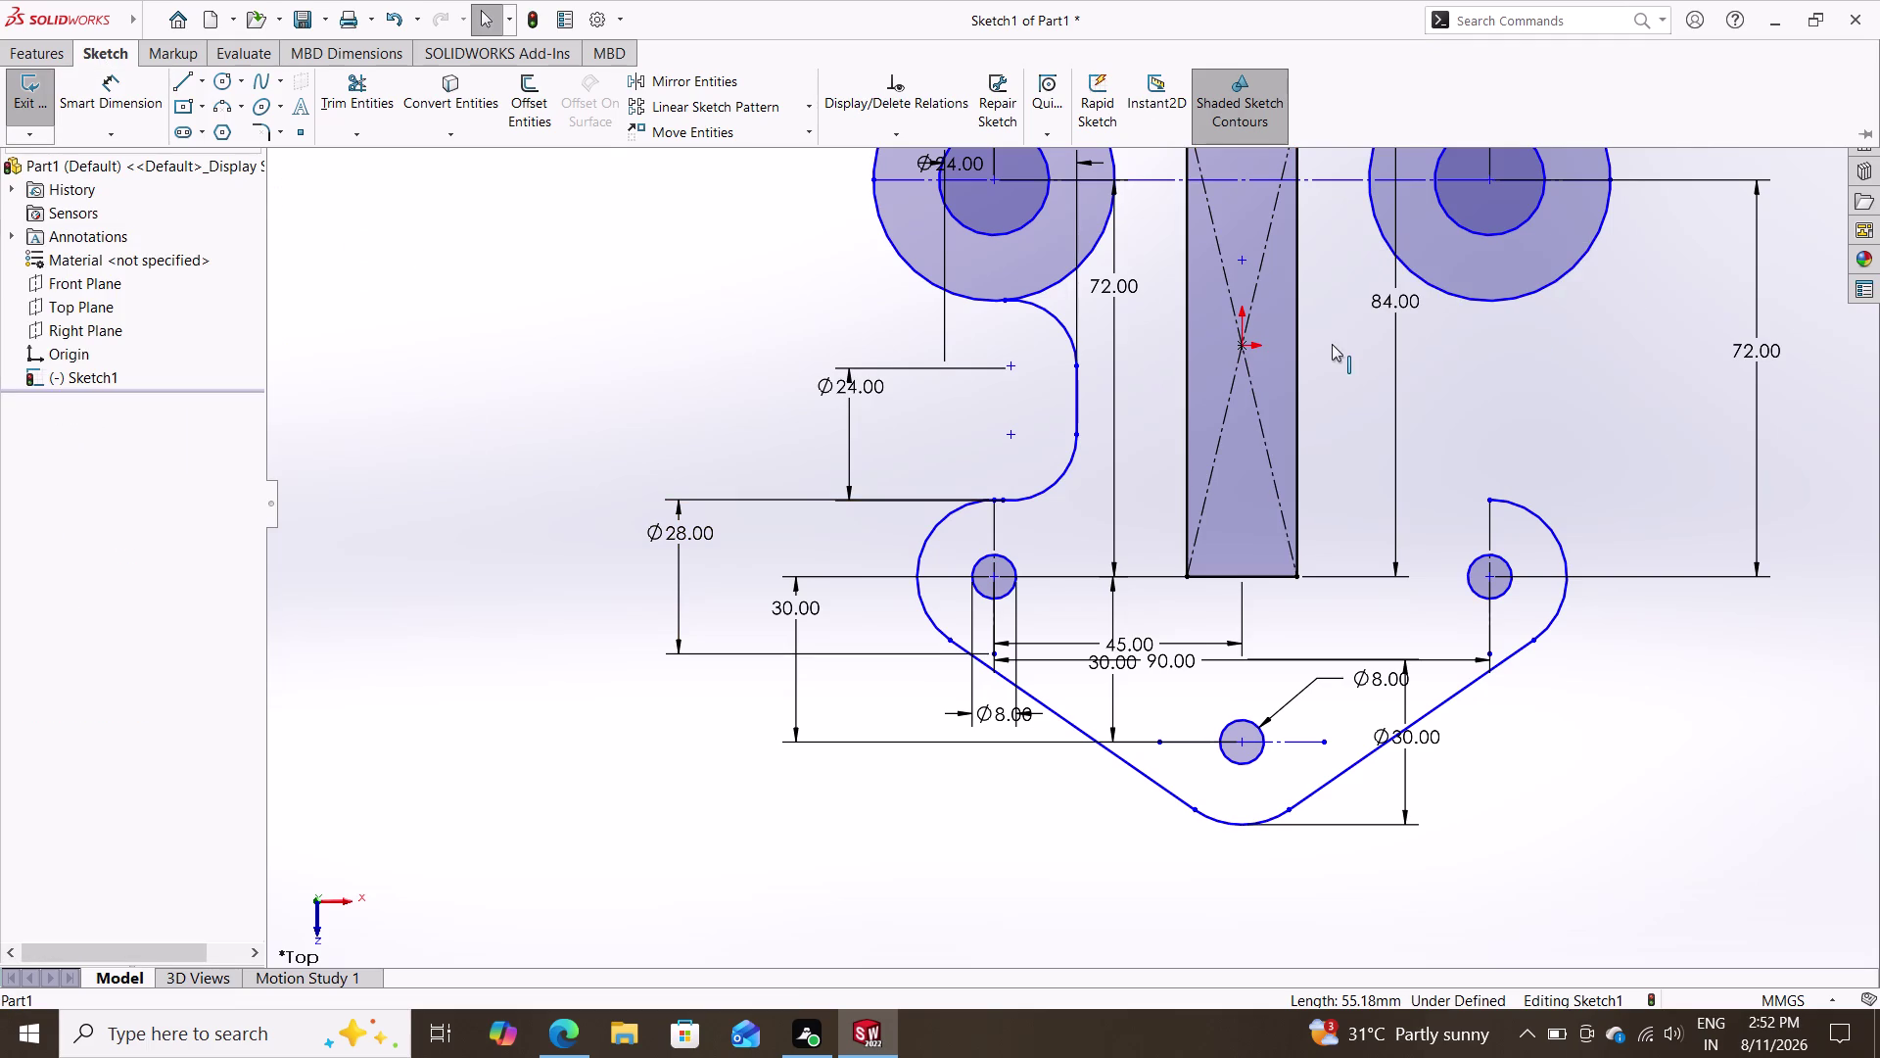
click(187, 80)
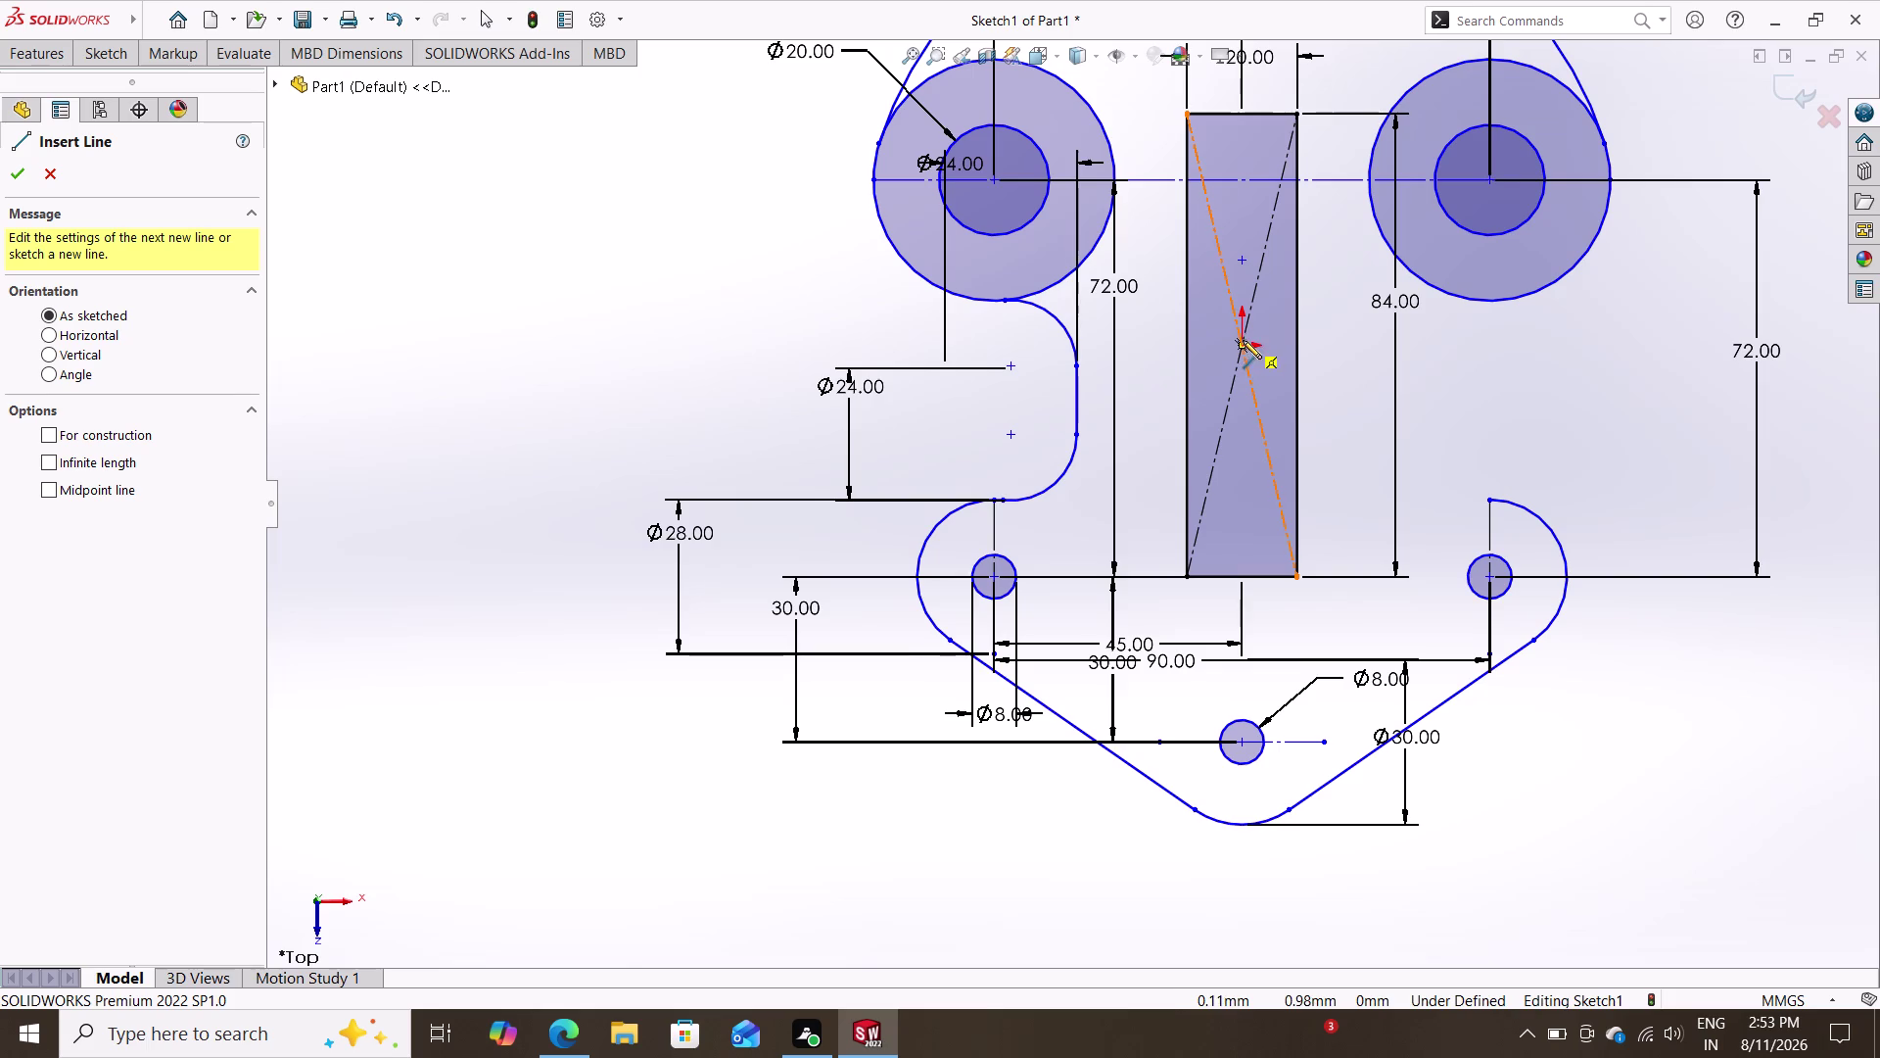
Draw a 46.67 mm vertical construction line down from the origin through the slot.
click(1239, 344)
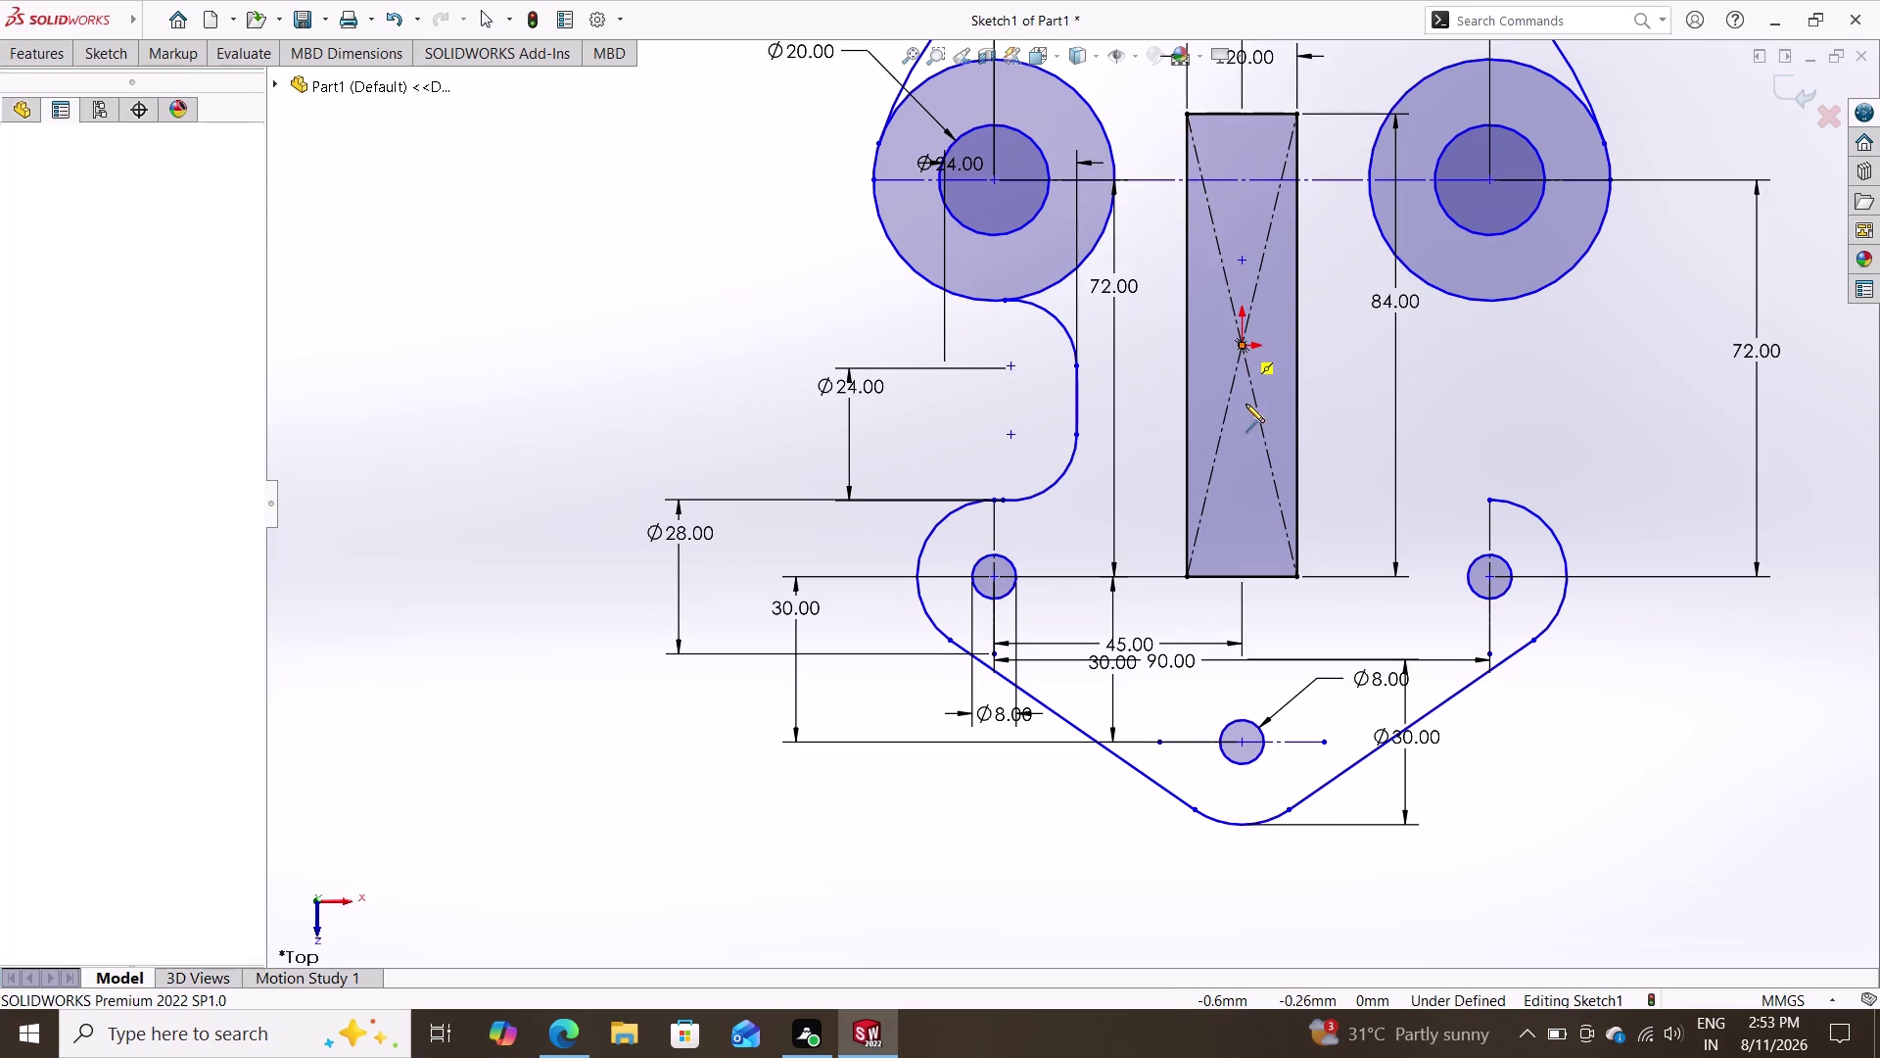
click(1239, 602)
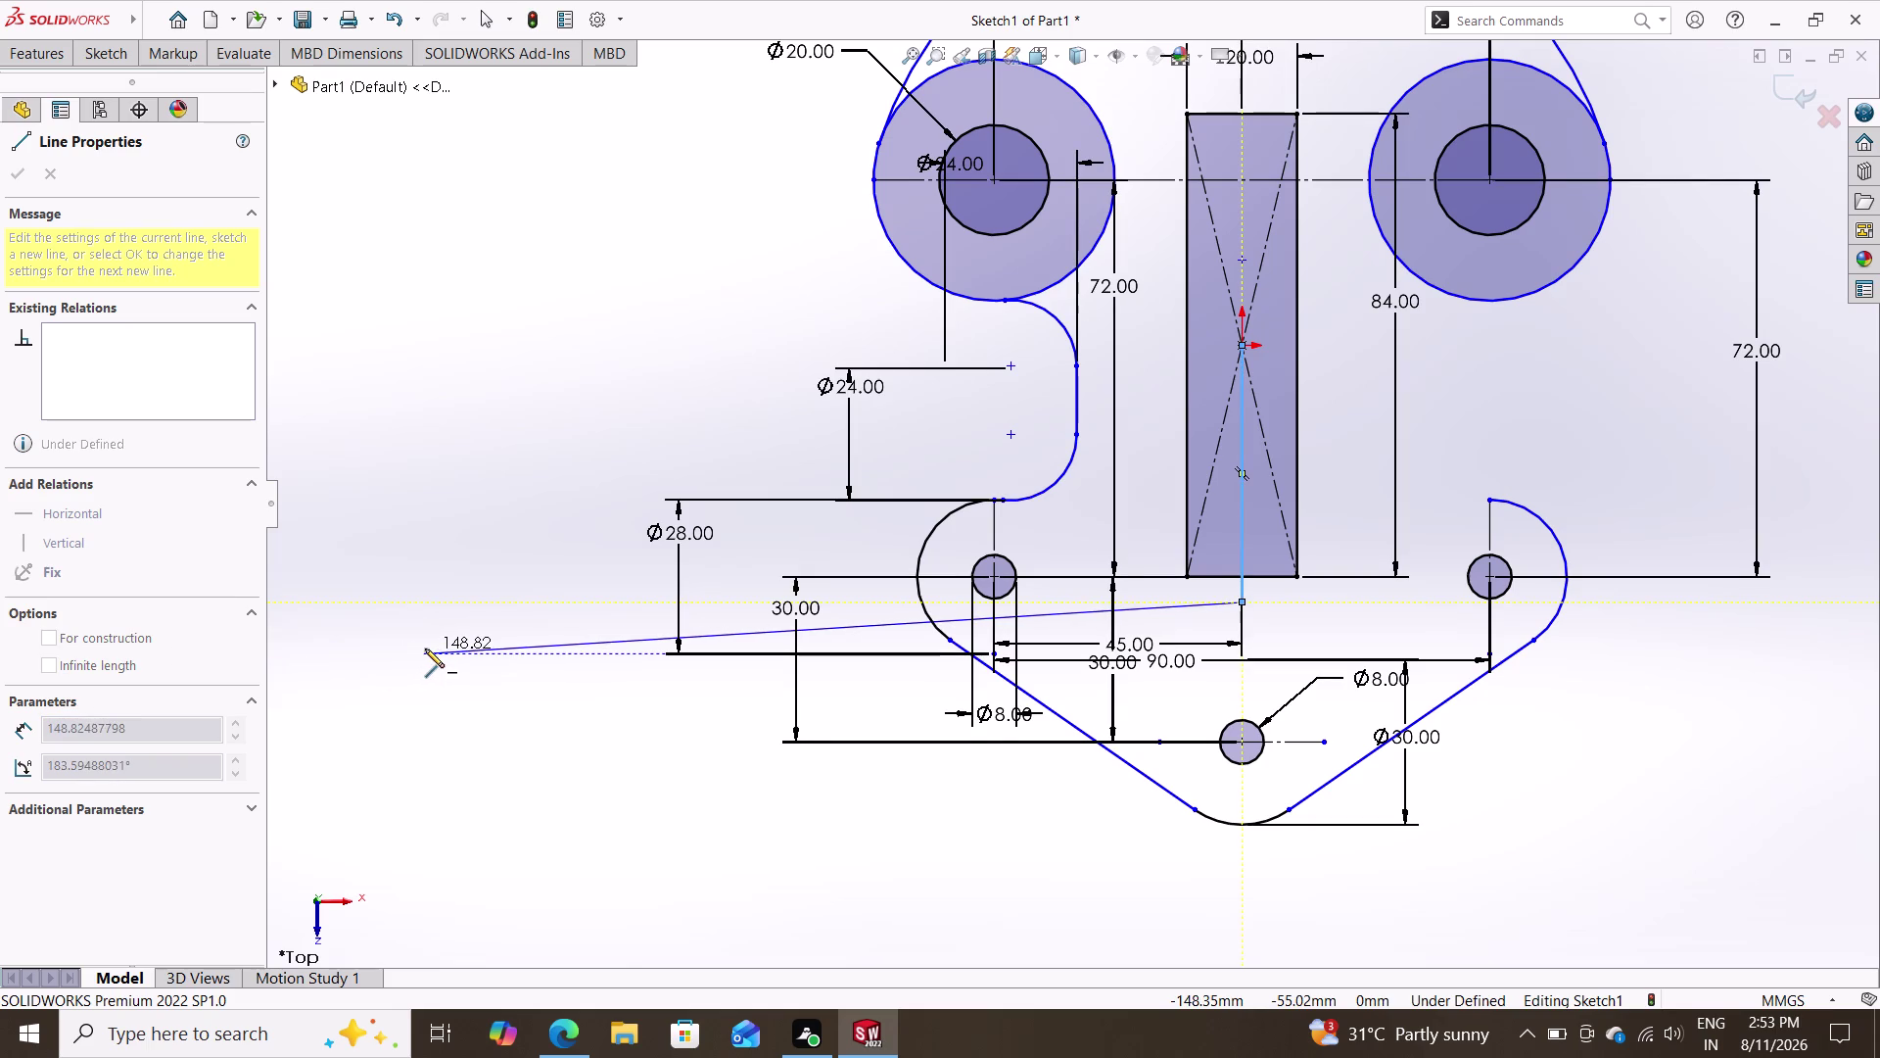
key(Escape)
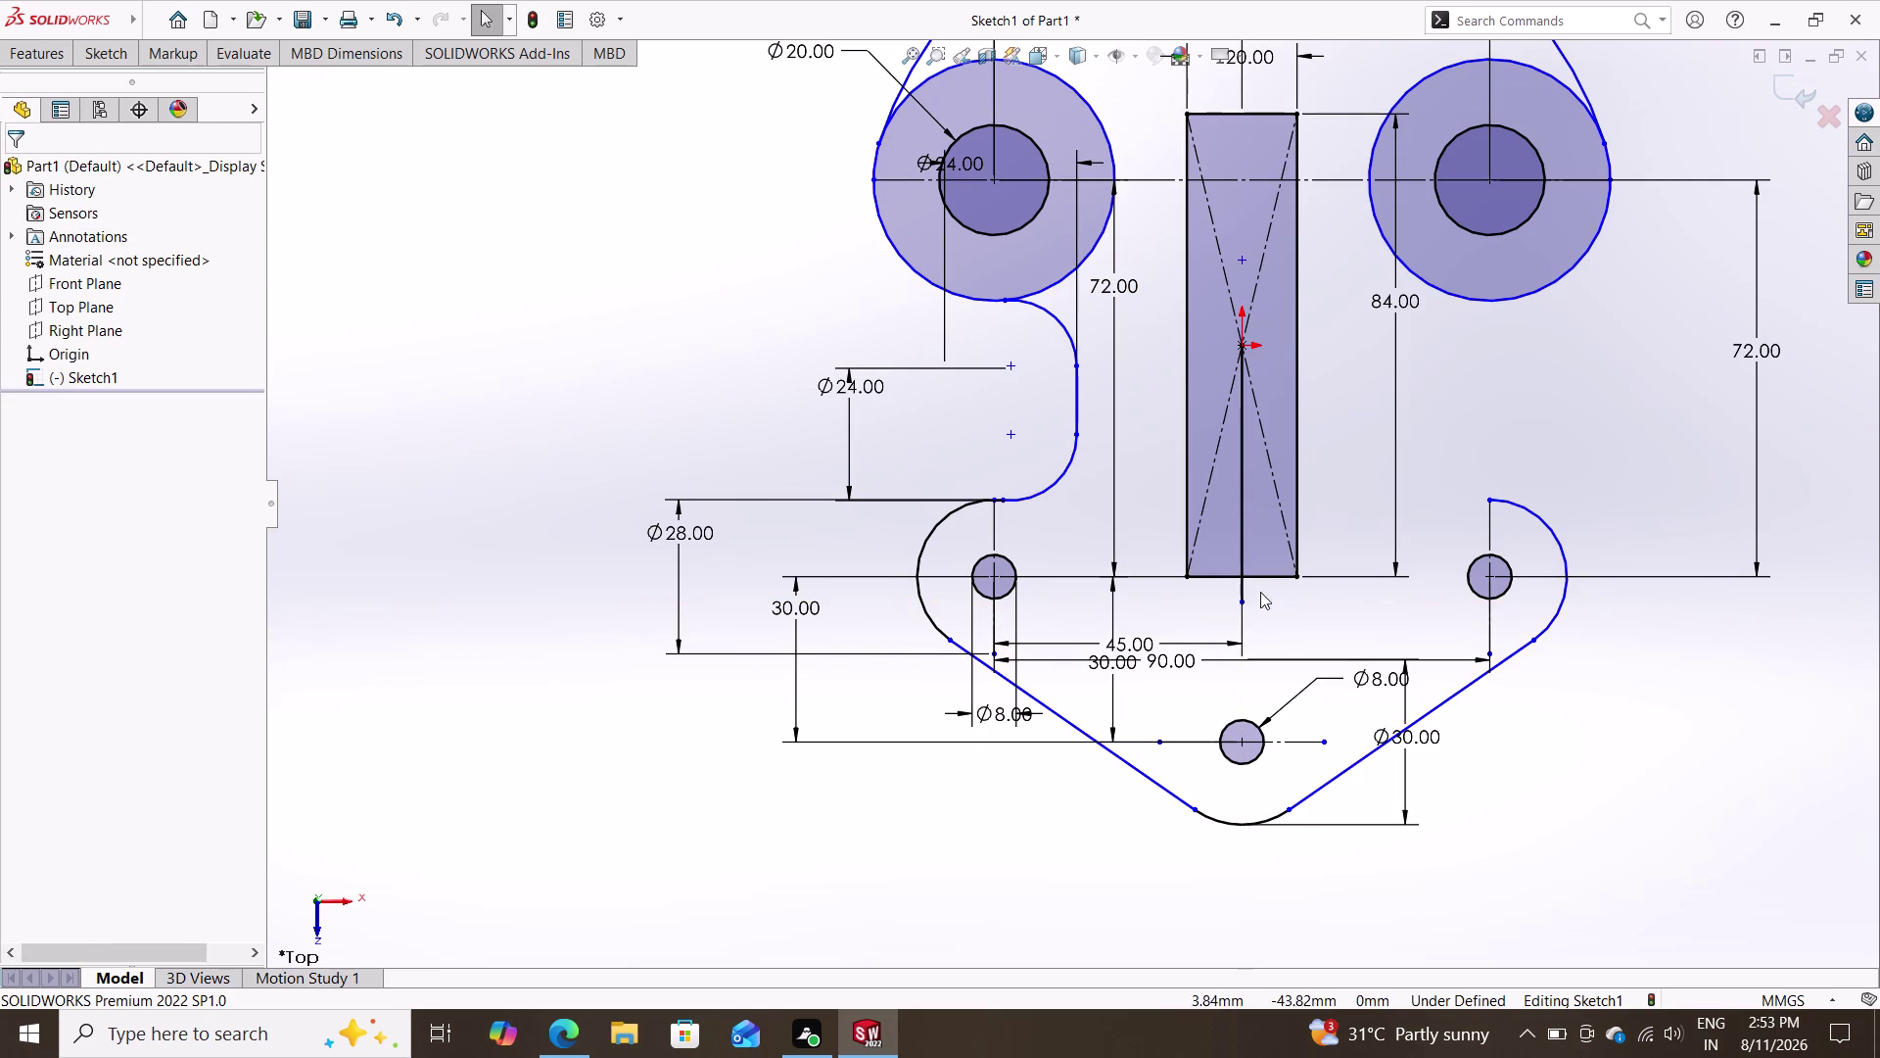
click(1241, 530)
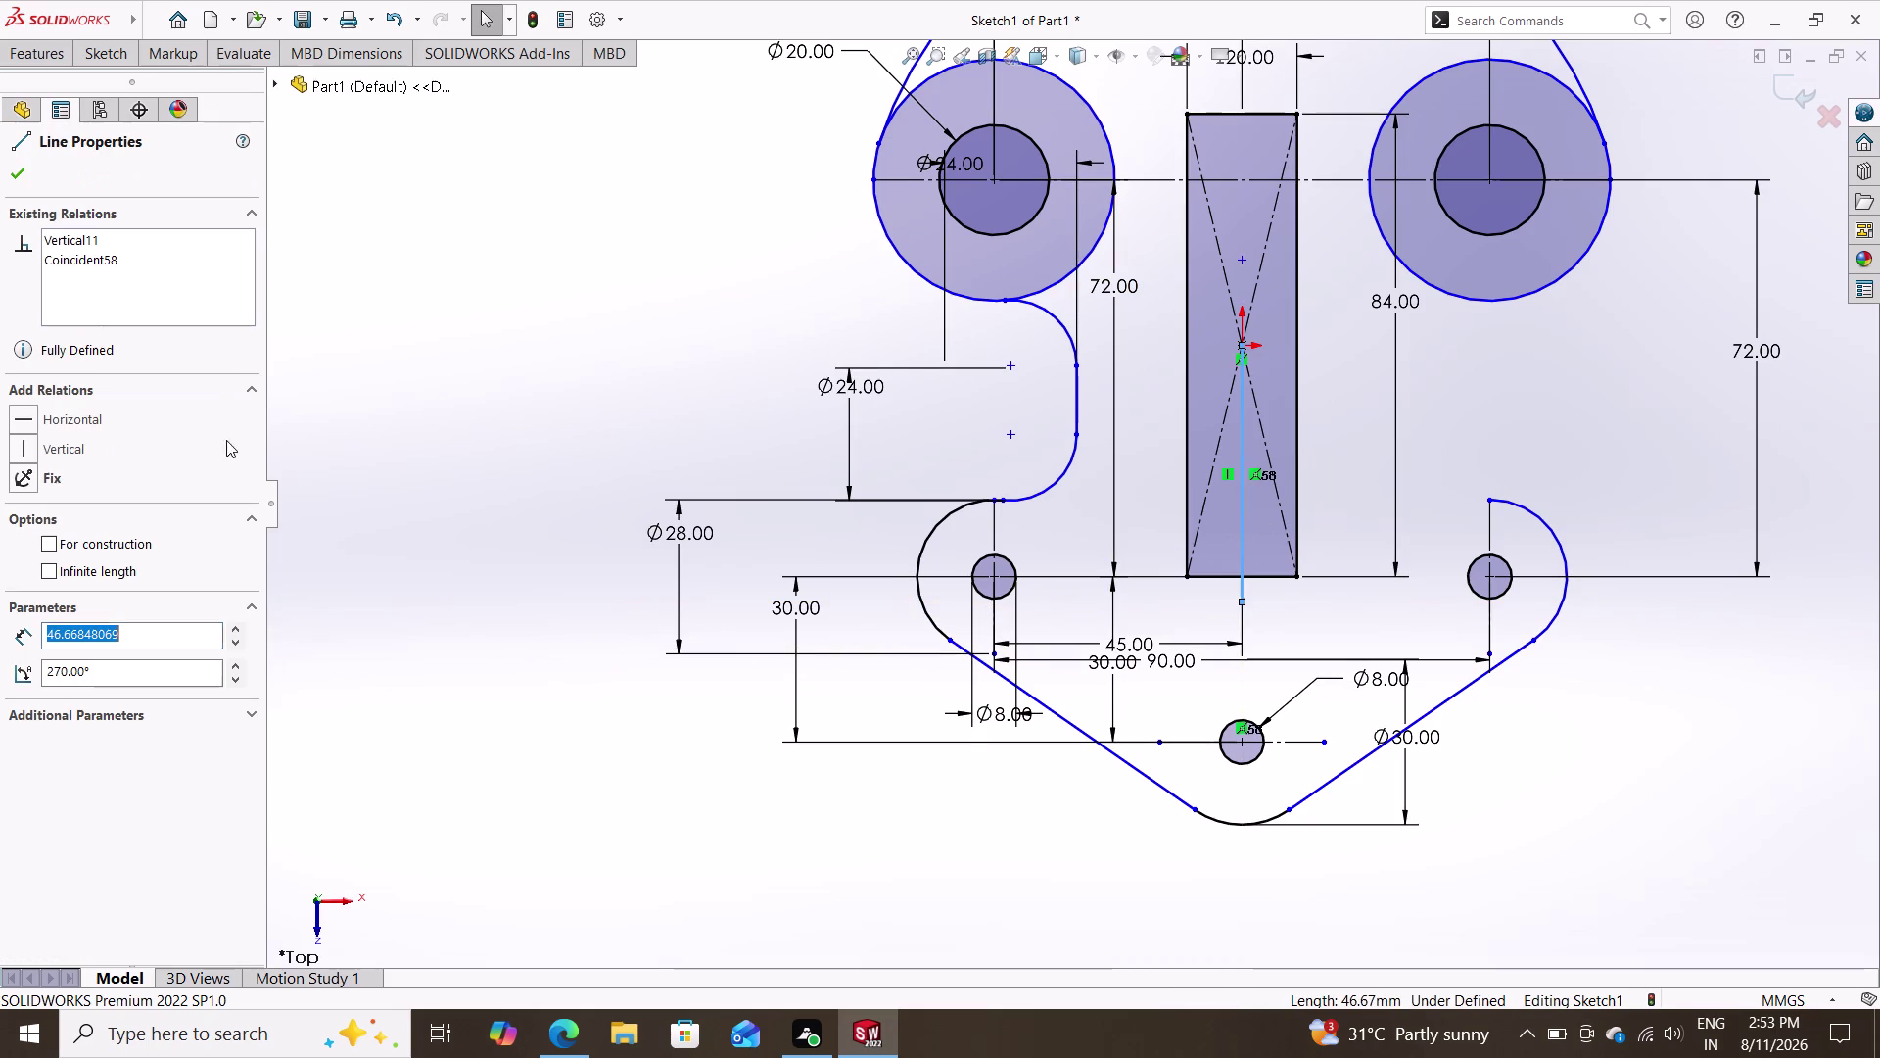
click(48, 546)
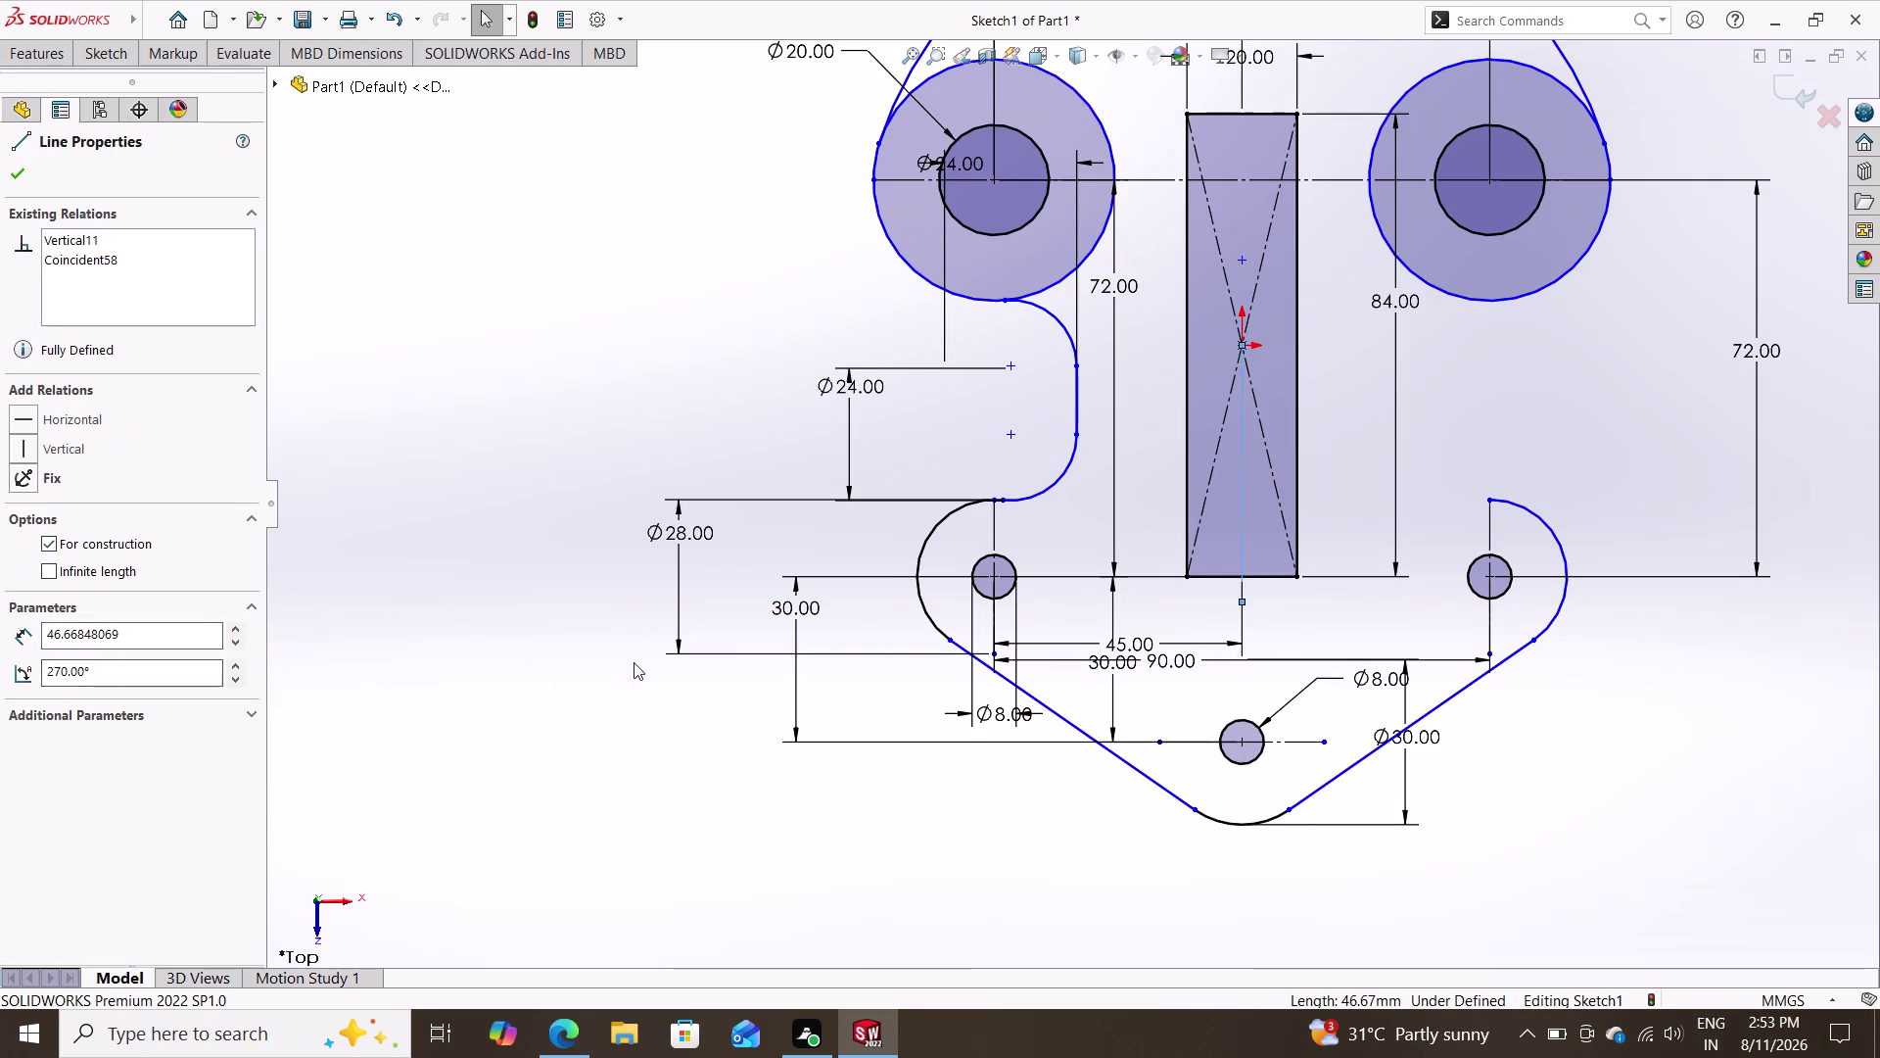
key(Escape)
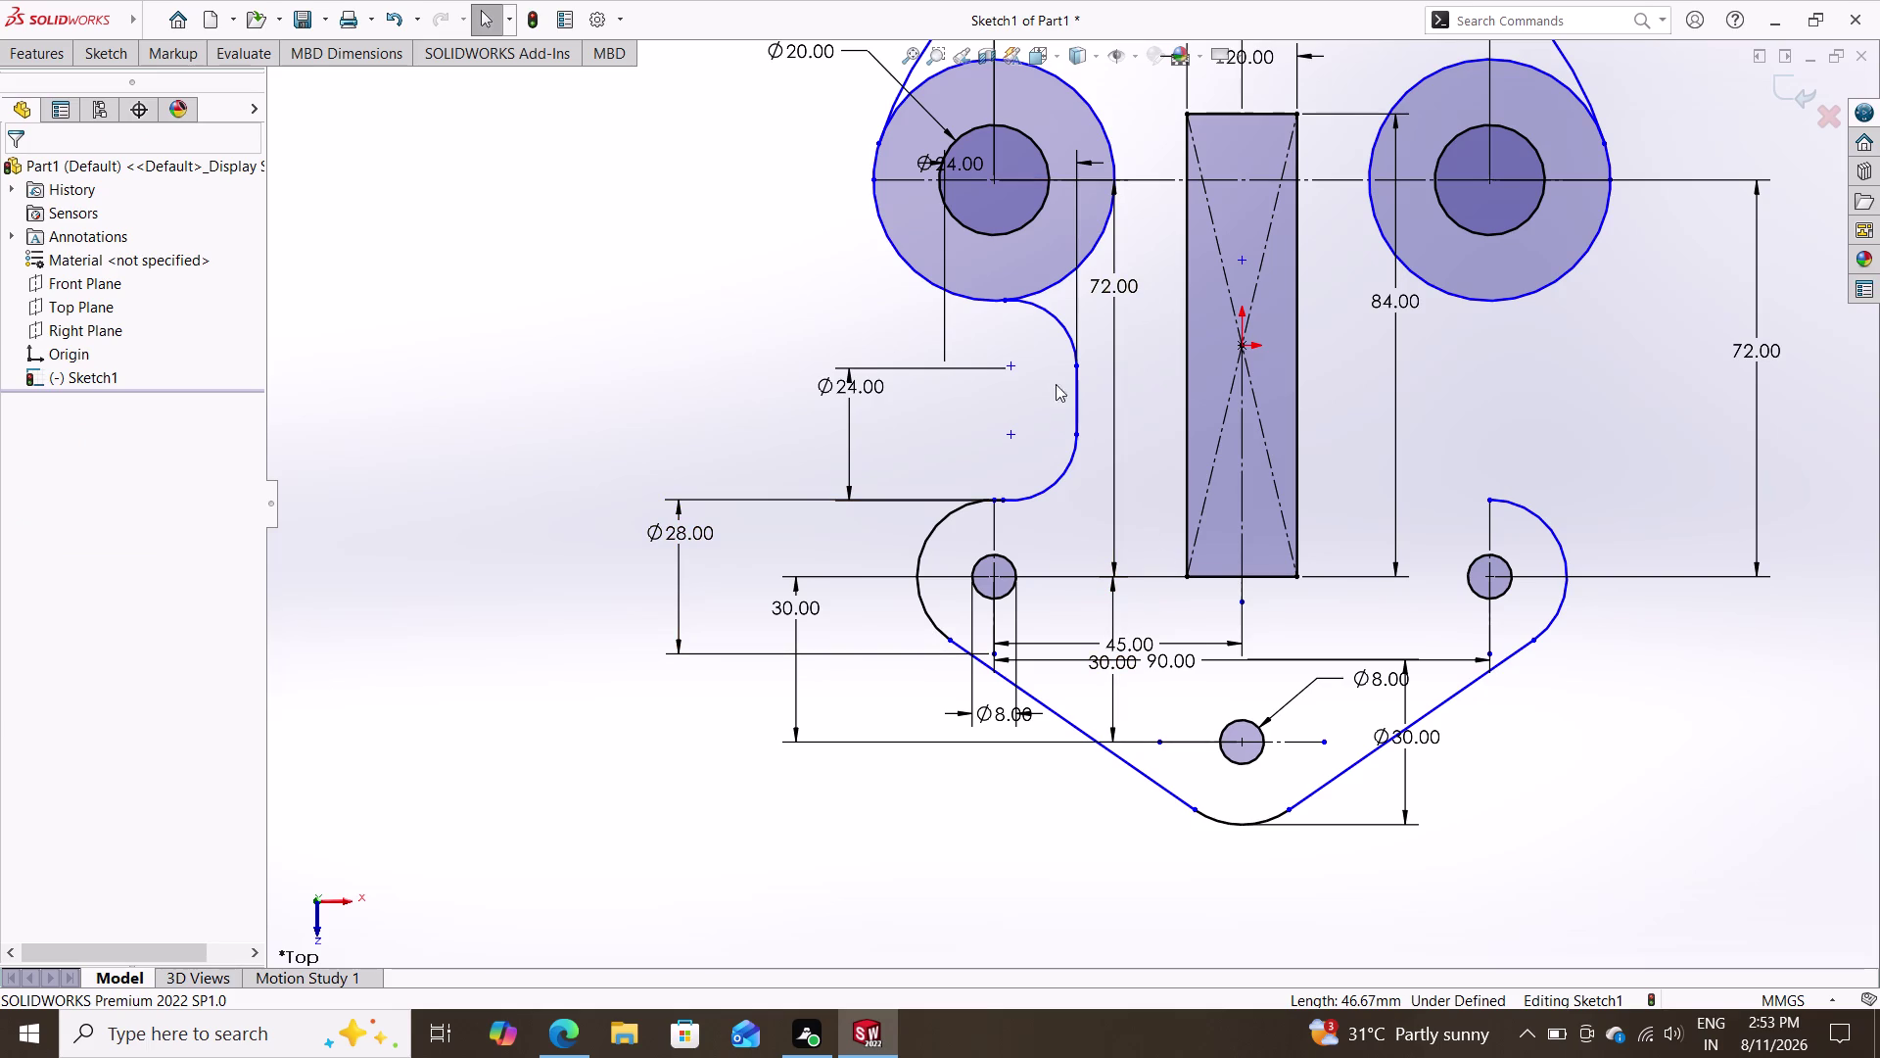
click(95, 55)
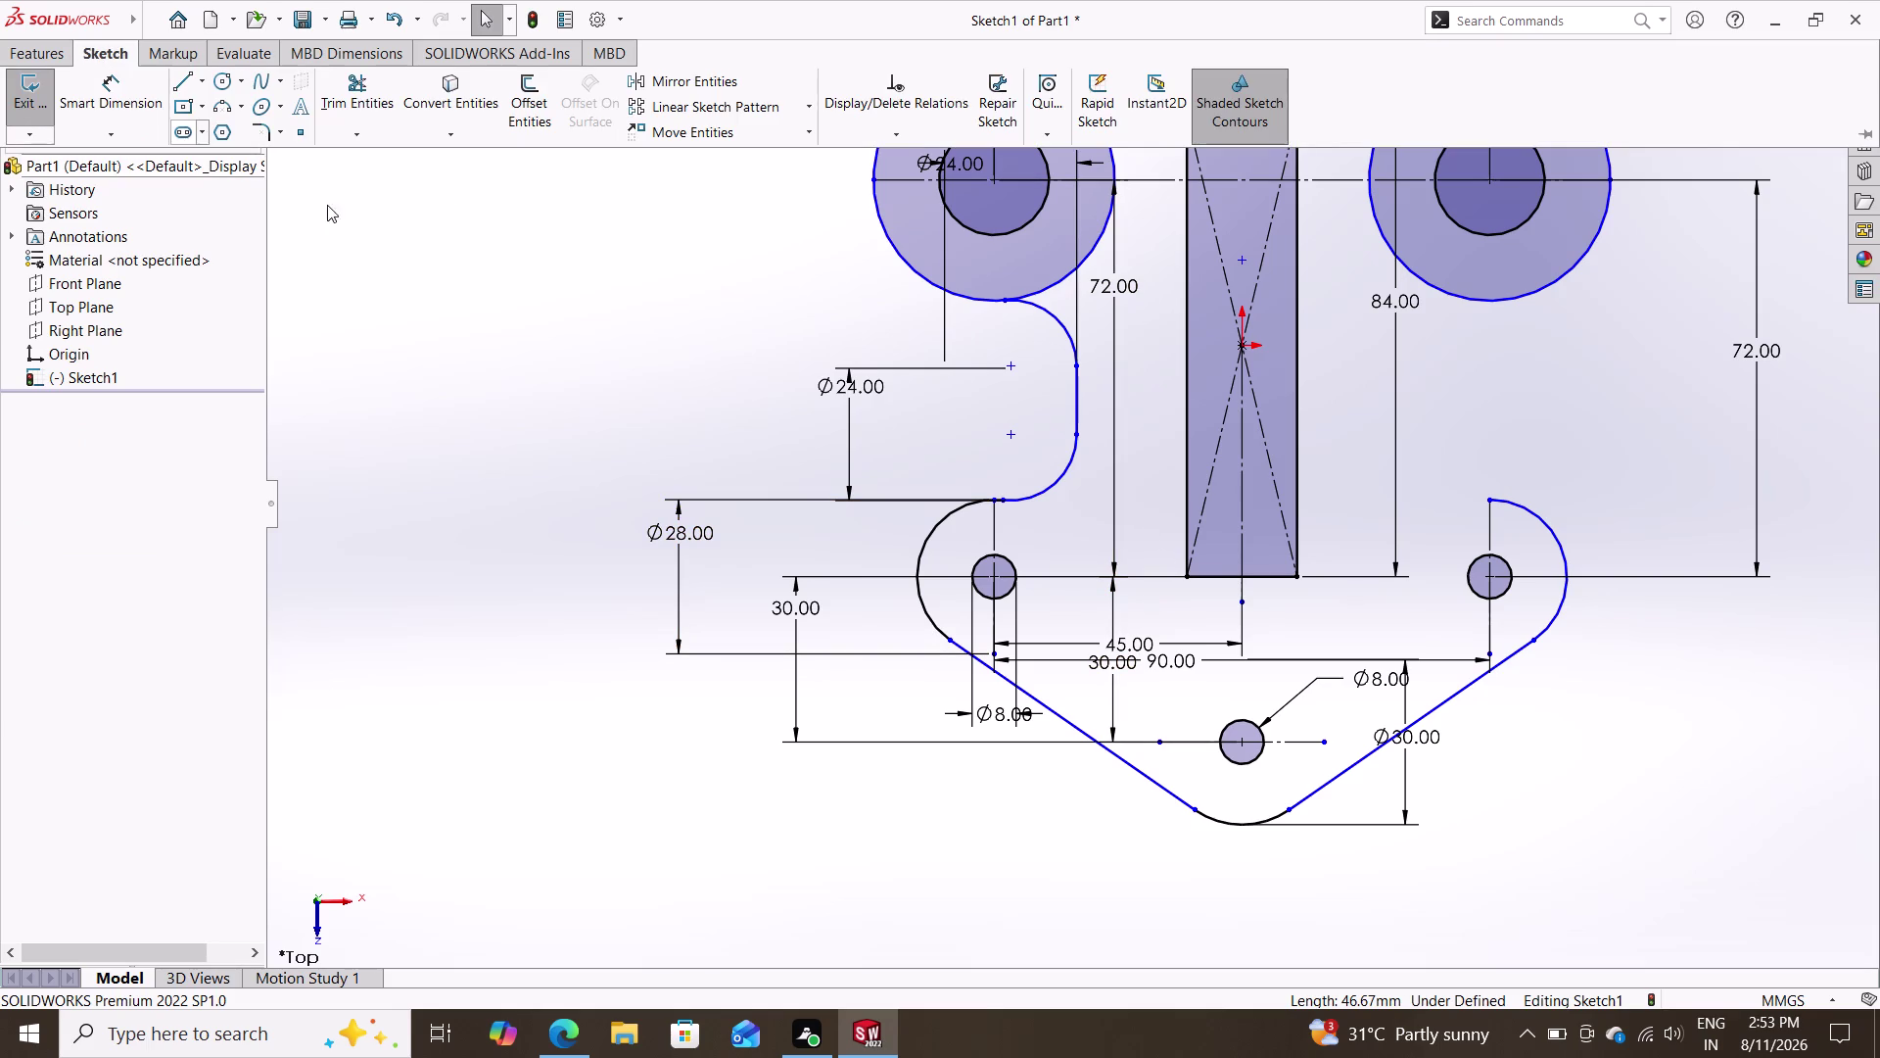
Mirror the left neck's upper arc, straight line and lower arc about the vertical centreline.
click(715, 83)
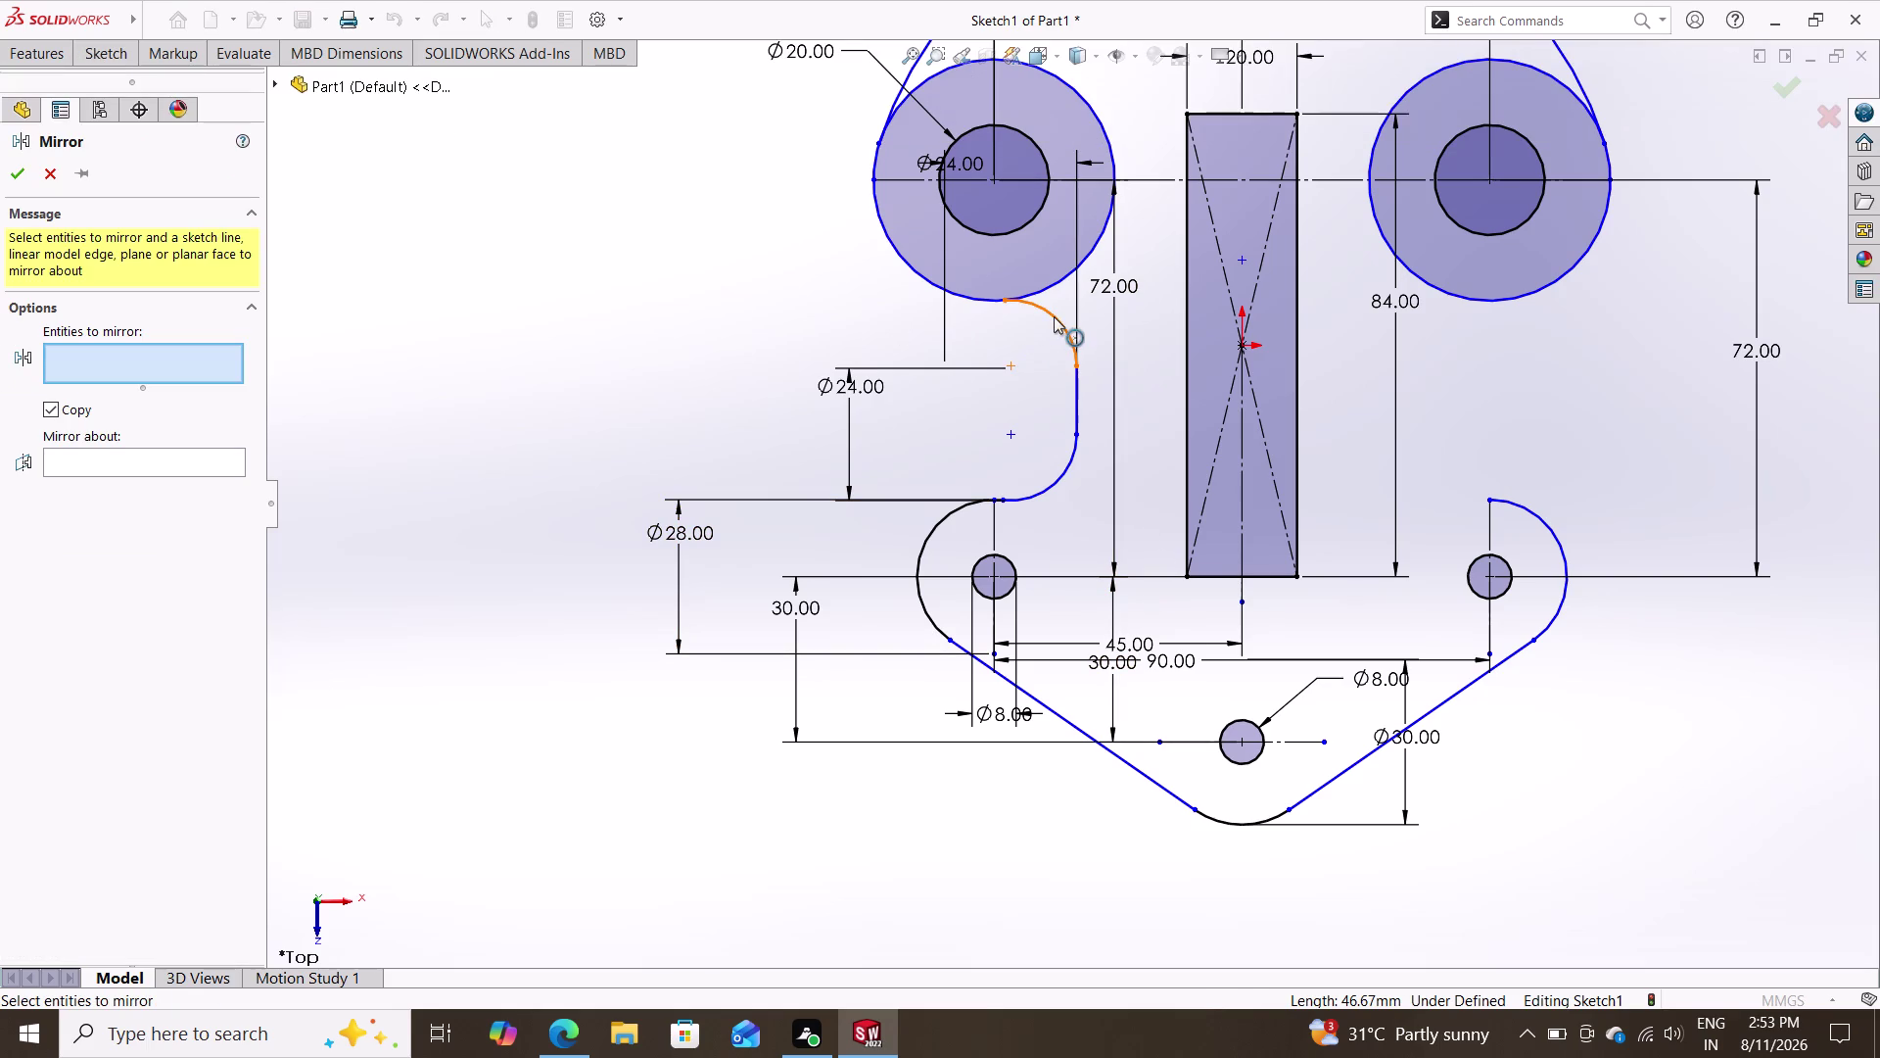
click(1054, 316)
click(1079, 387)
click(1062, 479)
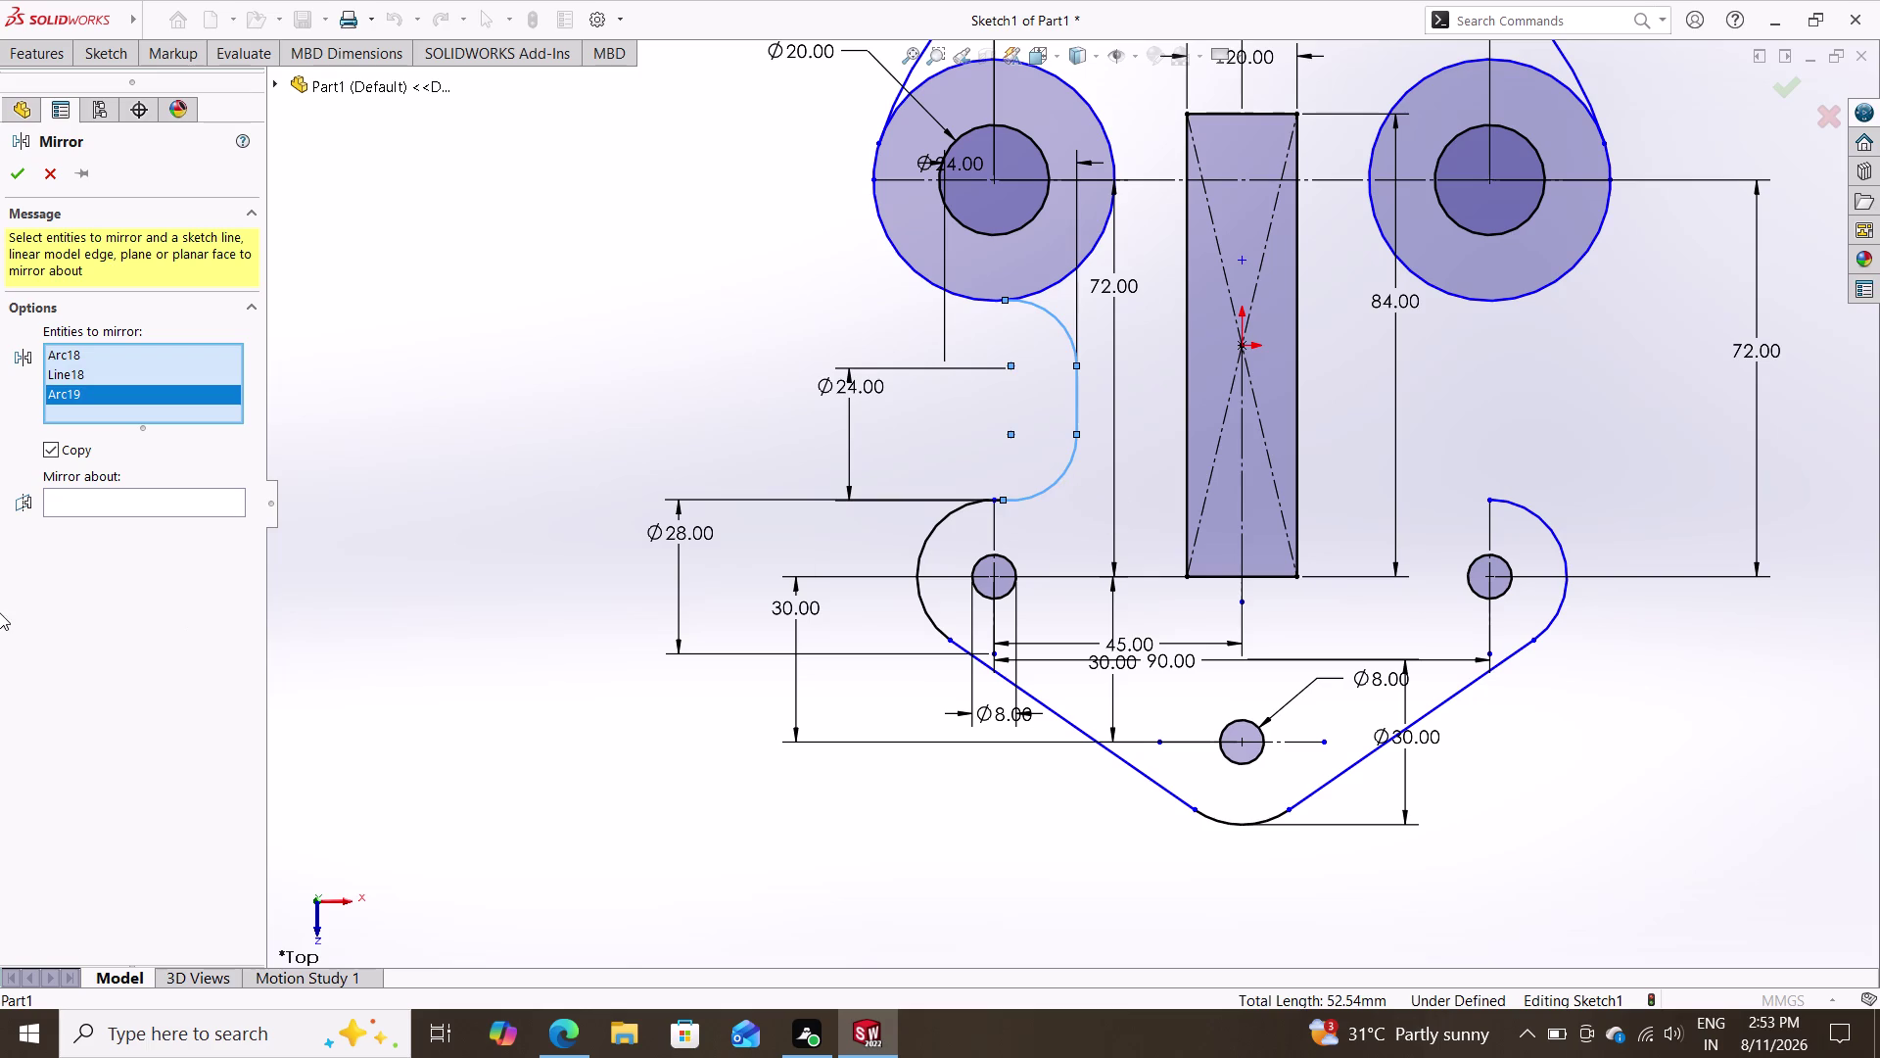
click(116, 499)
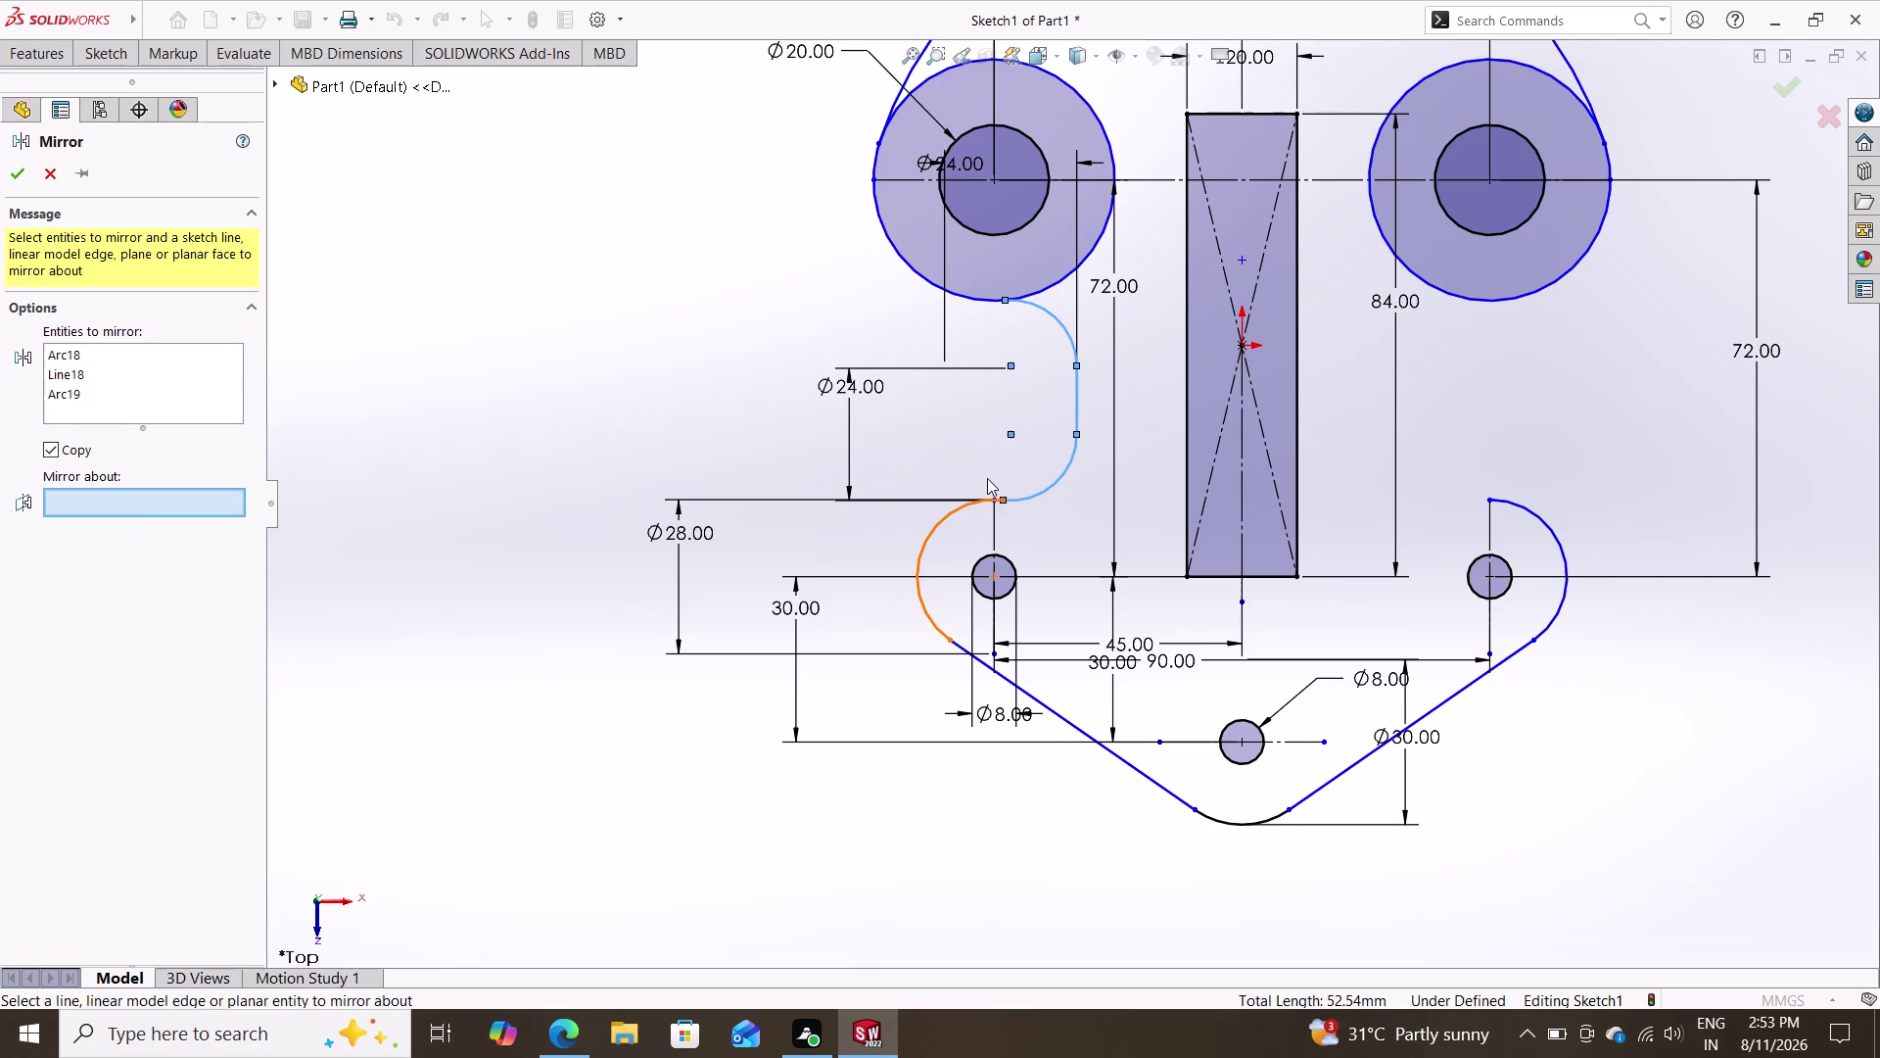
click(1243, 480)
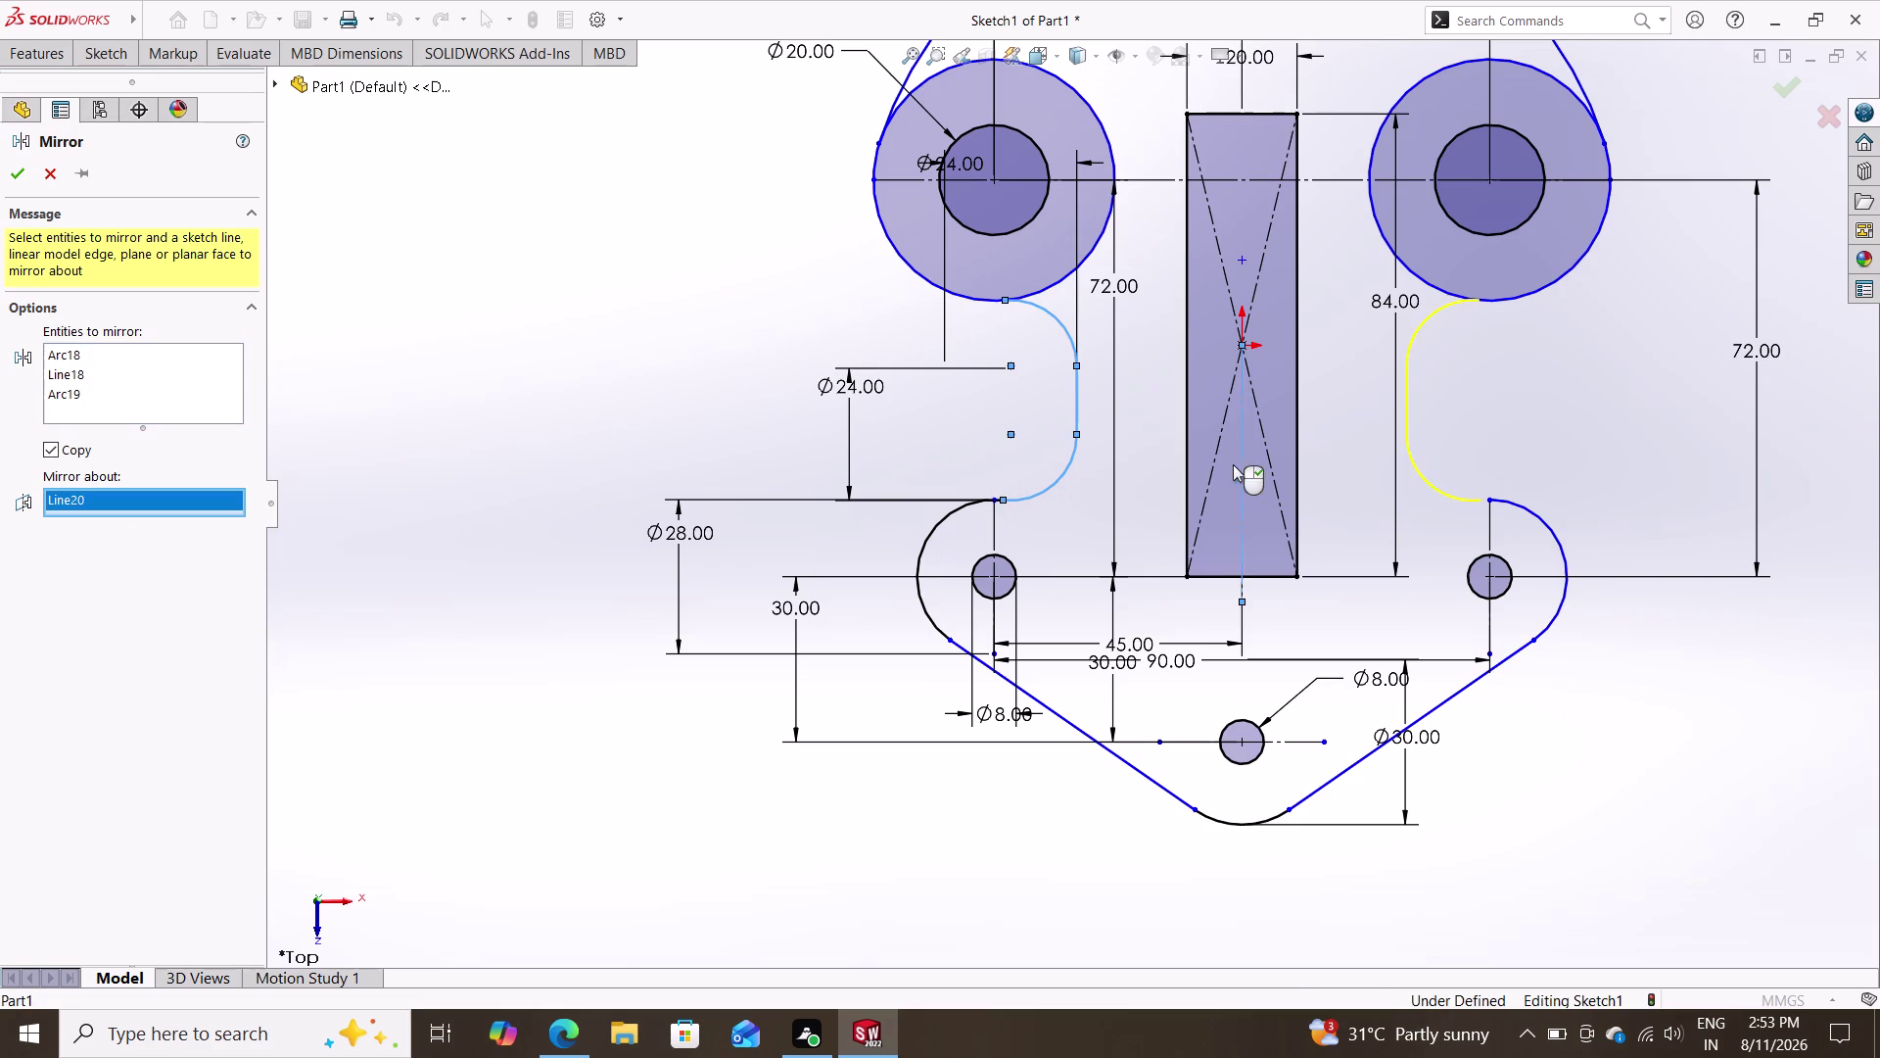
click(1145, 430)
click(12, 181)
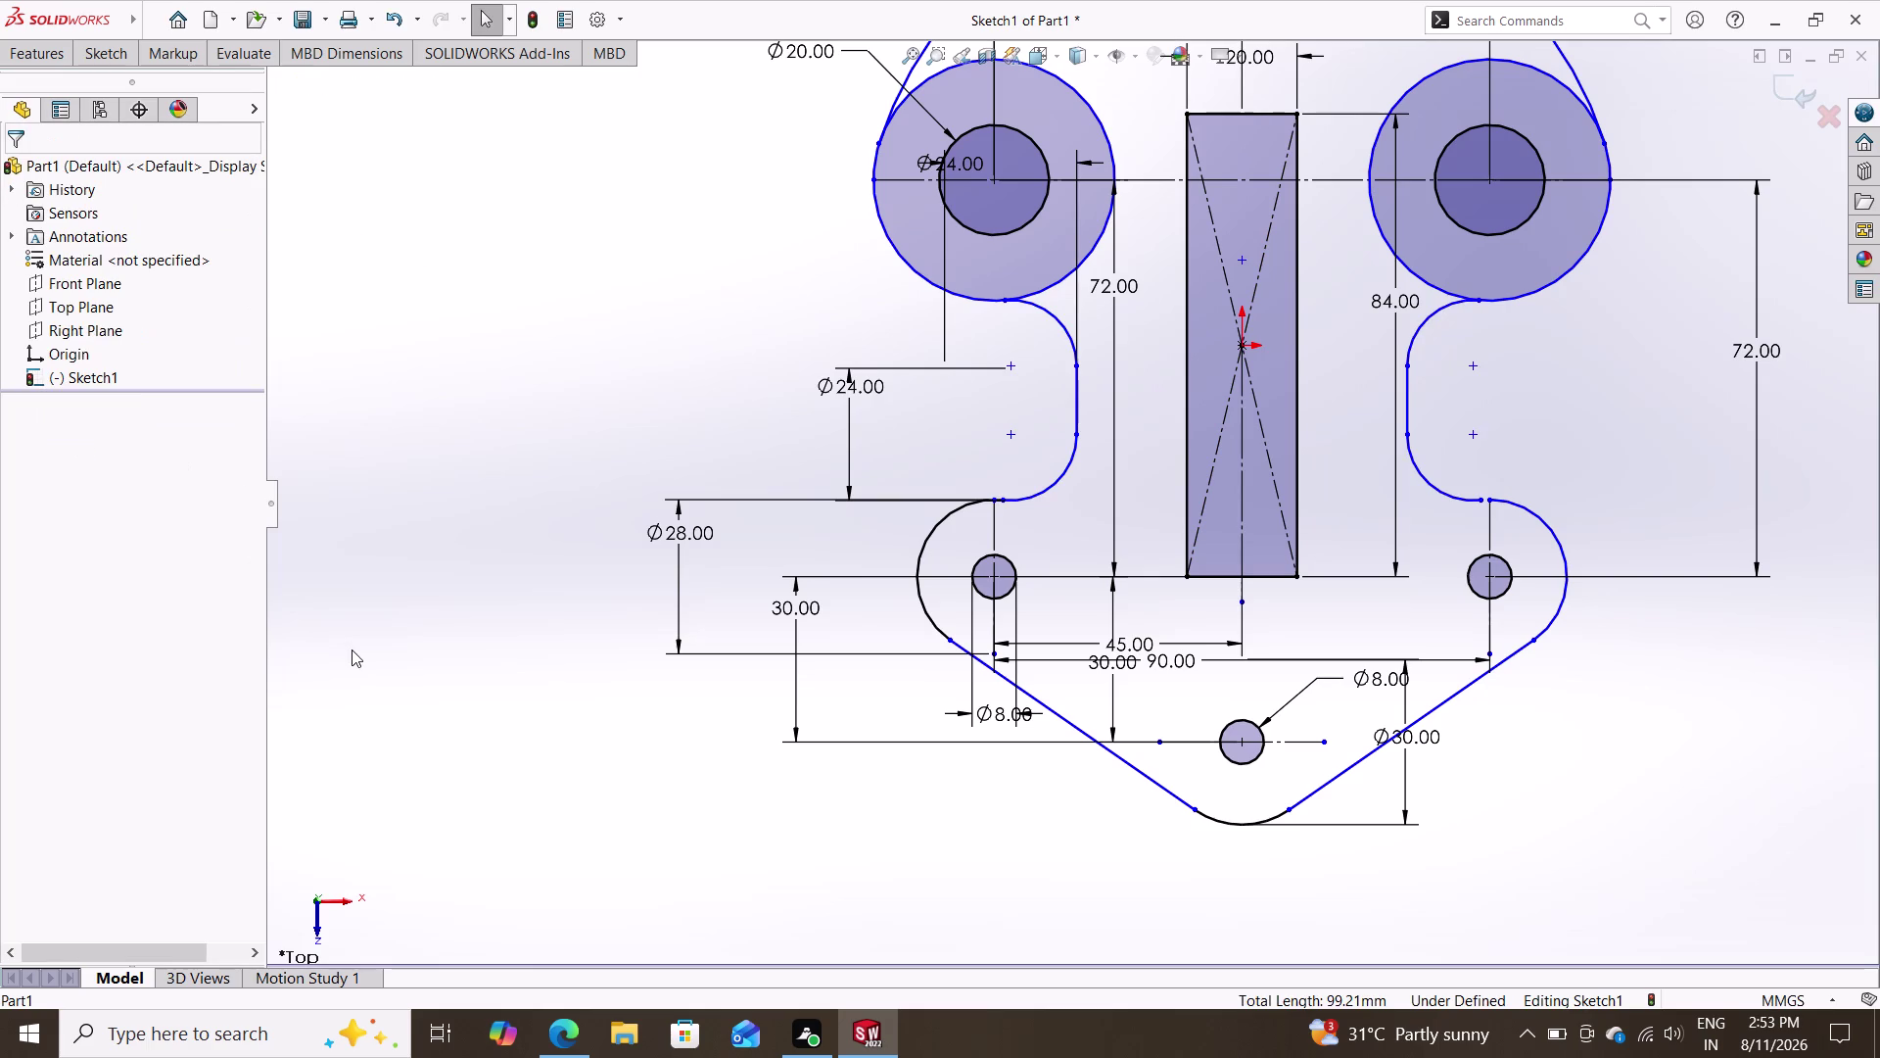
key(Escape)
key(Escape)
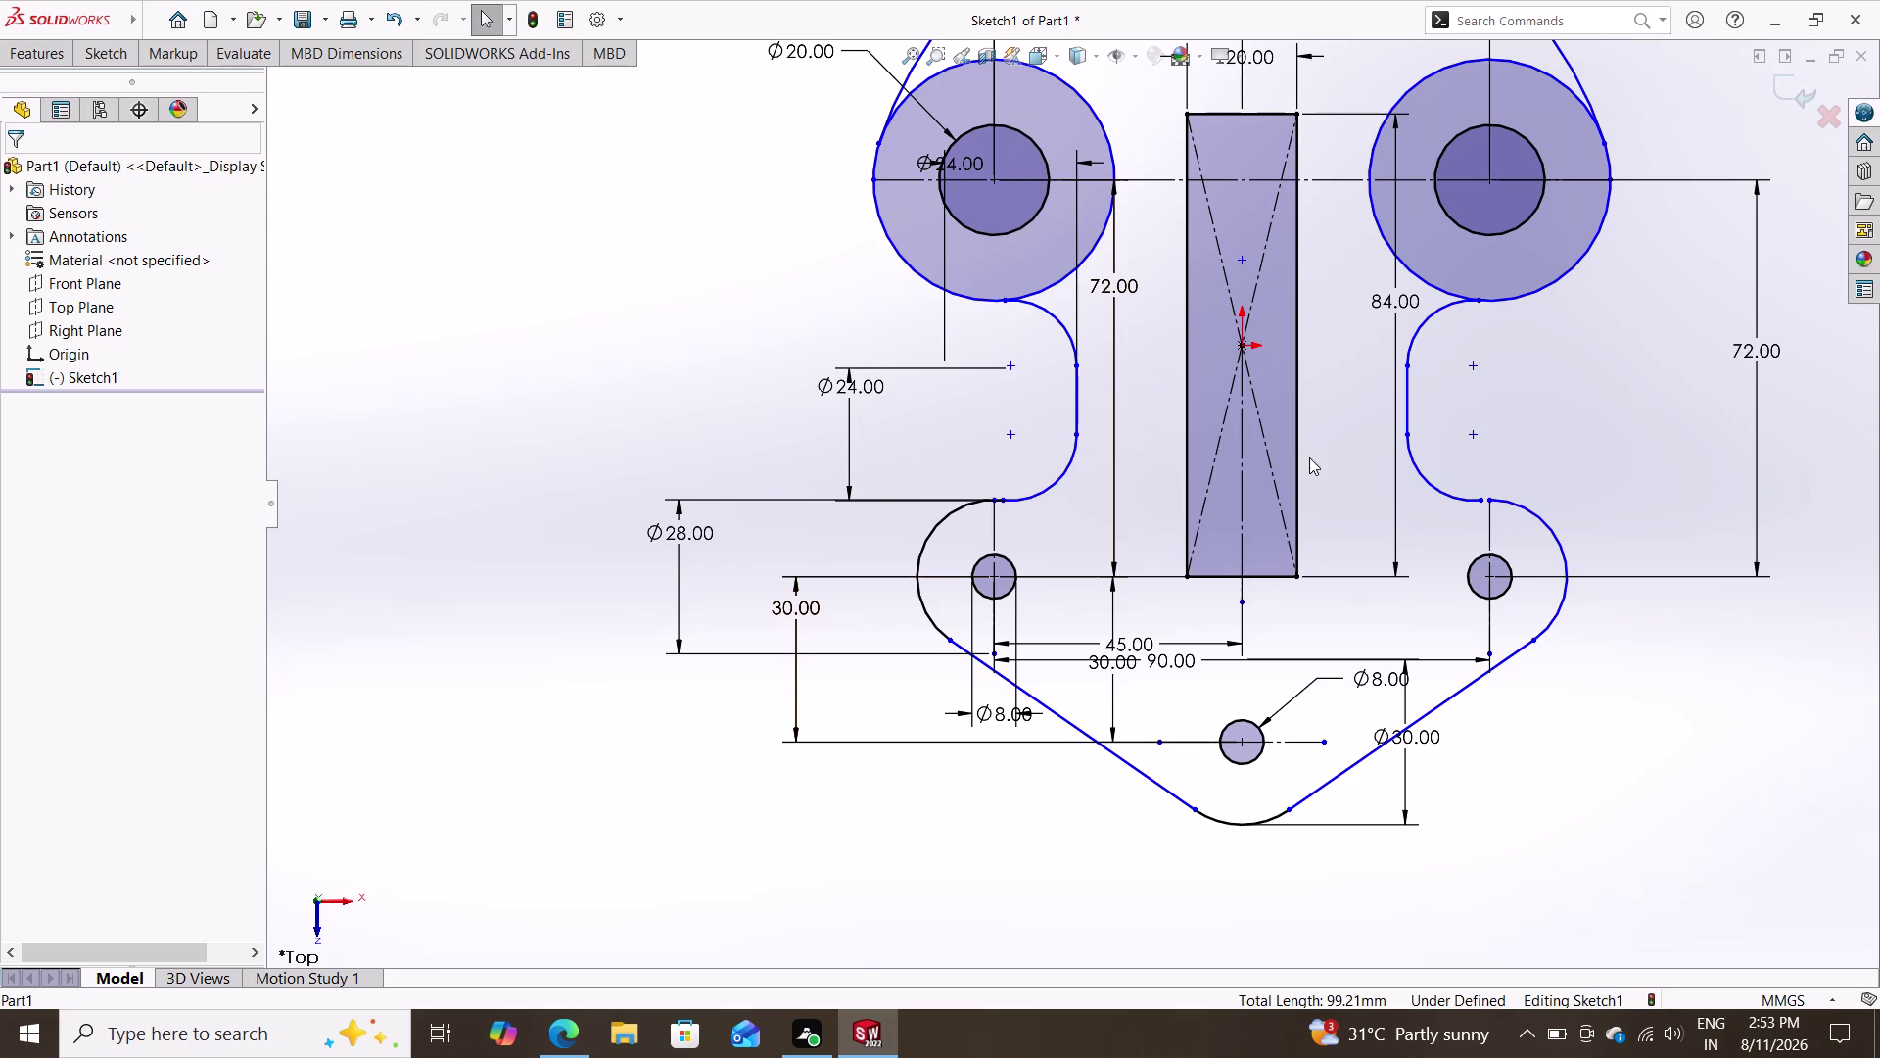
Zoom around the lower lobes and inspect the left lower lobe arc's properties.
scroll(up, 3)
scroll(down, 3)
scroll(down, 3)
scroll(up, 3)
click(838, 556)
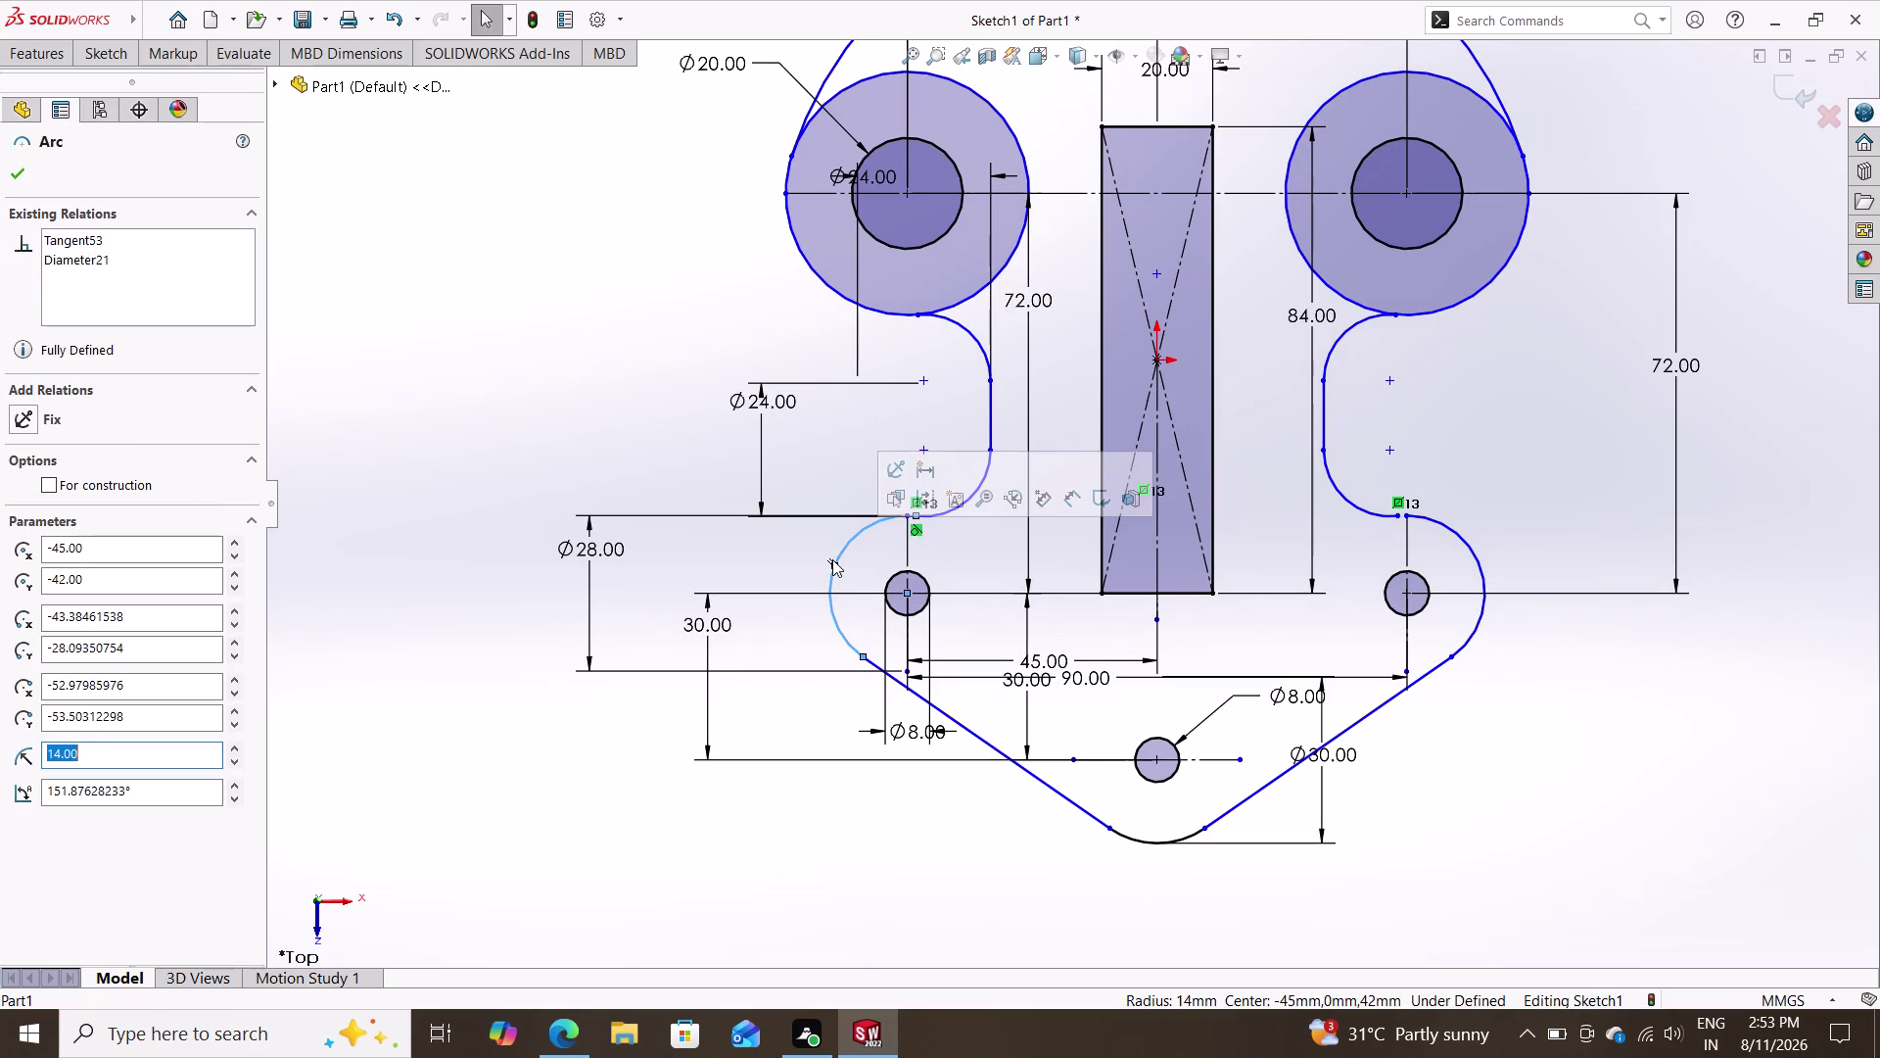
key(Escape)
key(Escape)
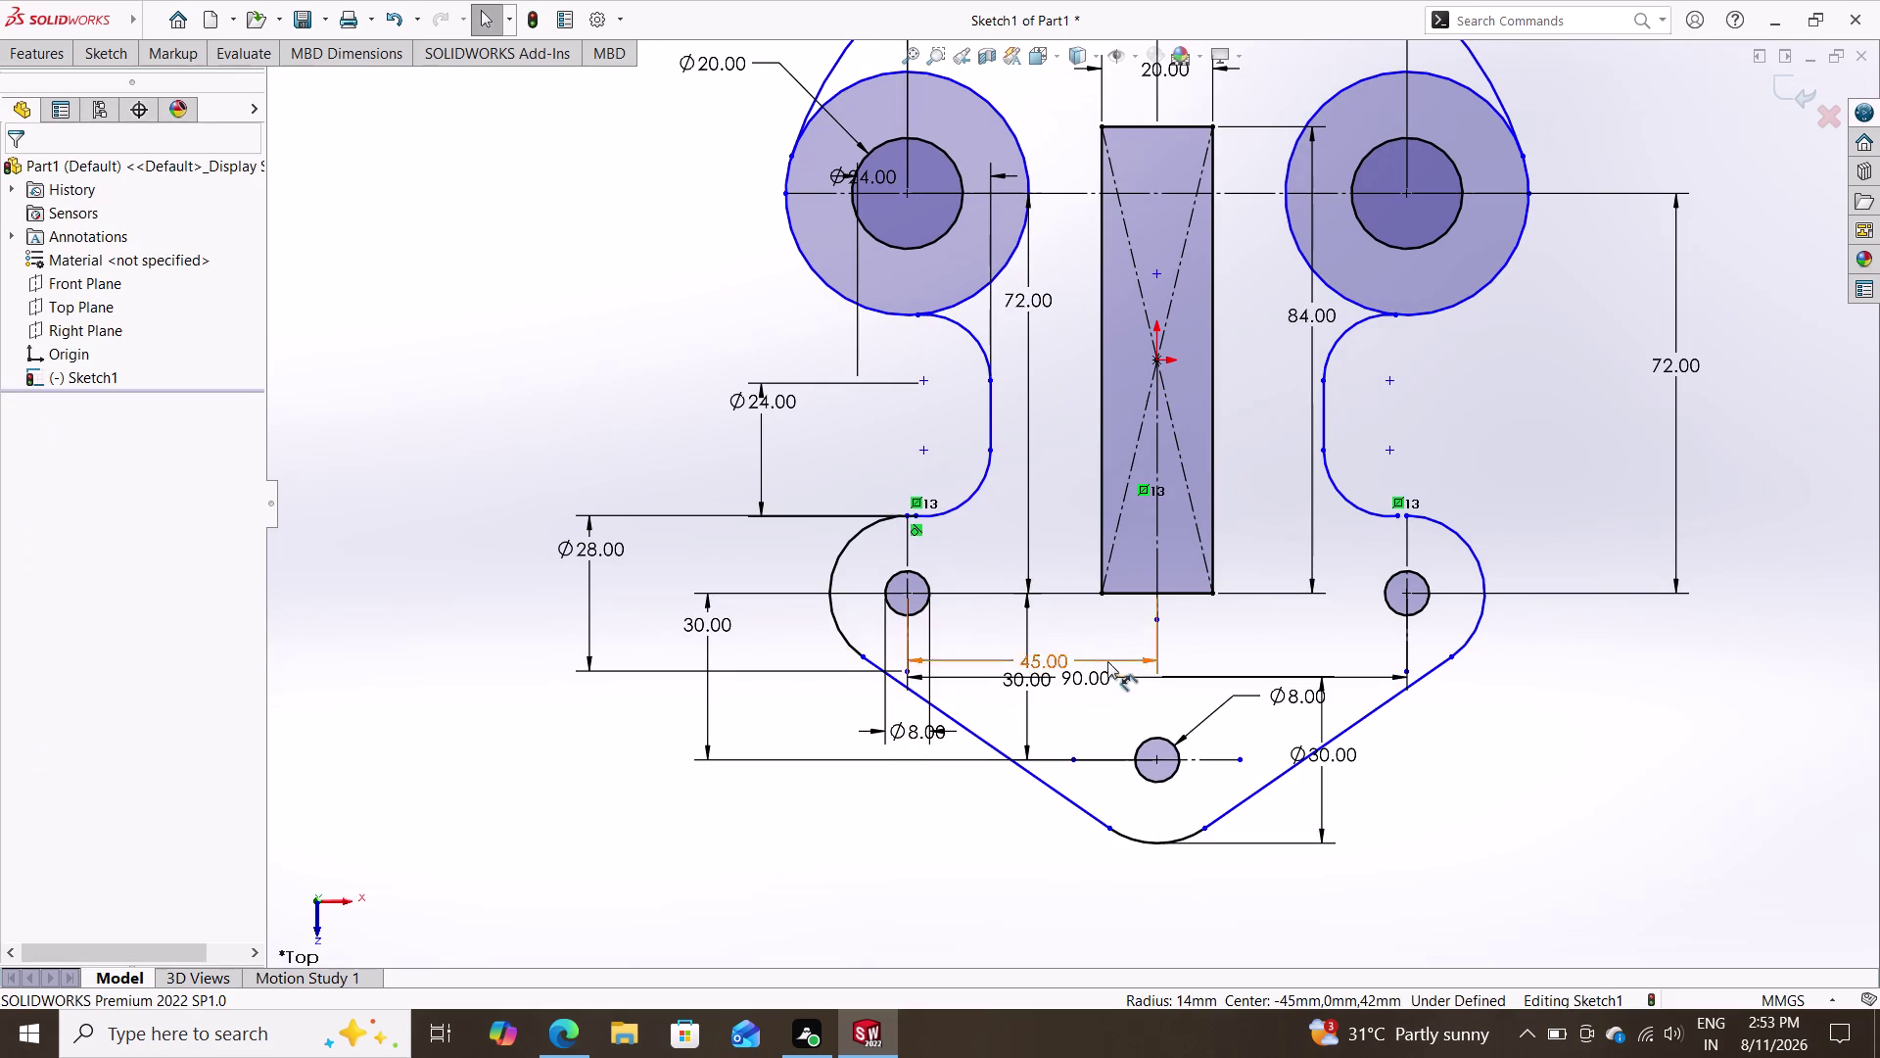
scroll(down, 3)
scroll(up, 3)
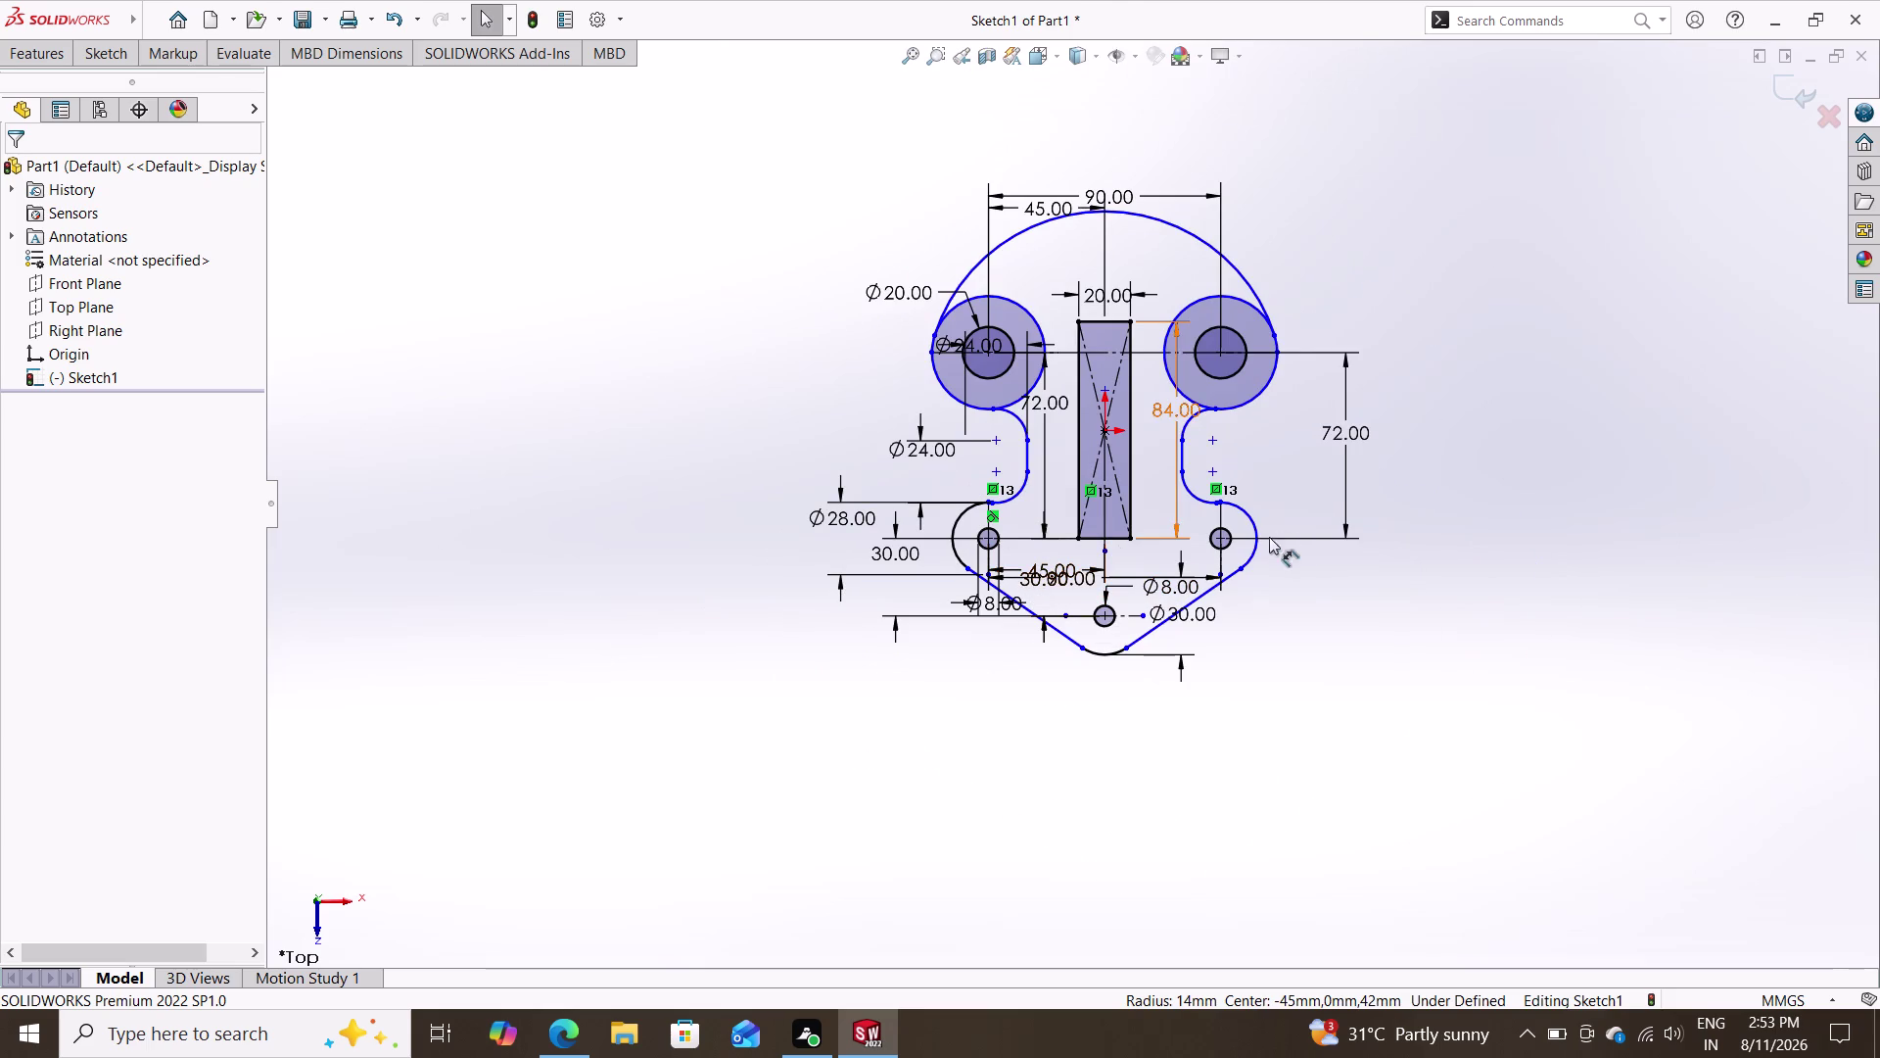
scroll(up, 3)
scroll(down, 3)
scroll(up, 3)
scroll(down, 3)
scroll(down, 3)
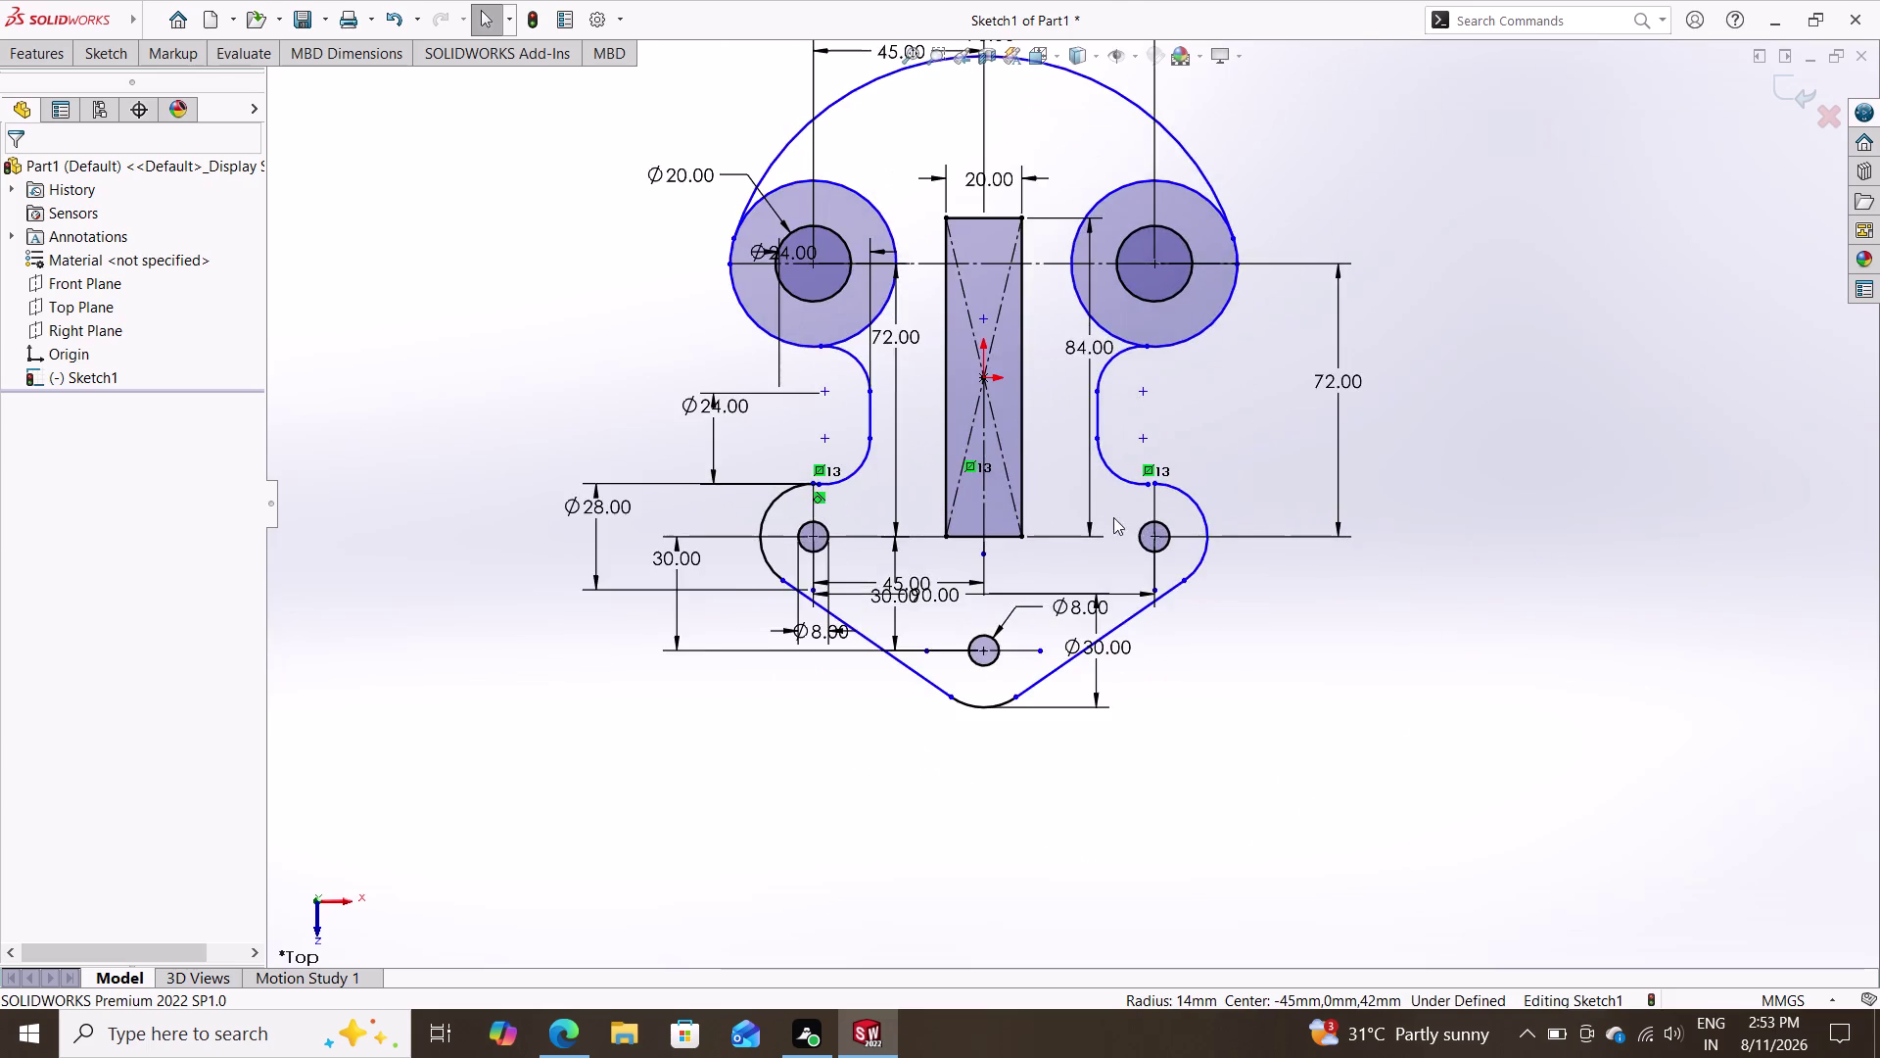
scroll(down, 3)
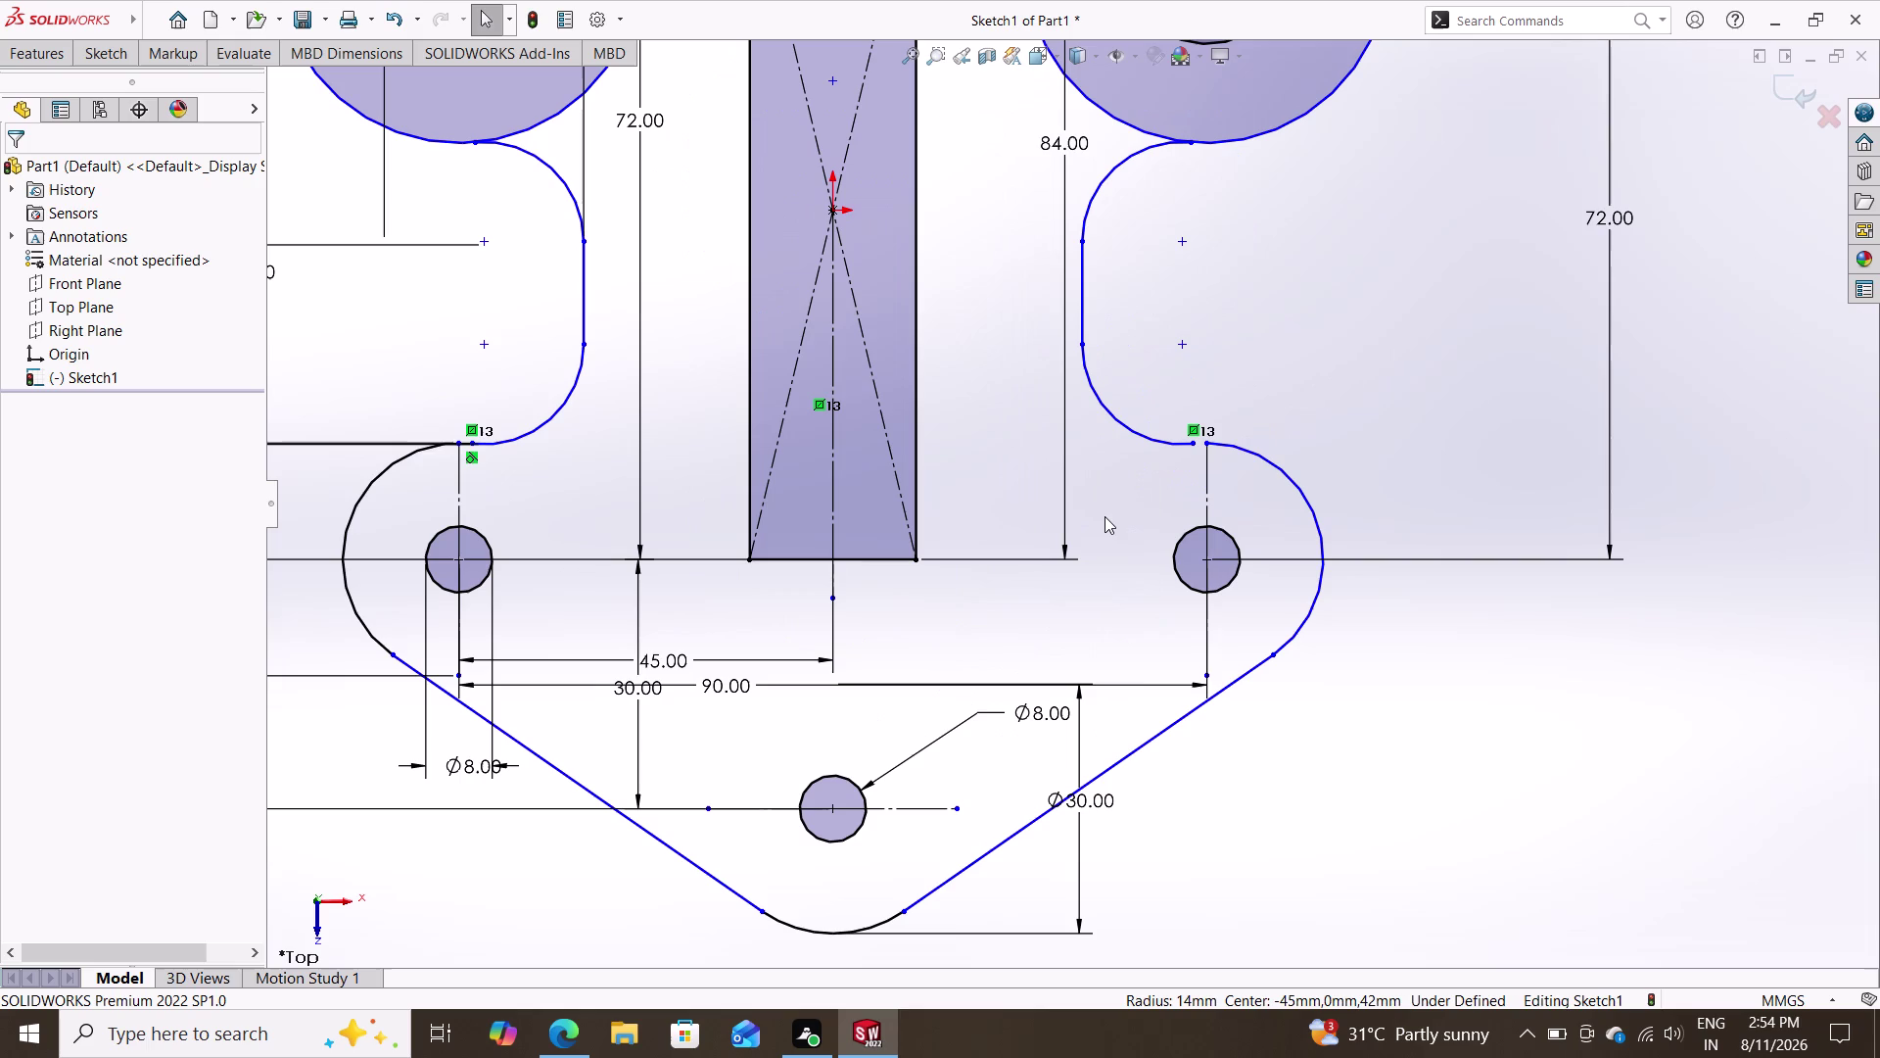
scroll(down, 3)
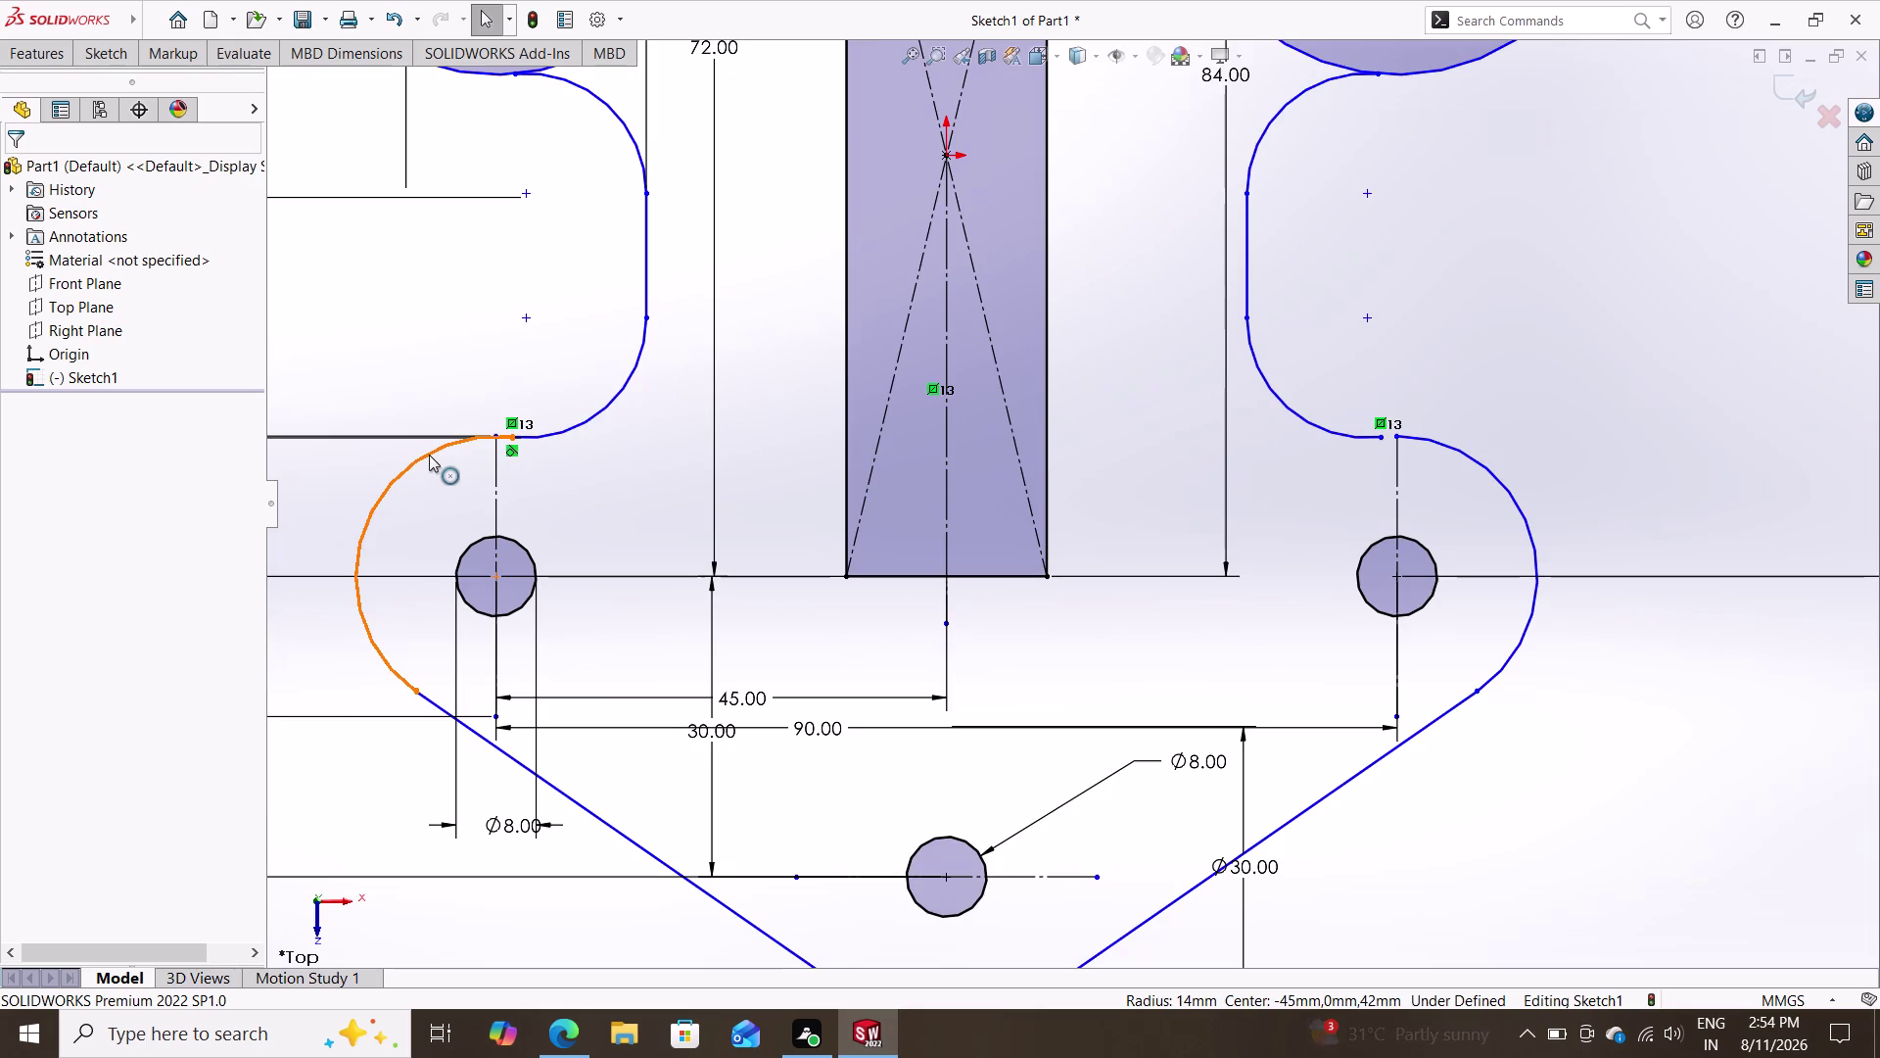
click(429, 455)
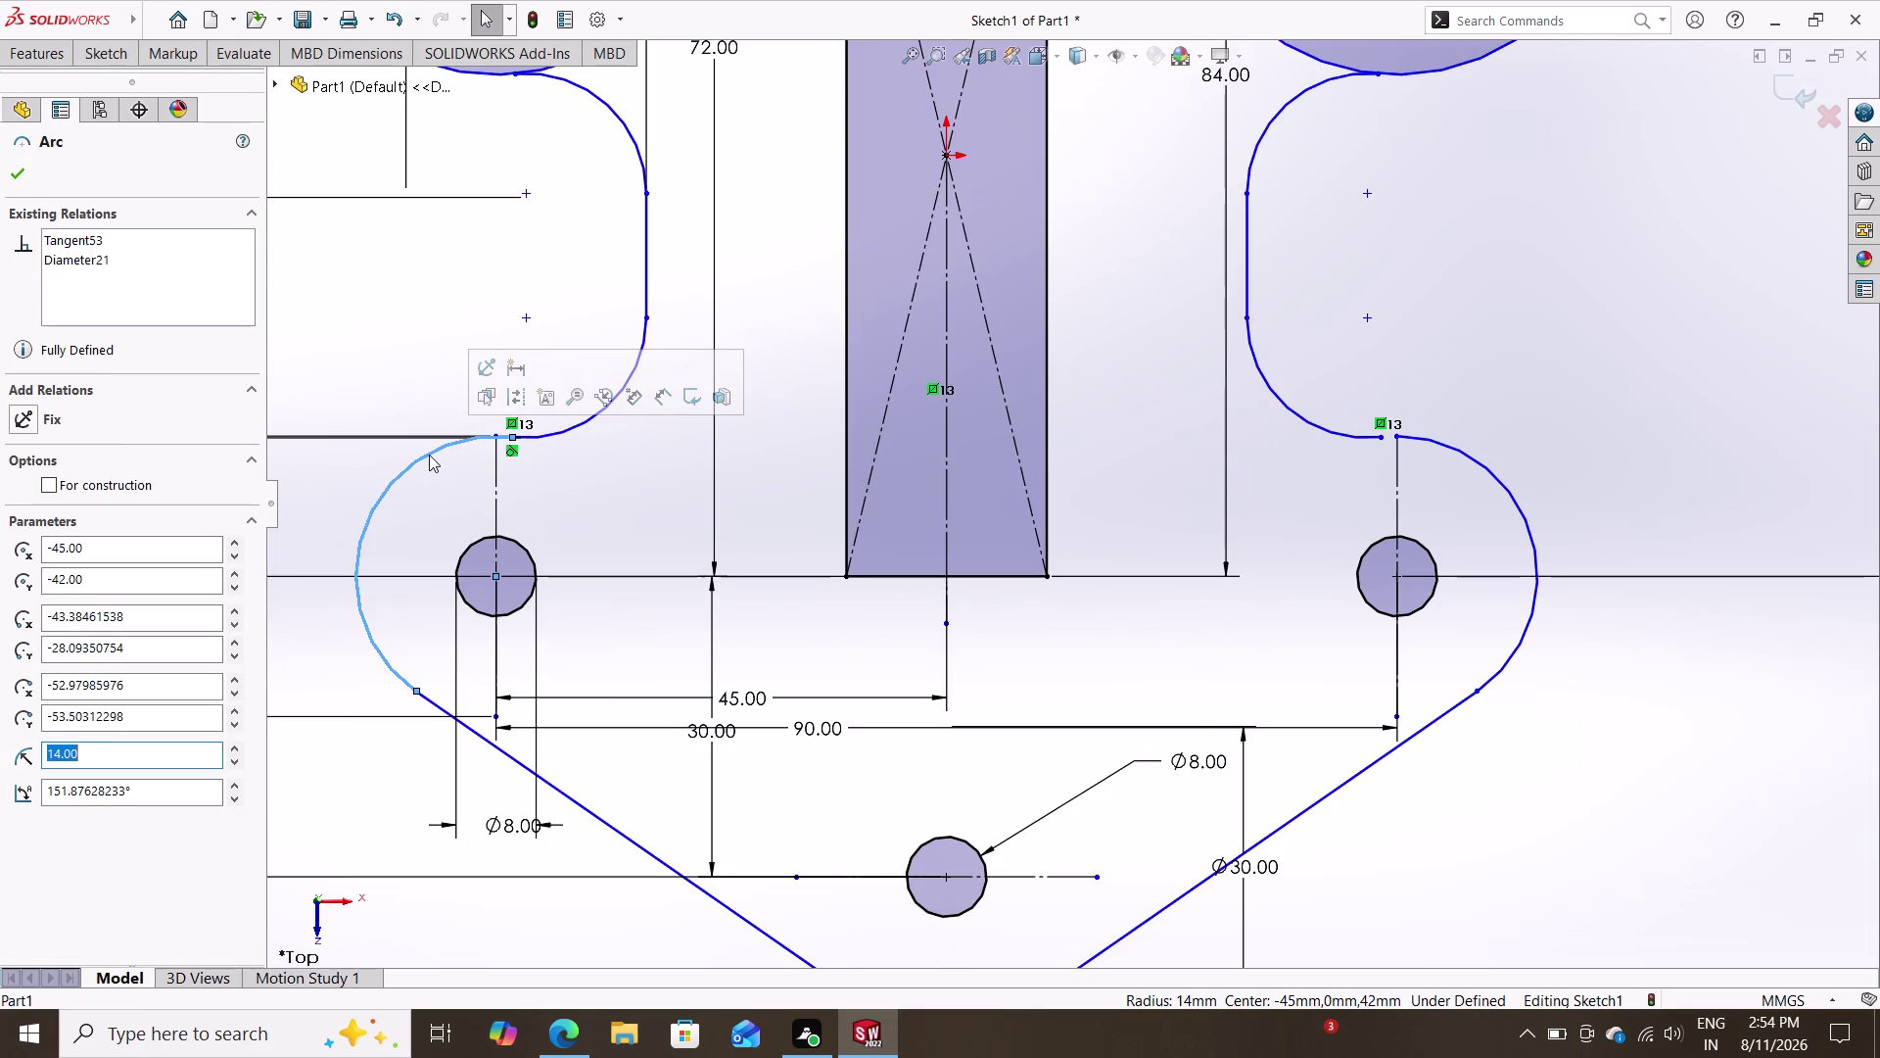
key(Escape)
key(Escape)
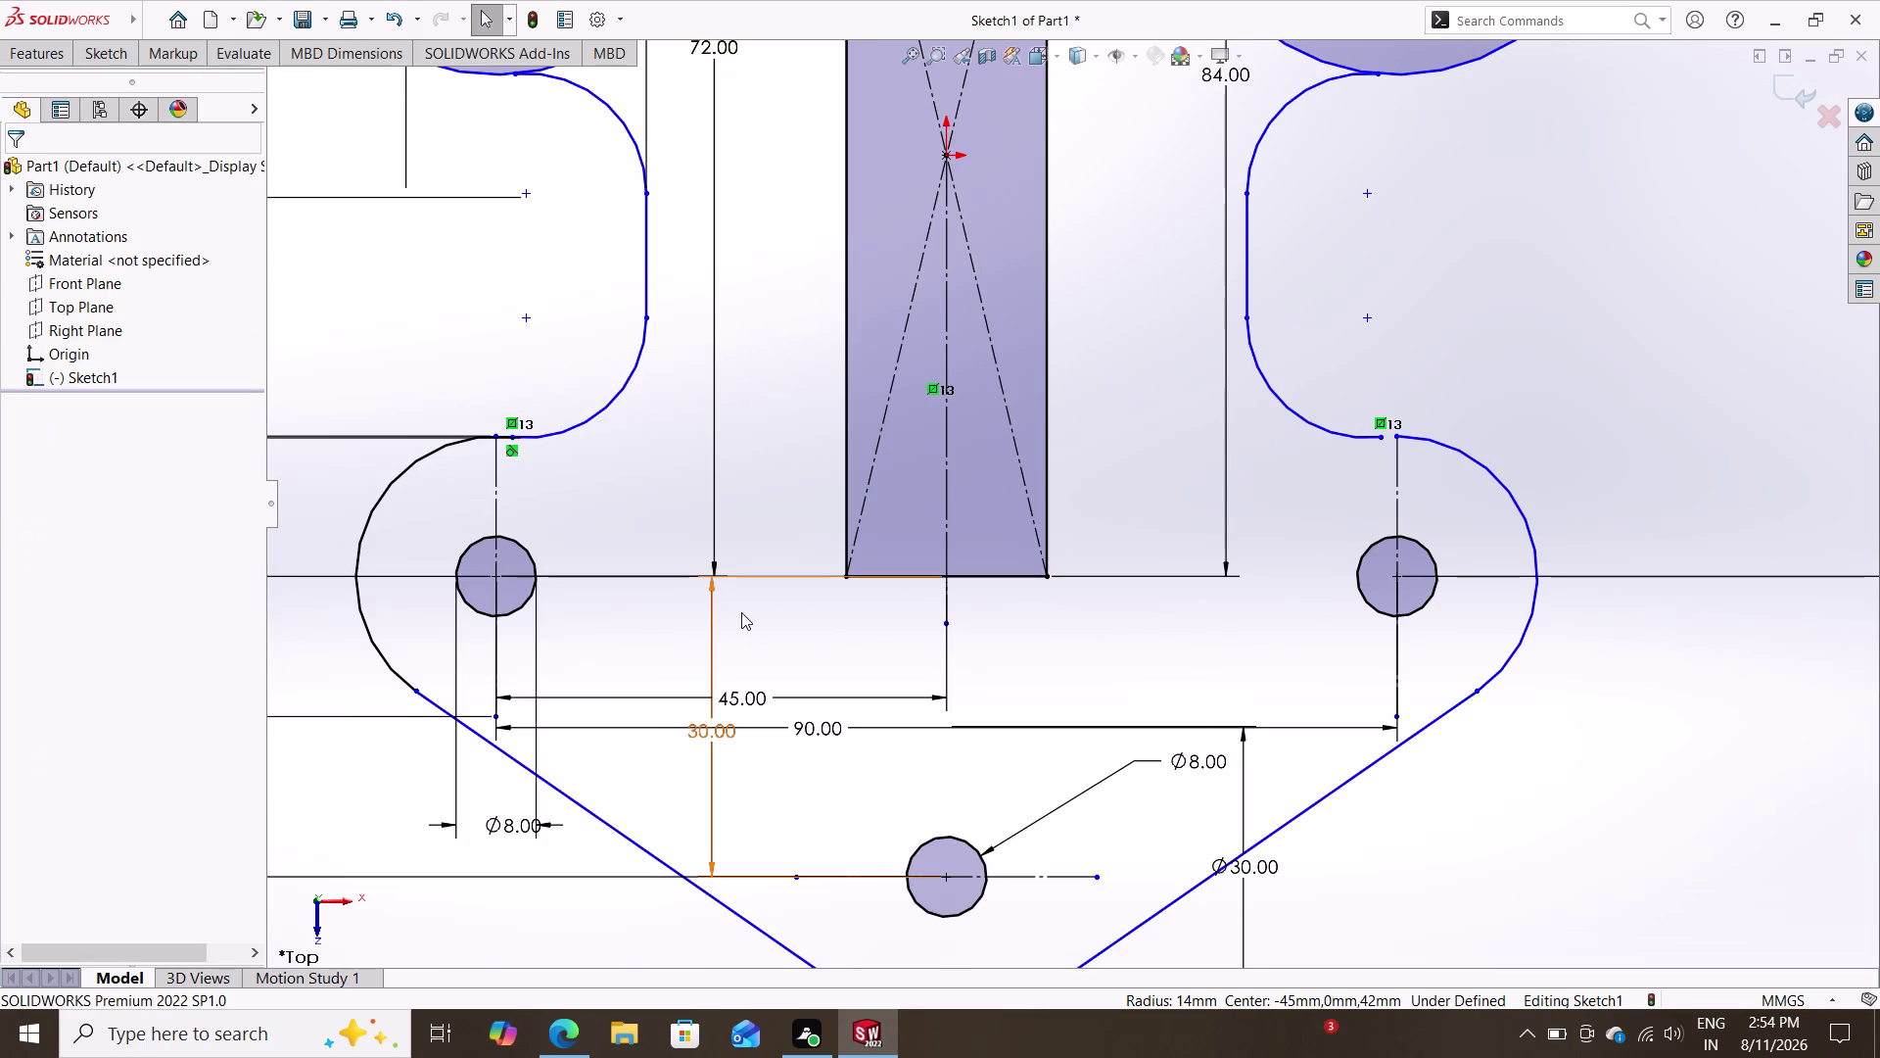
Select the right neck's lower arc, then undo the accidental drag of it.
scroll(down, 3)
scroll(up, 3)
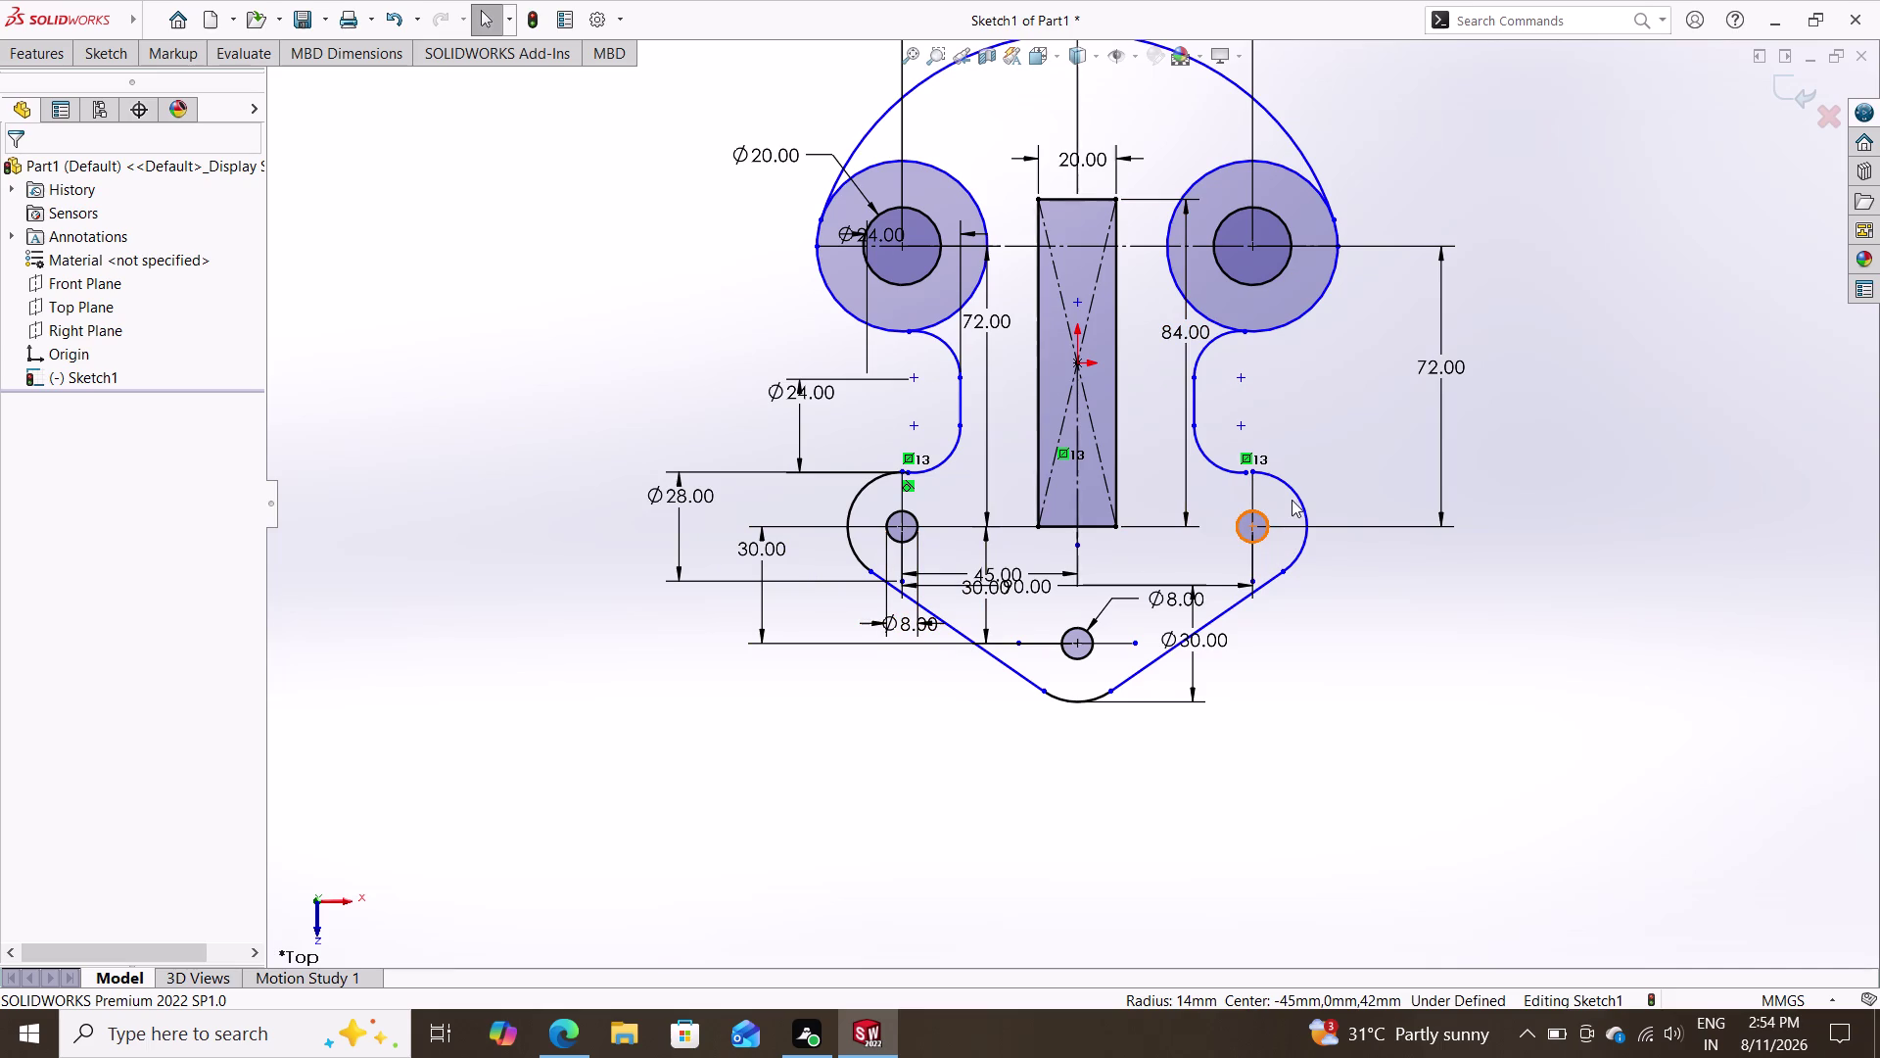
scroll(up, 3)
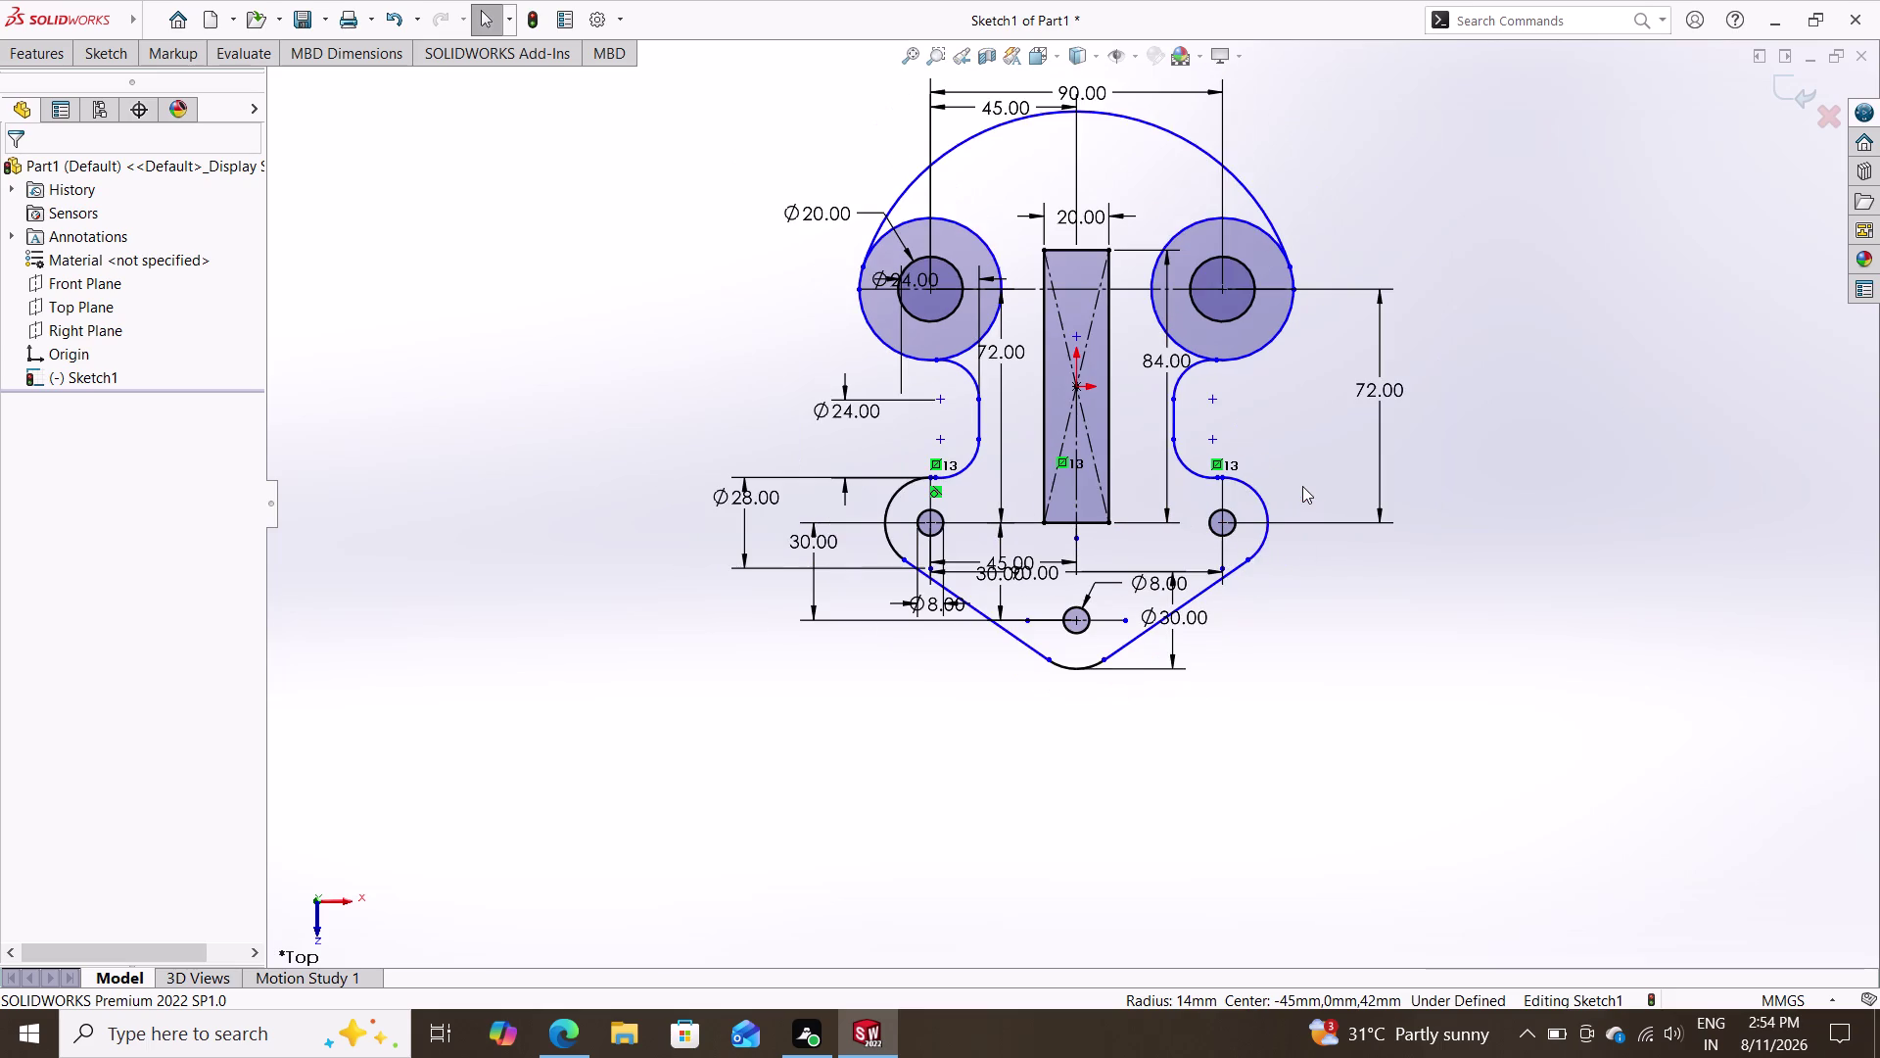
scroll(down, 3)
scroll(down, 3)
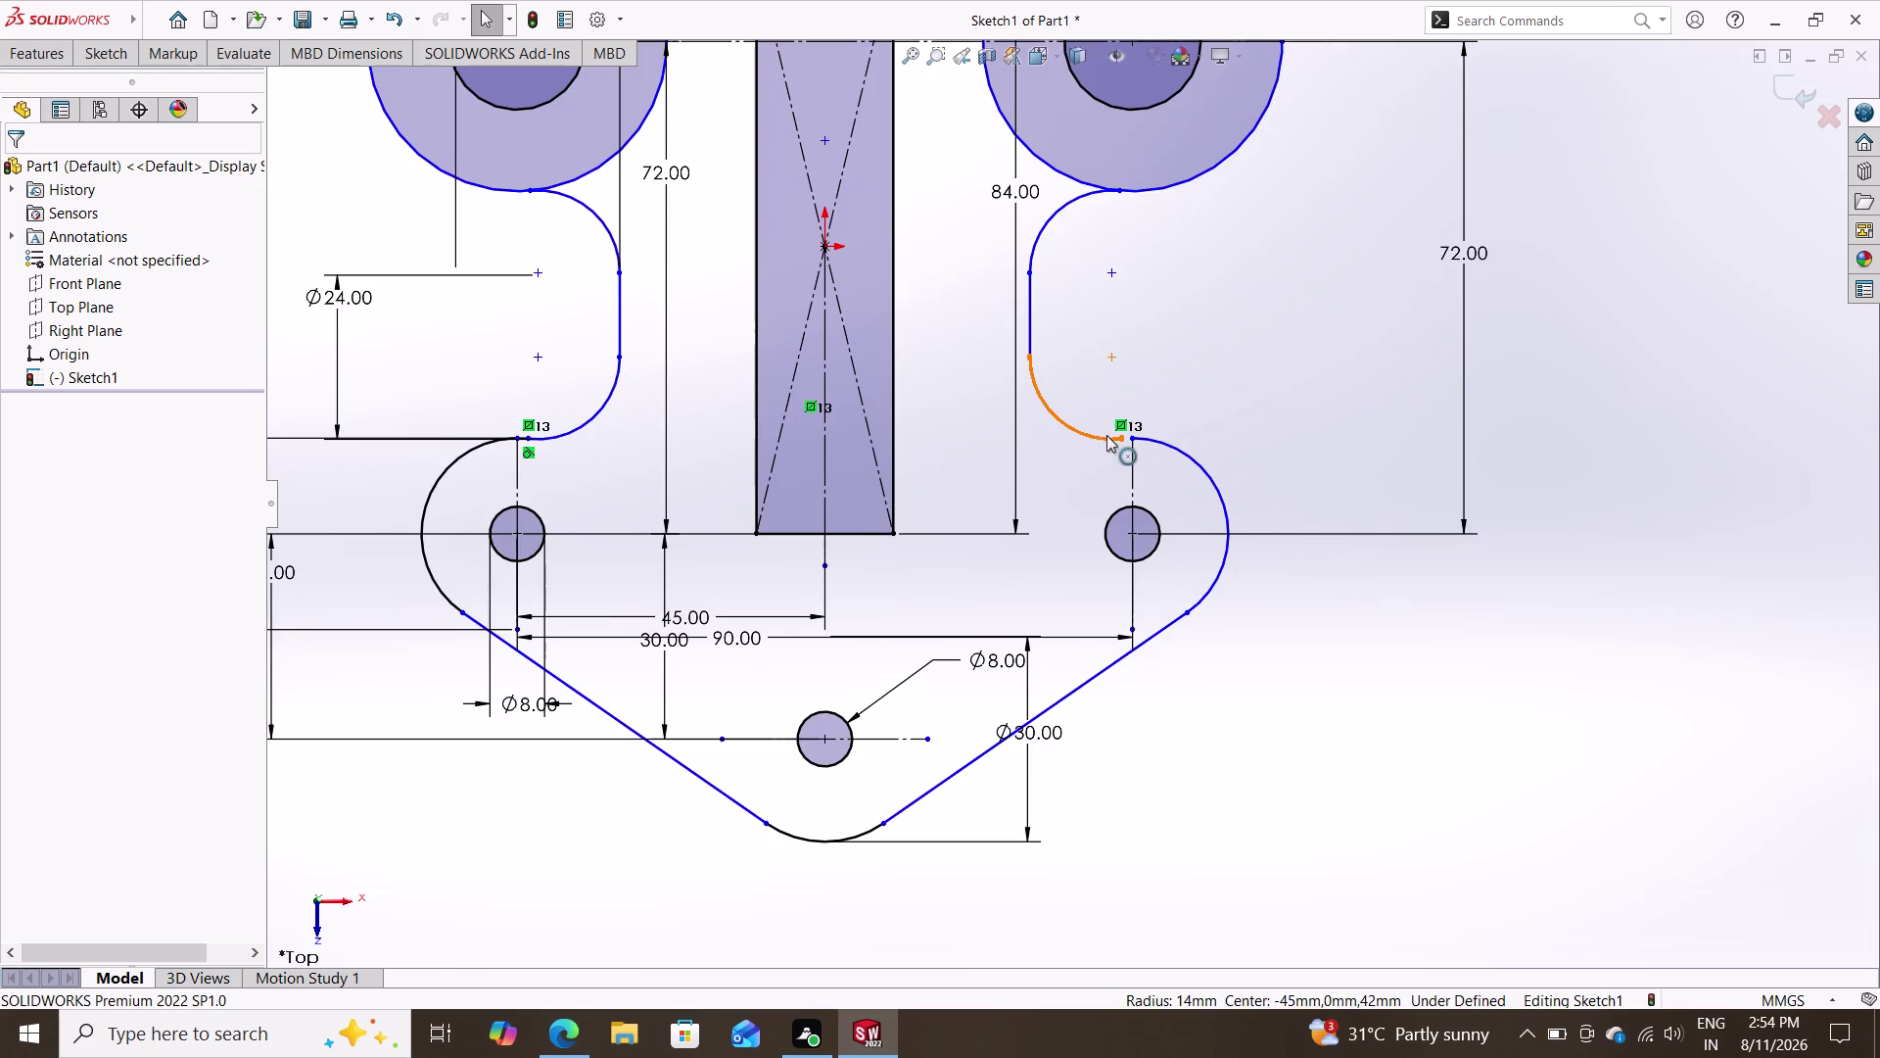
click(1121, 439)
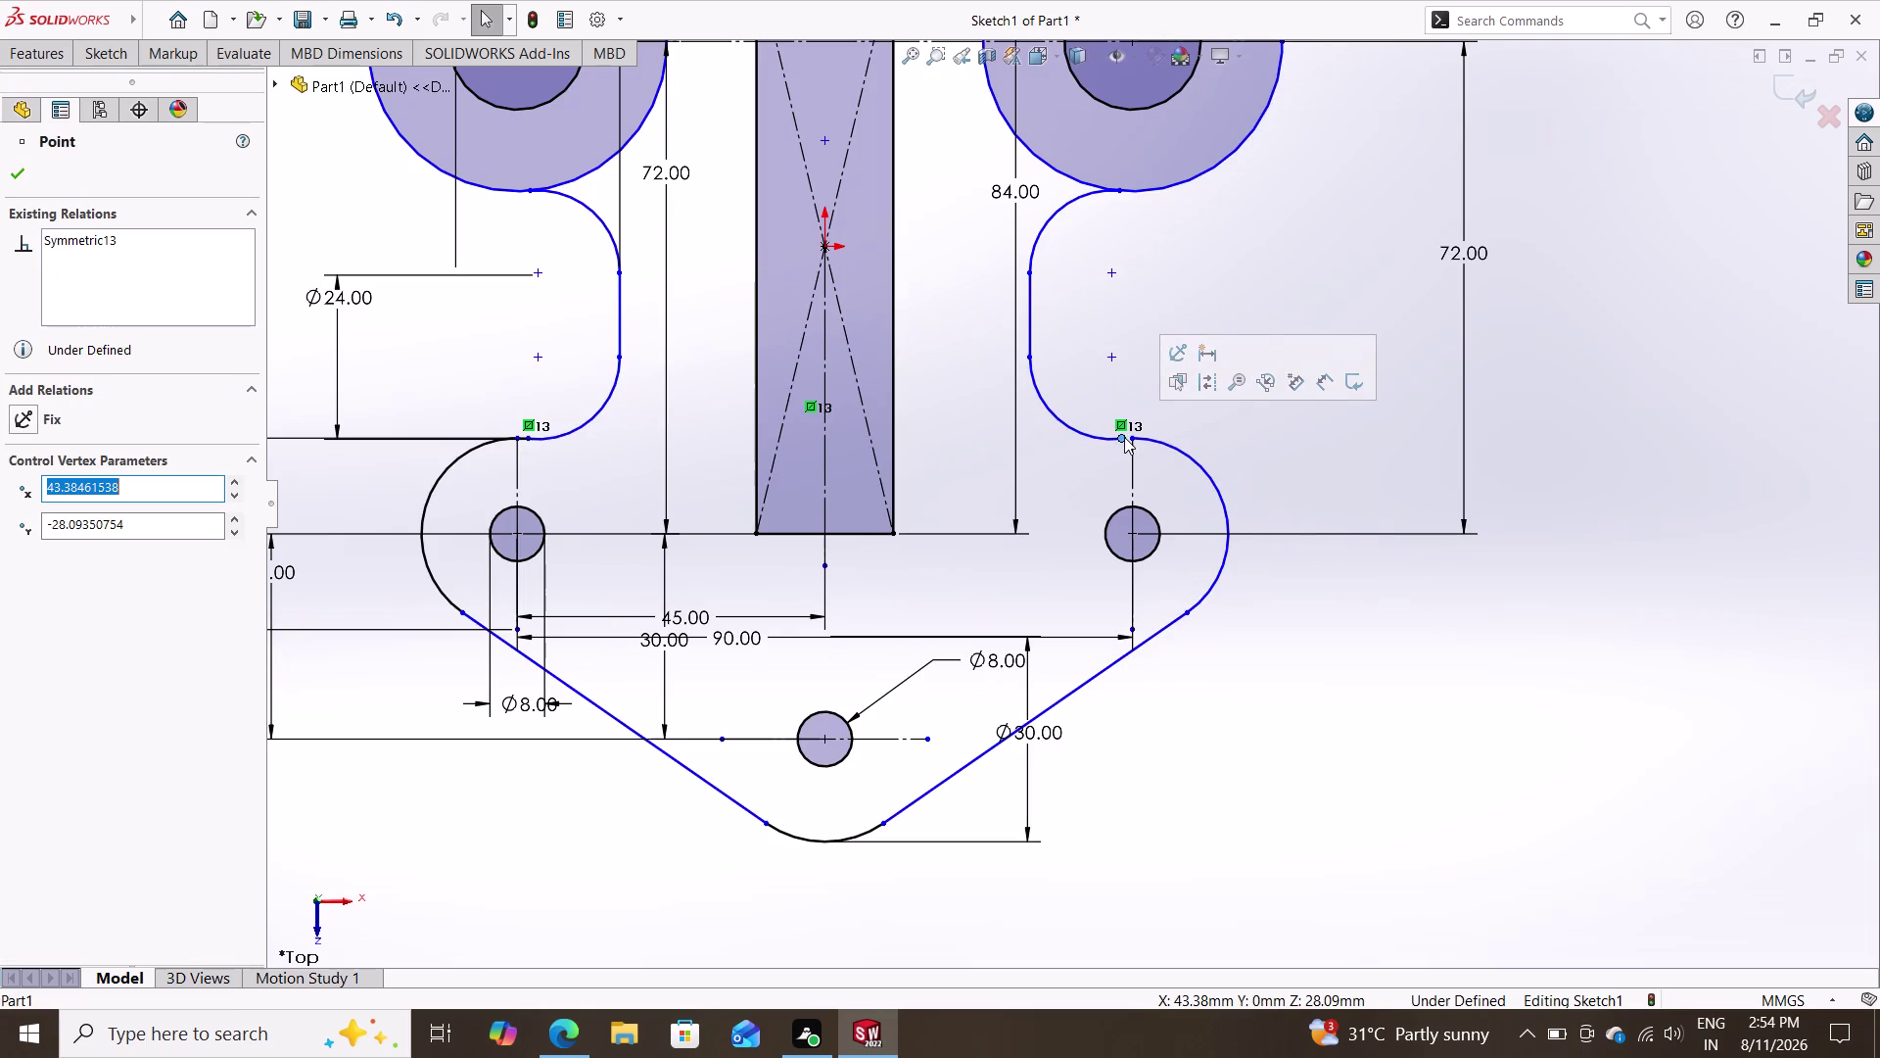
drag(1122, 438, 1132, 432)
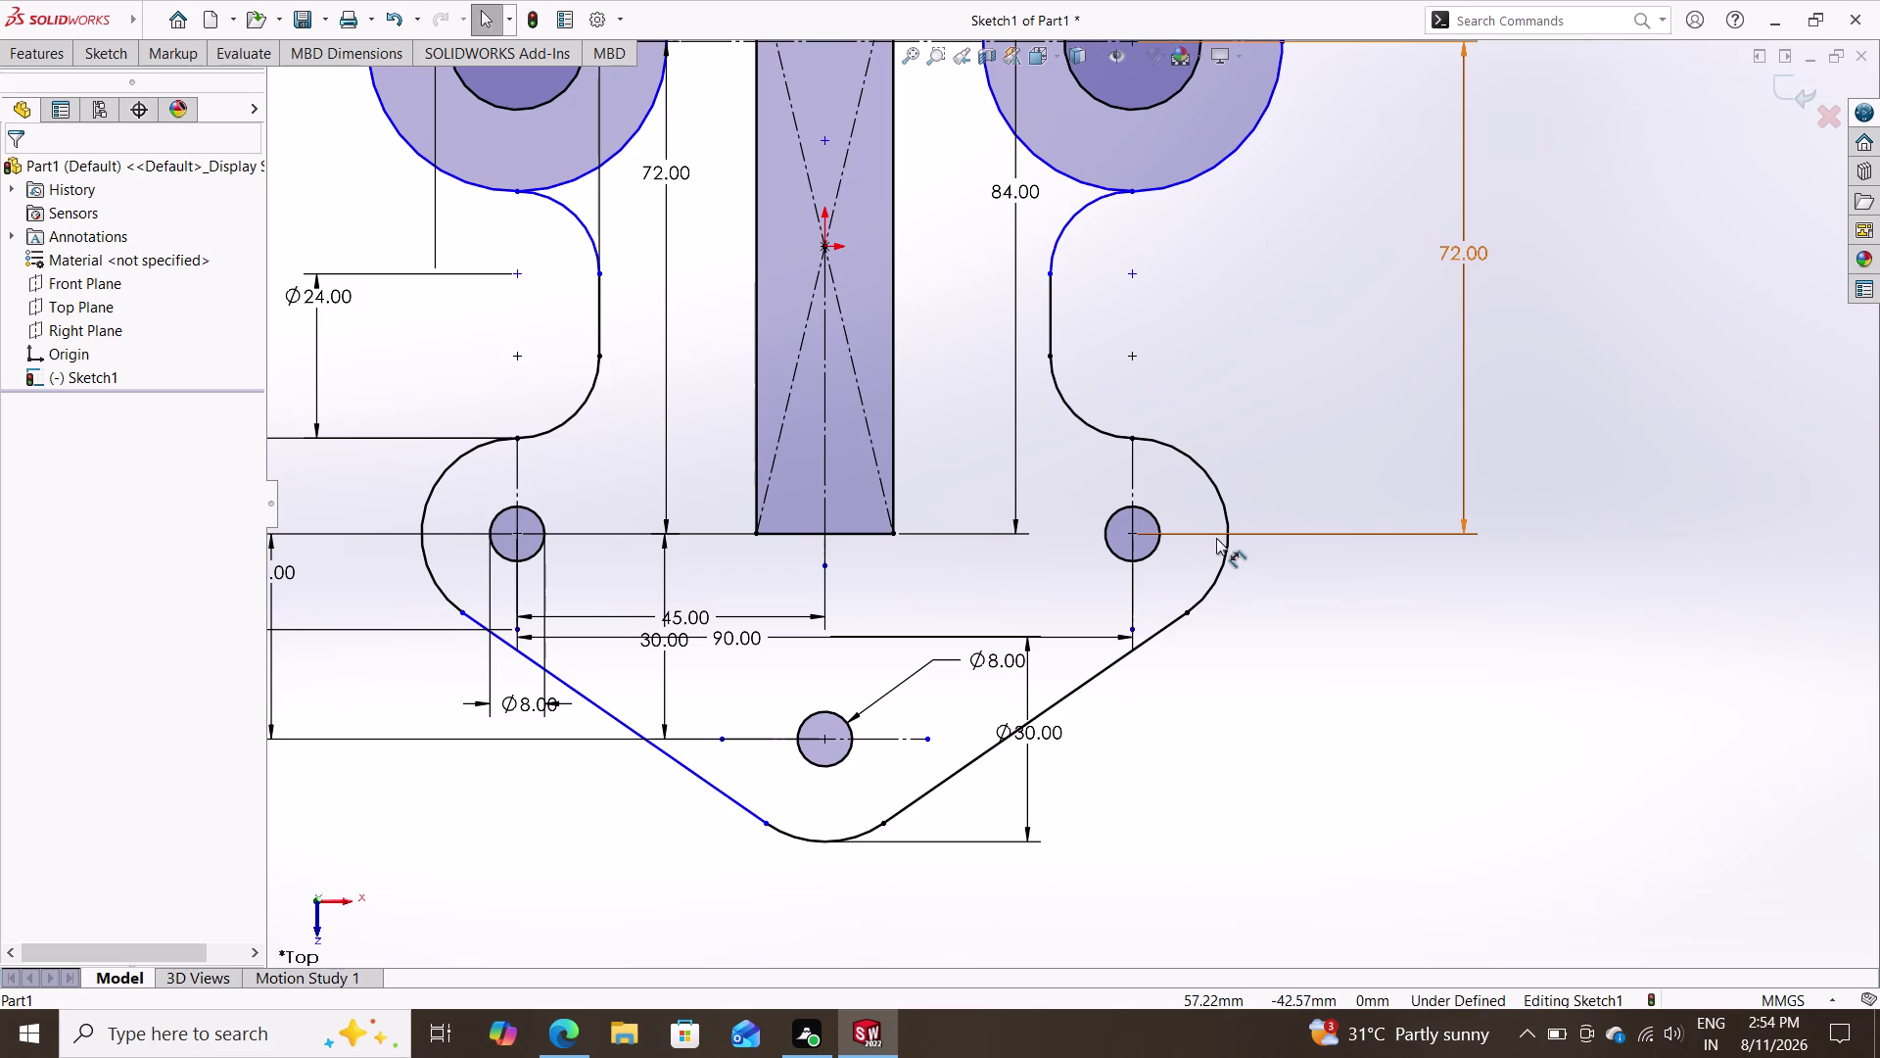
key(Escape)
scroll(down, 3)
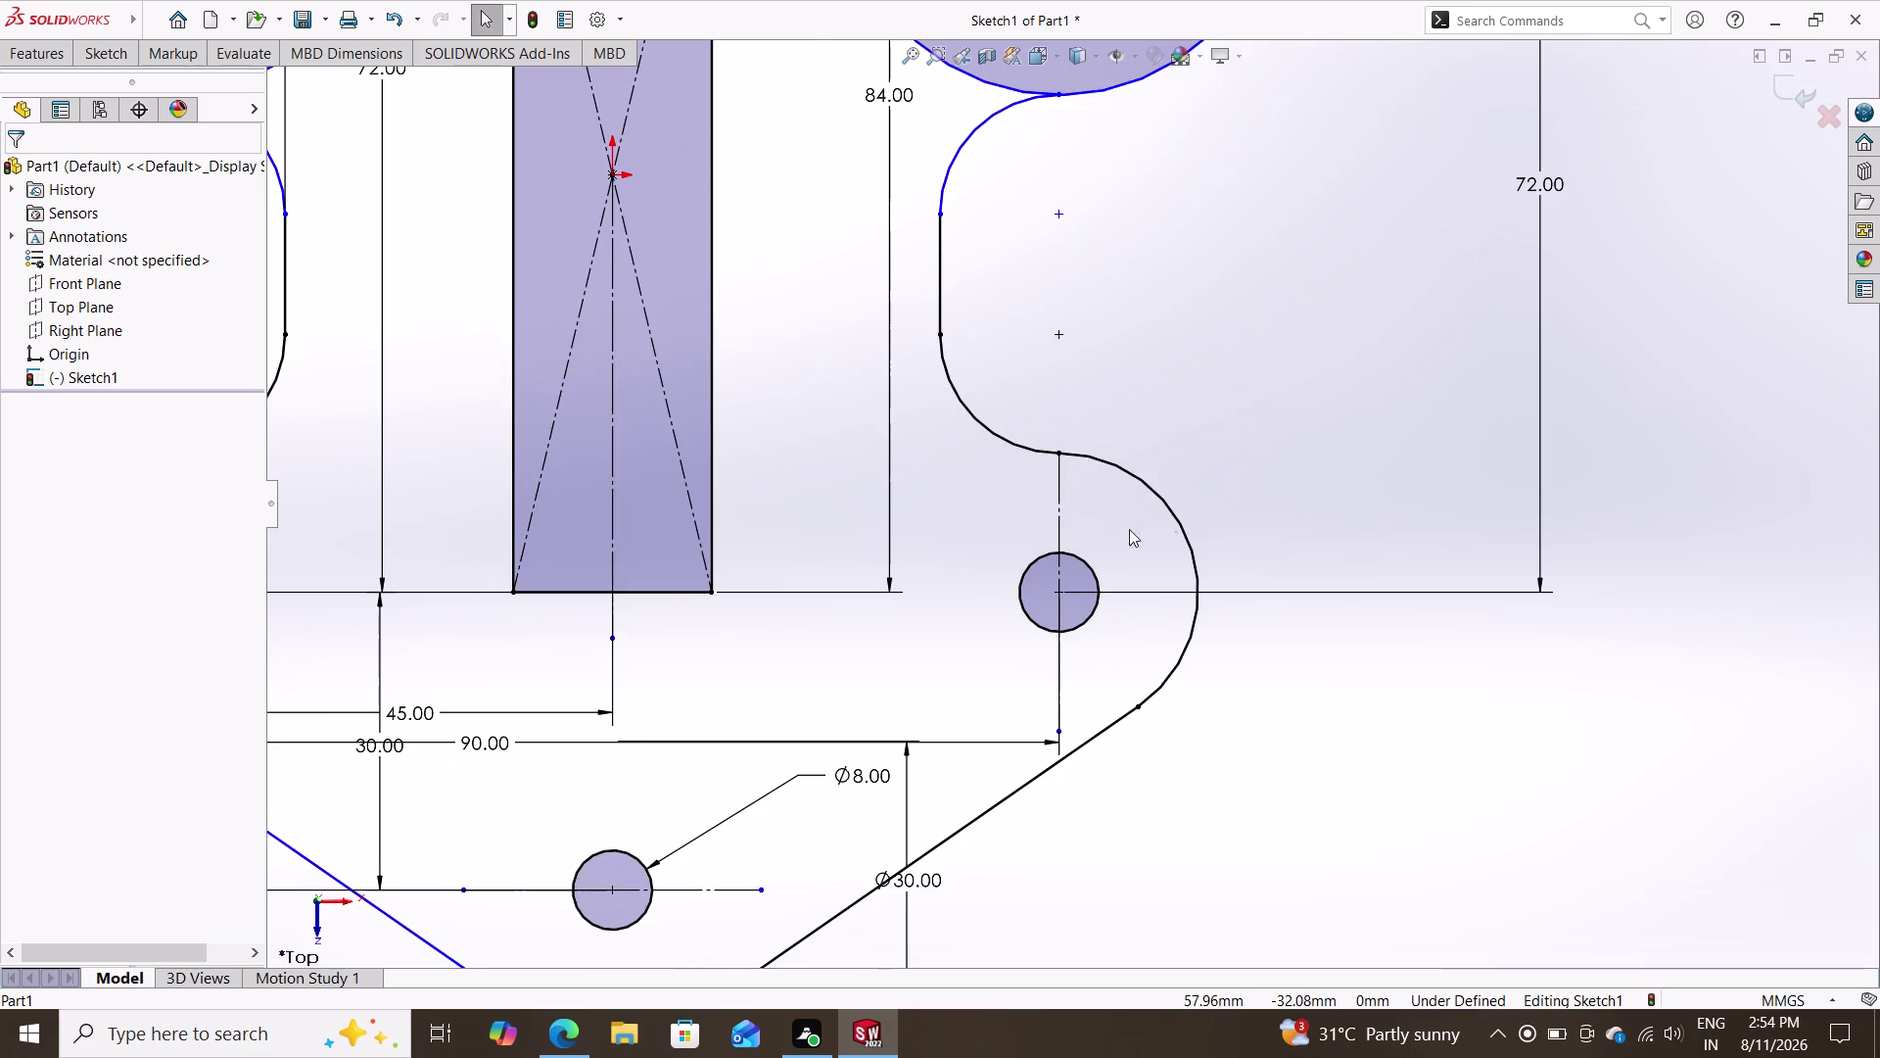
scroll(up, 3)
scroll(up, 3)
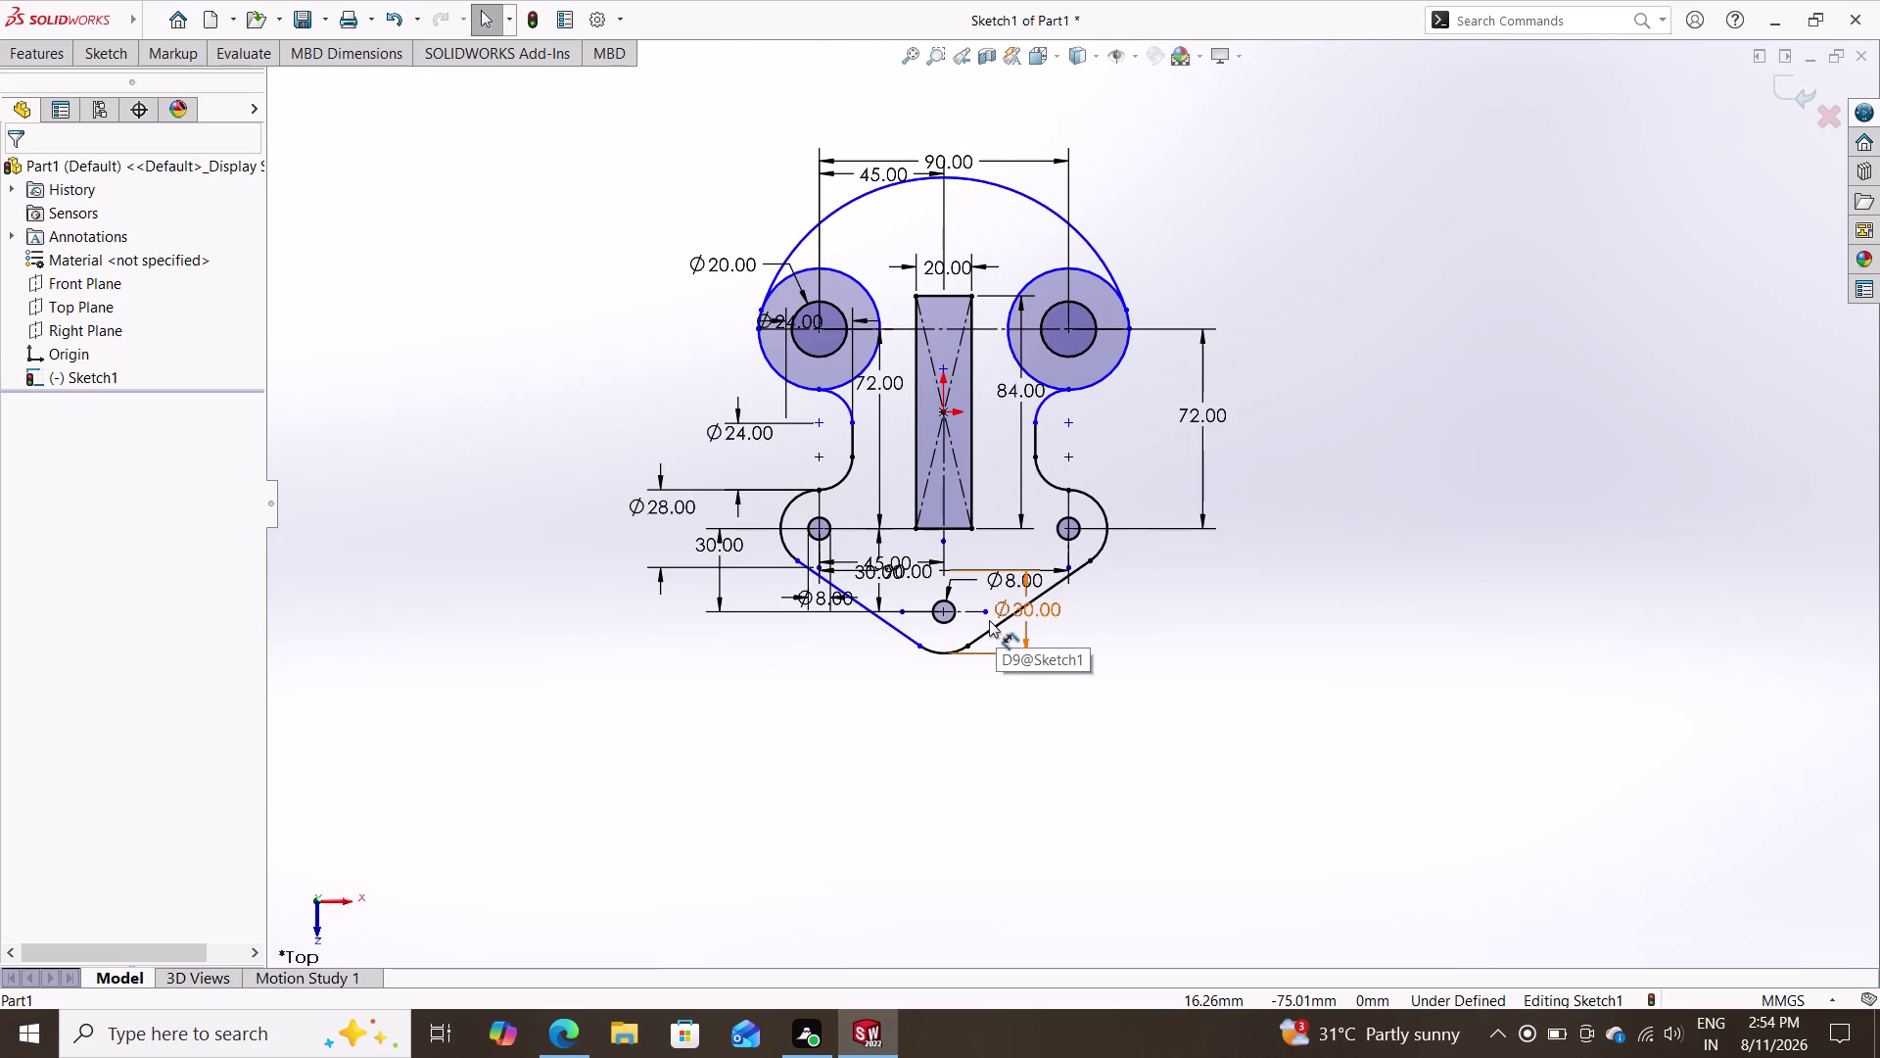
key(ctrl+z)
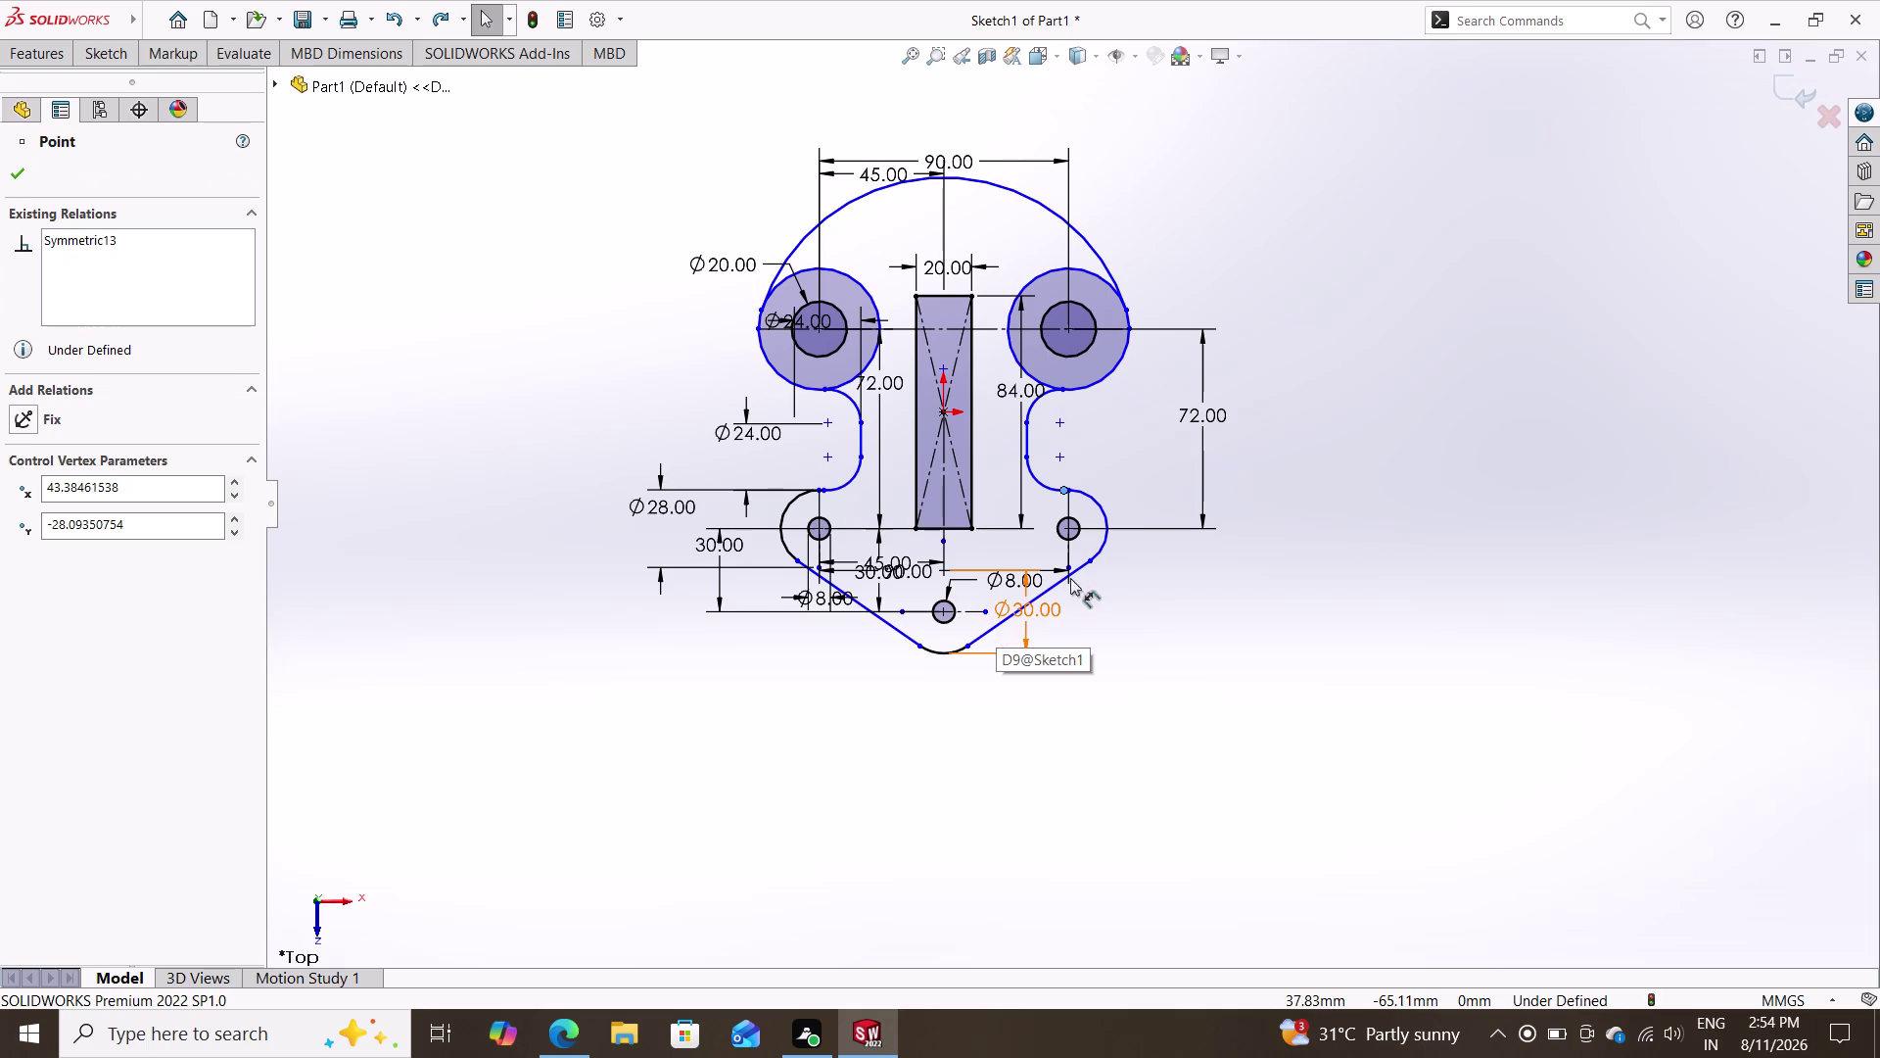
Delete the R14 arc from the right lower lobe.
scroll(down, 3)
scroll(down, 3)
scroll(down, 3)
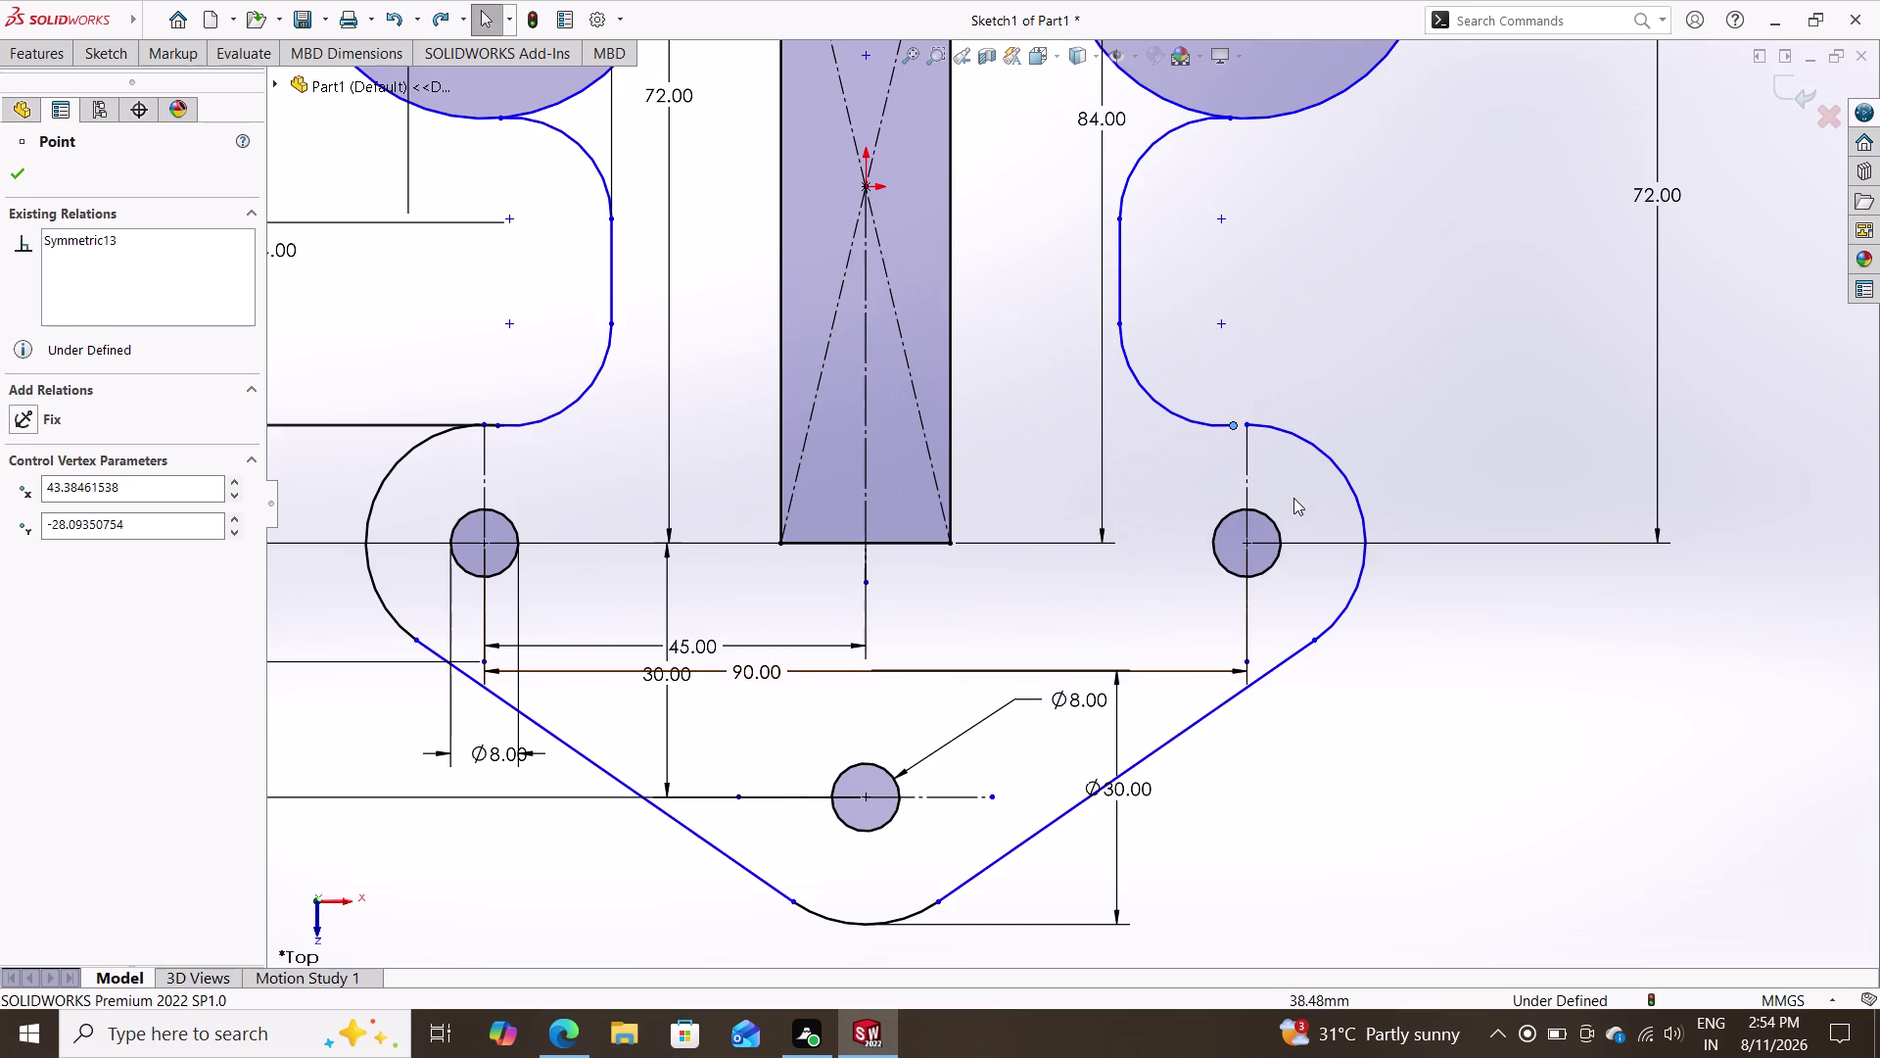
click(1336, 466)
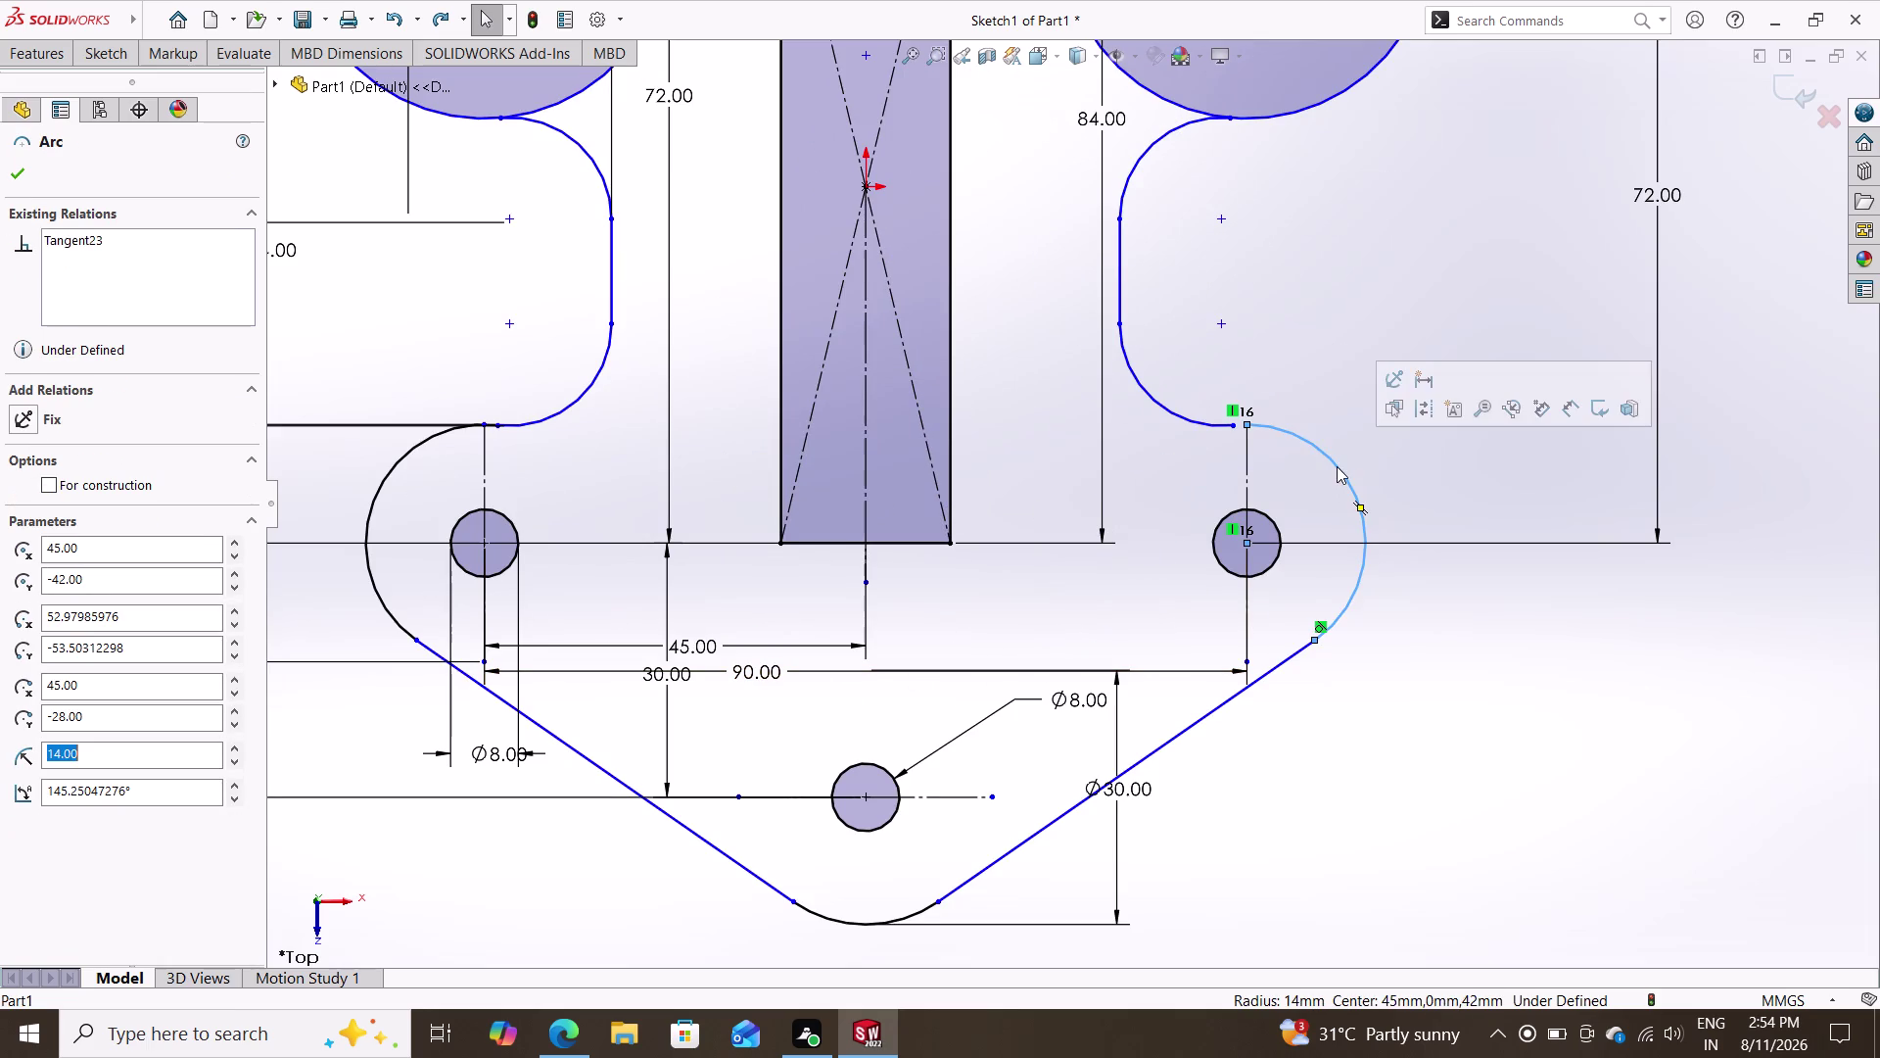
key(Delete)
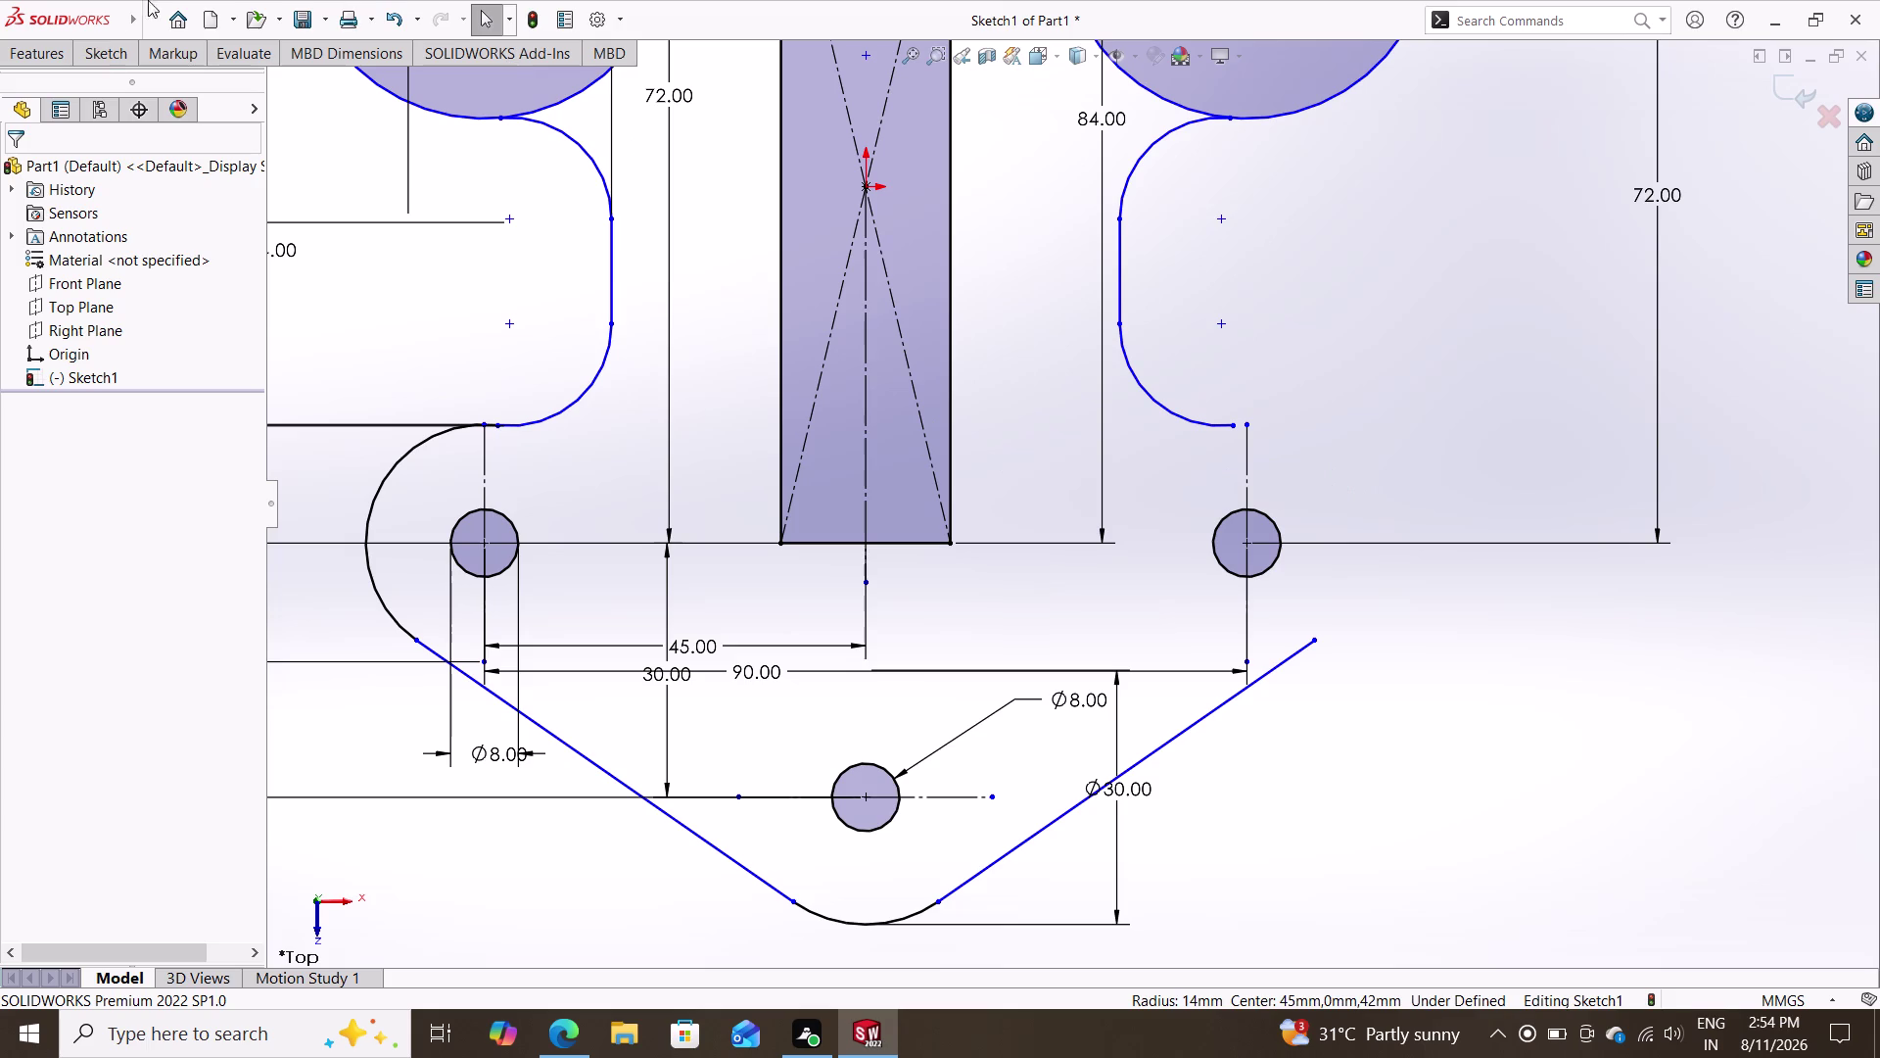
Draw a circle centred on the right lower hole.
click(97, 64)
click(225, 81)
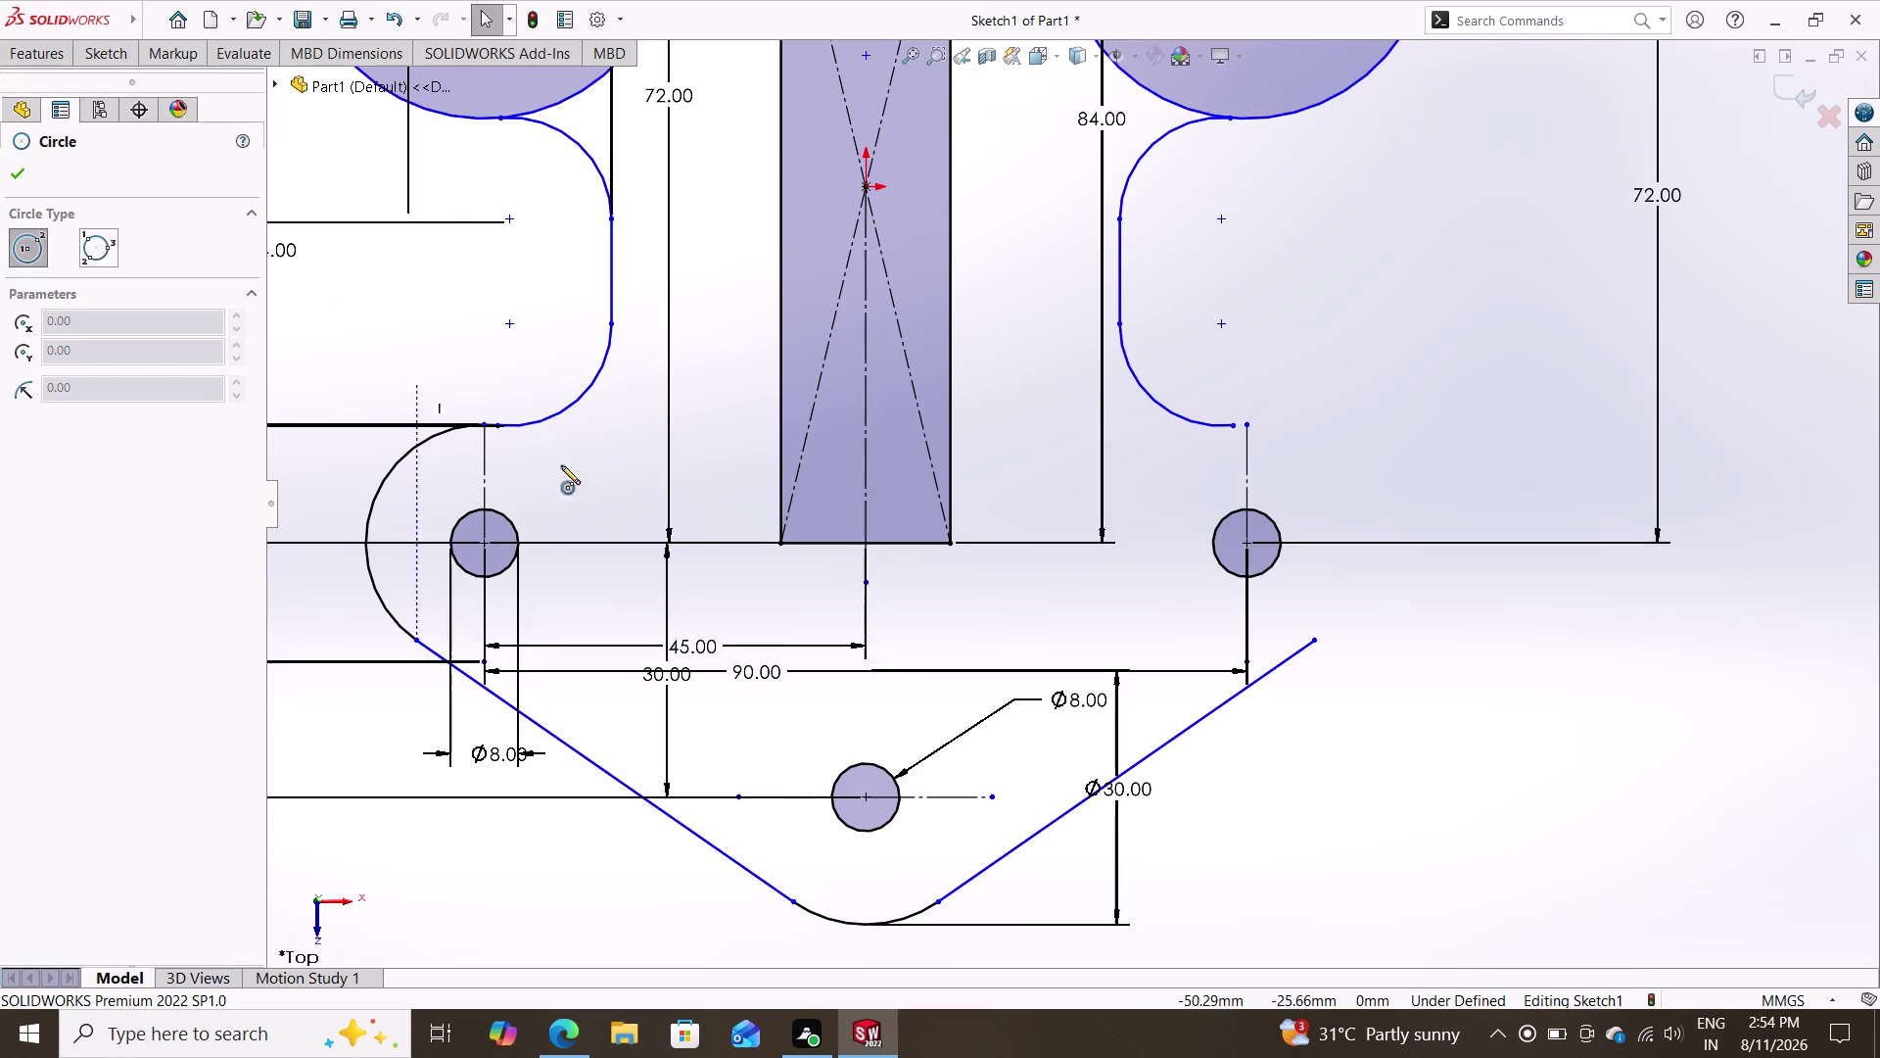
click(1247, 541)
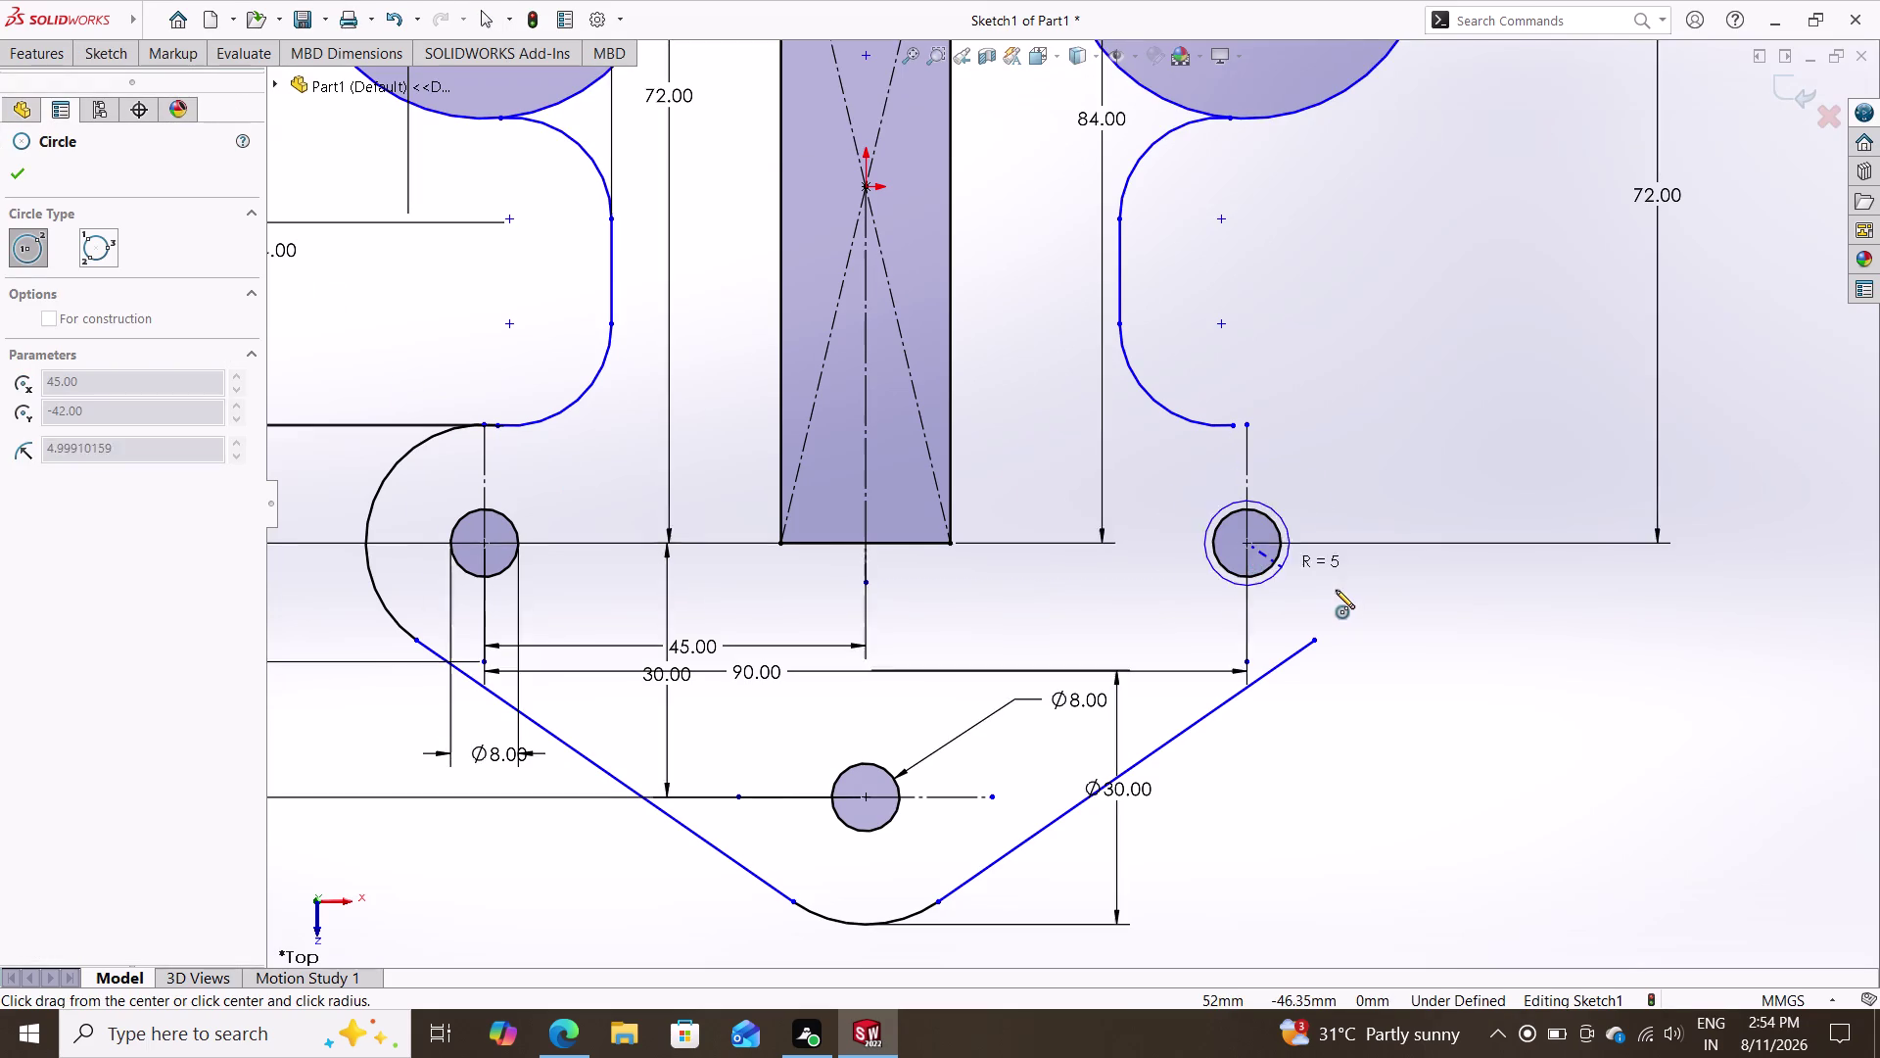
click(1409, 652)
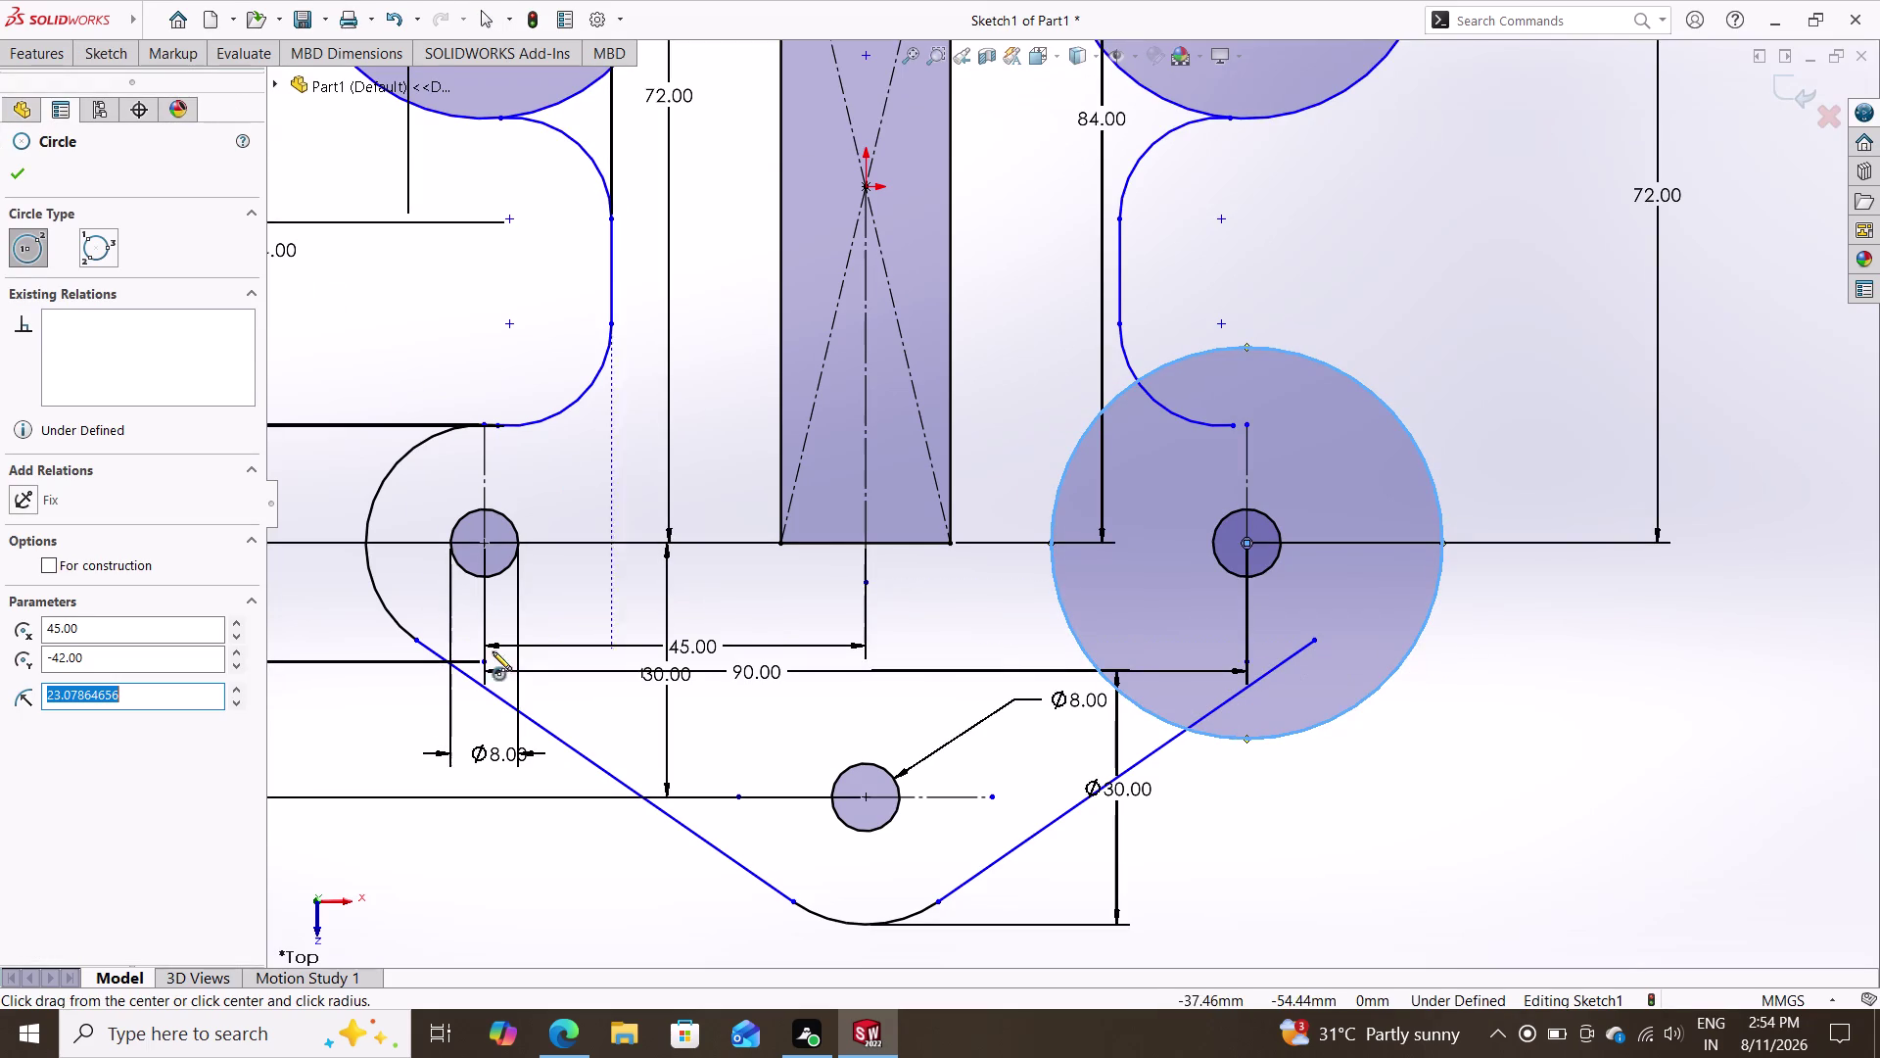
click(93, 54)
Dimension the new circle's diameter to 28 mm.
double_click(109, 86)
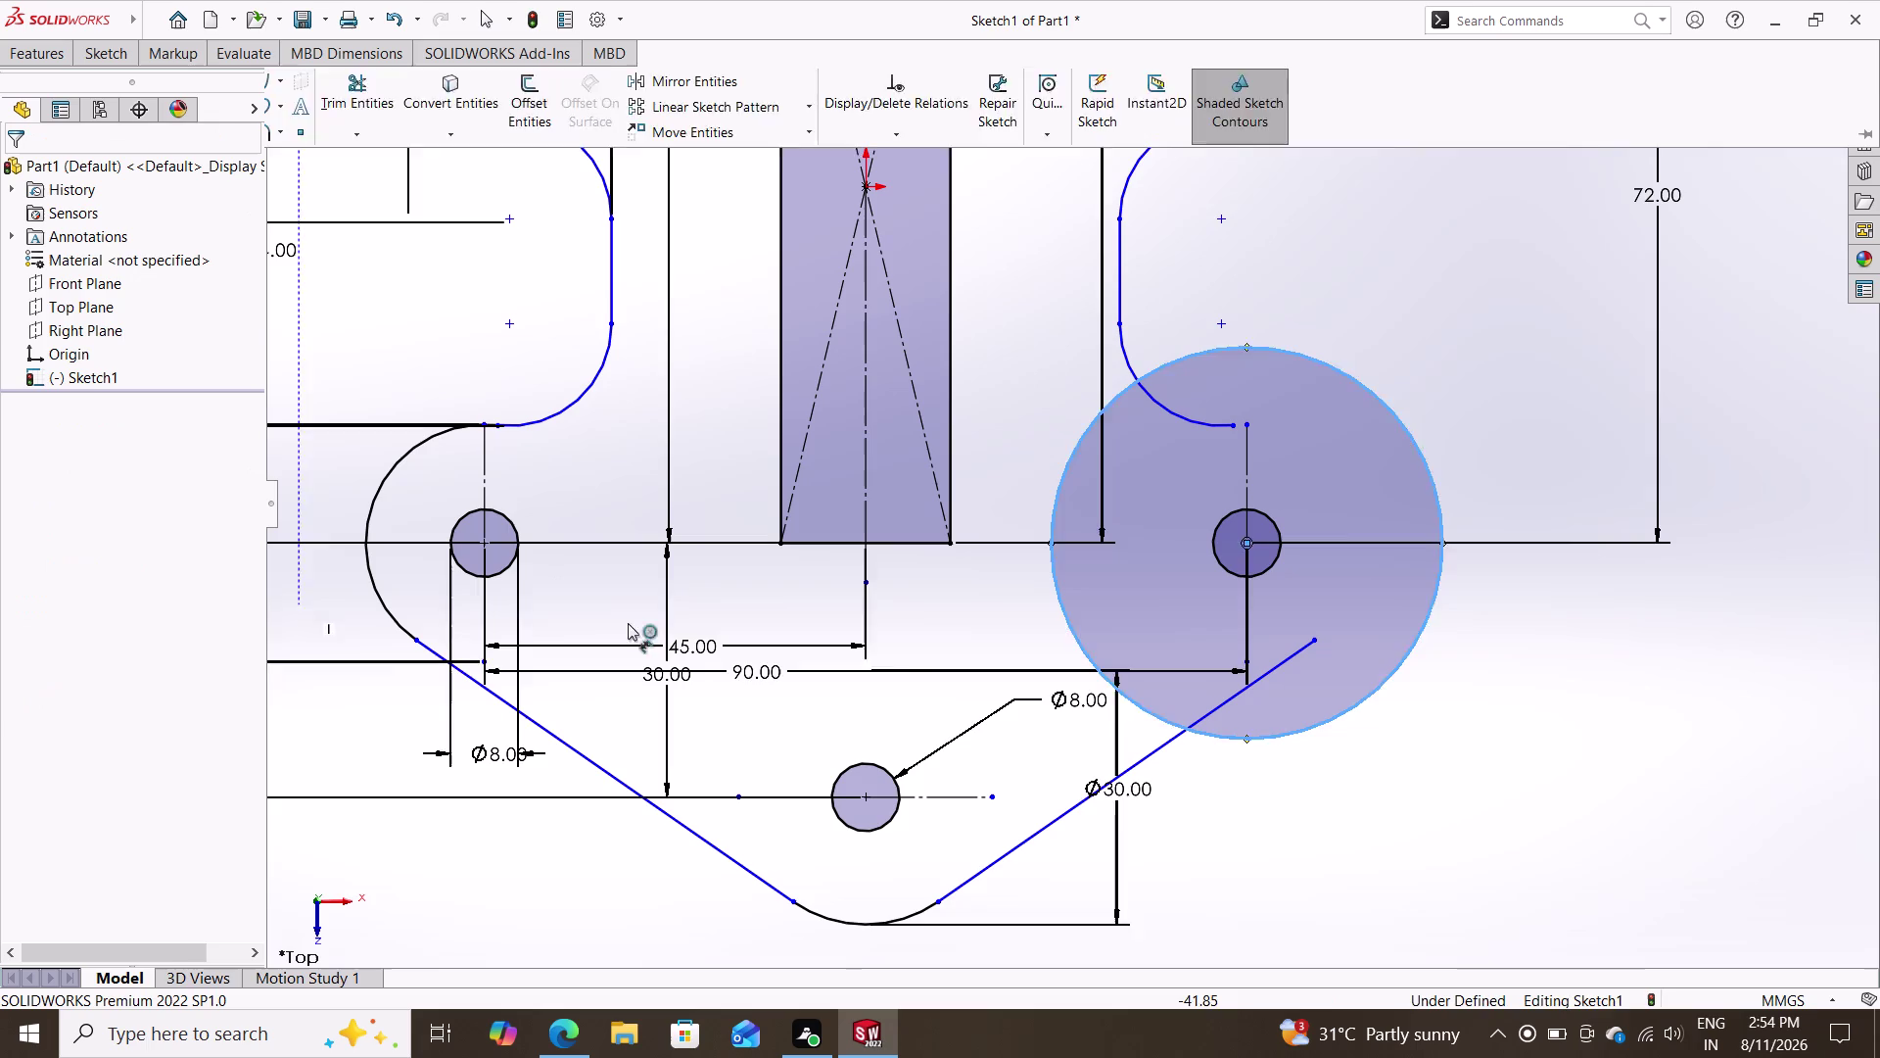
click(1436, 610)
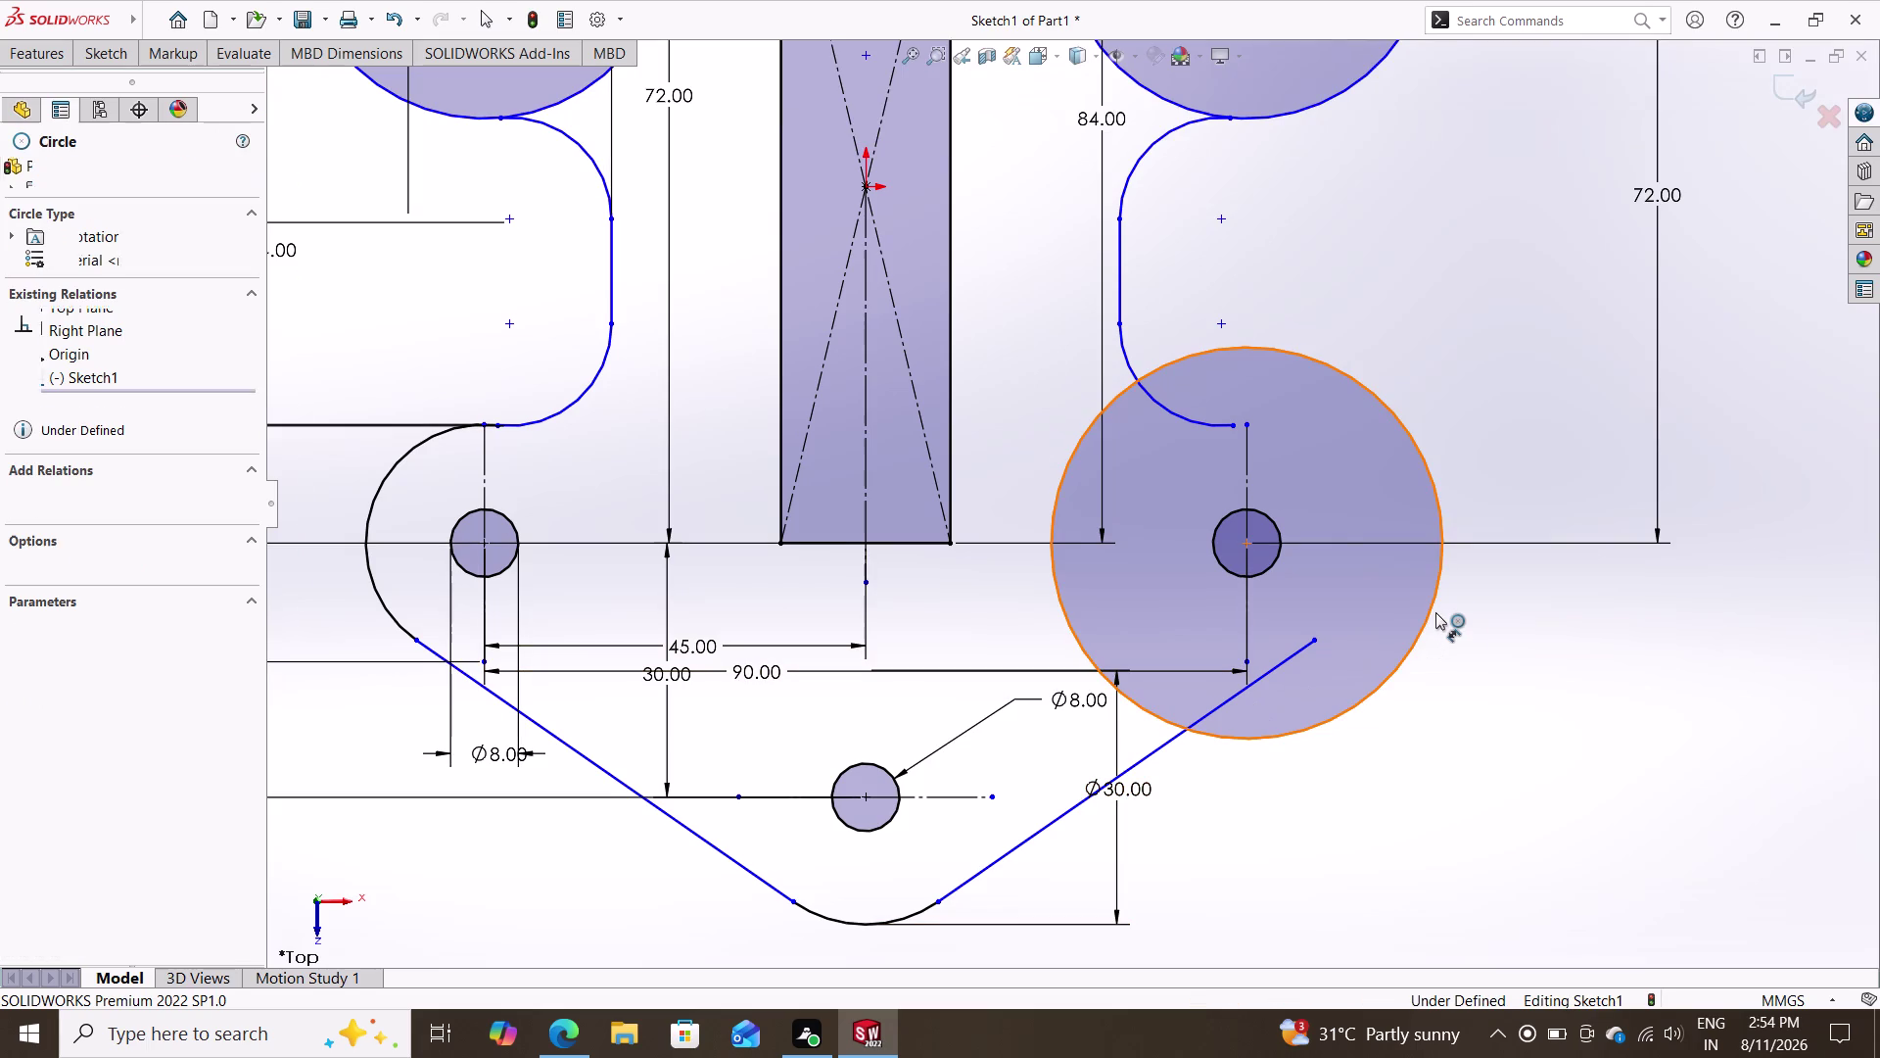
click(1559, 741)
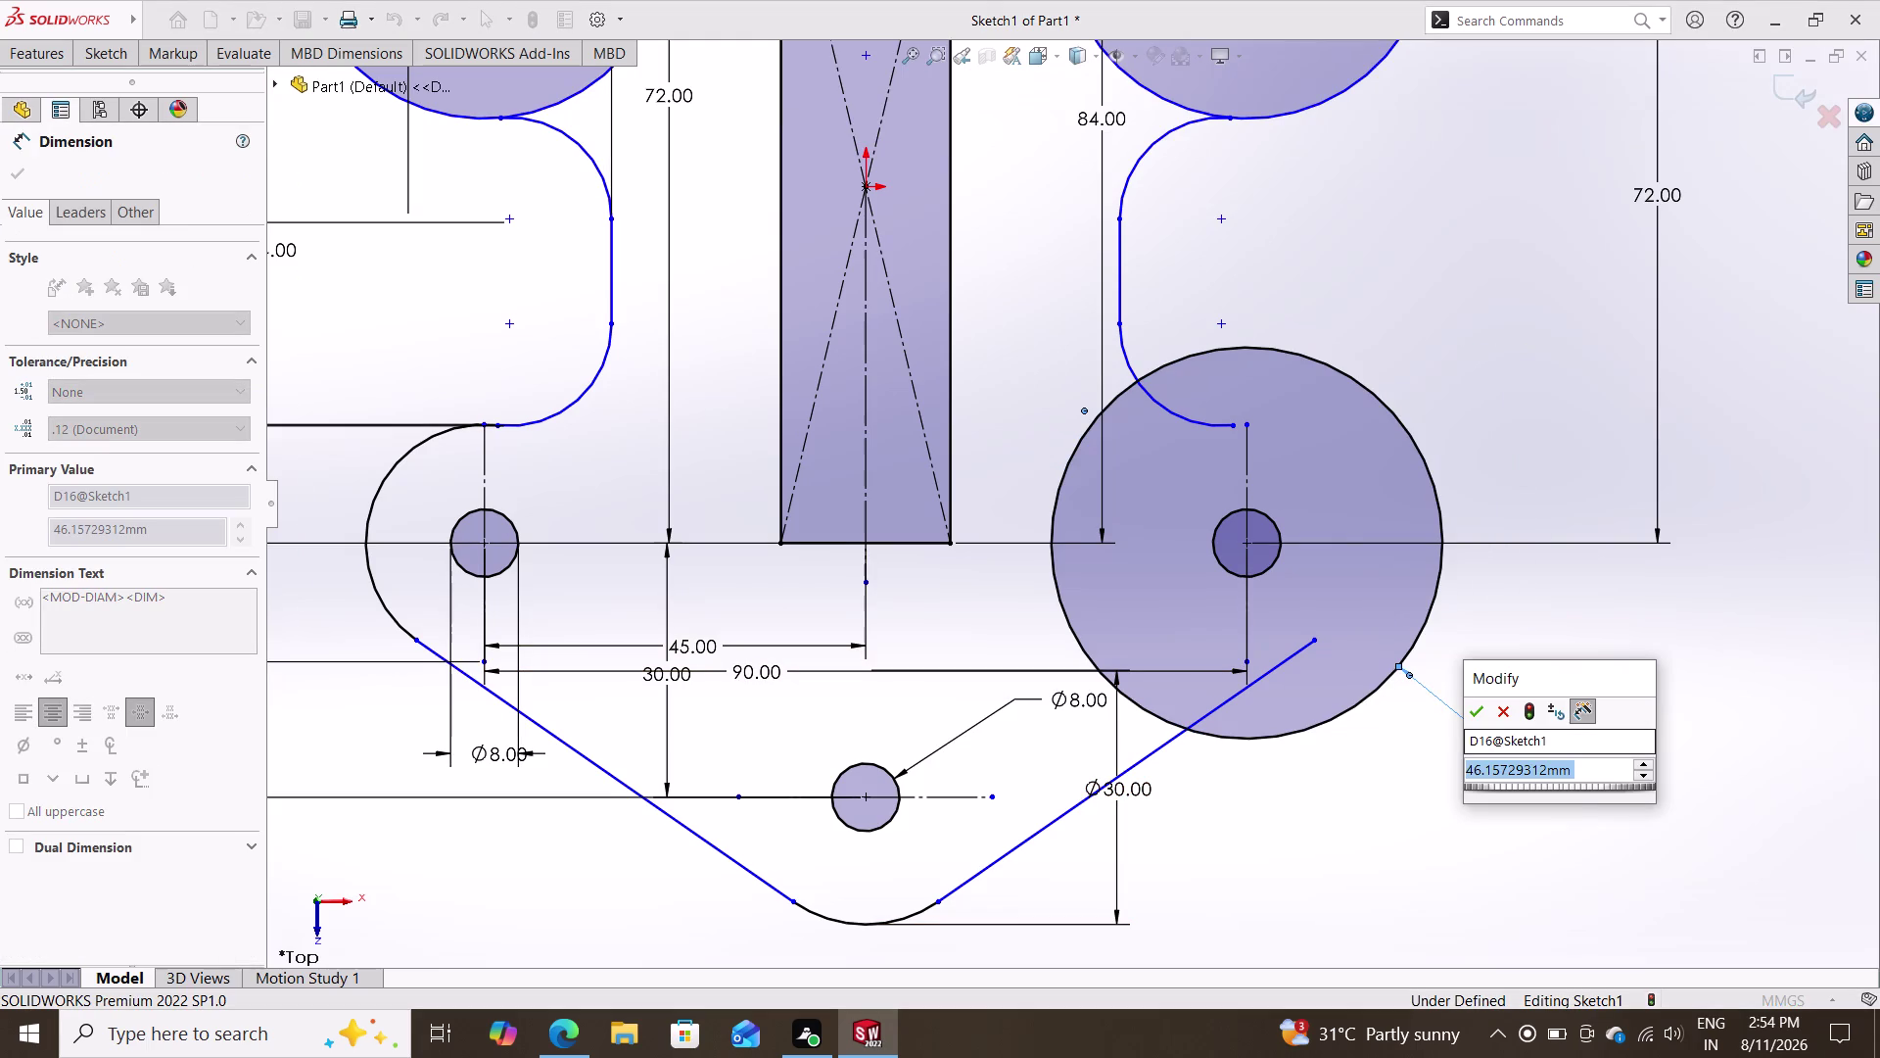
text(14+1)
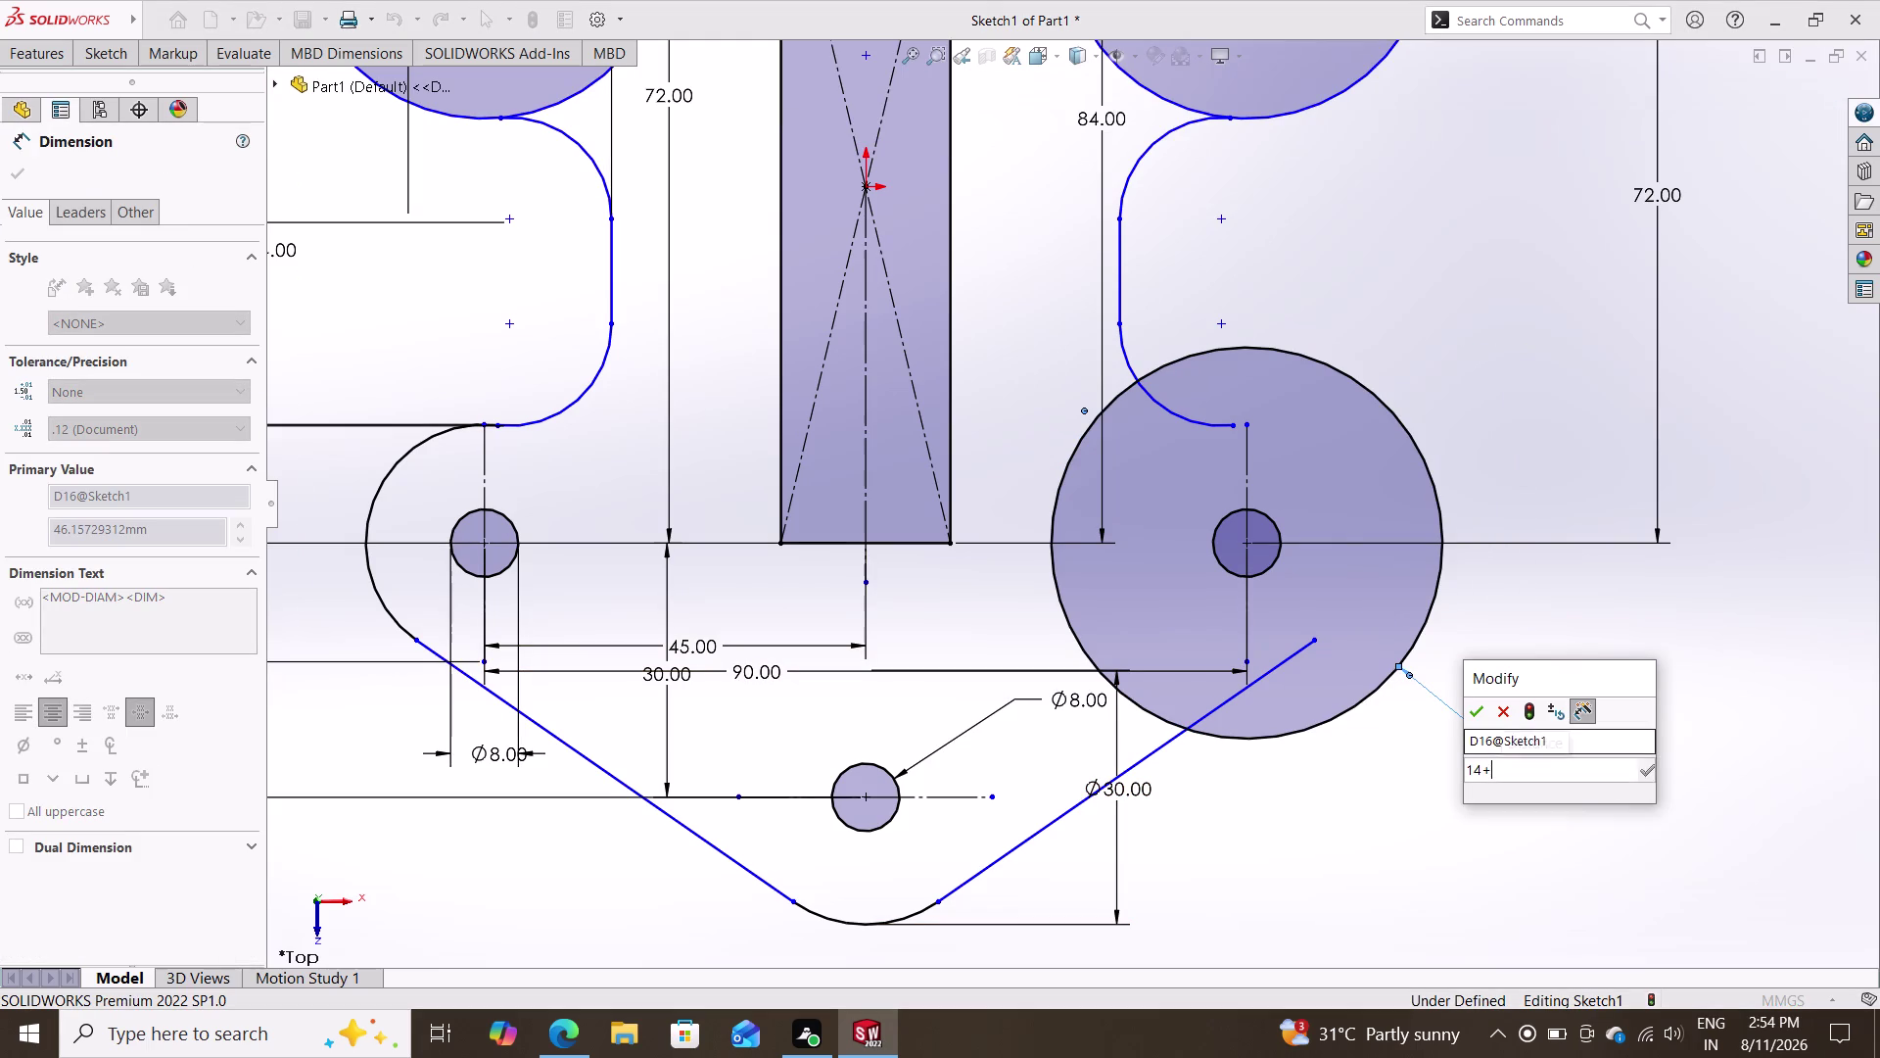
text(4)
key(Return)
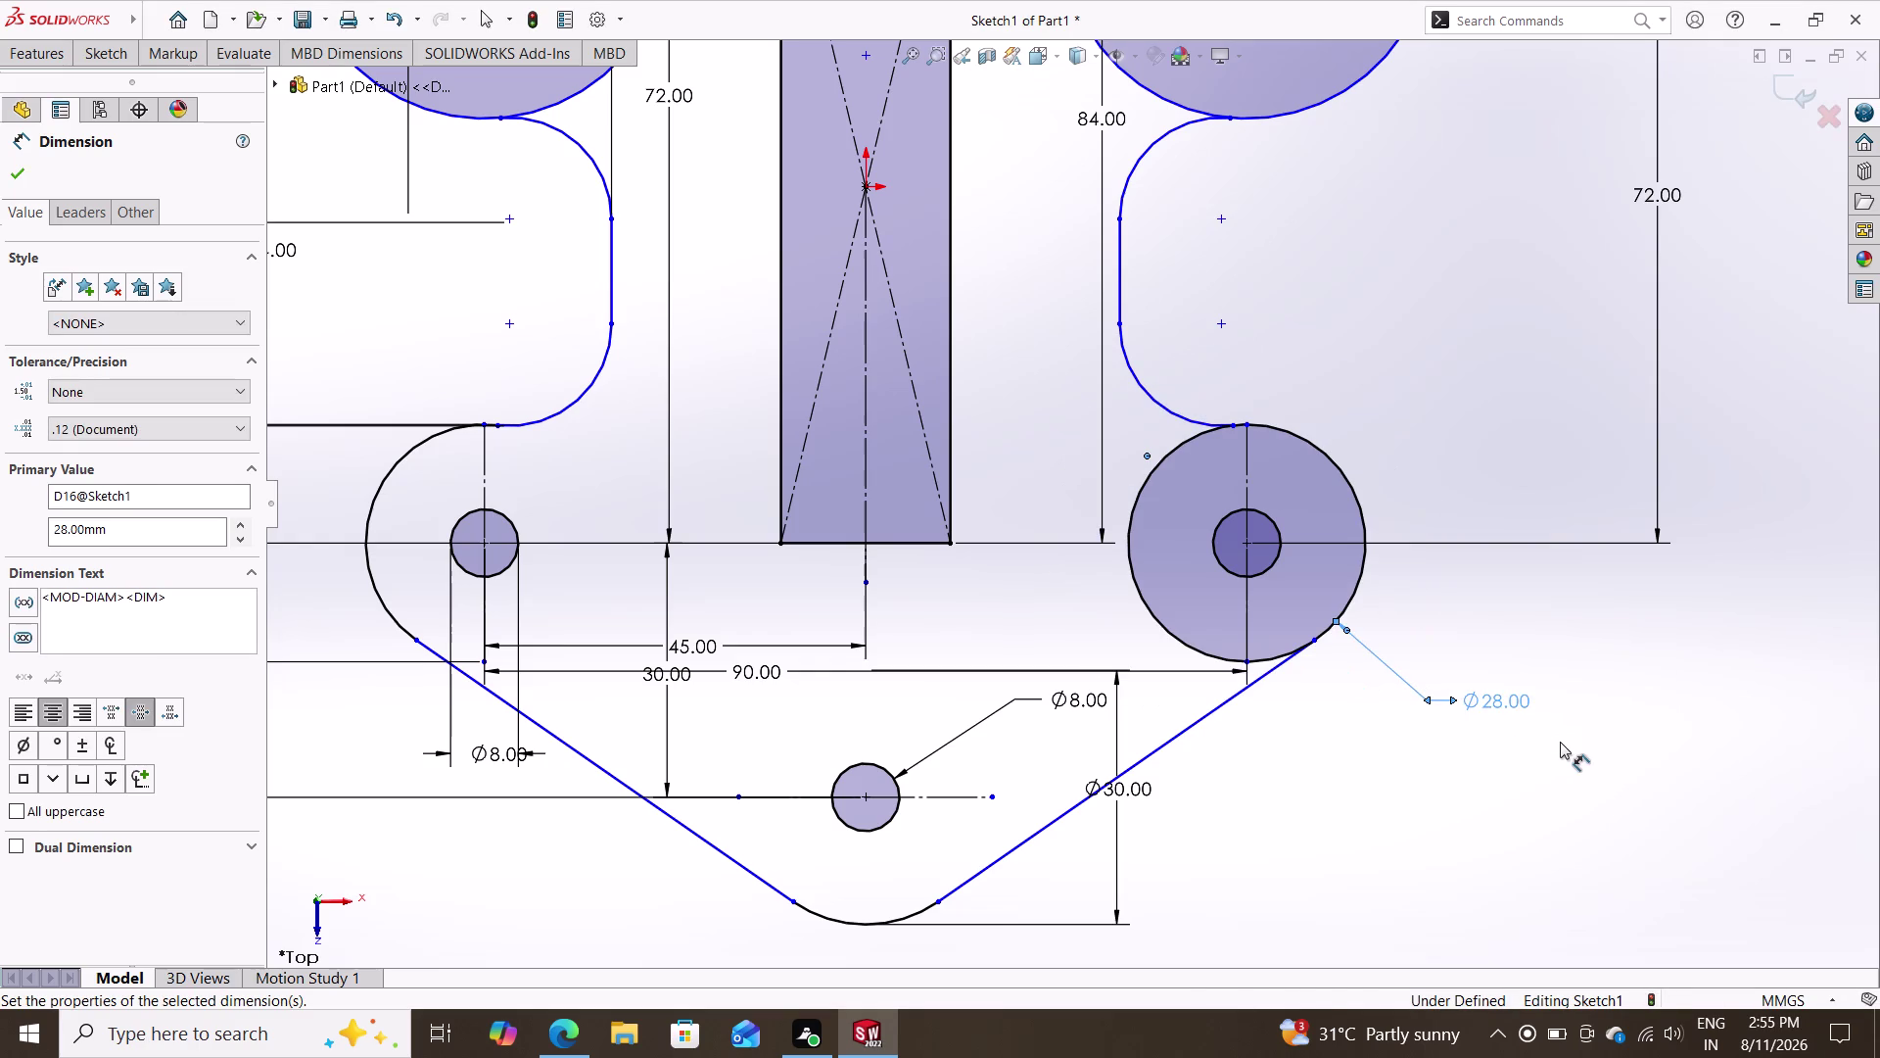
key(Escape)
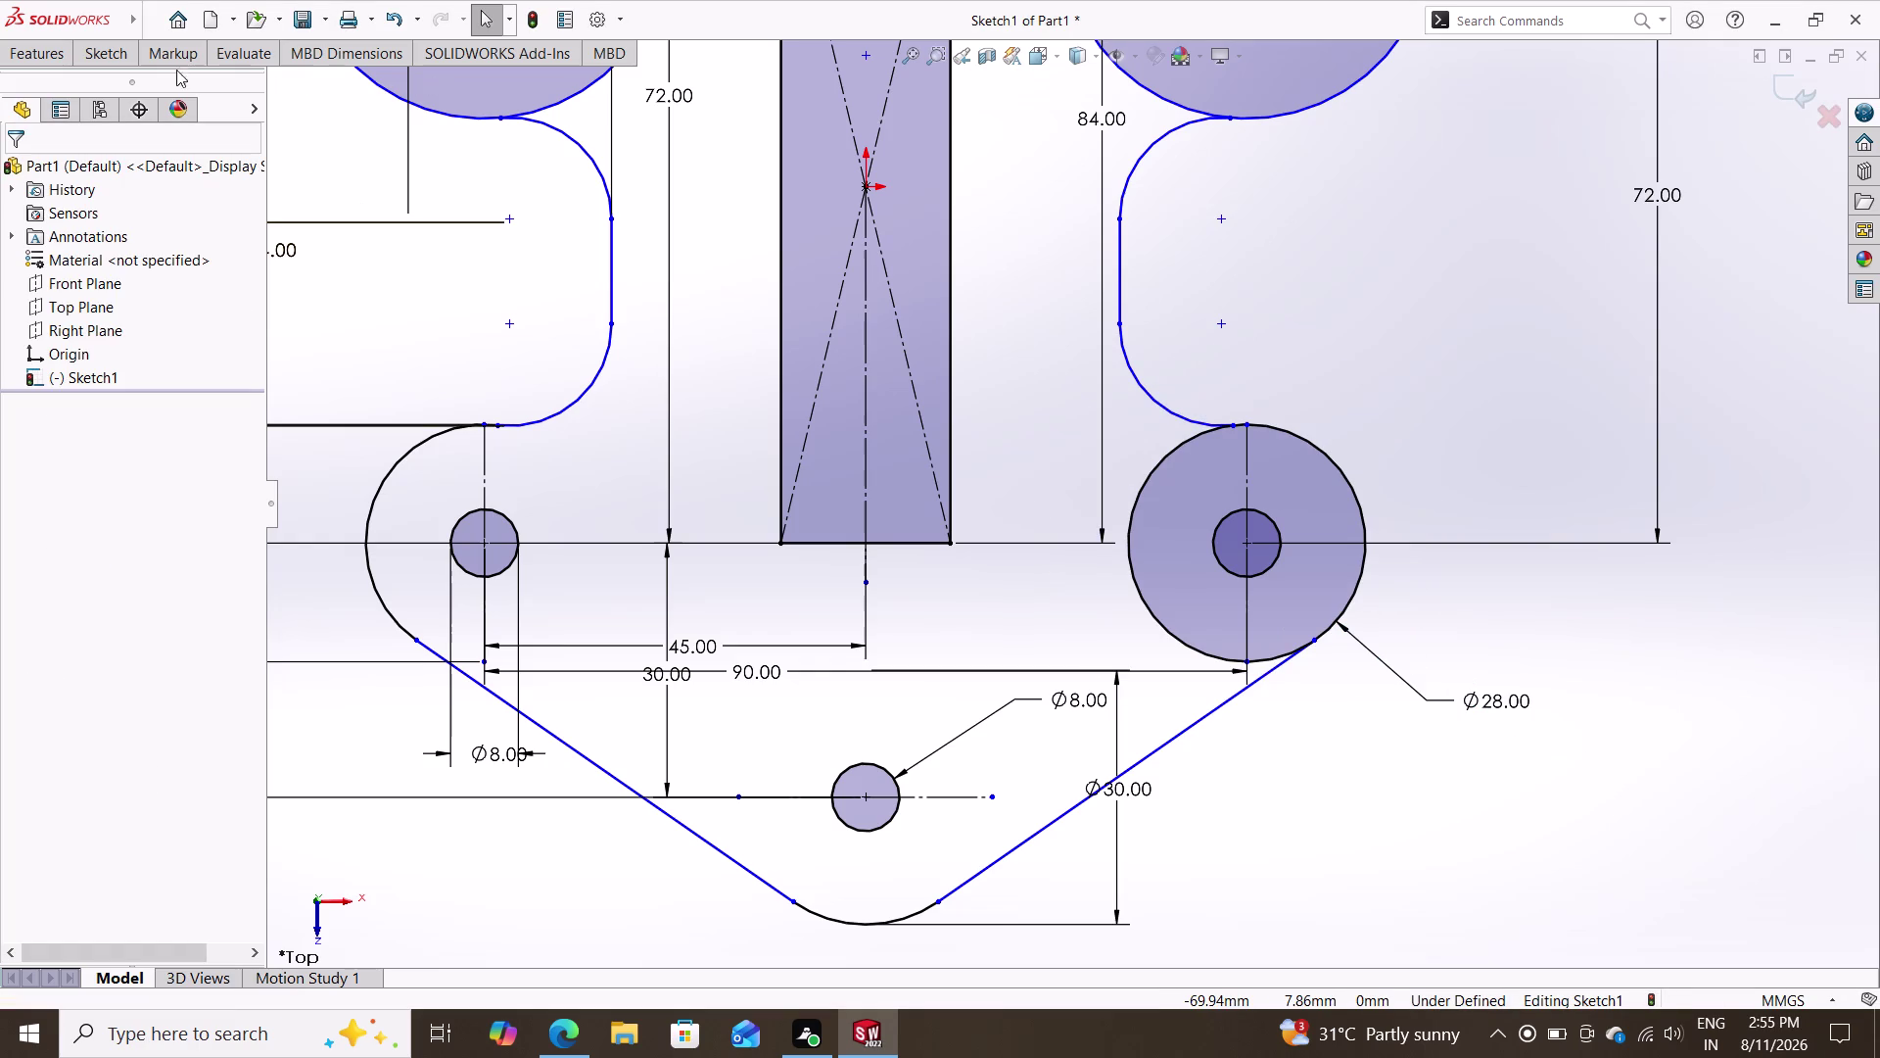
Trim away the inner segments of the Ø28 circle in the right lobe.
click(90, 46)
click(349, 98)
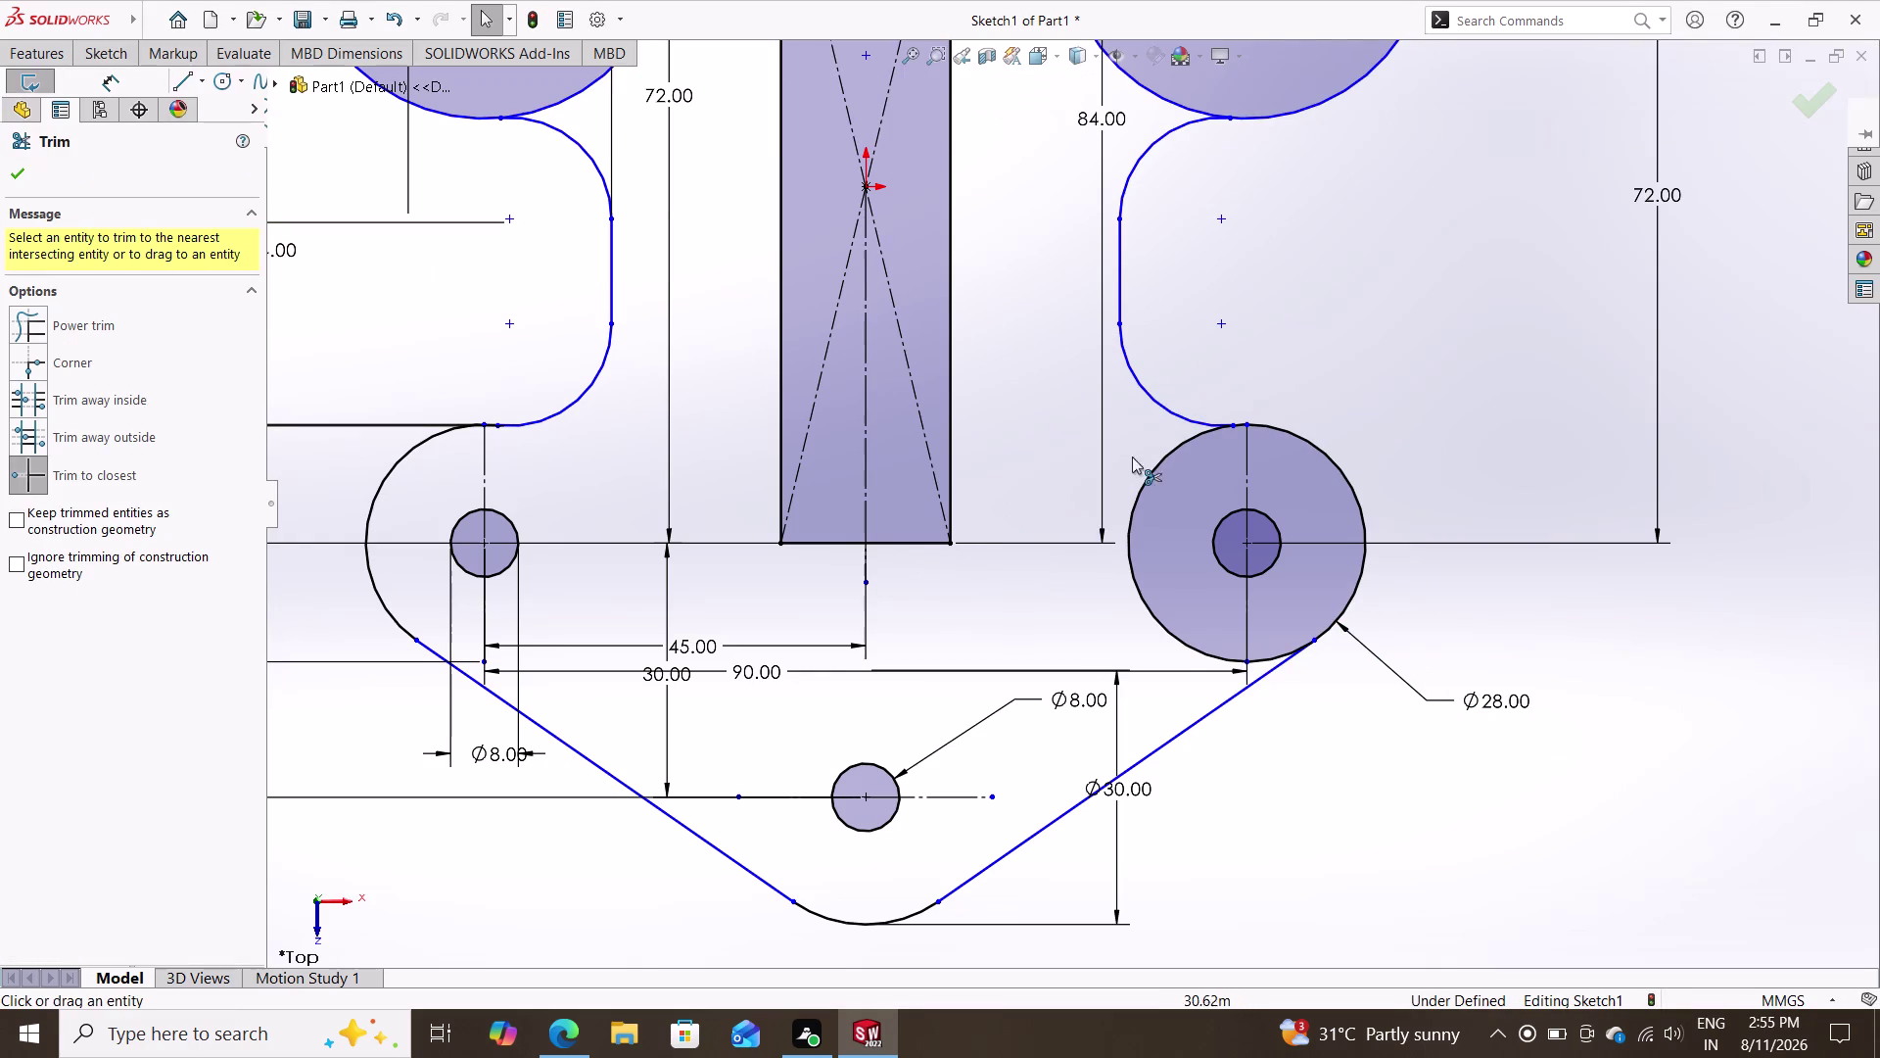
click(1149, 470)
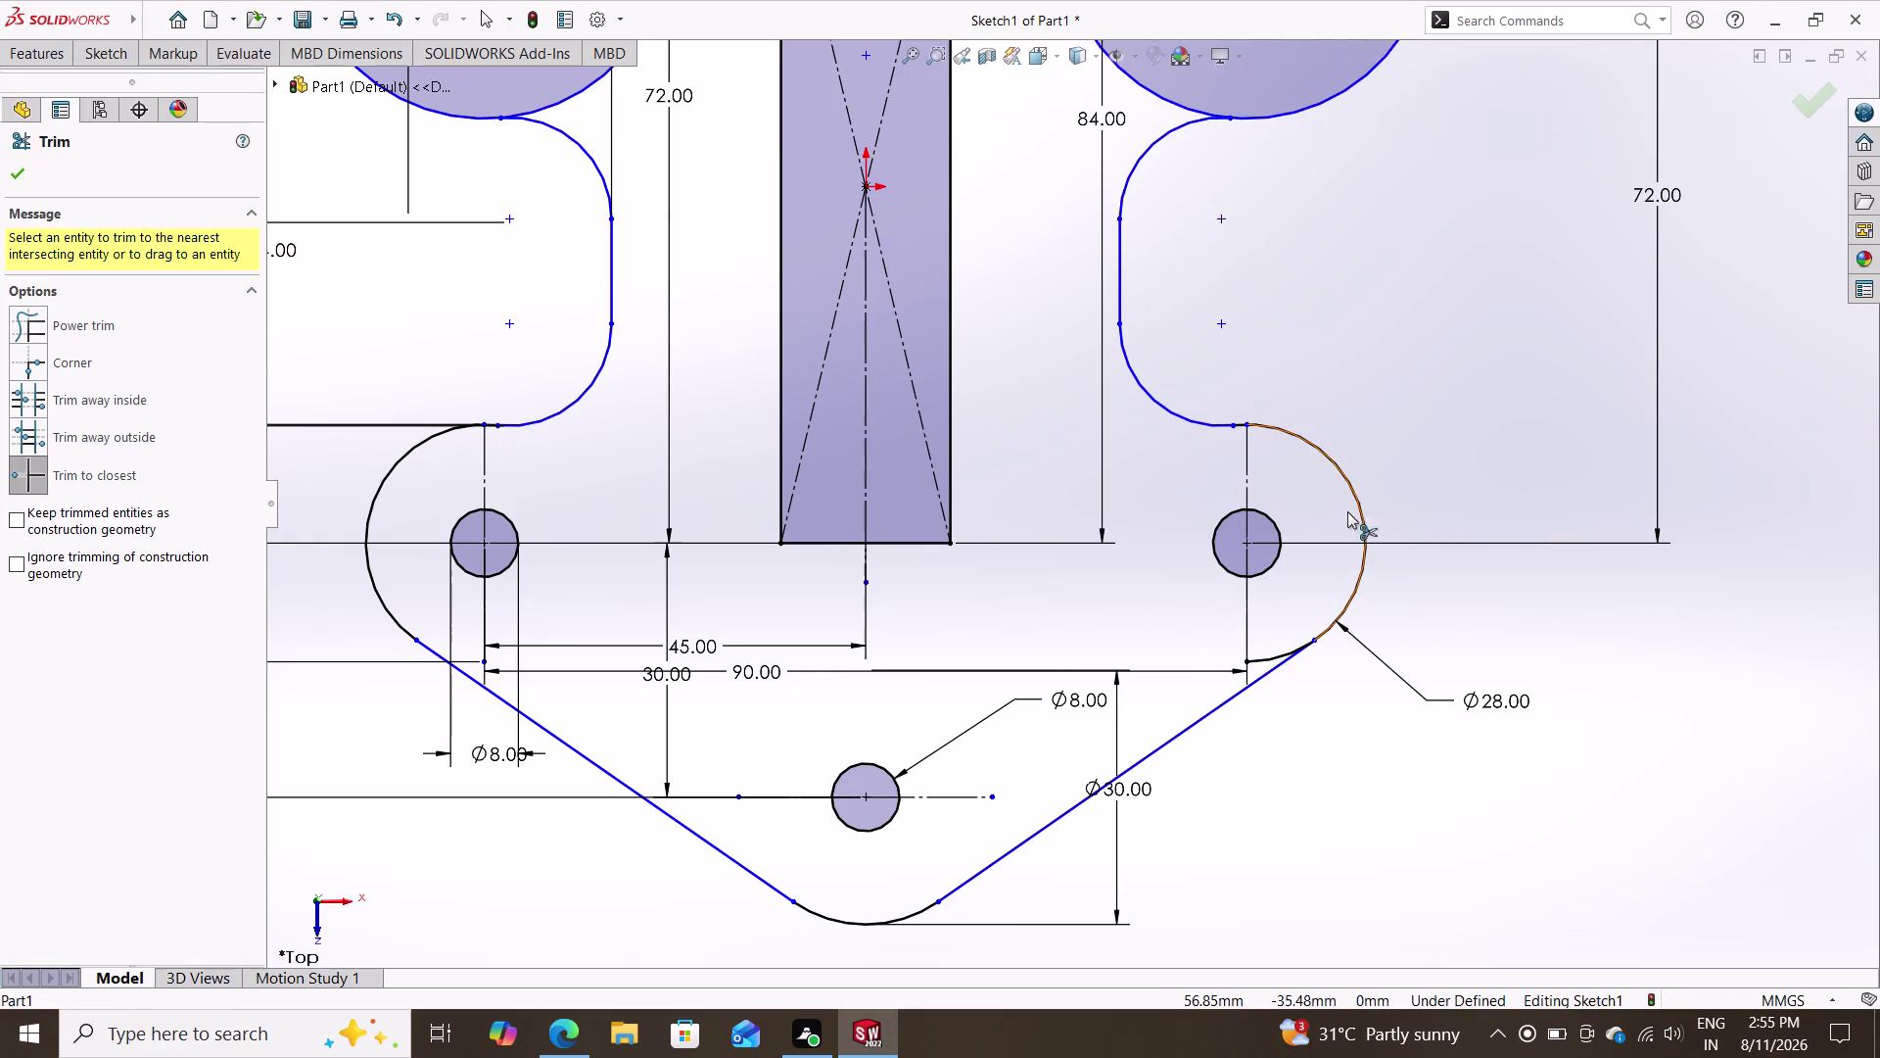
click(1264, 655)
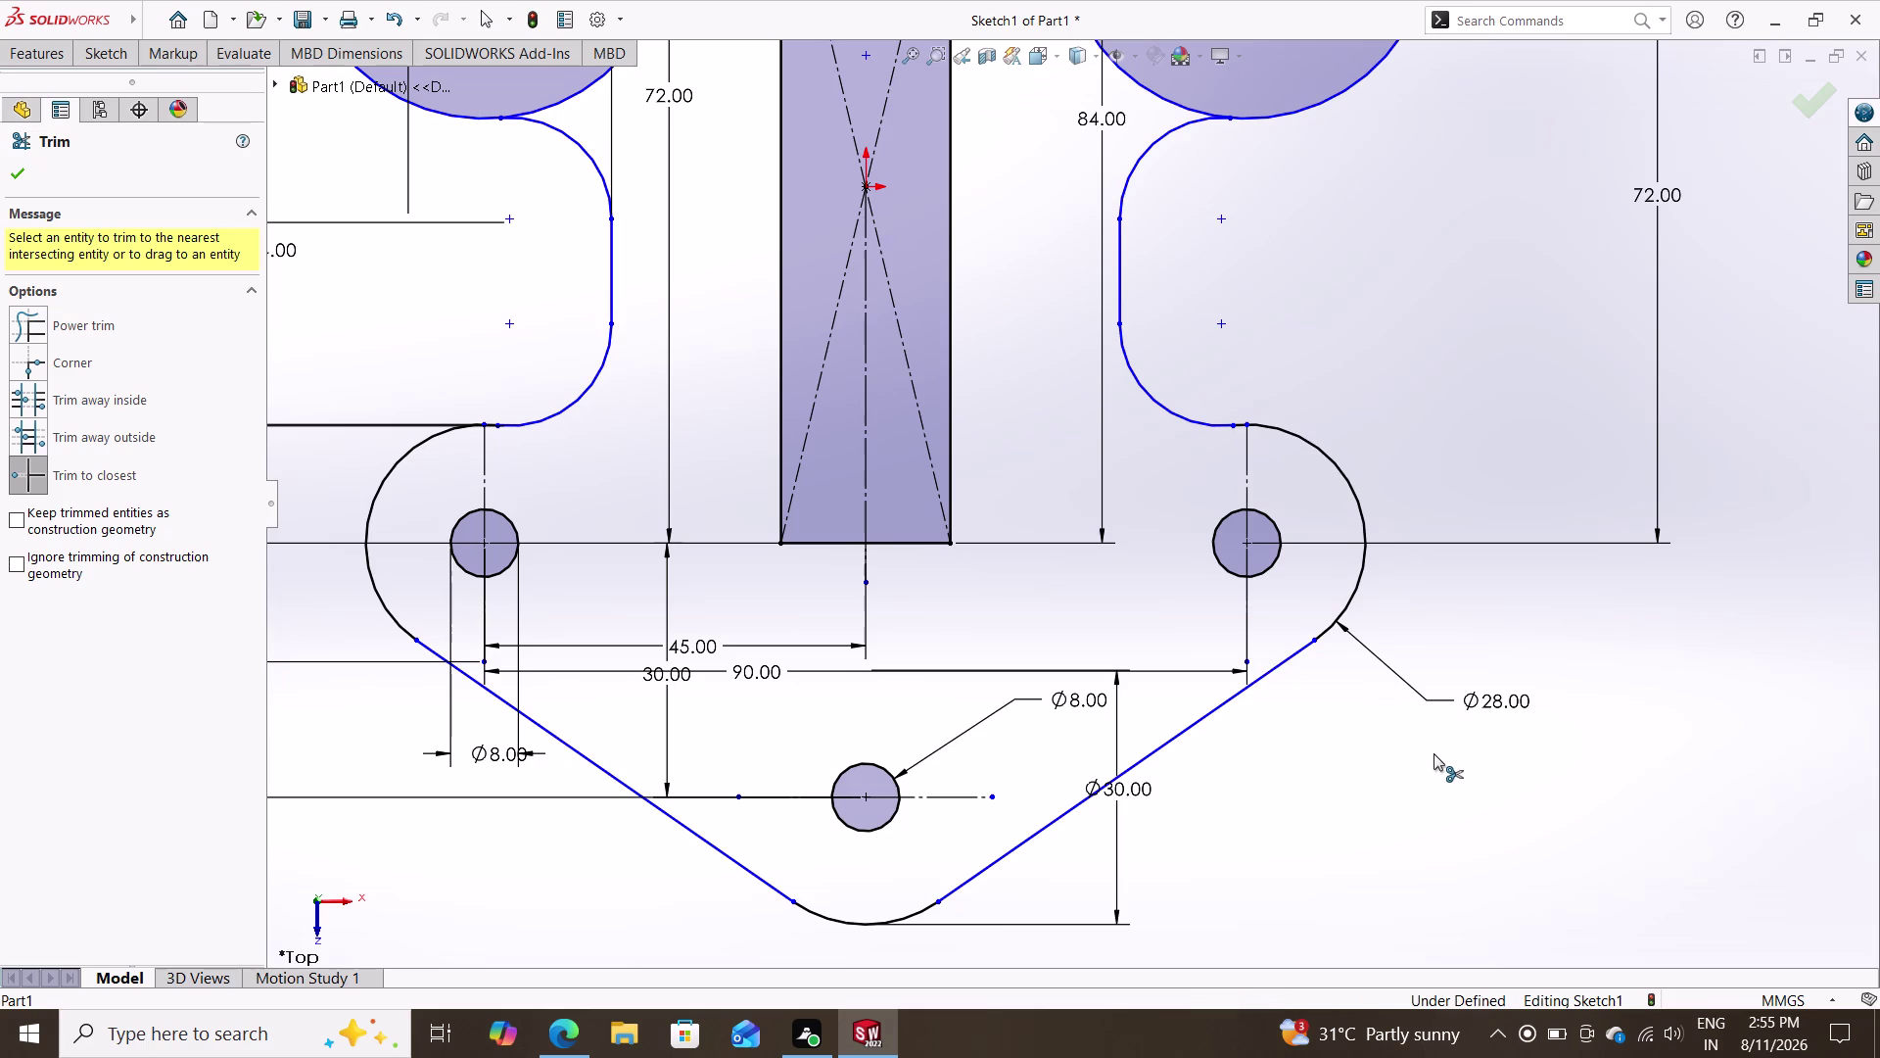
key(Escape)
scroll(down, 3)
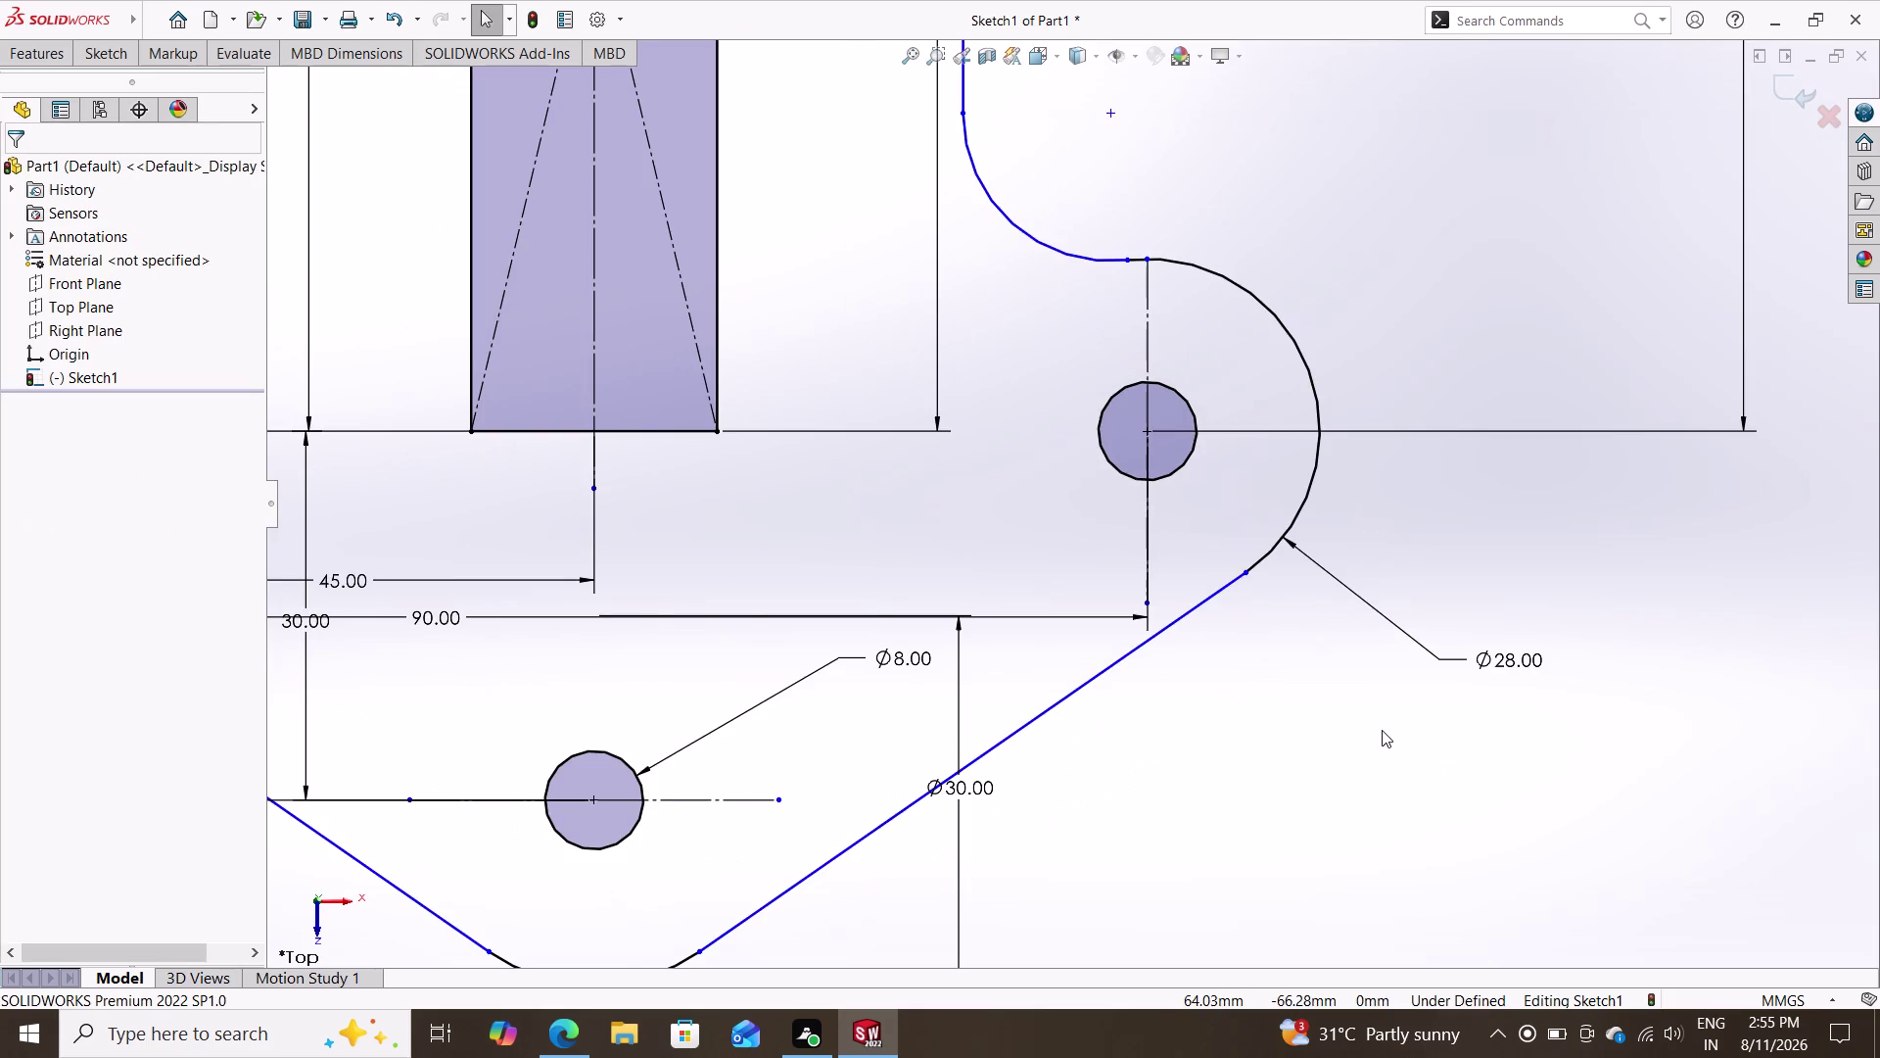
scroll(down, 3)
scroll(up, 3)
scroll(up, 3)
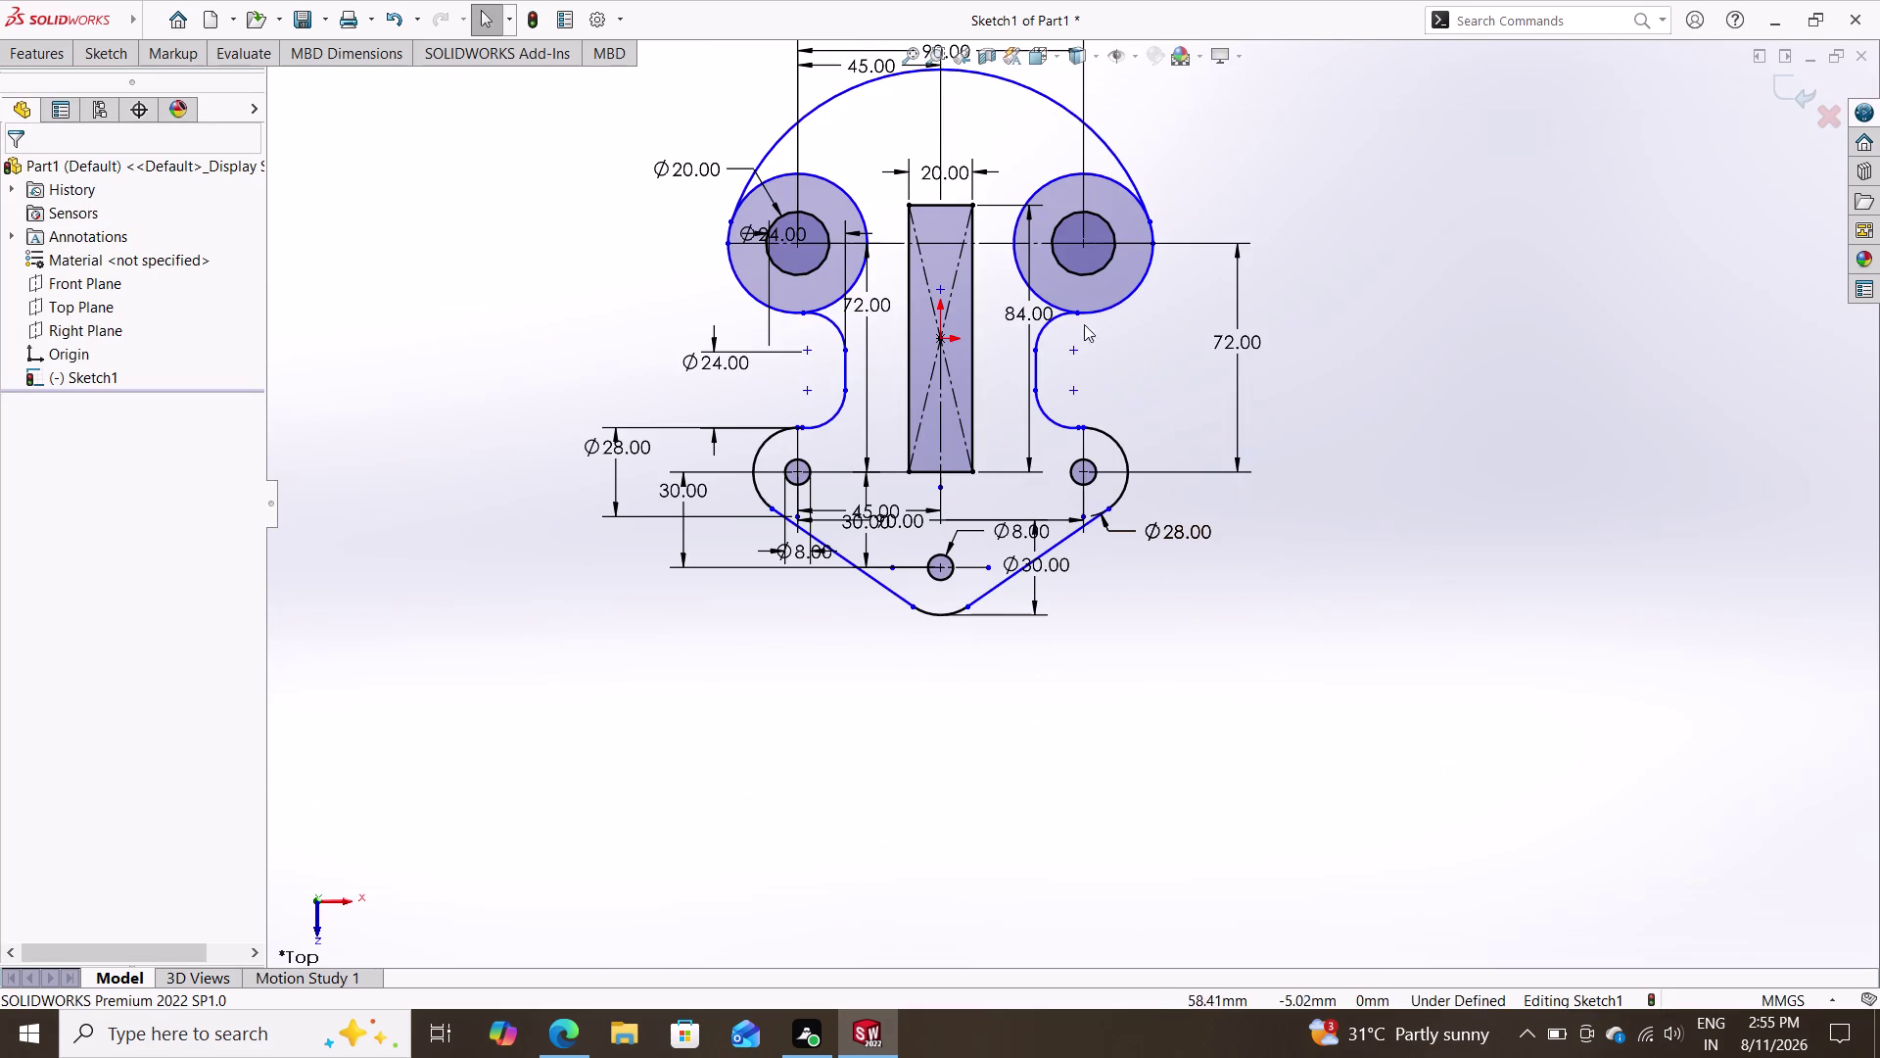
scroll(down, 3)
scroll(down, 3)
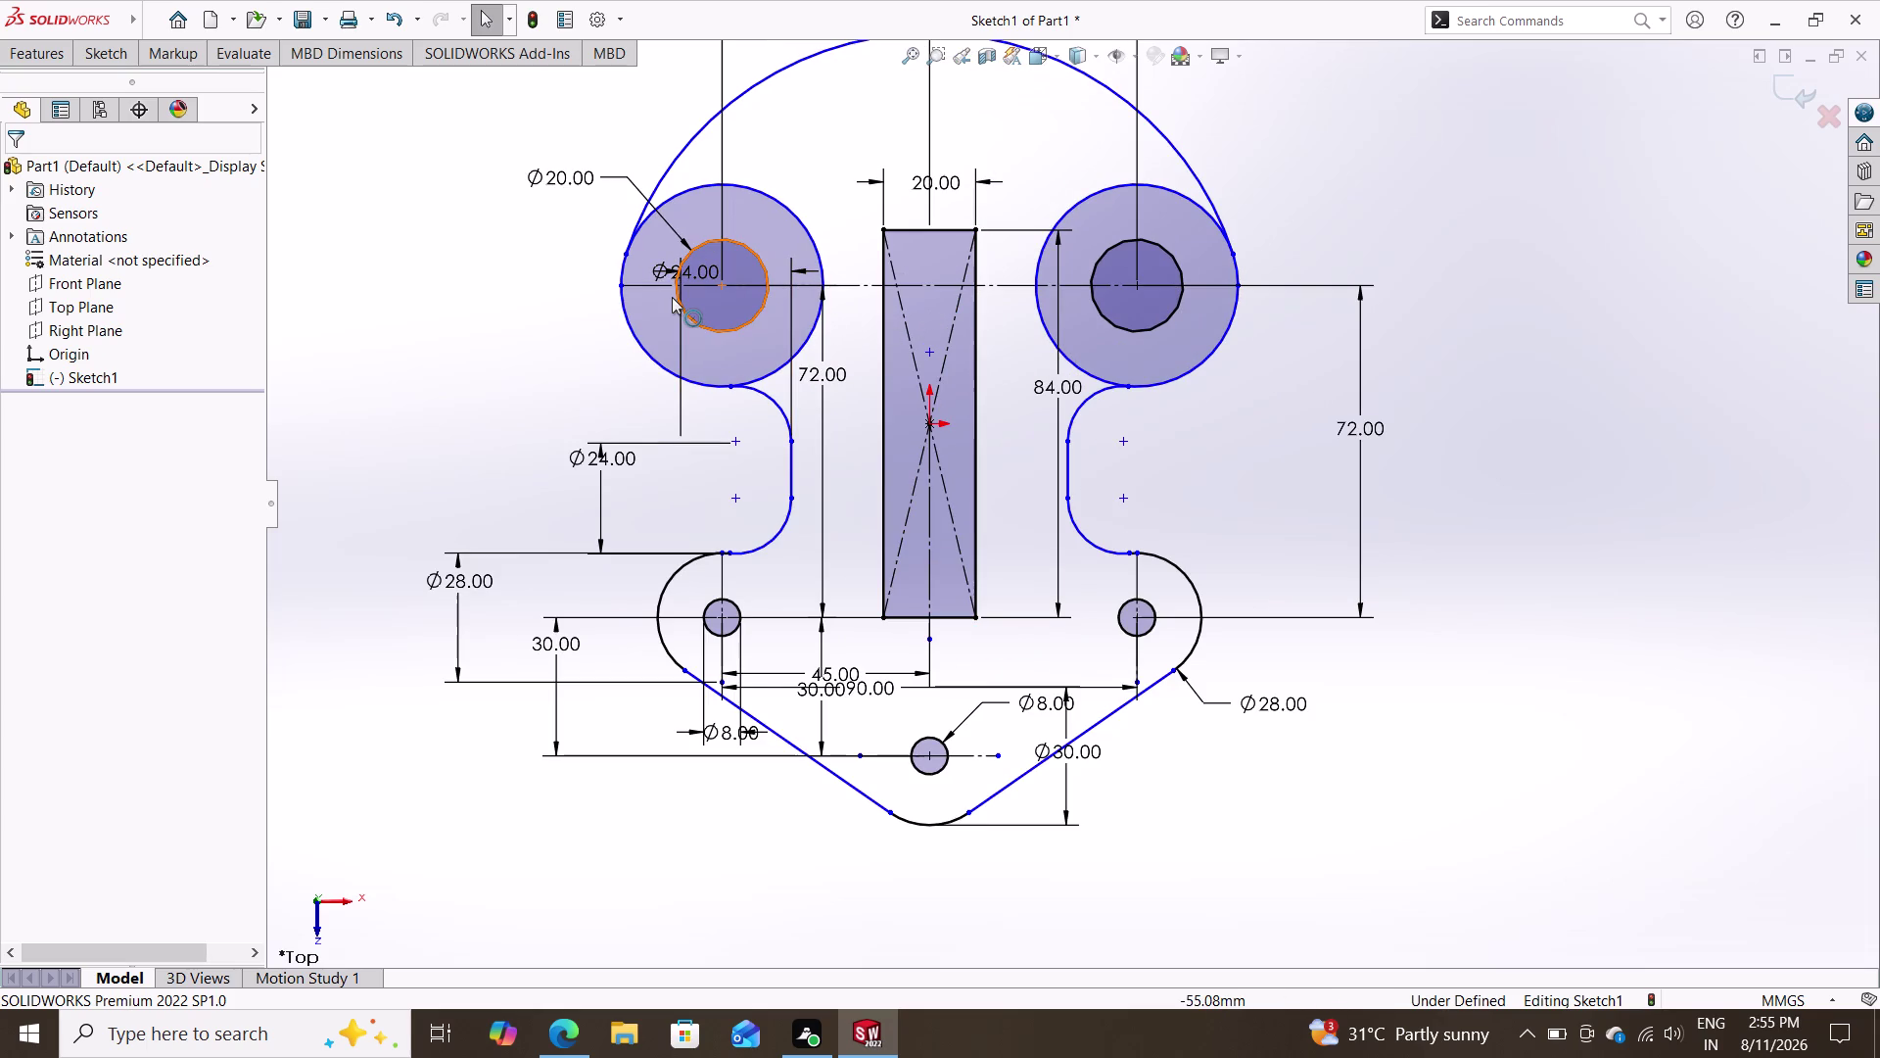
key(Escape)
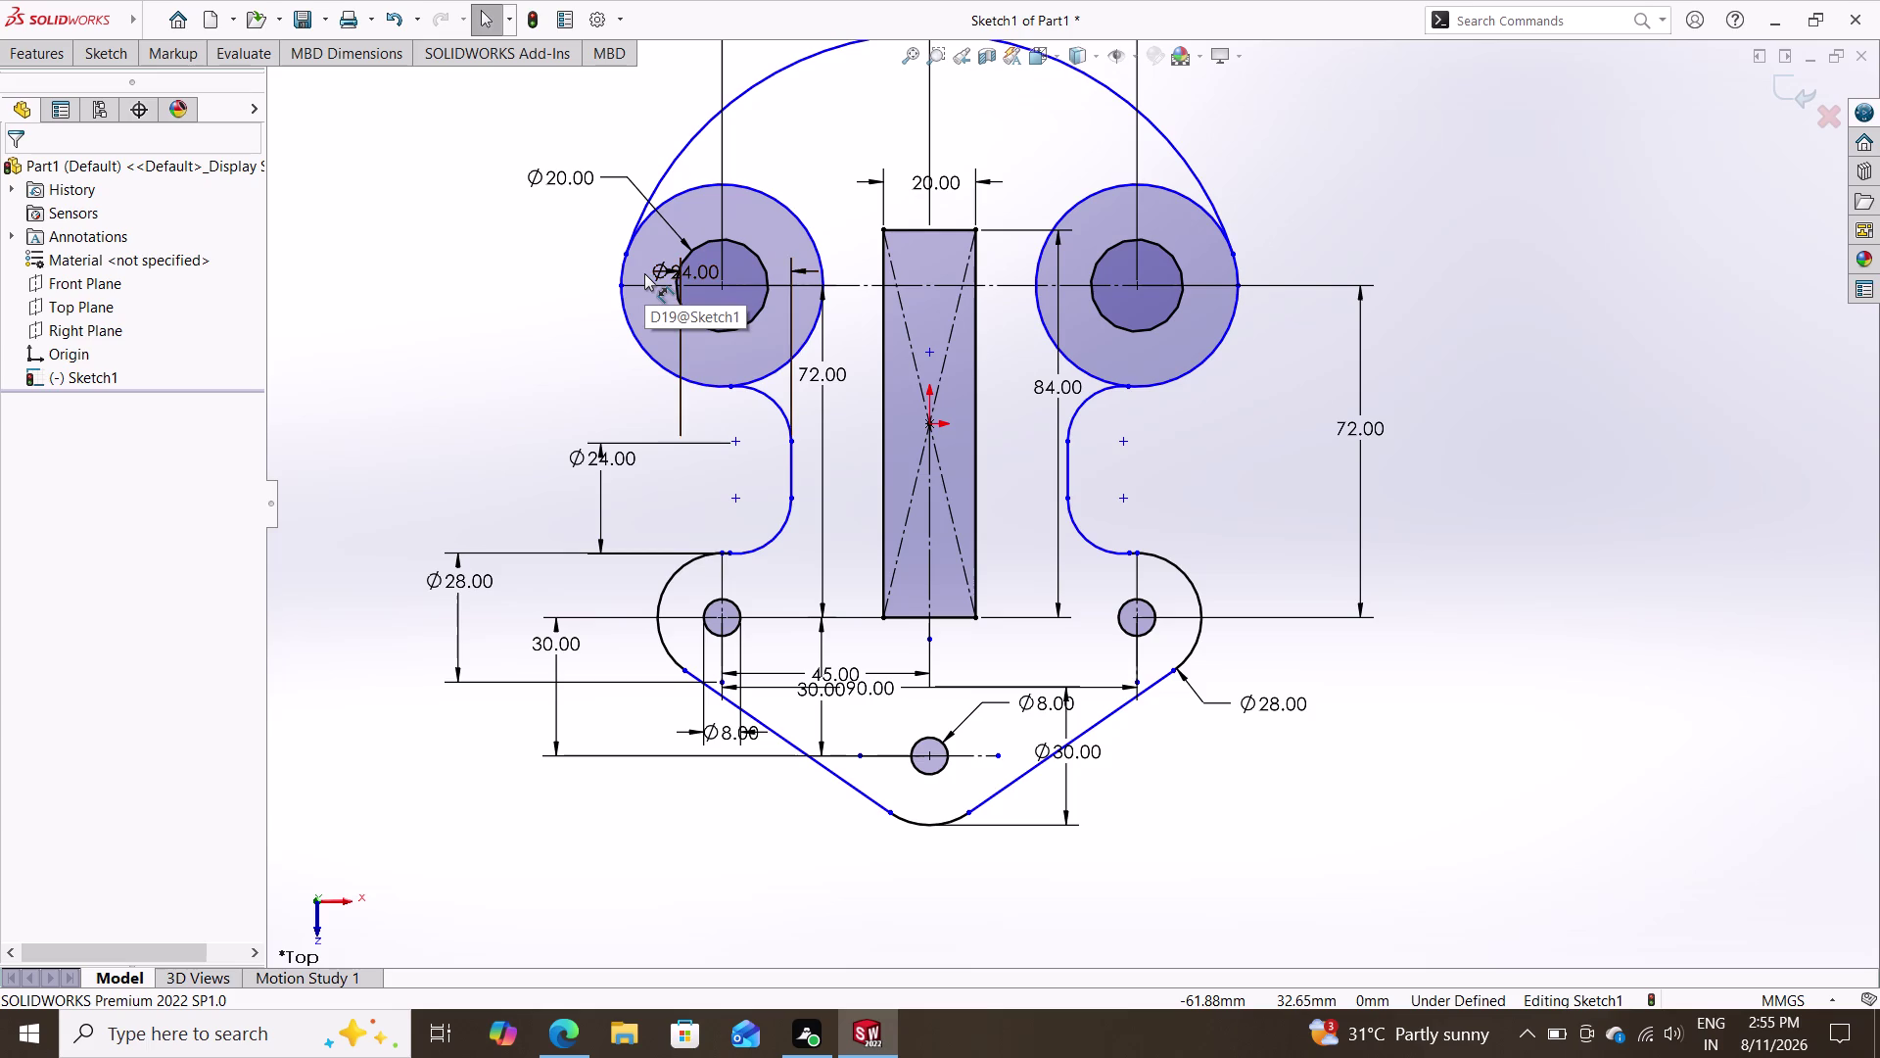
Trim the inner arcs of the left and right top ring circles to close the outline.
click(113, 39)
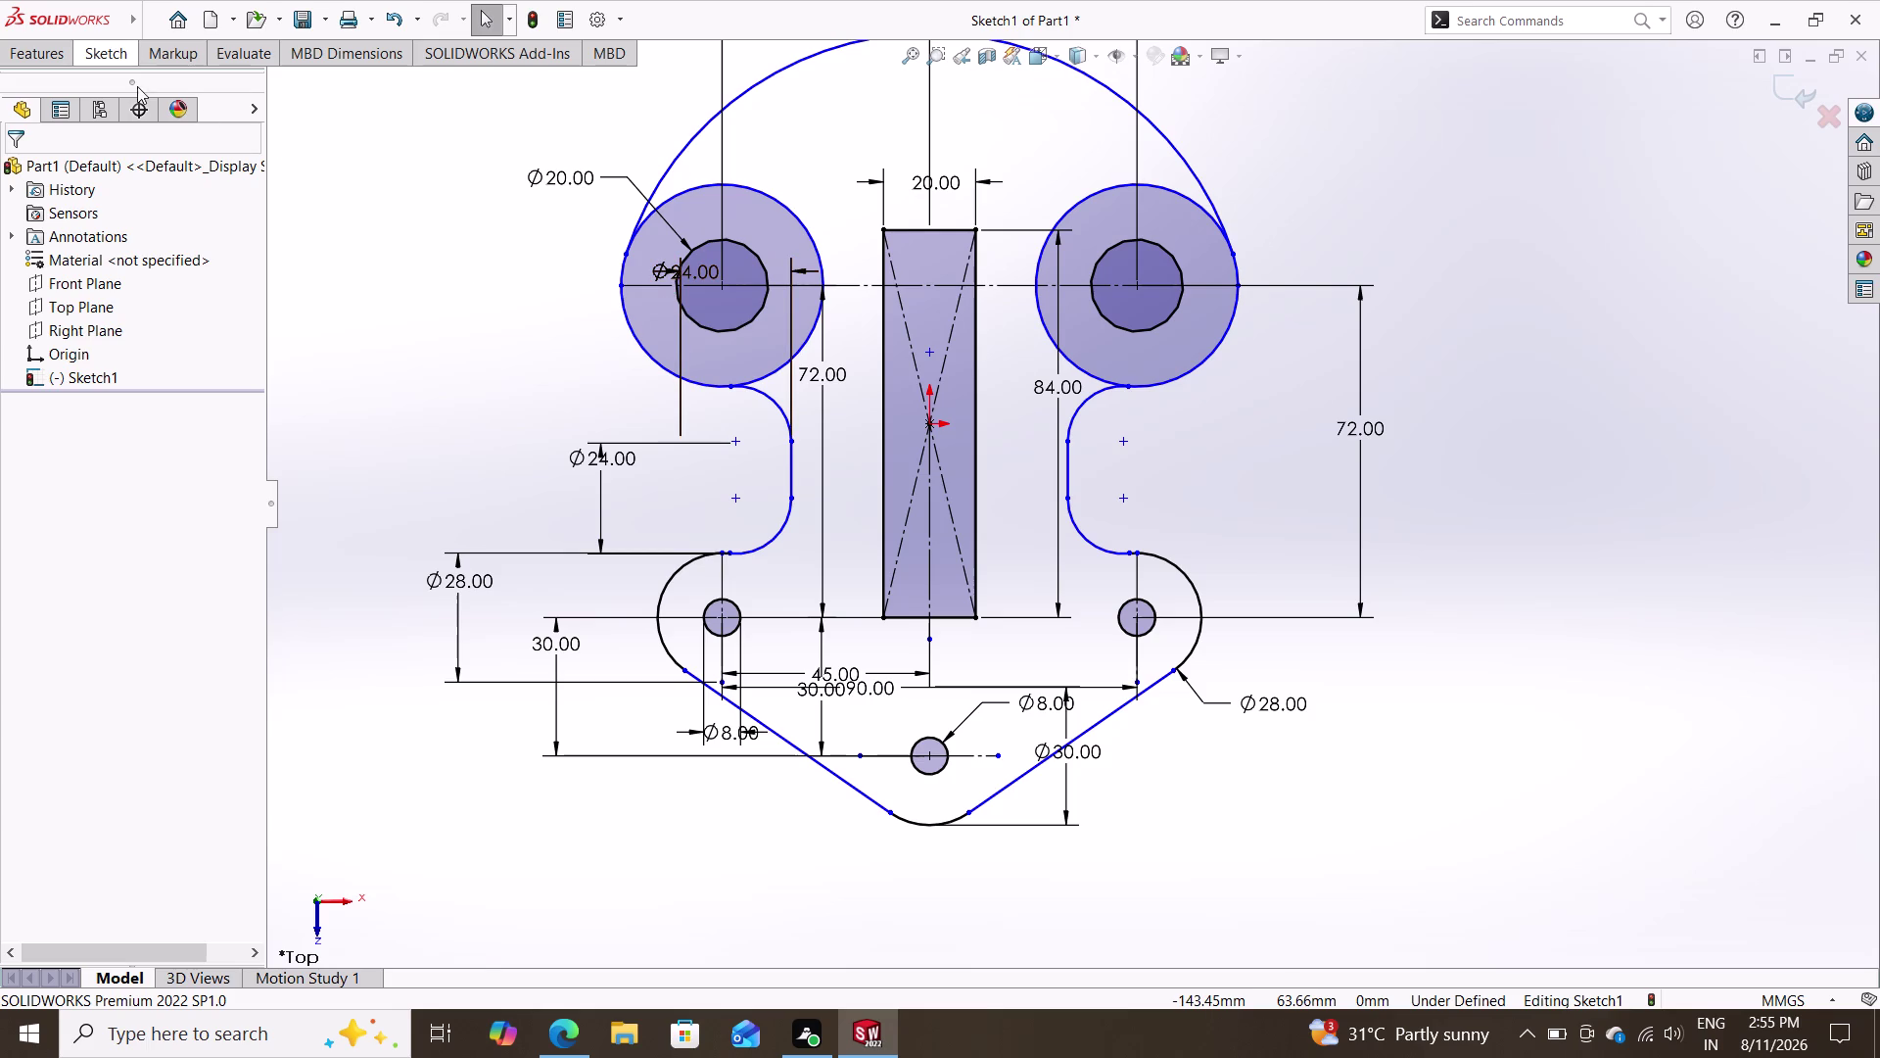
click(355, 86)
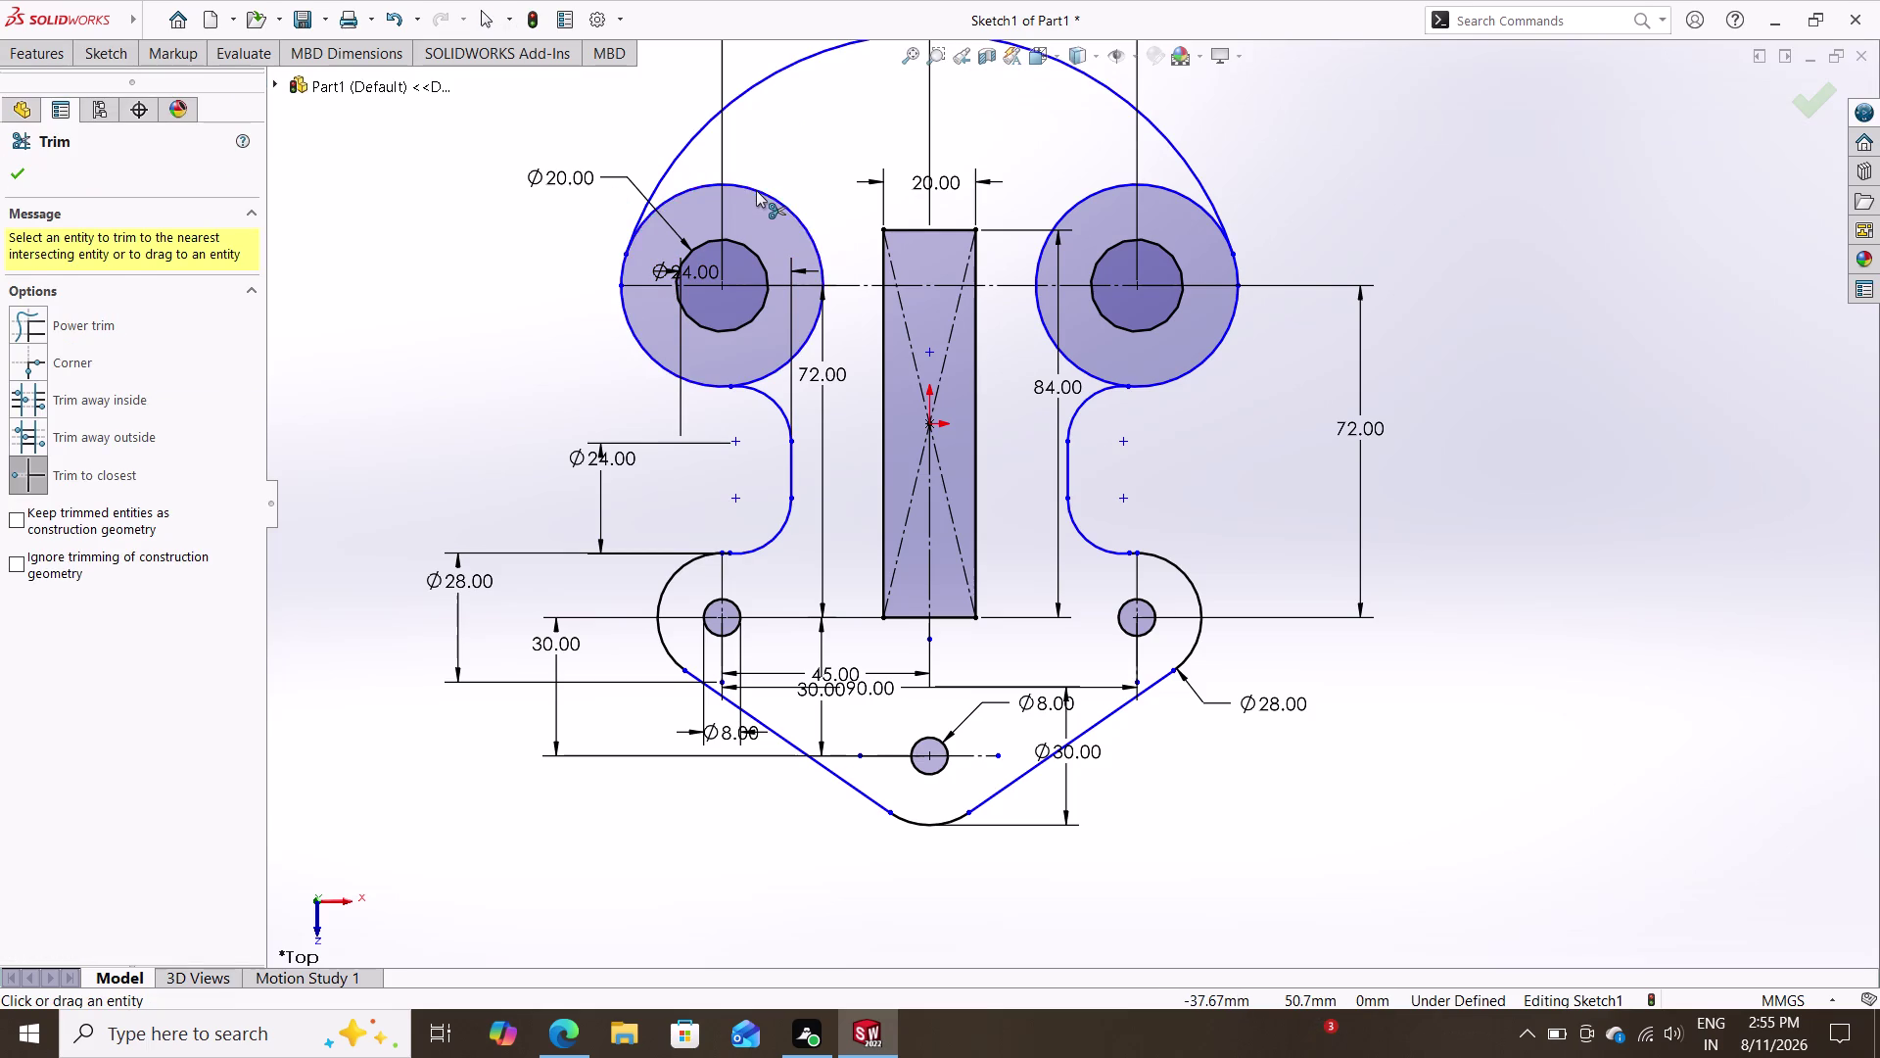
click(756, 190)
click(810, 328)
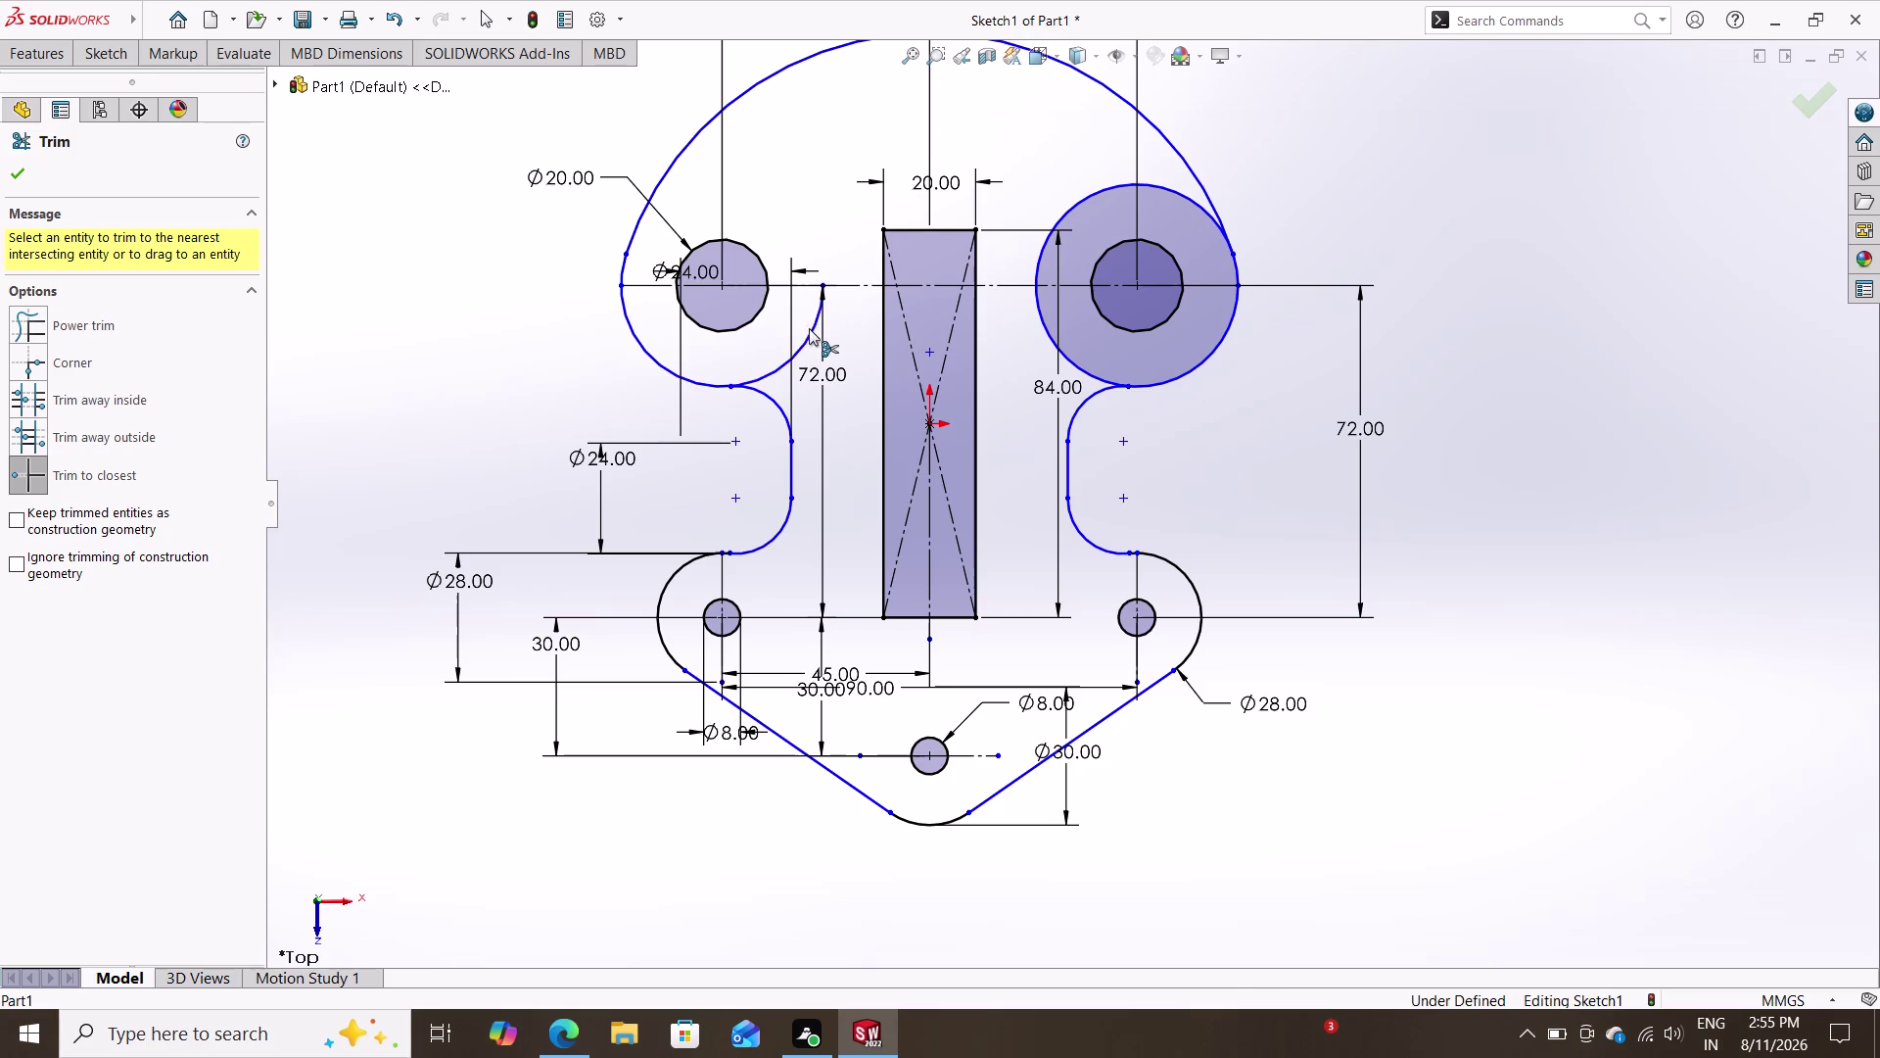
click(1078, 367)
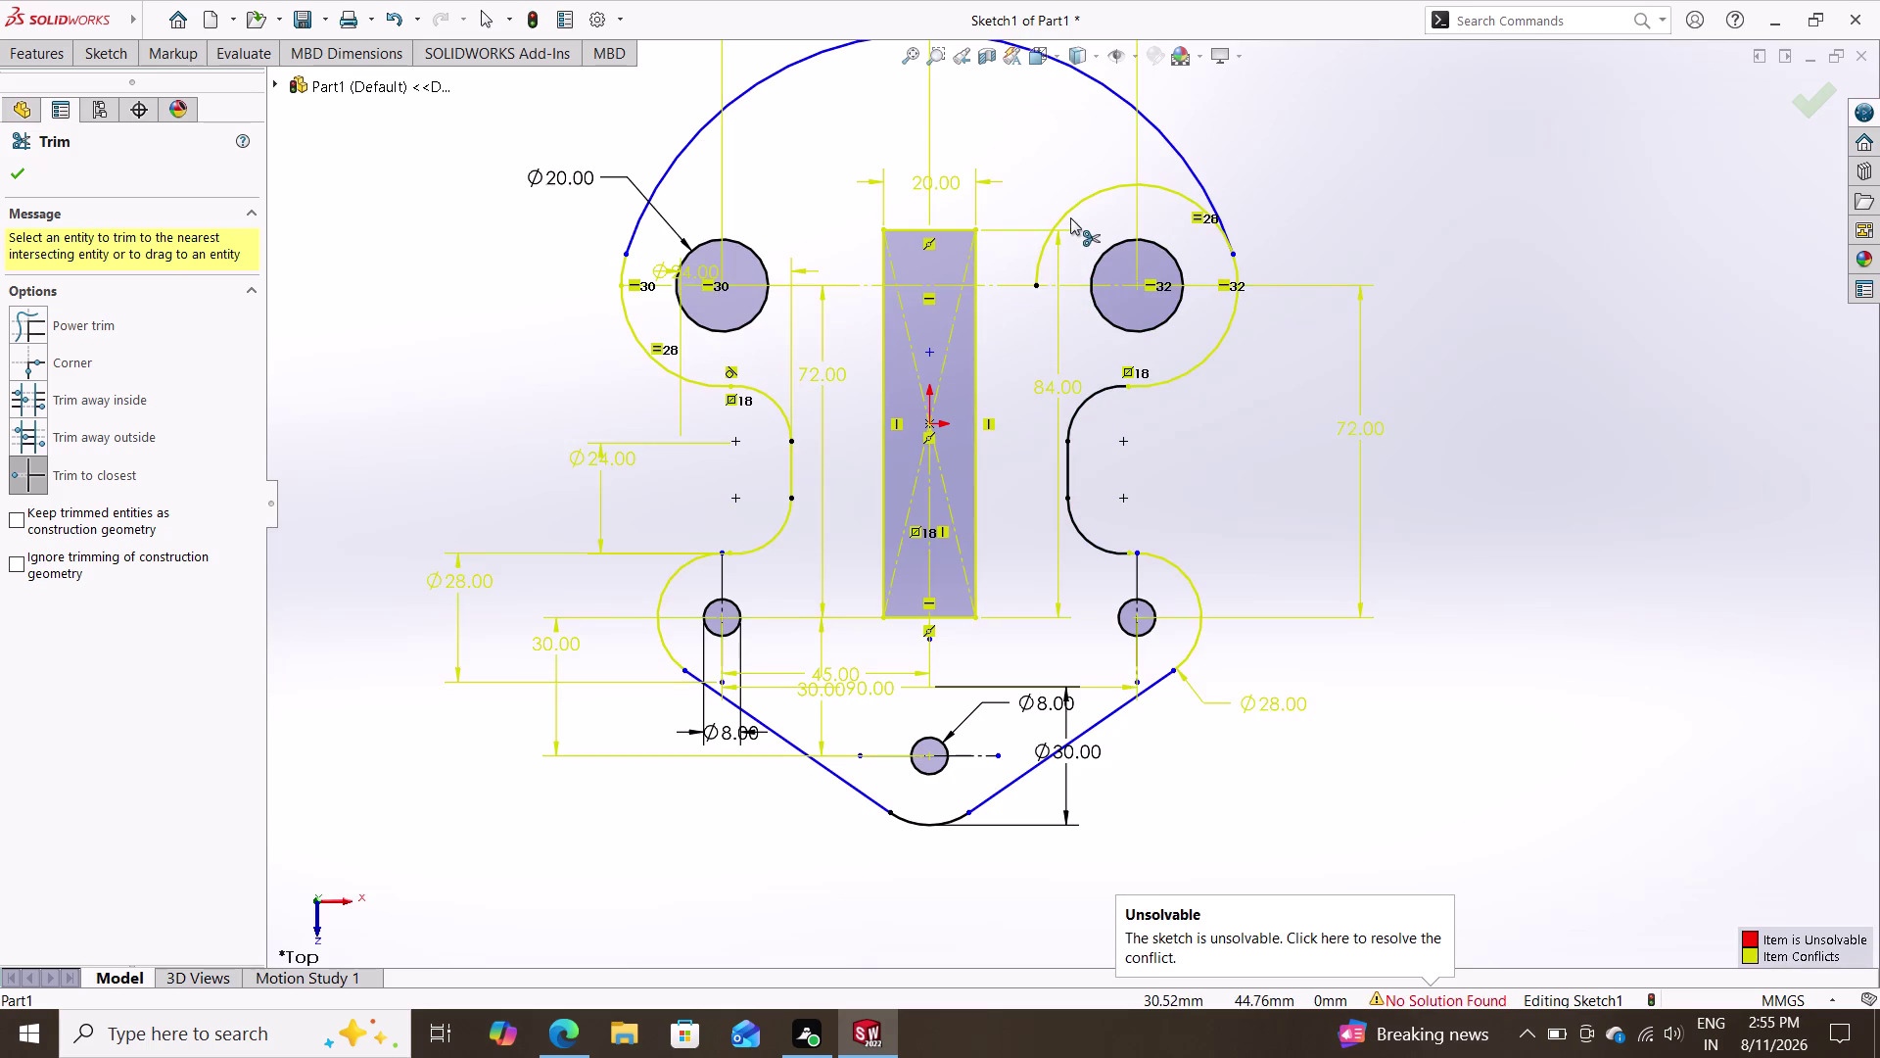
click(1068, 210)
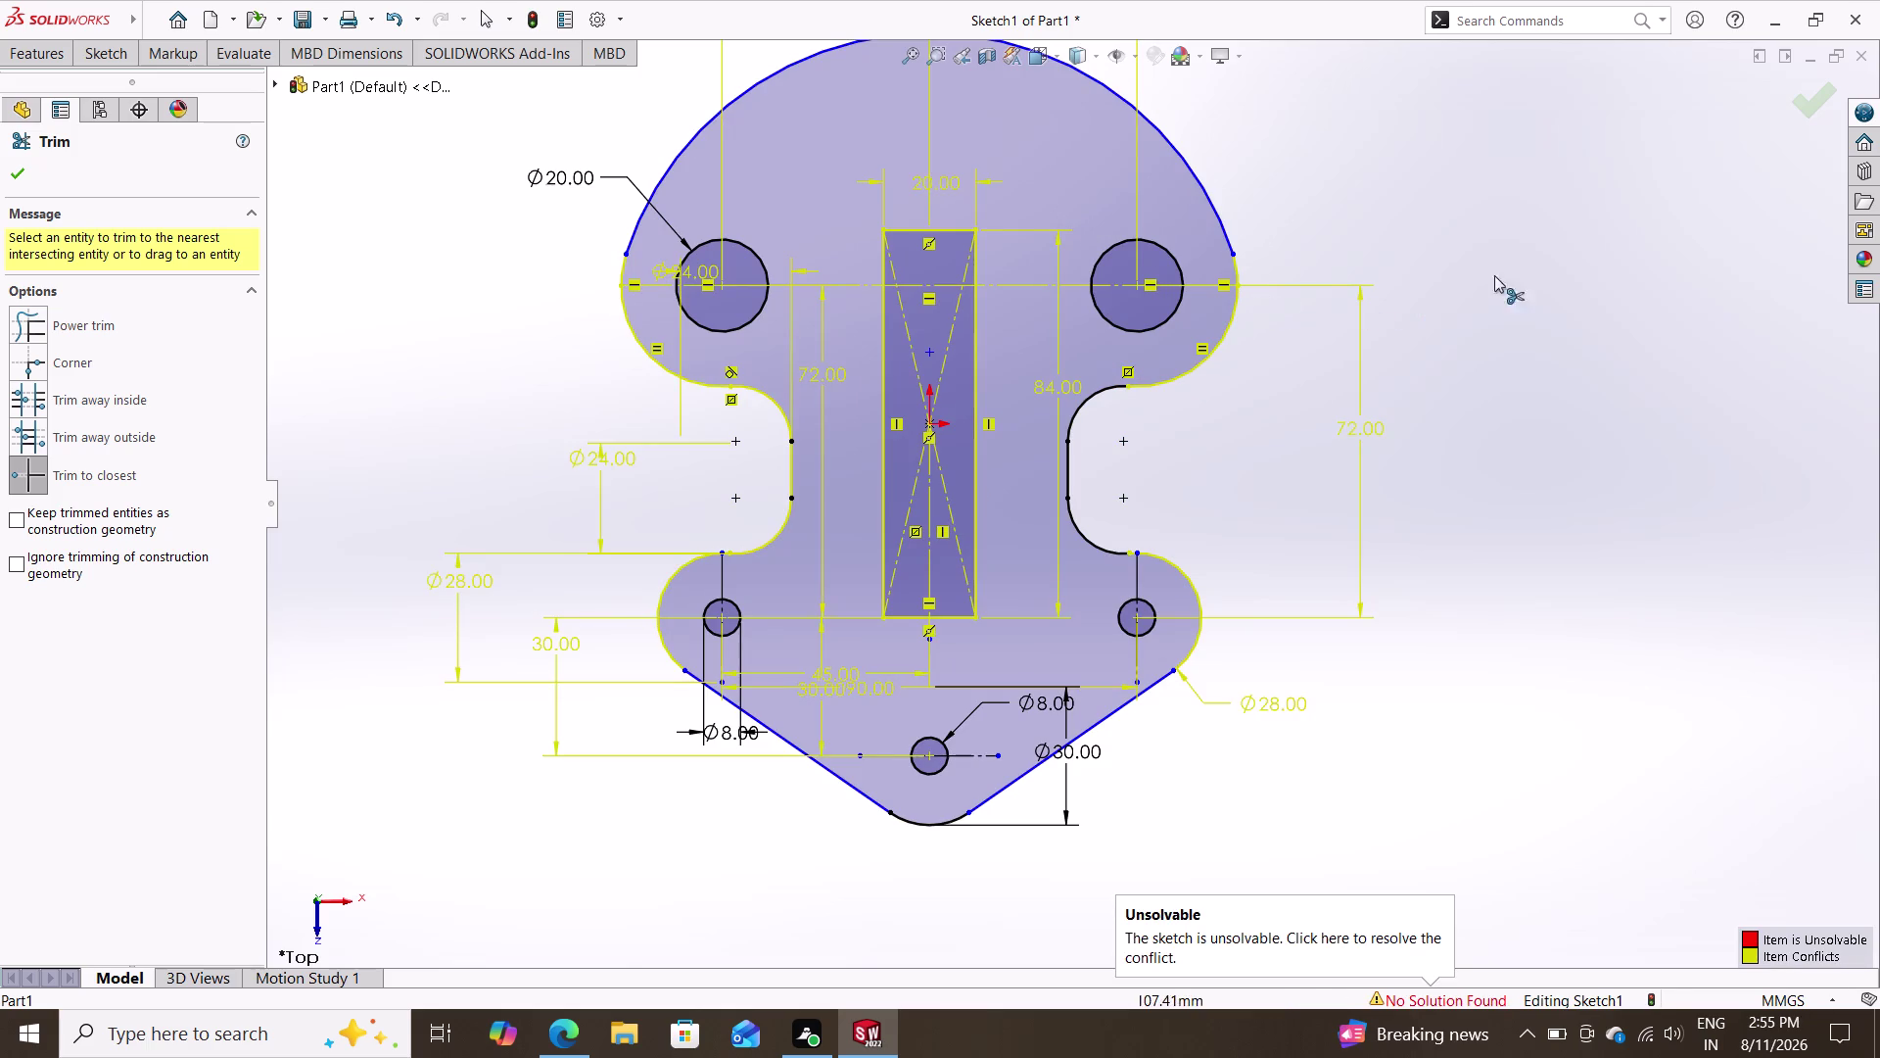